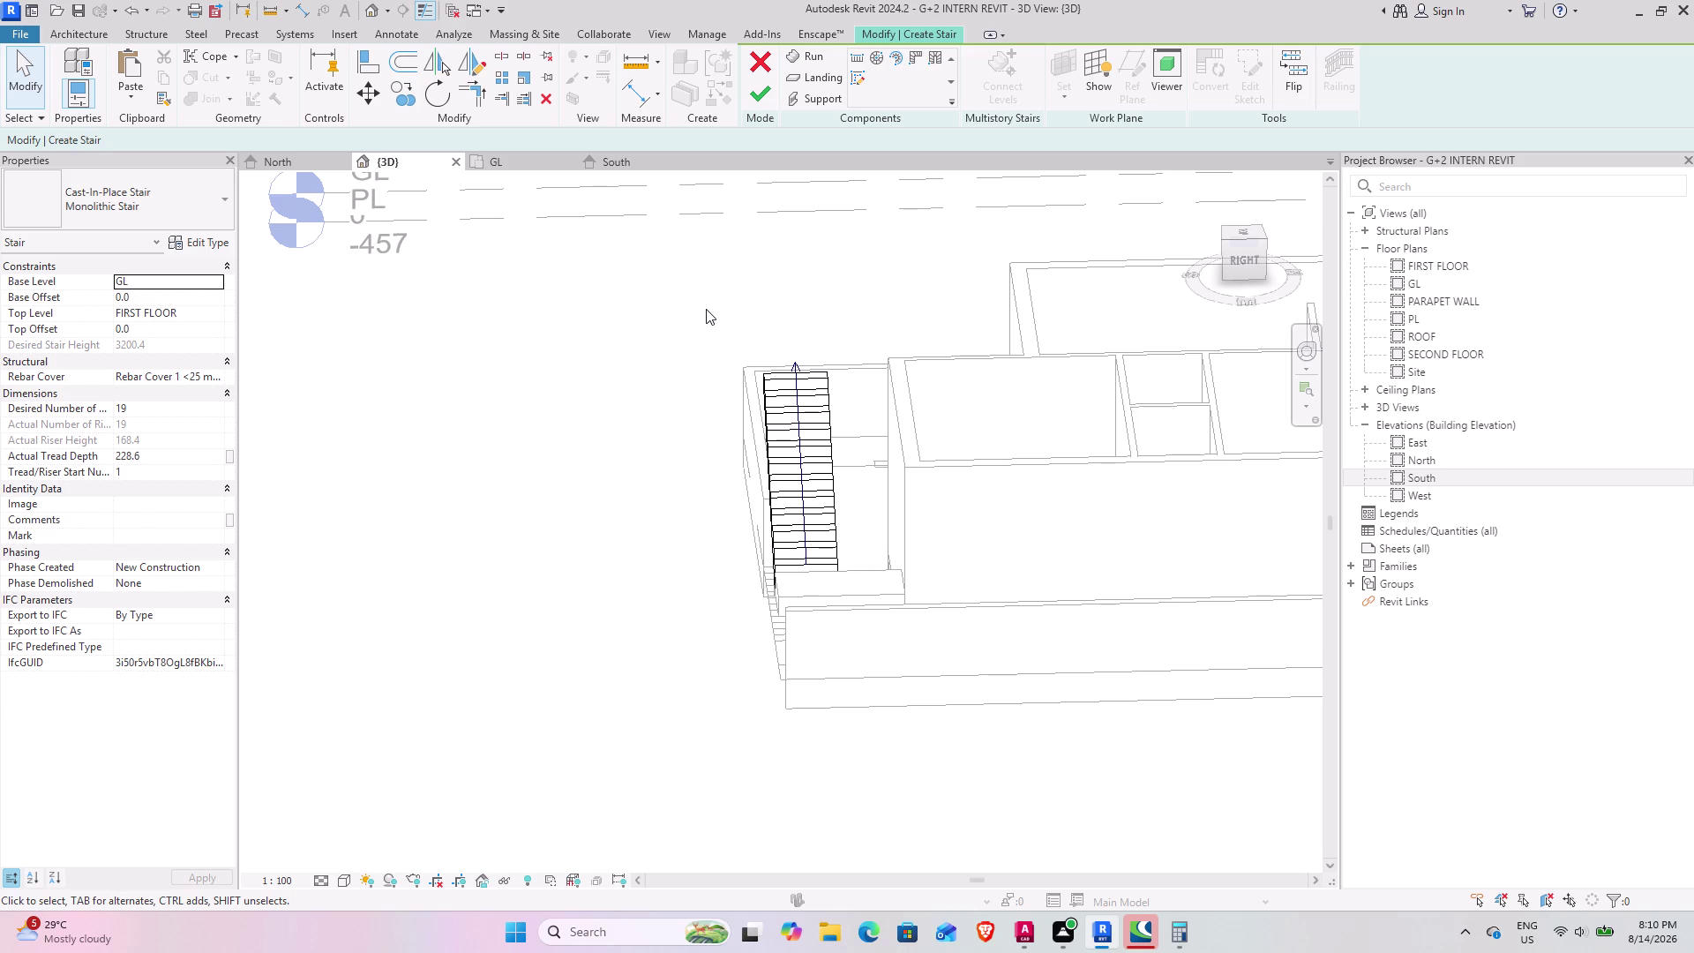
Finish edit mode on the long stair.
scroll(down, 3)
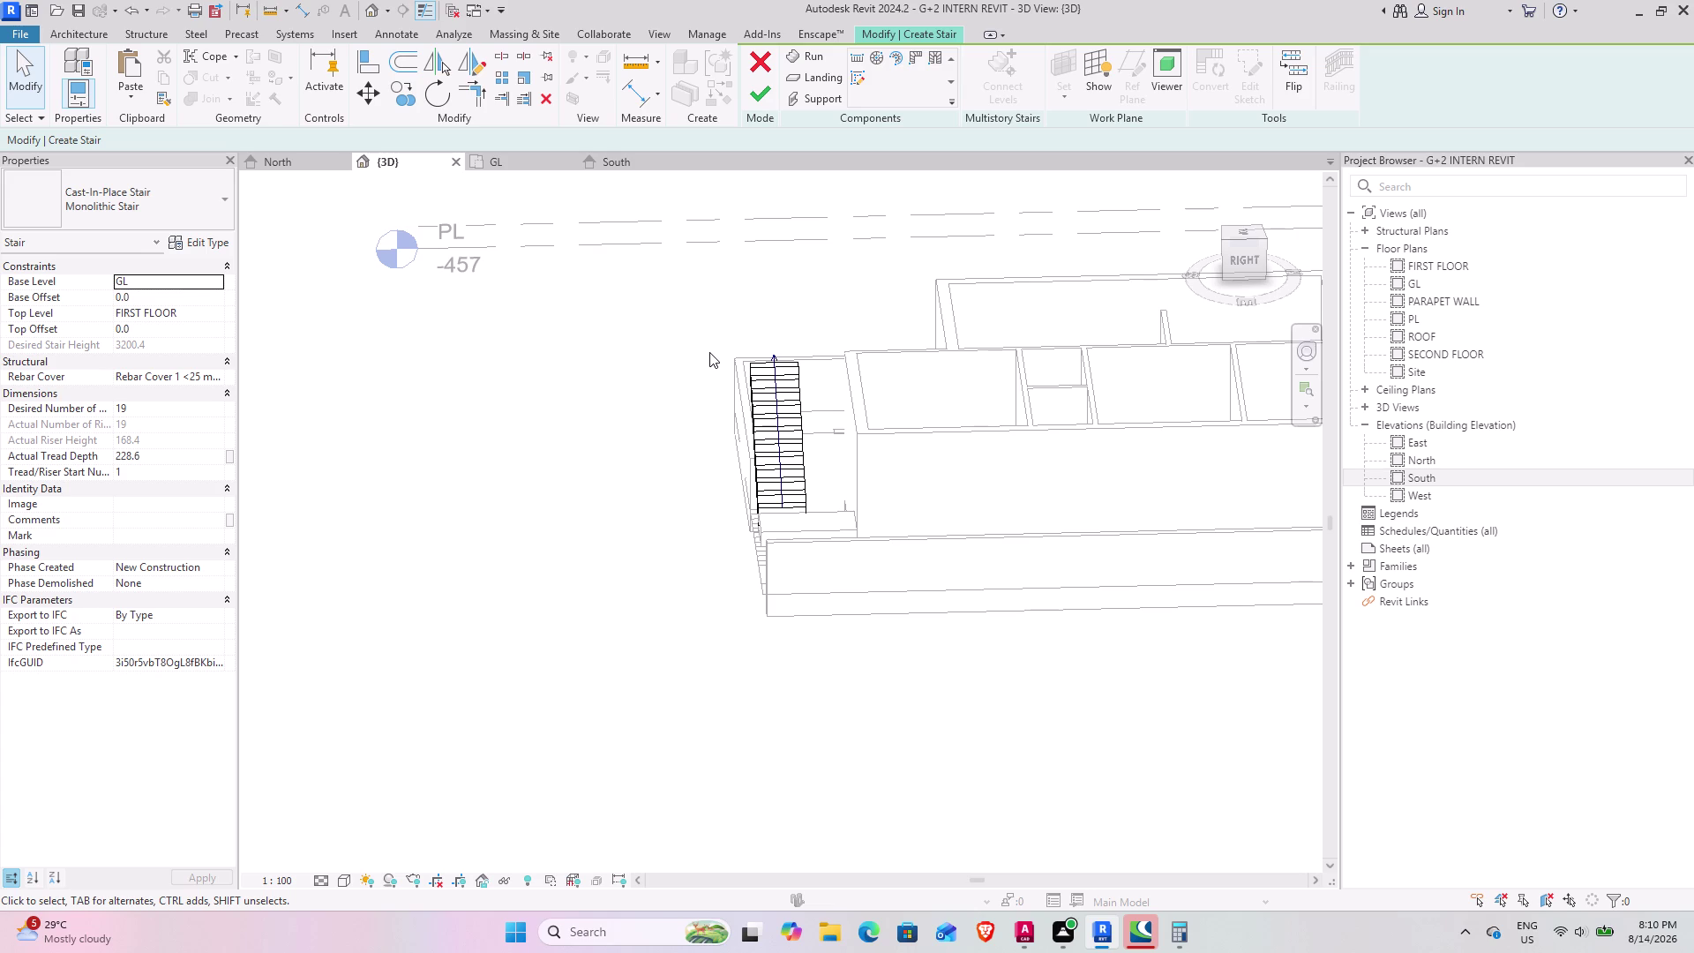
middle_drag(796, 388, 749, 479)
scroll(up, 3)
scroll(up, 3)
middle_drag(756, 467, 920, 237)
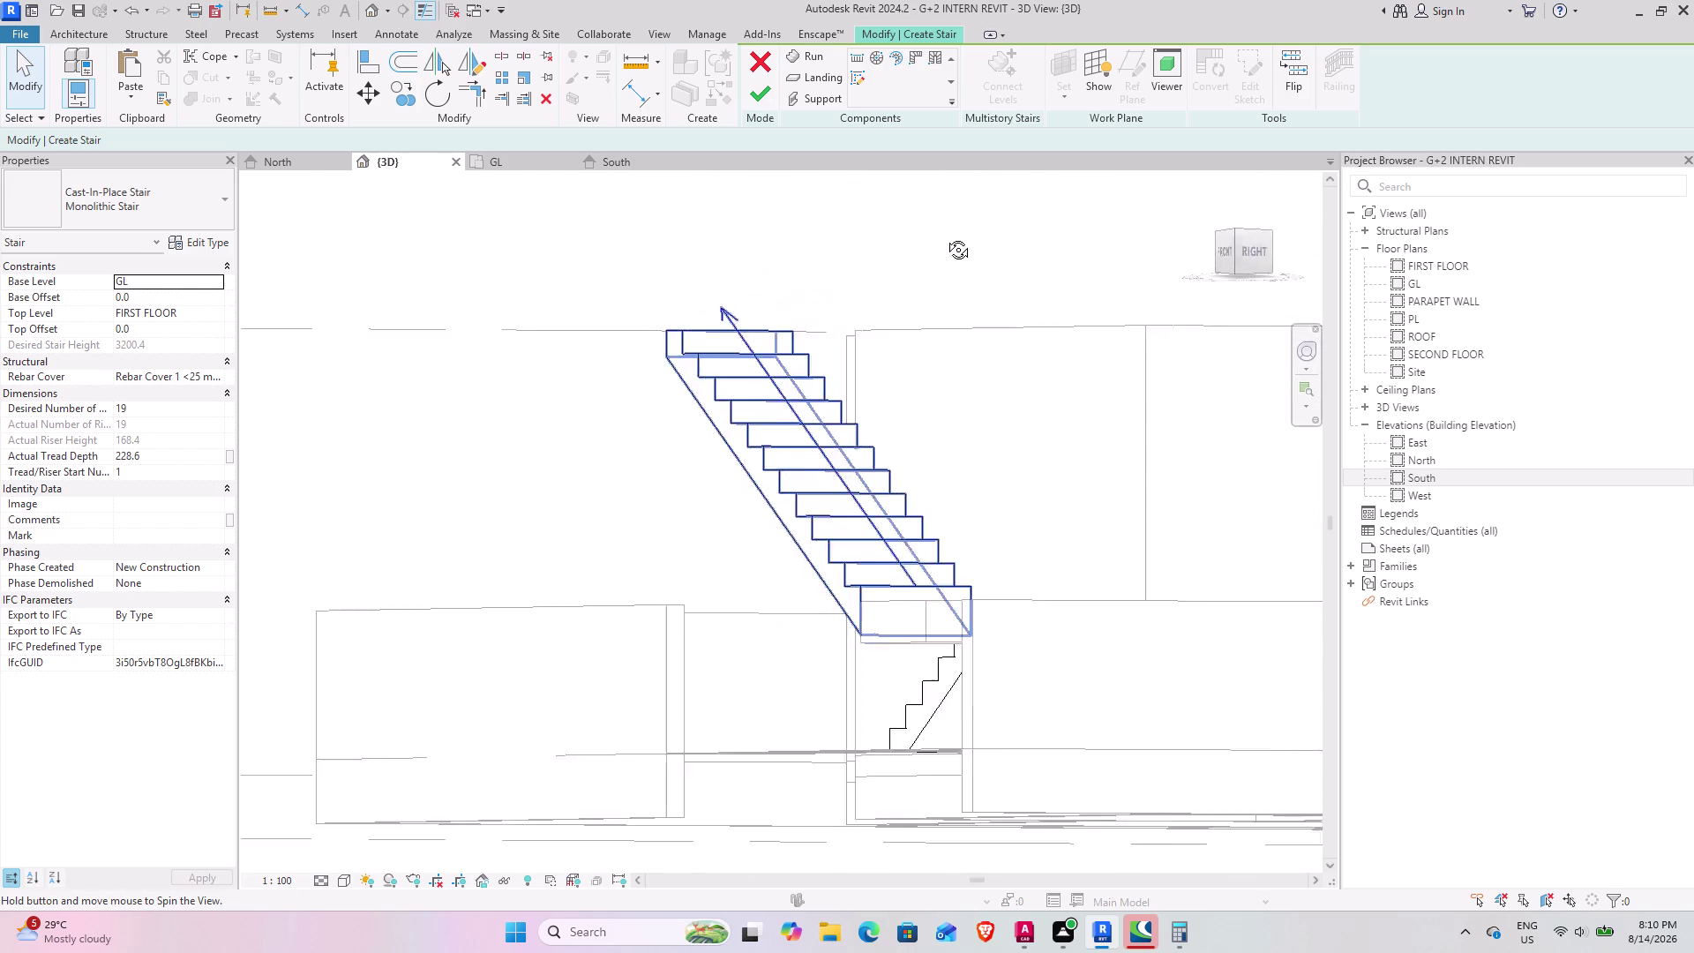
middle_drag(920, 236, 1059, 294)
click(757, 95)
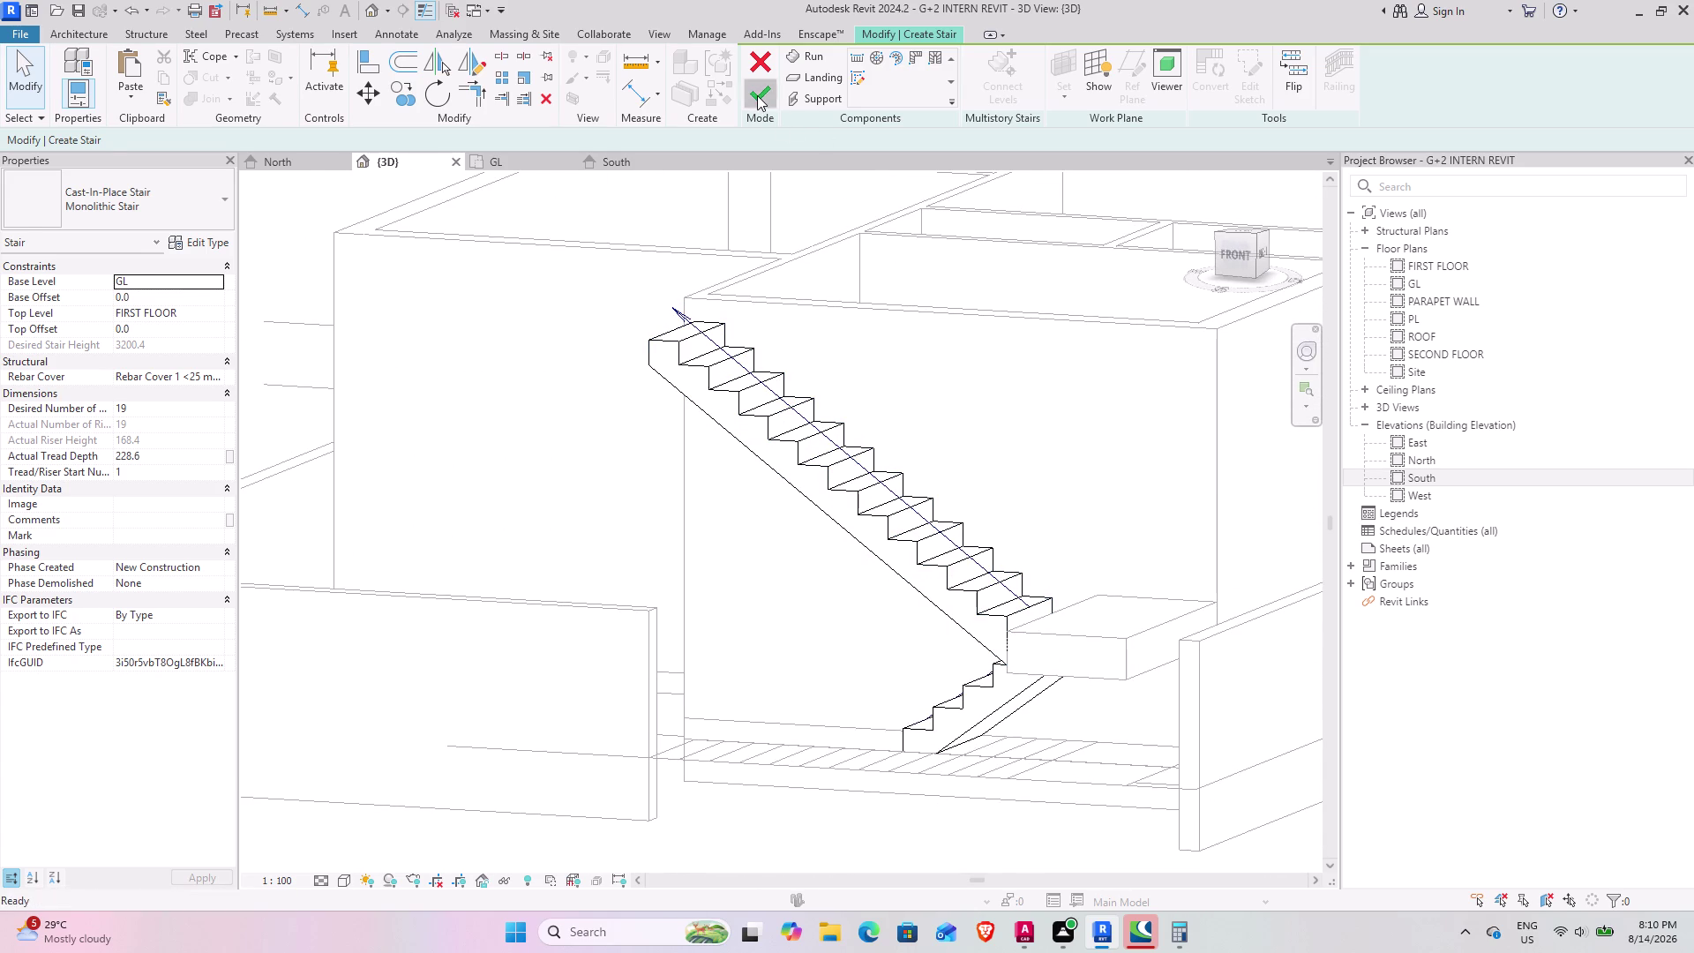
Orbit around the finished stair to inspect its railing from several sides.
scroll(down, 3)
middle_drag(1022, 491, 814, 595)
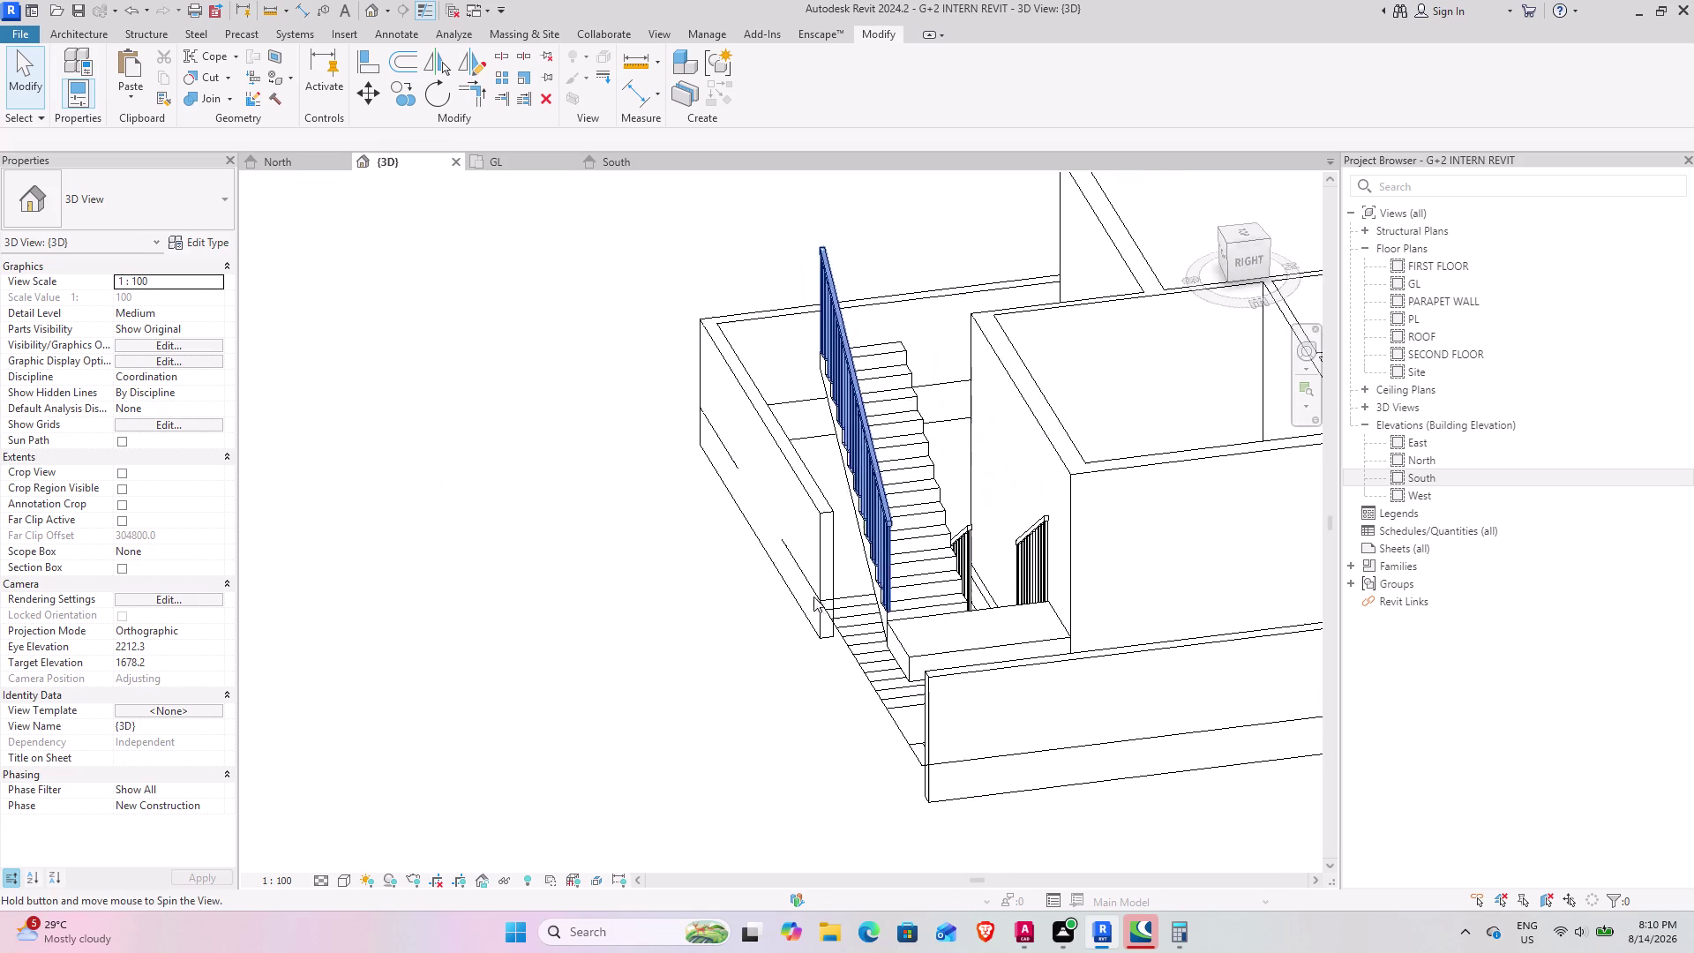
middle_drag(815, 596, 813, 597)
middle_drag(885, 572, 1047, 470)
click(1031, 496)
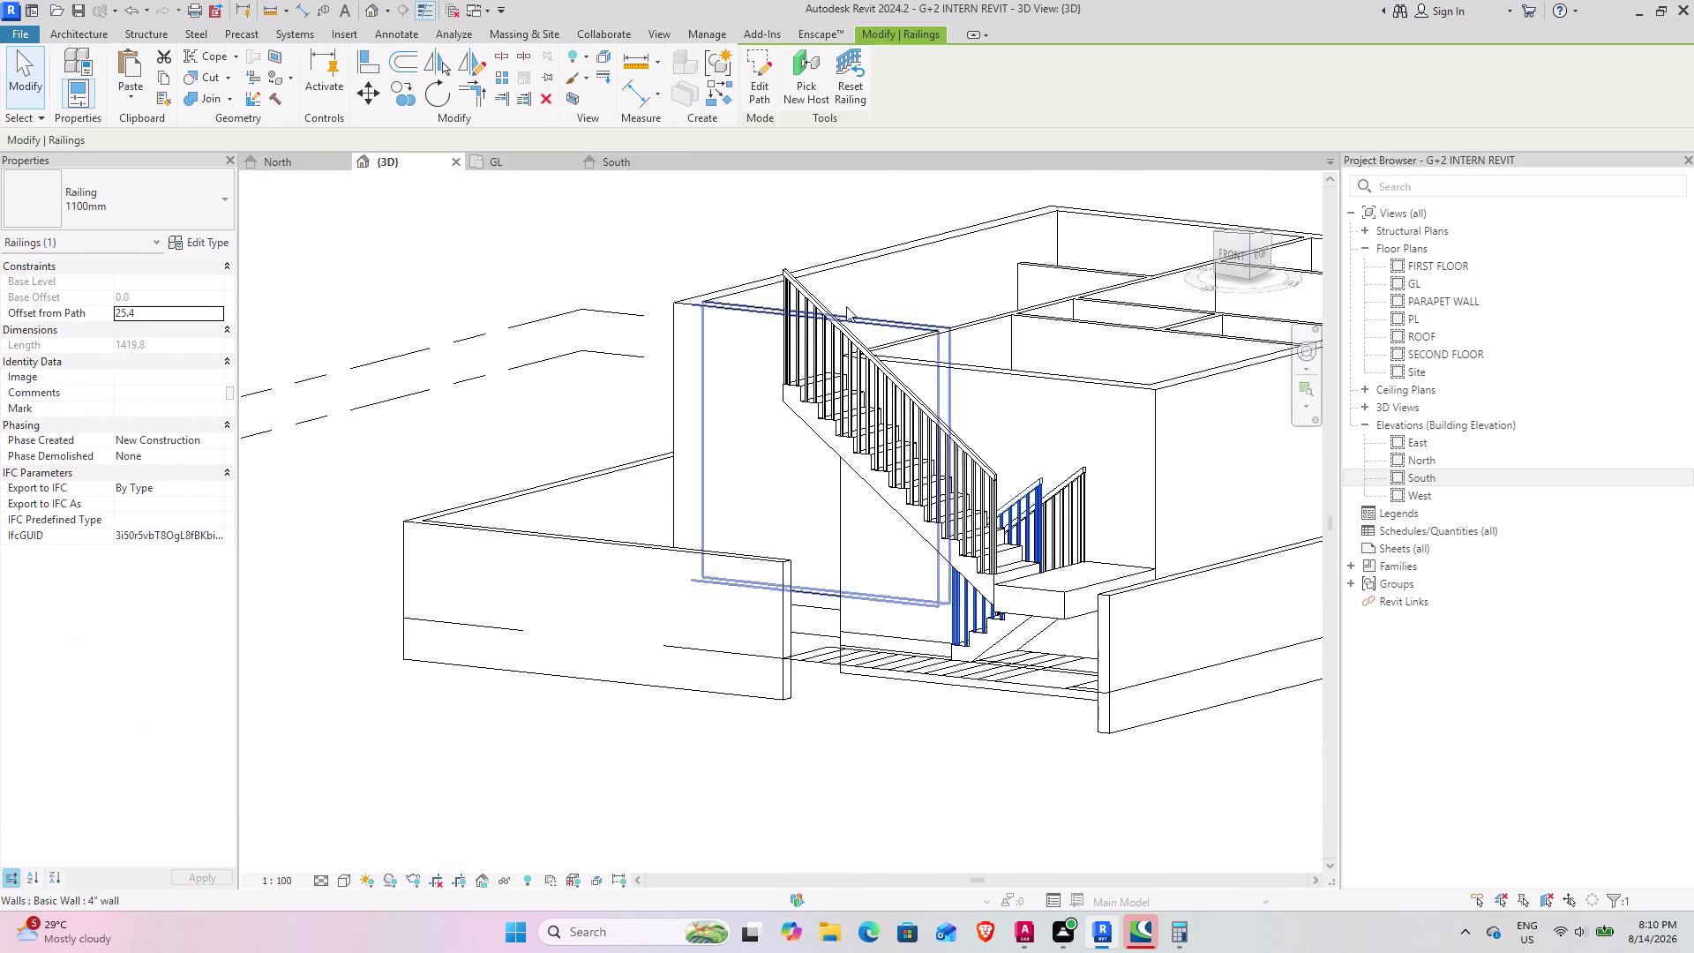
click(548, 93)
middle_drag(998, 524, 868, 506)
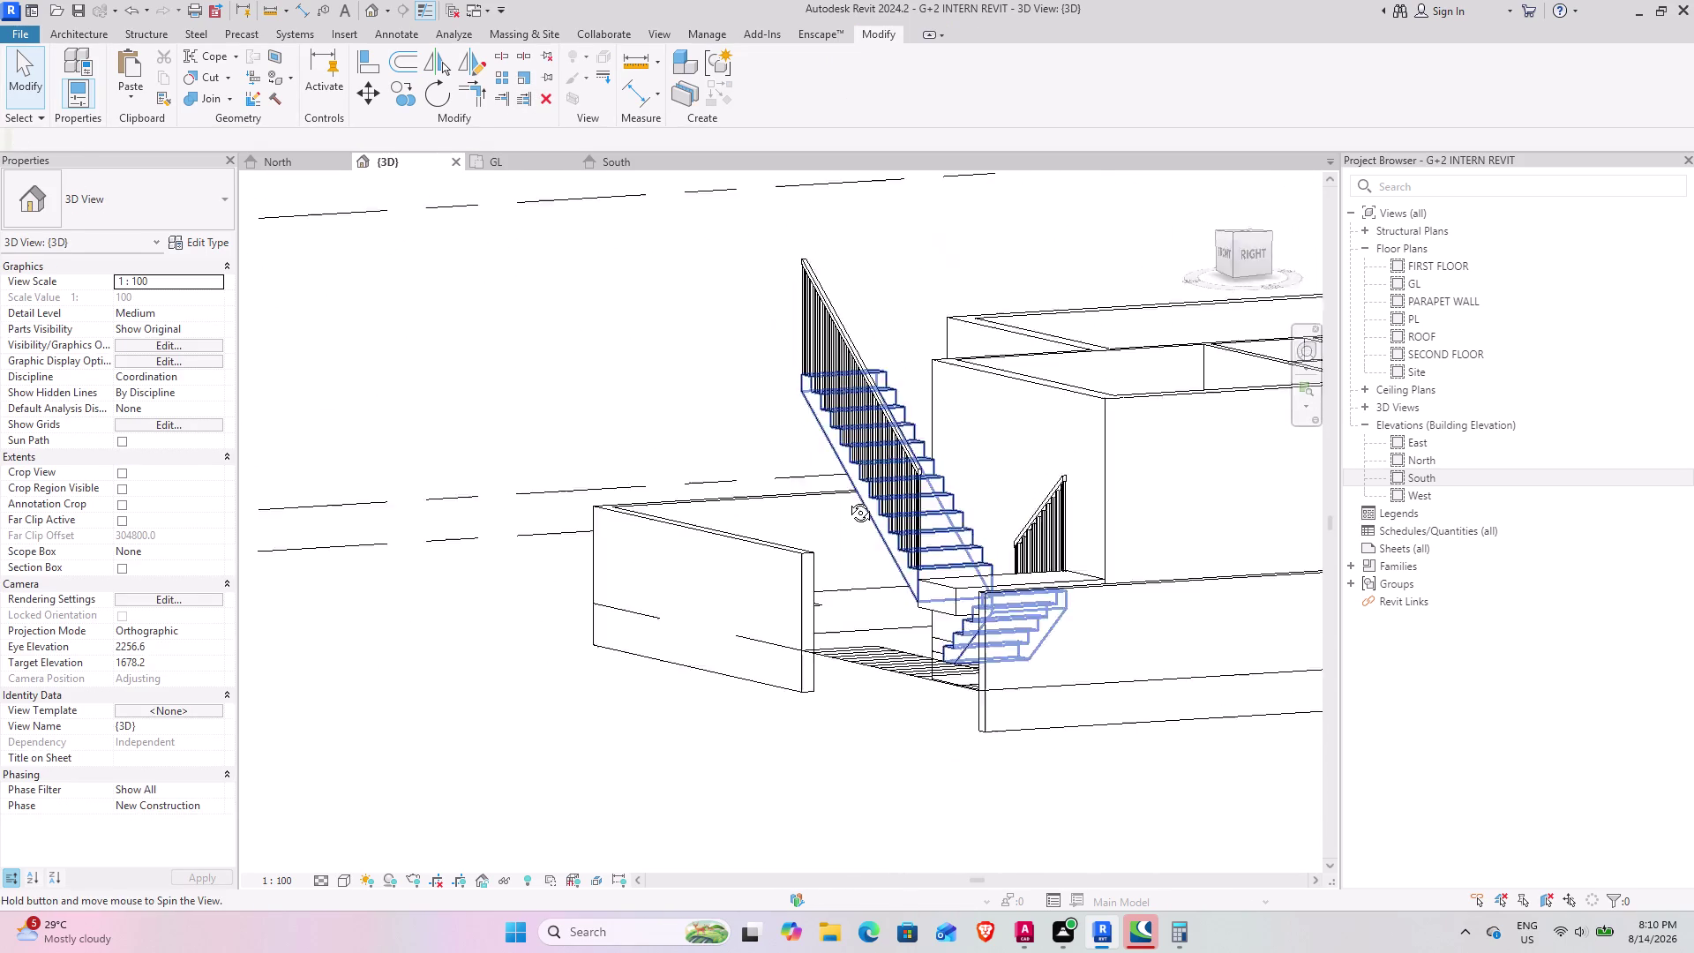
middle_drag(869, 505, 778, 565)
middle_drag(867, 520, 739, 493)
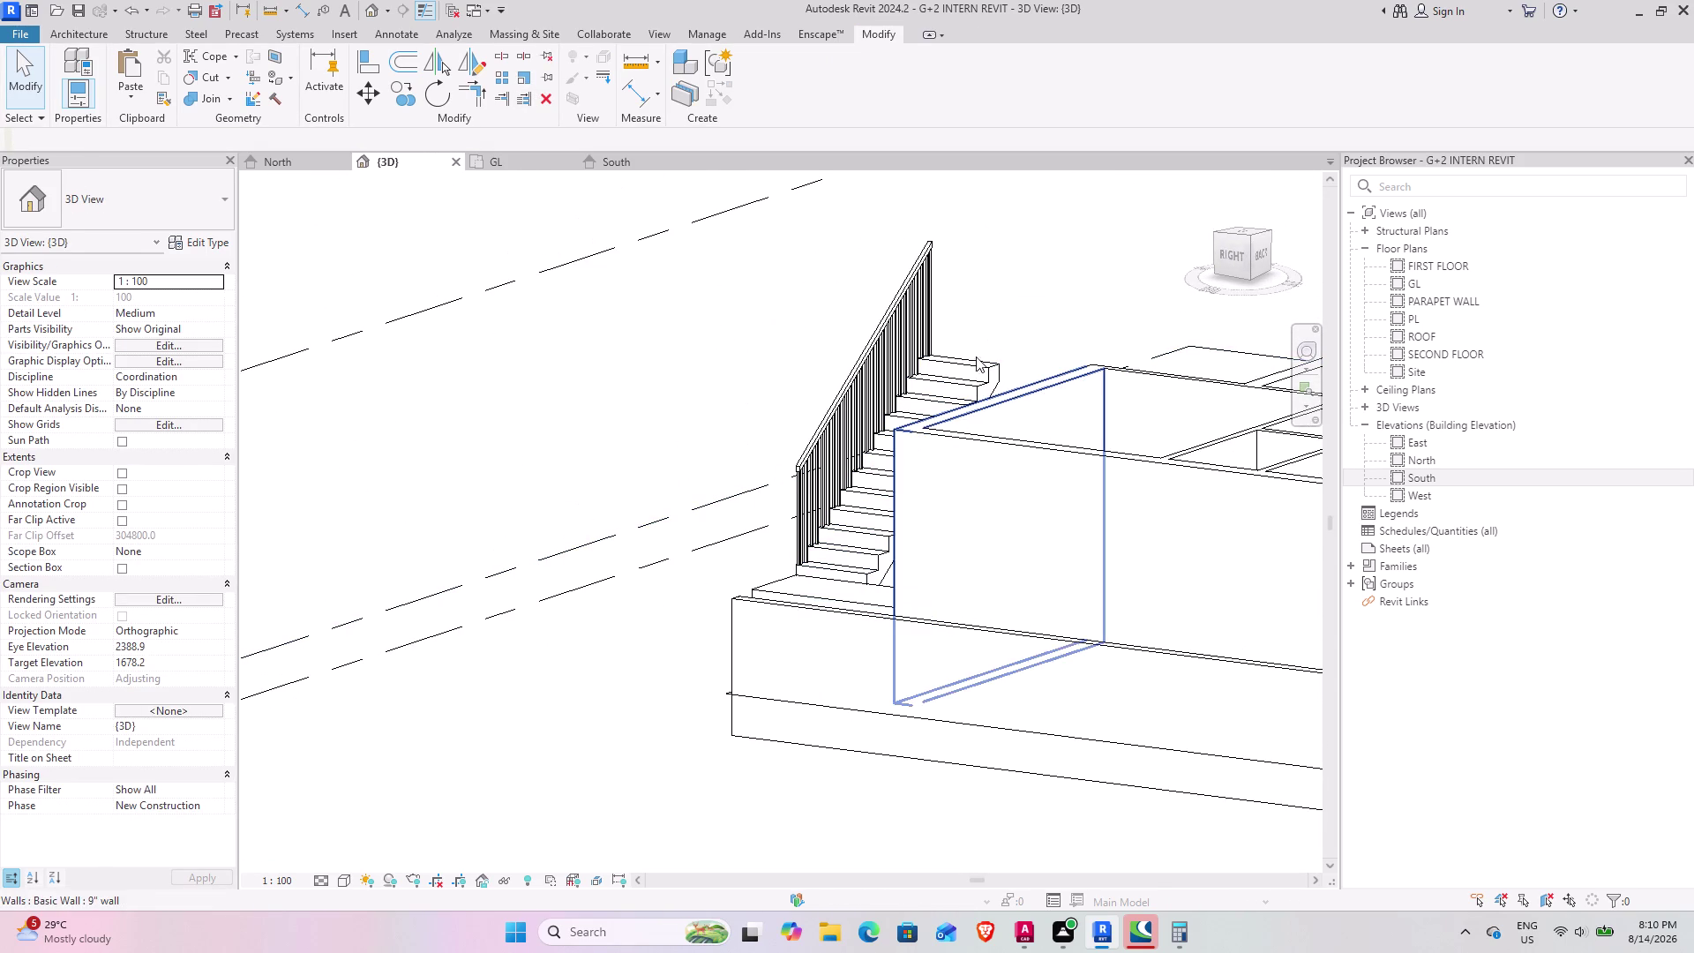
Change the stair railing type to Glass Panel - Bottom Fill.
click(969, 362)
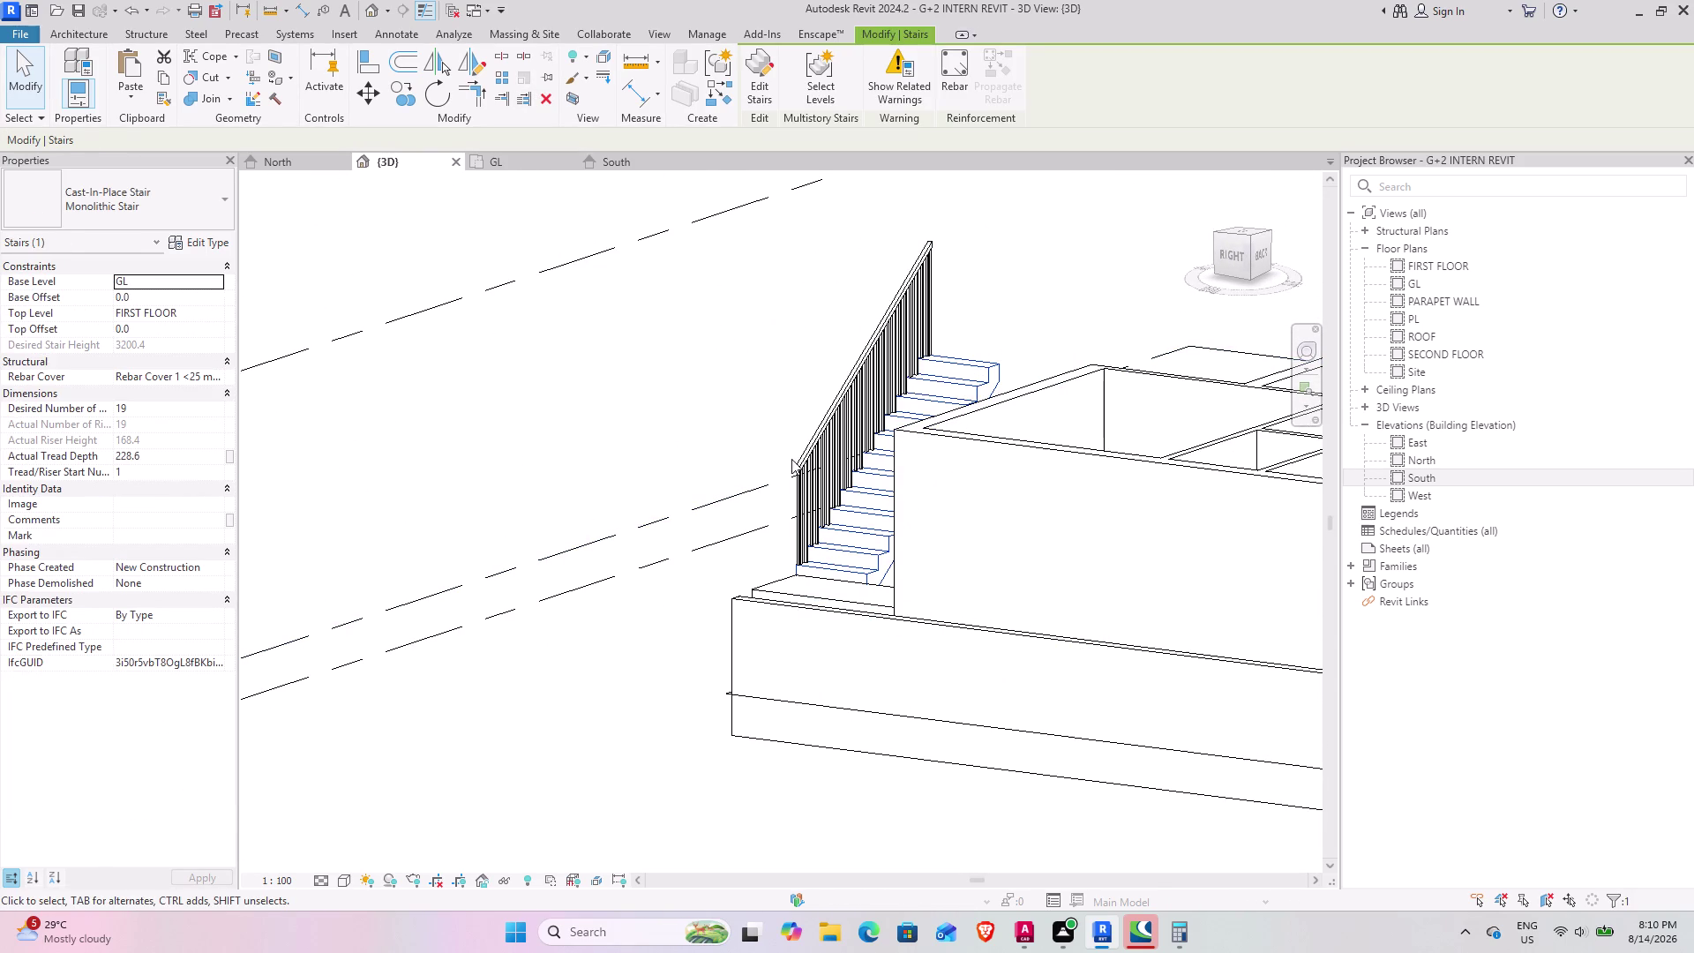
click(801, 460)
click(201, 226)
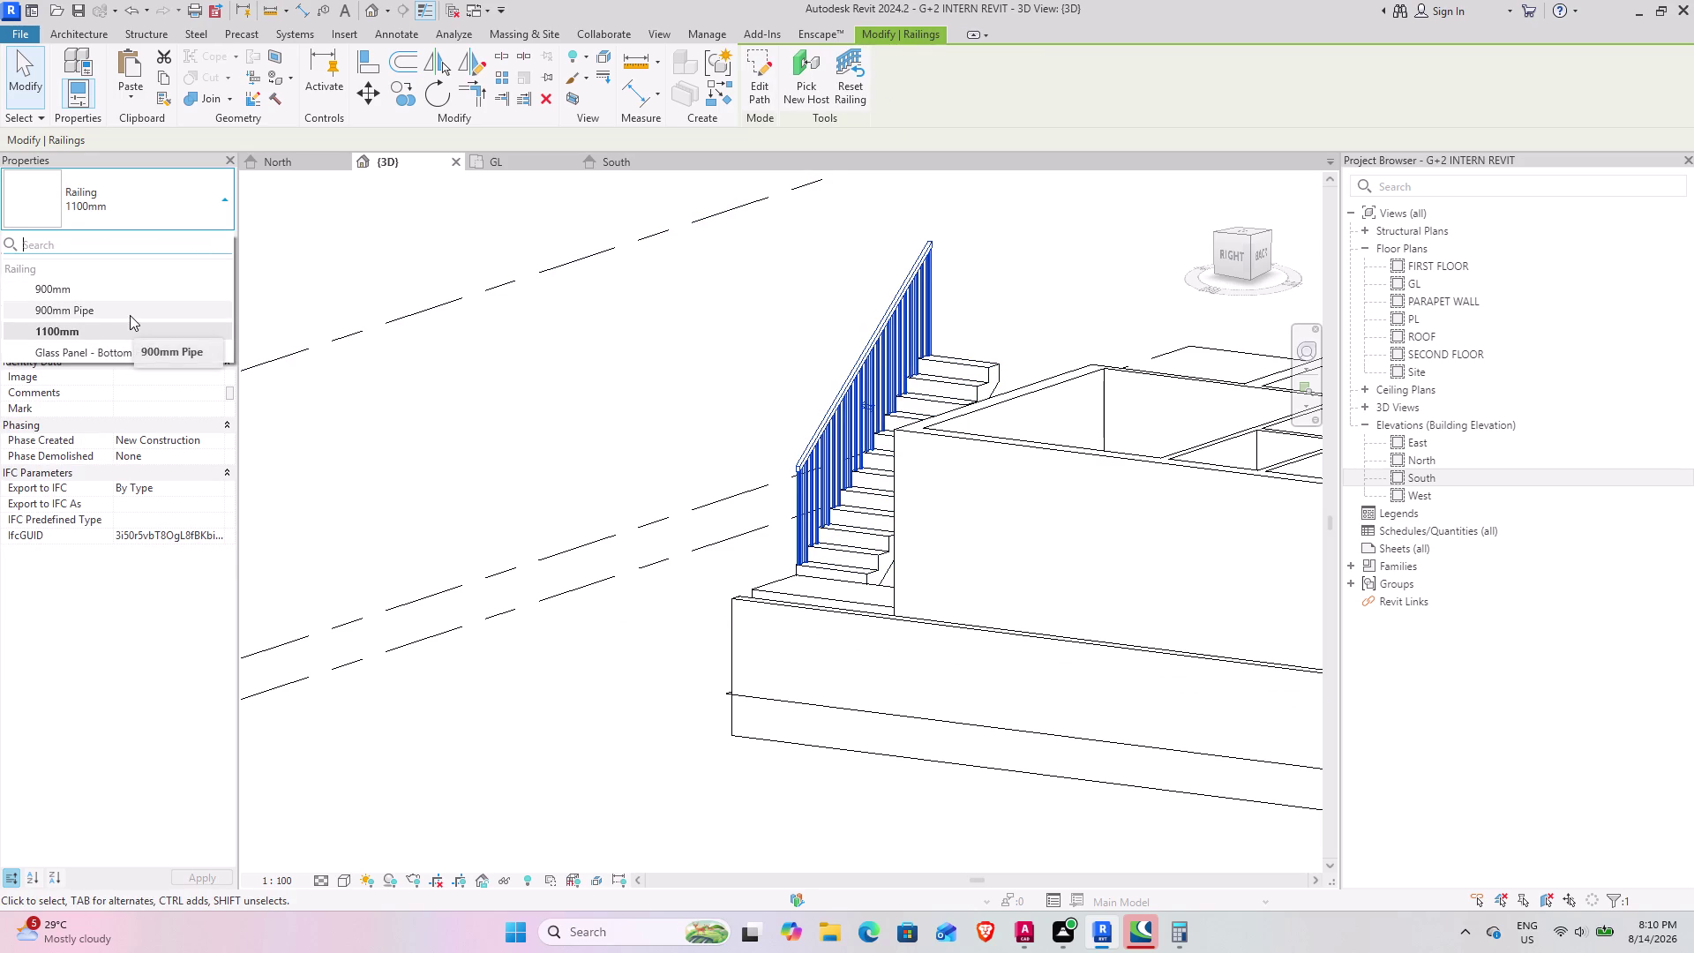
click(120, 348)
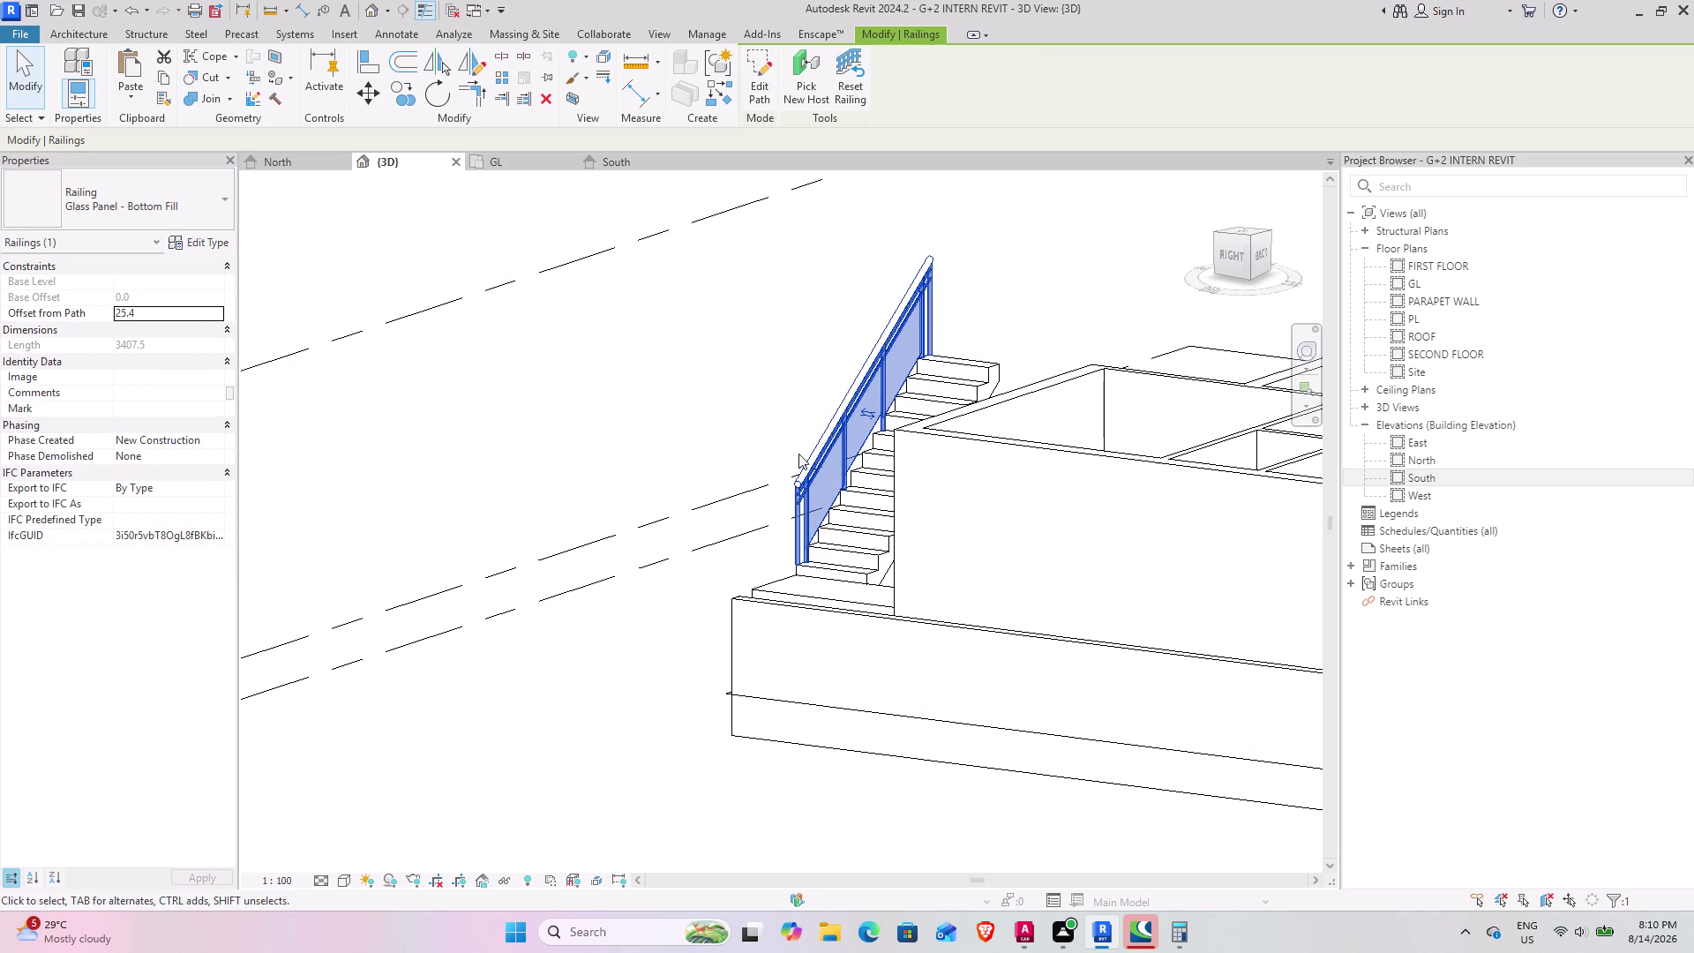
Switch the railing back to the Railing 1100mm type.
middle_drag(788, 505, 983, 570)
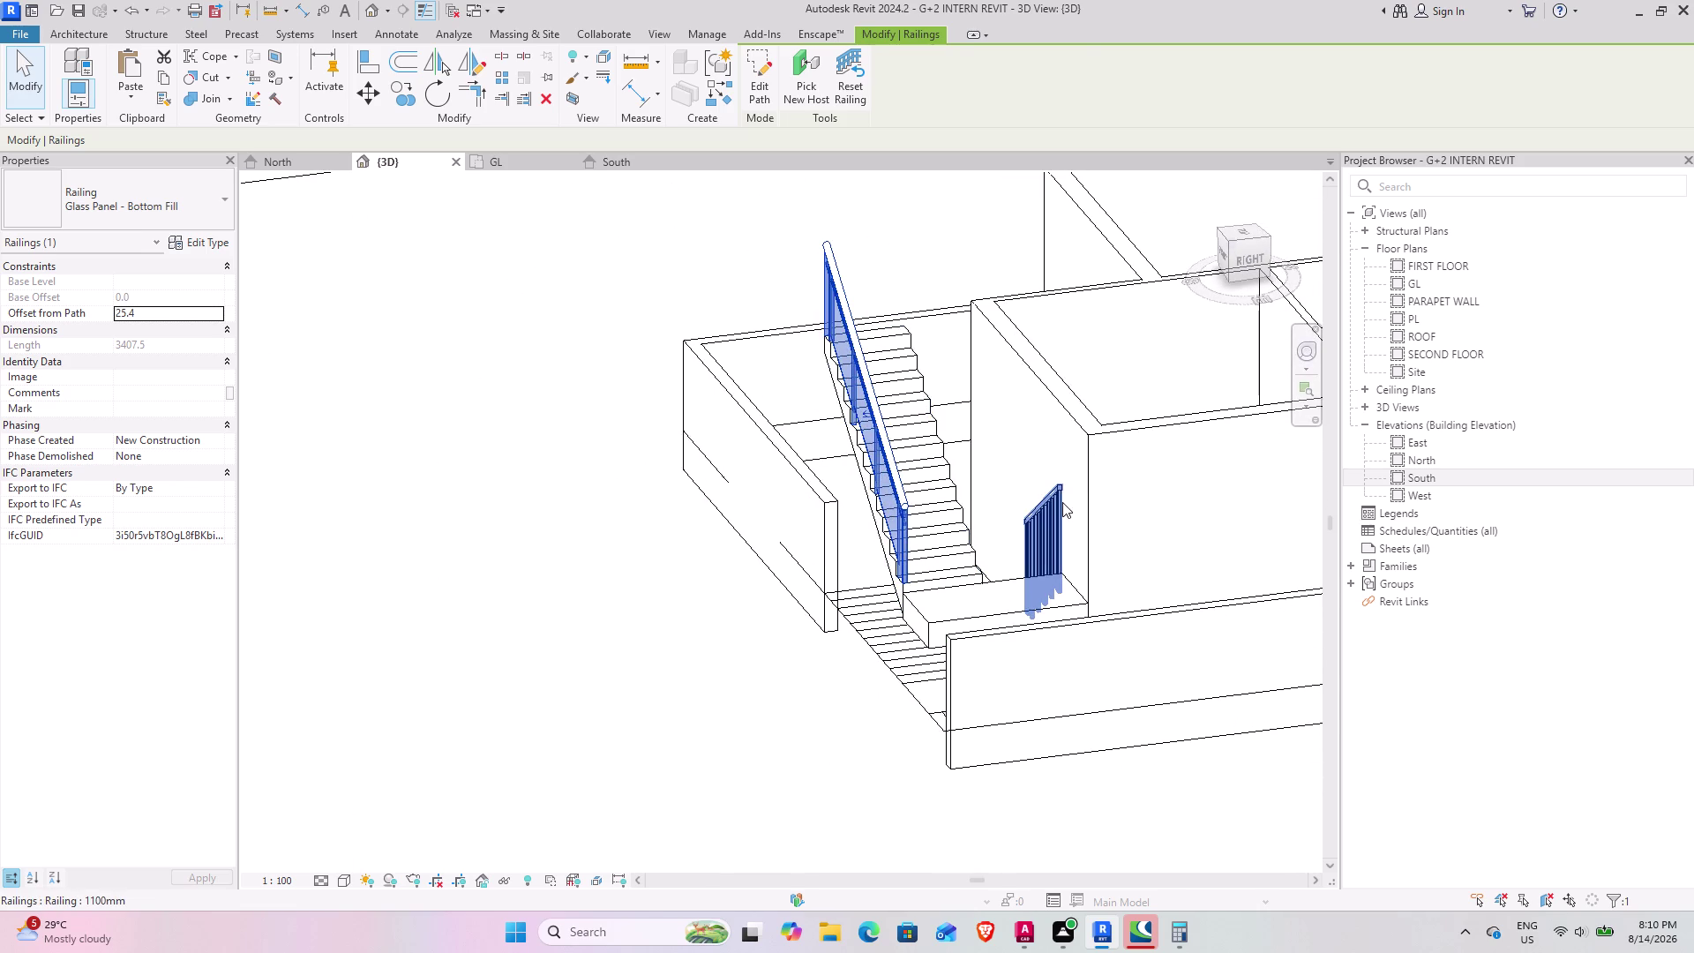
click(1062, 502)
click(169, 214)
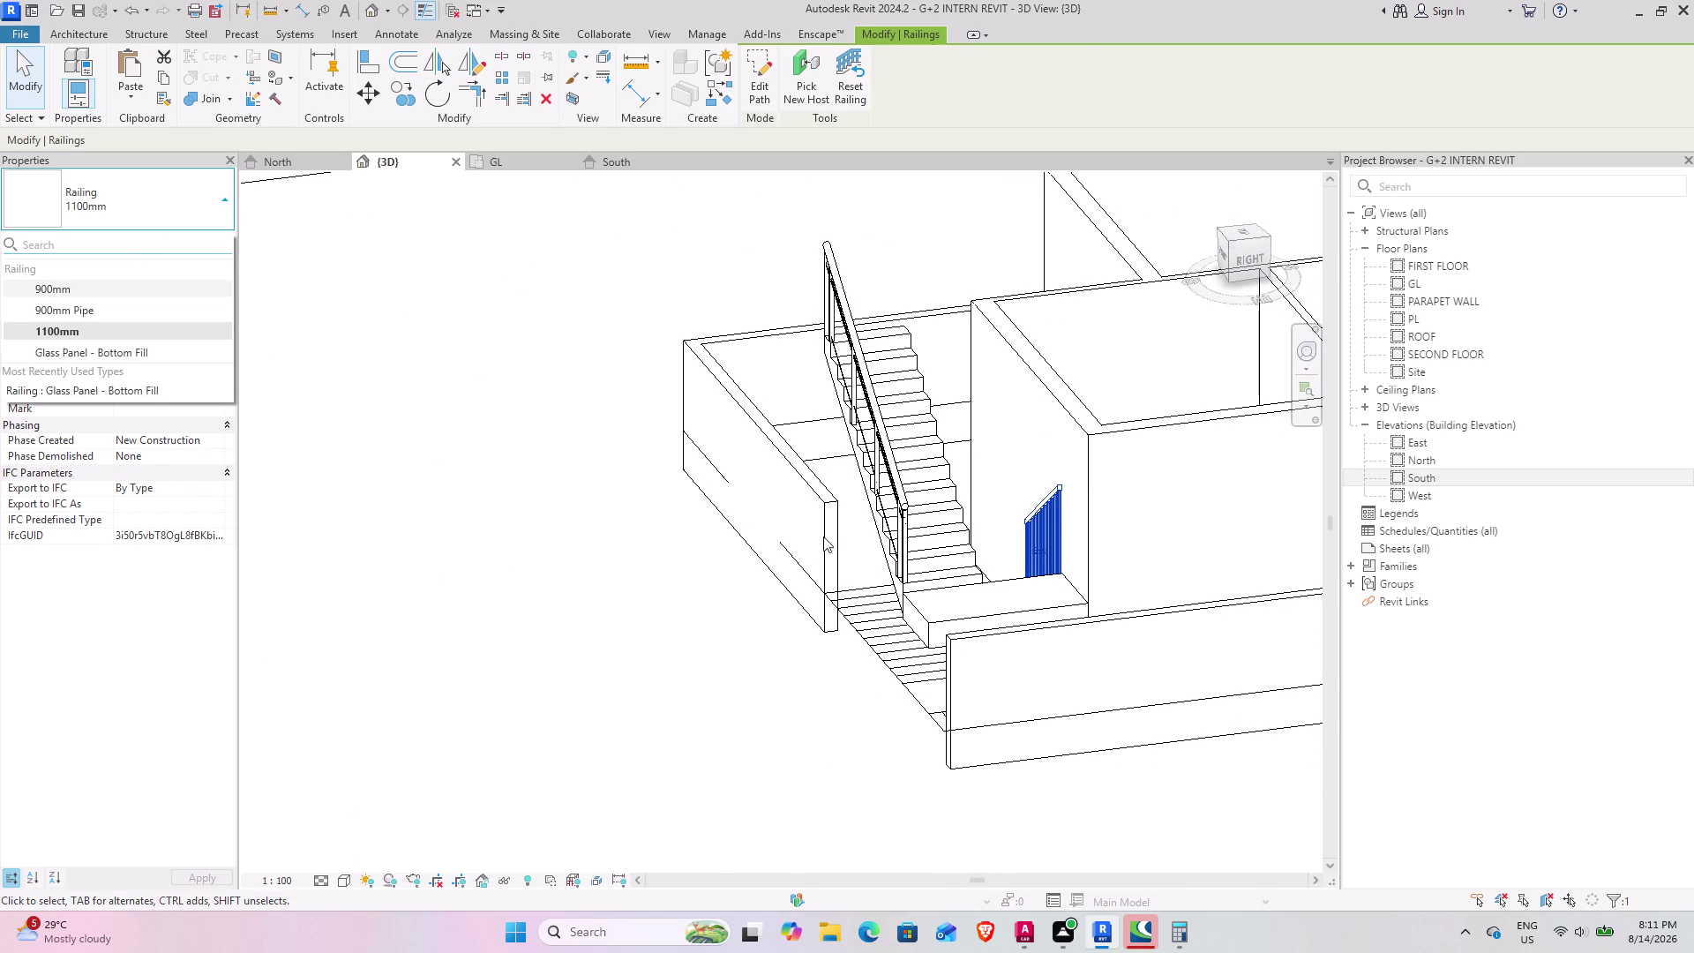
click(546, 100)
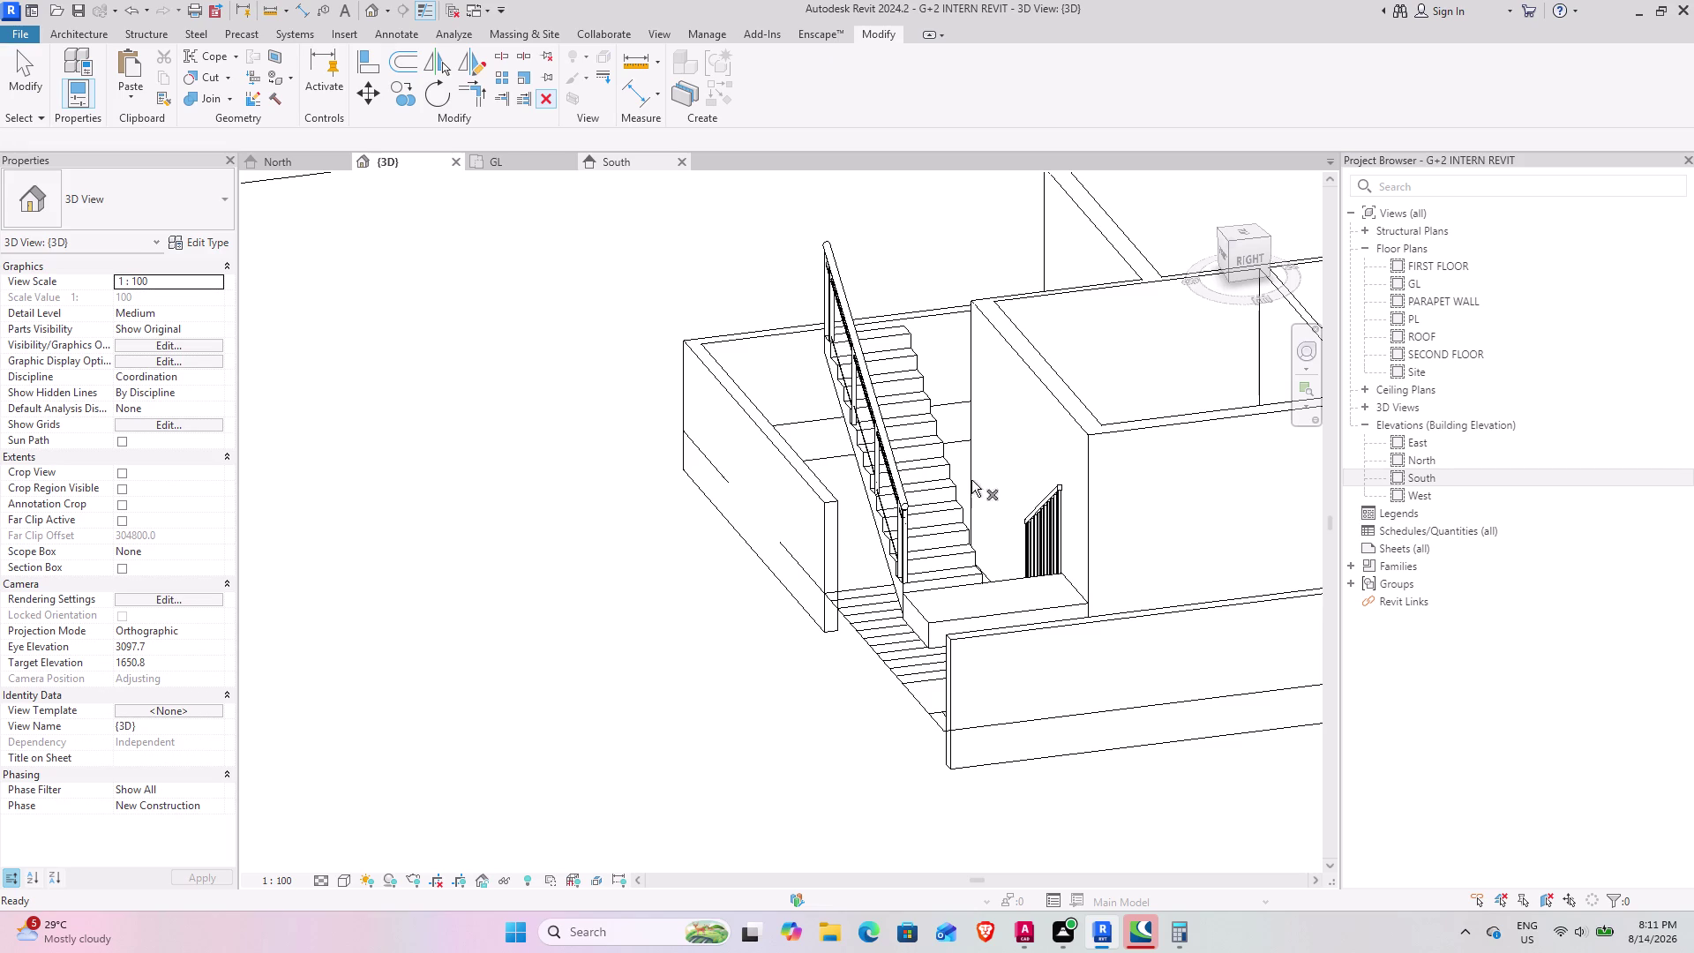
Clear the selection and orbit to the short stair beside the landing.
key(Escape)
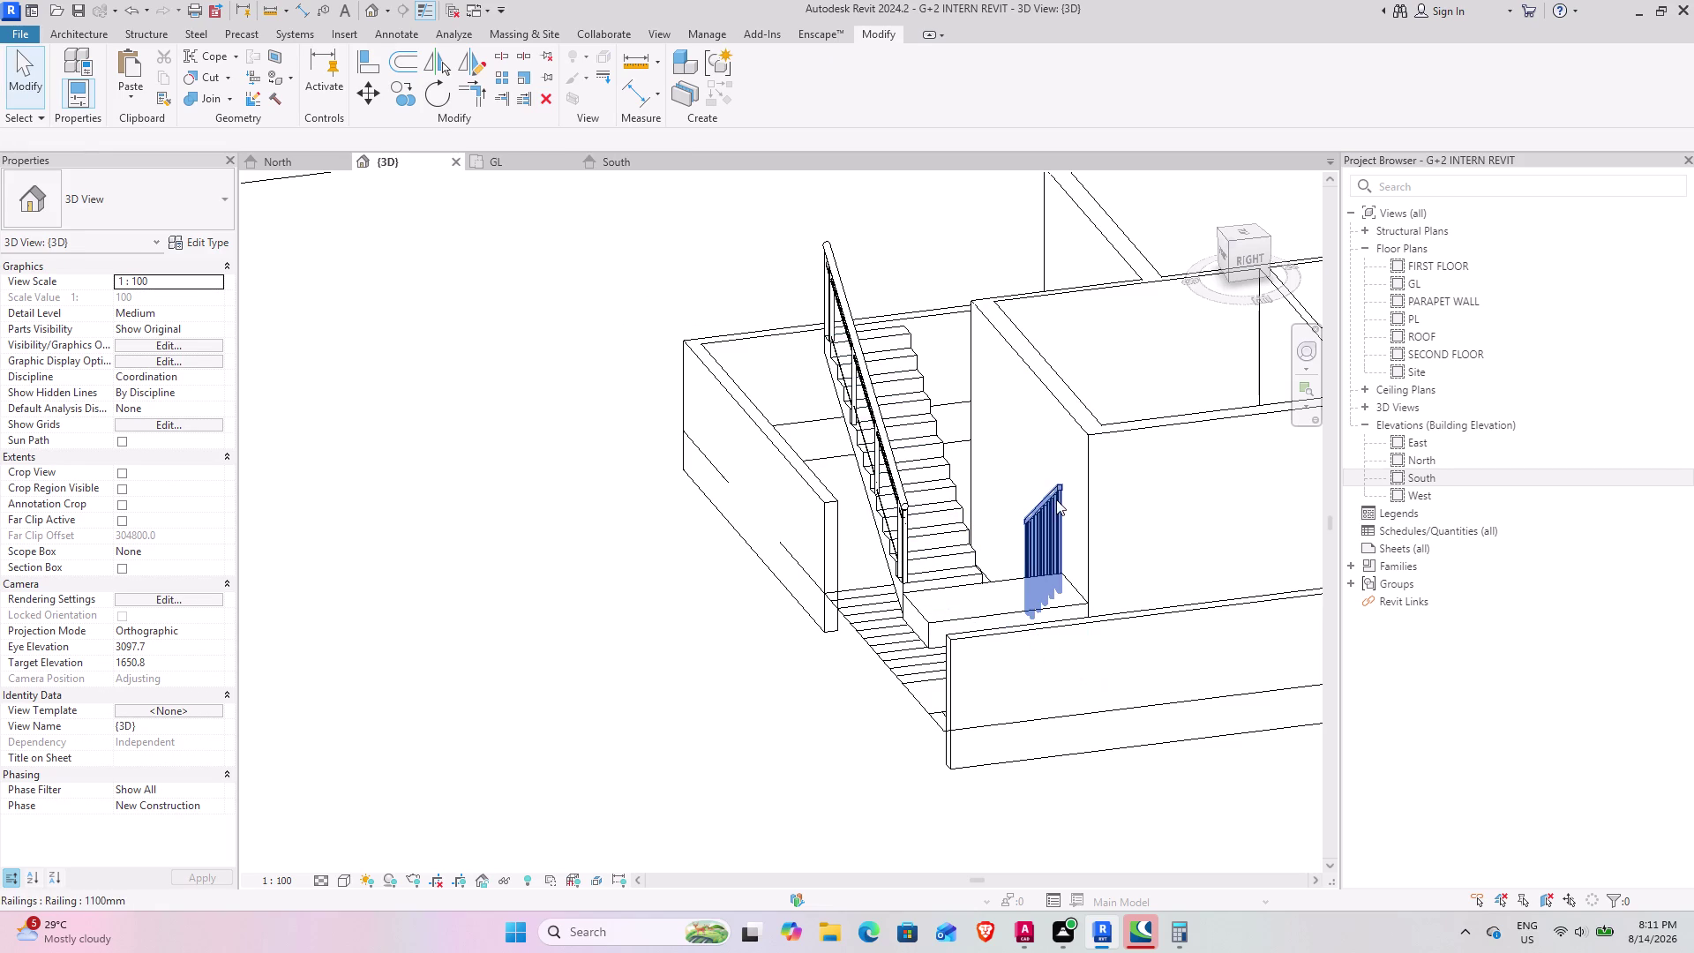
click(1056, 499)
click(547, 97)
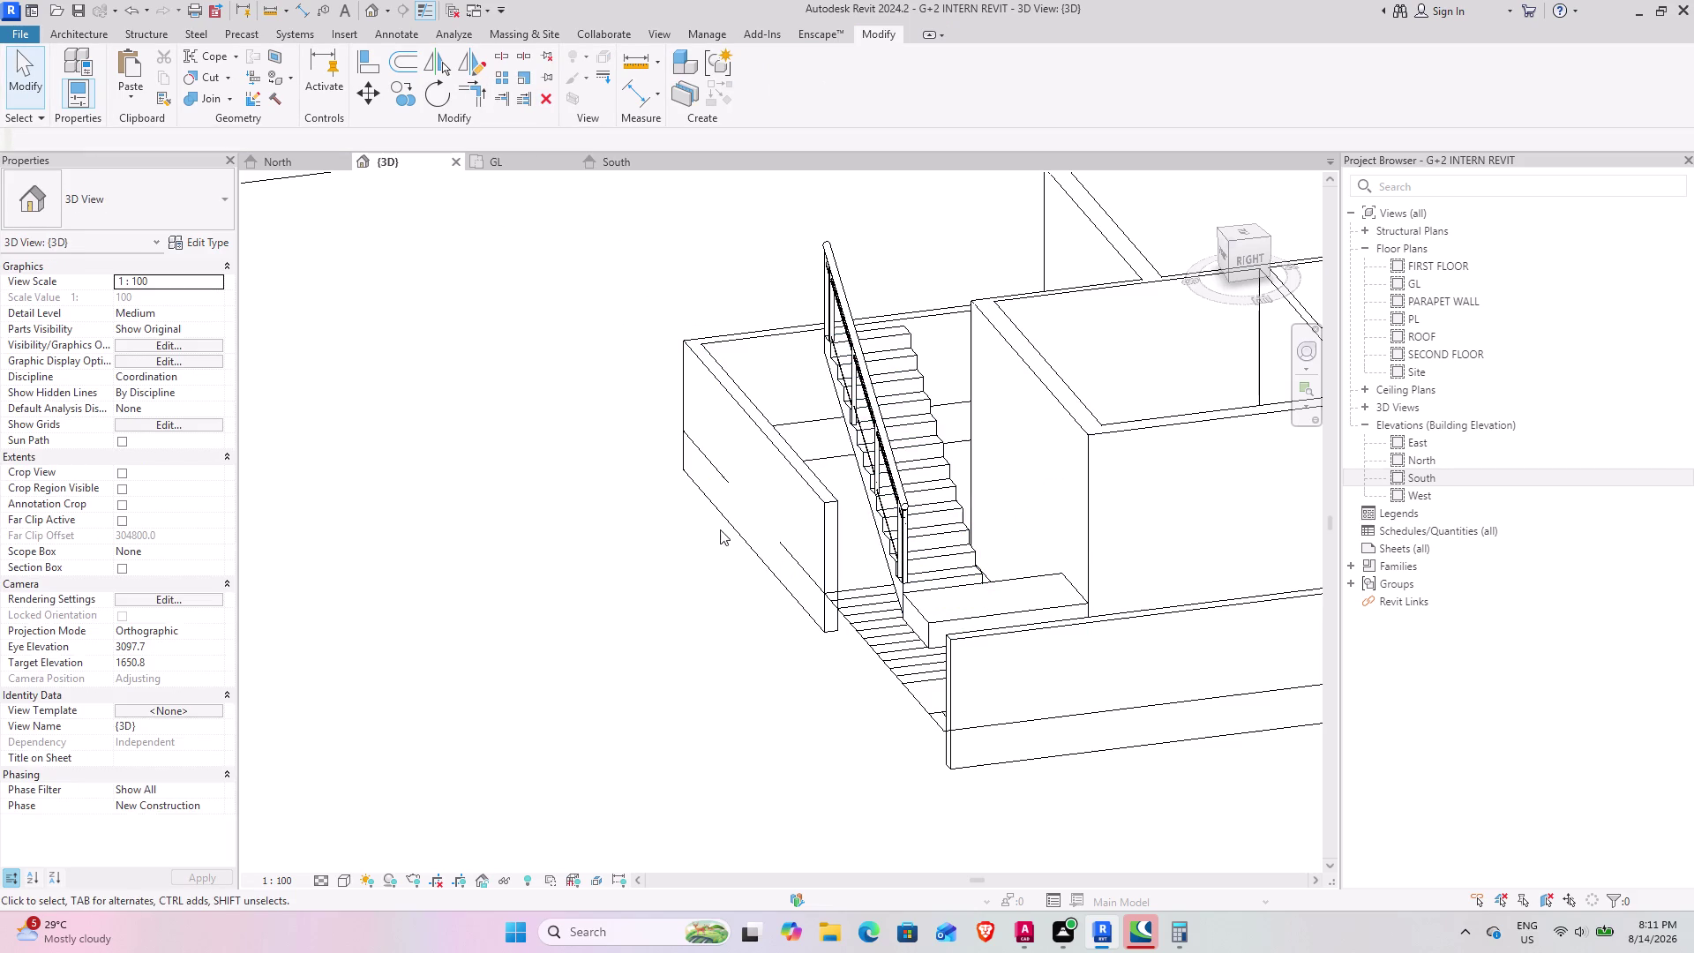
scroll(down, 3)
middle_drag(788, 619, 851, 696)
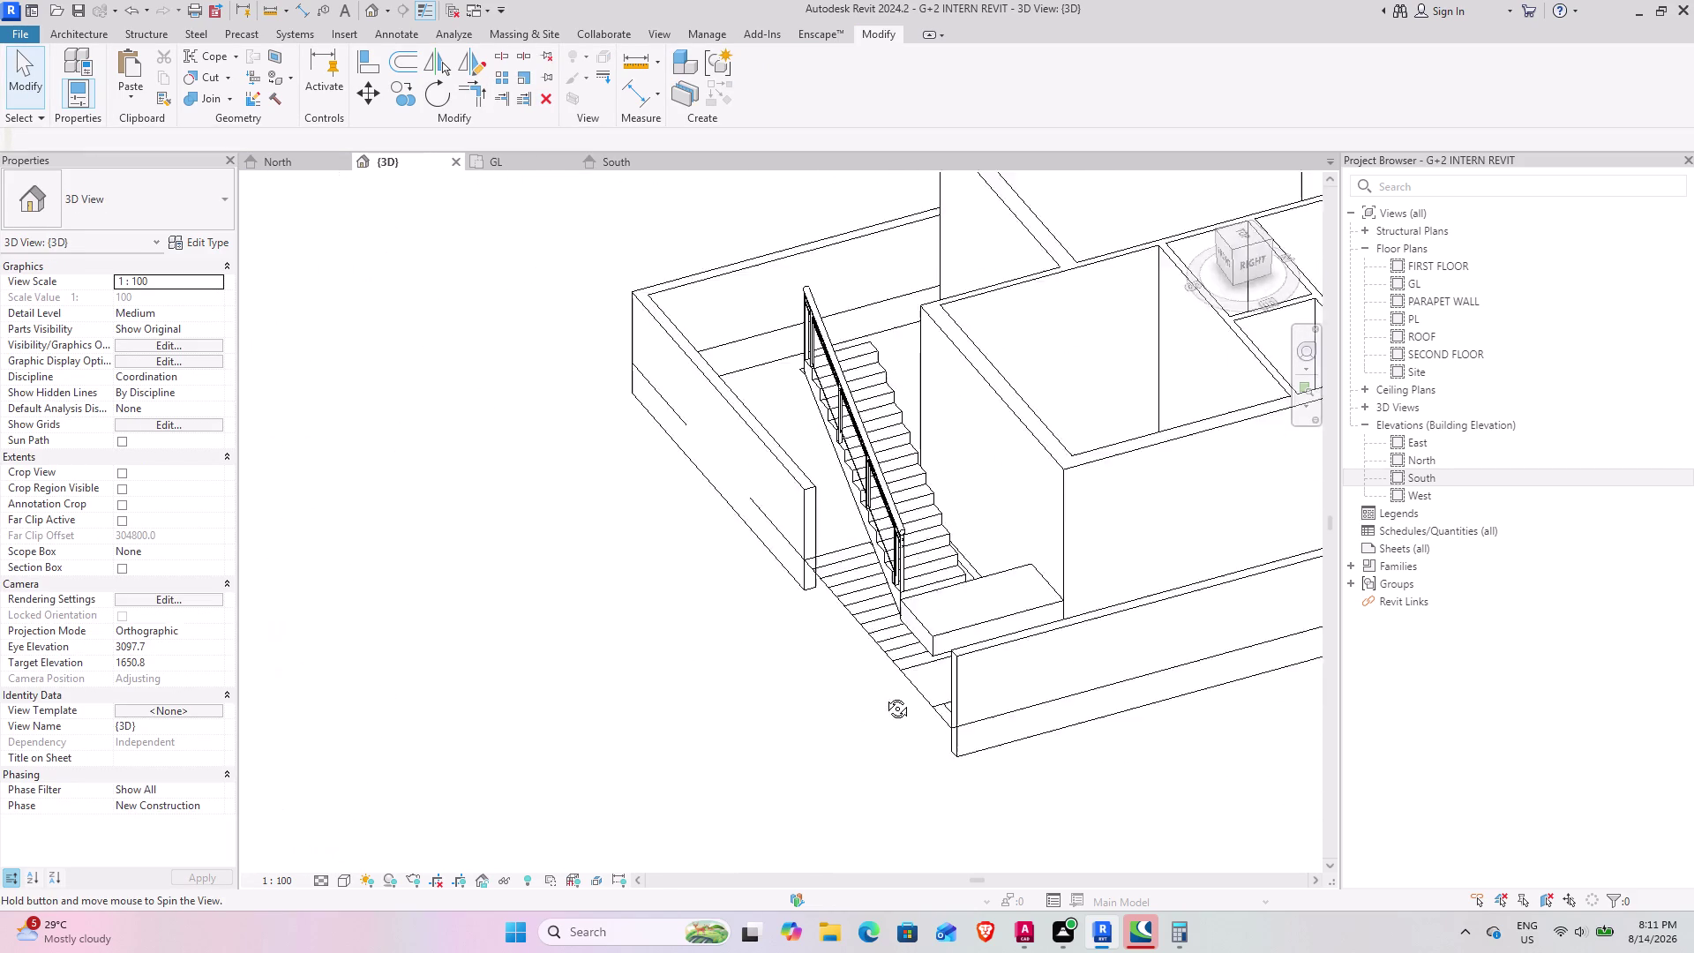
middle_drag(851, 696, 1293, 674)
middle_drag(895, 613, 983, 599)
scroll(up, 3)
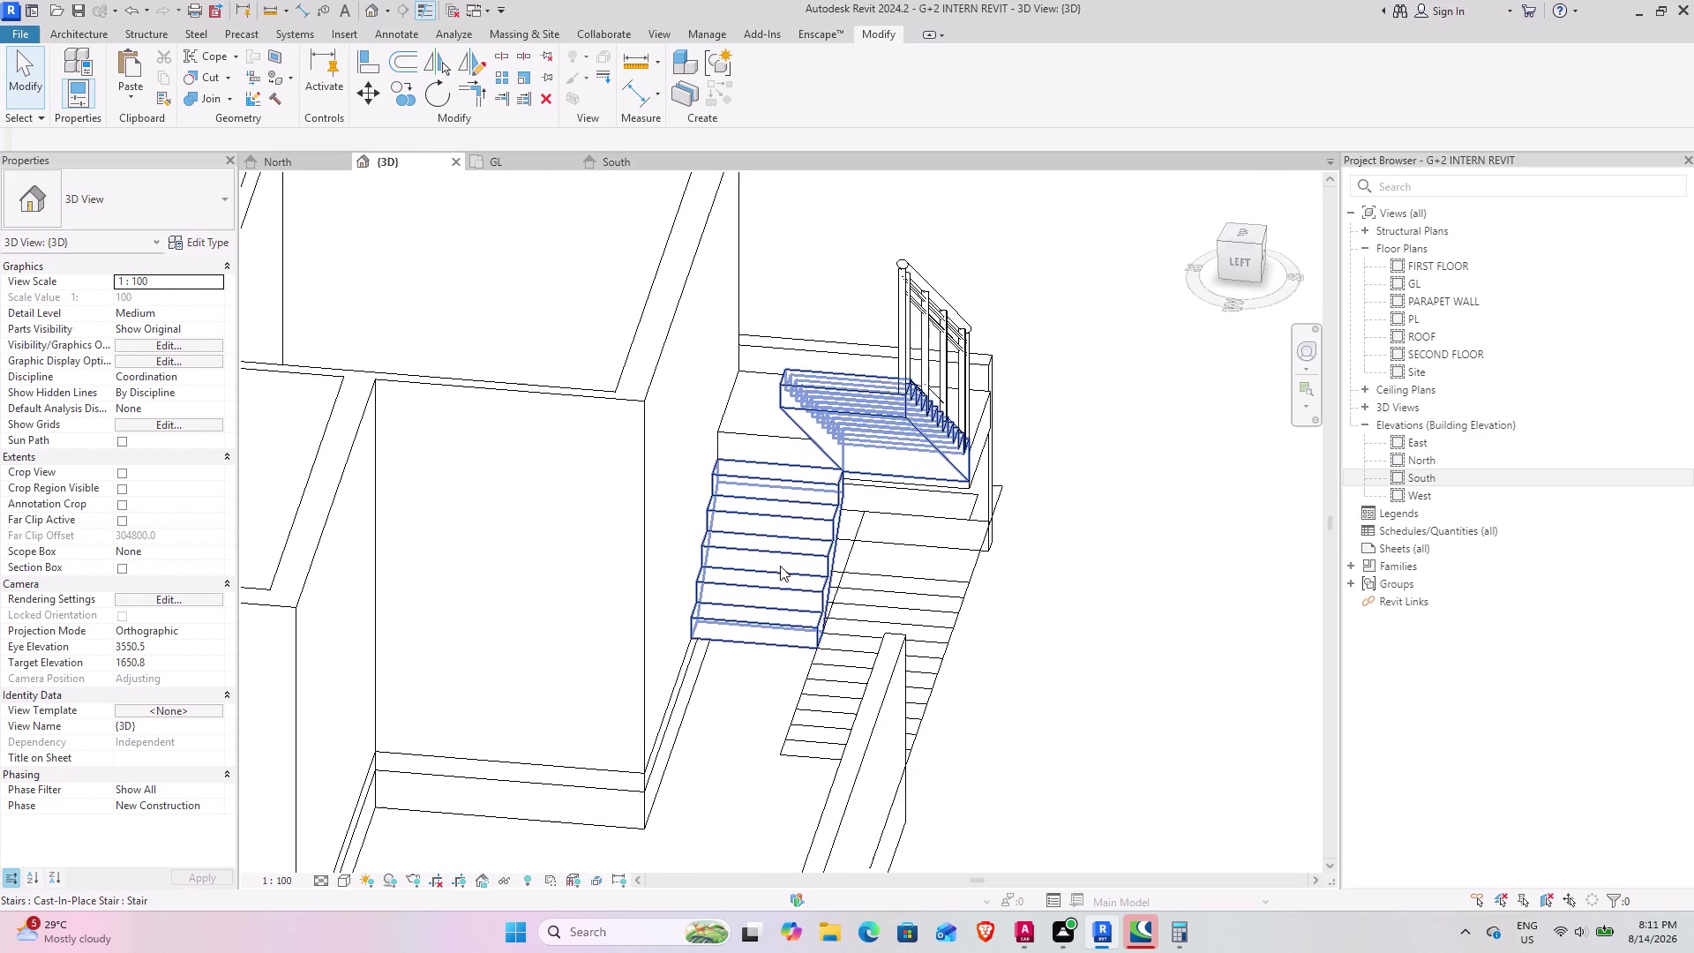
scroll(up, 3)
middle_drag(802, 573, 757, 510)
Put the short cast-in-place stair into Edit Stairs mode and open its Edit Type properties.
click(895, 553)
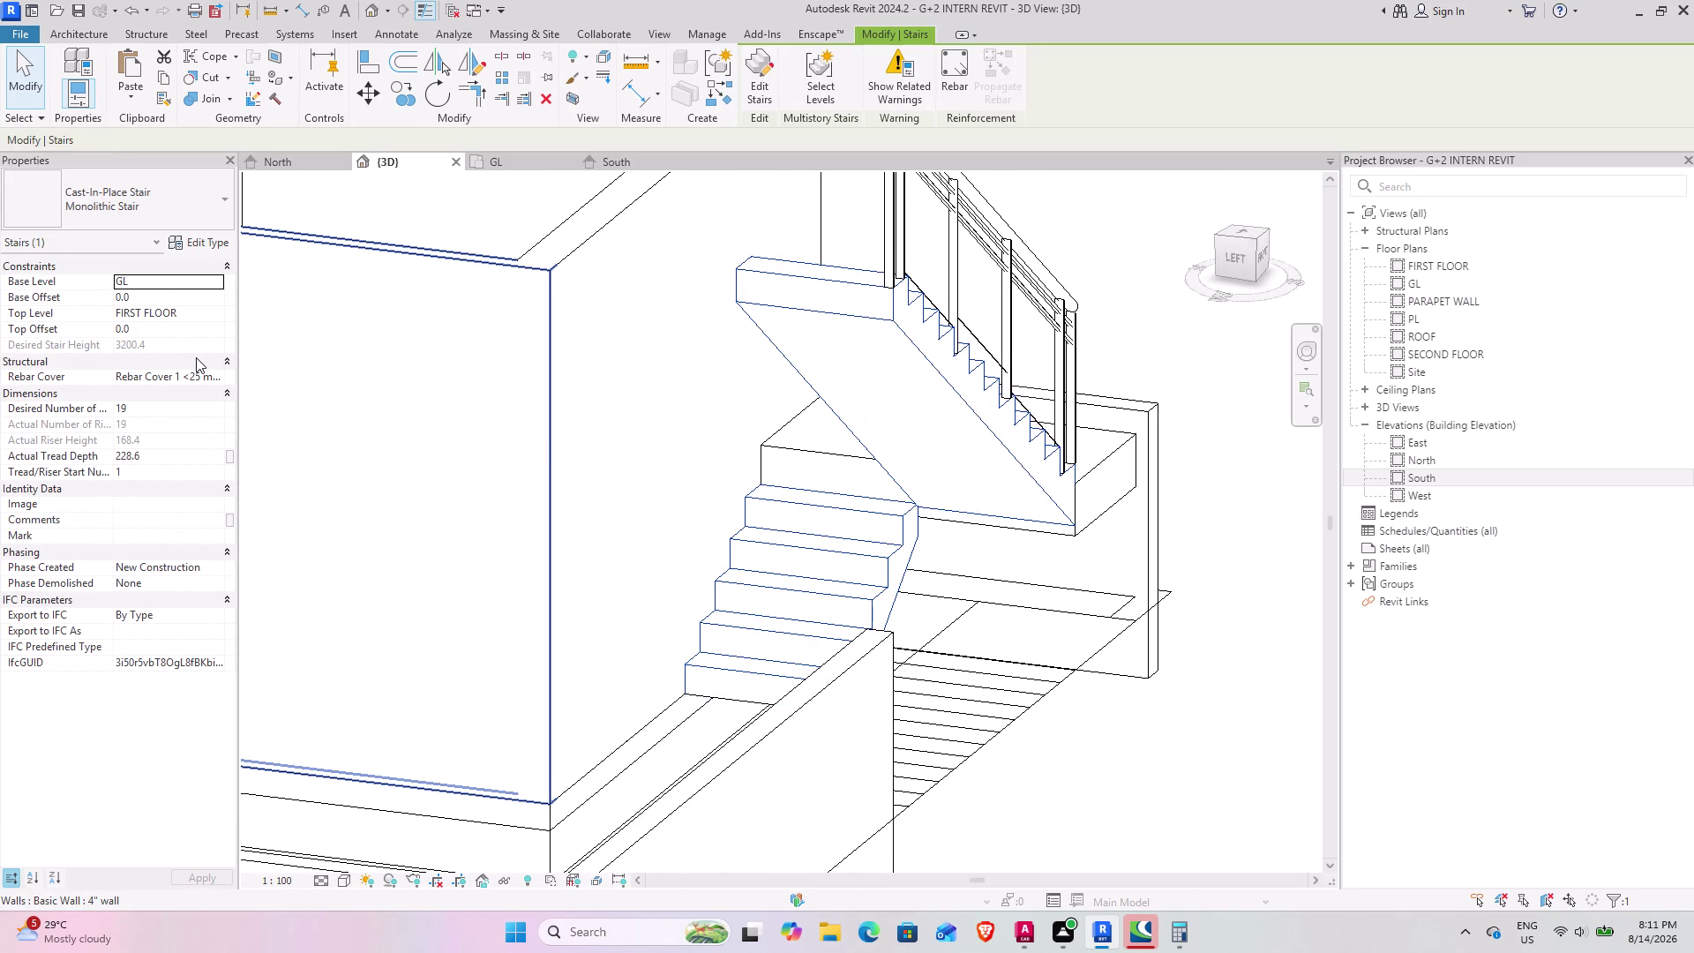
click(772, 82)
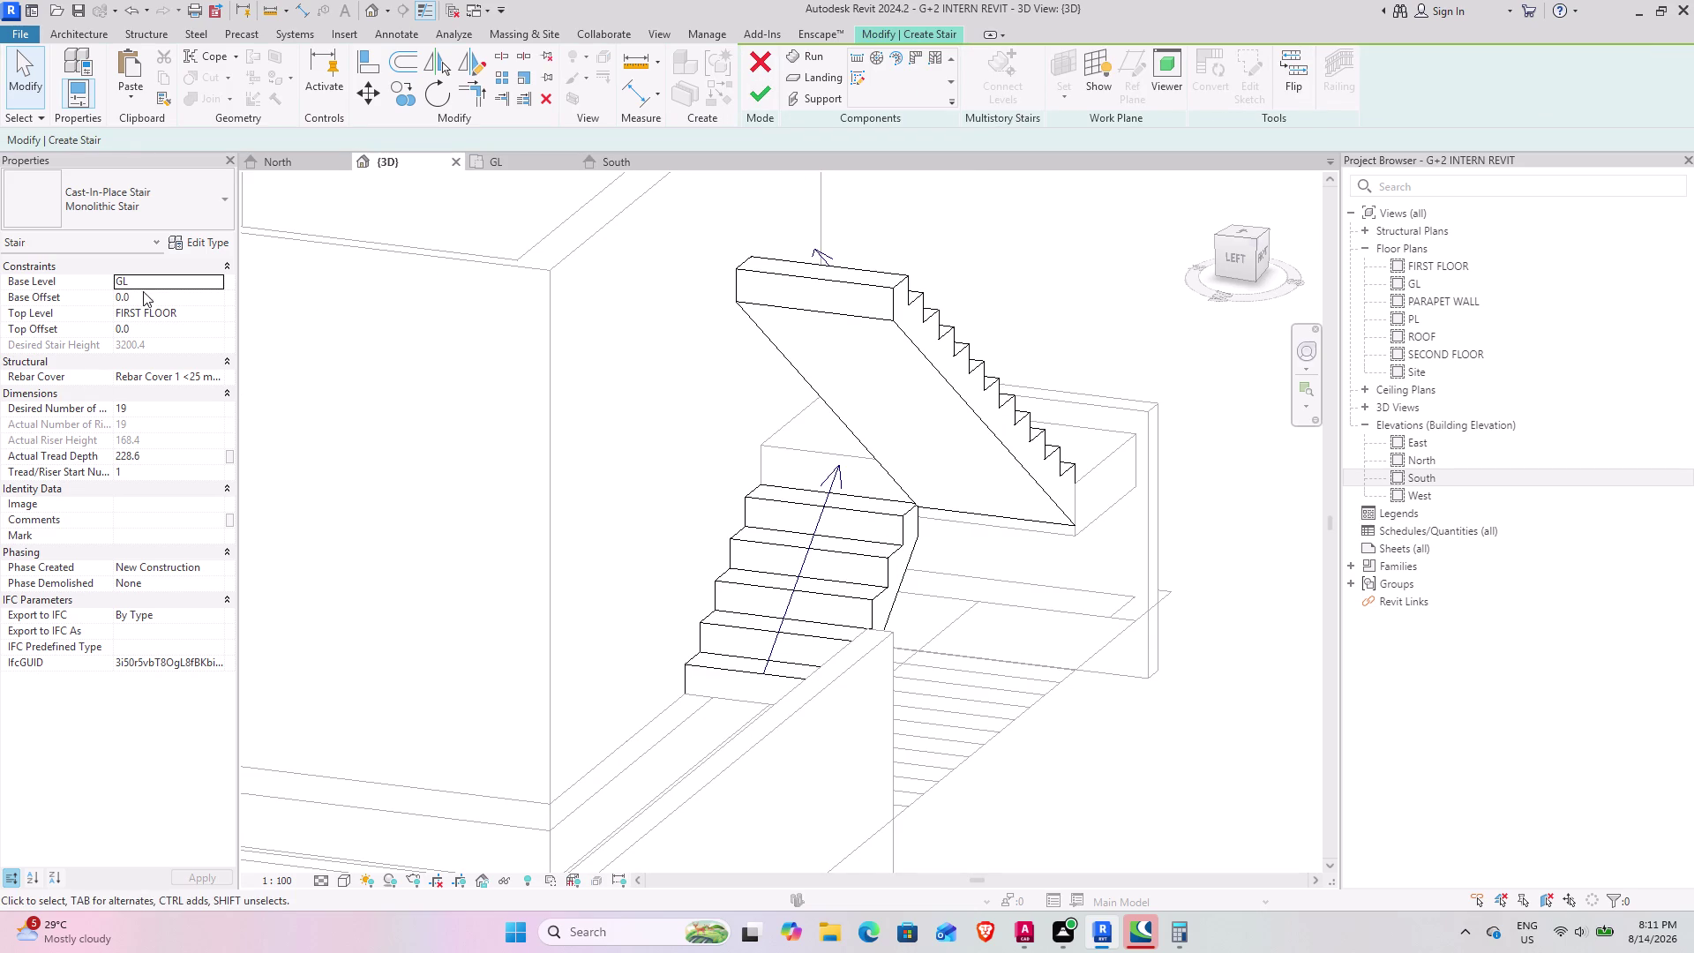
click(200, 242)
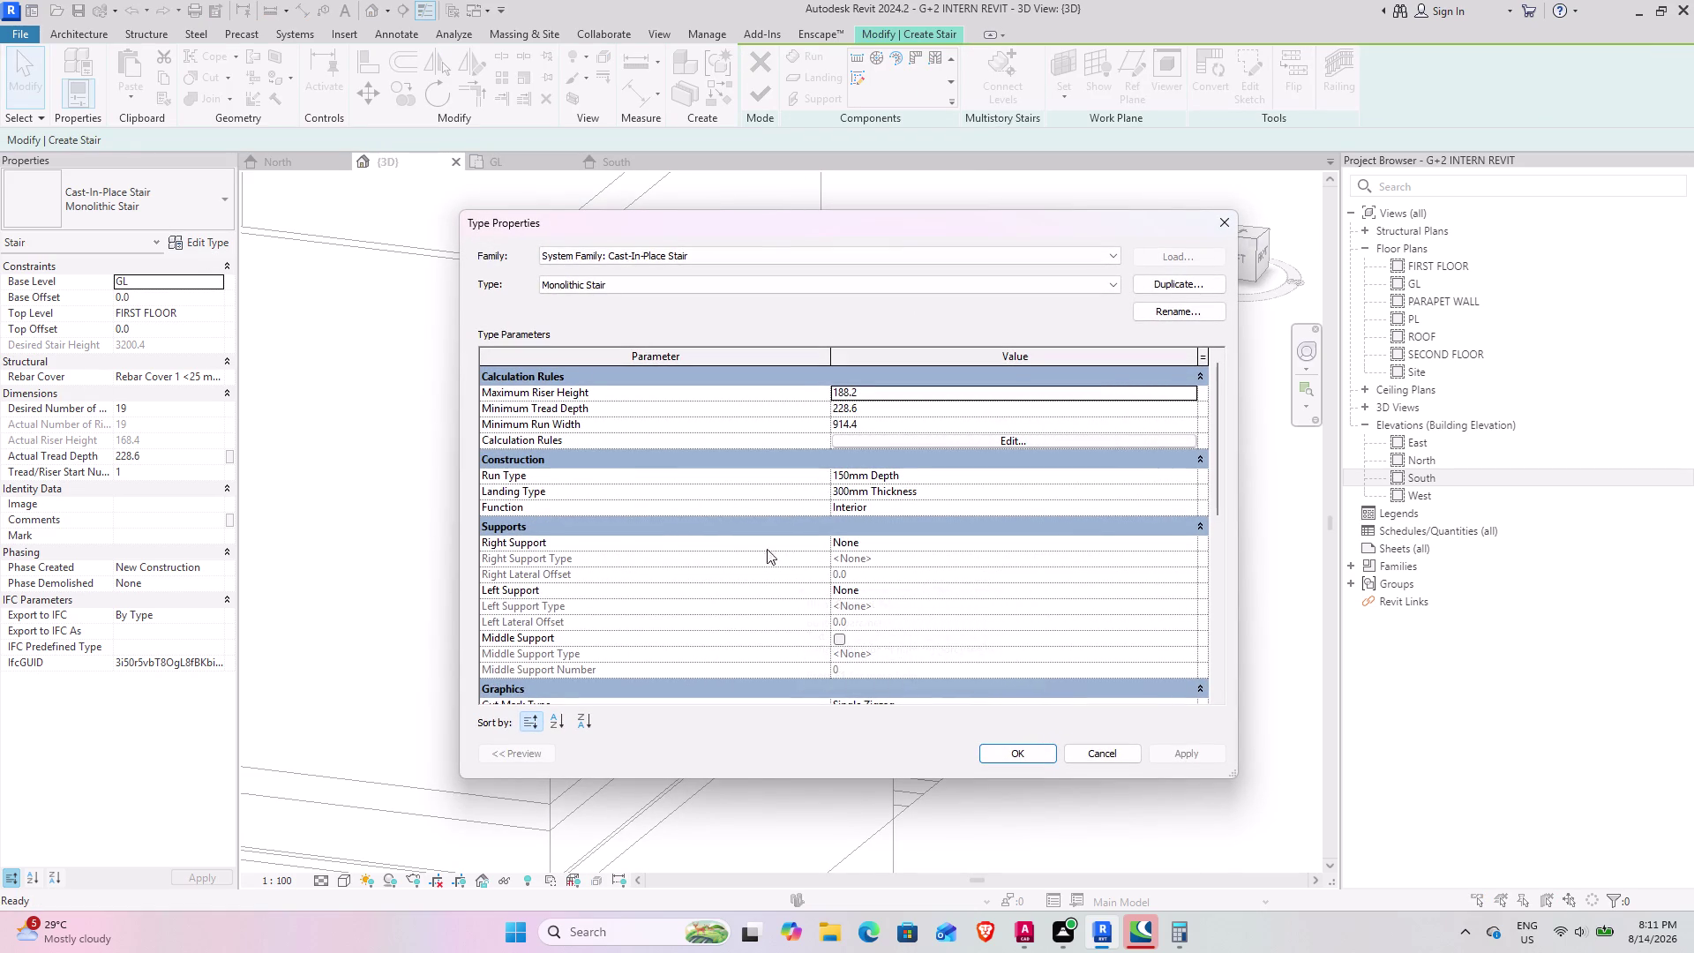
Scroll through the Monolithic Stair riser, tread and support parameters, then close Type Properties.
scroll(down, 3)
scroll(down, 3)
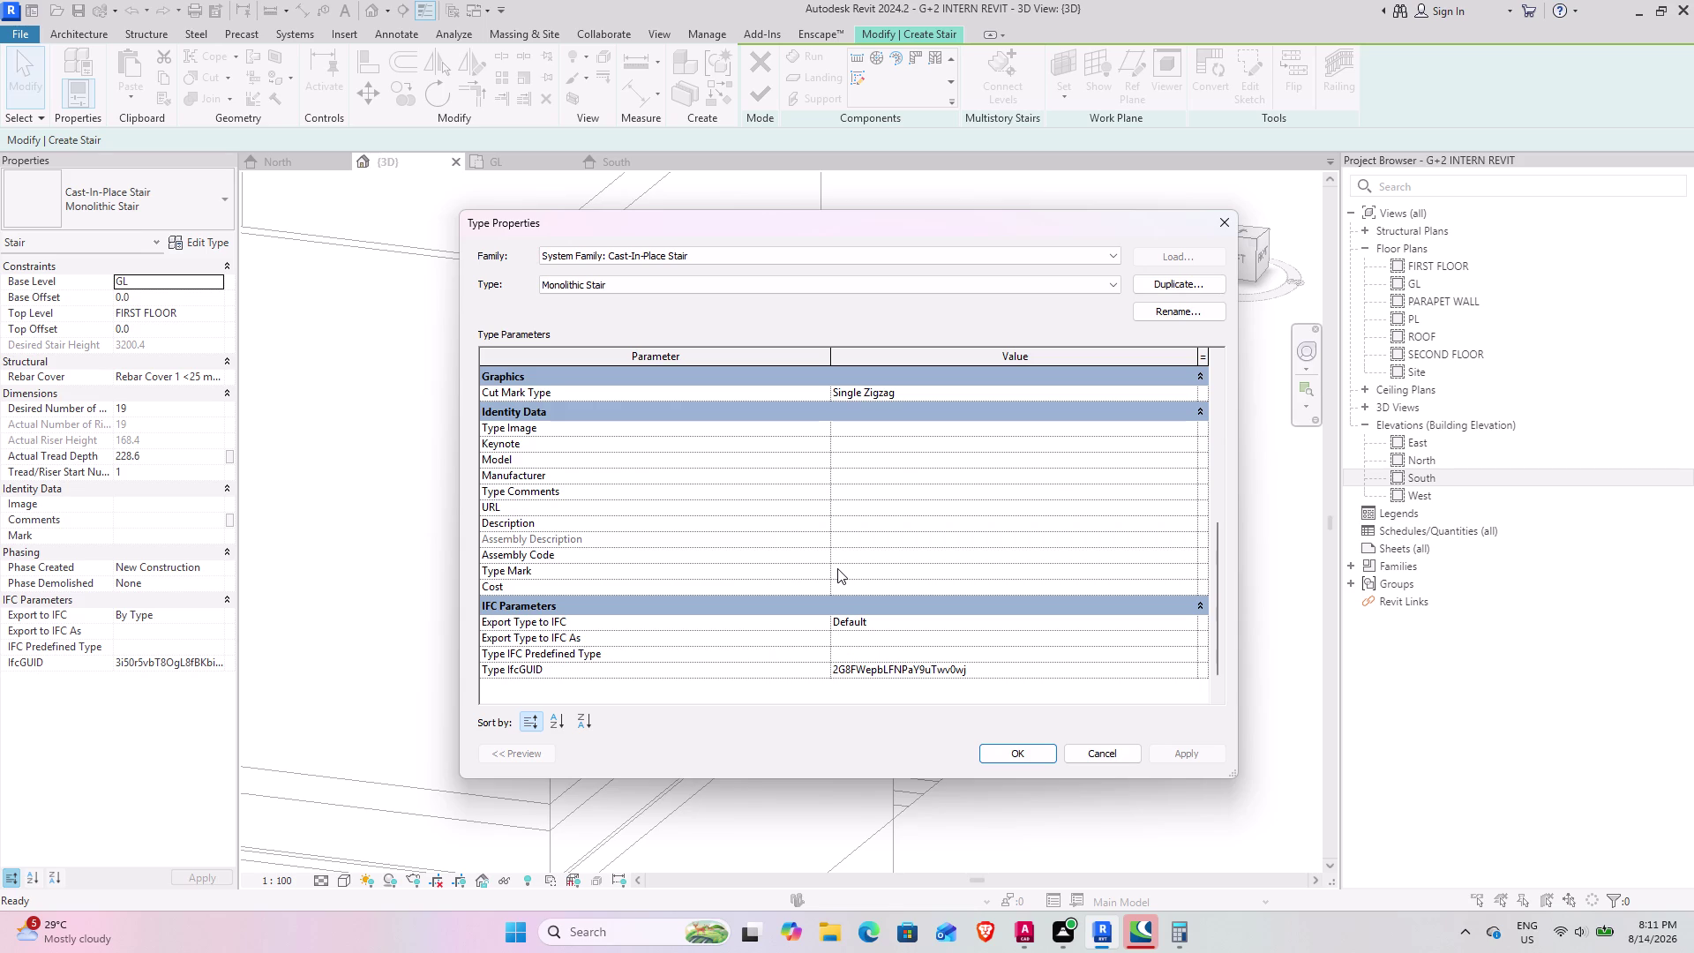
scroll(up, 3)
scroll(up, 3)
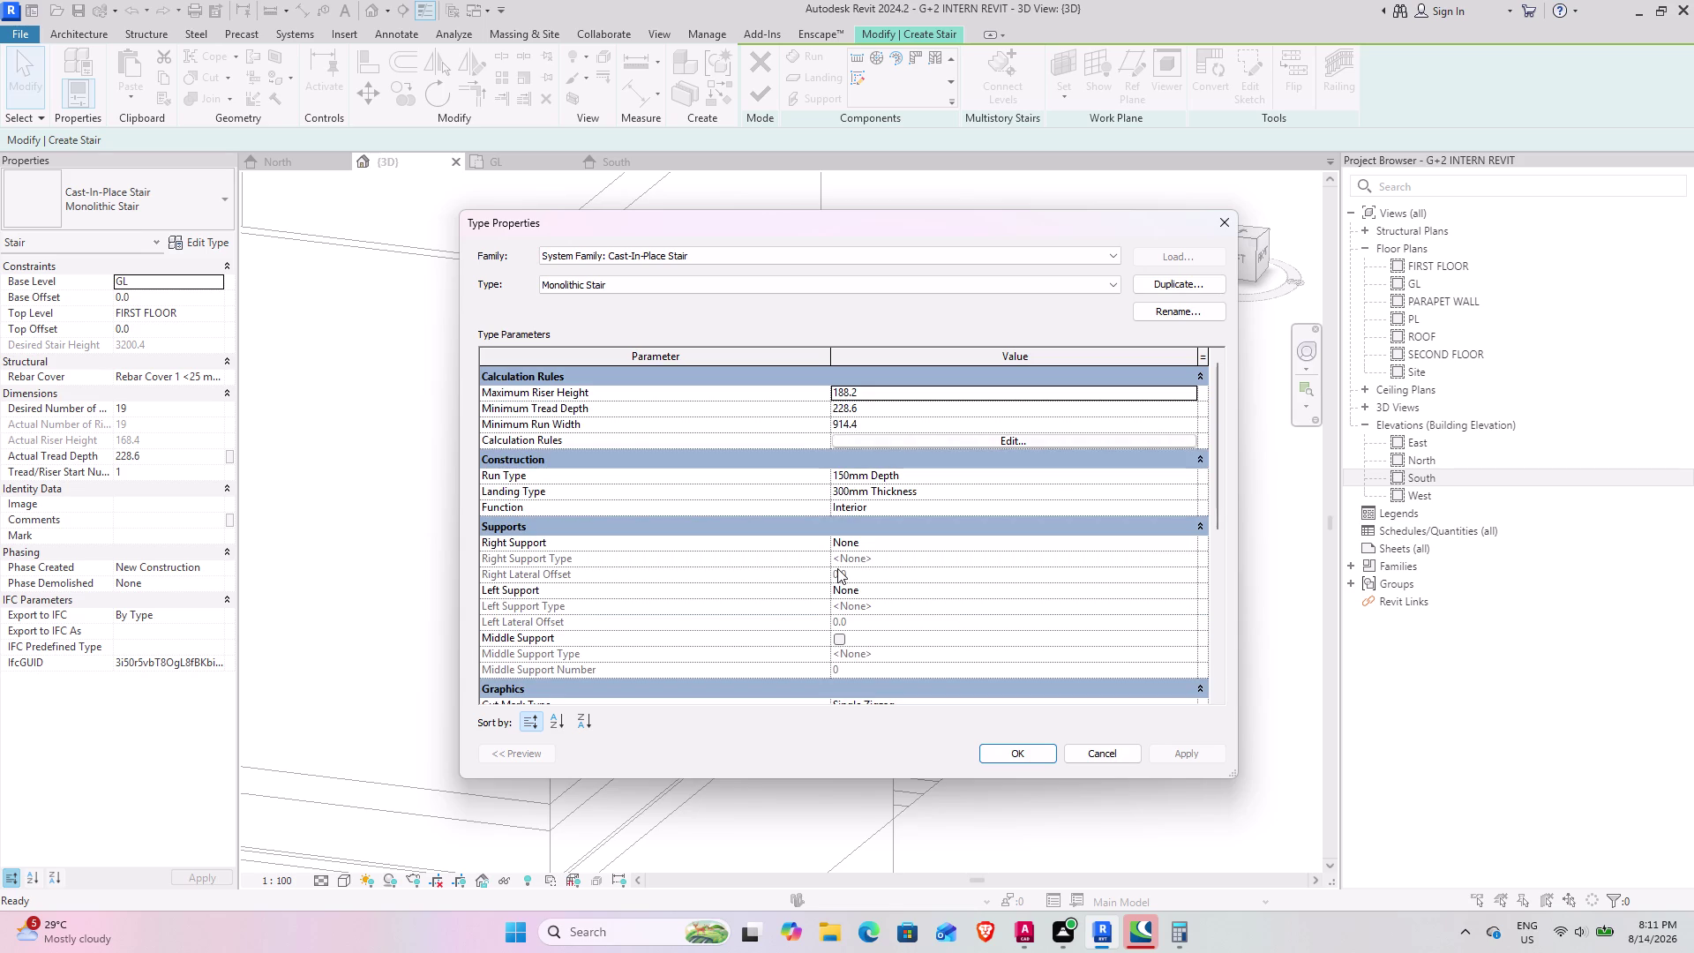
scroll(down, 3)
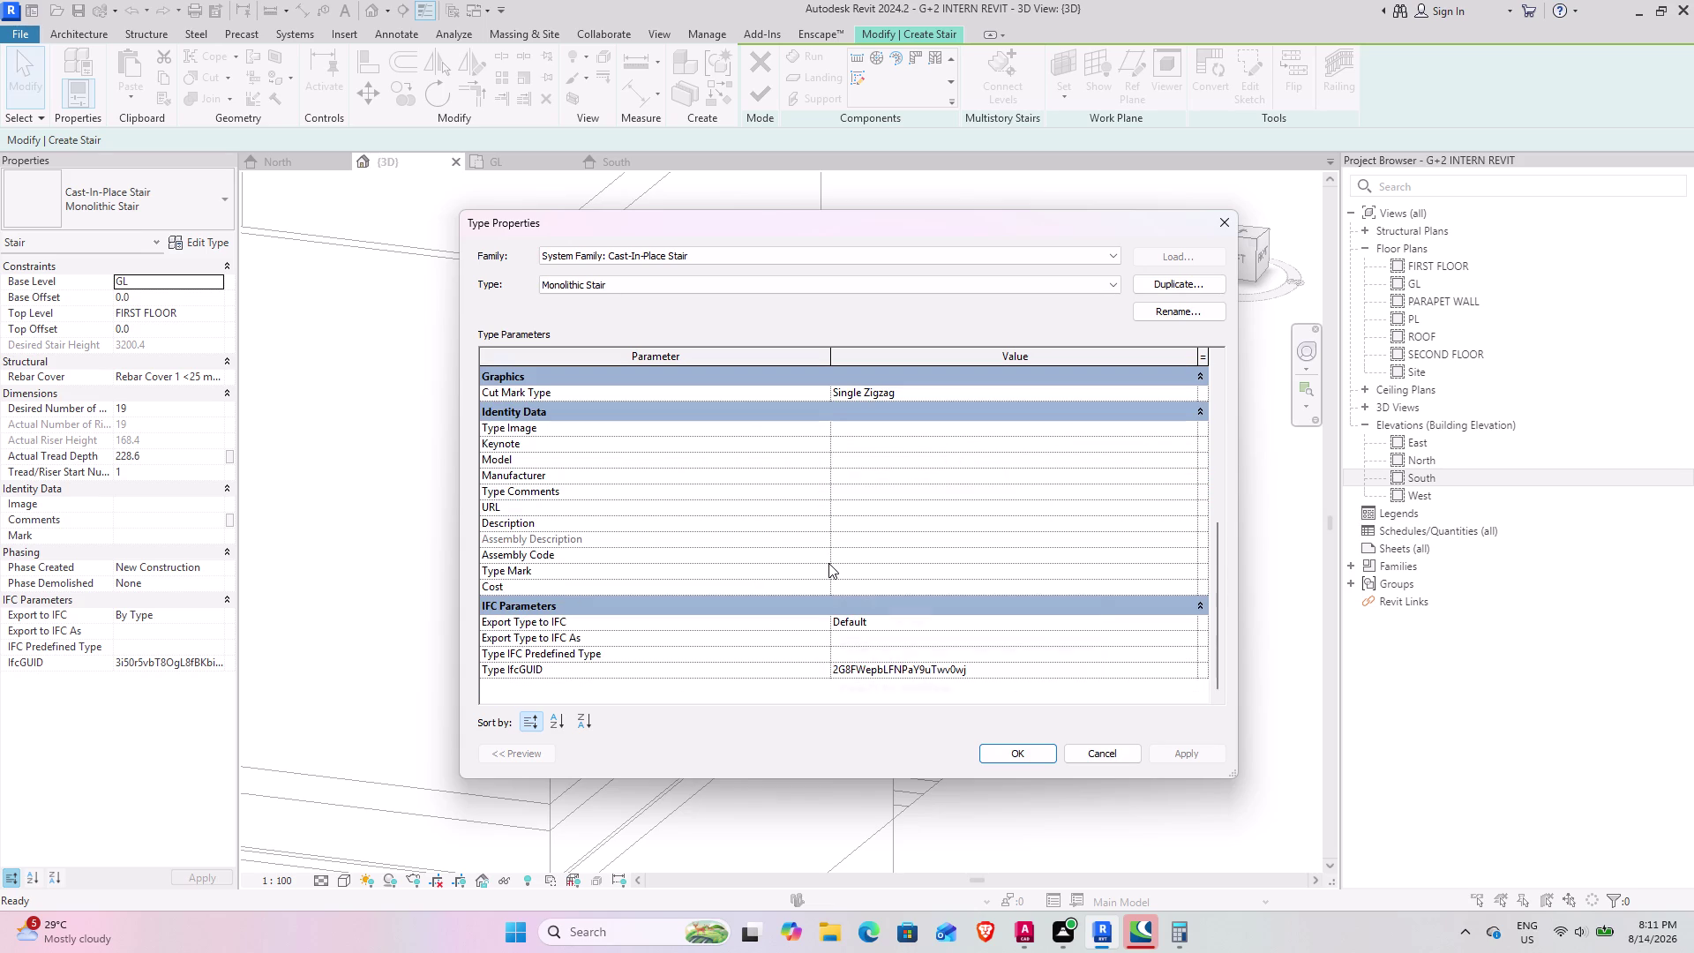
scroll(down, 3)
click(1102, 747)
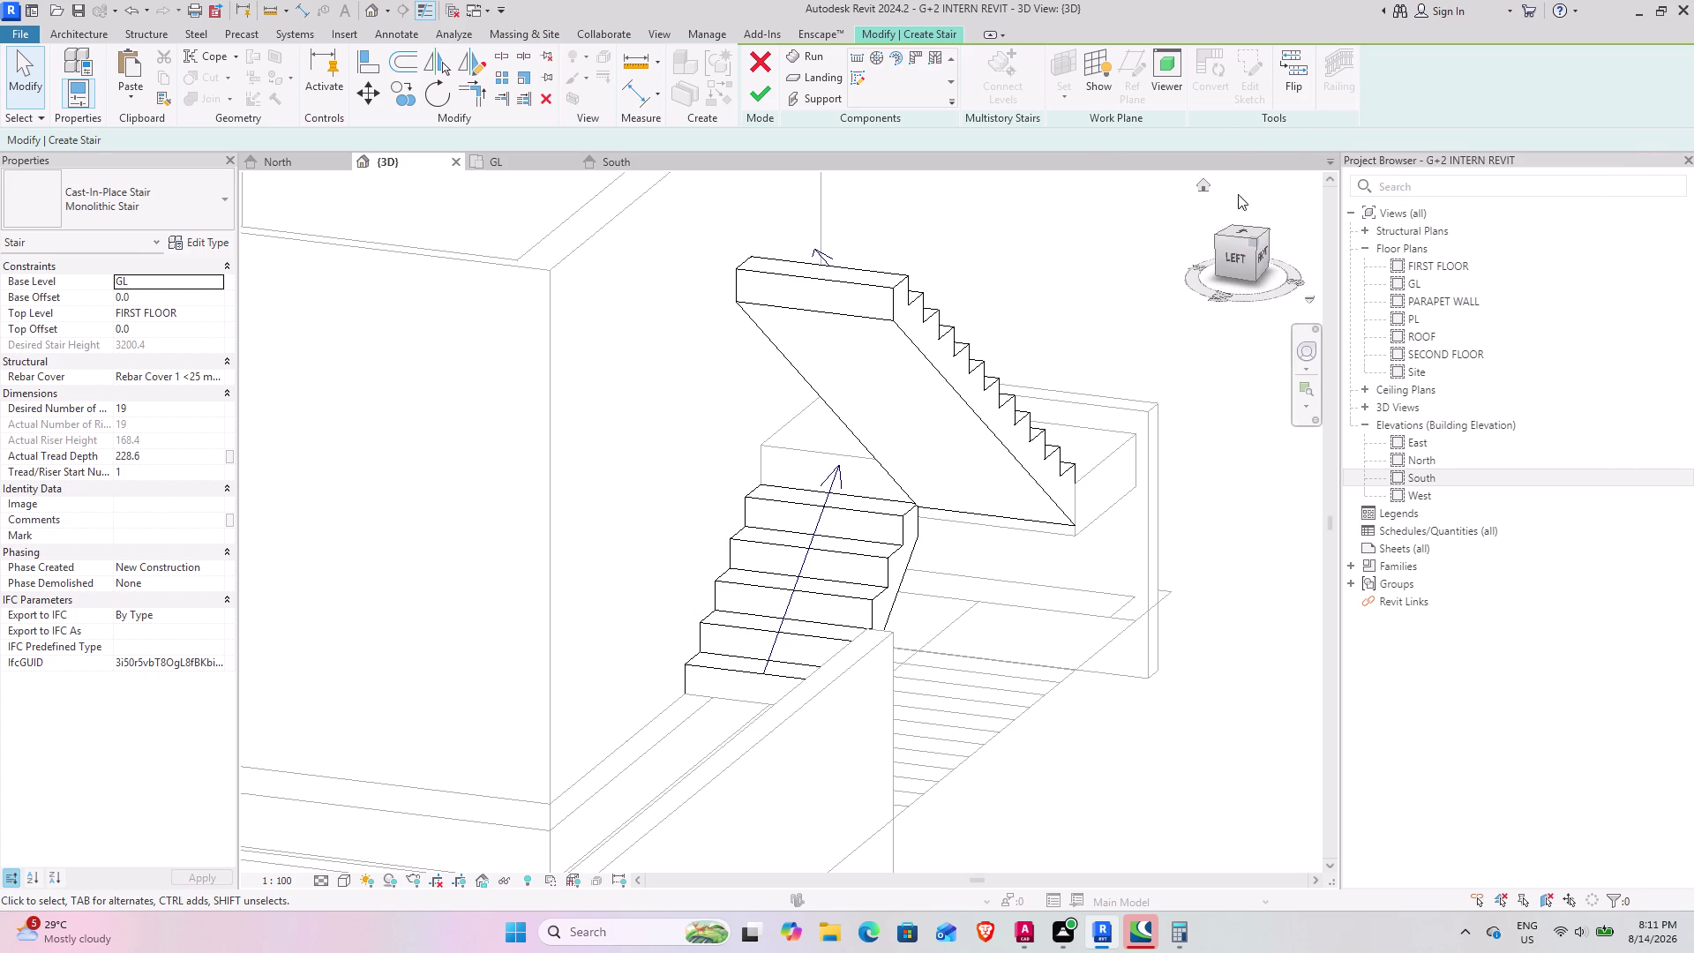
Cancel the short stair edit without changes.
key(Escape)
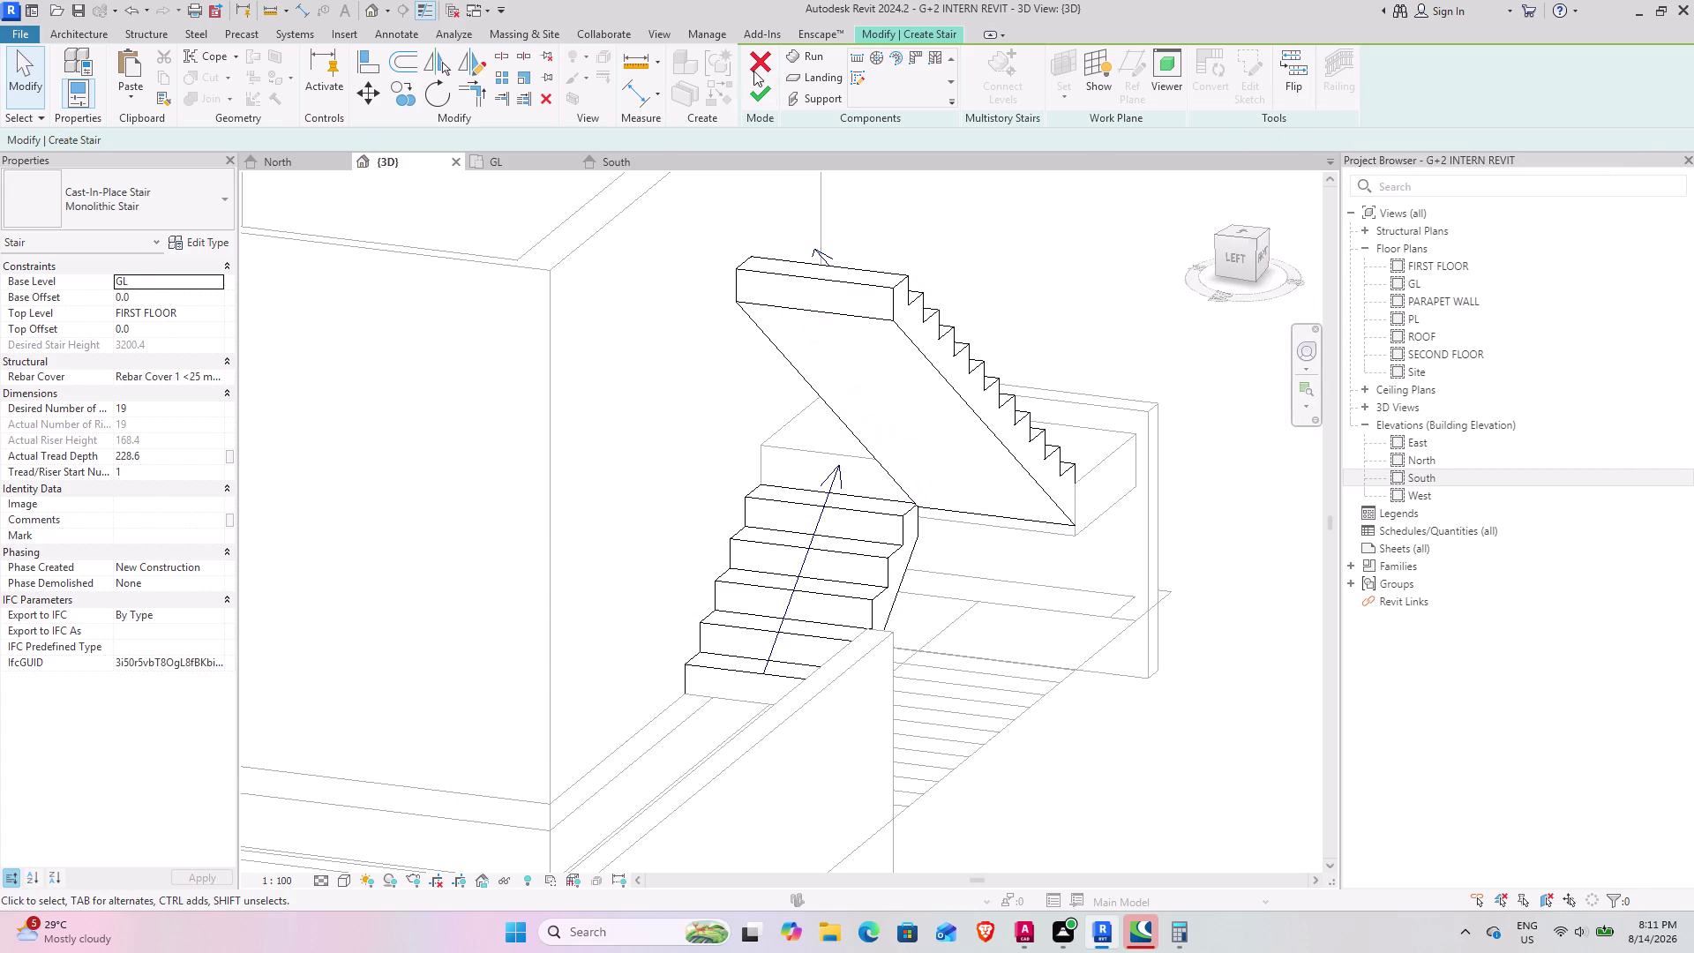
click(754, 66)
scroll(down, 3)
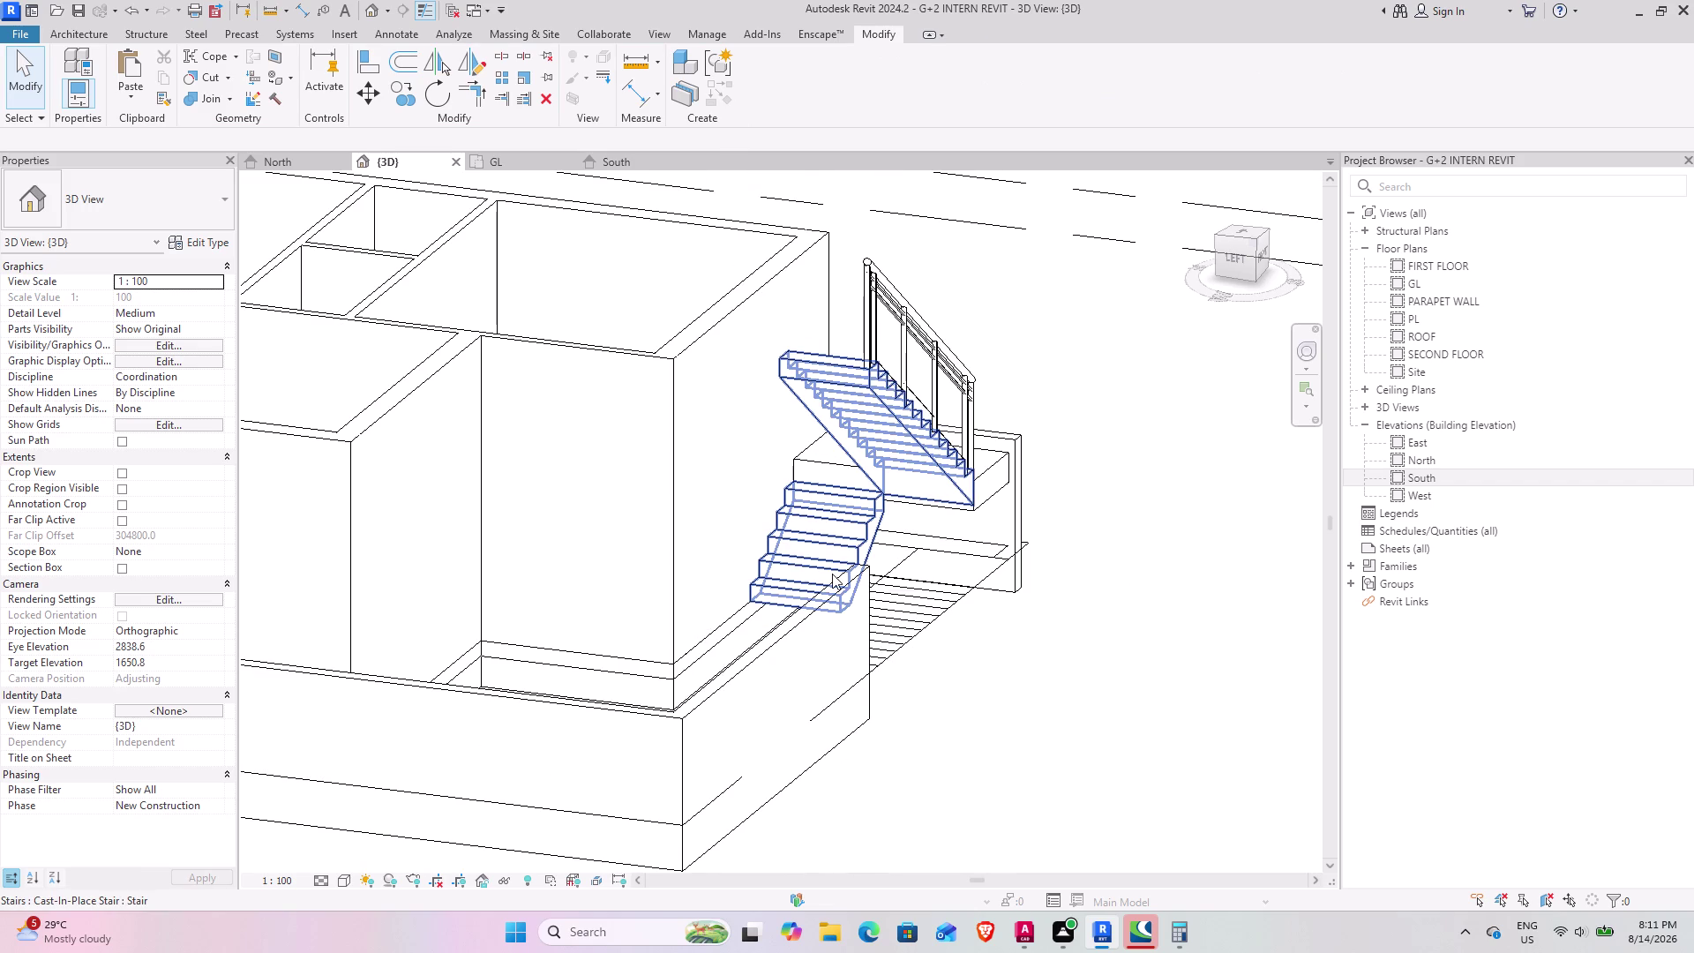
middle_drag(821, 575, 761, 651)
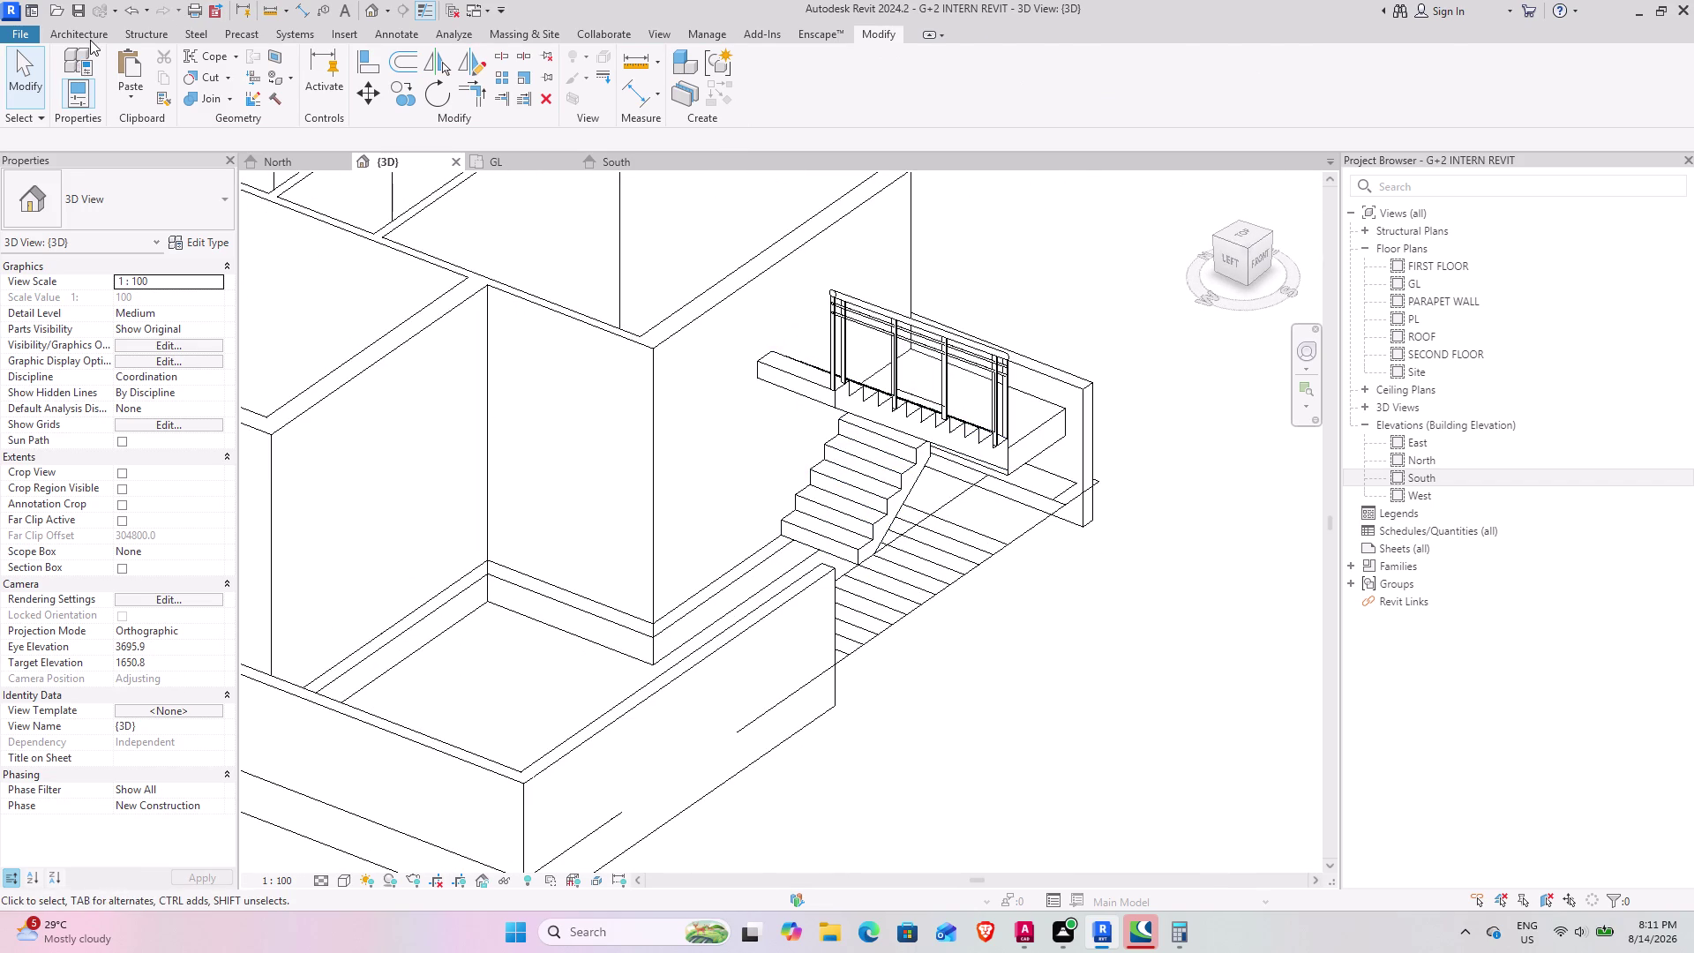
Start a railing Sketch Path, abandon it, then reopen the short stair's type properties.
click(89, 39)
click(575, 55)
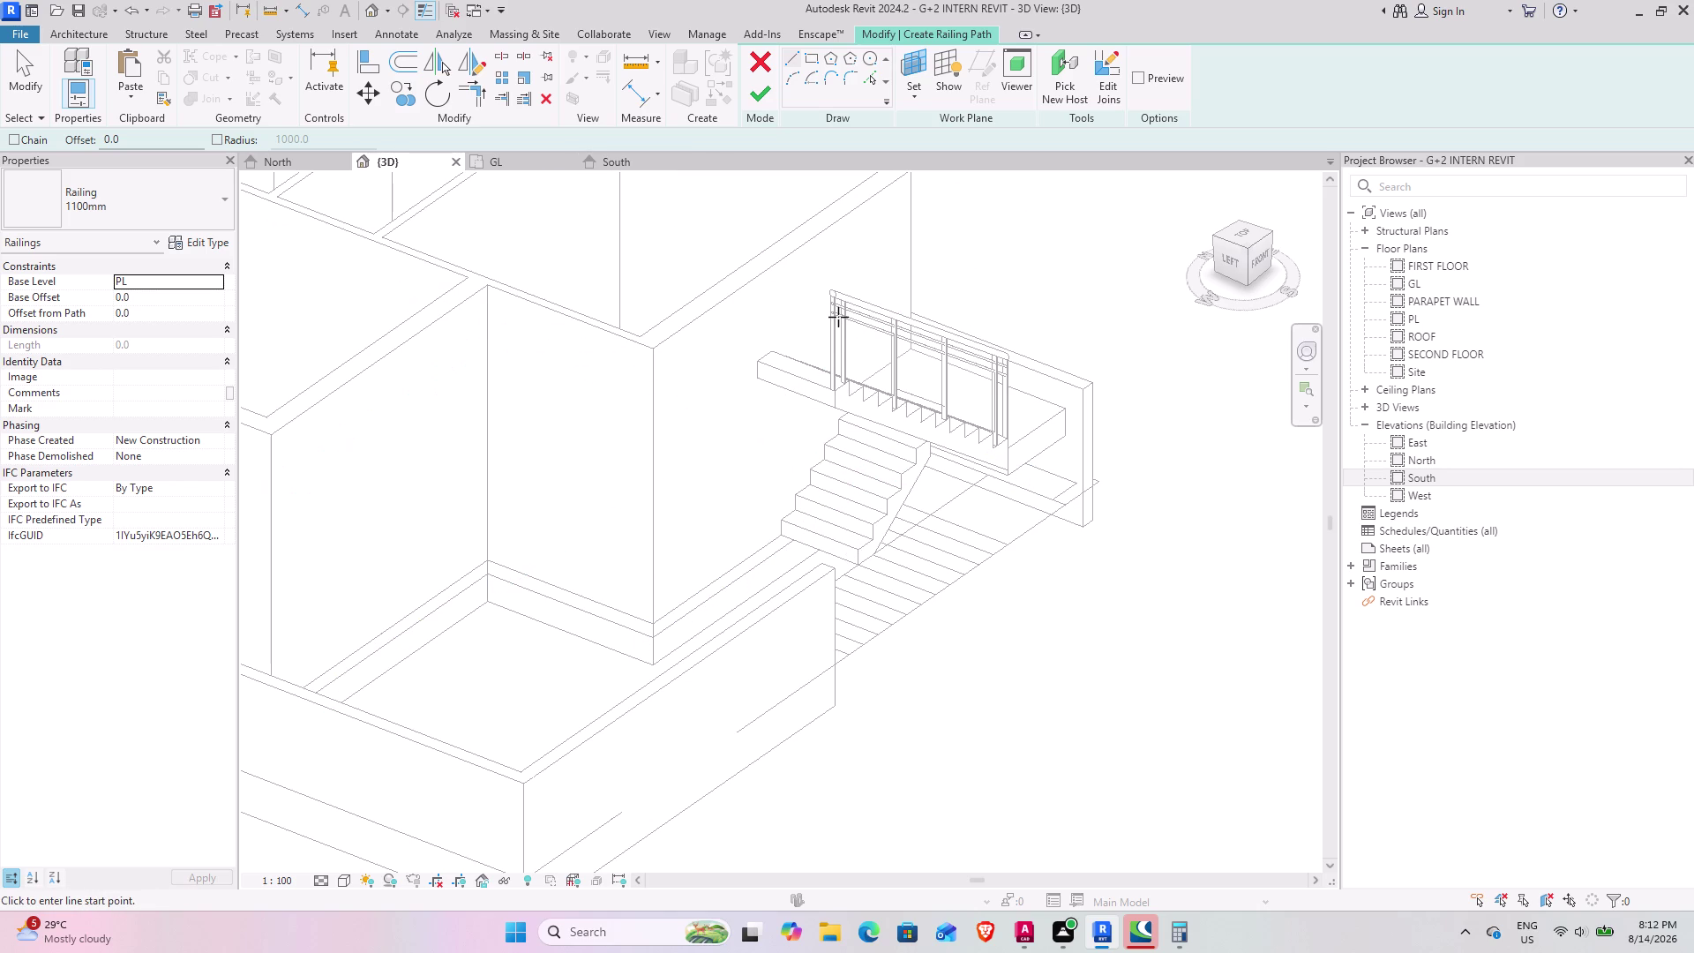
key(Escape)
click(764, 55)
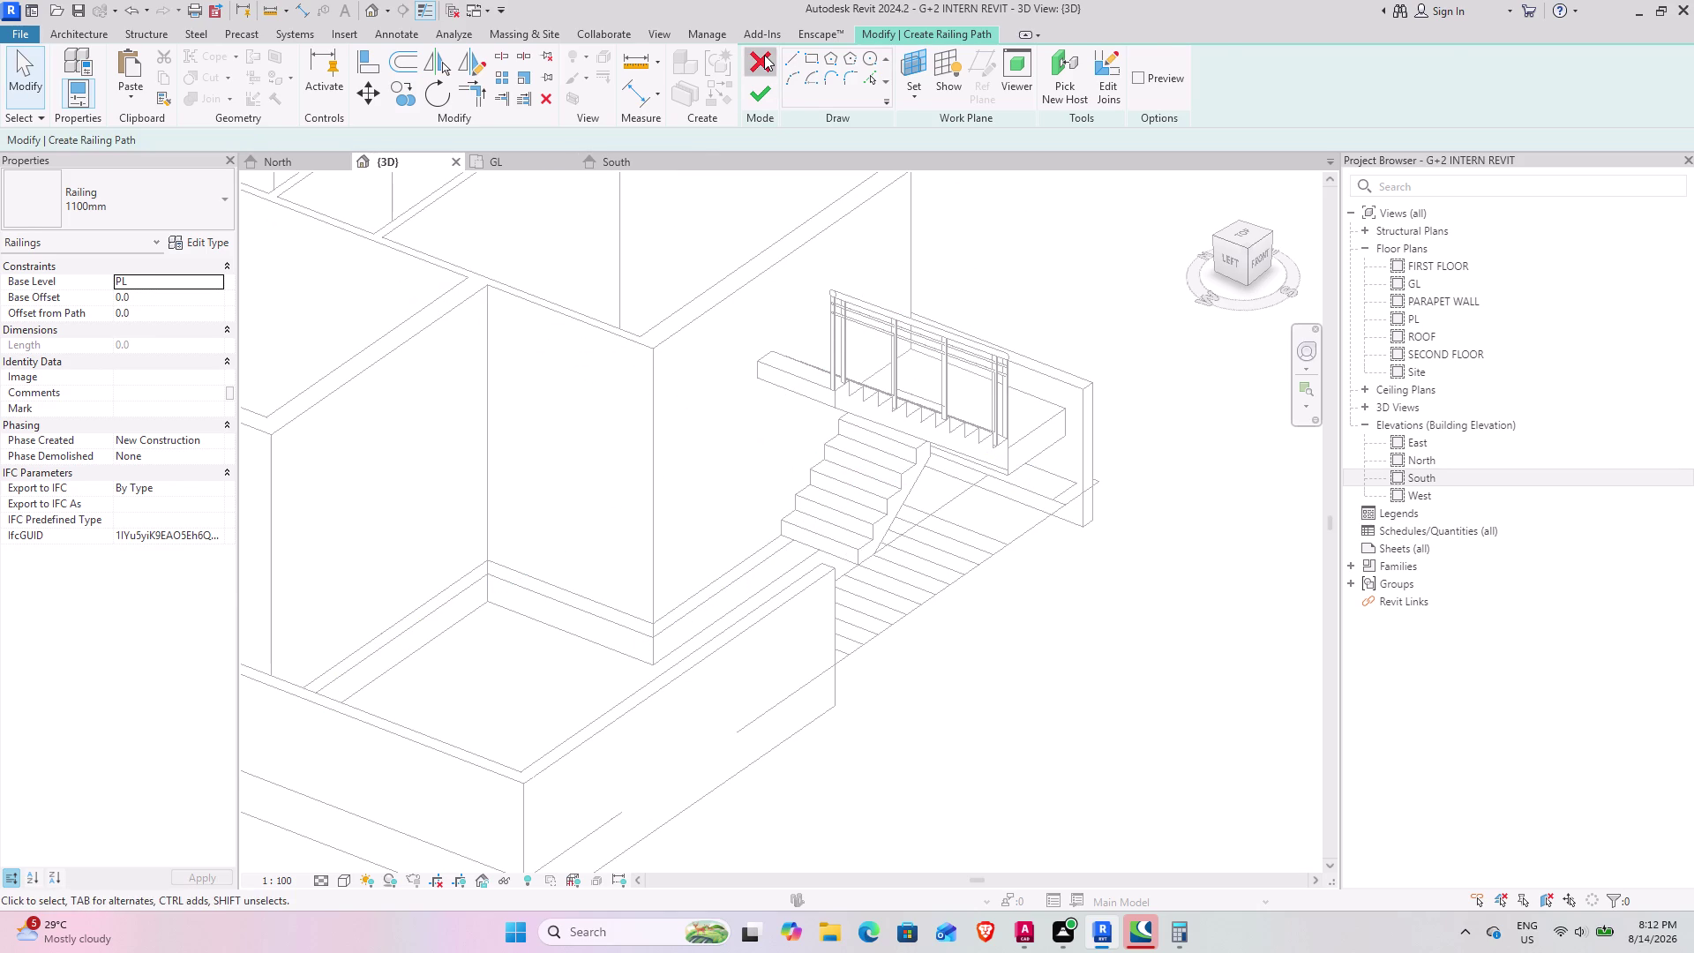
click(835, 390)
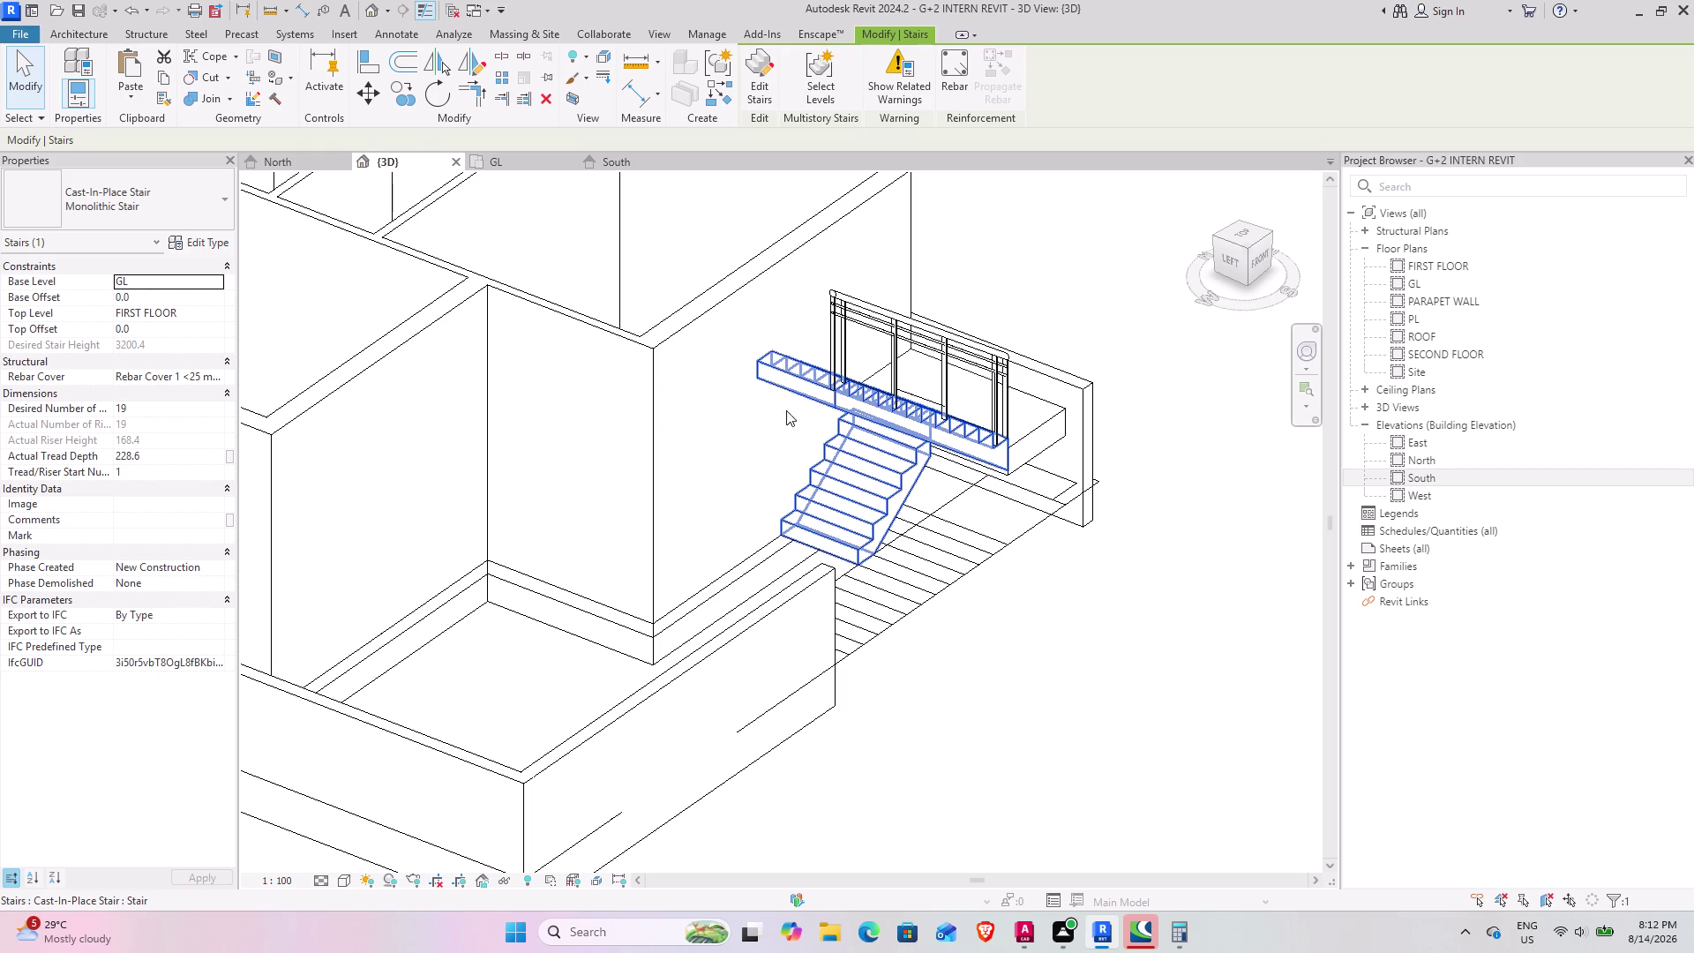
click(192, 240)
Scroll the Monolithic Stair type parameters again and cancel the dialog unchanged.
scroll(down, 3)
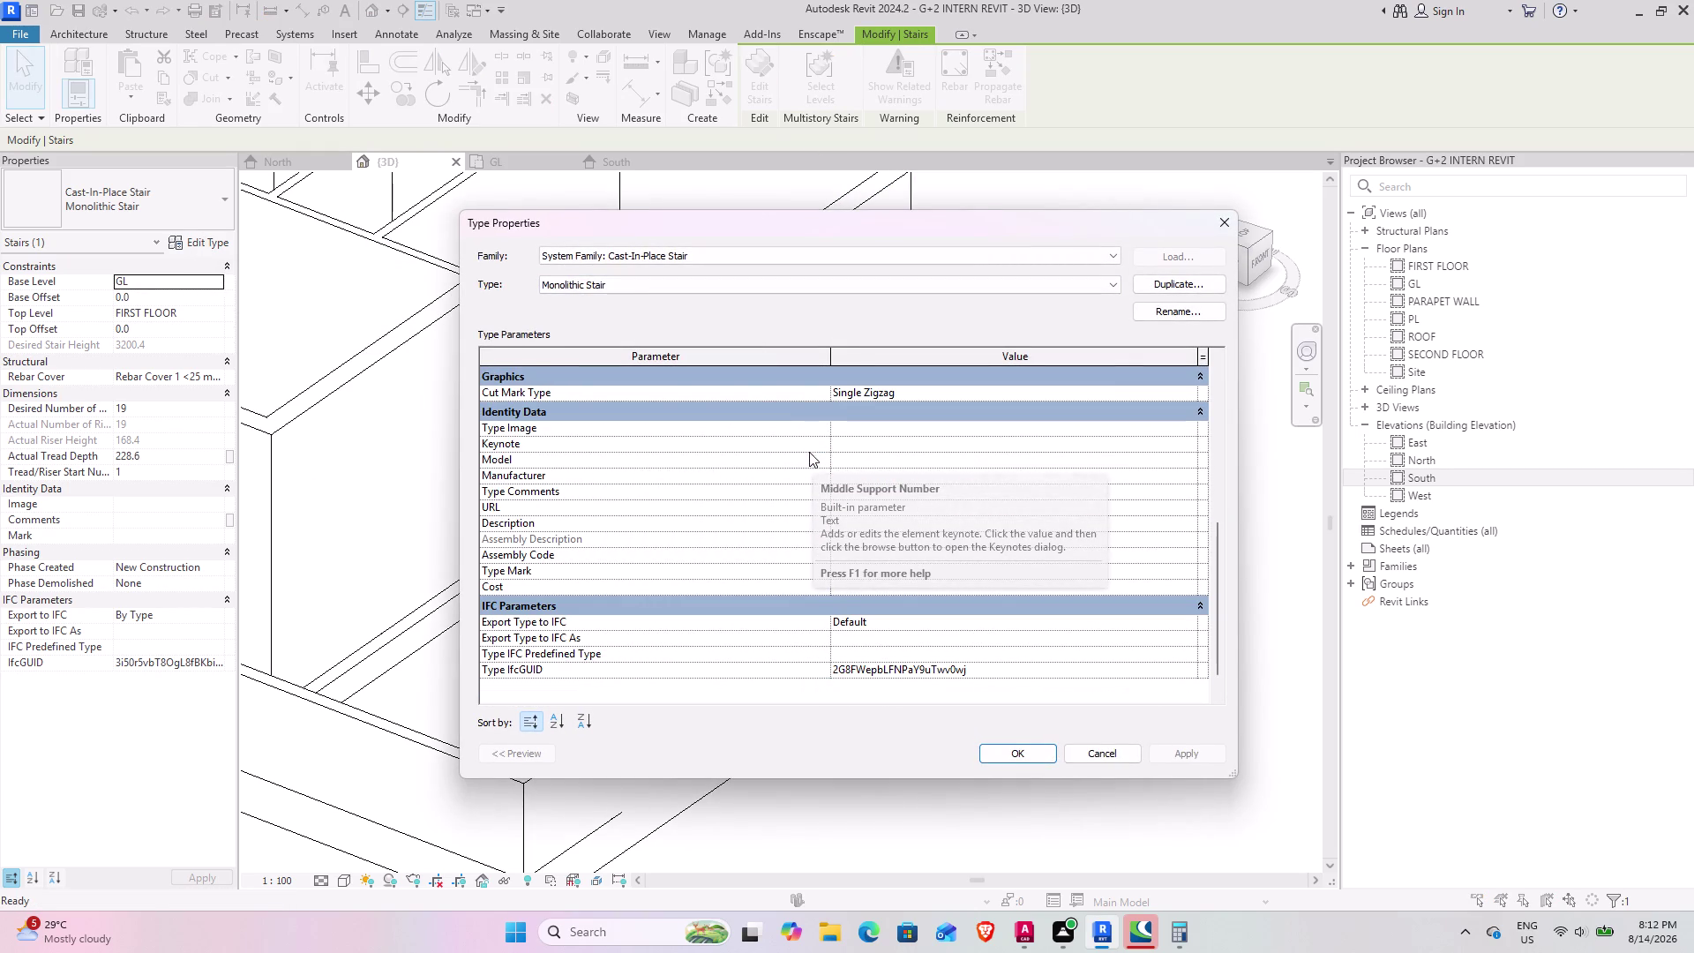
scroll(up, 3)
scroll(up, 3)
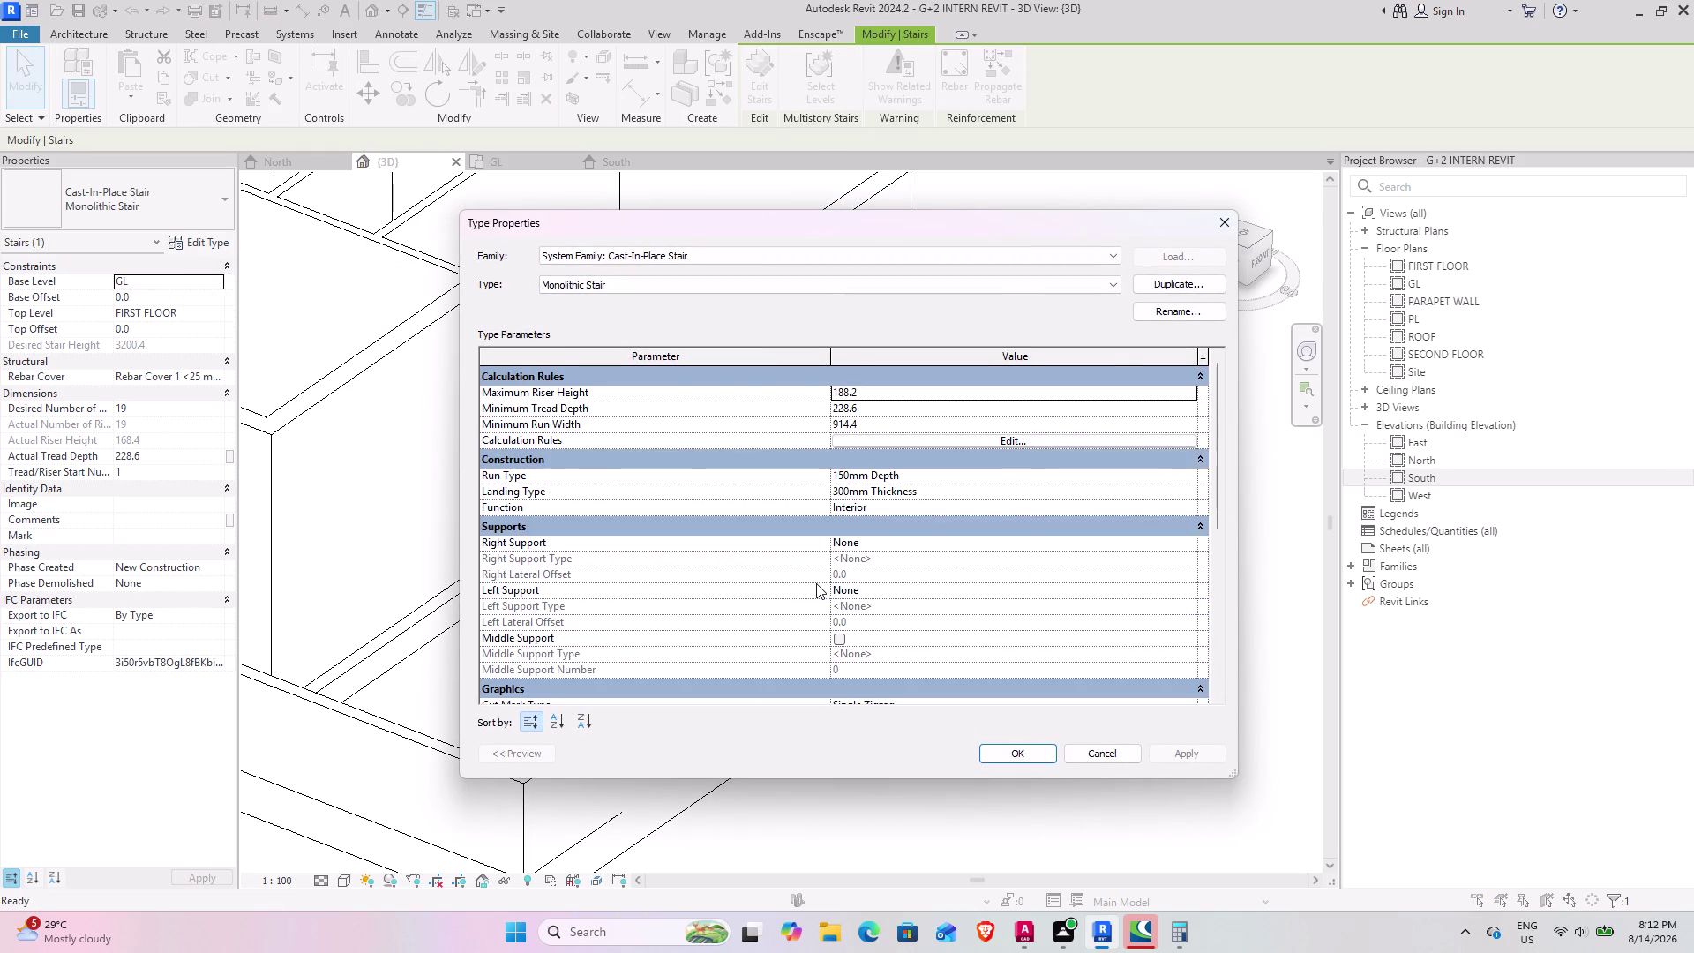
scroll(up, 3)
scroll(up, 3)
scroll(down, 3)
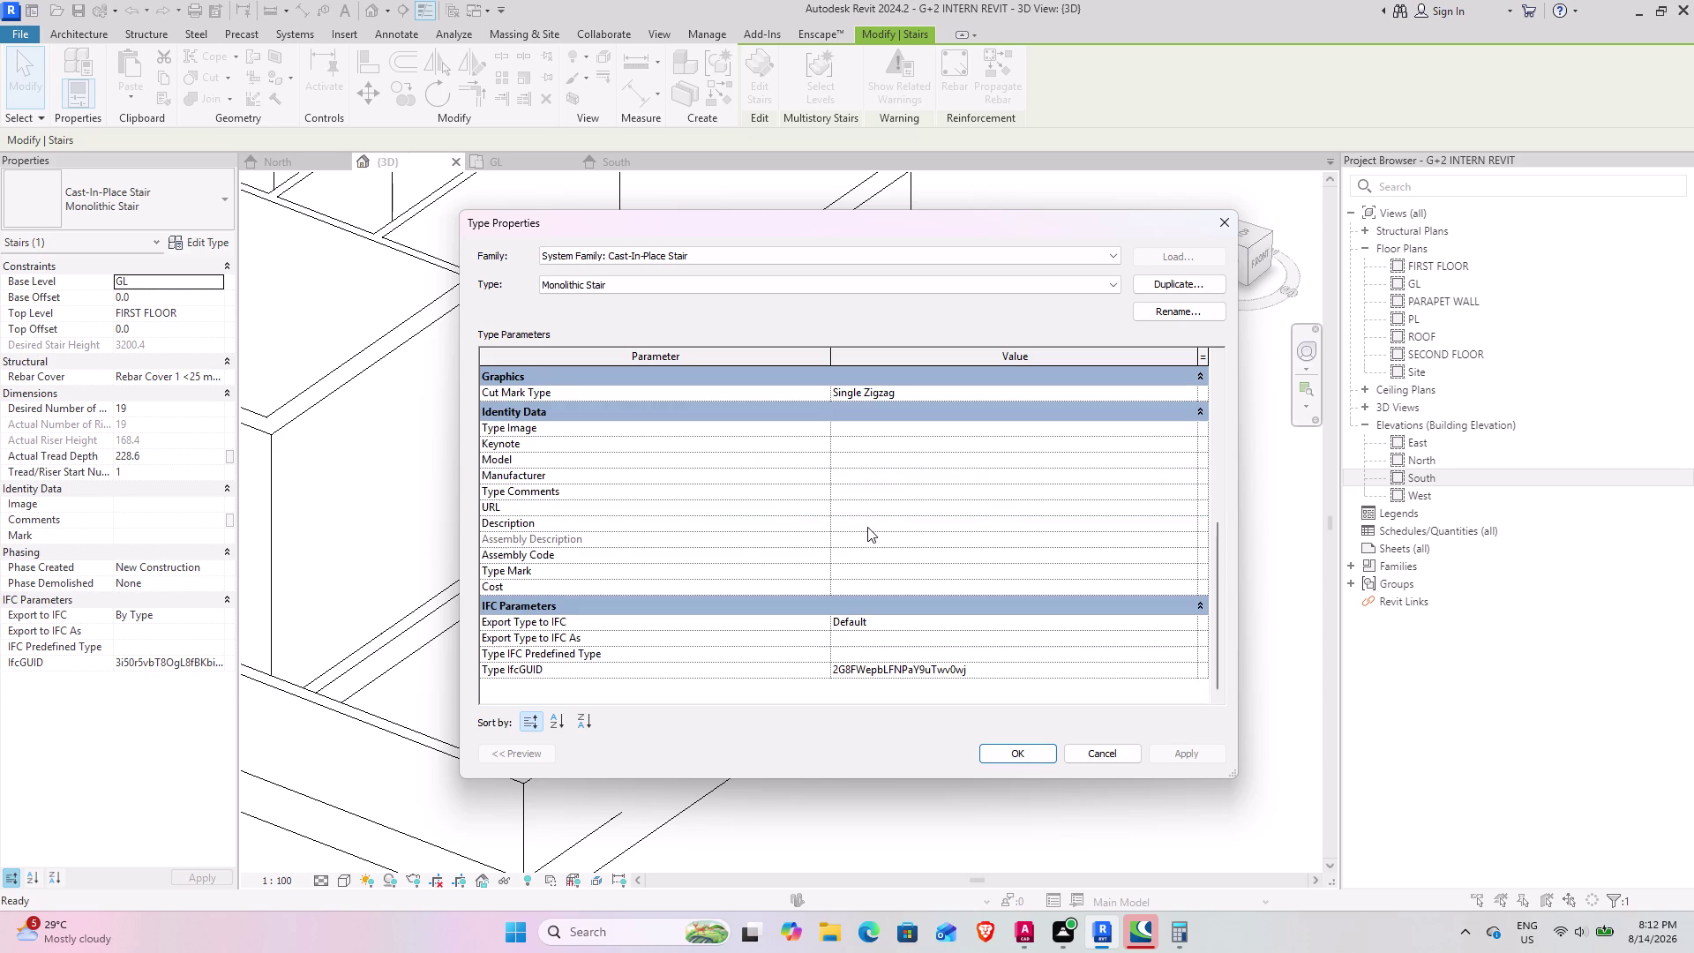
scroll(down, 3)
scroll(up, 3)
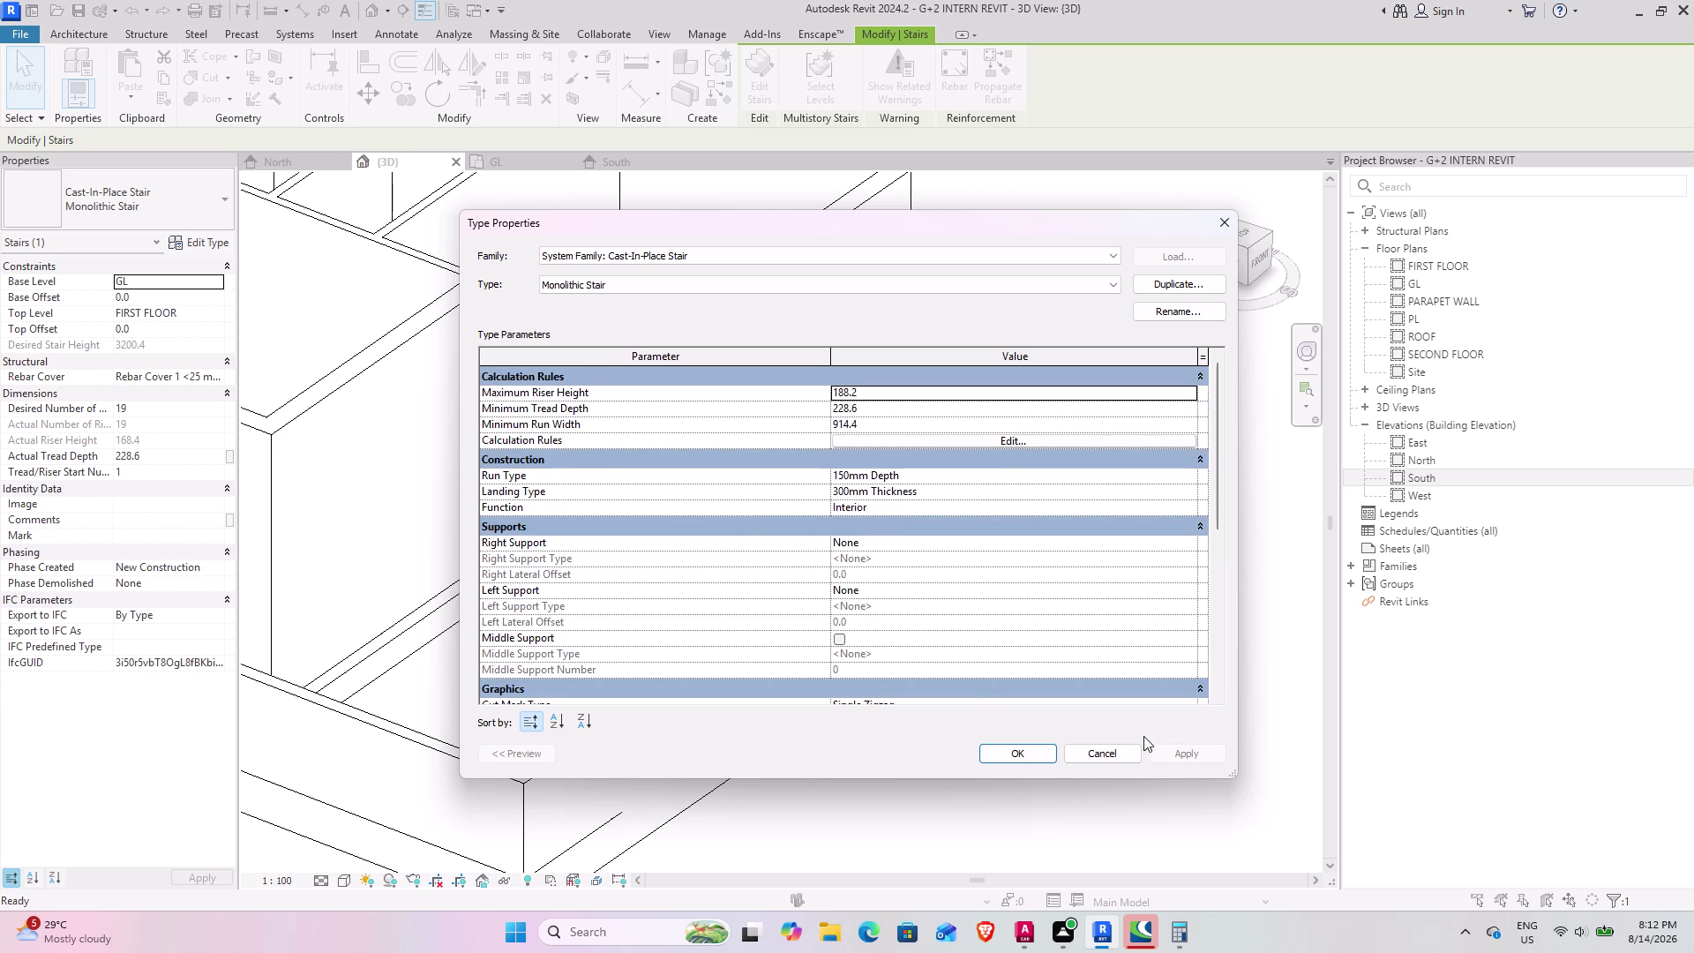
click(1125, 756)
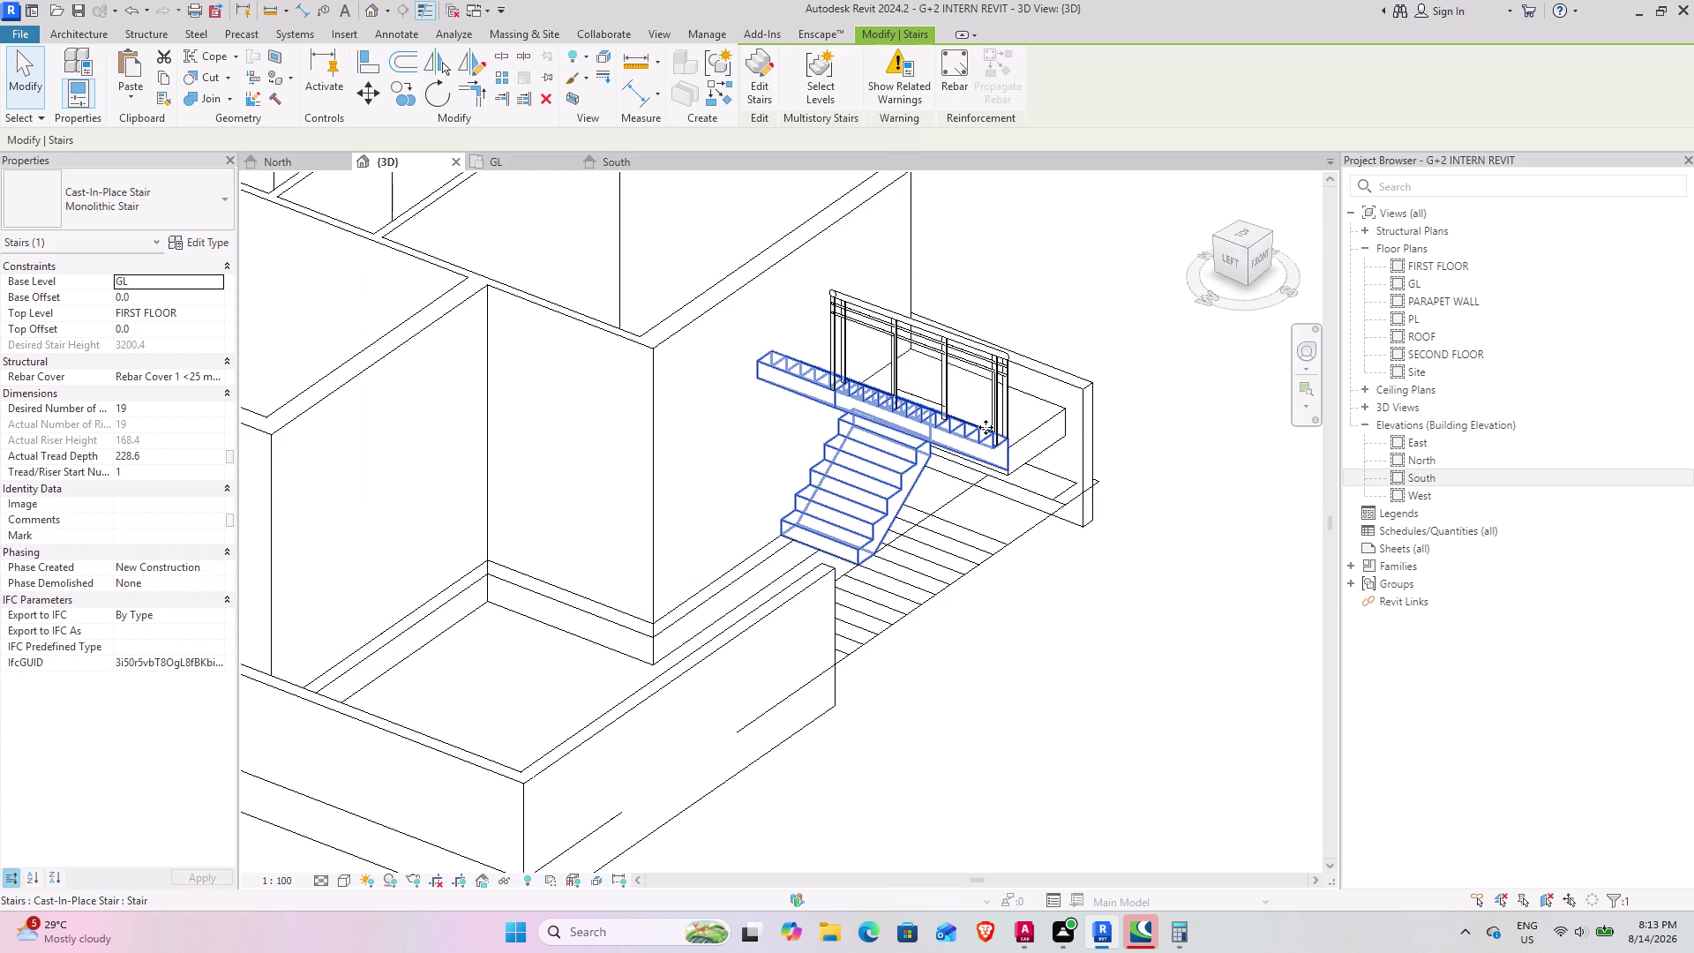
Orbit around the main stair to check it in 3D from above, front and left.
scroll(down, 3)
middle_drag(975, 426, 799, 532)
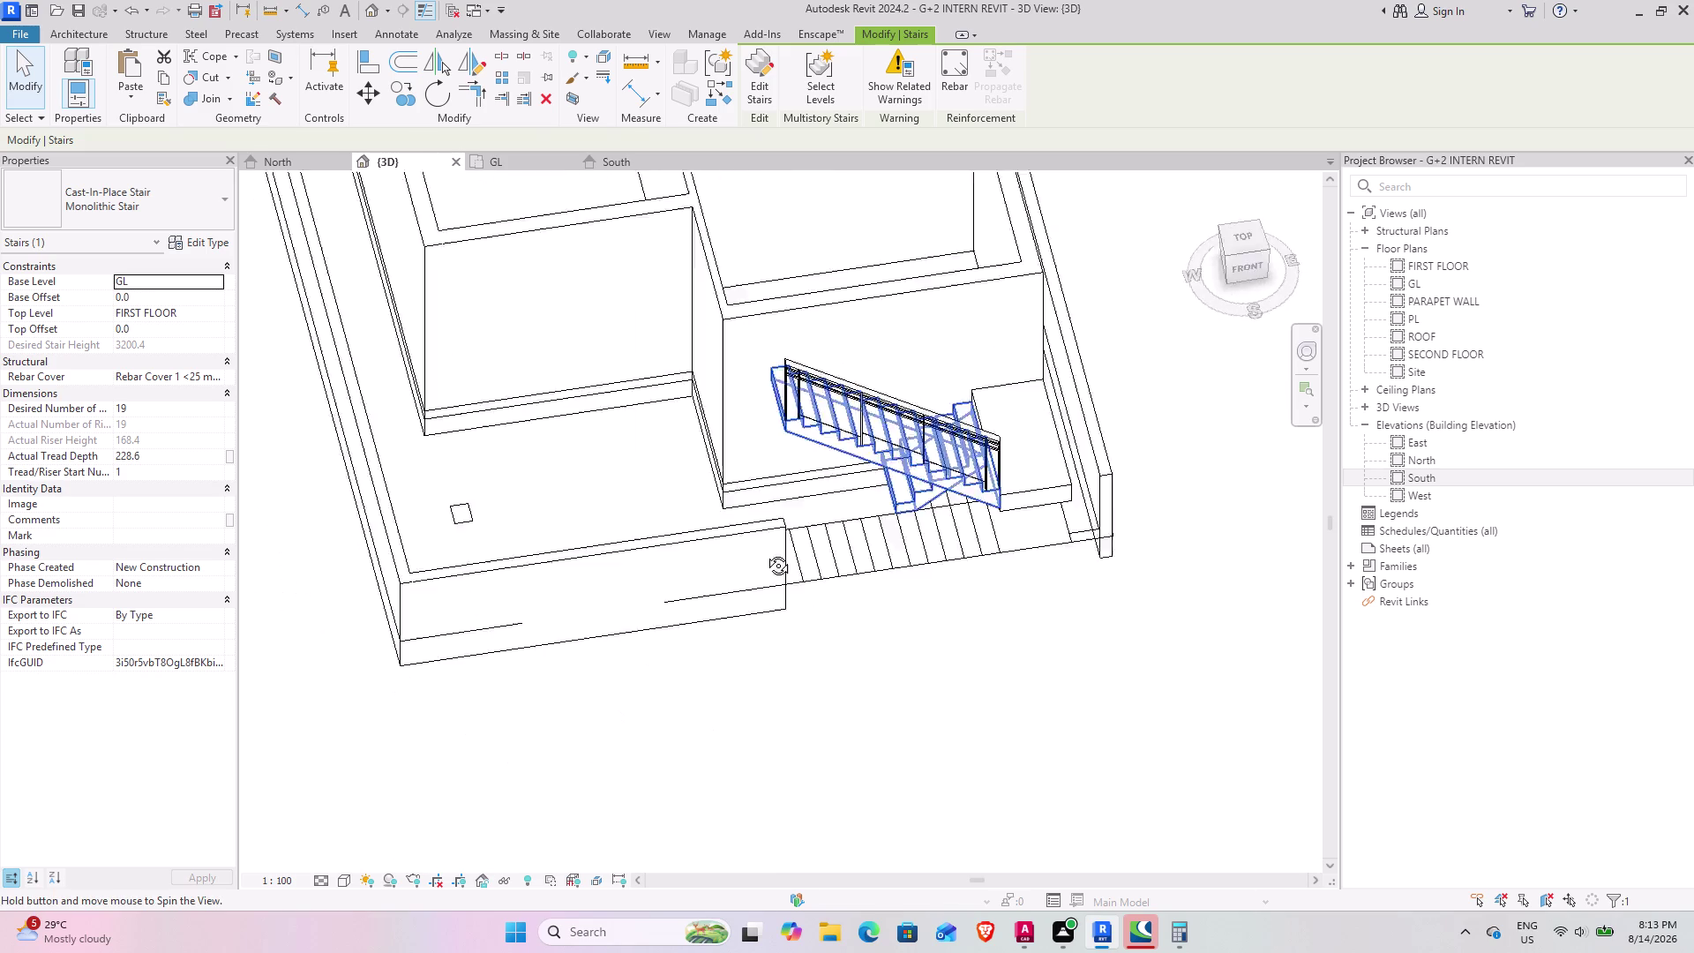
middle_drag(800, 532, 752, 562)
scroll(up, 3)
middle_drag(980, 460, 728, 304)
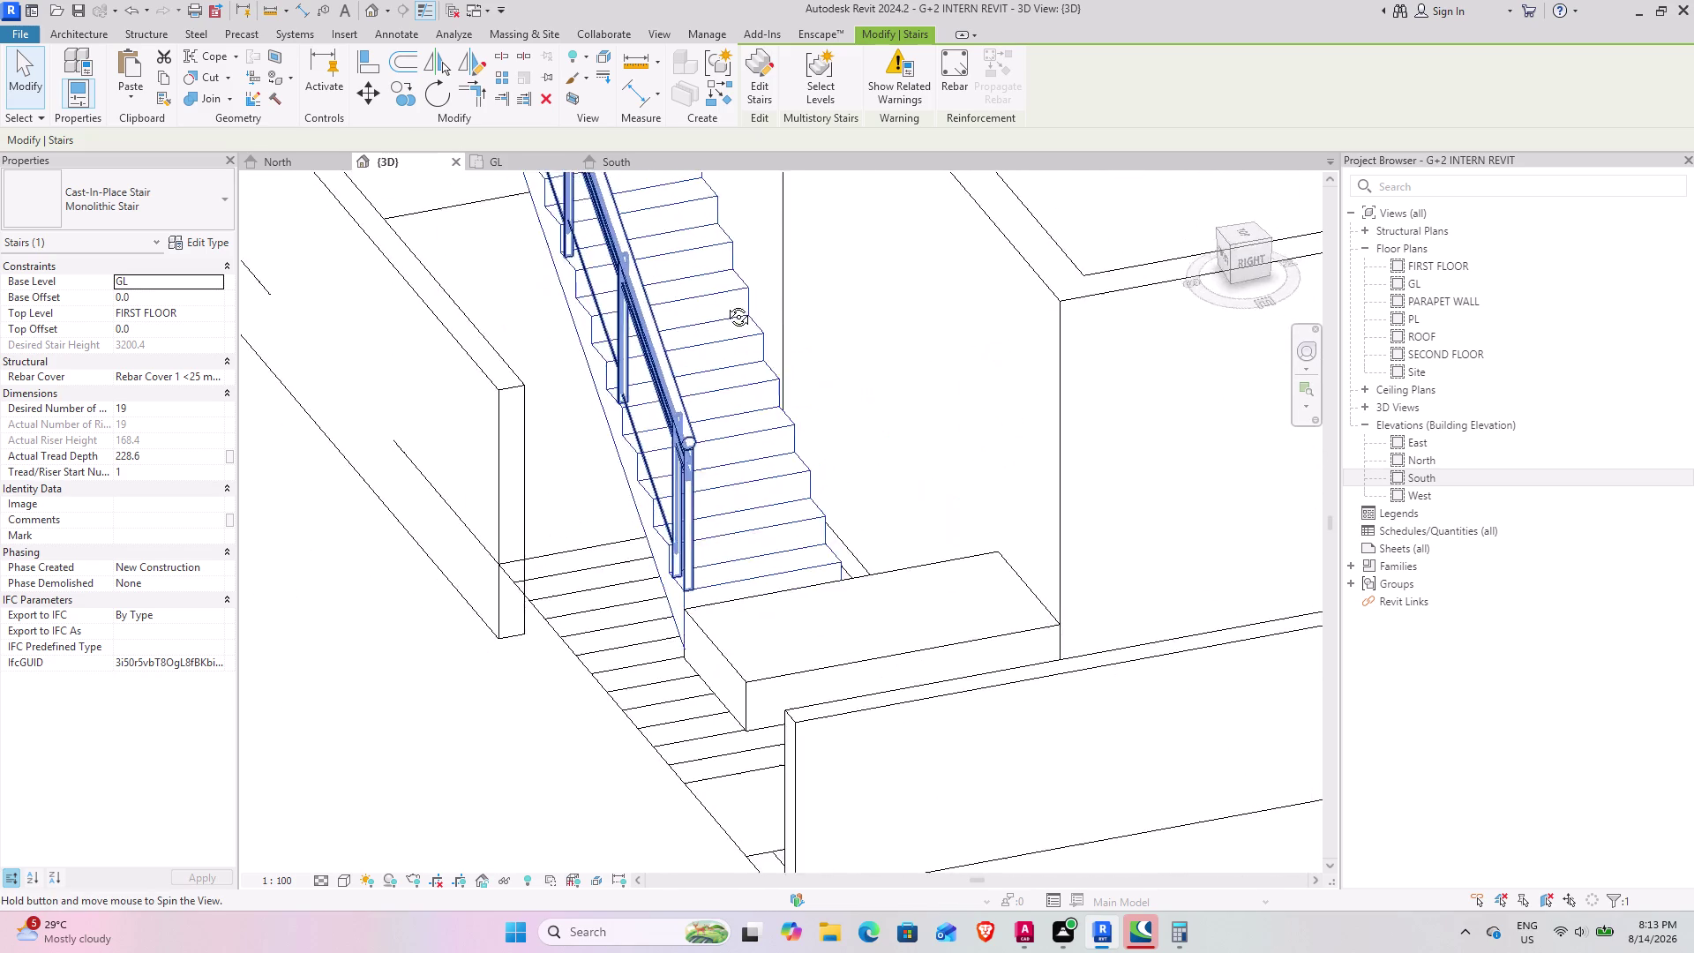
middle_drag(728, 304, 956, 453)
scroll(down, 3)
middle_drag(949, 482, 1124, 329)
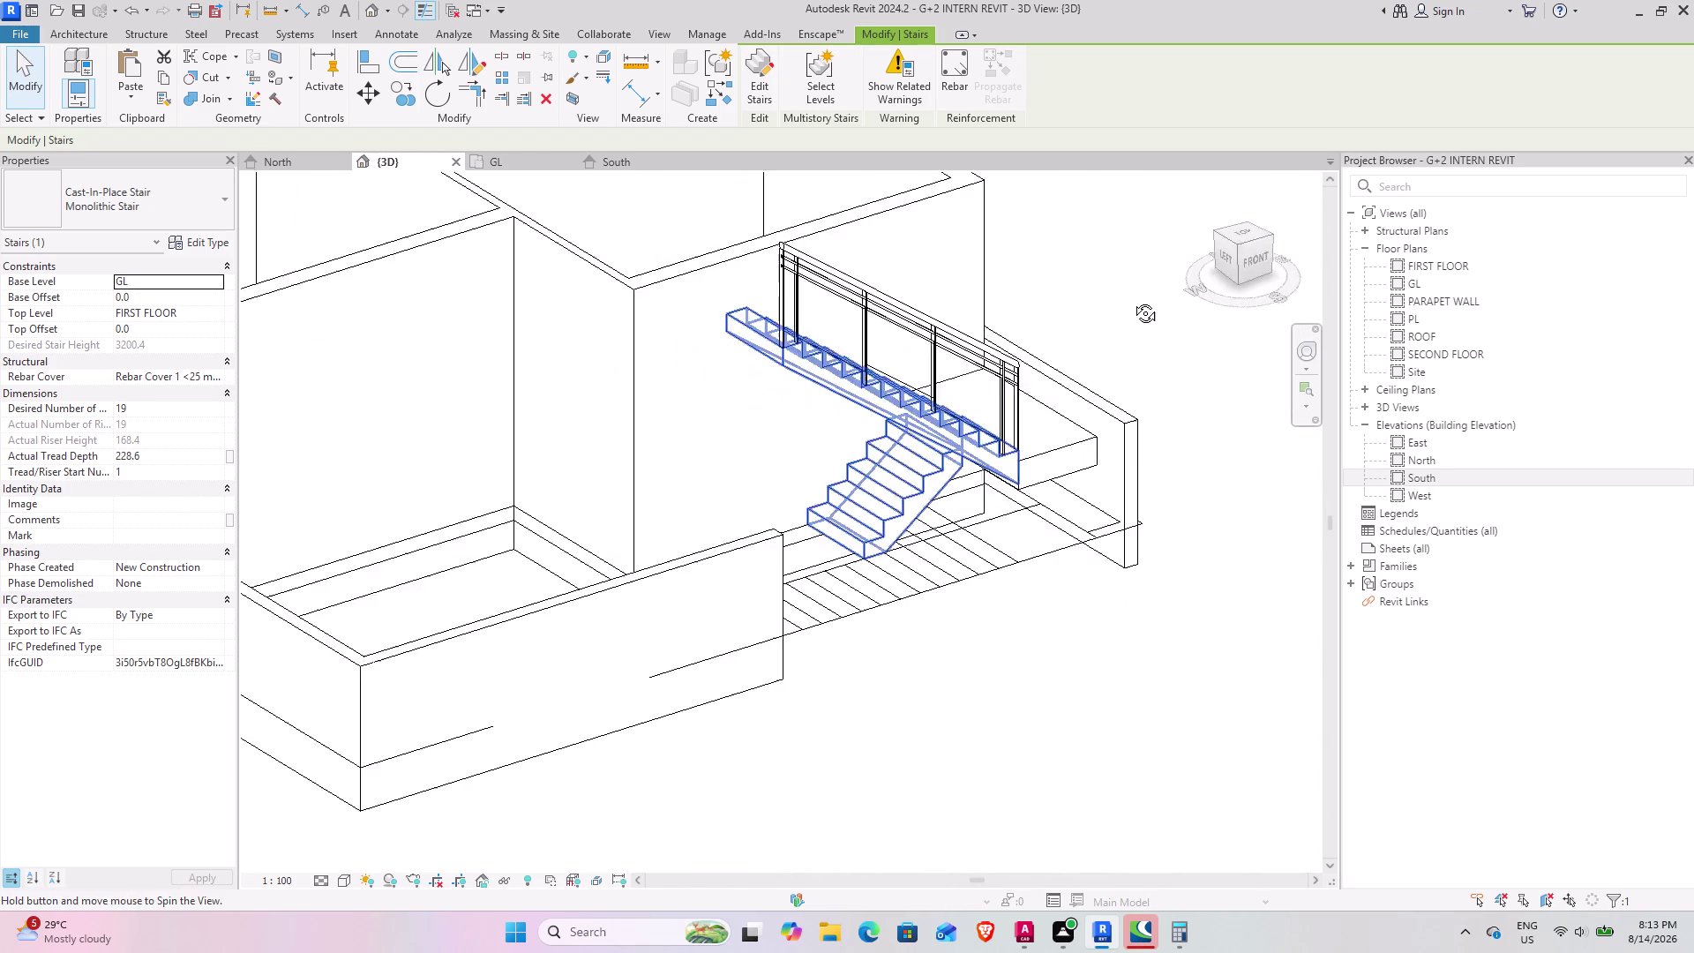
middle_drag(1124, 329, 1266, 257)
middle_drag(938, 466, 1027, 429)
Orbit in to the landing under the flight, then open the landing-only stair for editing.
middle_drag(1029, 467, 919, 485)
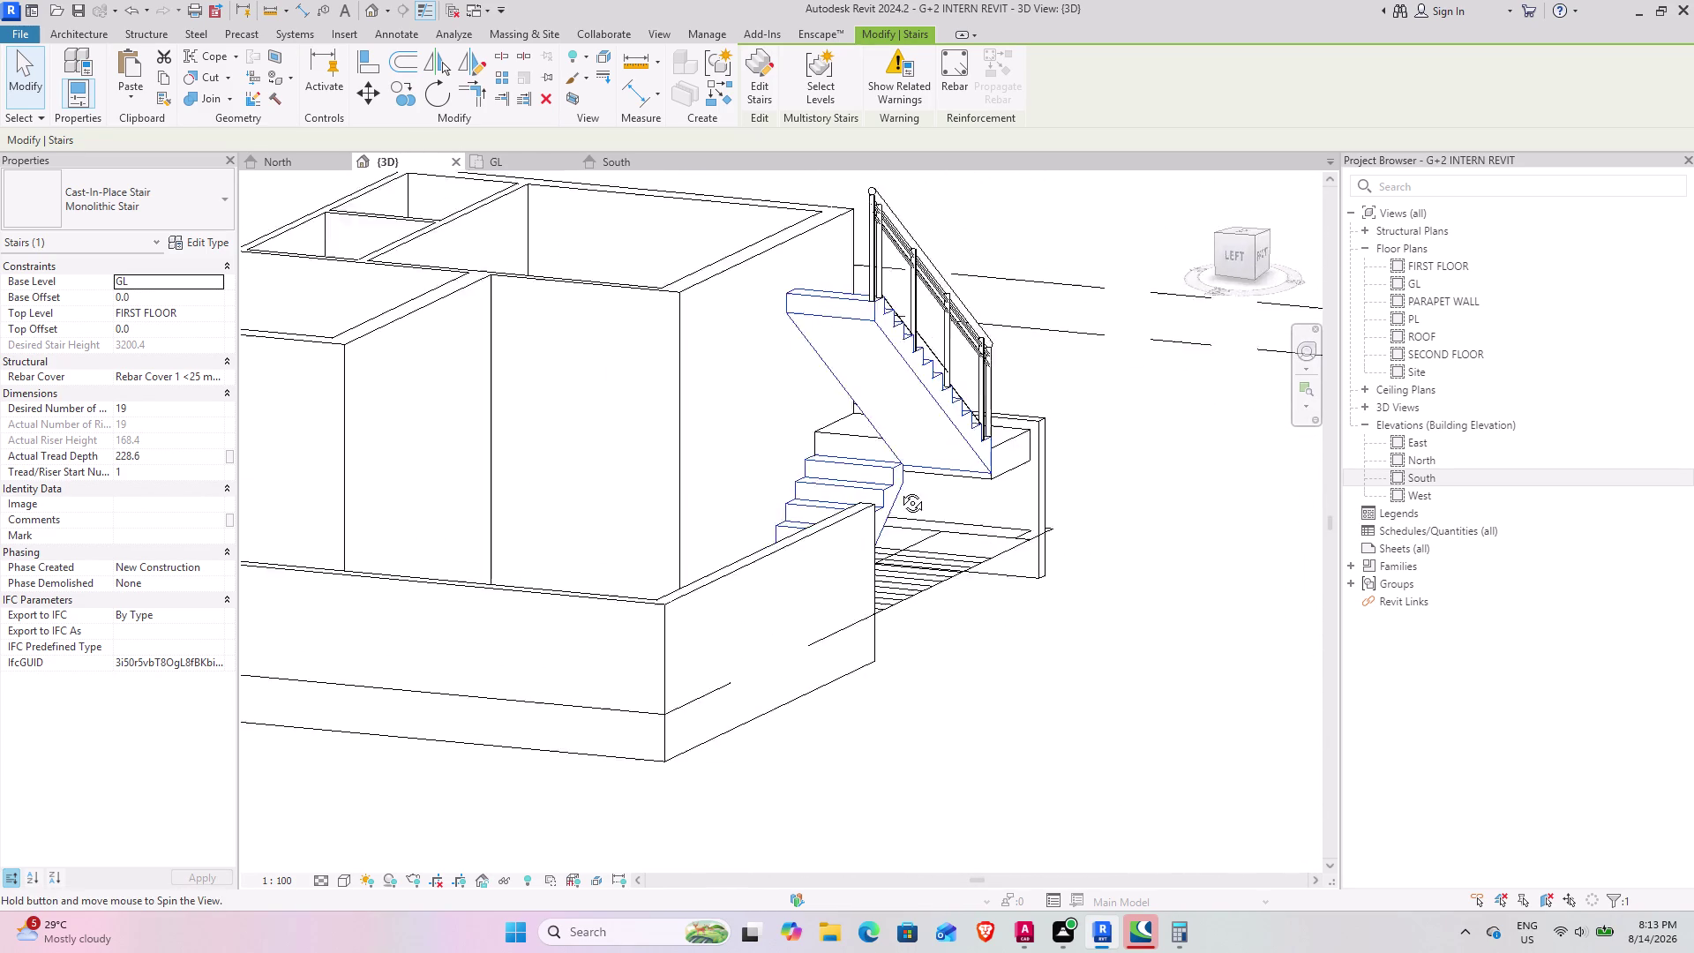
middle_drag(920, 485, 840, 546)
scroll(up, 3)
scroll(up, 3)
middle_drag(916, 513, 989, 404)
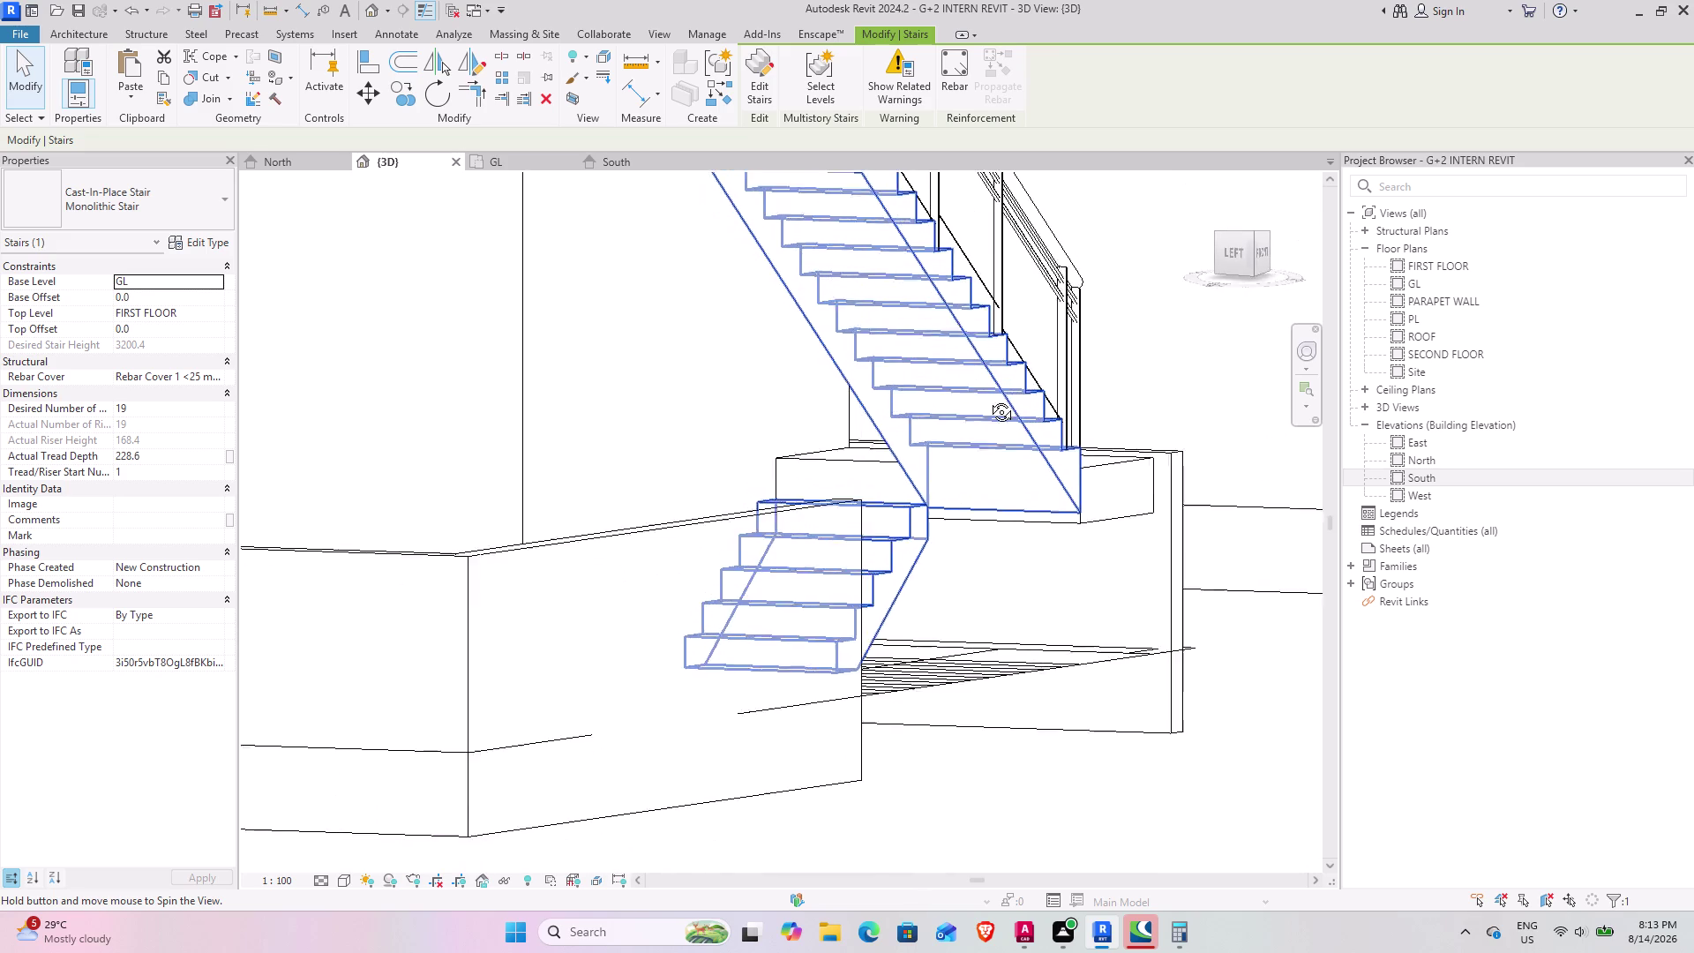
middle_drag(989, 404, 976, 445)
middle_drag(1062, 538, 1000, 549)
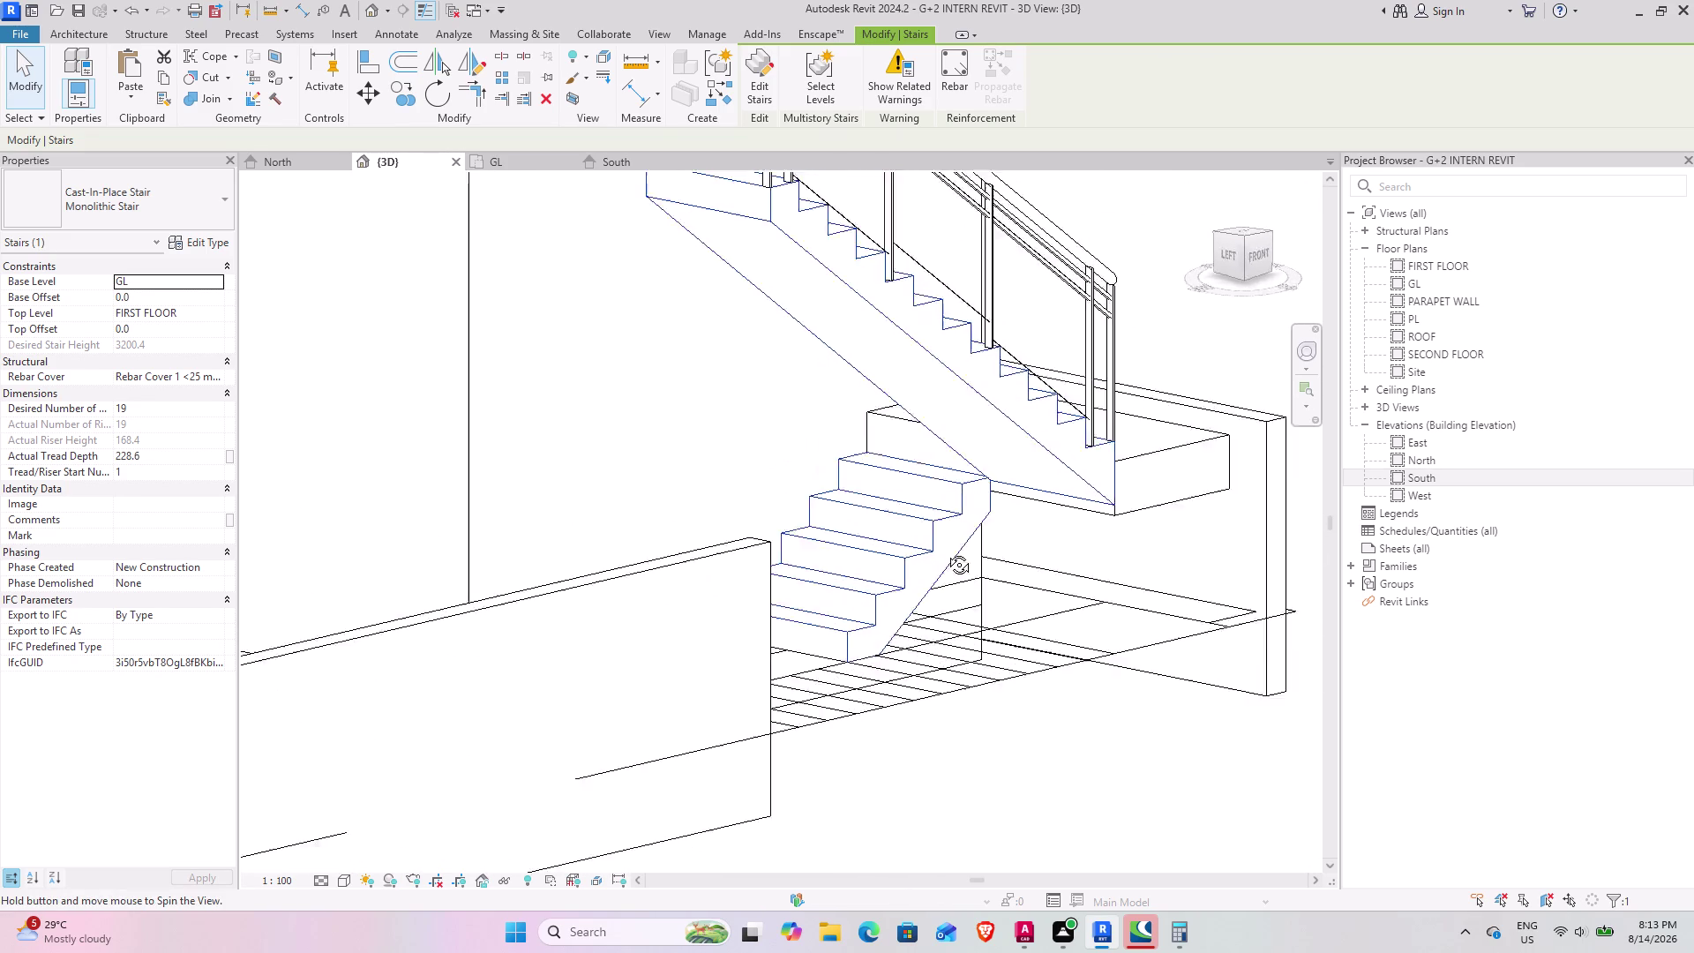
middle_drag(999, 549, 802, 556)
middle_drag(1180, 539, 1096, 474)
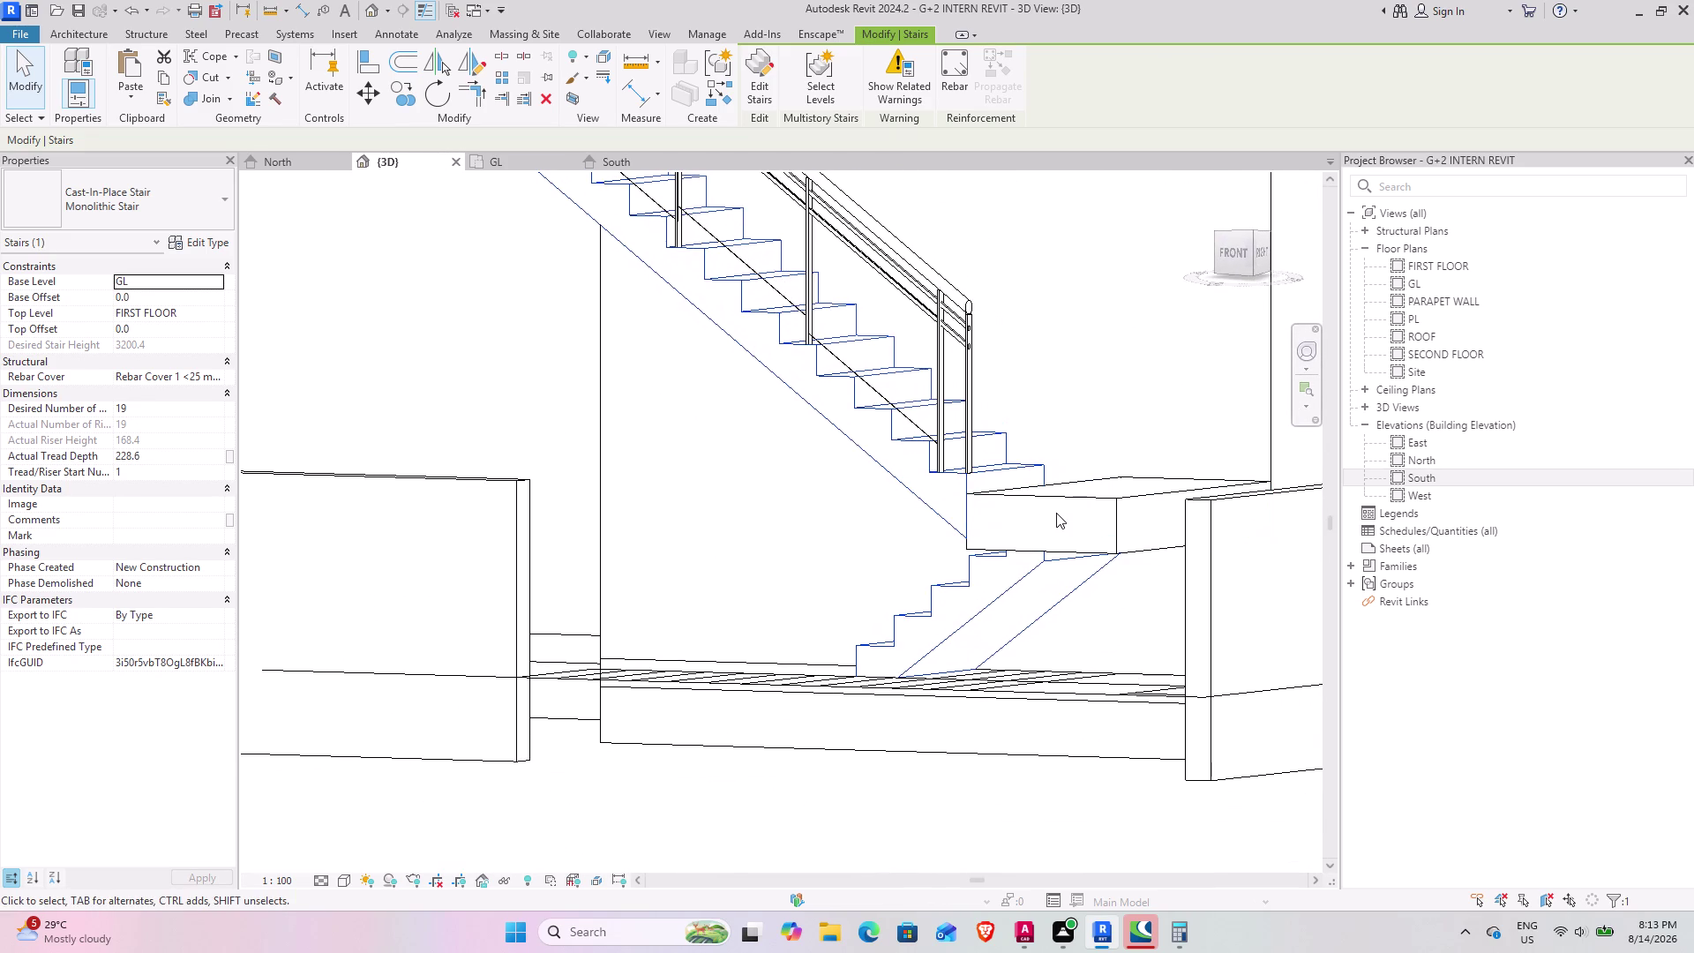
key(Escape)
click(1072, 499)
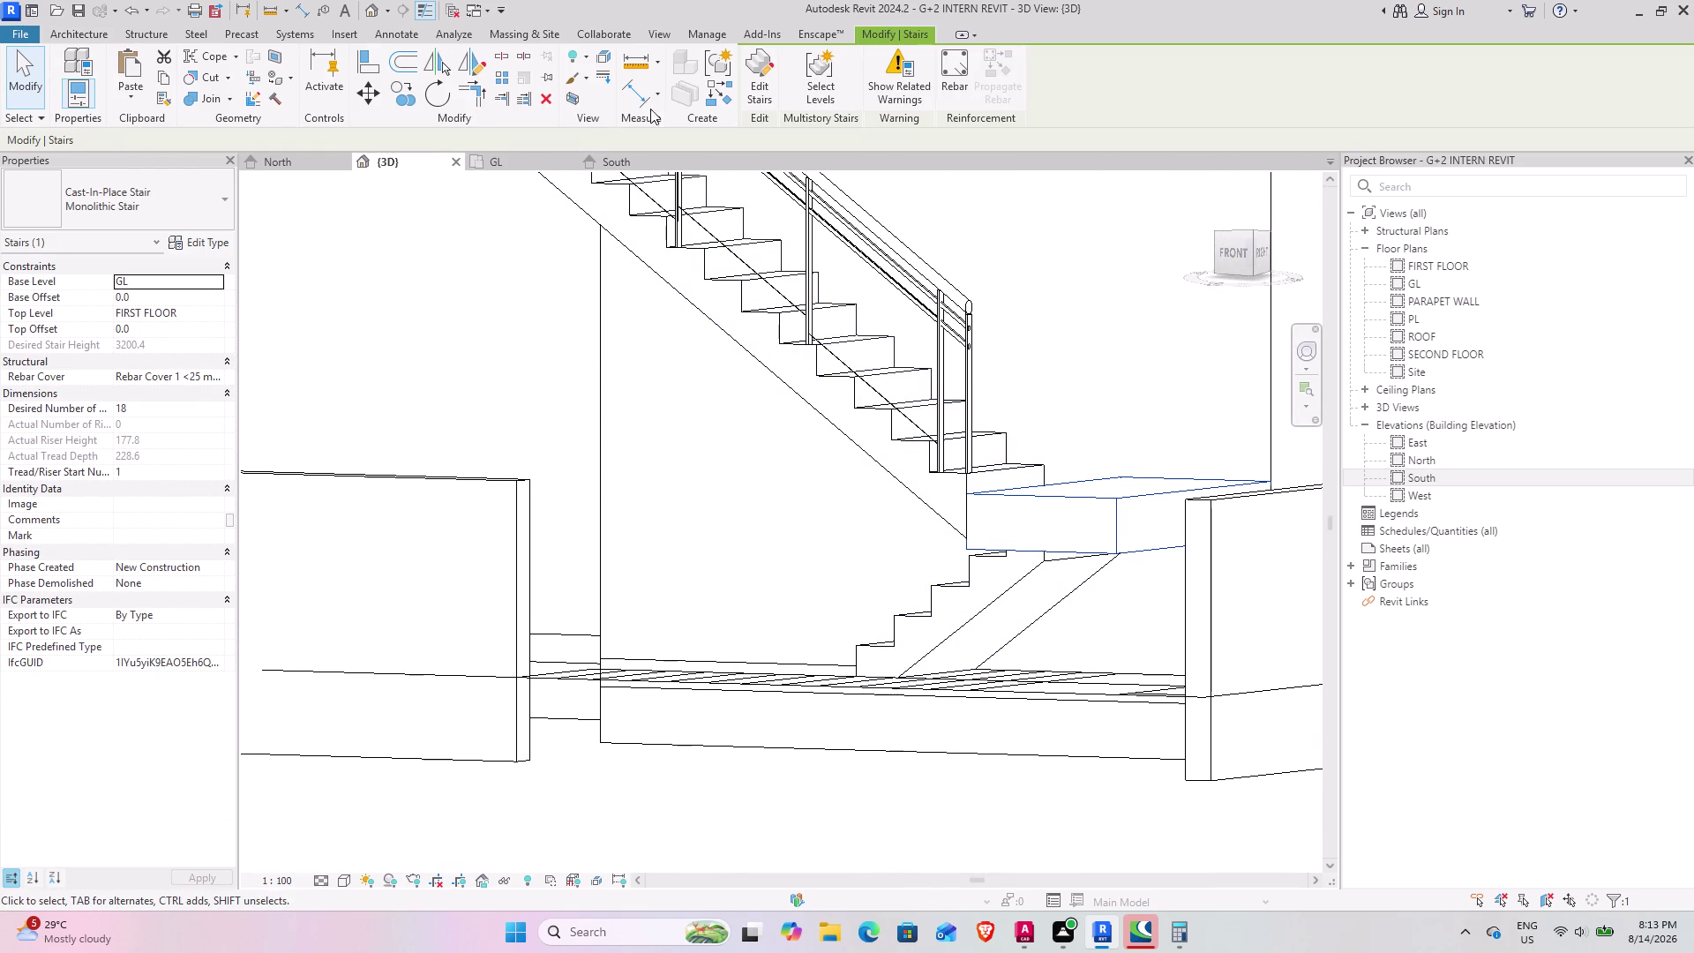
click(774, 65)
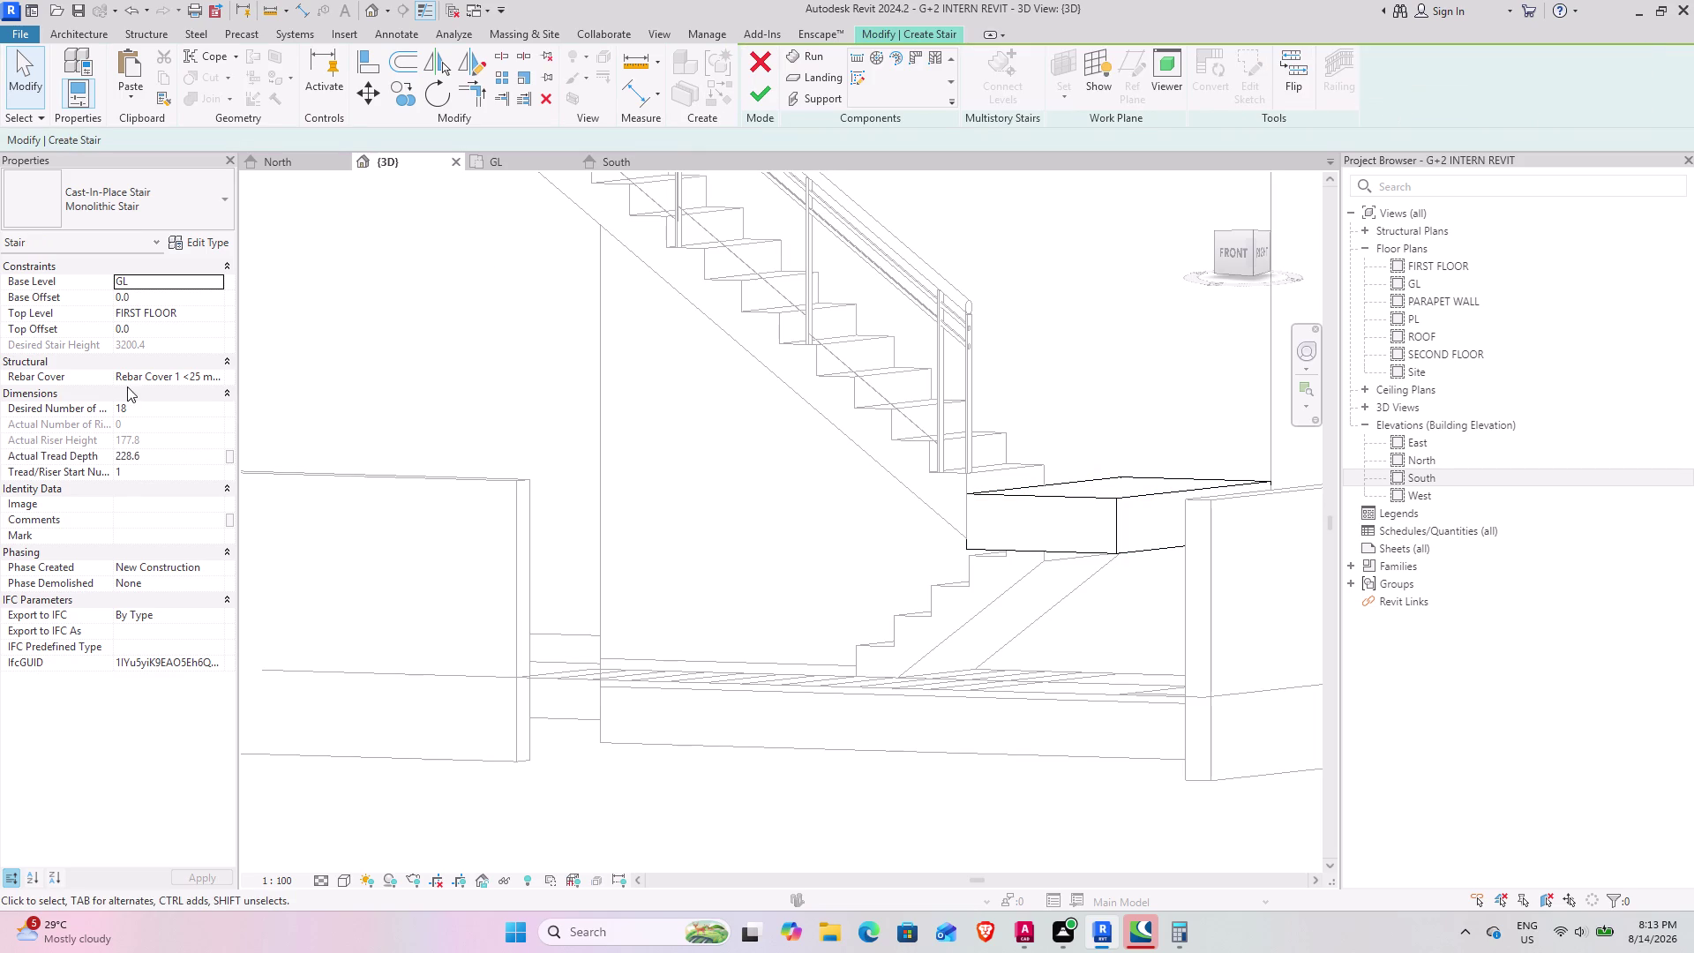
click(1058, 501)
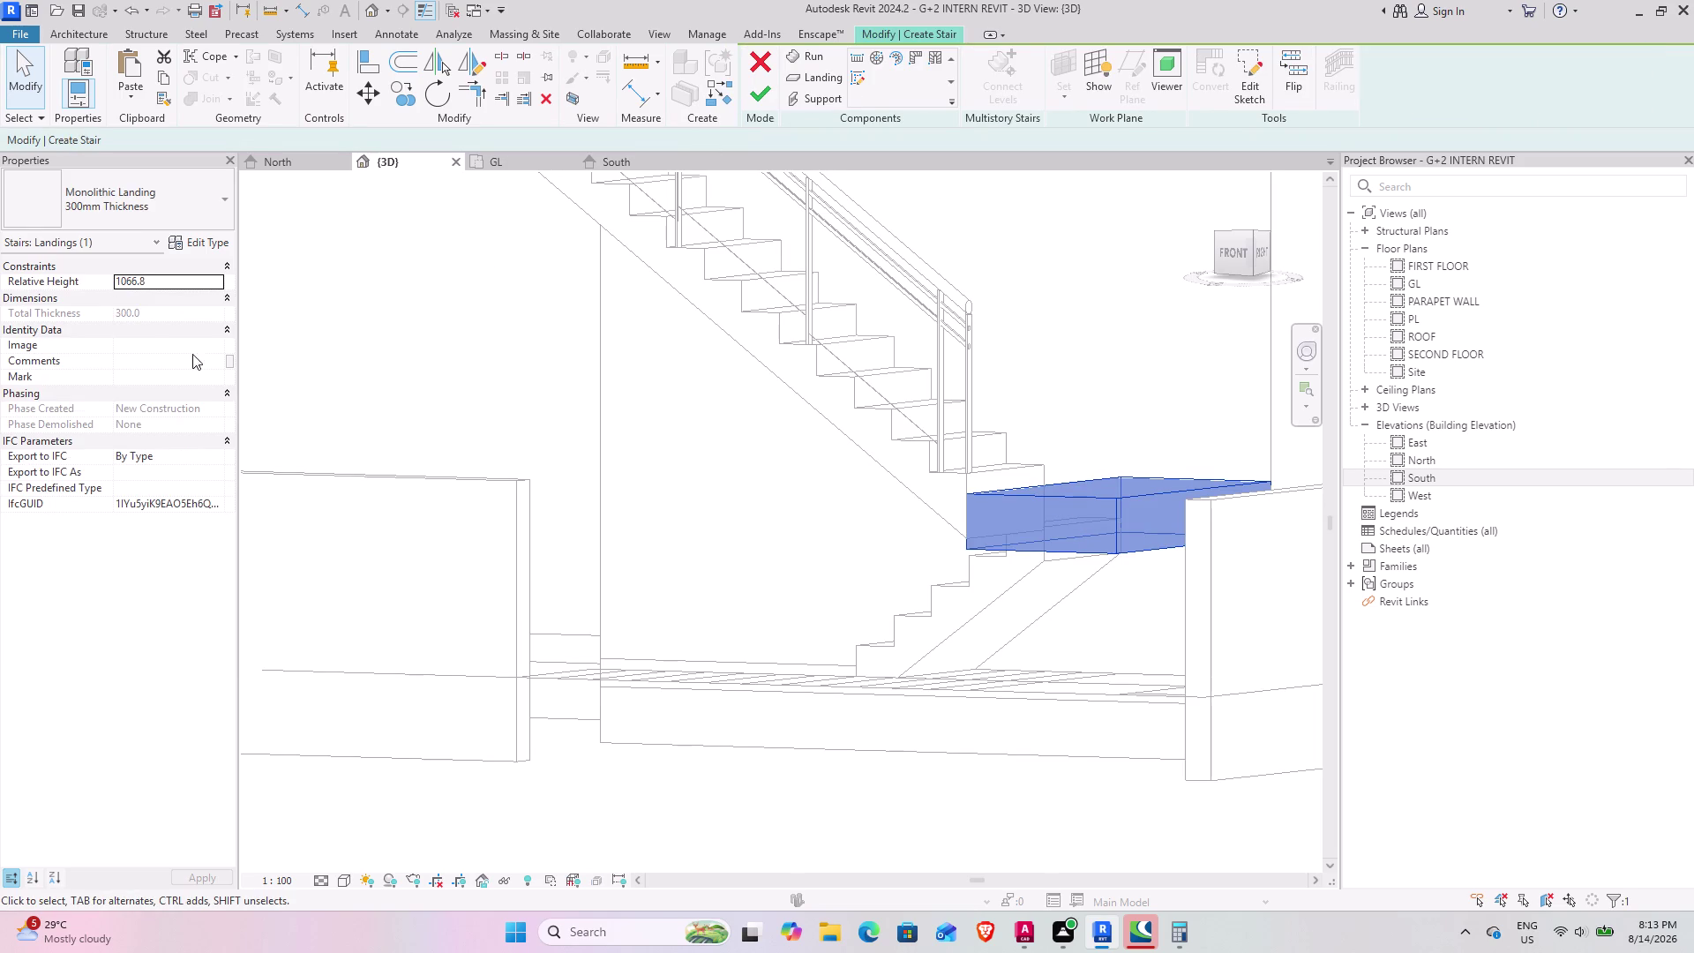
click(181, 282)
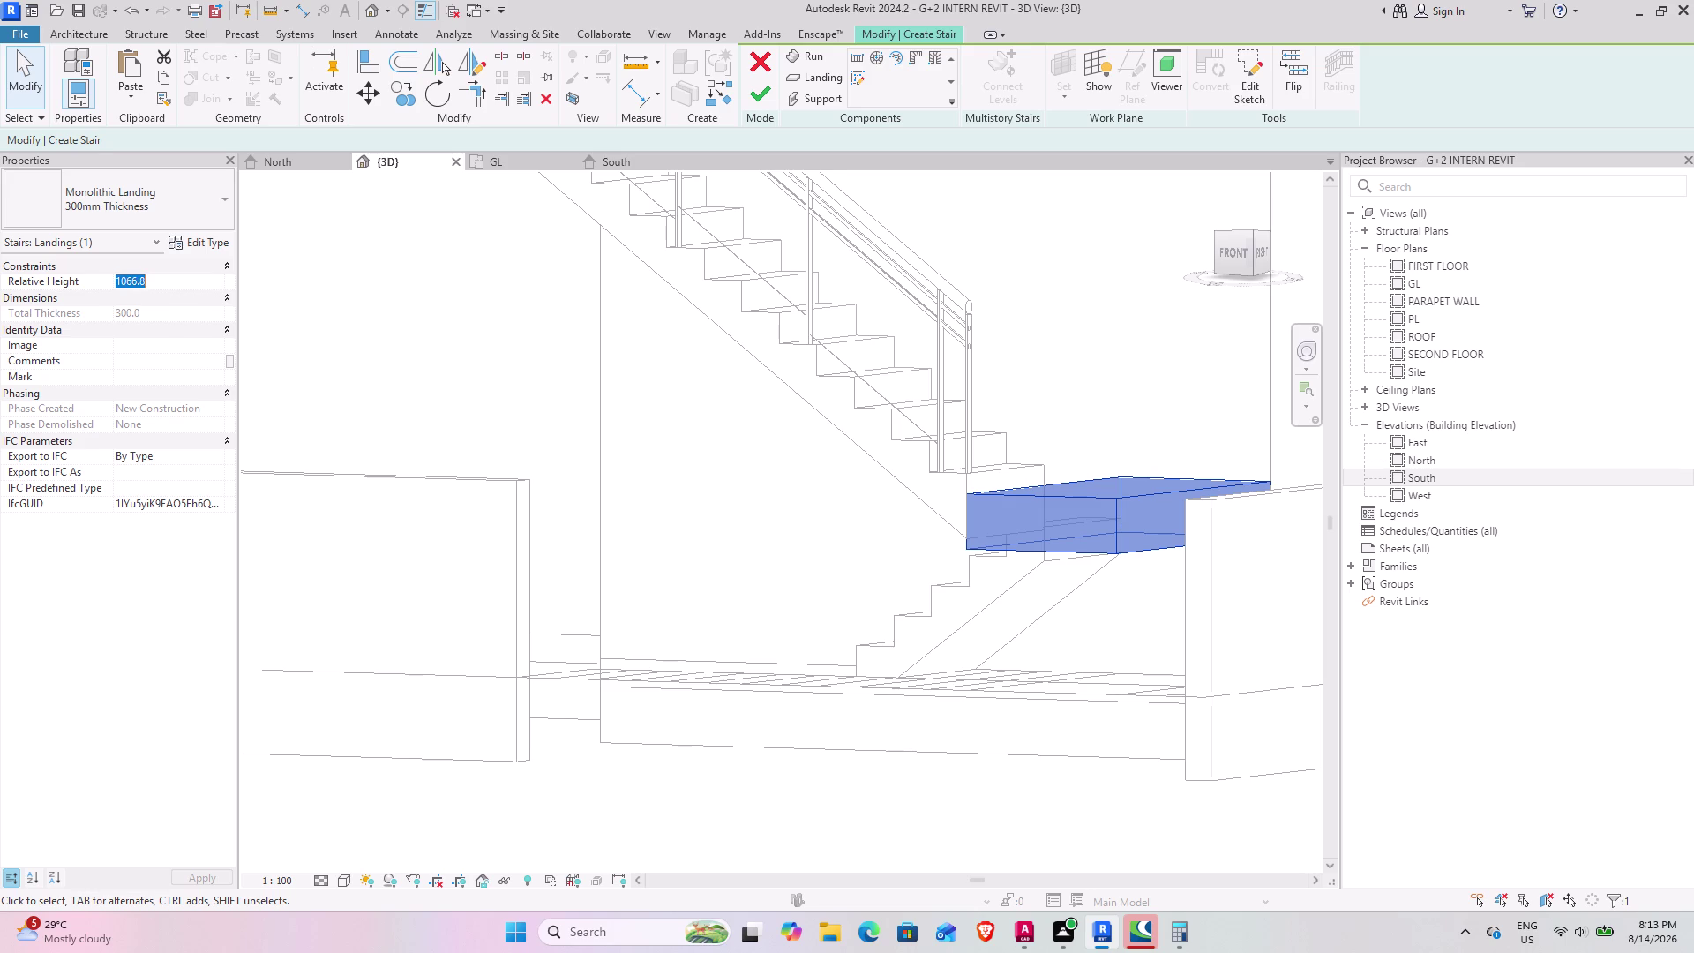
key(9)
text(50)
key(Return)
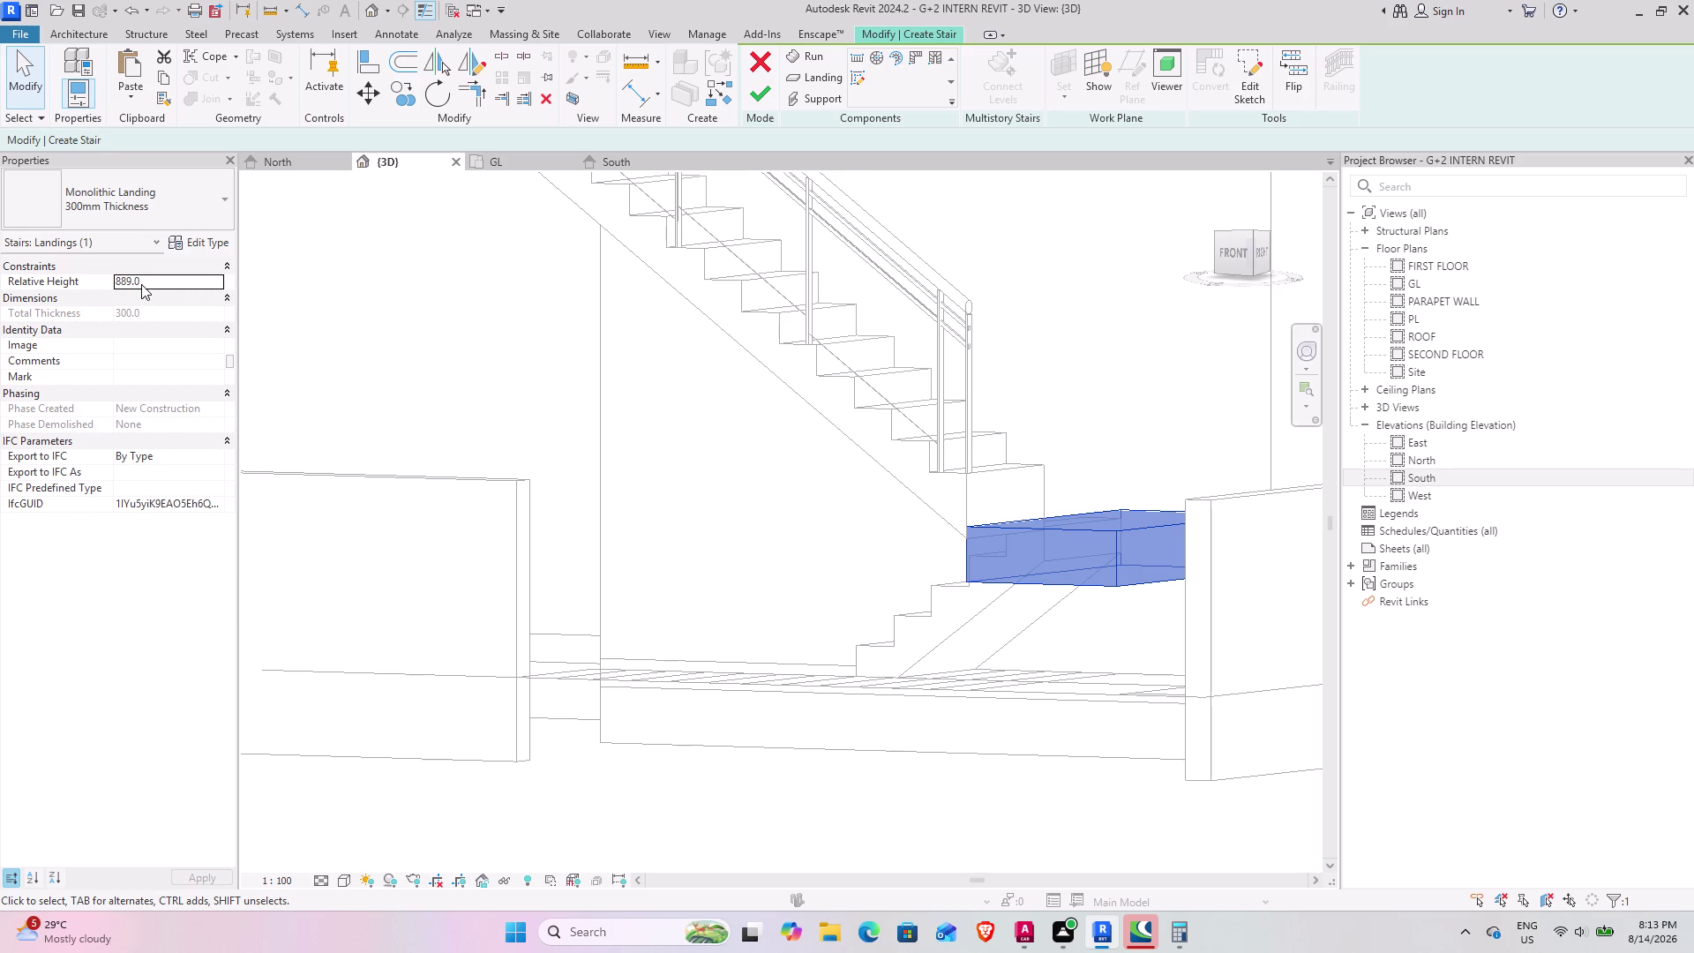
click(168, 285)
key(9)
text(70)
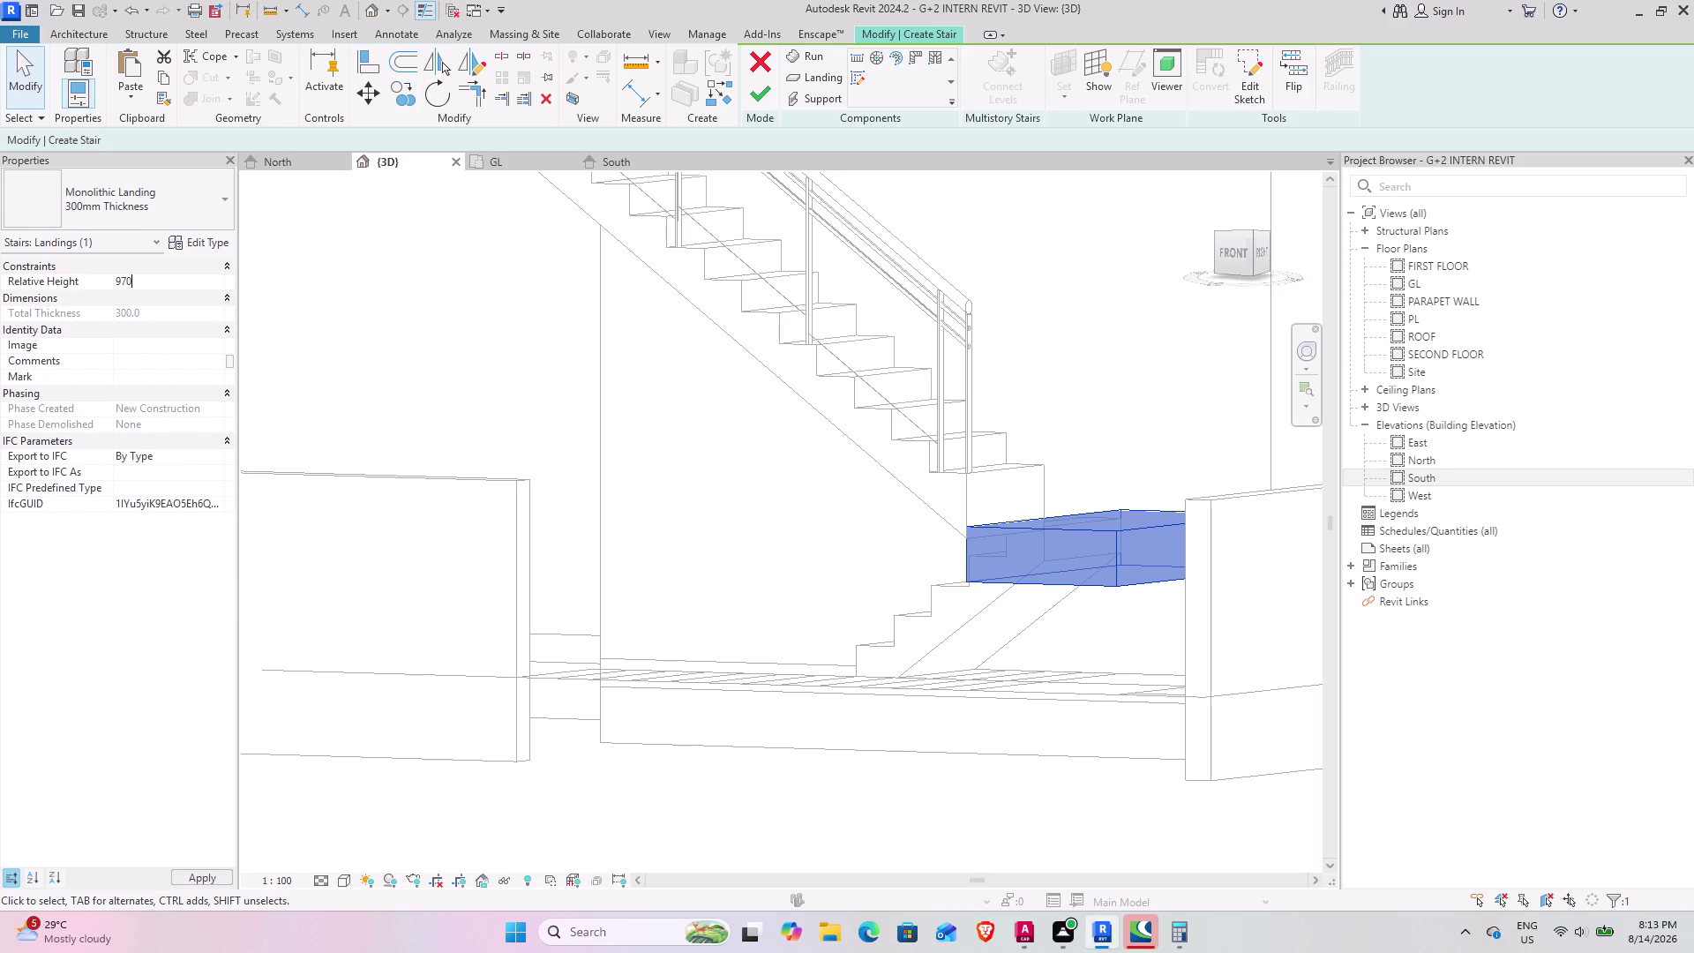
key(Return)
click(175, 280)
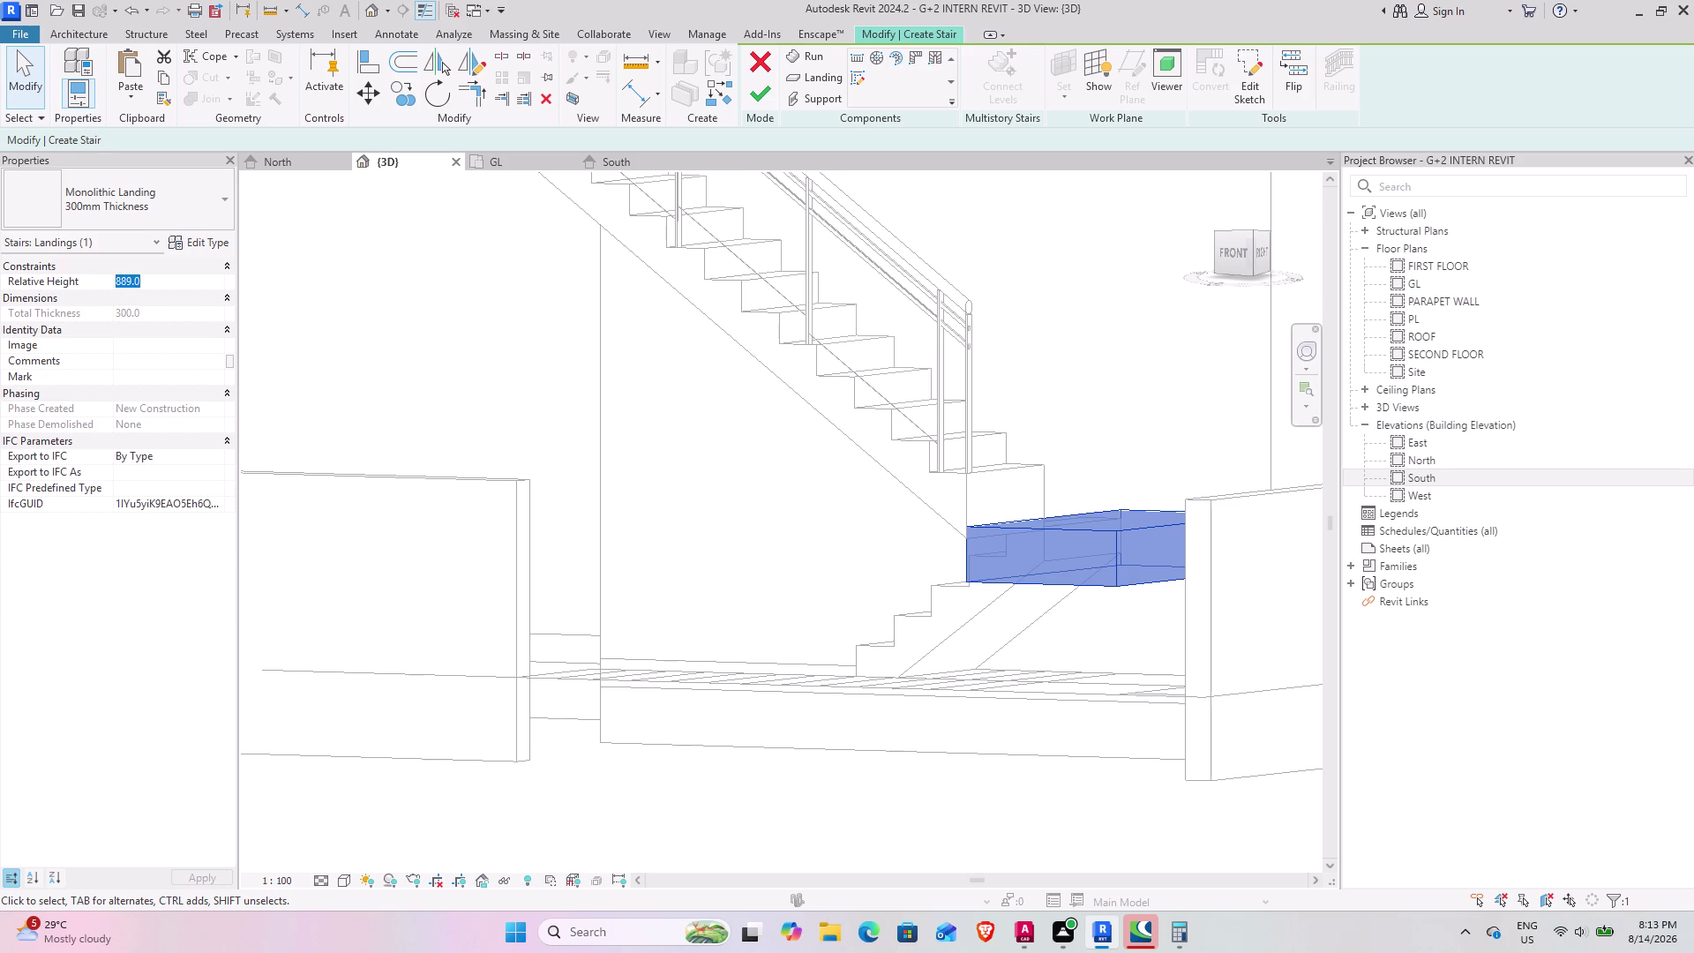
text(980)
key(Return)
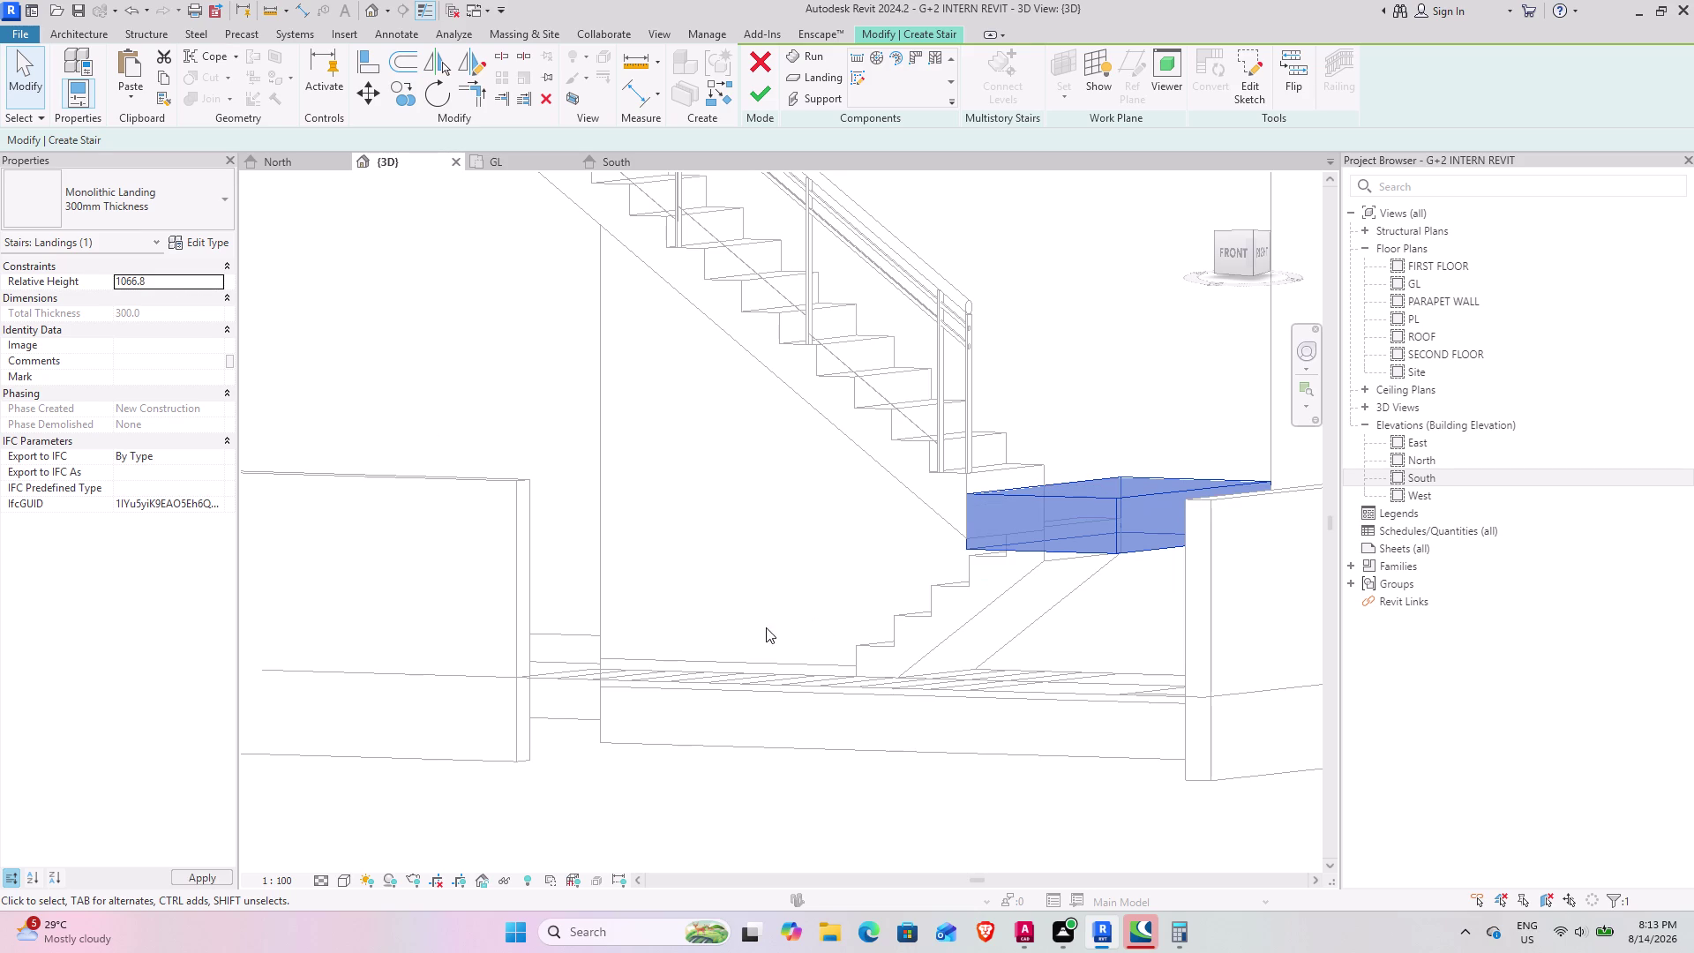
scroll(down, 3)
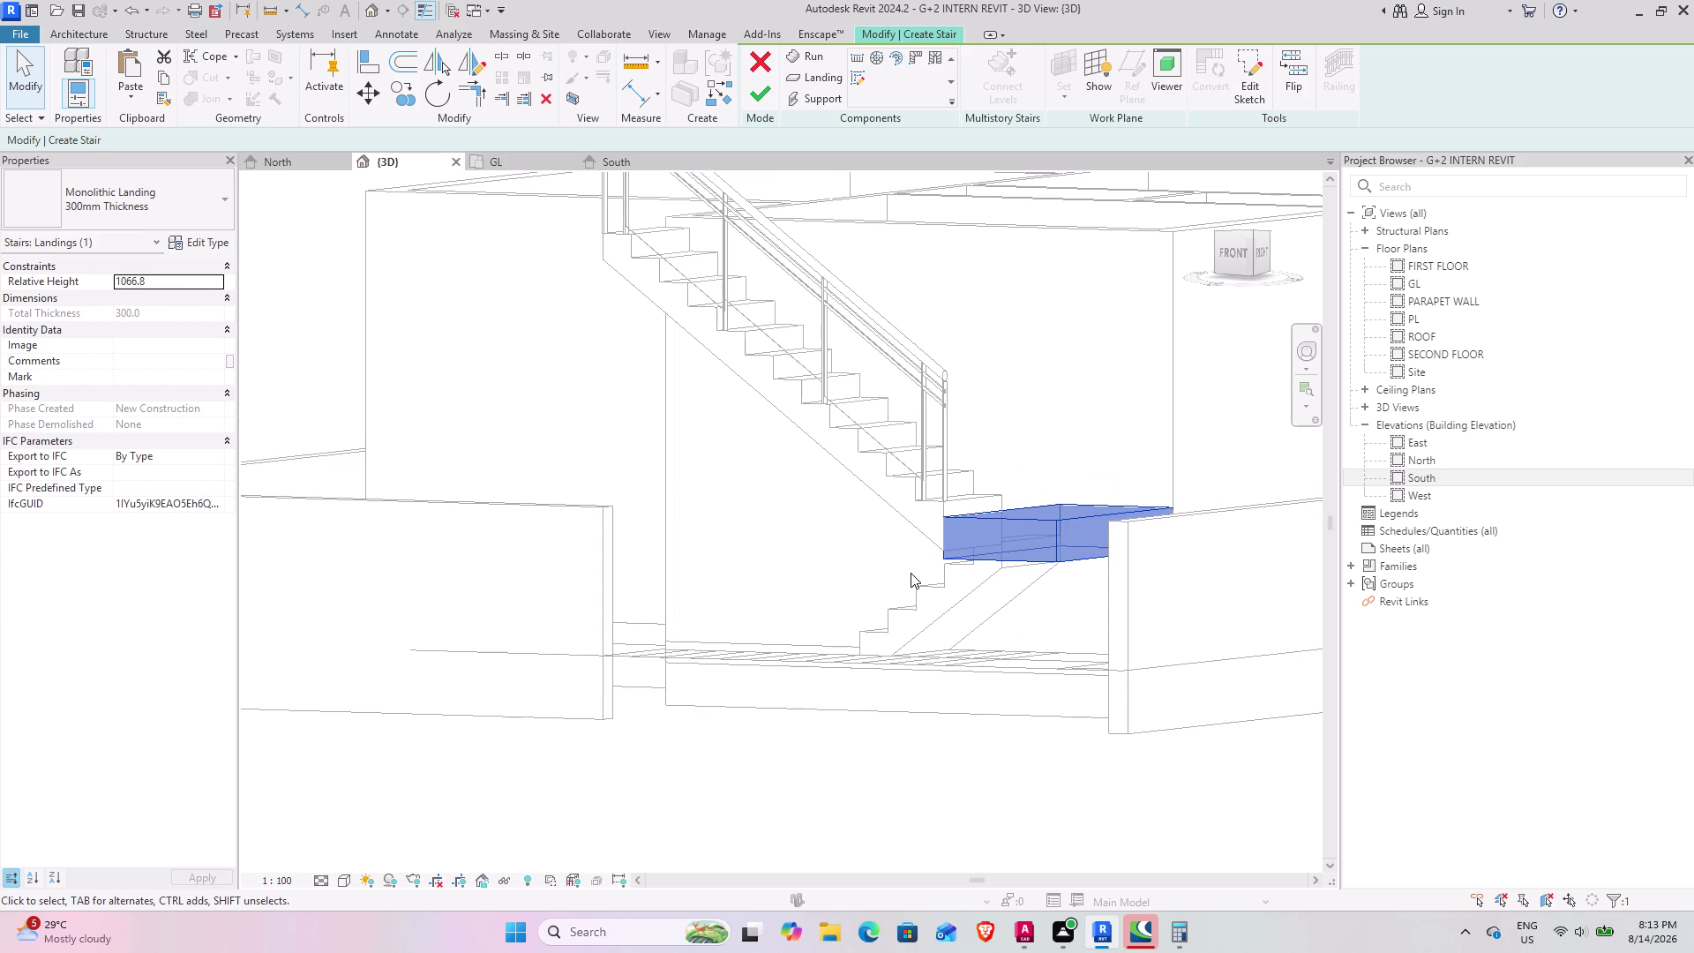
middle_drag(925, 569, 895, 663)
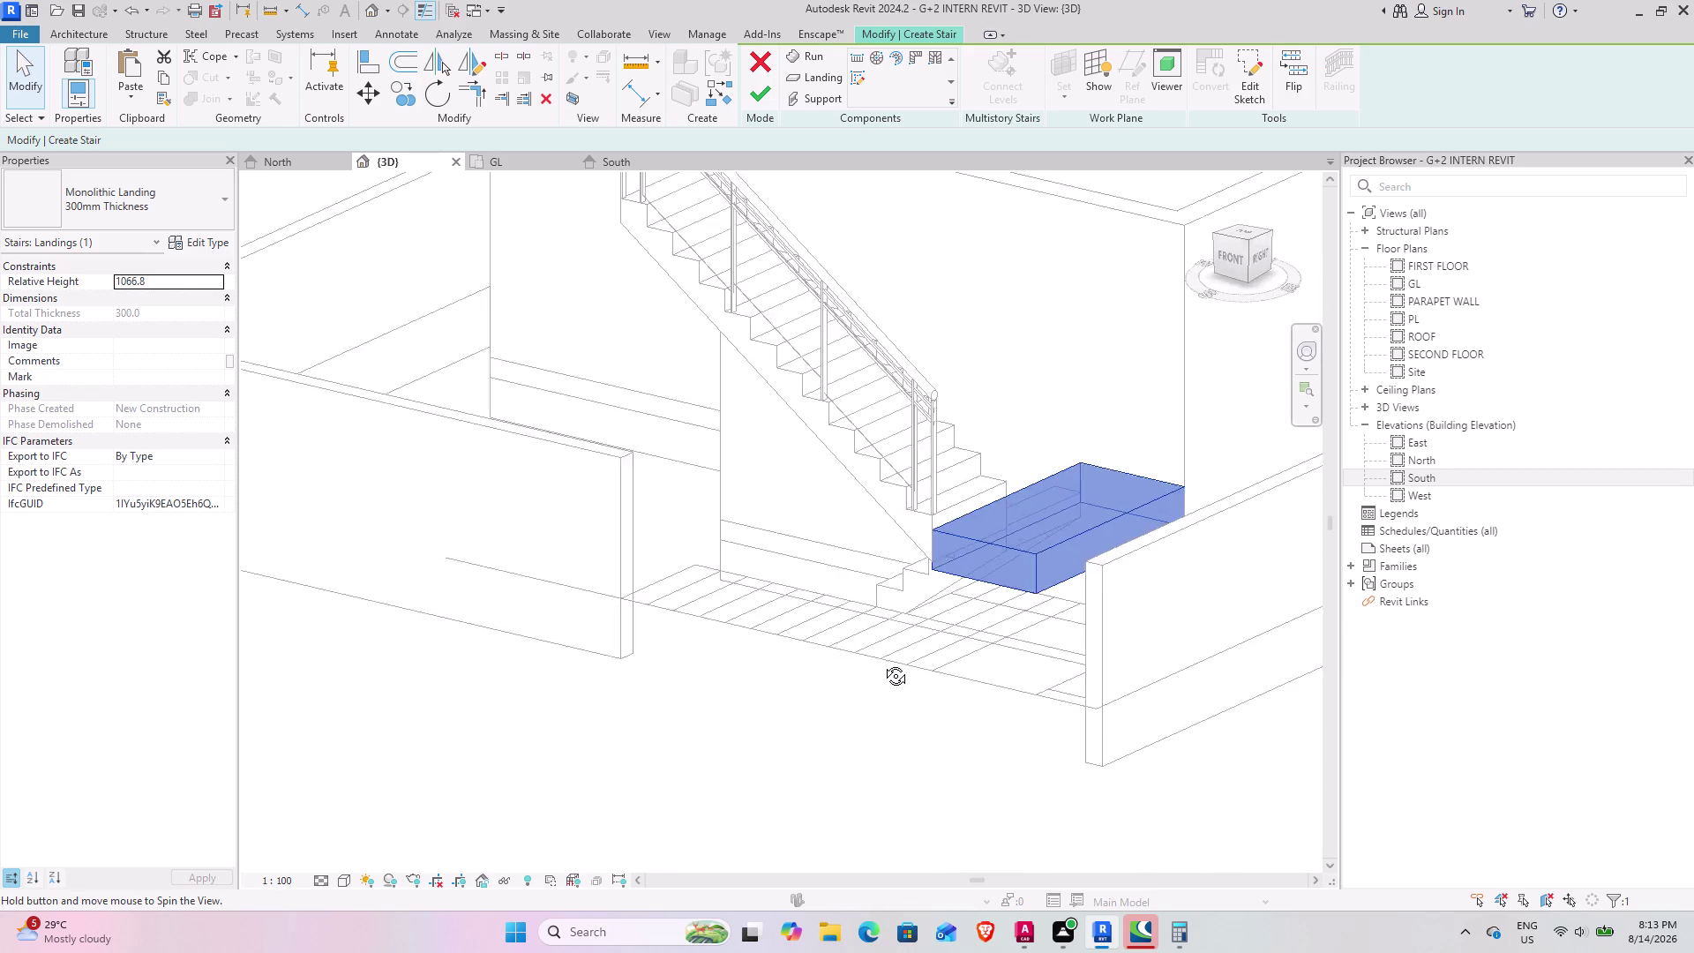
middle_drag(895, 662, 1265, 615)
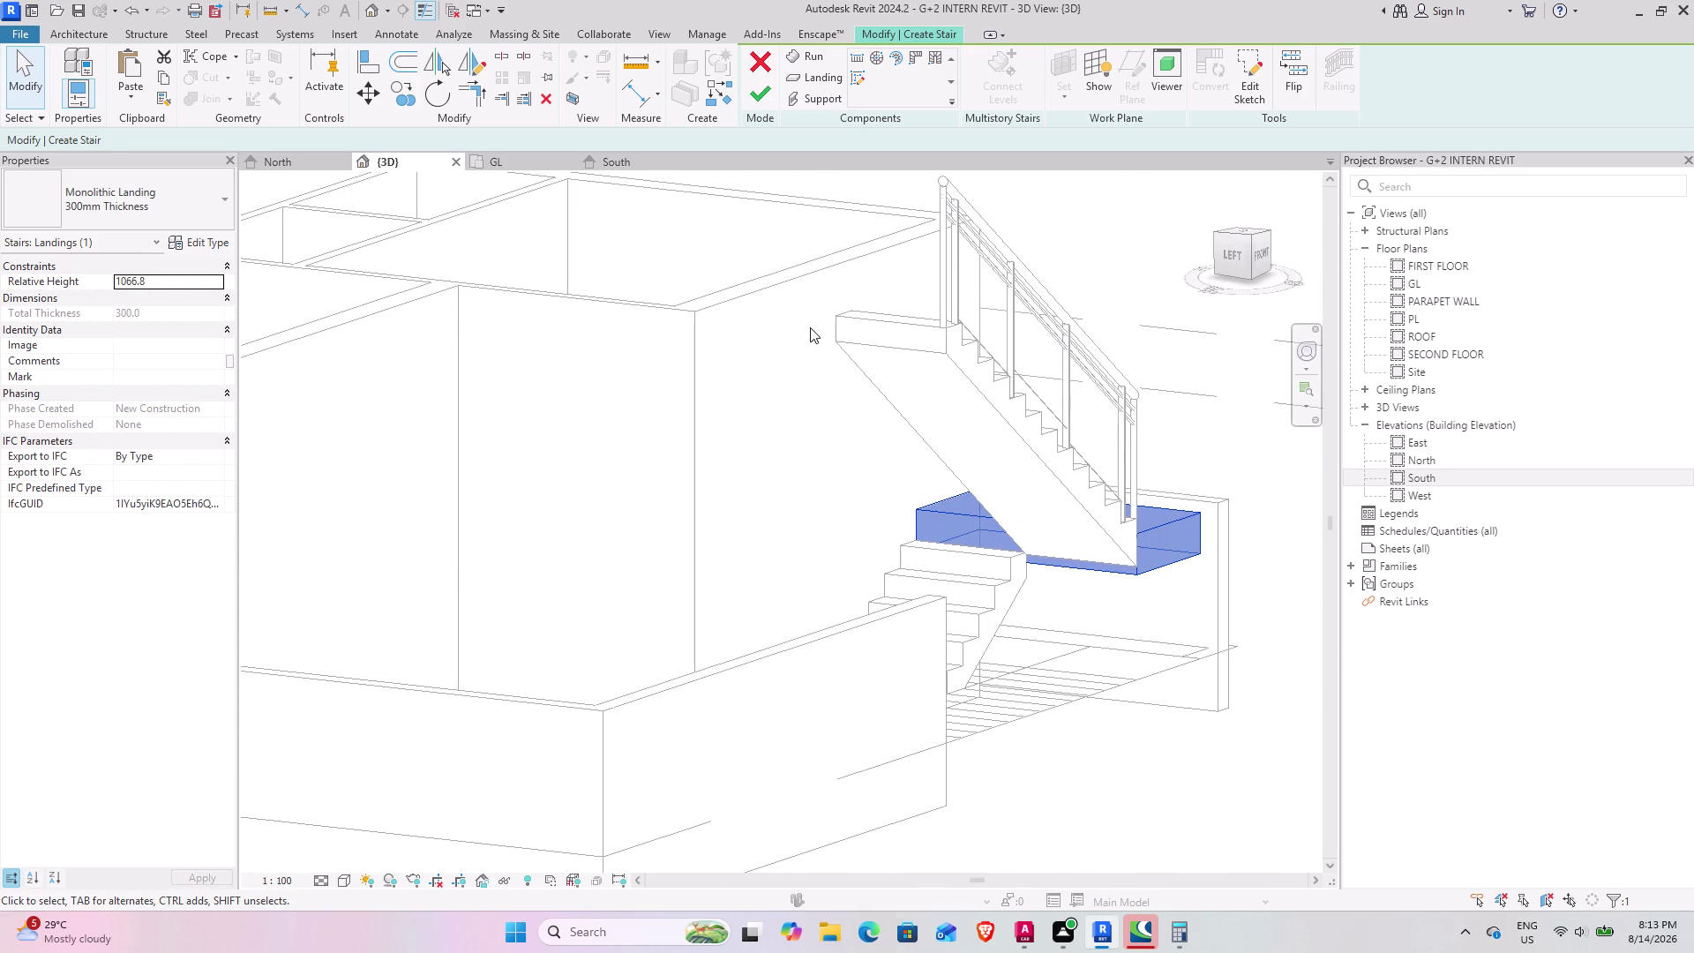
key(Escape)
click(953, 513)
Start a new stair Run sketch on the landing stair, then leave it without drawing.
key(Escape)
middle_drag(1185, 540, 959, 527)
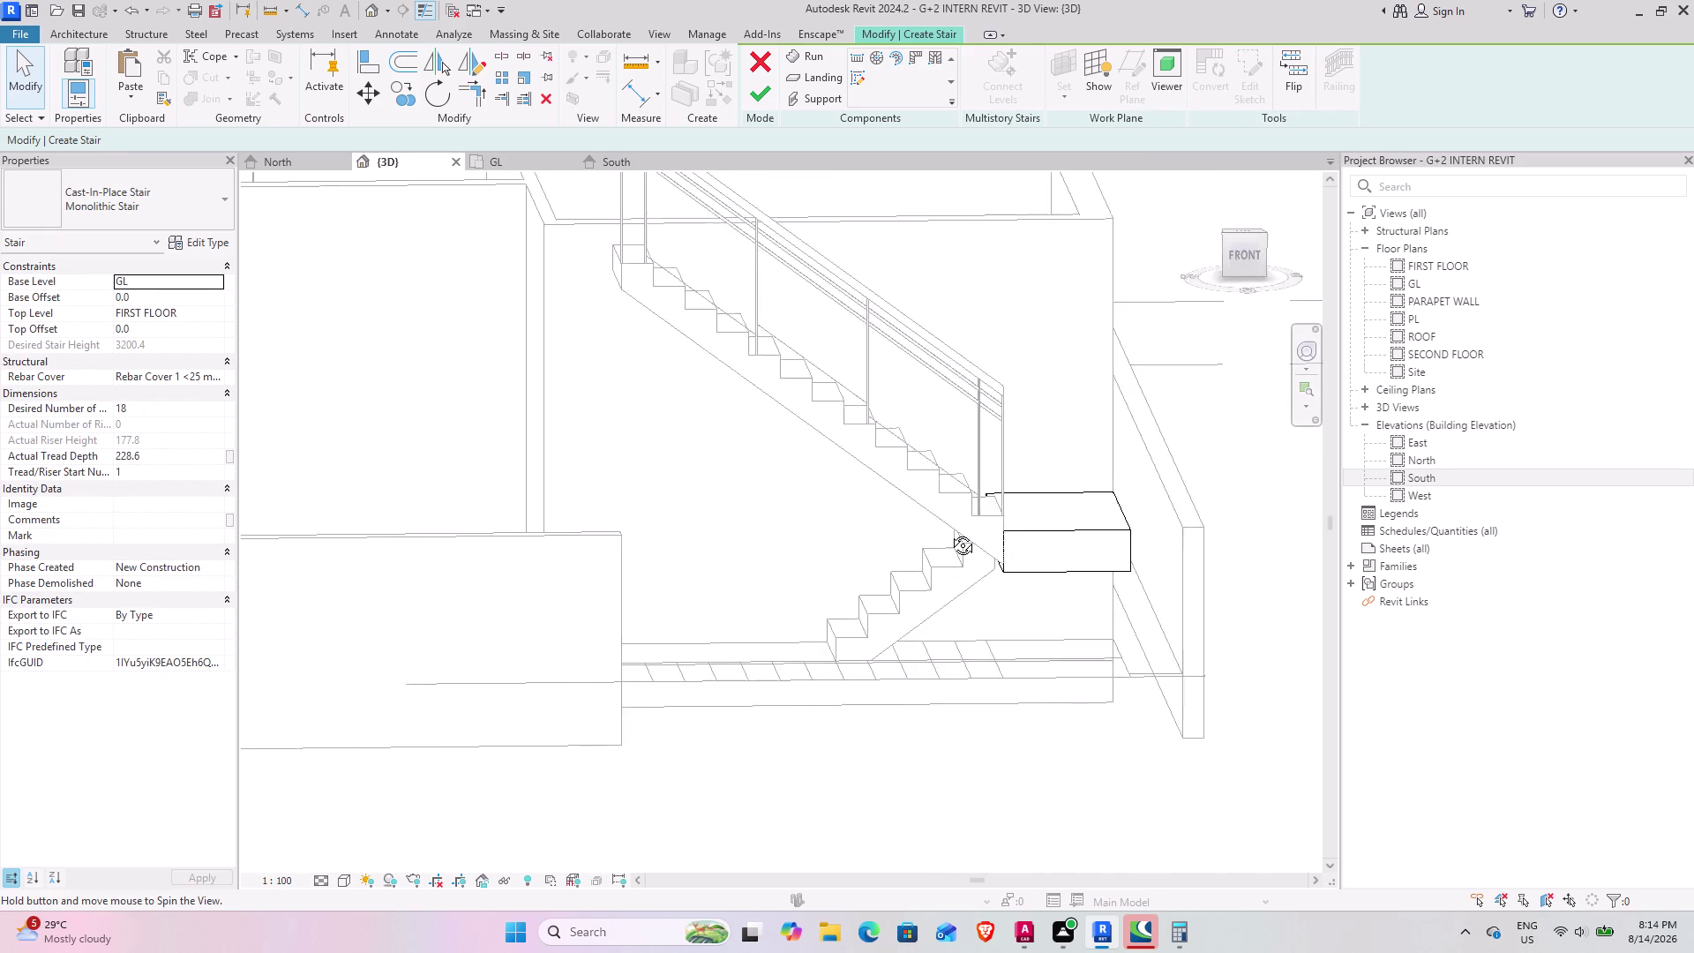
middle_drag(959, 527, 768, 579)
middle_drag(918, 476, 927, 442)
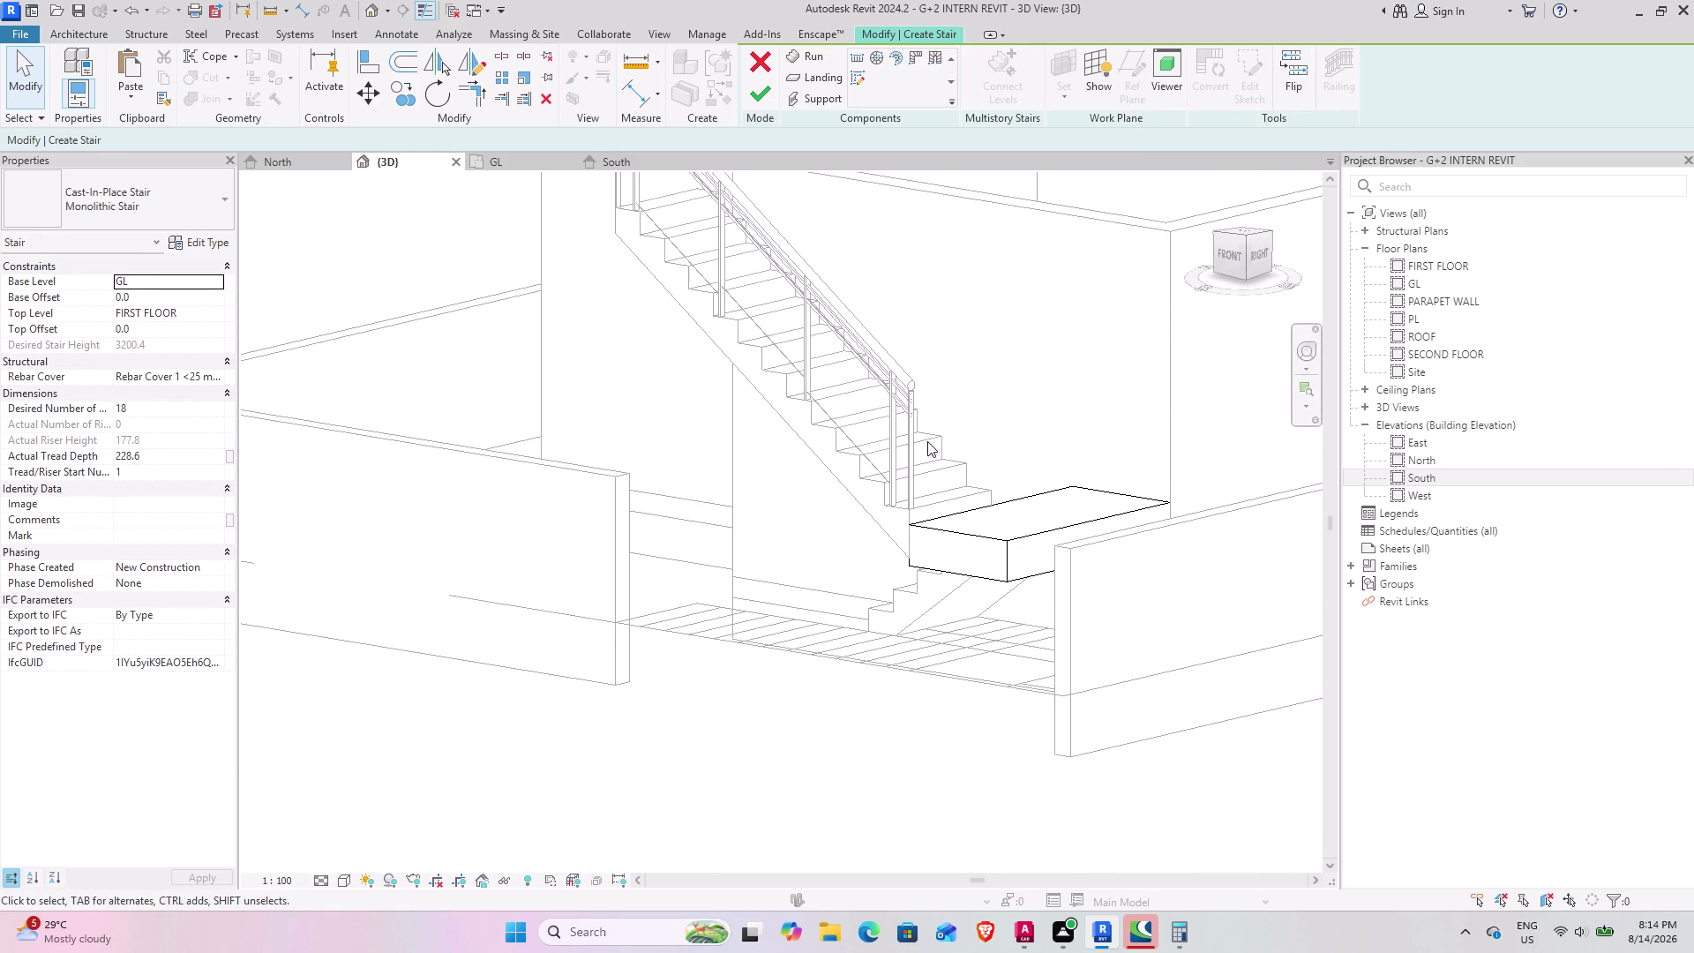
middle_drag(927, 441, 787, 537)
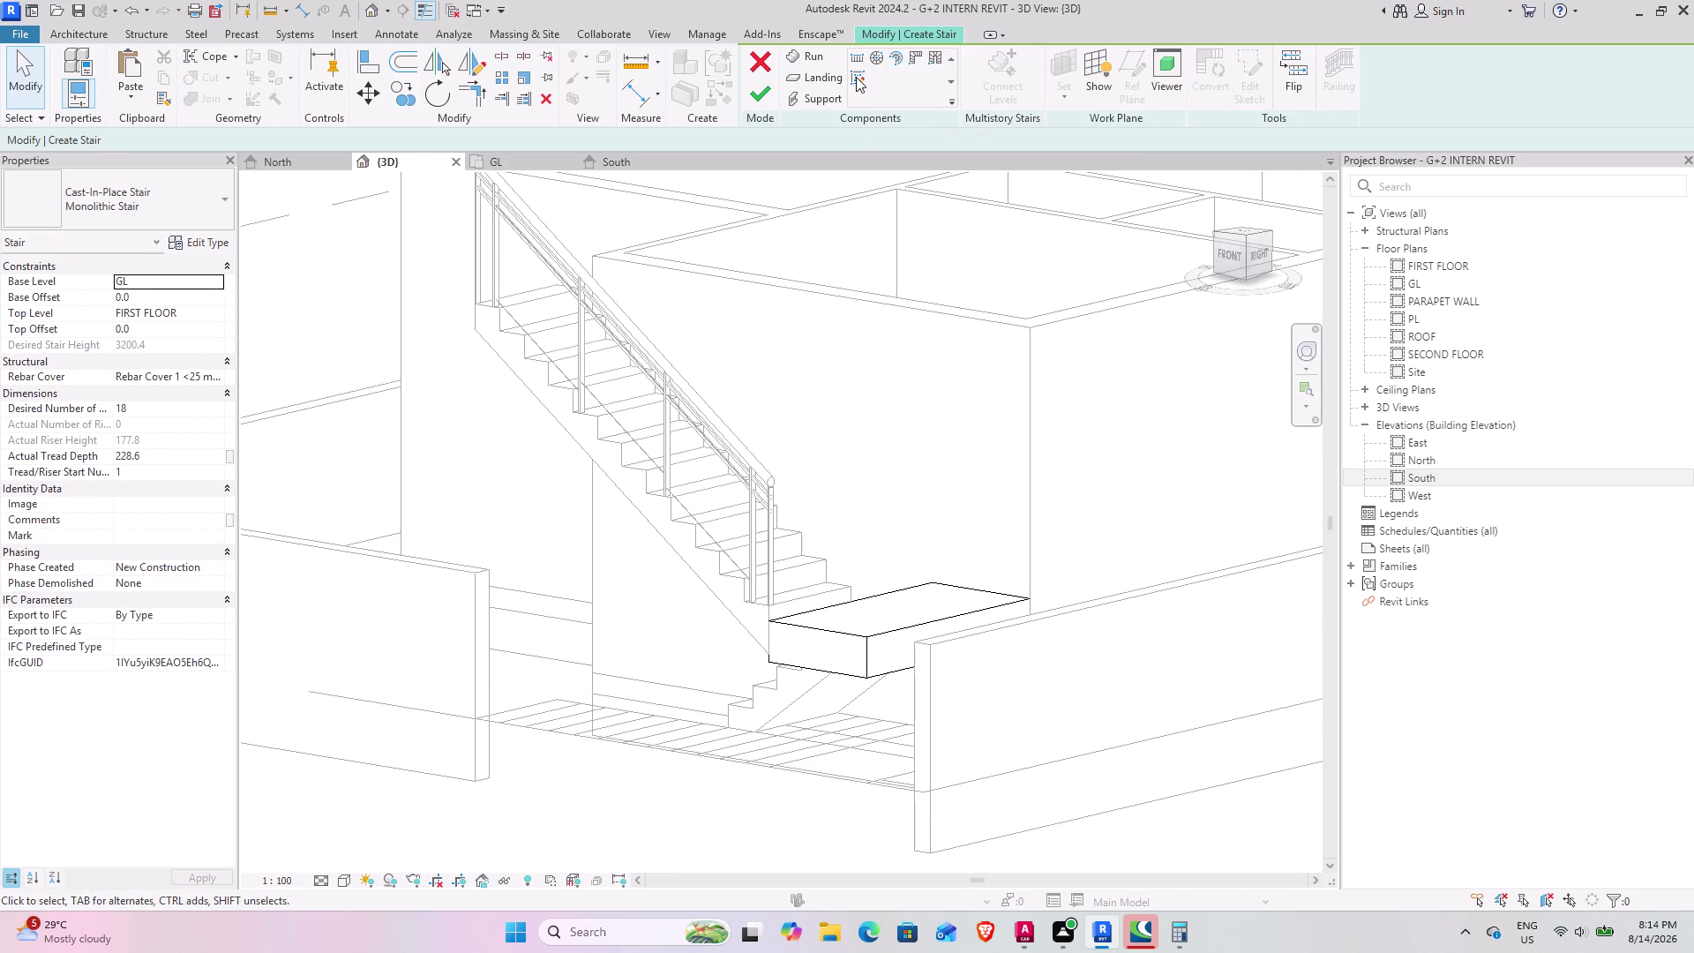
click(856, 77)
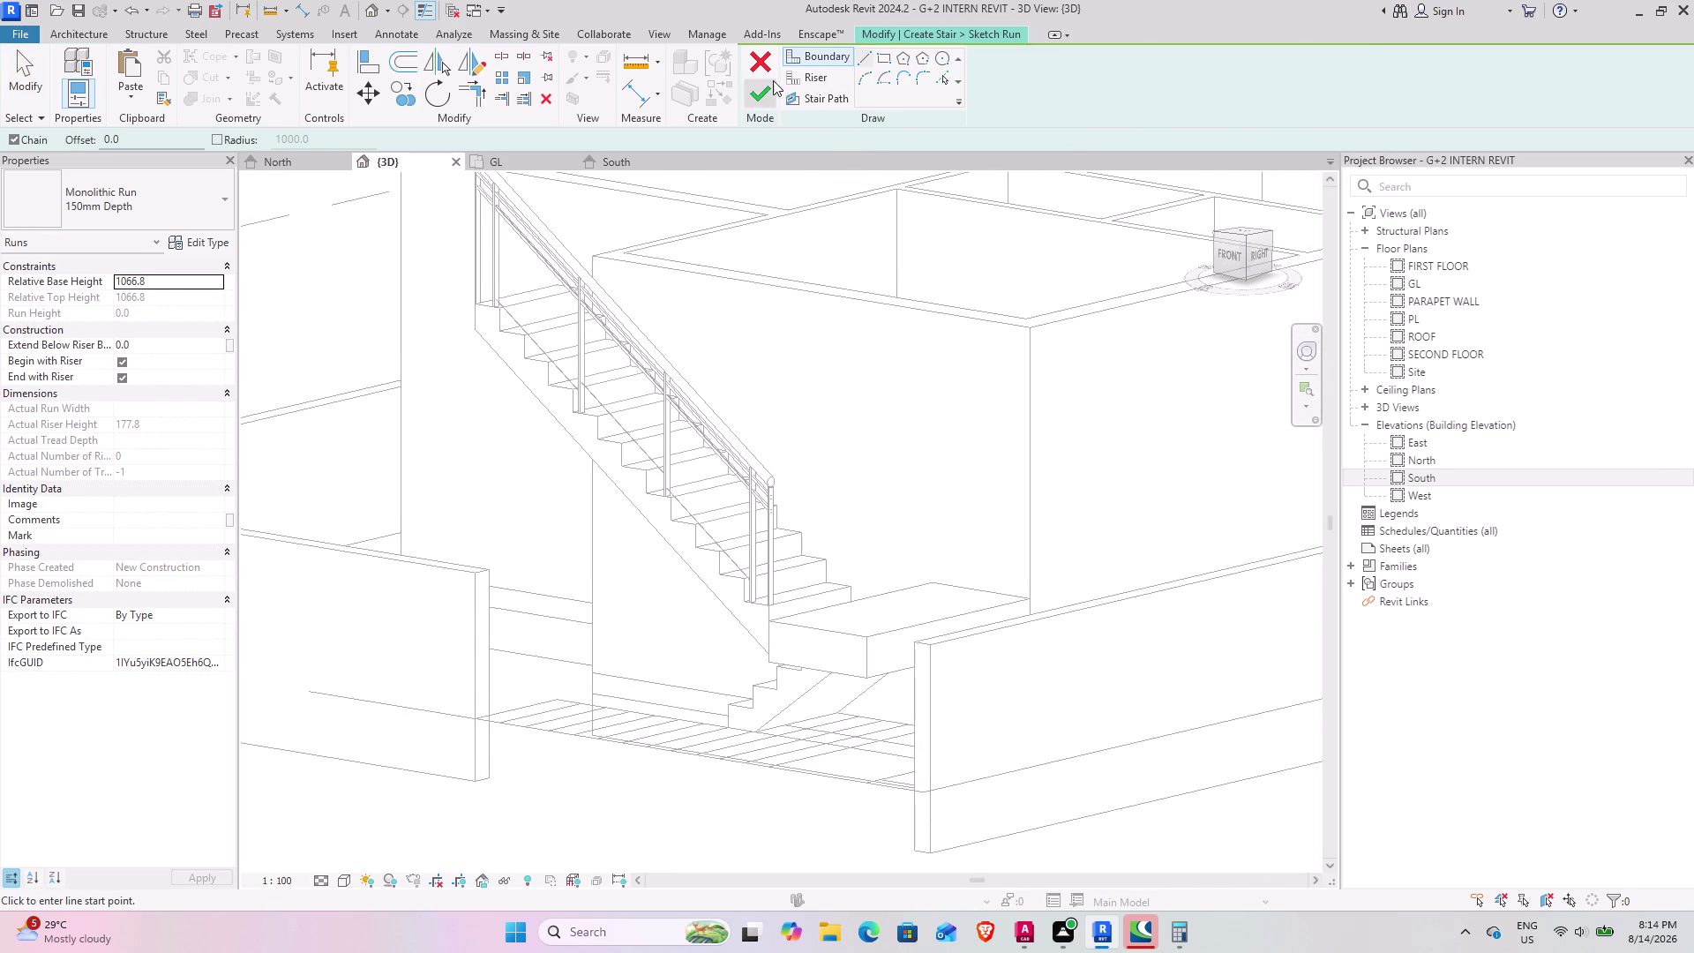
click(762, 71)
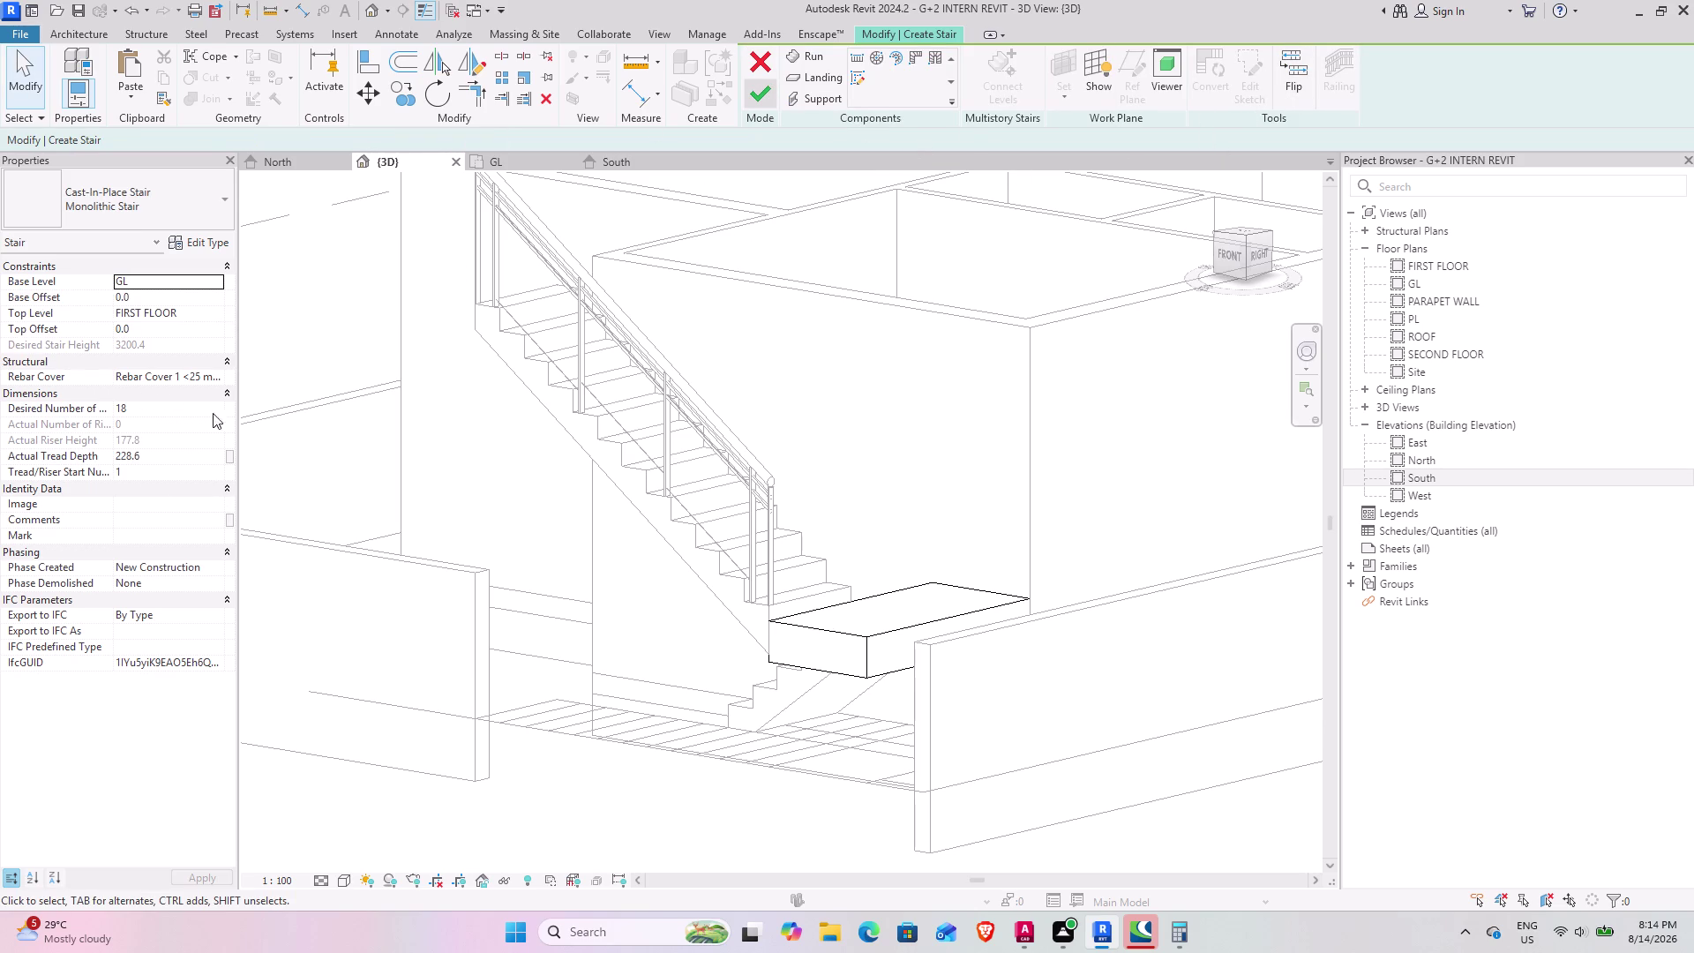
Cancel the landing stair edit and confirm abandoning the changes.
key(Escape)
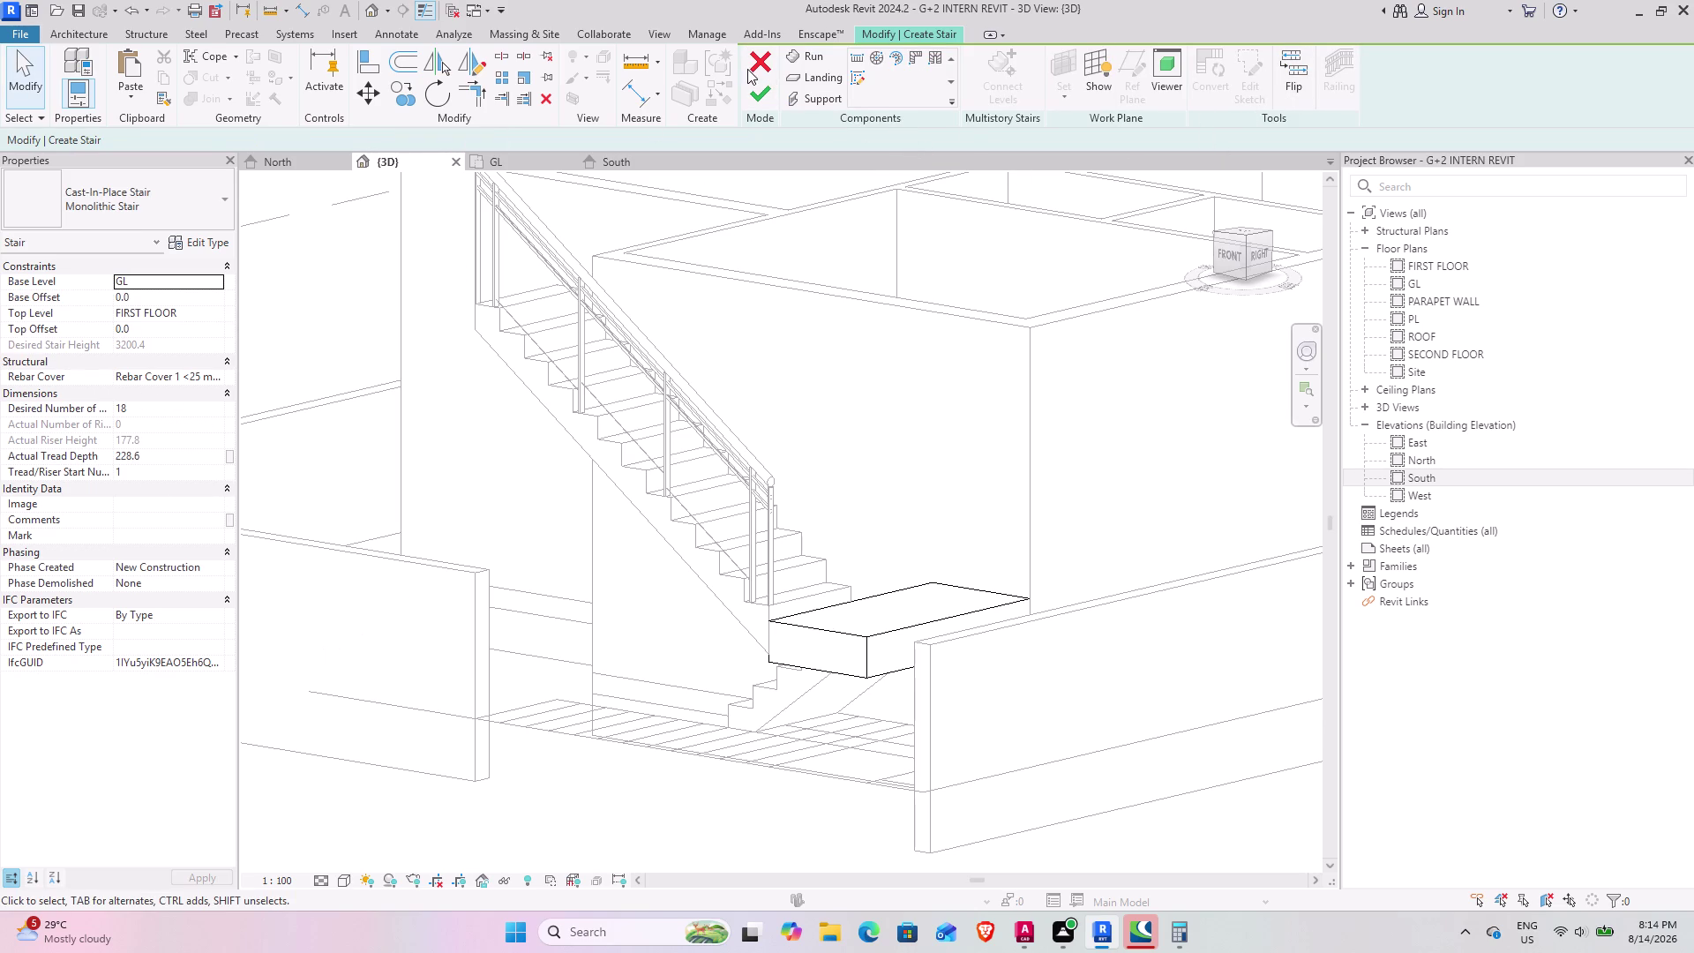
click(747, 69)
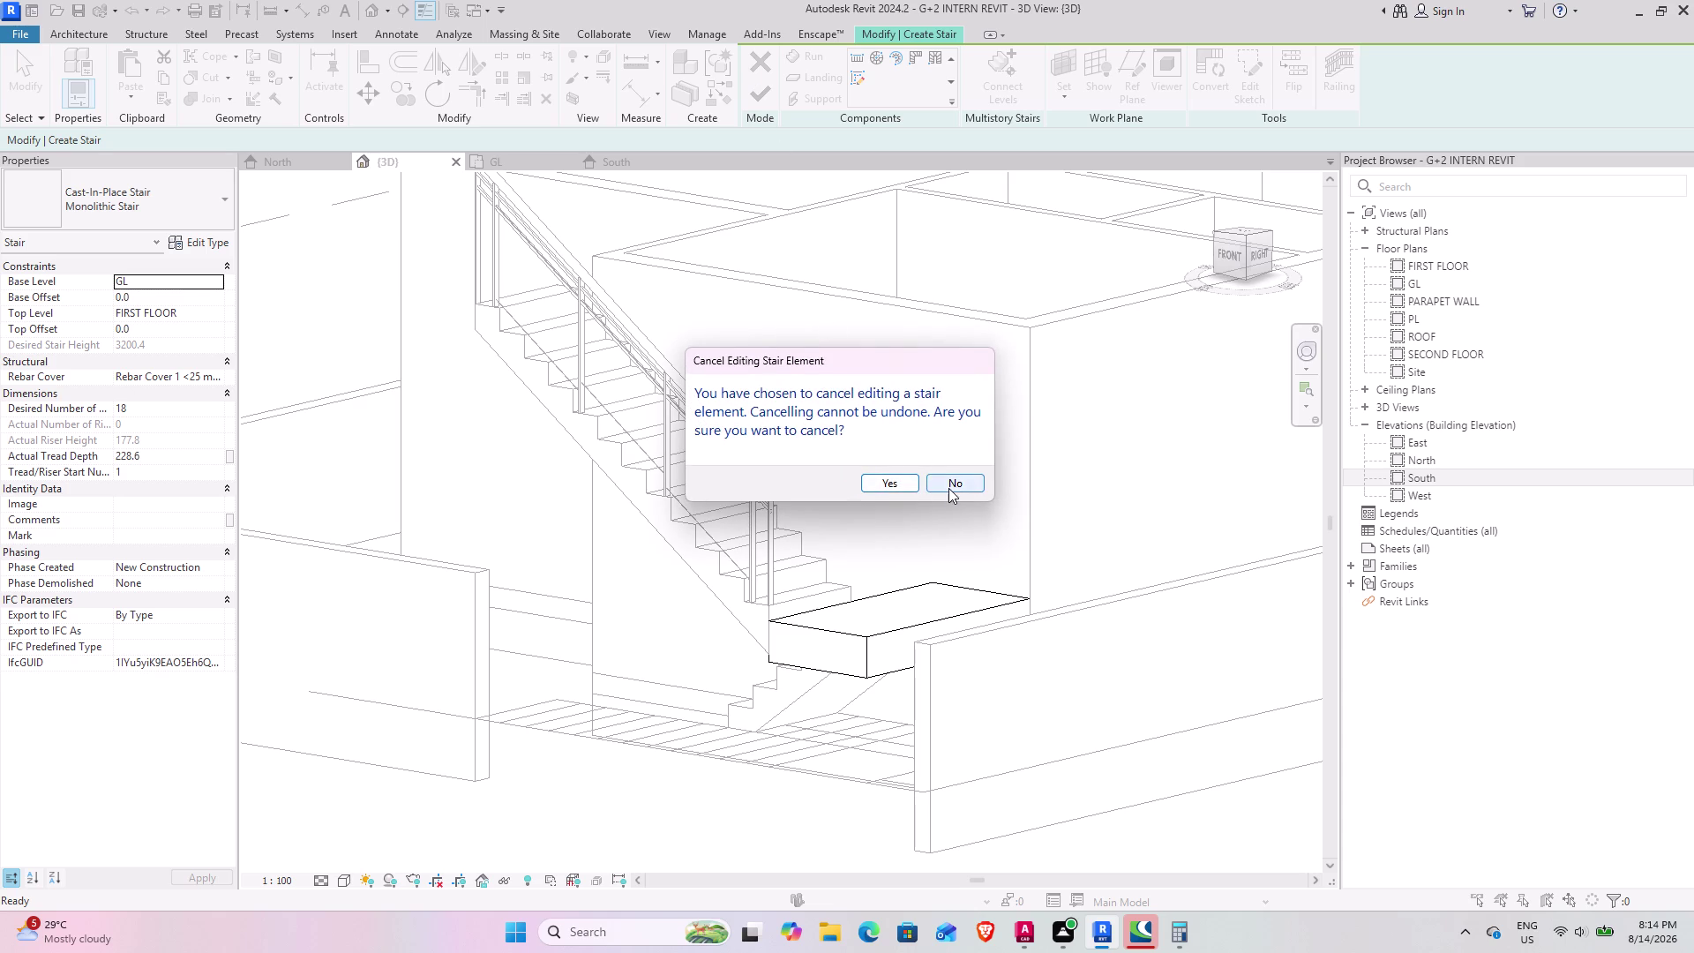
click(891, 491)
scroll(down, 3)
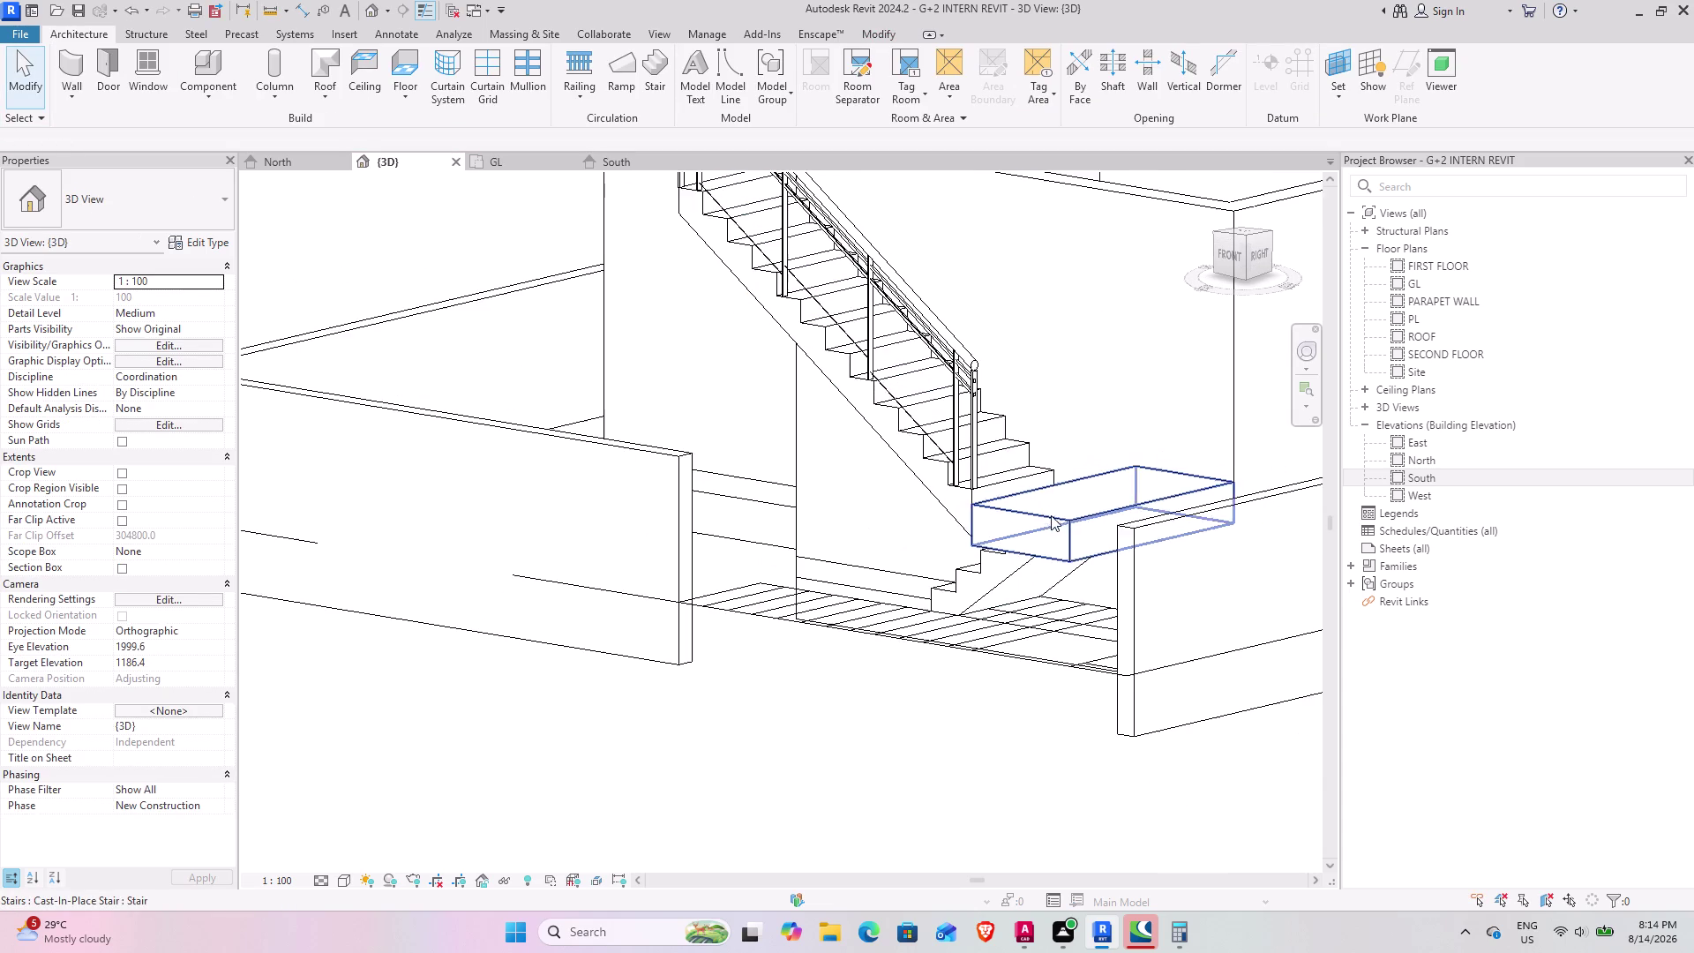
Try sketching the railing path in 3D, blocked by the steep work plane, then switch to GL plan.
middle_drag(965, 526, 1220, 486)
middle_drag(1112, 490, 1044, 557)
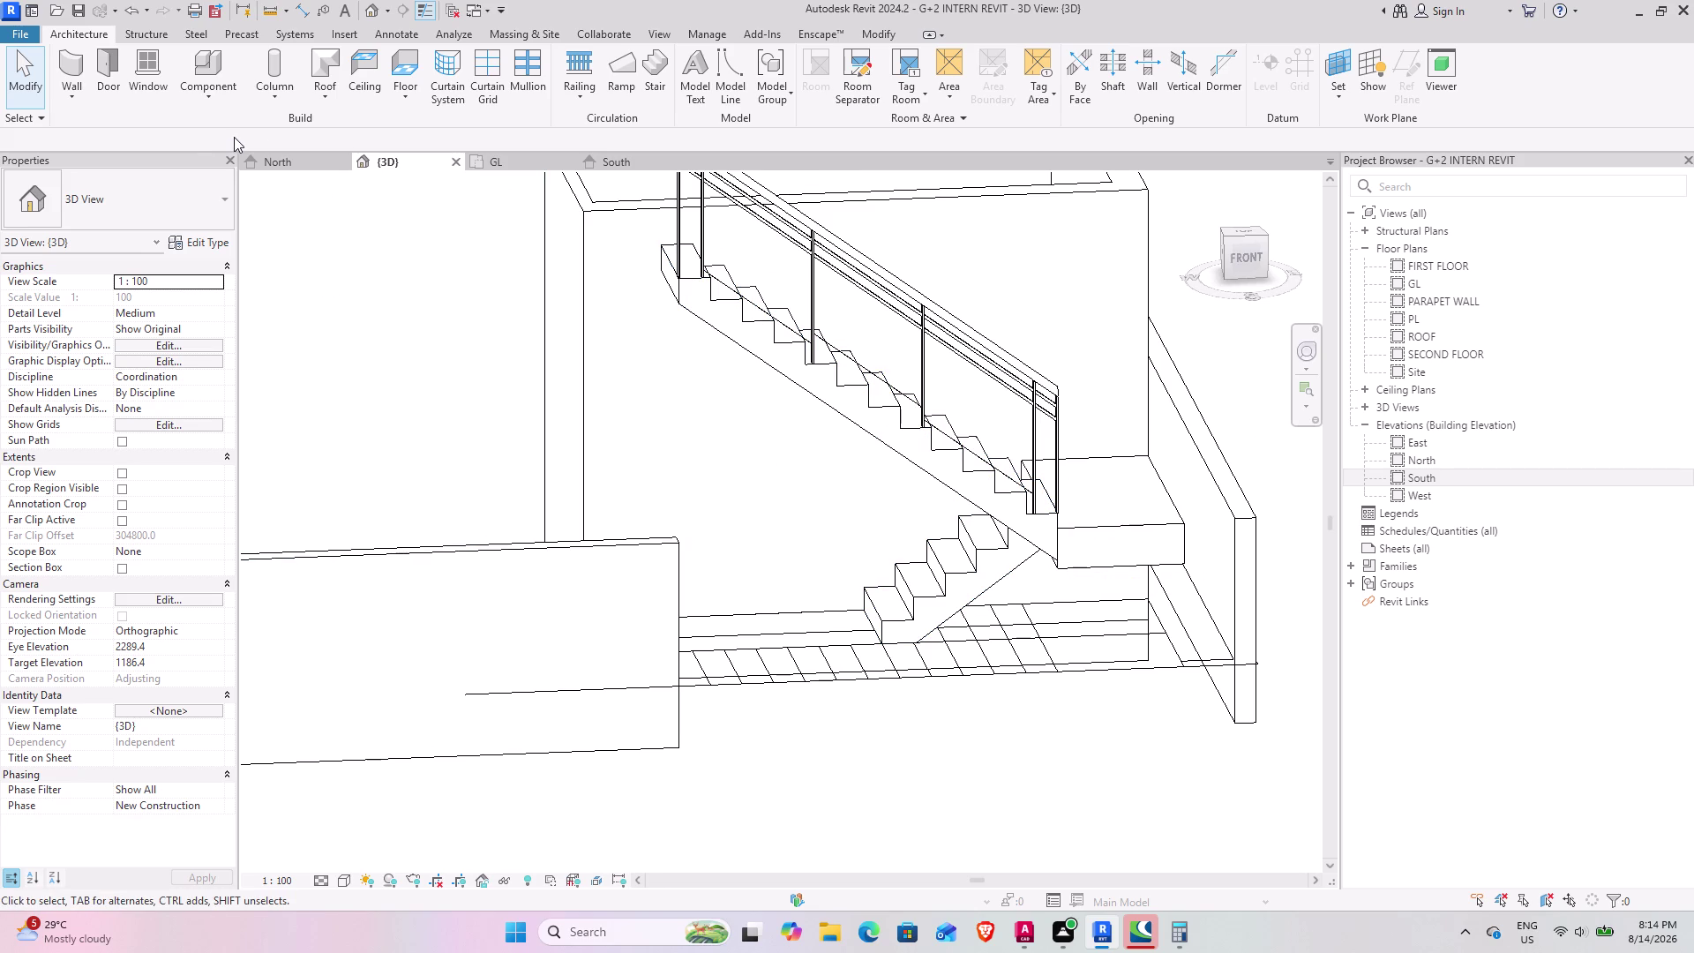
click(583, 61)
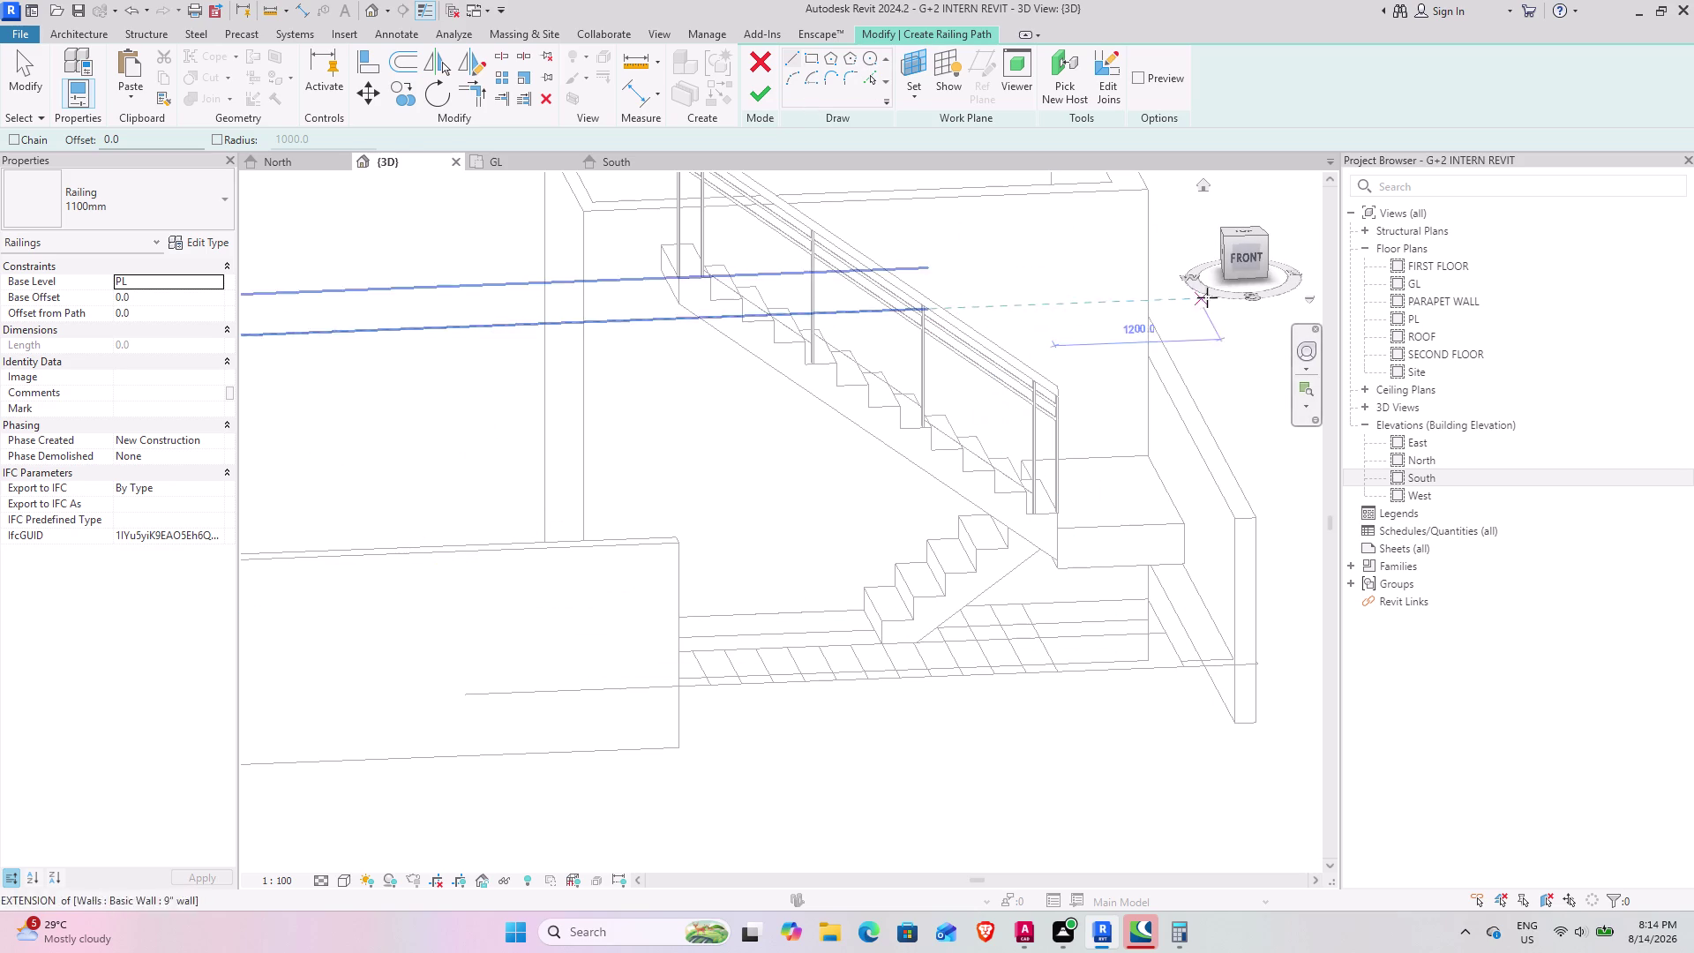
click(1246, 250)
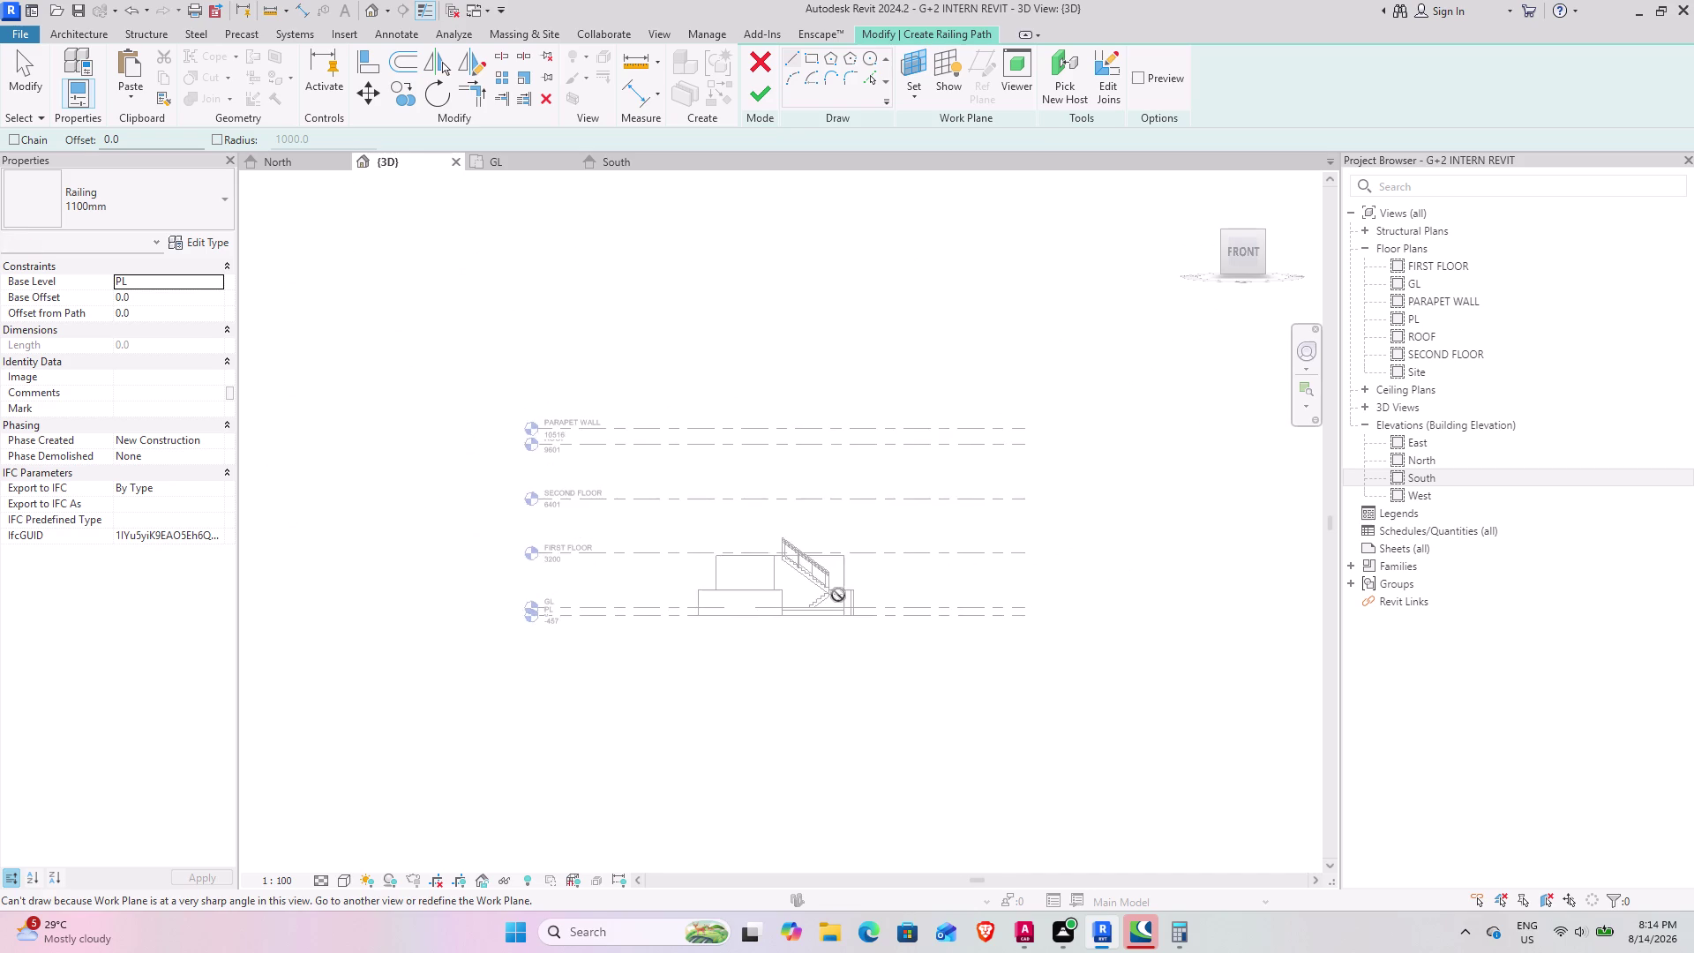
scroll(up, 3)
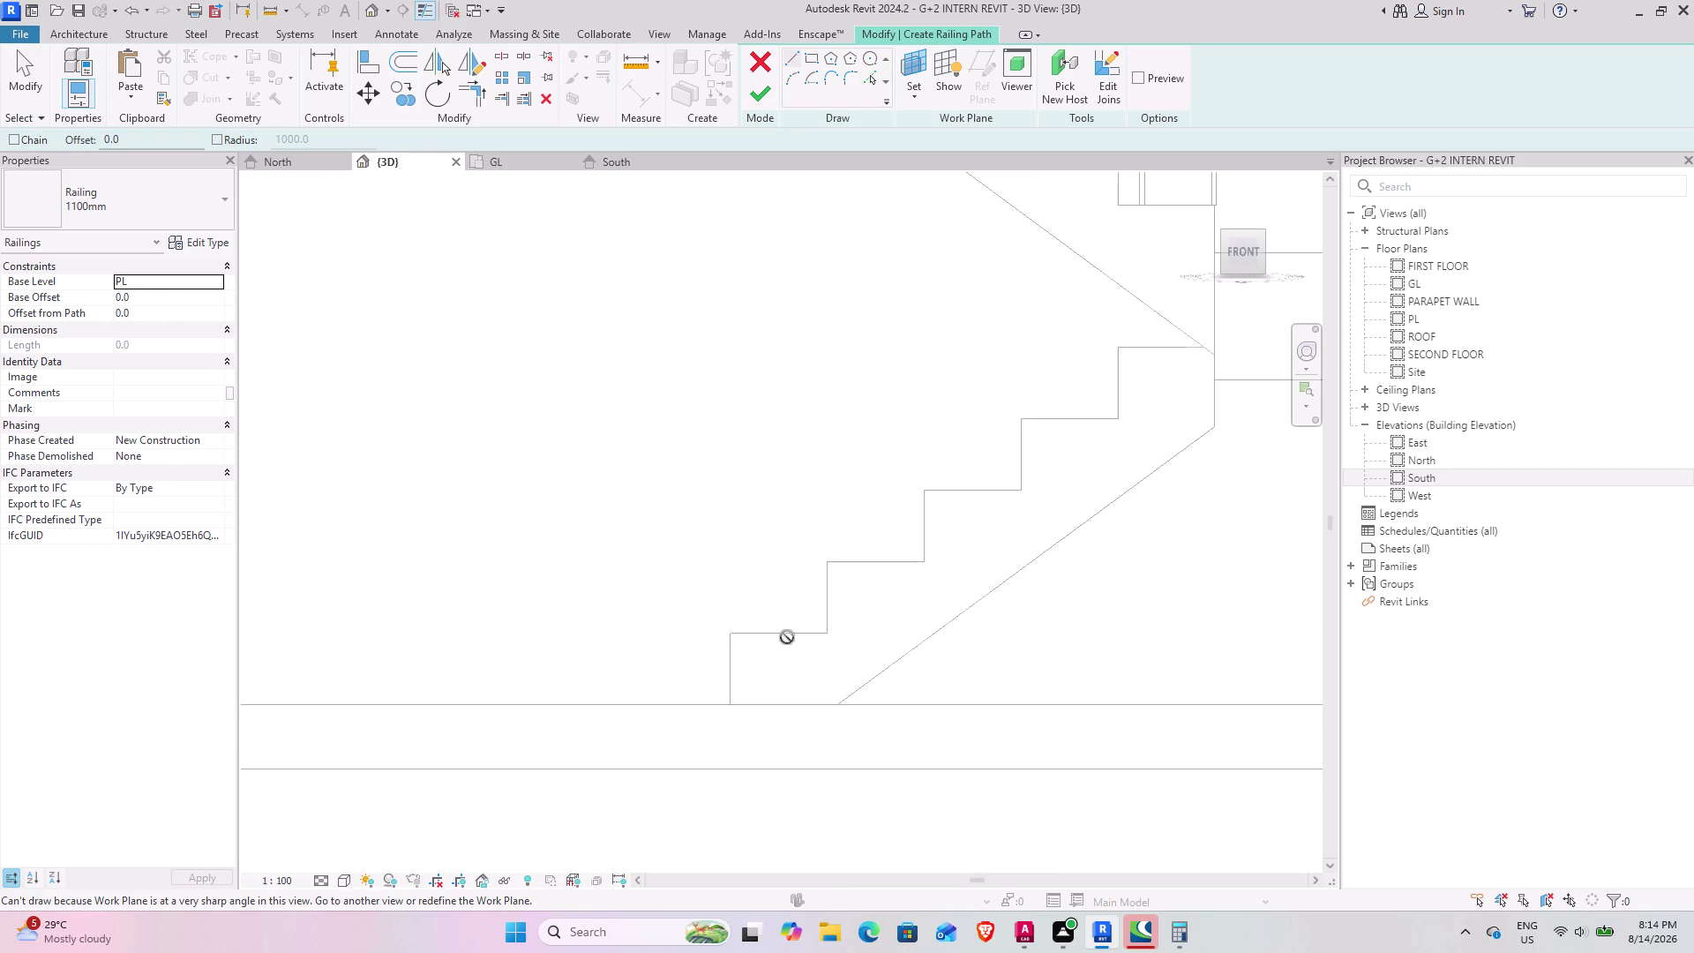
scroll(down, 3)
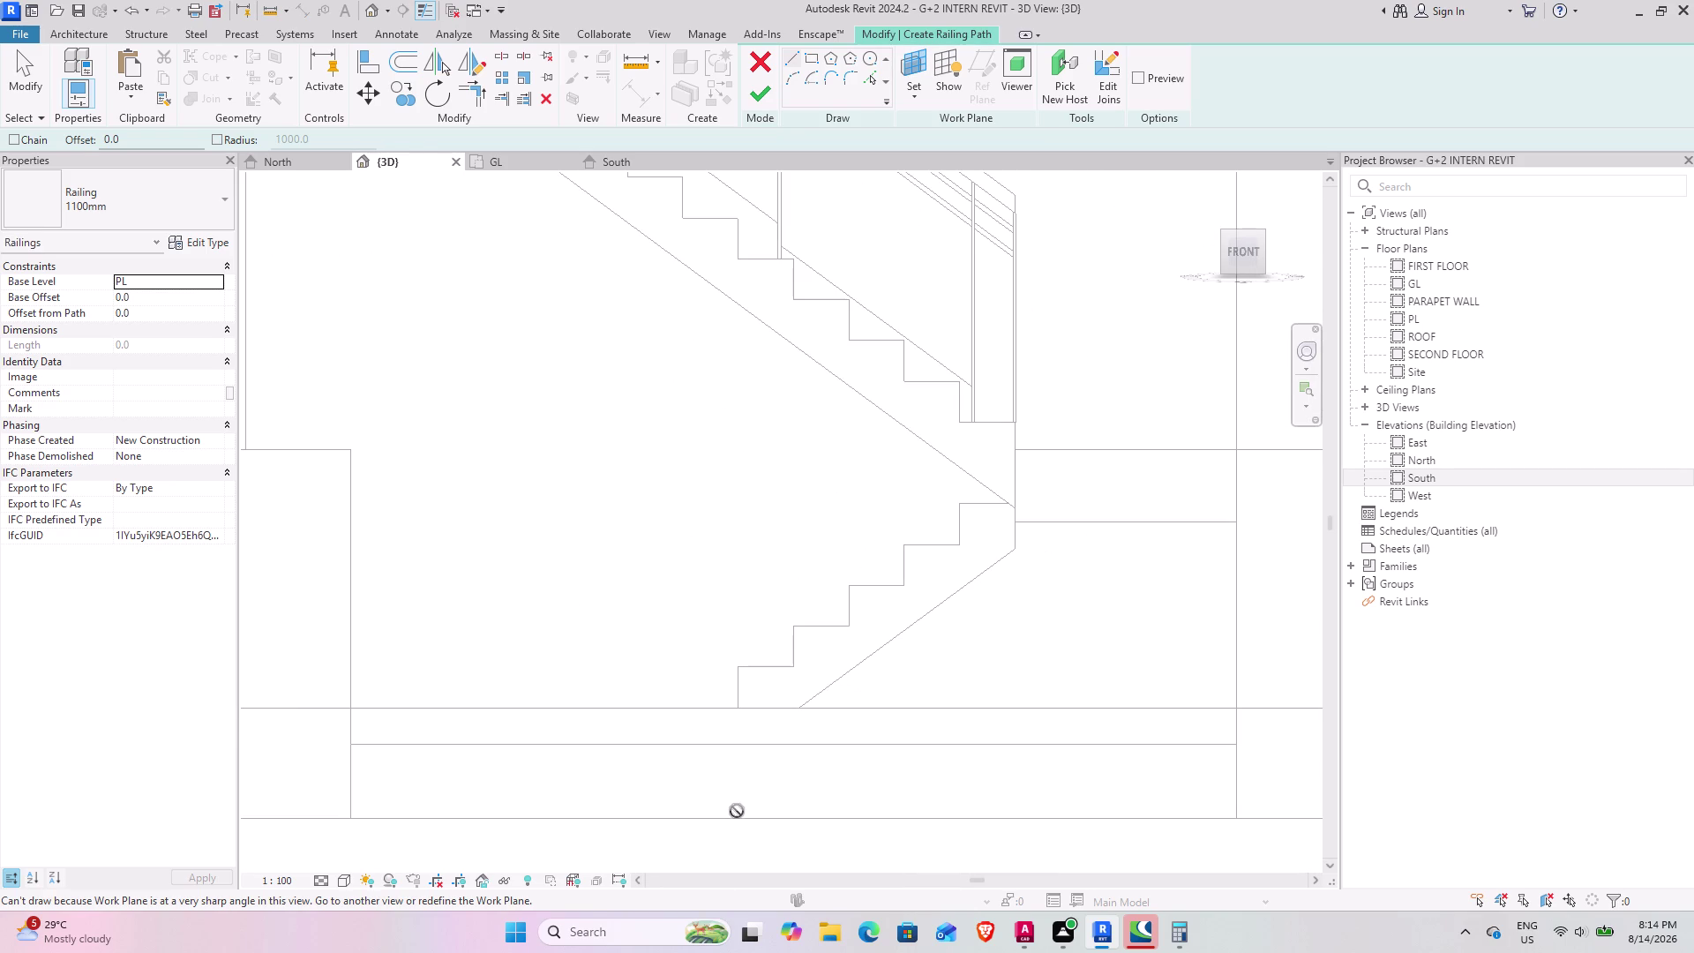
click(791, 66)
scroll(down, 3)
scroll(down, 3)
click(510, 162)
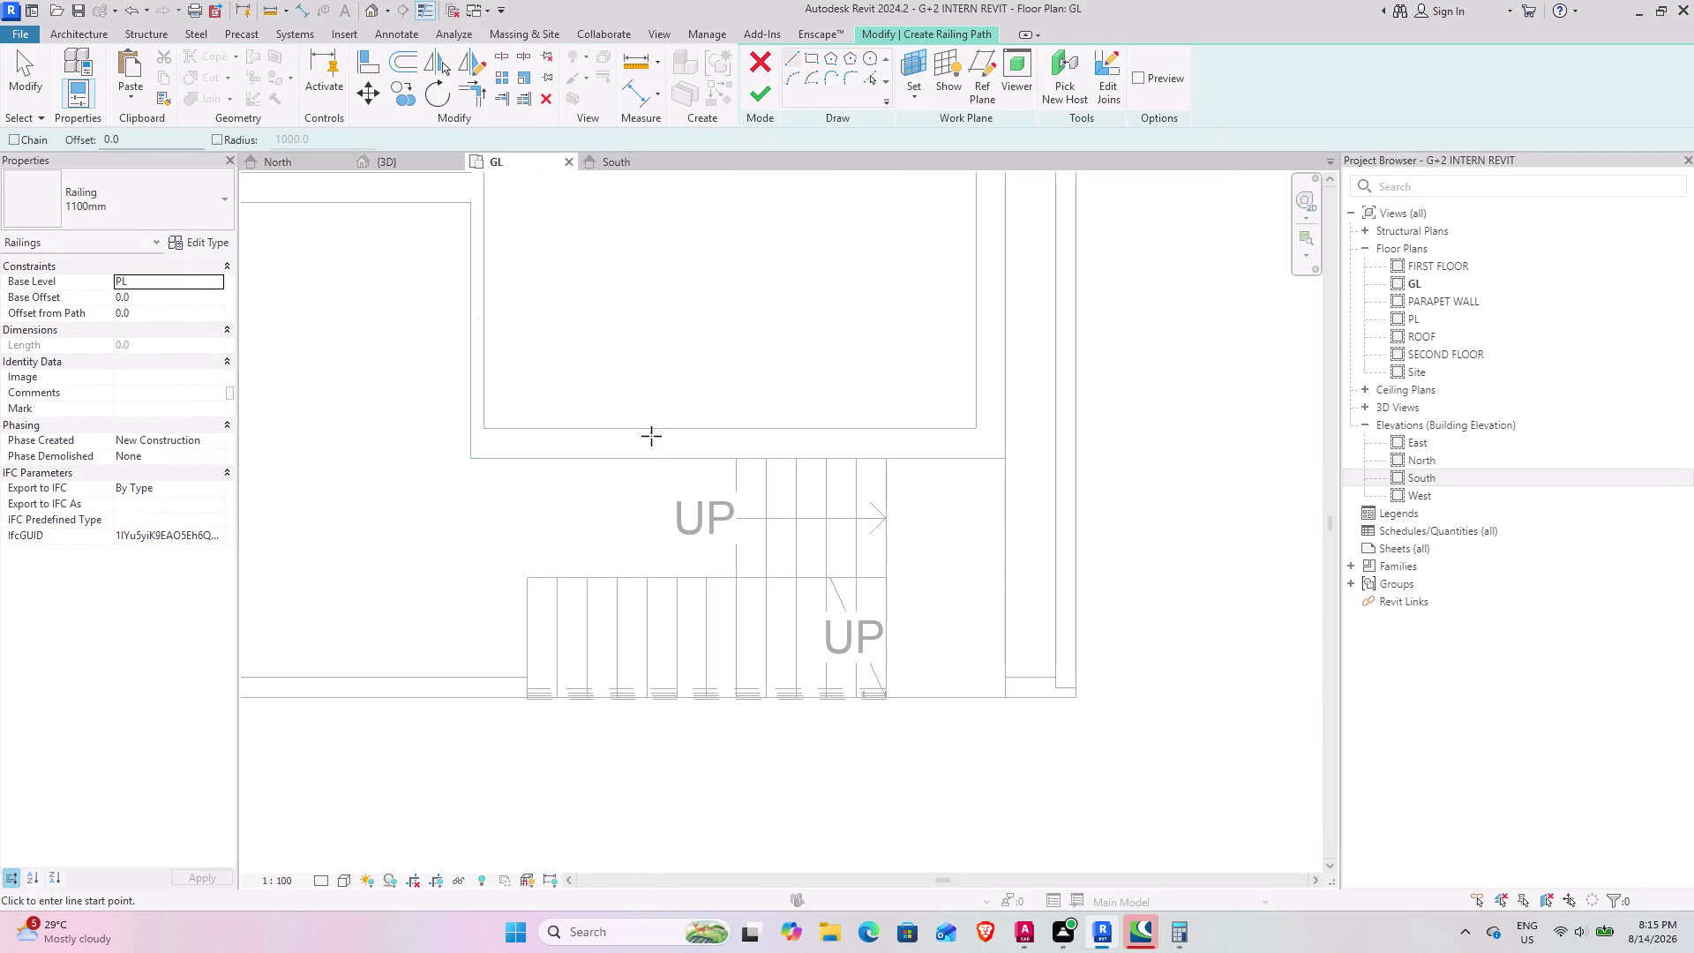
Draw railing path lines along the stair edge on the GL plan, continuing past the finish error.
scroll(up, 3)
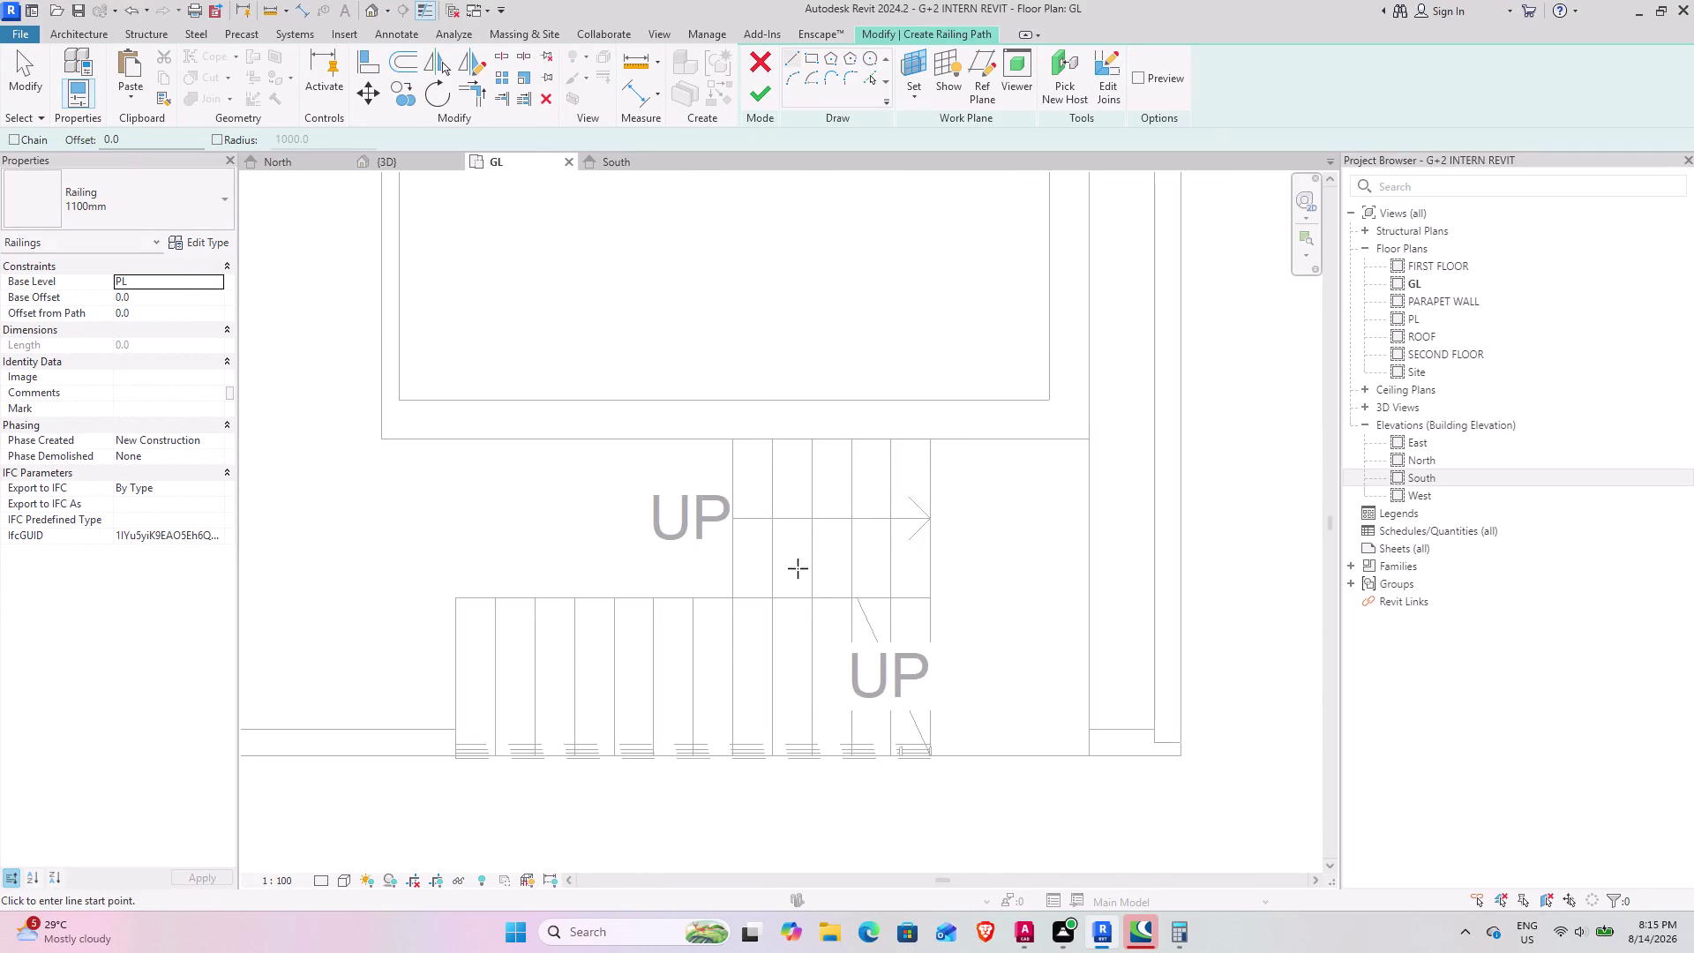
middle_drag(767, 555, 590, 477)
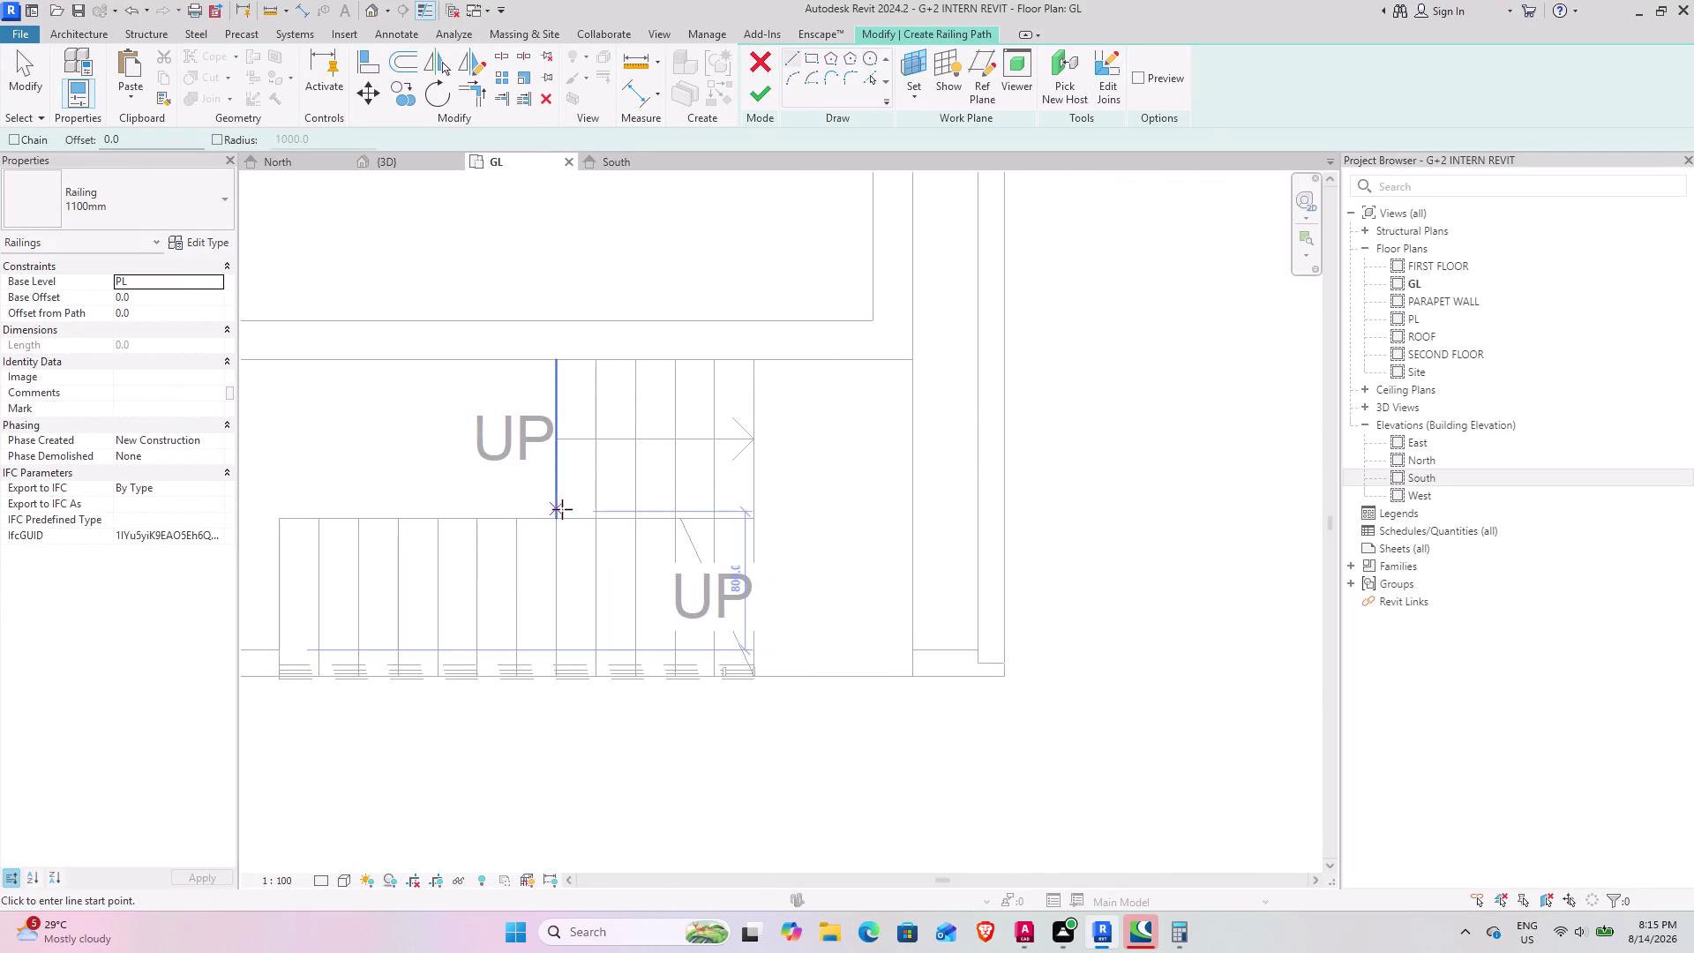
scroll(up, 3)
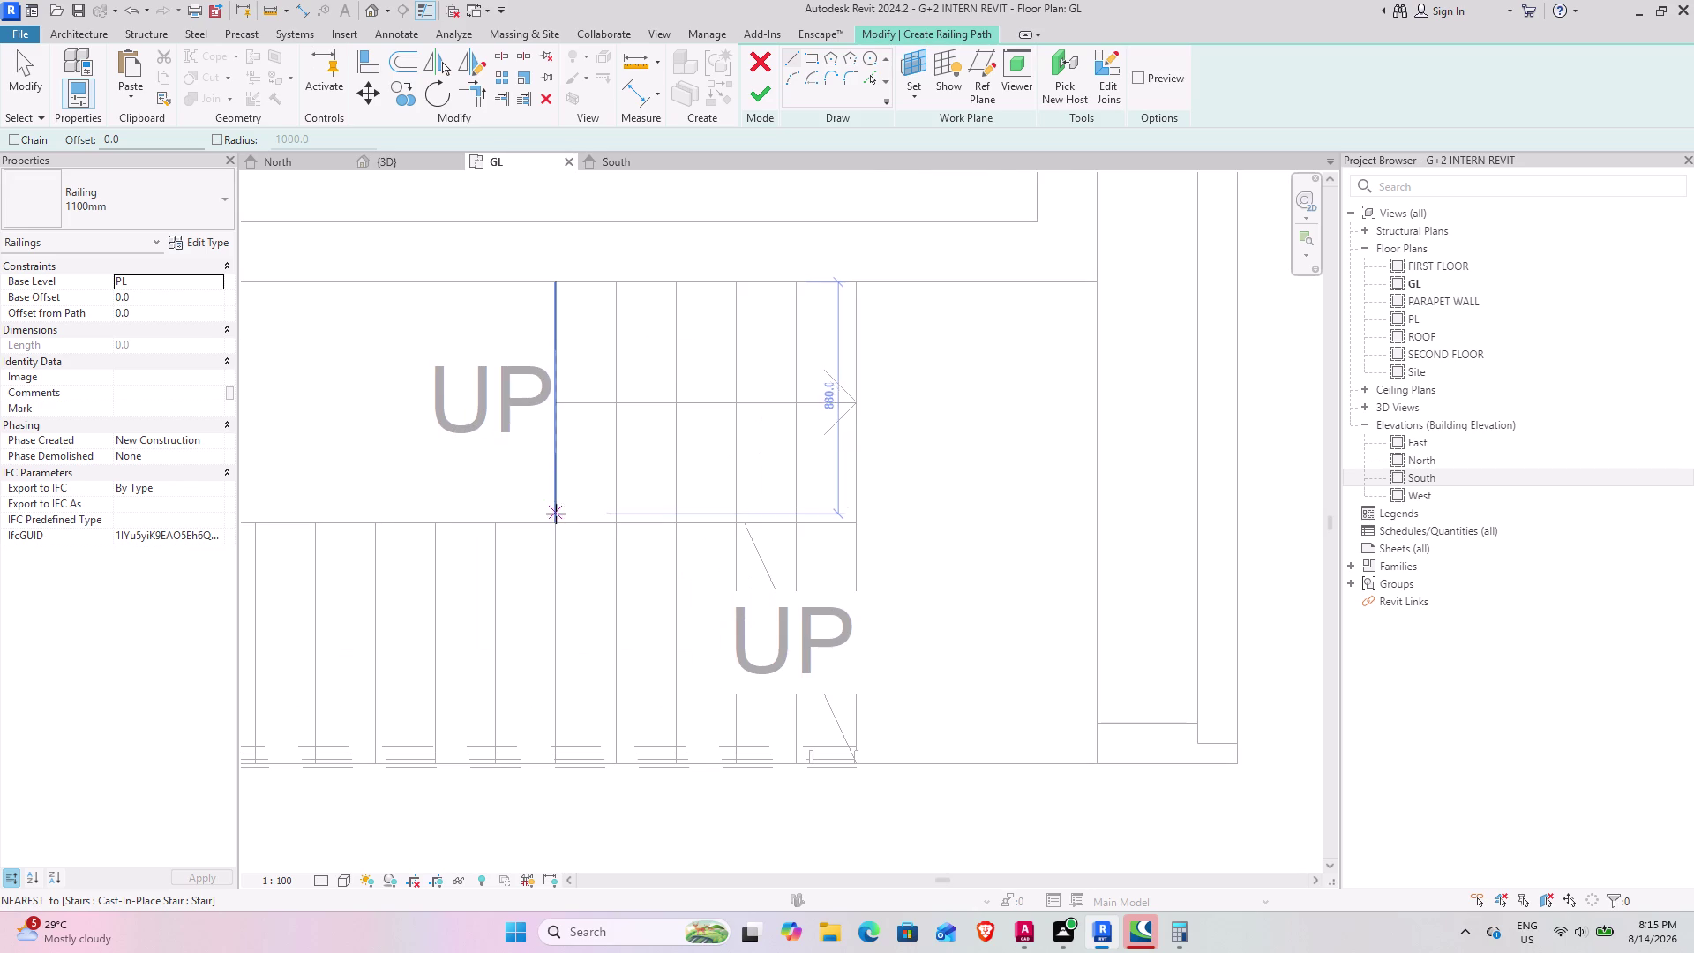
click(558, 513)
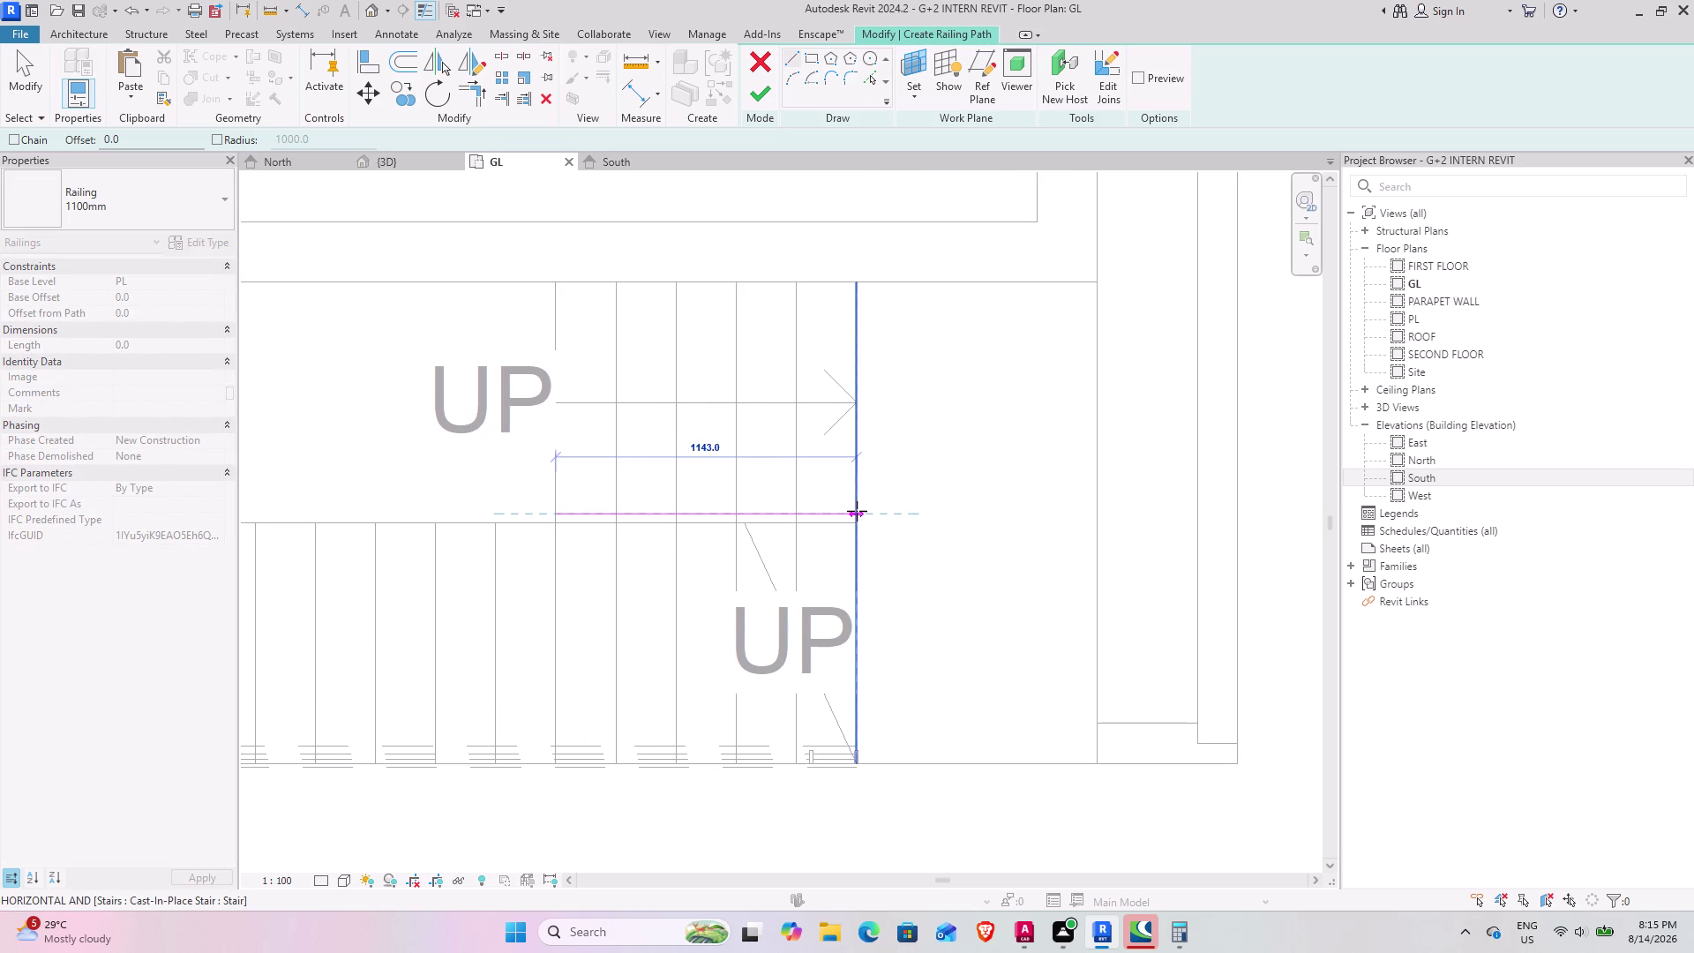
click(857, 510)
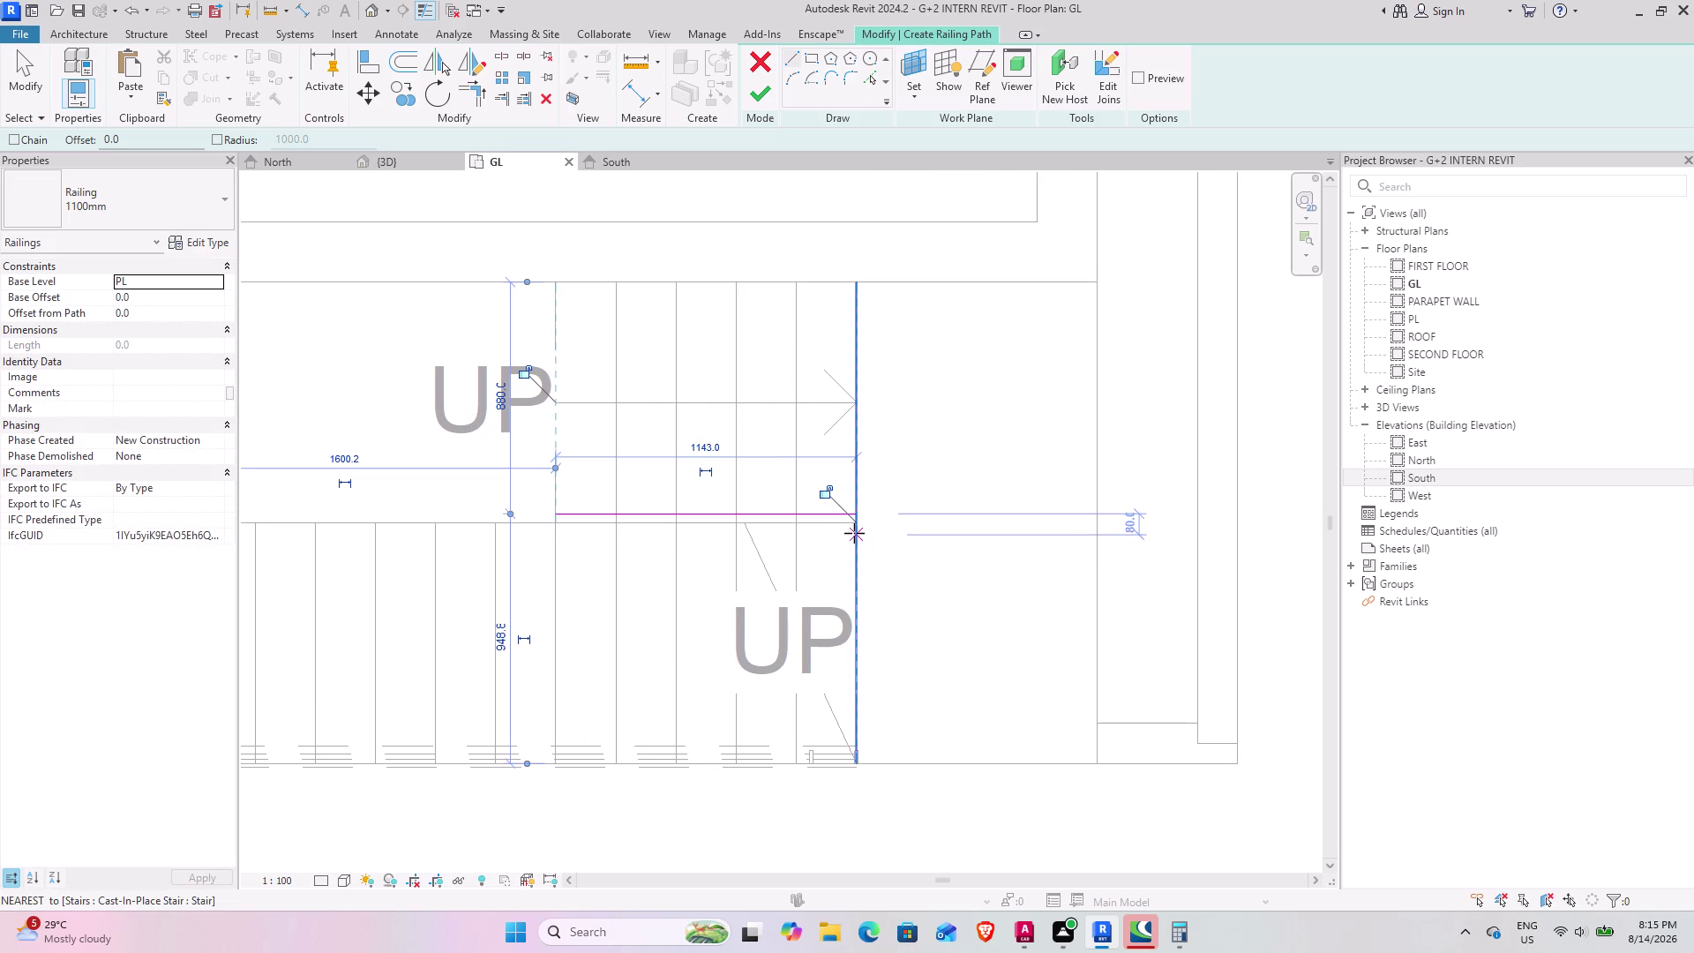
click(854, 533)
middle_drag(657, 541, 1121, 546)
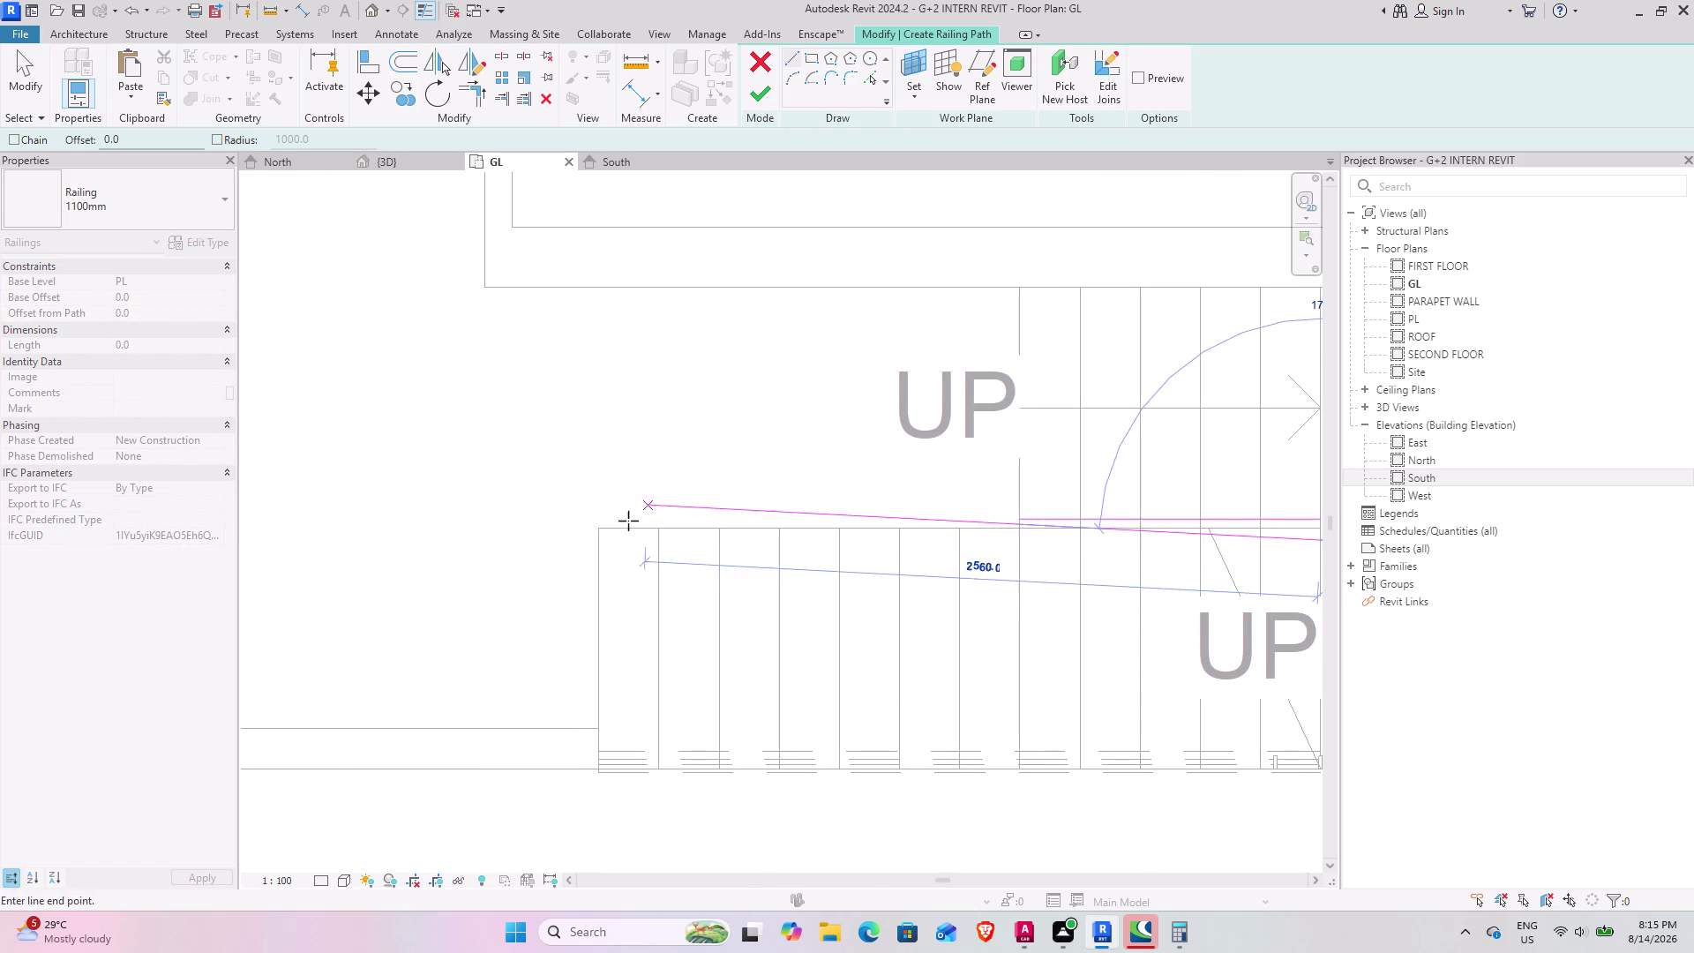
click(599, 542)
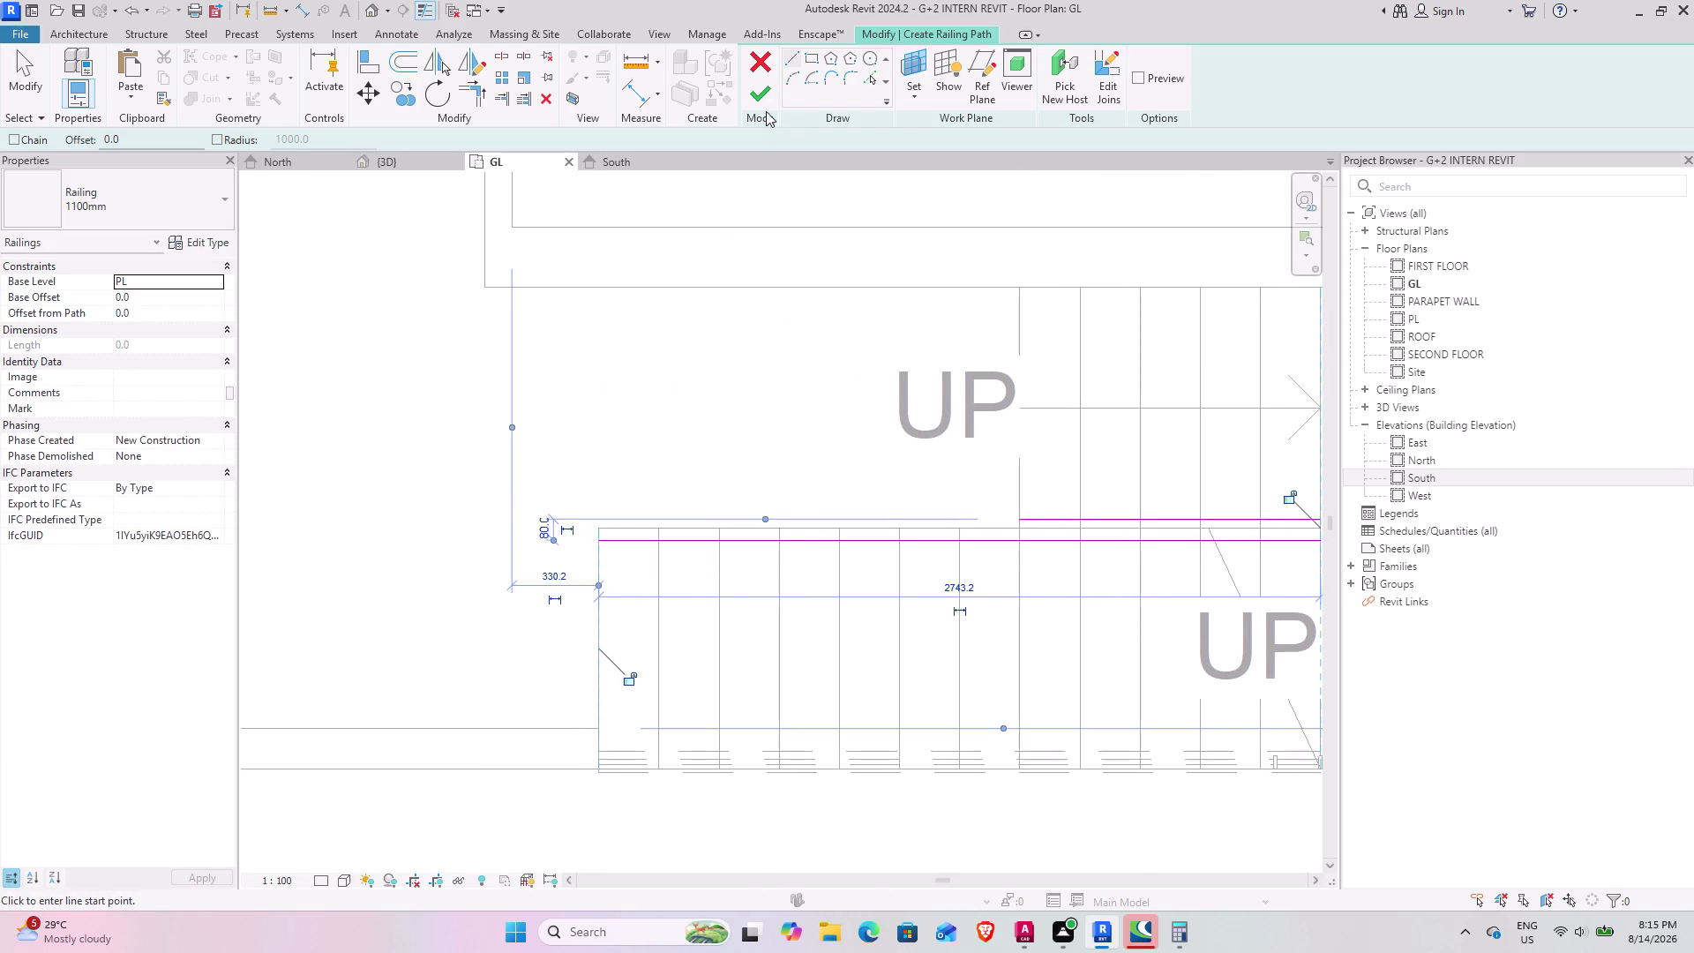
click(766, 93)
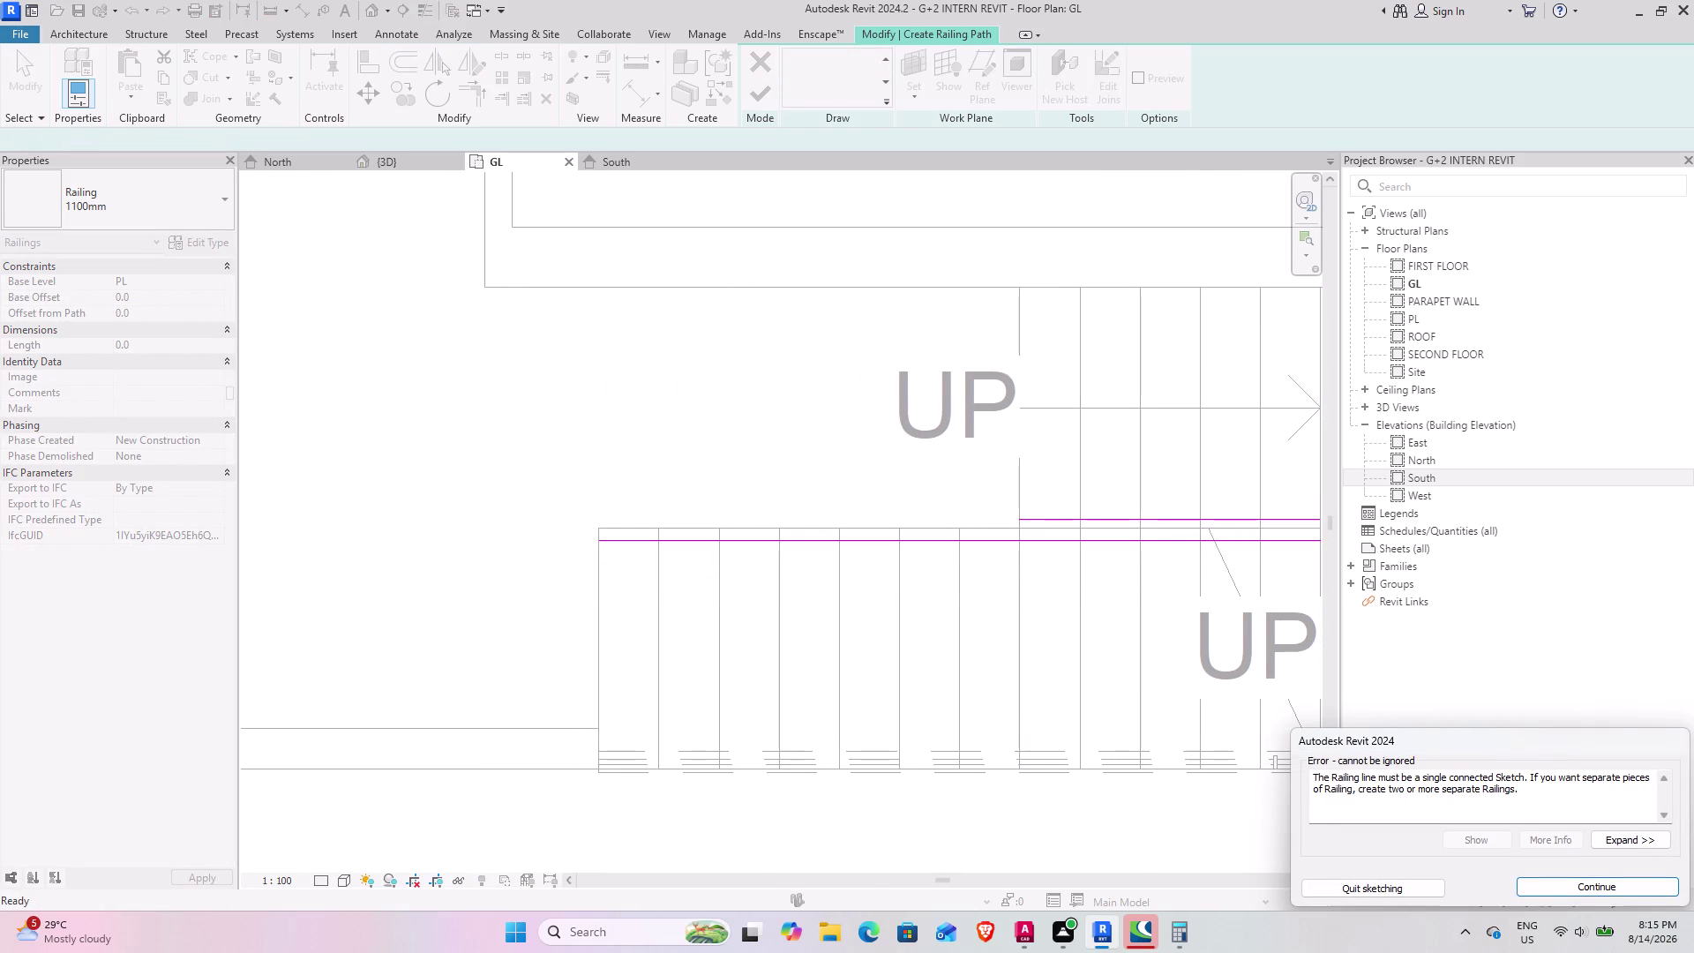
click(1560, 879)
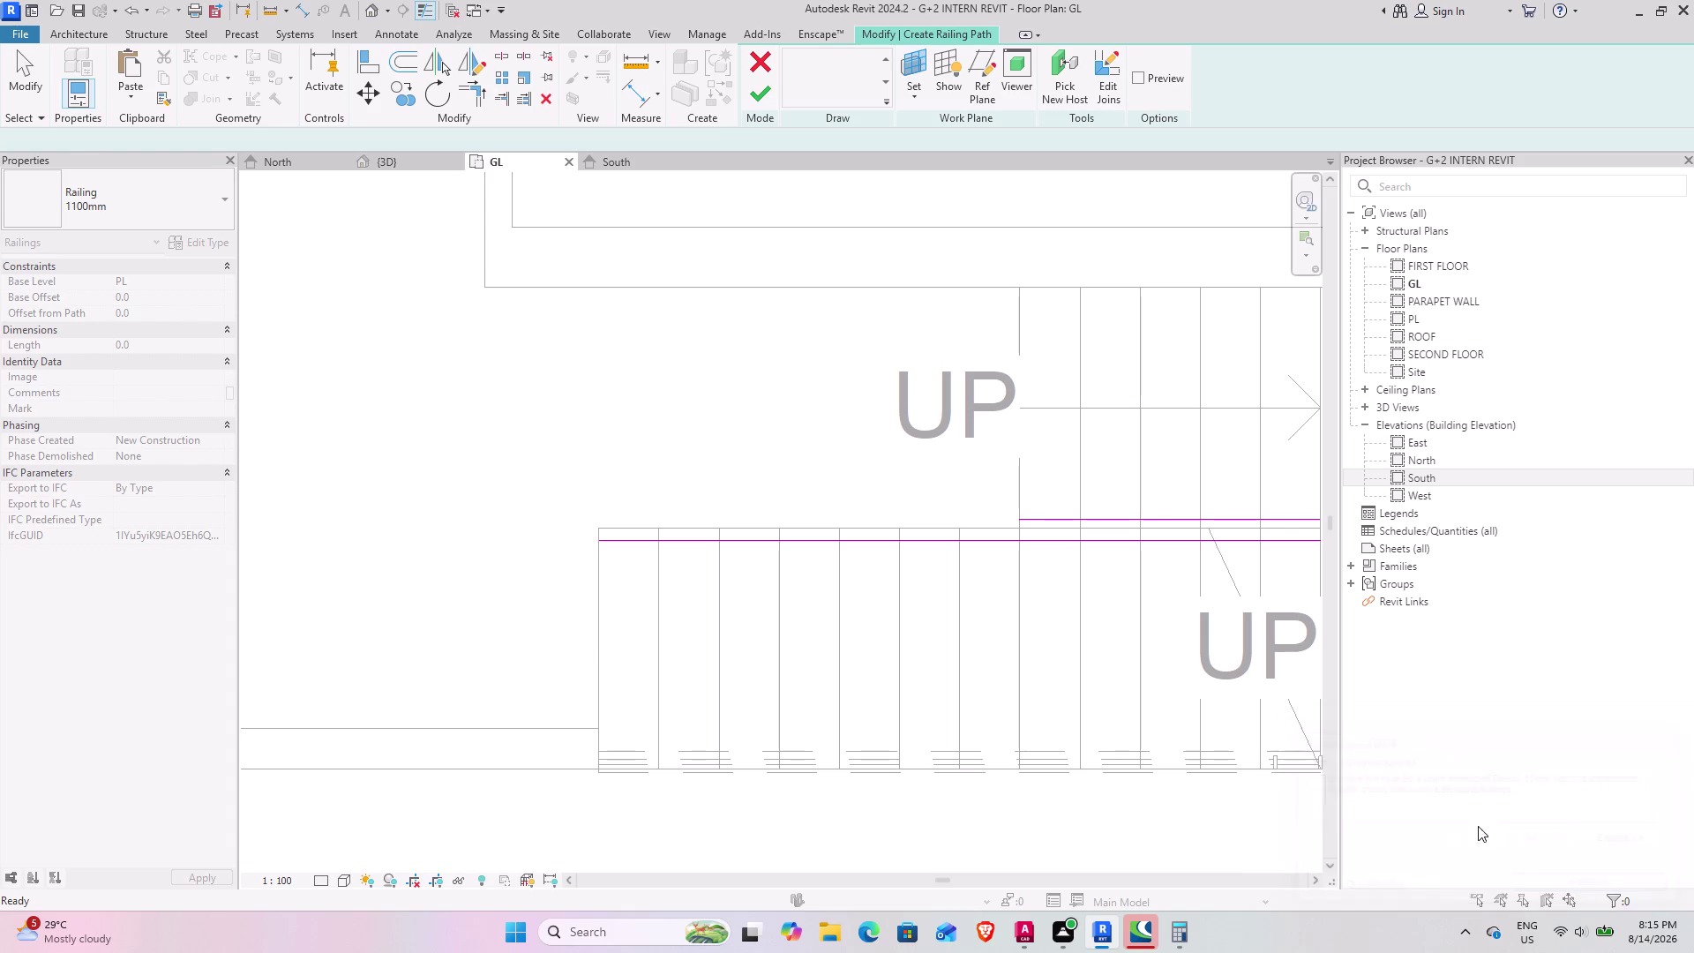
Add a connecting sketch line and finish the 1100mm railing, about 3966 mm long.
scroll(down, 3)
middle_drag(1149, 524, 652, 543)
scroll(up, 3)
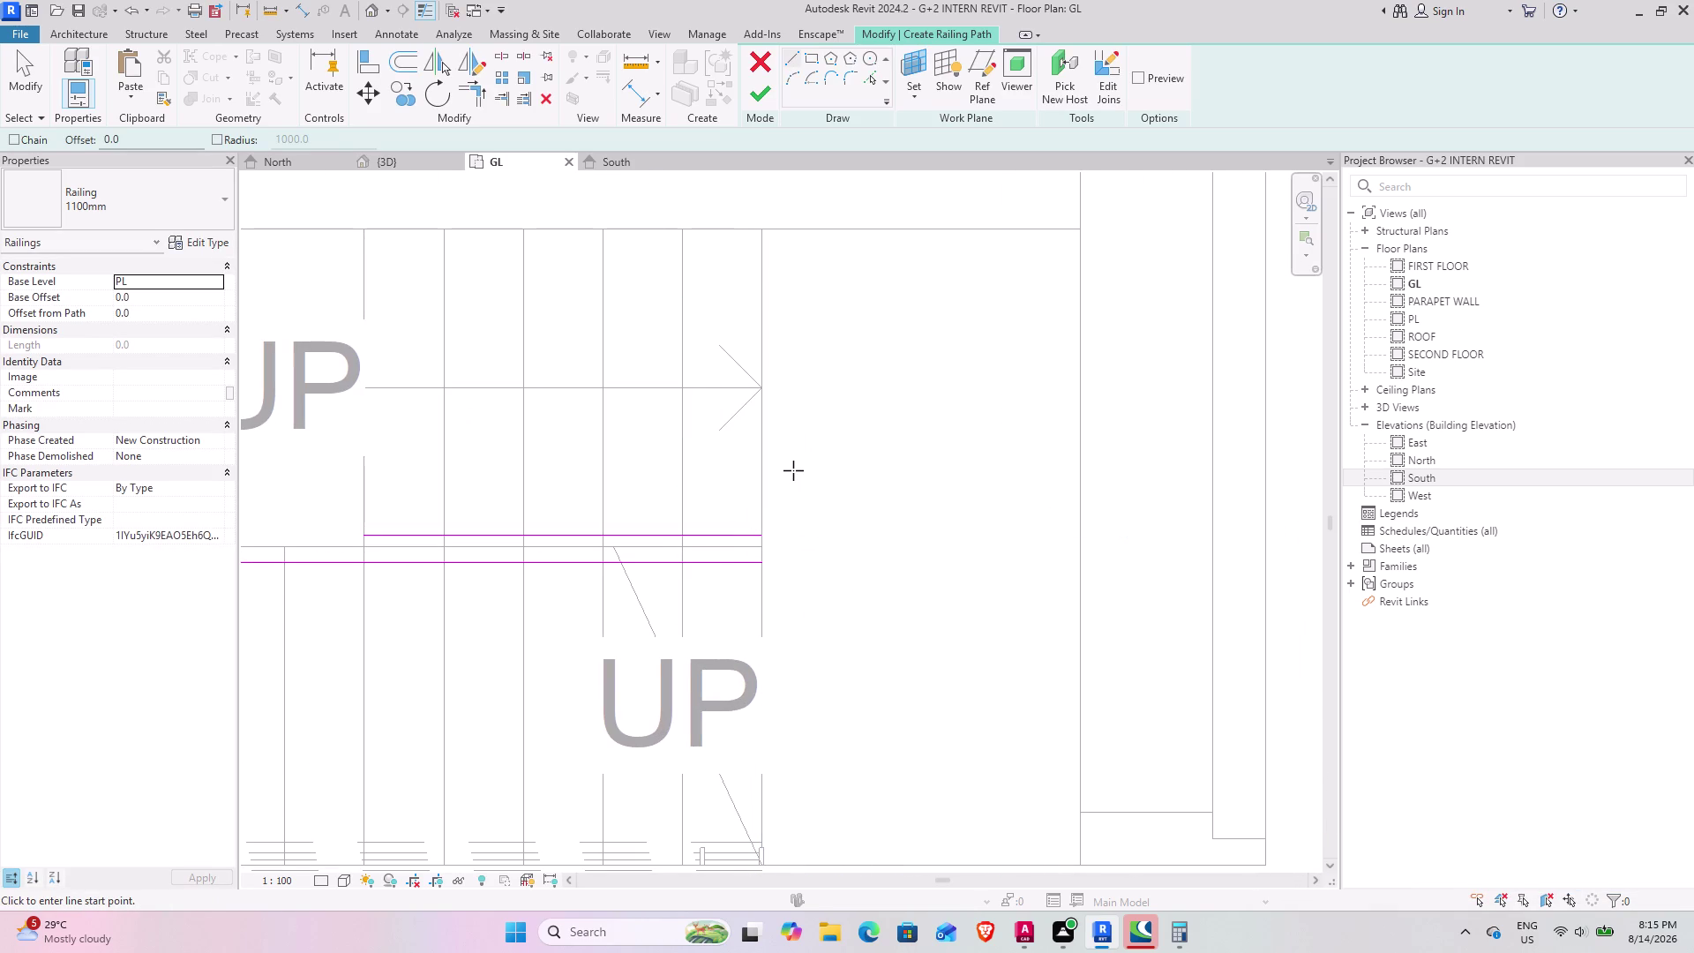
click(764, 539)
click(760, 559)
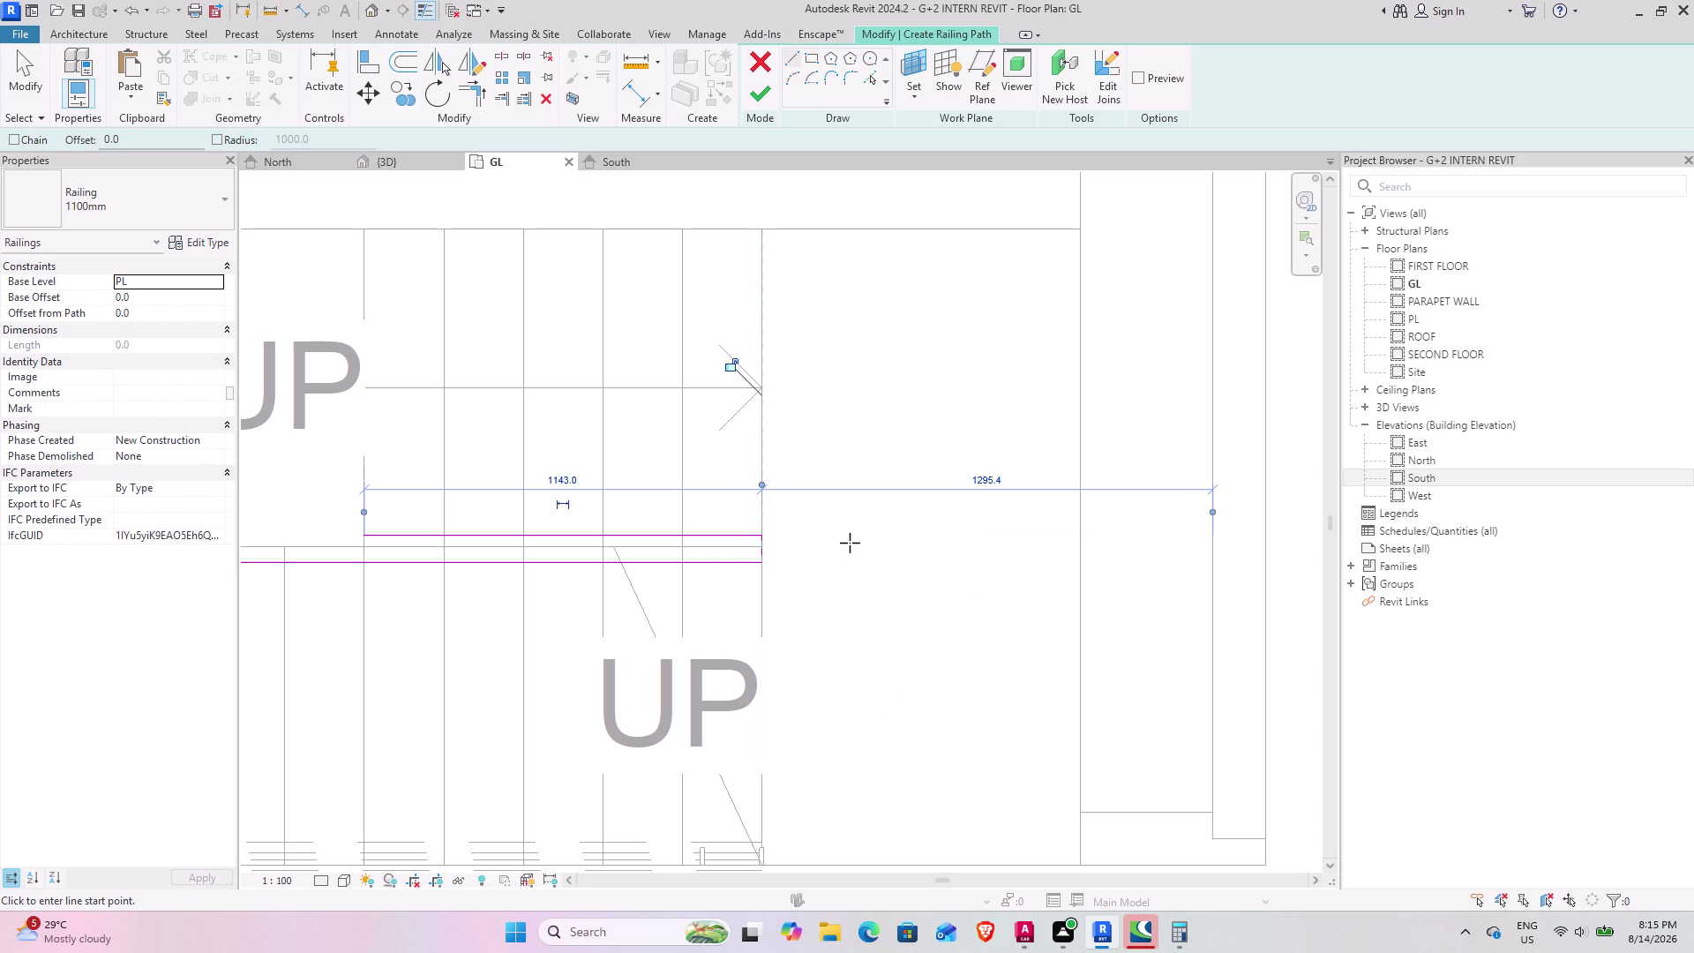
key(Escape)
key(Escape)
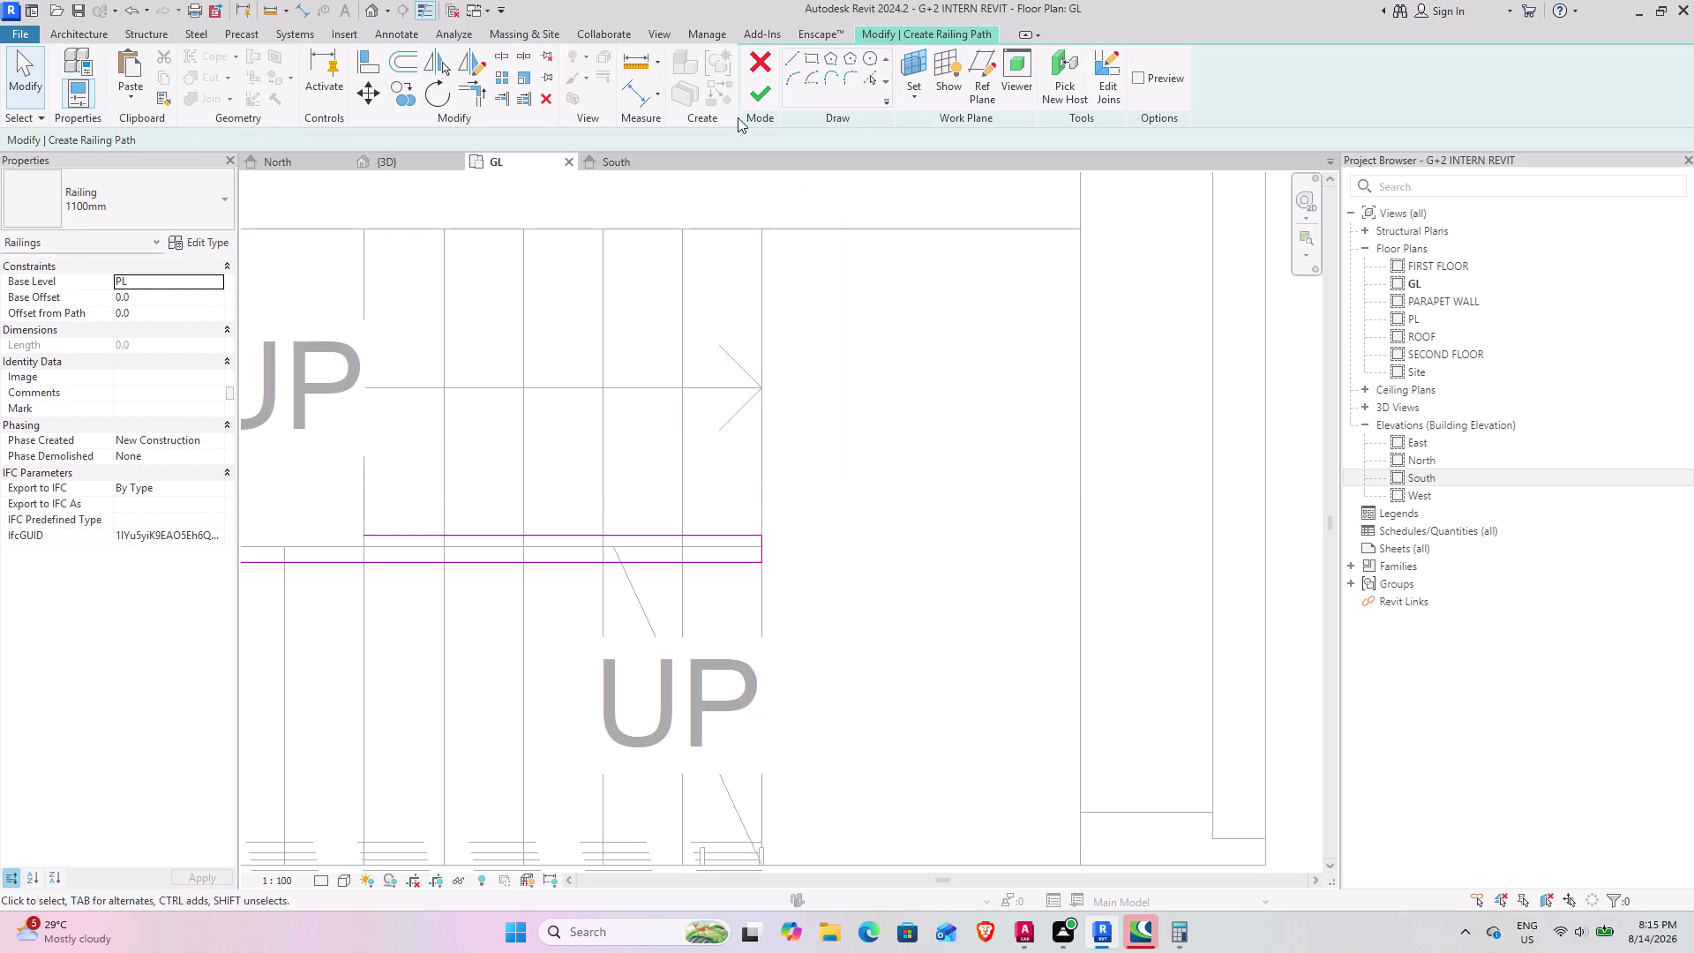
click(745, 100)
scroll(down, 3)
Orbit the 3D view around the stair and select the new 1100mm railing.
click(396, 165)
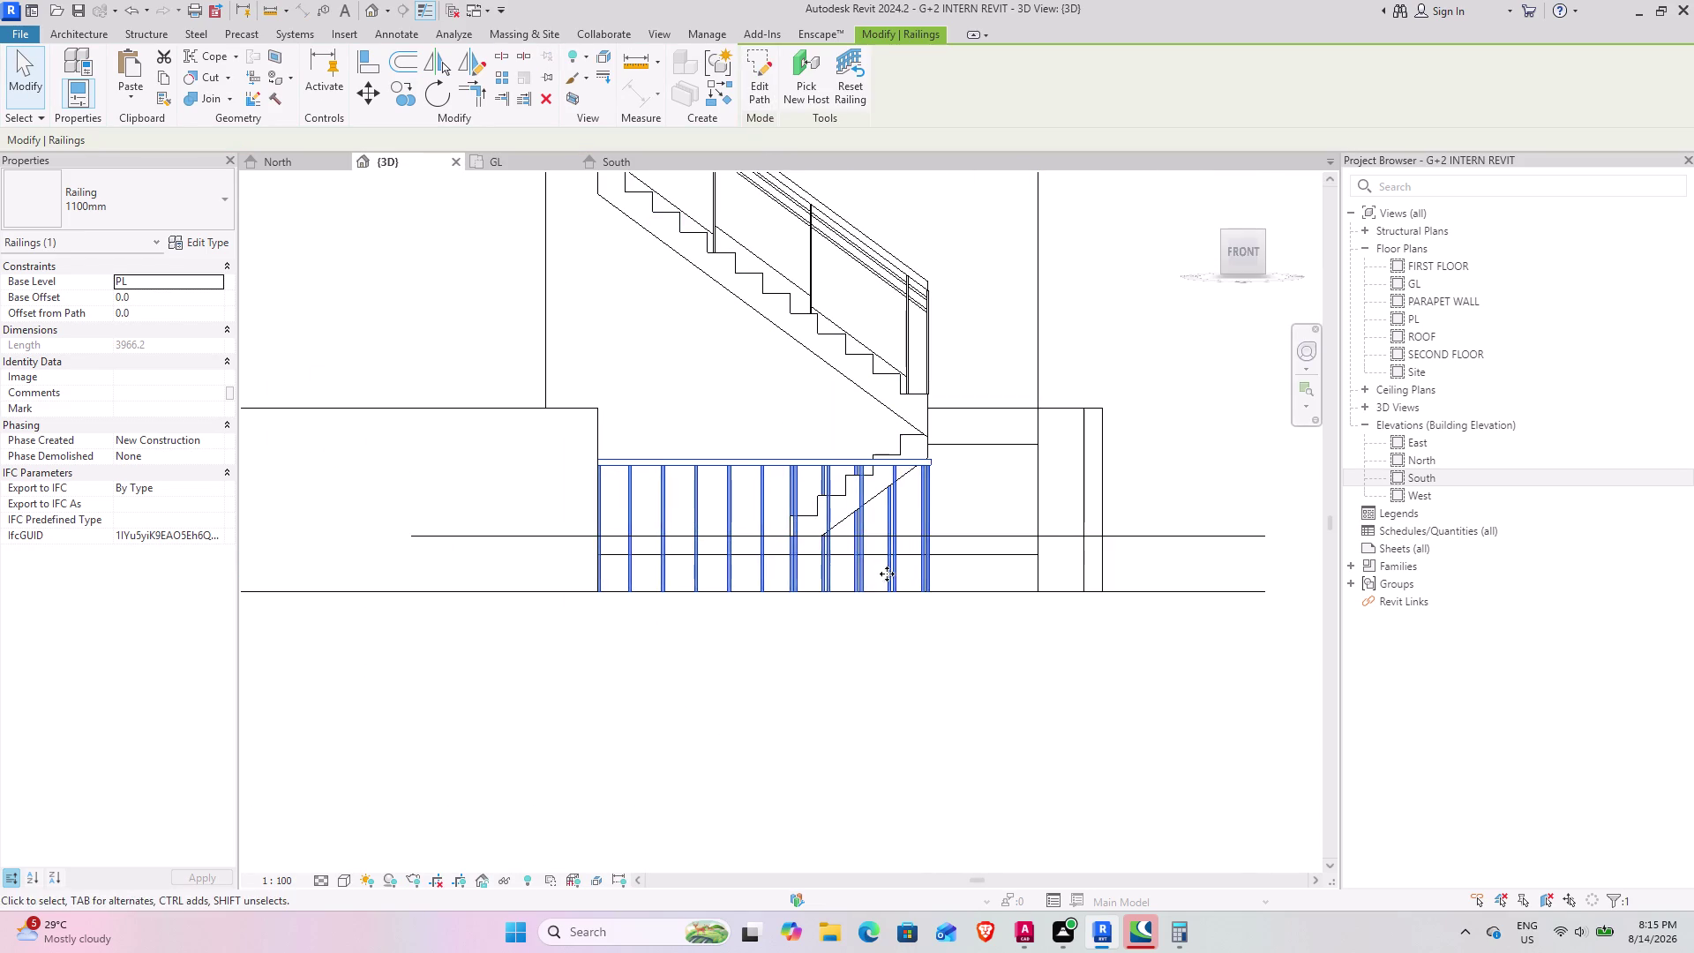
scroll(down, 3)
middle_drag(796, 586, 984, 702)
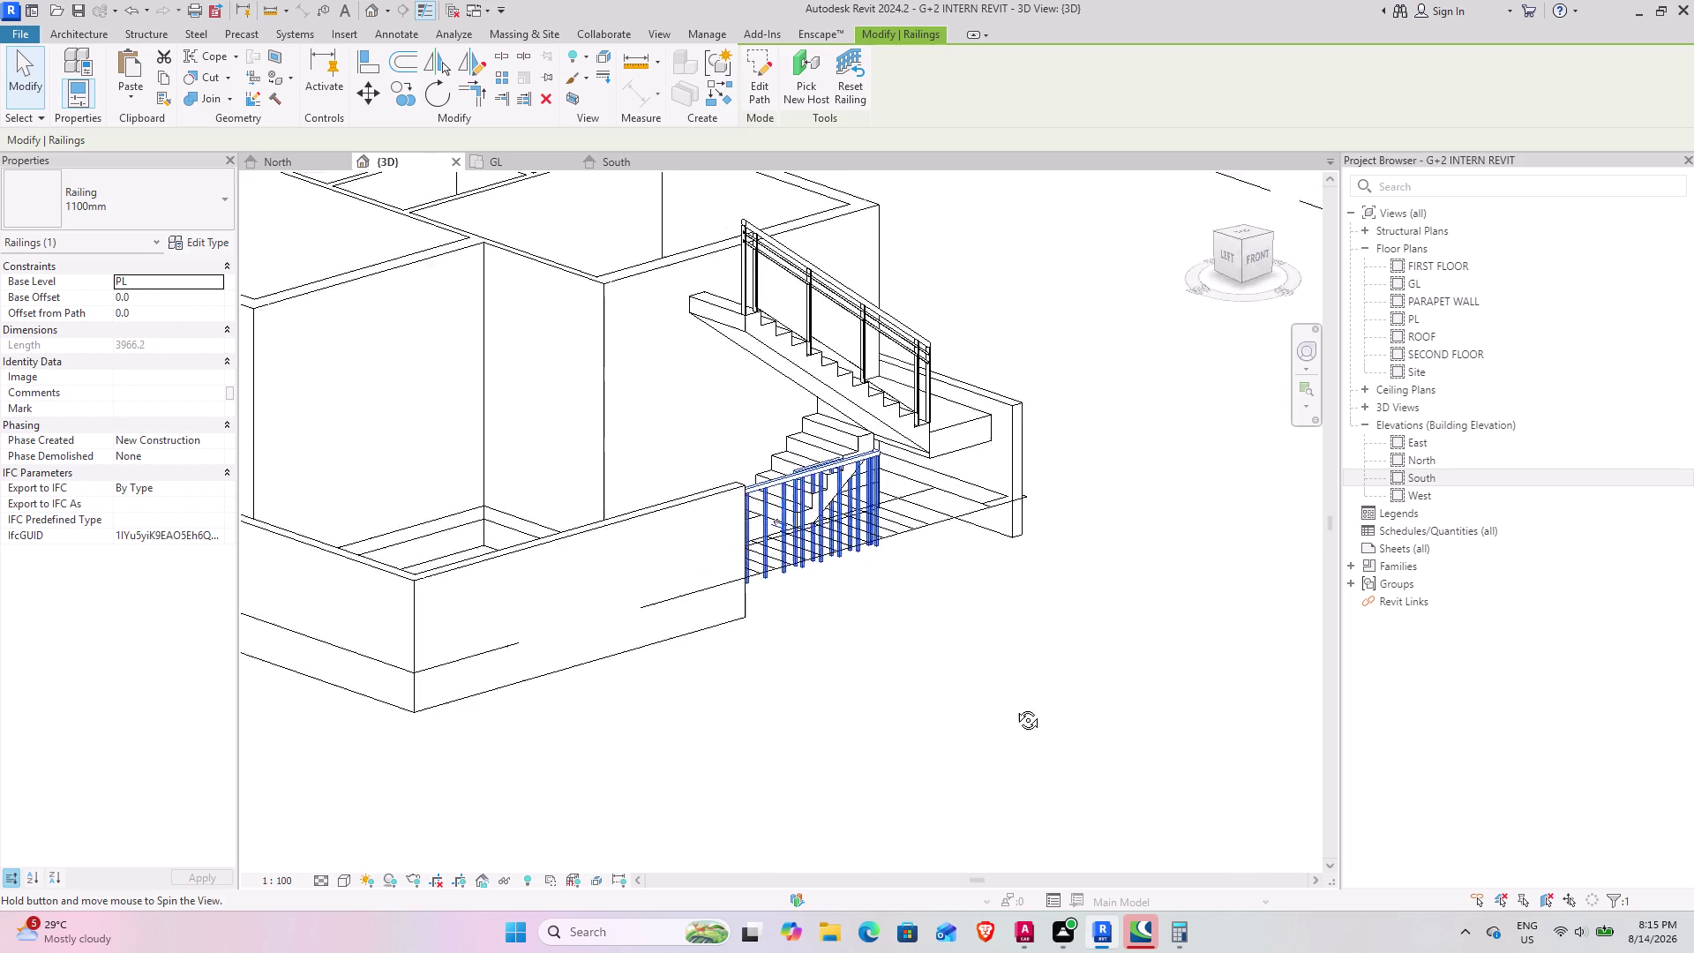
middle_drag(983, 702, 991, 808)
middle_drag(720, 641, 601, 480)
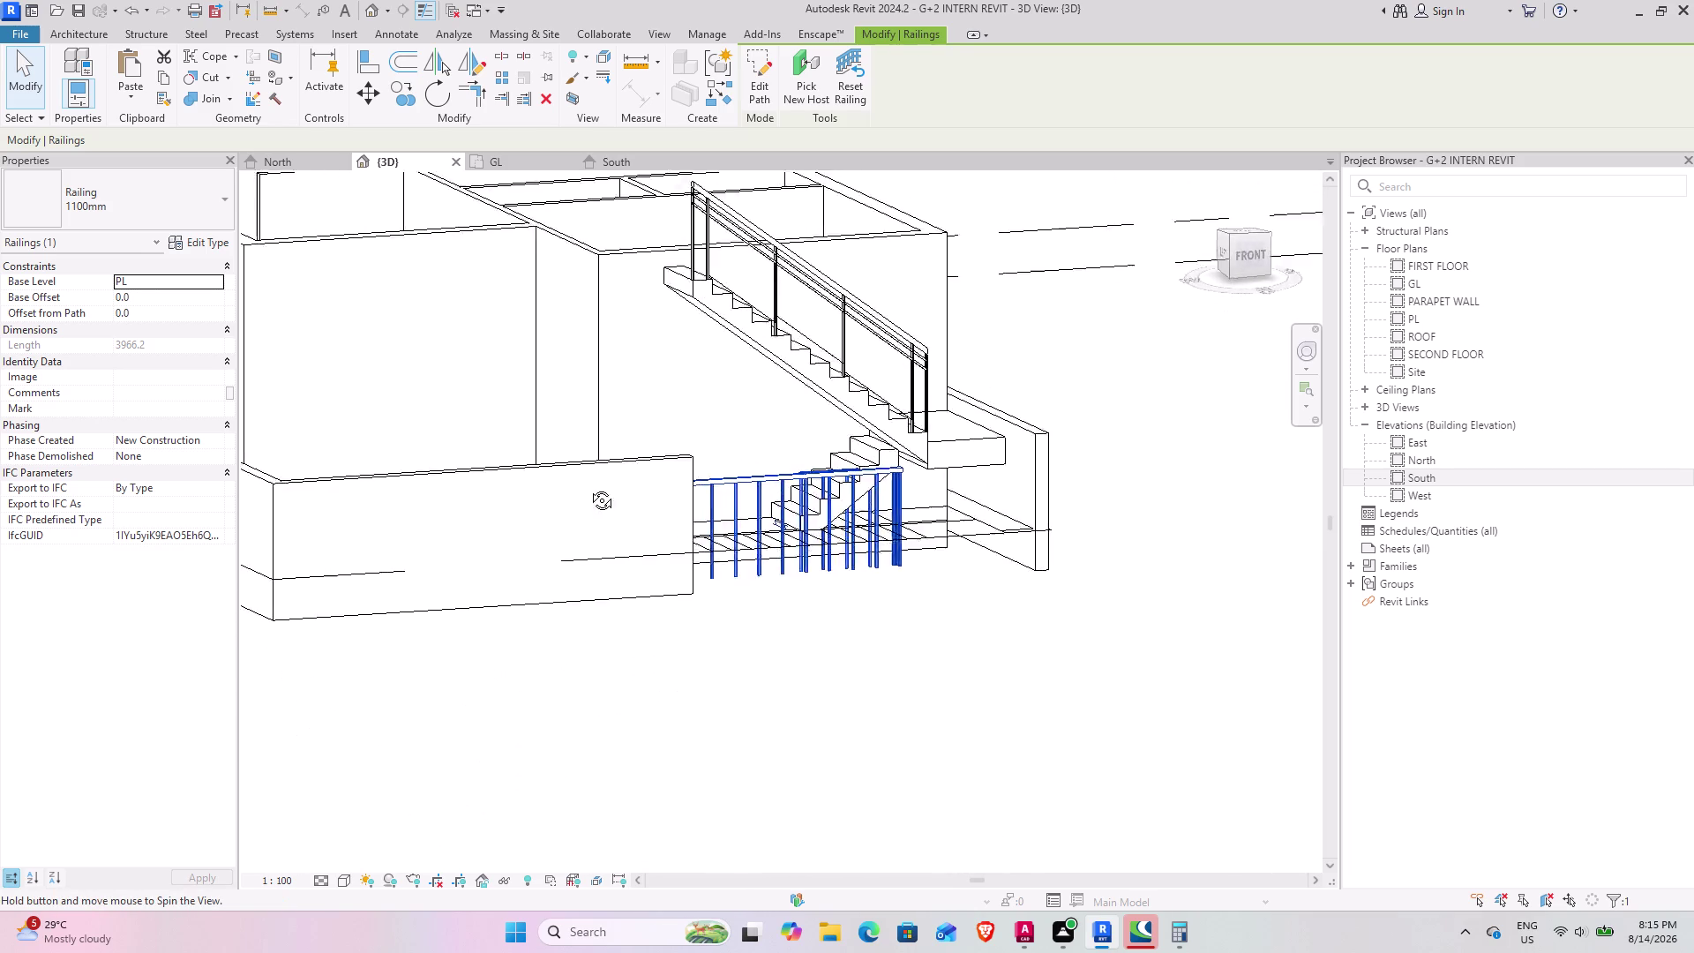
middle_drag(601, 480, 590, 644)
click(959, 680)
click(700, 511)
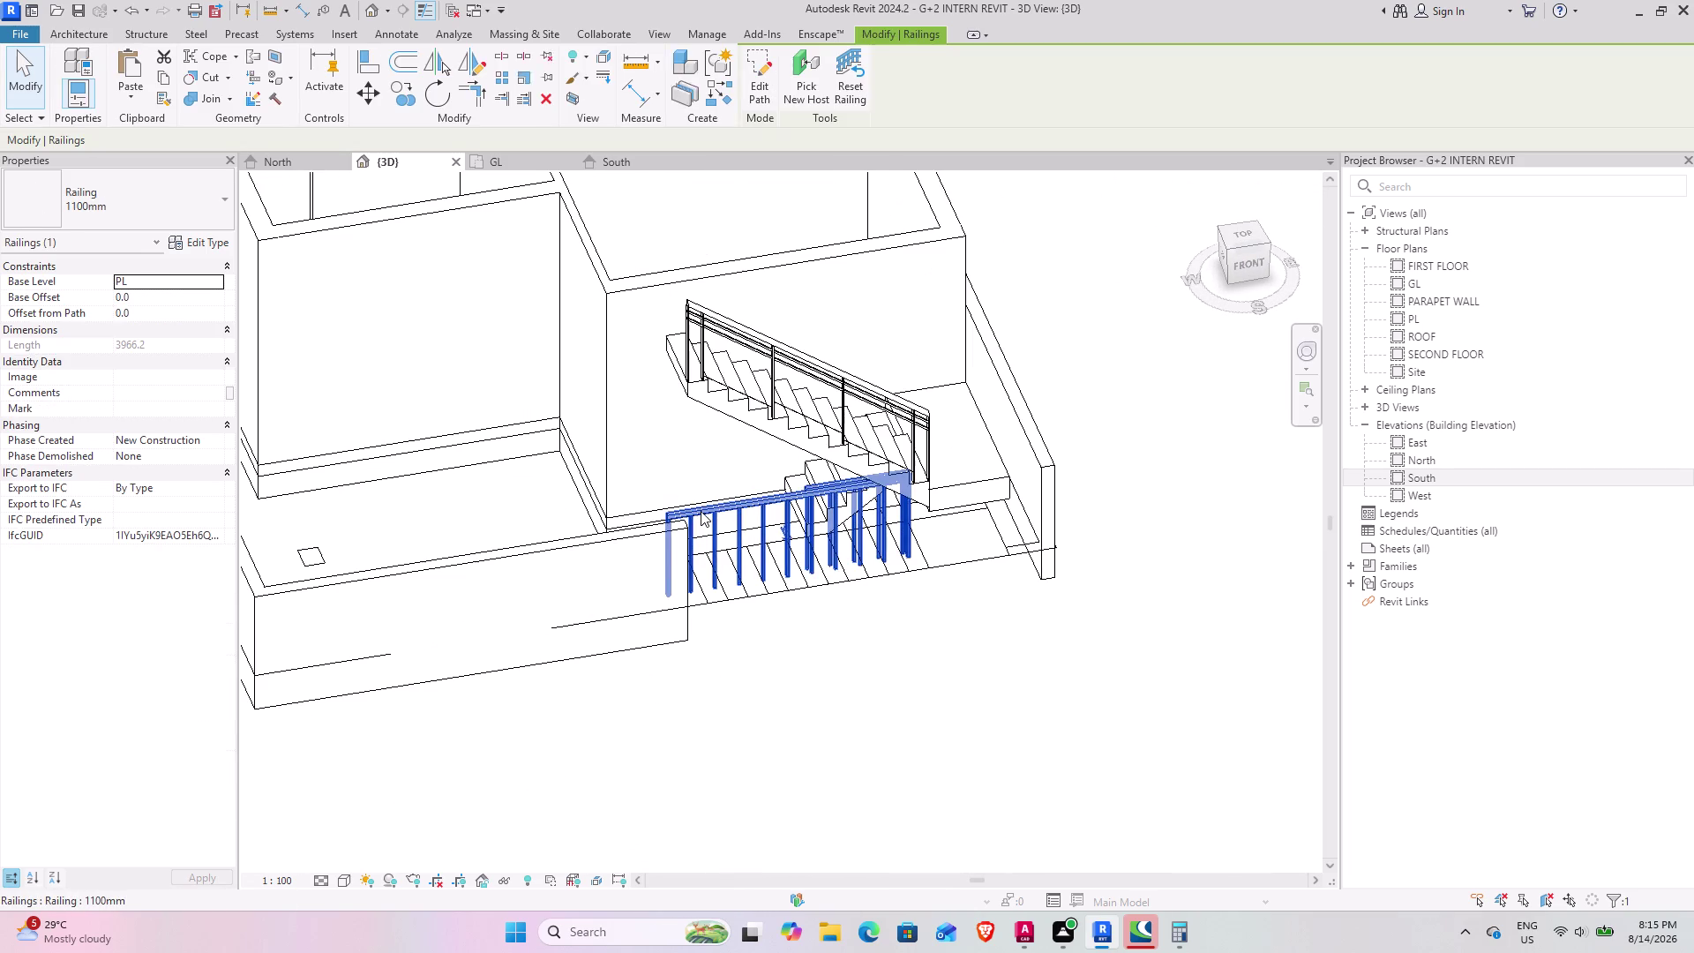
Edit the railing's path line so it runs beside the stair's lower steps, and finish.
click(758, 89)
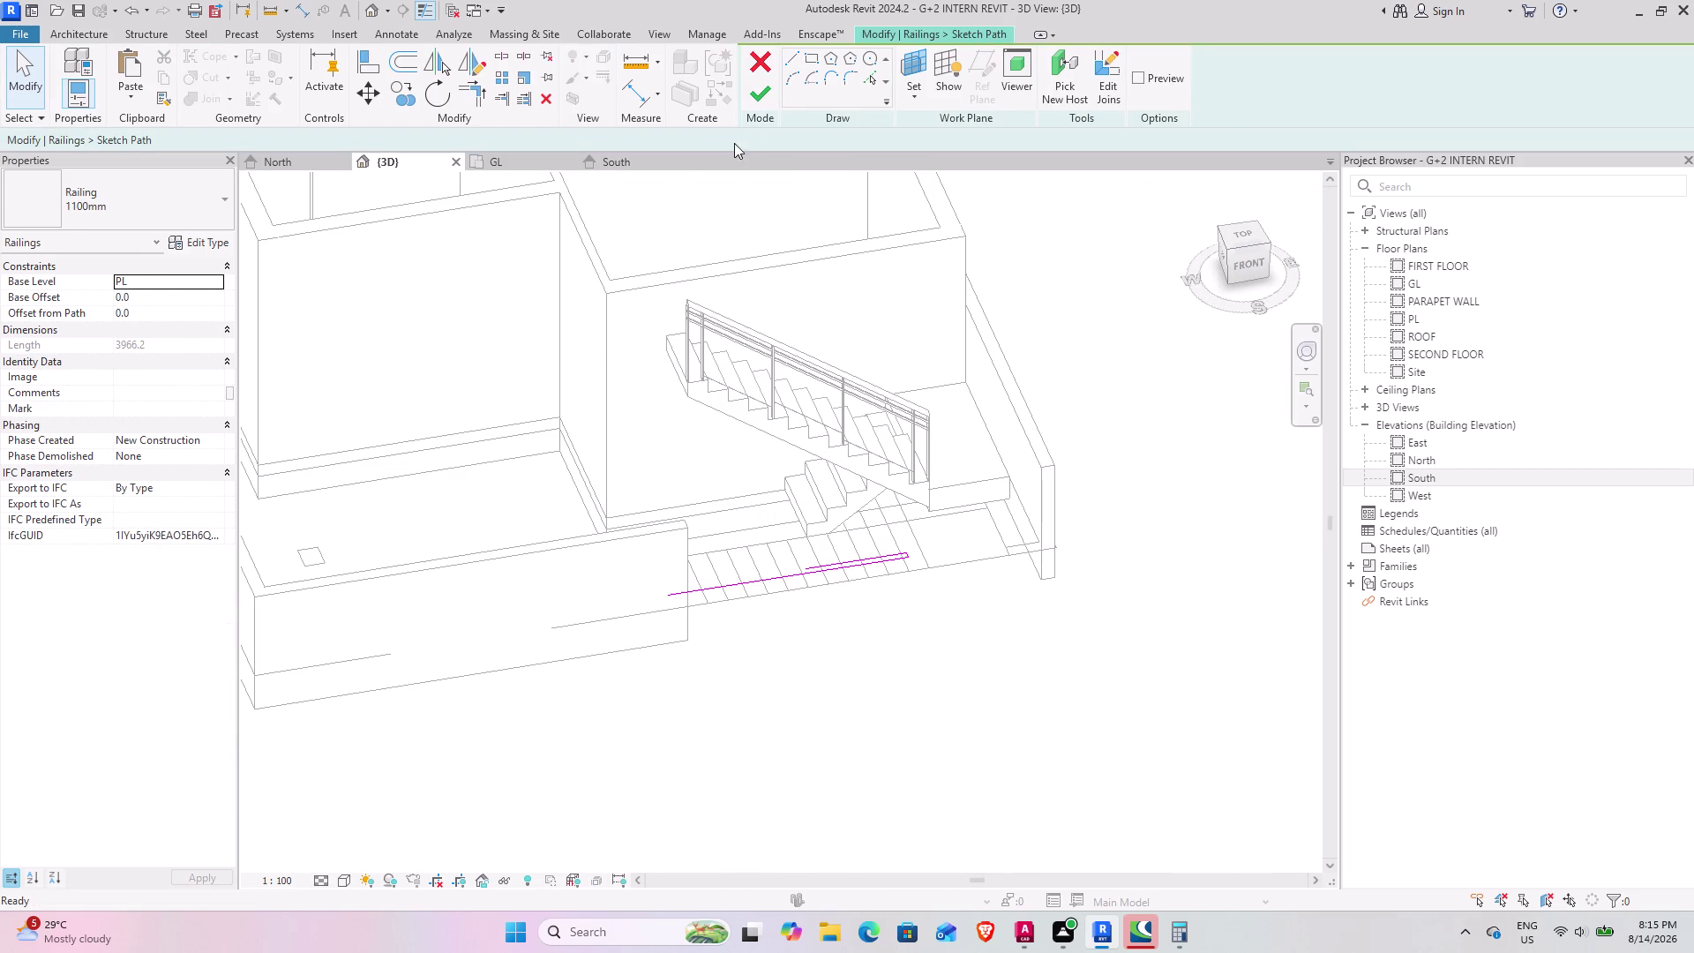
middle_drag(742, 532, 659, 378)
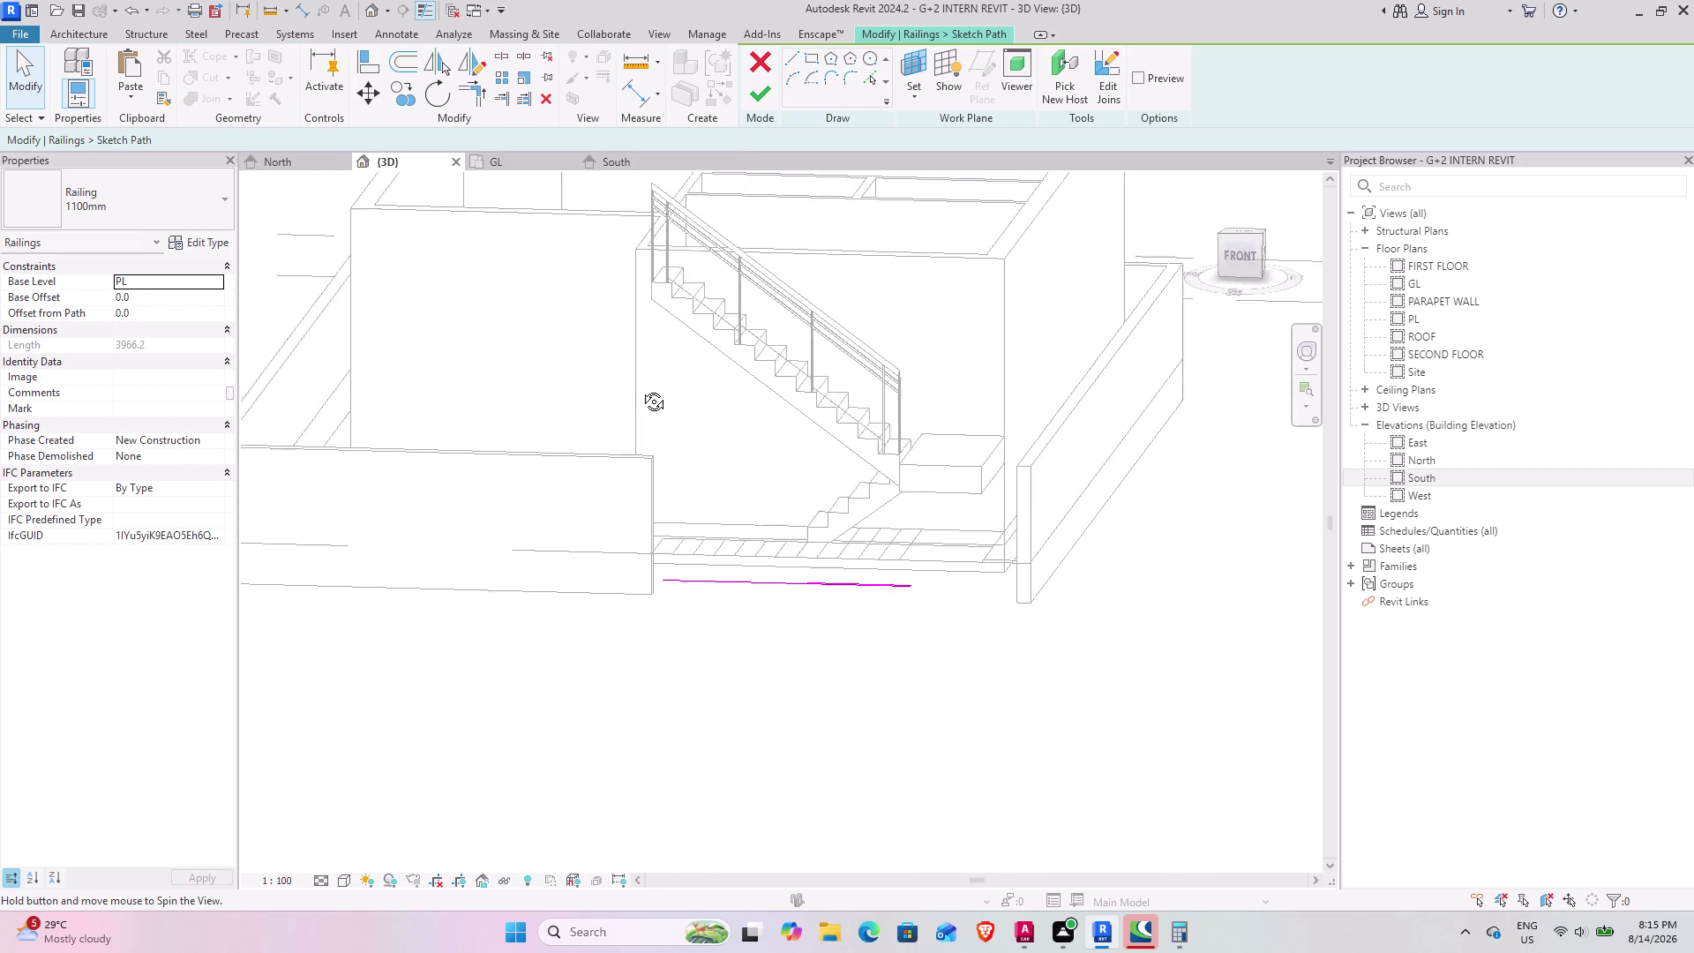
middle_drag(659, 378, 490, 462)
middle_drag(751, 474, 668, 450)
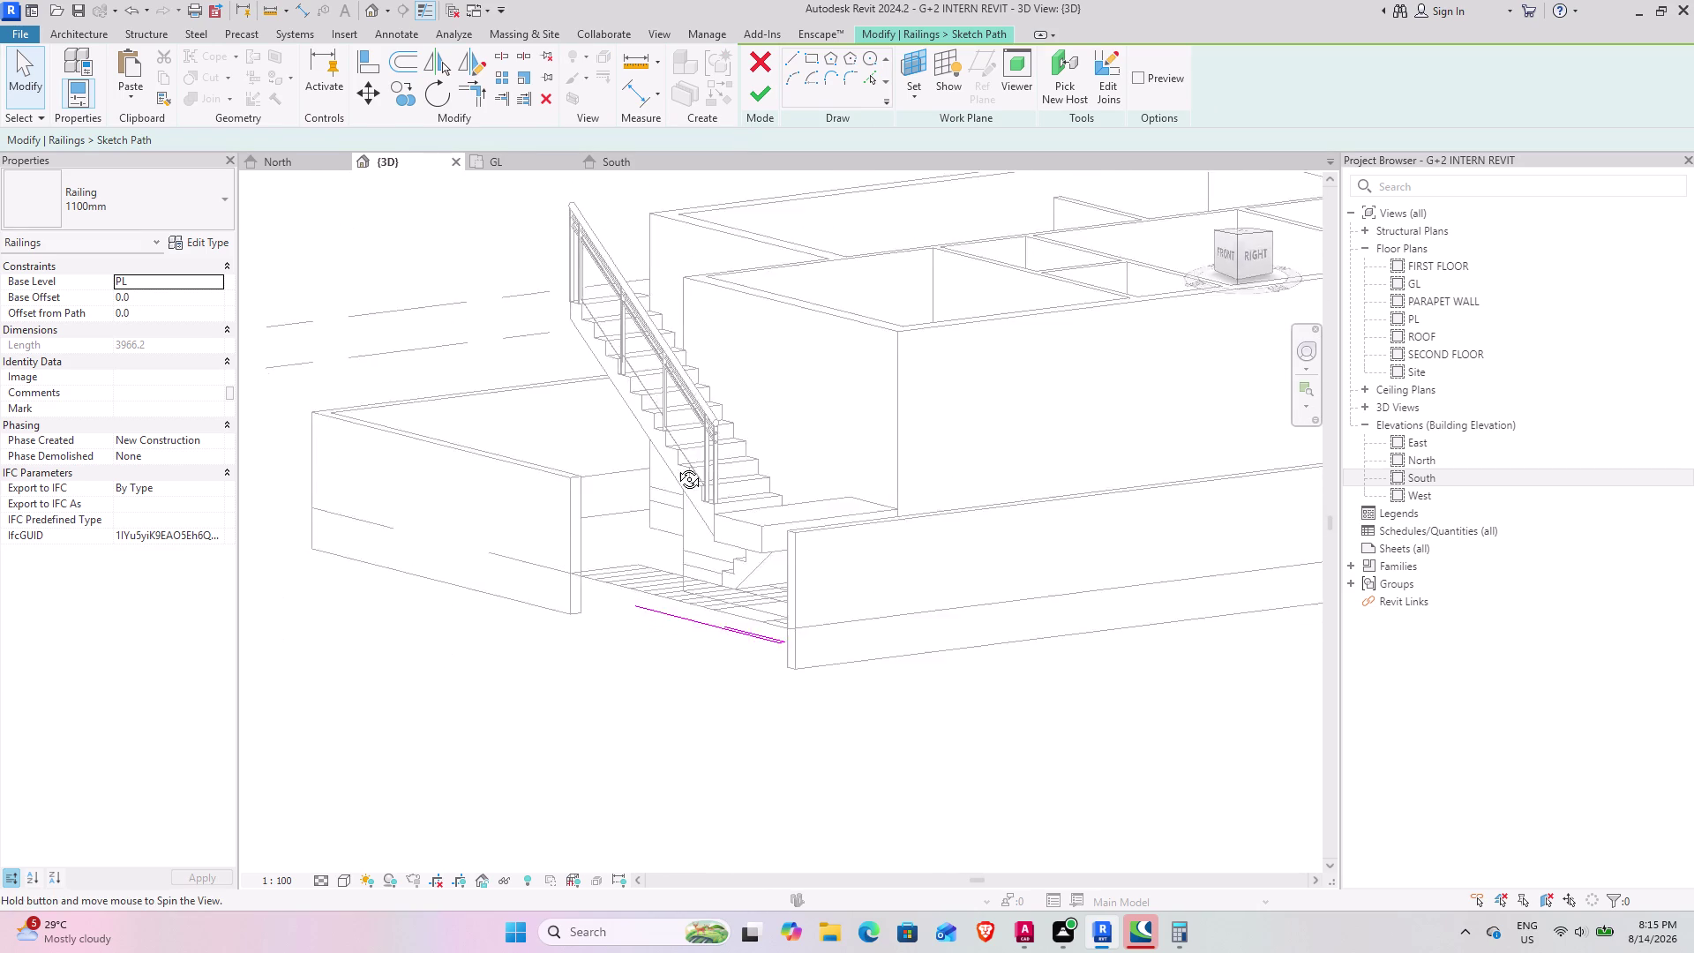
middle_drag(668, 450, 1070, 570)
middle_drag(857, 489, 988, 350)
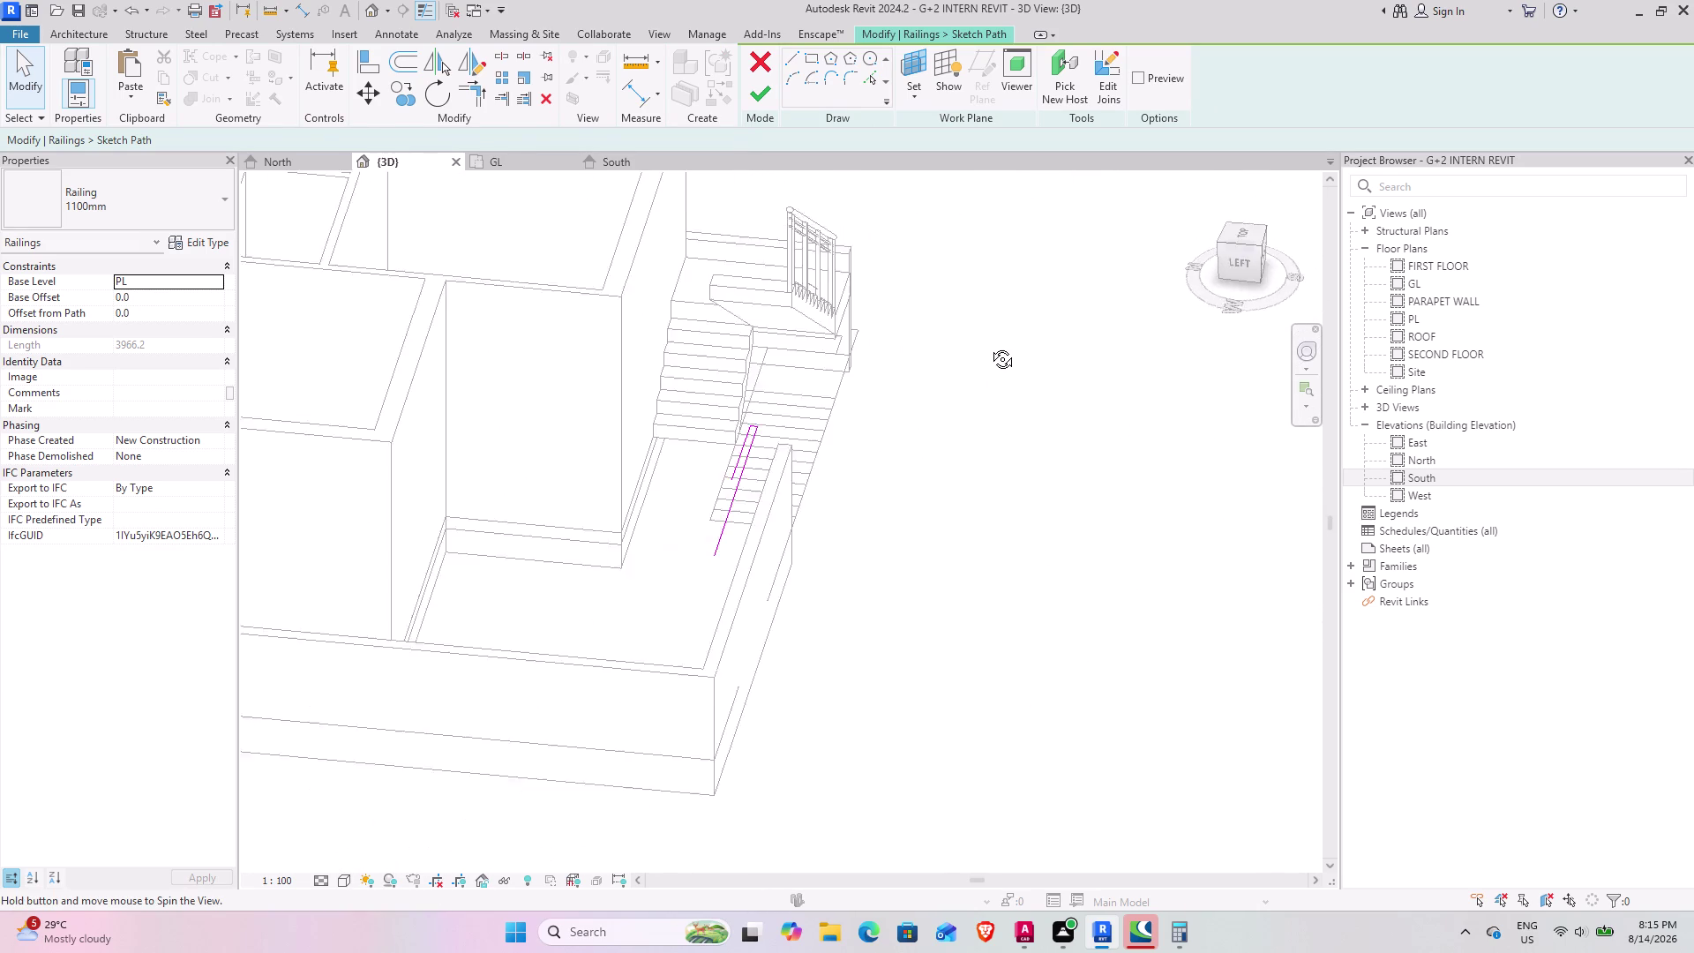
middle_drag(988, 350, 482, 466)
middle_drag(682, 502, 756, 595)
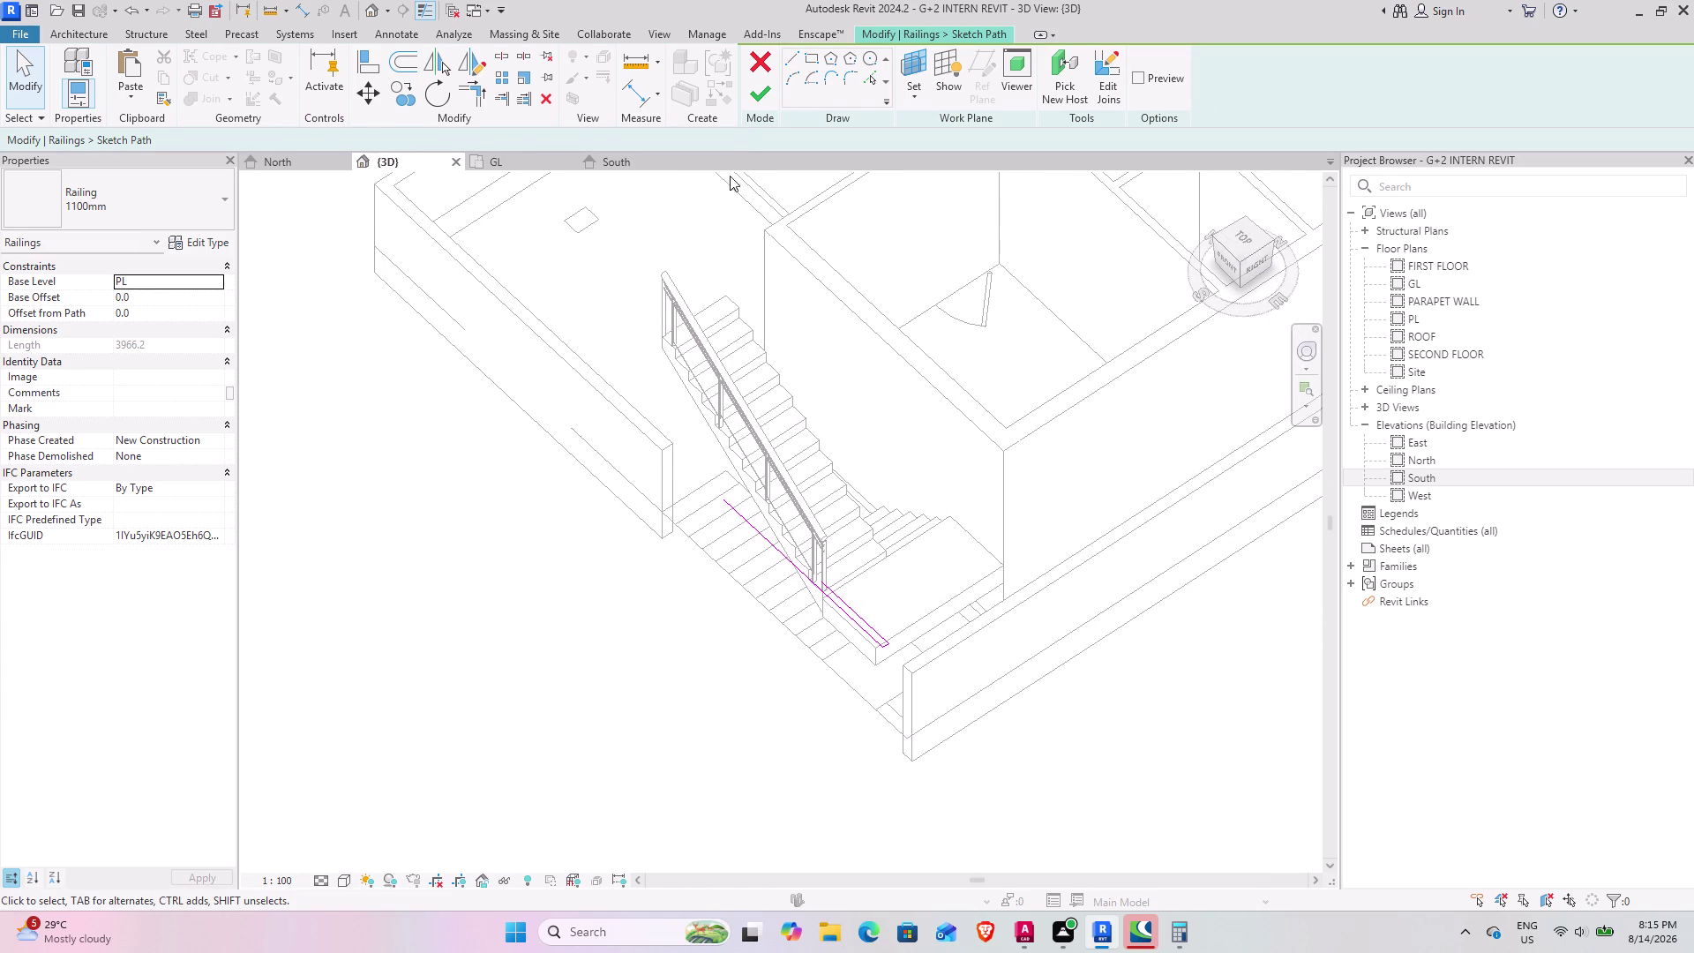
click(545, 103)
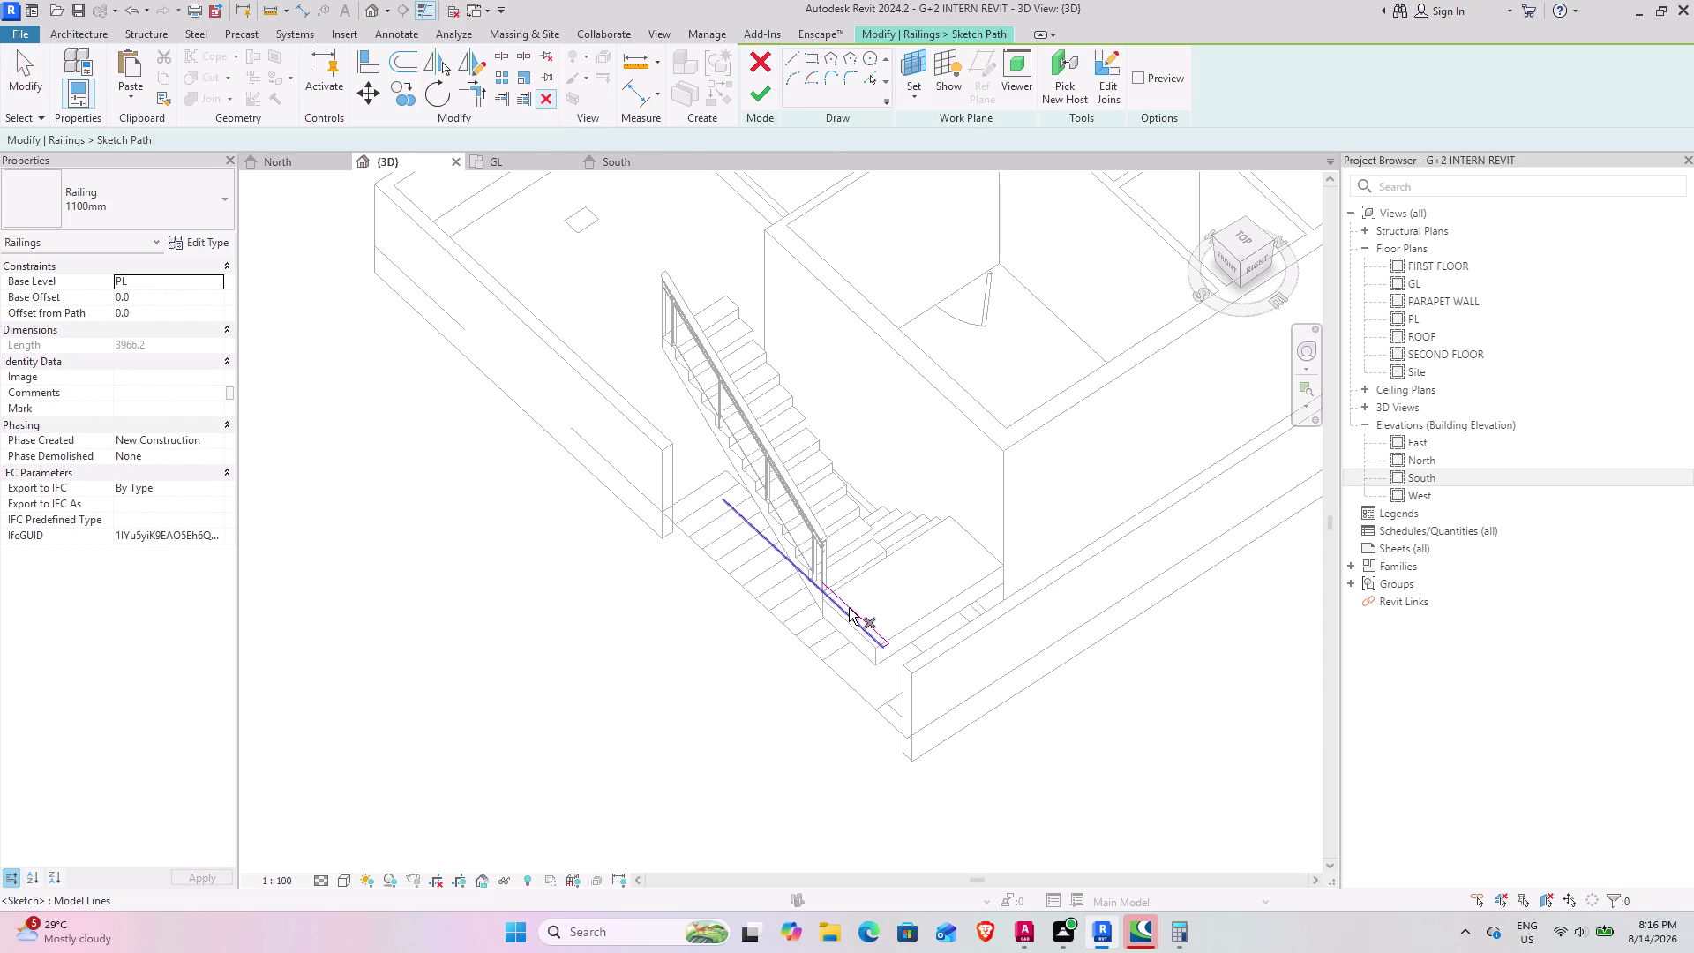
click(849, 608)
click(757, 74)
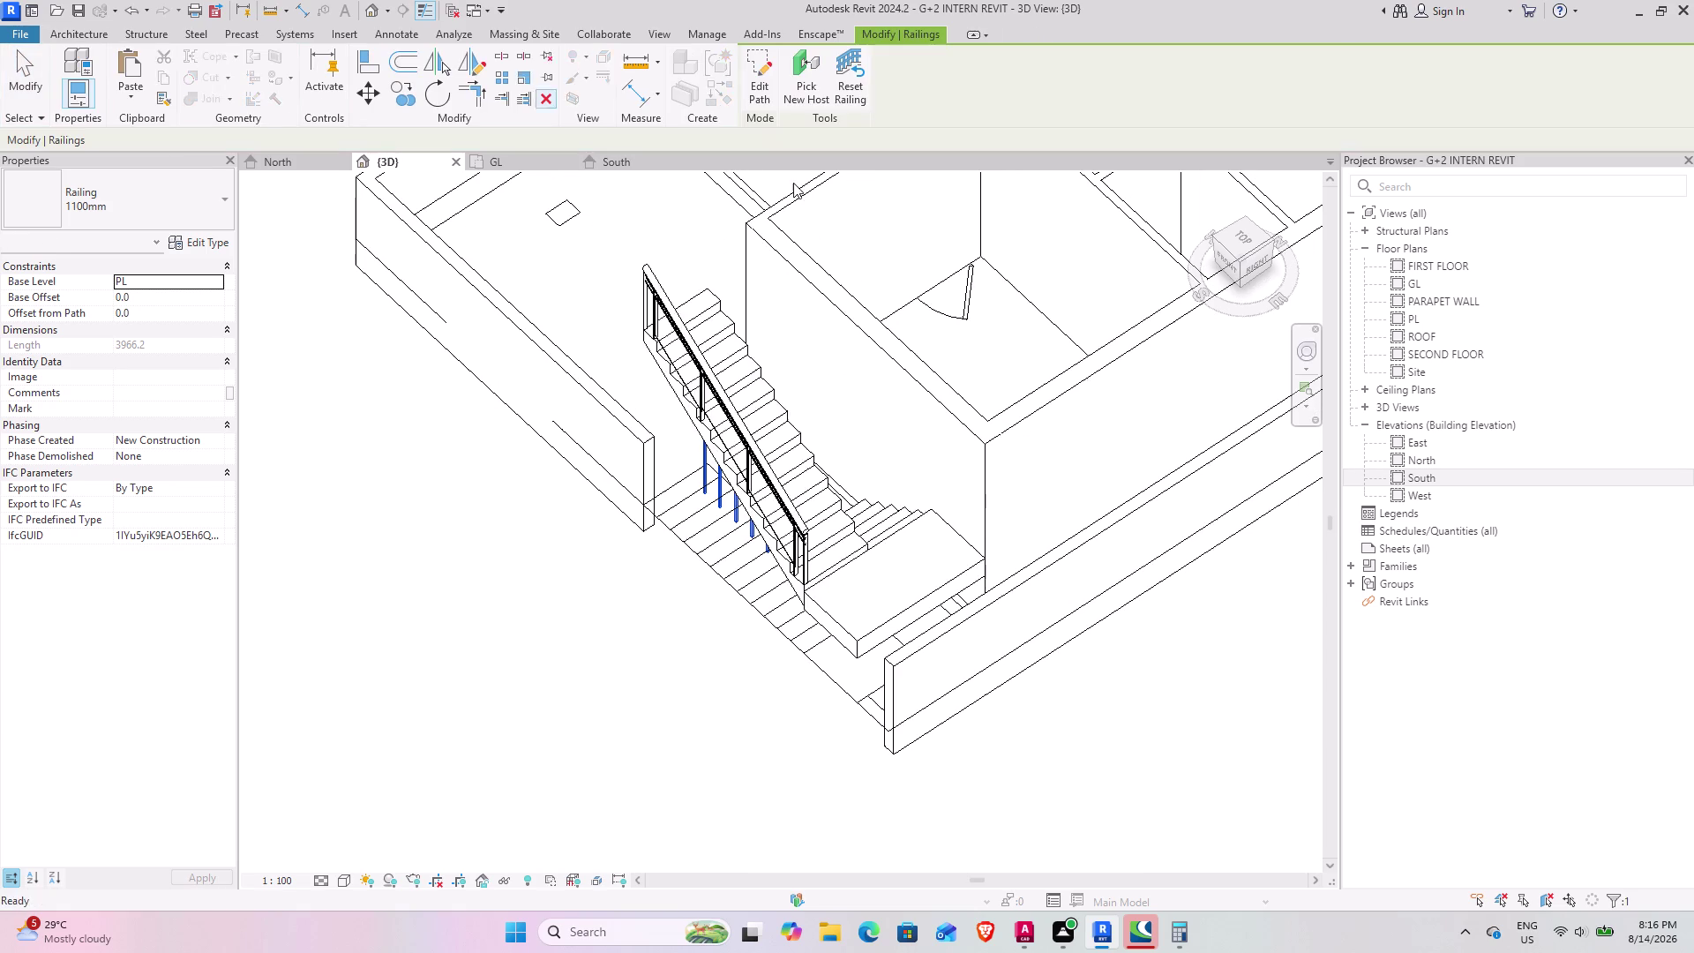
click(726, 500)
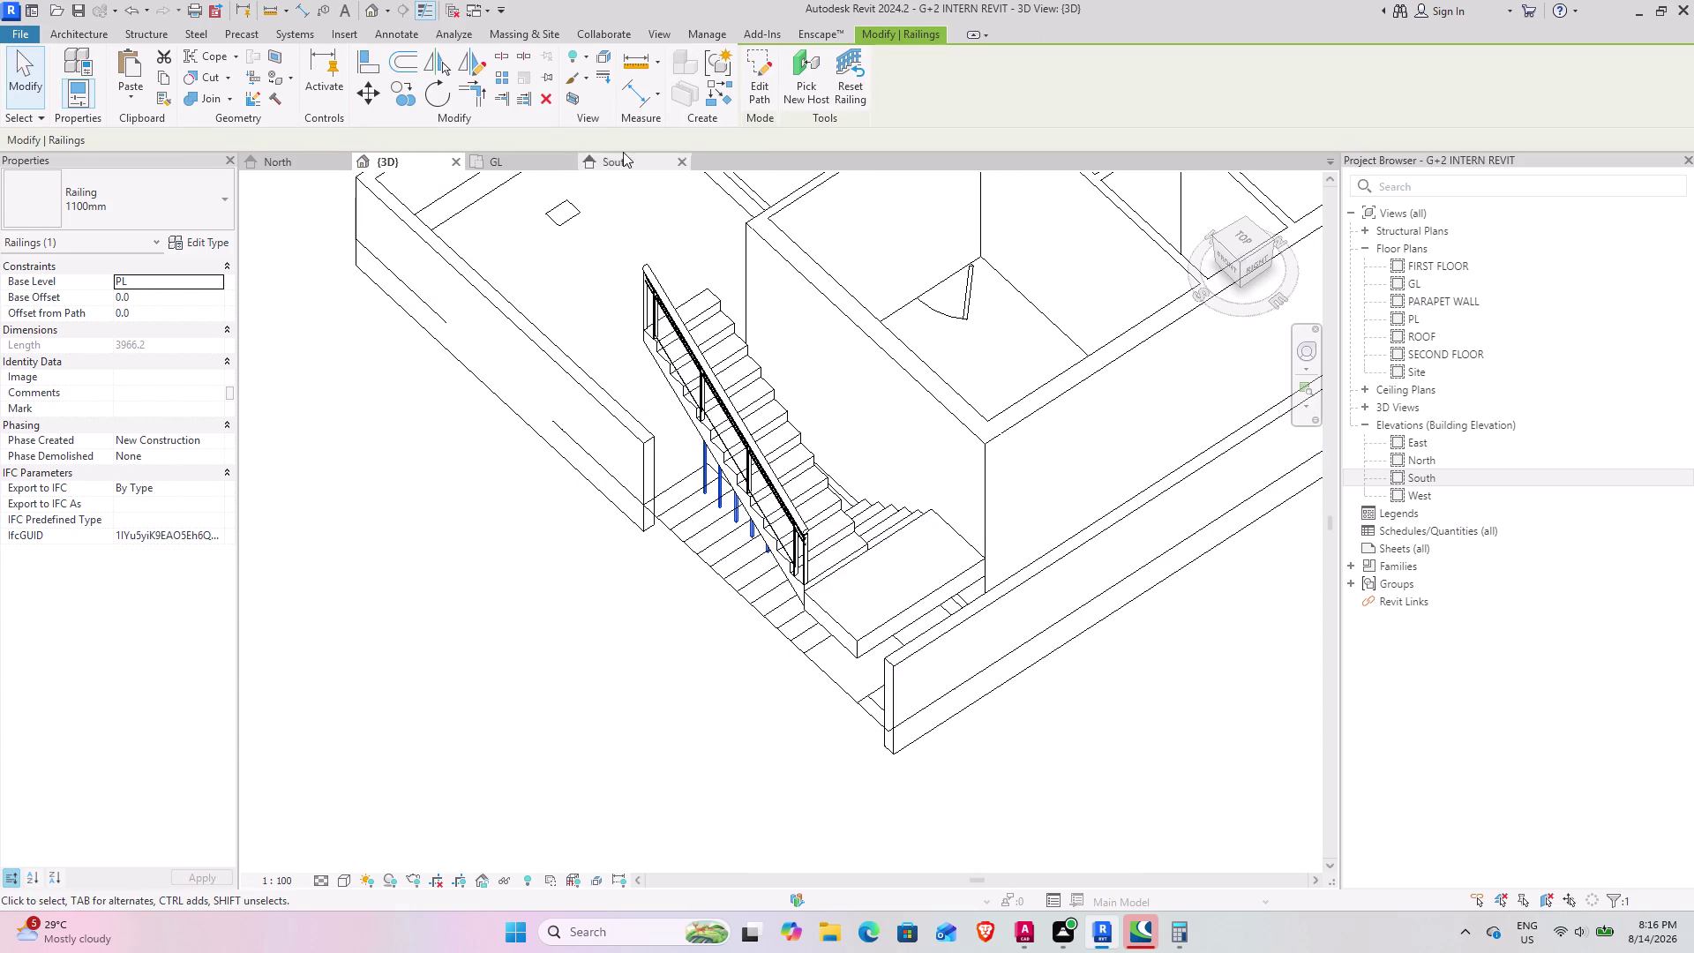
click(548, 105)
scroll(down, 3)
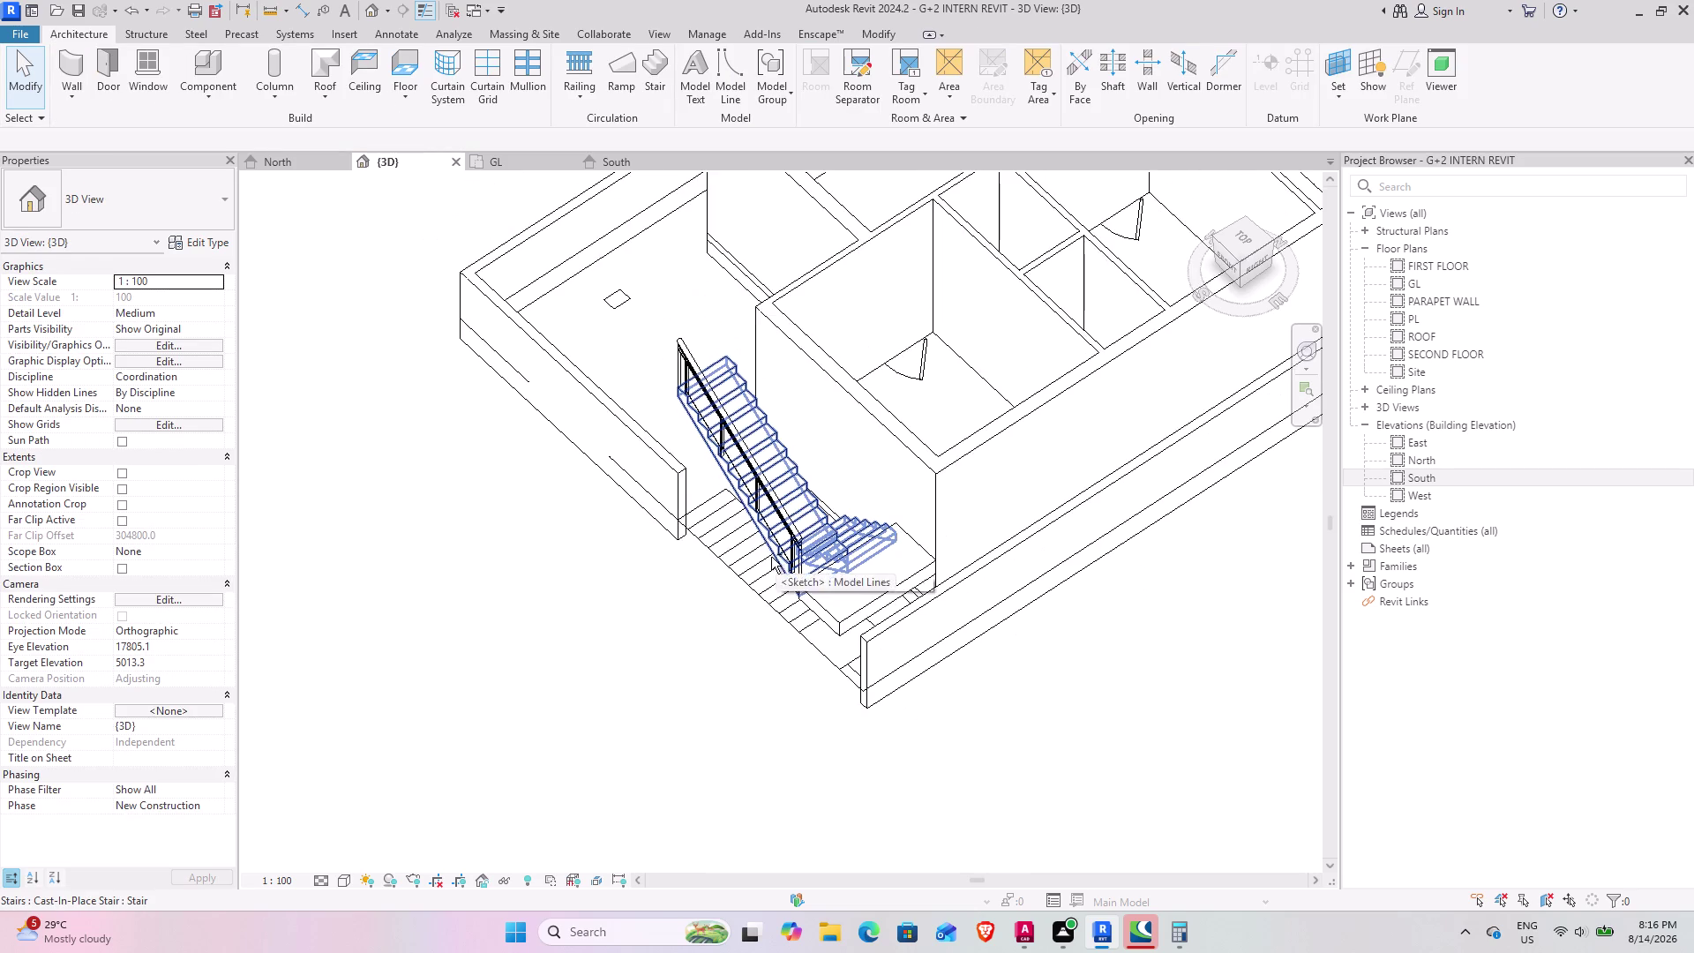
middle_drag(793, 541, 554, 604)
scroll(up, 3)
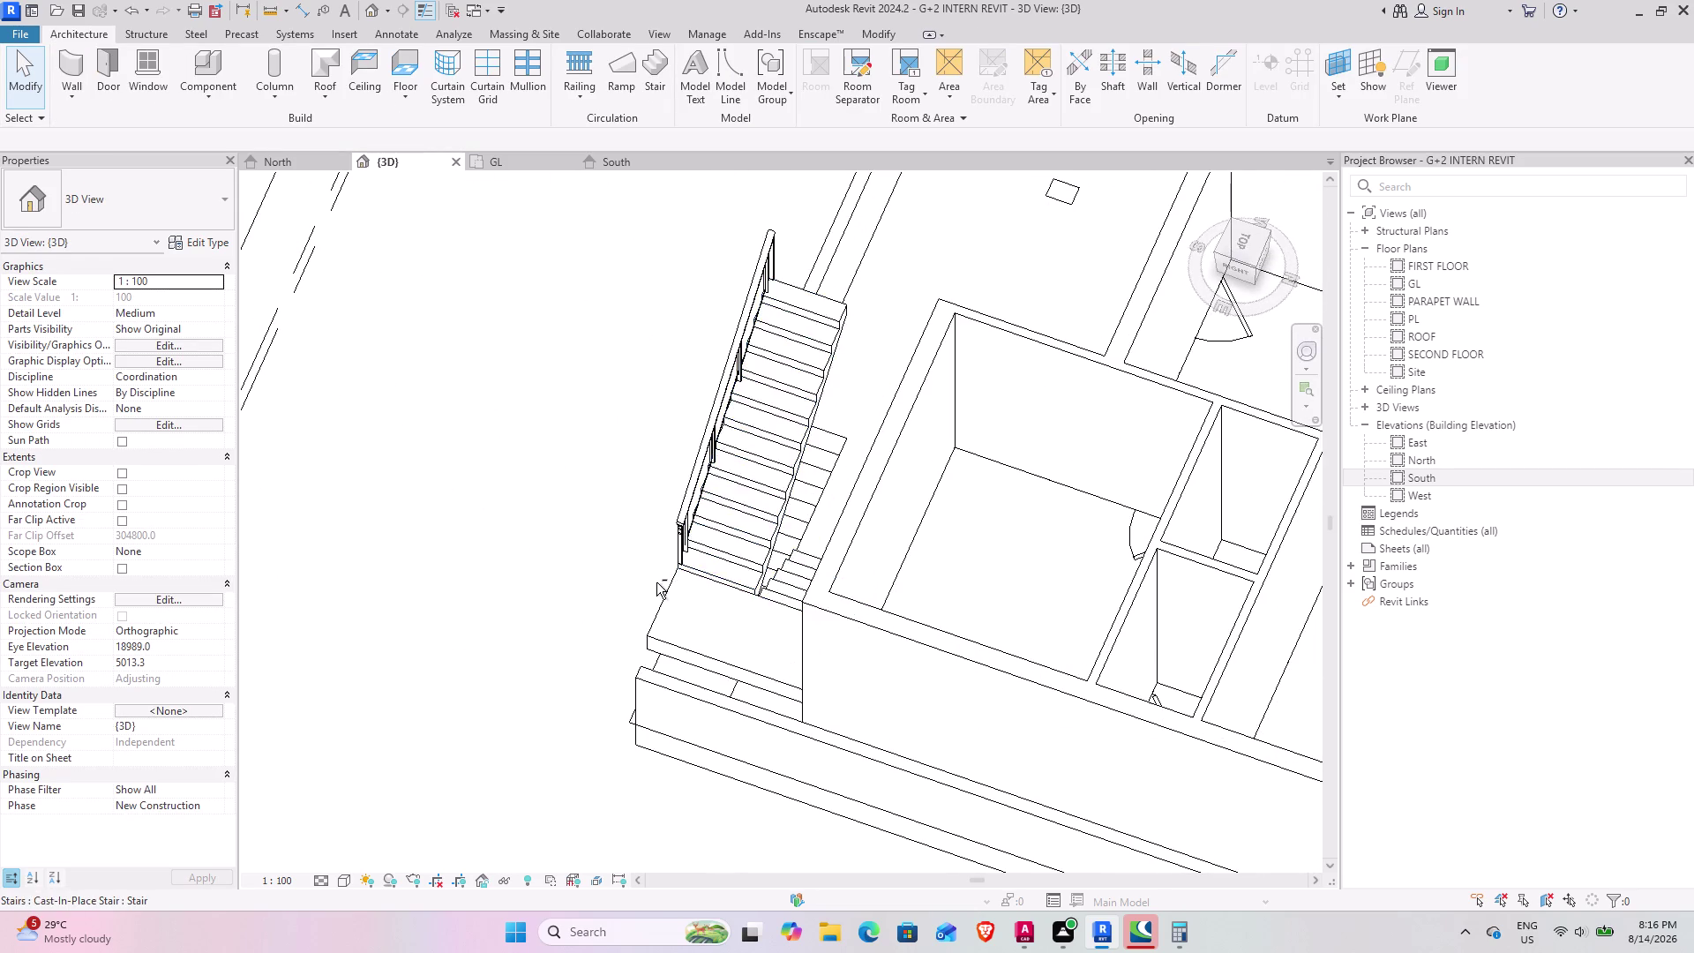
middle_drag(657, 583, 1290, 680)
middle_drag(944, 556, 1090, 265)
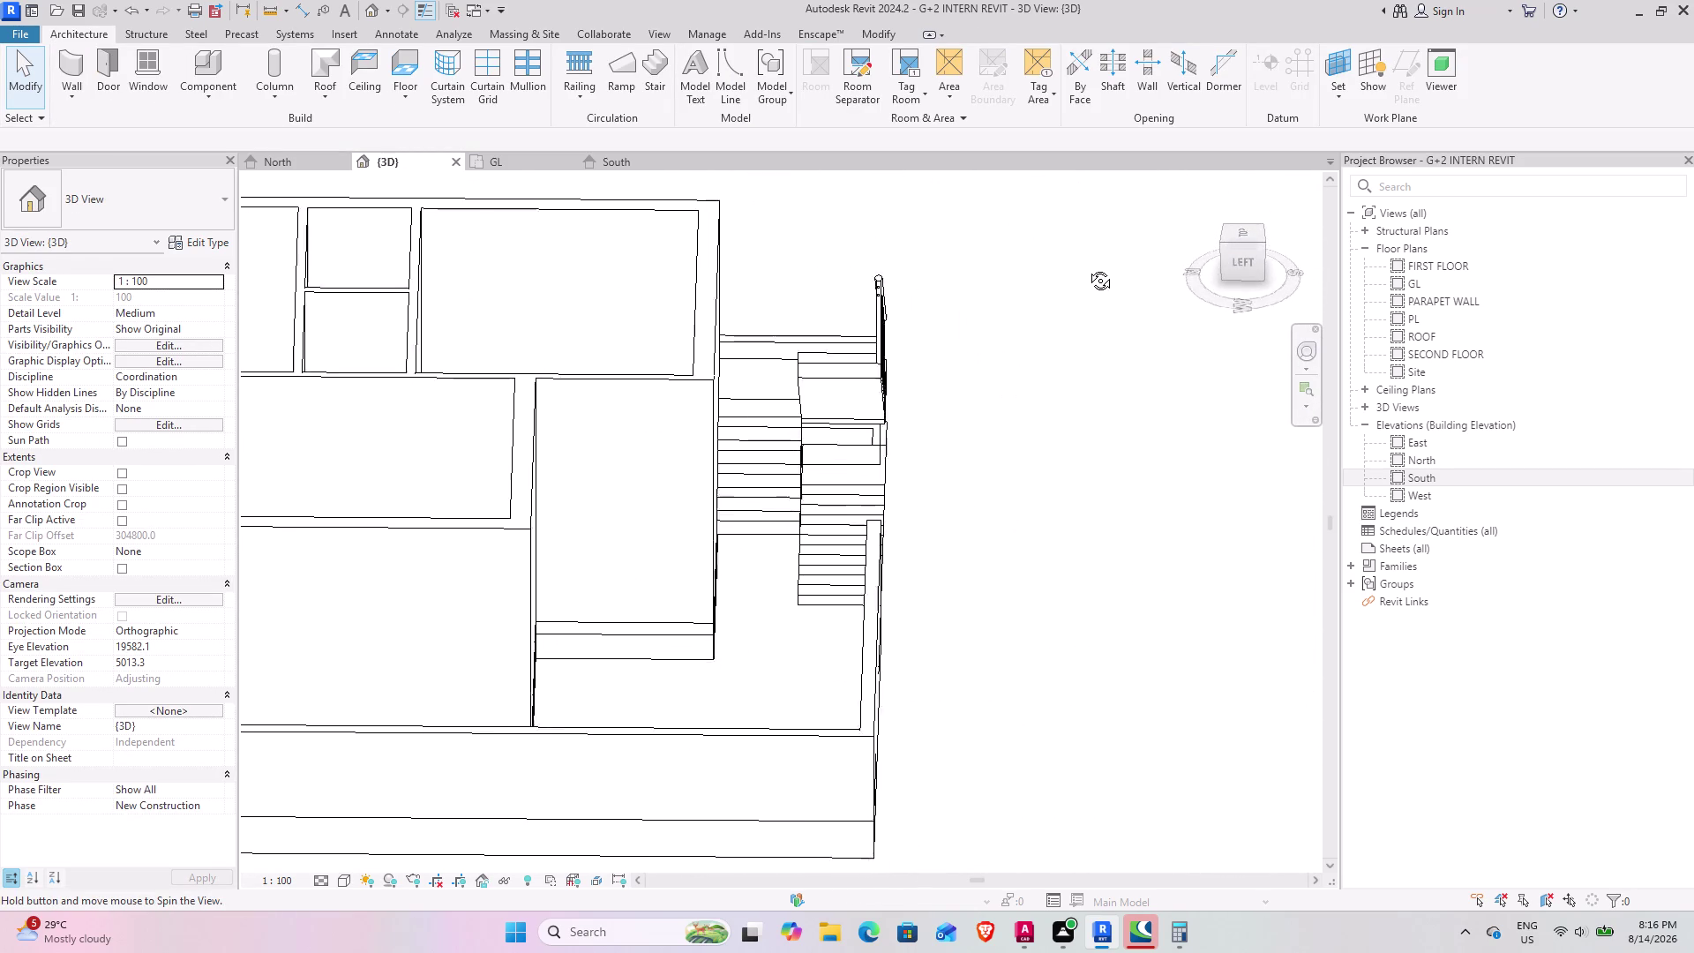
middle_drag(1090, 265, 1070, 284)
middle_drag(1026, 458, 780, 444)
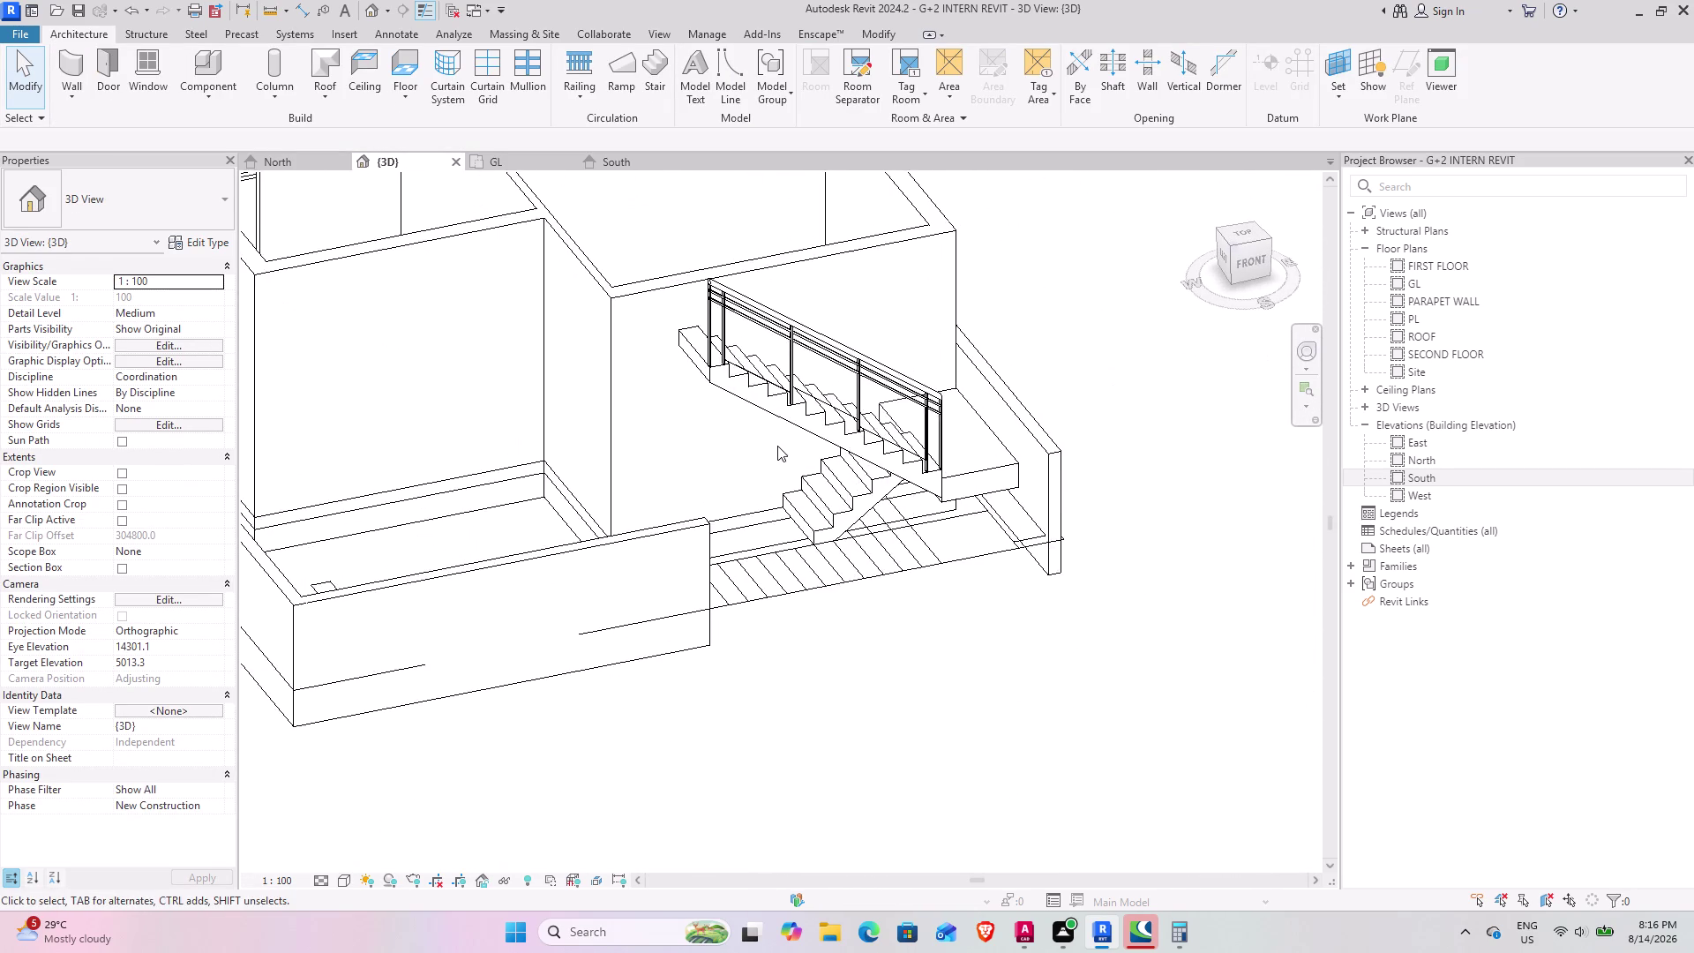
scroll(up, 3)
middle_drag(851, 416, 725, 479)
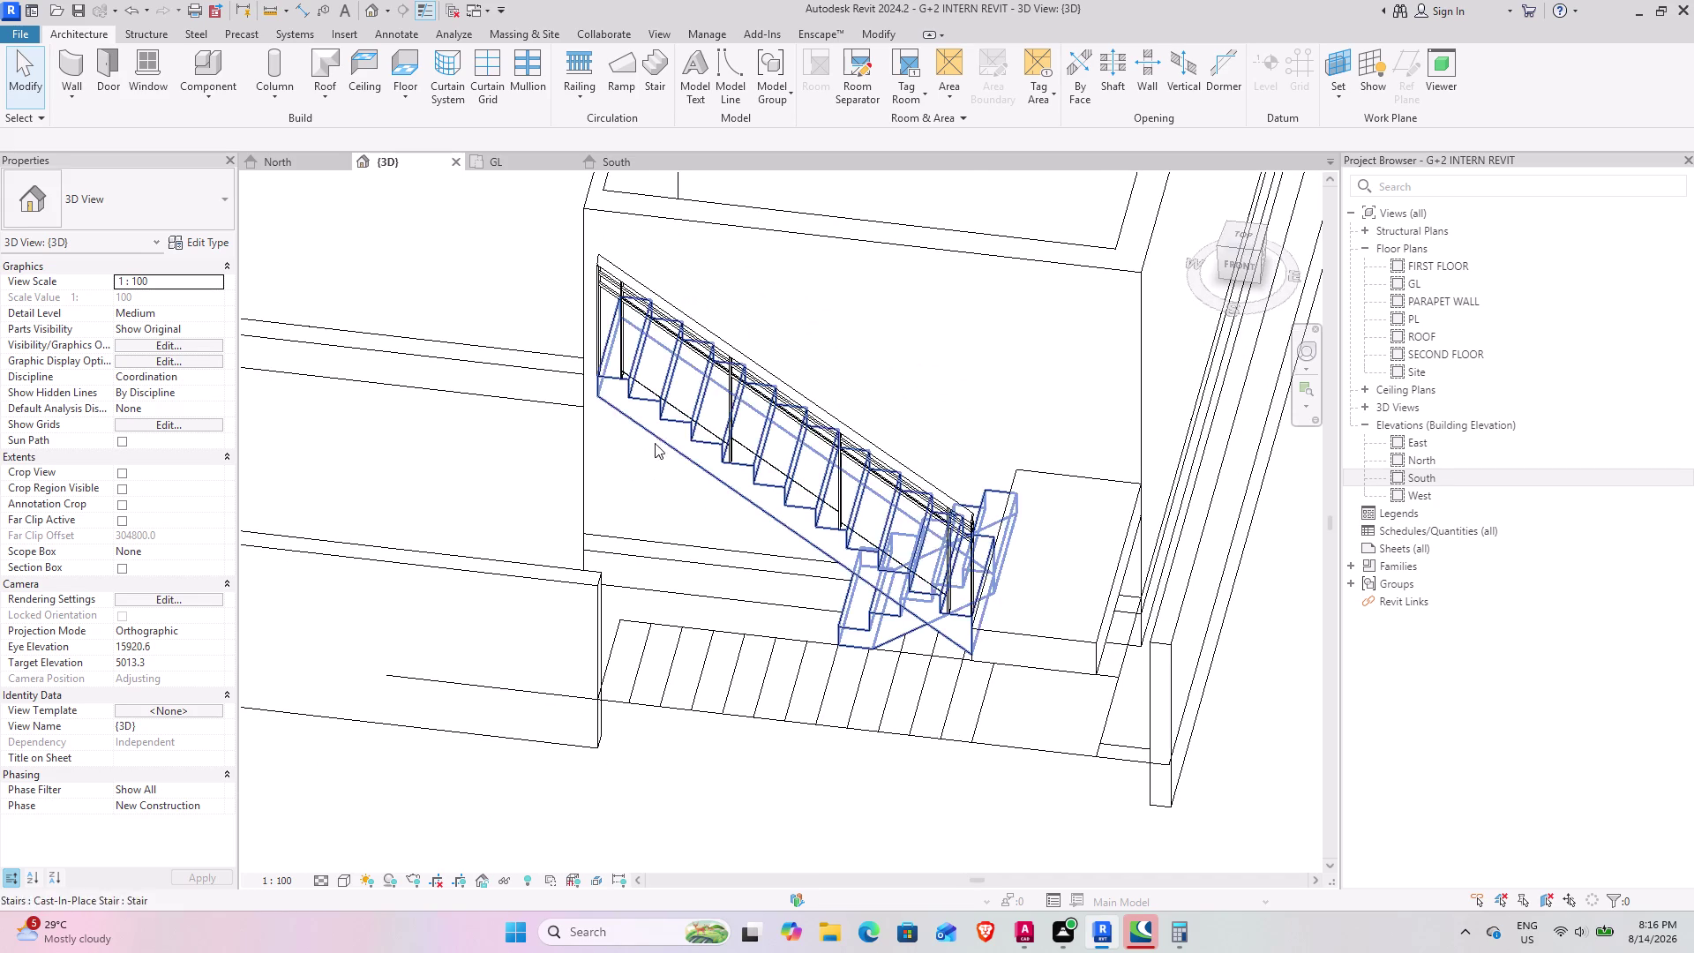
click(687, 412)
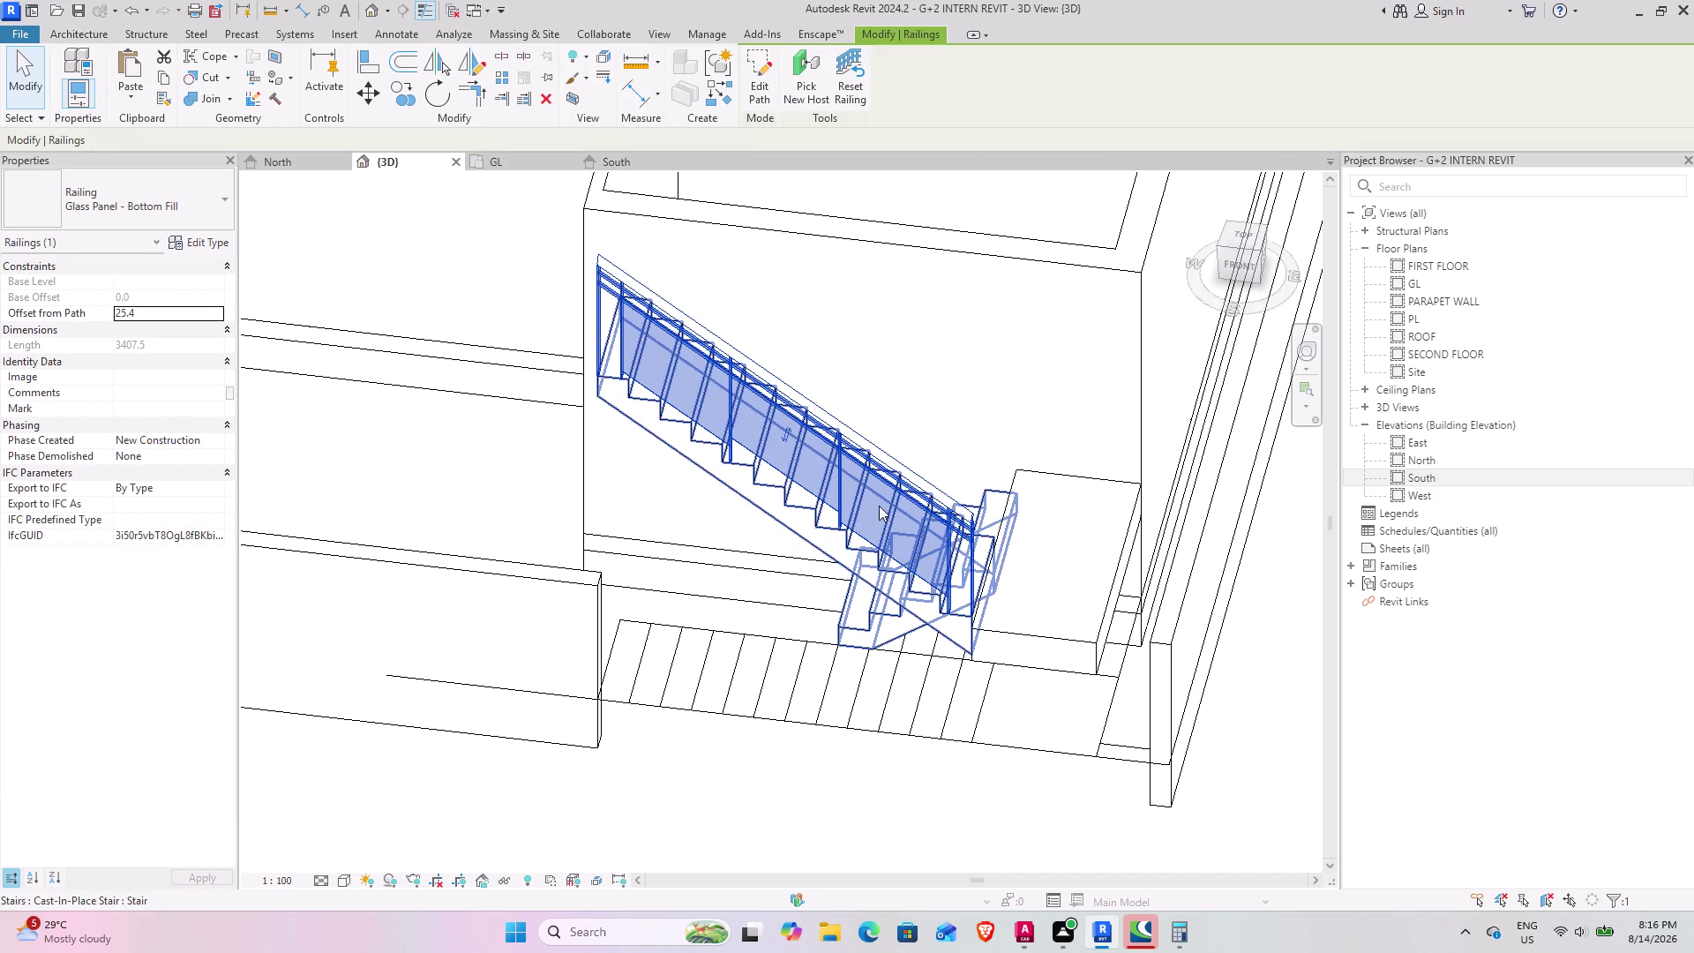
middle_drag(840, 514, 543, 520)
click(561, 614)
middle_drag(827, 615, 790, 553)
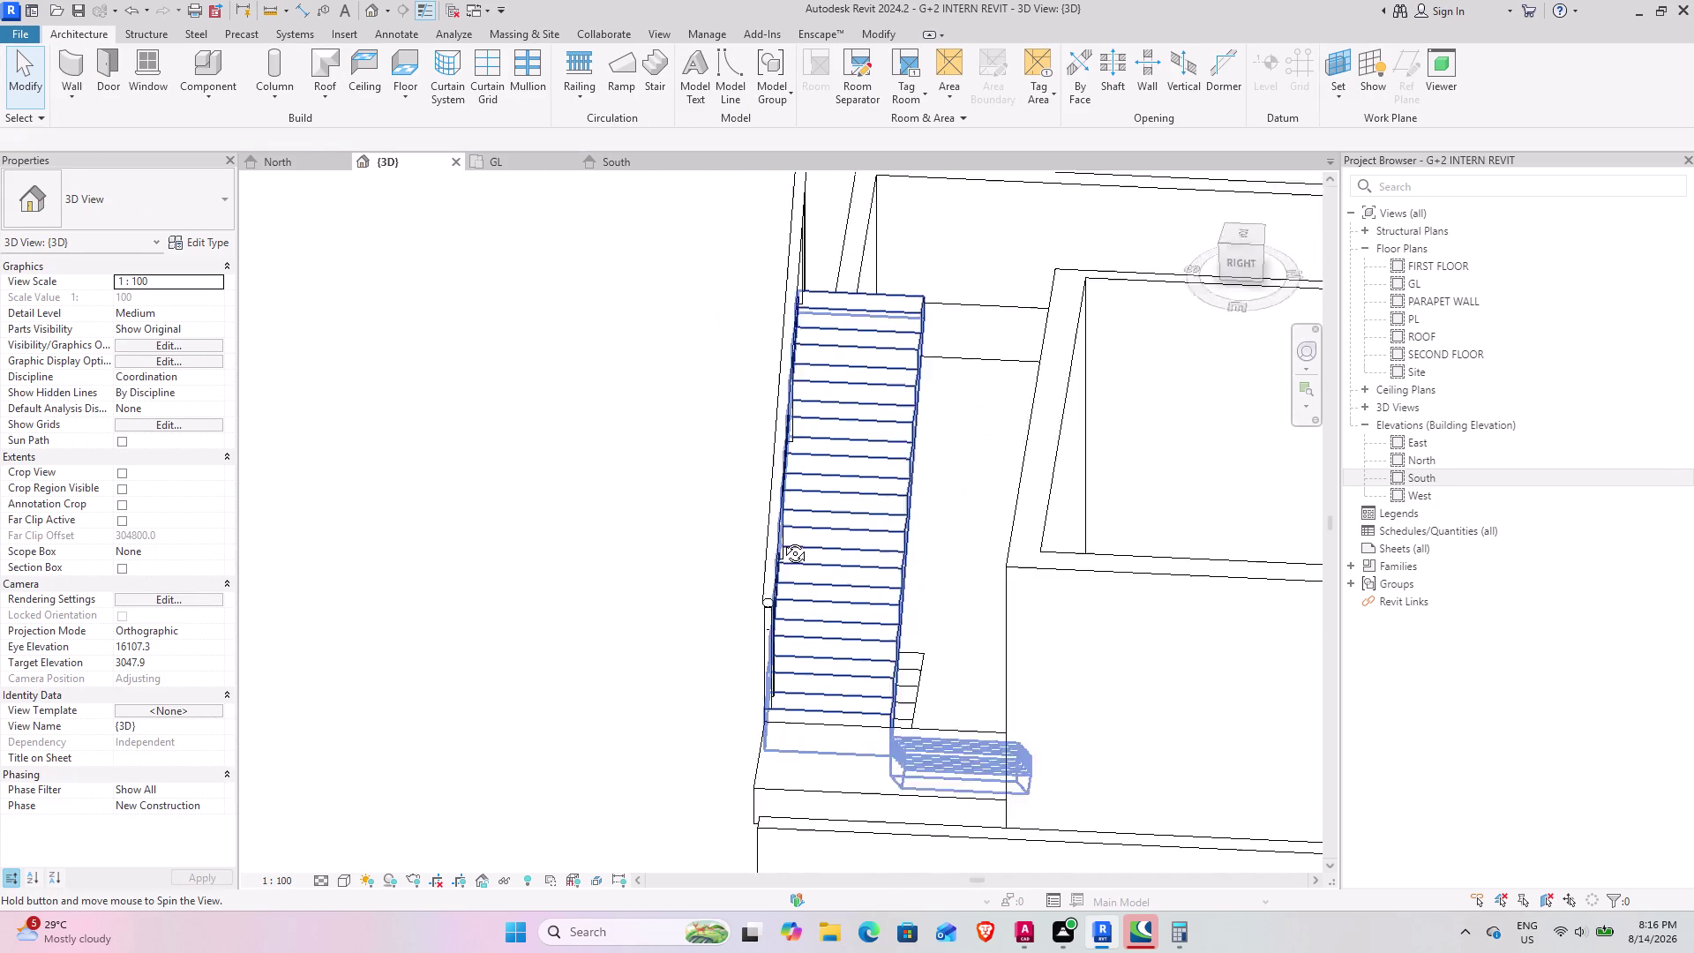
middle_drag(789, 553, 740, 642)
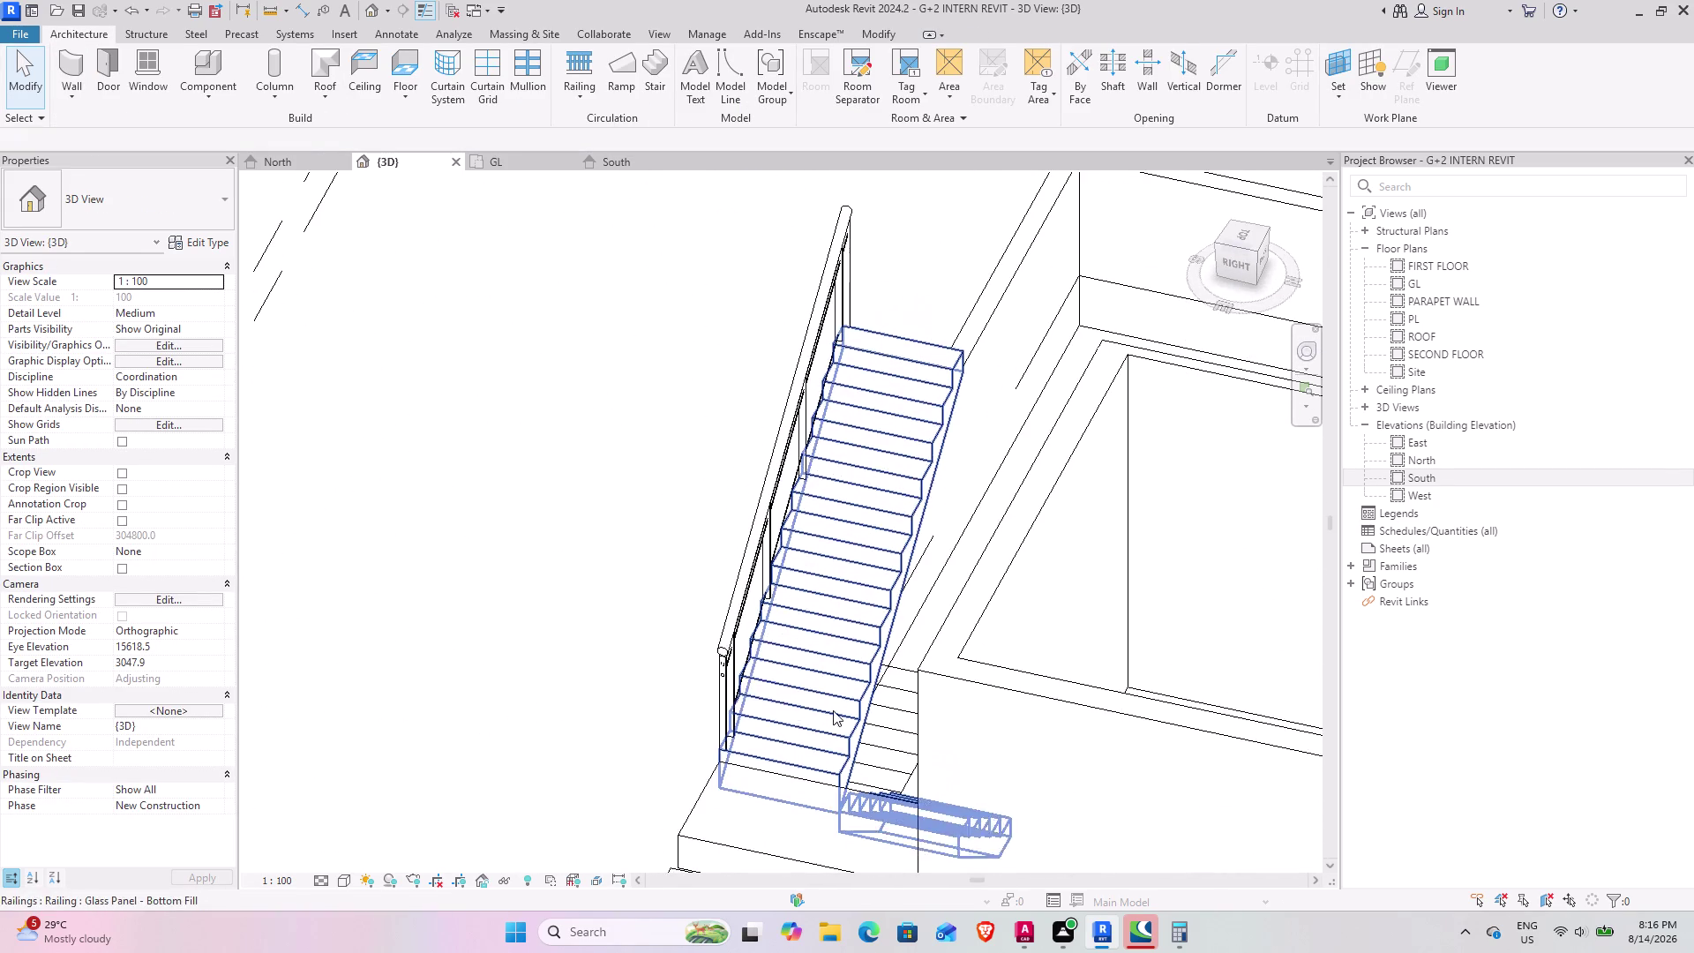
middle_drag(871, 711, 1029, 668)
middle_drag(1157, 692, 865, 508)
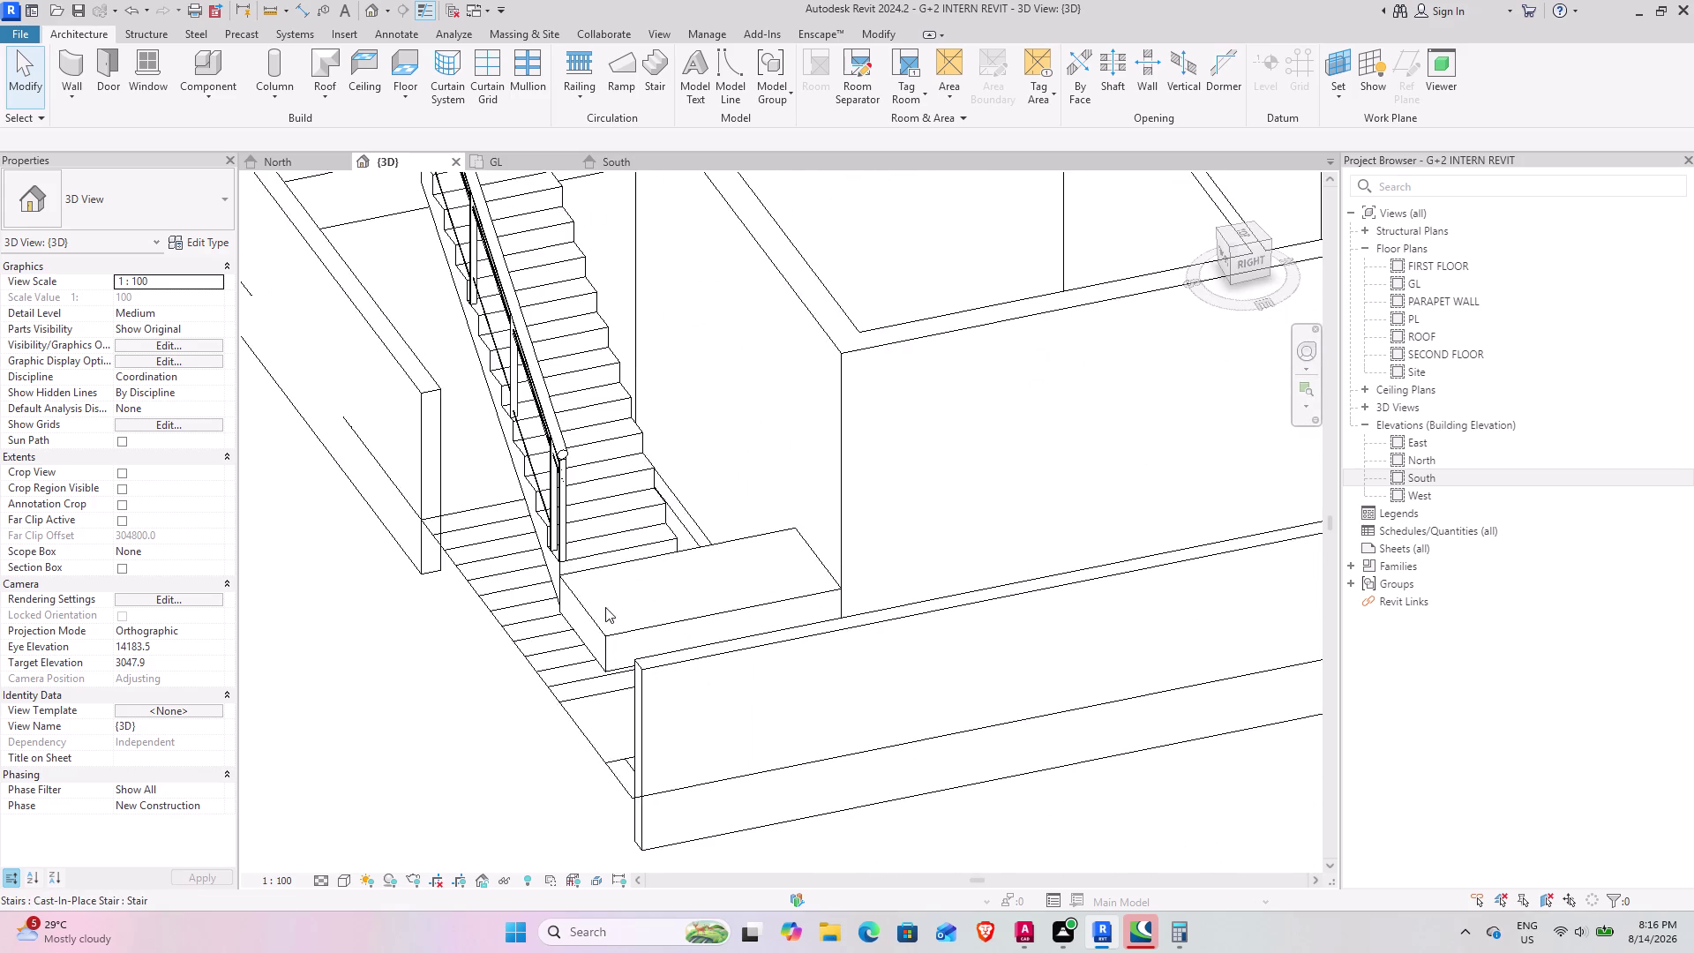
middle_drag(605, 607, 959, 617)
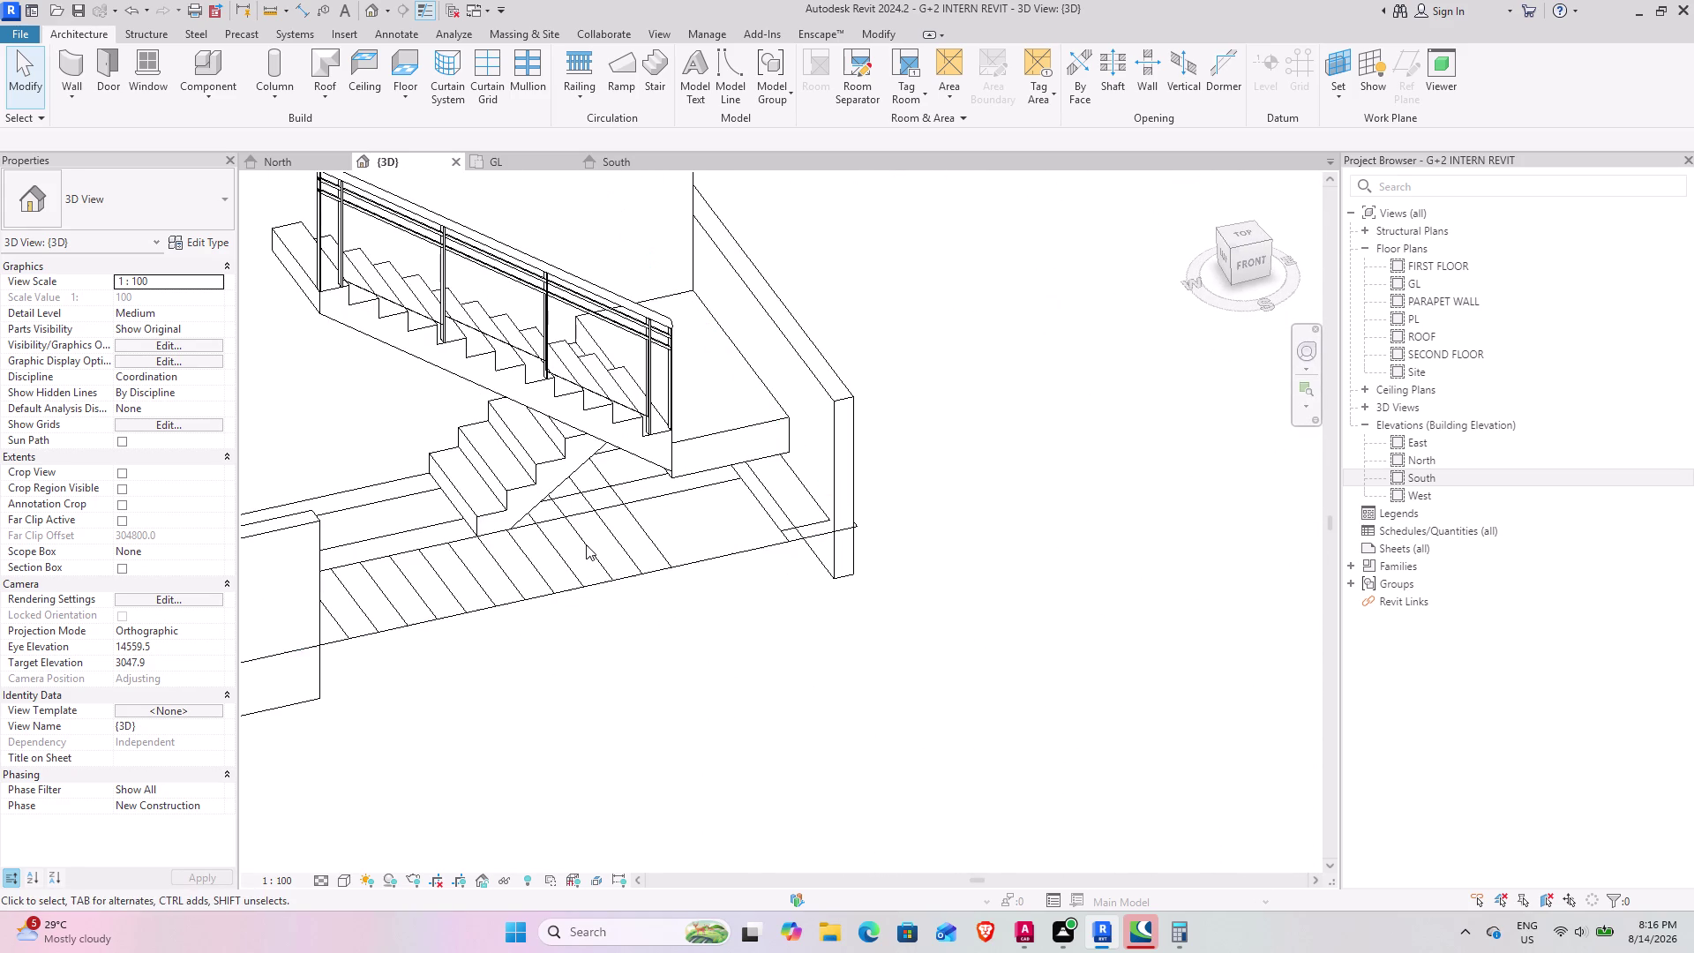
middle_drag(506, 520, 567, 530)
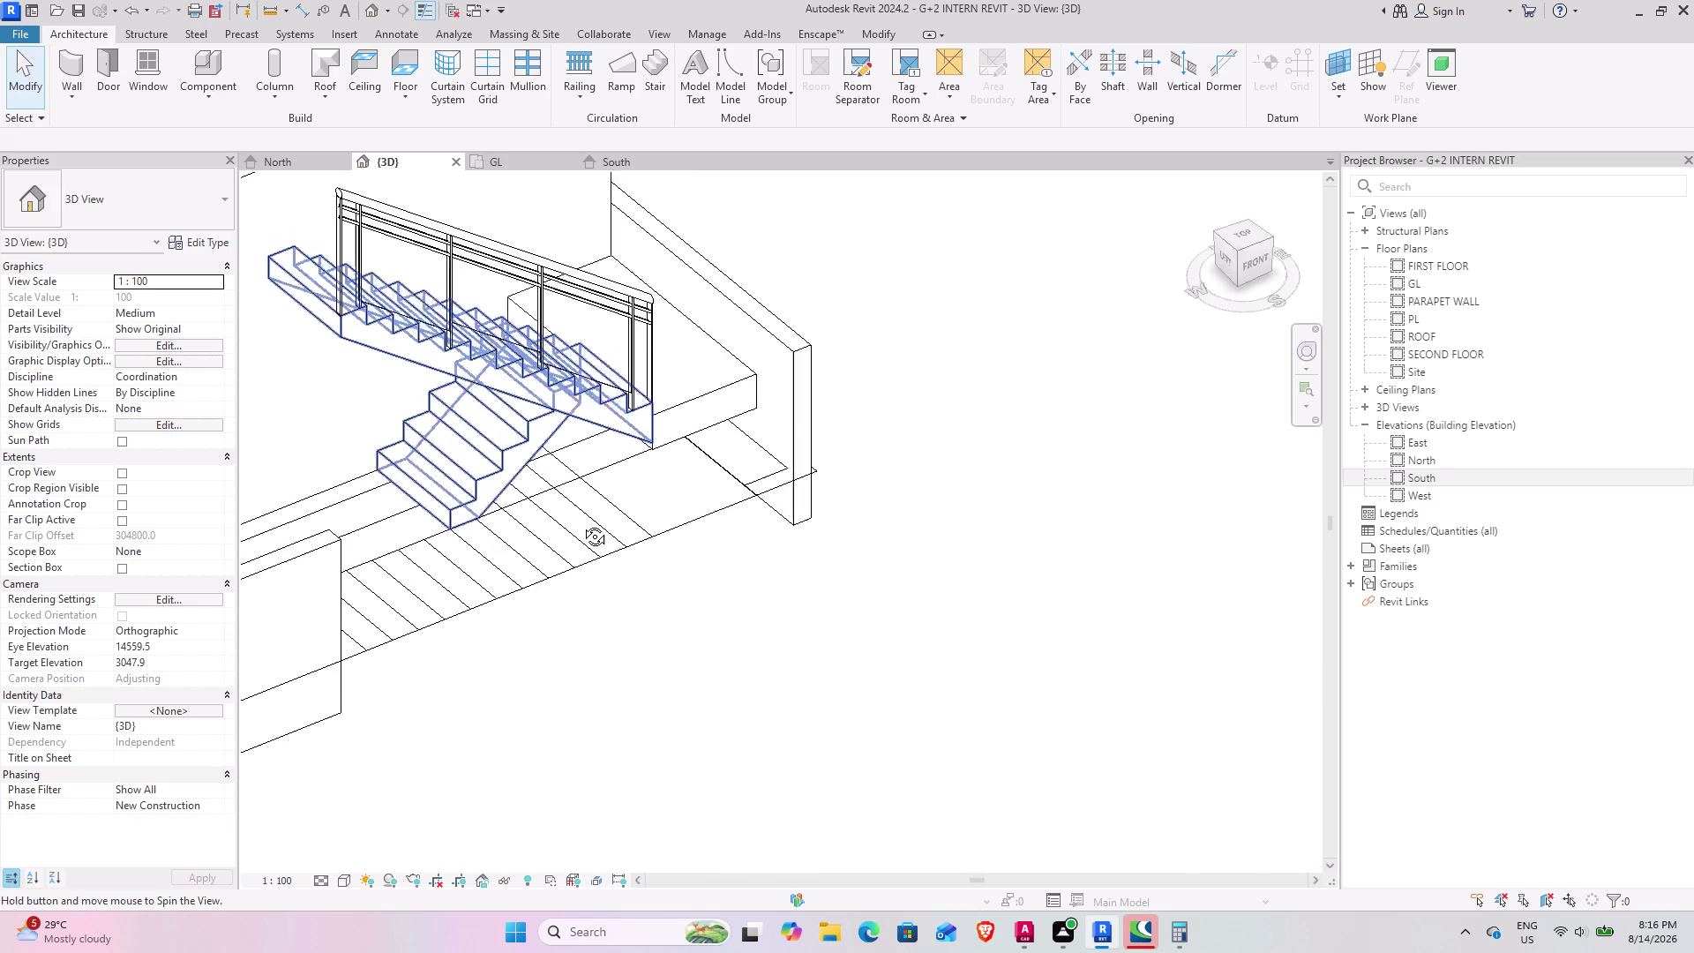
middle_drag(567, 531, 606, 463)
middle_drag(559, 490, 1108, 498)
middle_drag(1022, 536, 1065, 503)
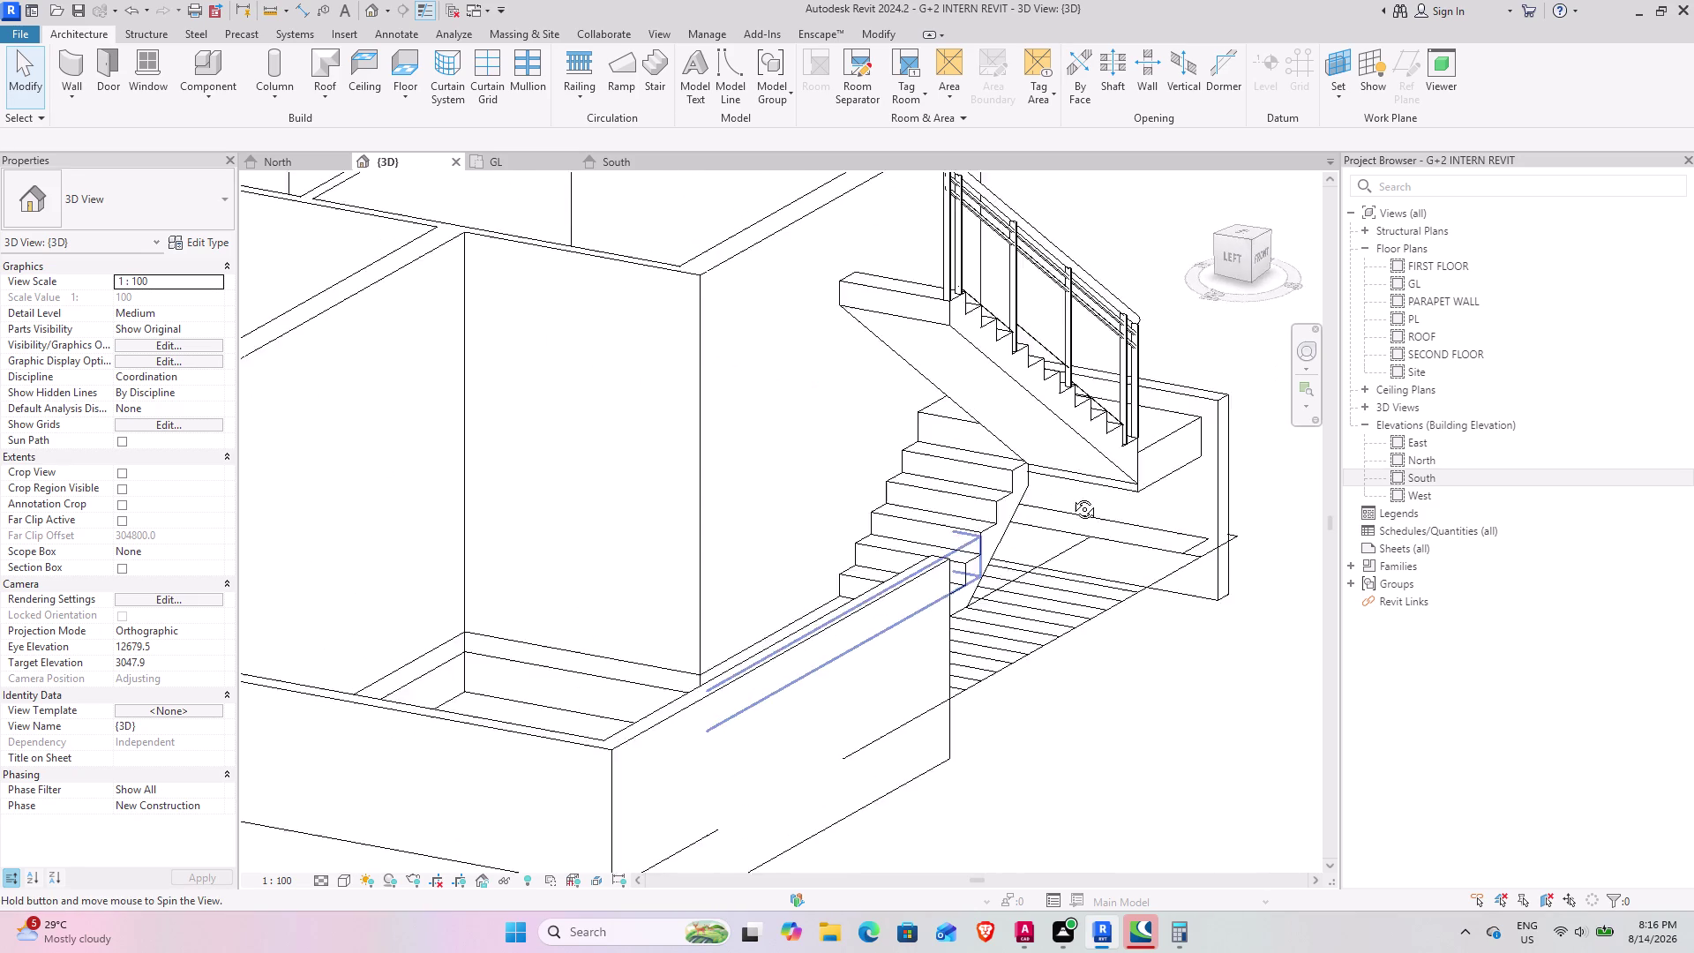
middle_drag(1066, 502, 741, 376)
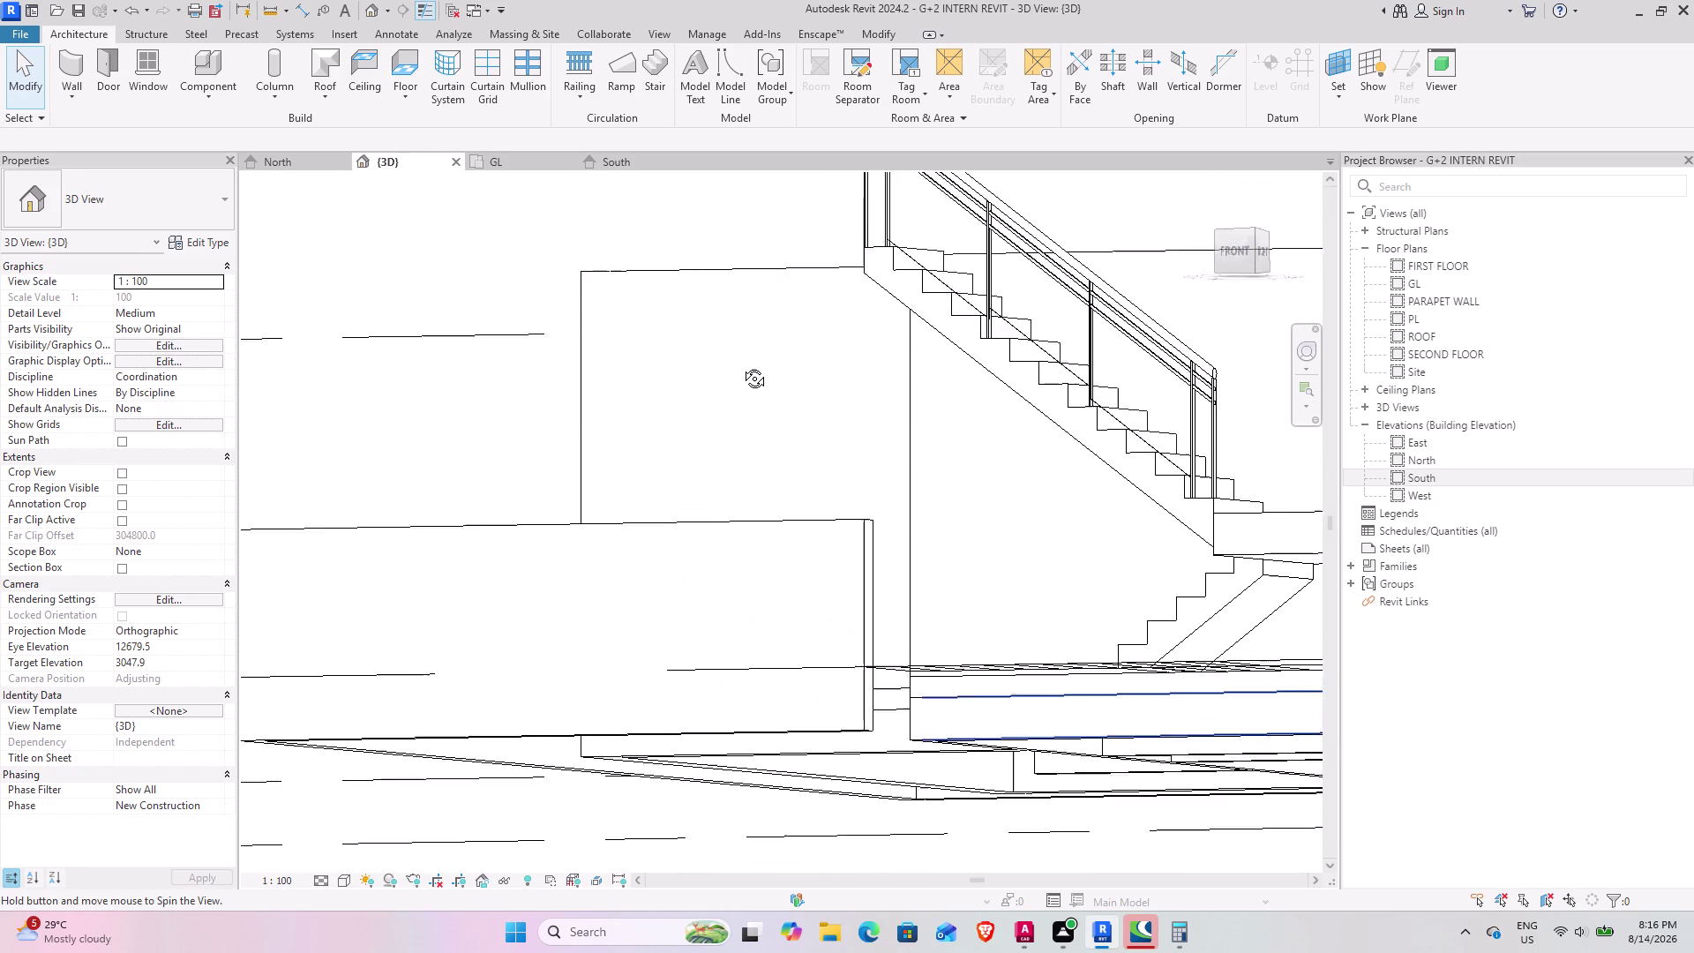
middle_drag(741, 376, 655, 476)
middle_drag(1033, 522, 928, 502)
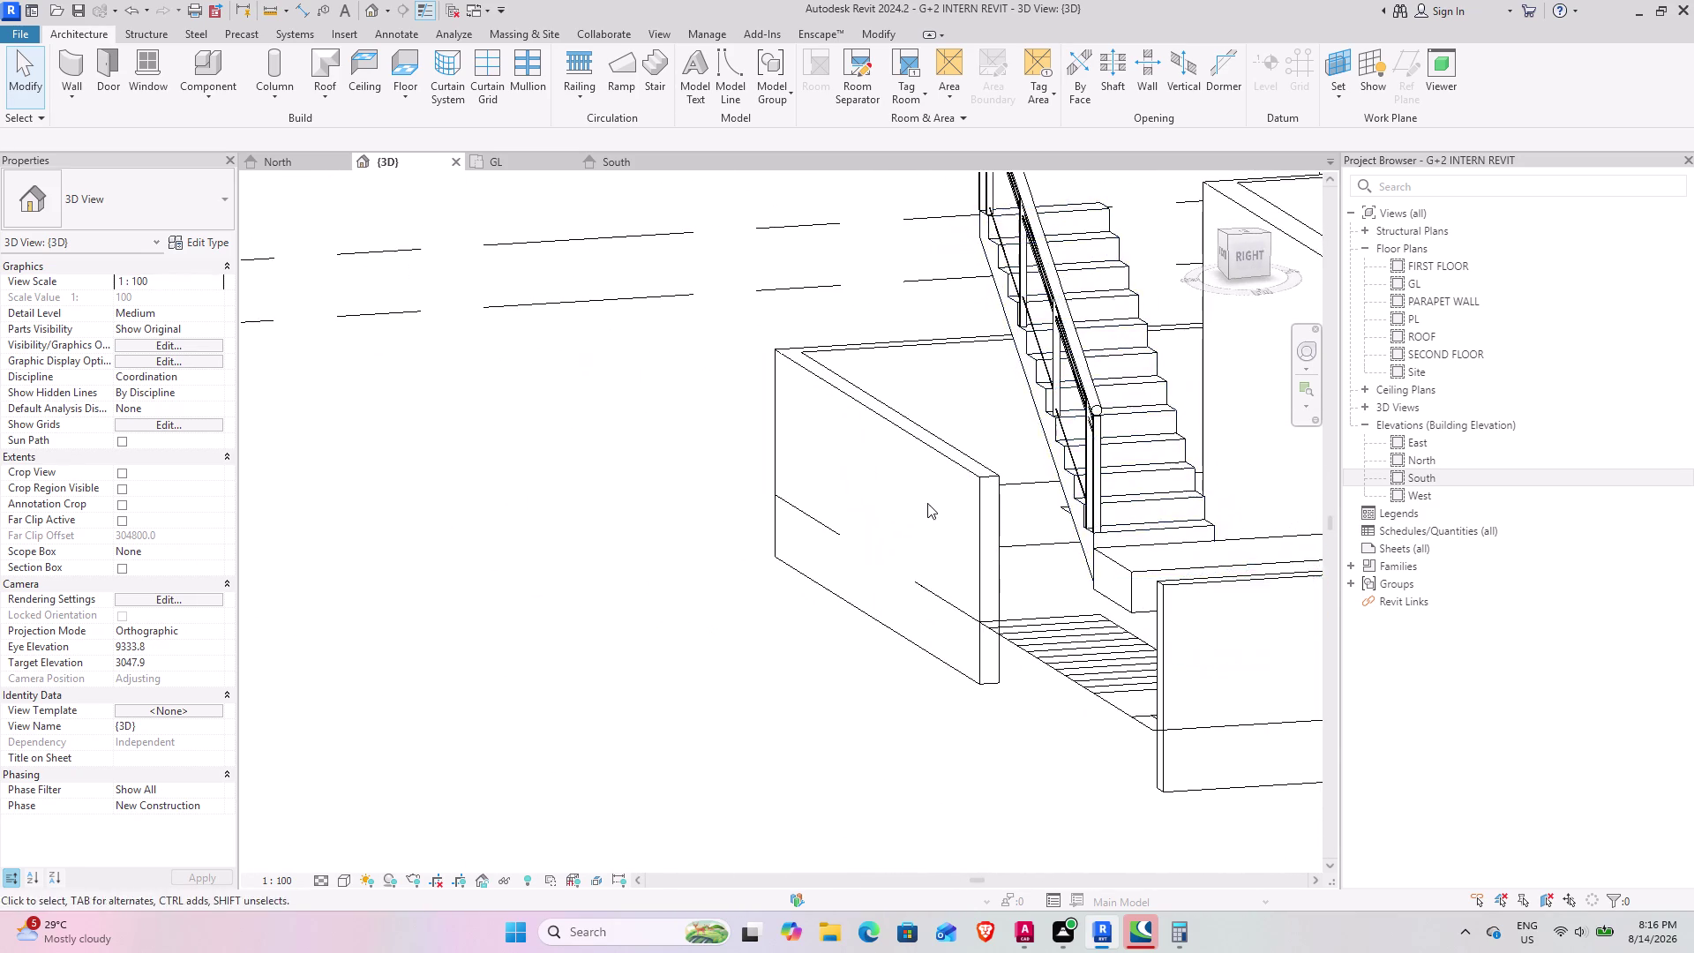
scroll(up, 3)
Try re-hosting the main stair railing onto the entrance platform, then undo it.
click(1085, 407)
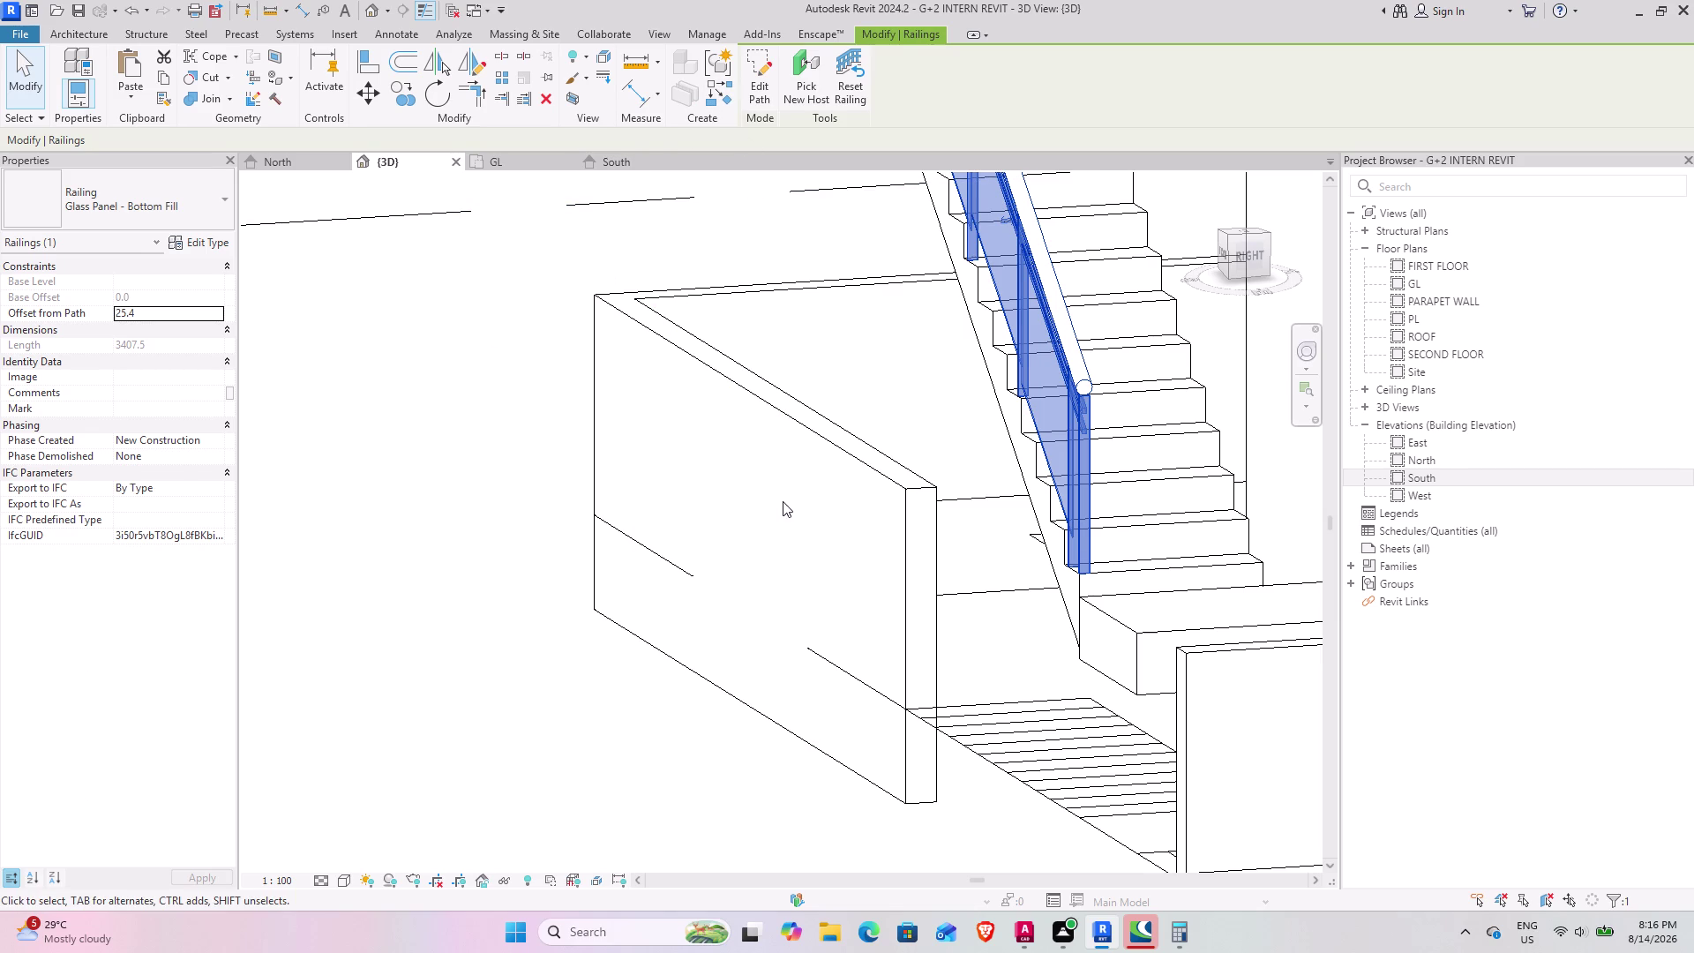
click(807, 80)
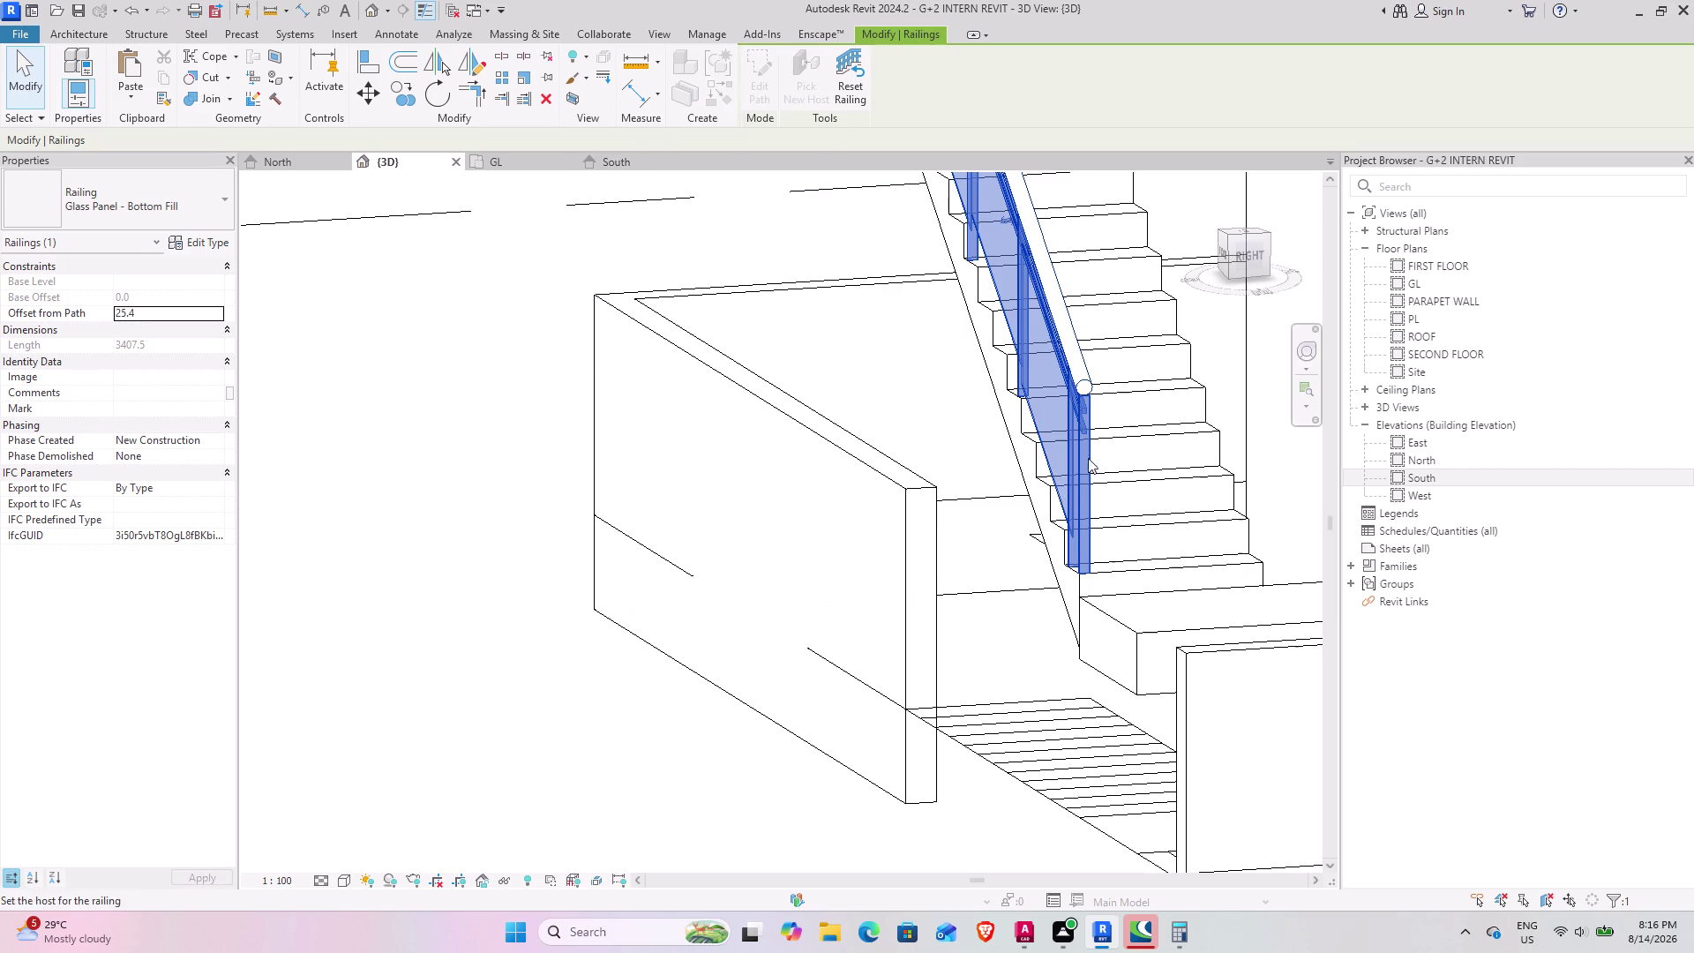
middle_drag(1088, 478, 810, 431)
click(888, 590)
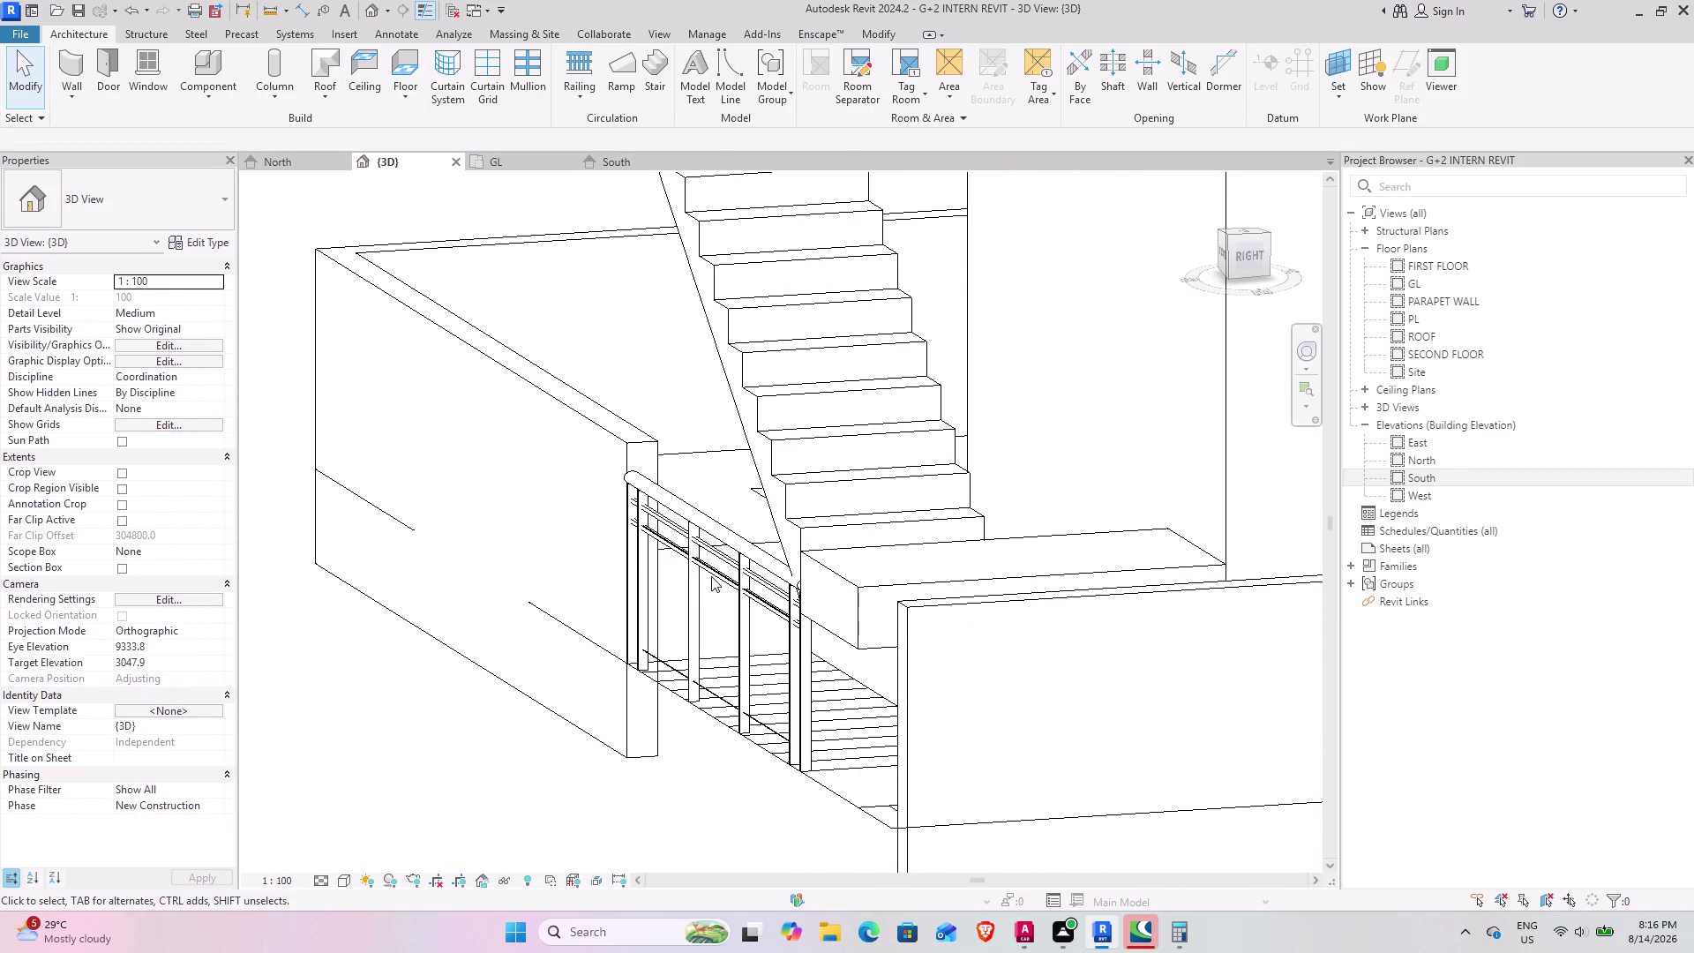
scroll(down, 3)
key(ctrl+z)
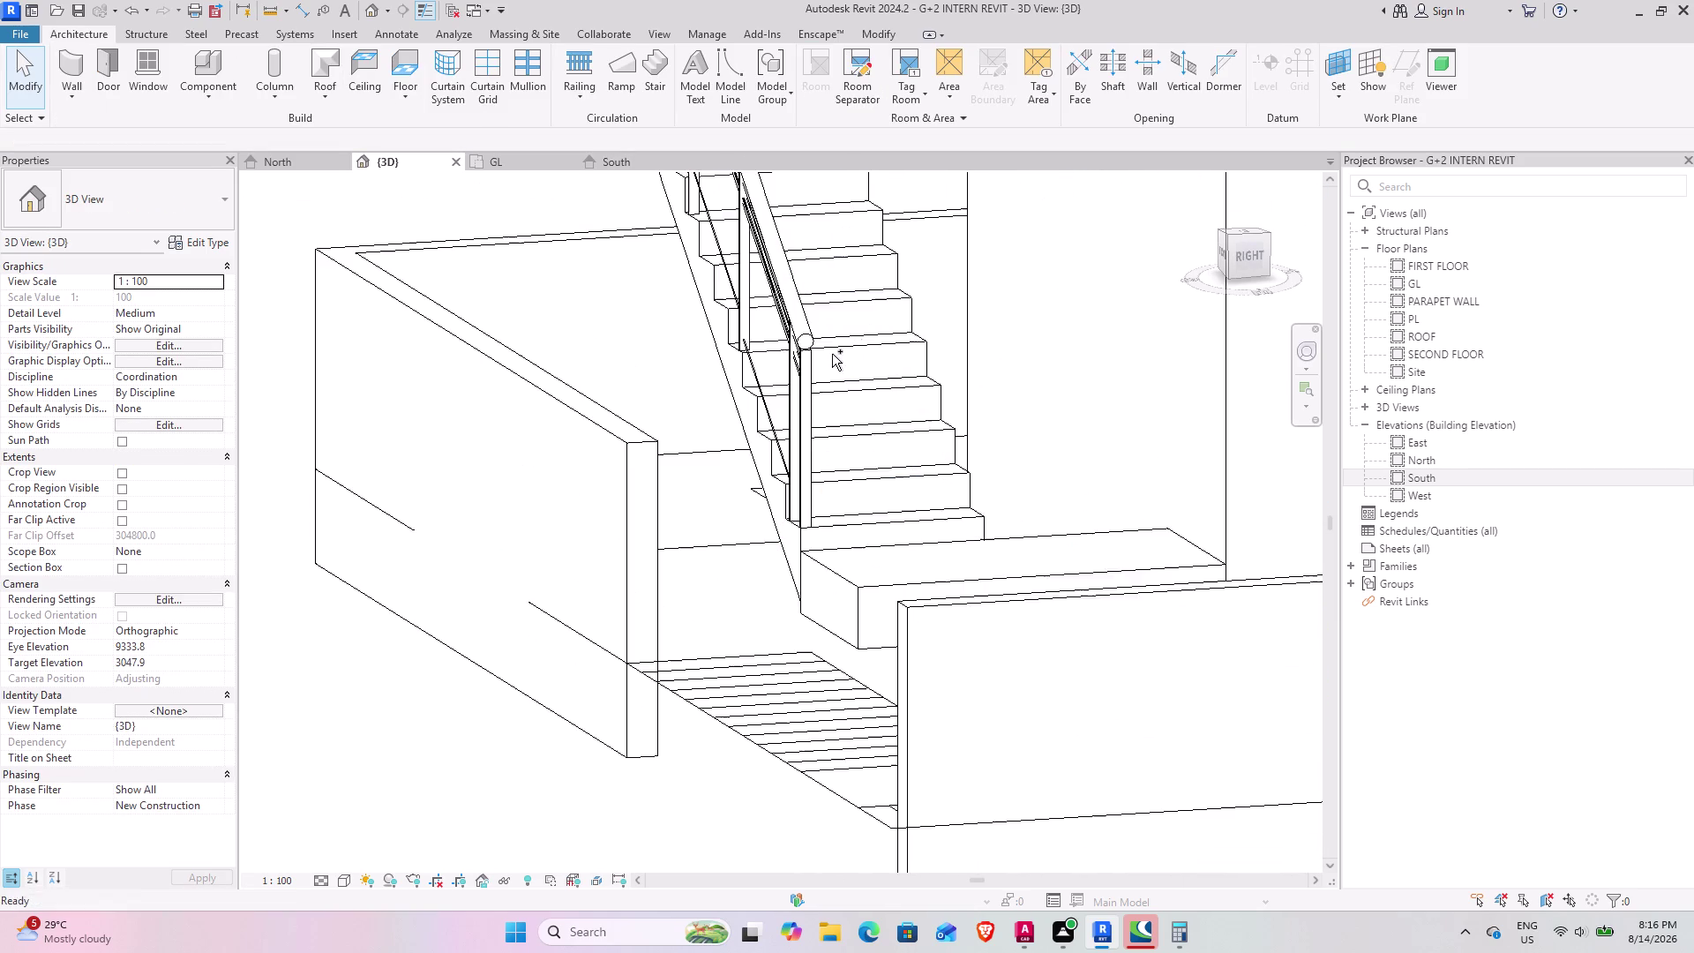
Reset the glass-panel railing to follow its stair and begin a new railing path sketch.
click(769, 289)
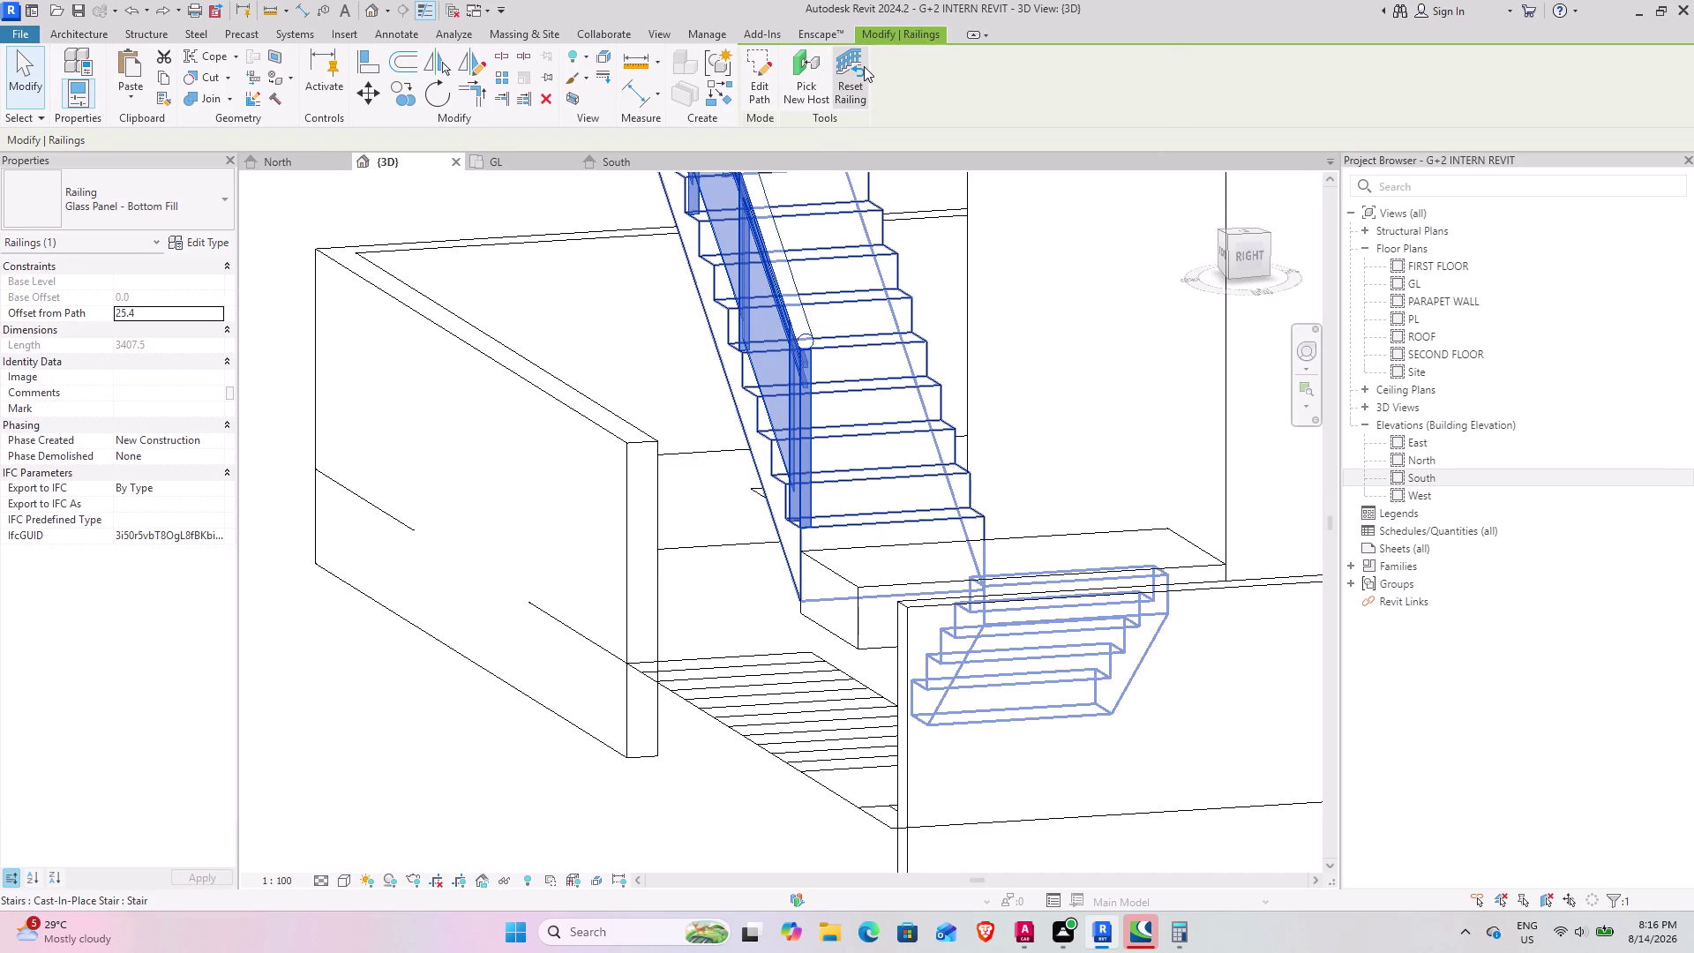
click(863, 67)
click(861, 76)
click(861, 76)
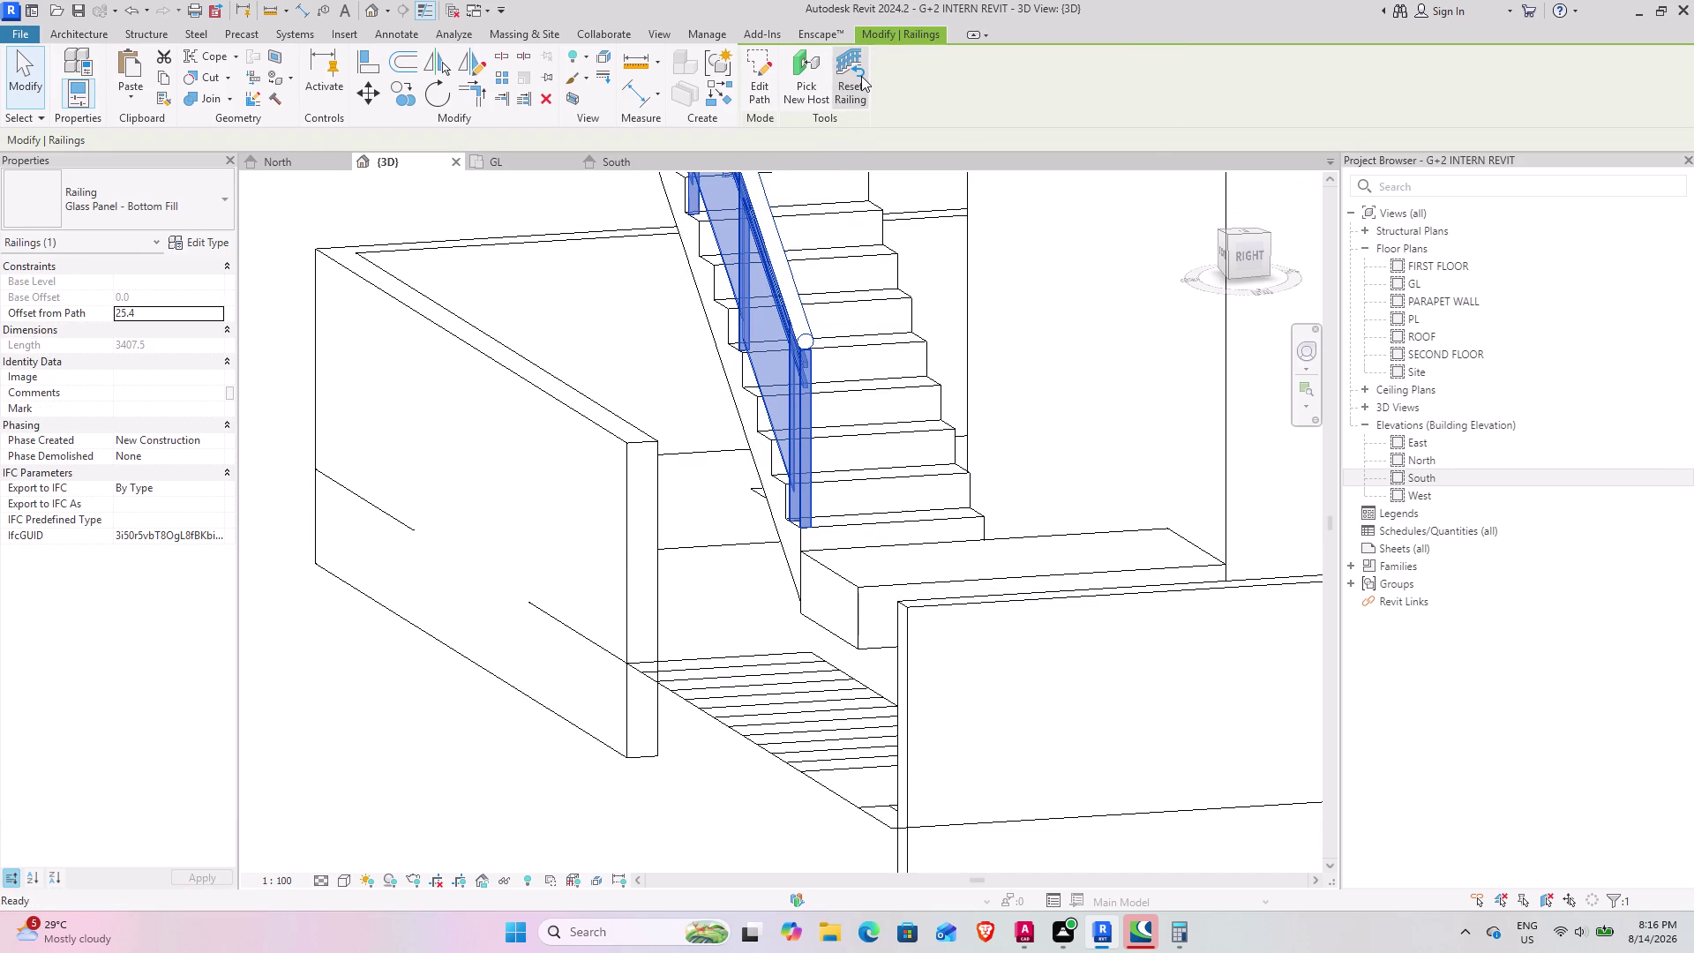
scroll(down, 3)
middle_drag(692, 409, 985, 593)
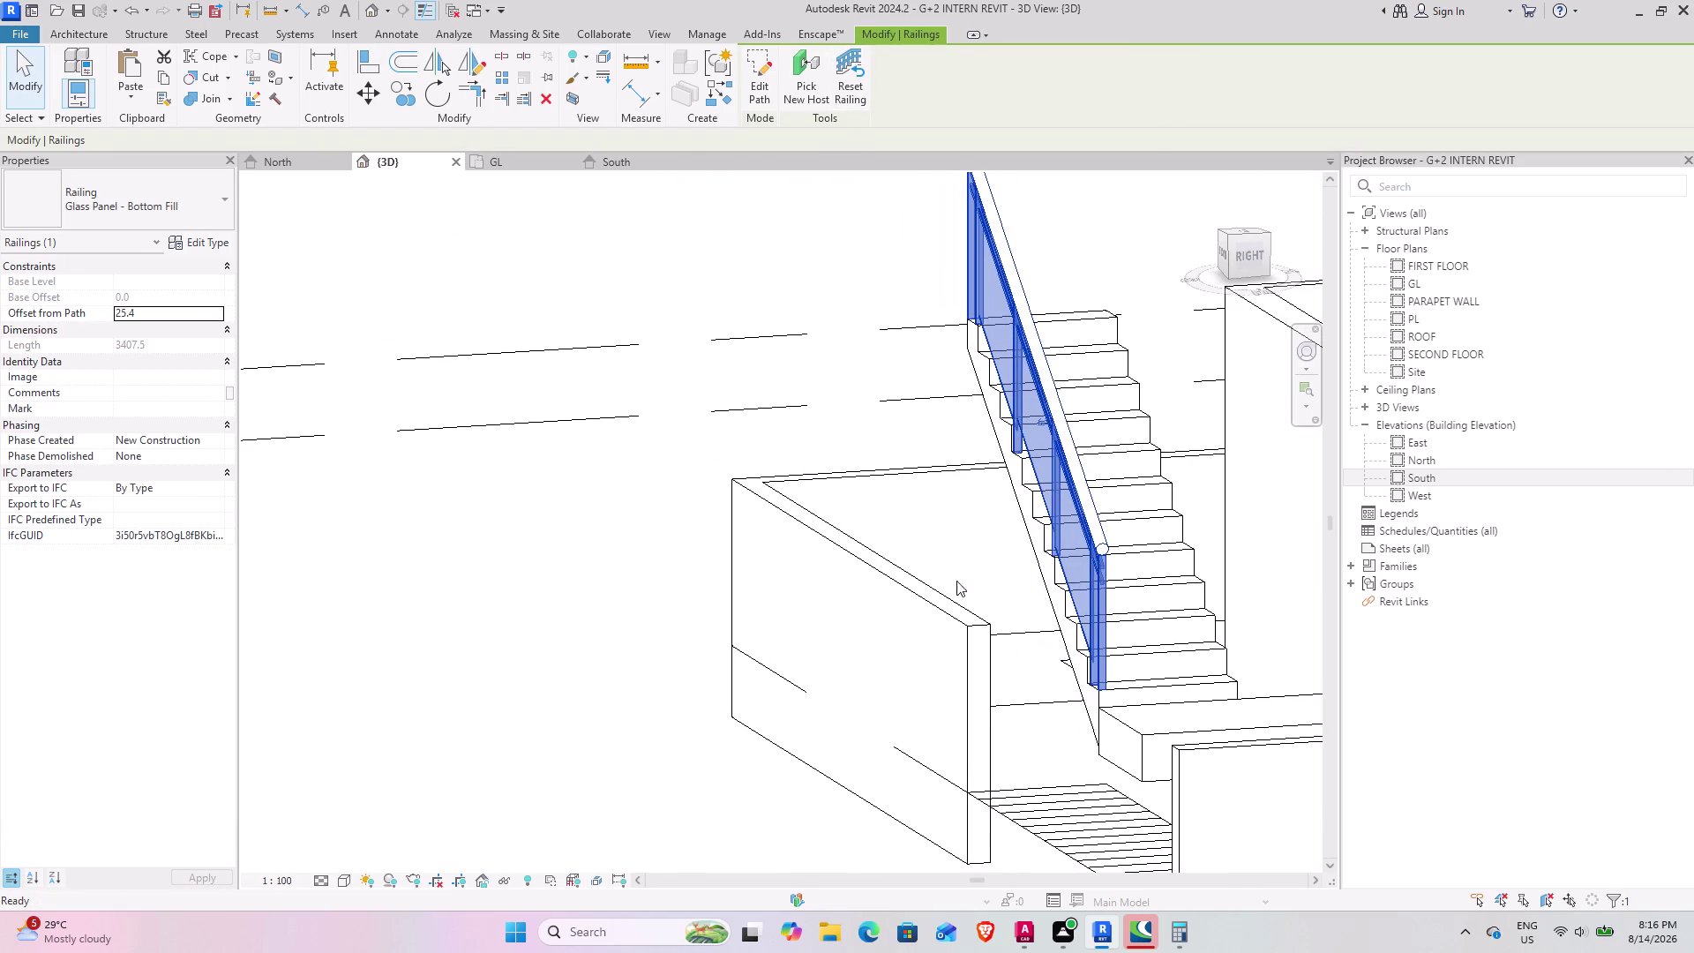
click(720, 90)
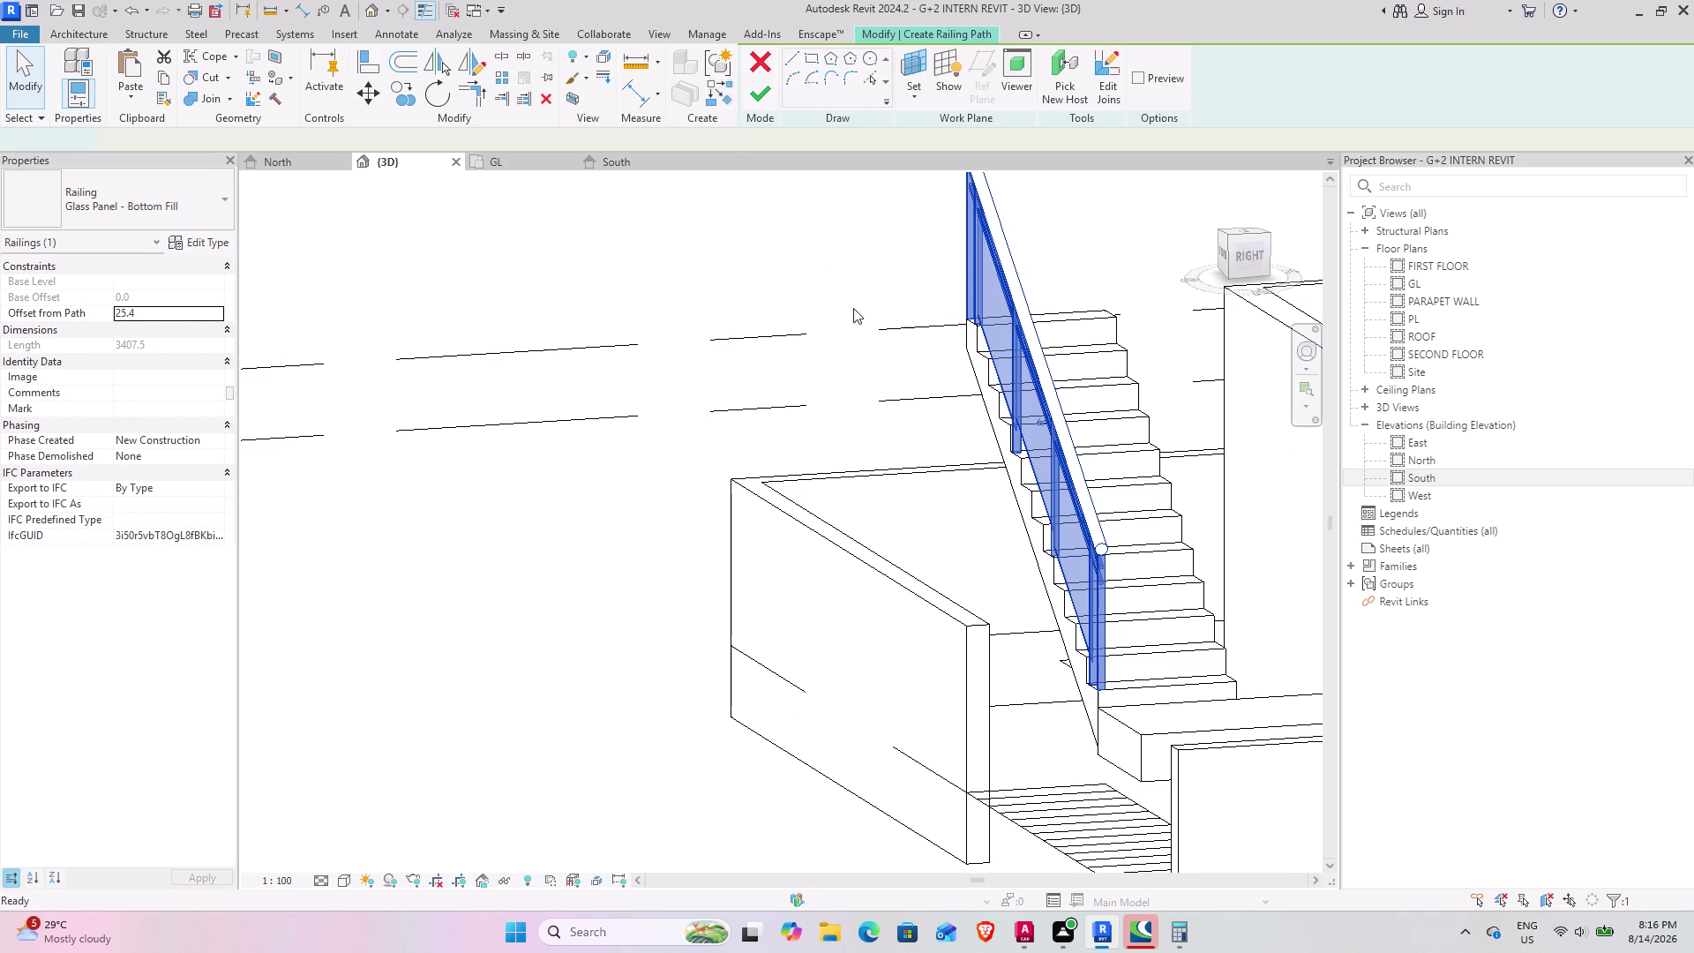
From the Top view, sketch an 880 mm glass-panel railing line along the entrance edge and finish.
scroll(down, 3)
middle_drag(1078, 521, 510, 408)
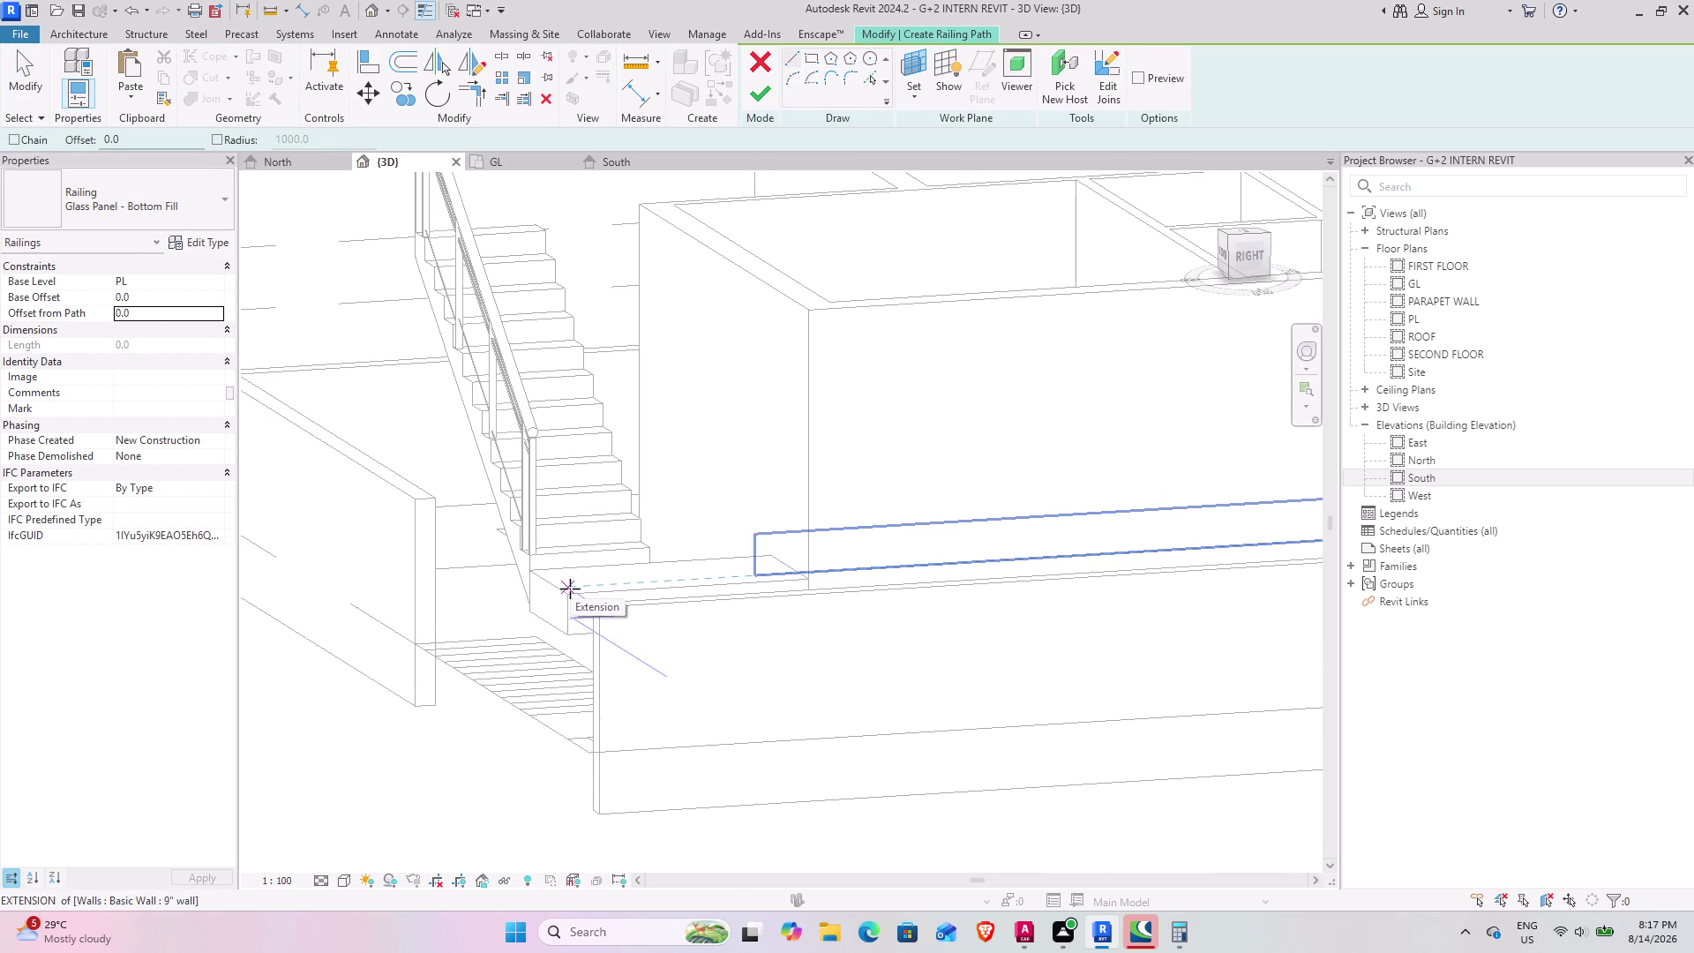
middle_drag(570, 589, 619, 687)
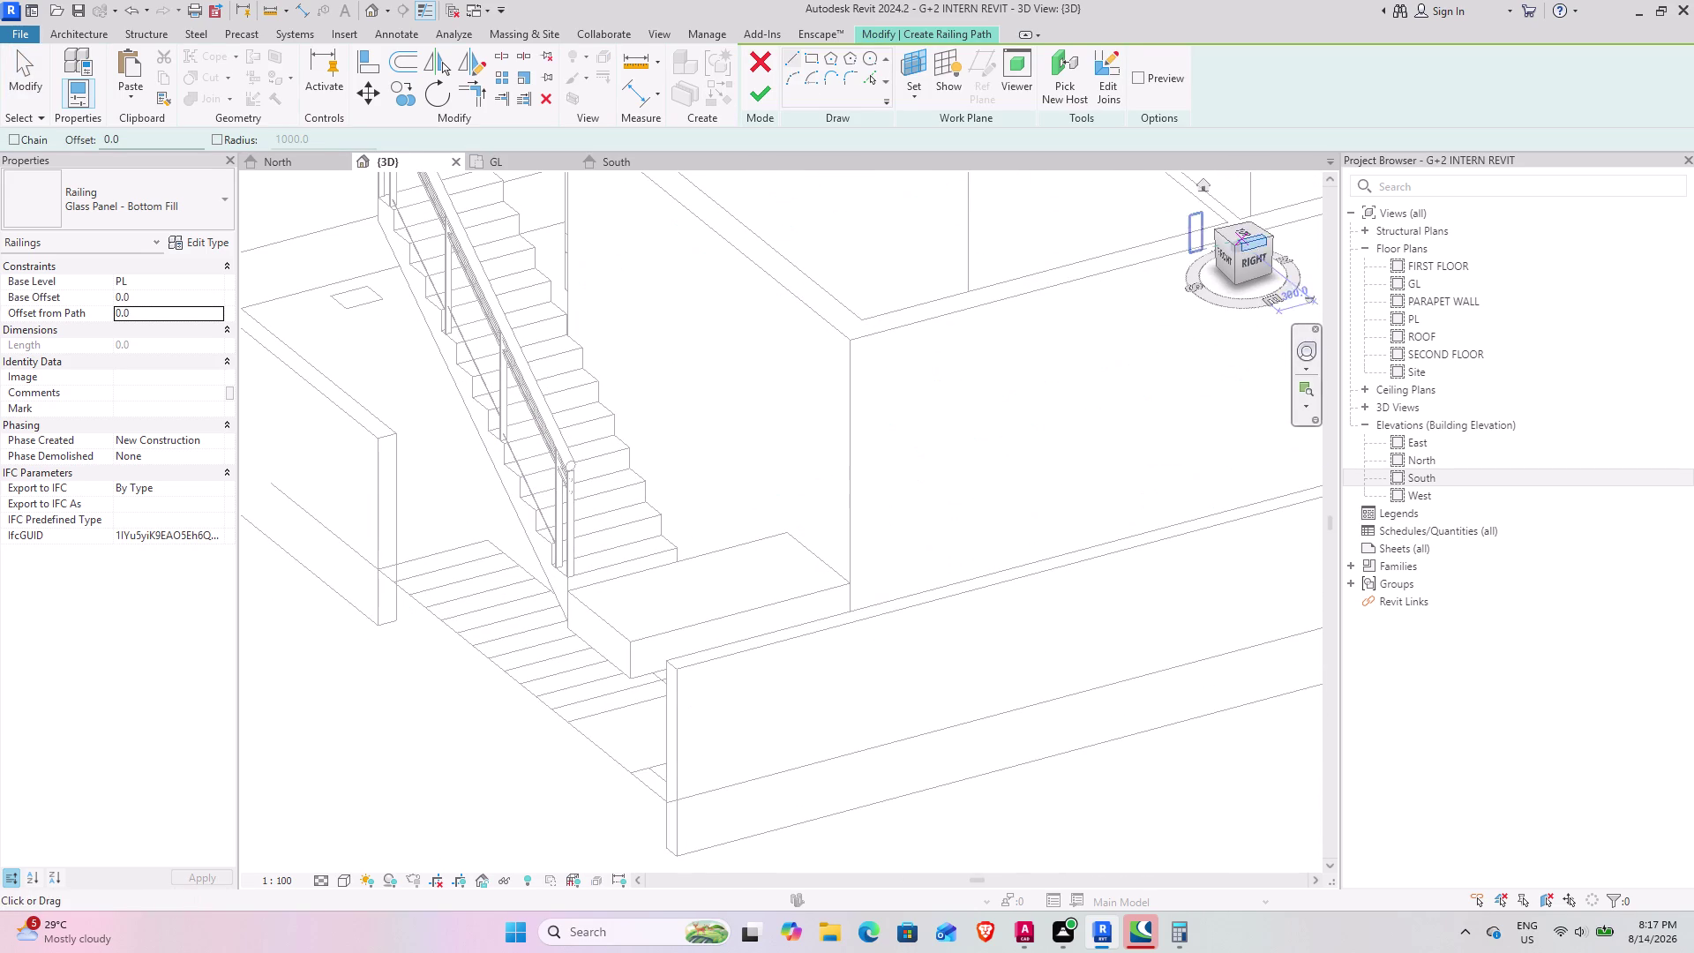
click(1248, 232)
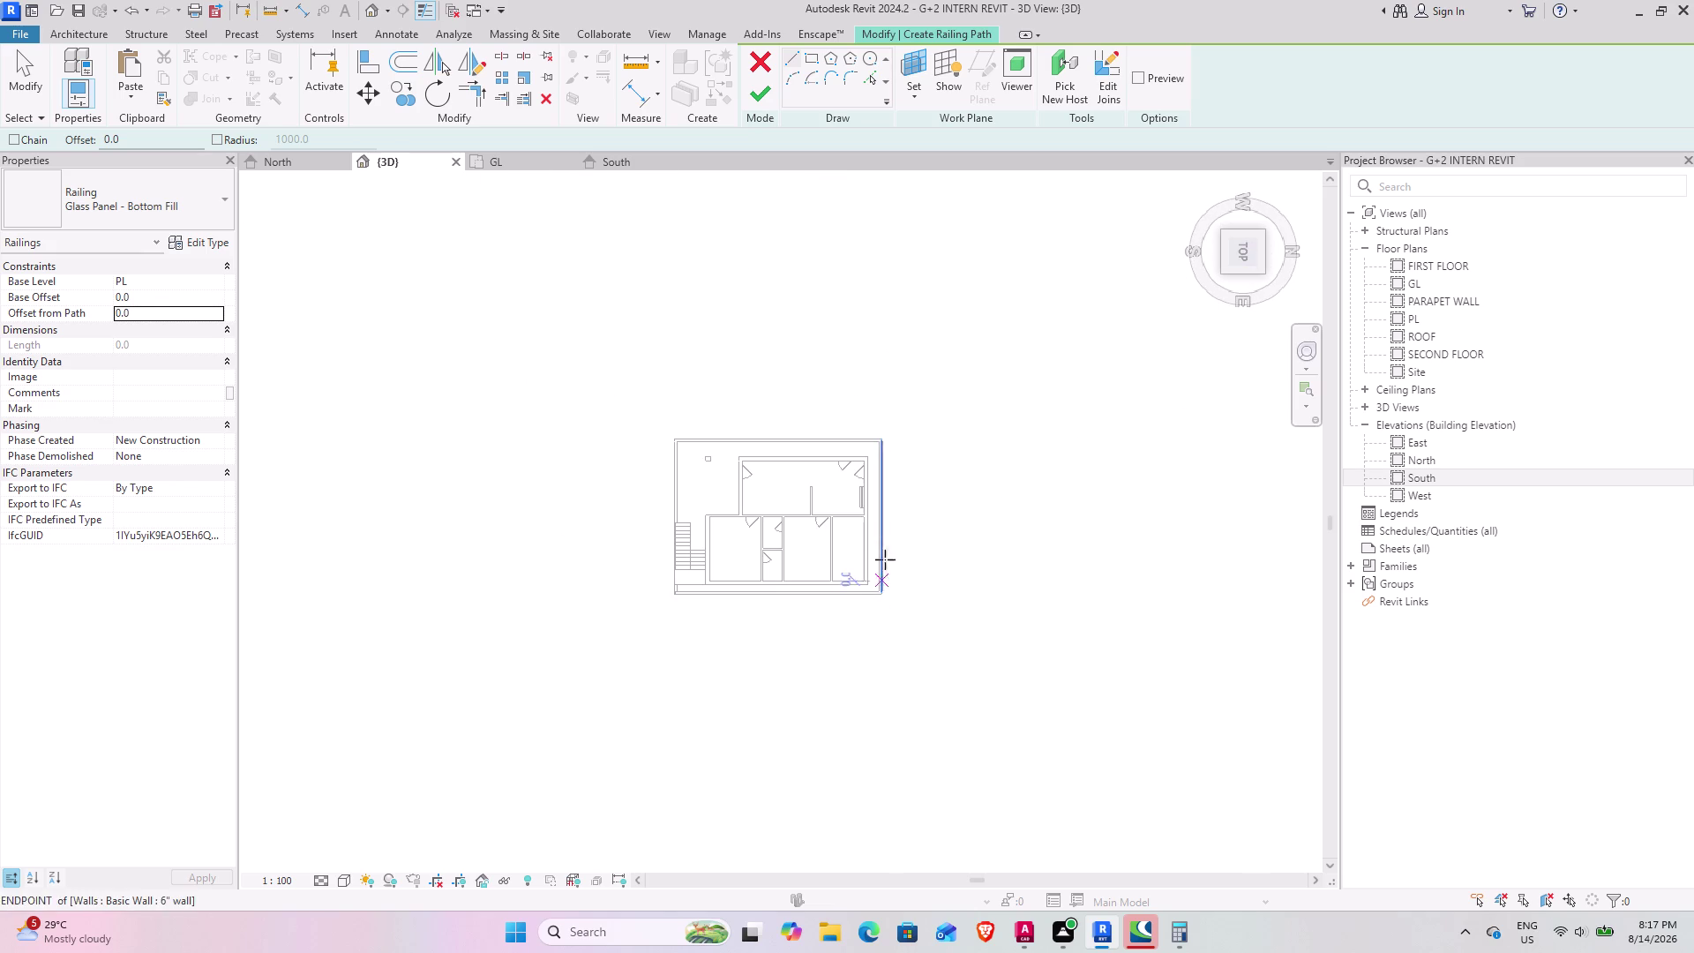
scroll(up, 3)
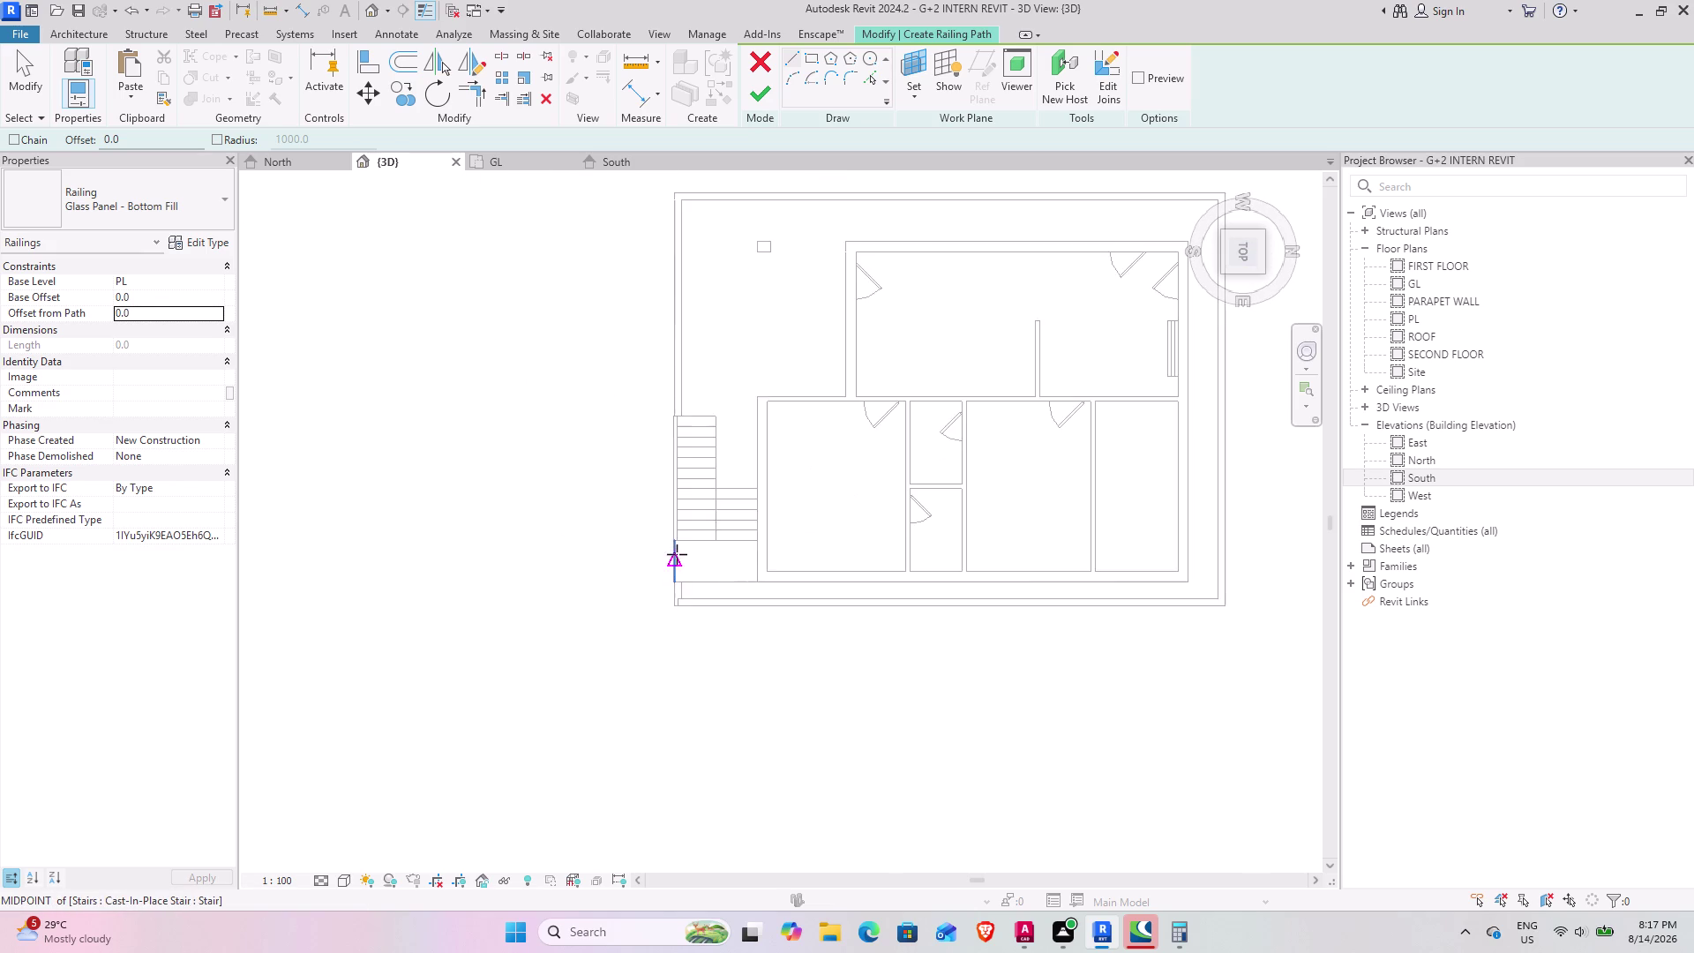
scroll(up, 3)
scroll(up, 3)
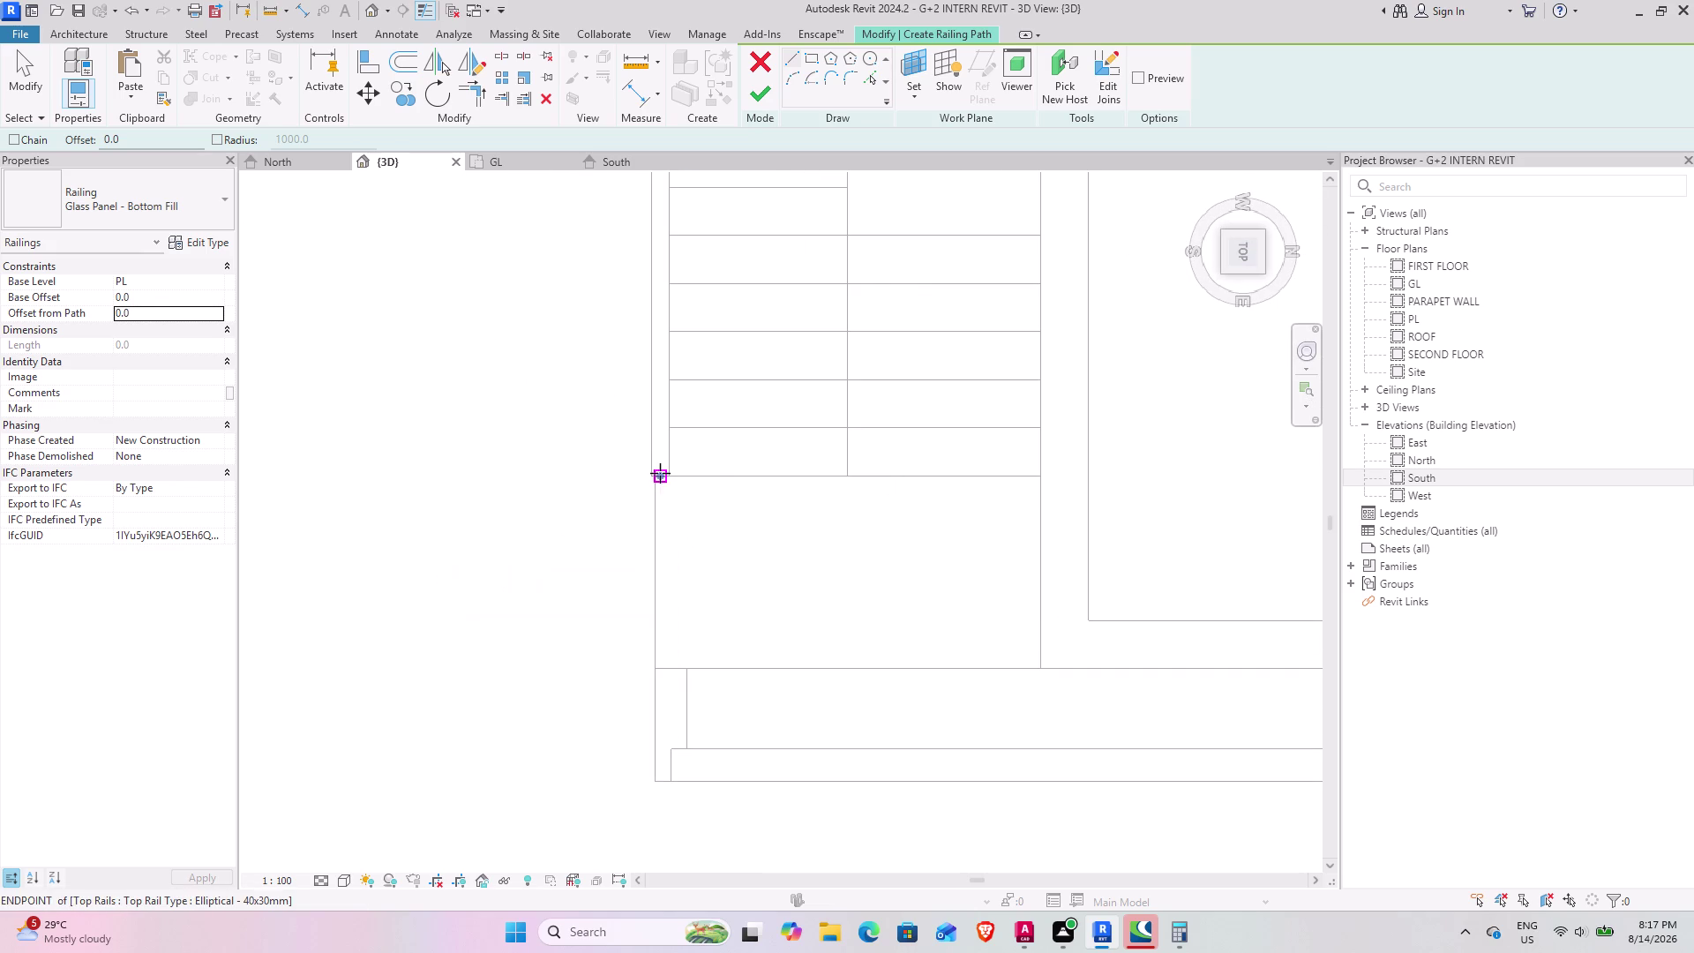
click(660, 473)
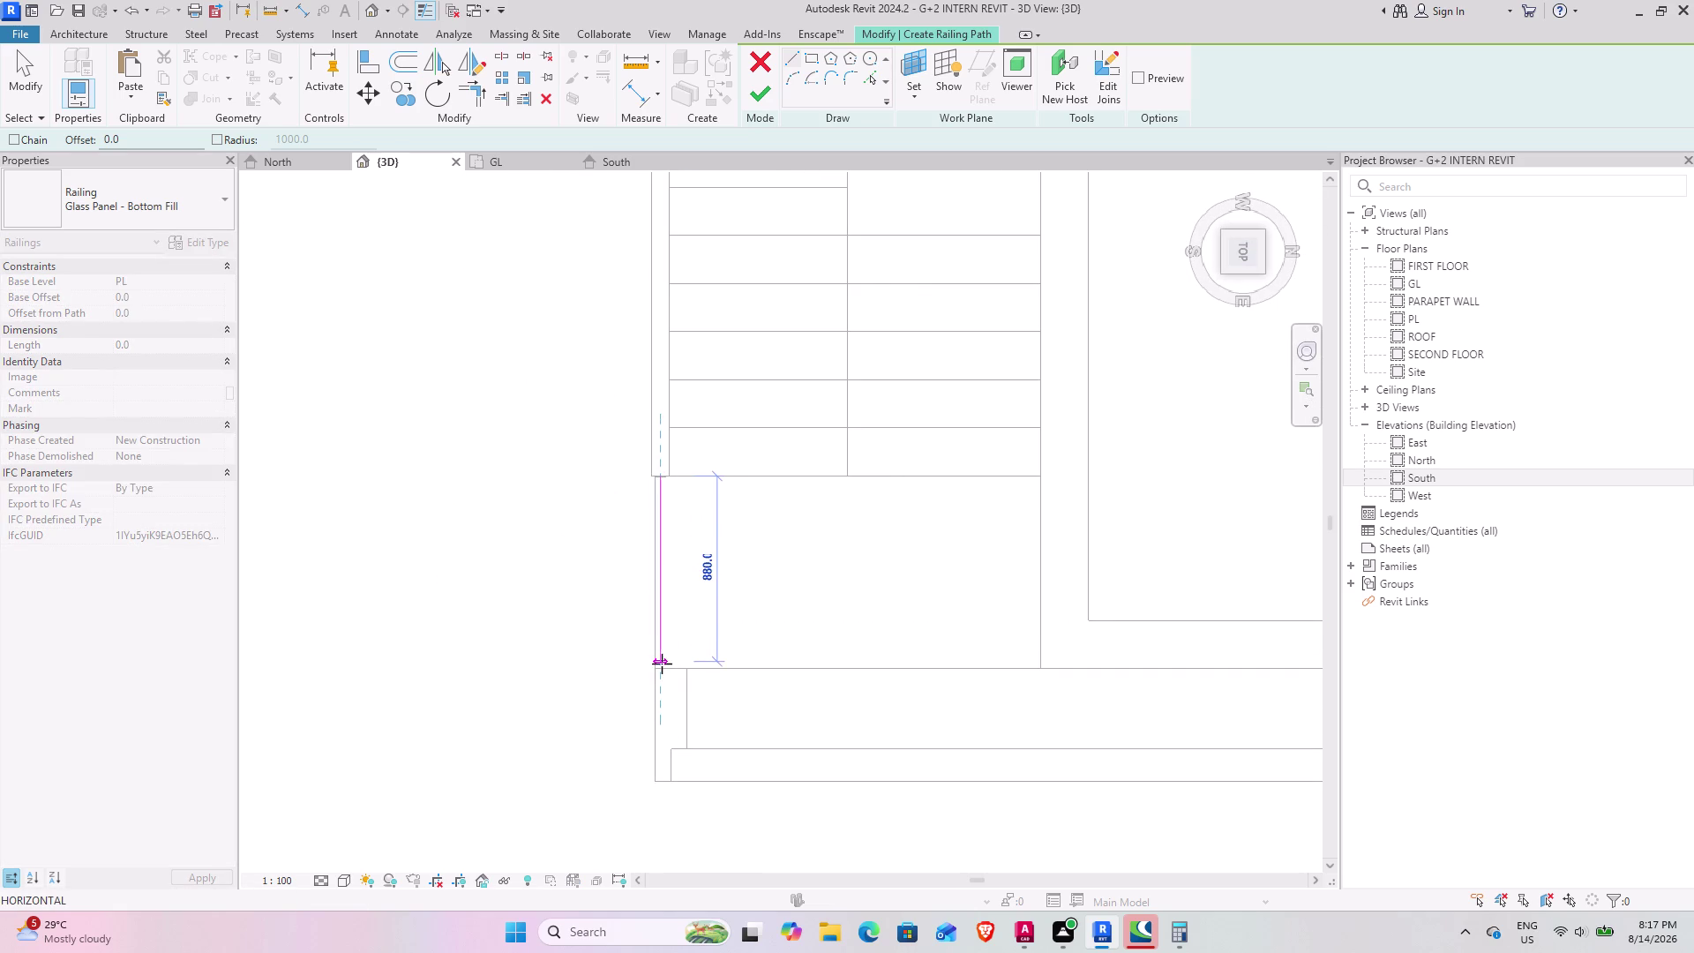
click(661, 661)
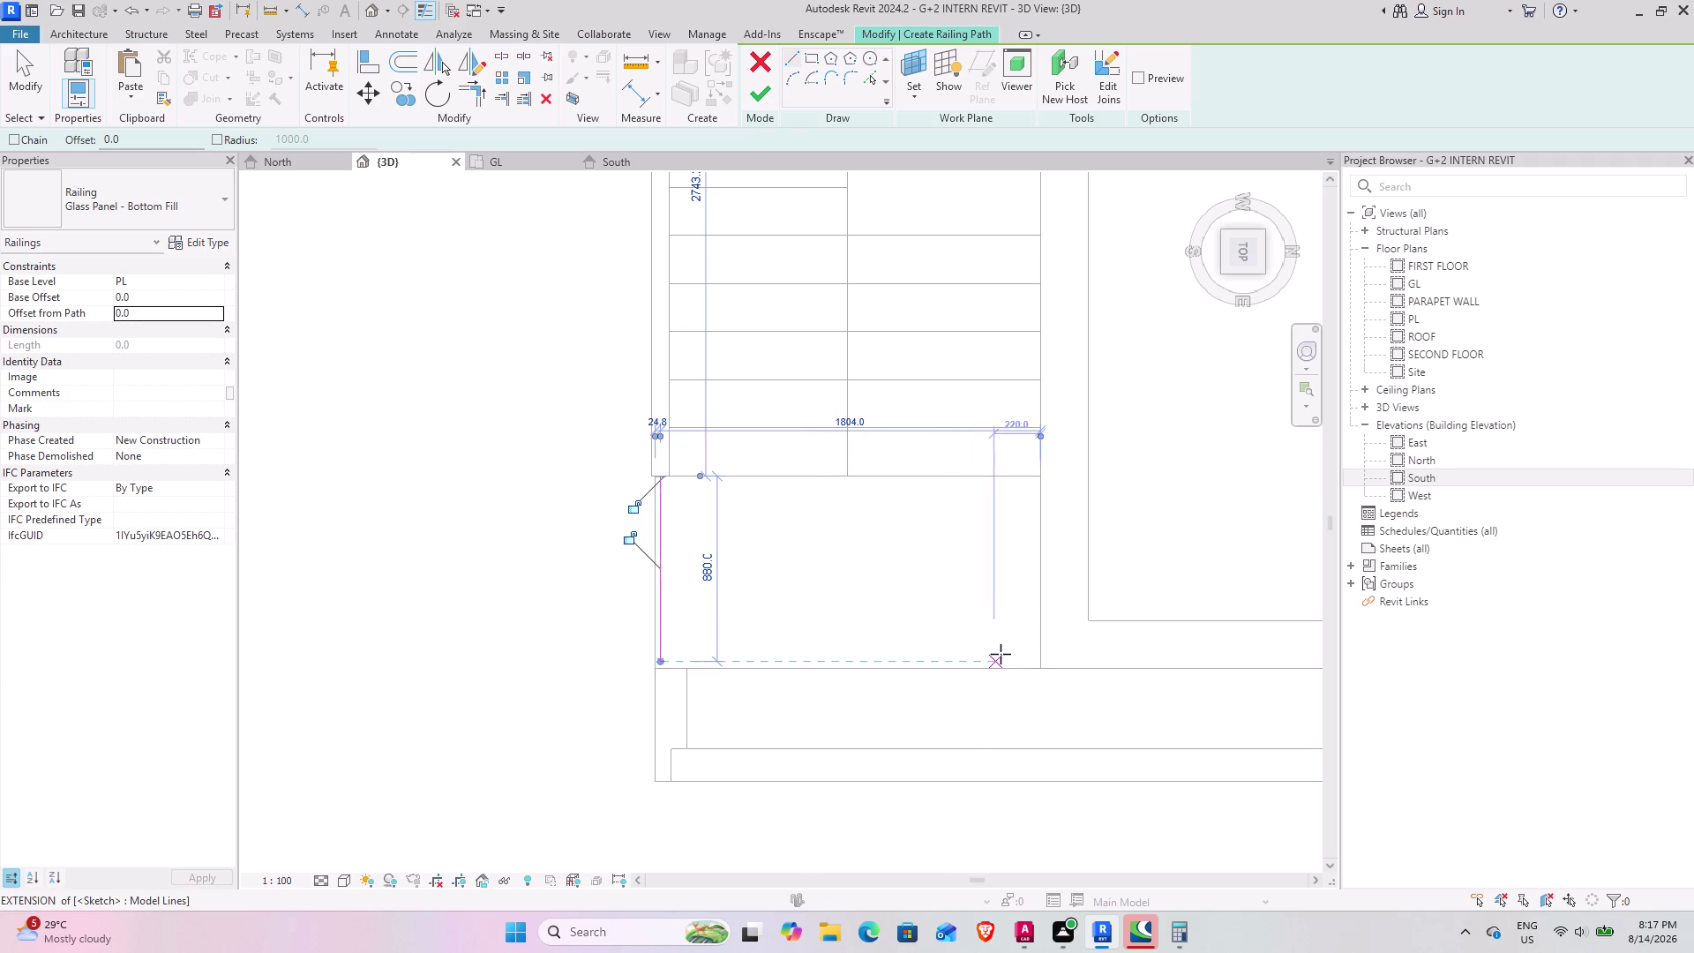
click(1040, 659)
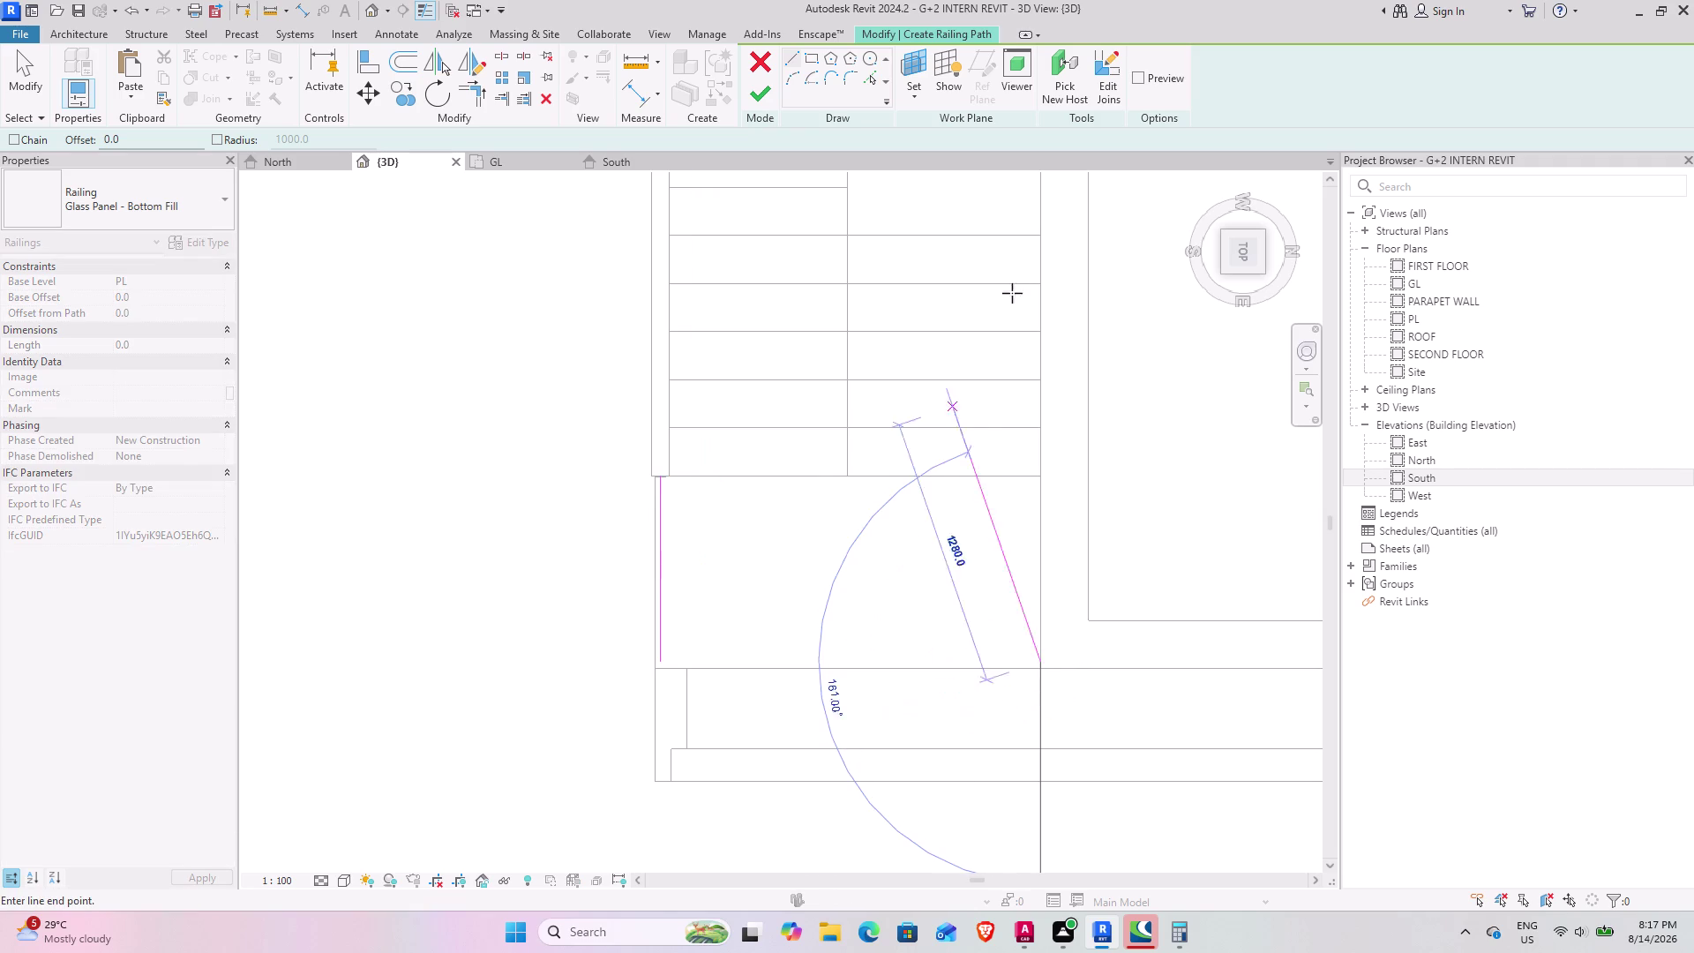
click(770, 95)
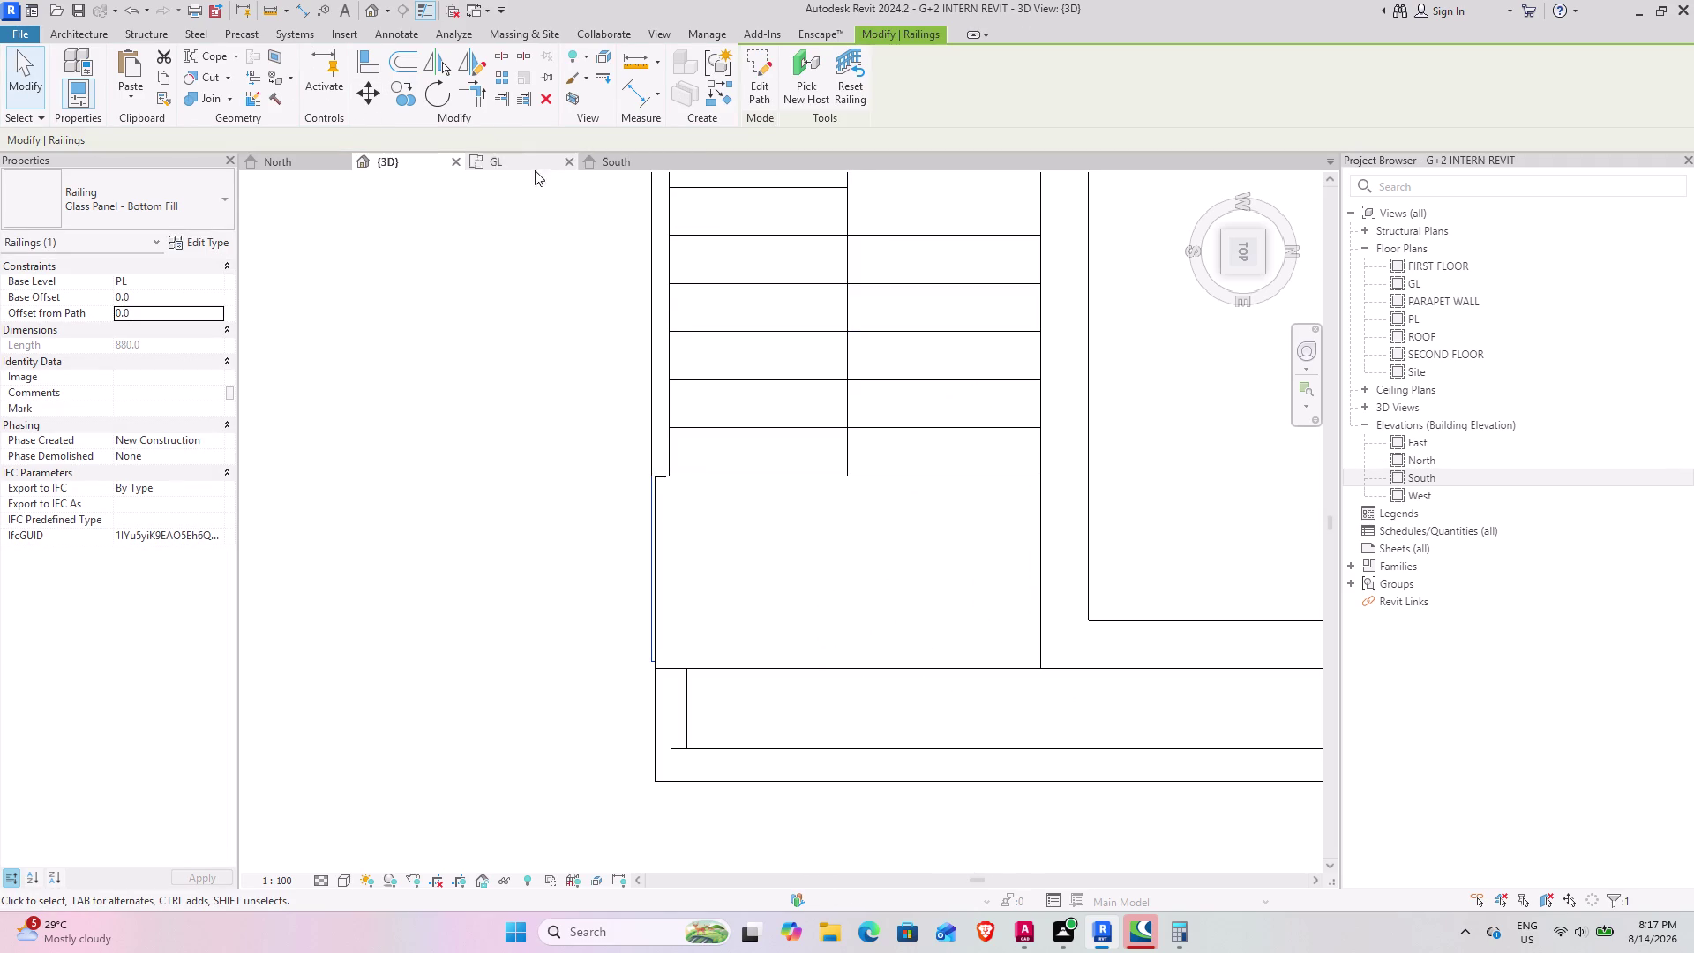
scroll(down, 3)
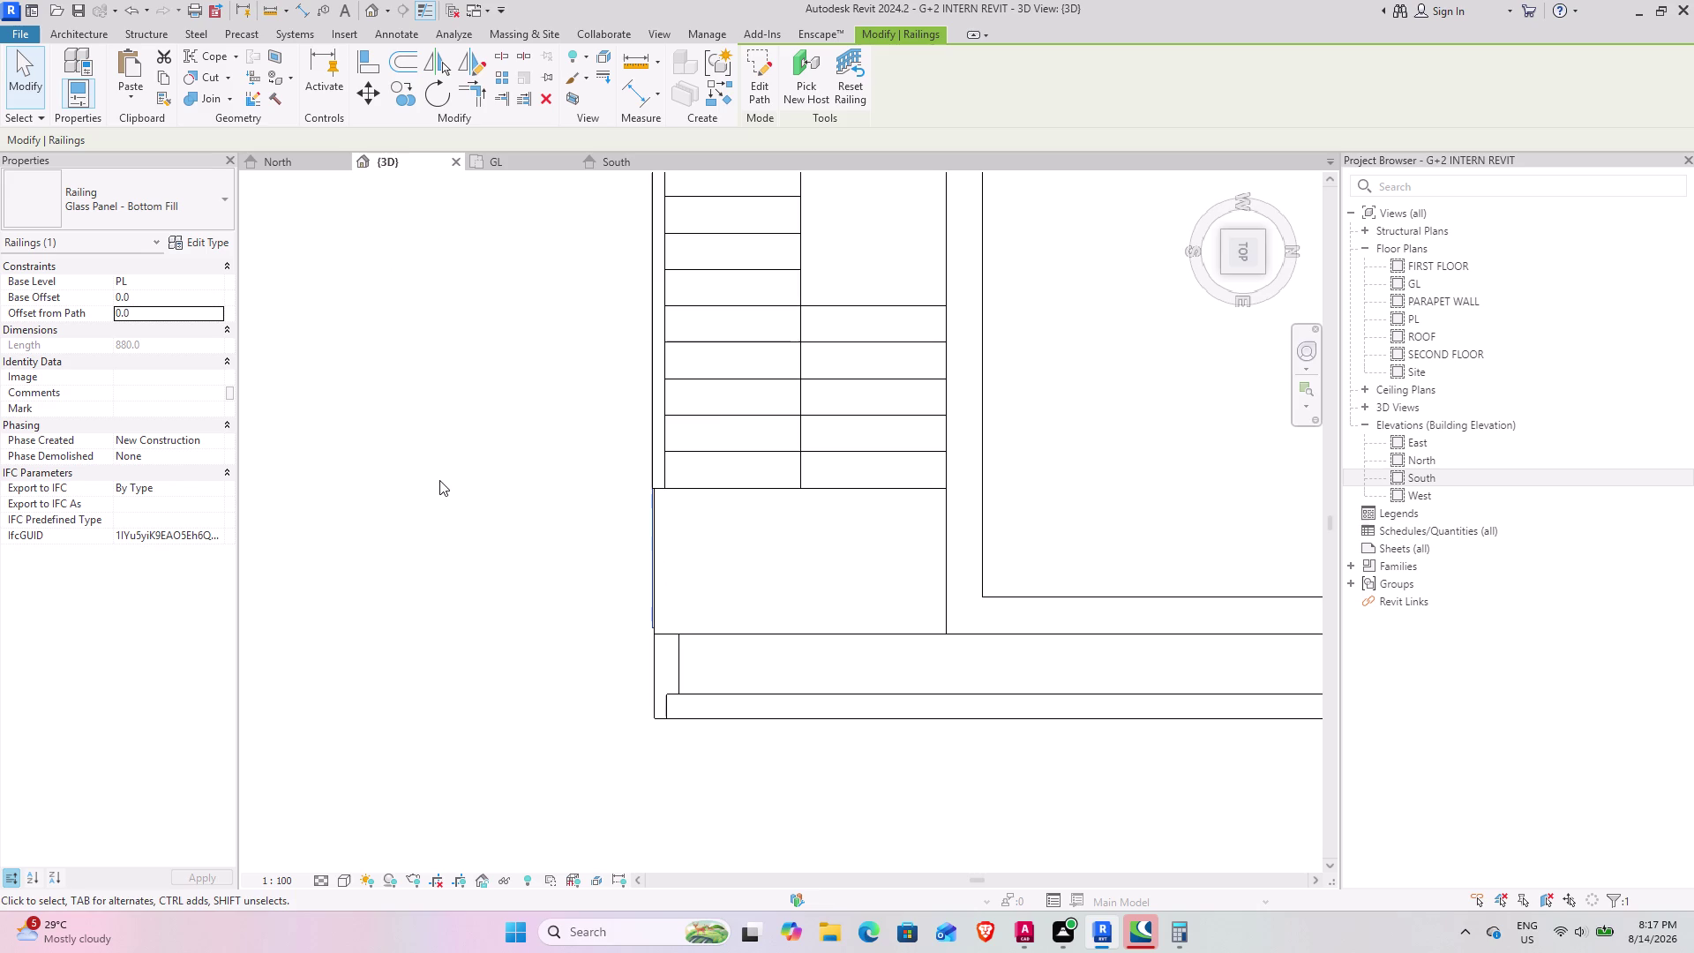
middle_drag(436, 480, 588, 169)
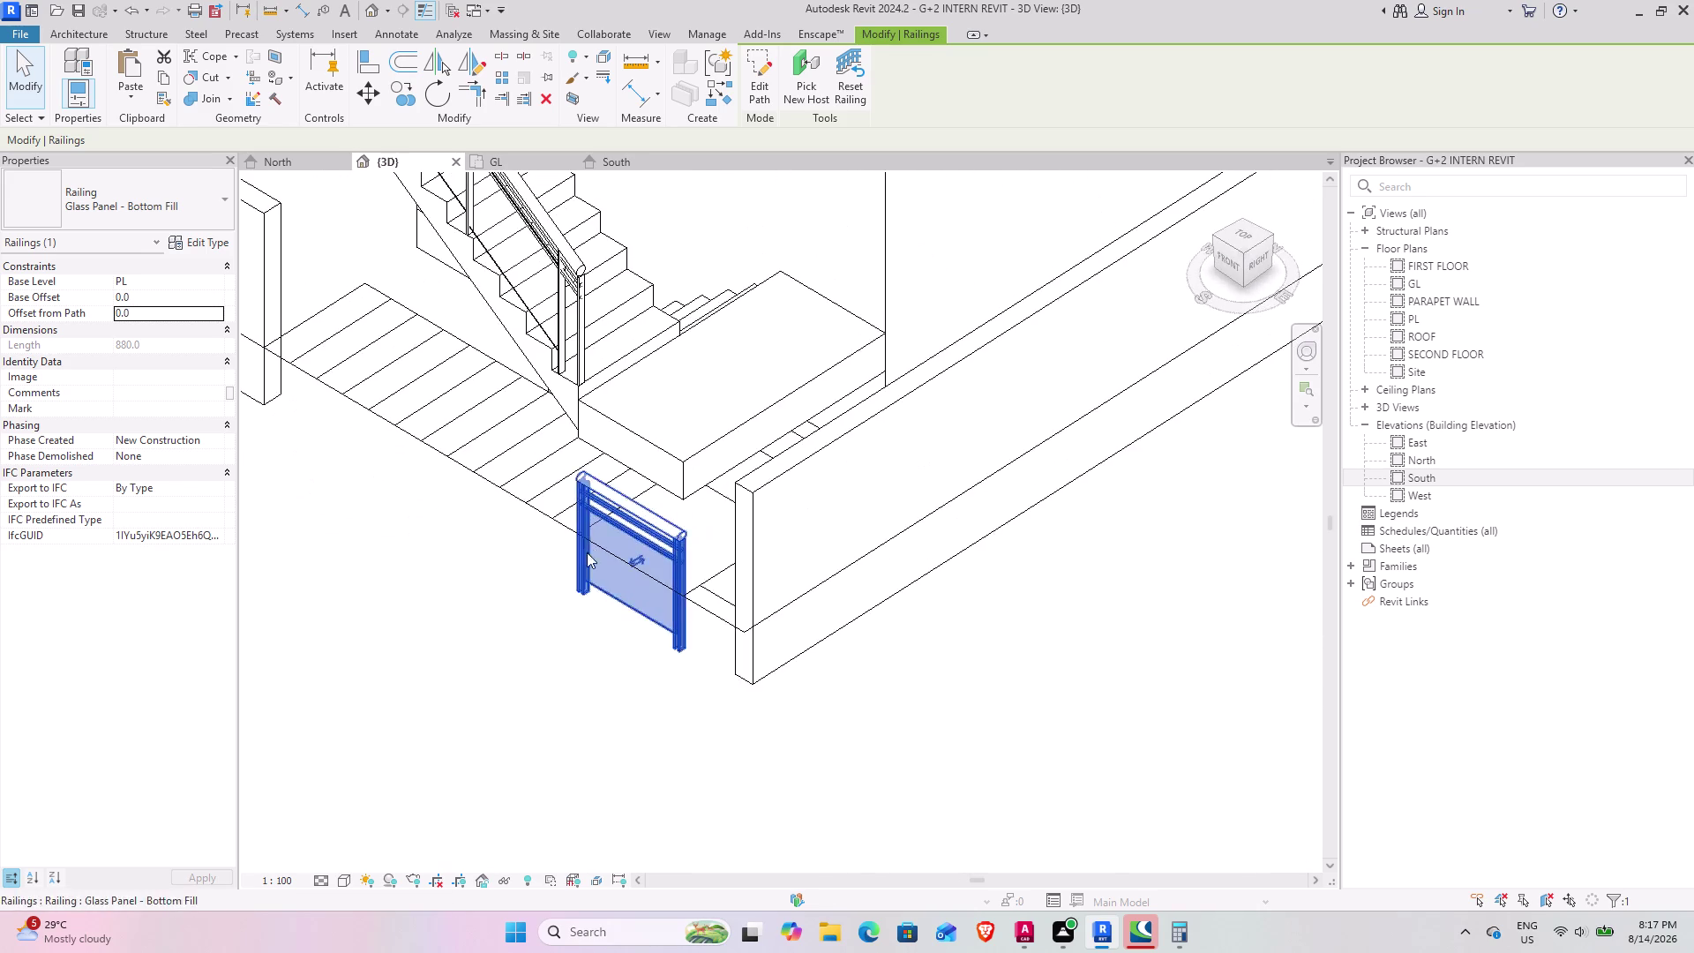
middle_drag(587, 548, 479, 409)
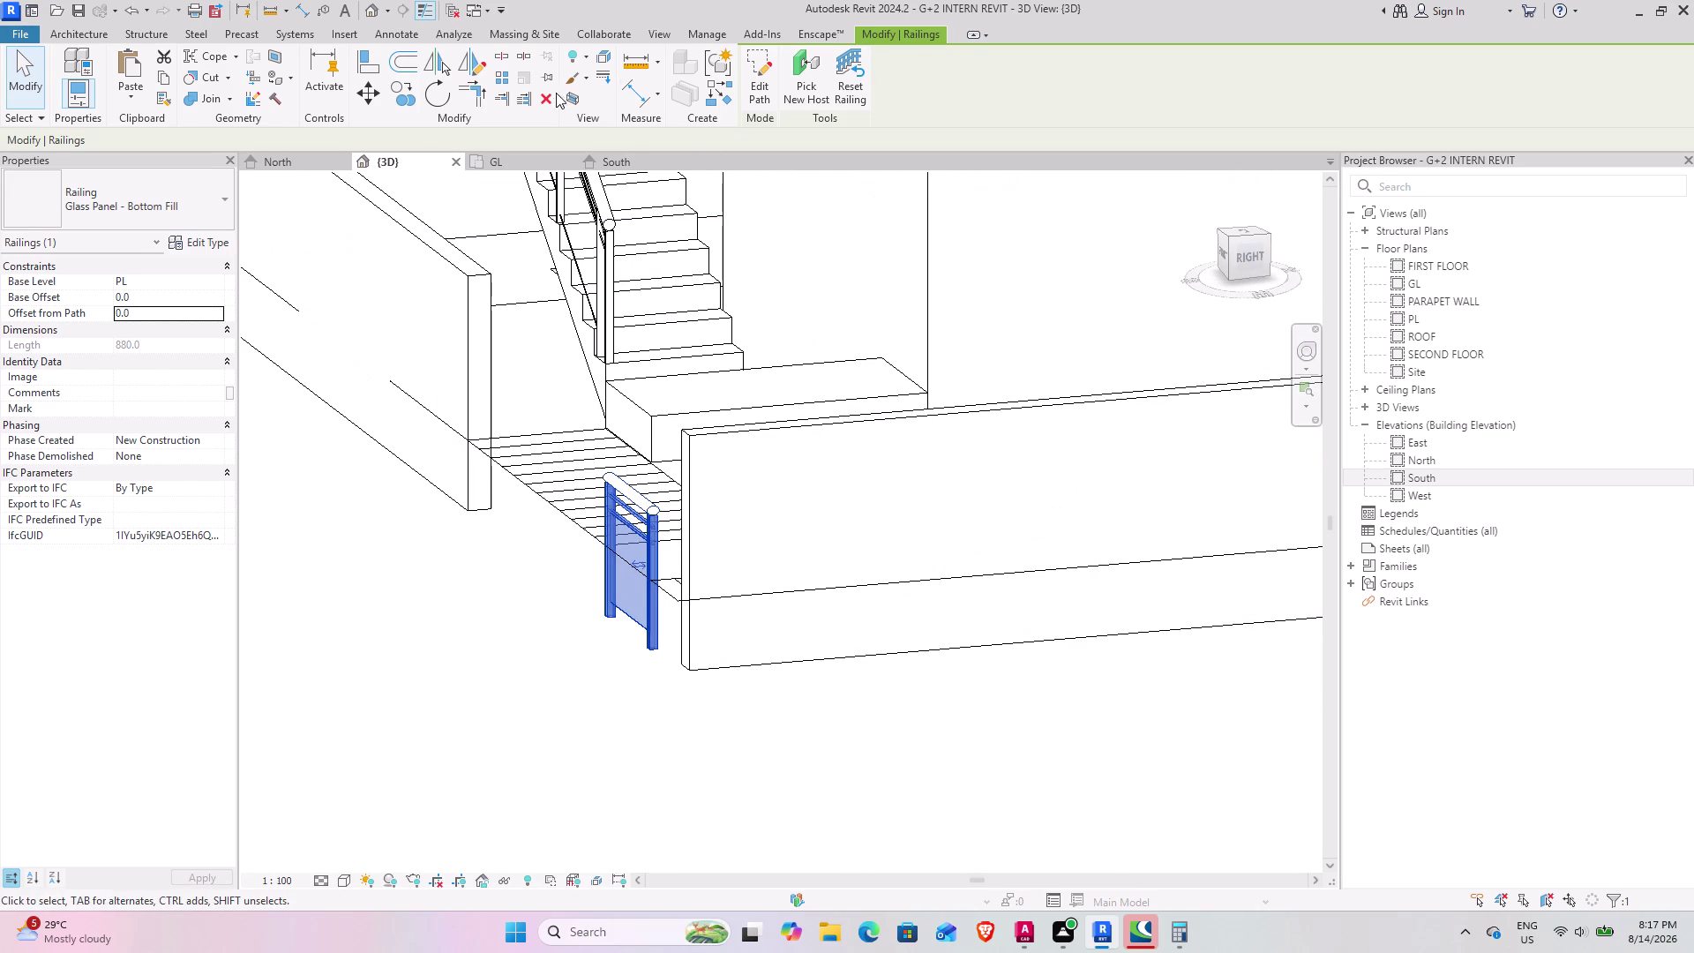
click(552, 97)
scroll(down, 3)
middle_drag(559, 458, 861, 506)
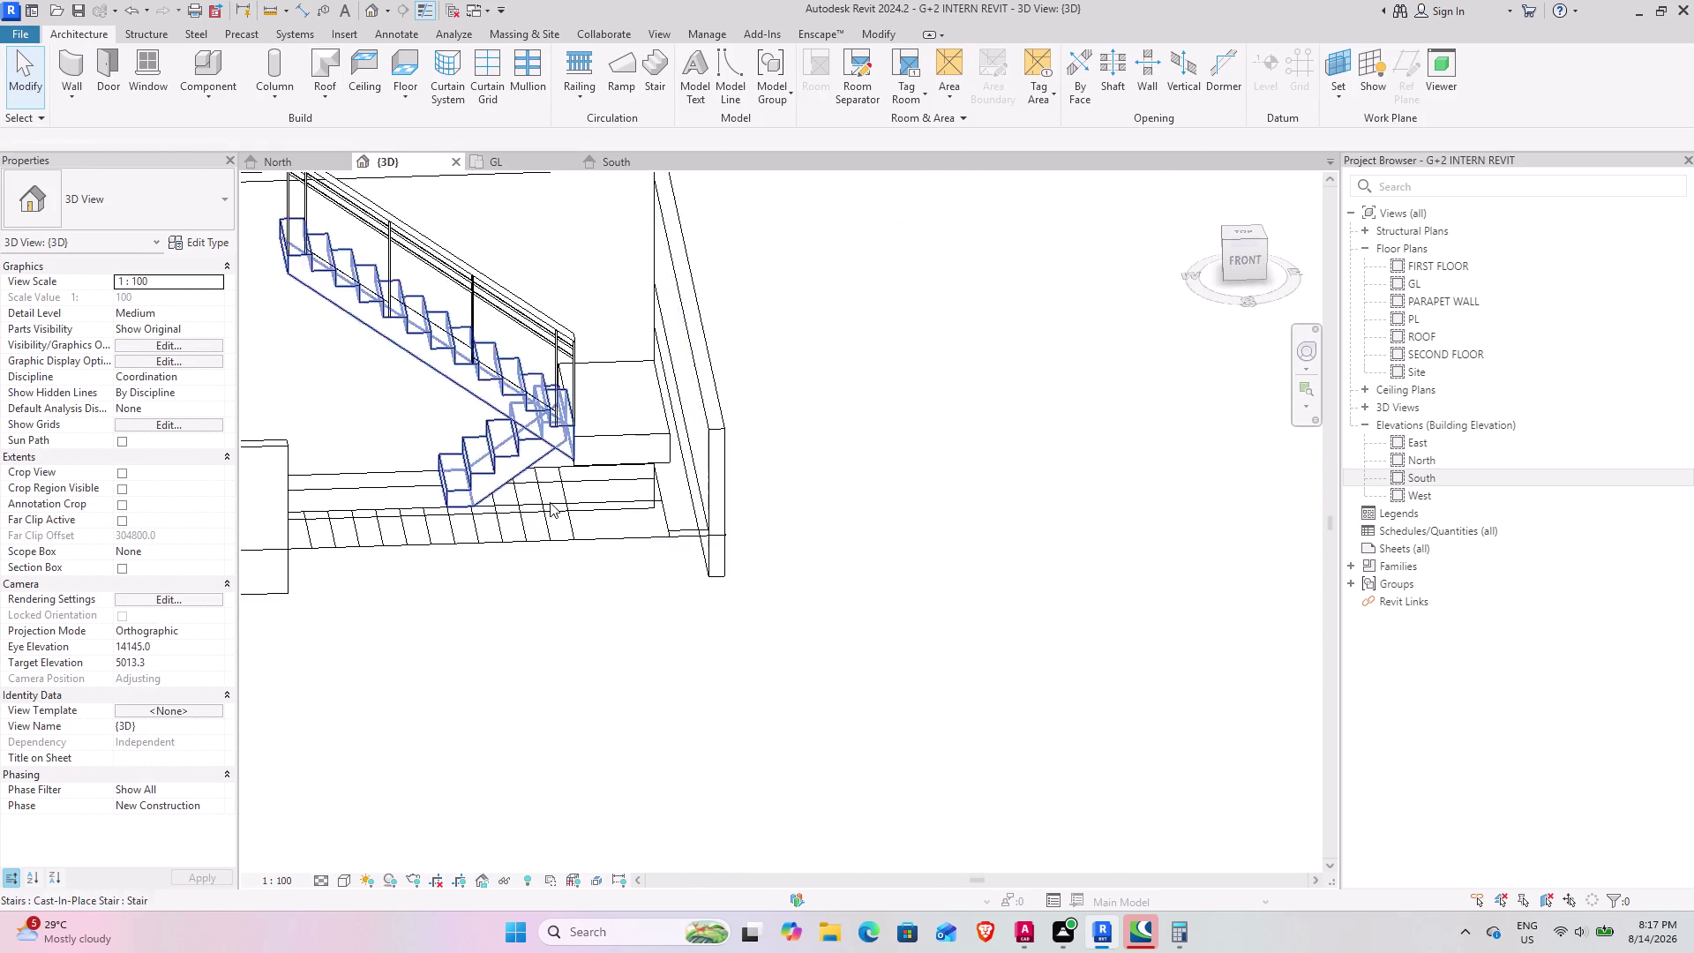
middle_drag(591, 507, 1213, 496)
middle_drag(1045, 497, 825, 439)
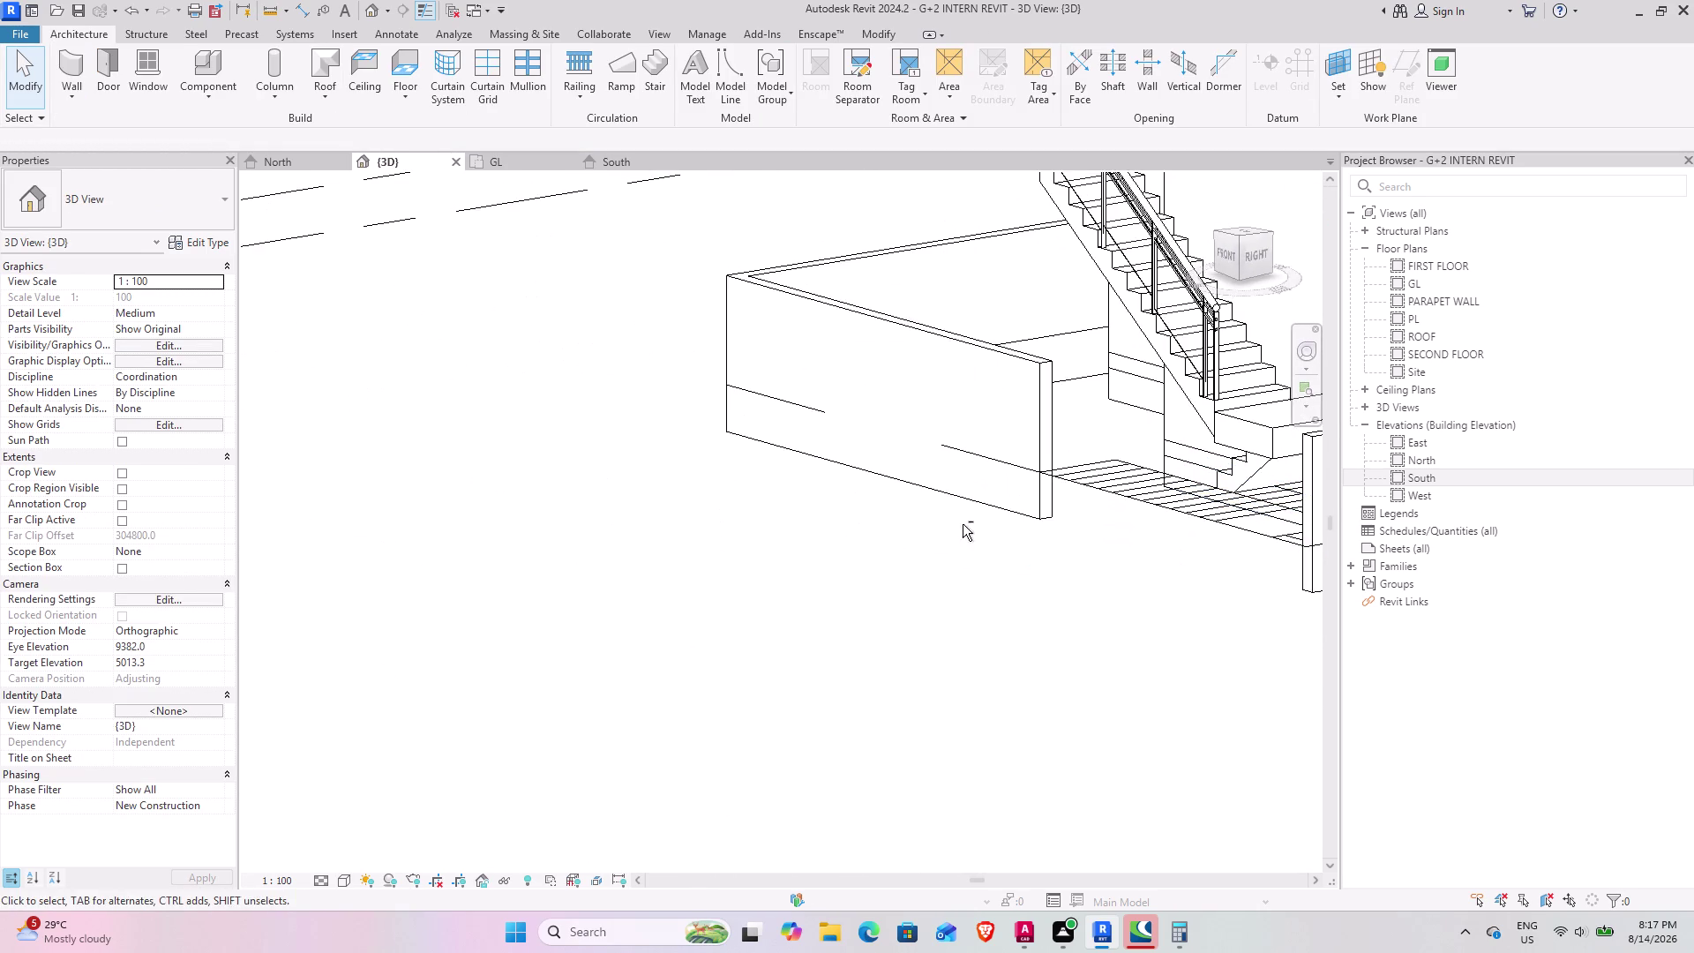
middle_drag(985, 518, 1197, 463)
middle_drag(1089, 525, 837, 557)
middle_drag(784, 579, 783, 579)
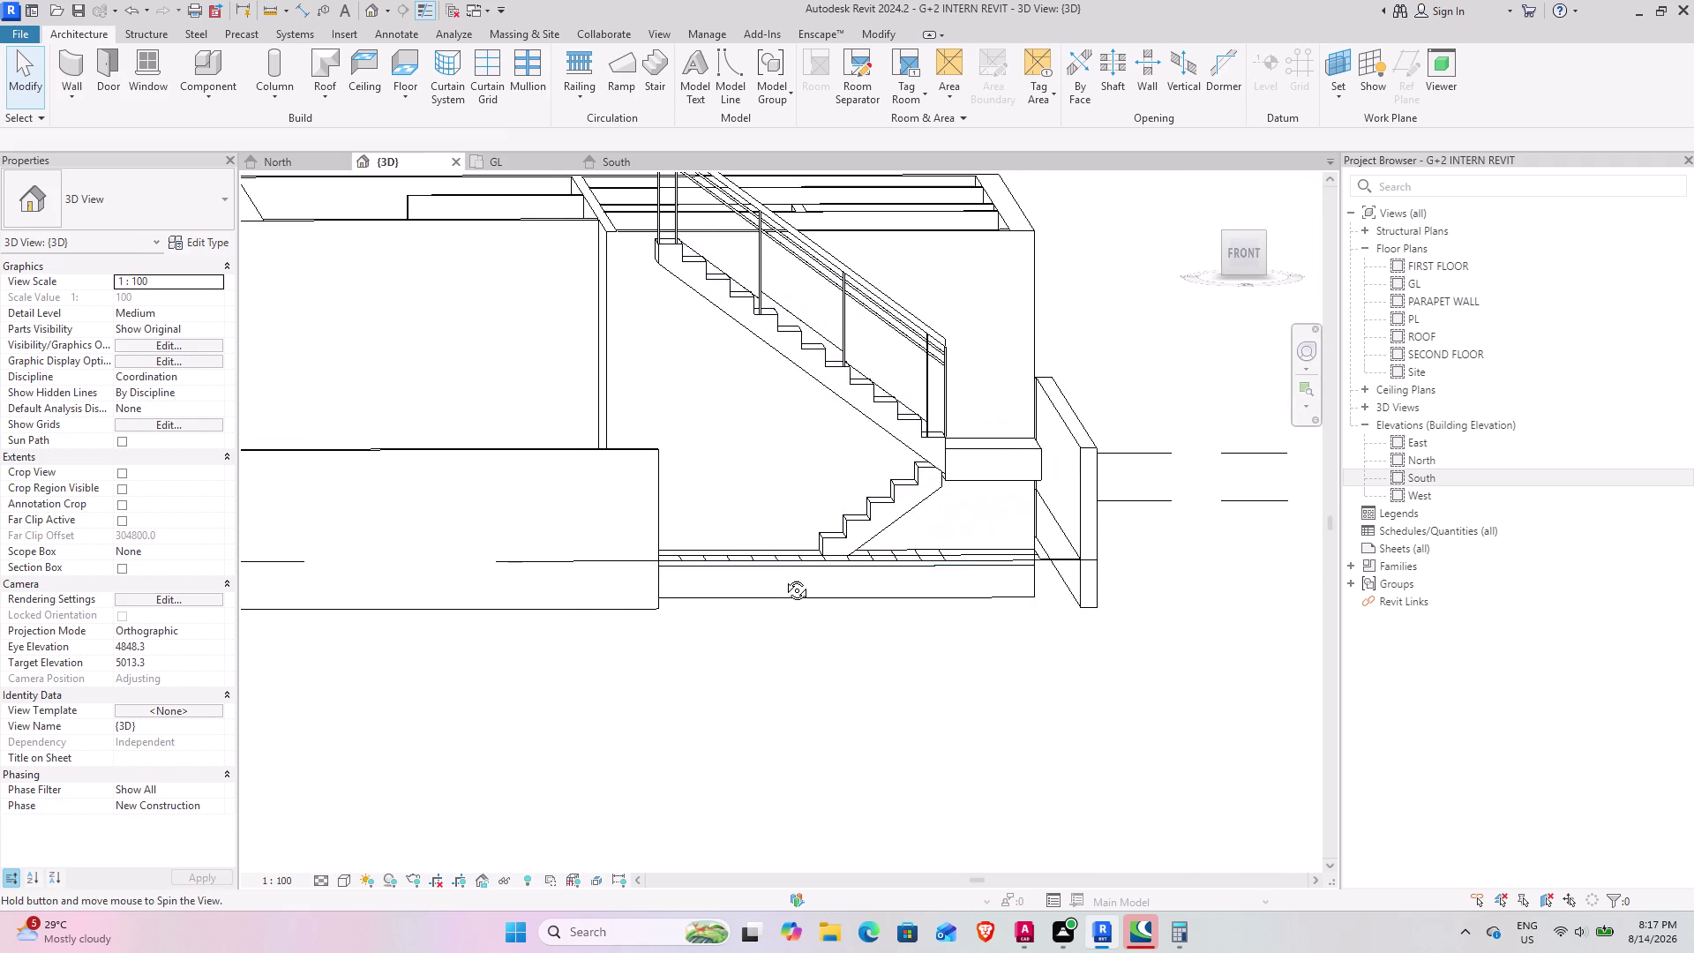
middle_drag(783, 579, 786, 646)
middle_drag(796, 671, 801, 685)
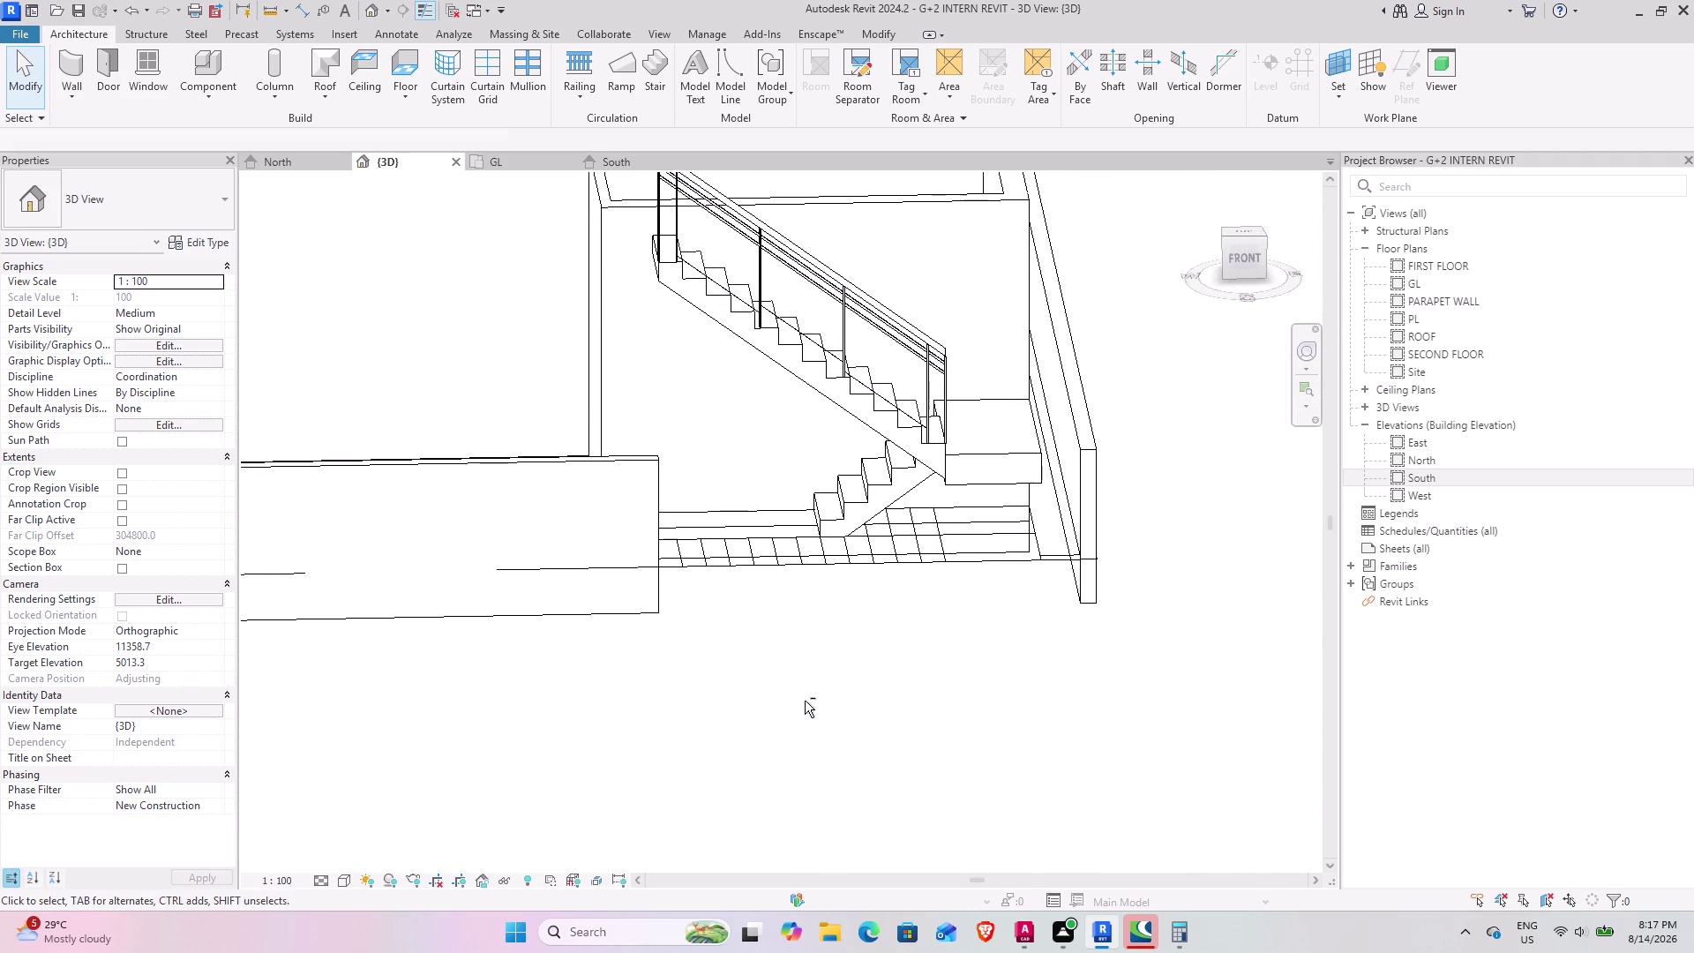
middle_drag(963, 582, 721, 573)
middle_drag(1155, 581, 1298, 518)
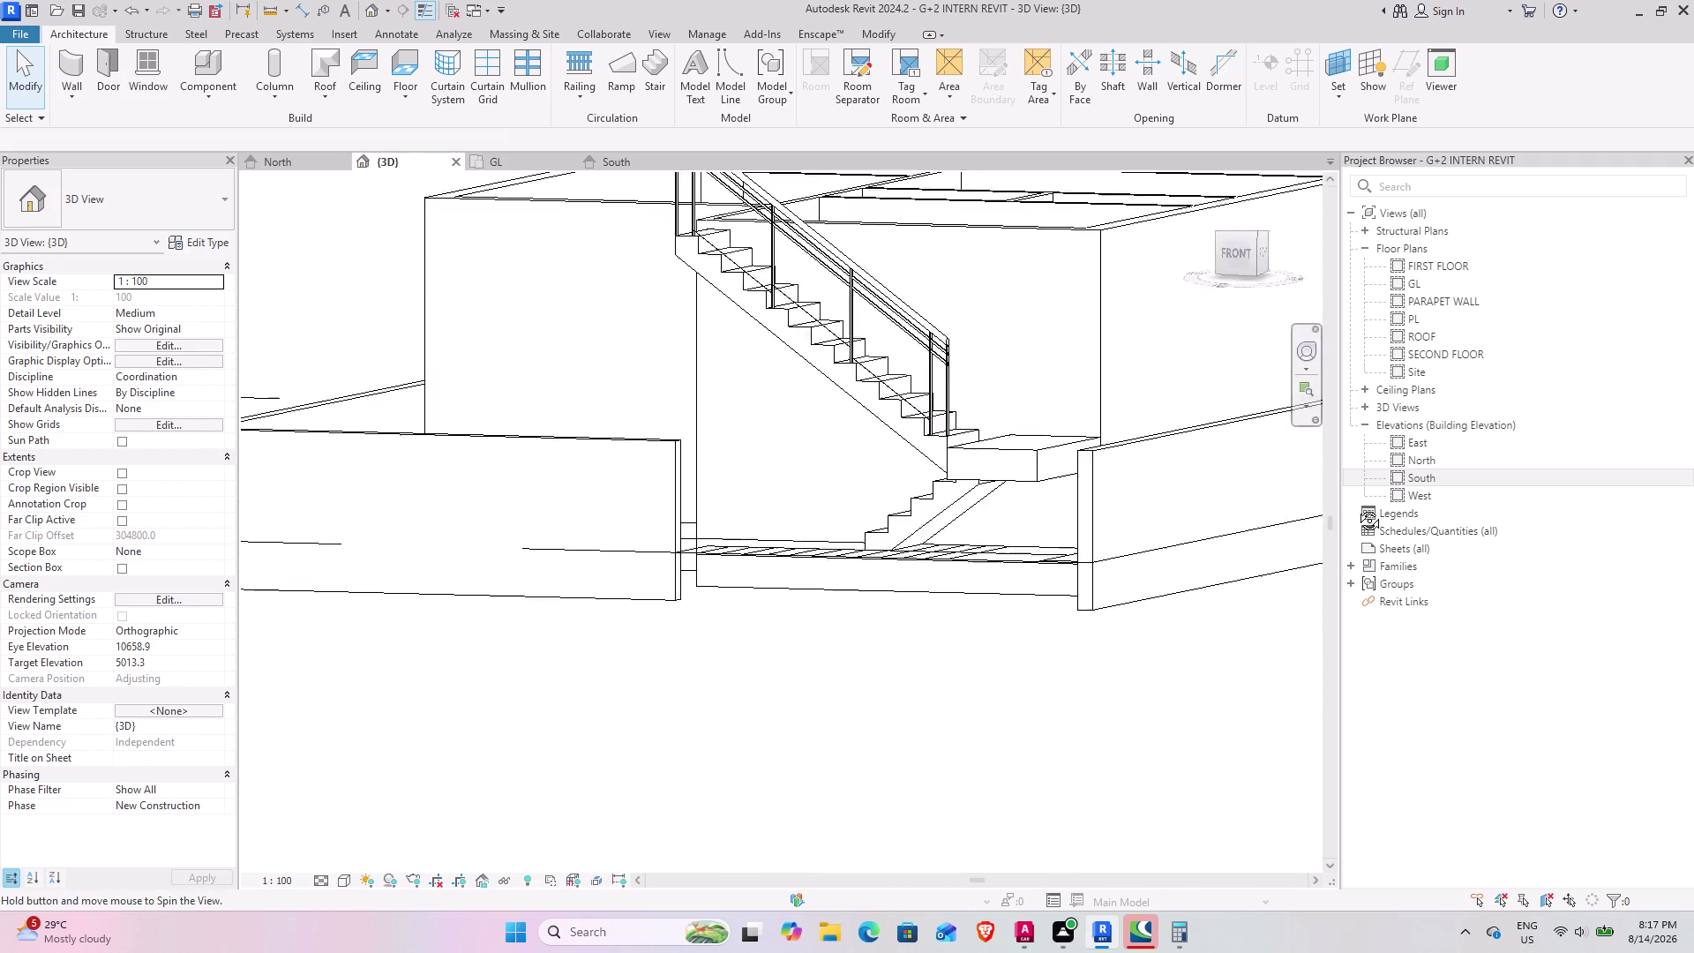
middle_drag(1298, 517, 1379, 500)
middle_drag(1019, 600, 1068, 586)
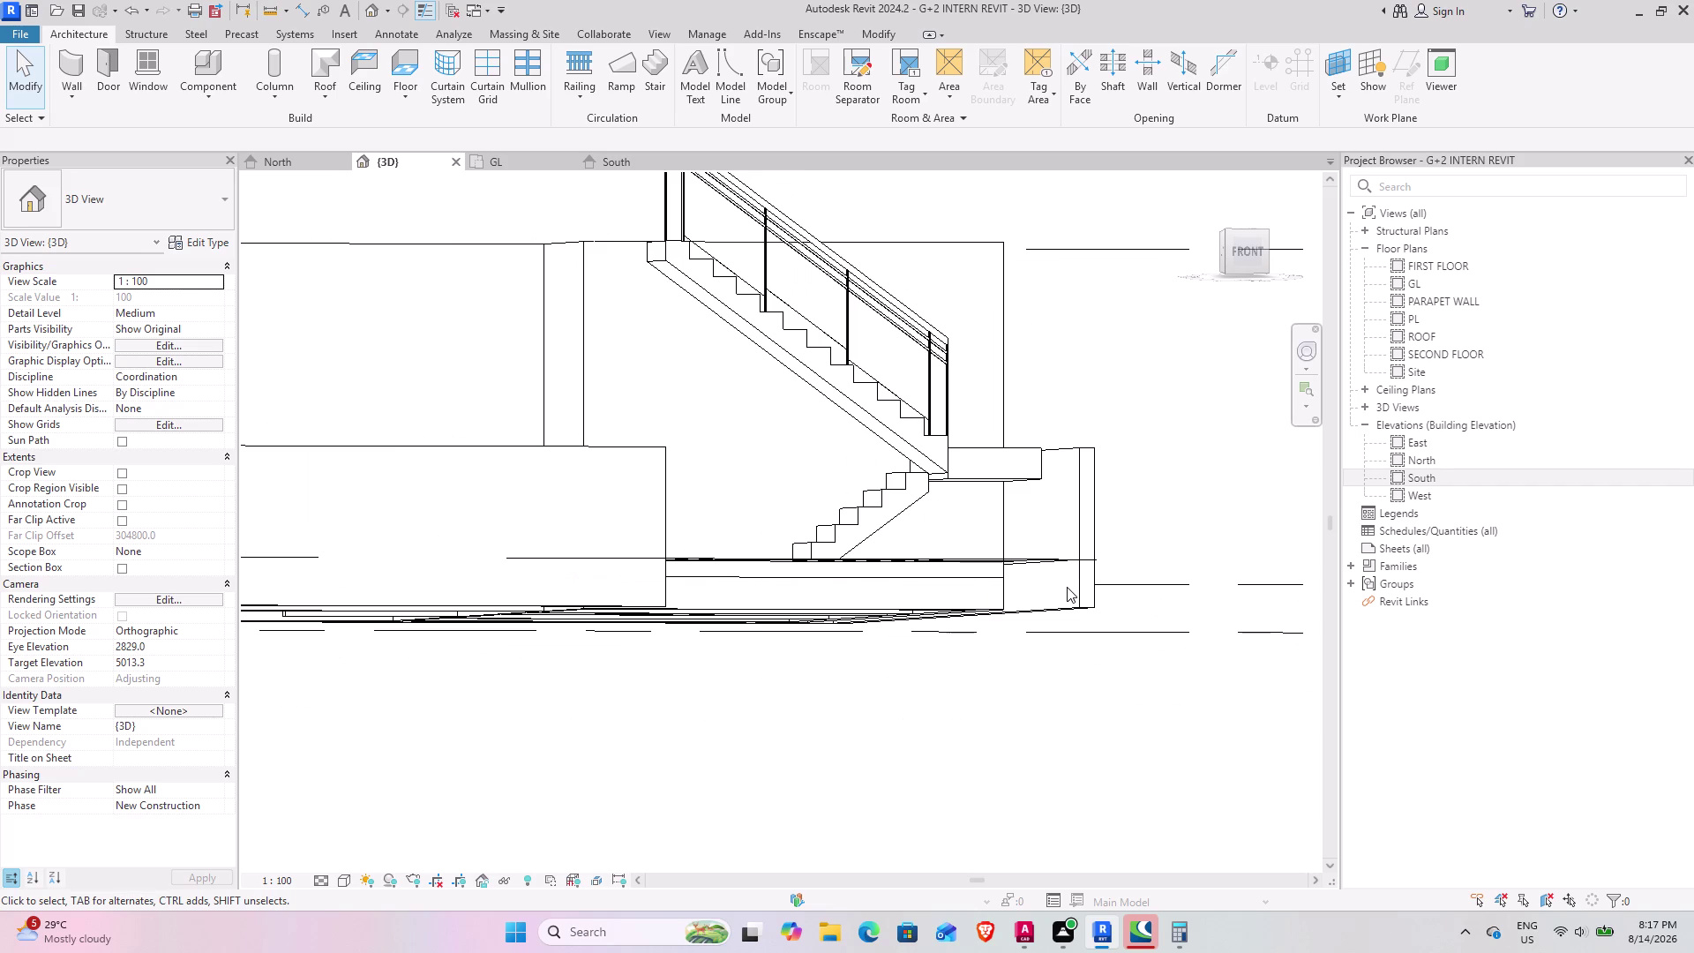
scroll(down, 3)
middle_drag(973, 501, 933, 501)
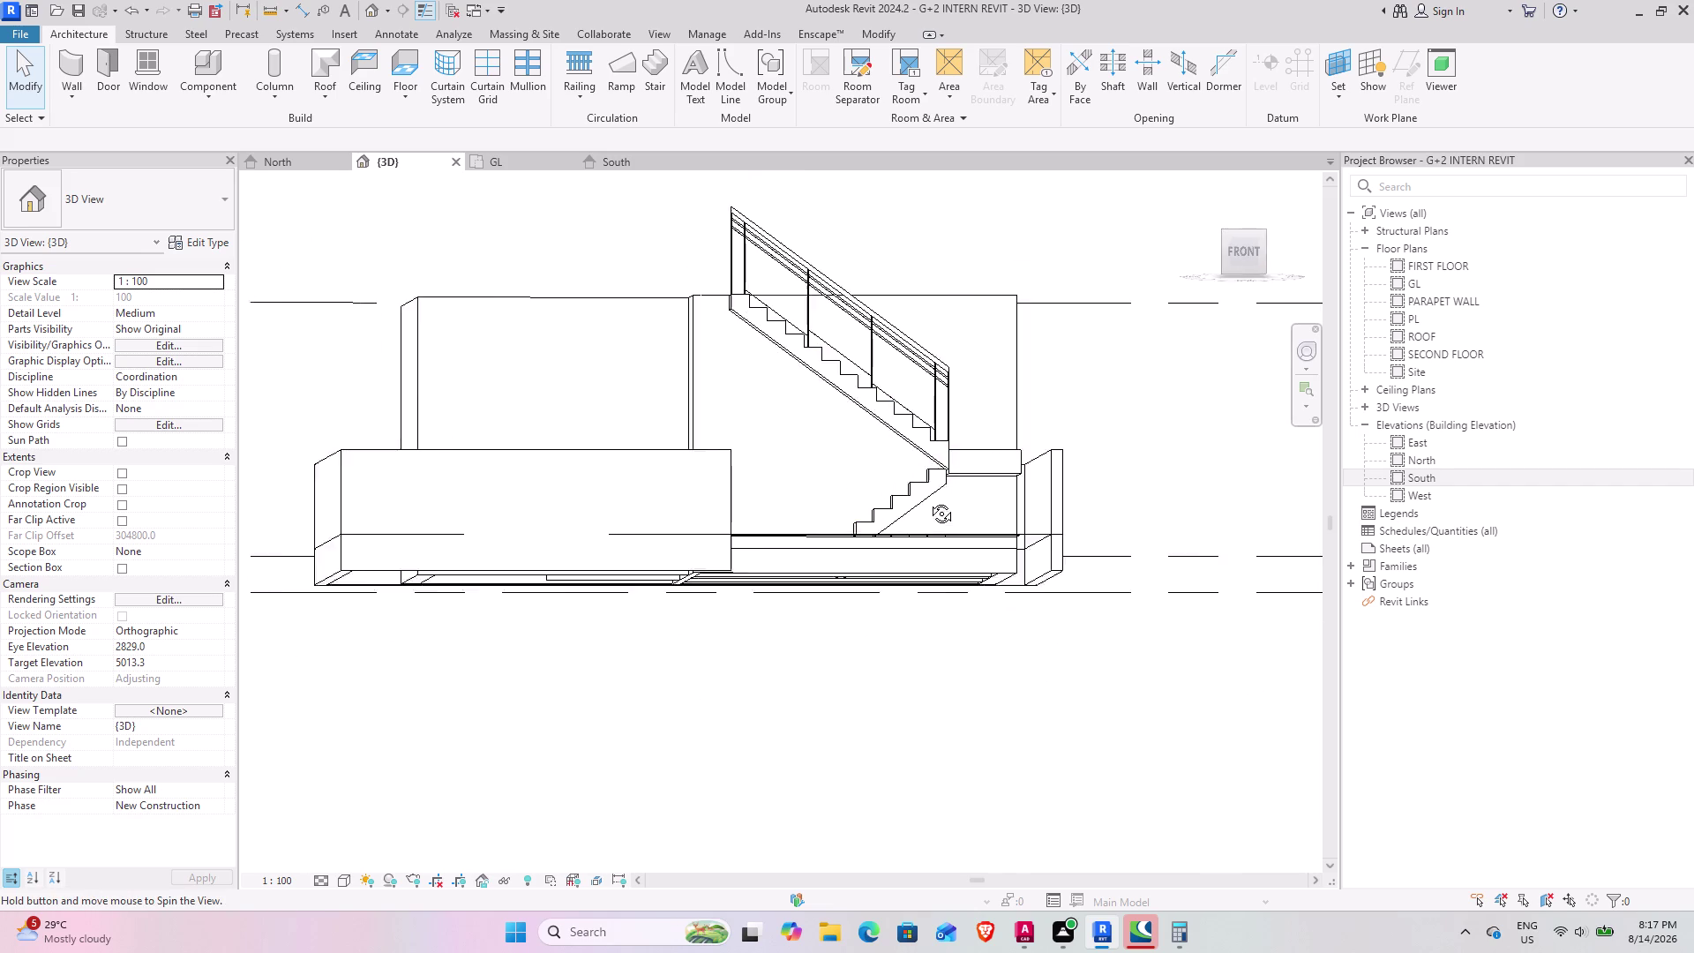
middle_drag(934, 501, 932, 514)
scroll(up, 3)
middle_drag(1037, 465, 834, 567)
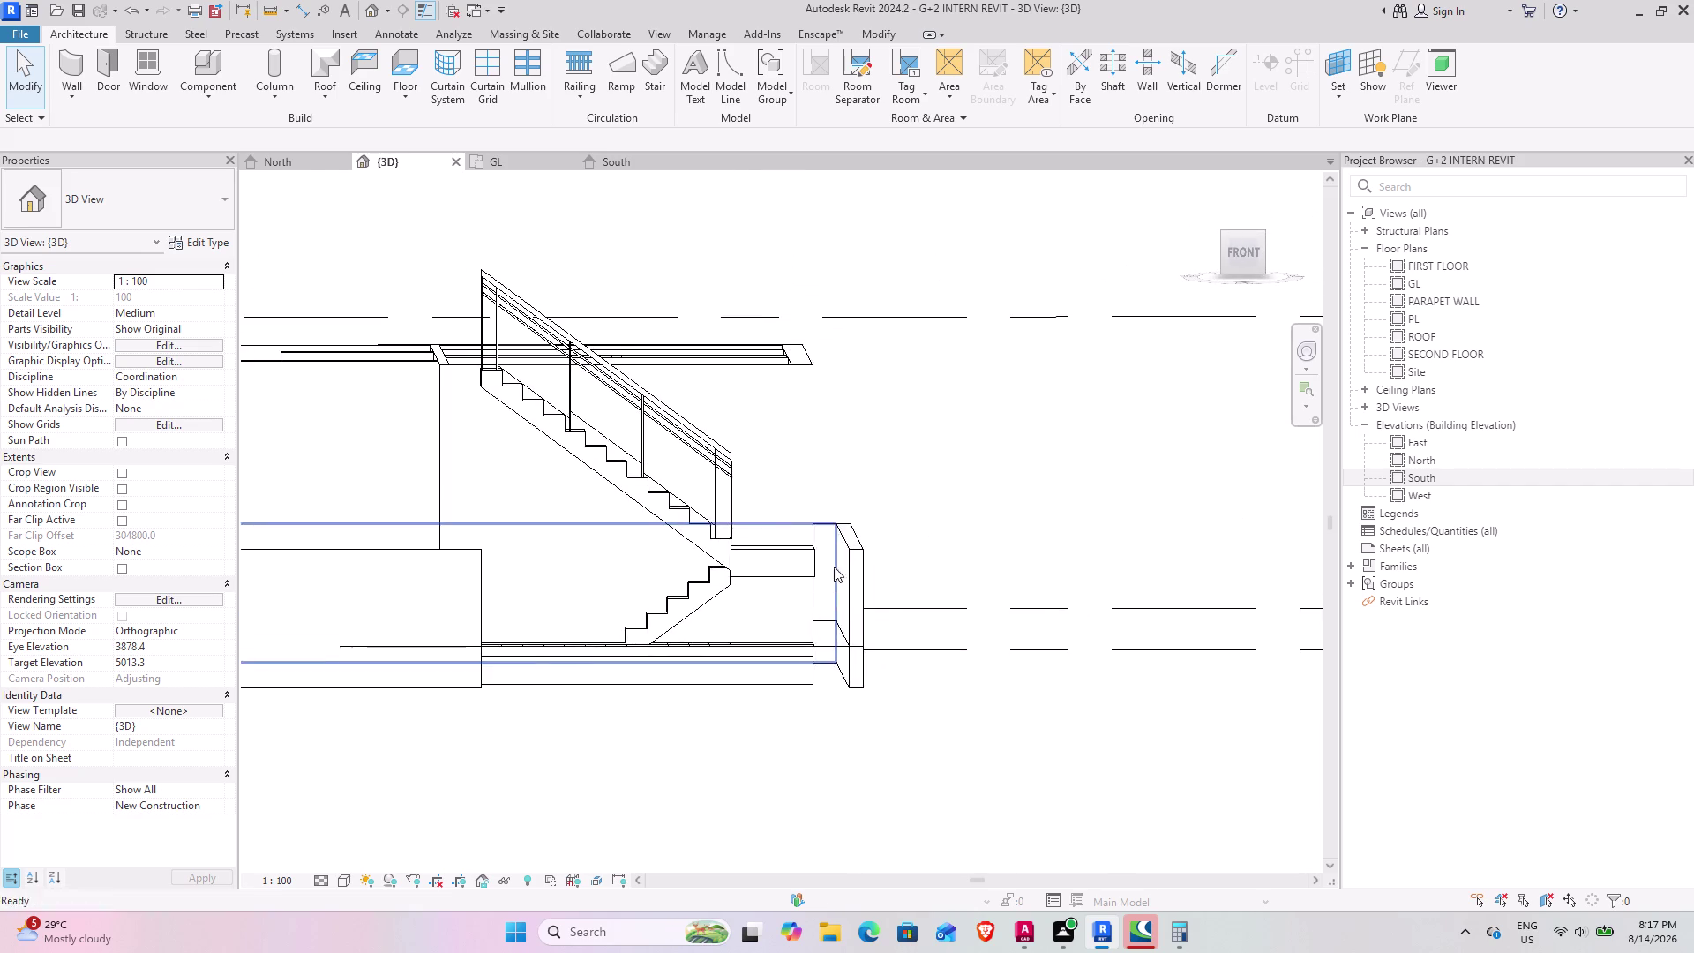
middle_drag(809, 546, 775, 612)
scroll(up, 3)
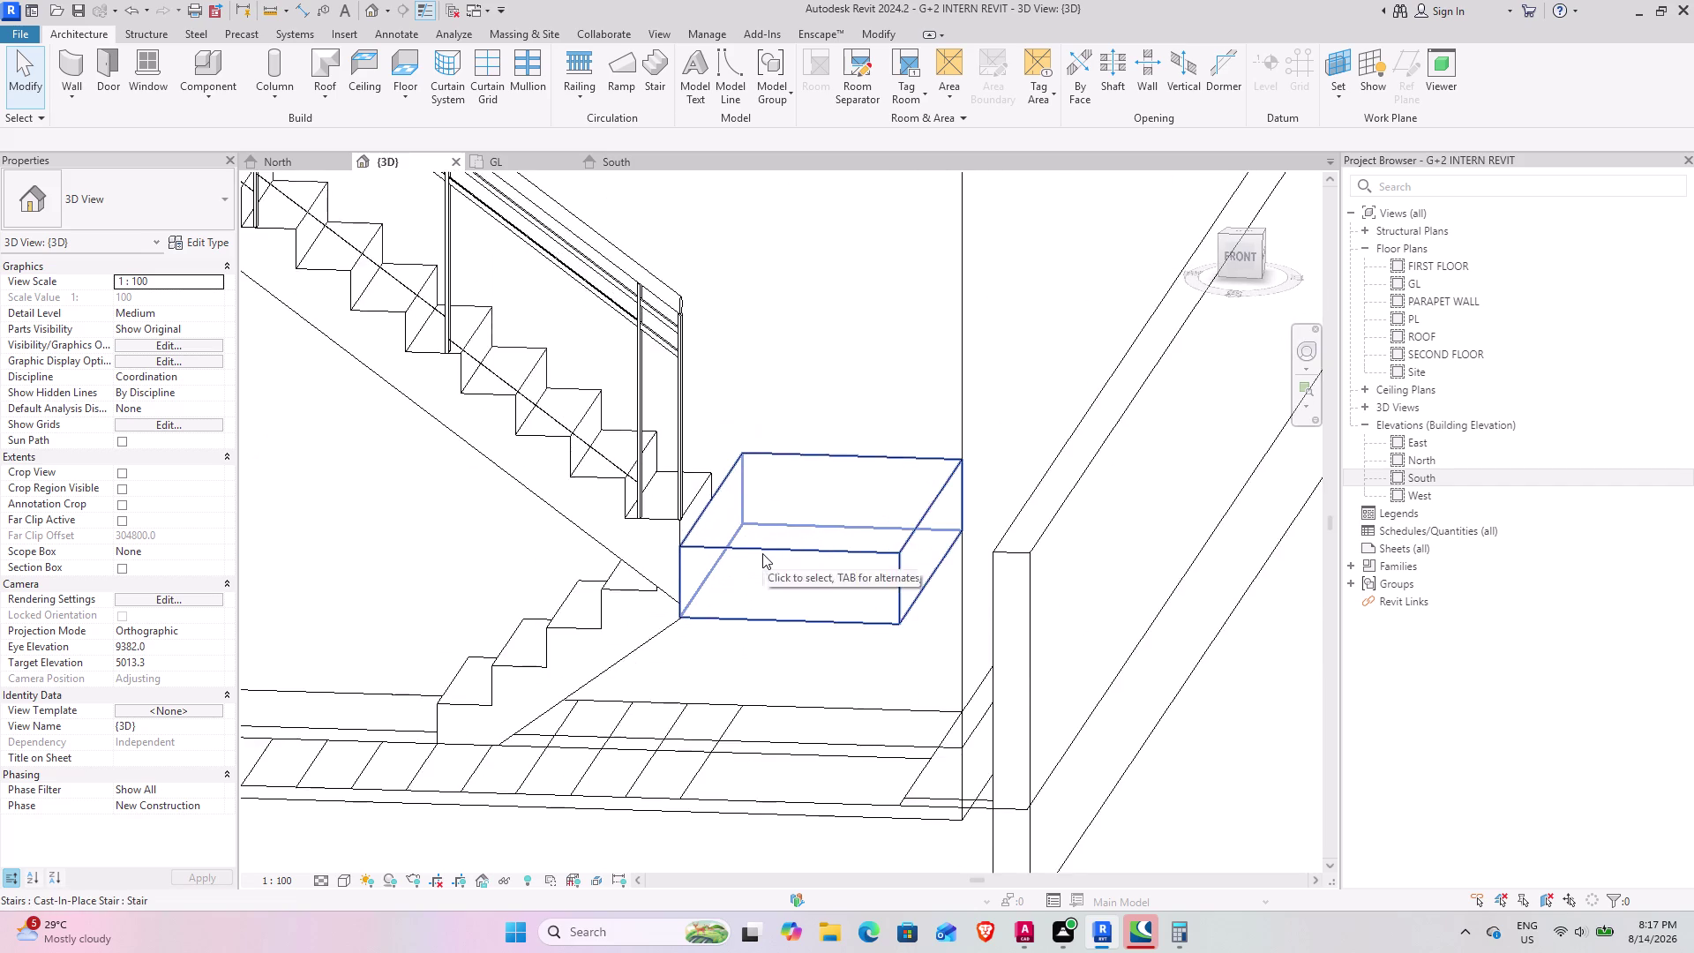
scroll(up, 3)
scroll(down, 3)
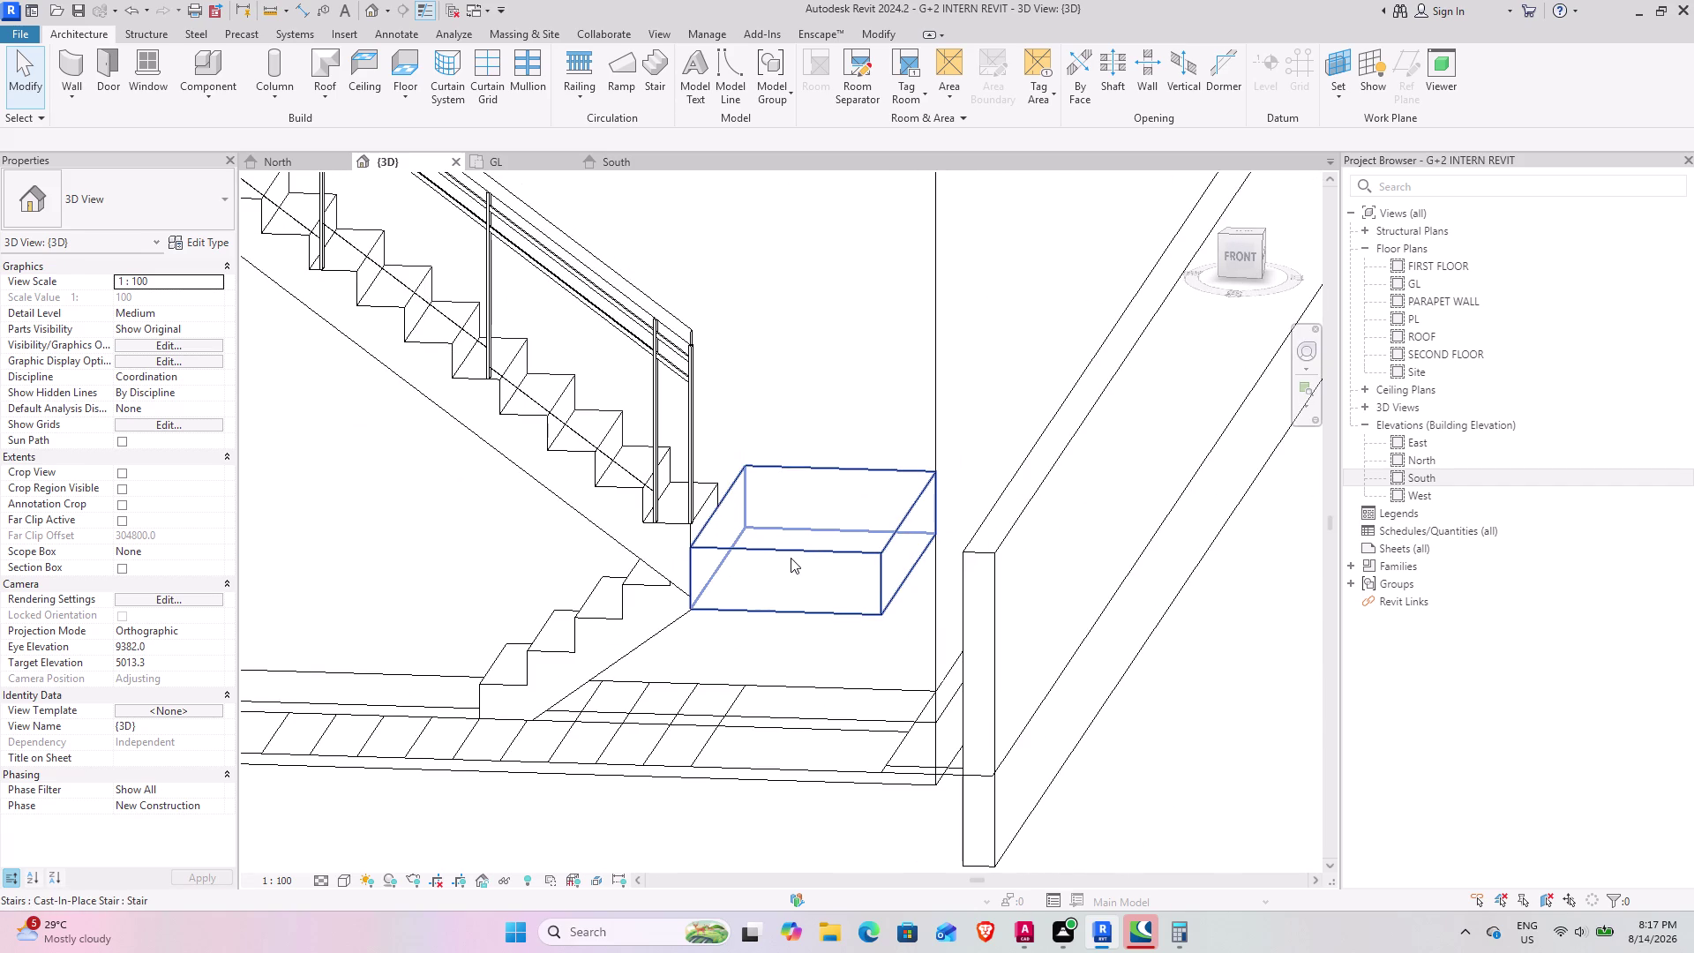
click(791, 558)
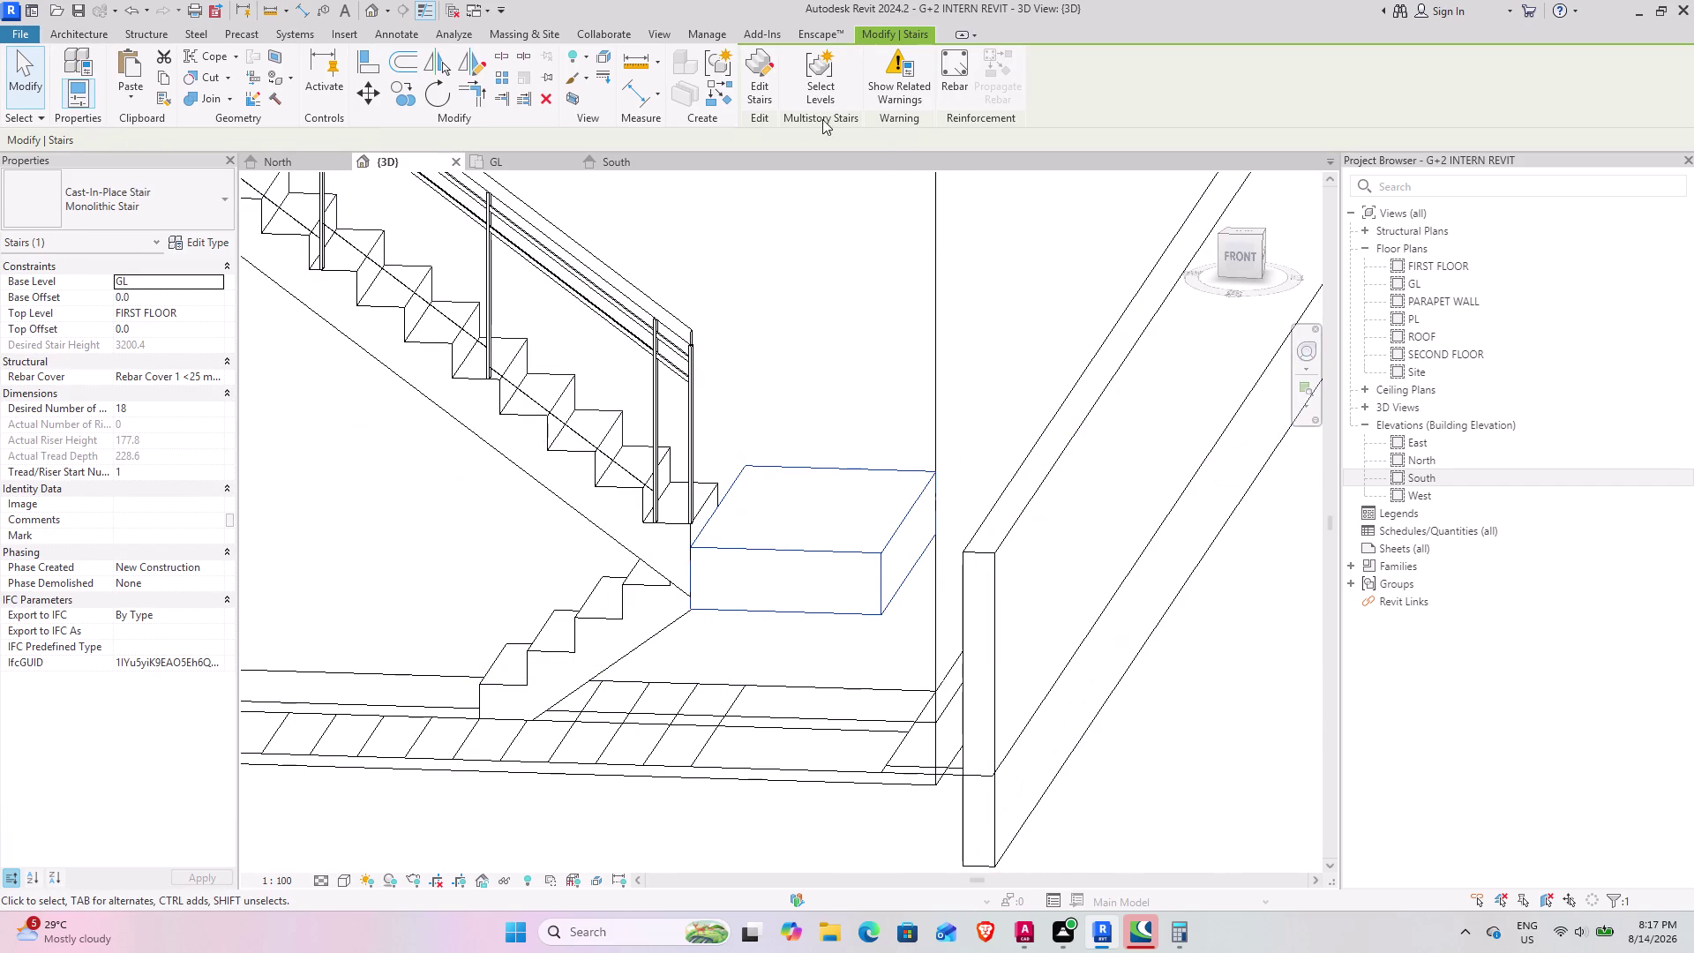
Enter stair editing and bring the stair into view in the GL floor plan.
click(759, 86)
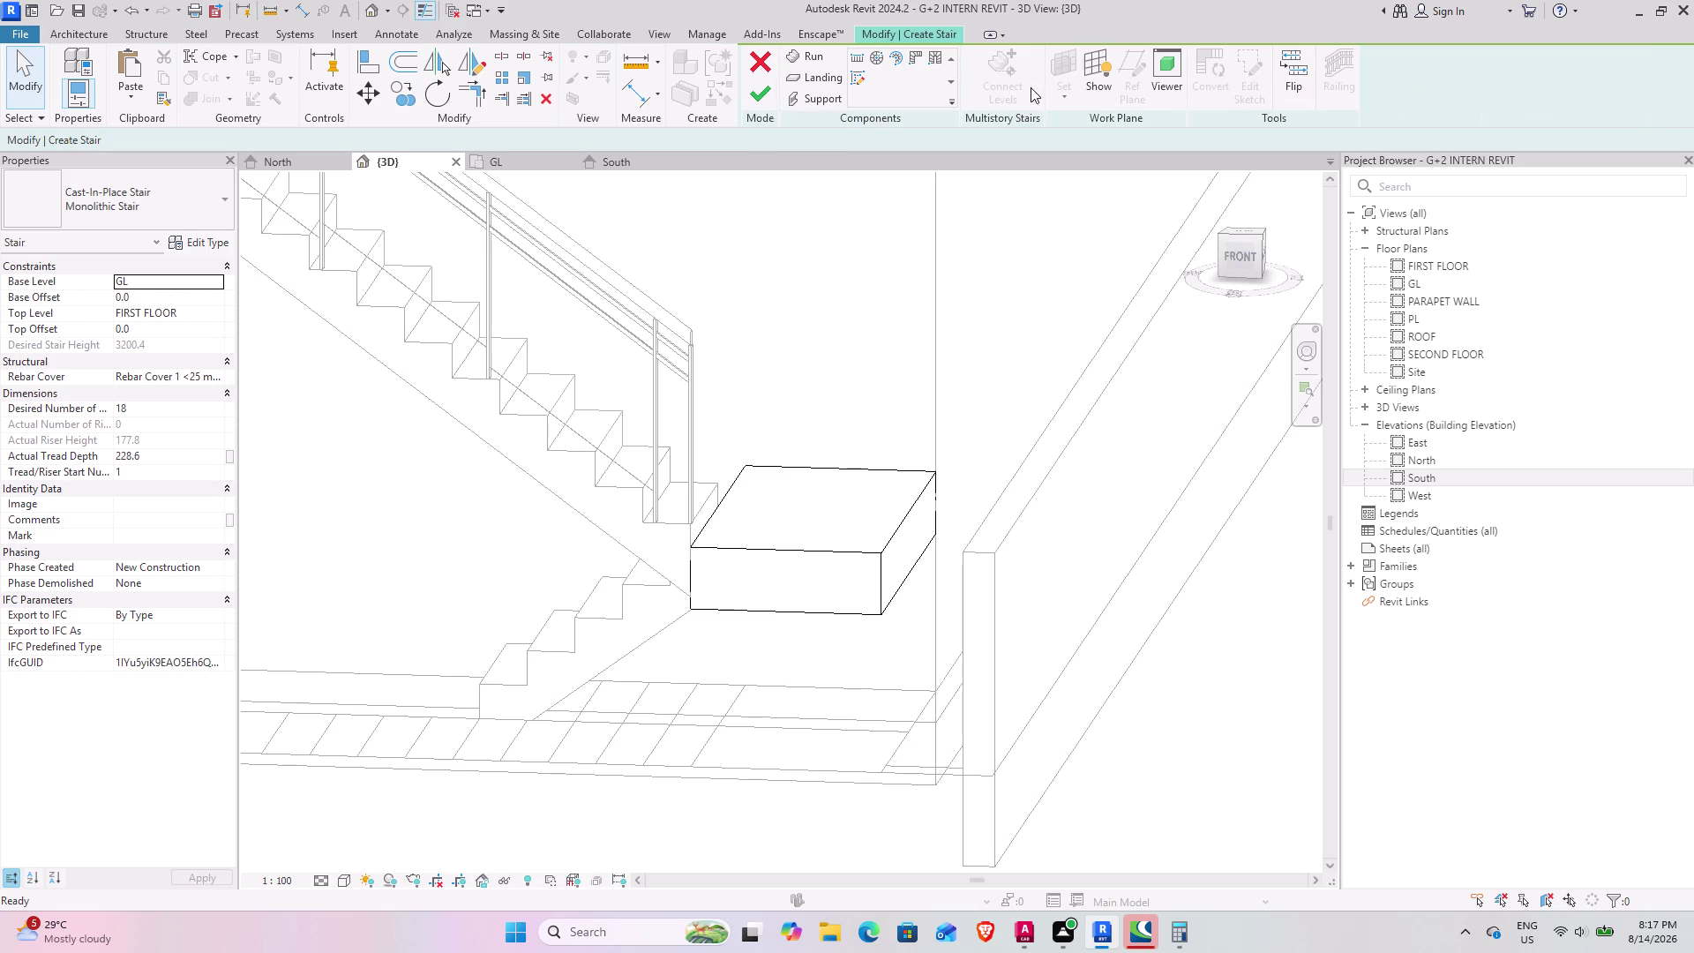
click(1339, 77)
click(1339, 77)
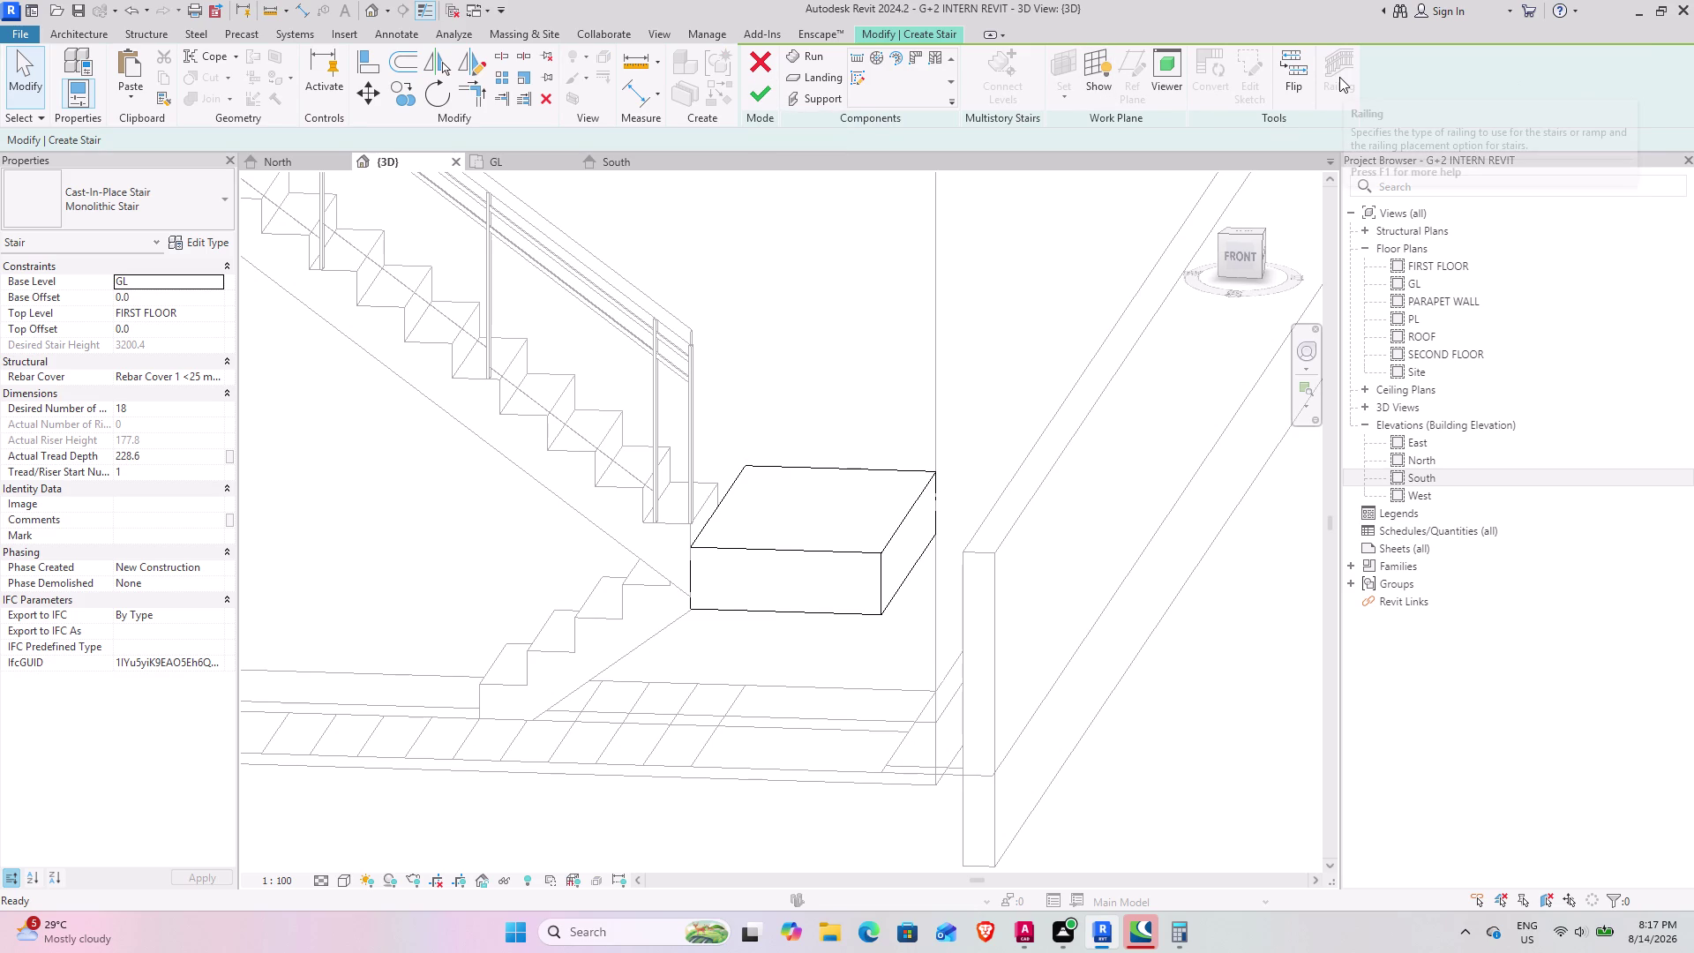
click(507, 161)
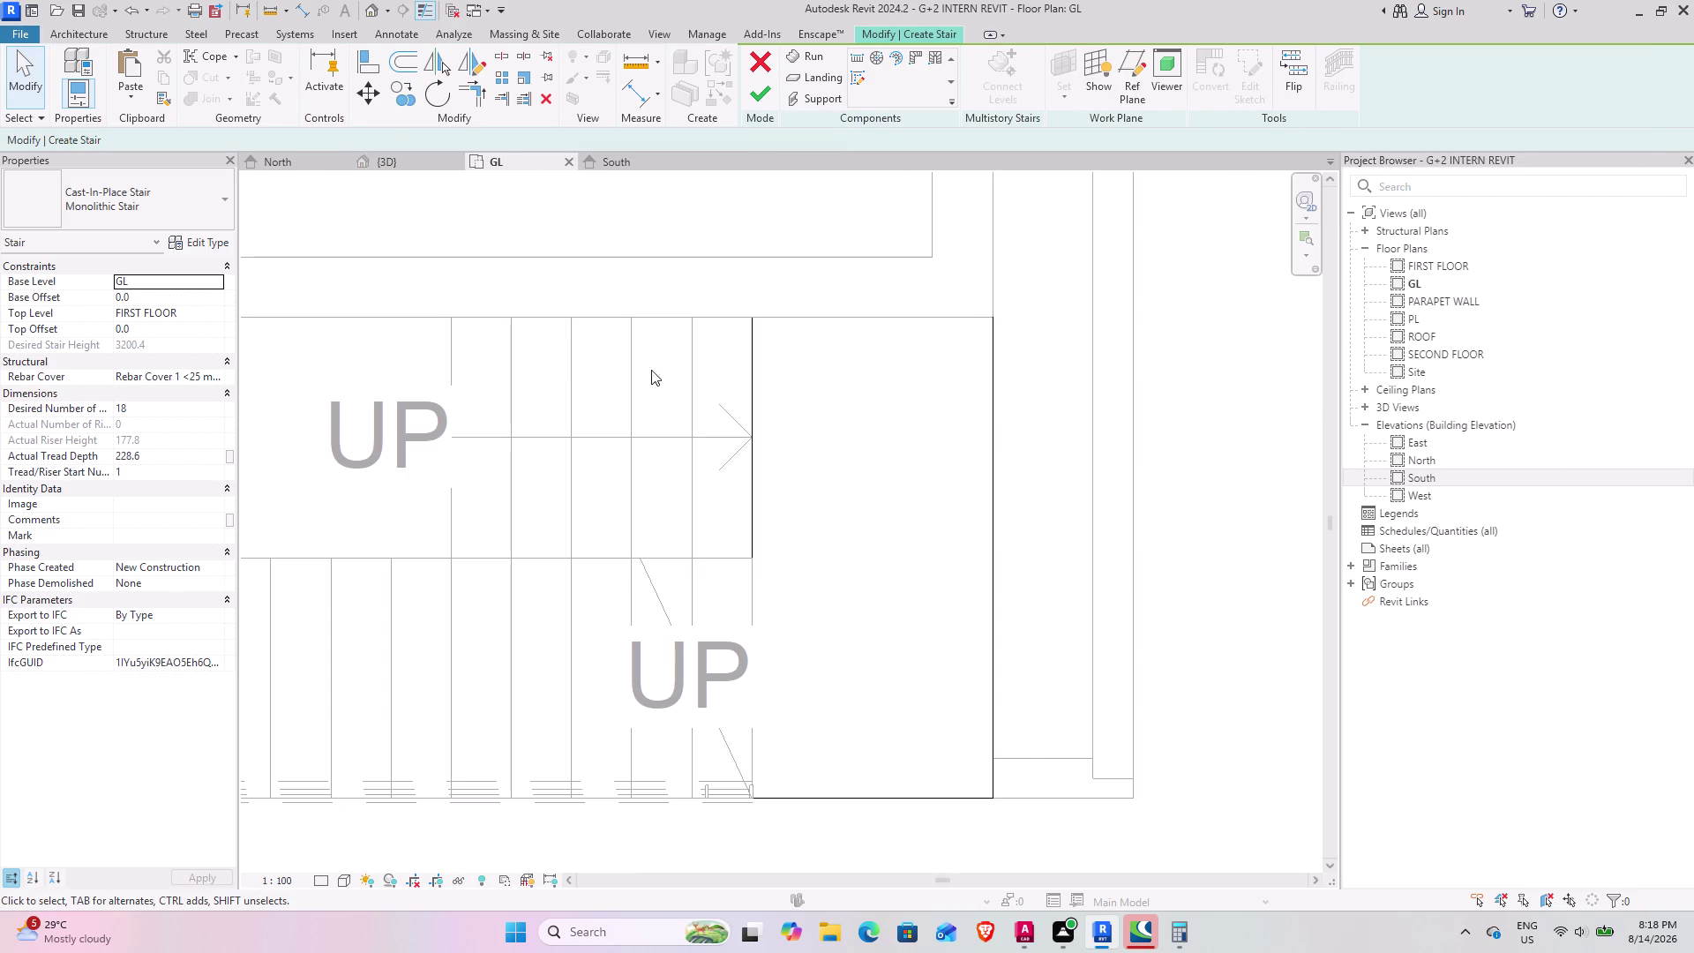
scroll(down, 3)
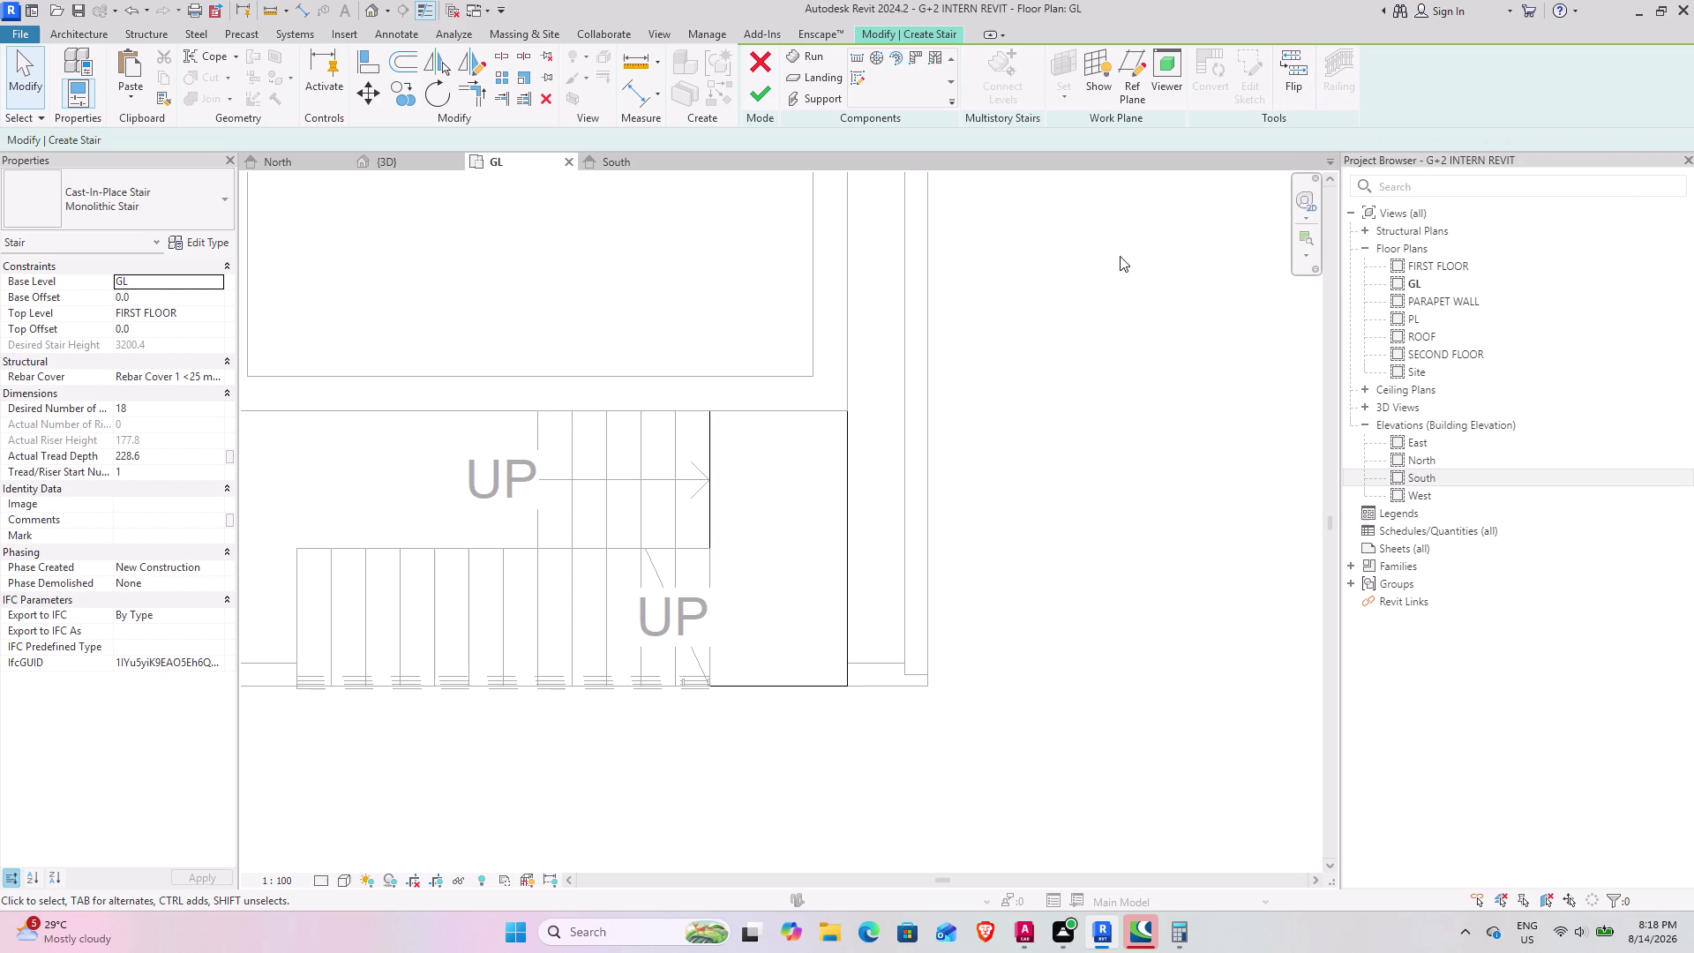
scroll(down, 3)
middle_drag(706, 469, 805, 419)
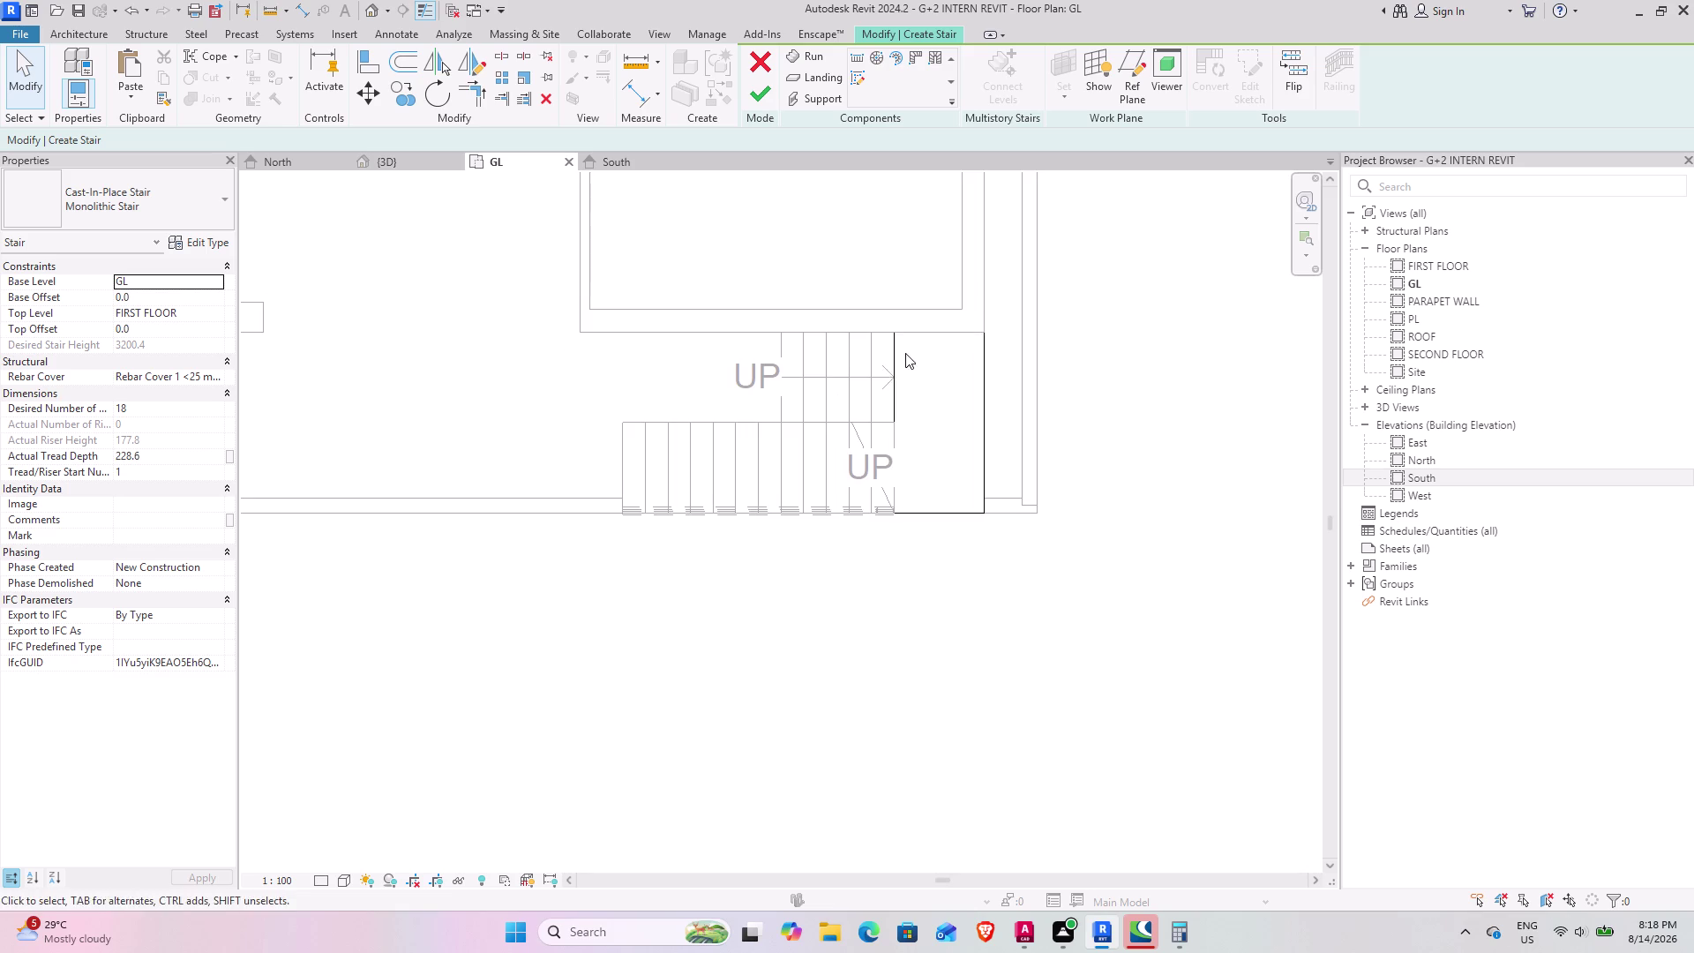
middle_drag(899, 353, 725, 419)
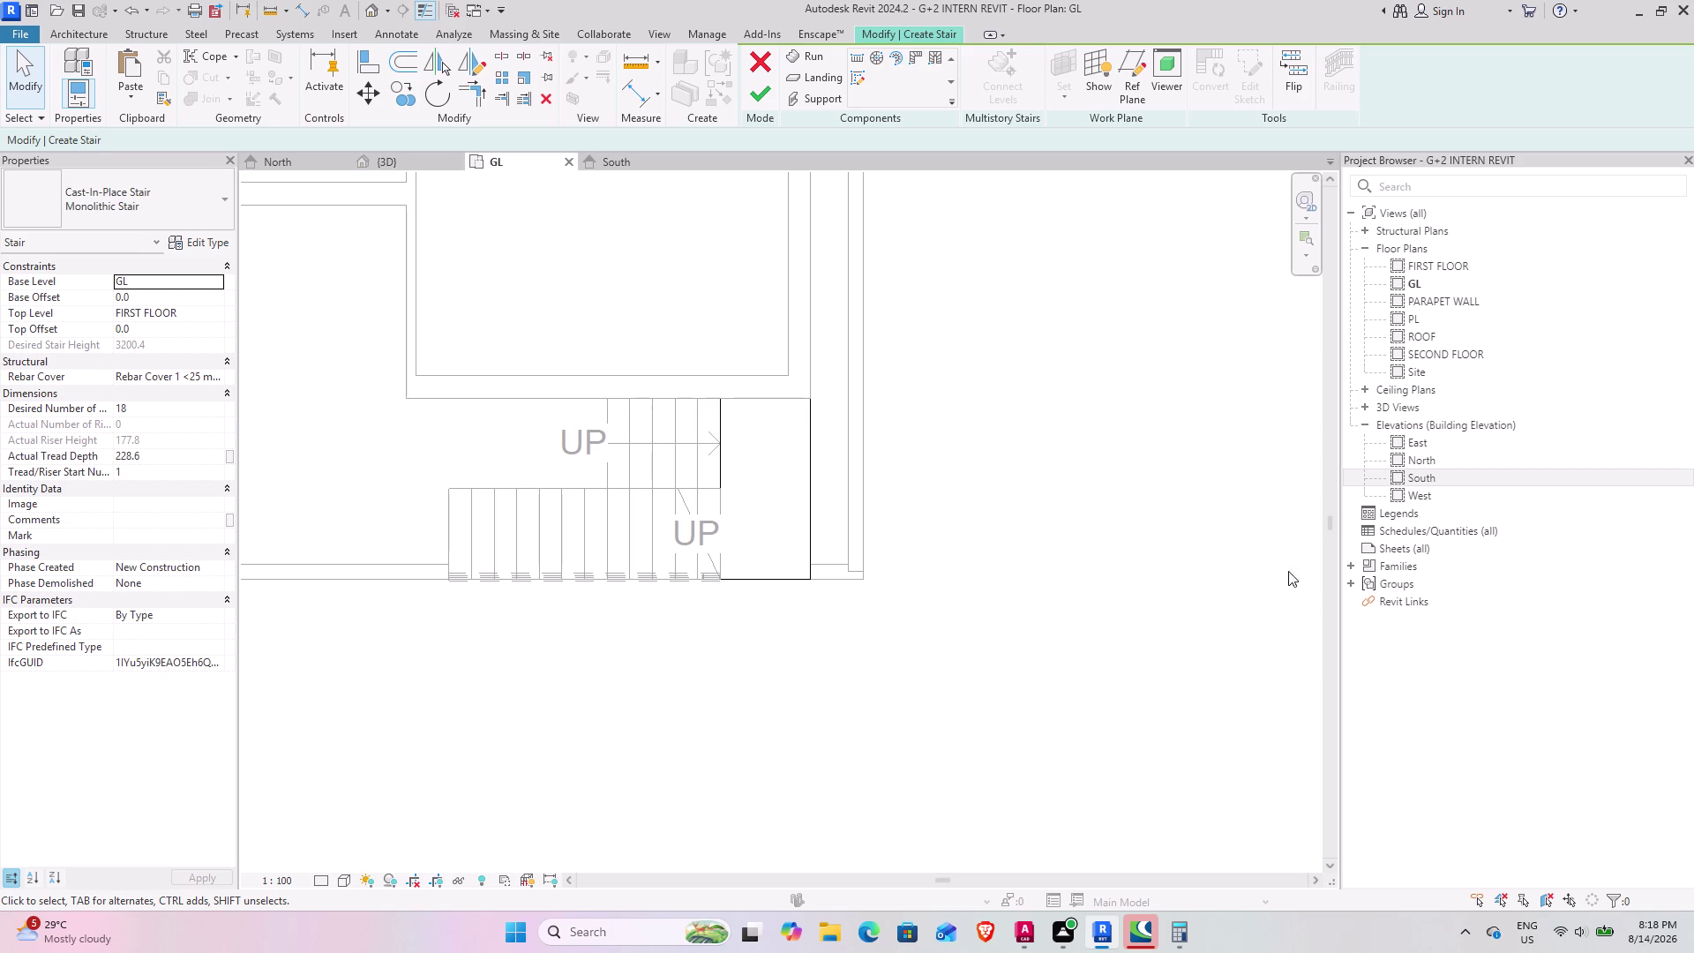
Pan and zoom the GL plan around the stair landing, then finish stair editing.
middle_drag(797, 523, 847, 590)
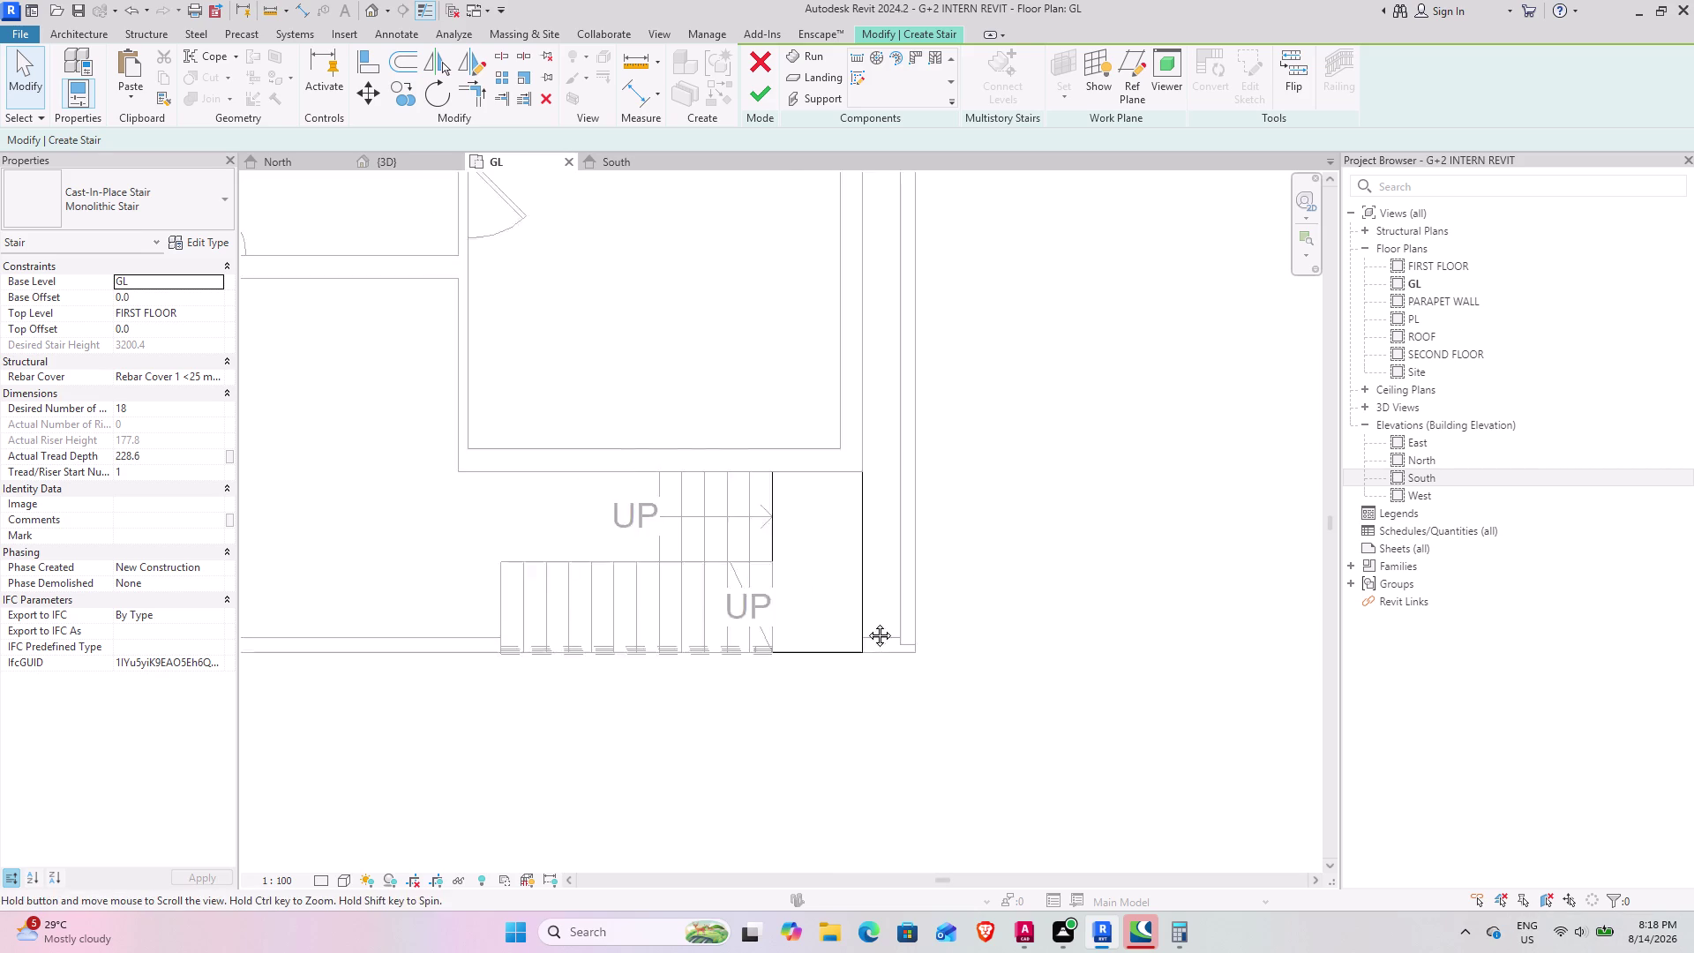
middle_drag(847, 591, 891, 665)
scroll(up, 3)
middle_drag(813, 633, 921, 585)
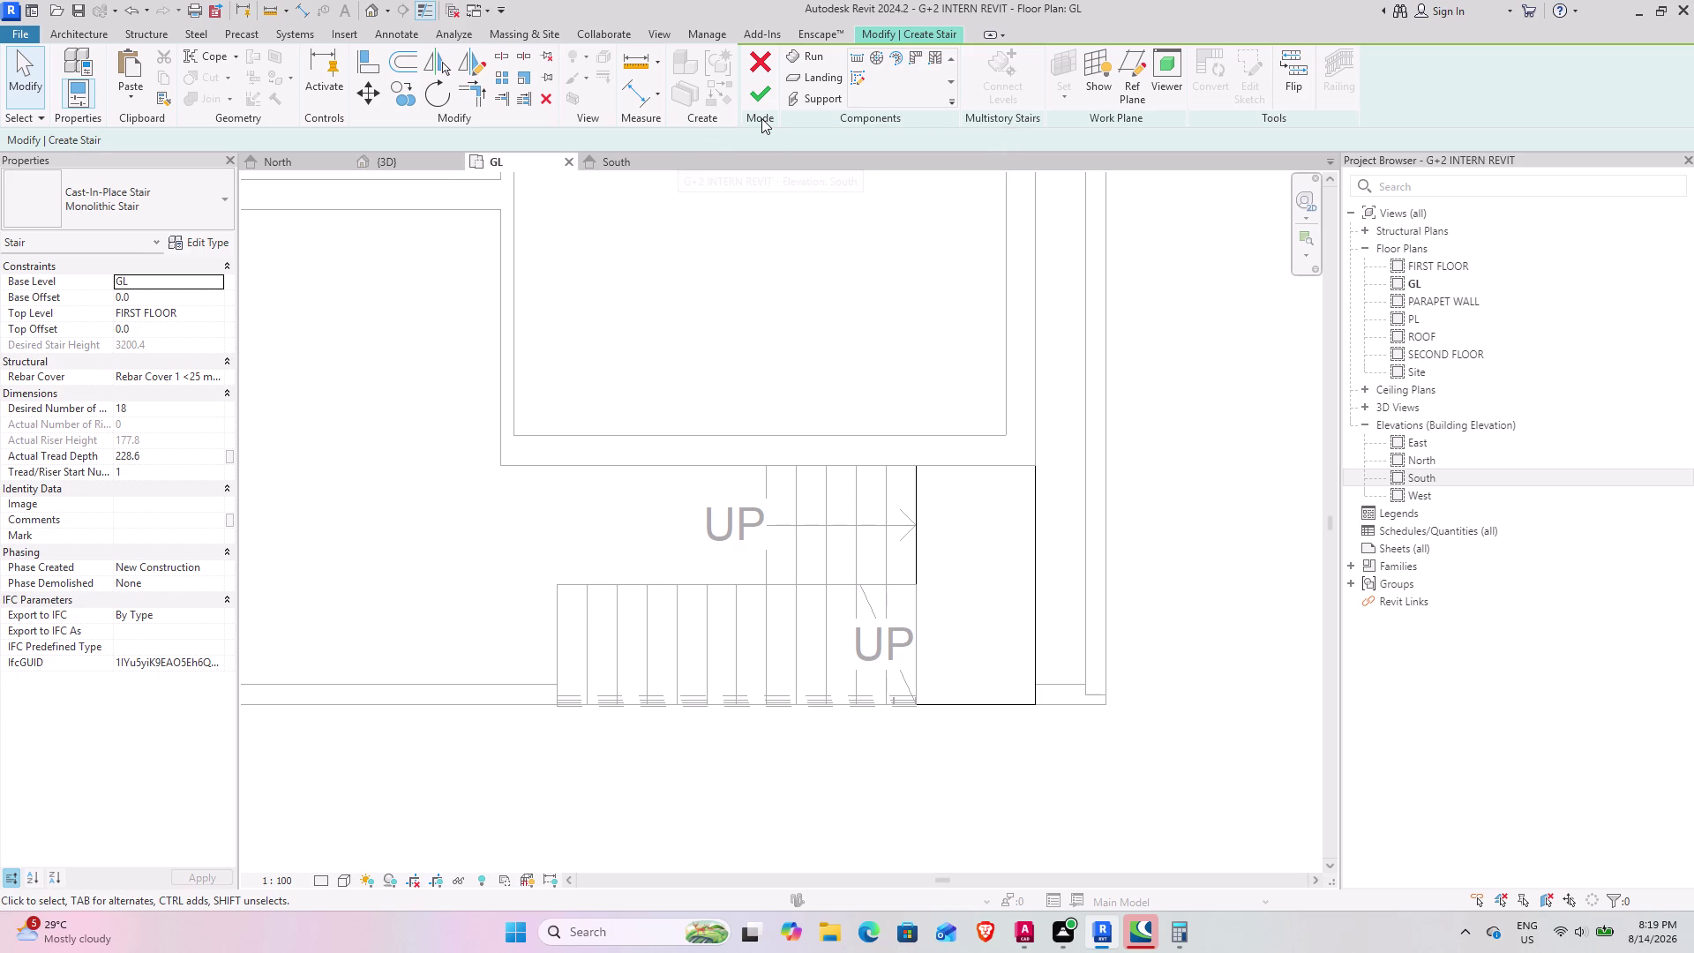
scroll(down, 3)
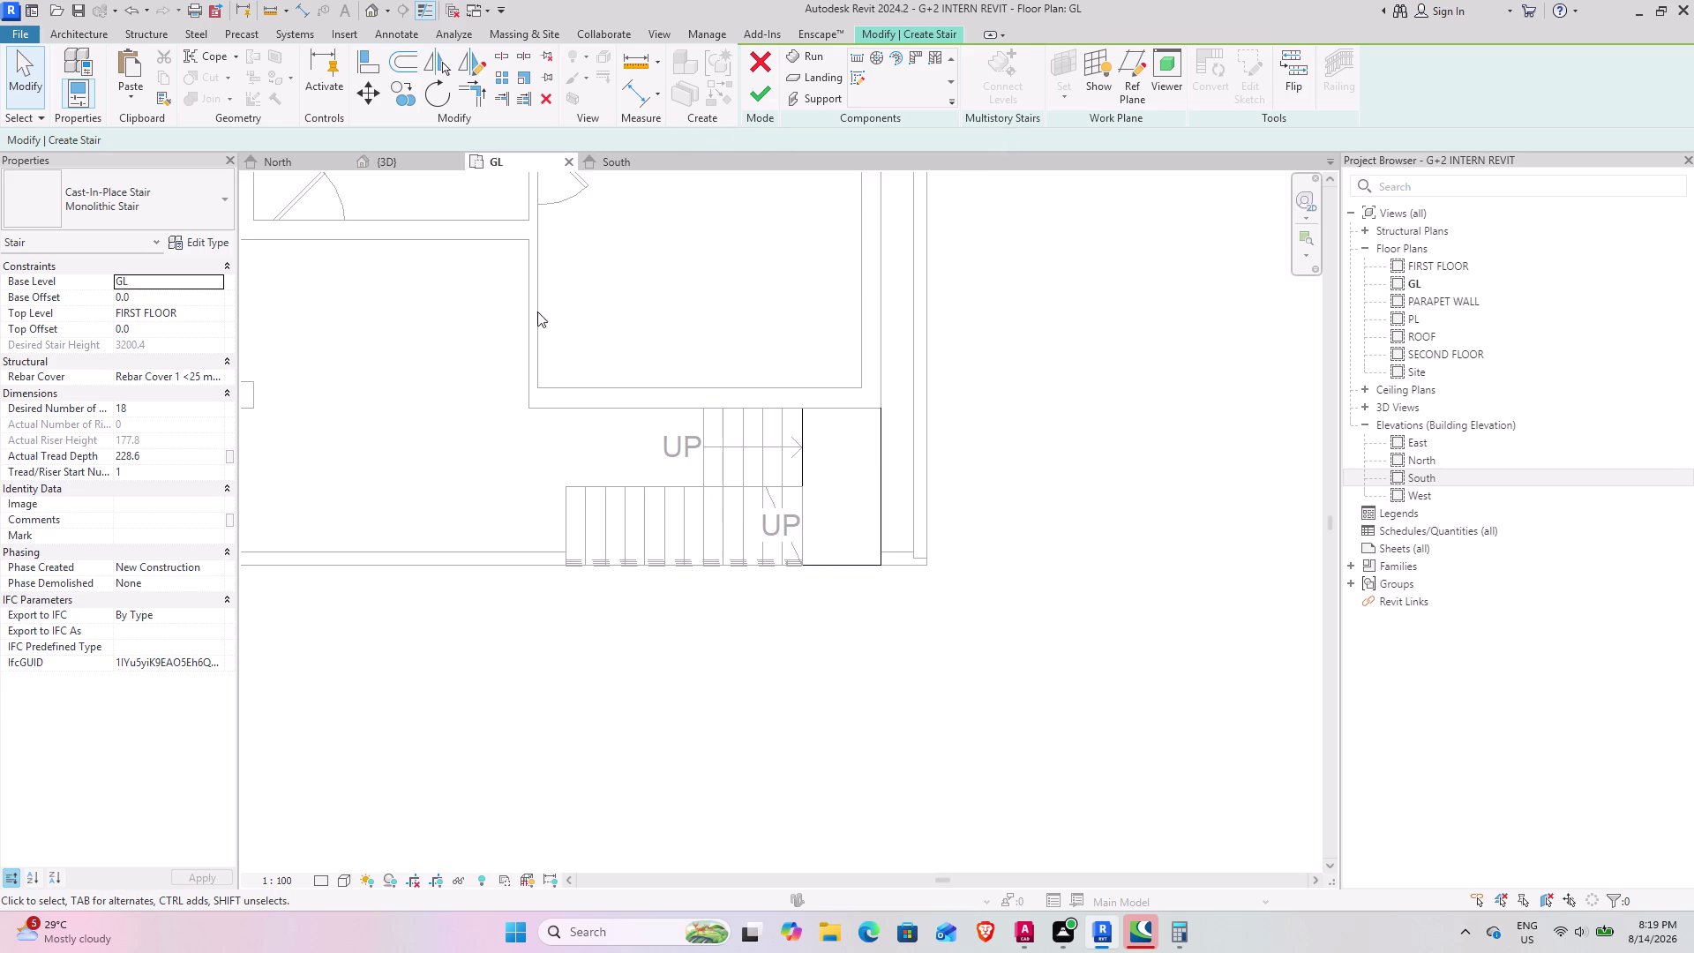
middle_drag(524, 291, 648, 565)
scroll(down, 3)
scroll(down, 3)
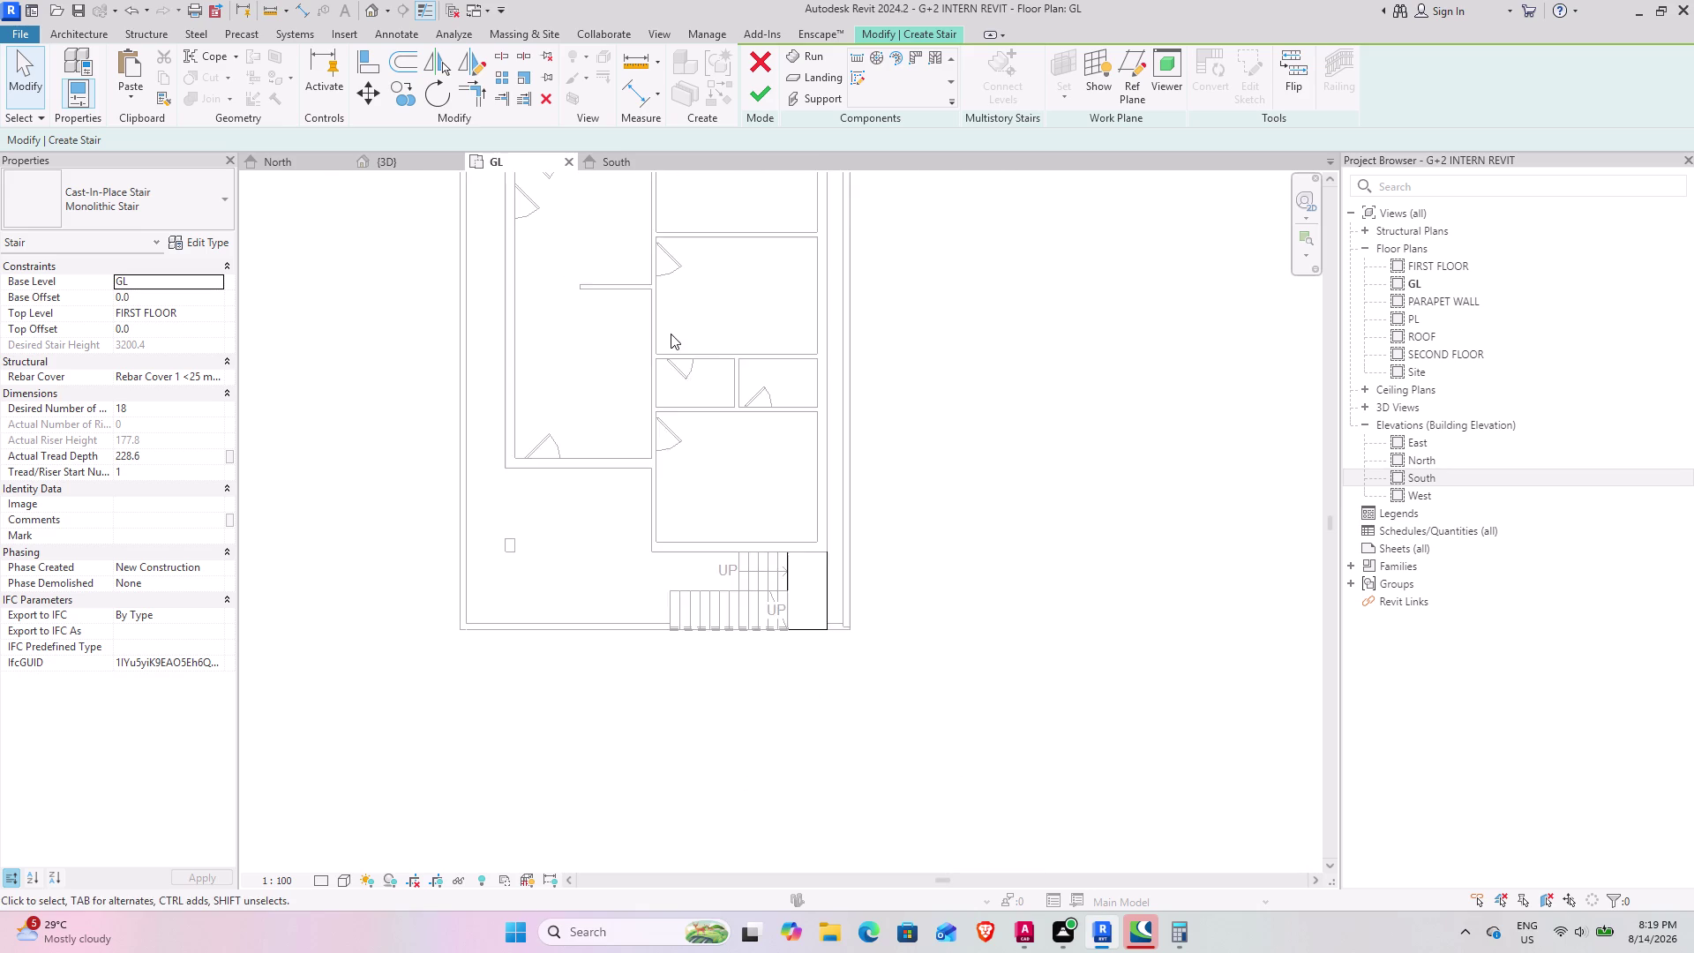
middle_drag(709, 320, 674, 372)
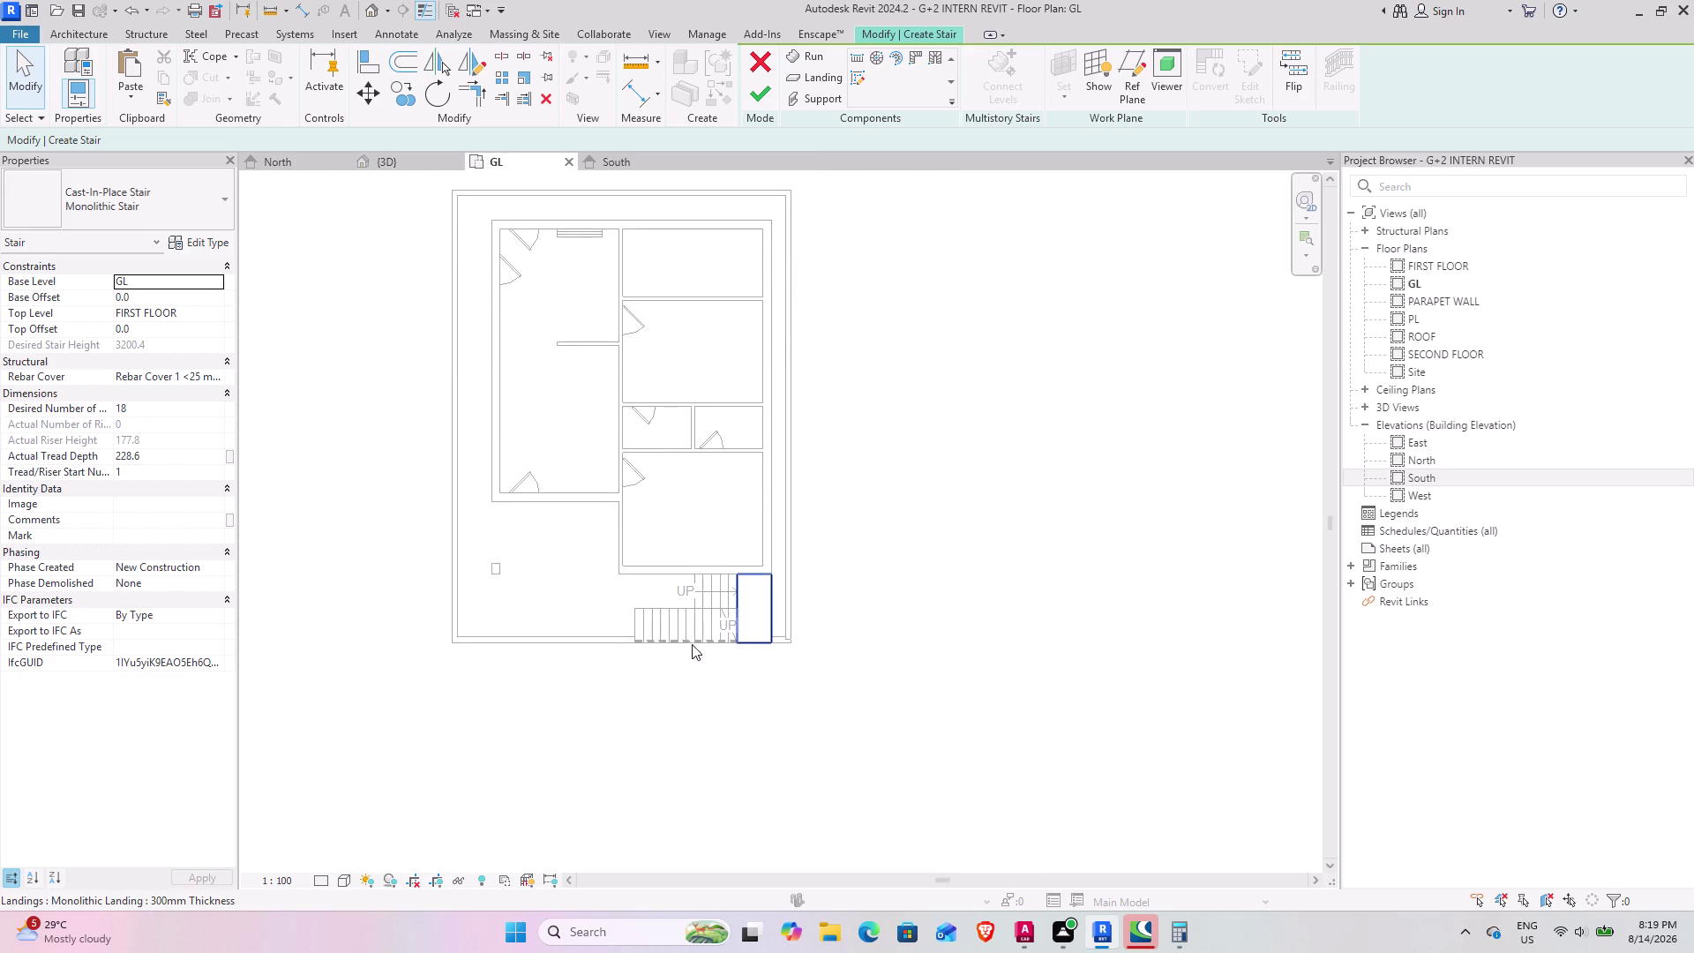
scroll(up, 3)
scroll(up, 3)
scroll(up, 3)
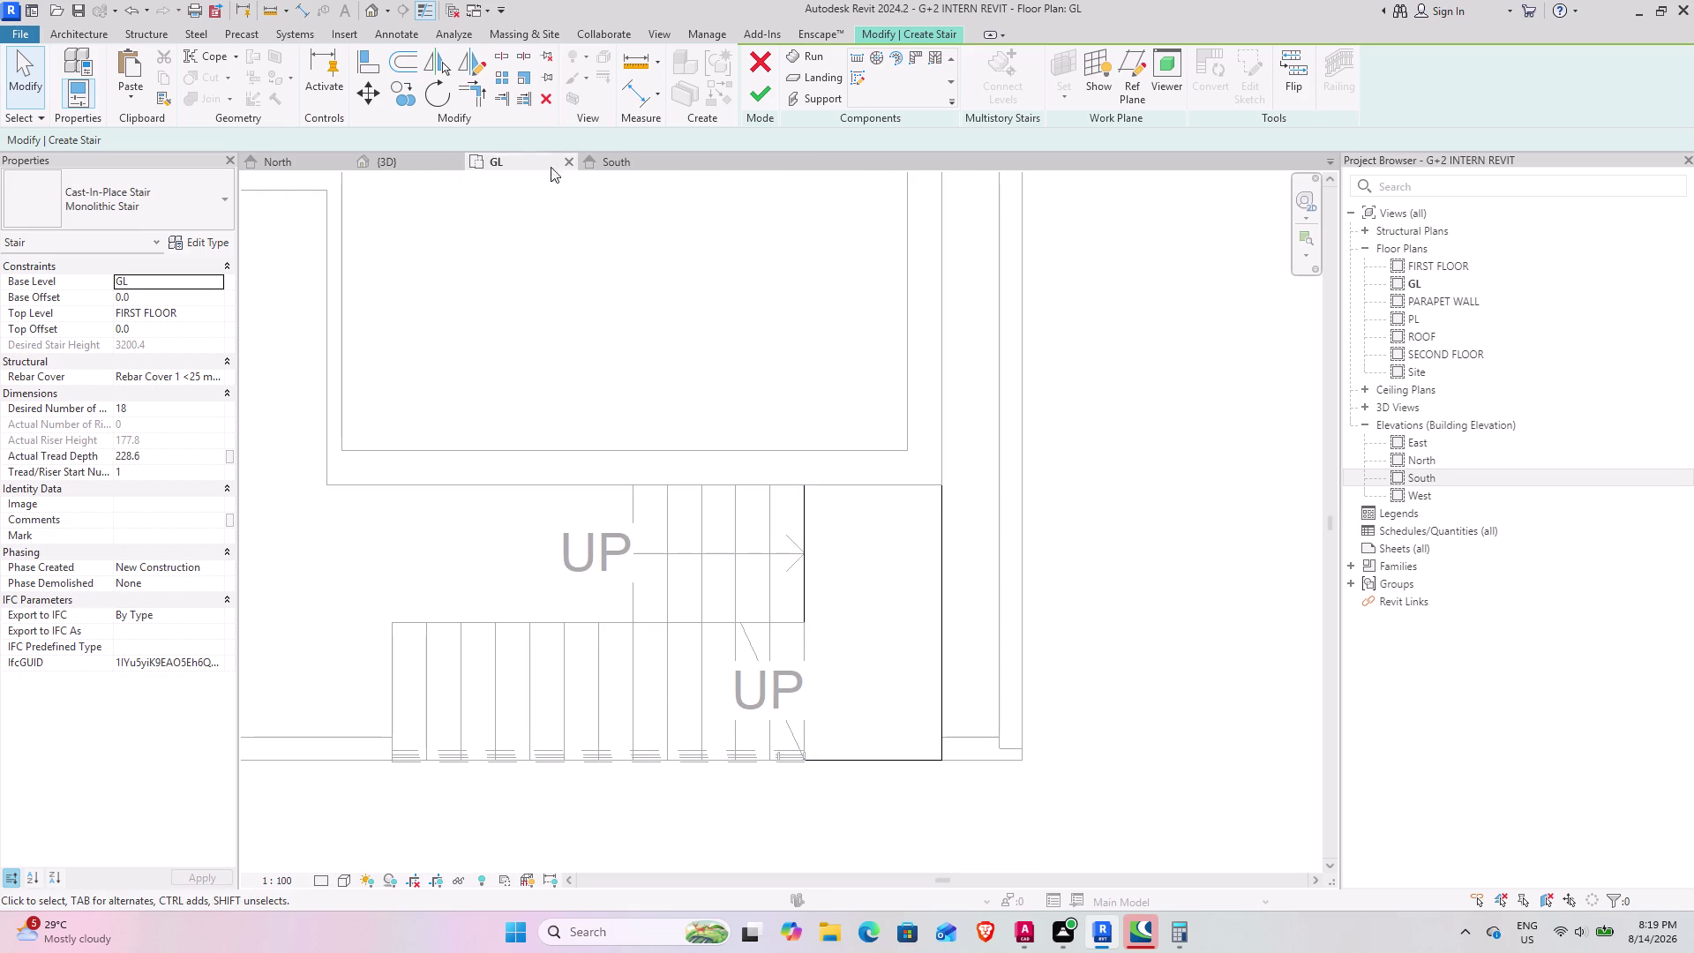
middle_drag(771, 398, 644, 245)
scroll(up, 3)
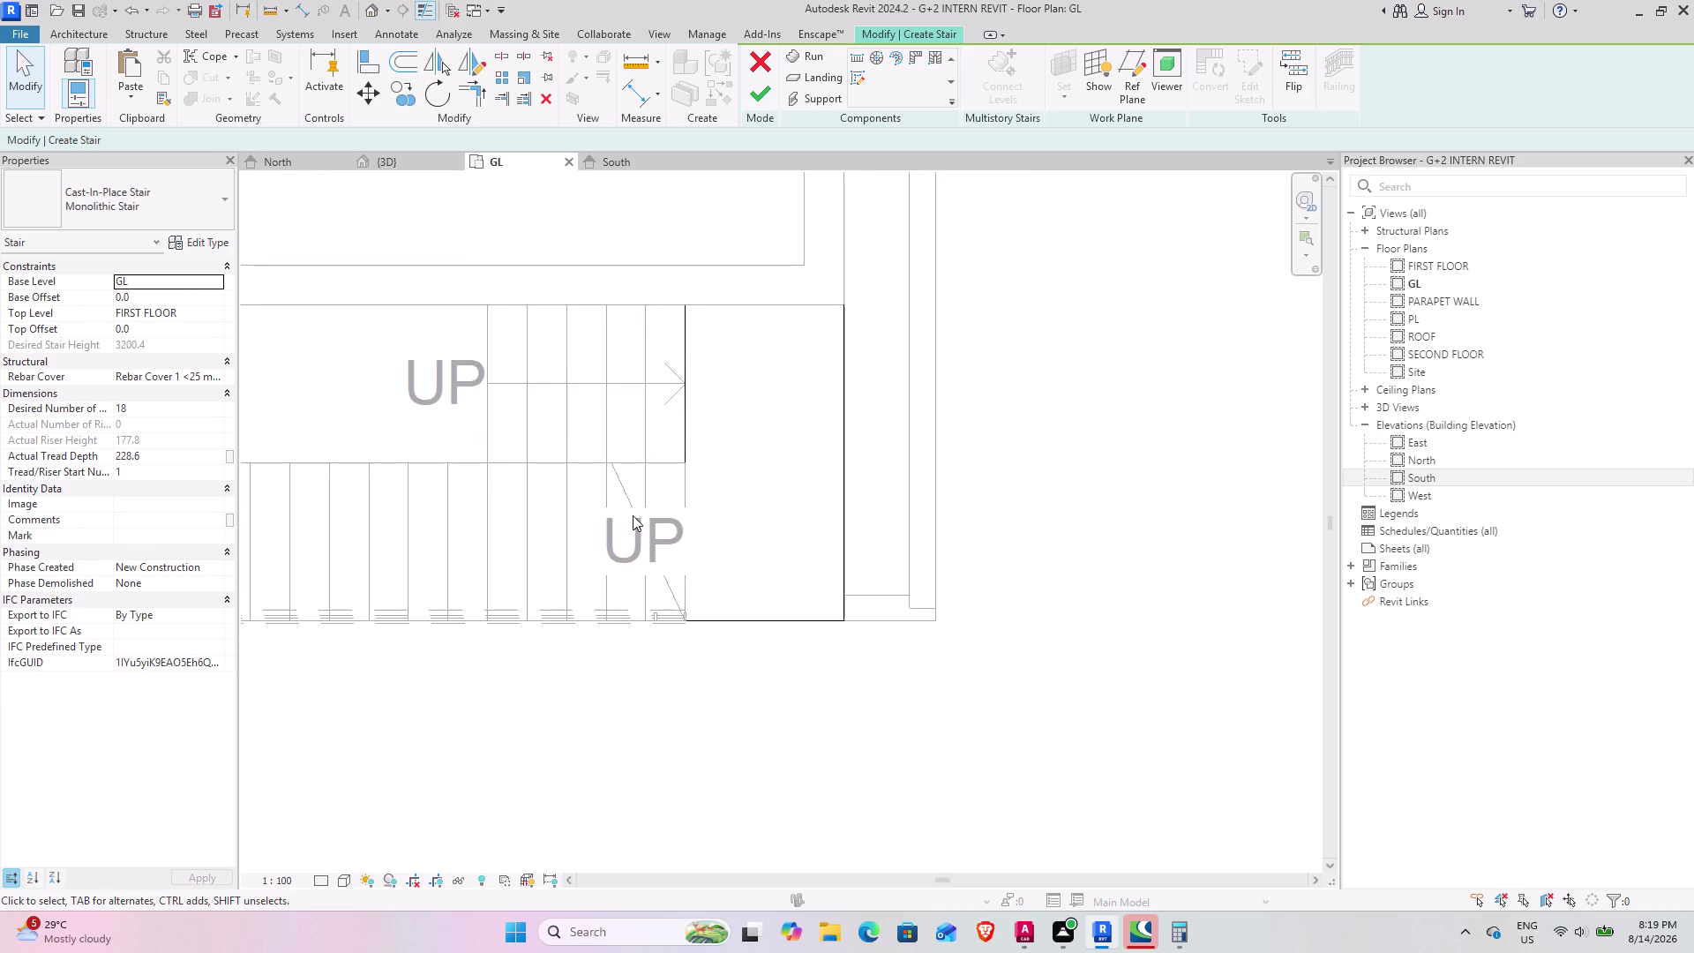
middle_drag(592, 521, 753, 476)
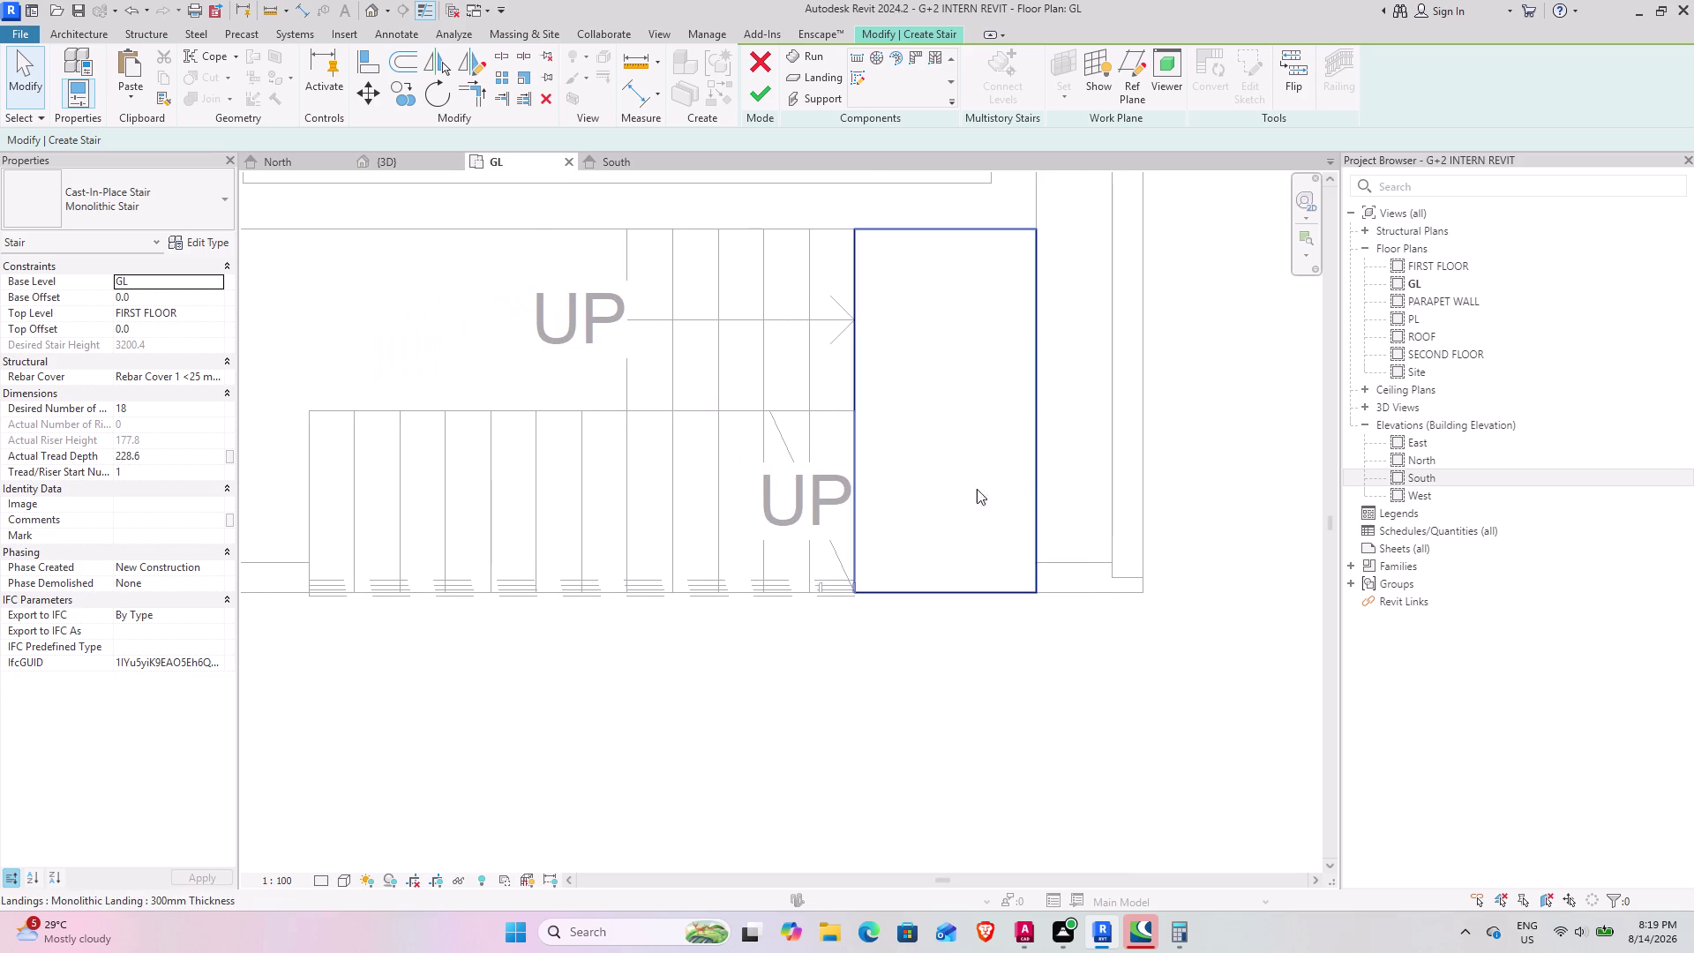
middle_drag(1045, 449, 854, 524)
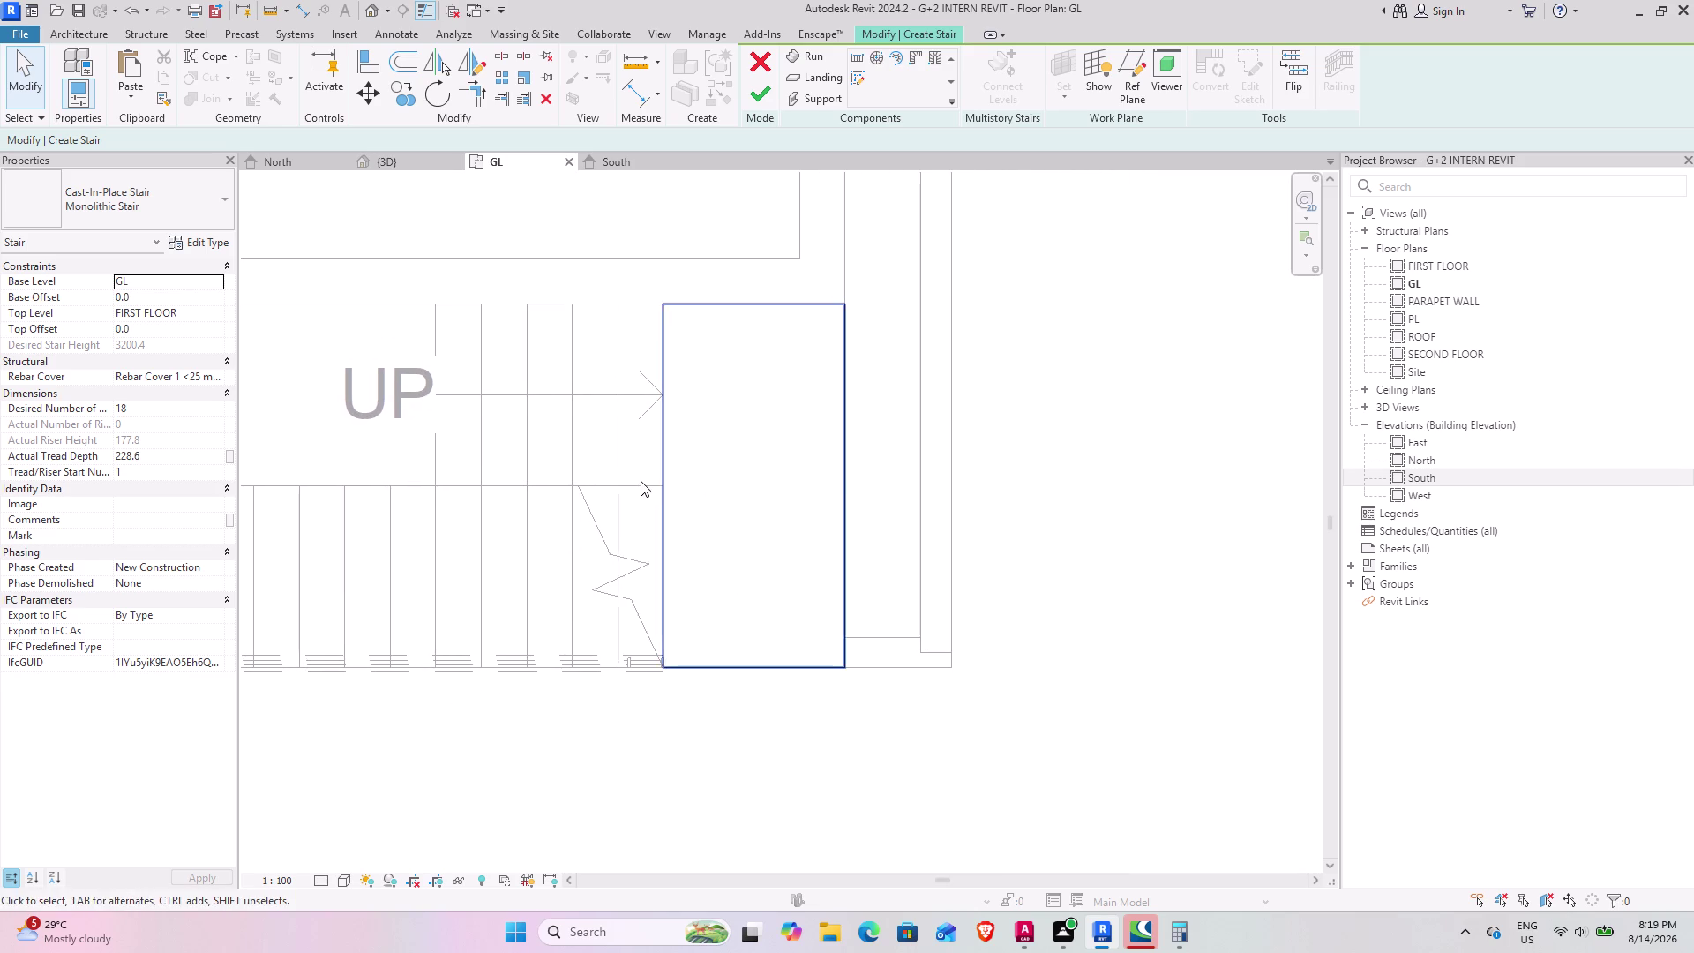
middle_drag(641, 481, 797, 485)
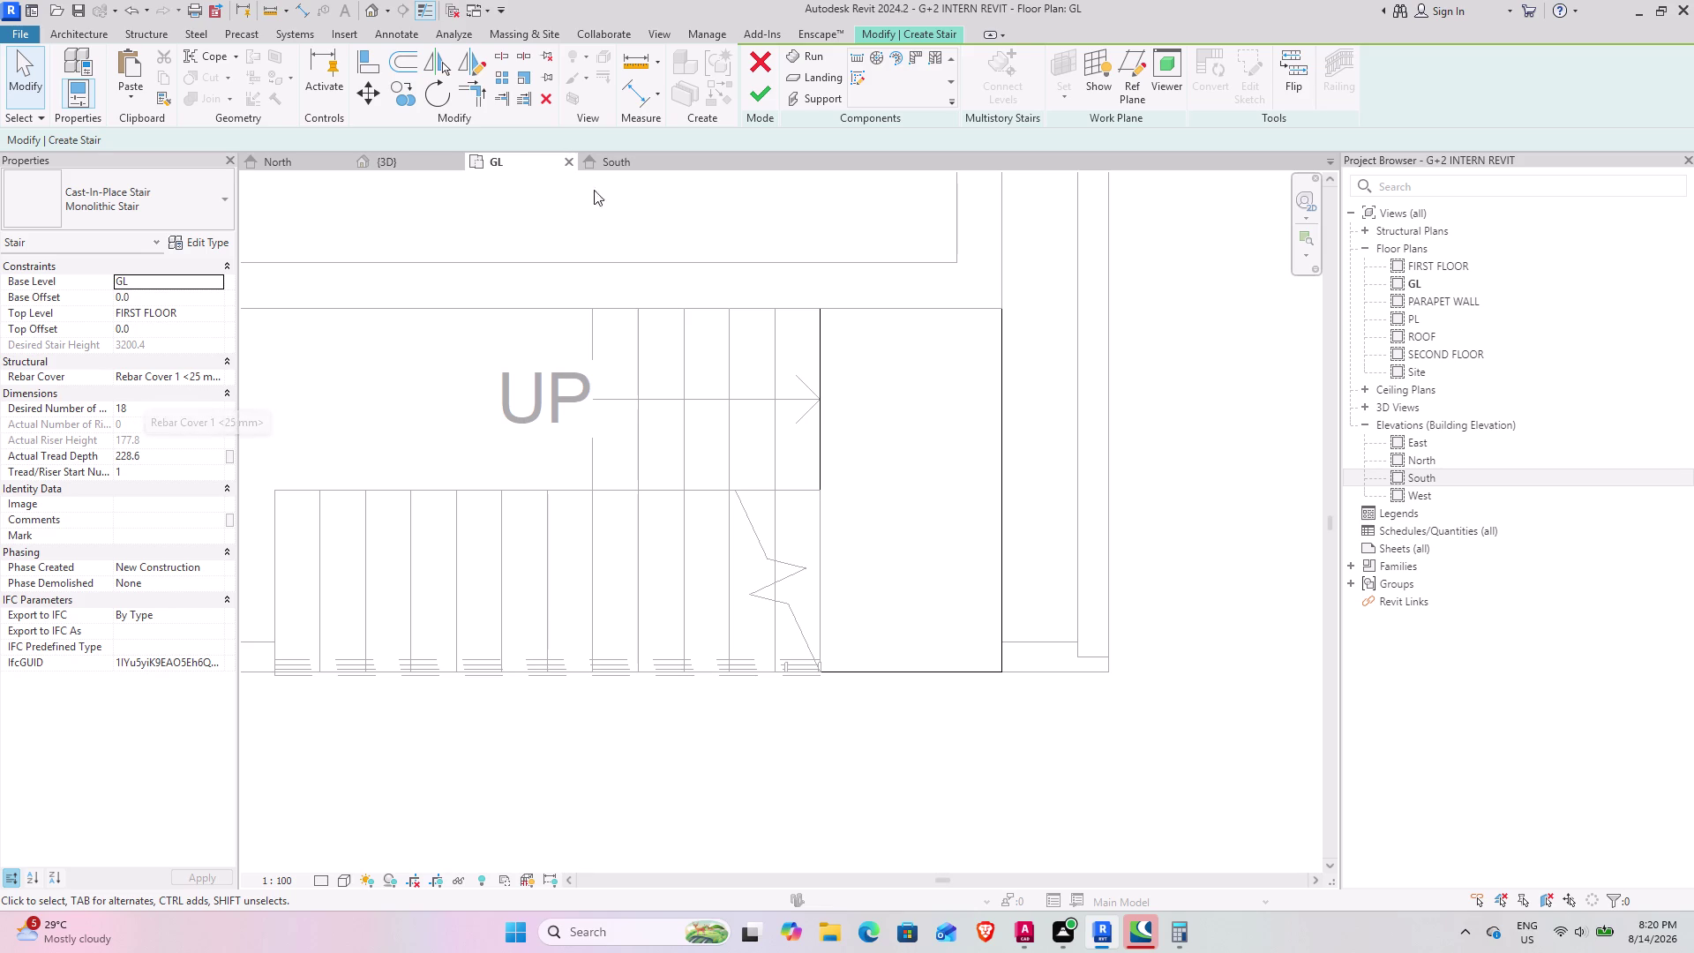
click(772, 66)
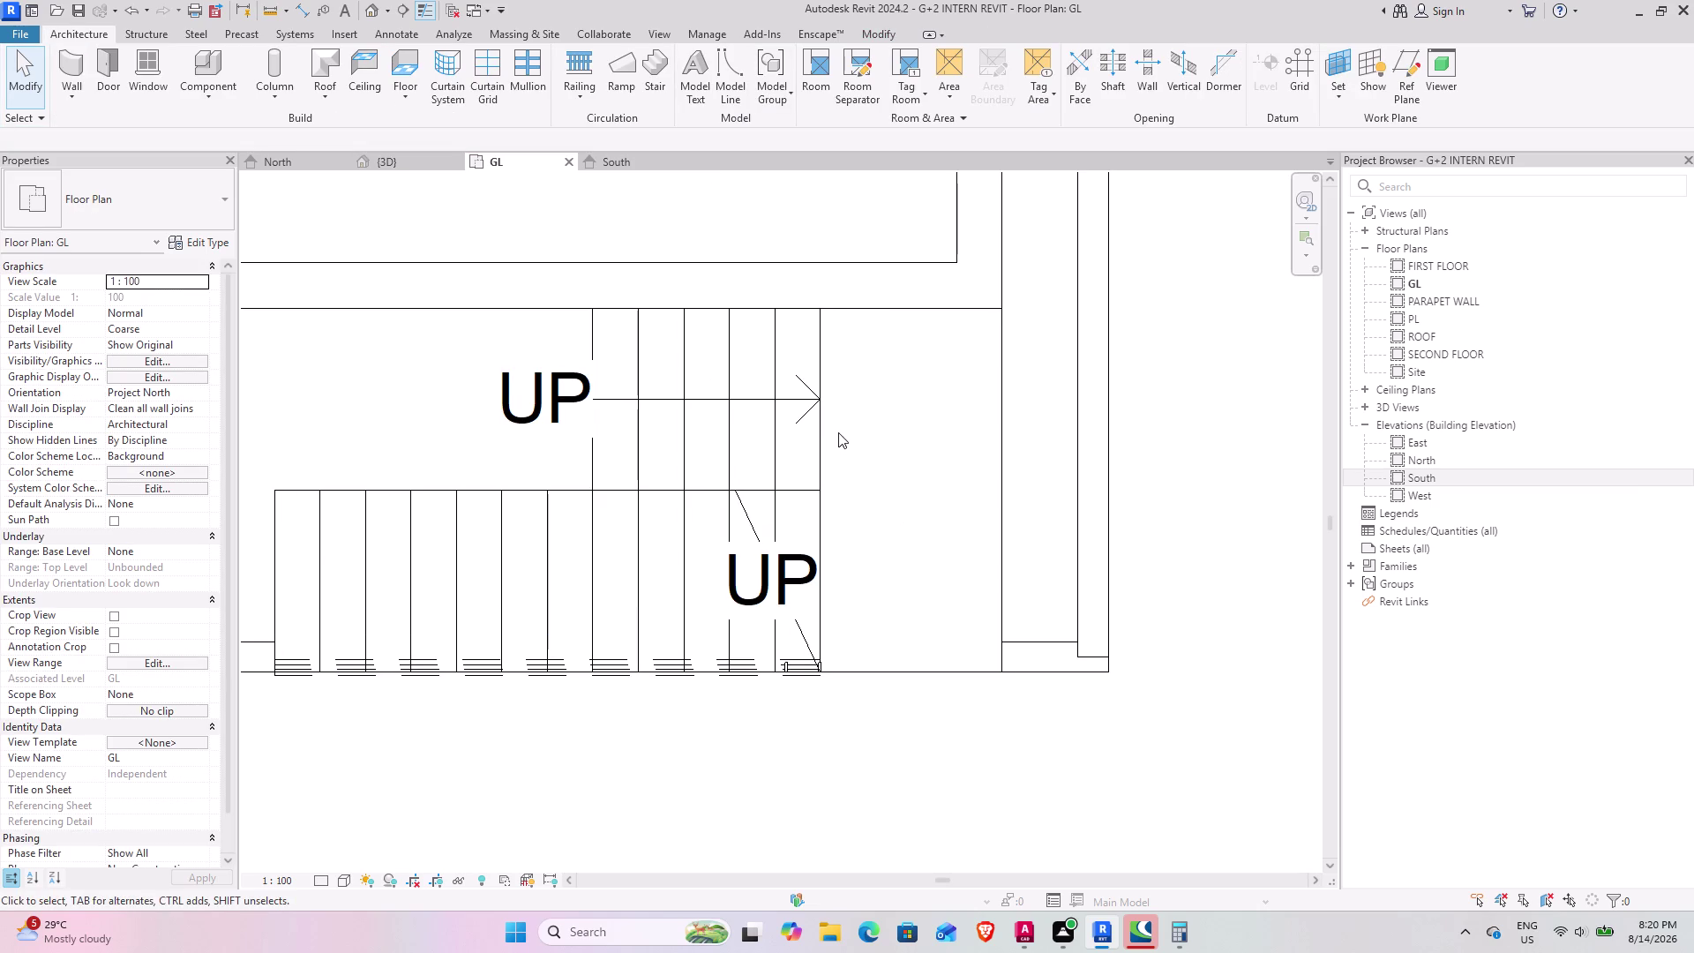
Select and deselect the existing stair while panning around the landing in plan.
click(821, 411)
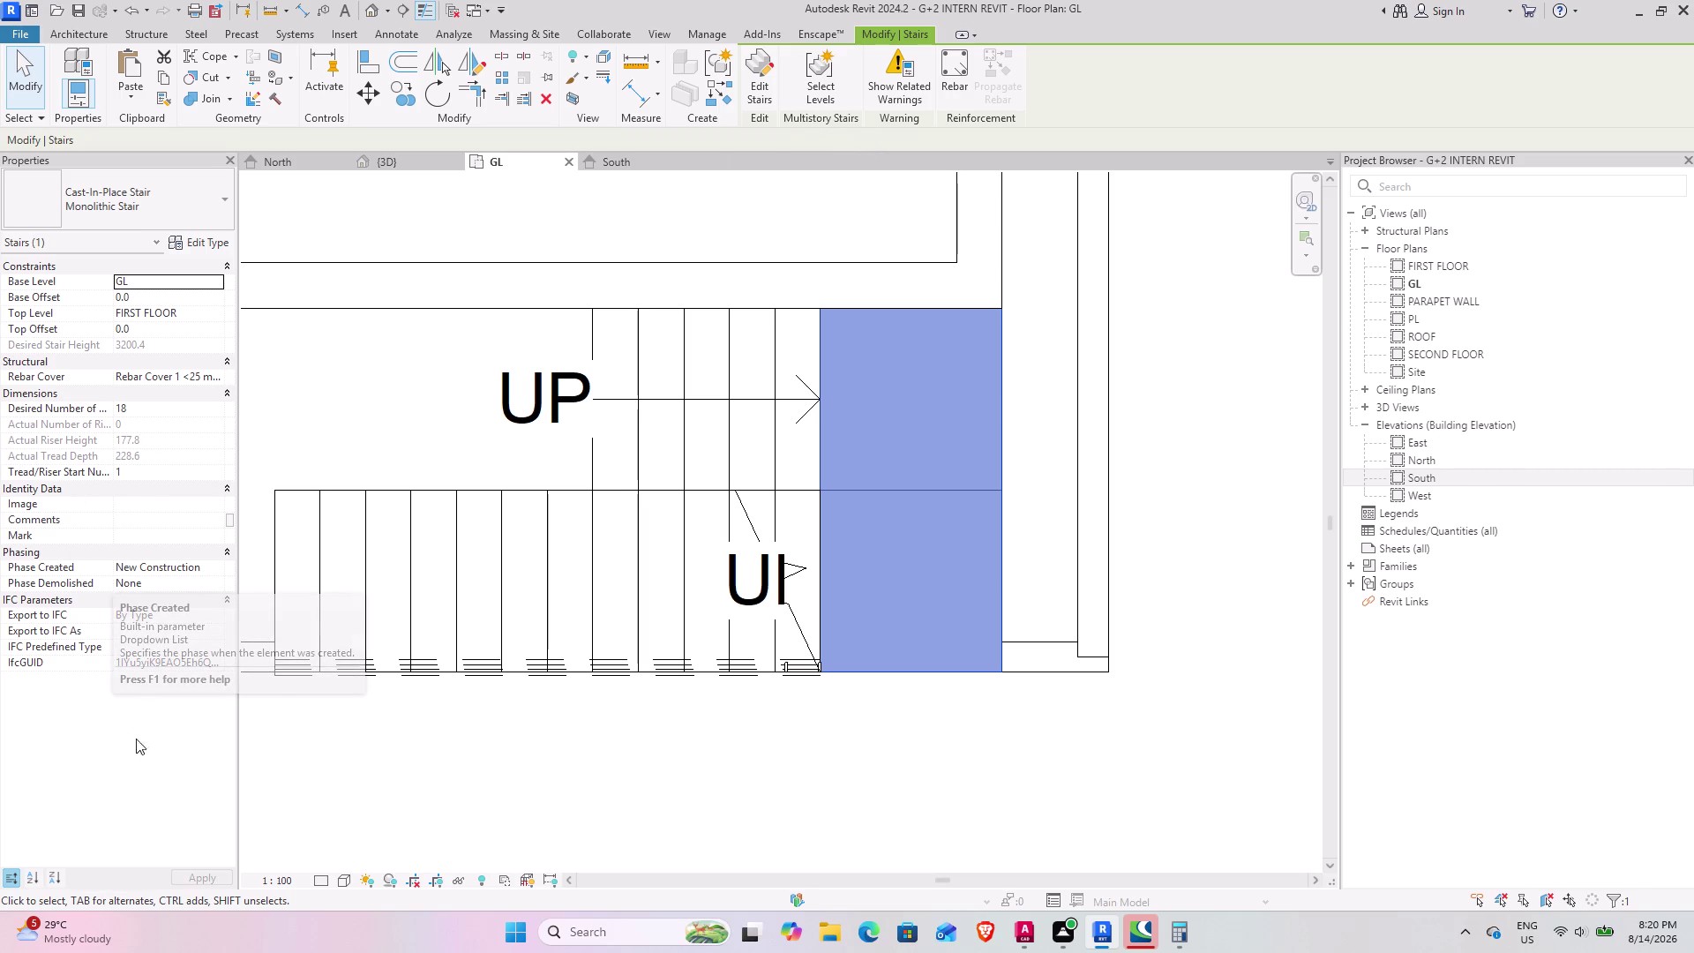
click(530, 214)
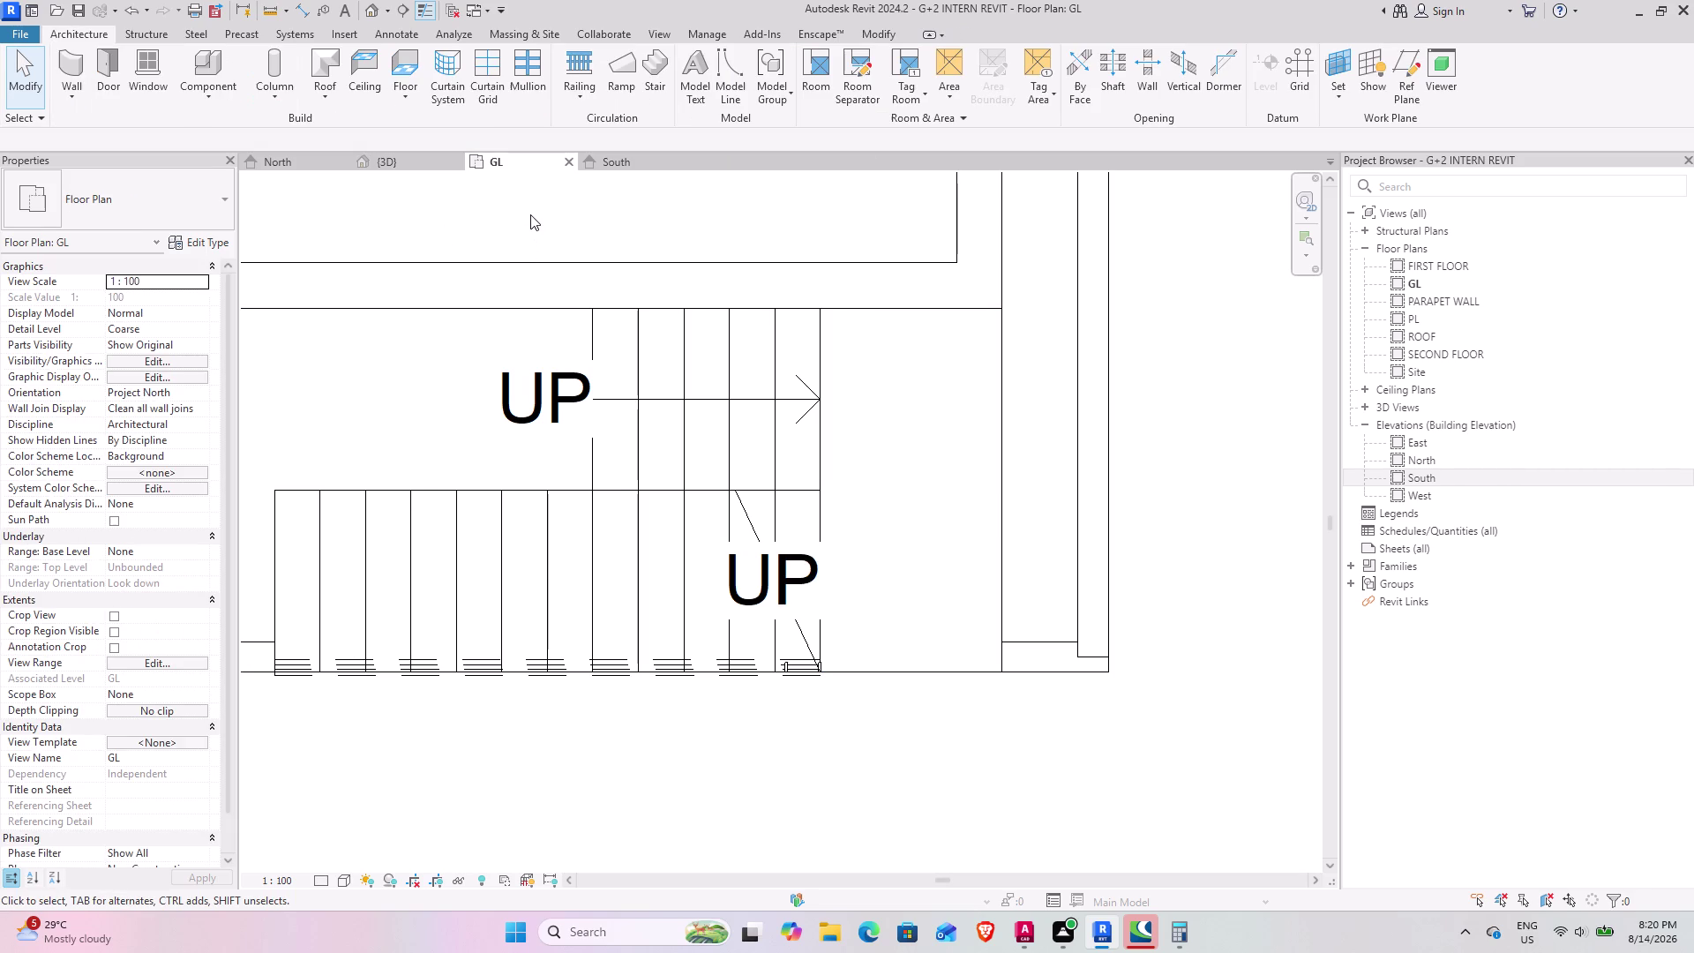
middle_drag(997, 667, 971, 663)
scroll(up, 3)
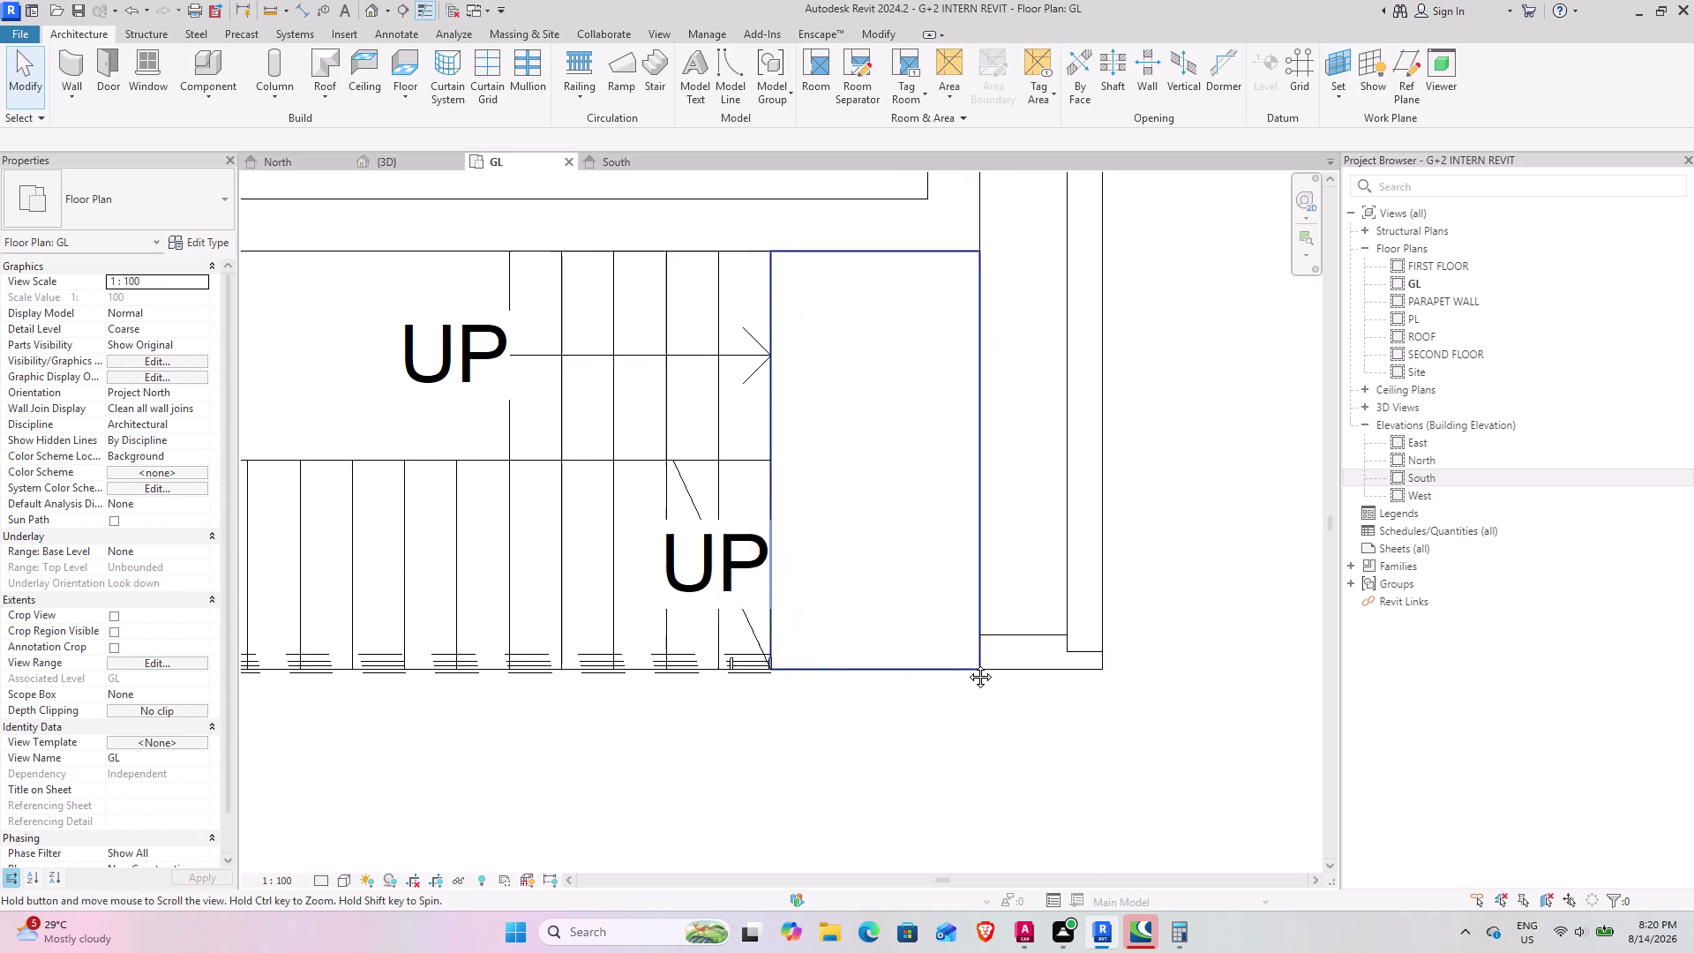
middle_drag(971, 663, 903, 670)
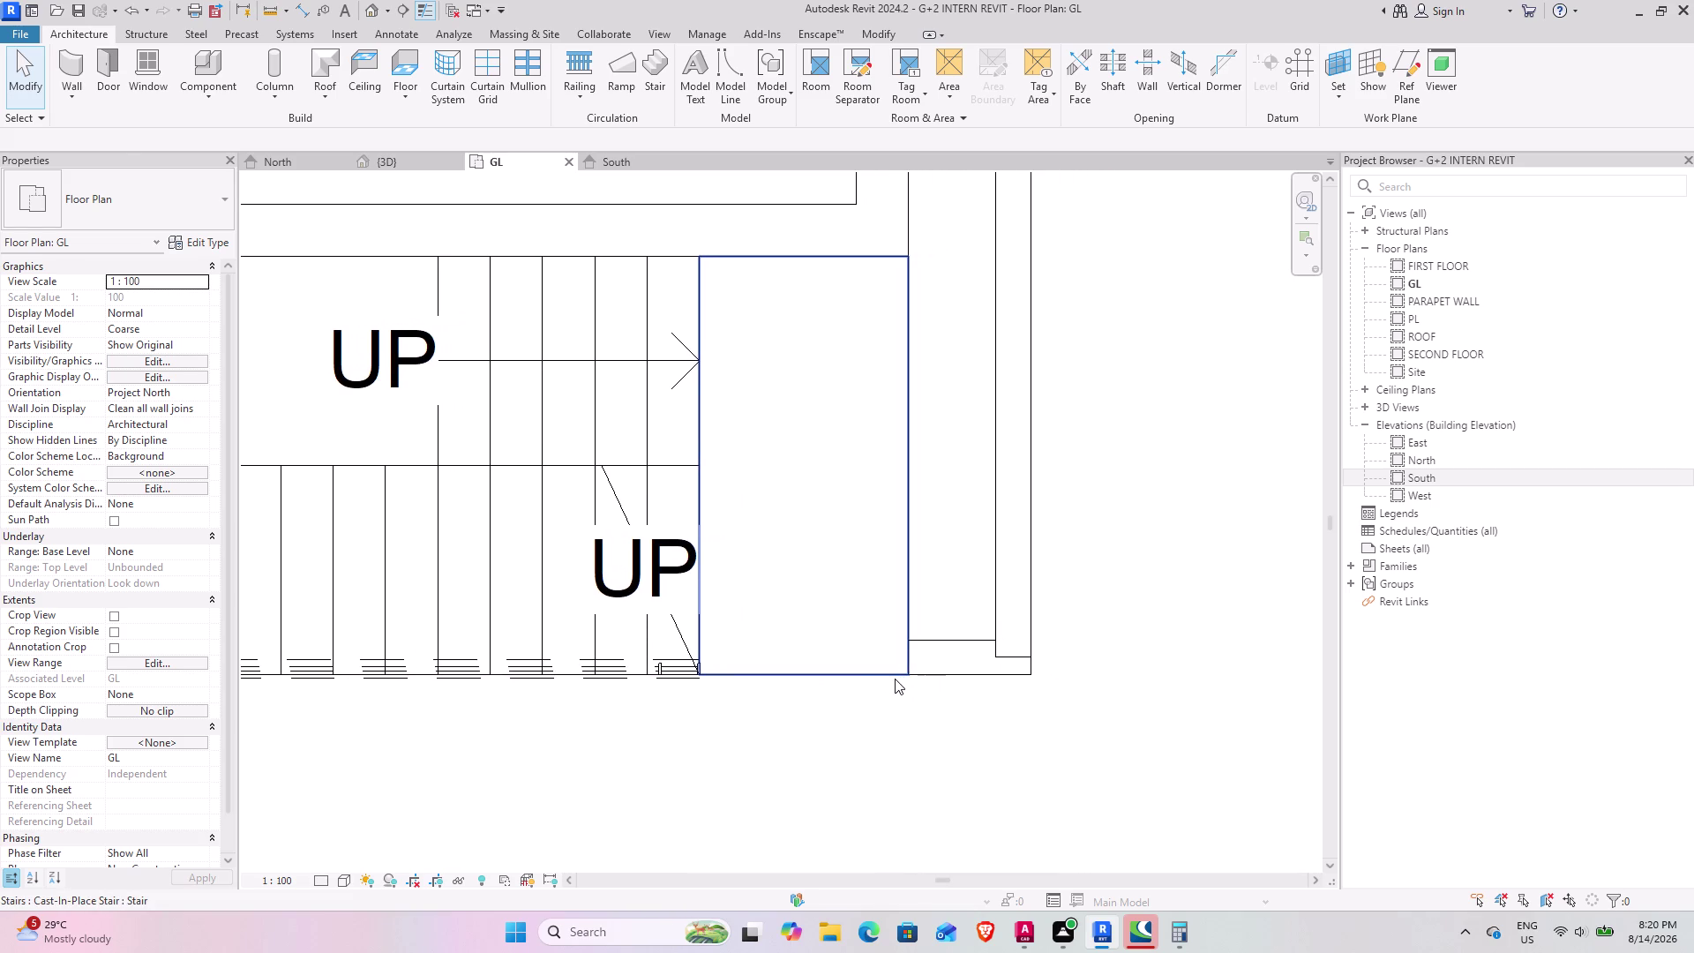
click(895, 678)
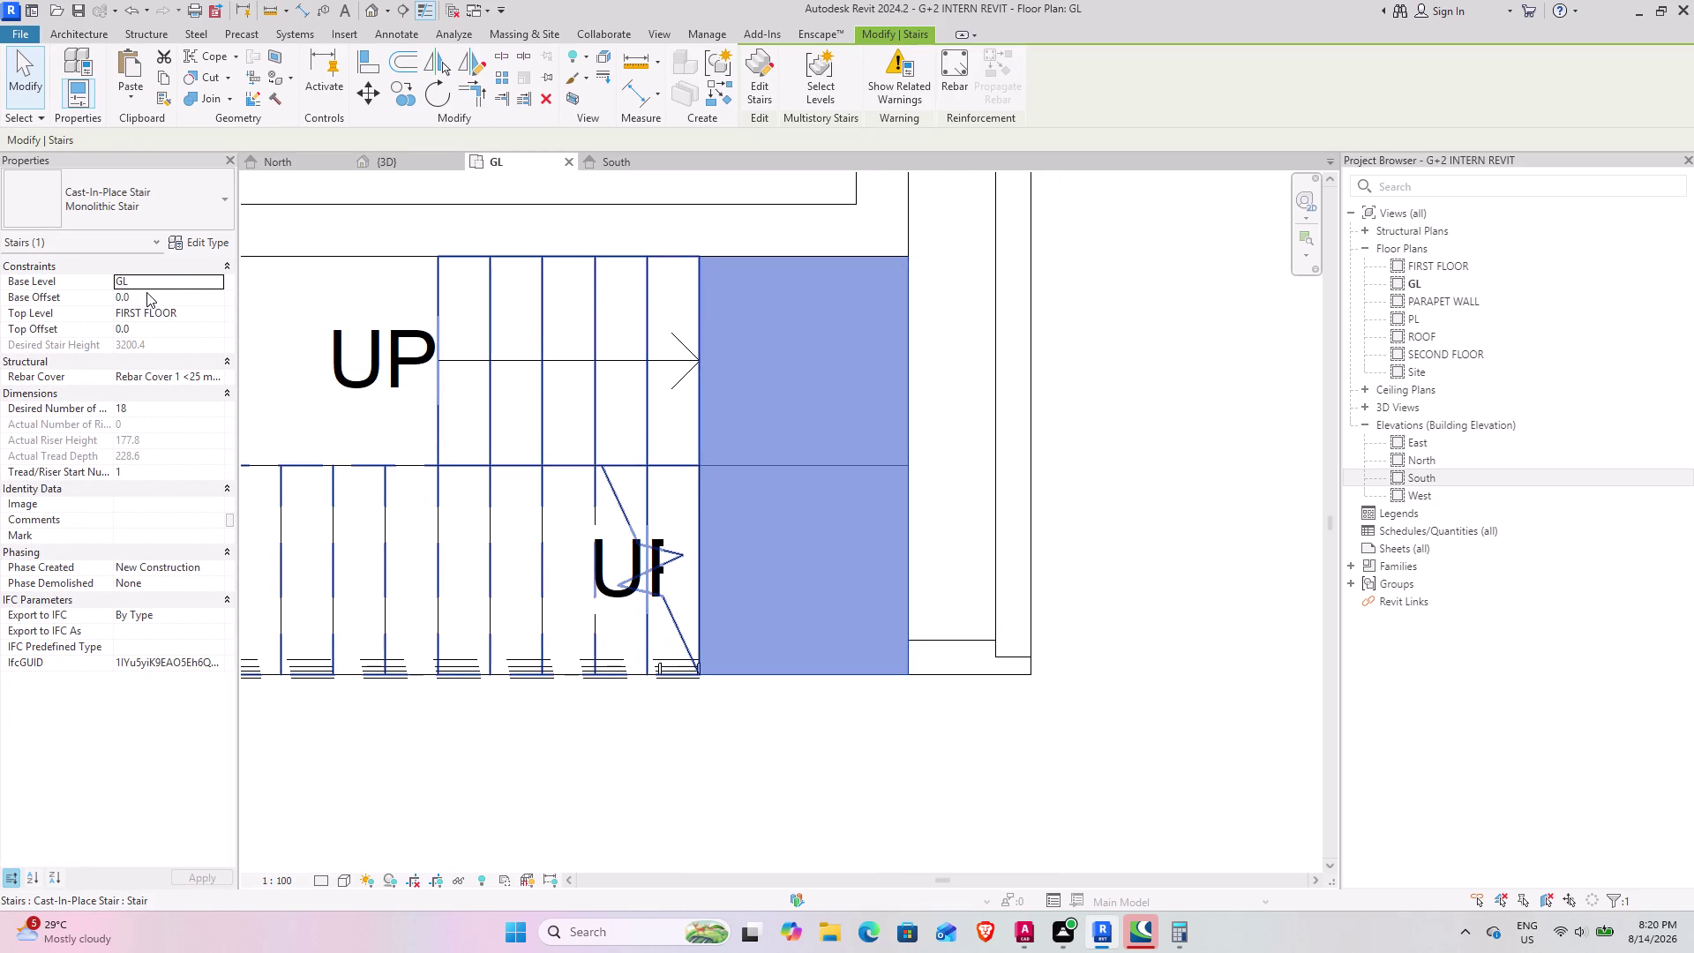
click(811, 788)
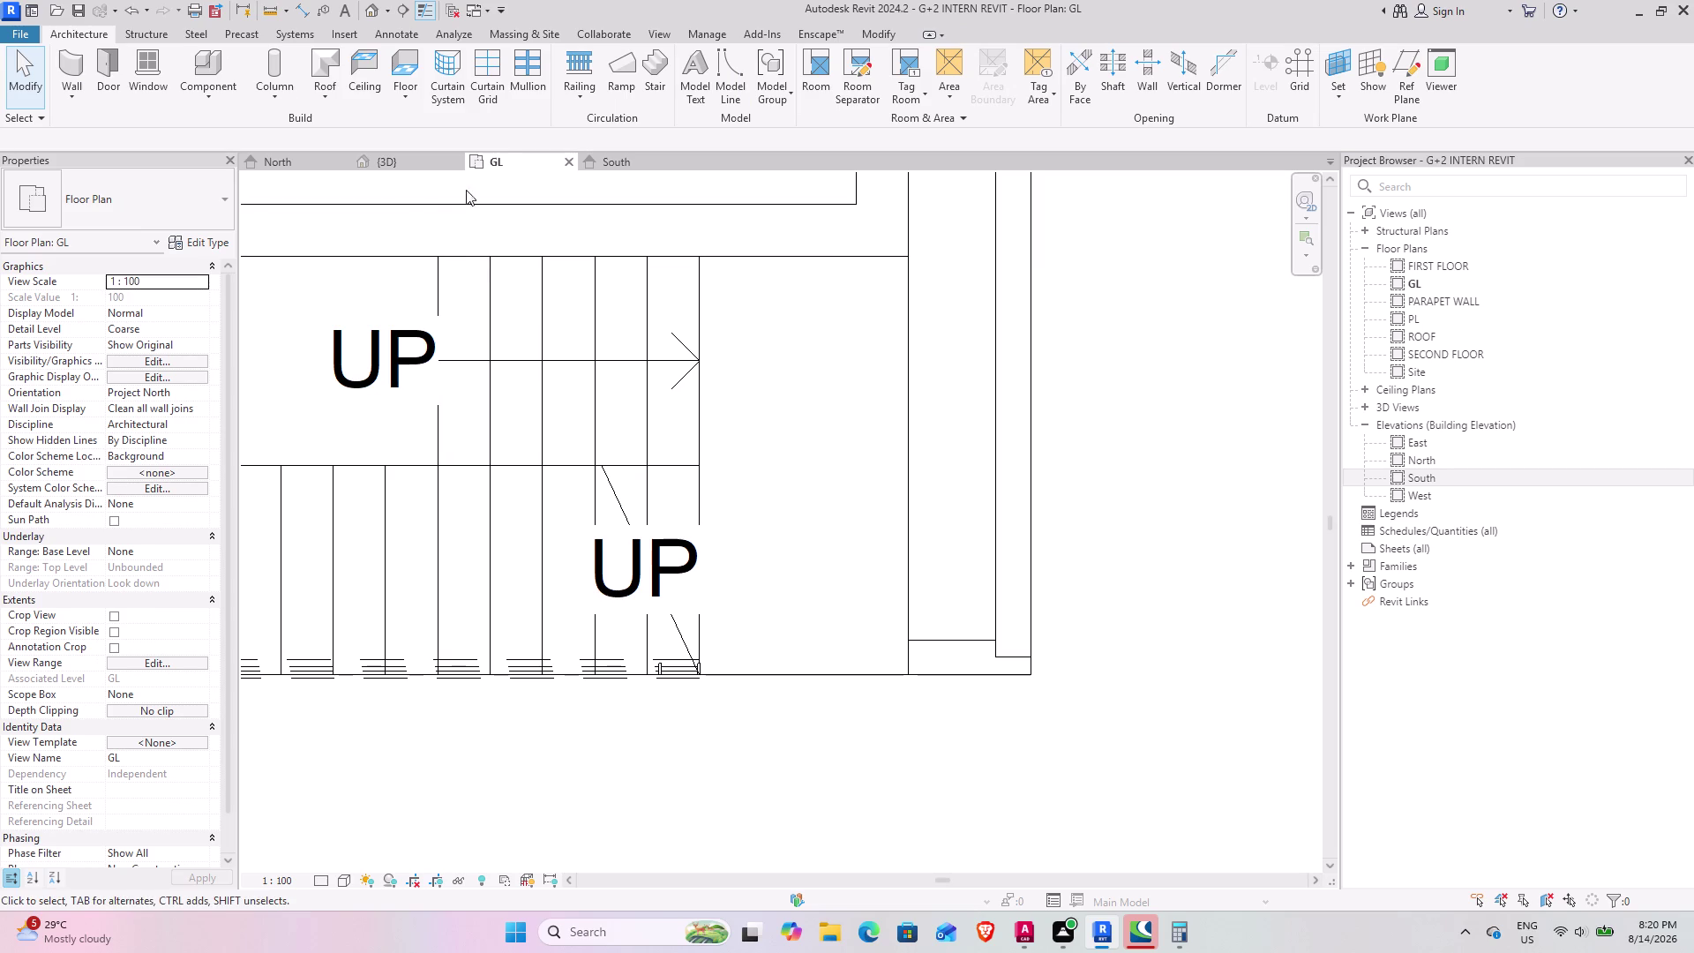
Switch to the 3D view and orbit to see the whole entrance stair and landing.
click(408, 165)
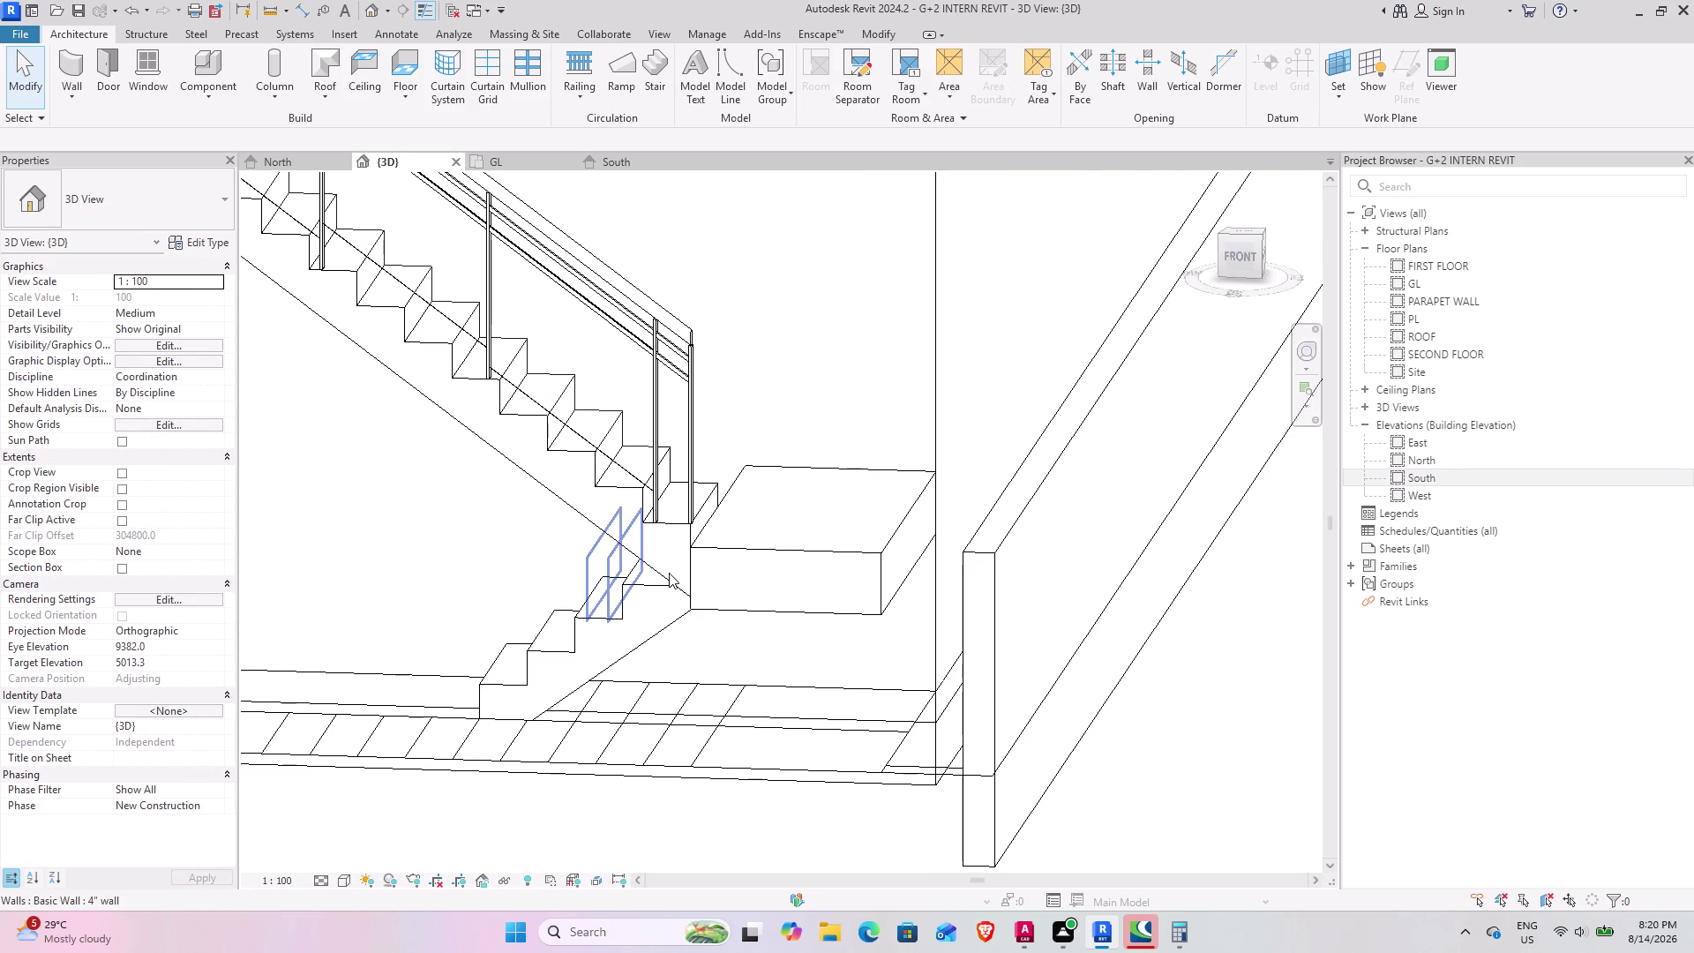
scroll(down, 3)
scroll(down, 3)
scroll(down, 3)
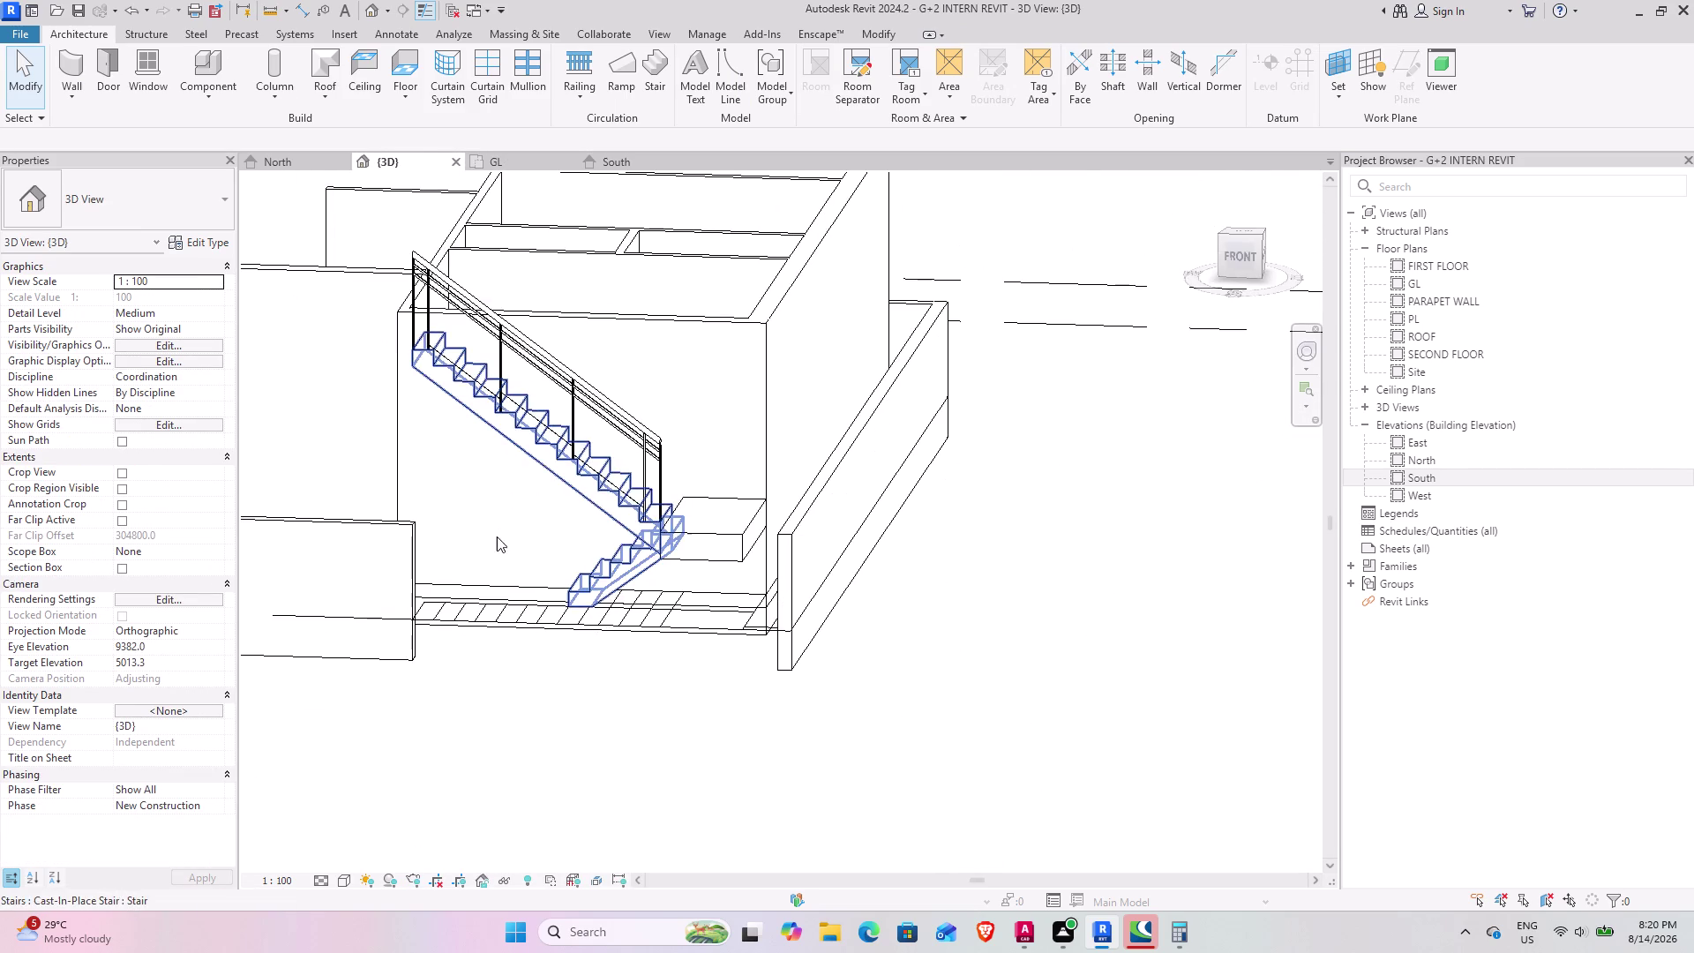
middle_drag(494, 541, 478, 572)
middle_drag(603, 573, 626, 545)
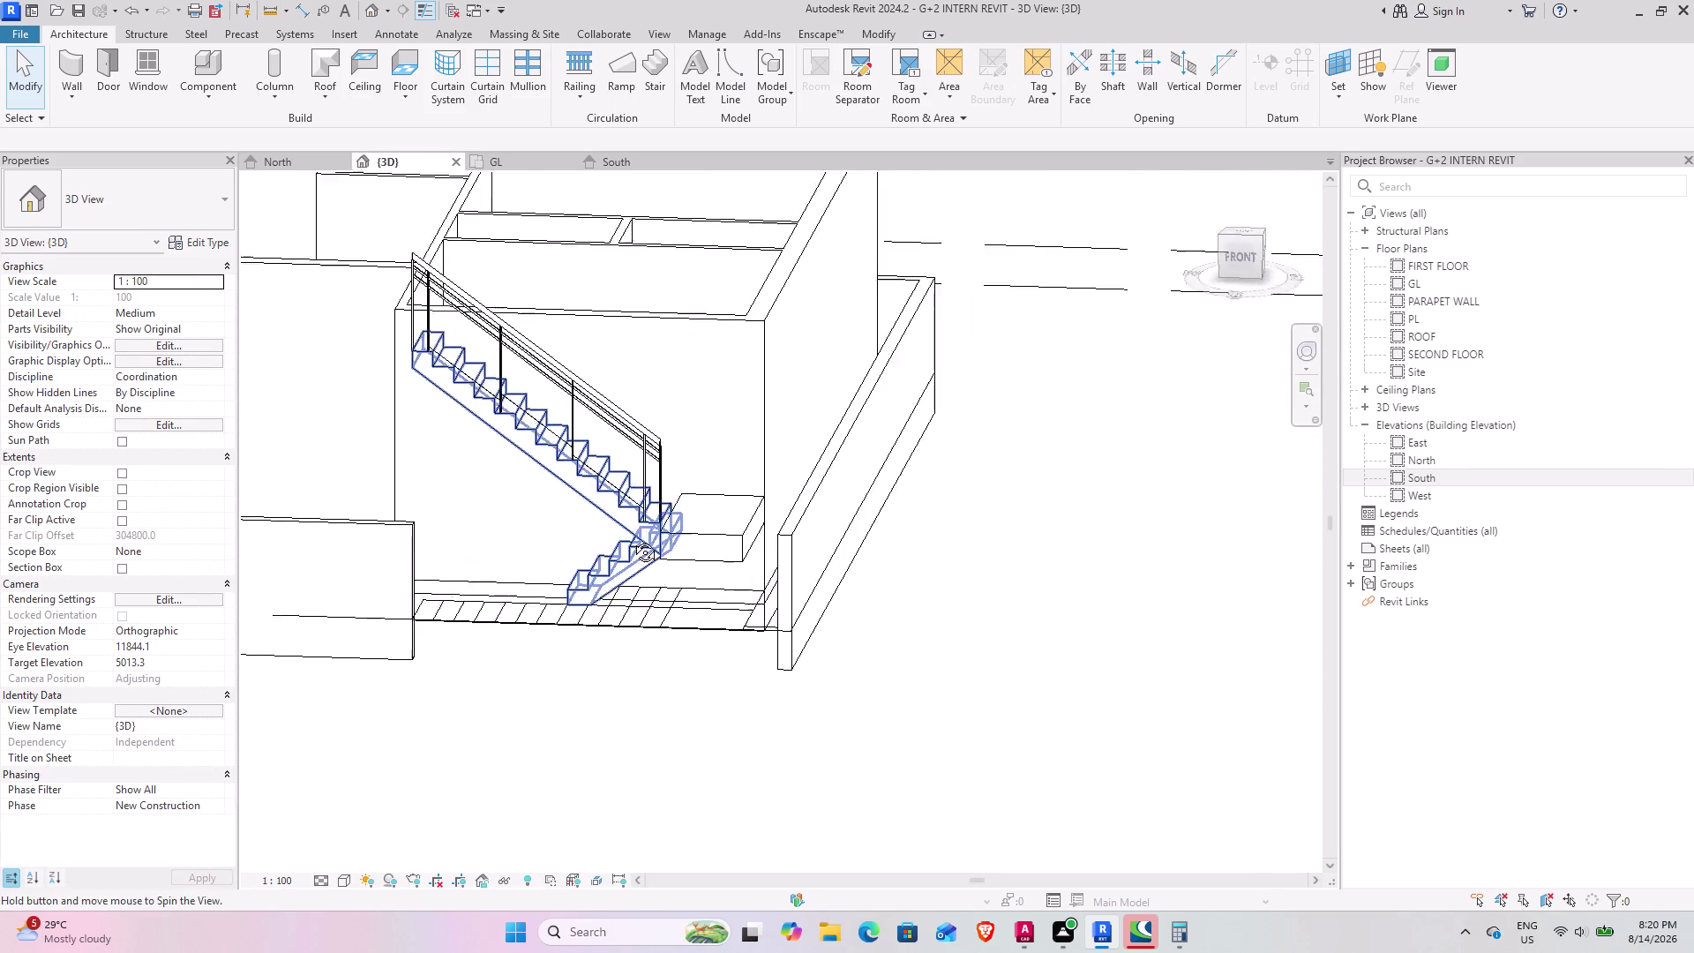
middle_drag(626, 545, 642, 514)
middle_drag(657, 524, 704, 556)
middle_drag(704, 554, 685, 576)
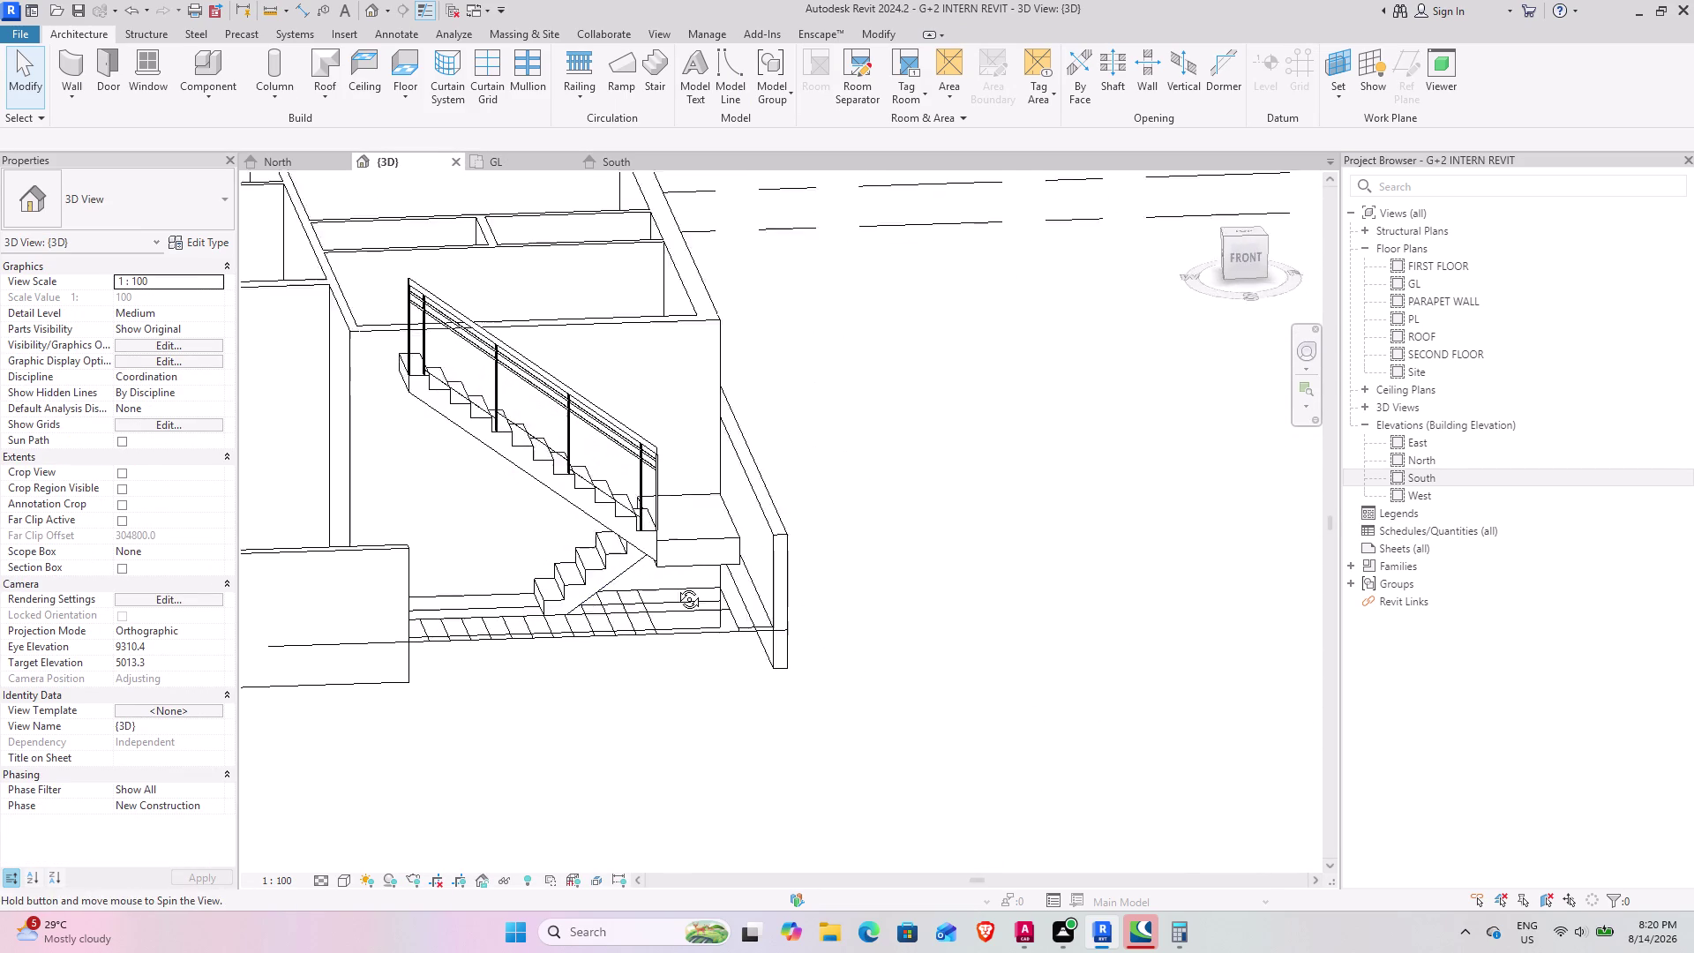
middle_drag(685, 576, 638, 634)
Select the entrance stair, view it from Top, and start a railing Sketch Path.
click(703, 542)
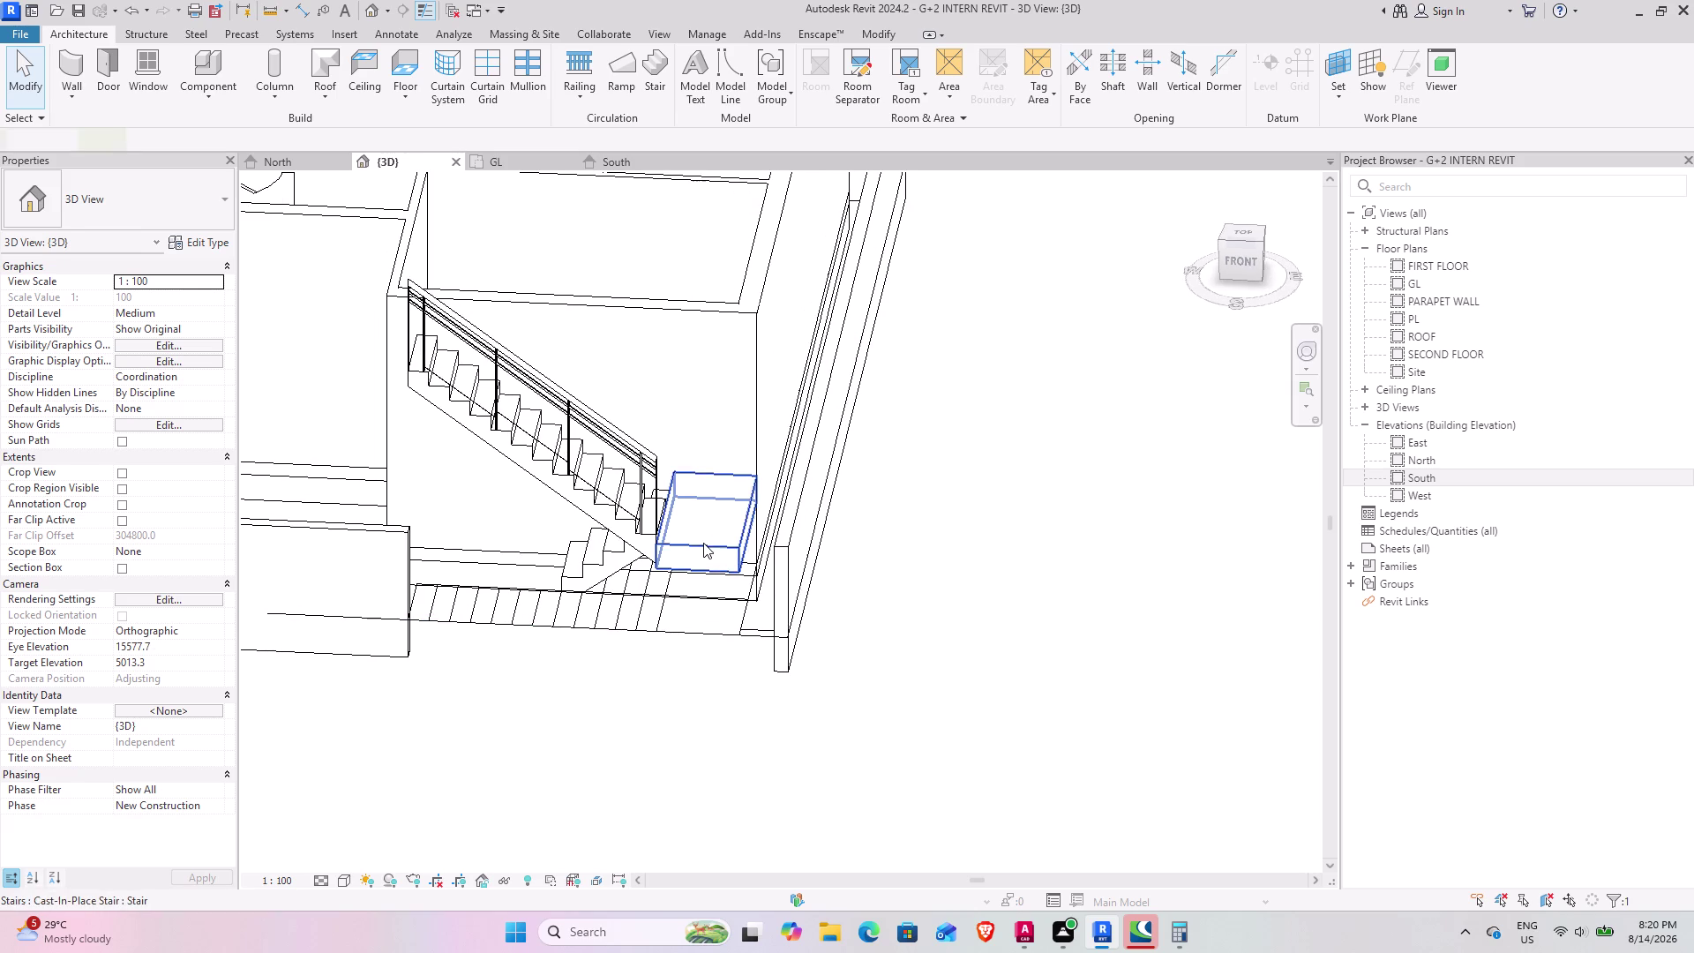
click(1241, 238)
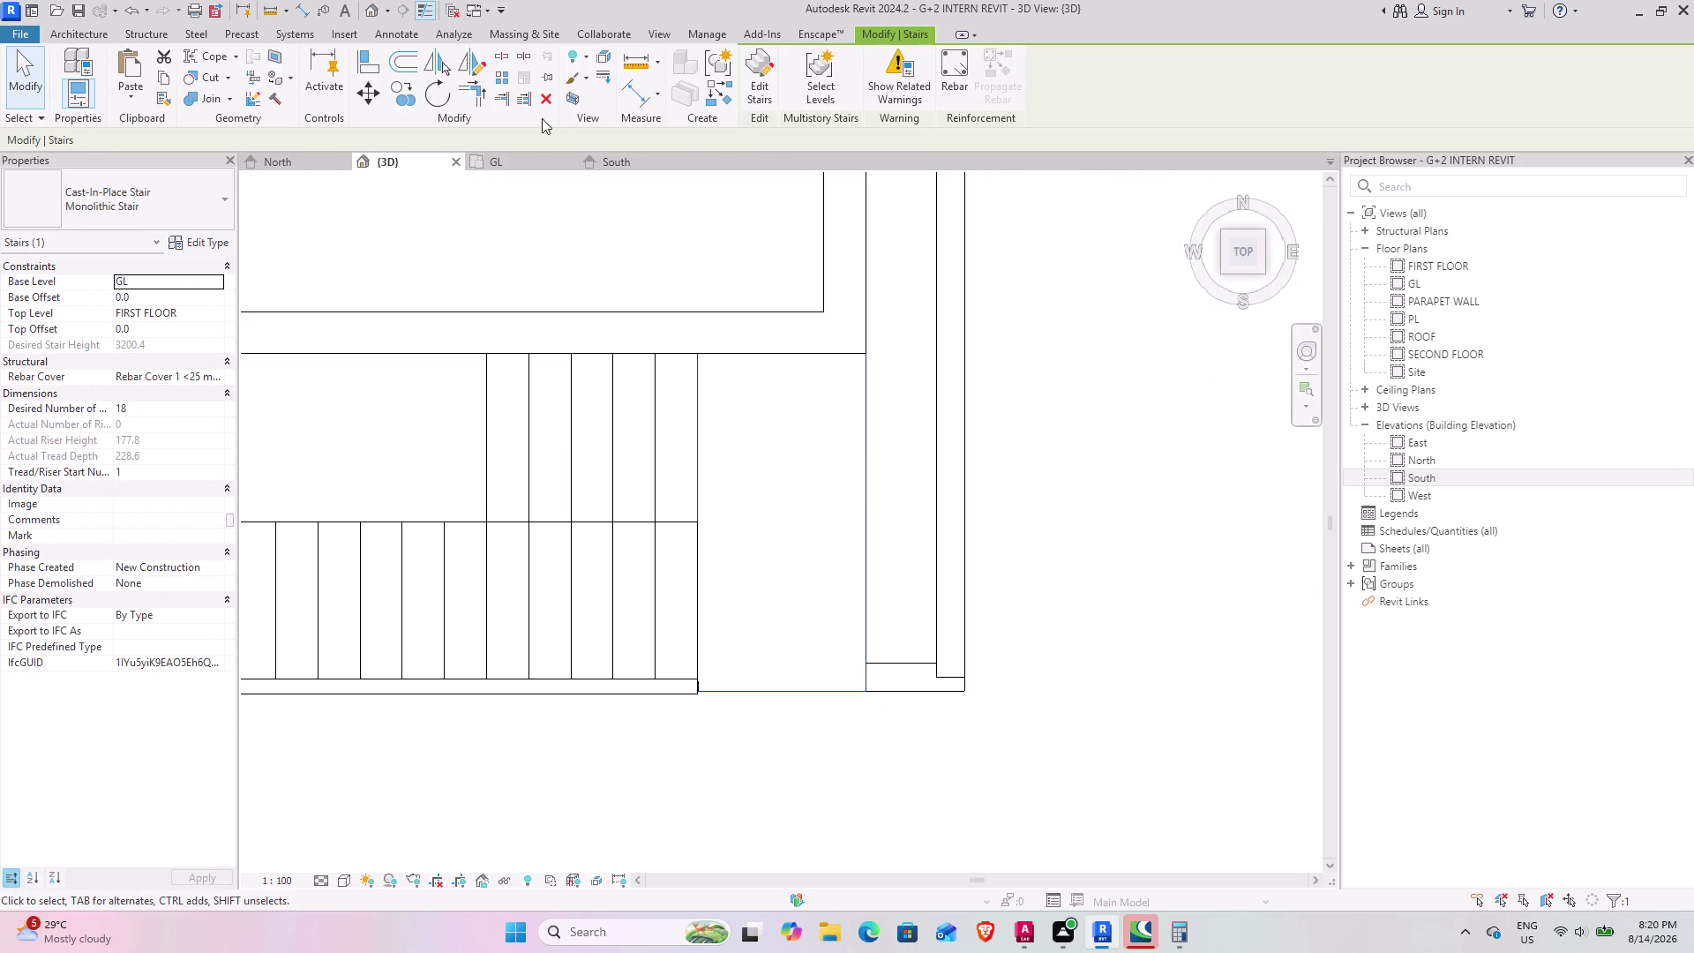
click(86, 28)
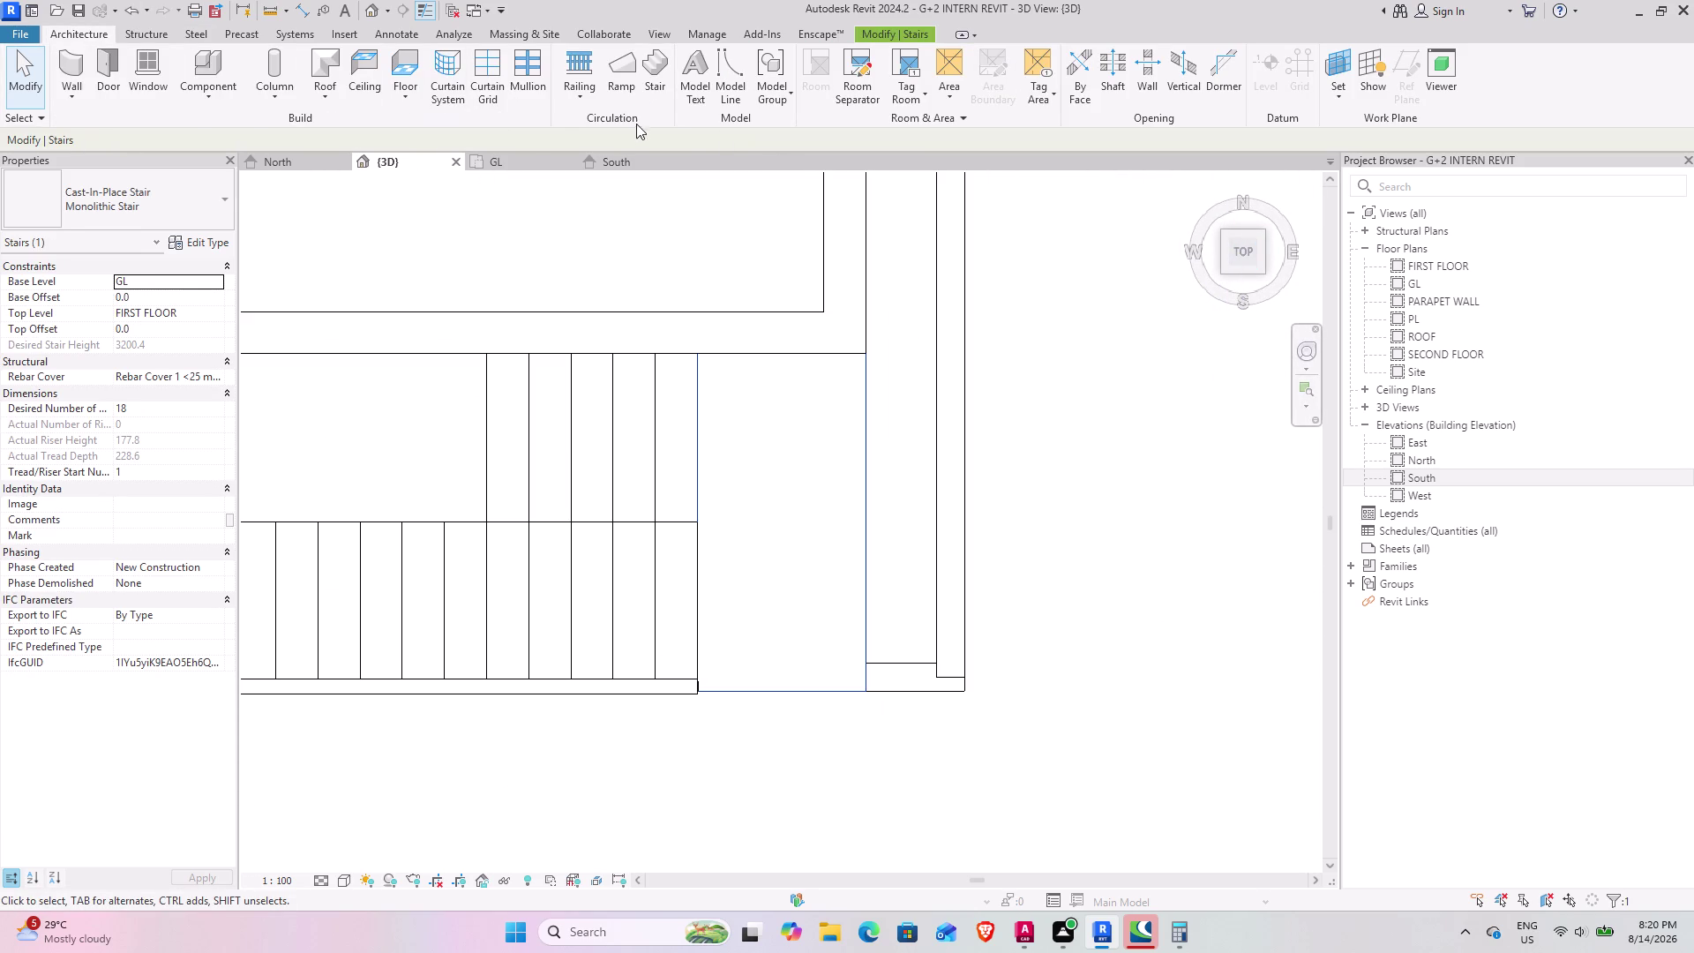
click(575, 78)
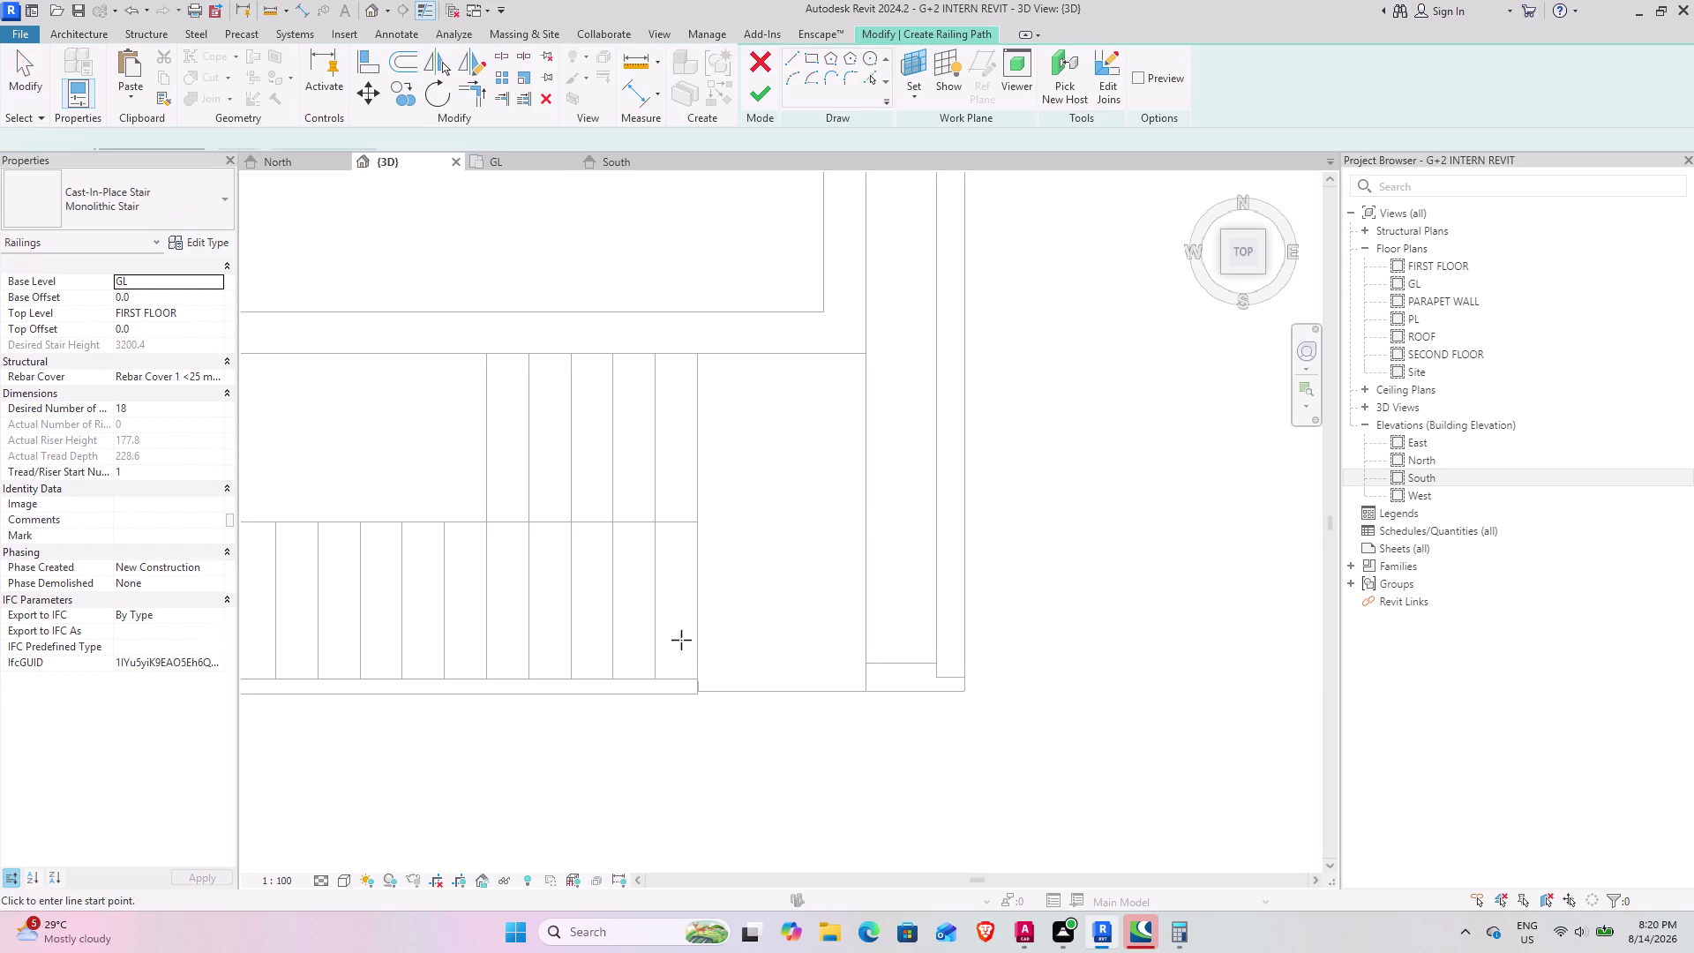
Sketch a 920-long landing-edge segment plus a side segment, finish, and select the railing.
scroll(up, 3)
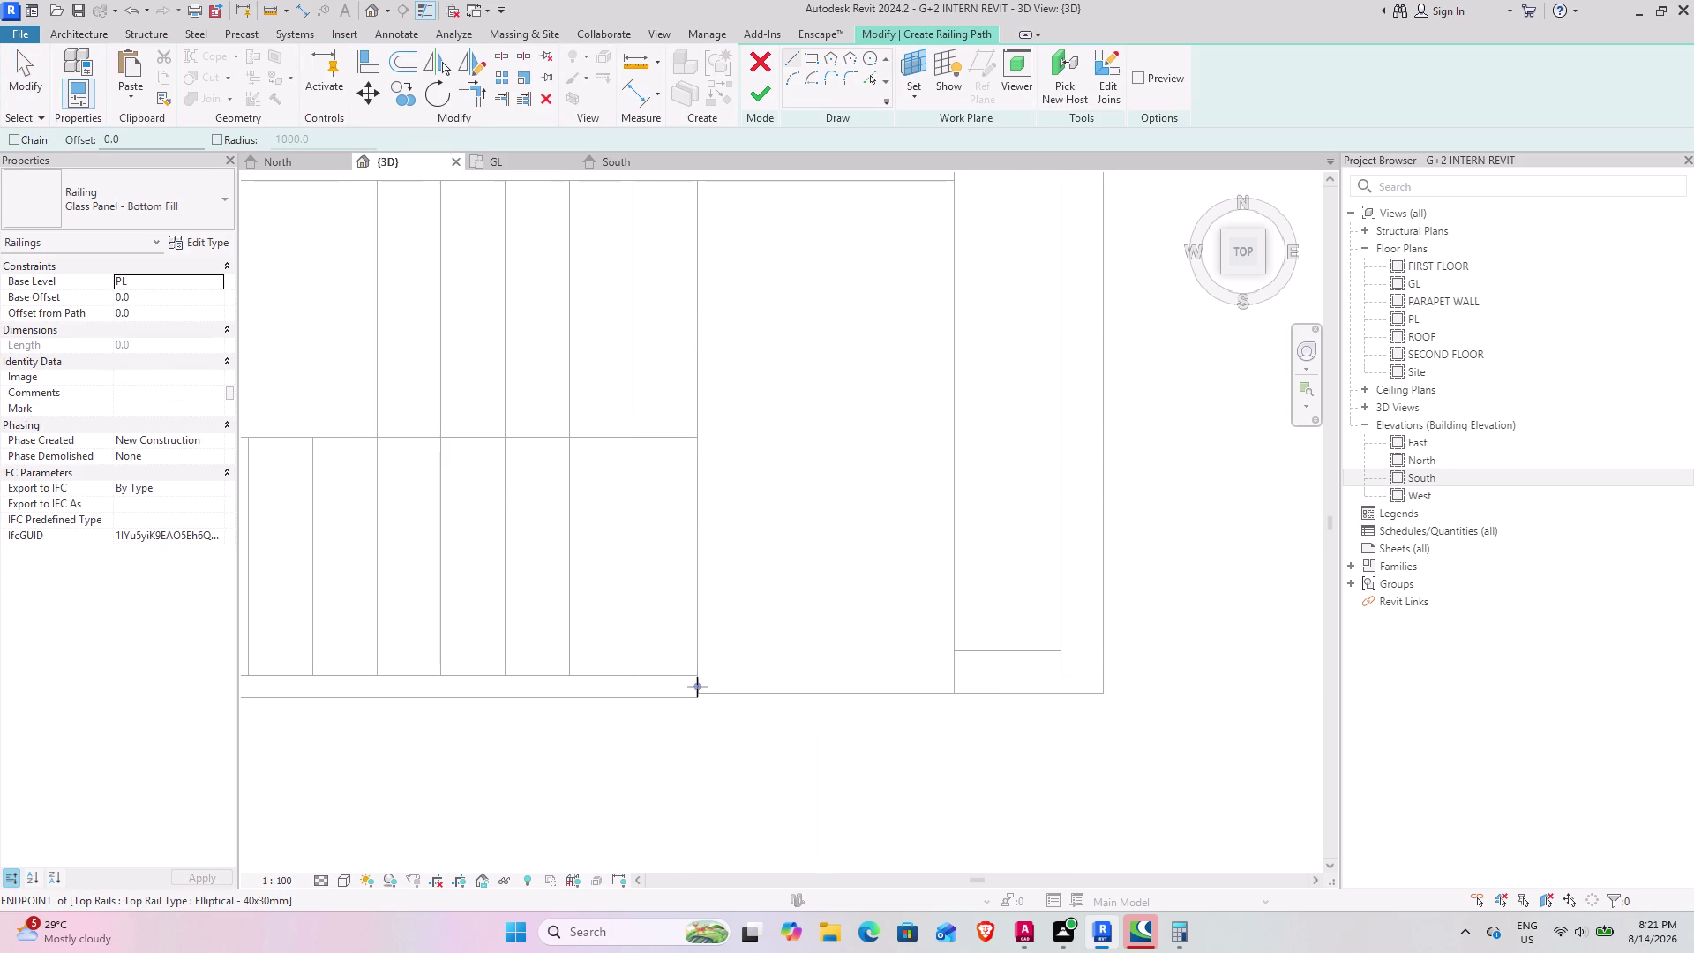
click(696, 686)
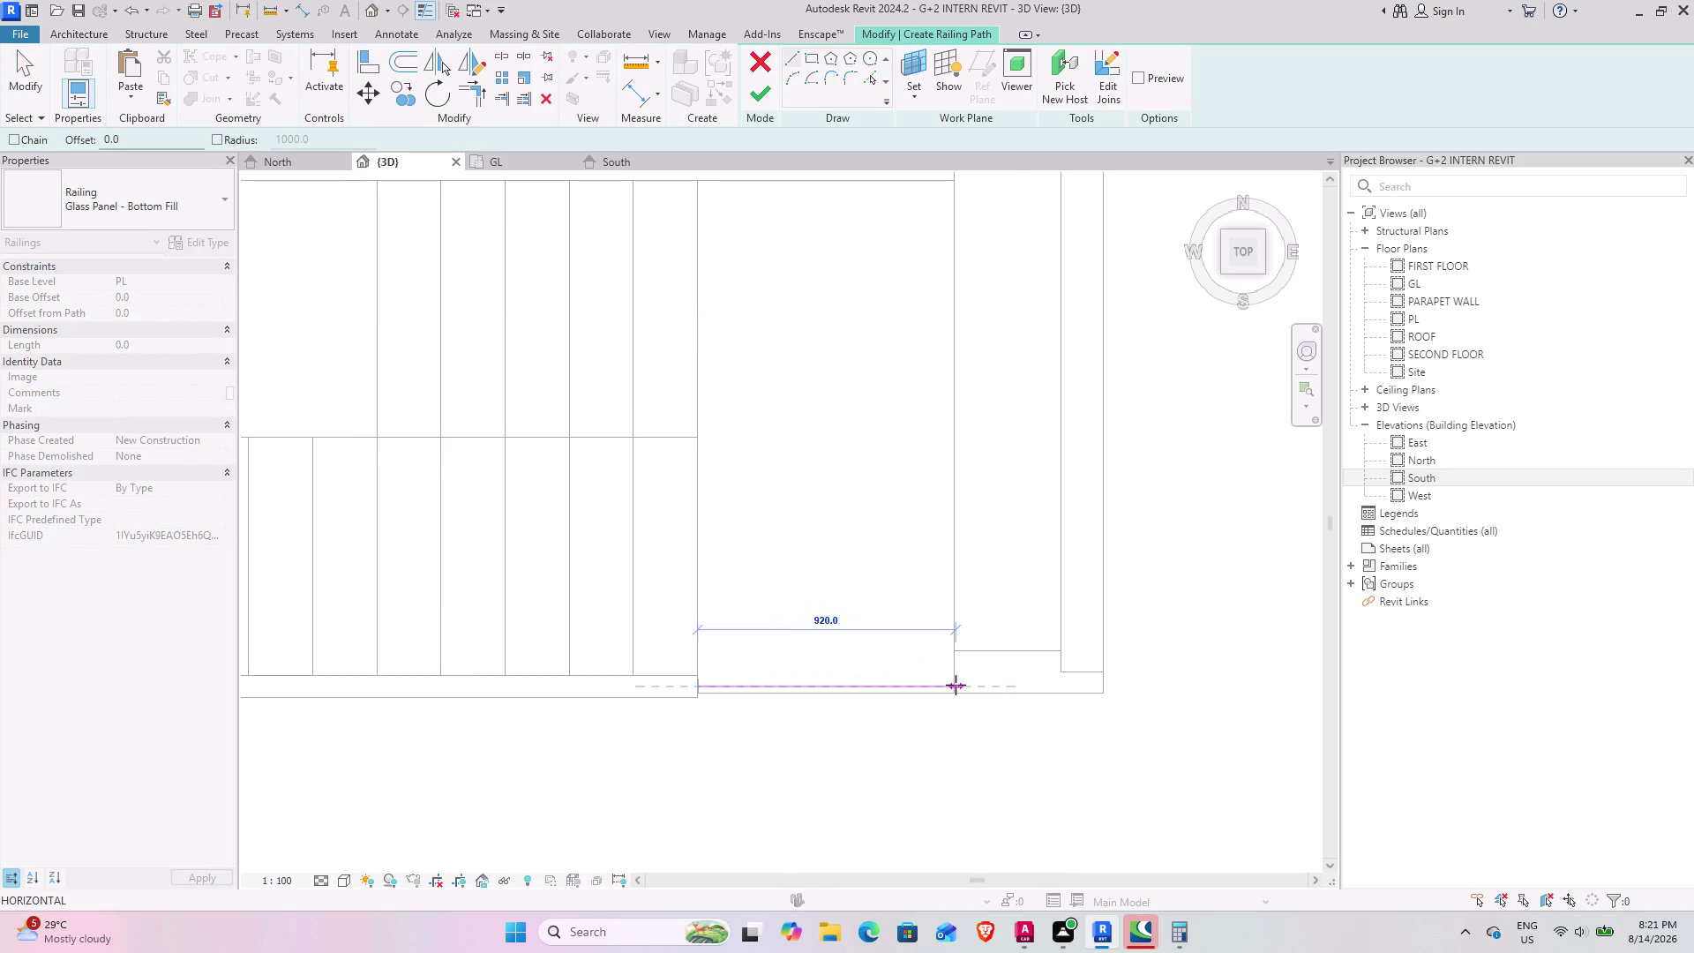
click(955, 687)
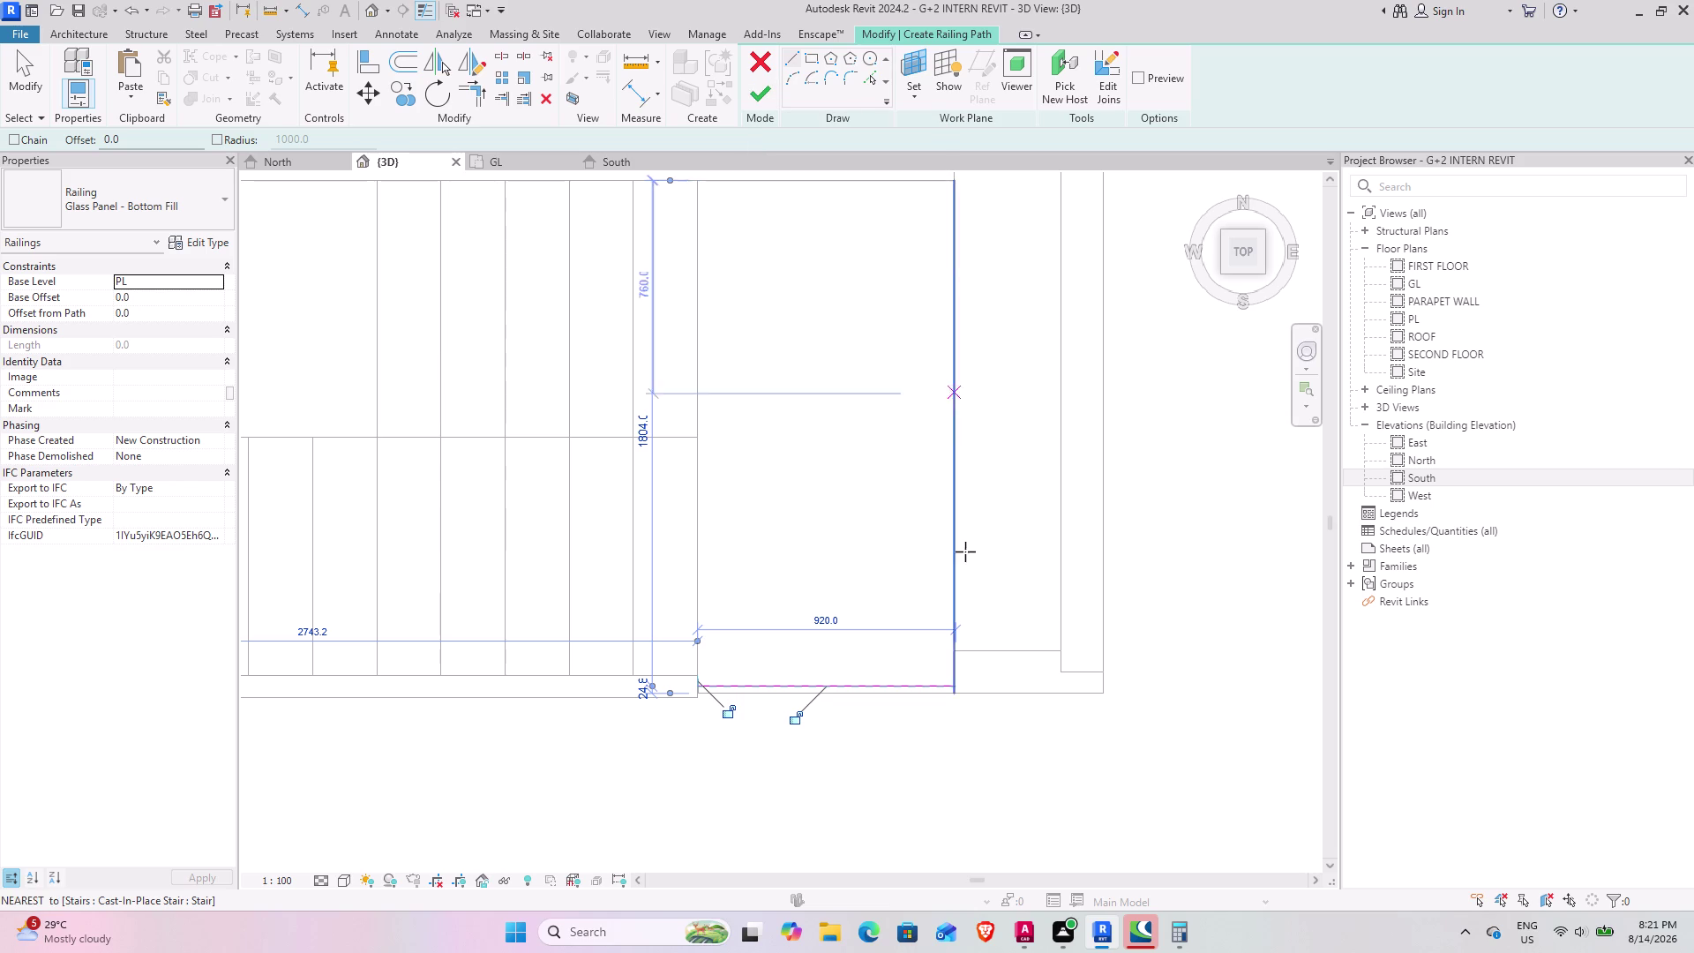
click(953, 686)
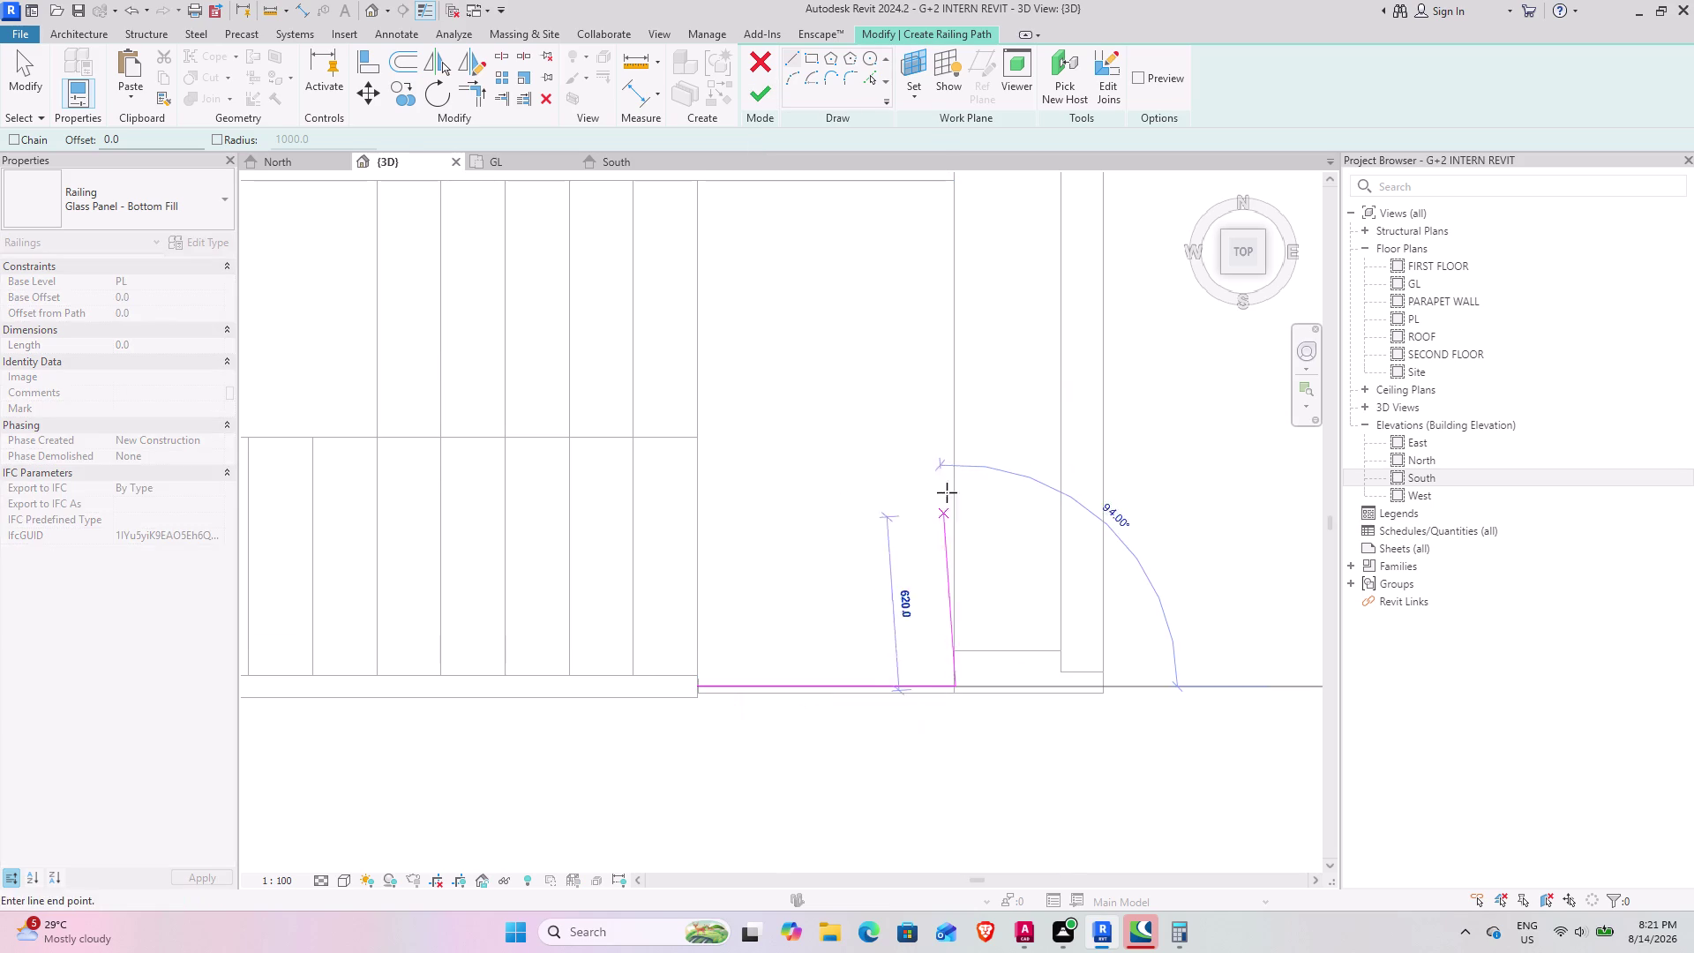
click(954, 179)
click(761, 97)
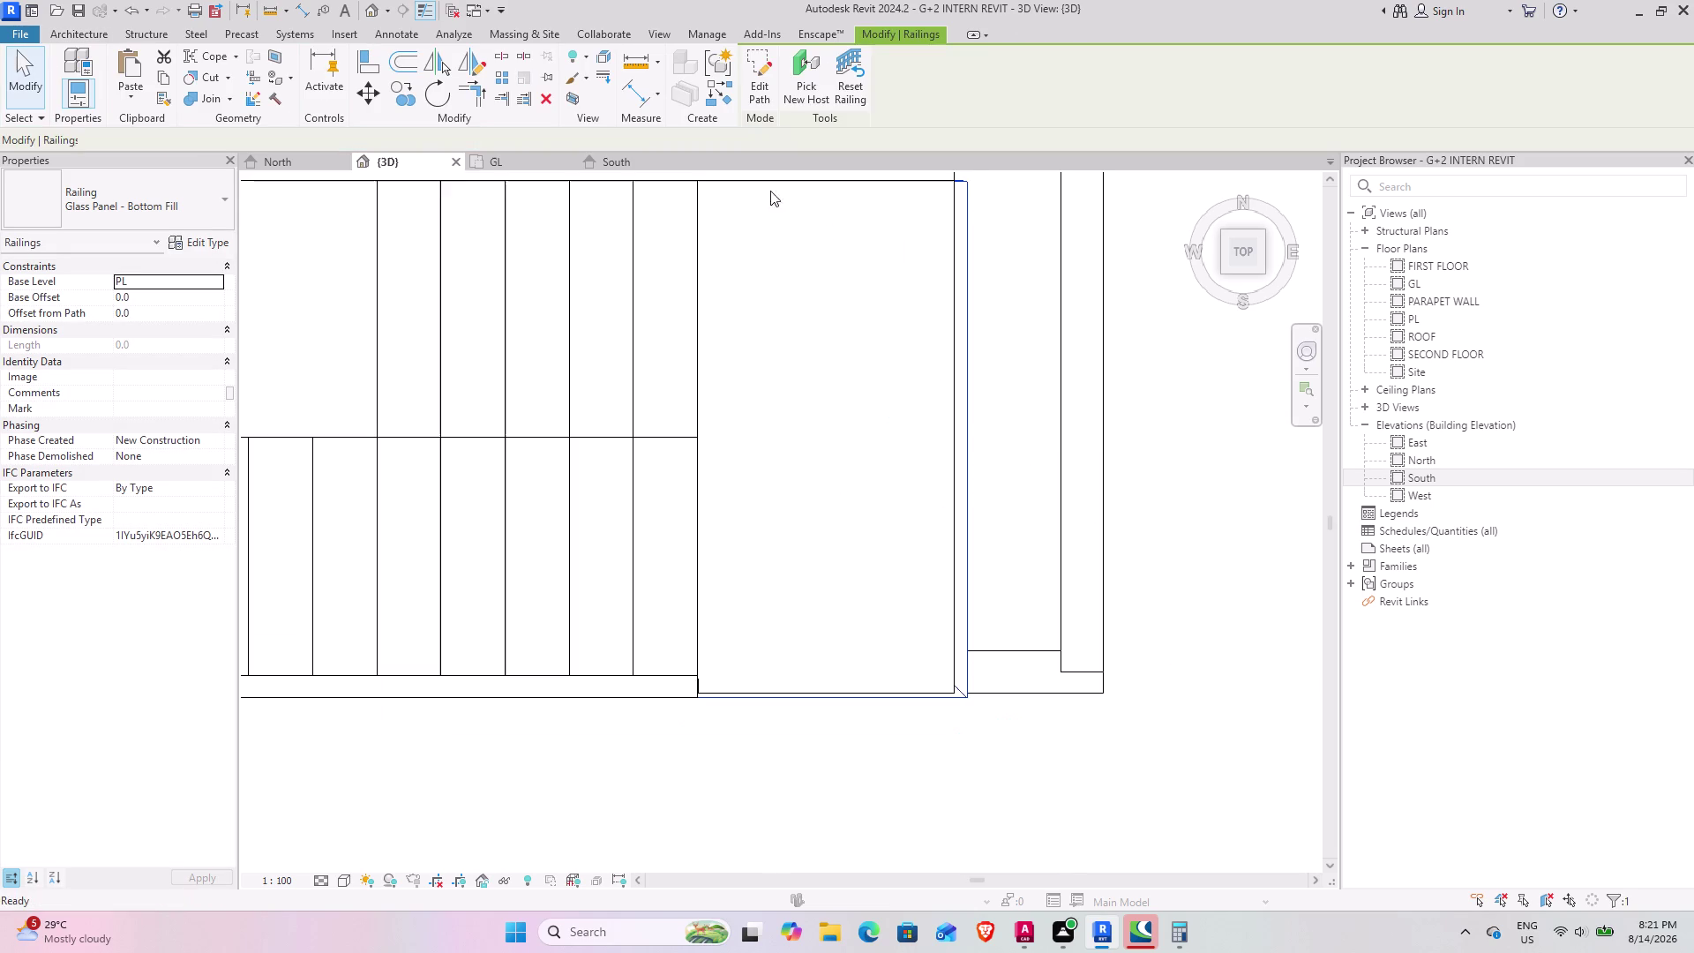
click(370, 164)
Orbit around the selected glass-panel railing to check its corner against the wall.
scroll(down, 3)
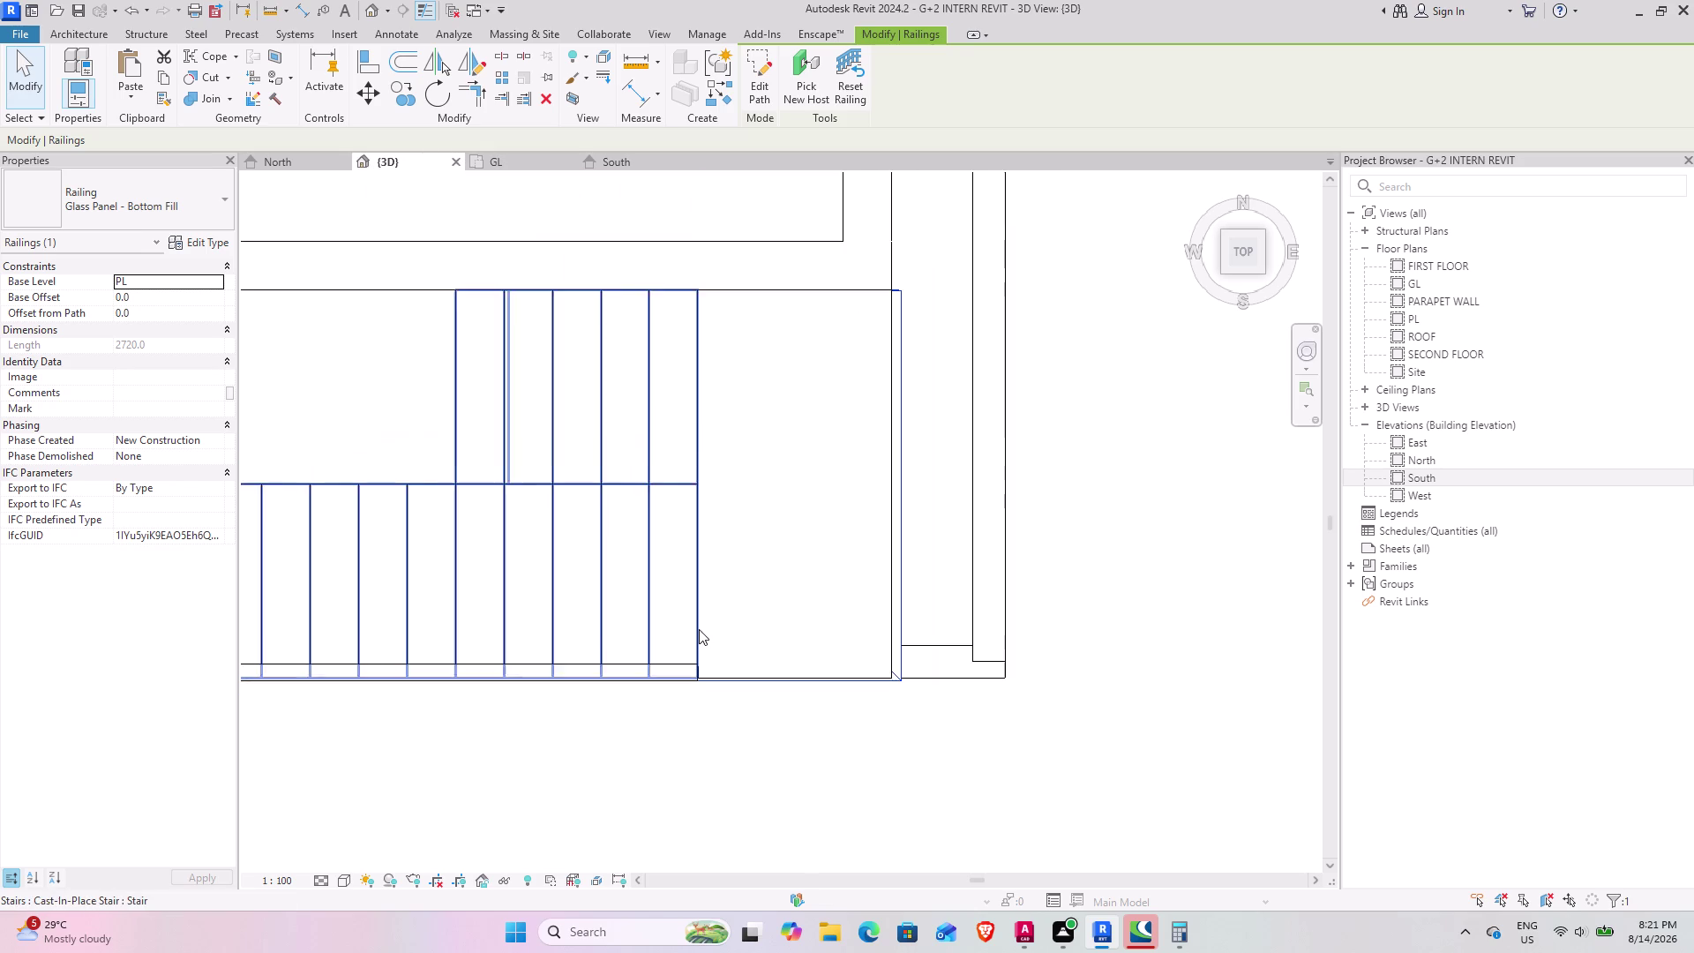
middle_drag(626, 696, 635, 429)
middle_drag(800, 629, 692, 583)
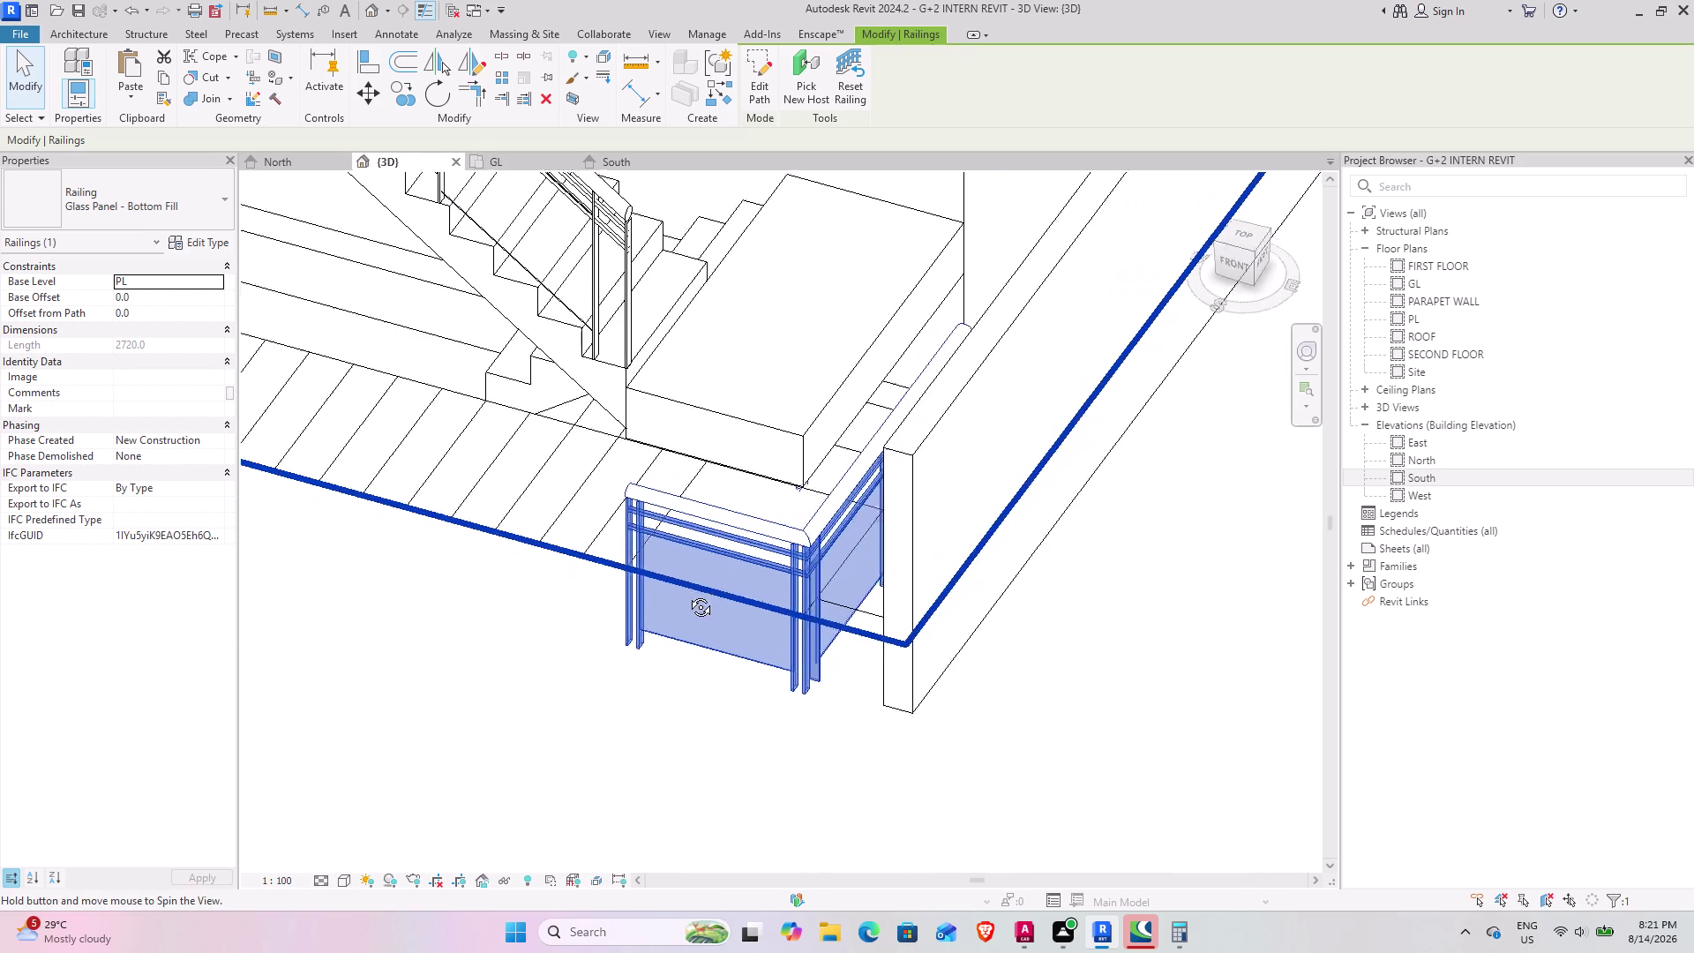
middle_drag(693, 584, 787, 440)
middle_drag(752, 515, 735, 802)
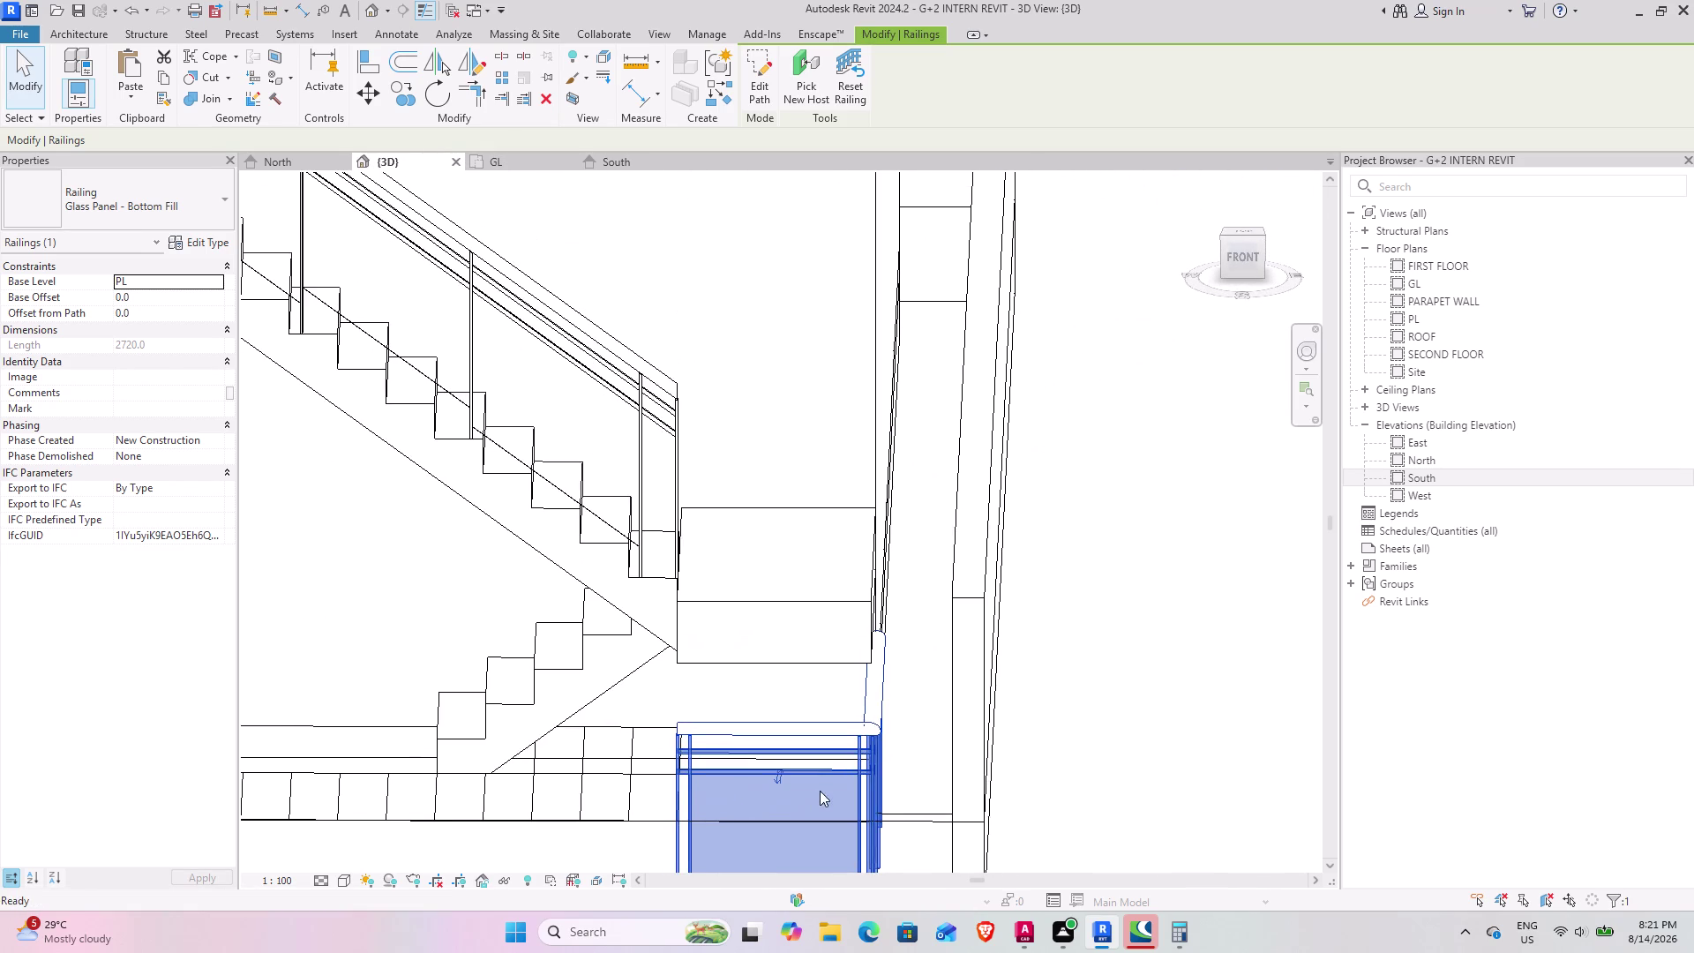
middle_drag(861, 733, 871, 620)
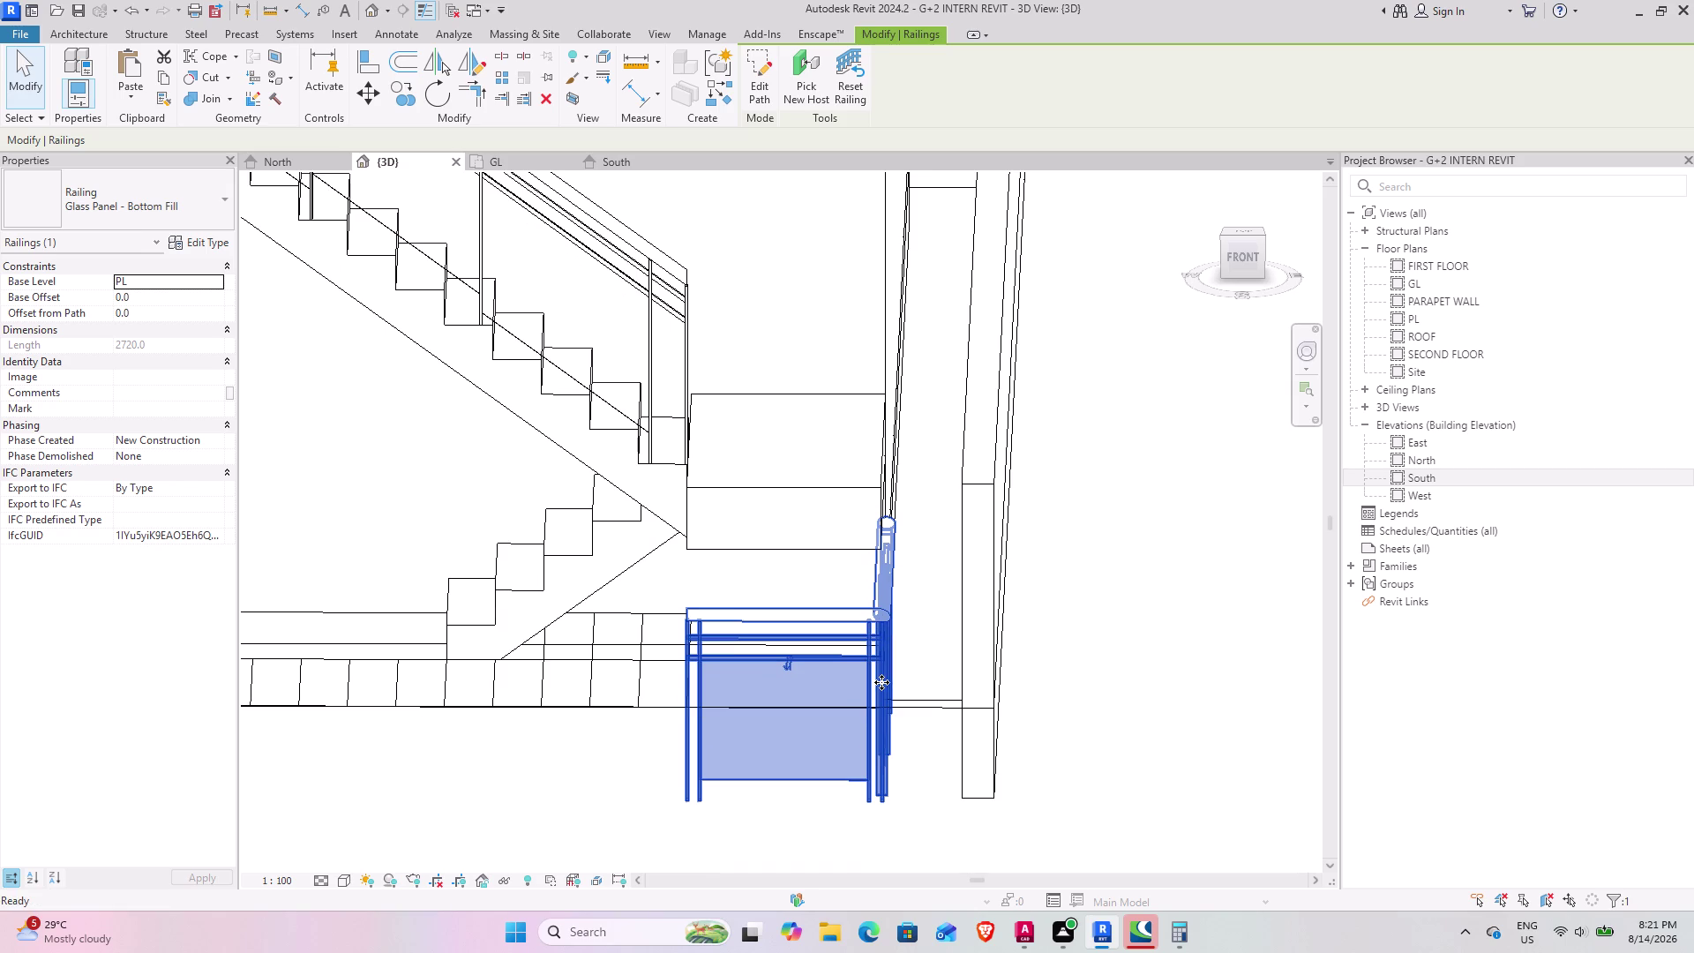
click(881, 682)
middle_drag(910, 750, 810, 787)
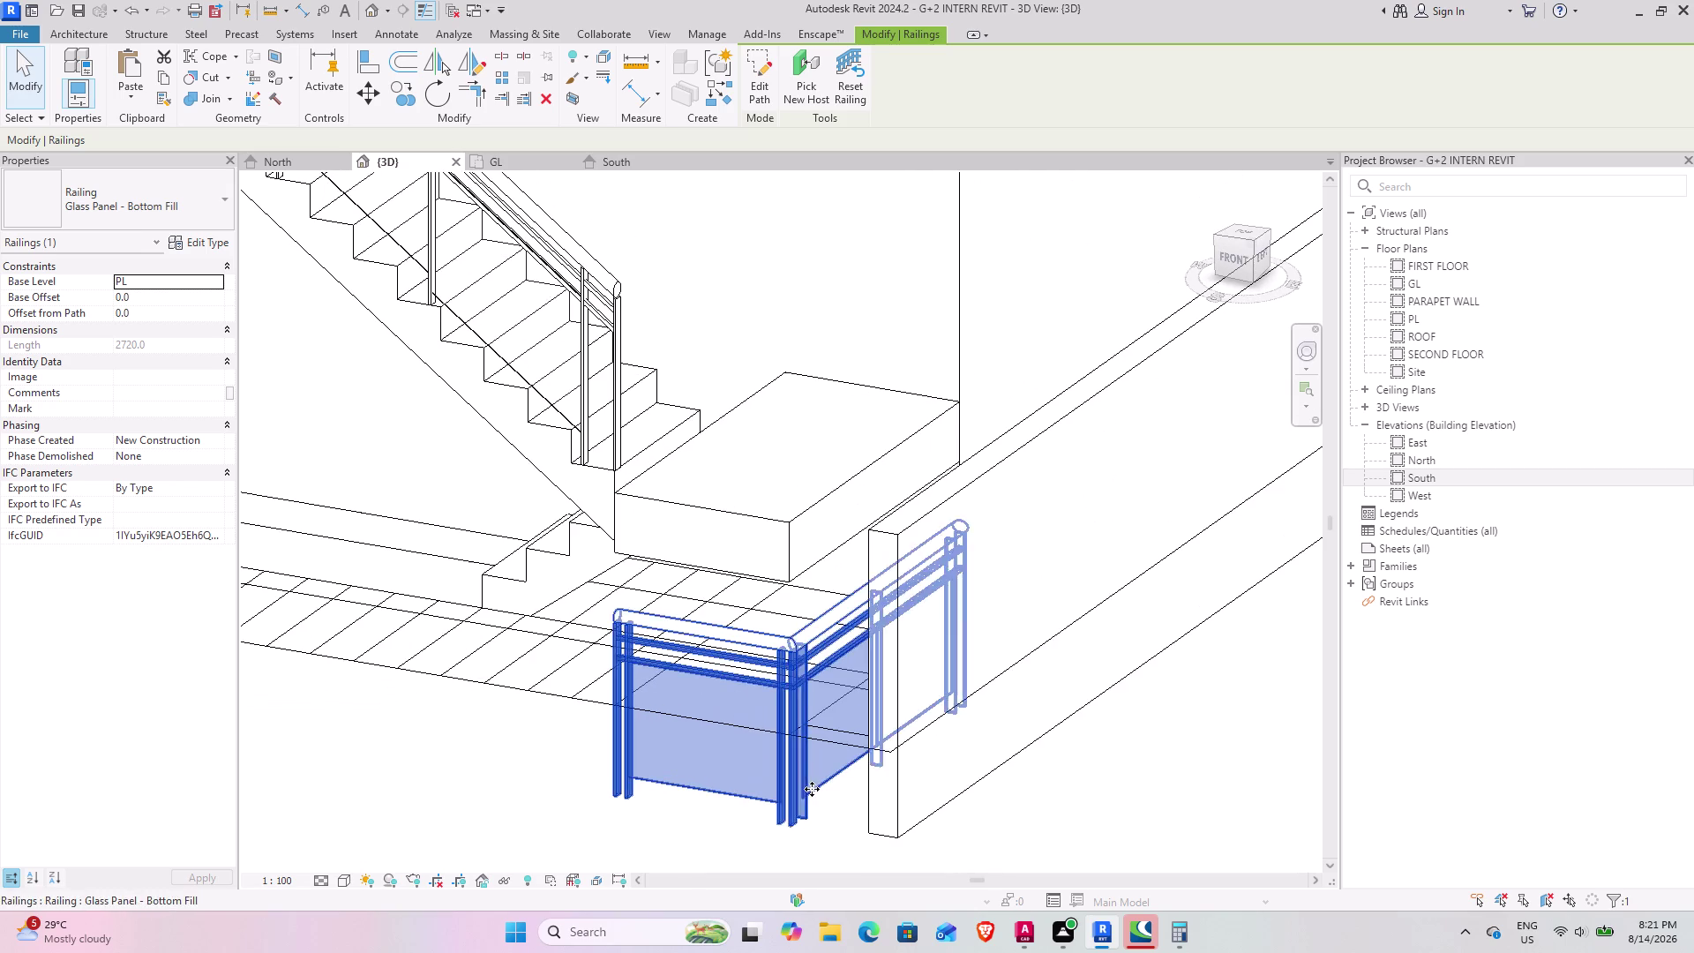
middle_drag(378, 644, 515, 523)
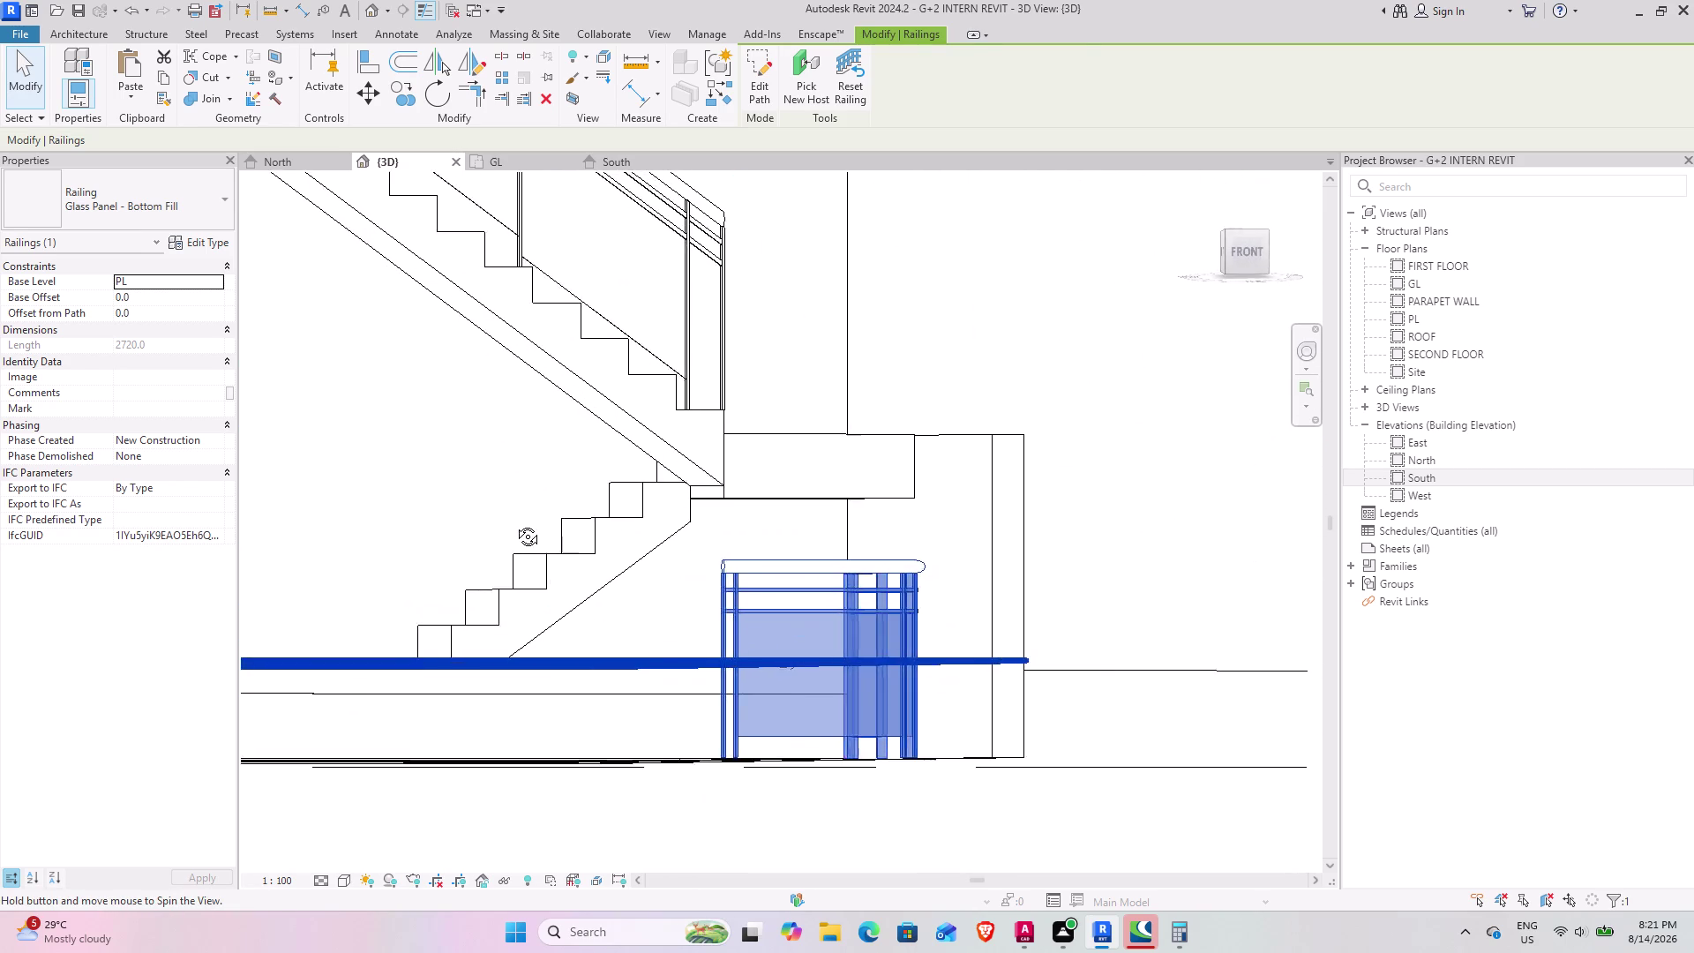
middle_drag(516, 523, 485, 544)
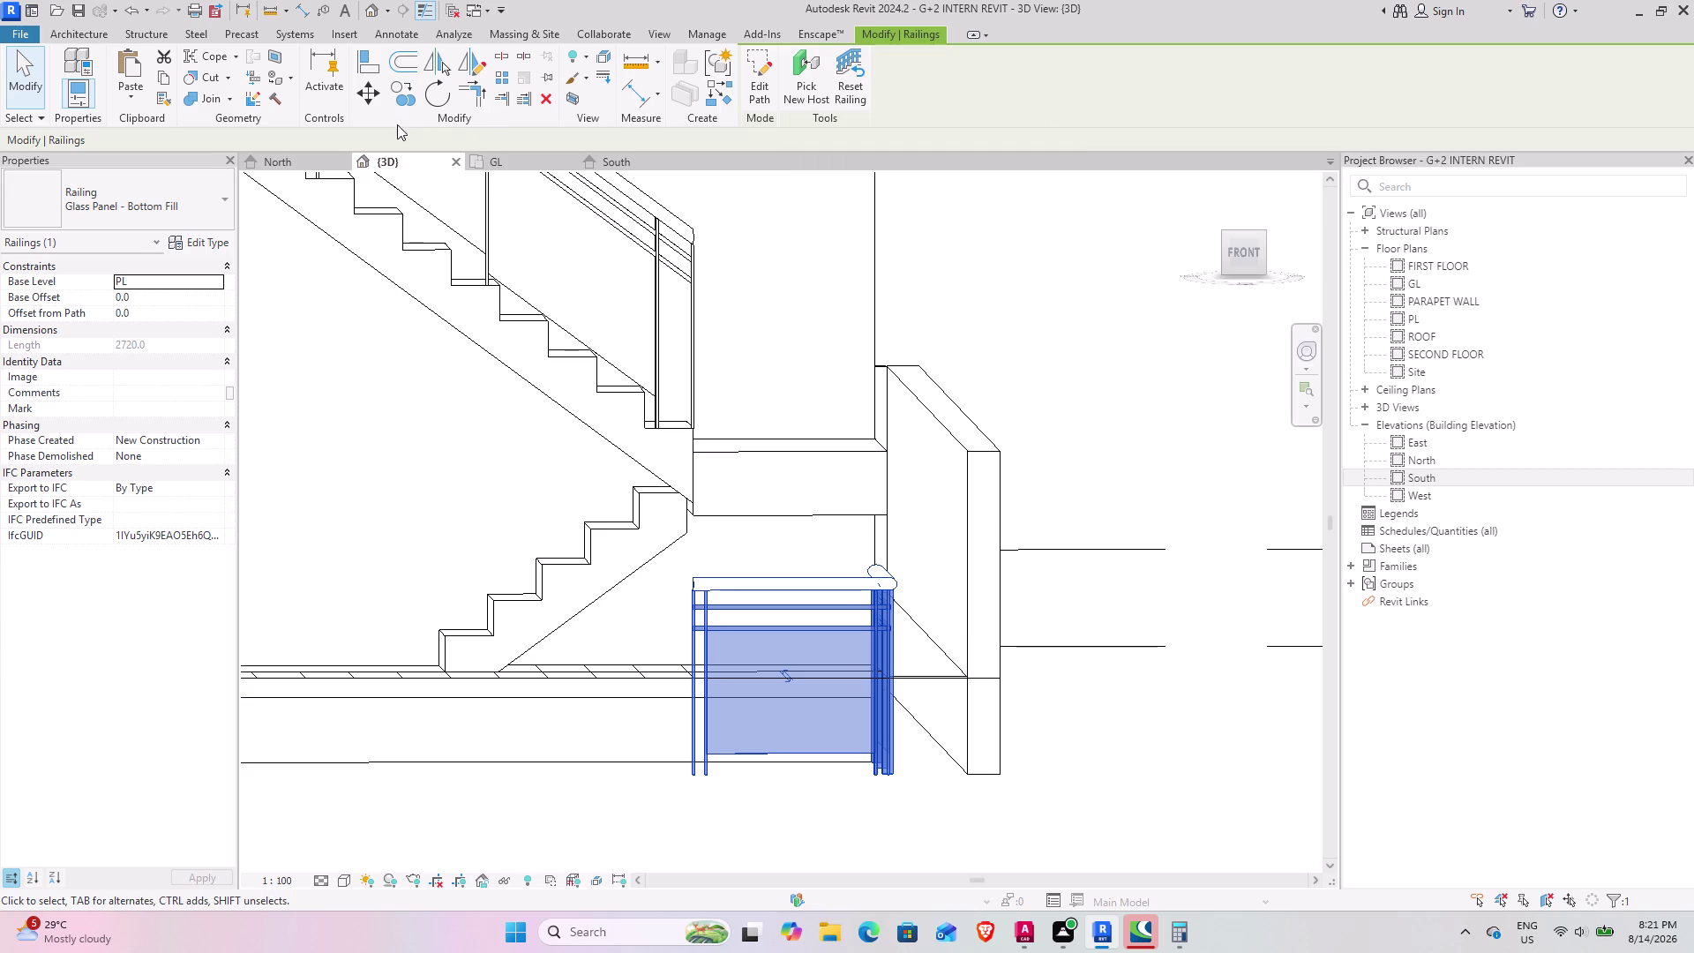
click(362, 99)
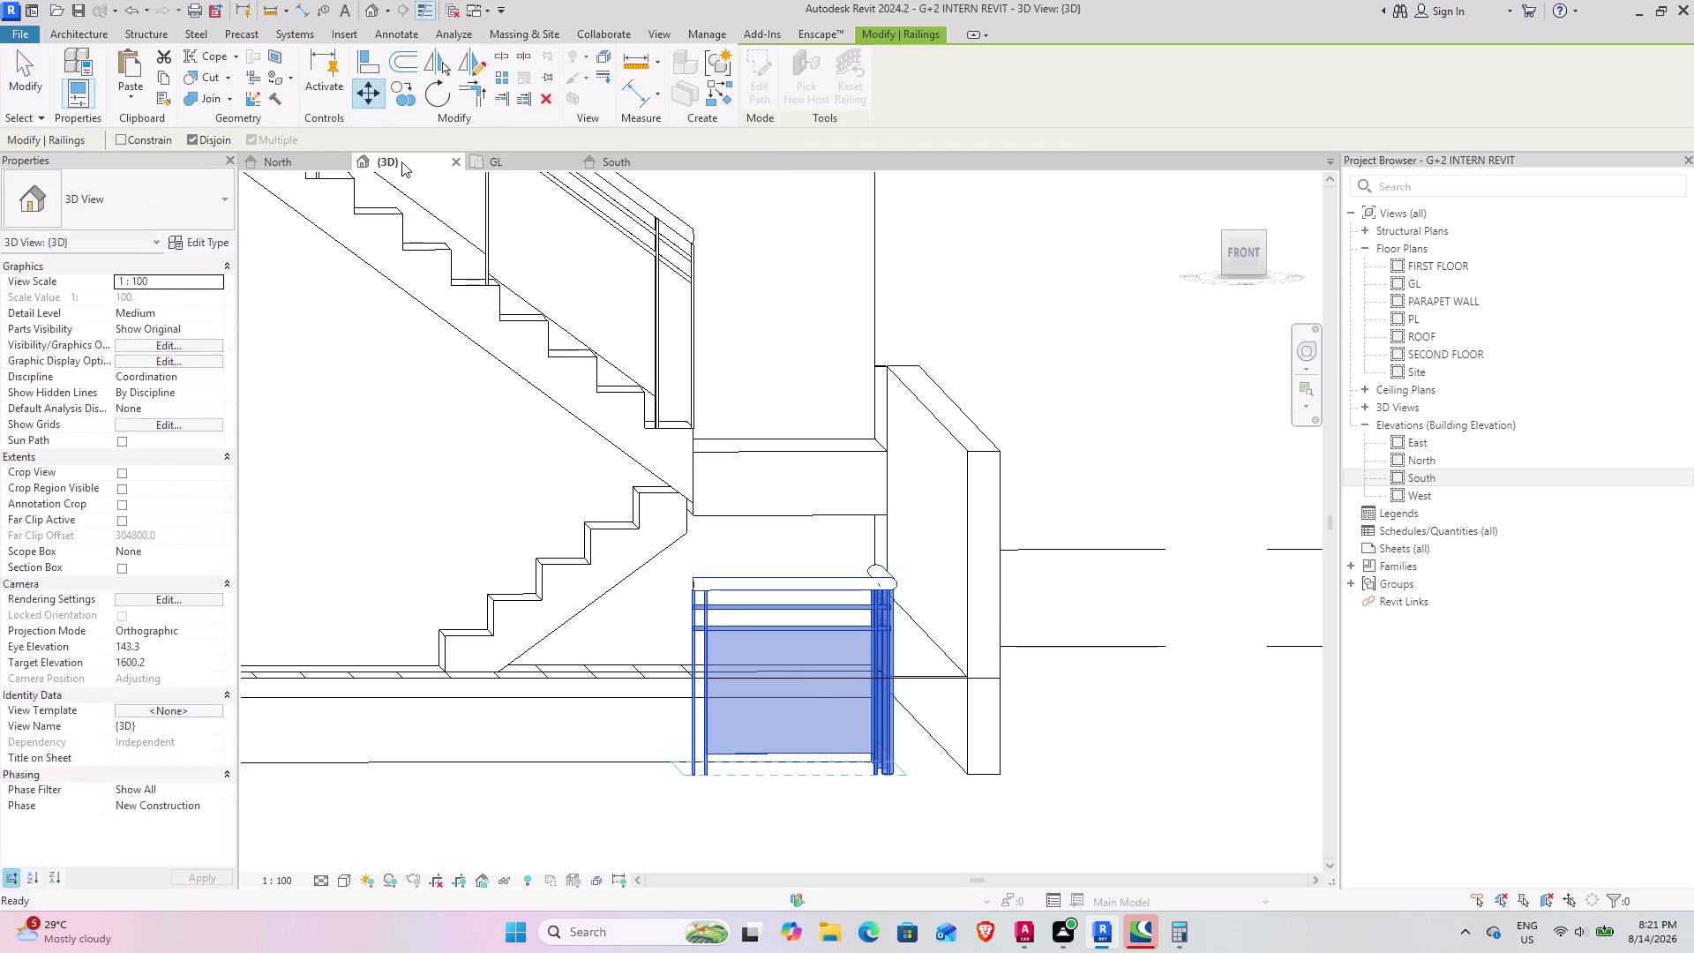
Move the railing to a point on the landing, inspect it, and undo the failed move.
click(708, 774)
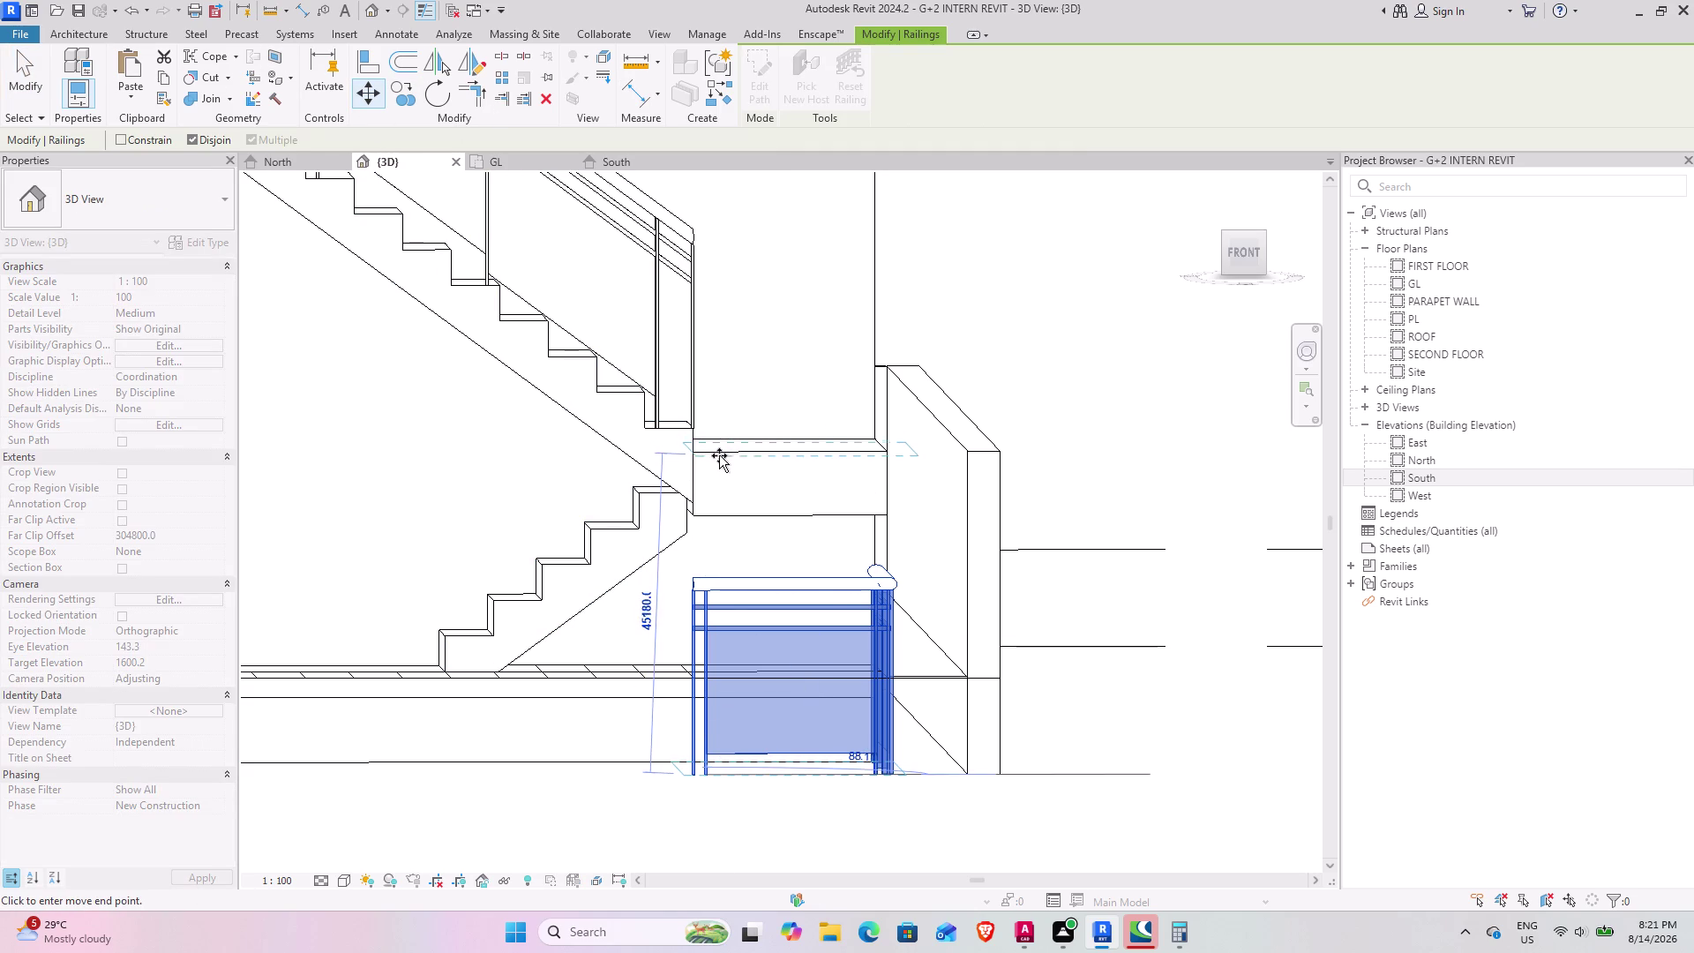
scroll(up, 3)
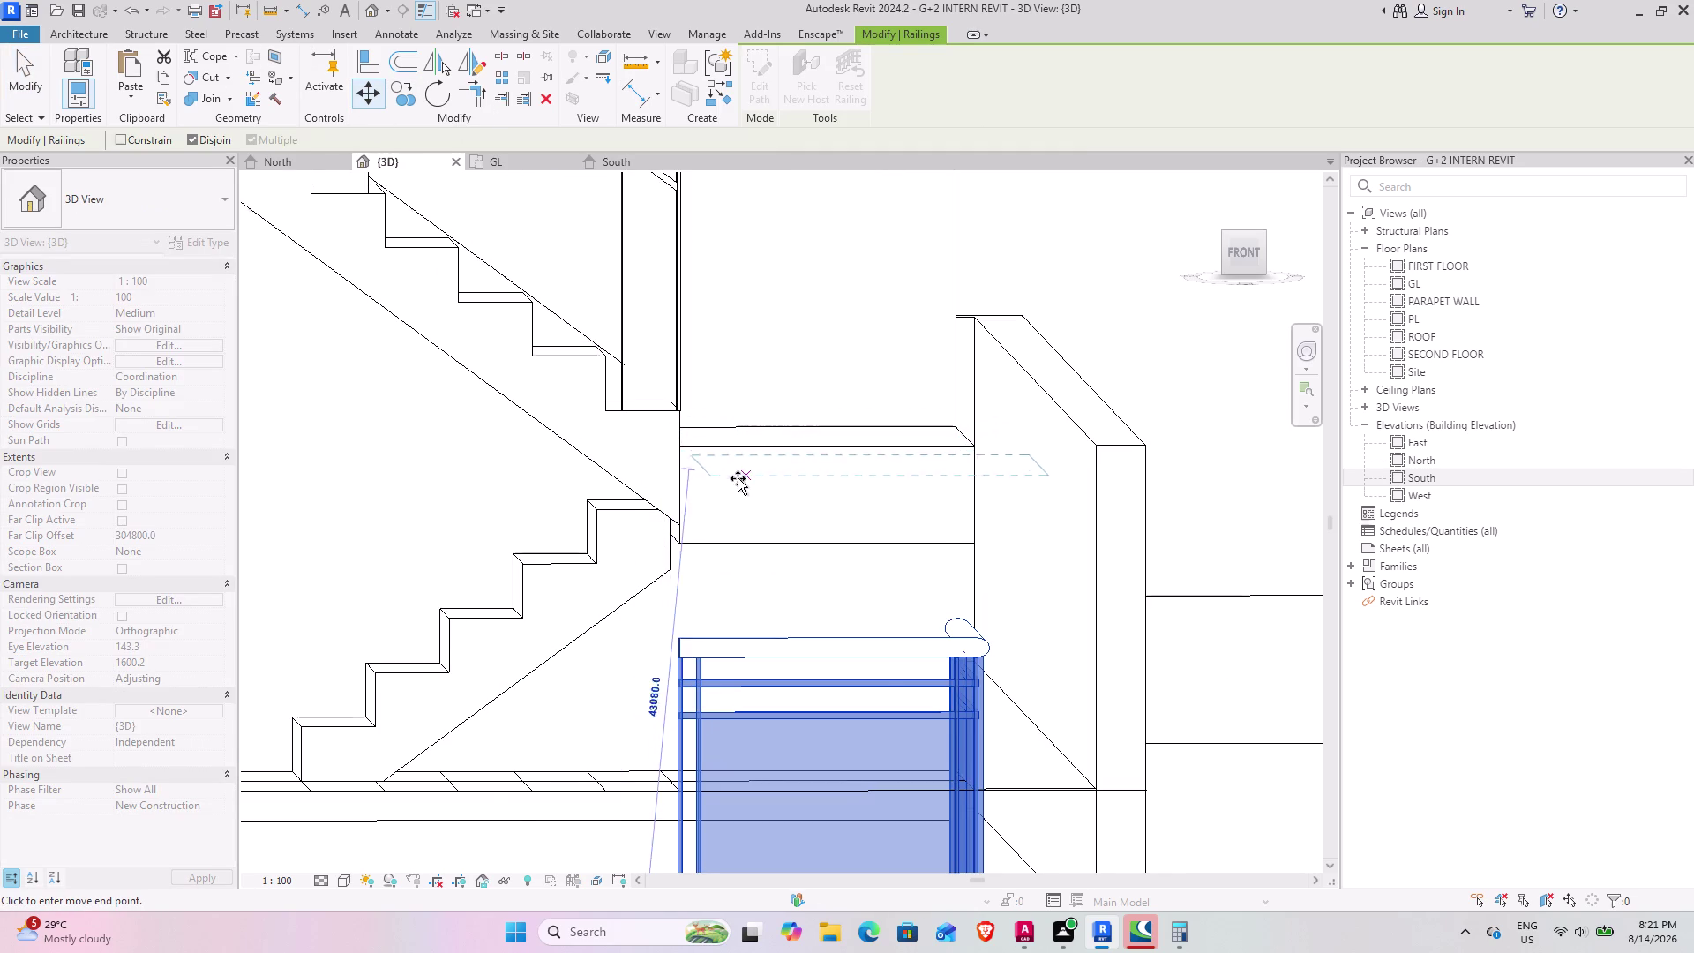
middle_drag(737, 479, 724, 469)
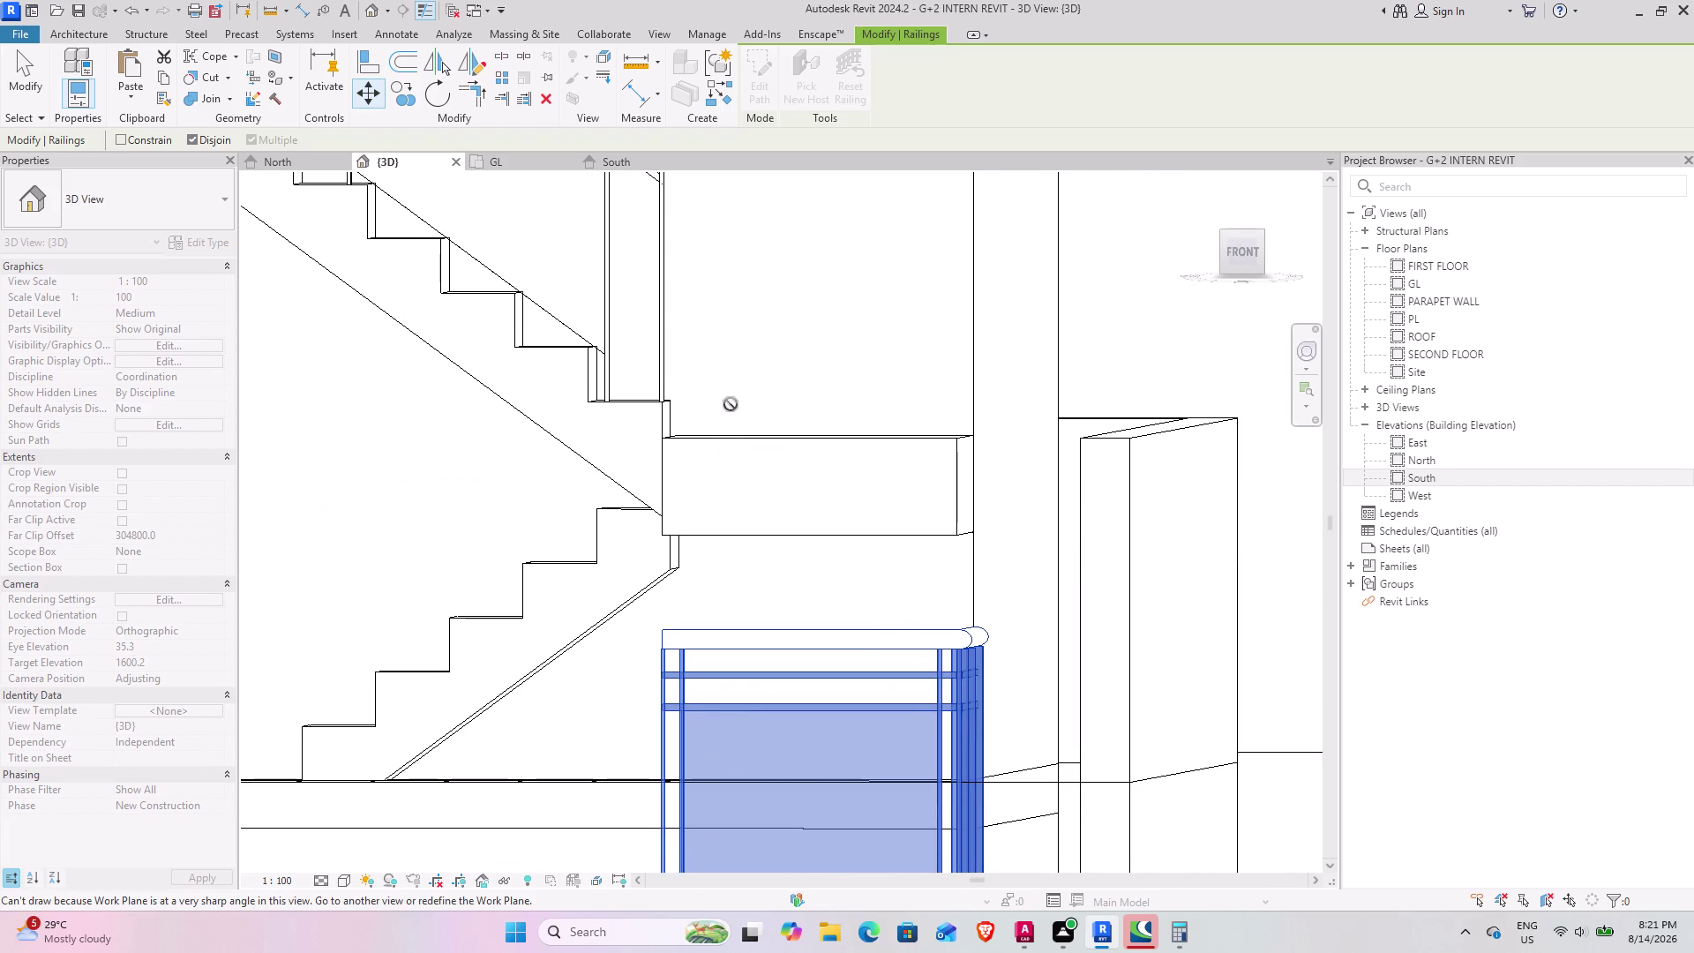
scroll(down, 3)
middle_drag(703, 587, 751, 667)
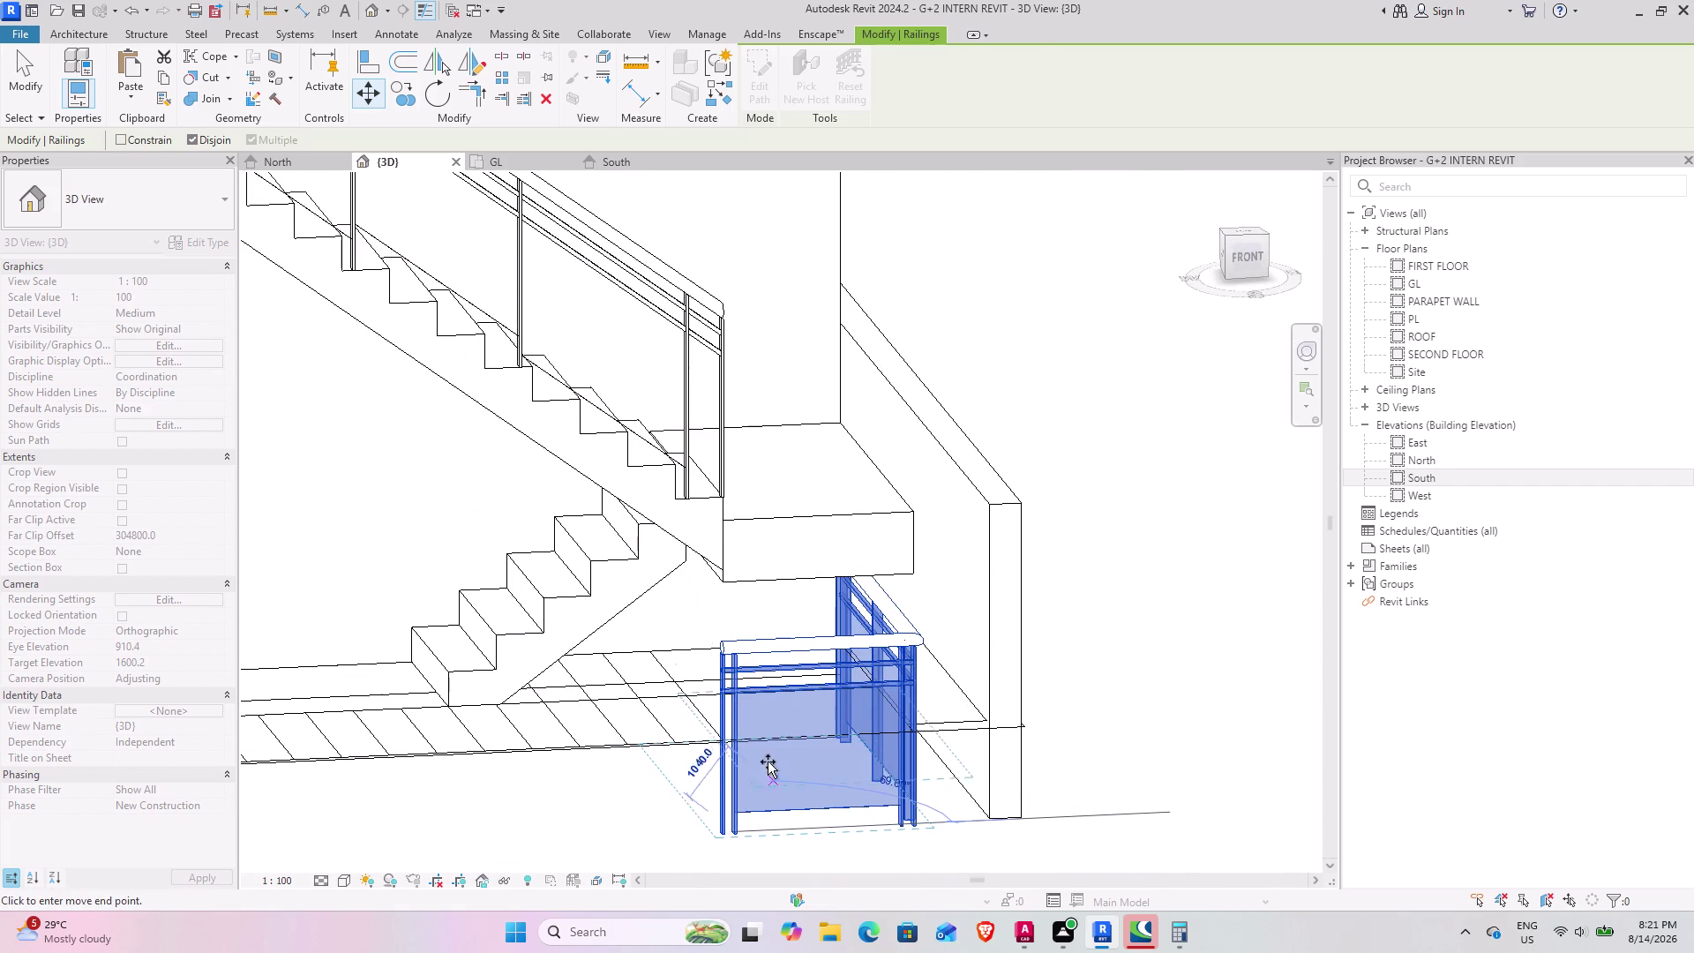
click(744, 513)
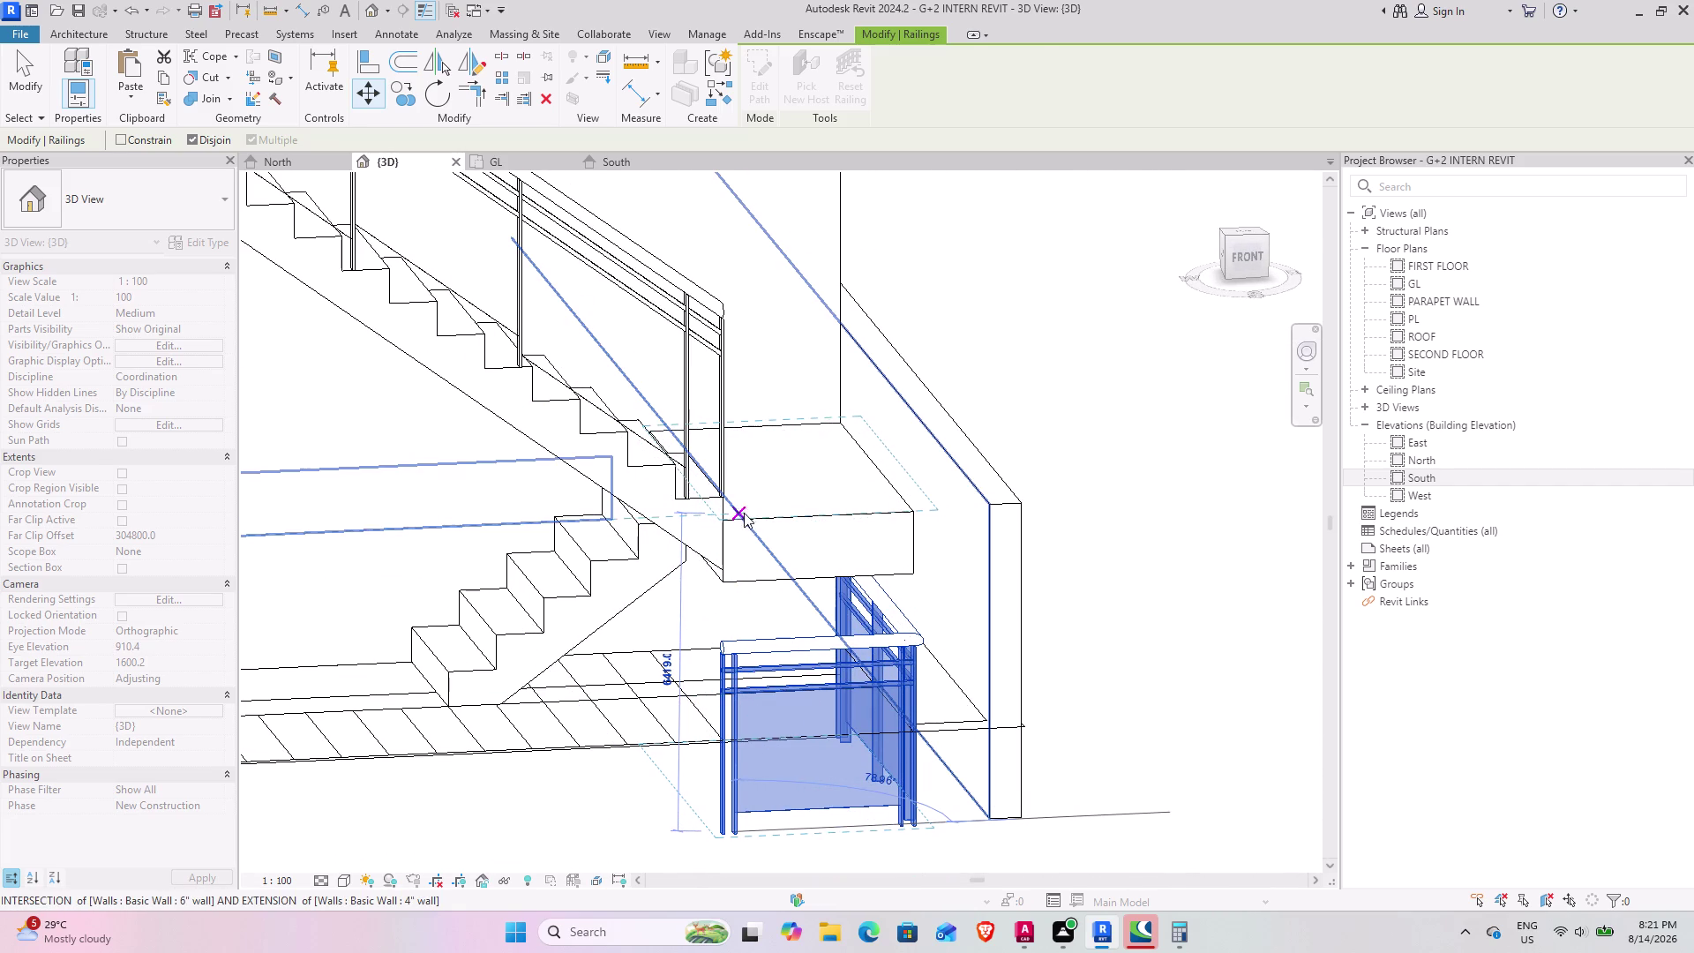
scroll(down, 3)
middle_drag(964, 480, 869, 514)
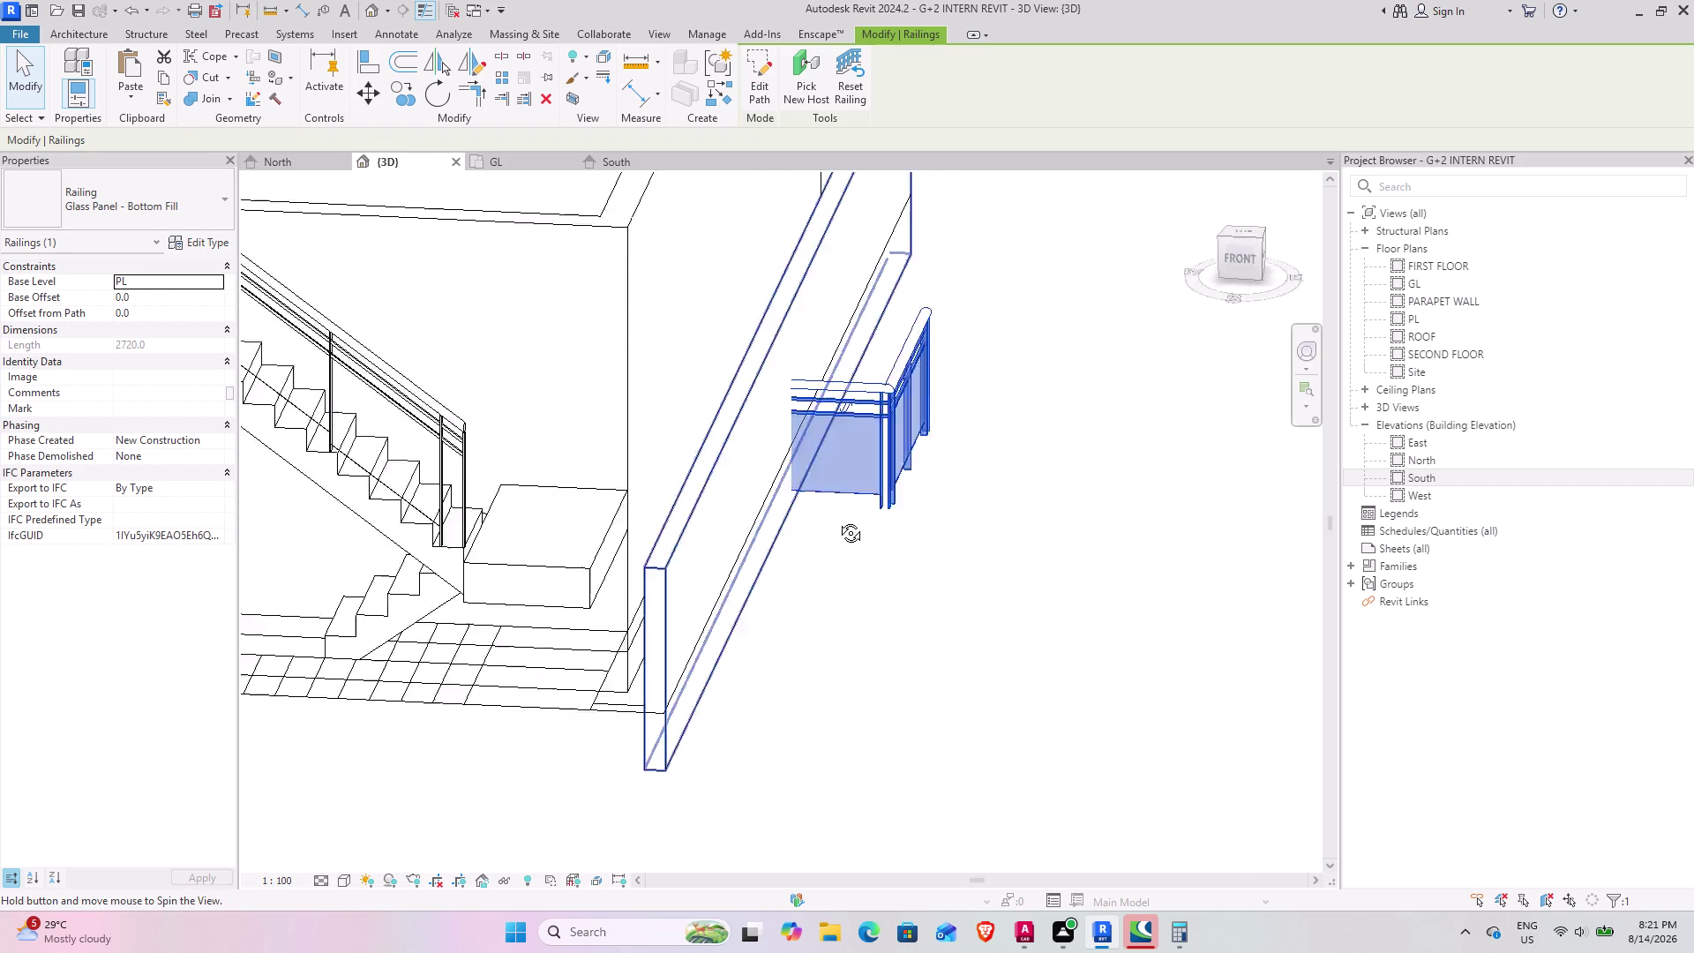
middle_drag(869, 514, 902, 477)
middle_drag(684, 573, 717, 516)
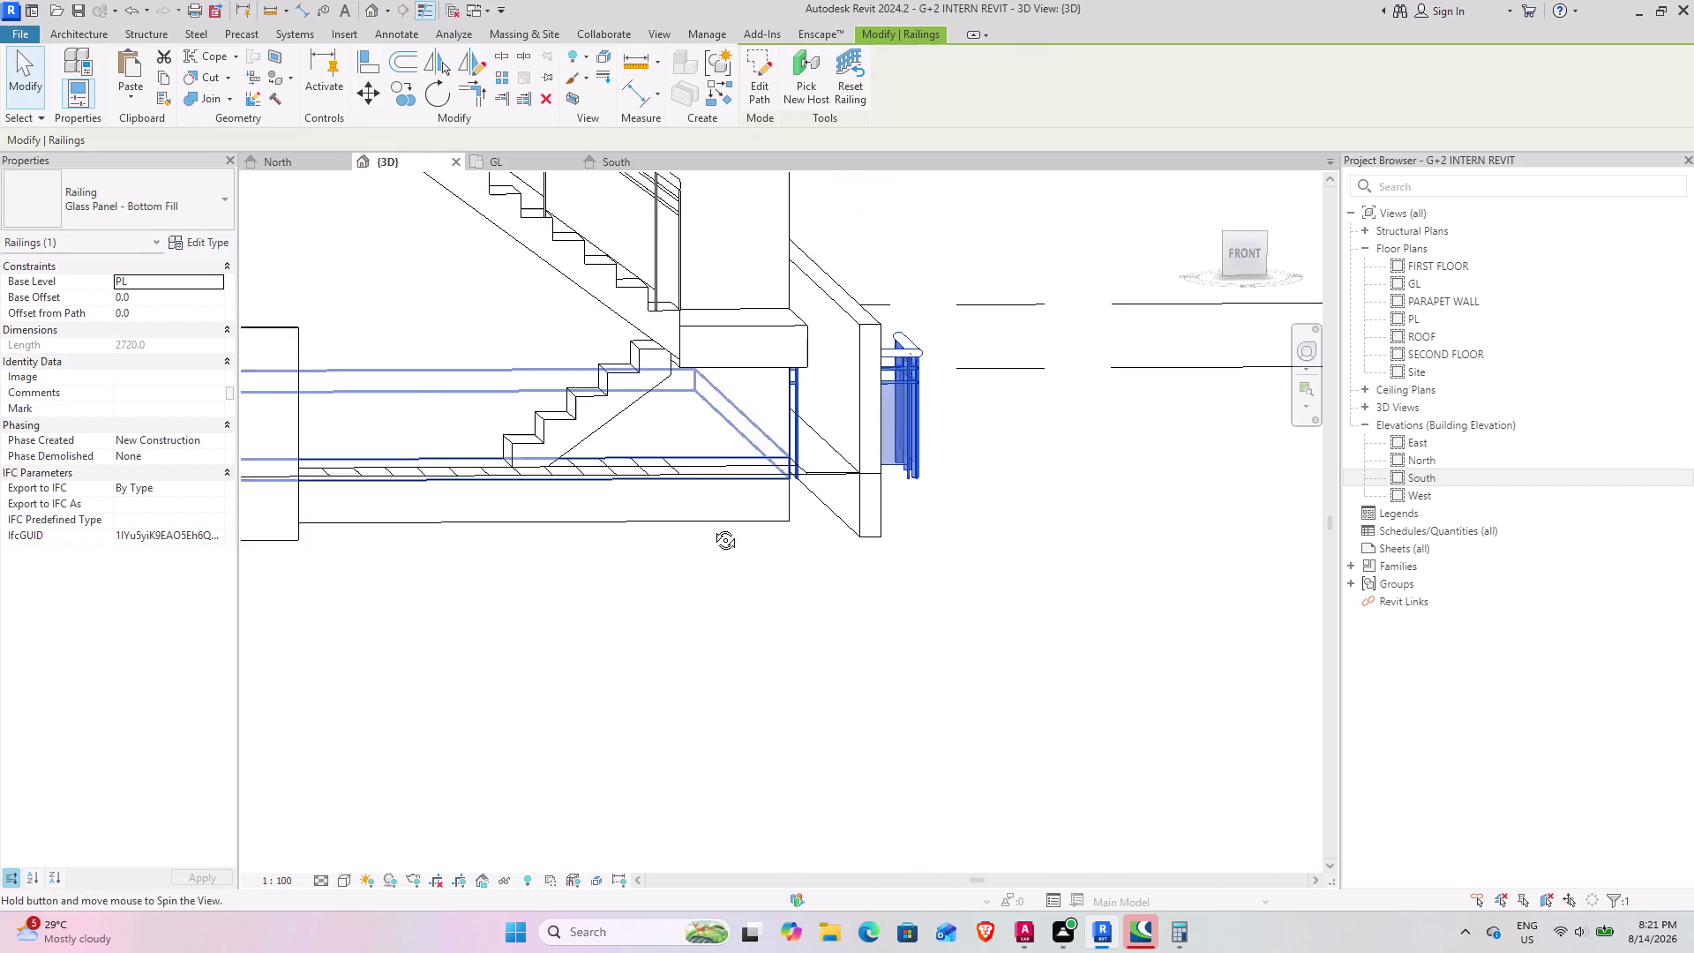
middle_drag(716, 516, 699, 565)
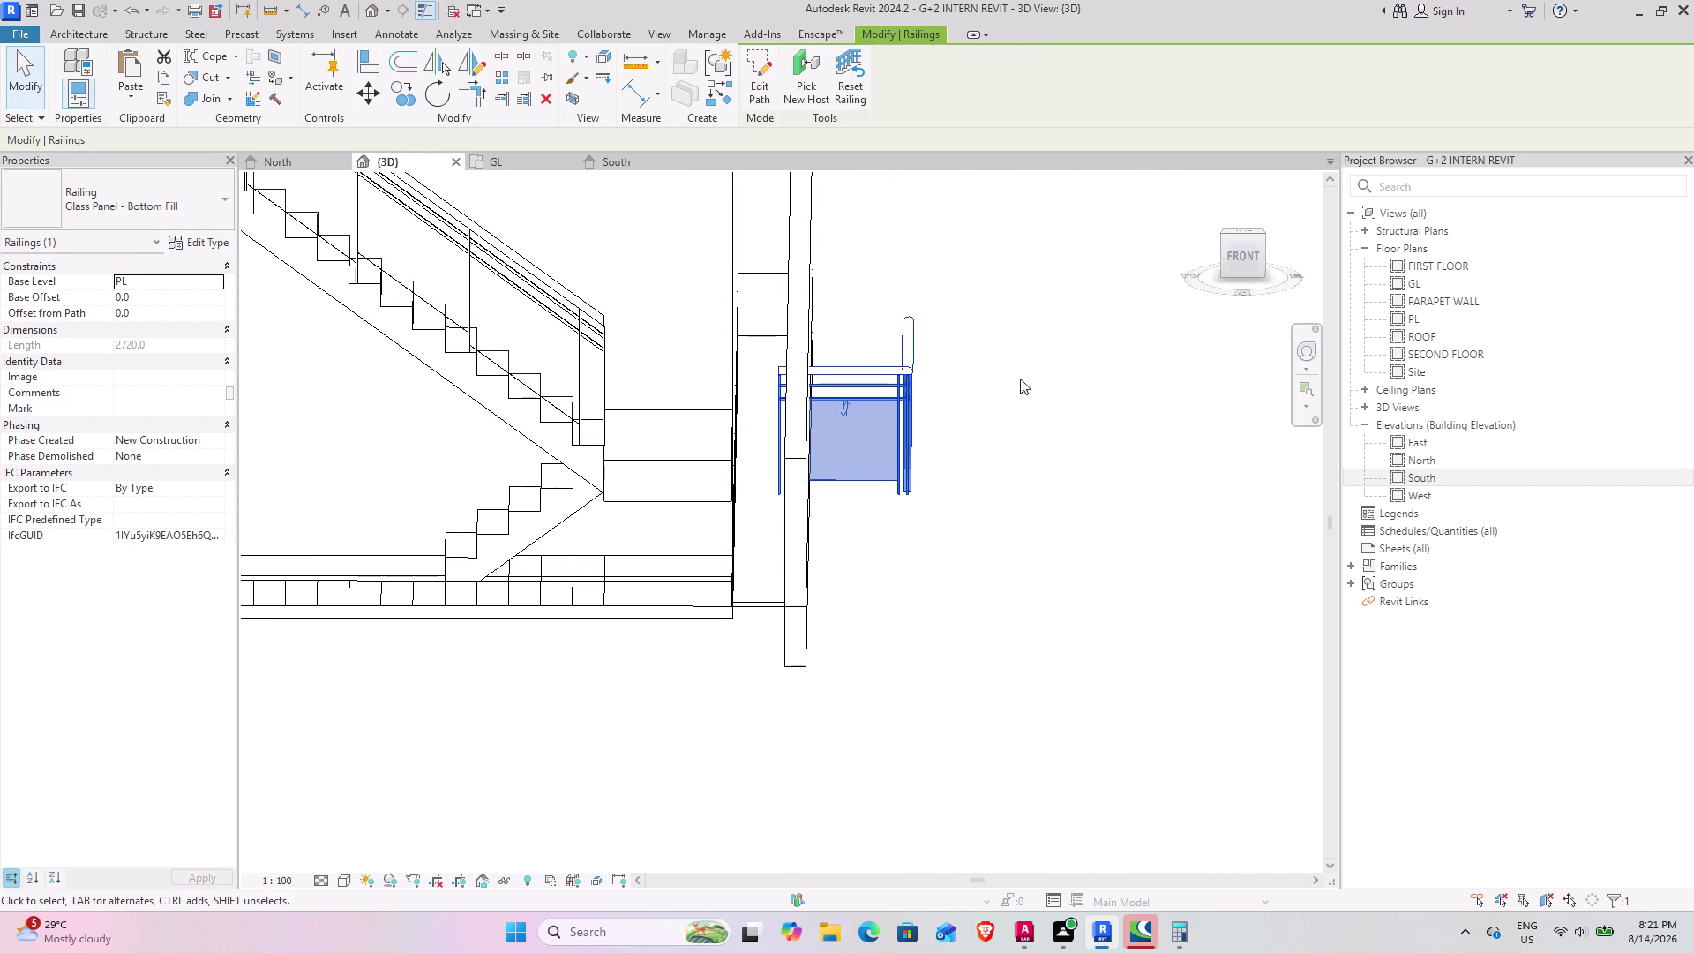
key(ctrl+z)
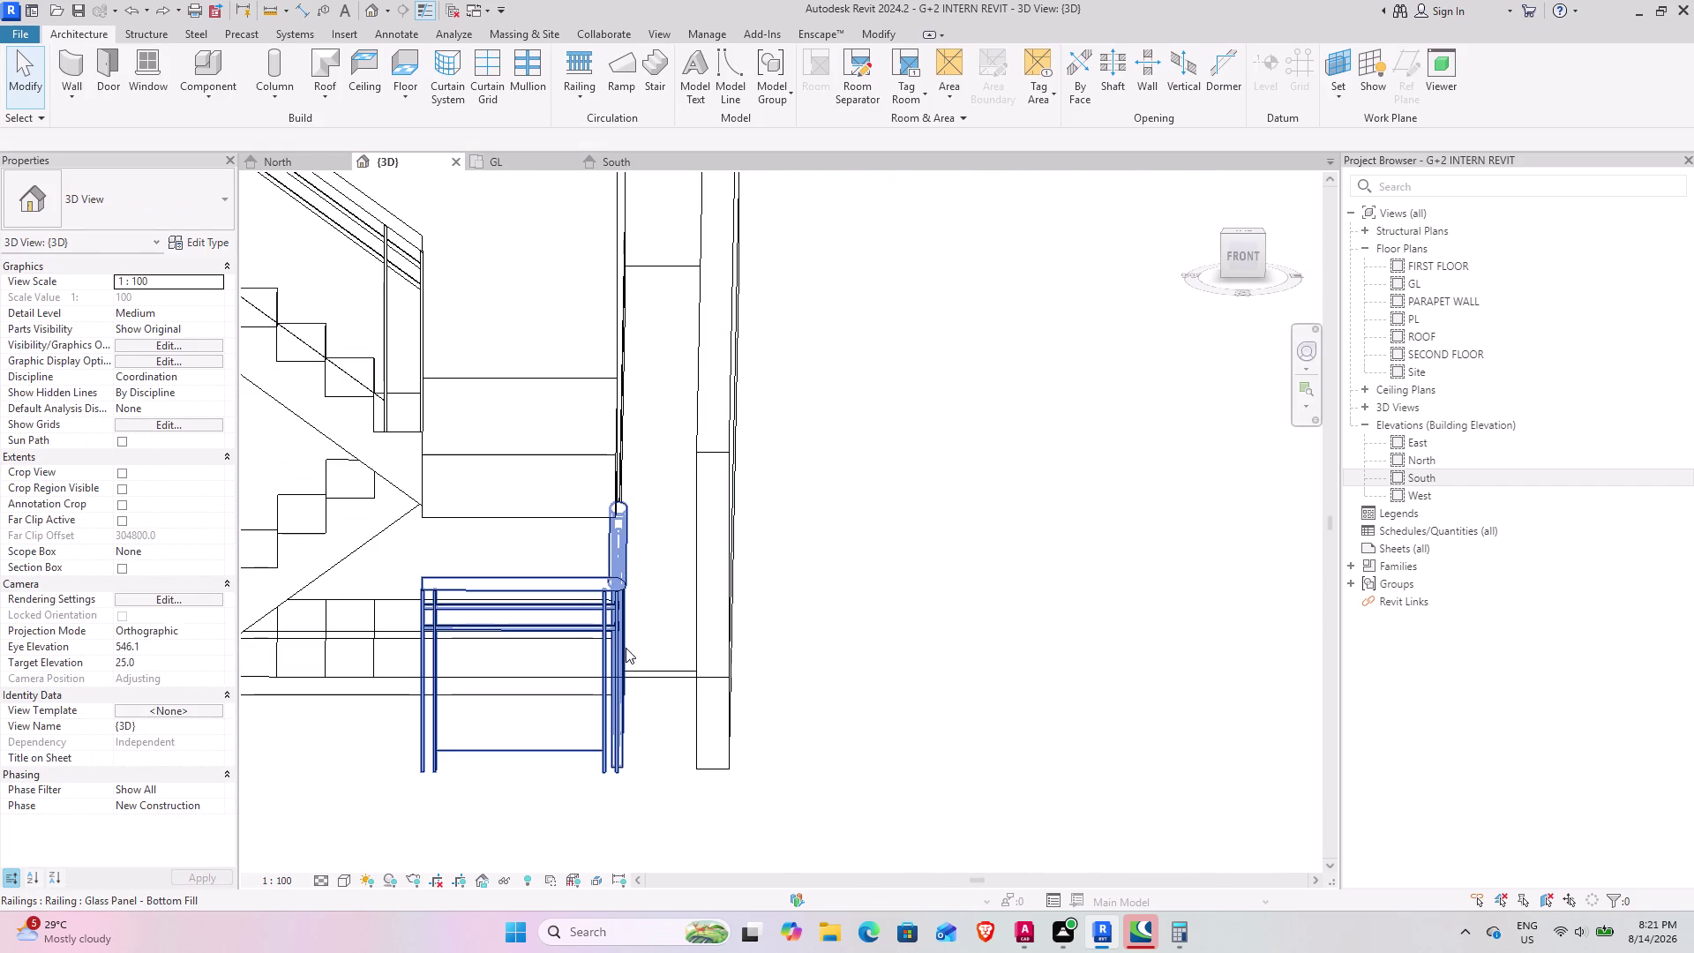
Reselect the glass-panel railing, move it again, and pan down to the landing.
click(612, 643)
click(1243, 250)
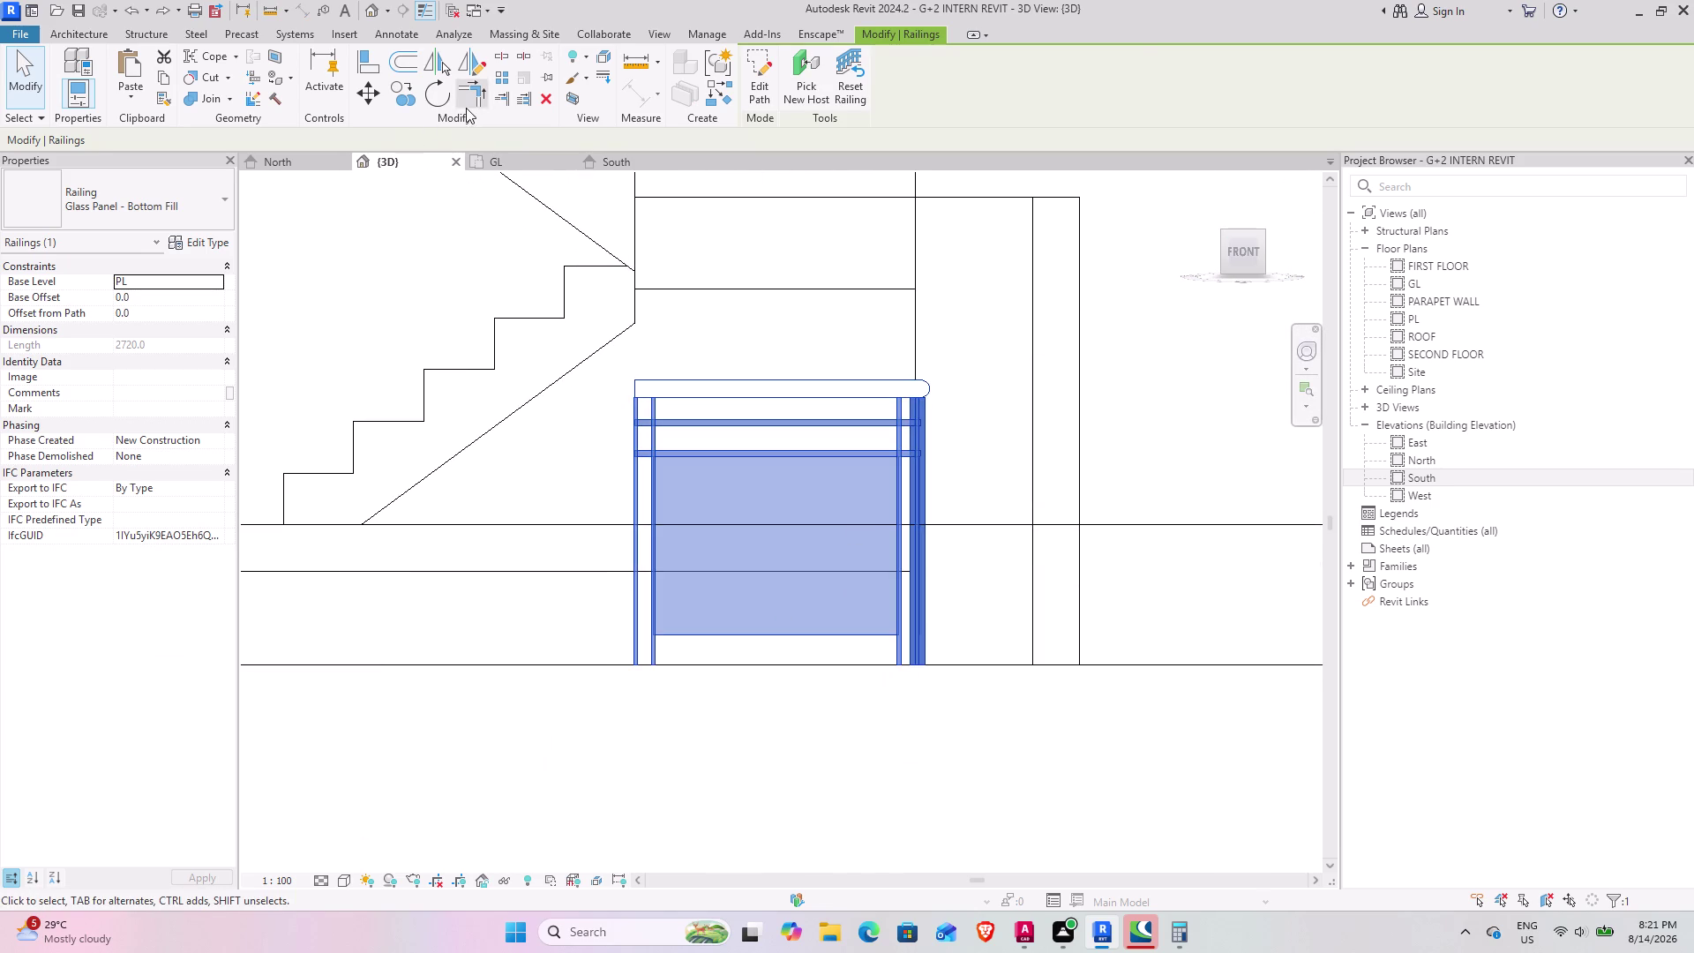
click(378, 98)
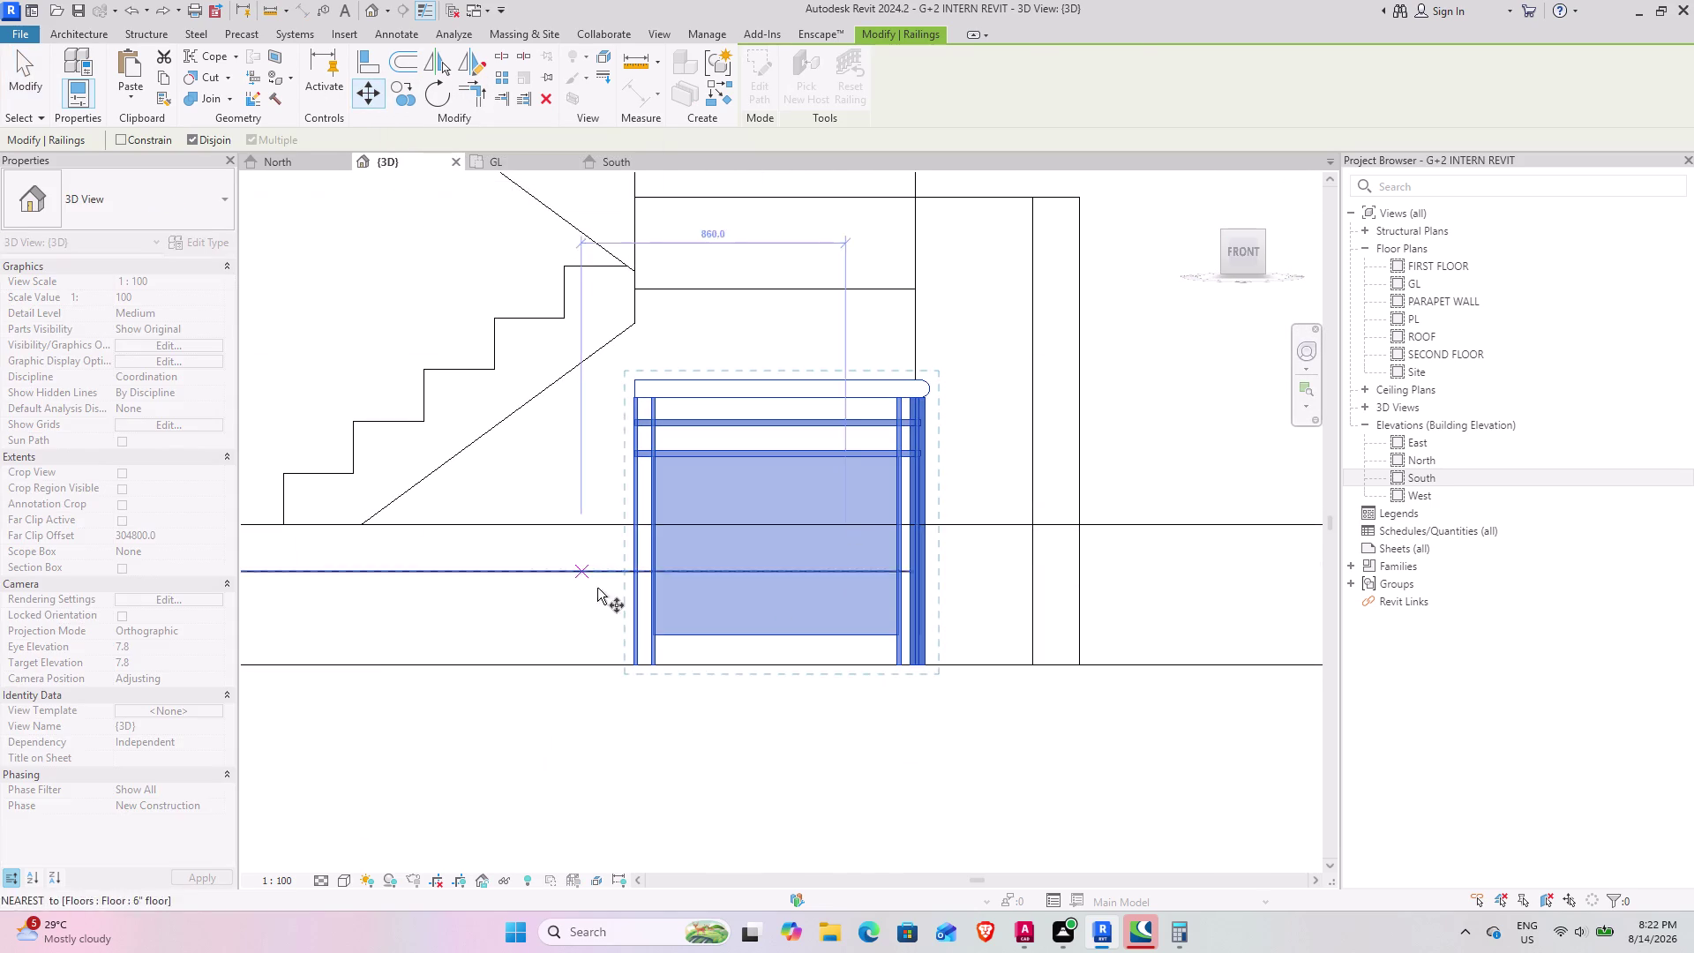
click(635, 662)
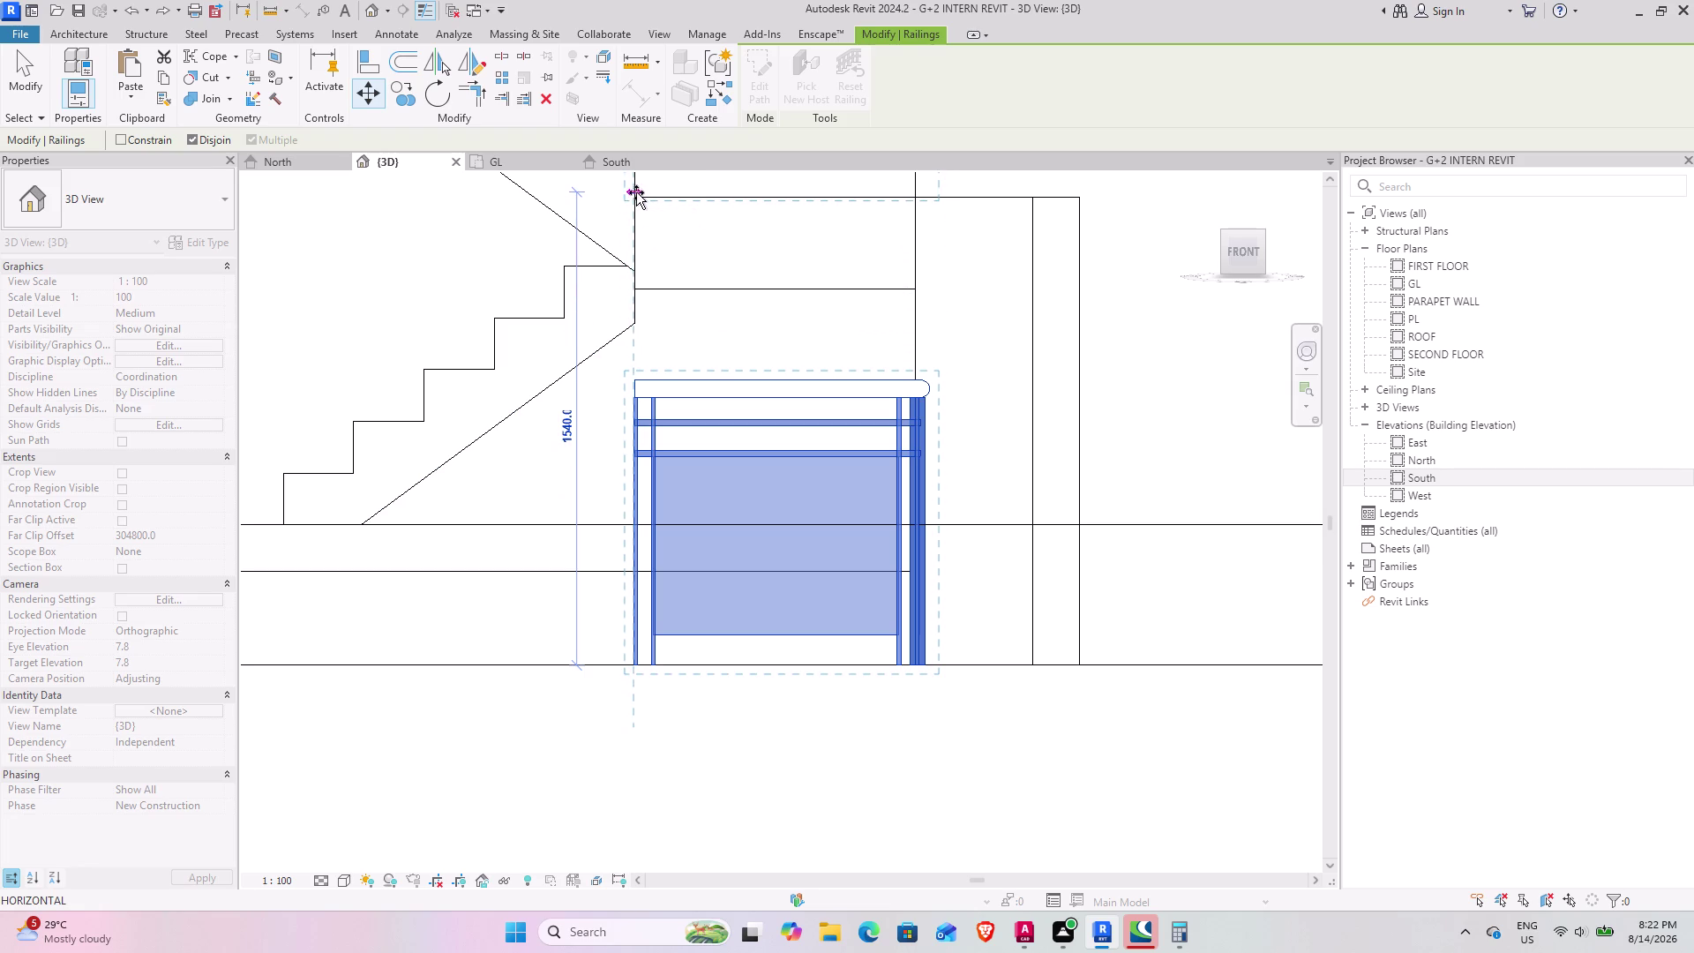
click(632, 194)
scroll(down, 3)
middle_drag(648, 367, 653, 403)
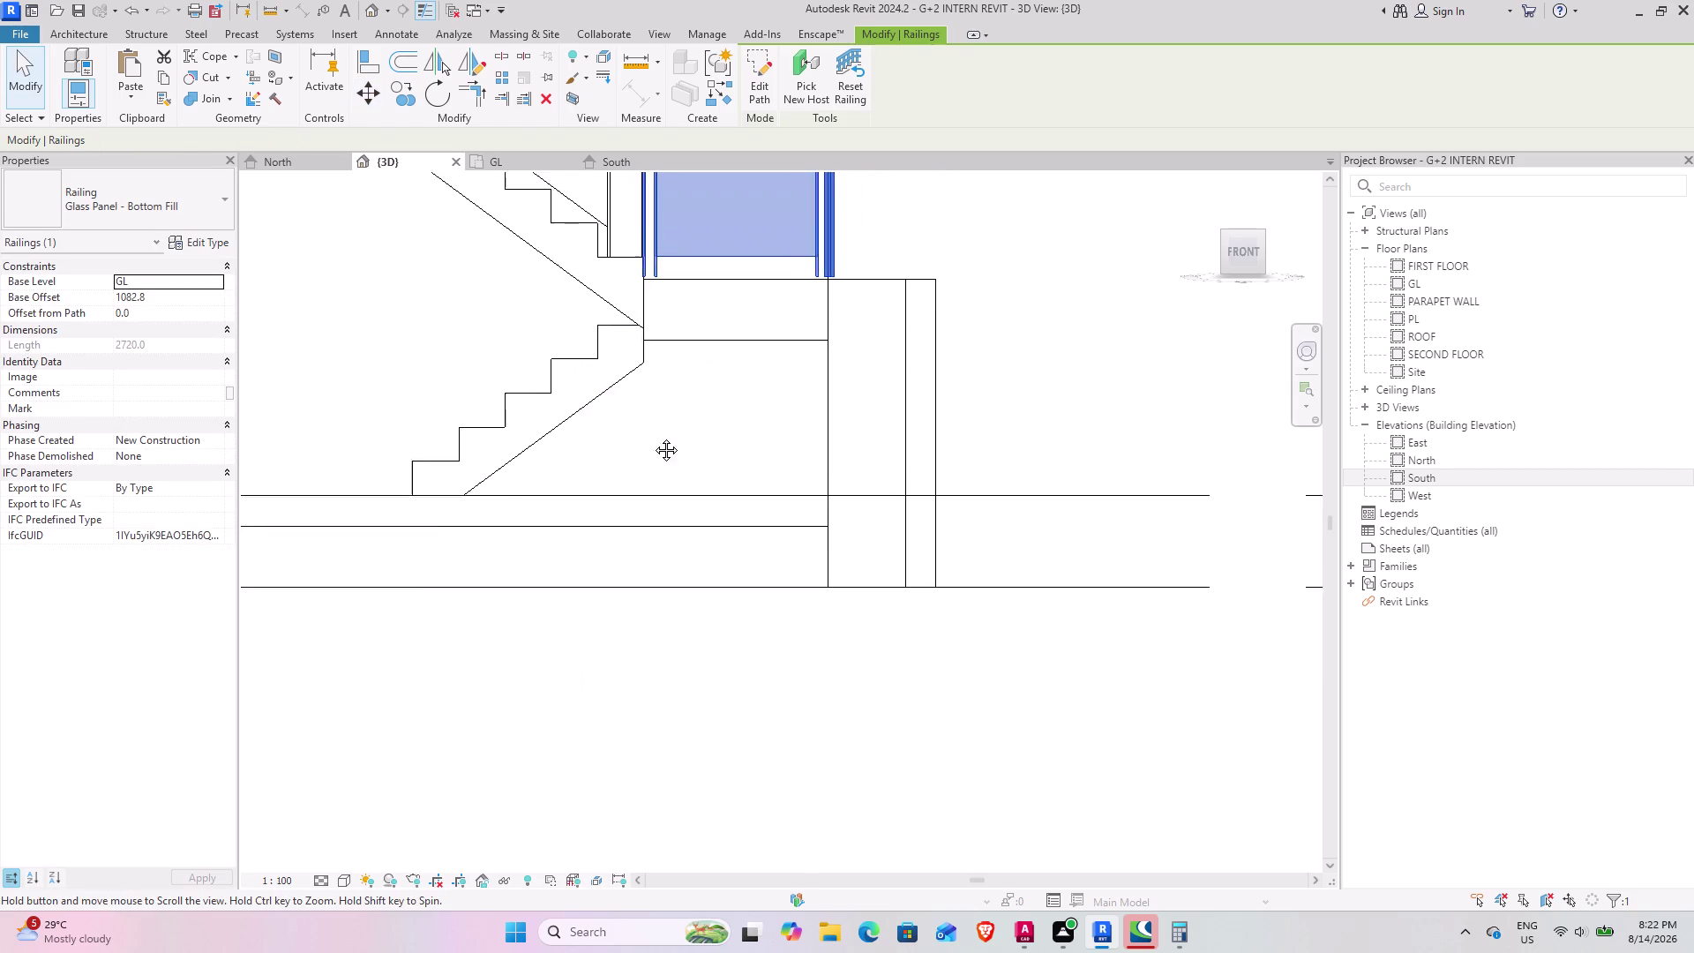
middle_drag(653, 403, 638, 599)
scroll(up, 3)
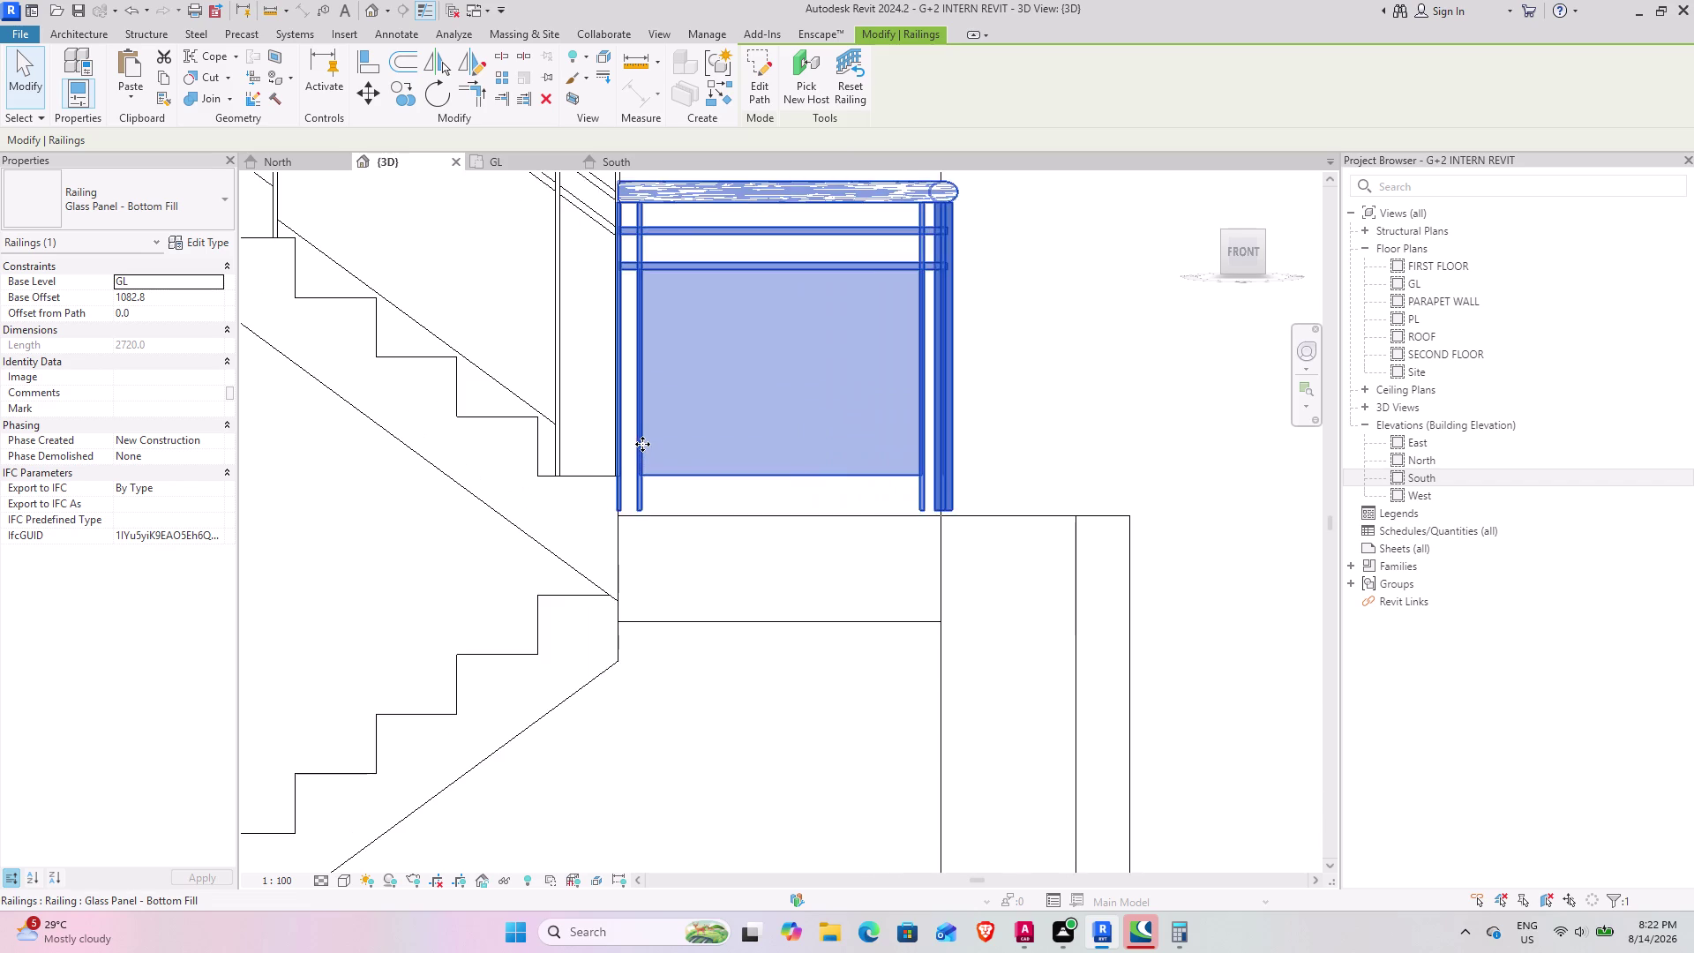
scroll(up, 3)
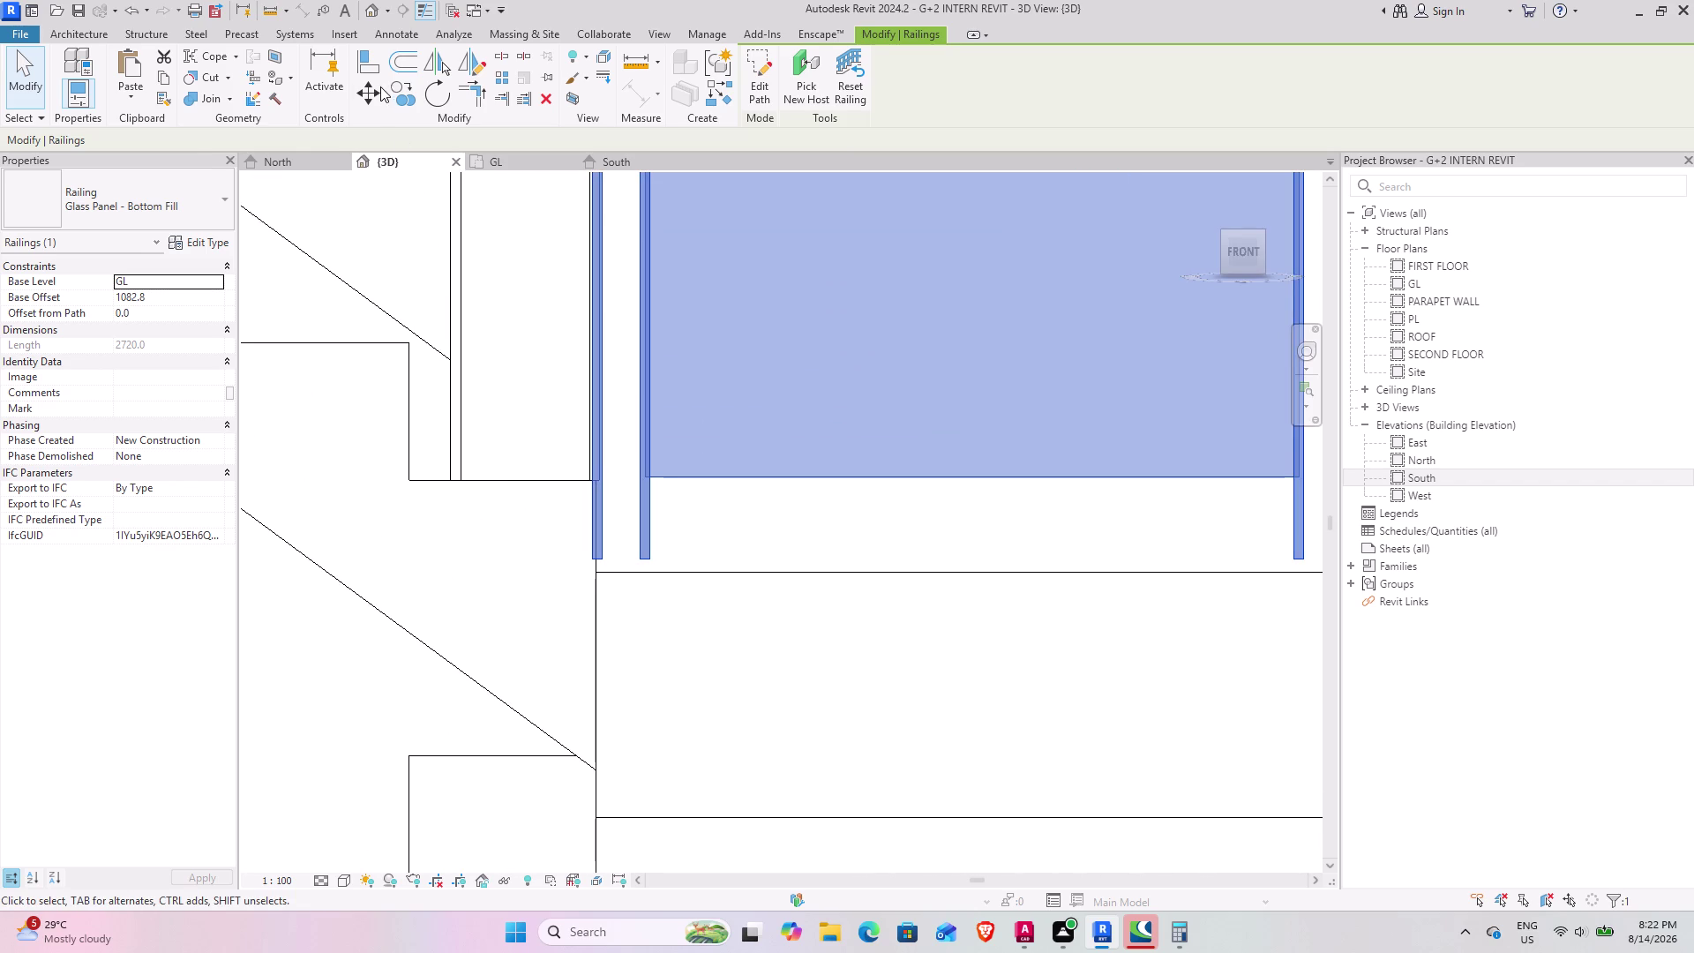
Snap the railing's bottom corner onto the landing edge (1062.8 base offset), then deselect.
click(381, 86)
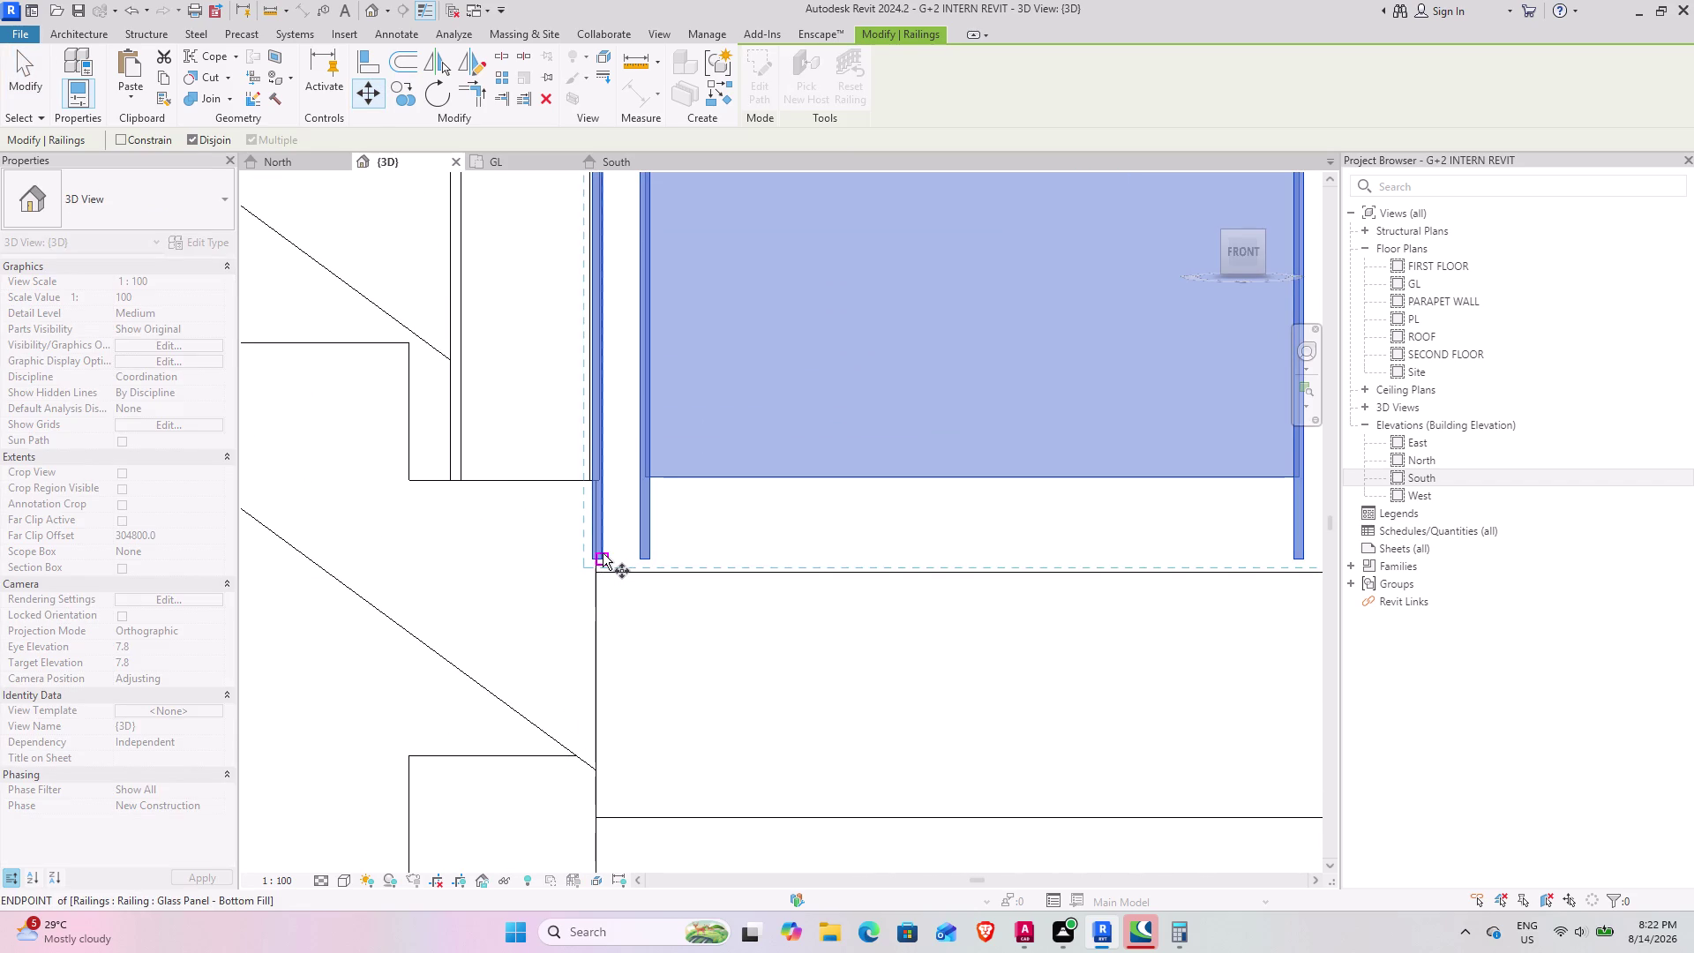
click(603, 553)
click(602, 568)
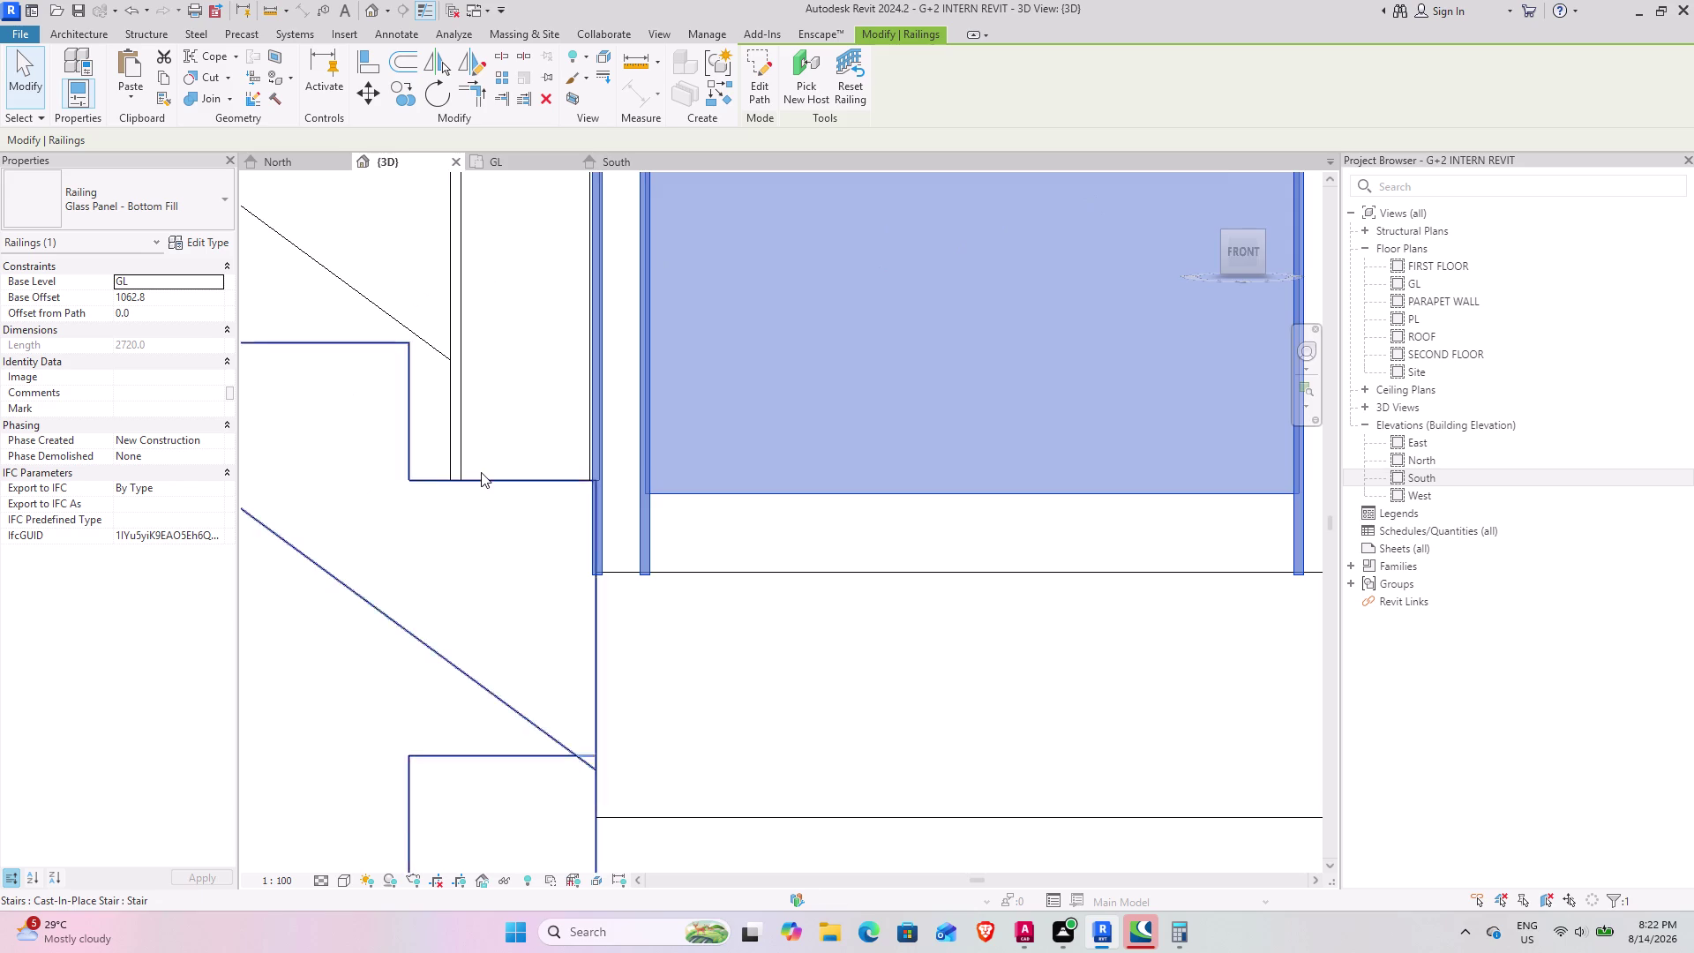
scroll(down, 3)
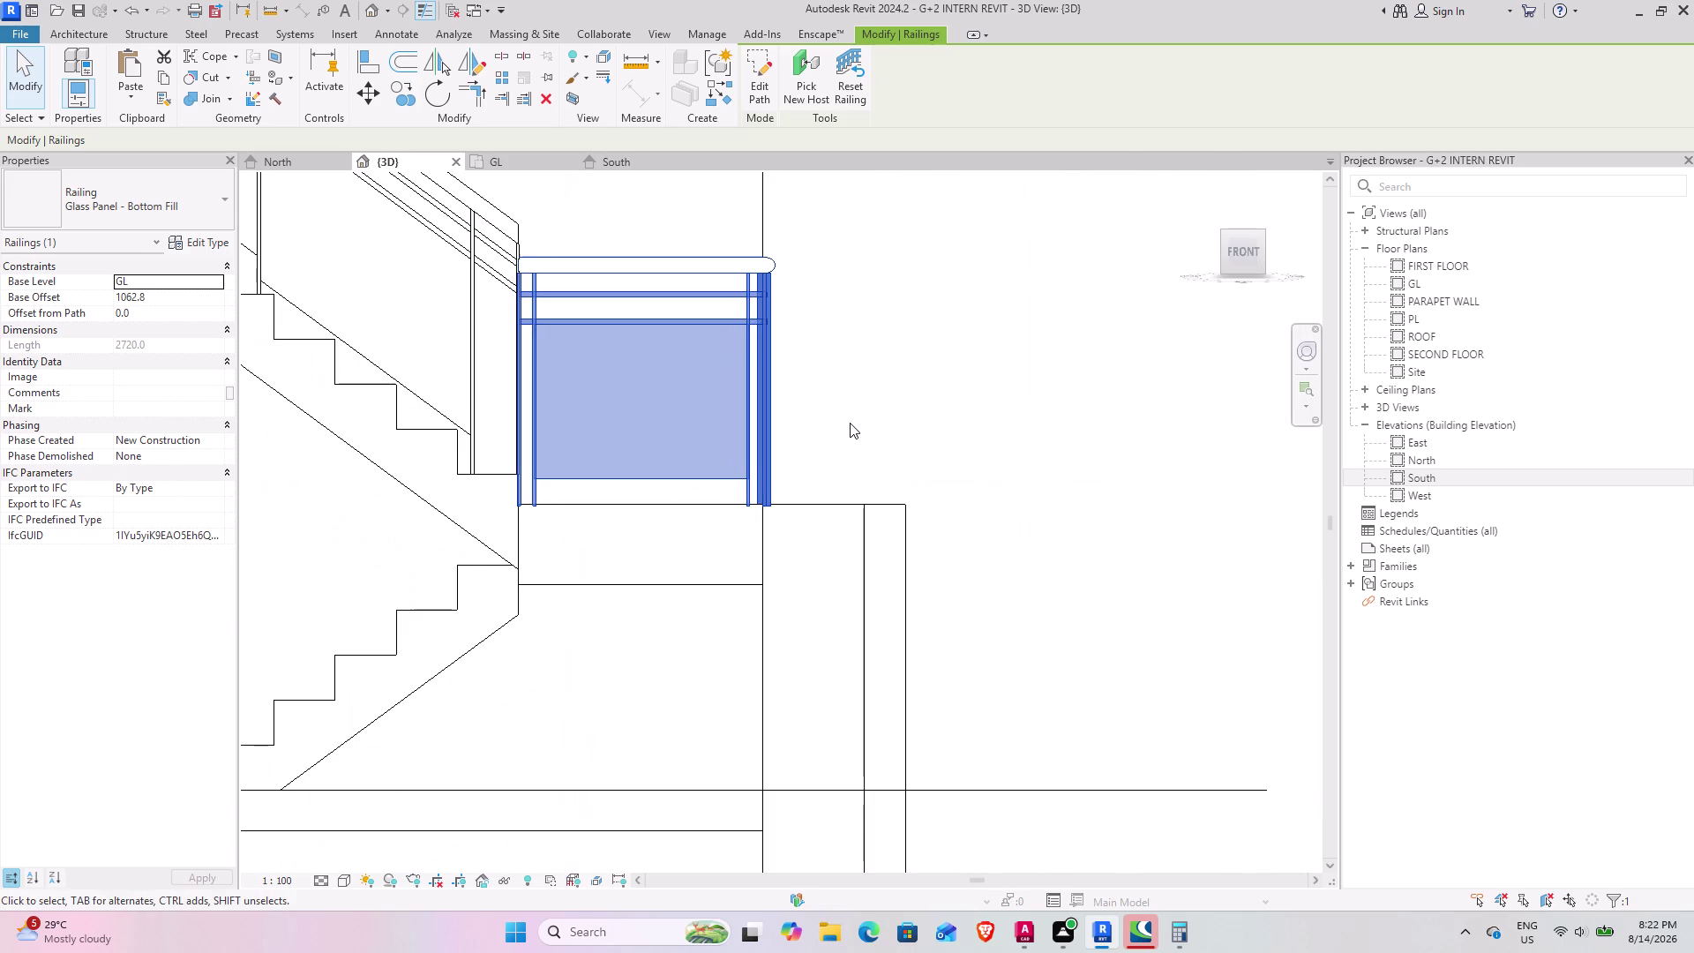
click(850, 423)
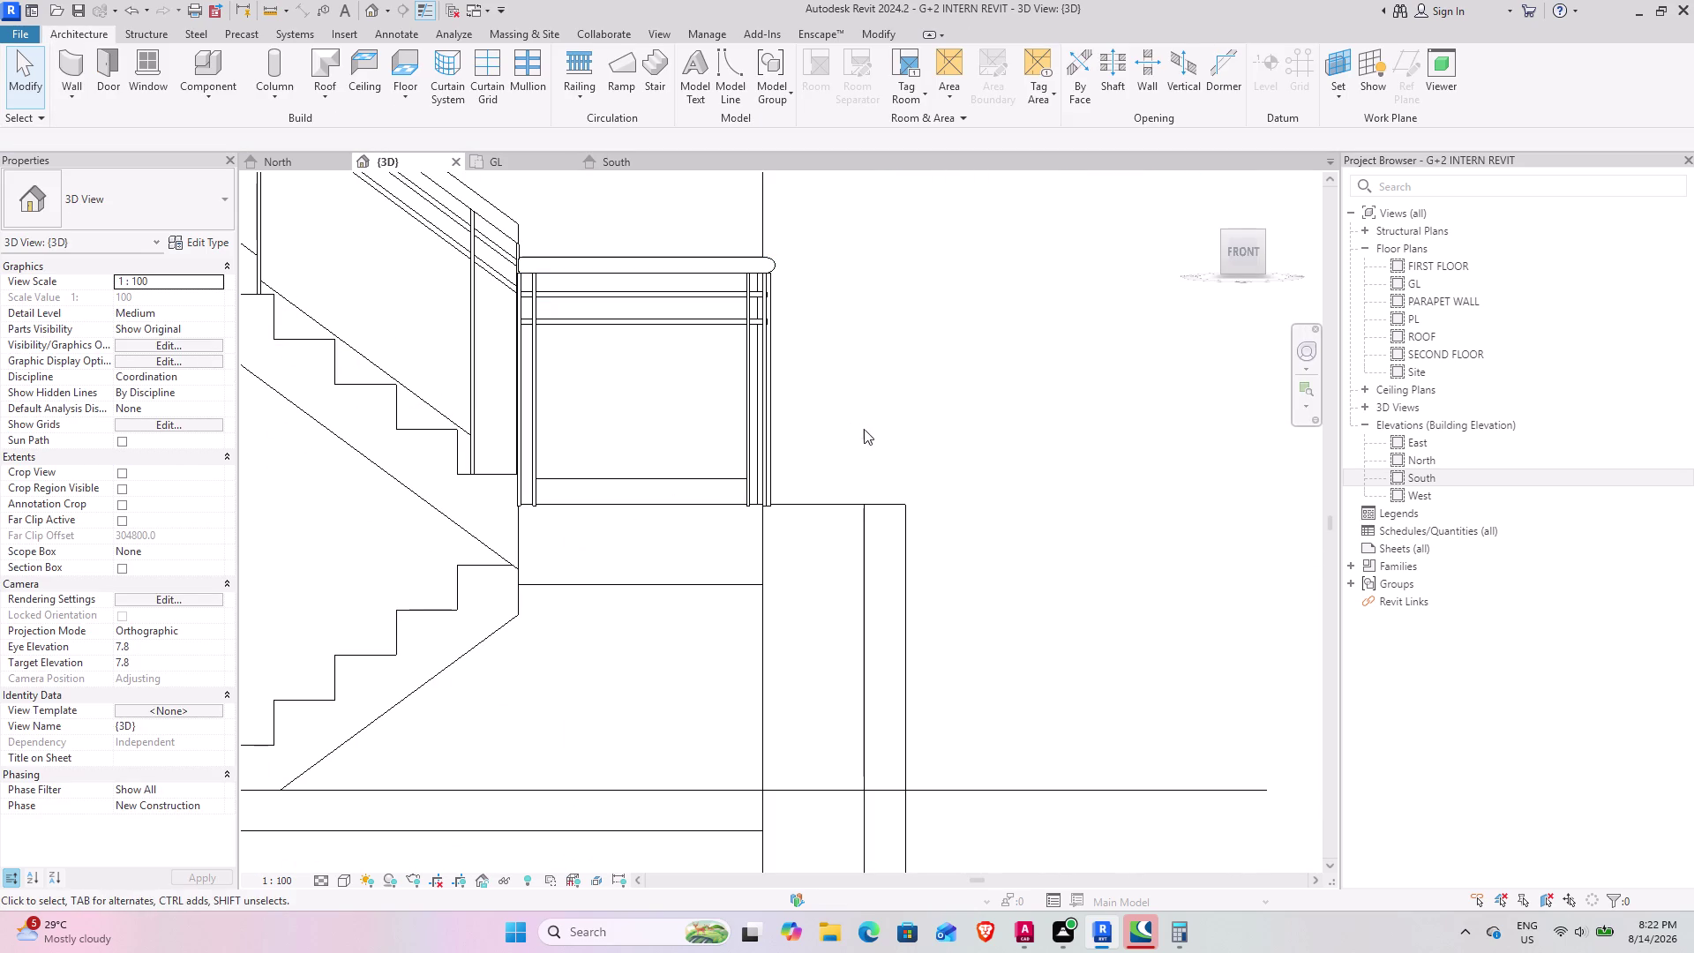
Orbit around the house to inspect the stair and landing railing from several sides.
middle_drag(882, 438, 652, 568)
scroll(down, 3)
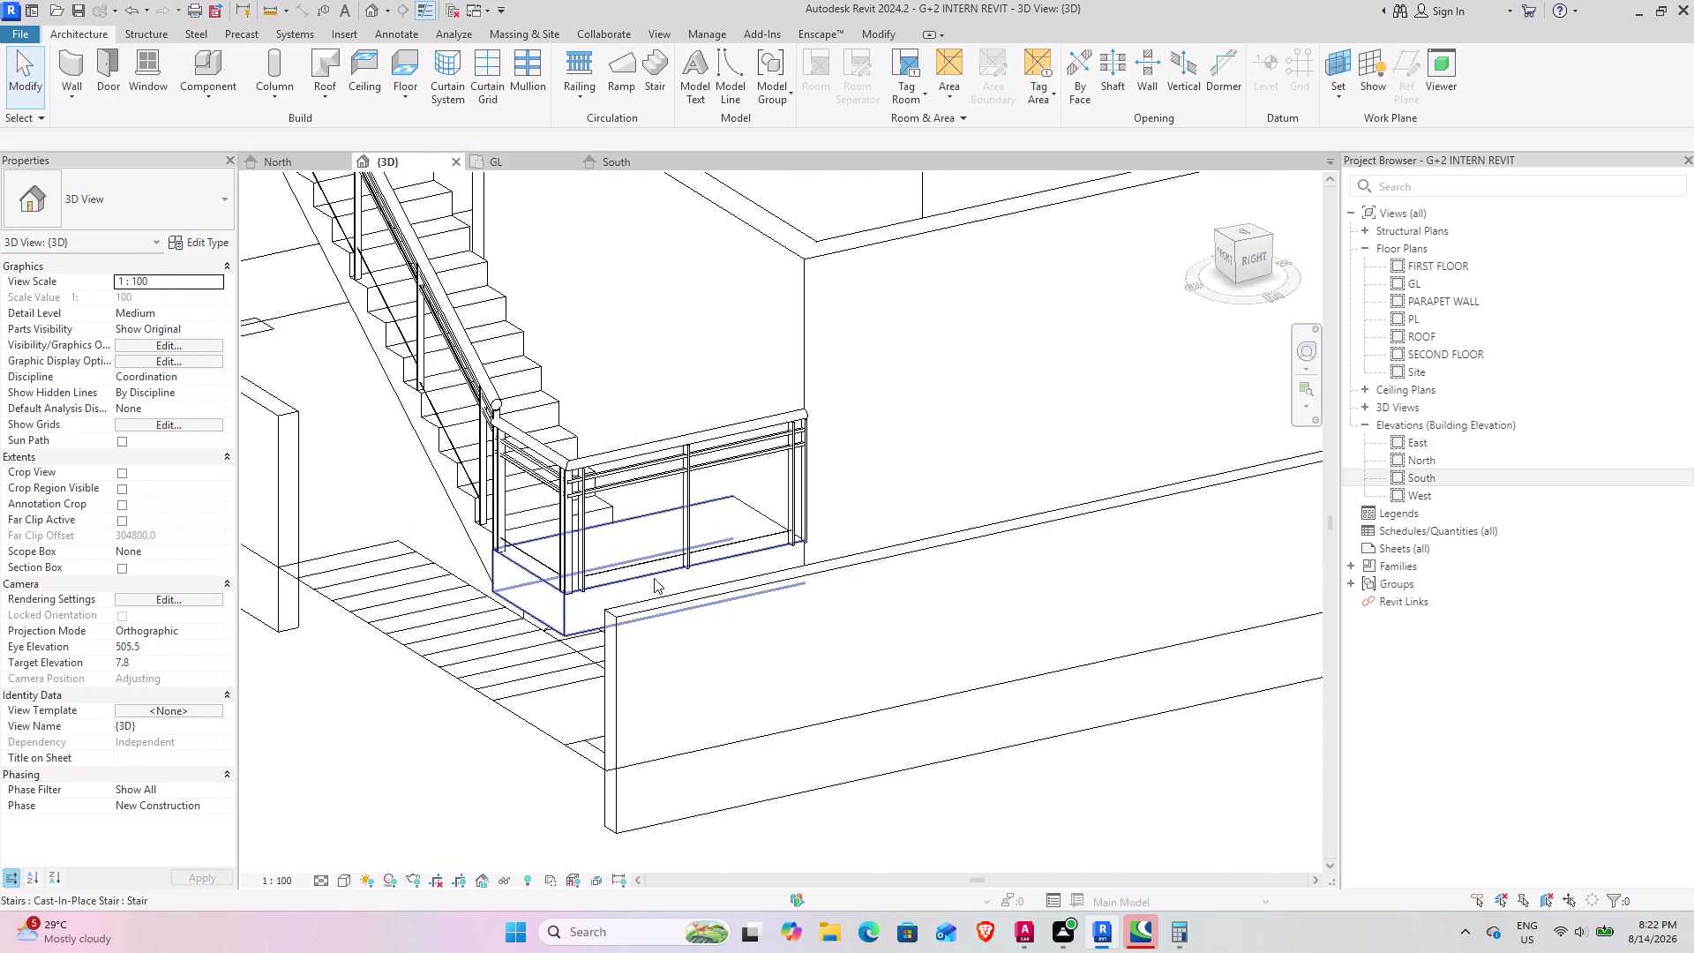
middle_drag(575, 586, 632, 669)
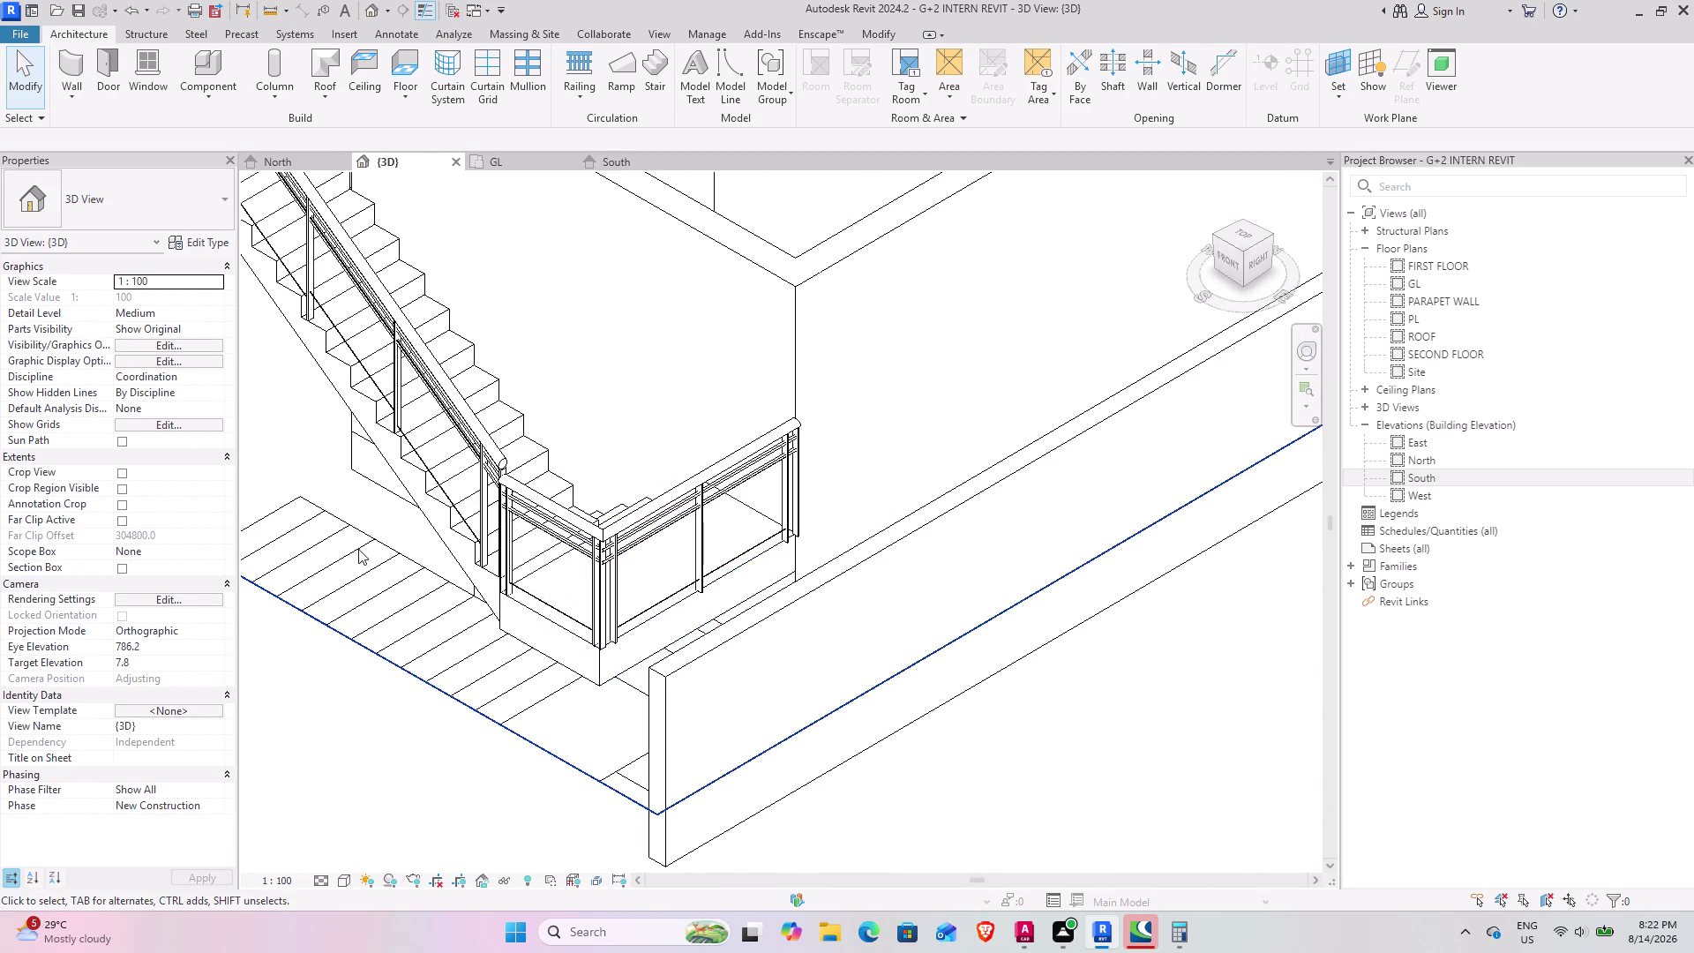
middle_drag(363, 550, 822, 703)
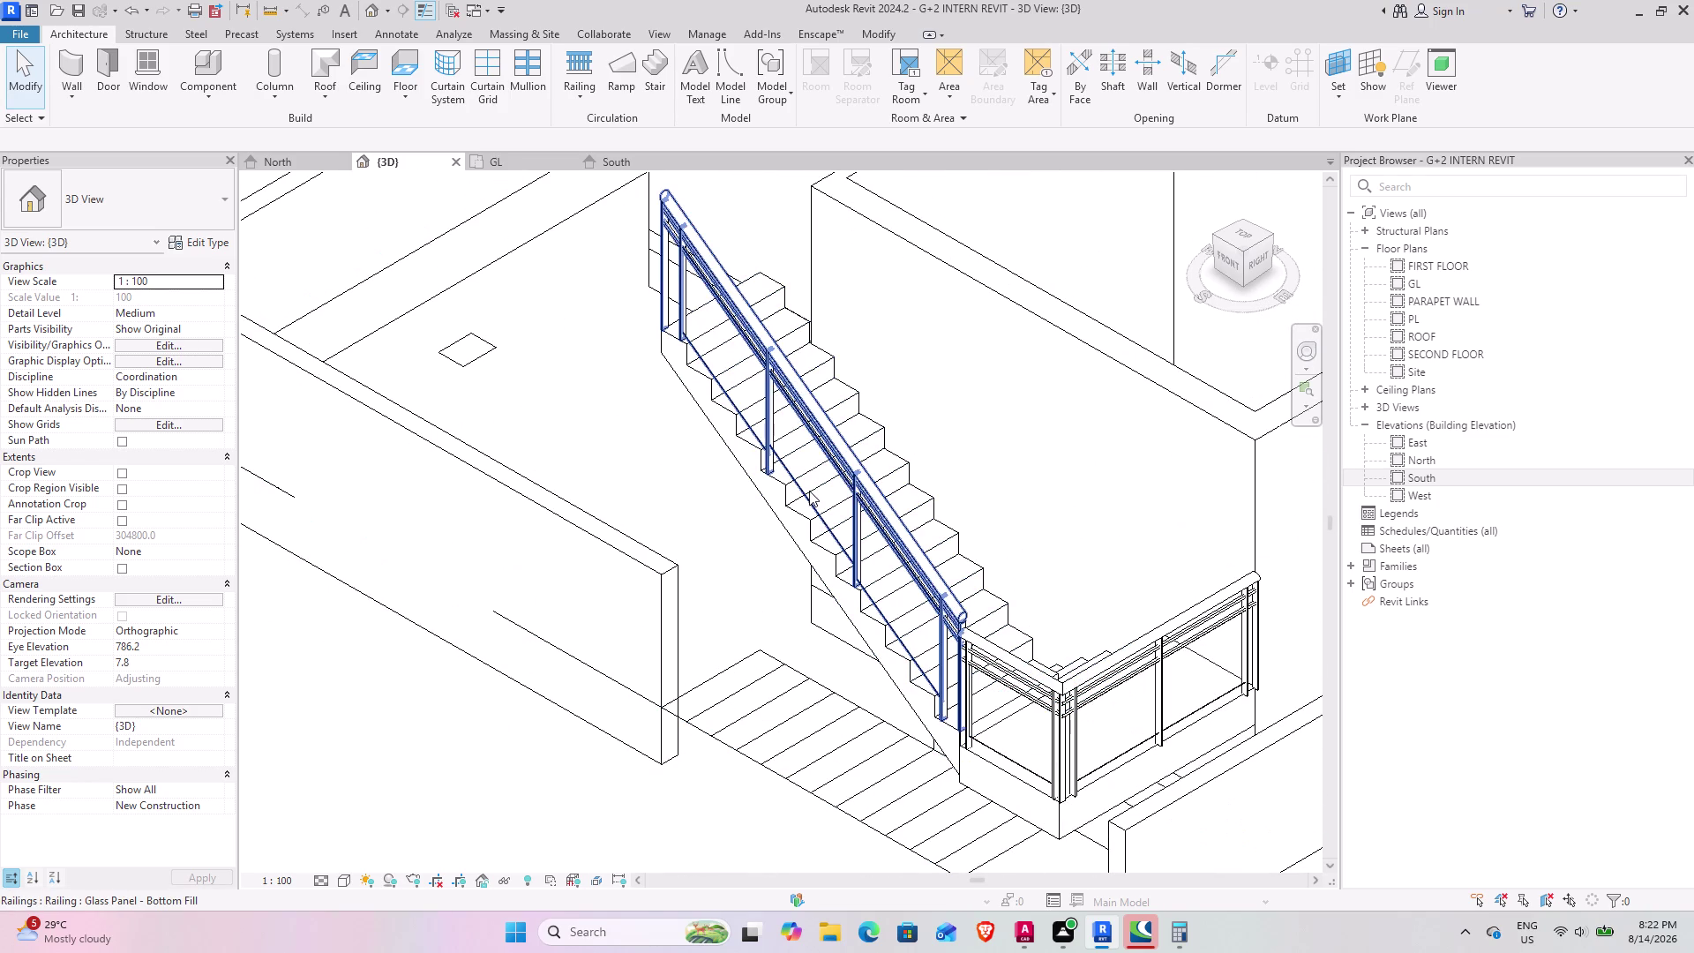
scroll(down, 3)
middle_drag(961, 703, 848, 648)
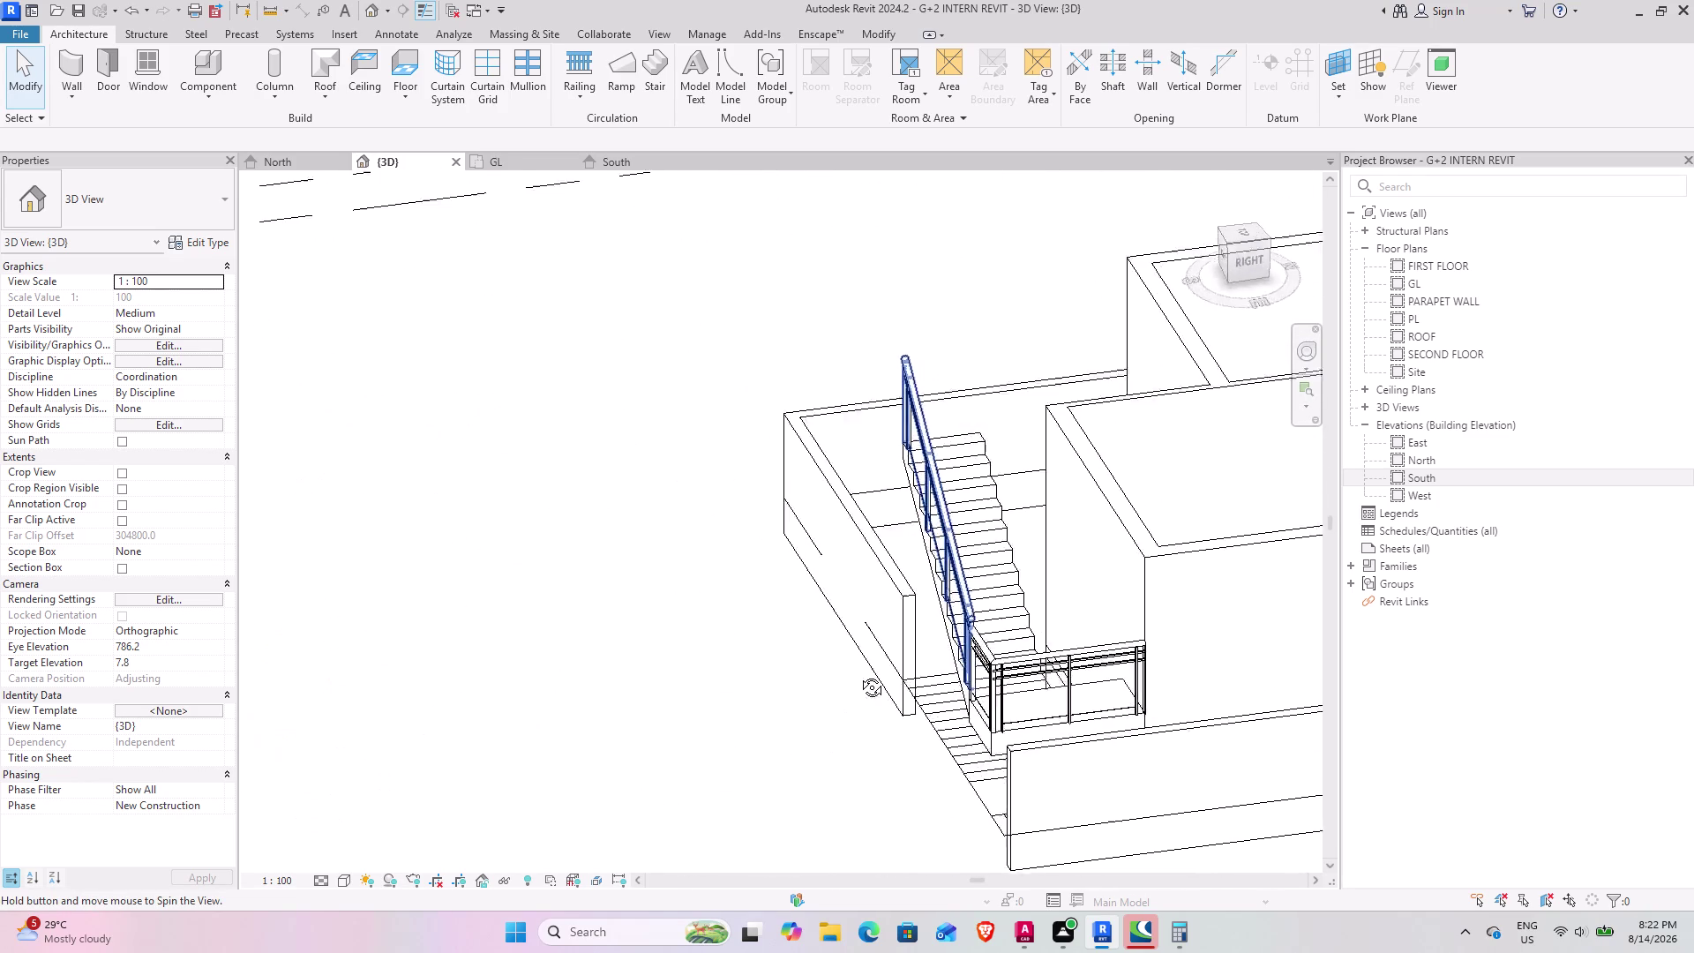
middle_drag(848, 649, 1191, 822)
middle_drag(948, 804, 1119, 613)
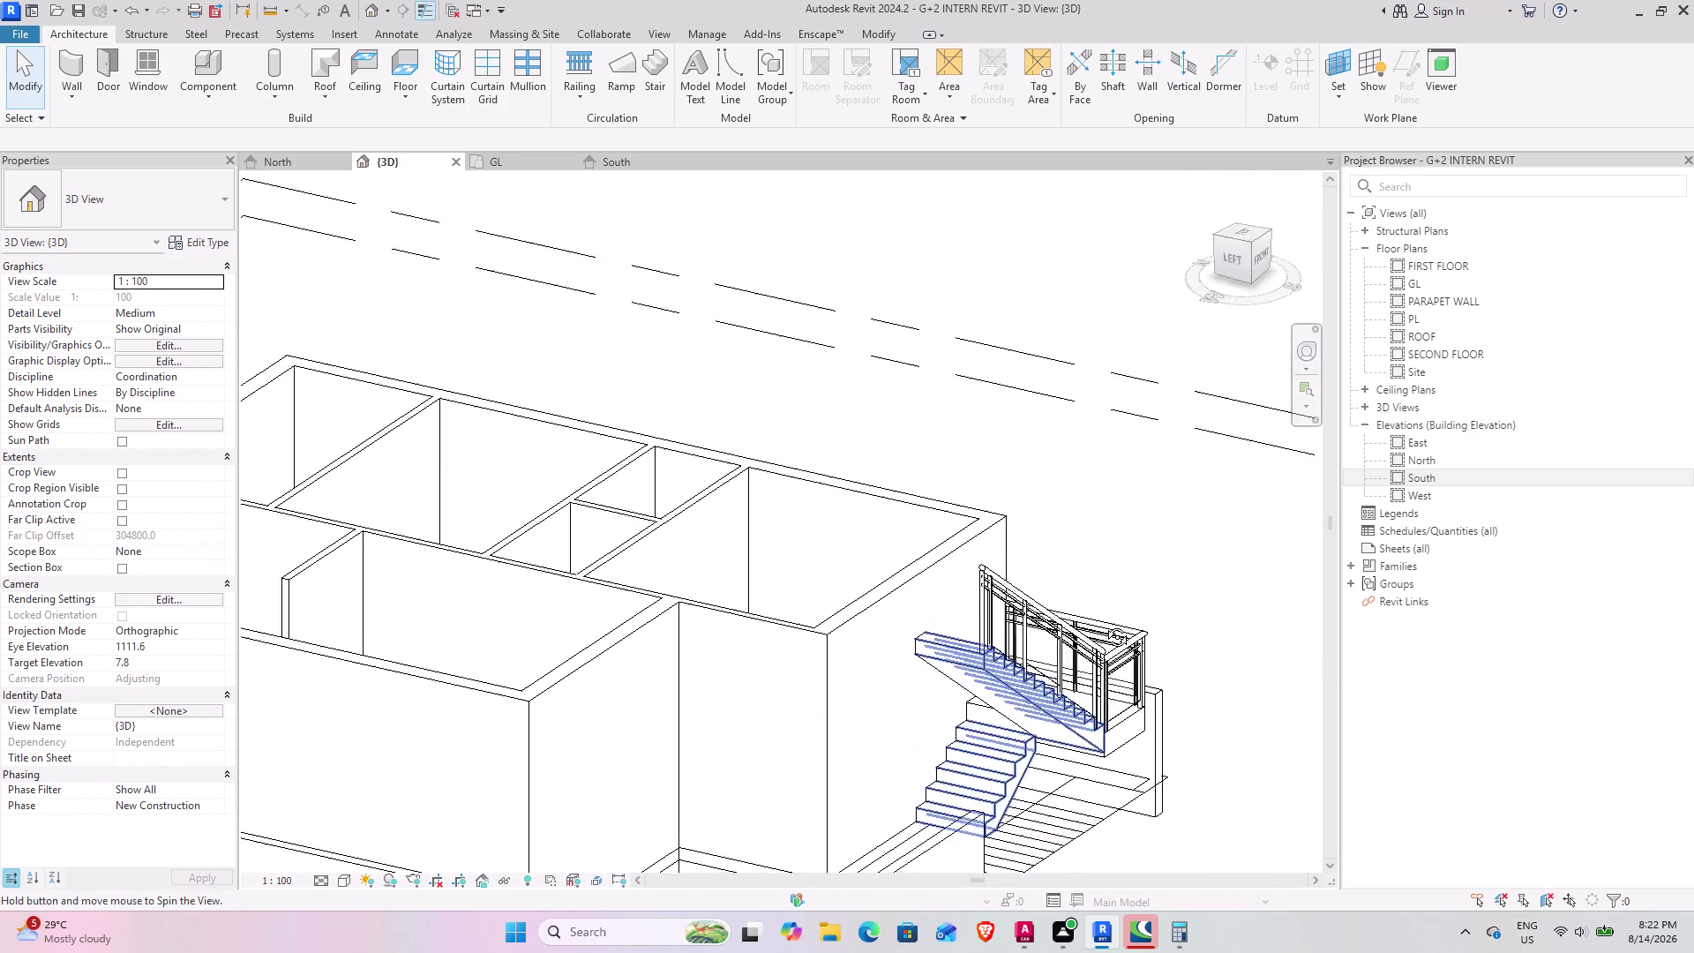
middle_drag(1119, 613, 1073, 650)
middle_drag(792, 770, 960, 681)
middle_drag(1089, 698, 890, 552)
Return to the Front view, zoom to the lower flight, and start a new PL-to-GL stair.
middle_click(1015, 597)
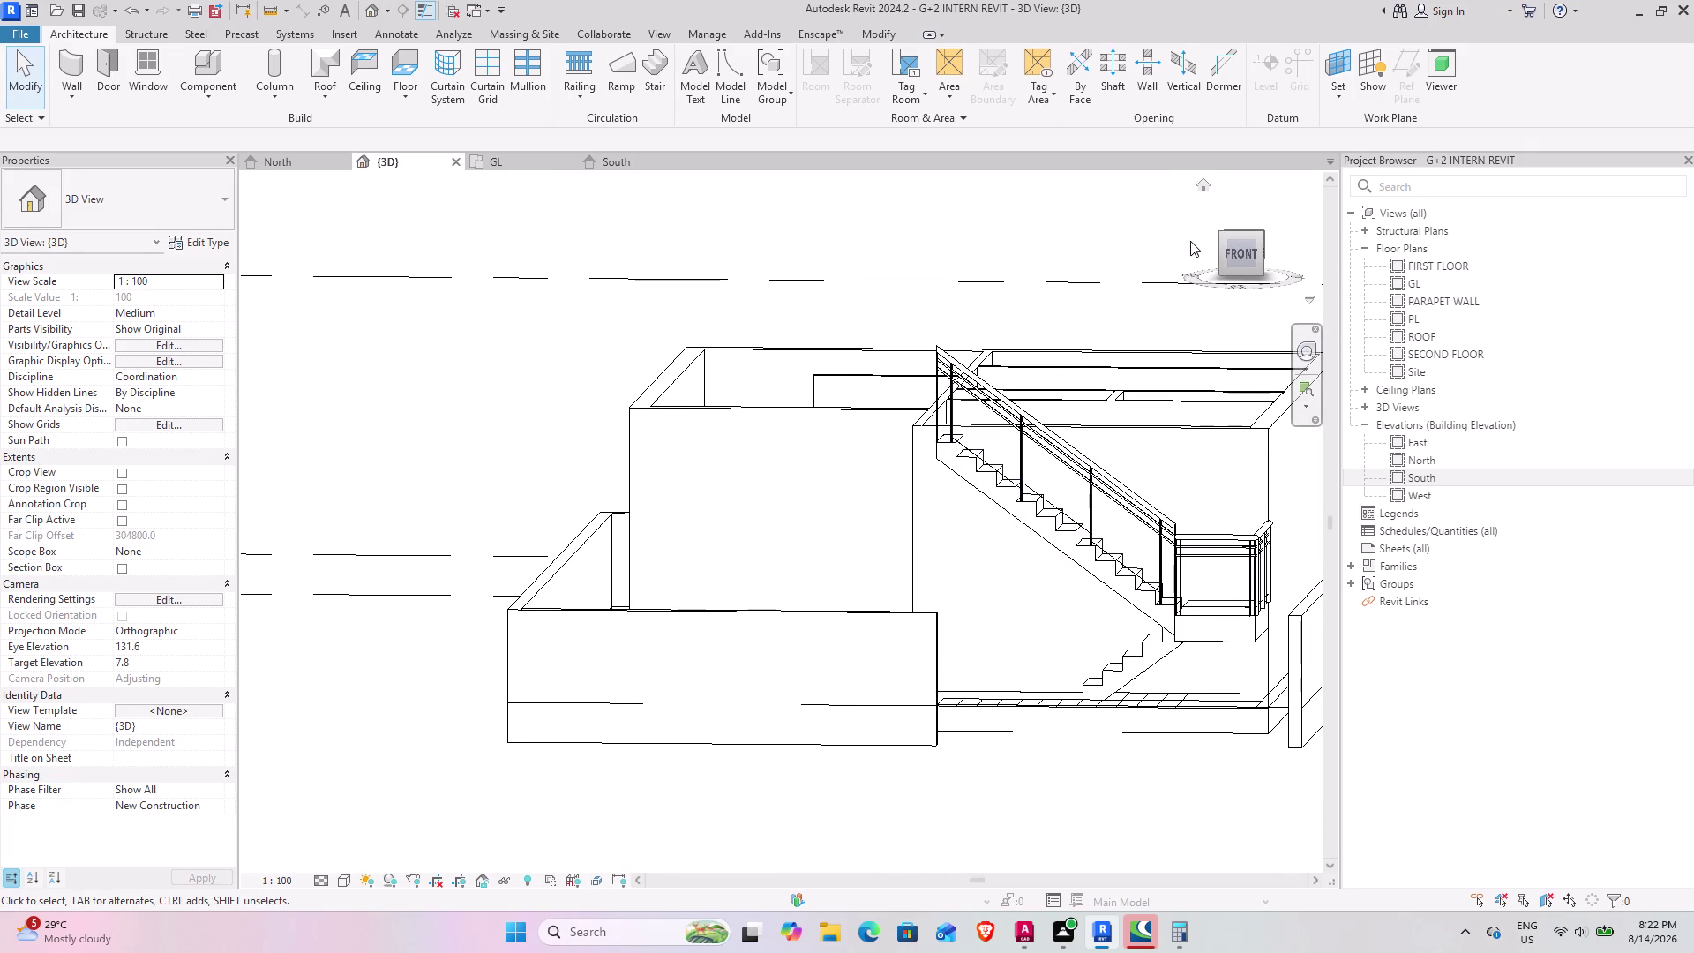
click(1239, 252)
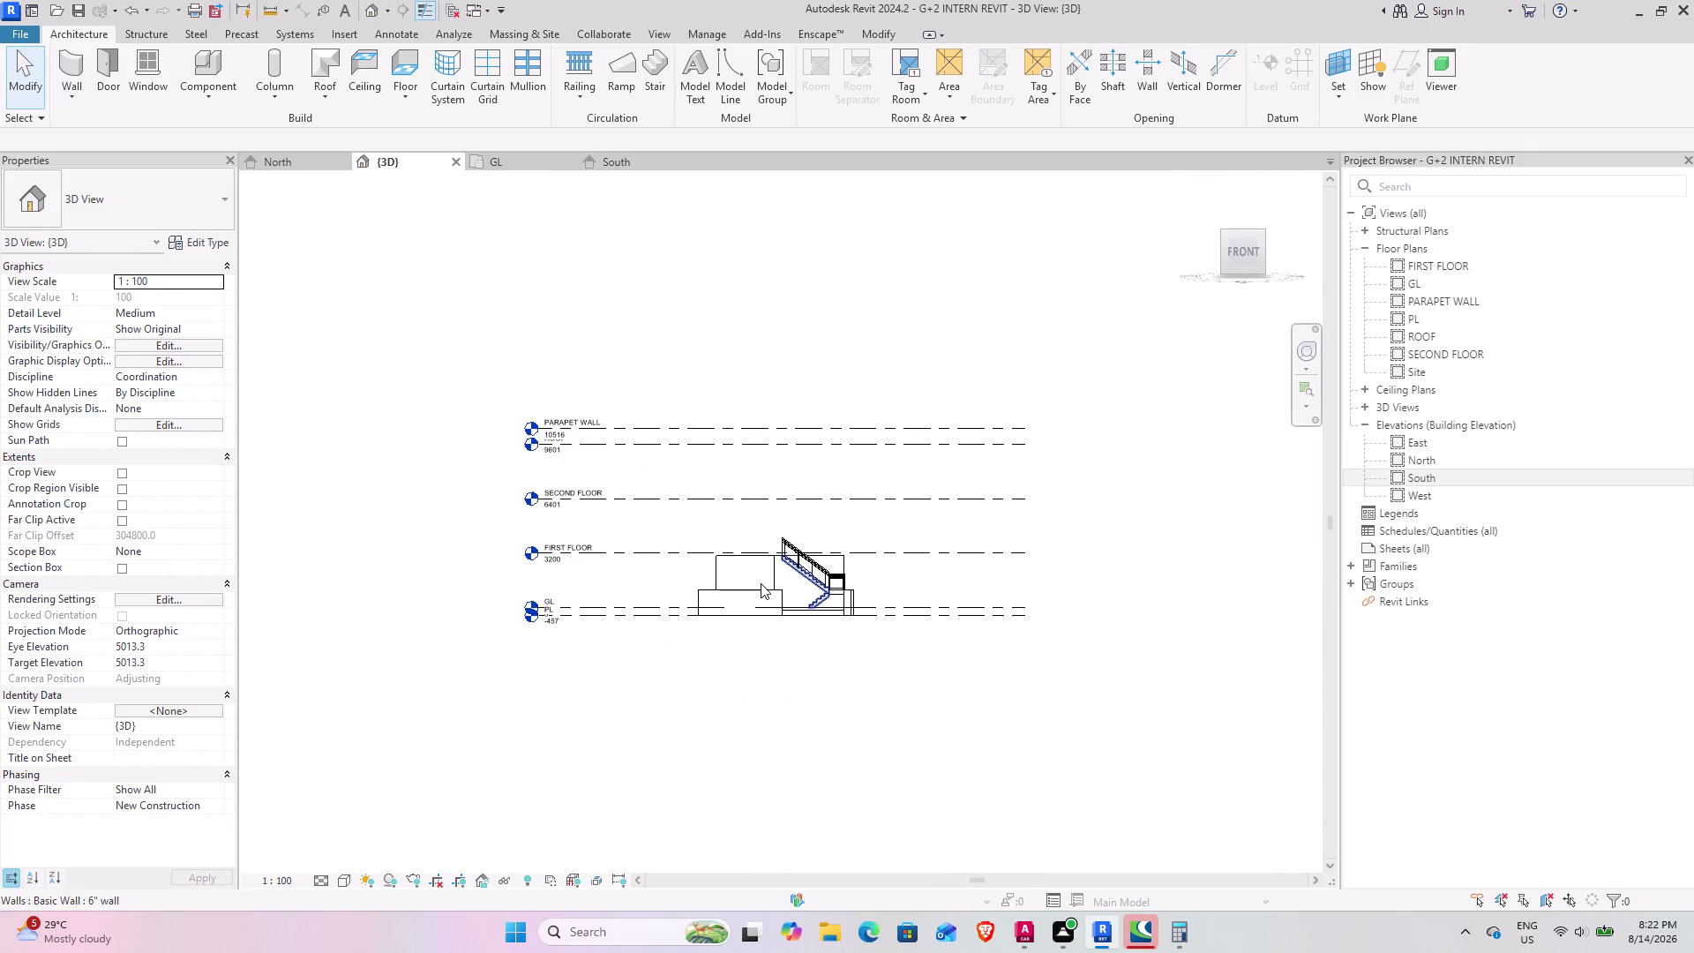
scroll(up, 3)
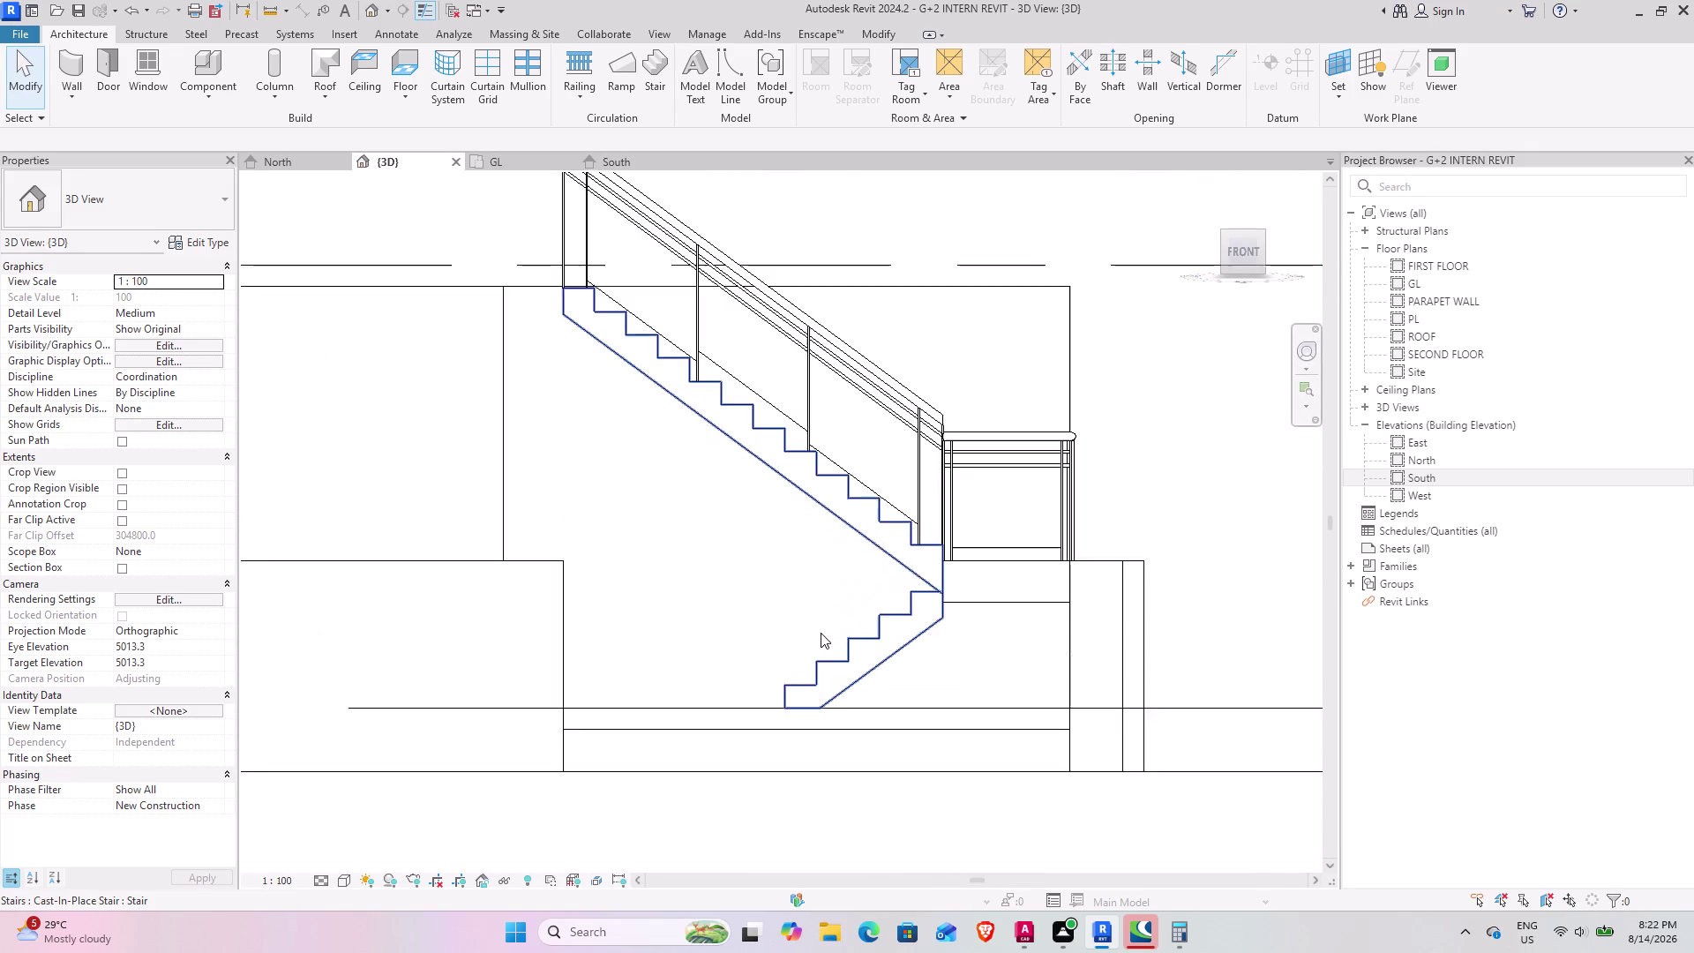
scroll(up, 3)
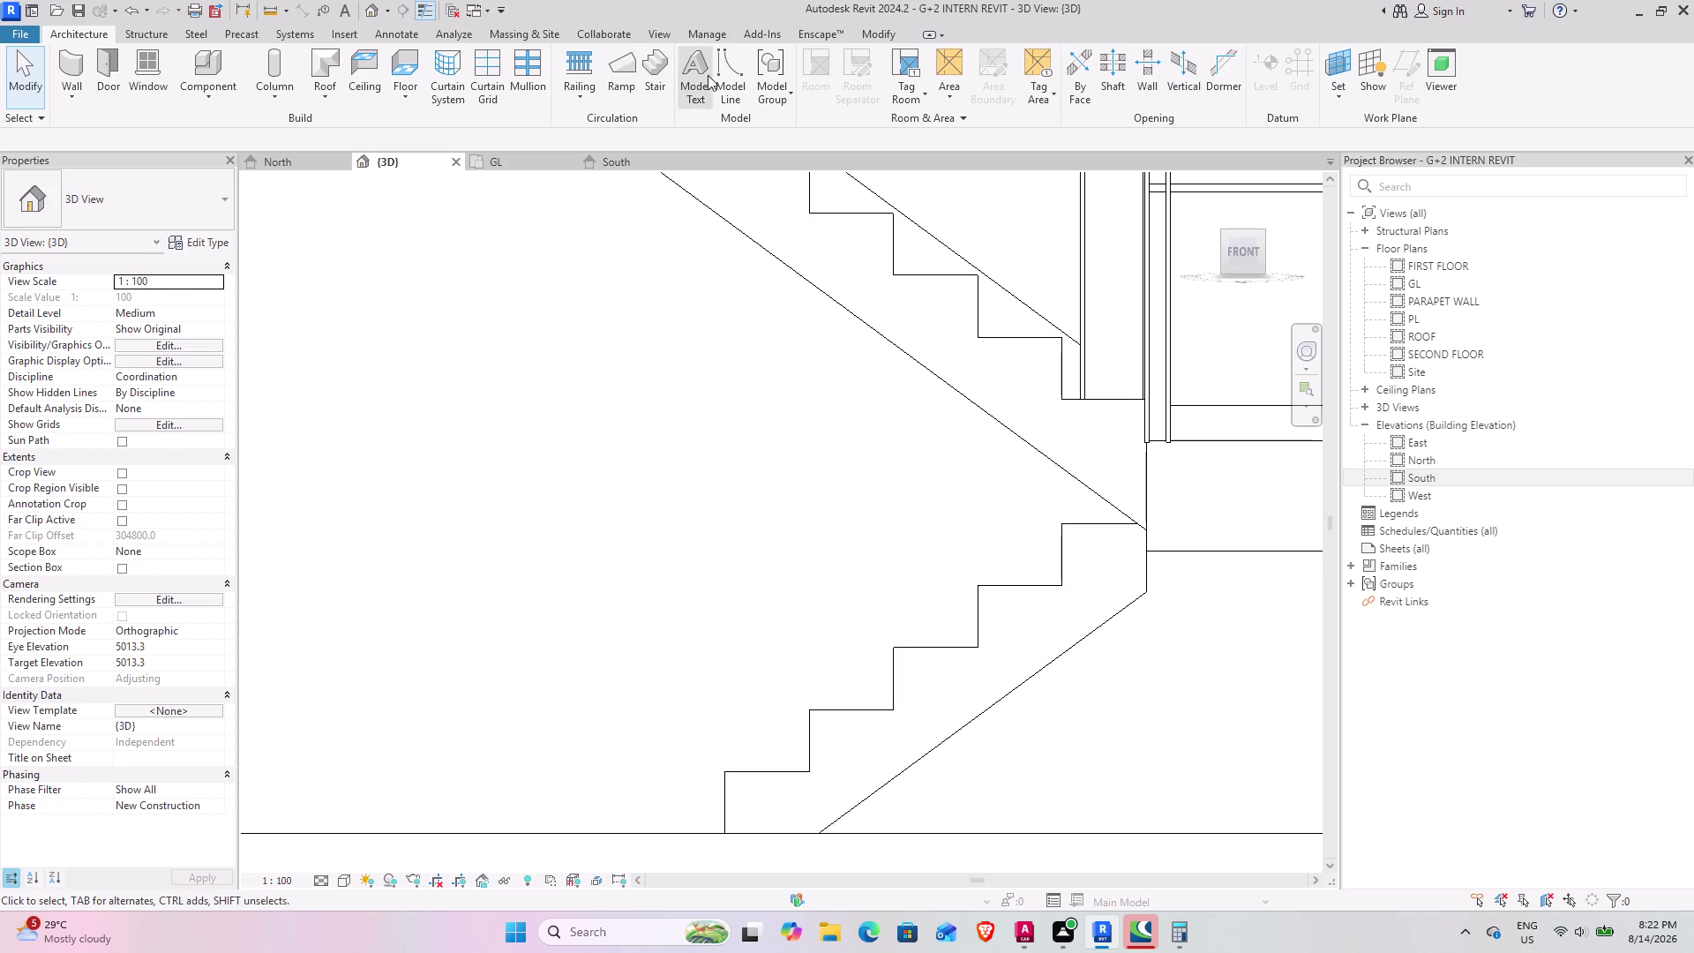
click(658, 69)
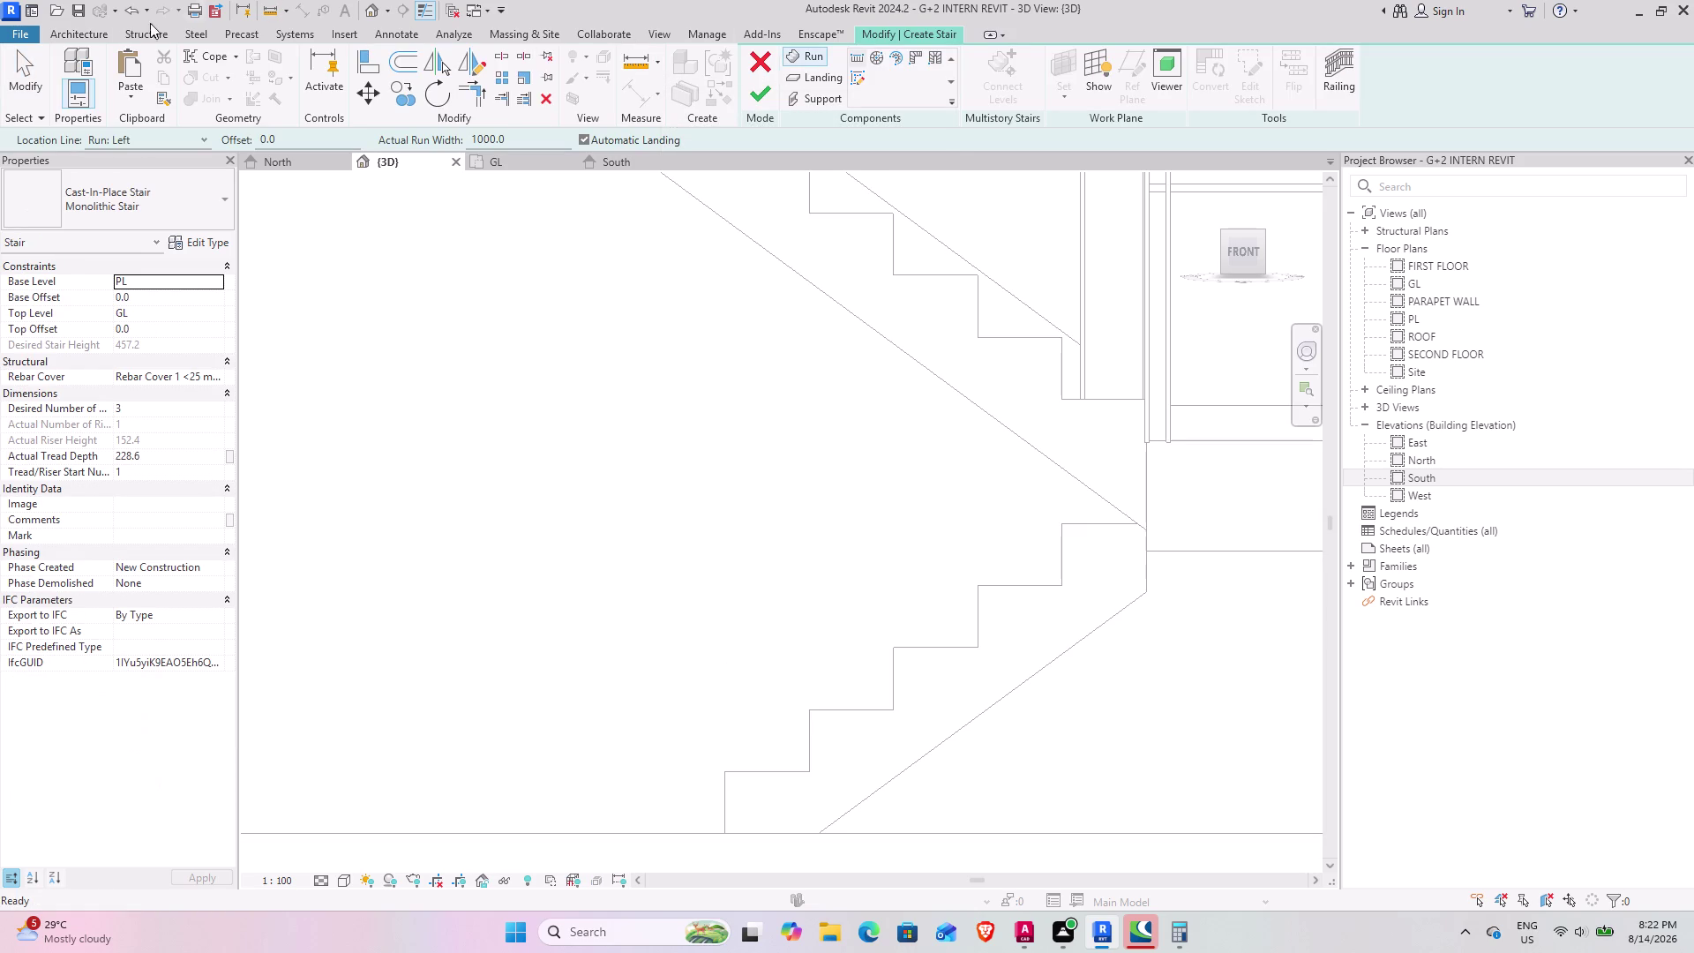
Cancel the new stair and start a Glass Panel - Bottom Fill railing path sketch at PL.
click(78, 32)
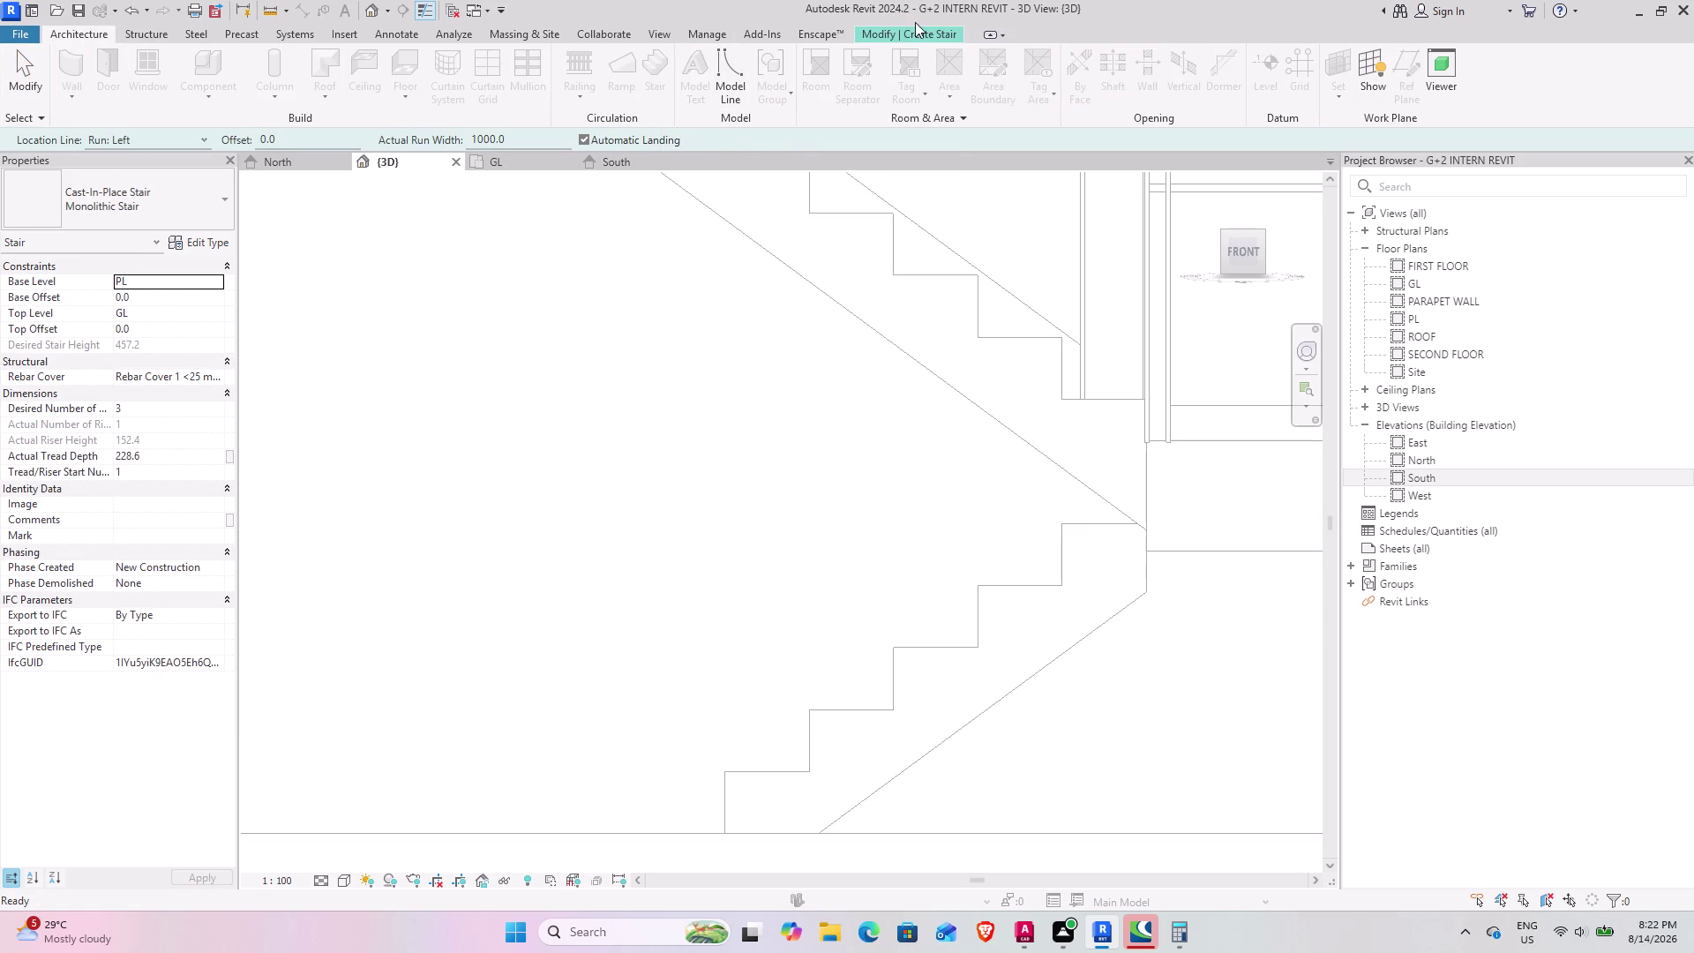
click(912, 32)
click(767, 62)
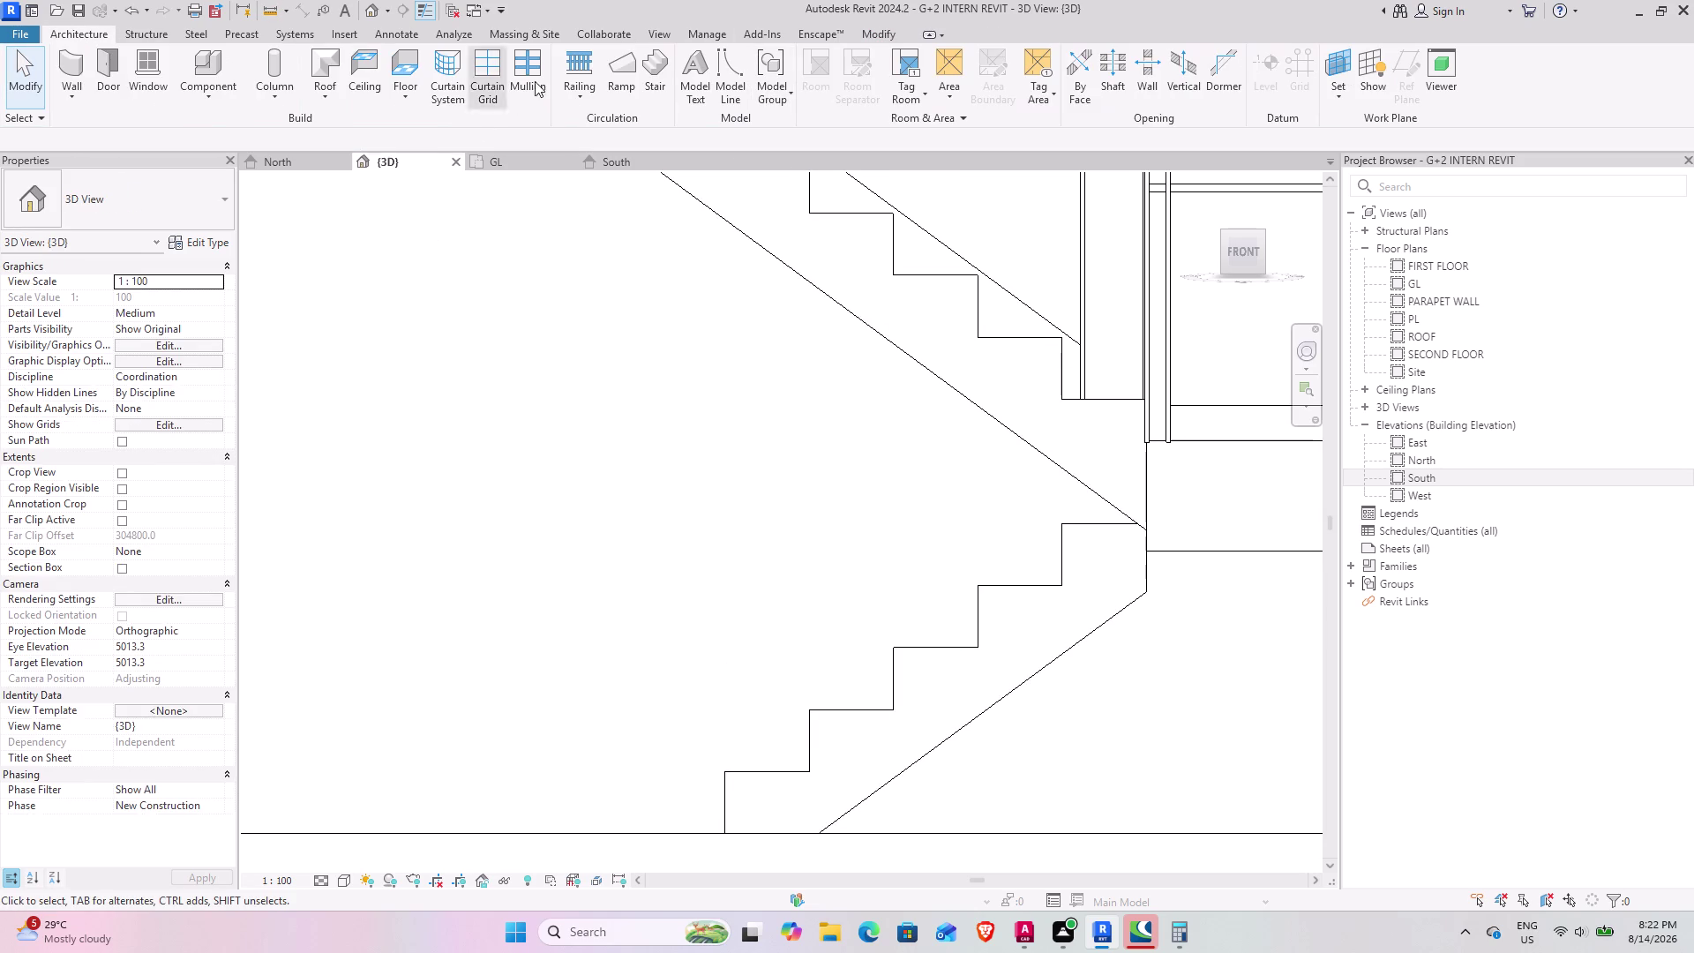
click(582, 73)
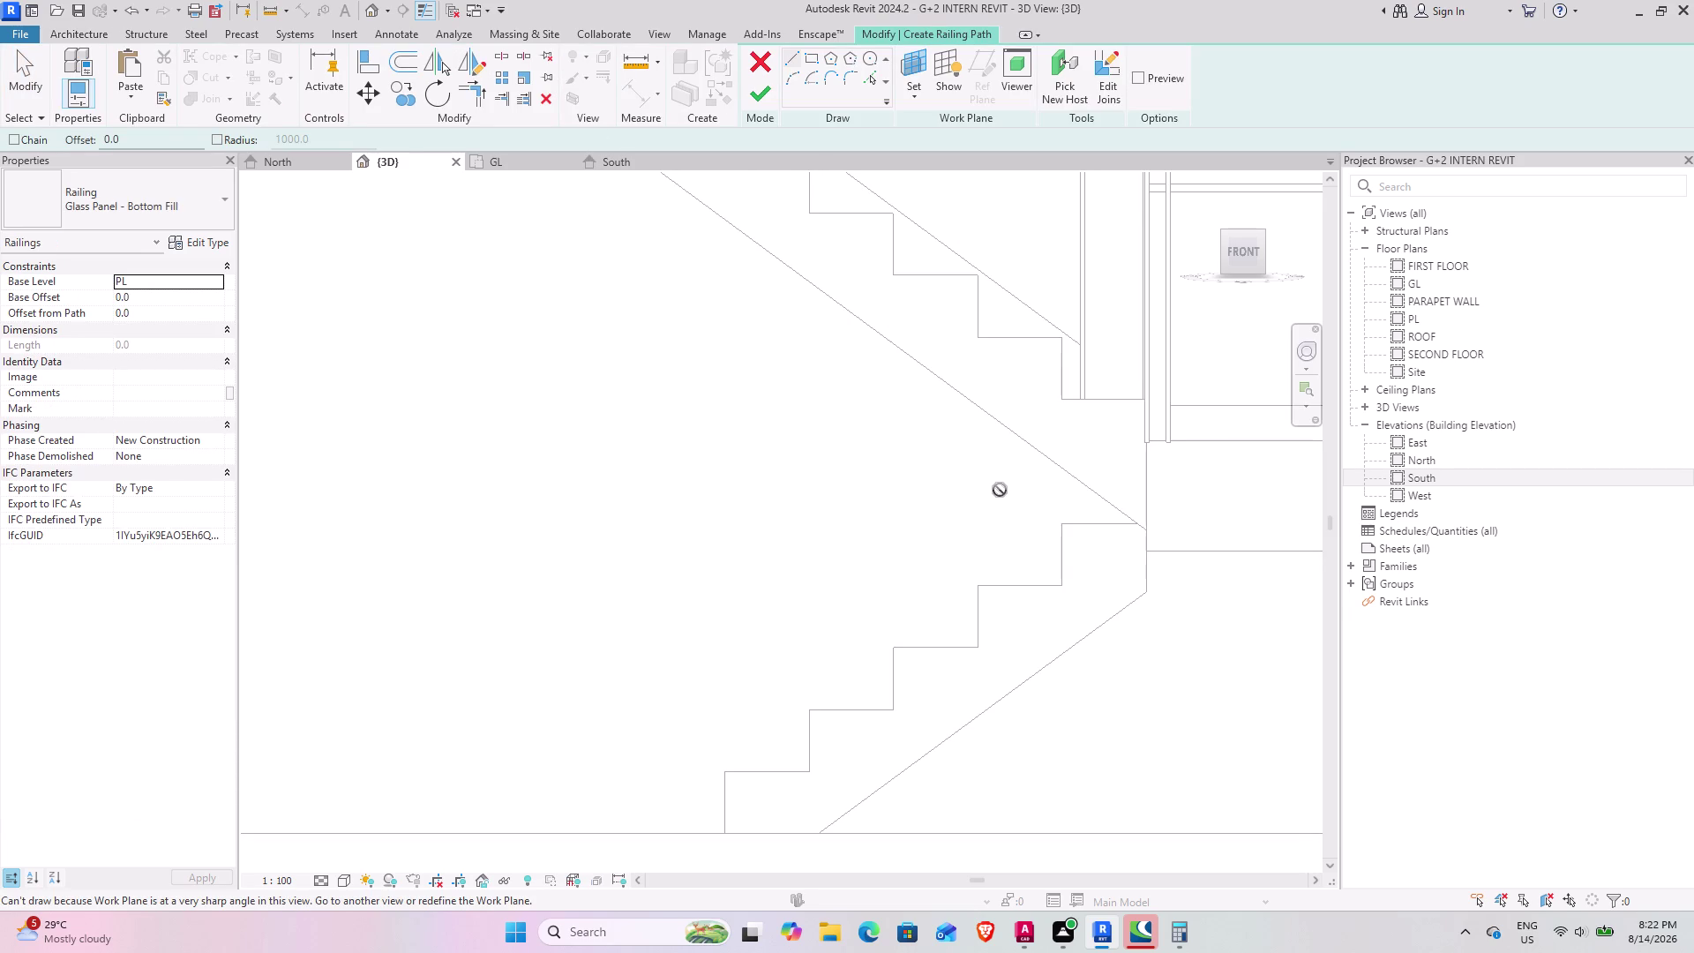
Try setting a level as the work plane for the railing path in the 3D view.
scroll(down, 3)
middle_drag(874, 512, 852, 464)
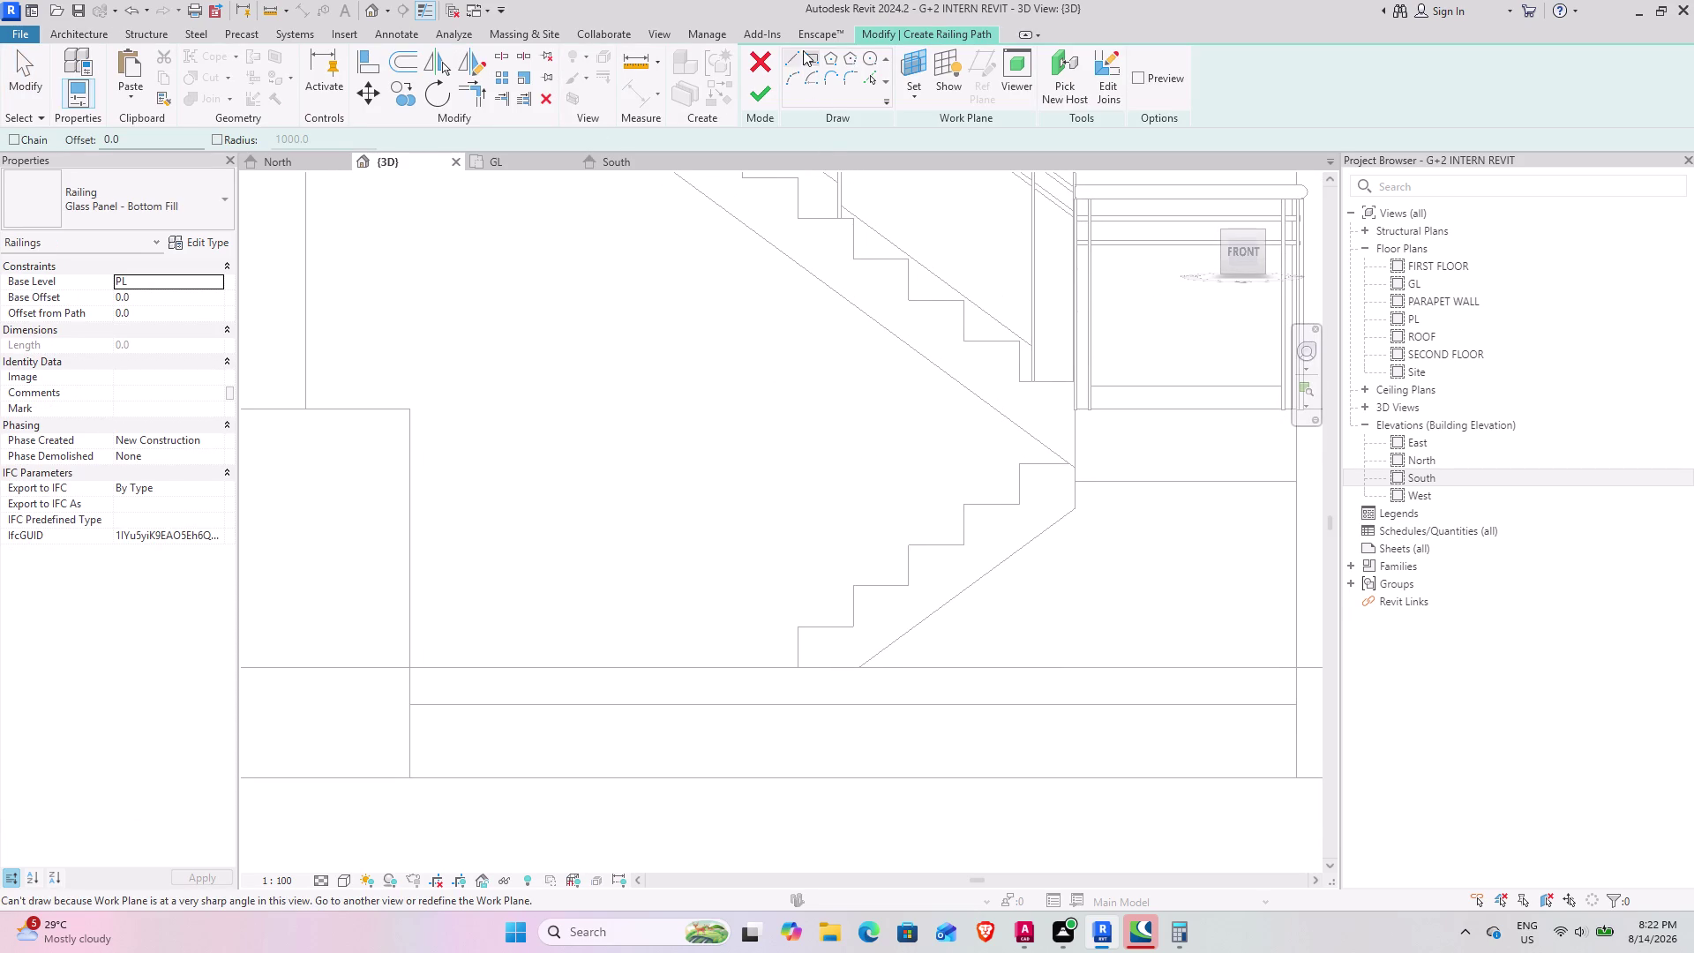
click(918, 60)
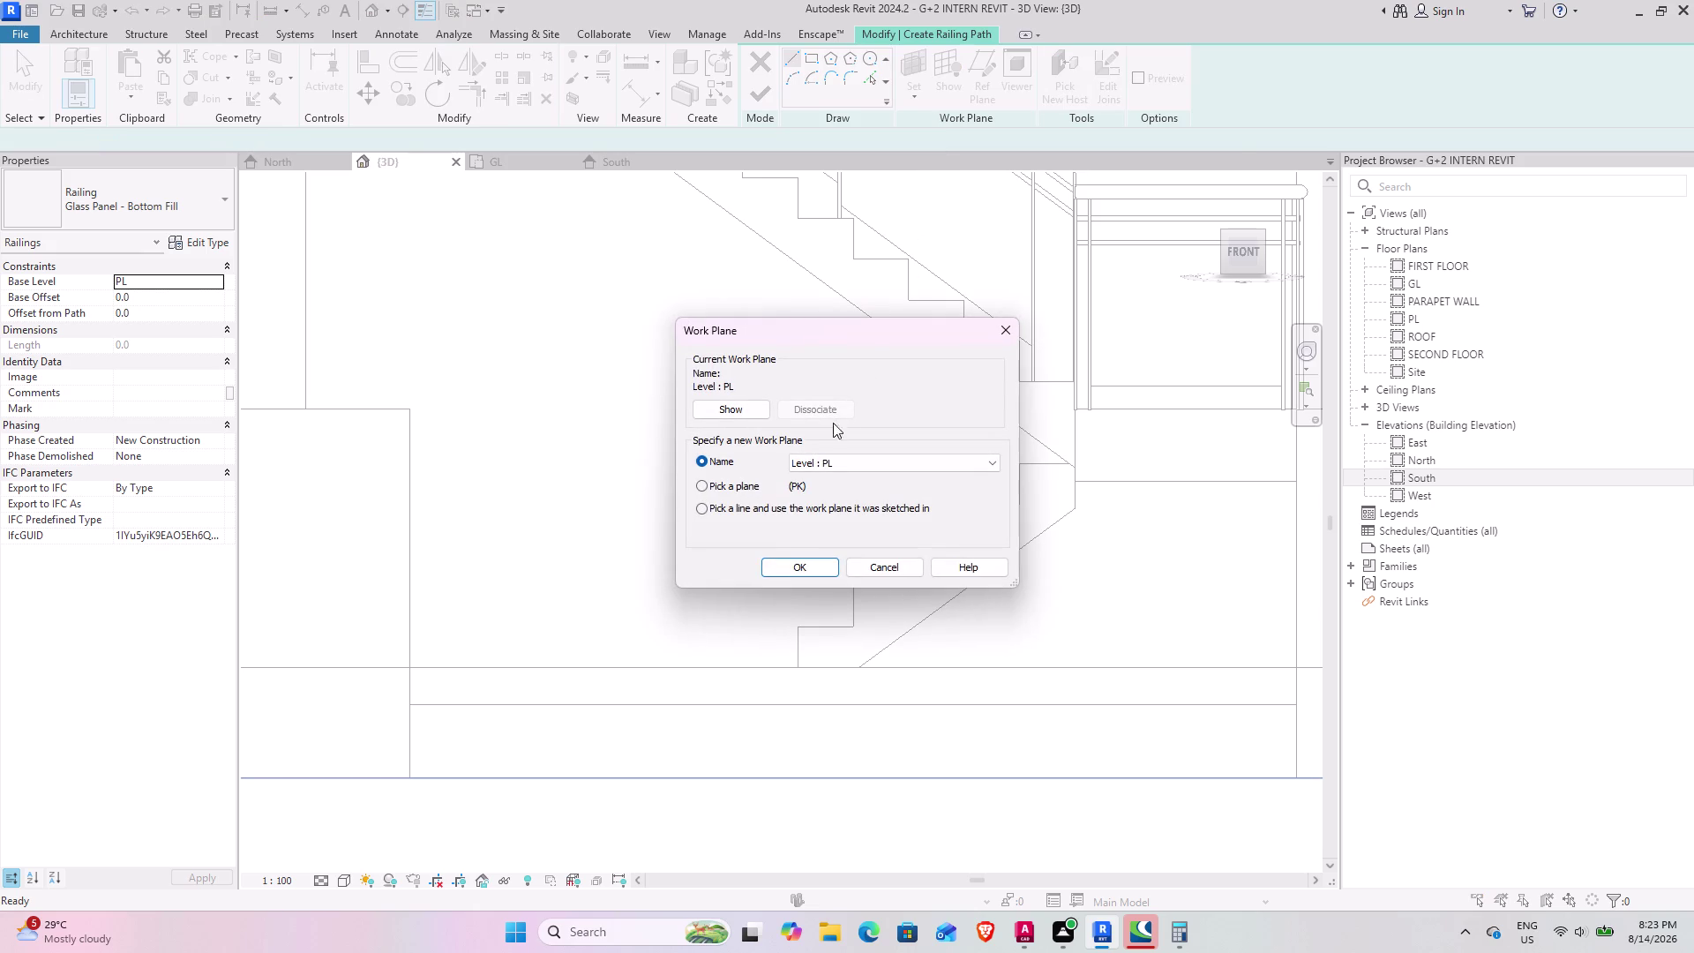
click(795, 565)
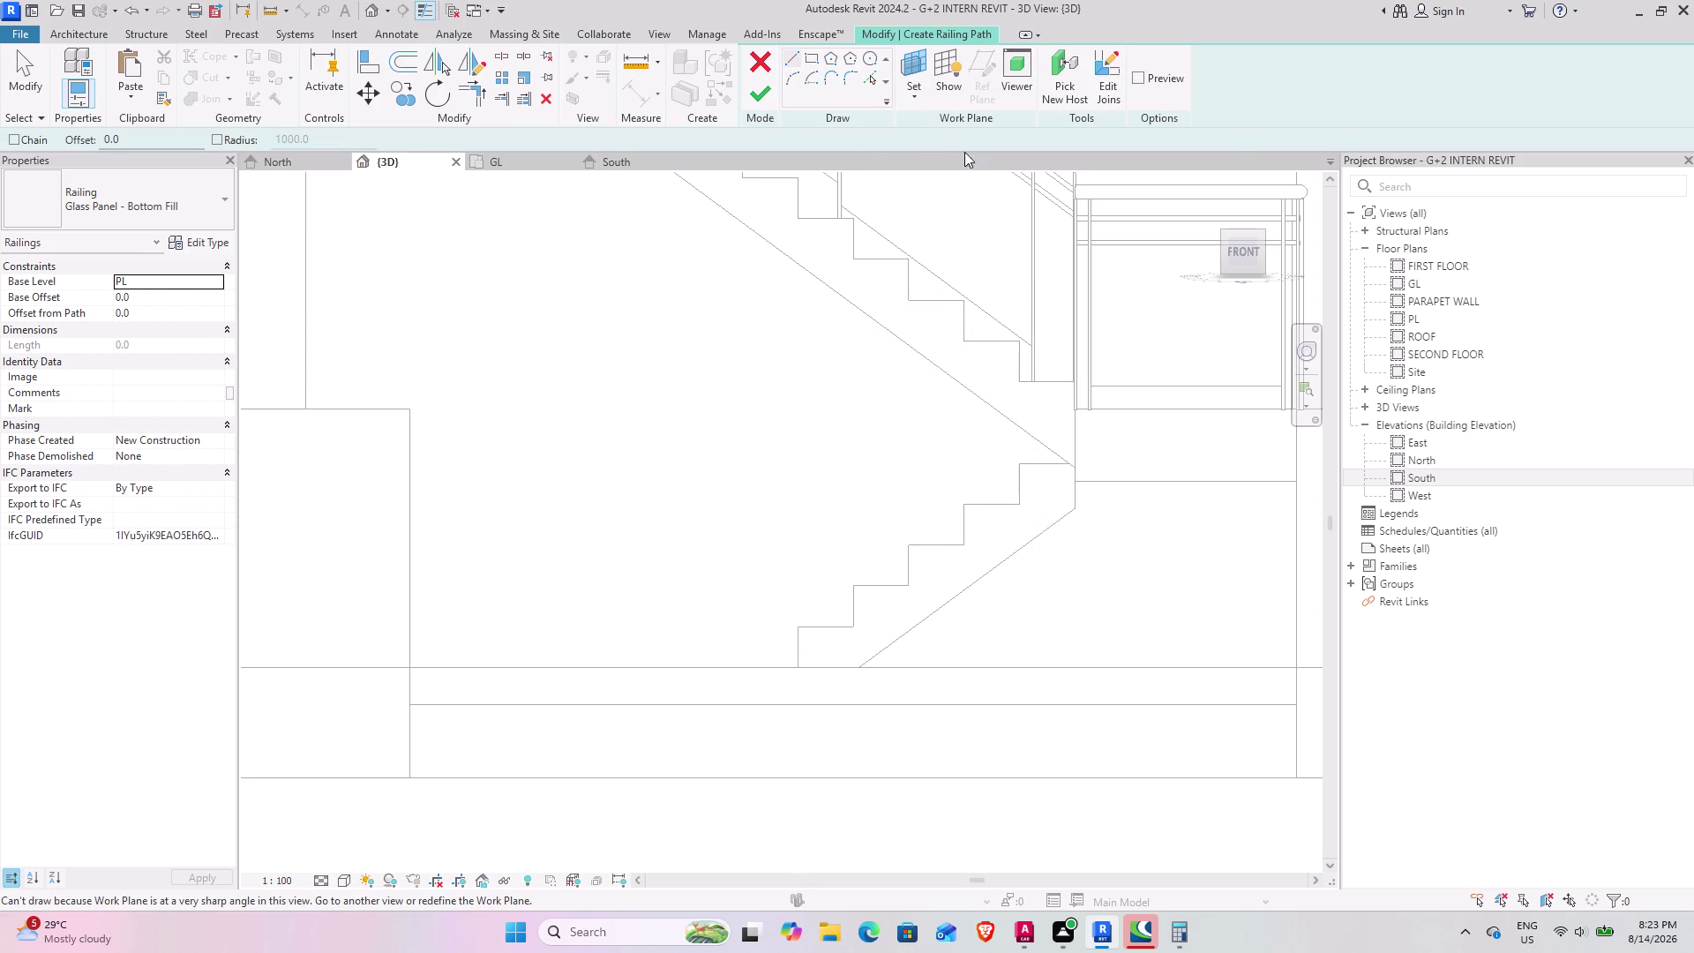
click(923, 87)
click(946, 169)
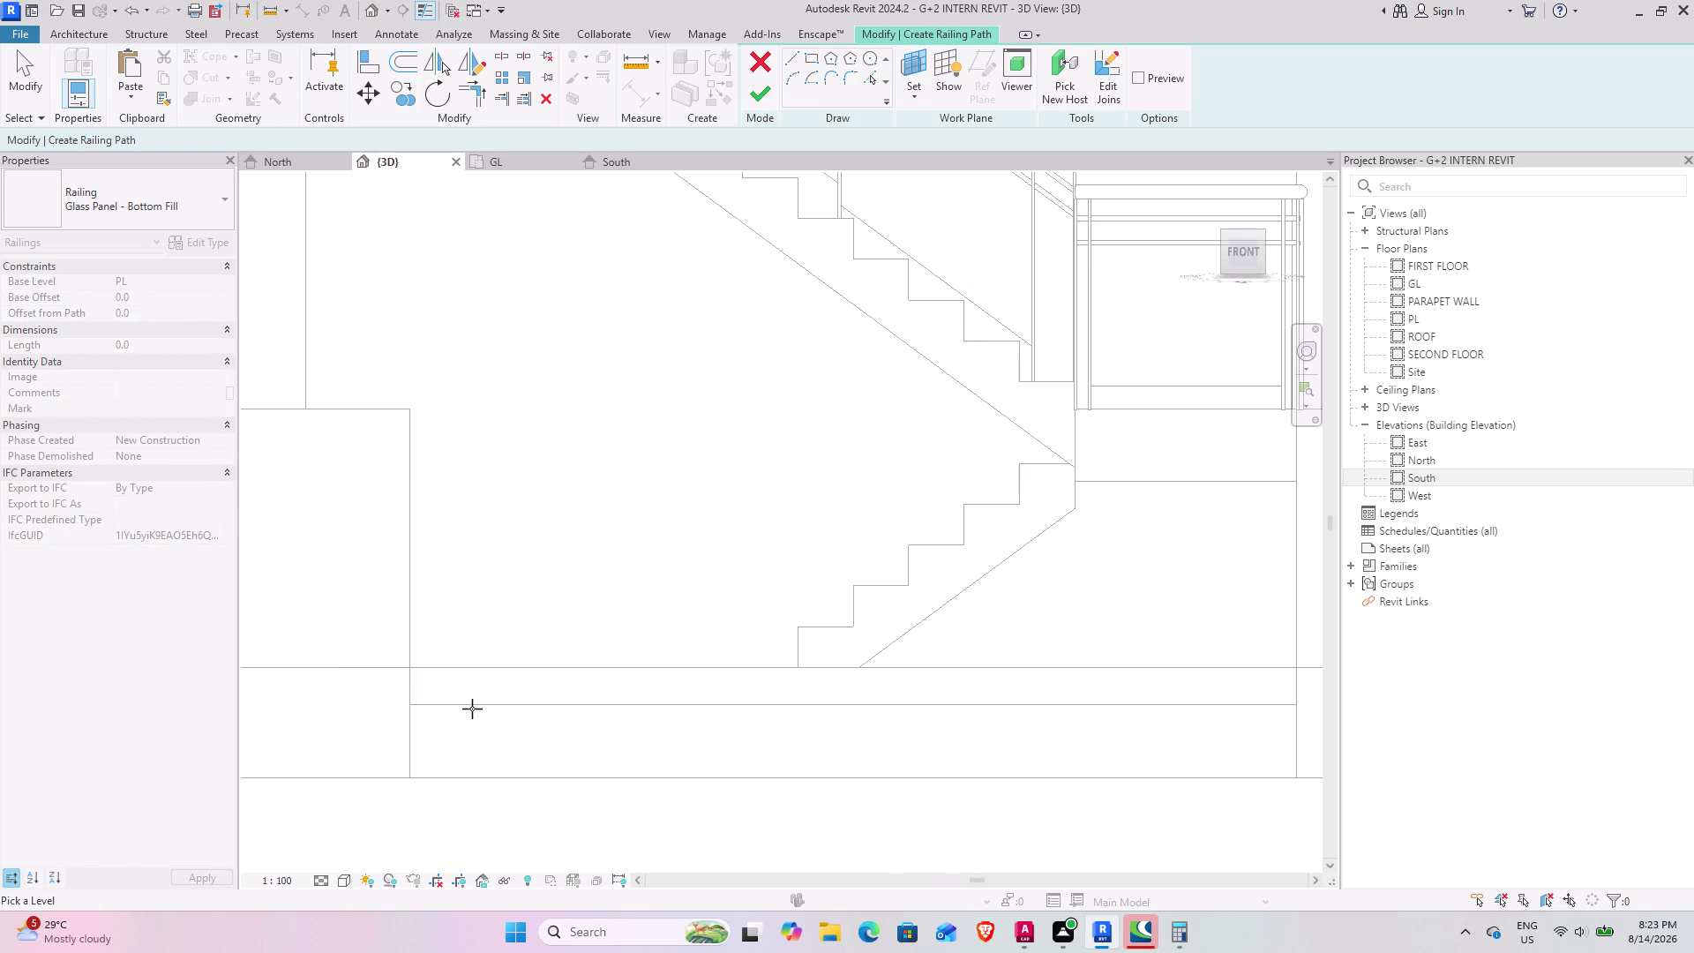
scroll(down, 3)
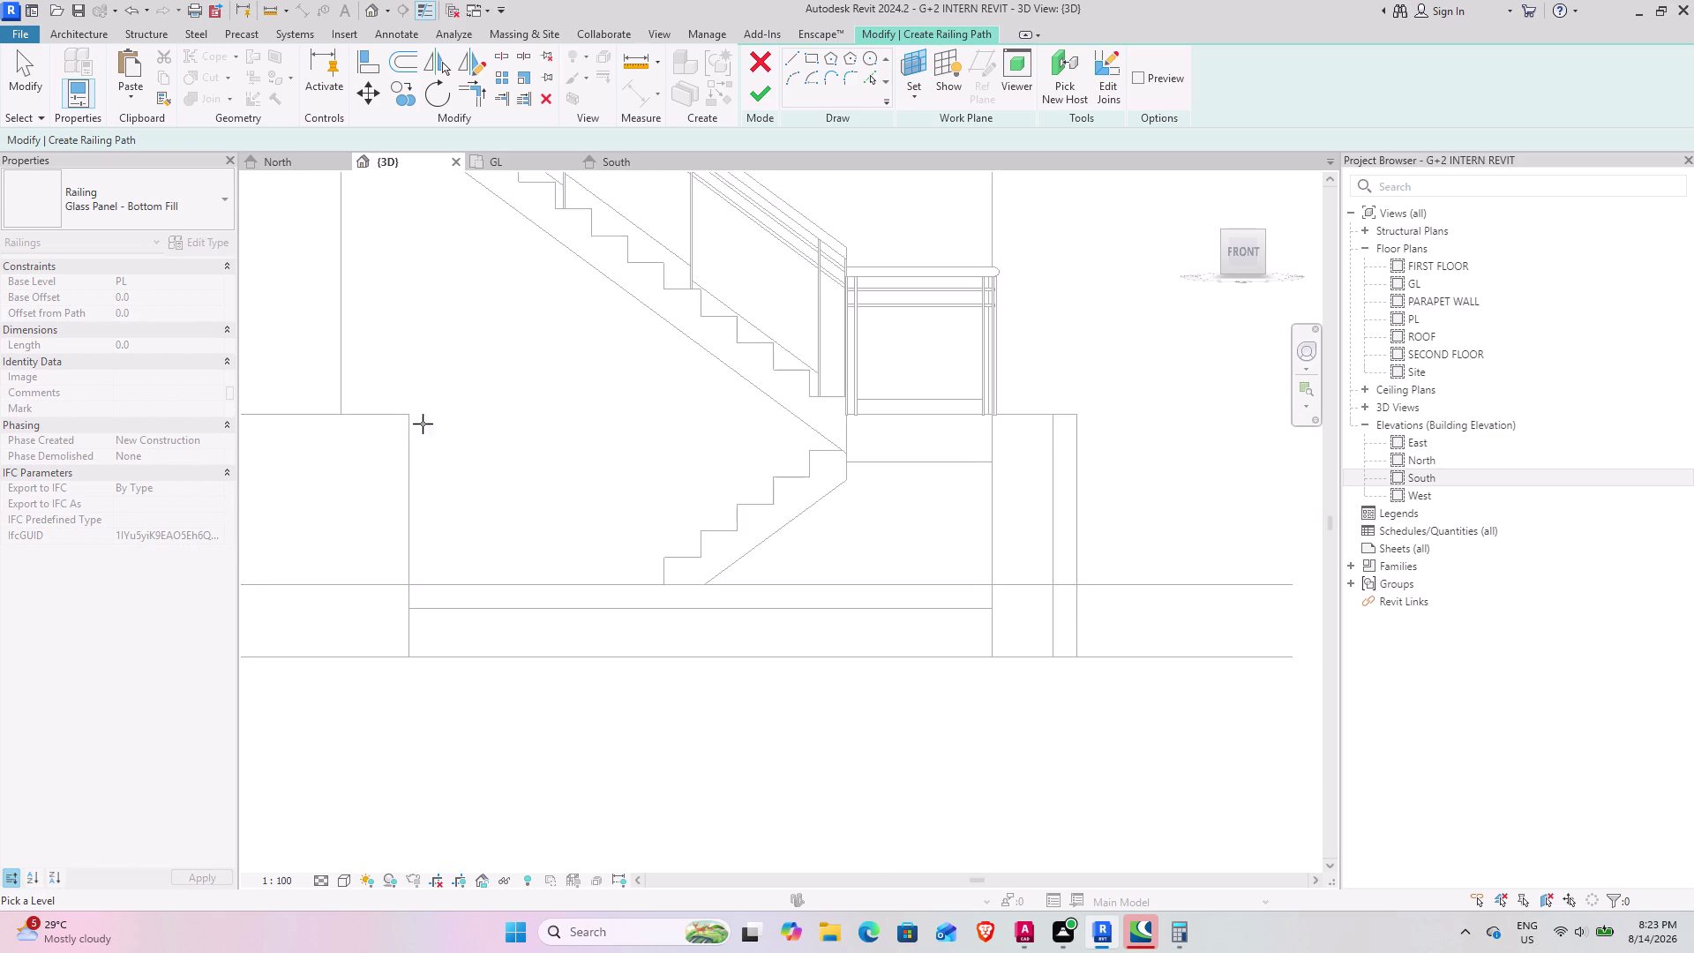
scroll(down, 3)
middle_drag(578, 347, 785, 539)
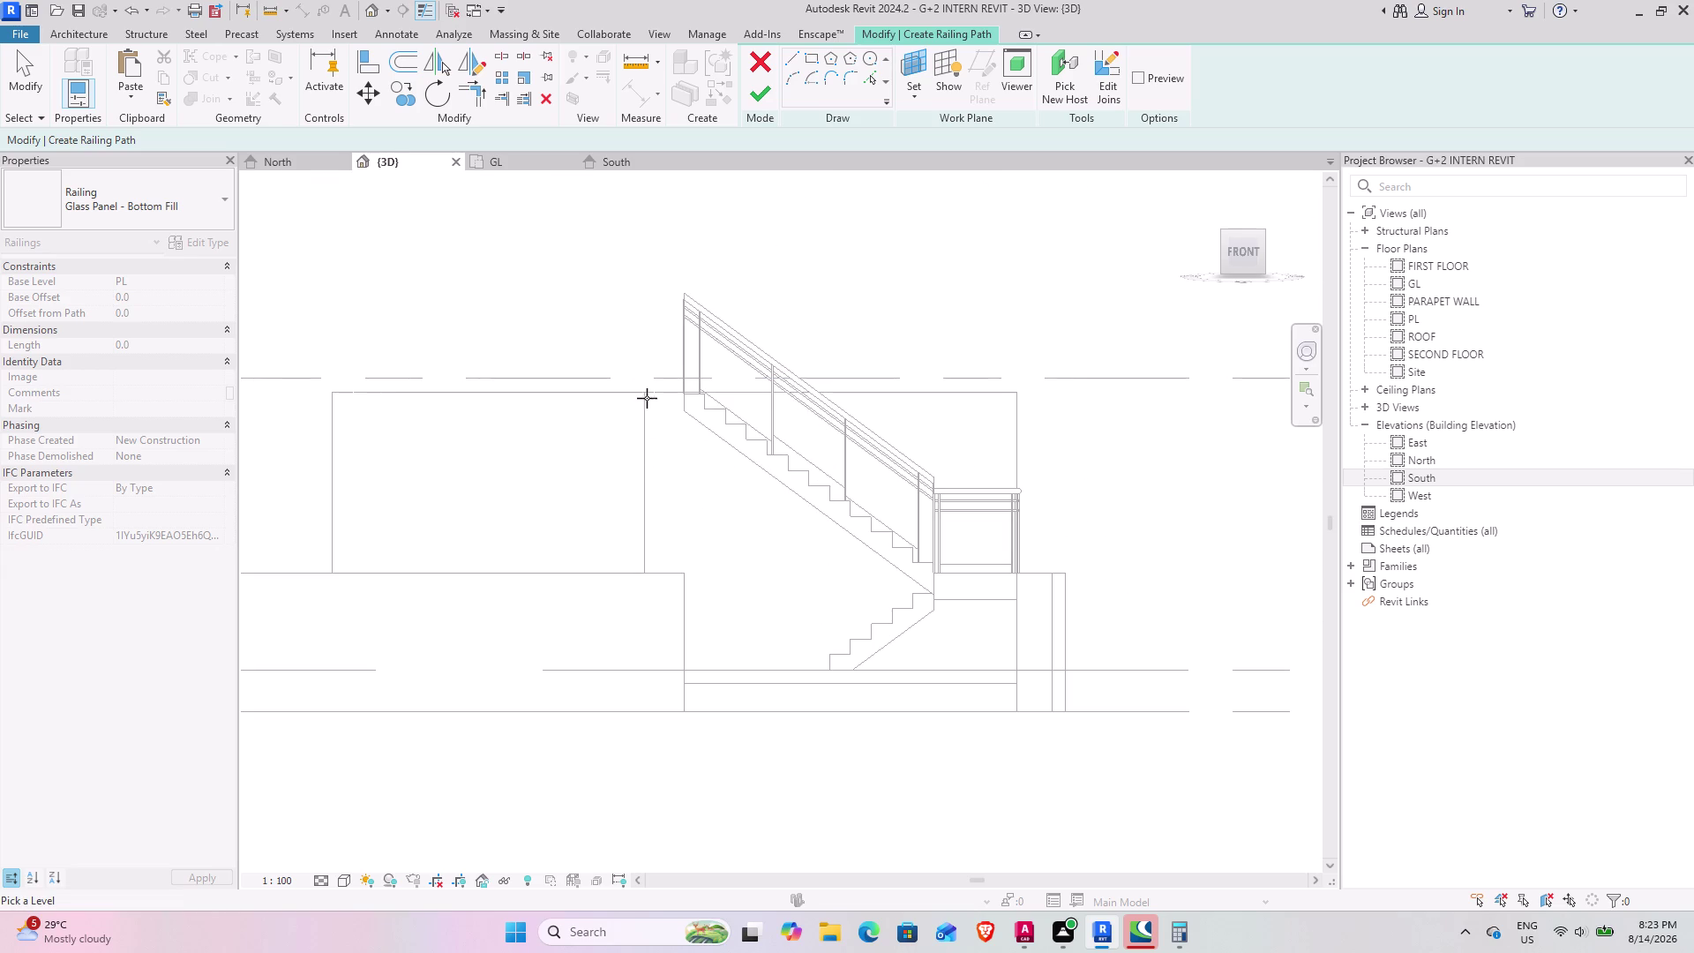
click(913, 382)
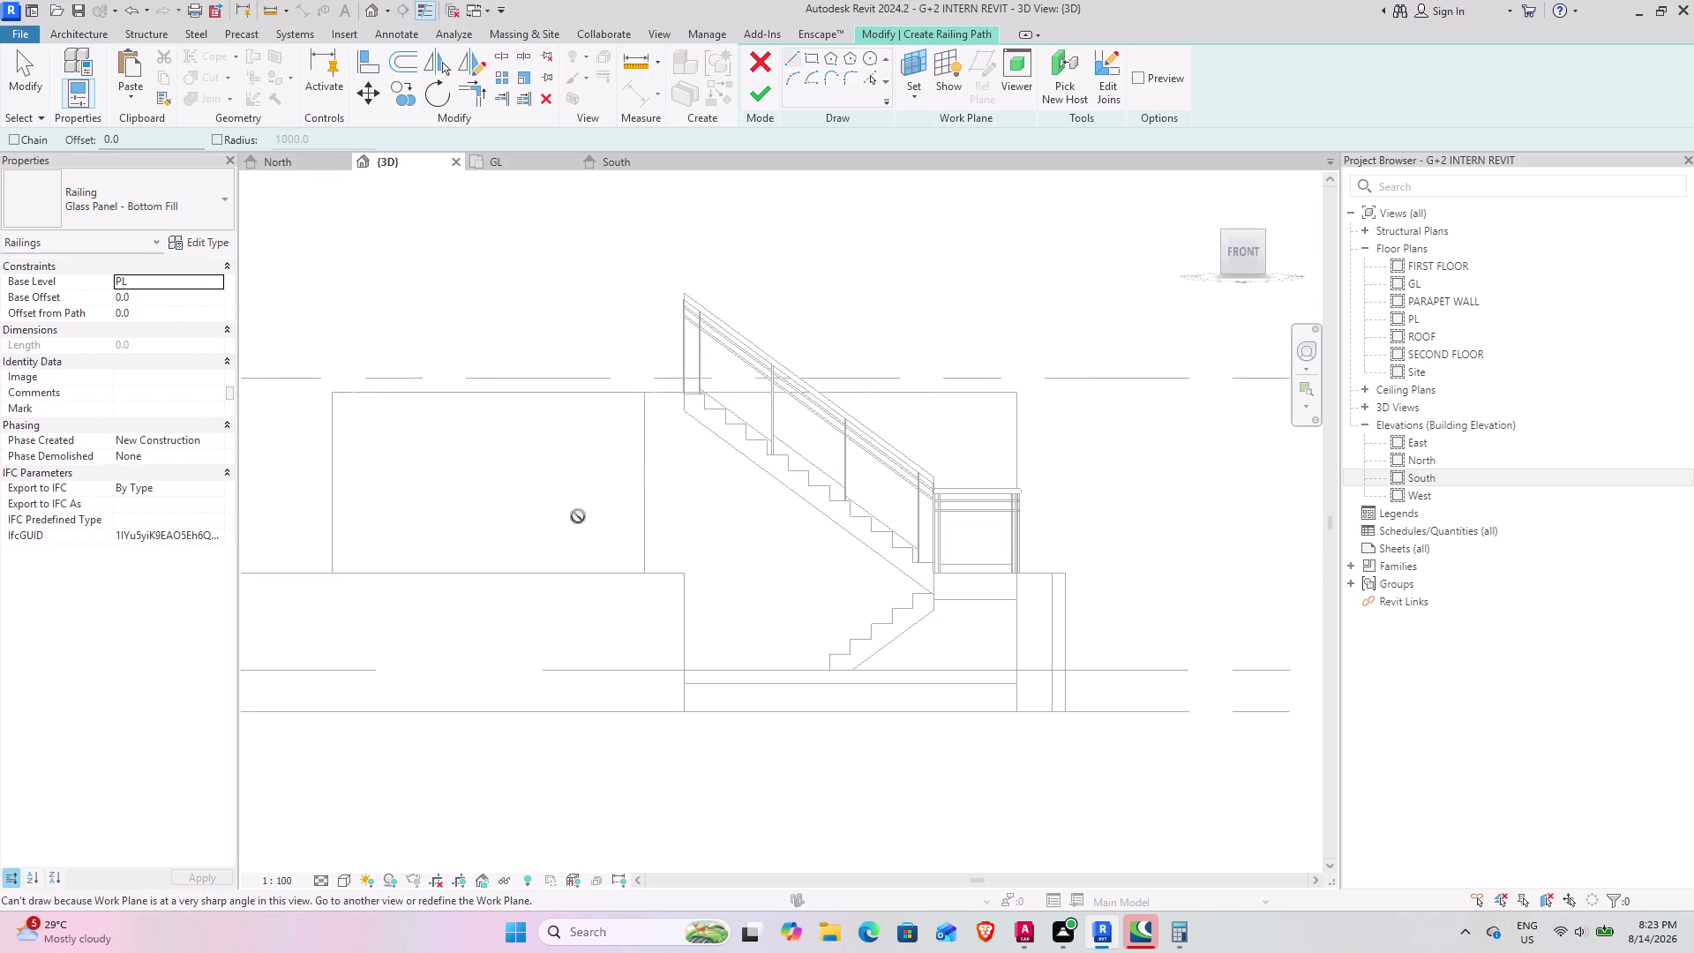
click(796, 61)
click(945, 74)
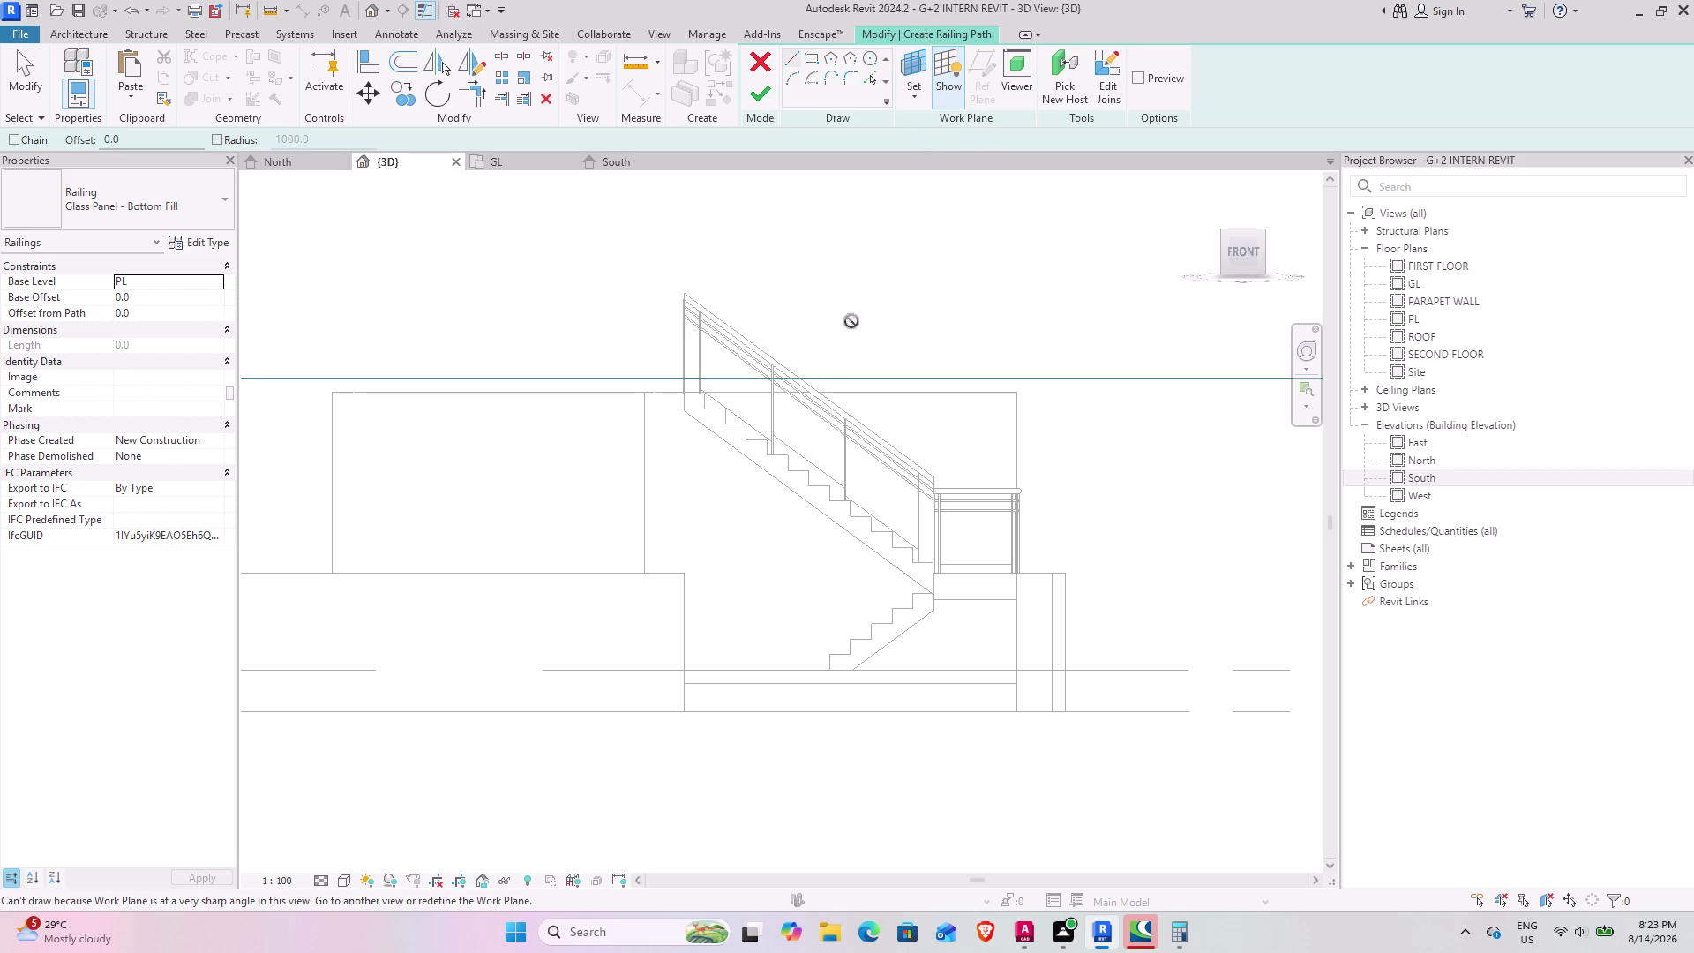
Try drawing the railing path with the Line tool, then cancel the sketch edit.
scroll(down, 3)
scroll(down, 3)
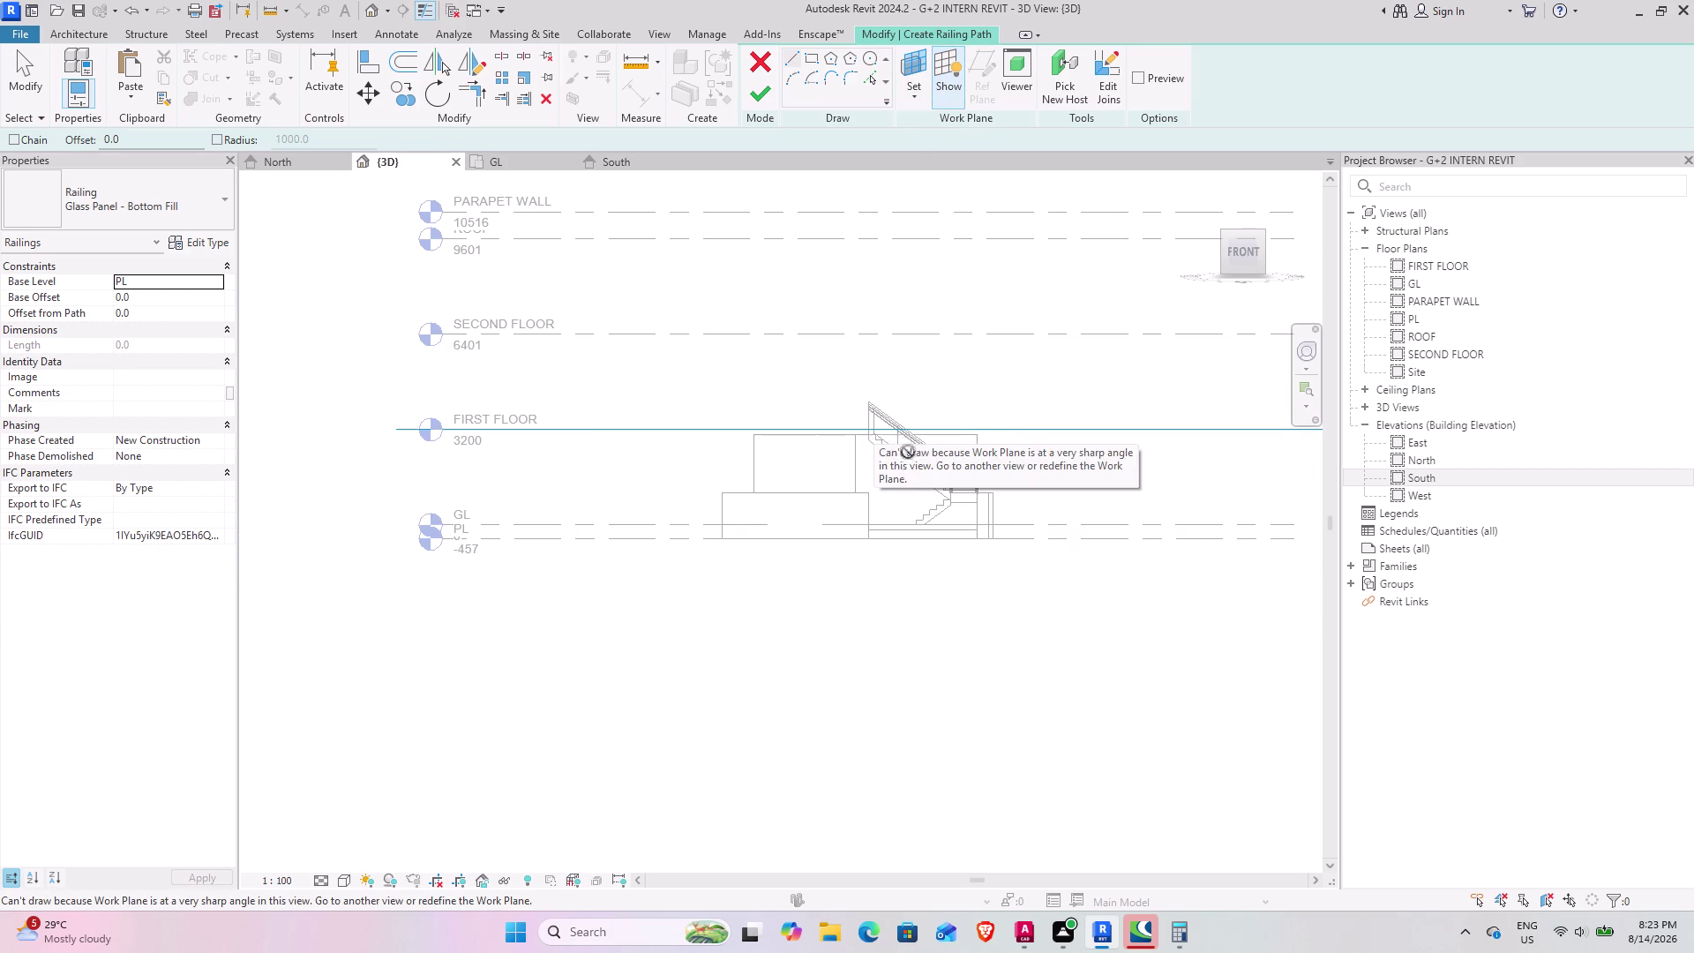
scroll(up, 3)
scroll(up, 3)
scroll(up, 3)
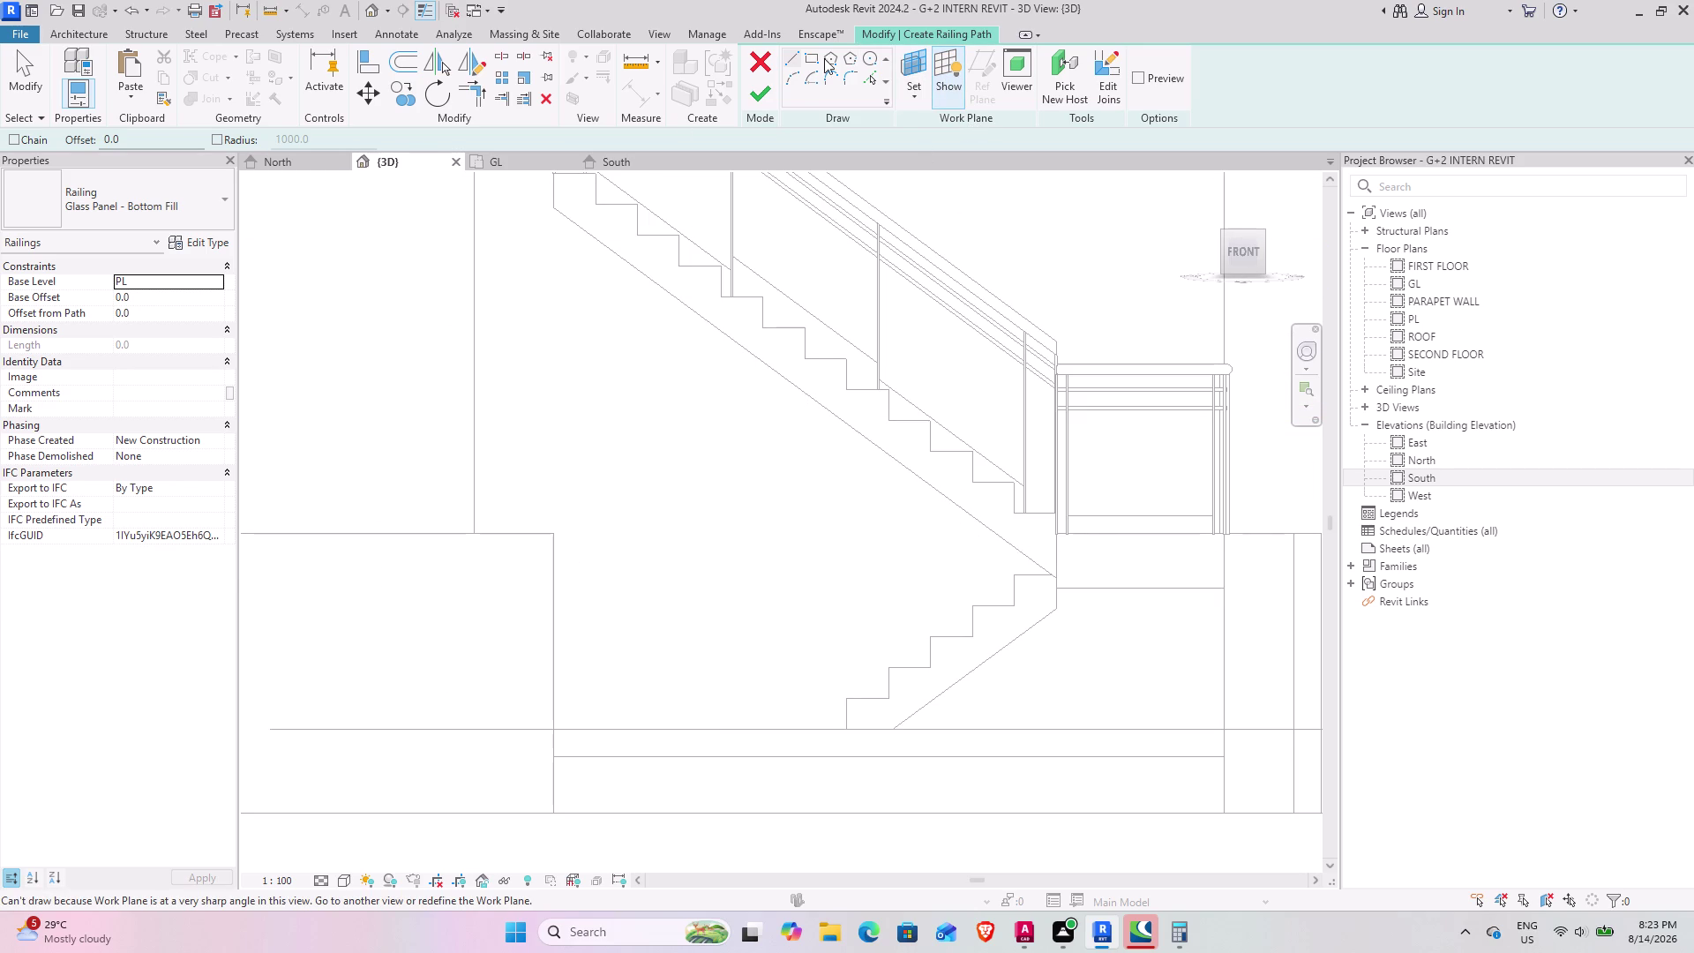
click(793, 55)
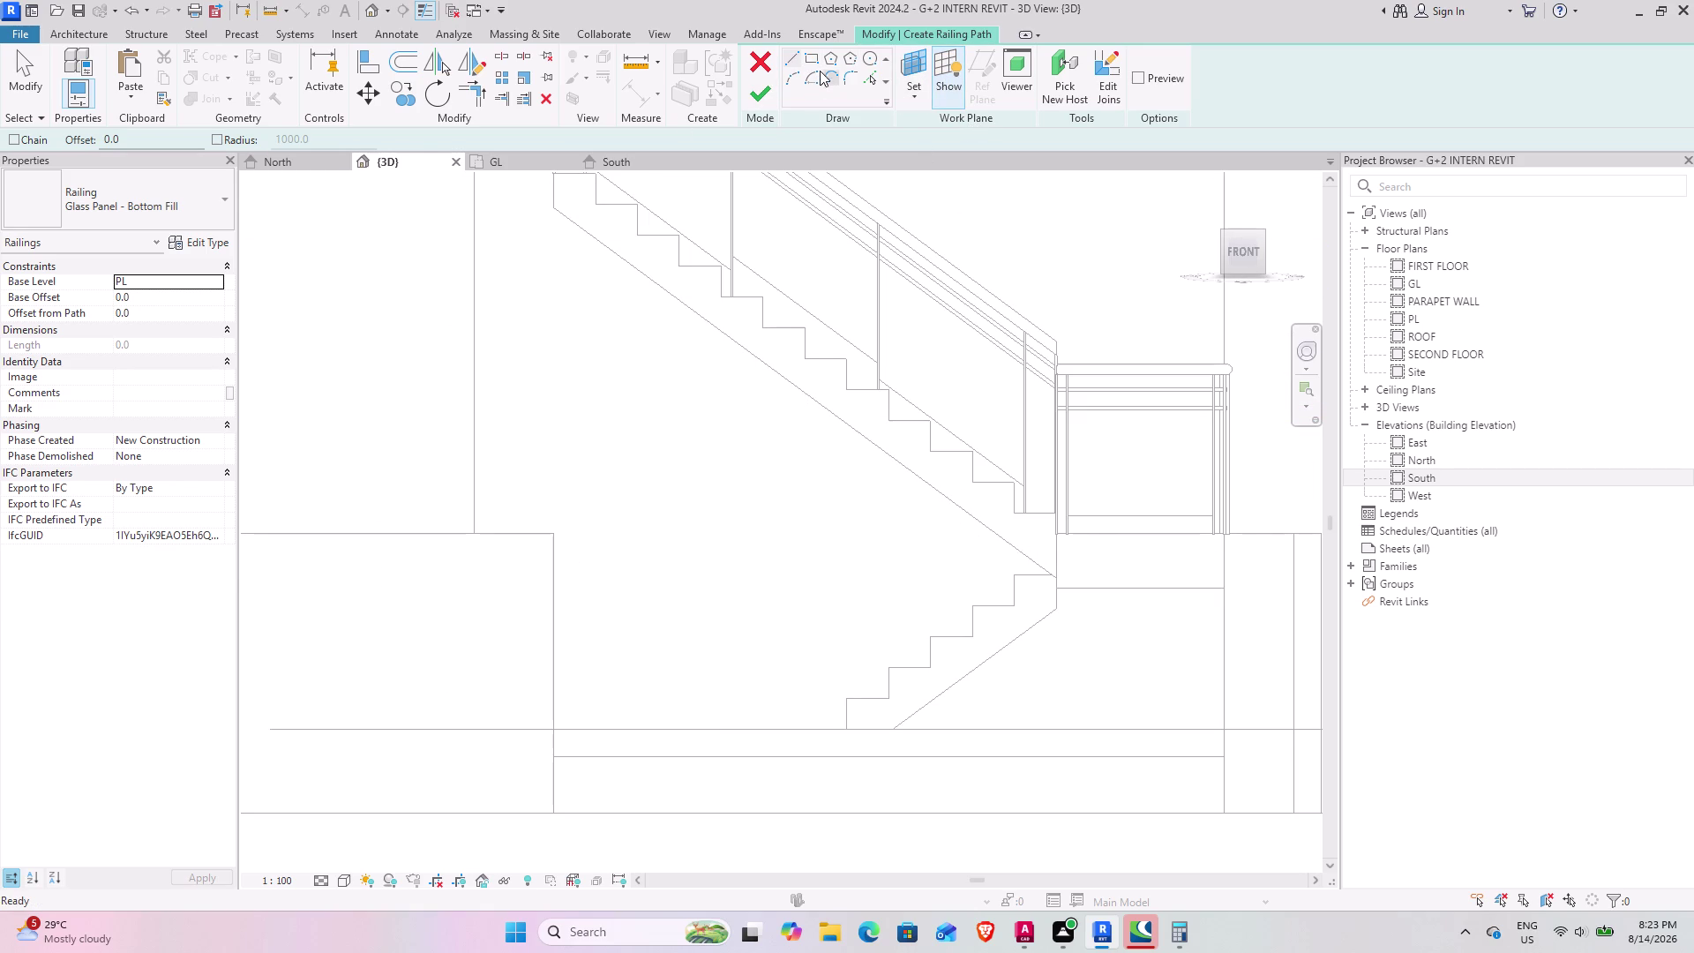
click(816, 52)
click(794, 59)
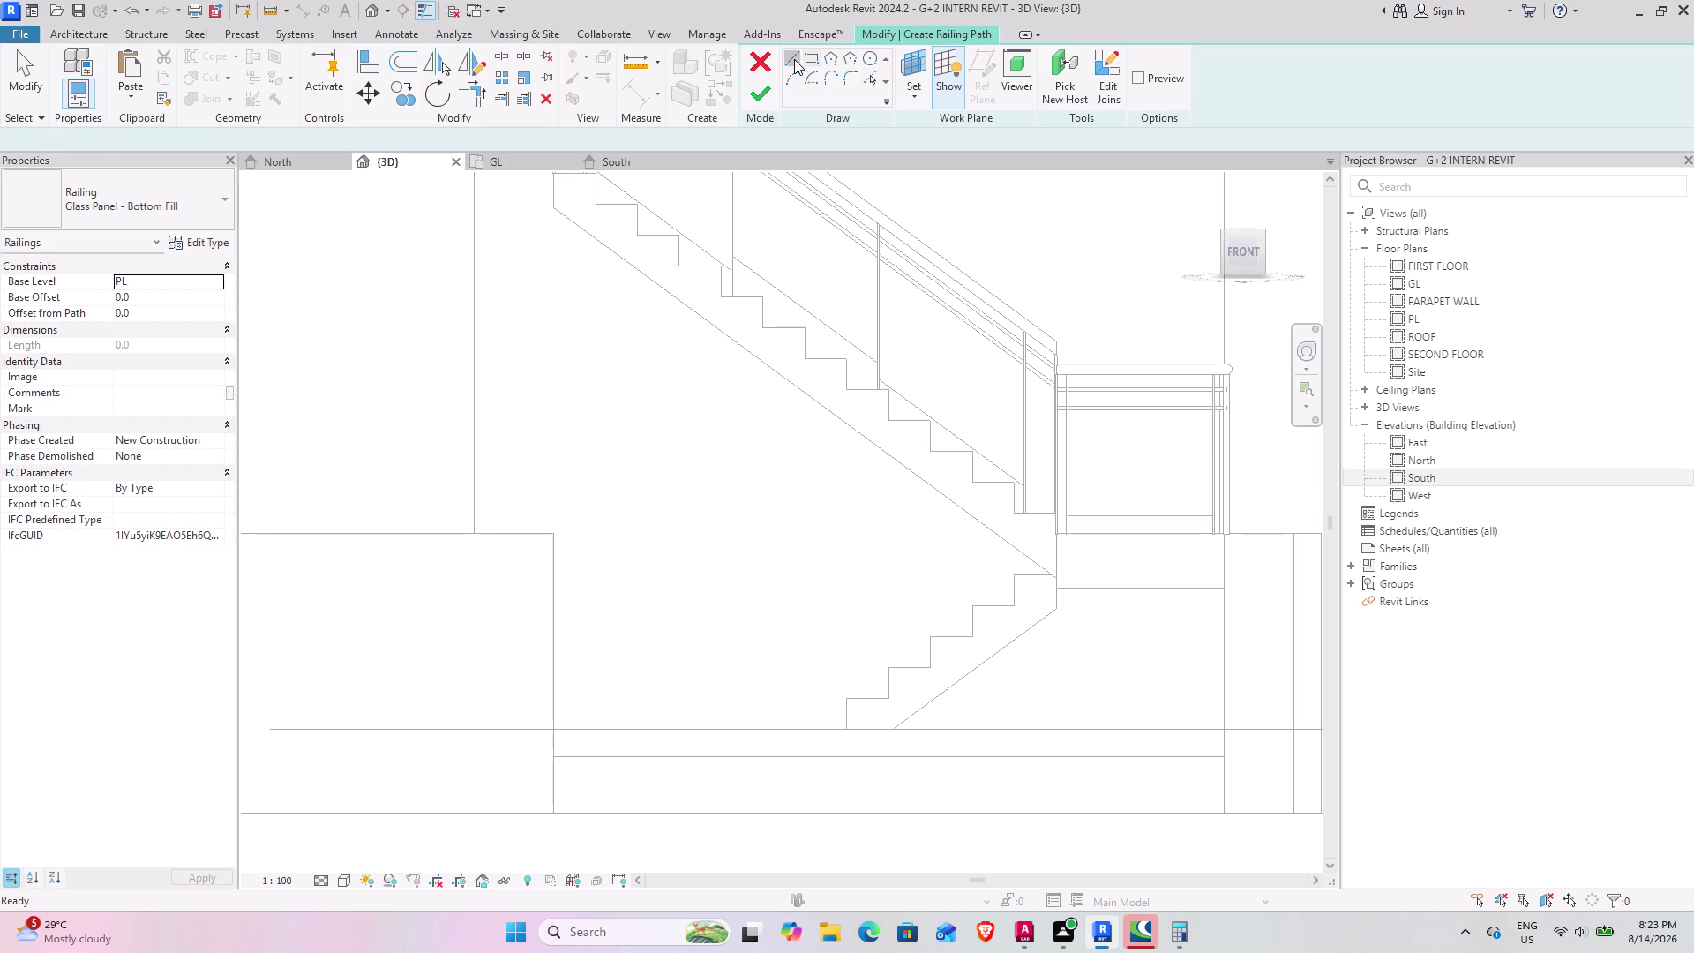
scroll(down, 3)
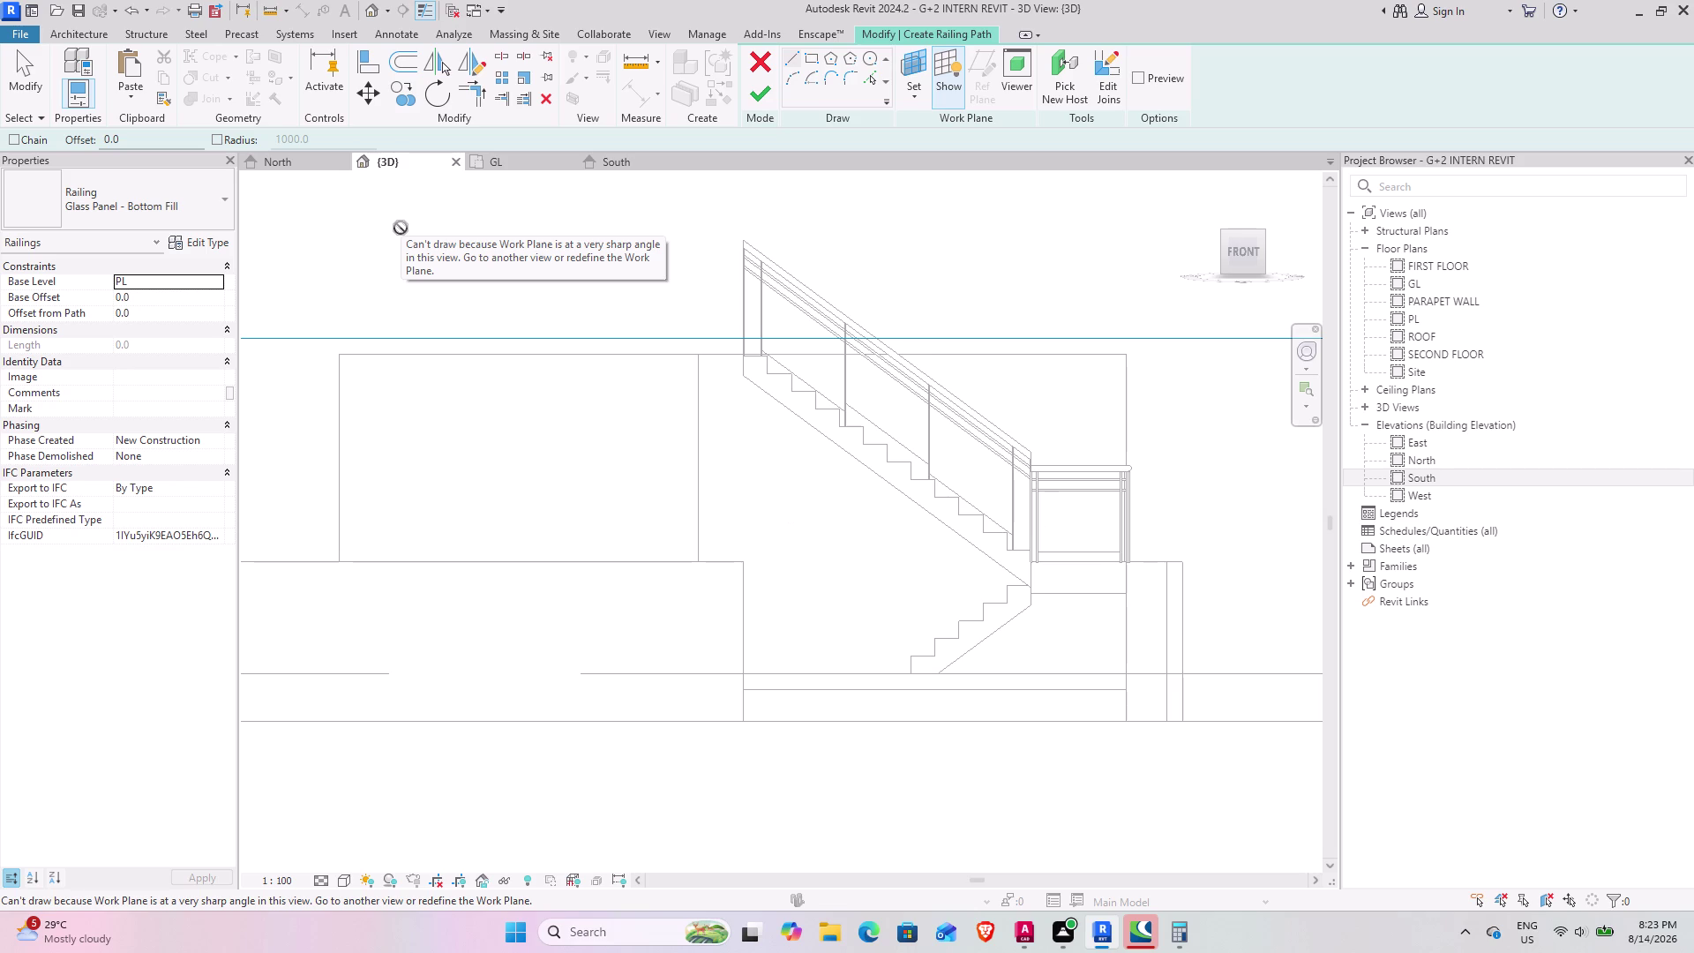
click(769, 51)
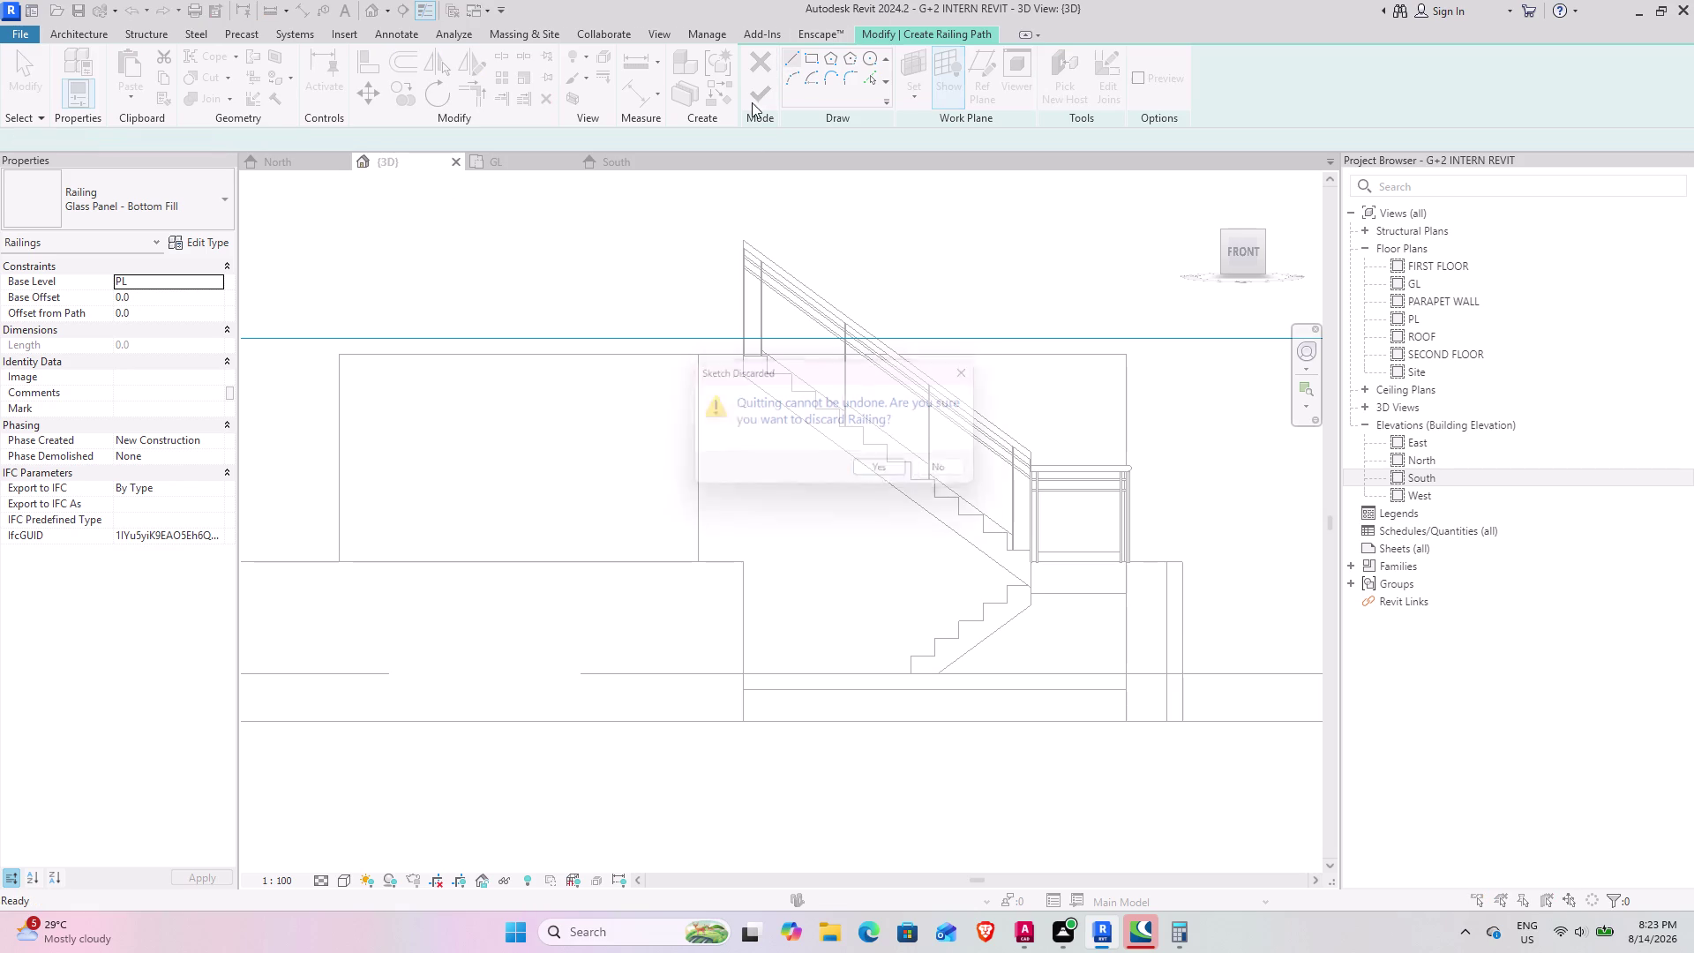
Confirm discarding the unfinished railing sketch and frame the whole stair.
click(900, 469)
scroll(down, 3)
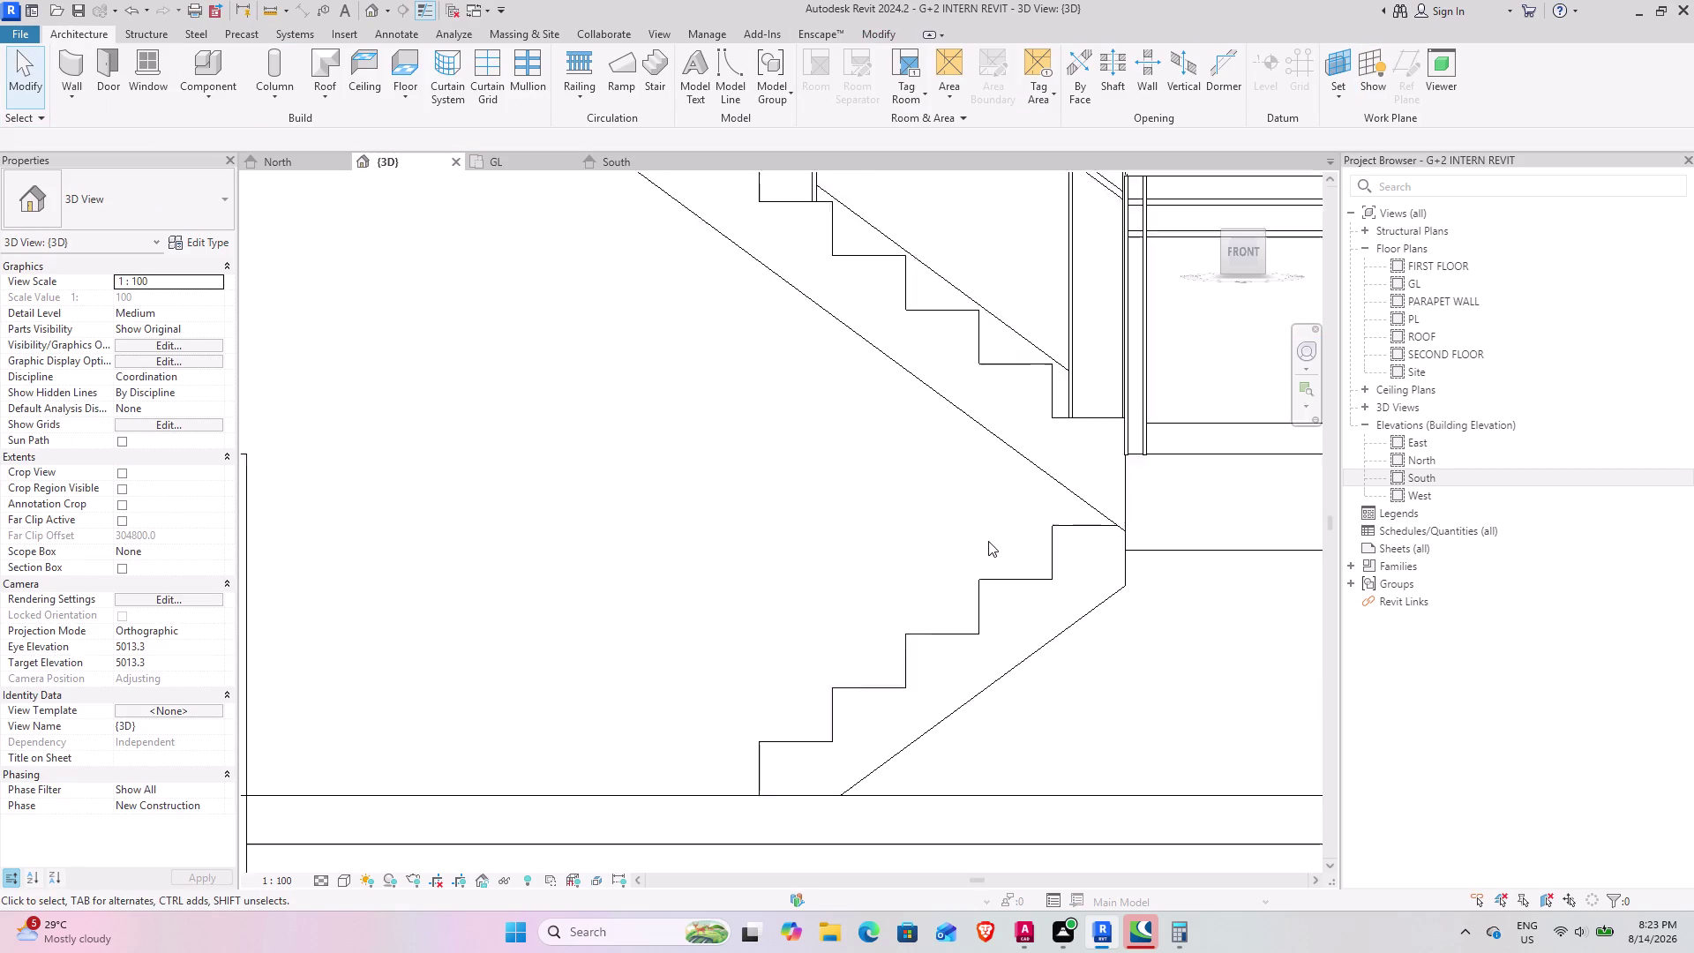
scroll(down, 3)
scroll(up, 3)
scroll(down, 3)
middle_drag(885, 523, 879, 524)
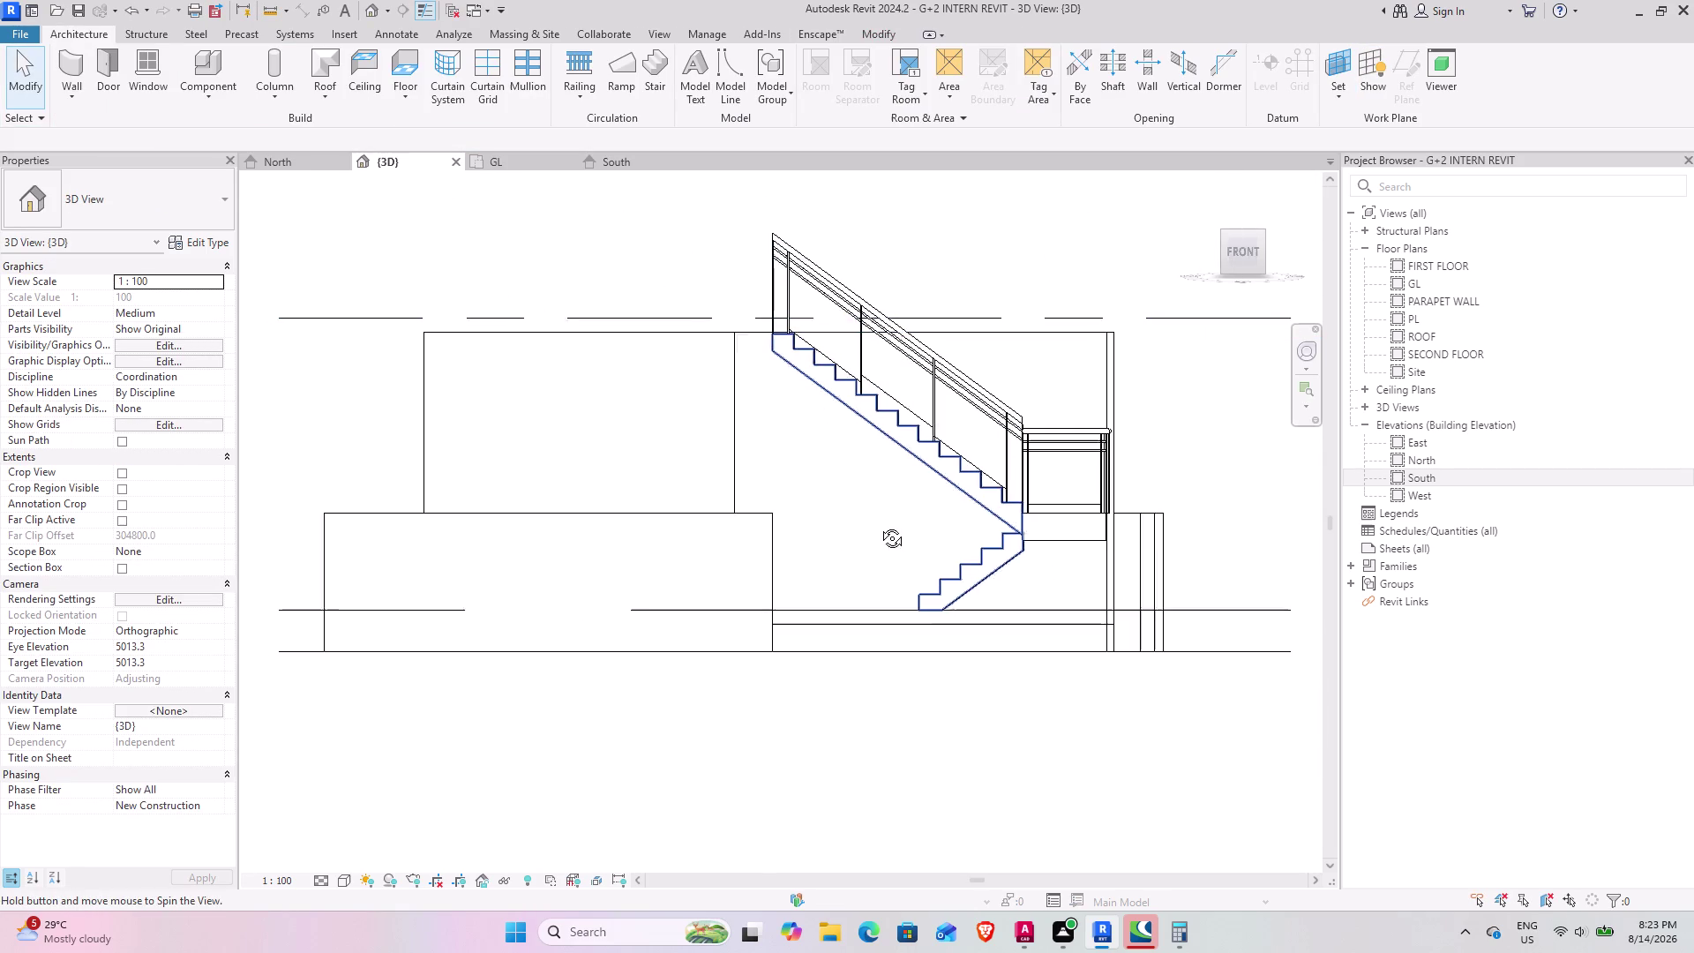
Orbit above the house to inspect the stair and landing railing closely.
middle_drag(880, 524, 709, 632)
scroll(down, 3)
middle_drag(677, 643, 1096, 705)
middle_drag(1057, 668, 850, 796)
scroll(up, 3)
middle_drag(830, 736, 676, 728)
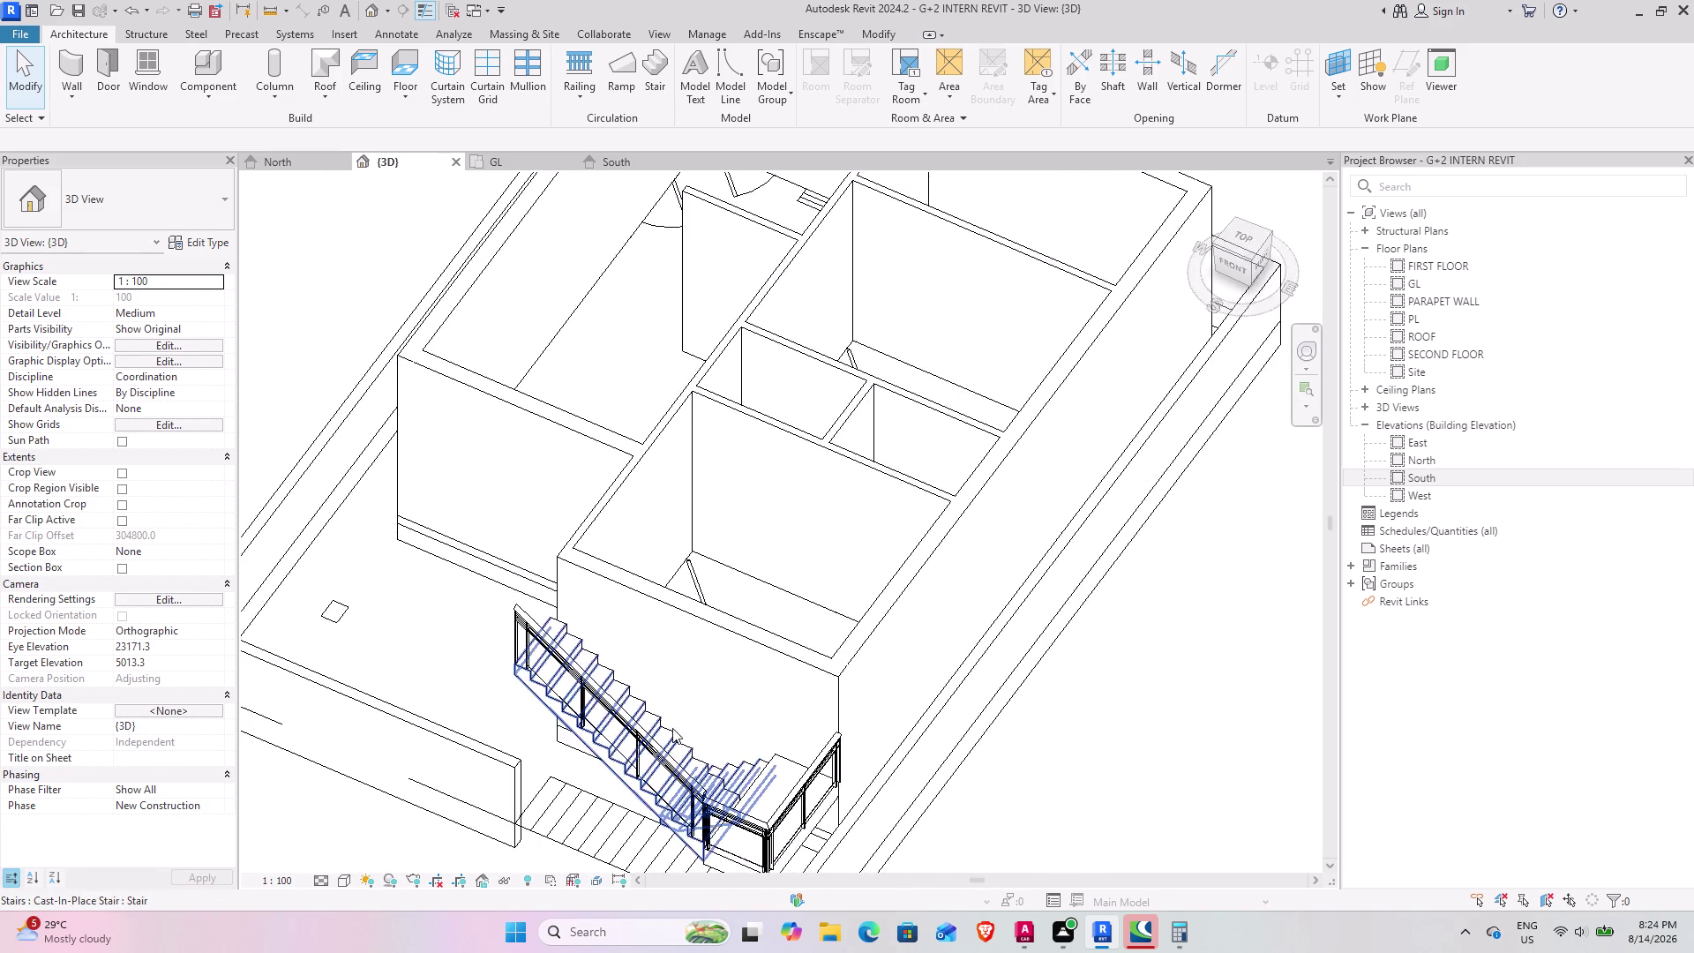
middle_drag(705, 705, 1047, 503)
middle_drag(894, 641, 968, 554)
scroll(up, 3)
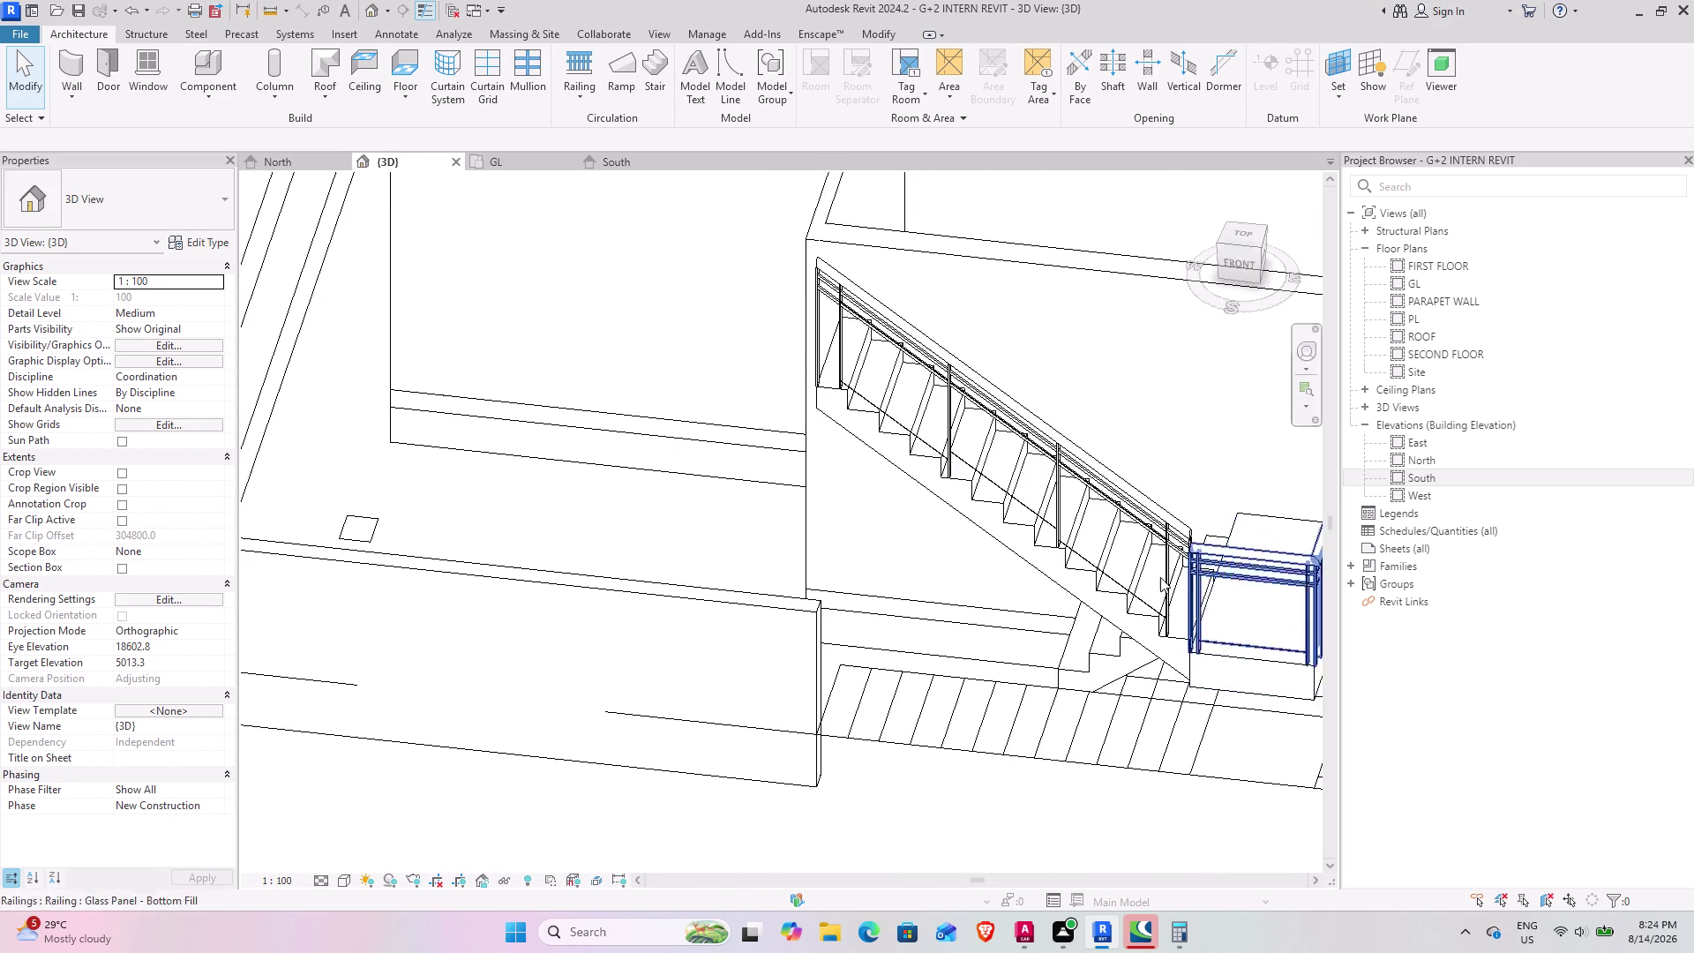
scroll(up, 3)
middle_drag(1176, 565, 660, 721)
middle_drag(753, 696, 788, 634)
middle_drag(818, 609, 592, 710)
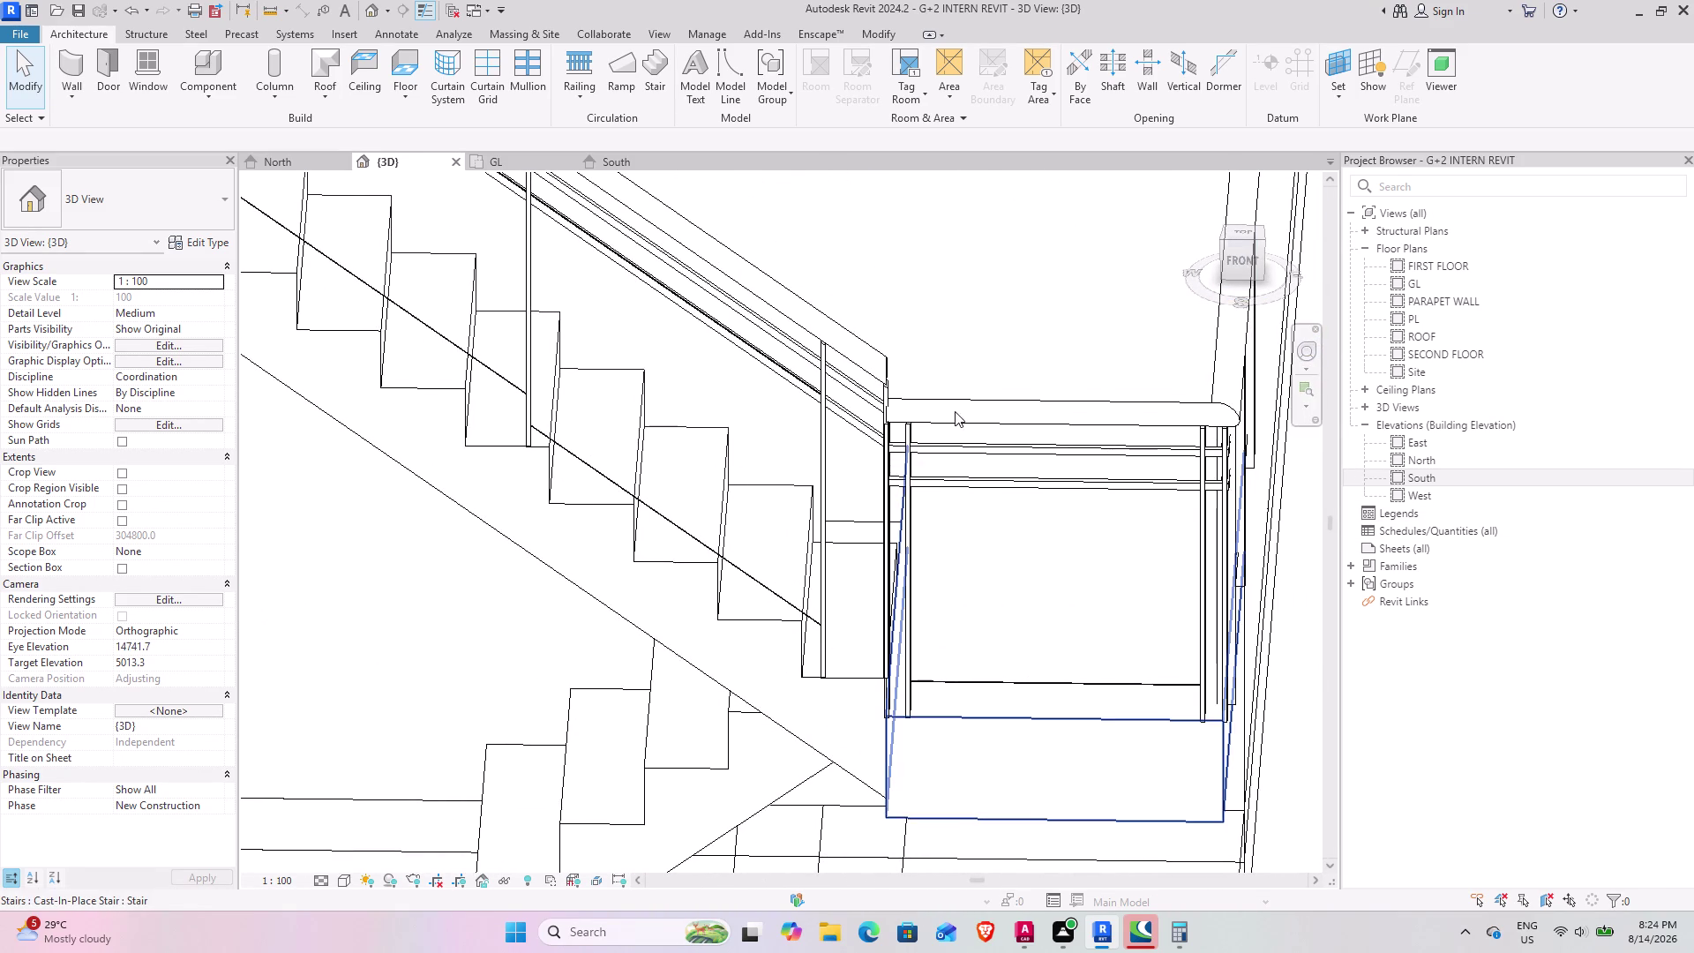
Orbit out to see the whole stair and ground-floor steps, swinging back to the front.
scroll(down, 3)
middle_drag(905, 402, 857, 370)
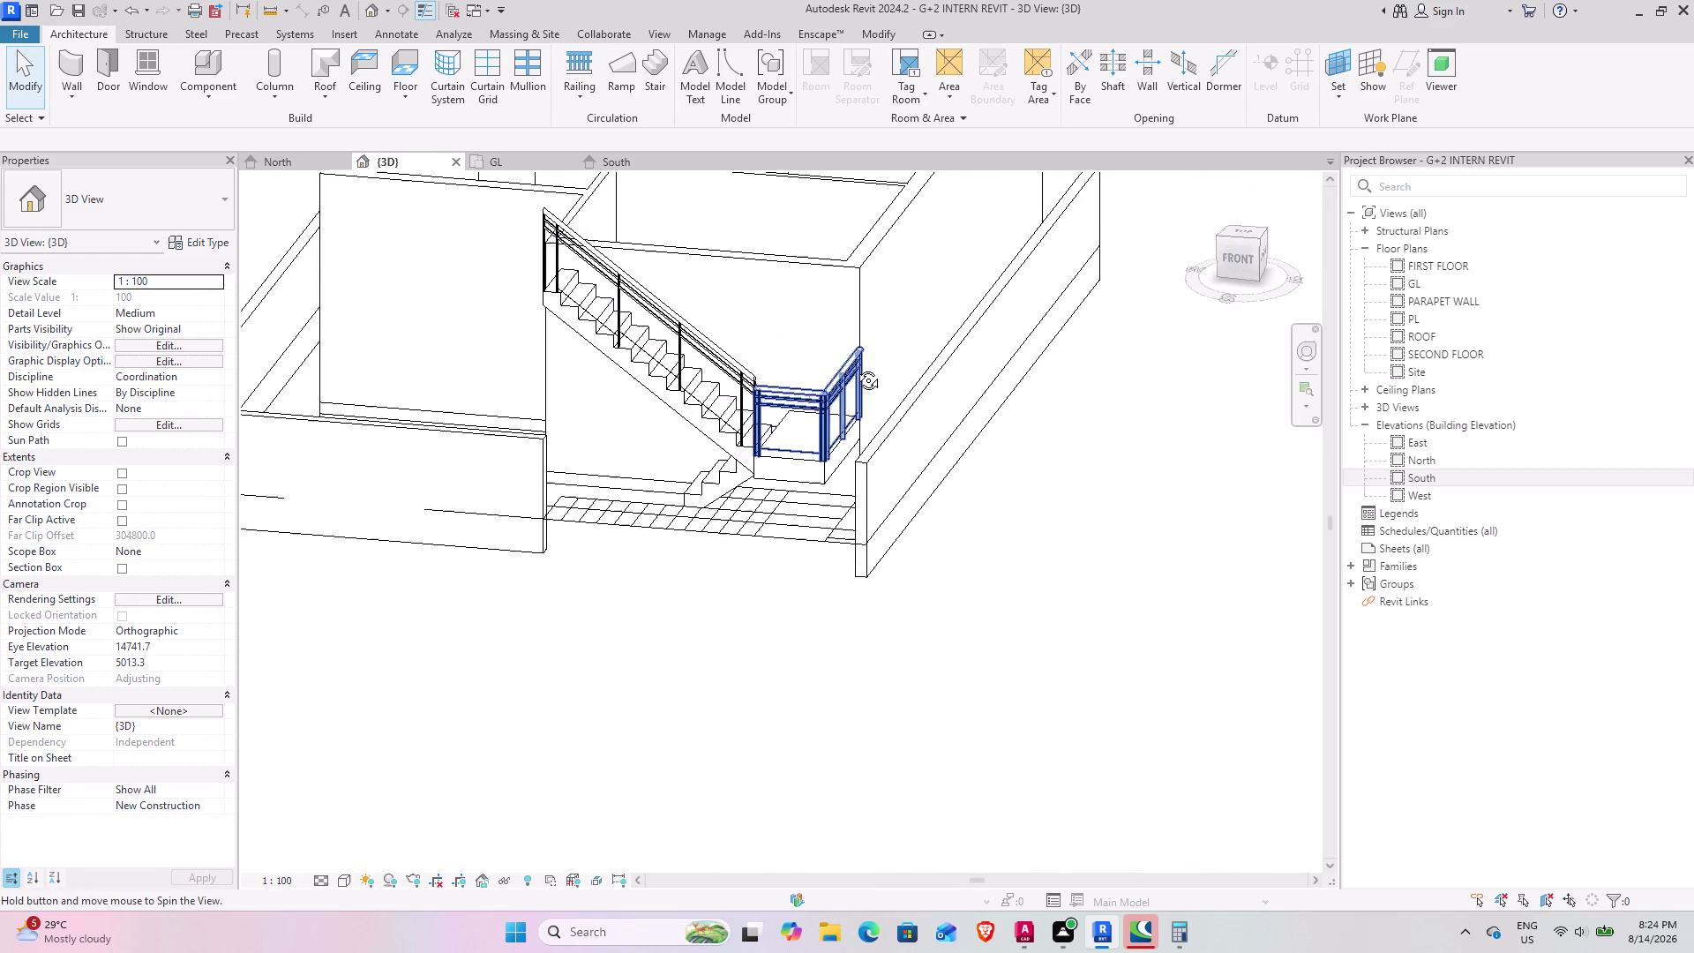
middle_drag(857, 370, 856, 347)
middle_drag(668, 421, 949, 585)
middle_drag(896, 588, 995, 673)
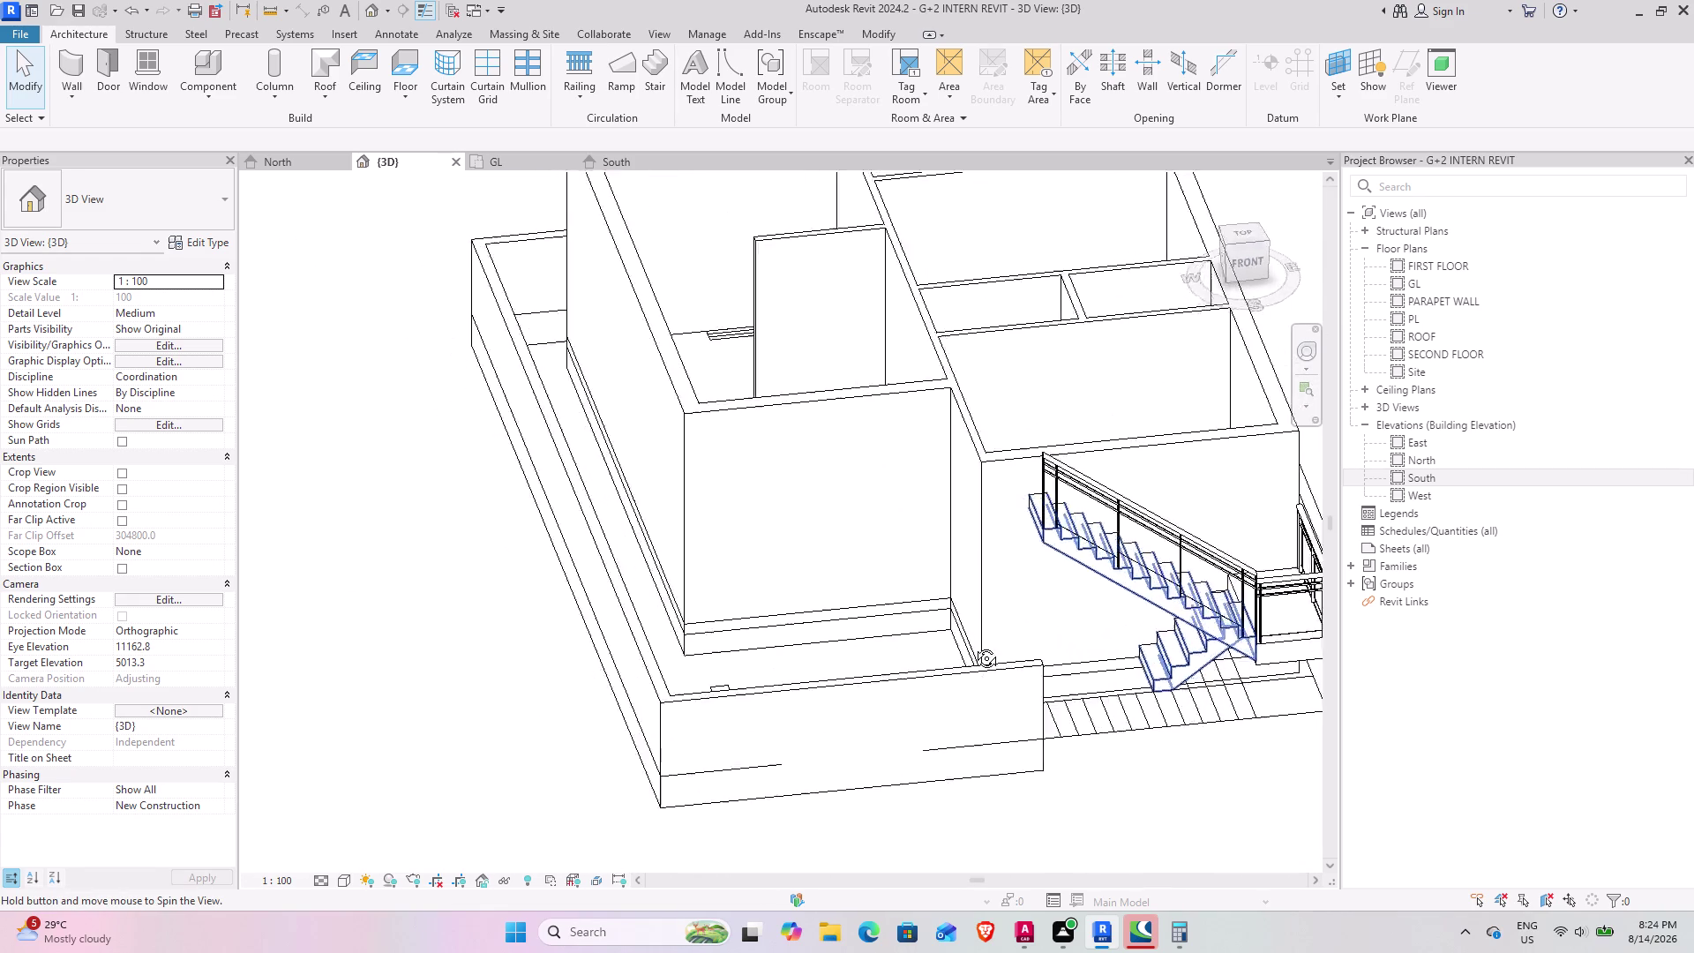
middle_drag(995, 673, 952, 588)
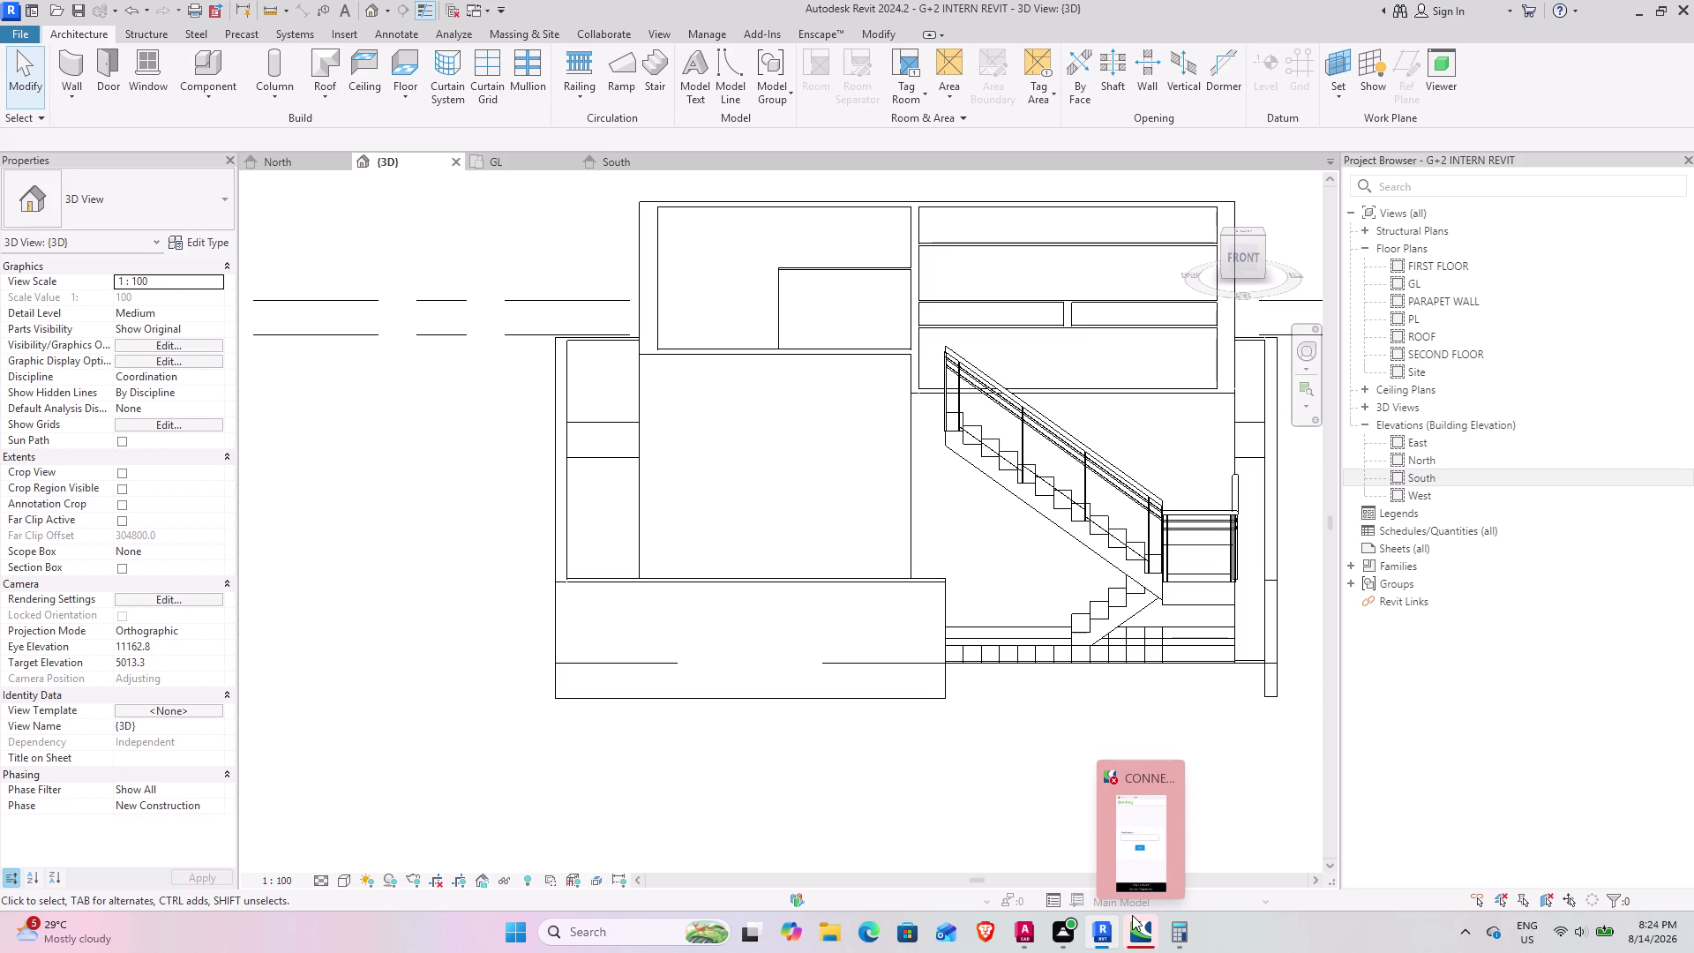
Dismiss the pop-up notification and orbit to an overhead view of the house.
click(1022, 757)
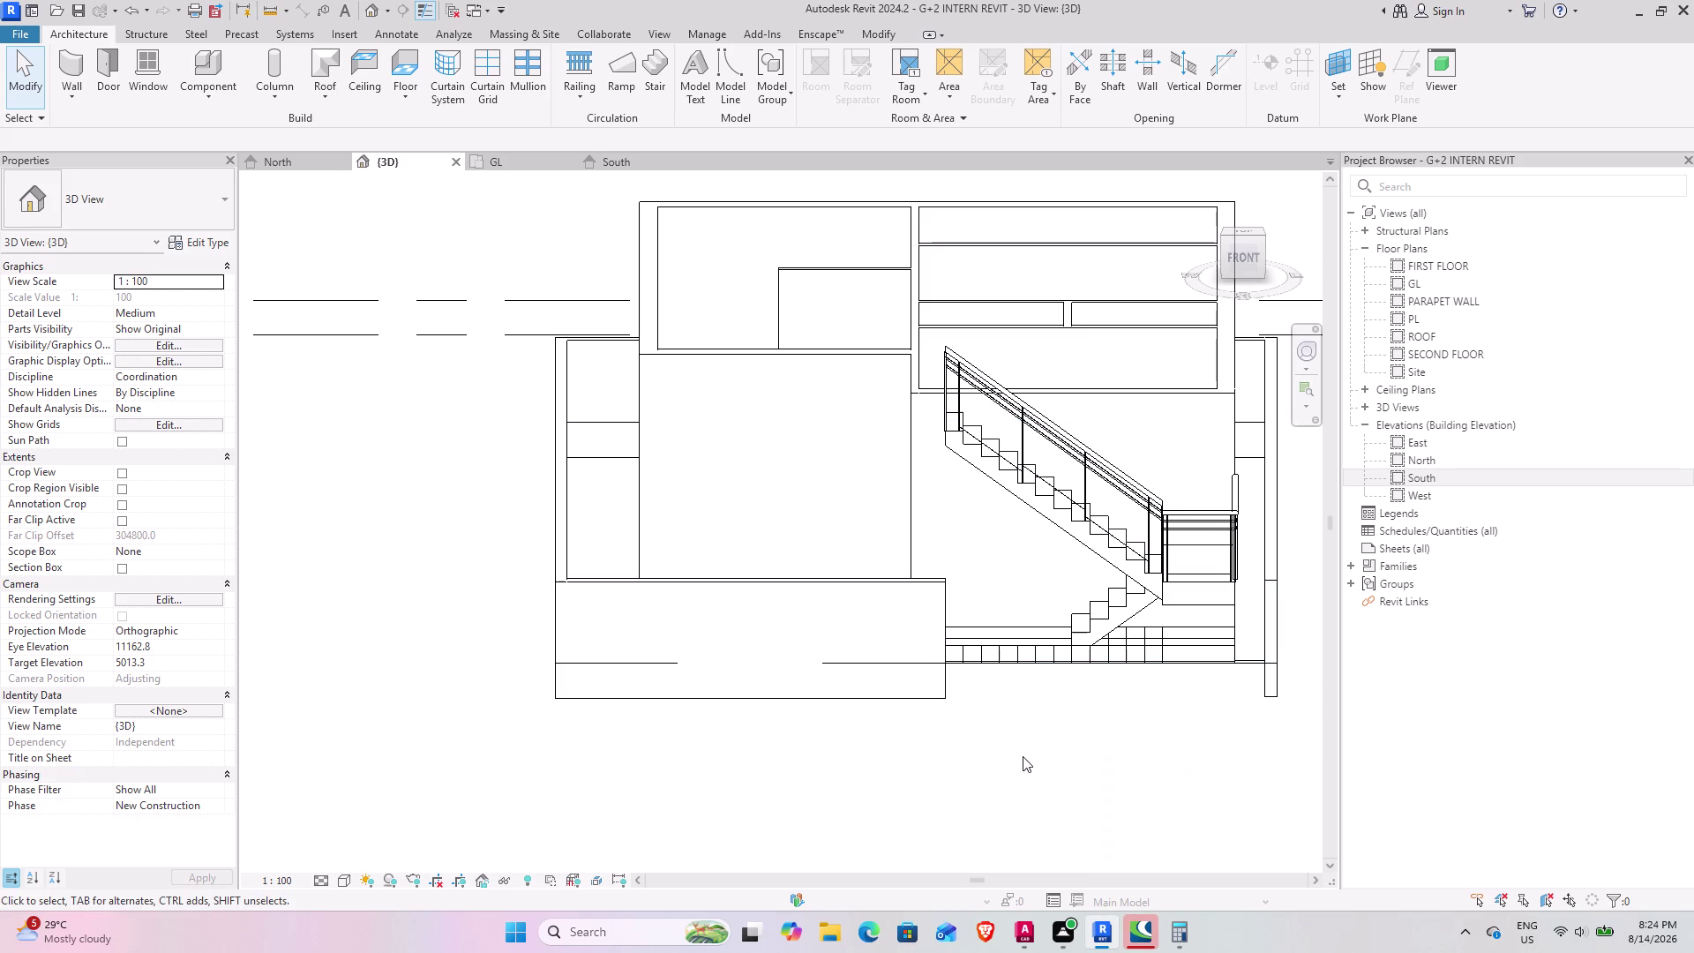
click(1170, 777)
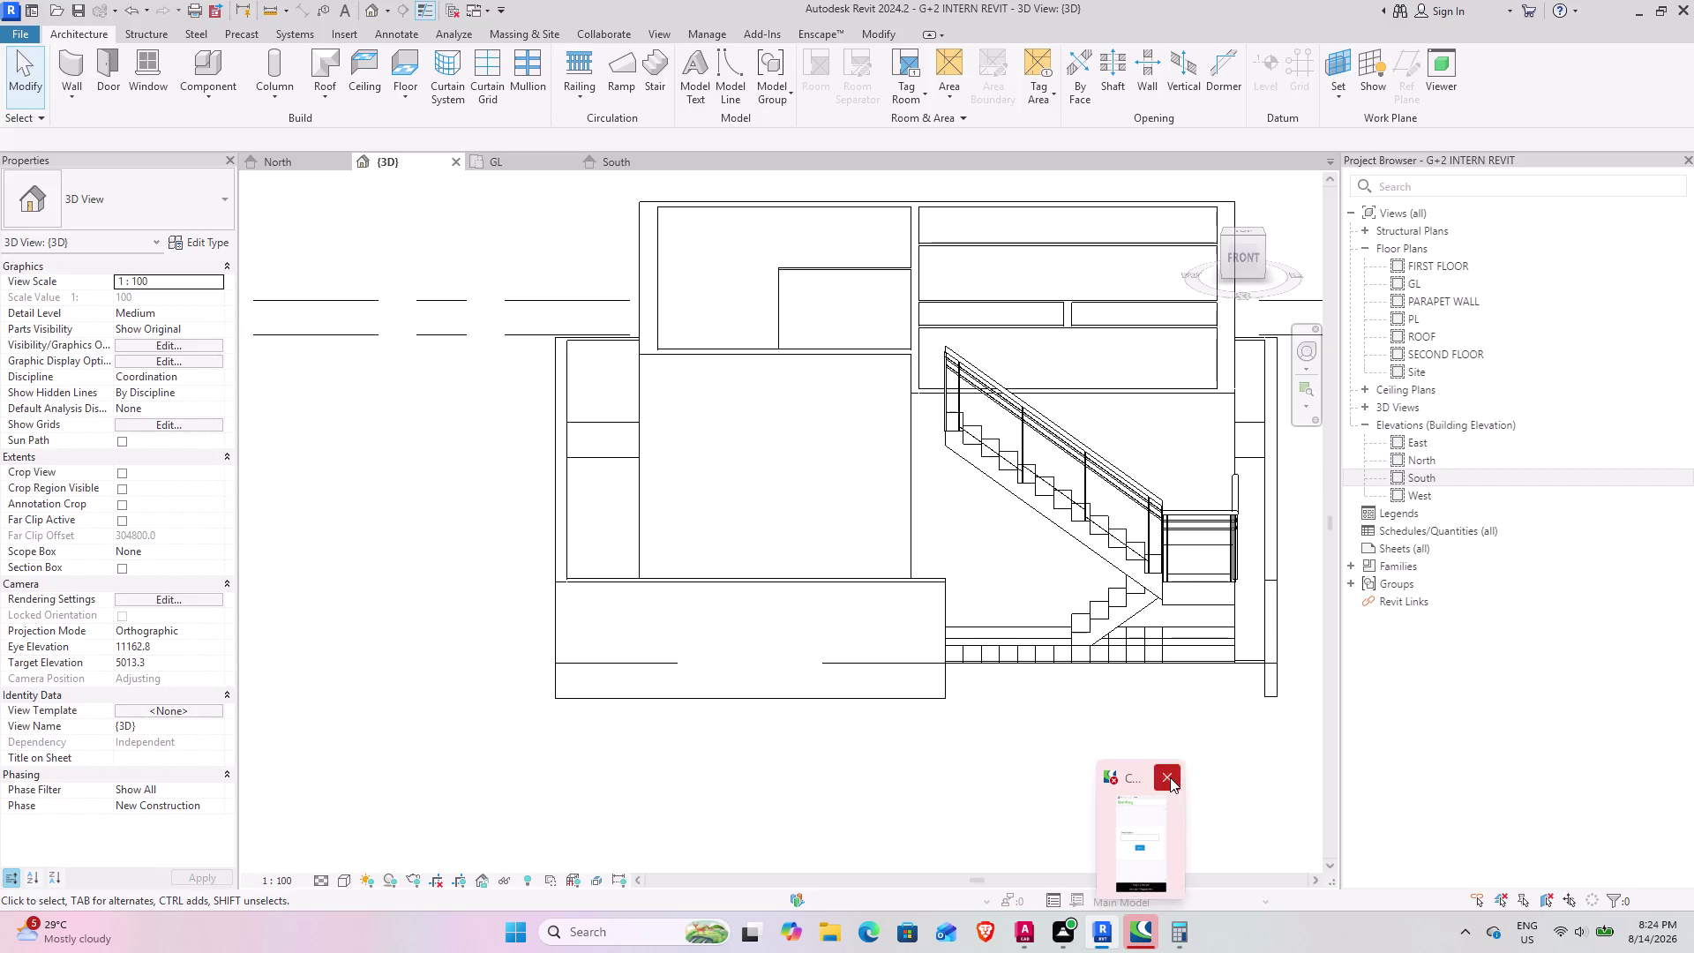
scroll(down, 3)
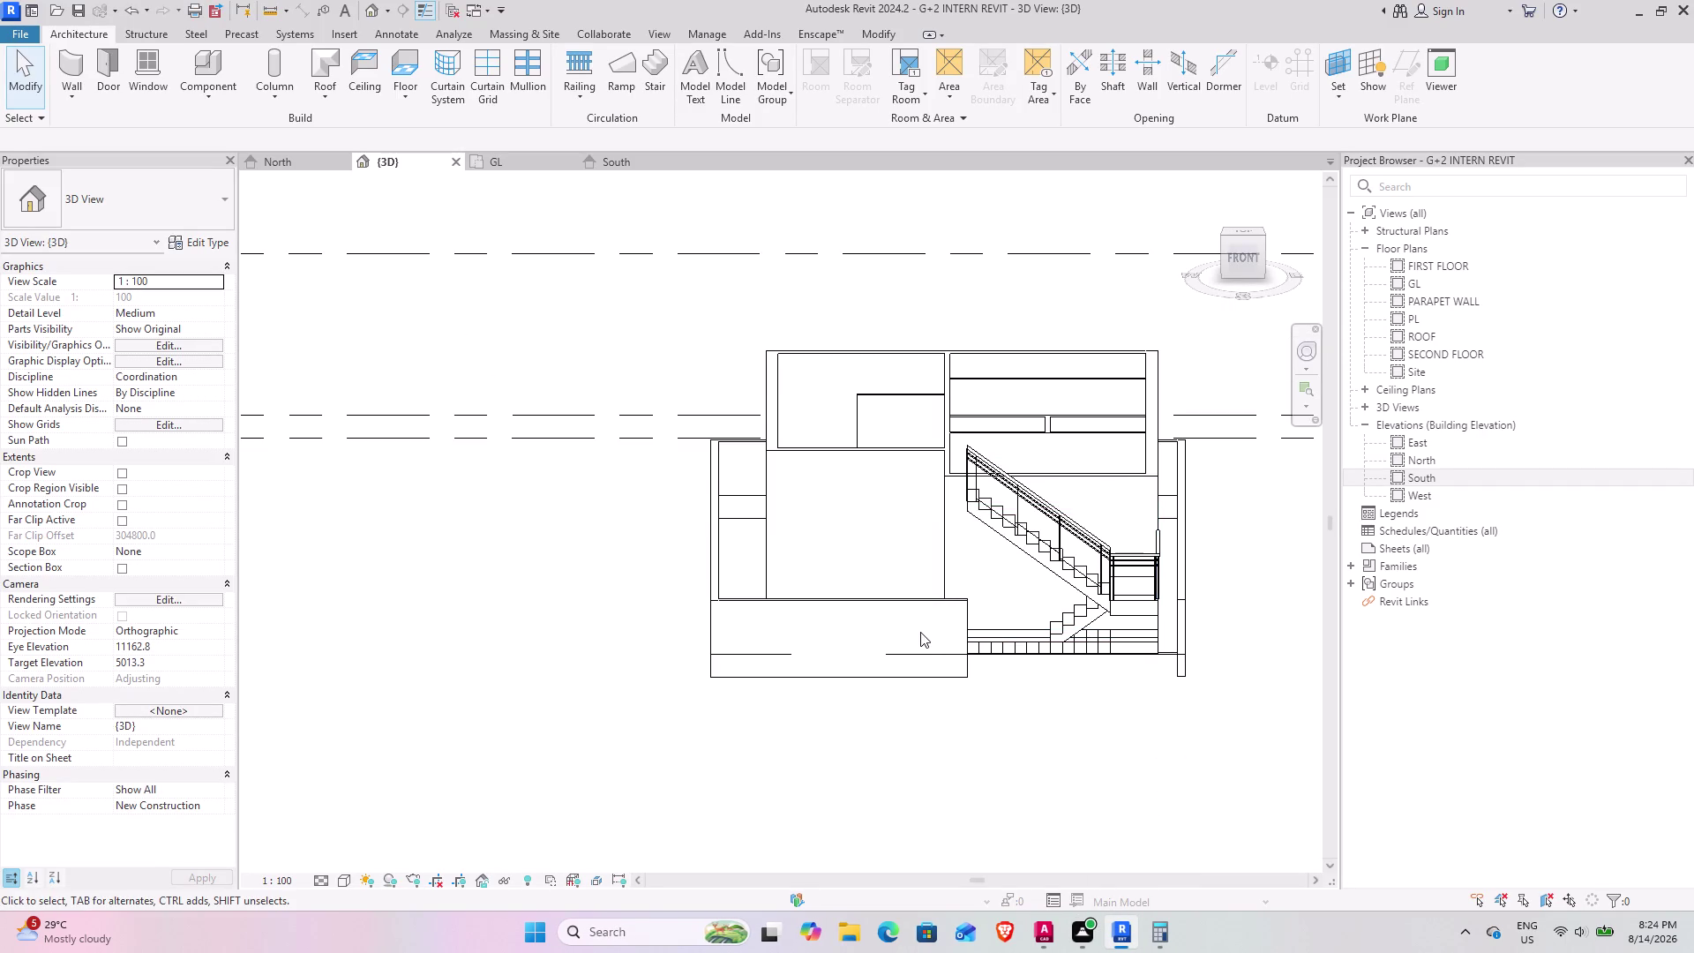
middle_drag(922, 633, 954, 848)
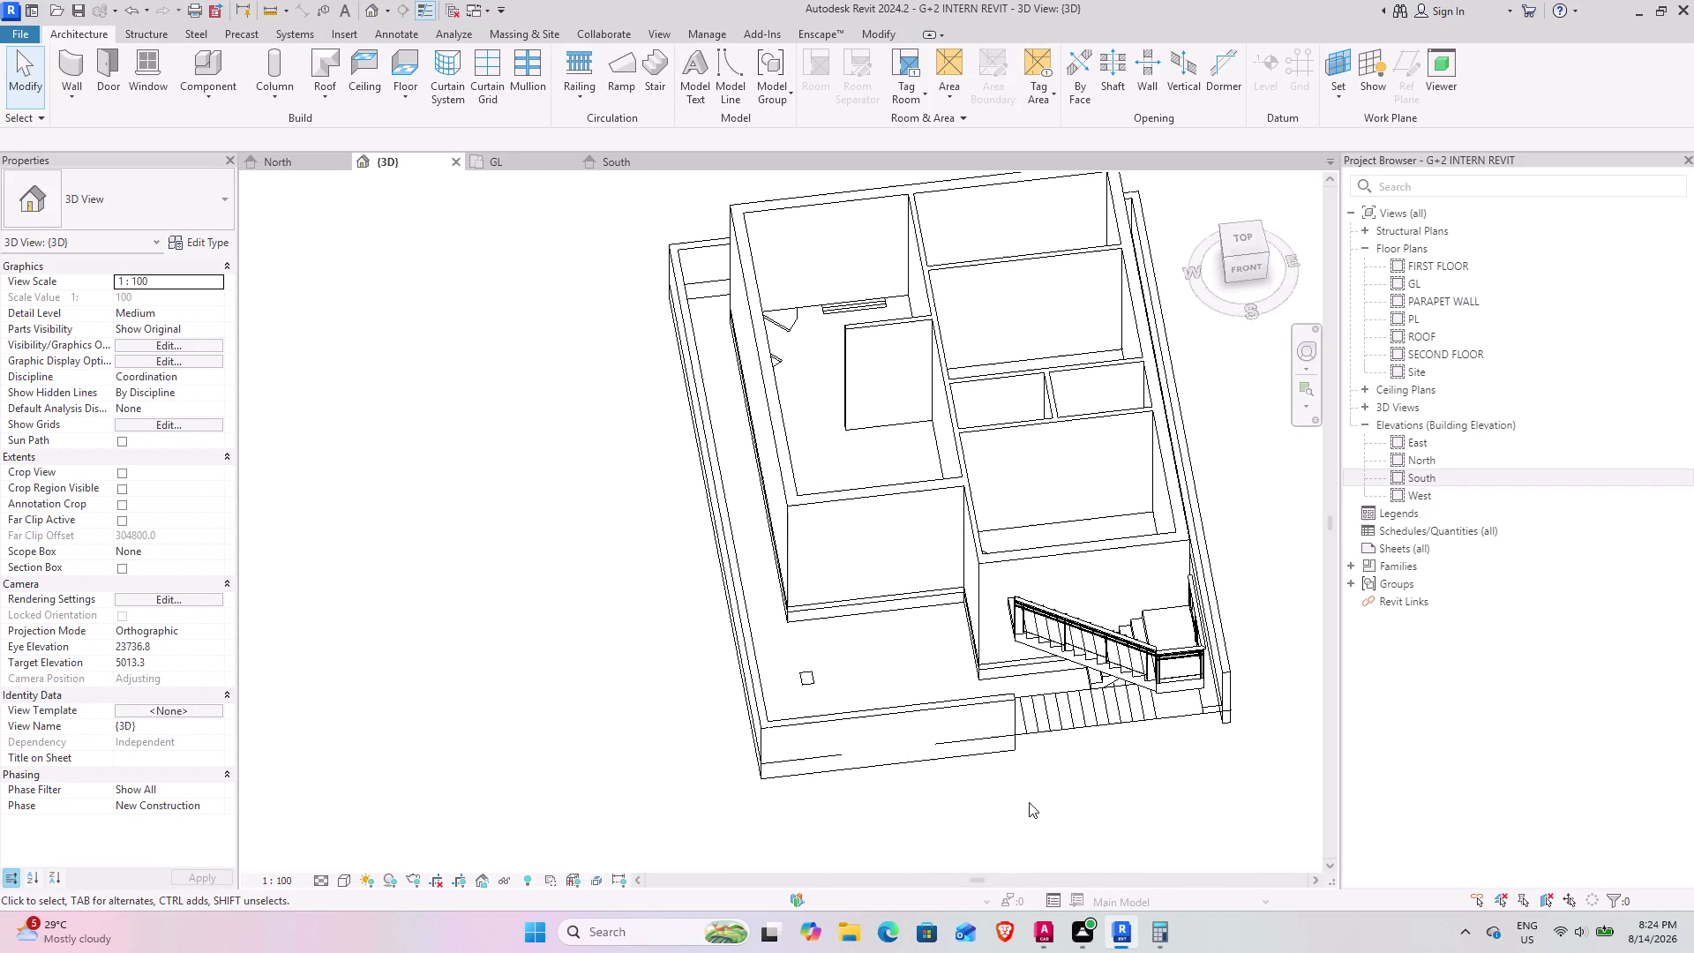
middle_drag(1006, 792, 983, 722)
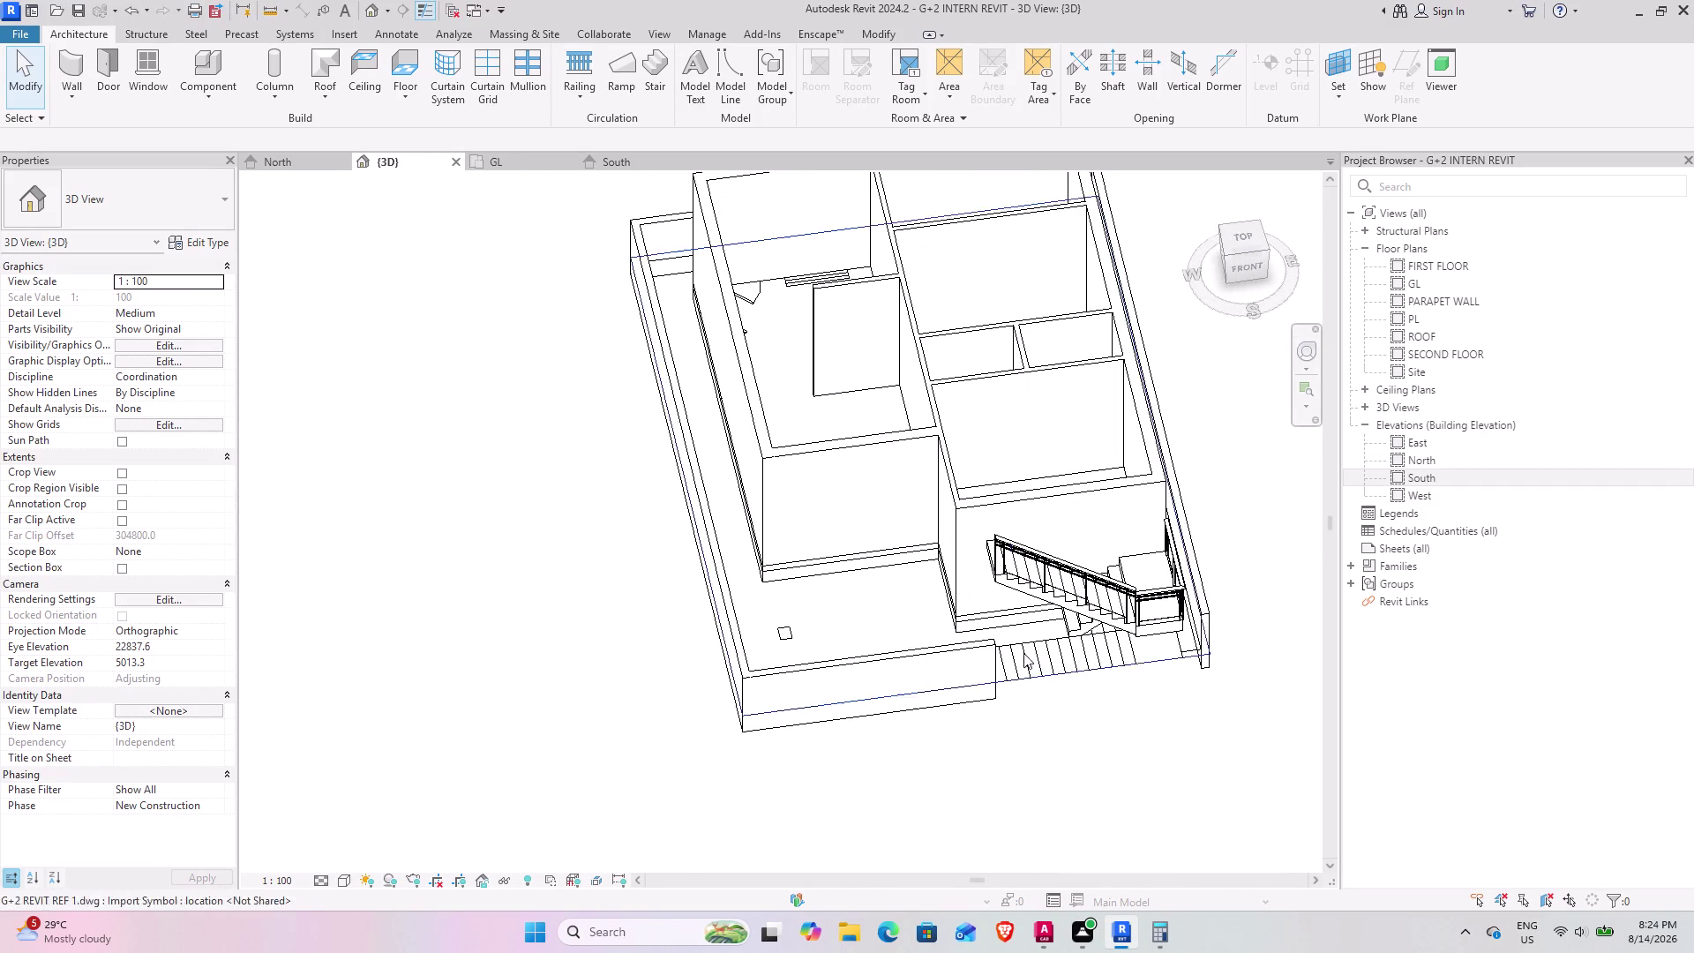
middle_drag(988, 613, 952, 824)
middle_drag(891, 531, 888, 584)
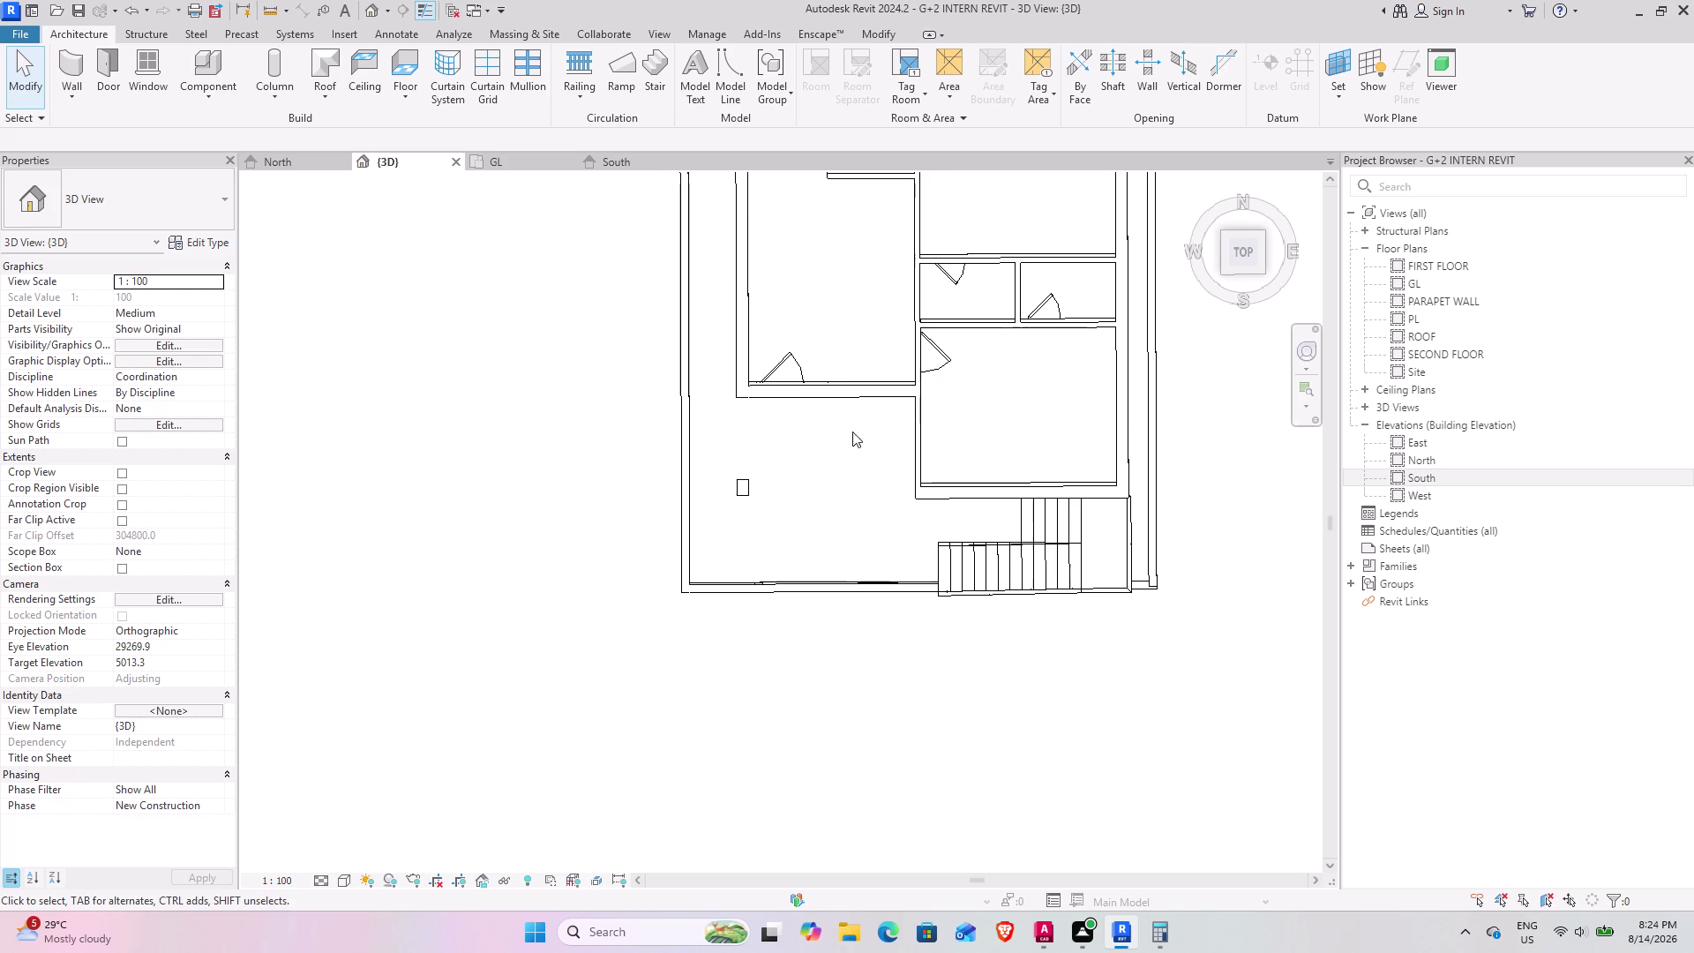
middle_drag(852, 435, 839, 613)
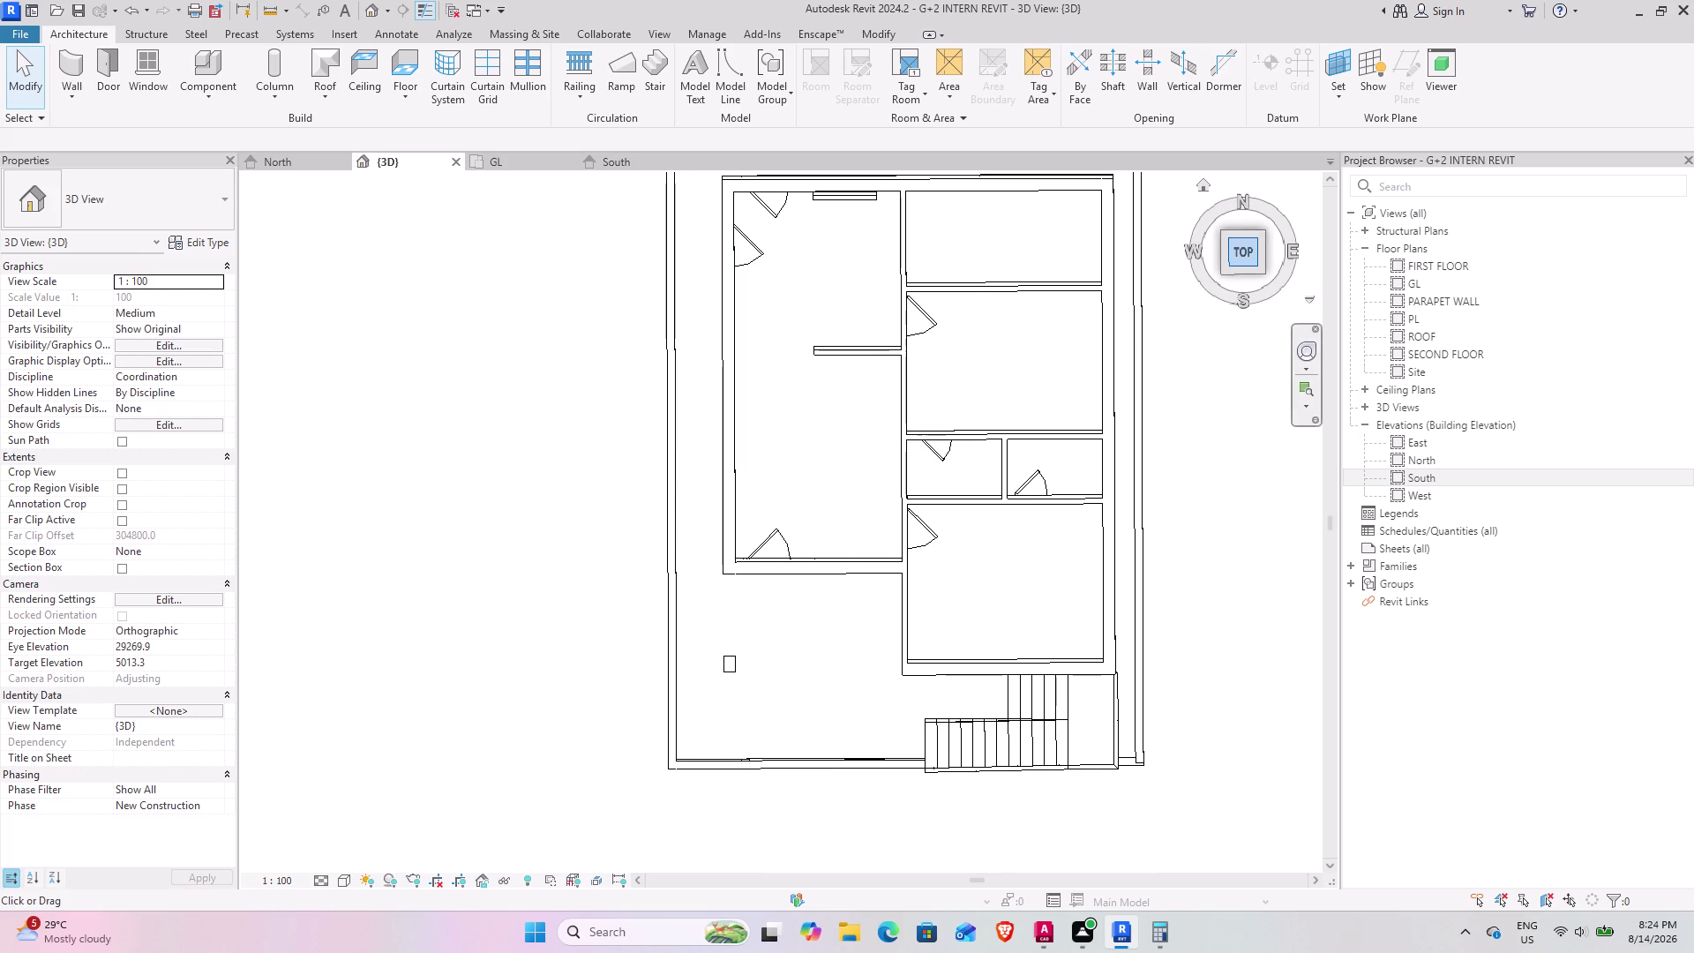
Snap to the straight top view, centre the house, and open the GL floor plan.
click(1247, 254)
scroll(up, 3)
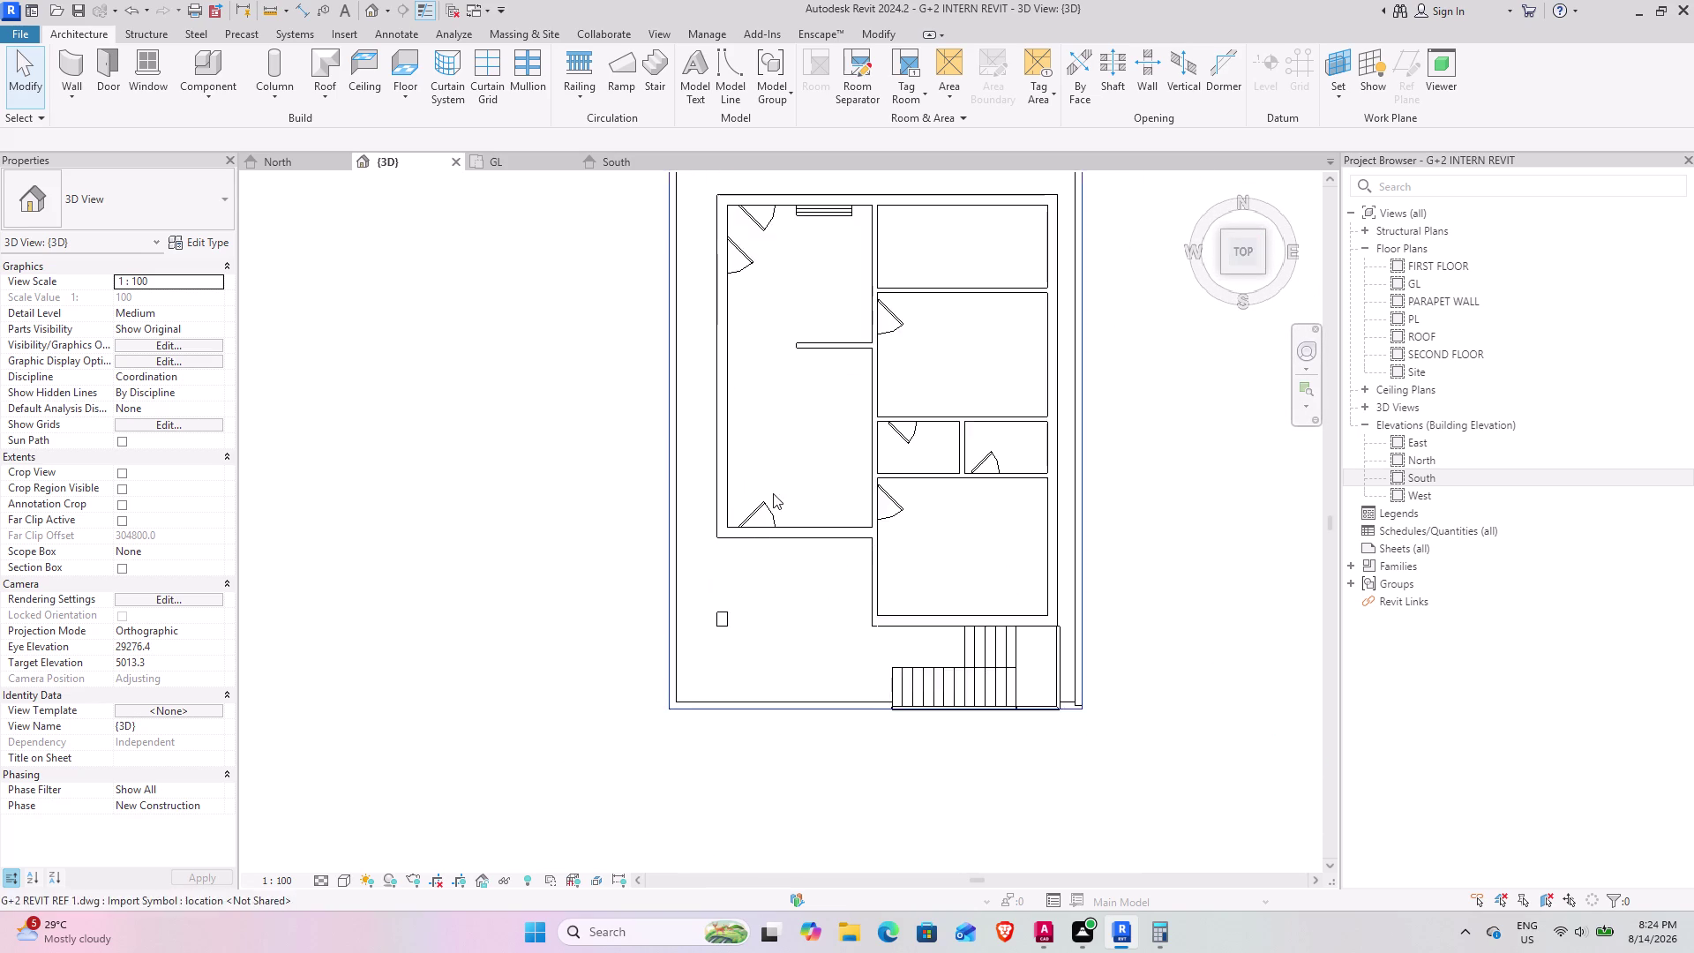
scroll(up, 3)
middle_drag(817, 488, 788, 587)
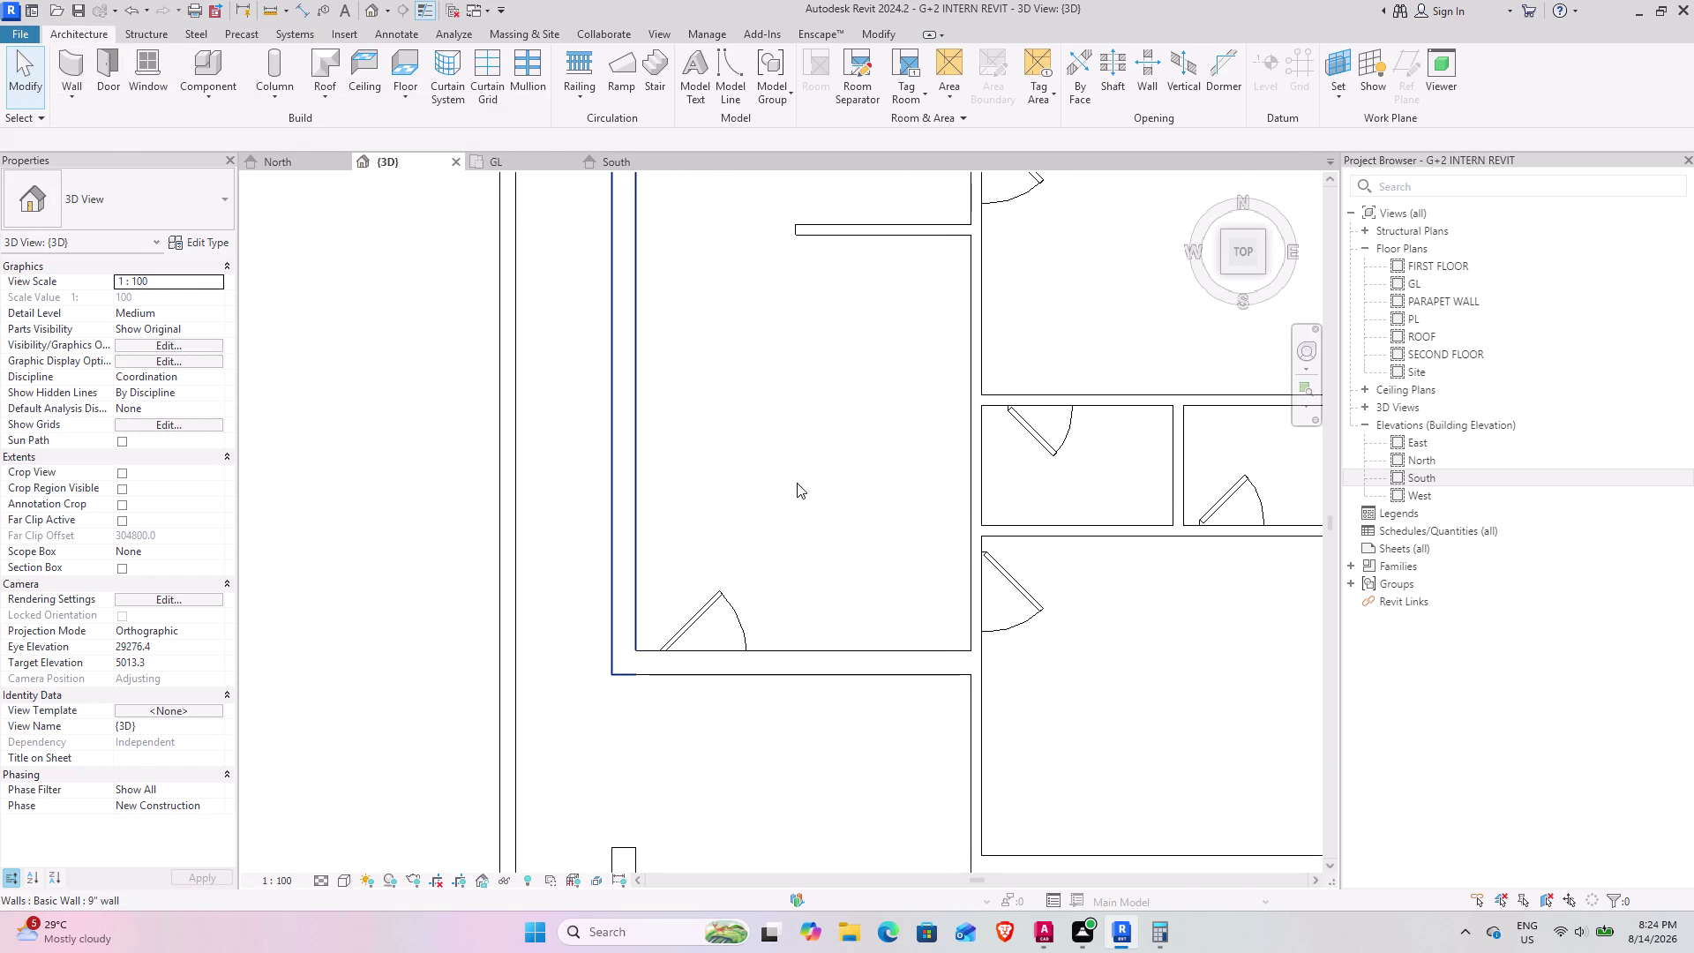
scroll(down, 3)
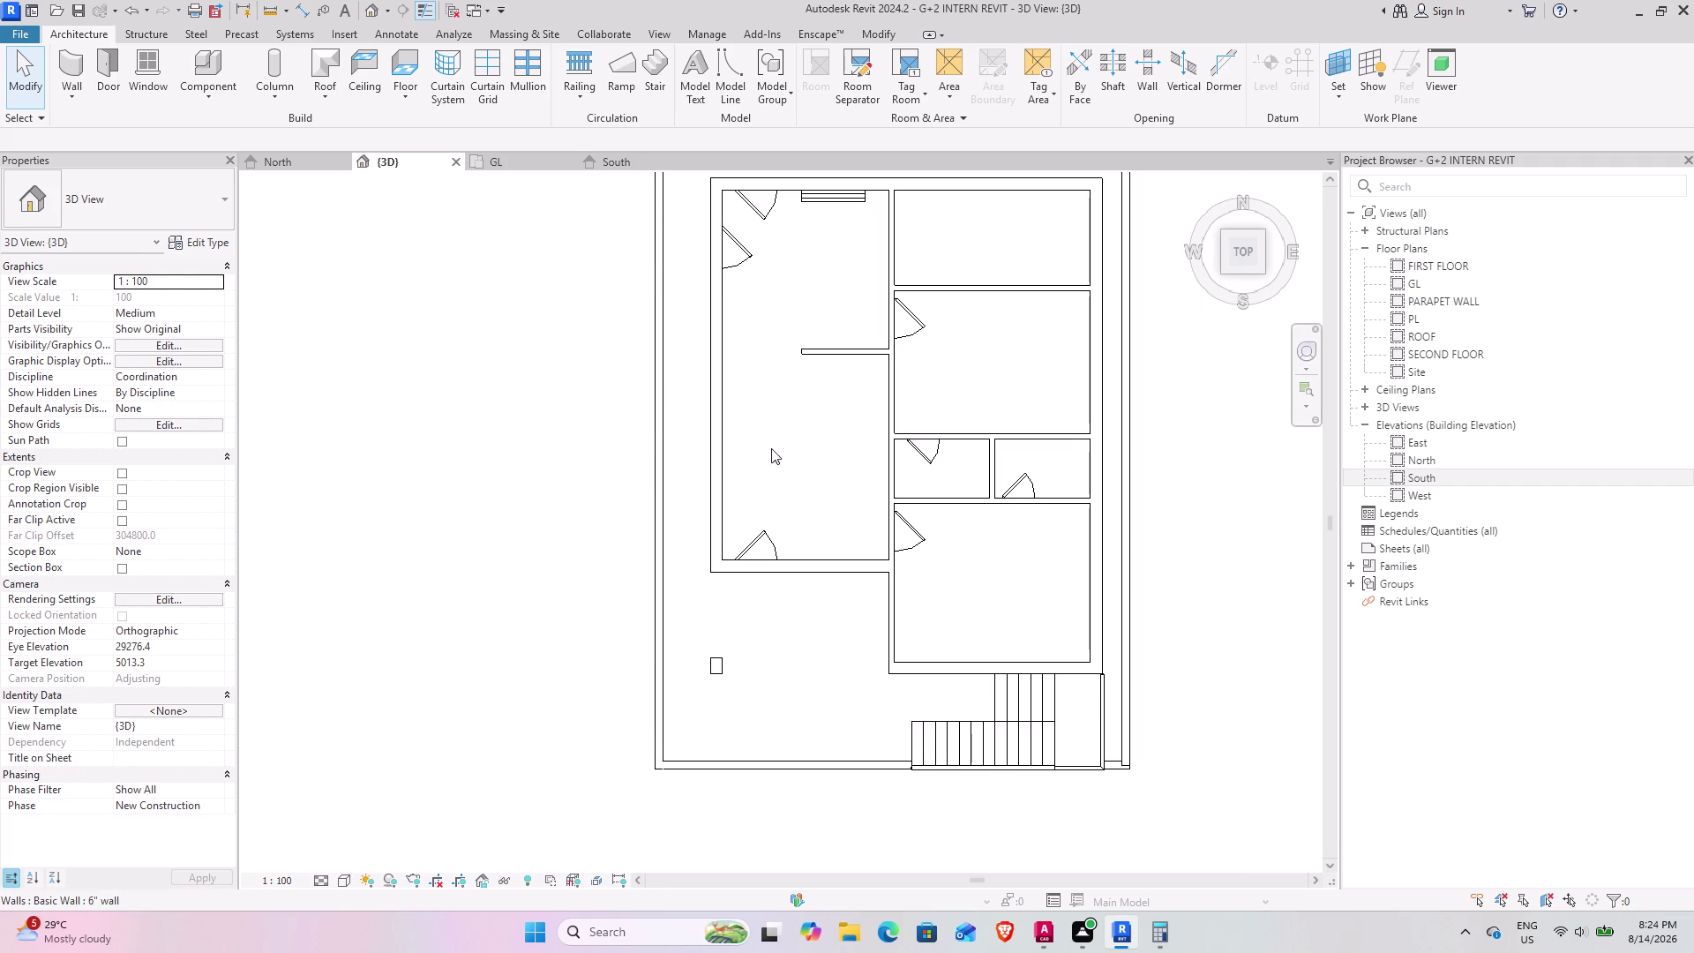
click(513, 159)
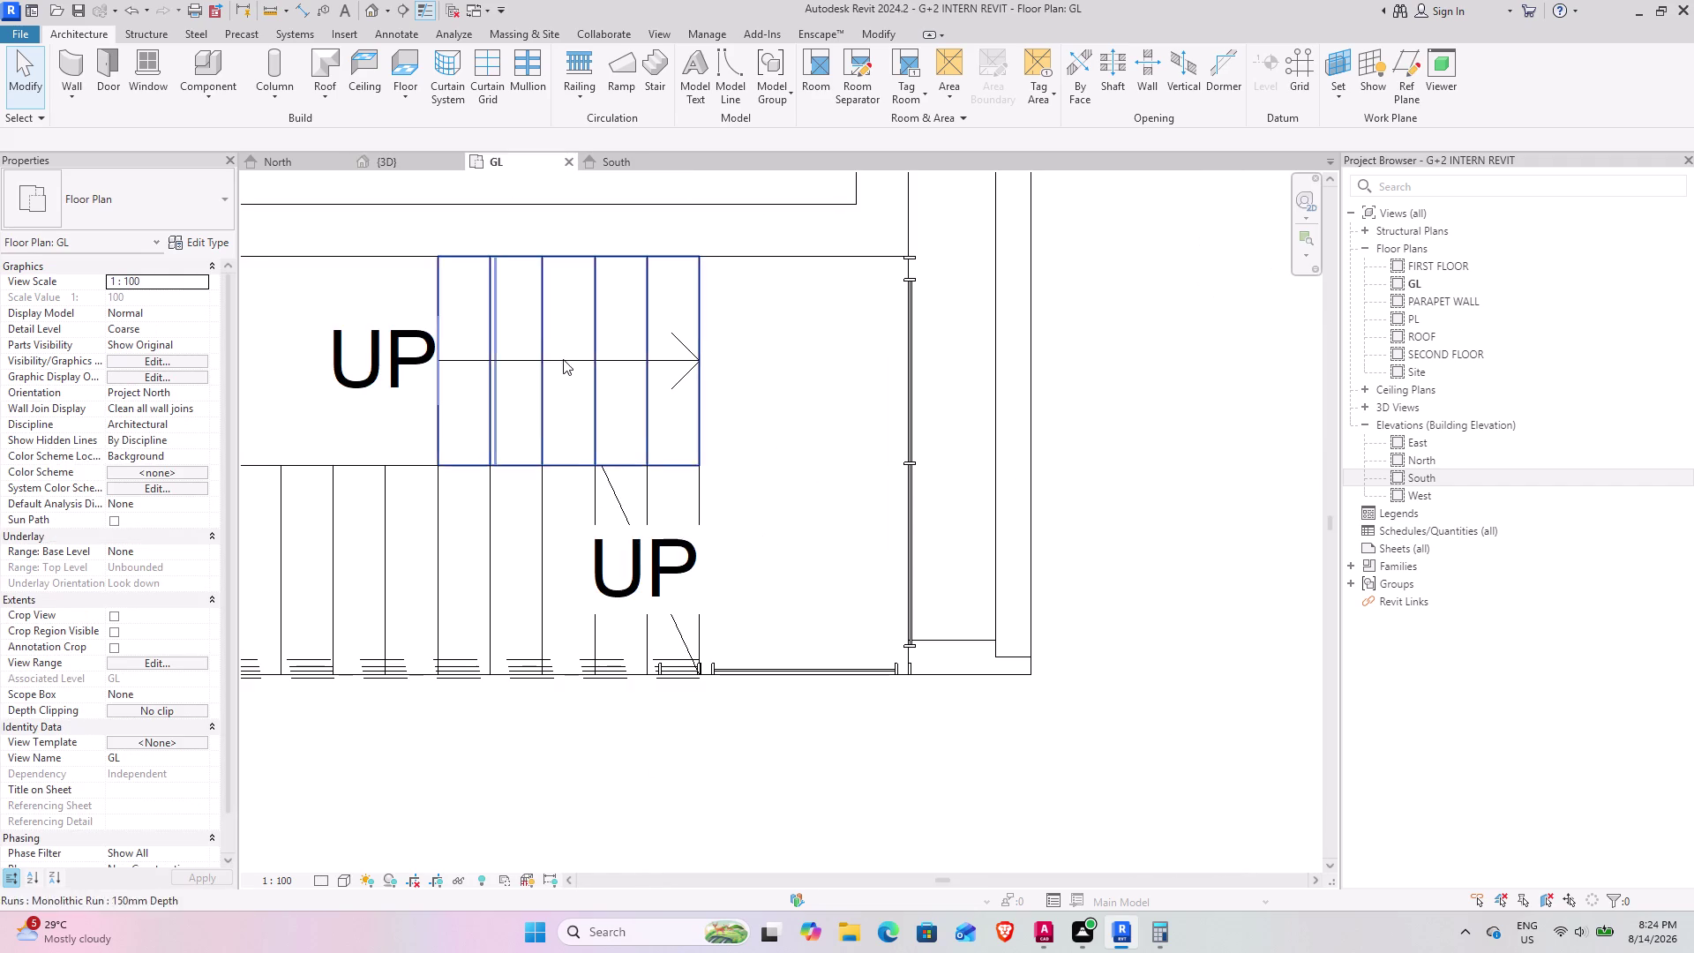
Start the Door tool on the GL plan and place a flipped door in a room wall.
scroll(down, 3)
middle_drag(550, 381, 652, 582)
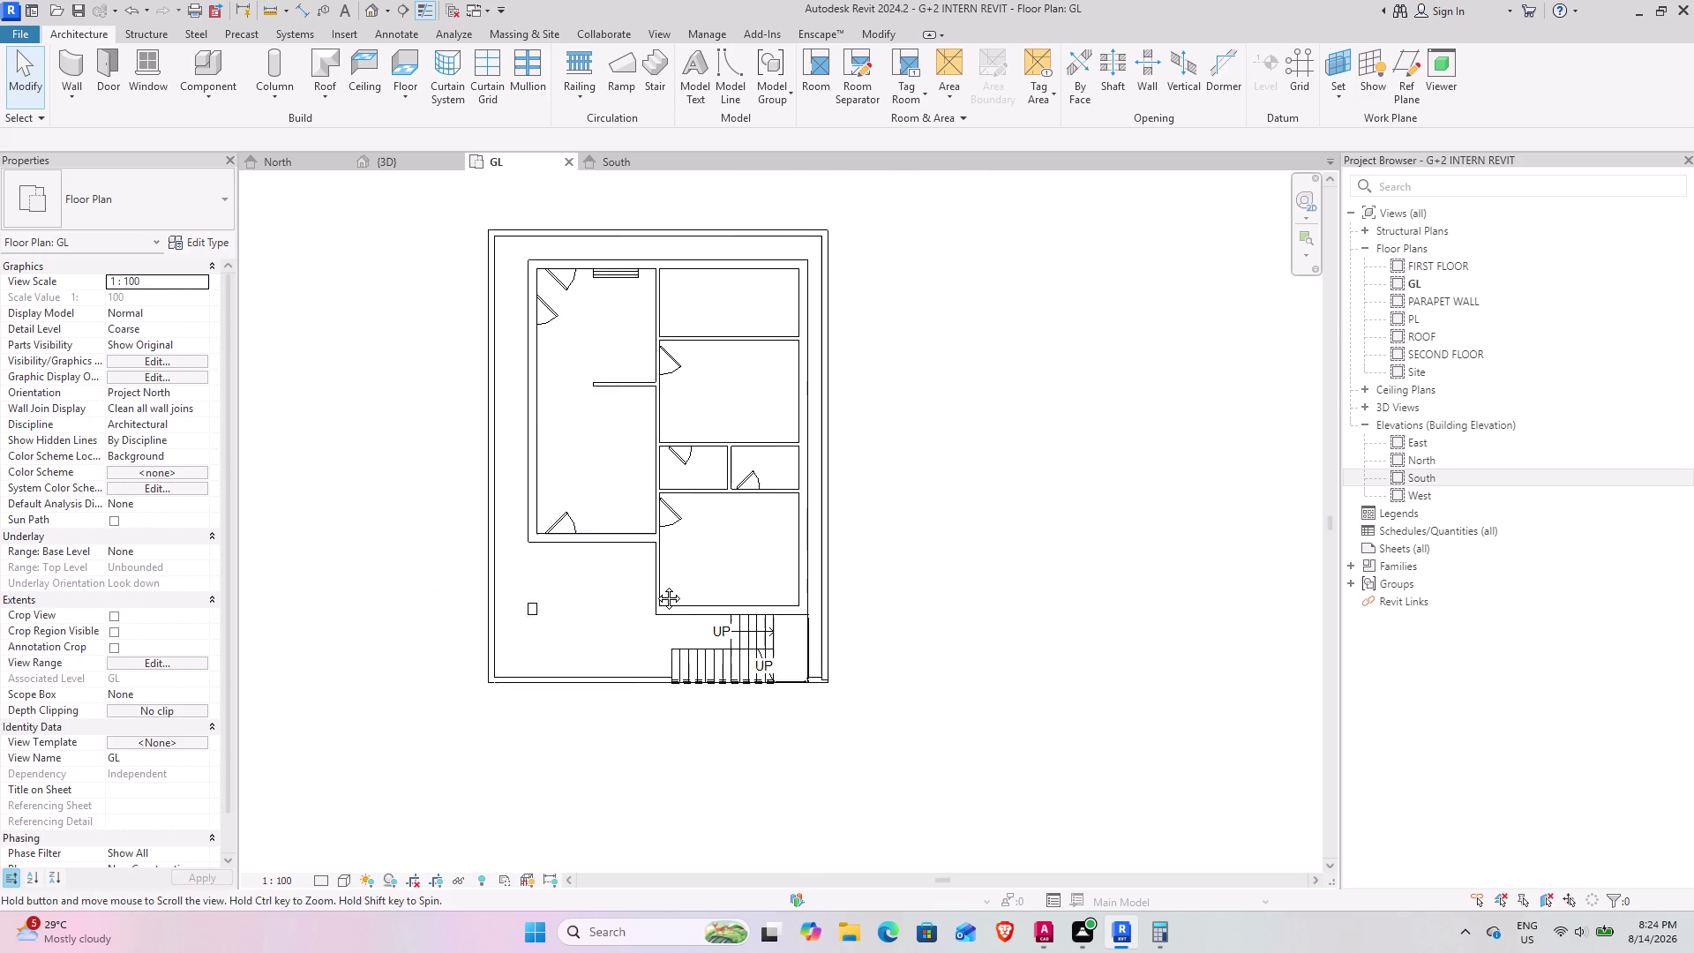
middle_drag(652, 581, 658, 588)
scroll(up, 3)
click(101, 73)
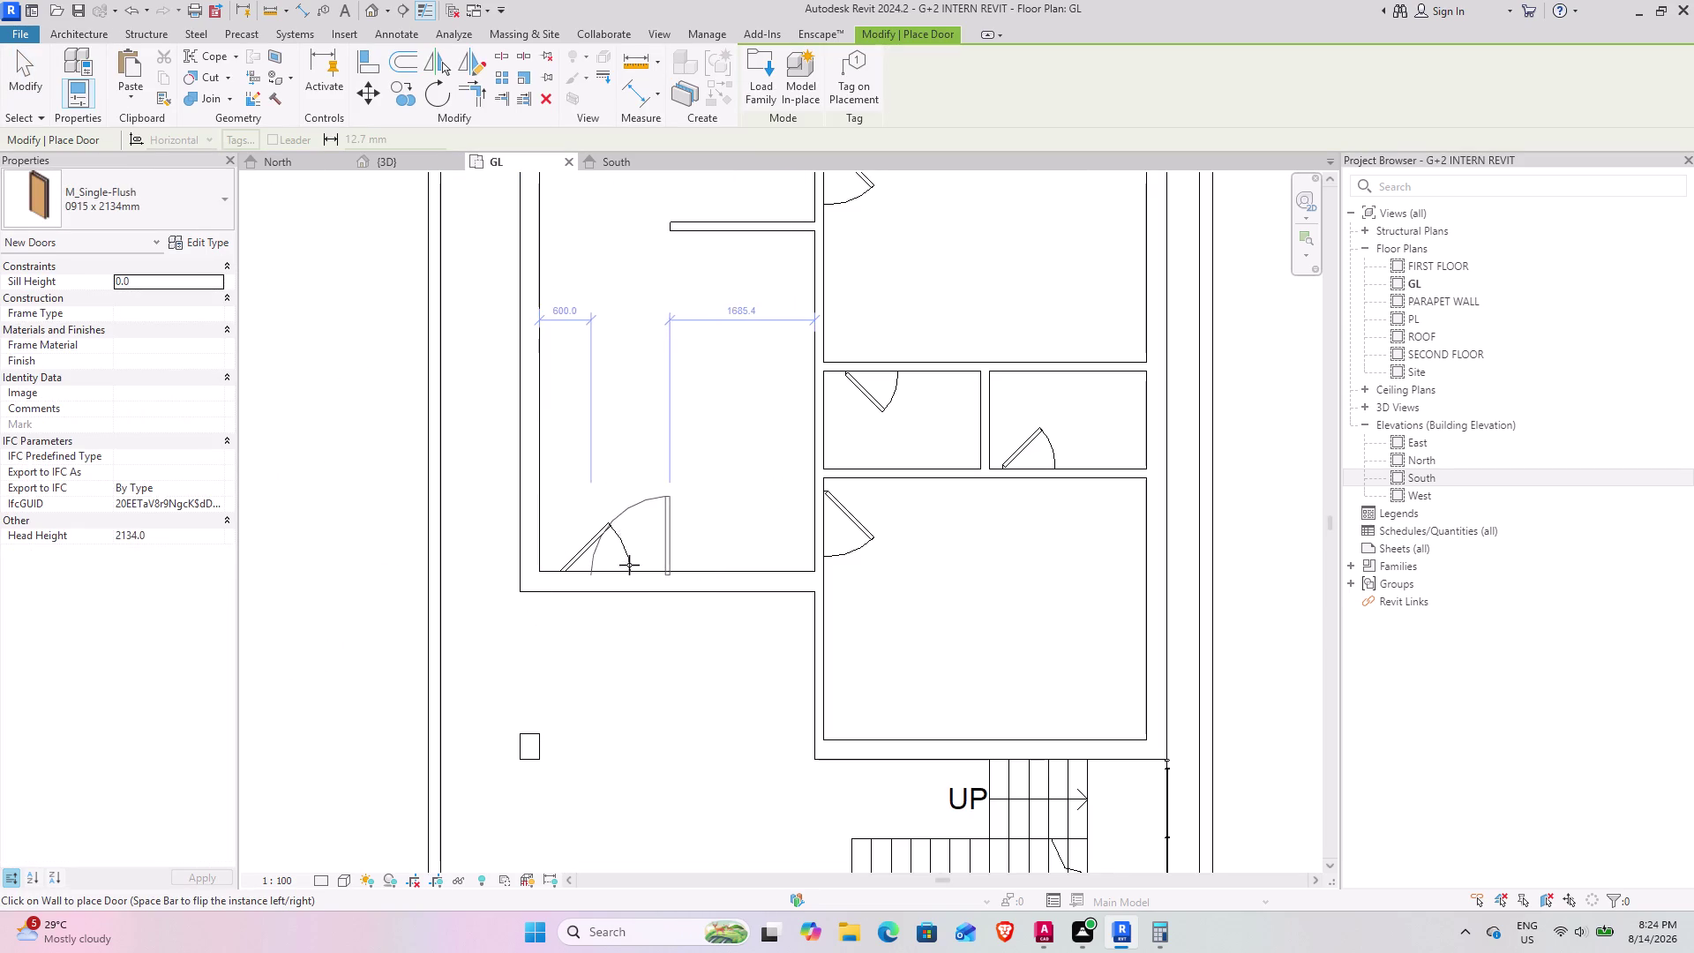
key(space)
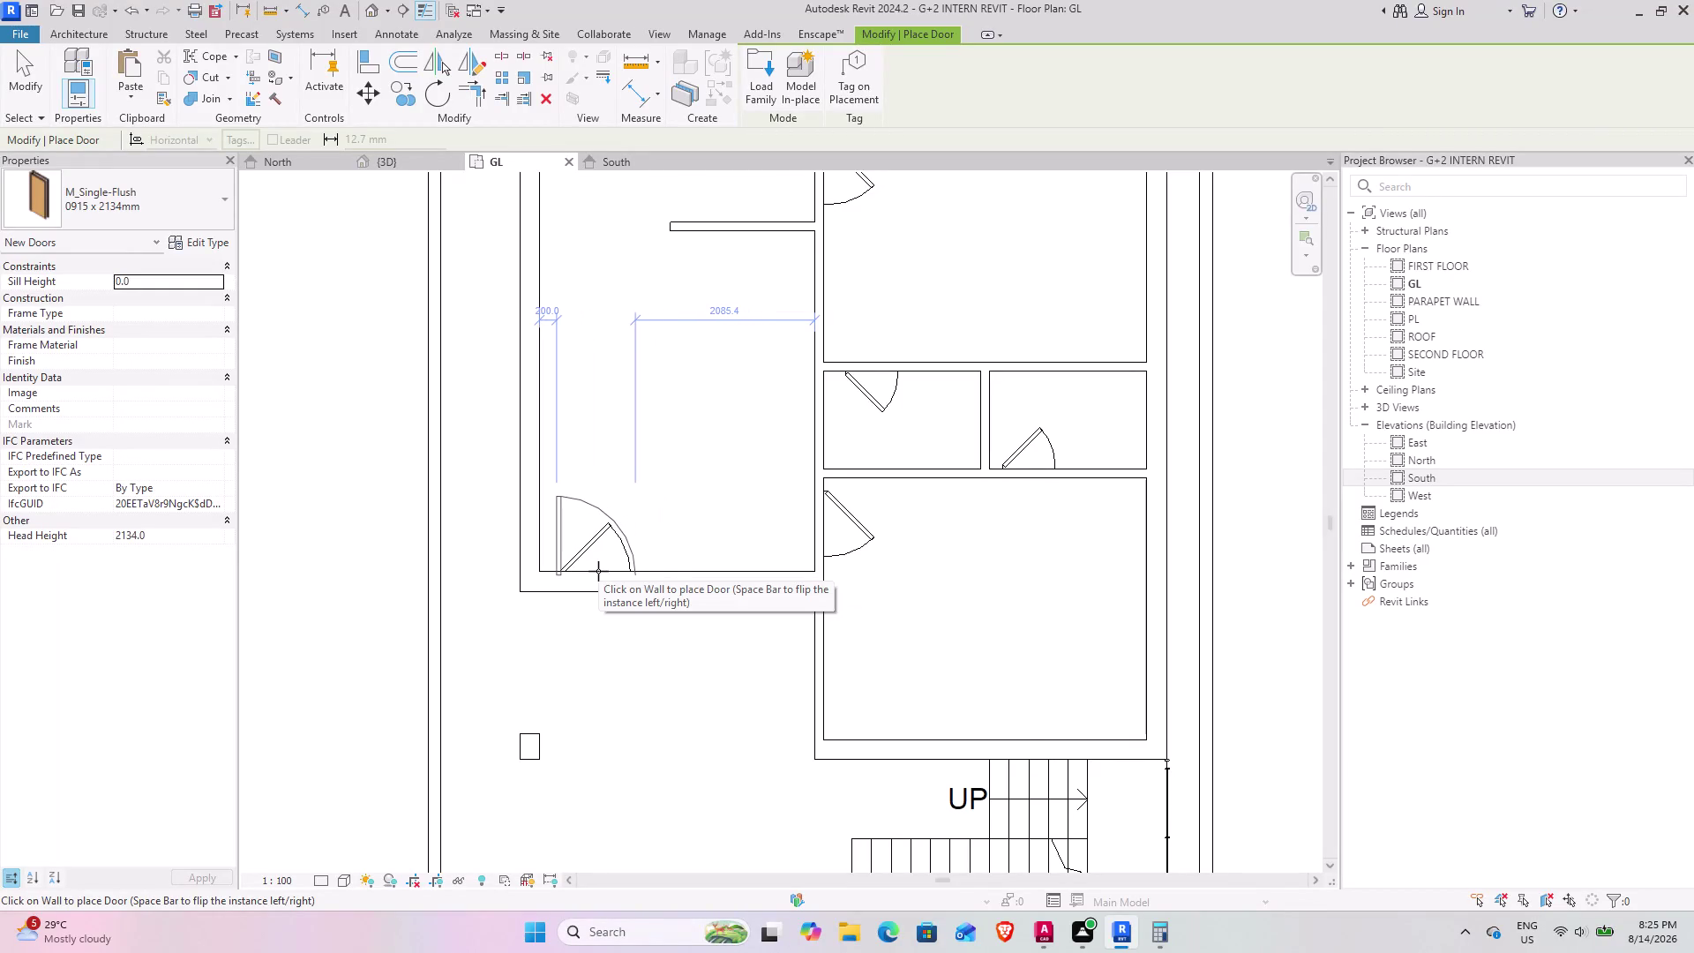
click(598, 571)
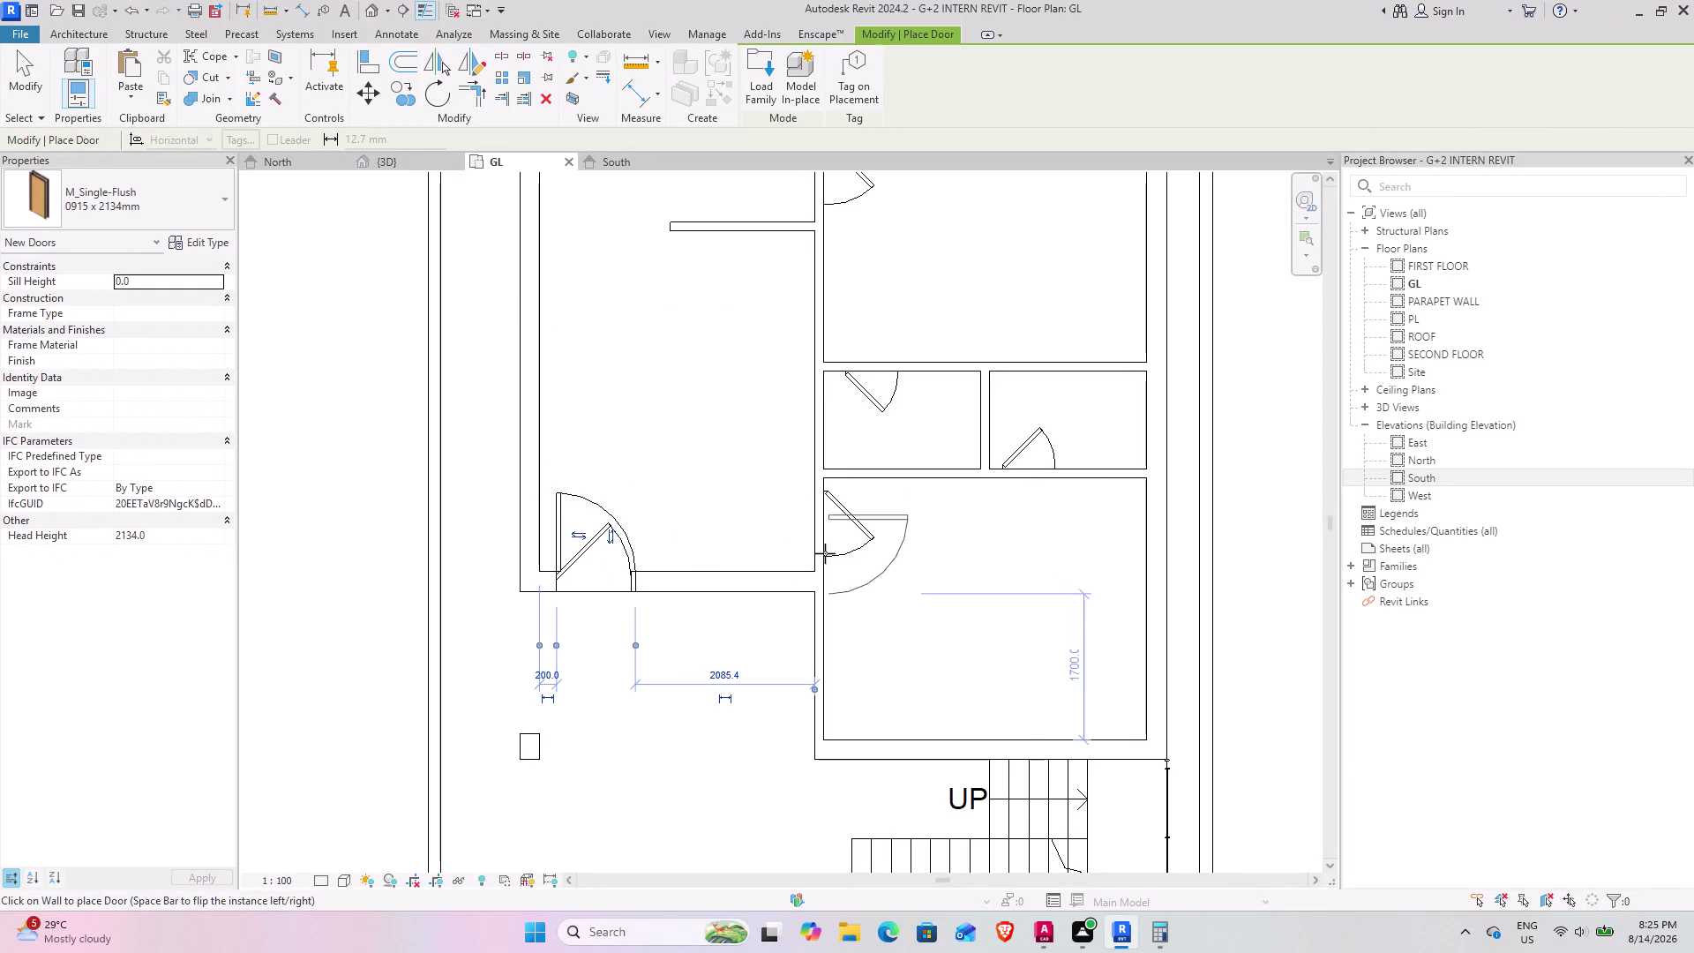
Place two more doors, a flipped one on the left wall and one near the top.
scroll(down, 3)
middle_drag(709, 364, 762, 695)
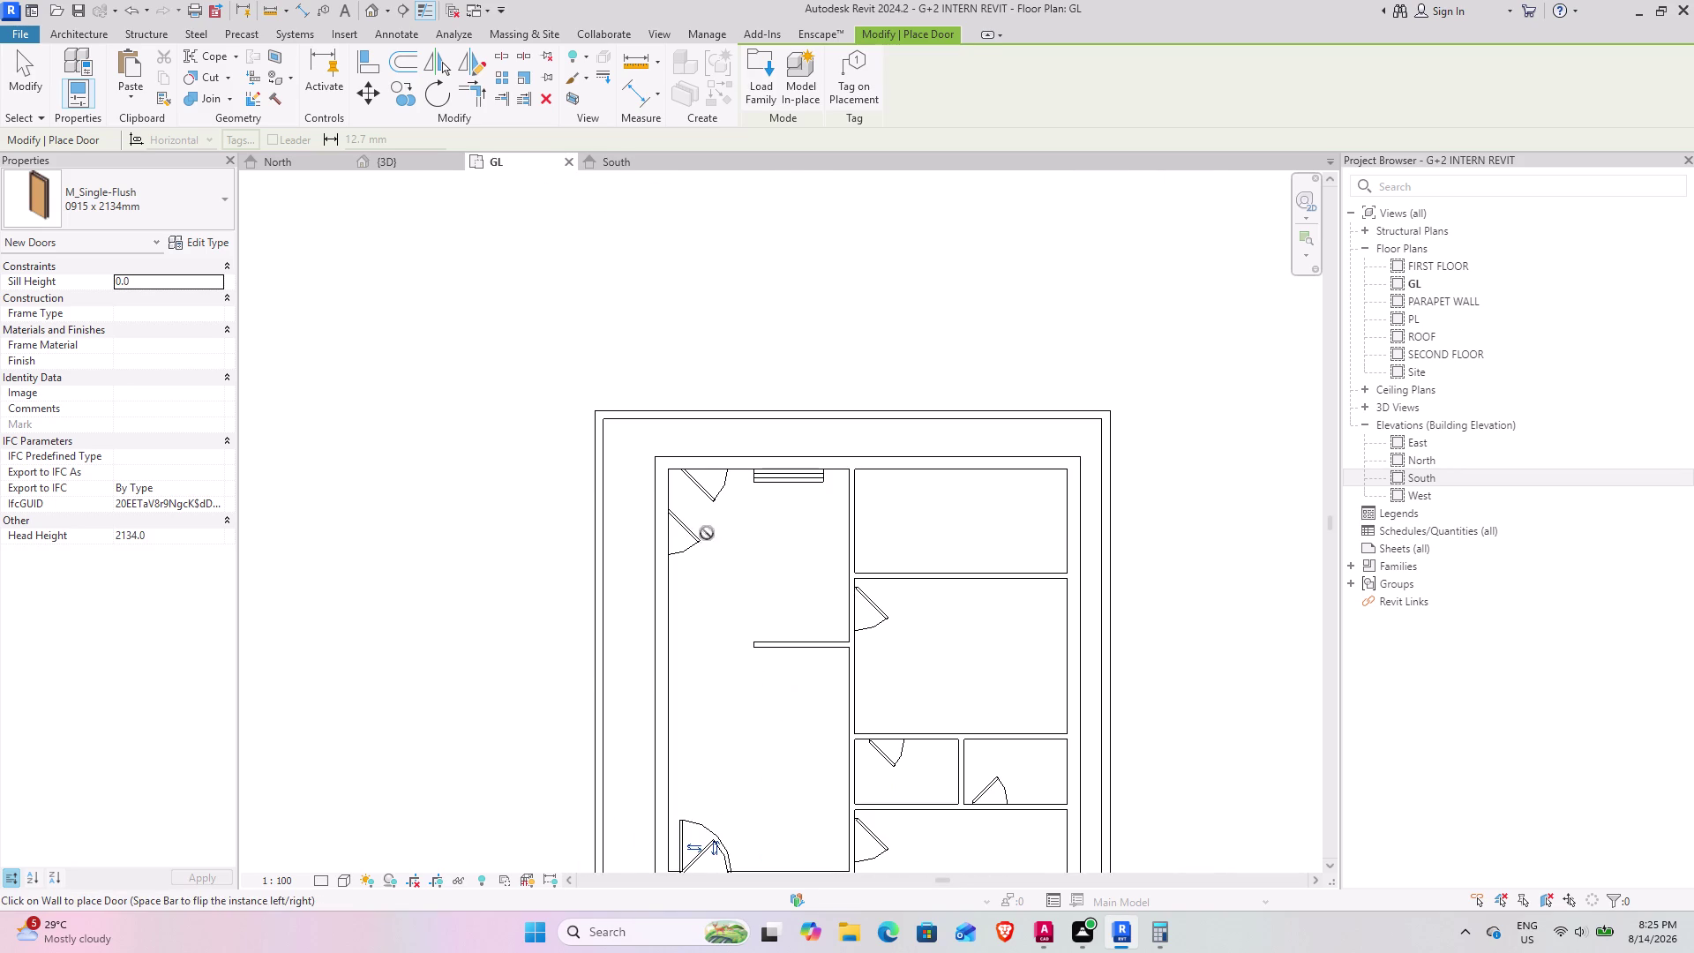
scroll(up, 3)
scroll(up, 3)
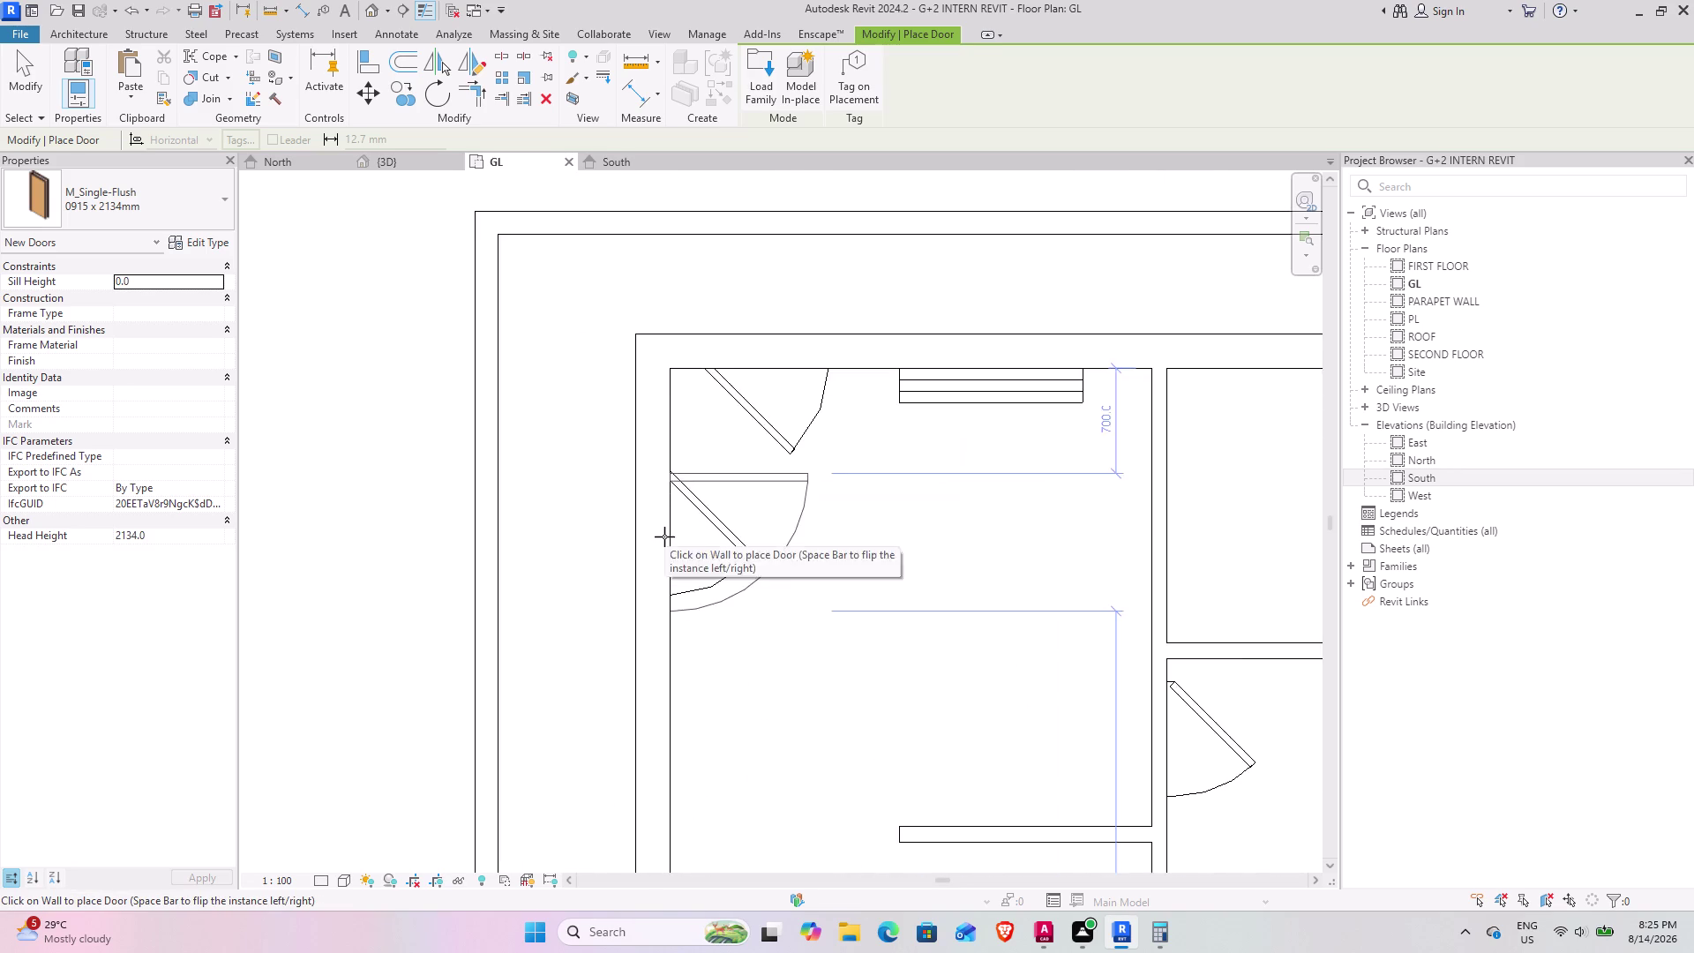
scroll(up, 3)
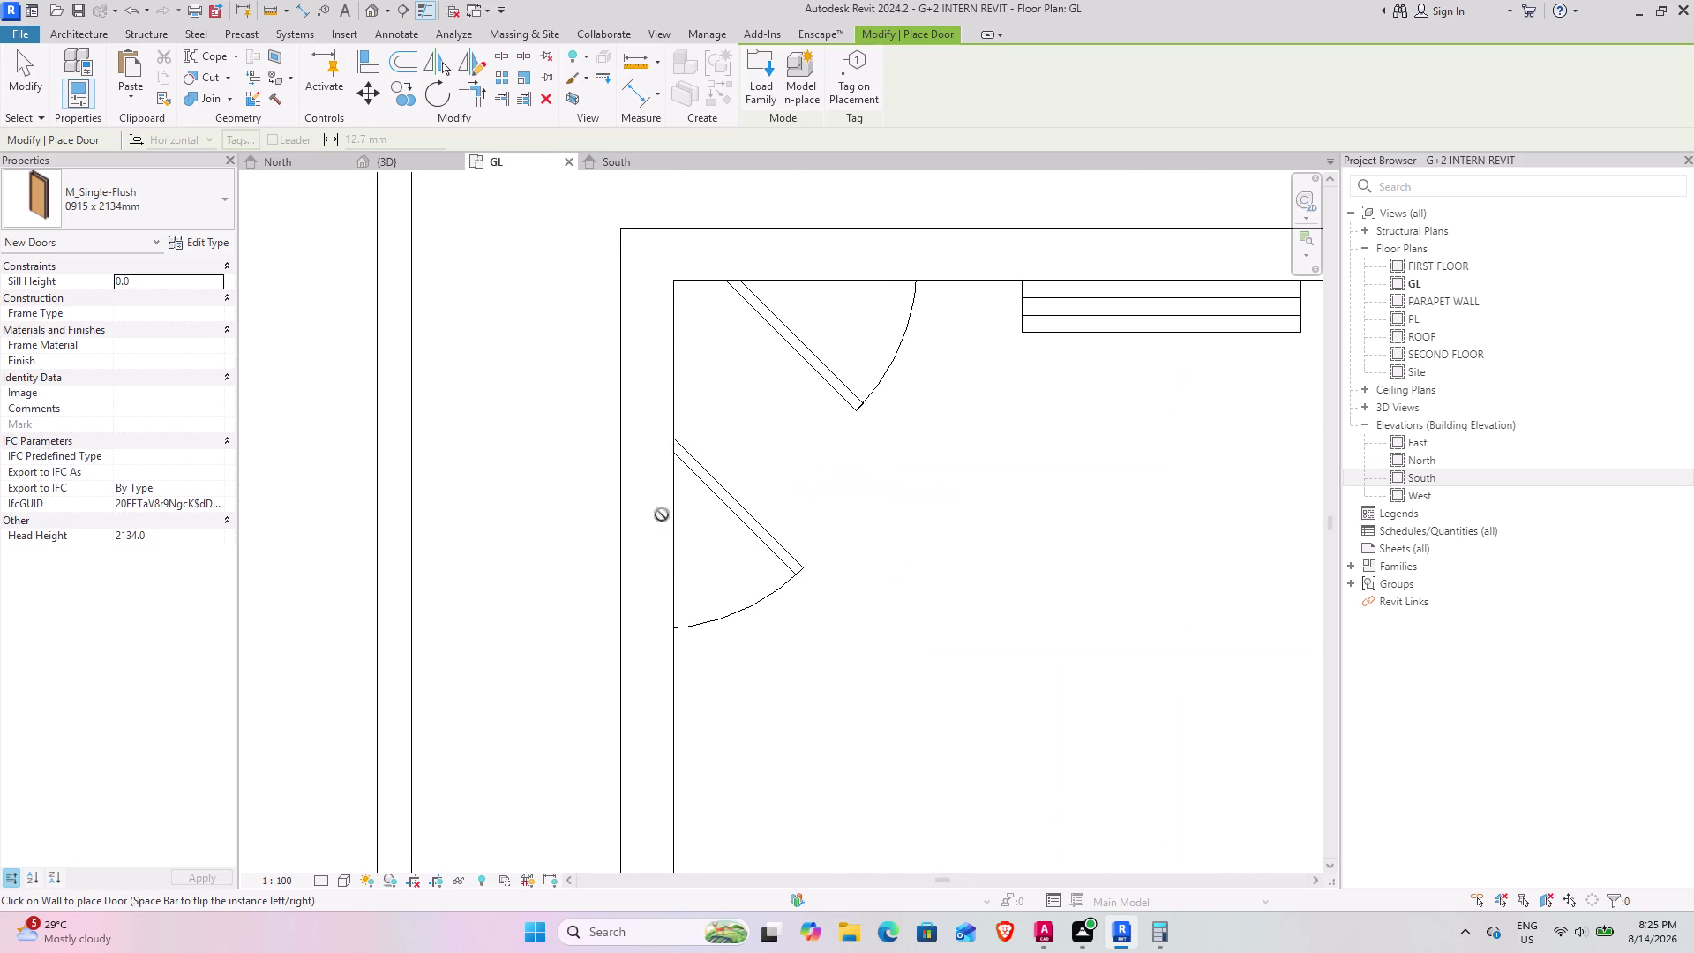
click(669, 551)
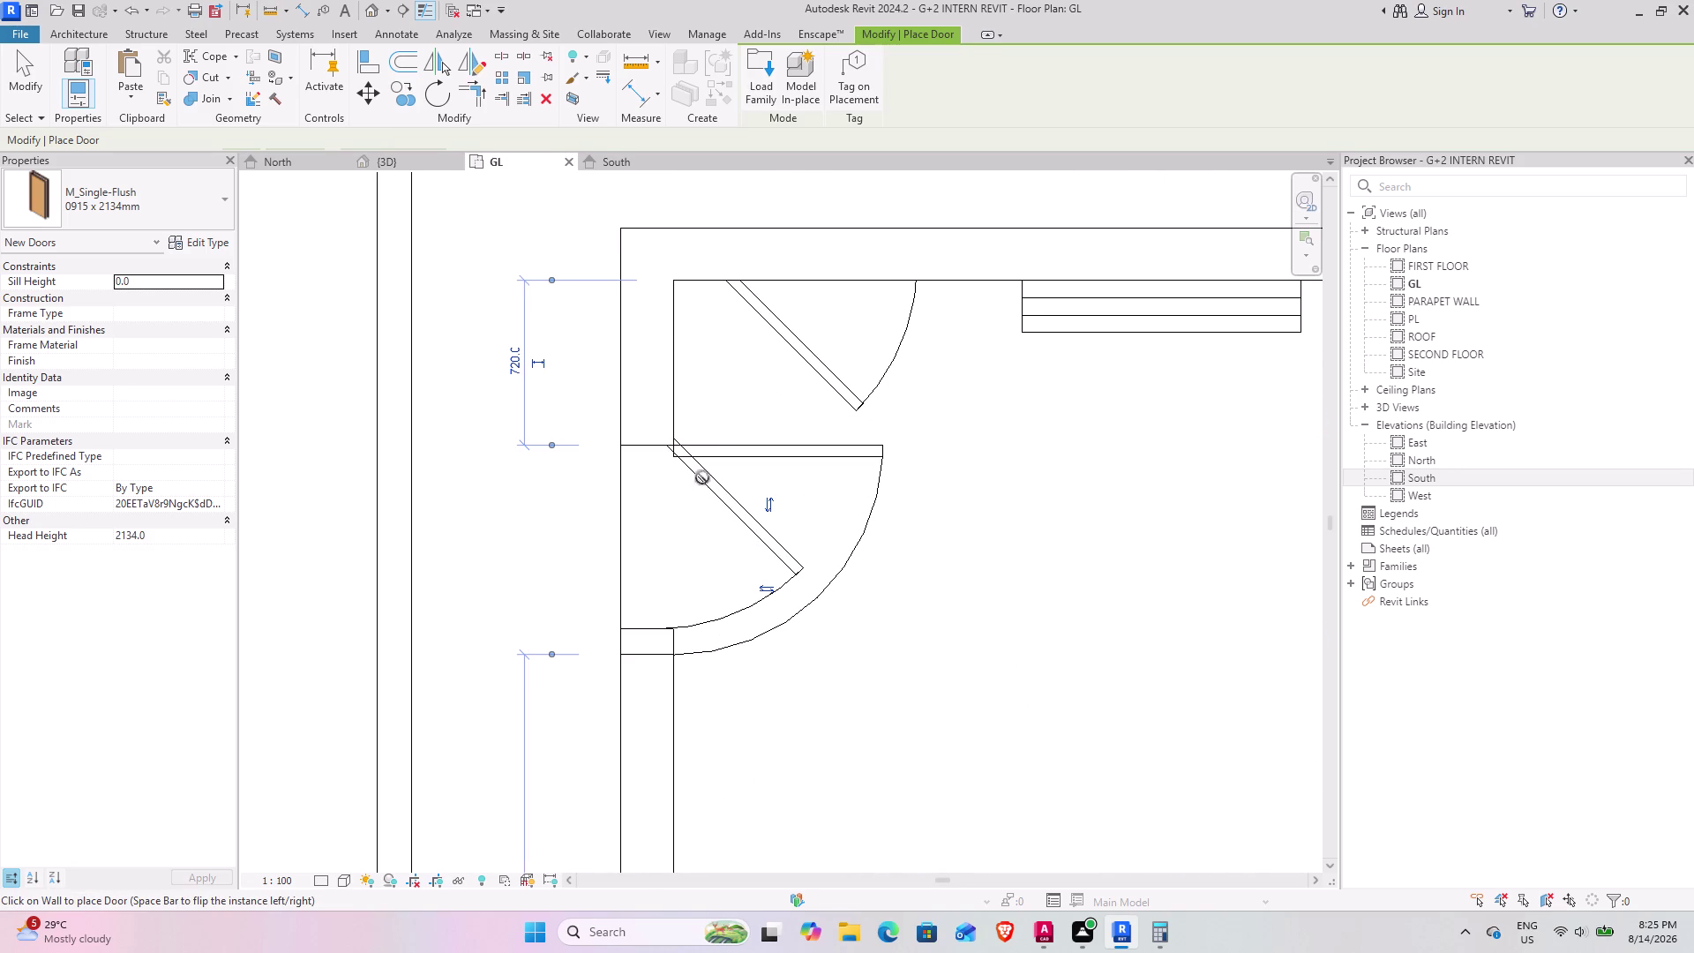
key(space)
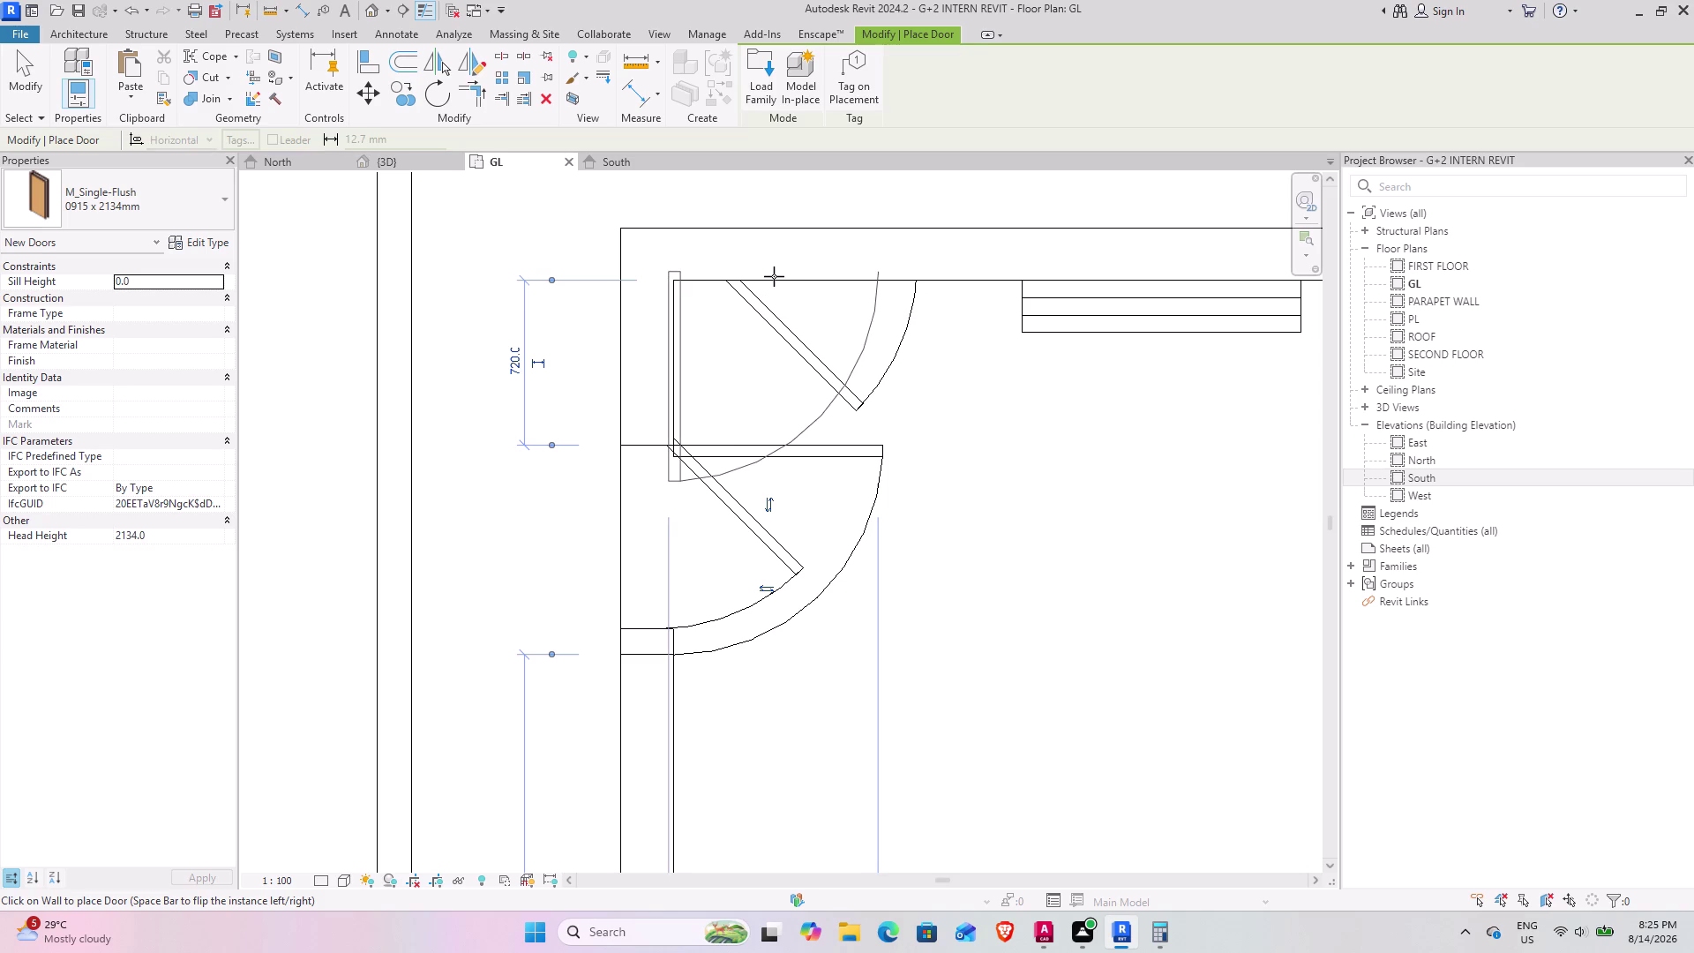
click(831, 286)
Pan toward the corridor wall and open the door size list.
scroll(down, 3)
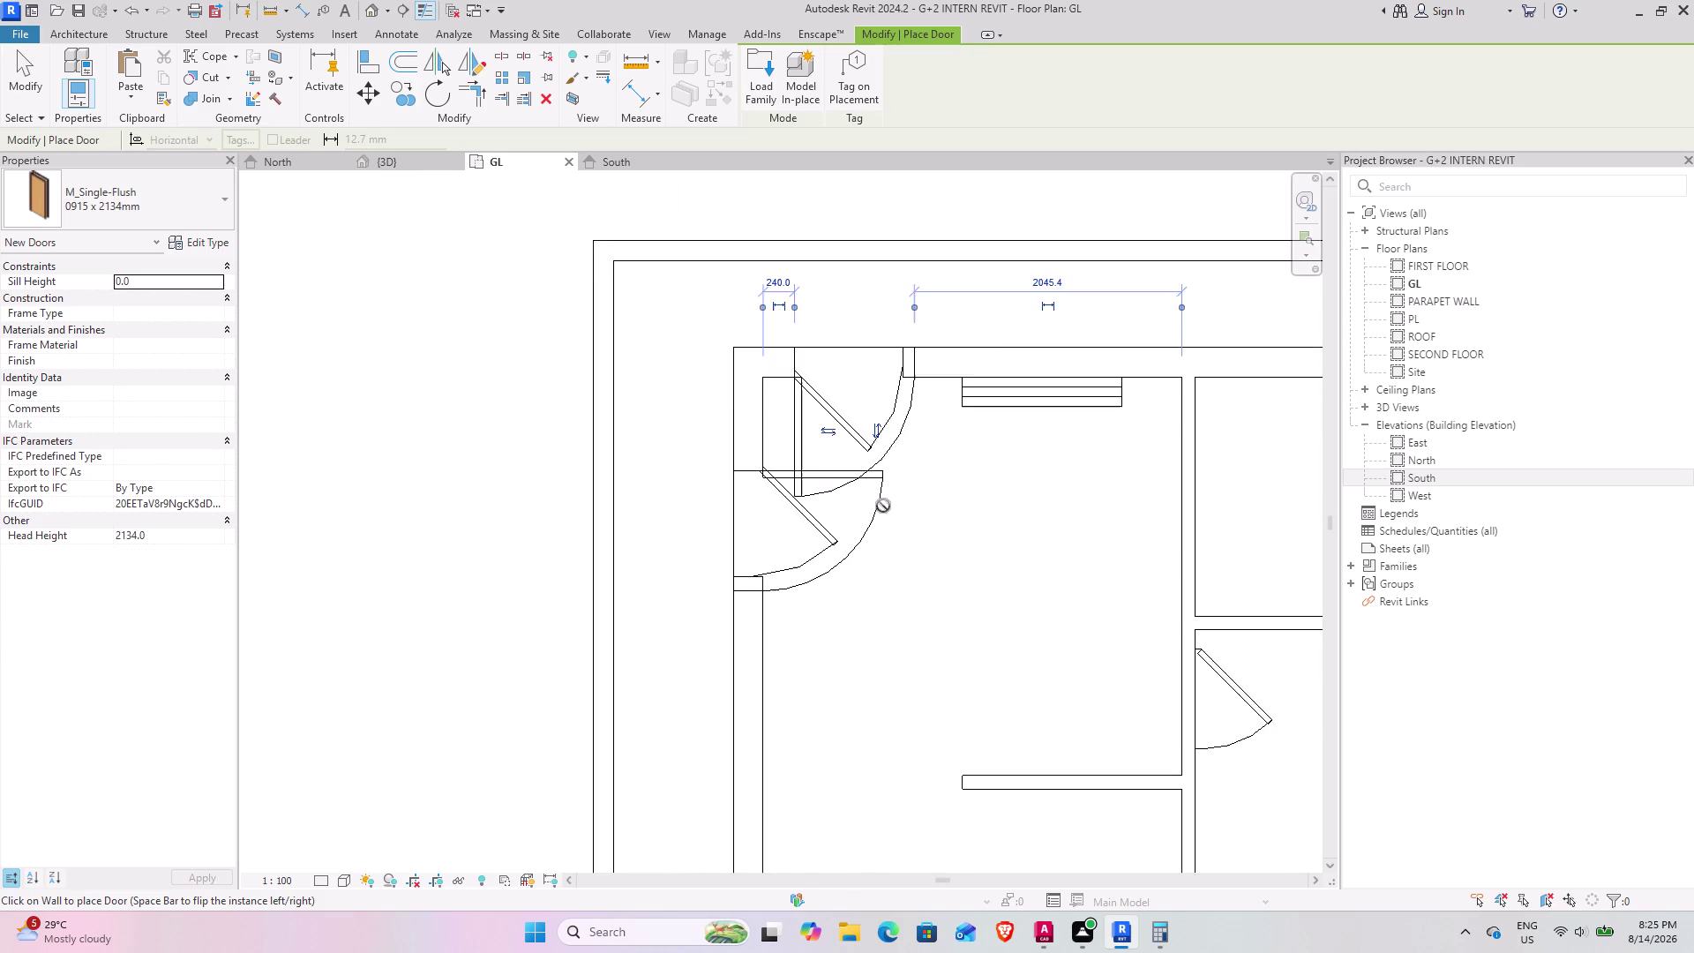
scroll(down, 3)
middle_drag(907, 578, 841, 372)
middle_drag(1102, 644, 979, 555)
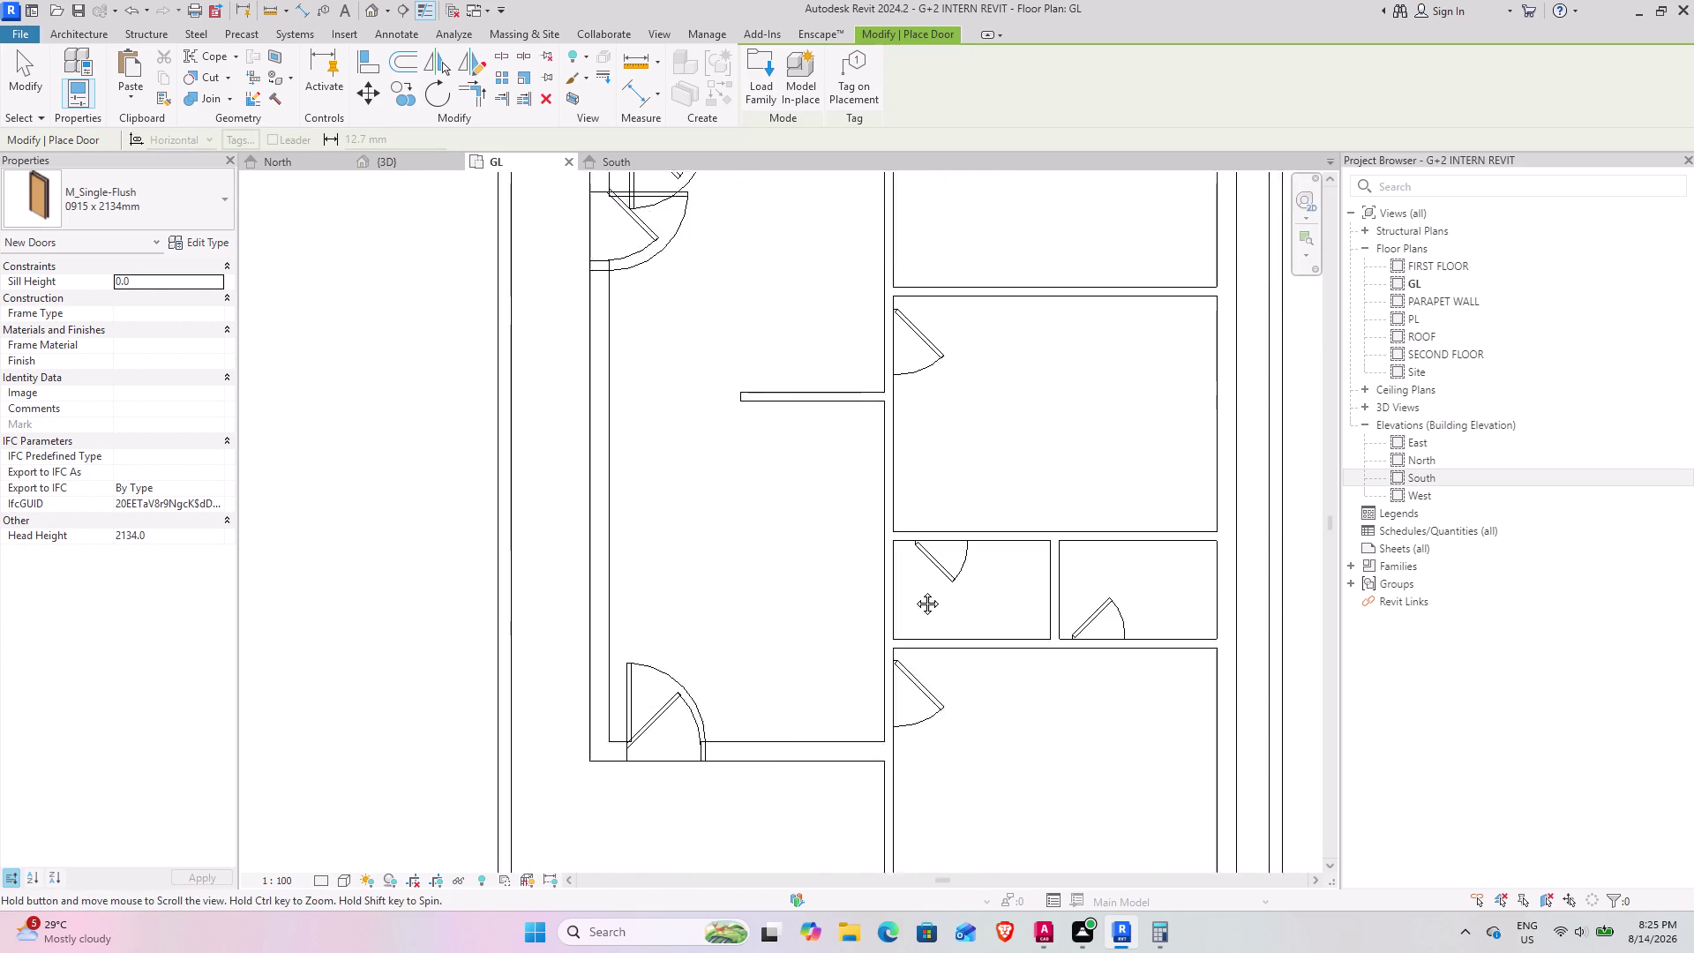
middle_drag(980, 556, 865, 662)
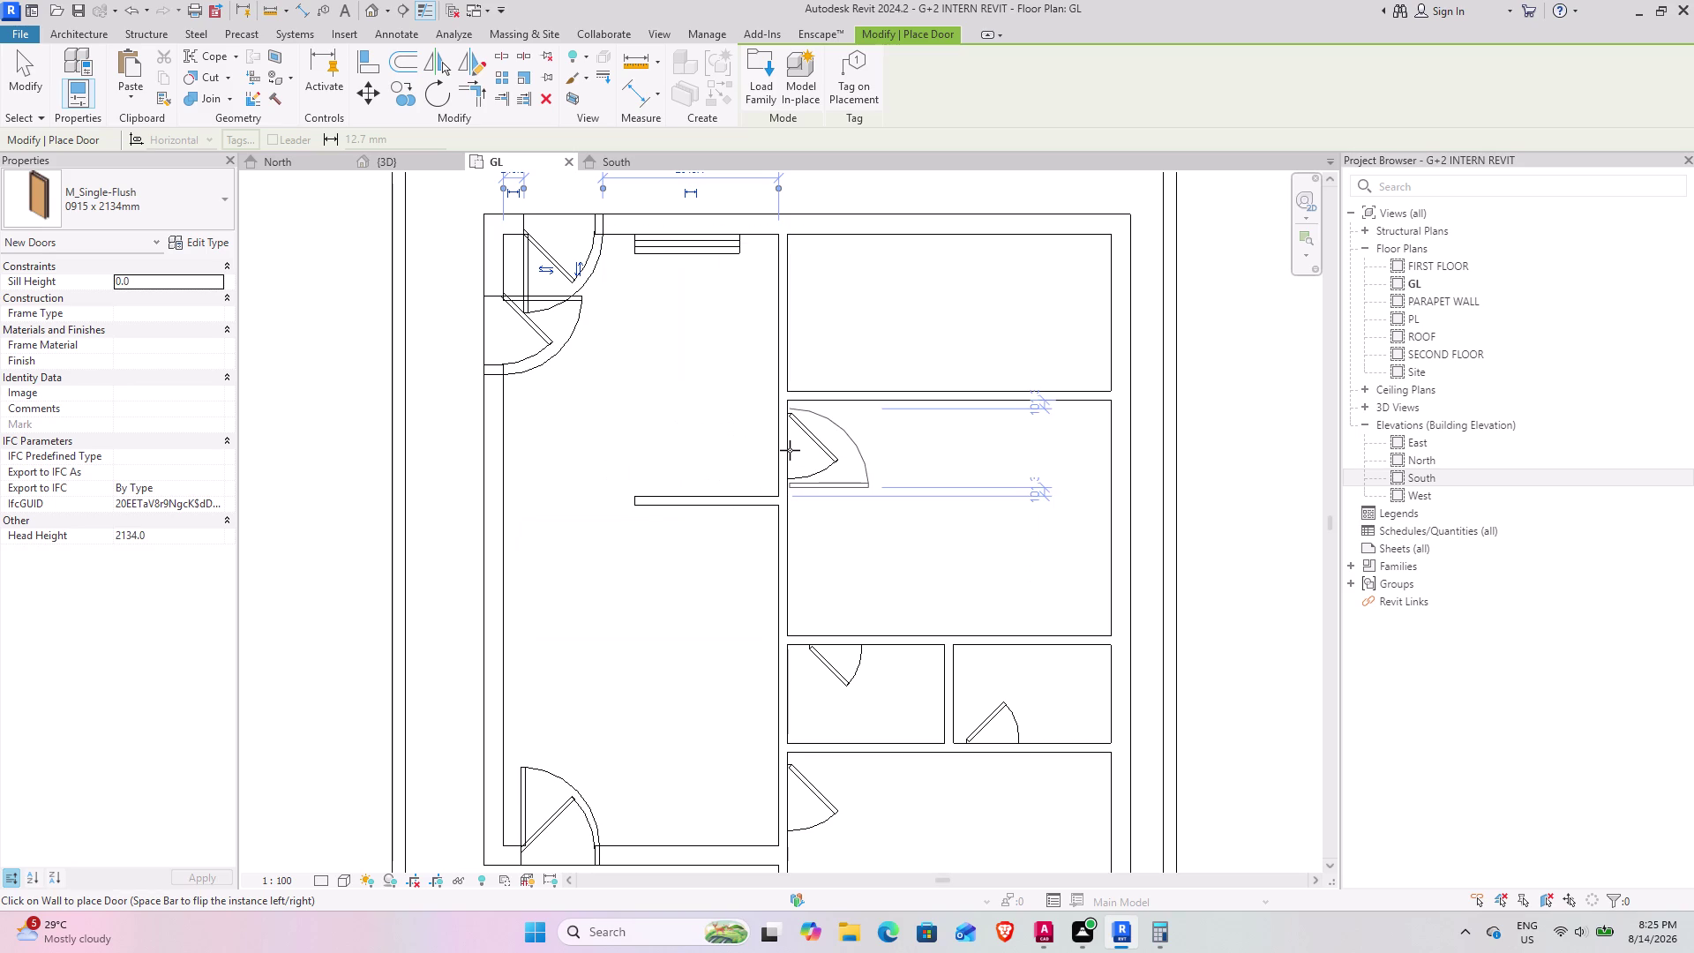
click(199, 208)
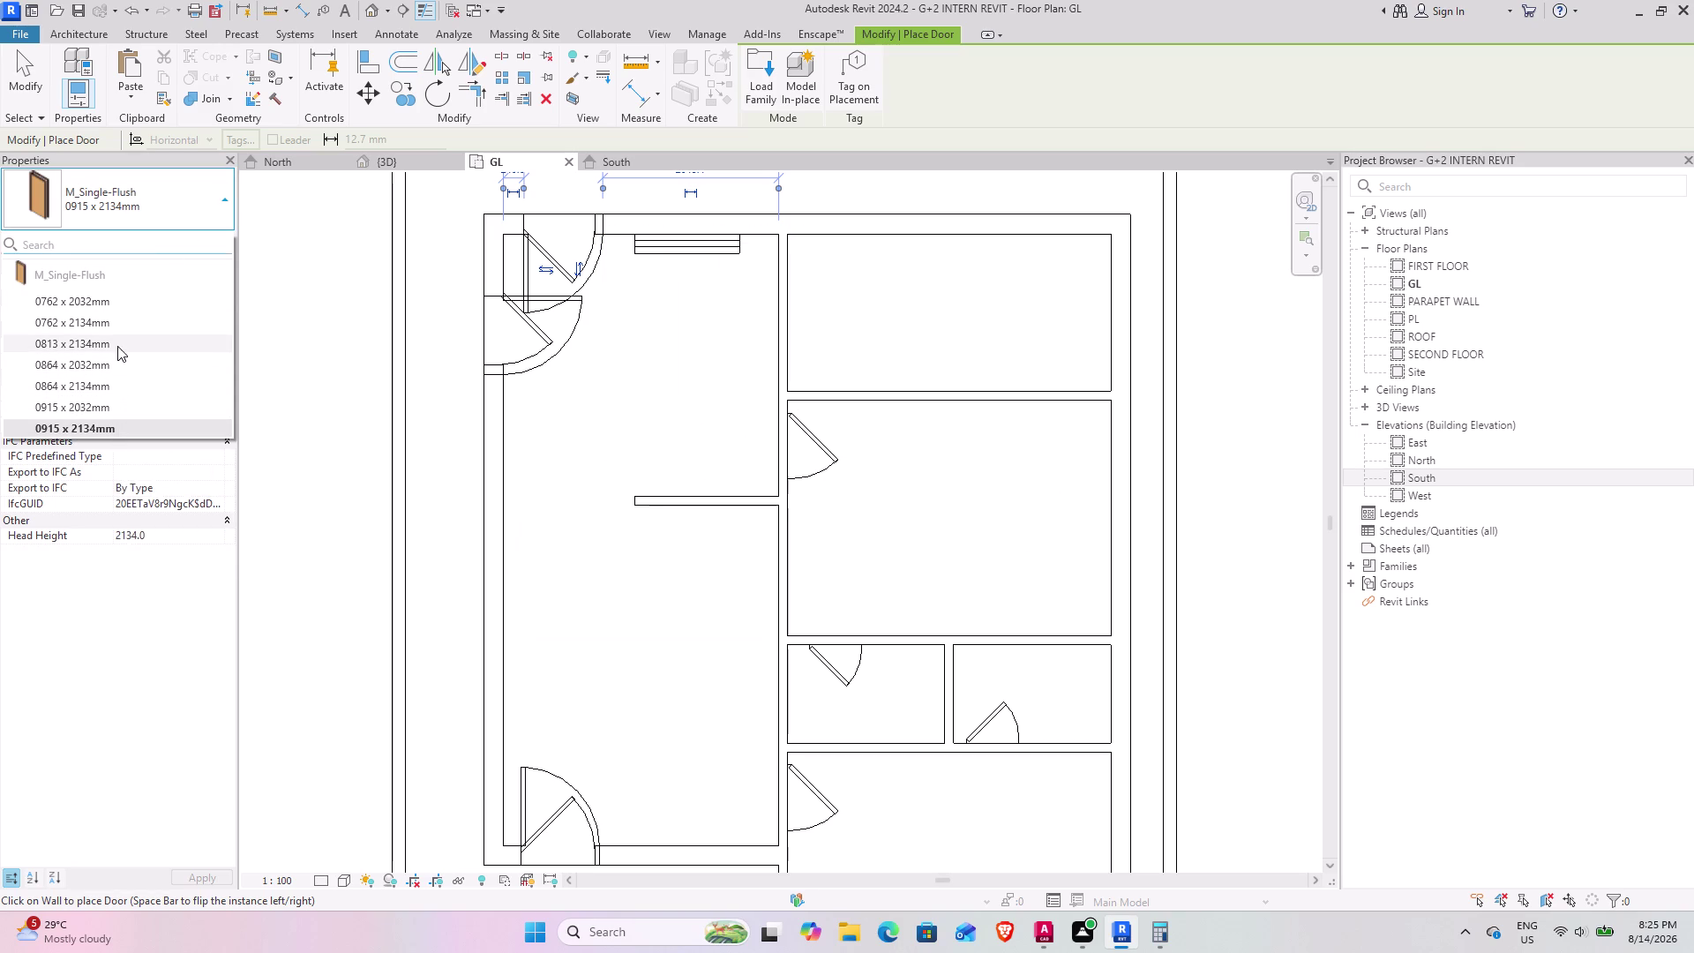
Place 864 x 2032 mm single-flush doors, then pick another size in the Type Selector.
click(114, 362)
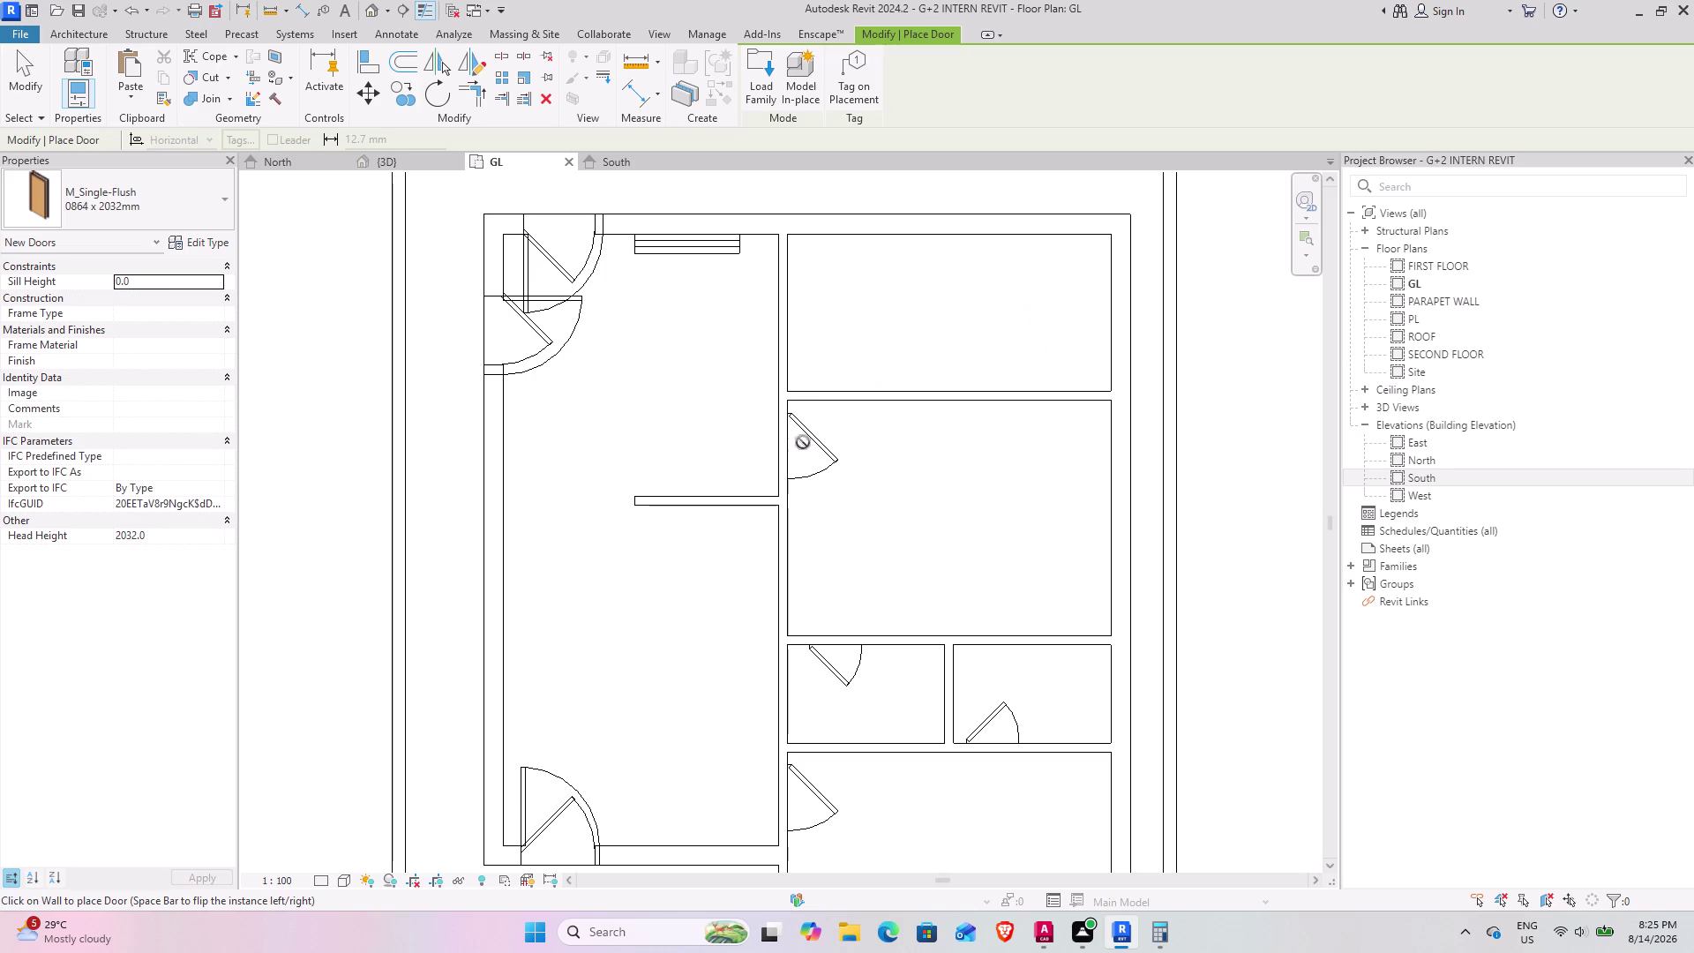
key(space)
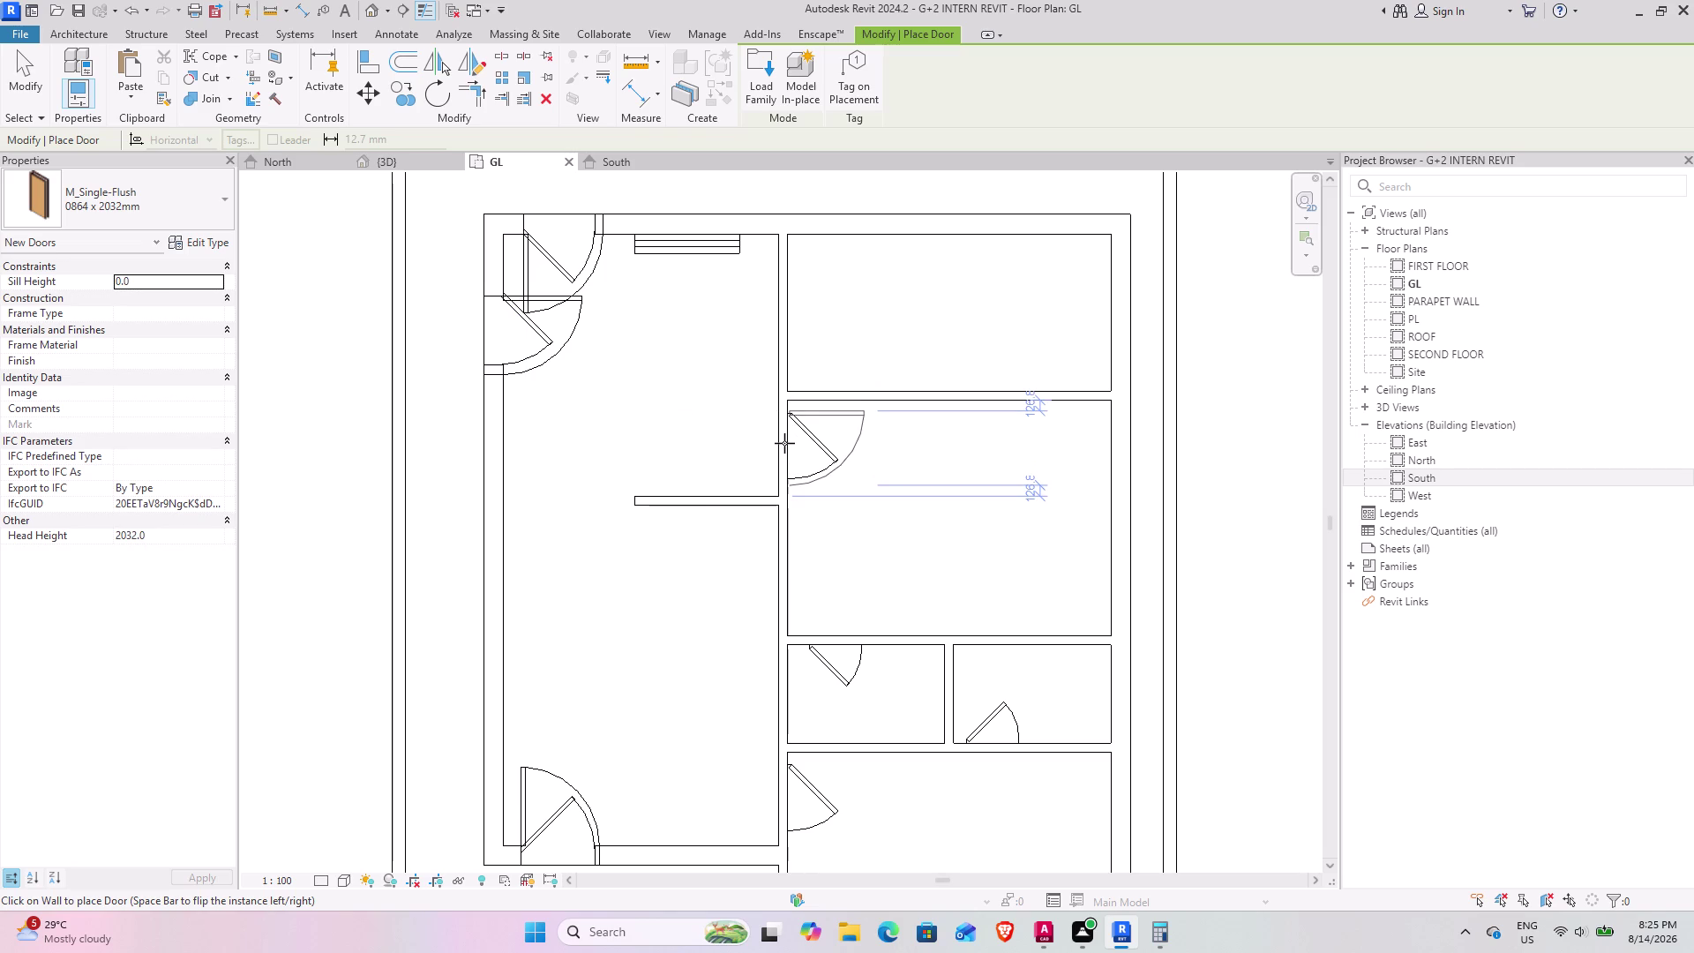
click(784, 442)
middle_drag(671, 646, 686, 445)
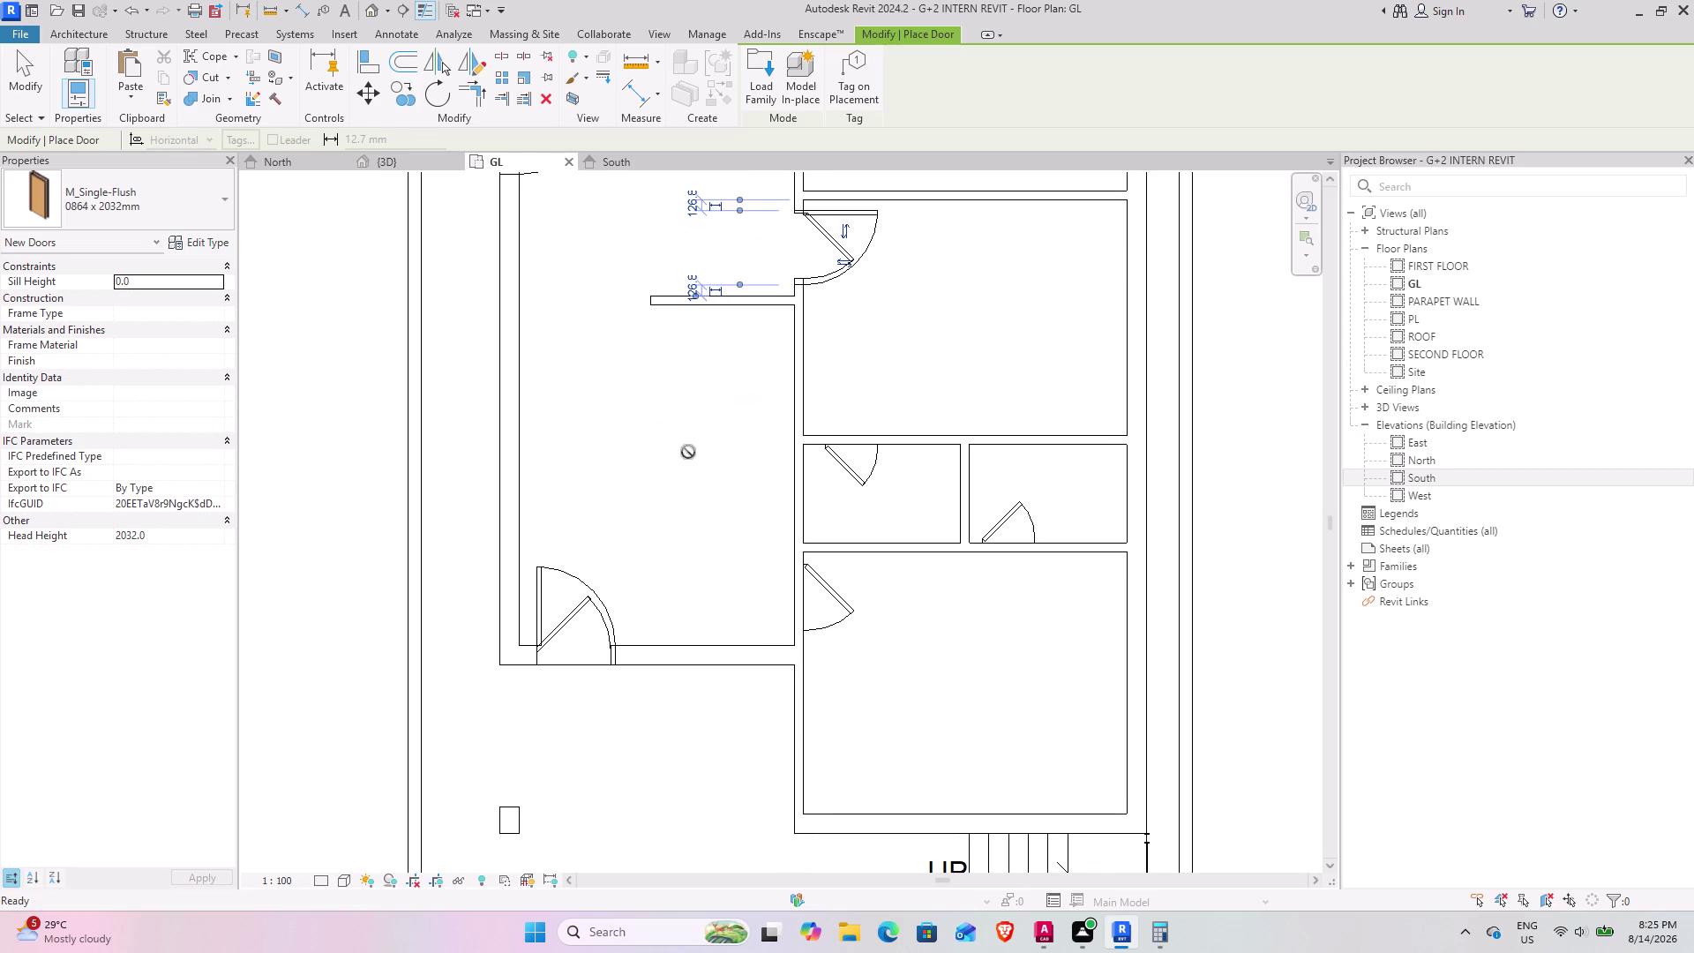
click(811, 600)
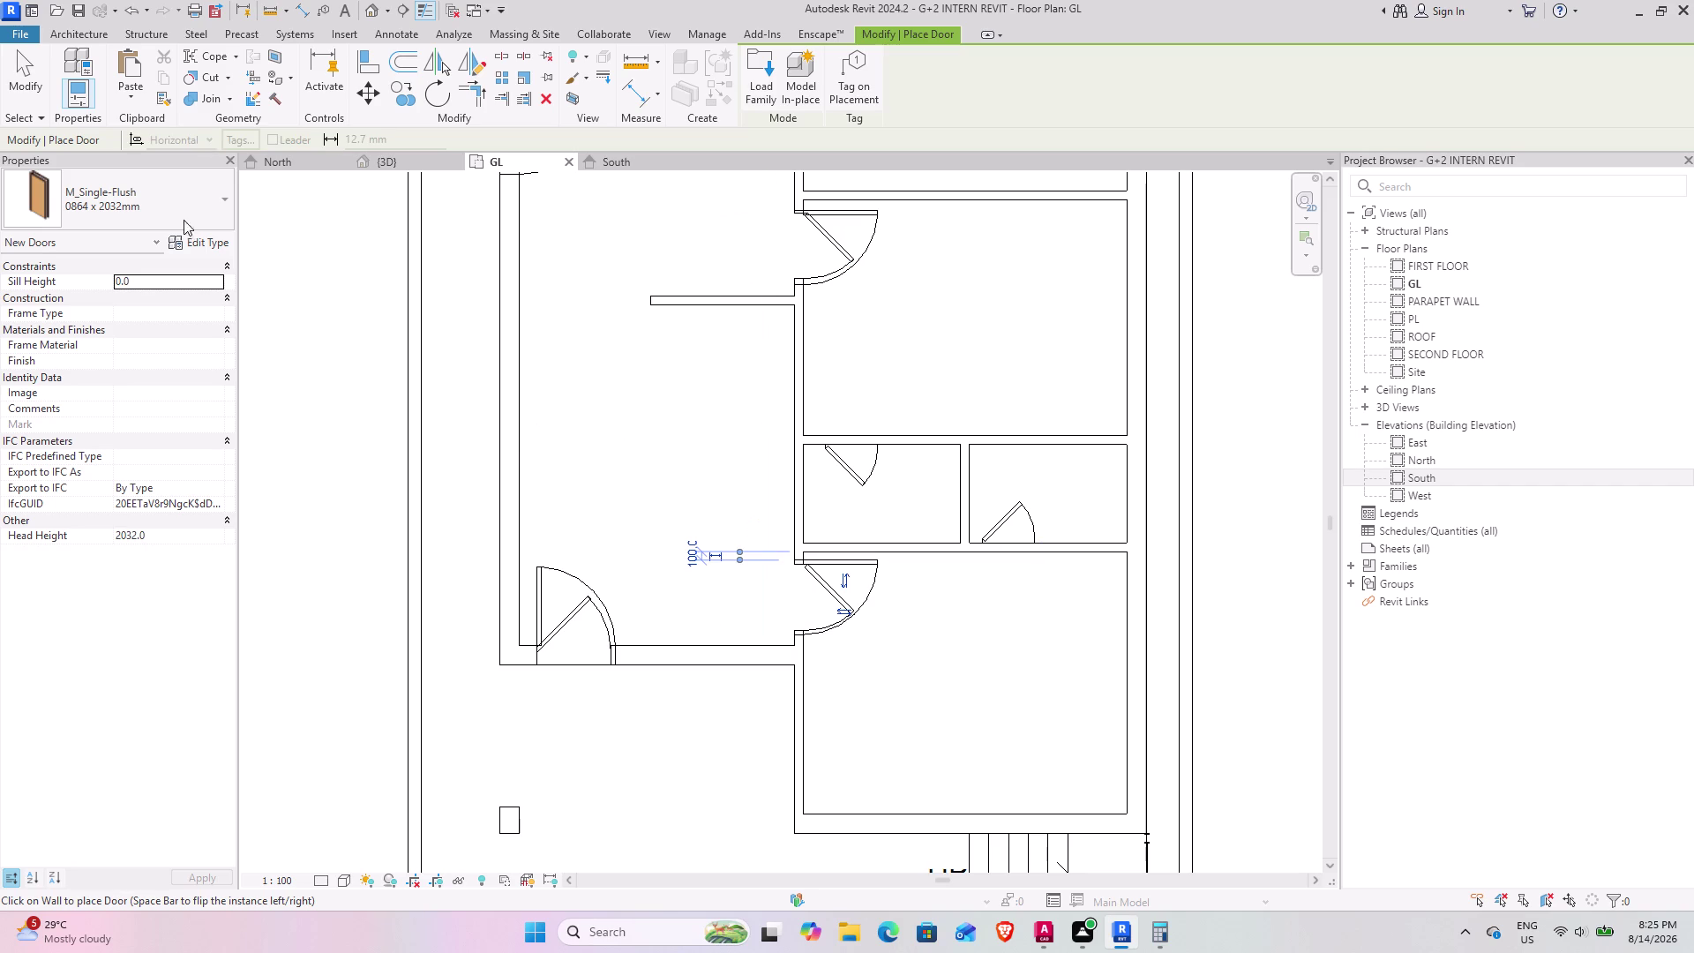
click(179, 206)
click(151, 311)
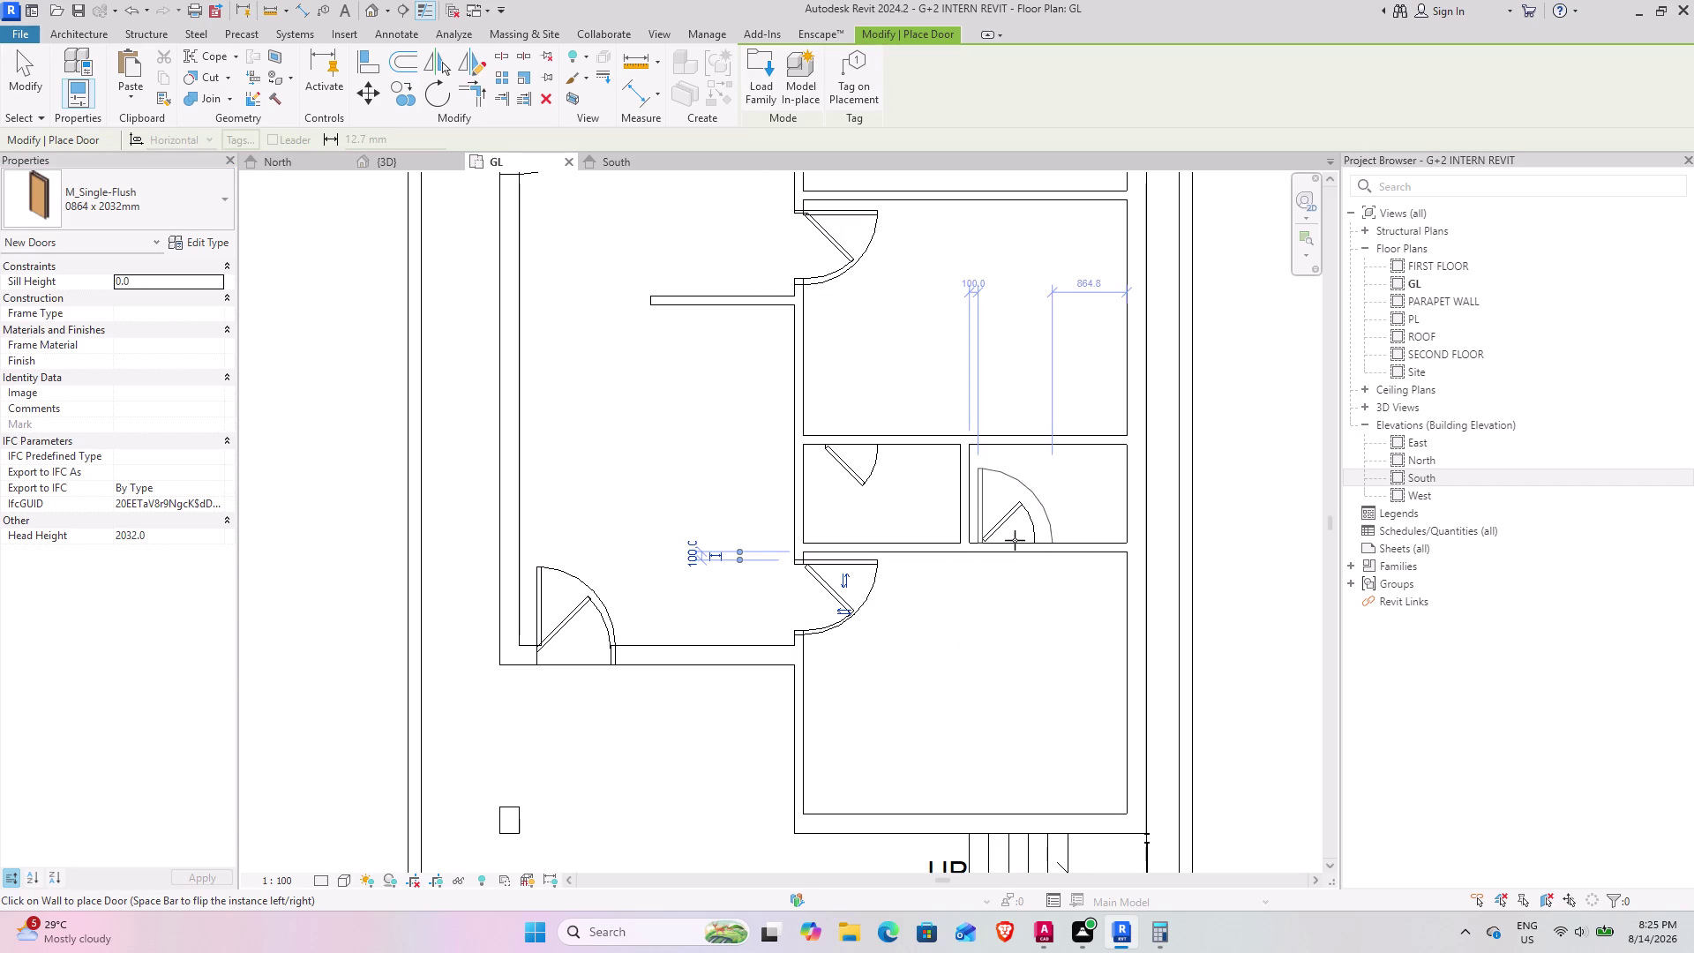
Place flipped 762 x 2032 mm doors in two neighbouring small rooms.
click(203, 207)
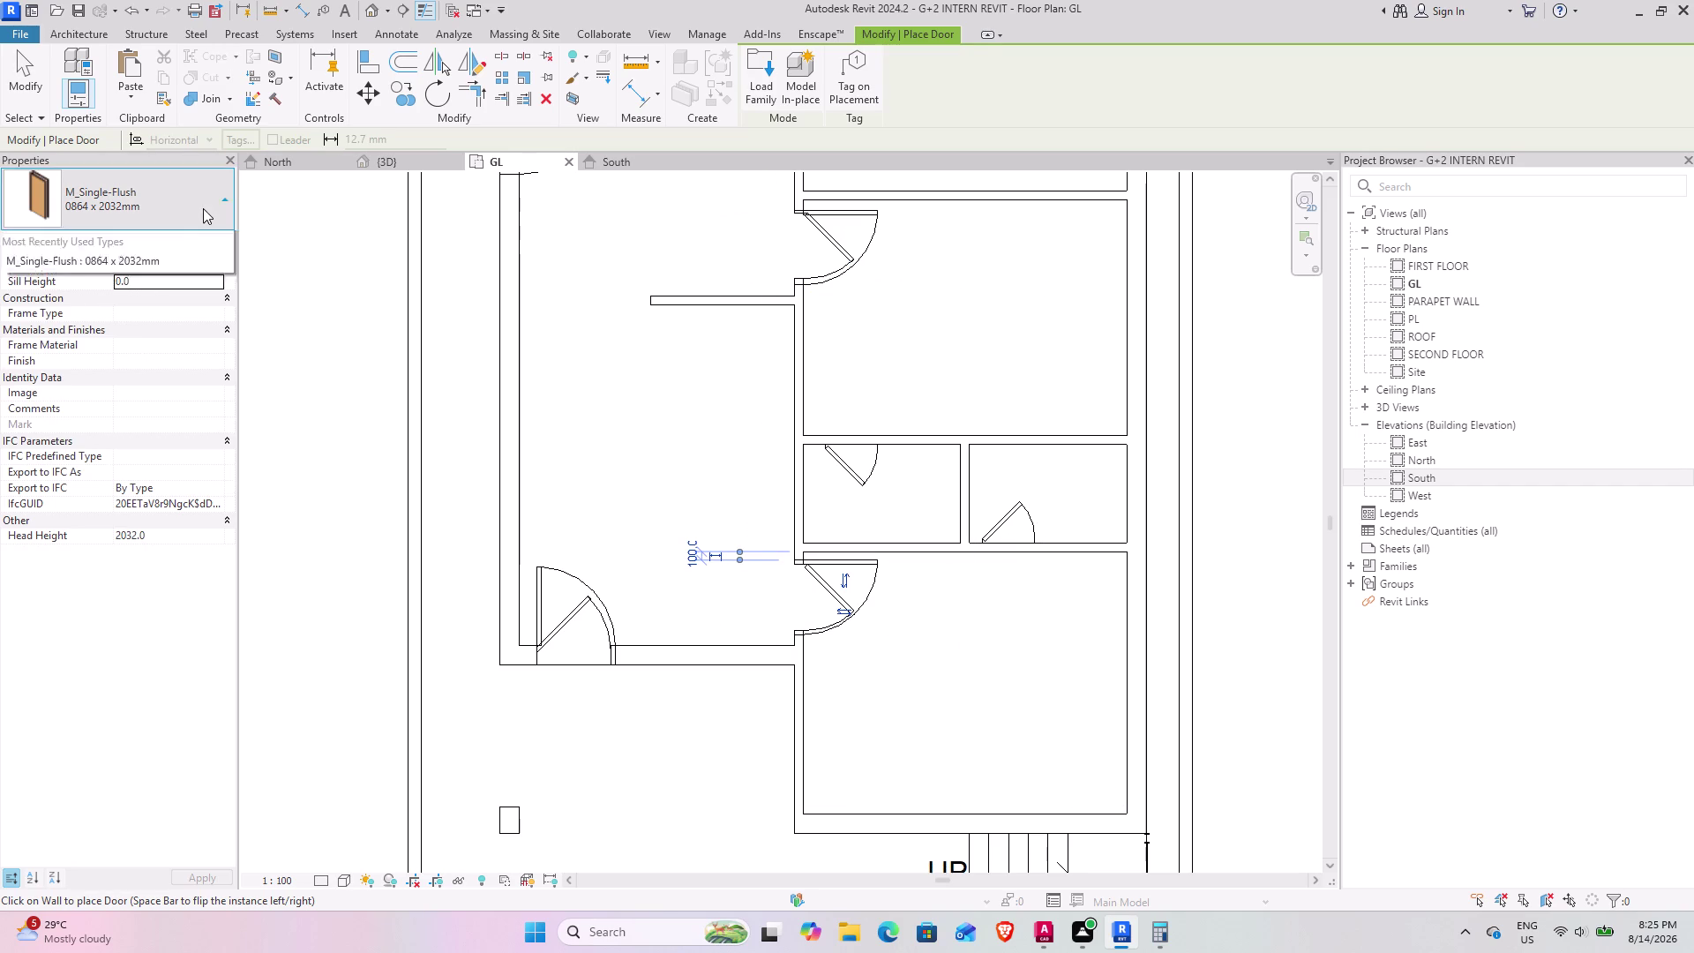
click(144, 296)
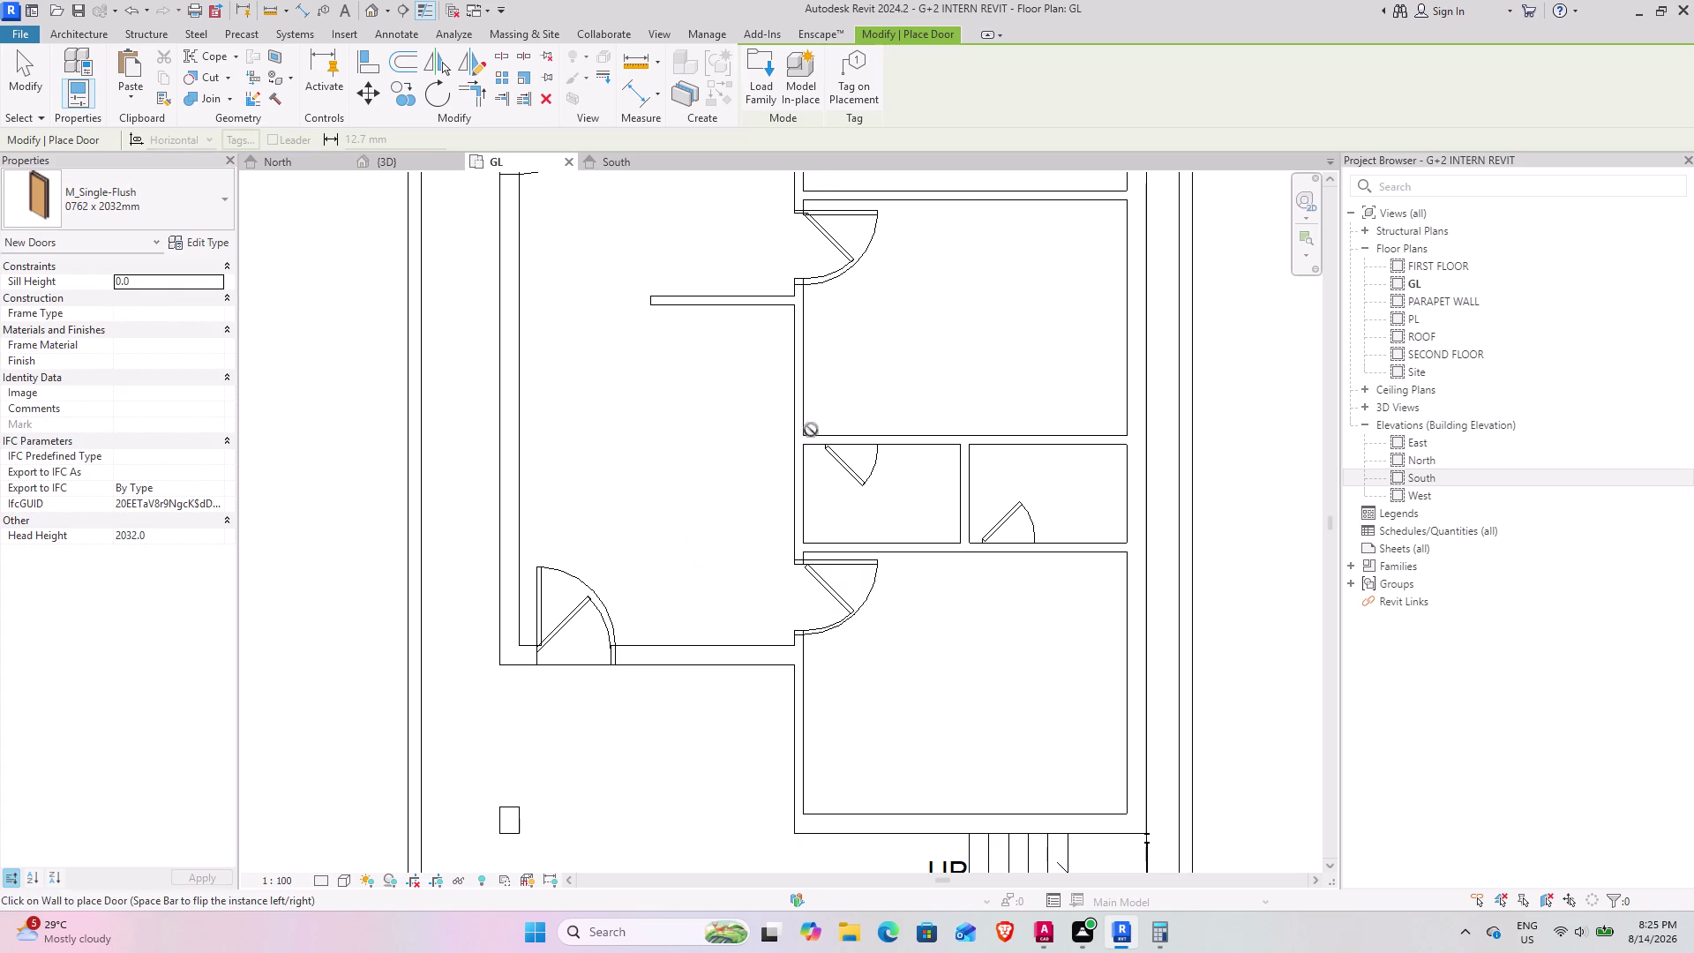
key(space)
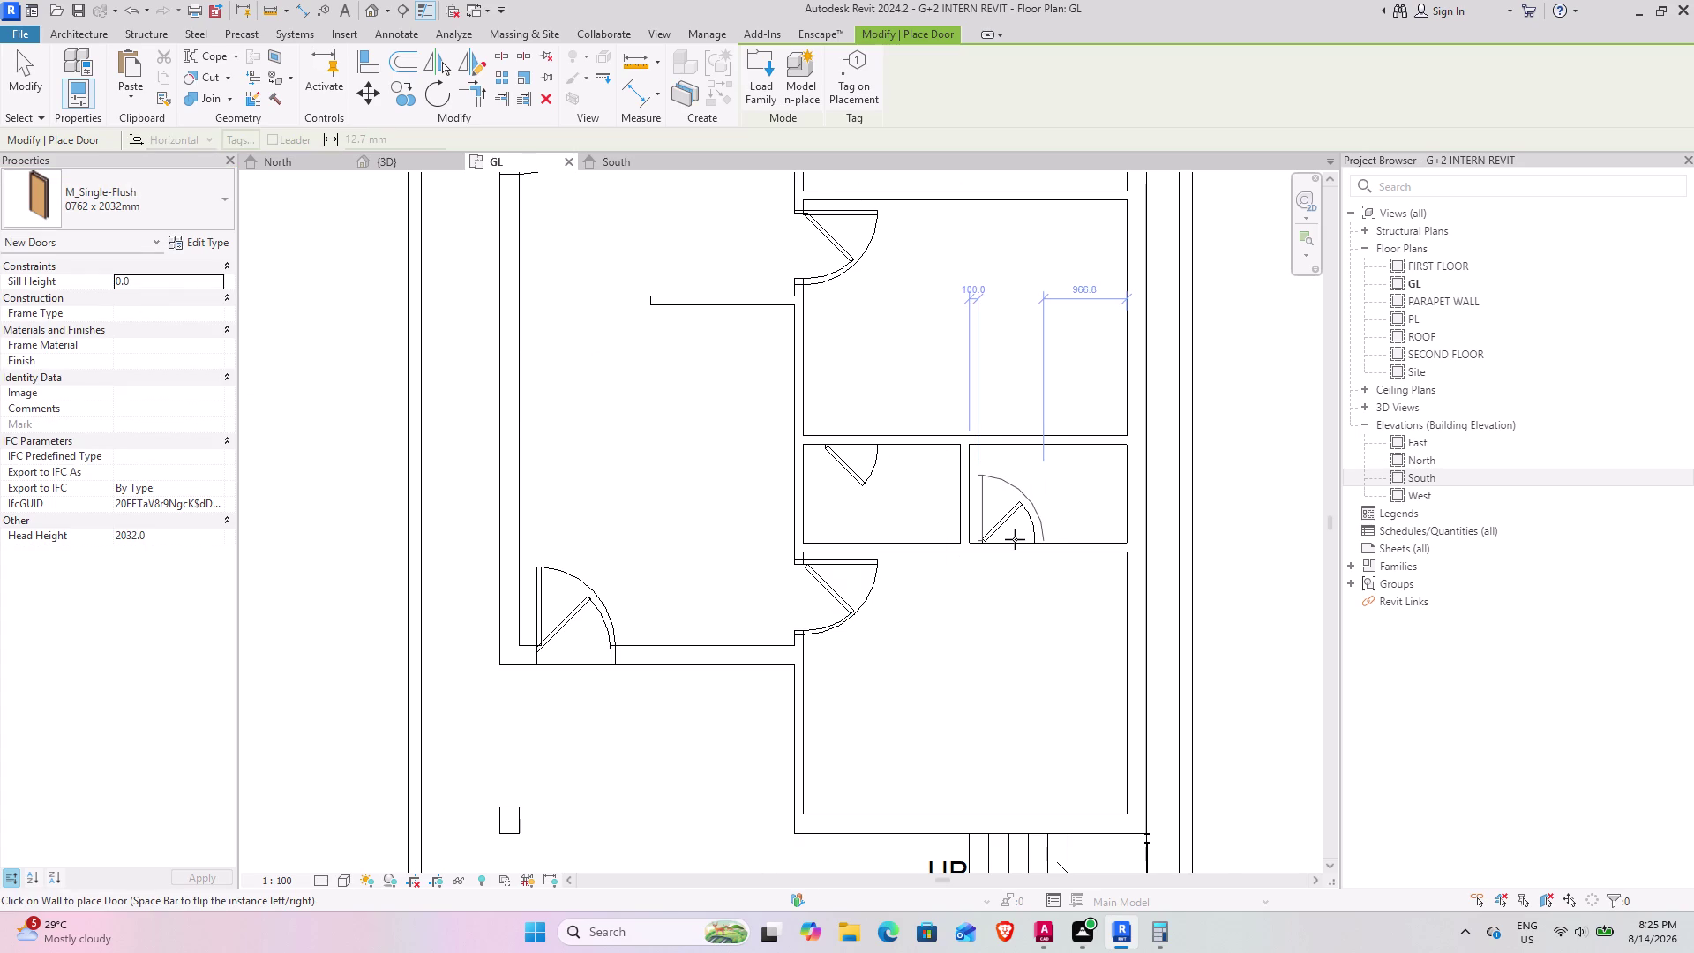
scroll(up, 3)
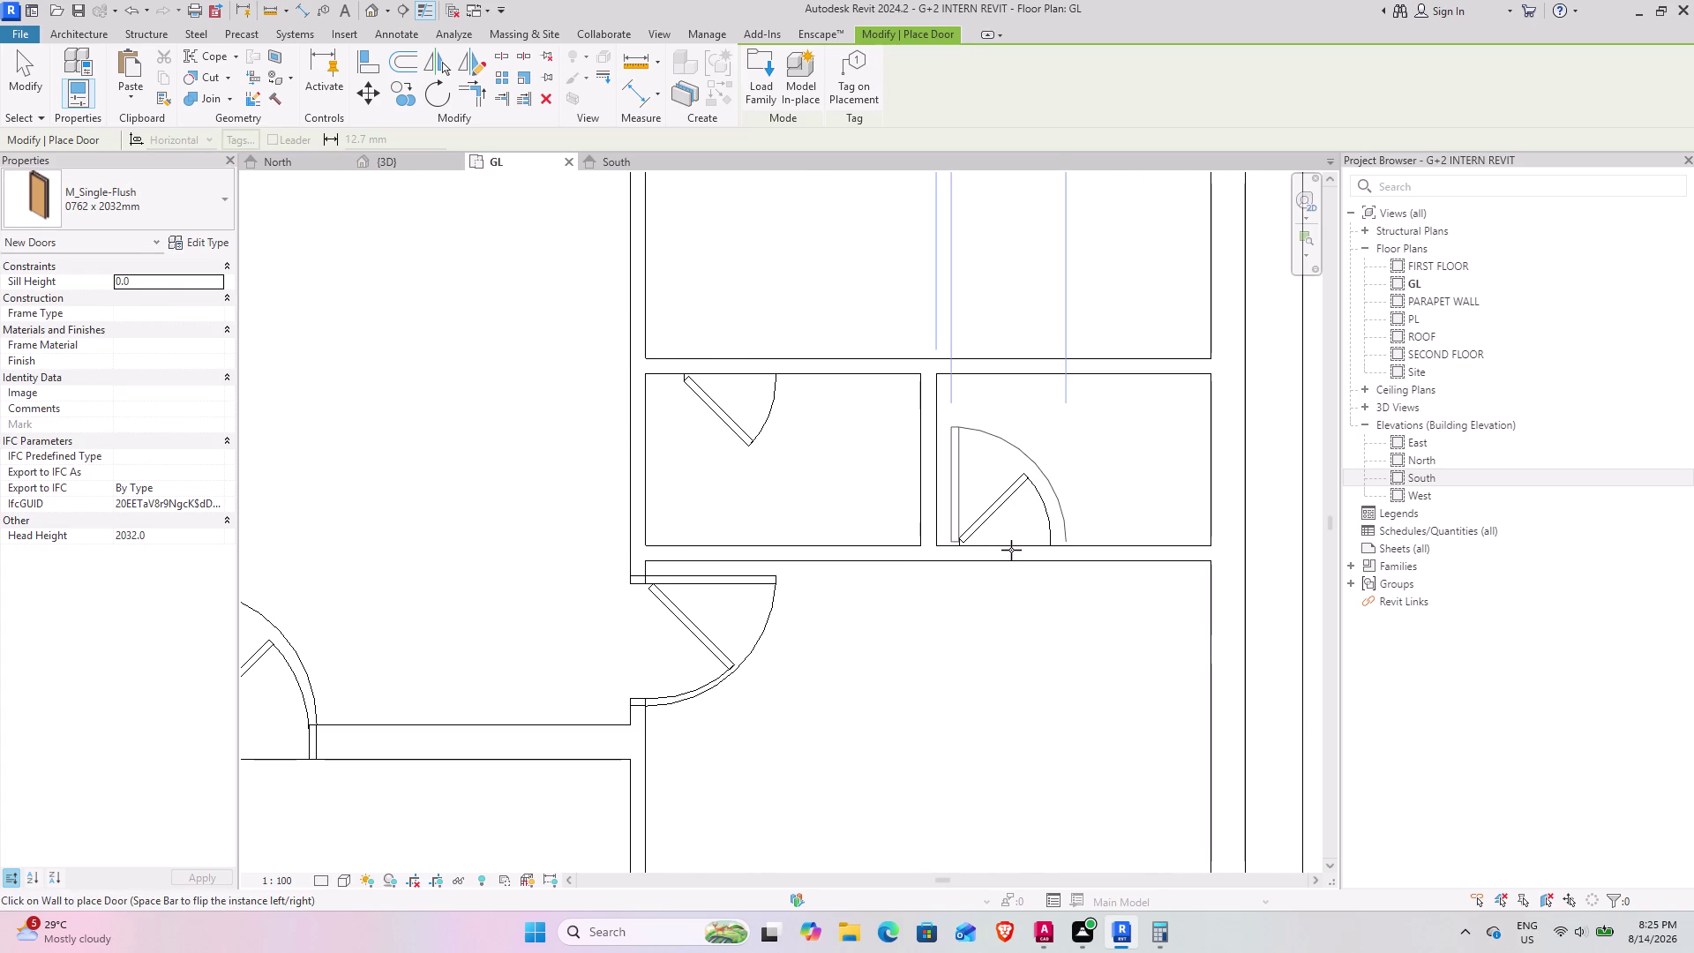
click(1015, 550)
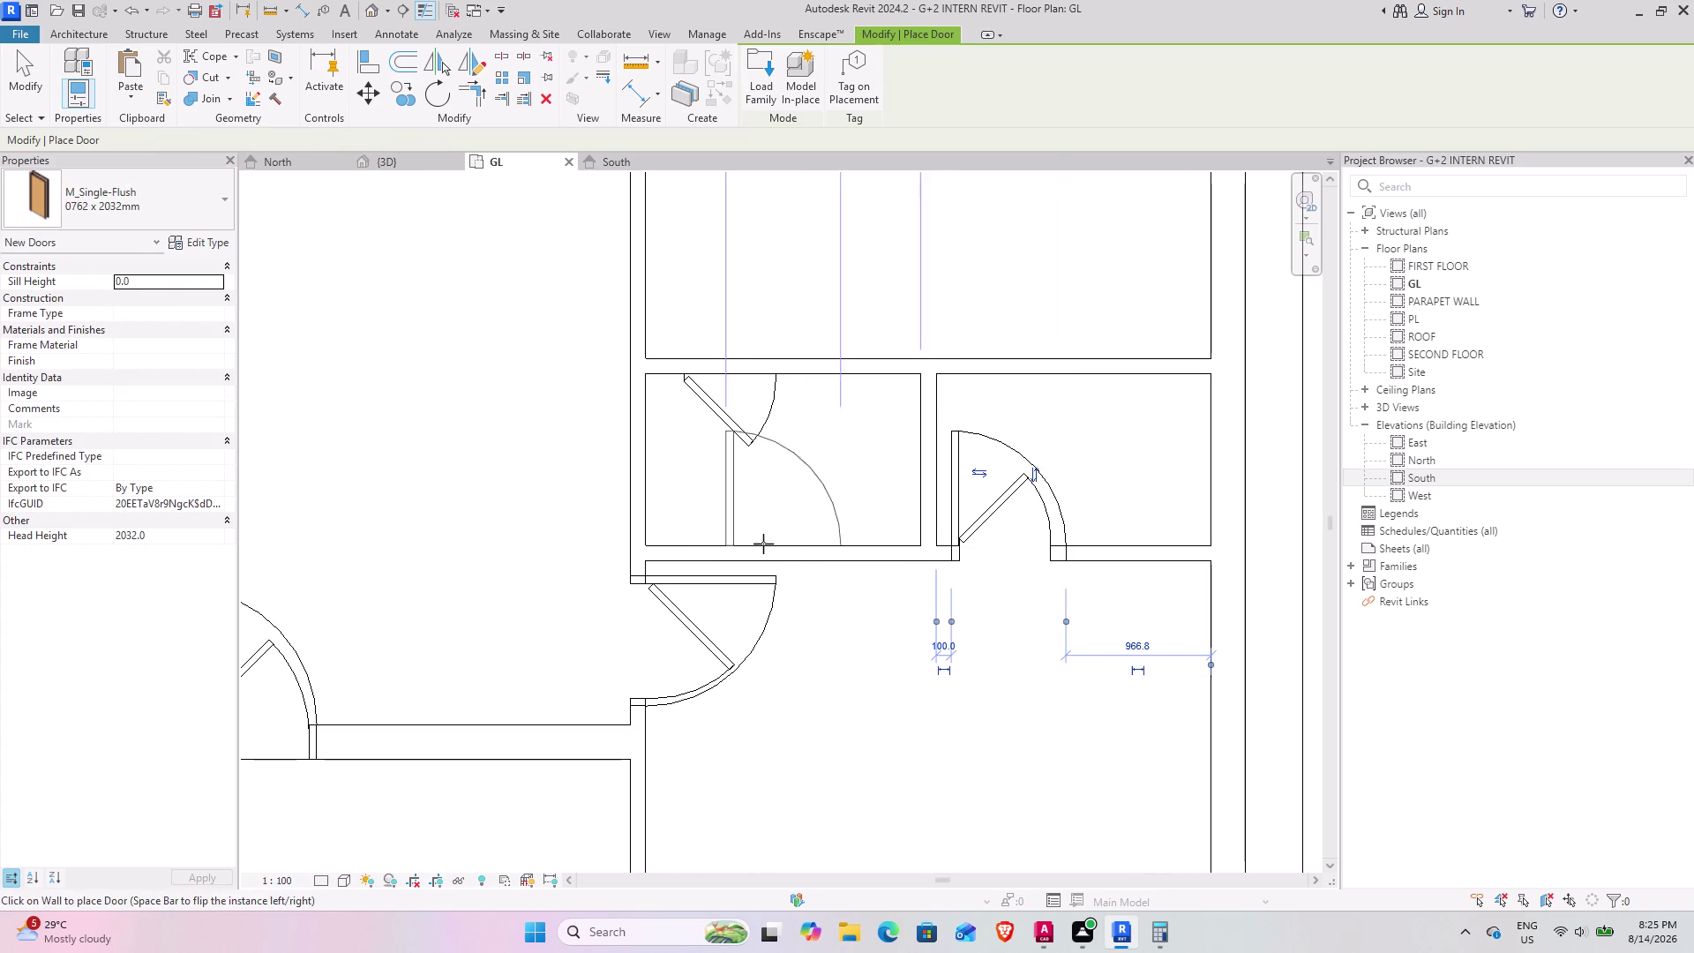
middle_drag(724, 460, 844, 670)
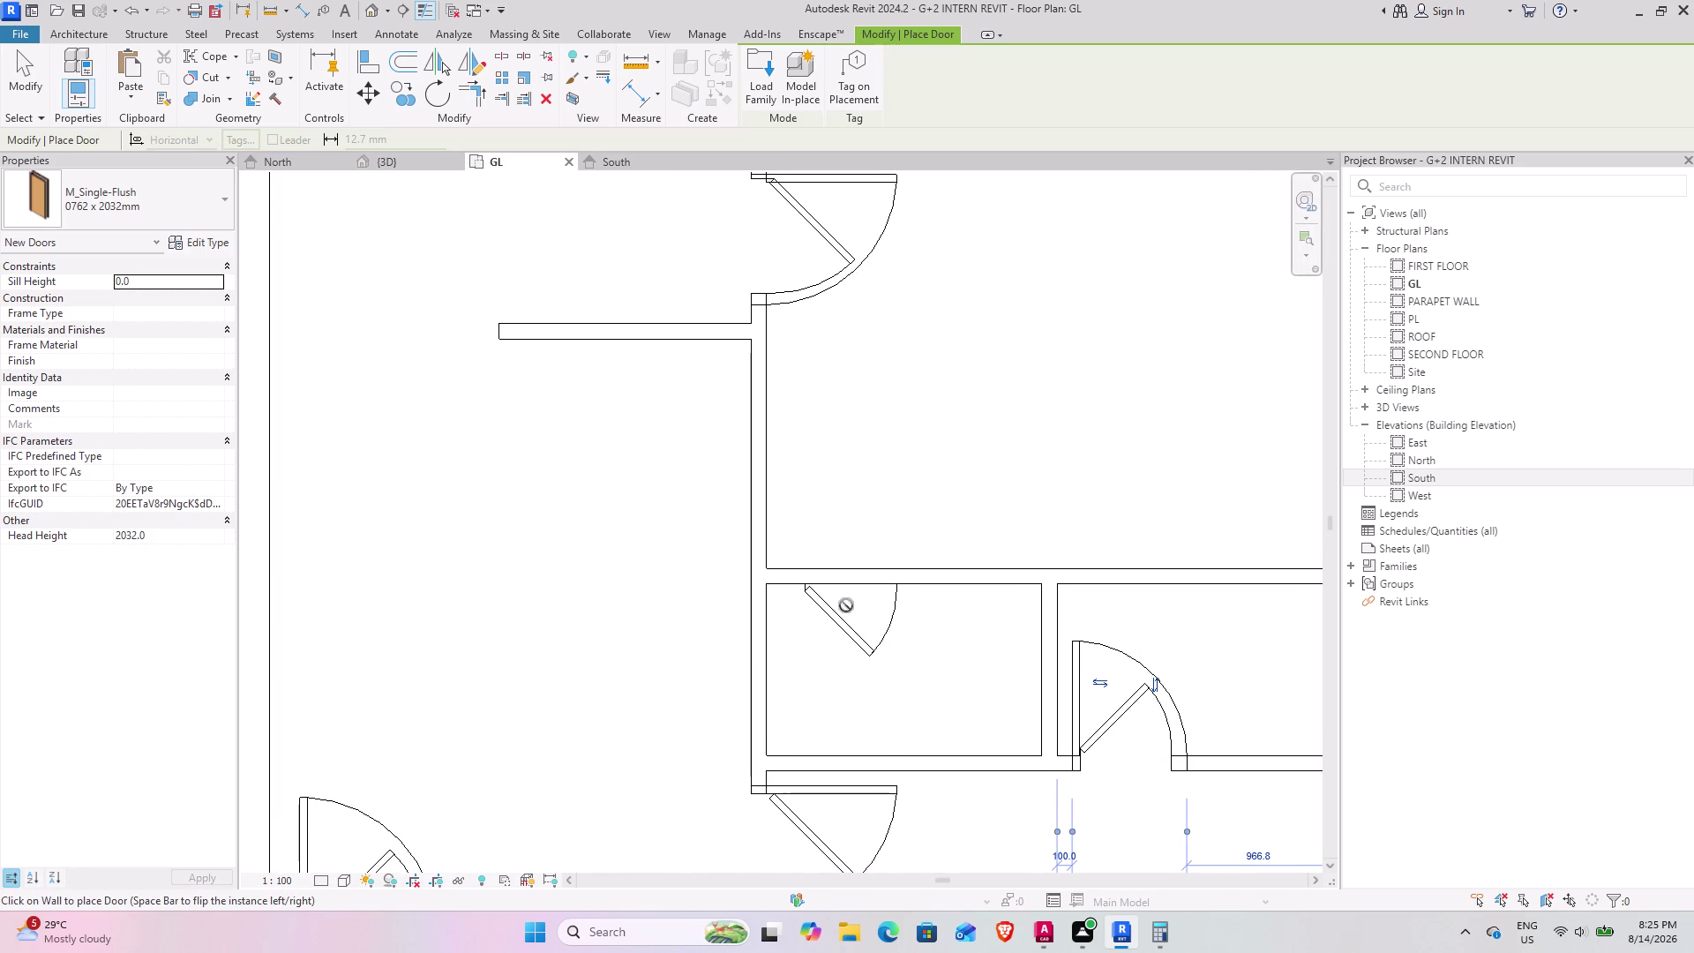
key(space)
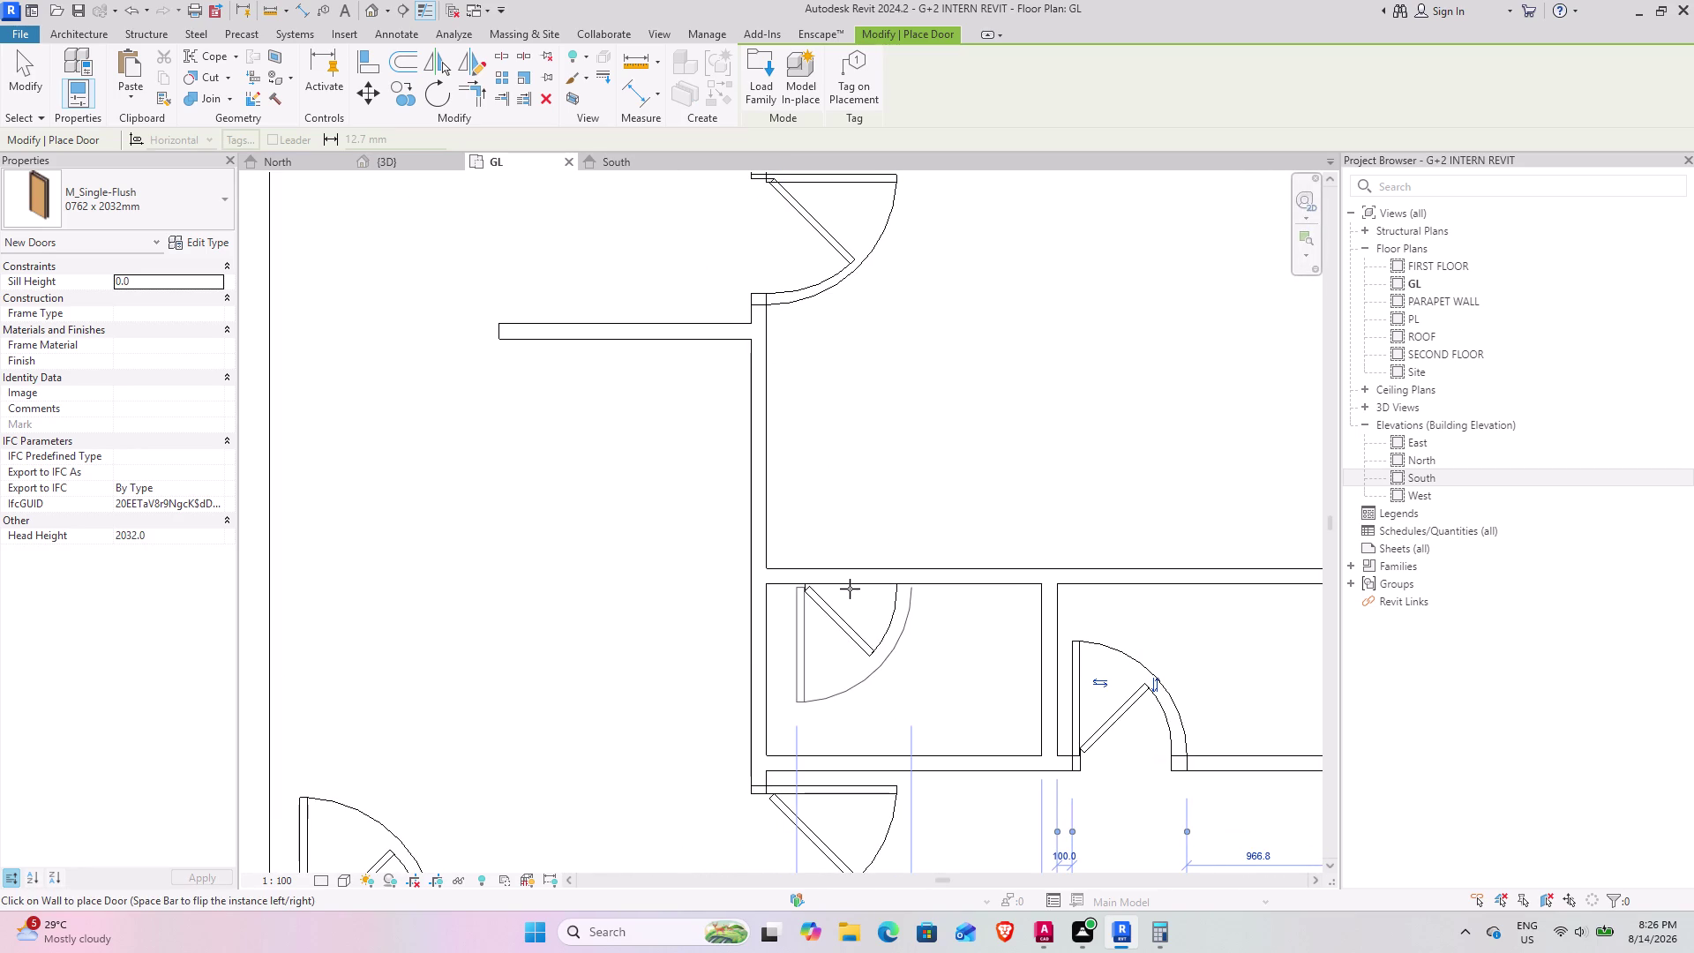
click(849, 589)
Pan to show the whole ground floor, finish door placement, and switch to the 3D view.
middle_drag(830, 390, 864, 575)
scroll(down, 3)
scroll(down, 3)
middle_drag(783, 592, 745, 413)
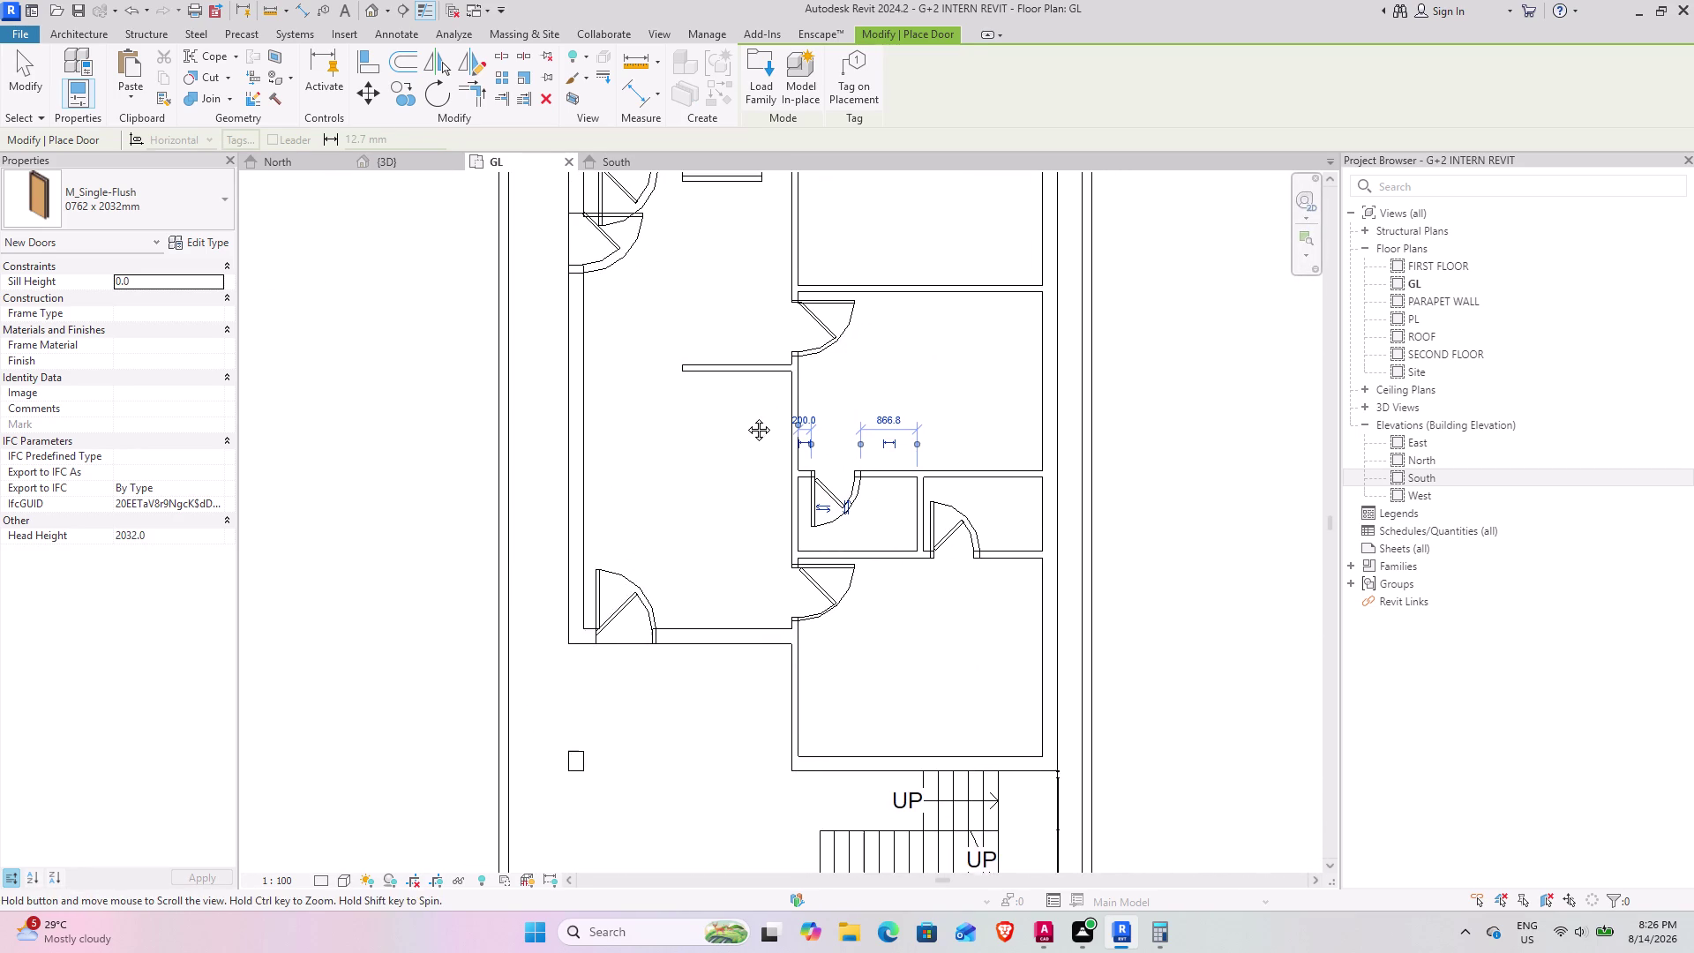
middle_drag(746, 413, 745, 418)
click(41, 88)
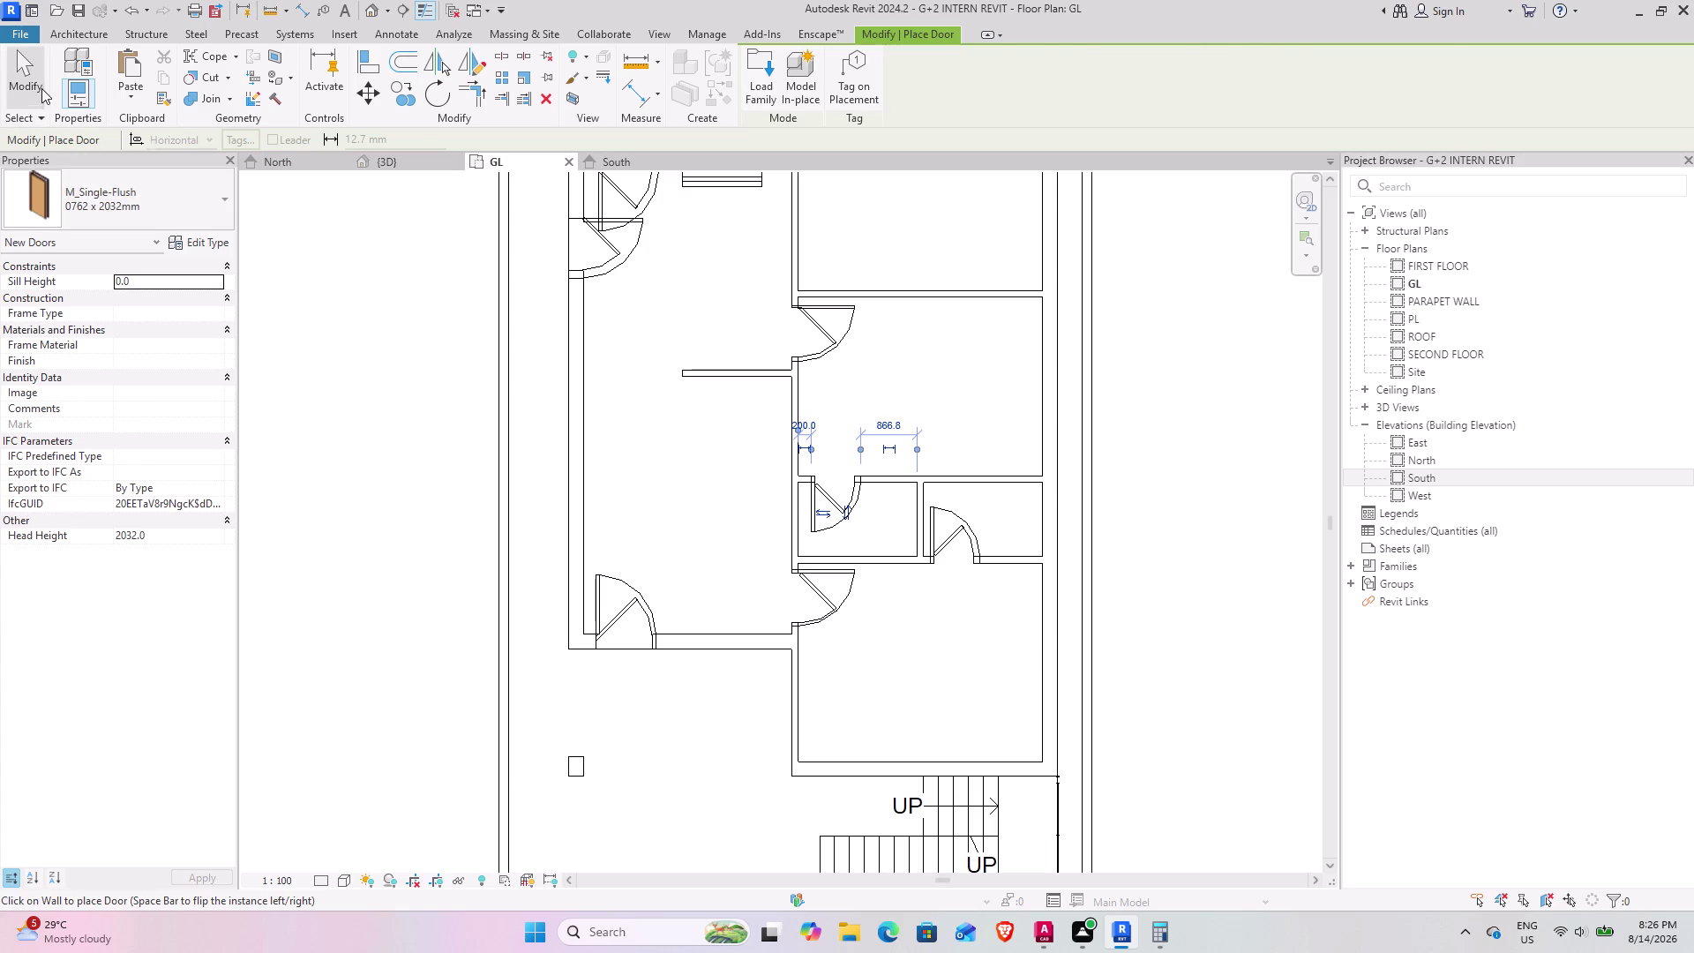
click(370, 159)
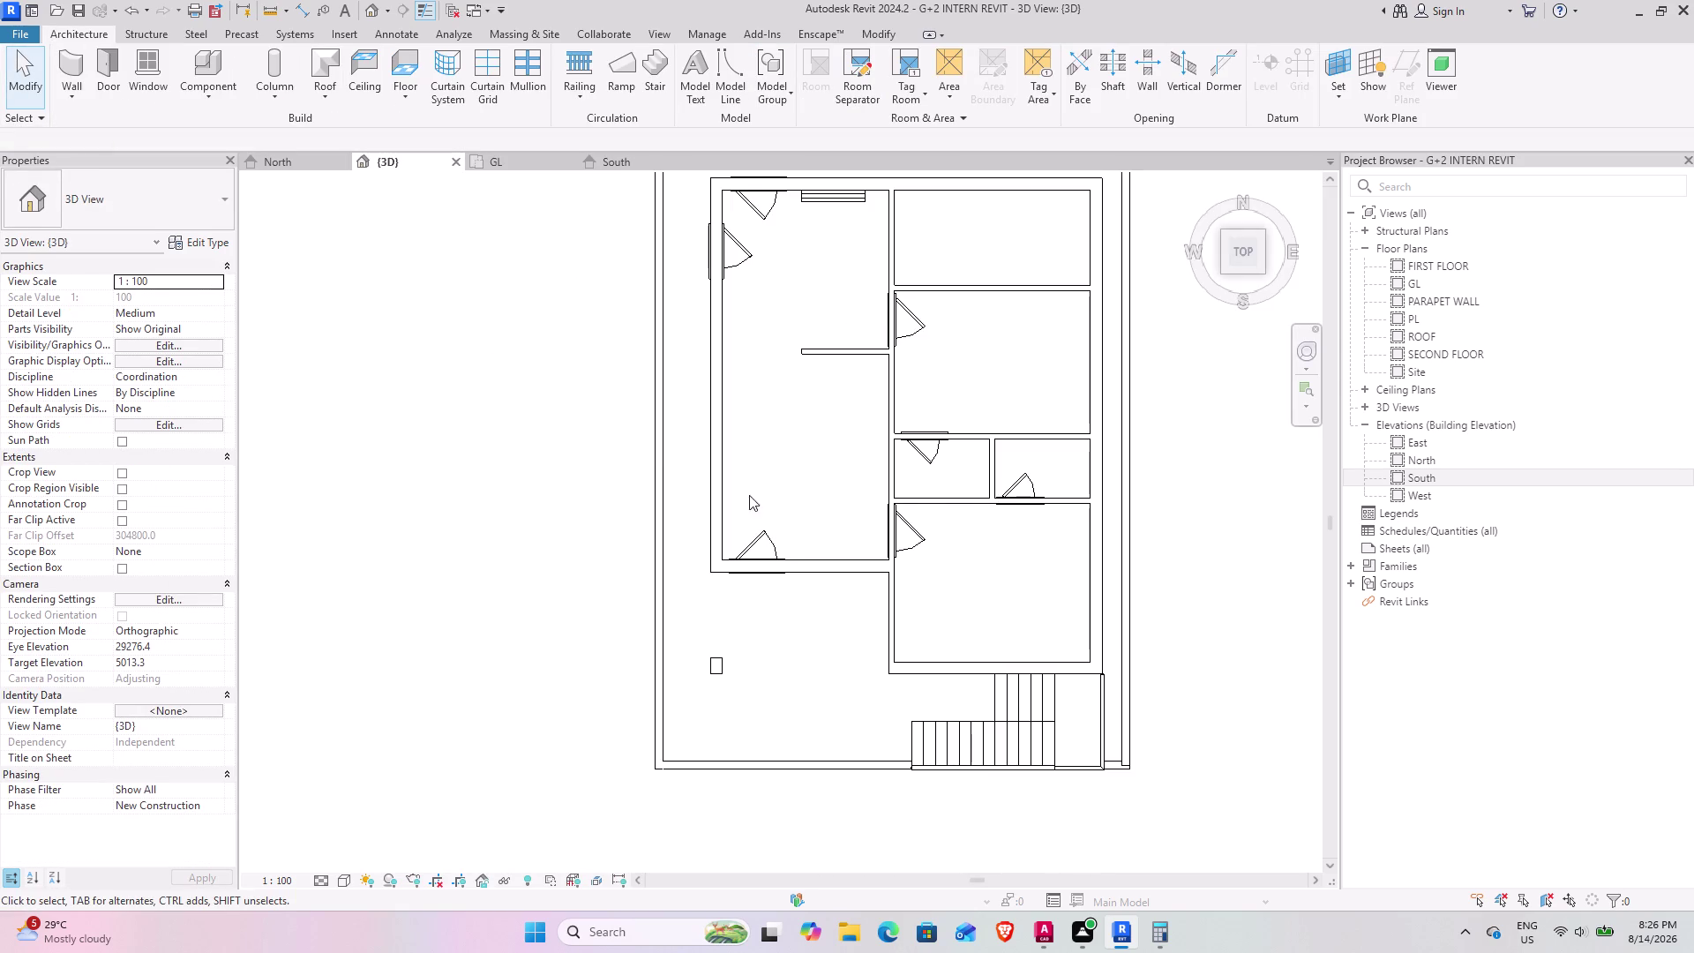
Orbit the house out of top view to inspect its walls, new doors and rooms.
scroll(down, 3)
middle_drag(699, 549, 719, 350)
middle_drag(718, 630, 717, 614)
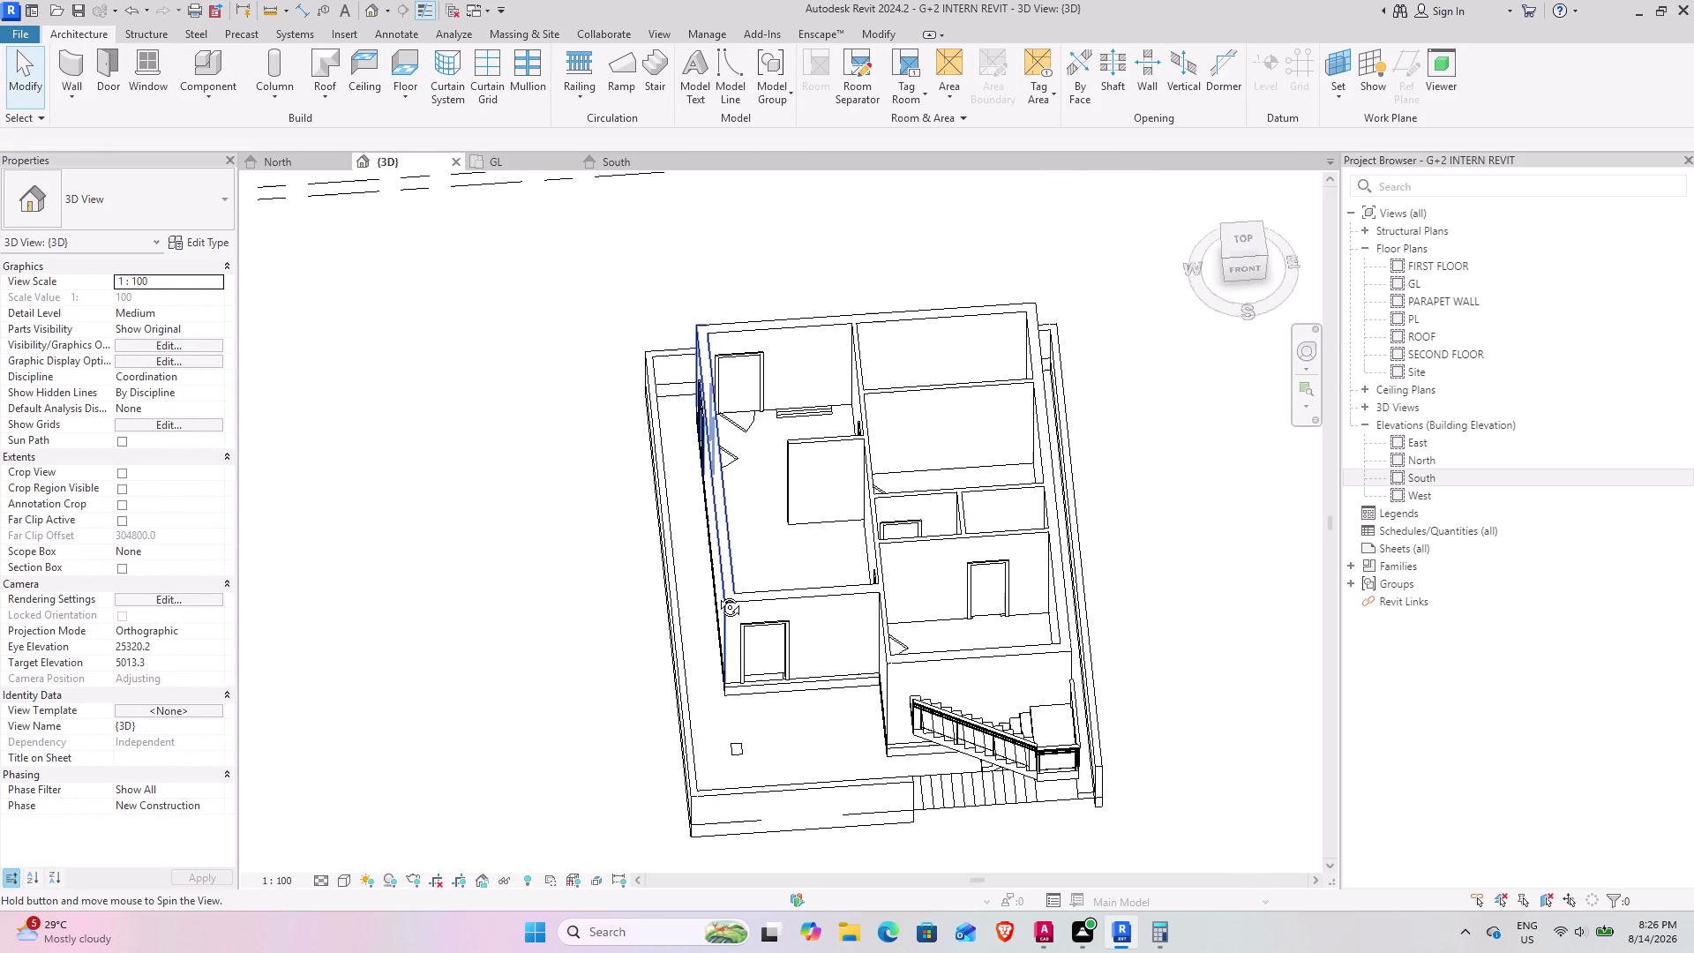
middle_drag(716, 614, 1017, 460)
middle_drag(884, 628, 632, 703)
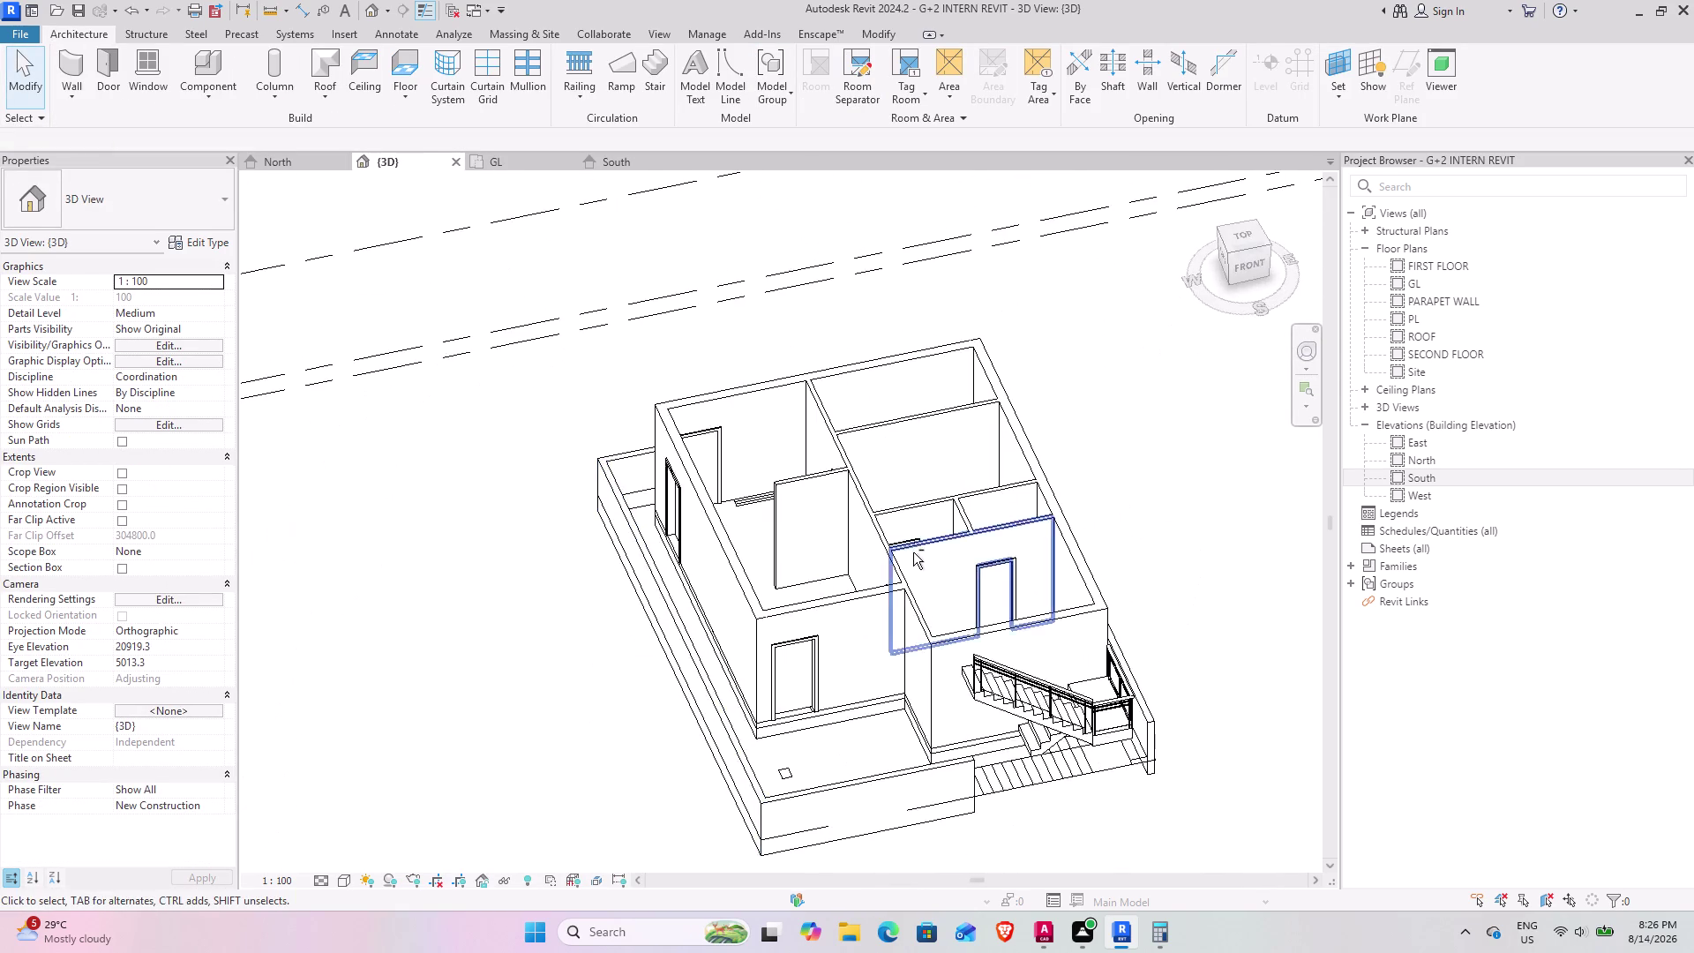
middle_drag(904, 552, 998, 503)
middle_drag(964, 585, 913, 719)
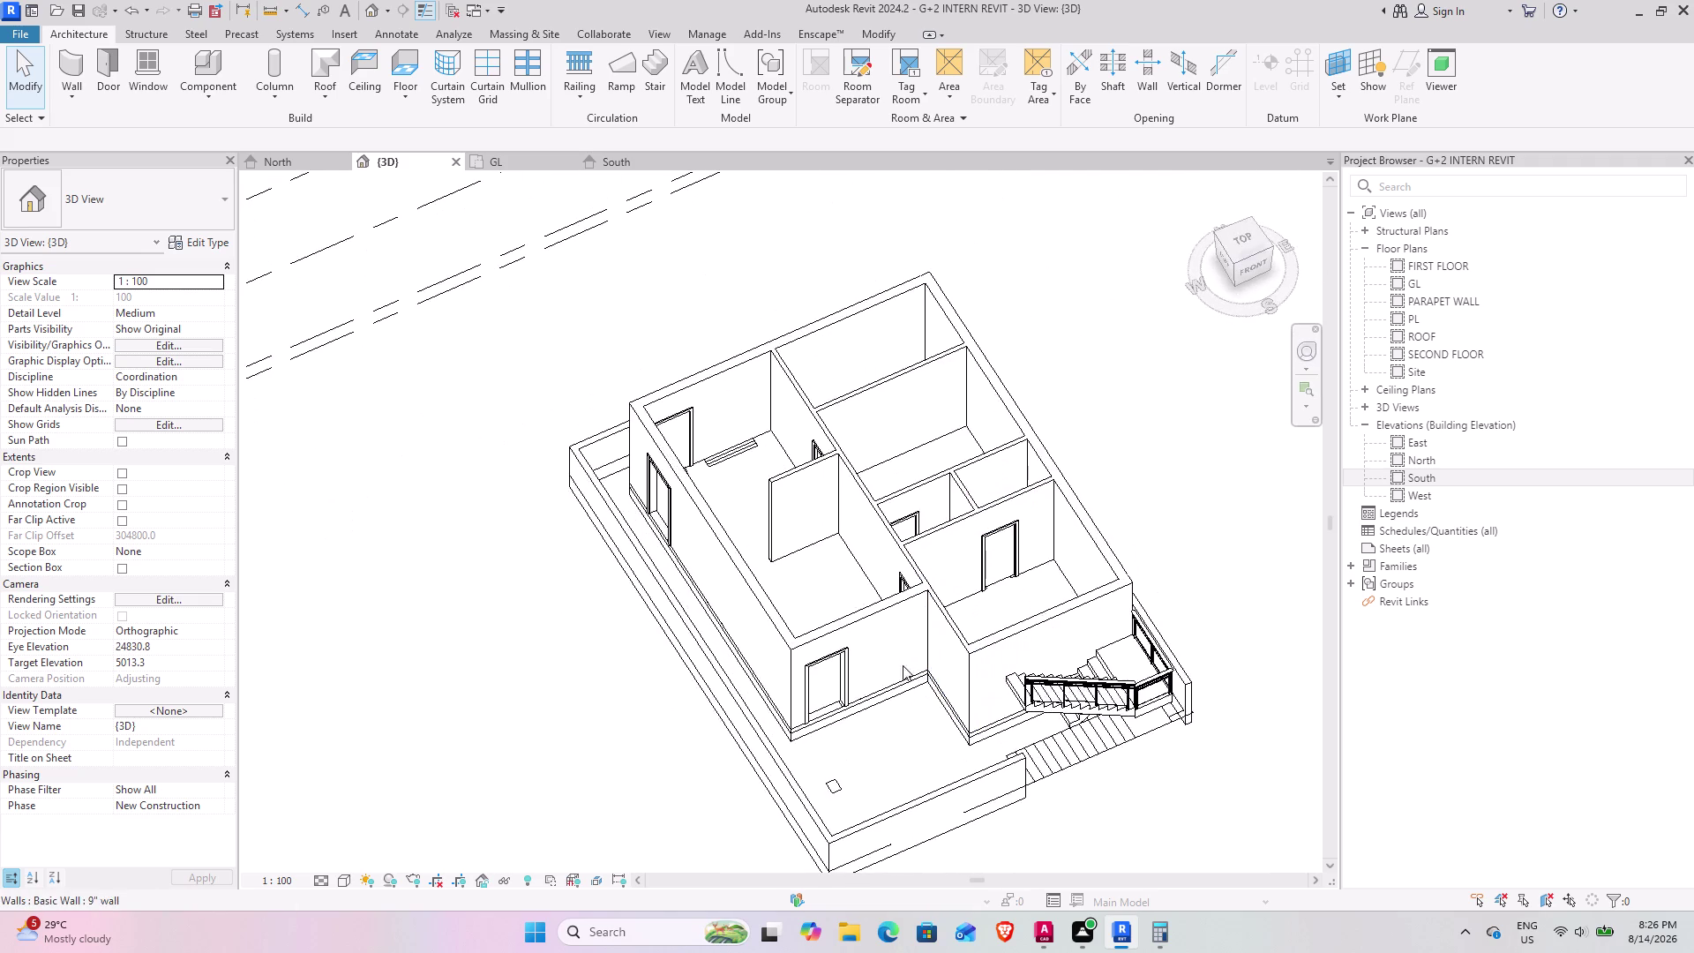
middle_drag(861, 634, 650, 600)
middle_drag(968, 654, 1175, 749)
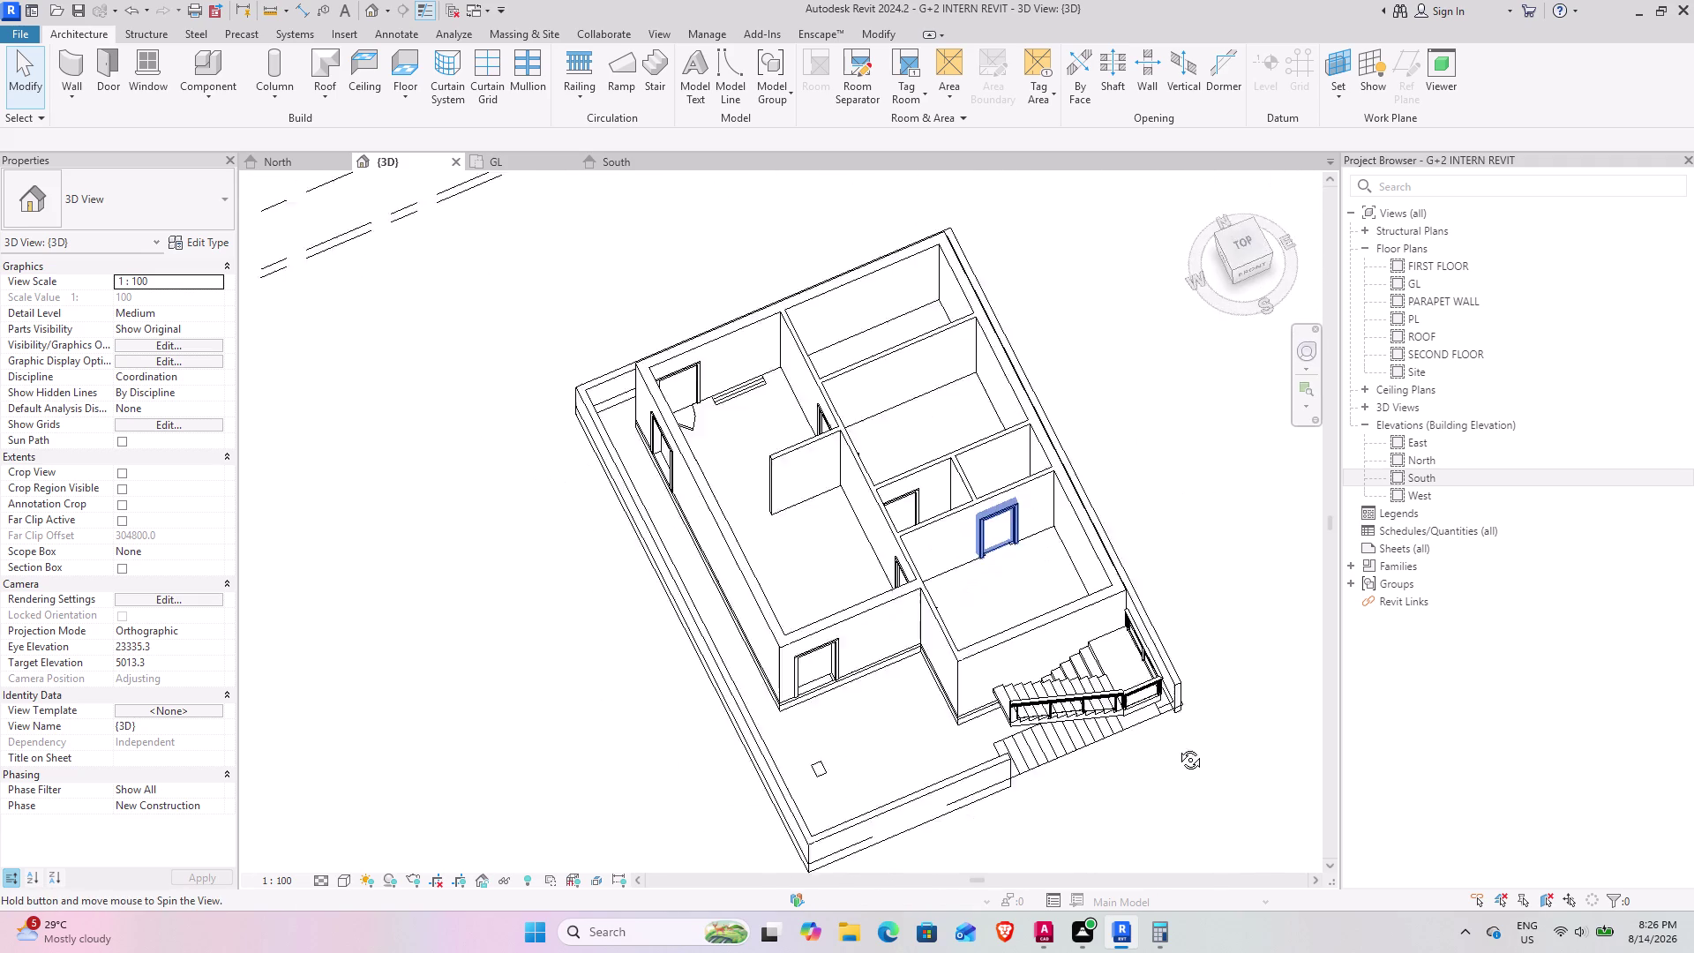
middle_drag(1176, 749, 1187, 653)
middle_drag(1089, 645, 831, 513)
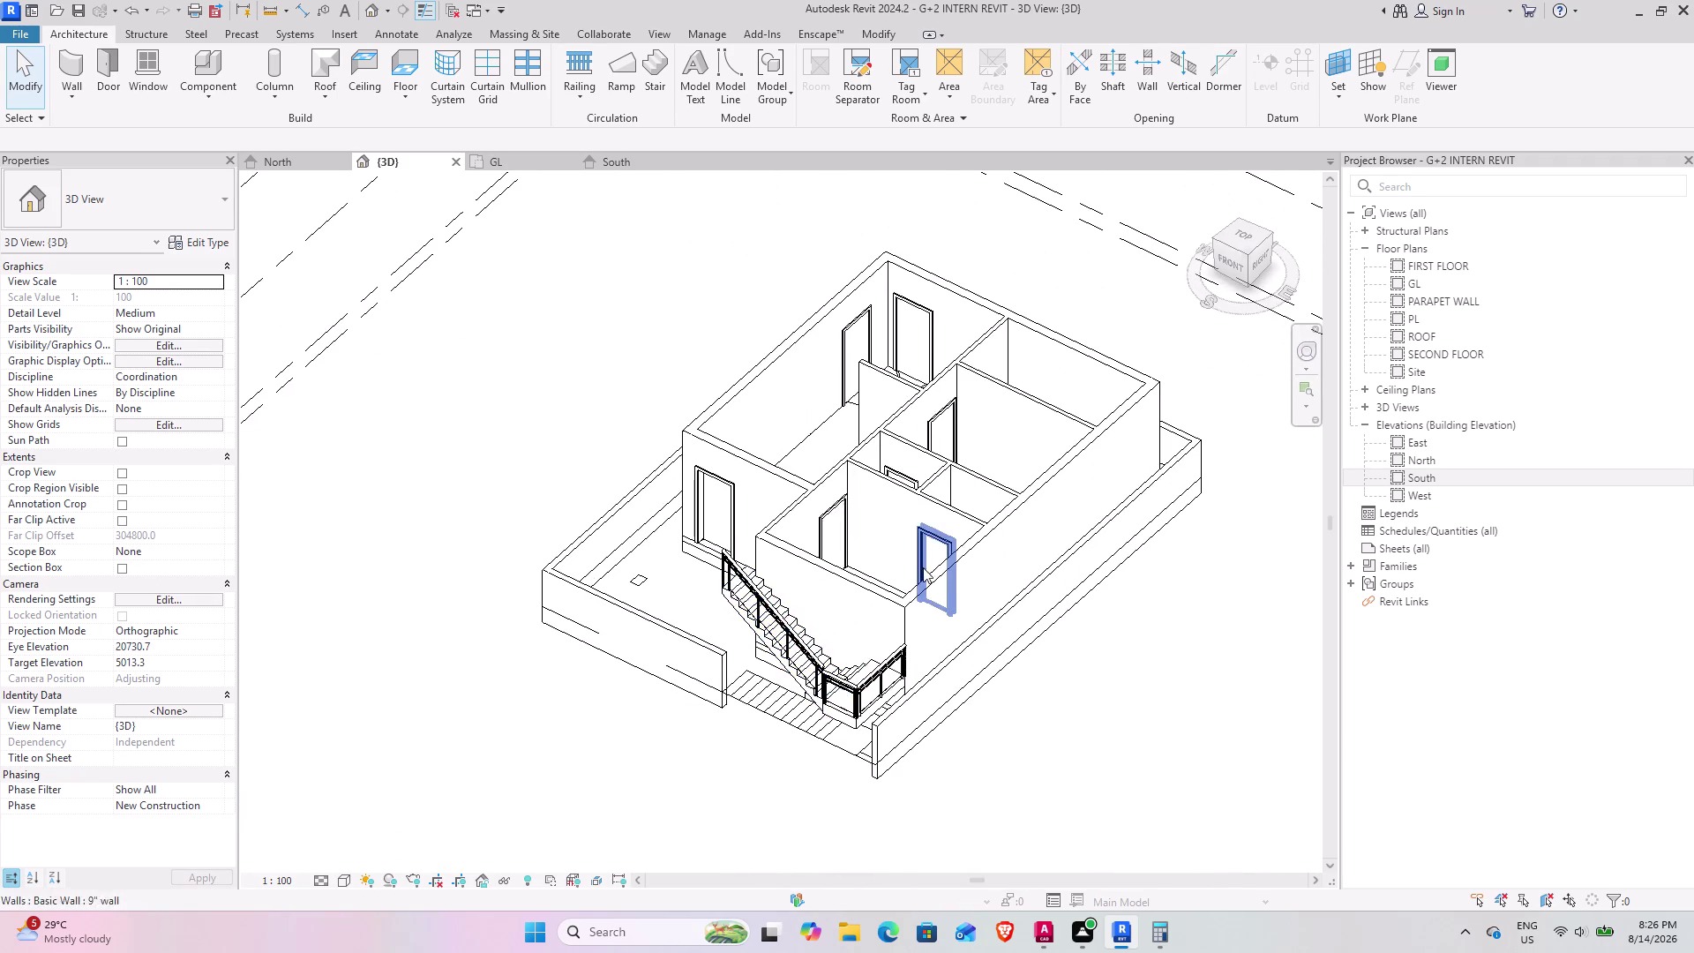
Orbit in on the lower flight and select the 19-riser cast-in-place stair.
scroll(up, 3)
middle_drag(764, 643, 892, 456)
scroll(up, 3)
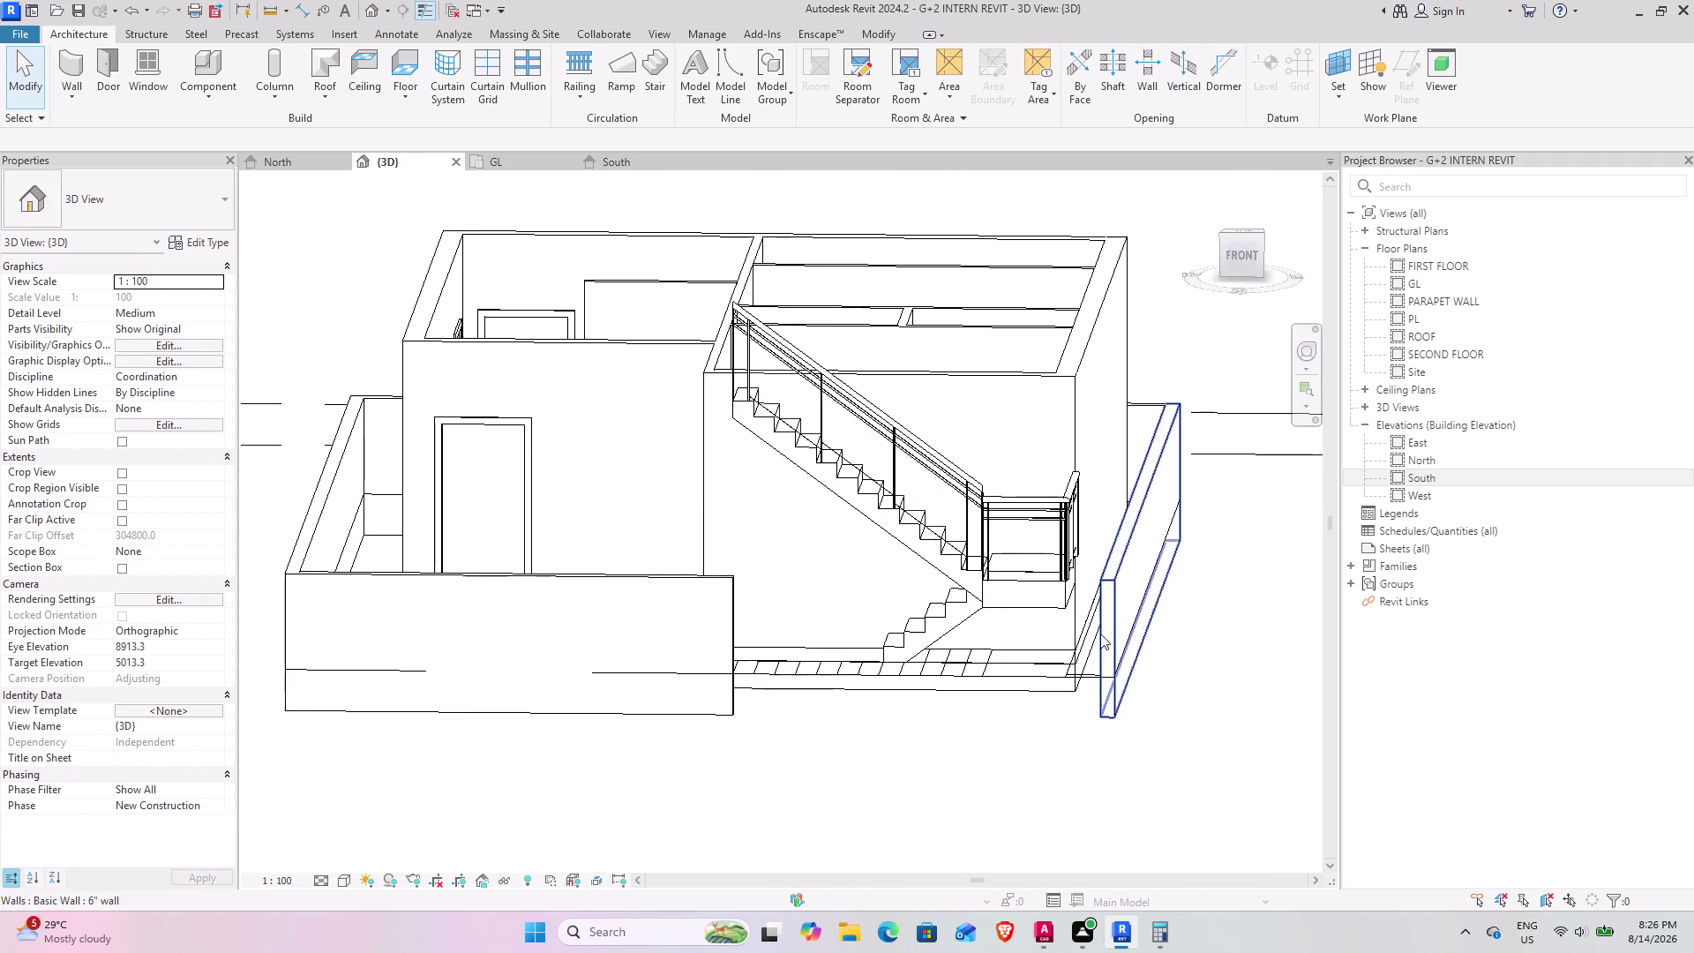
middle_drag(1067, 632, 929, 705)
middle_drag(775, 723, 1023, 666)
middle_drag(1014, 670, 939, 713)
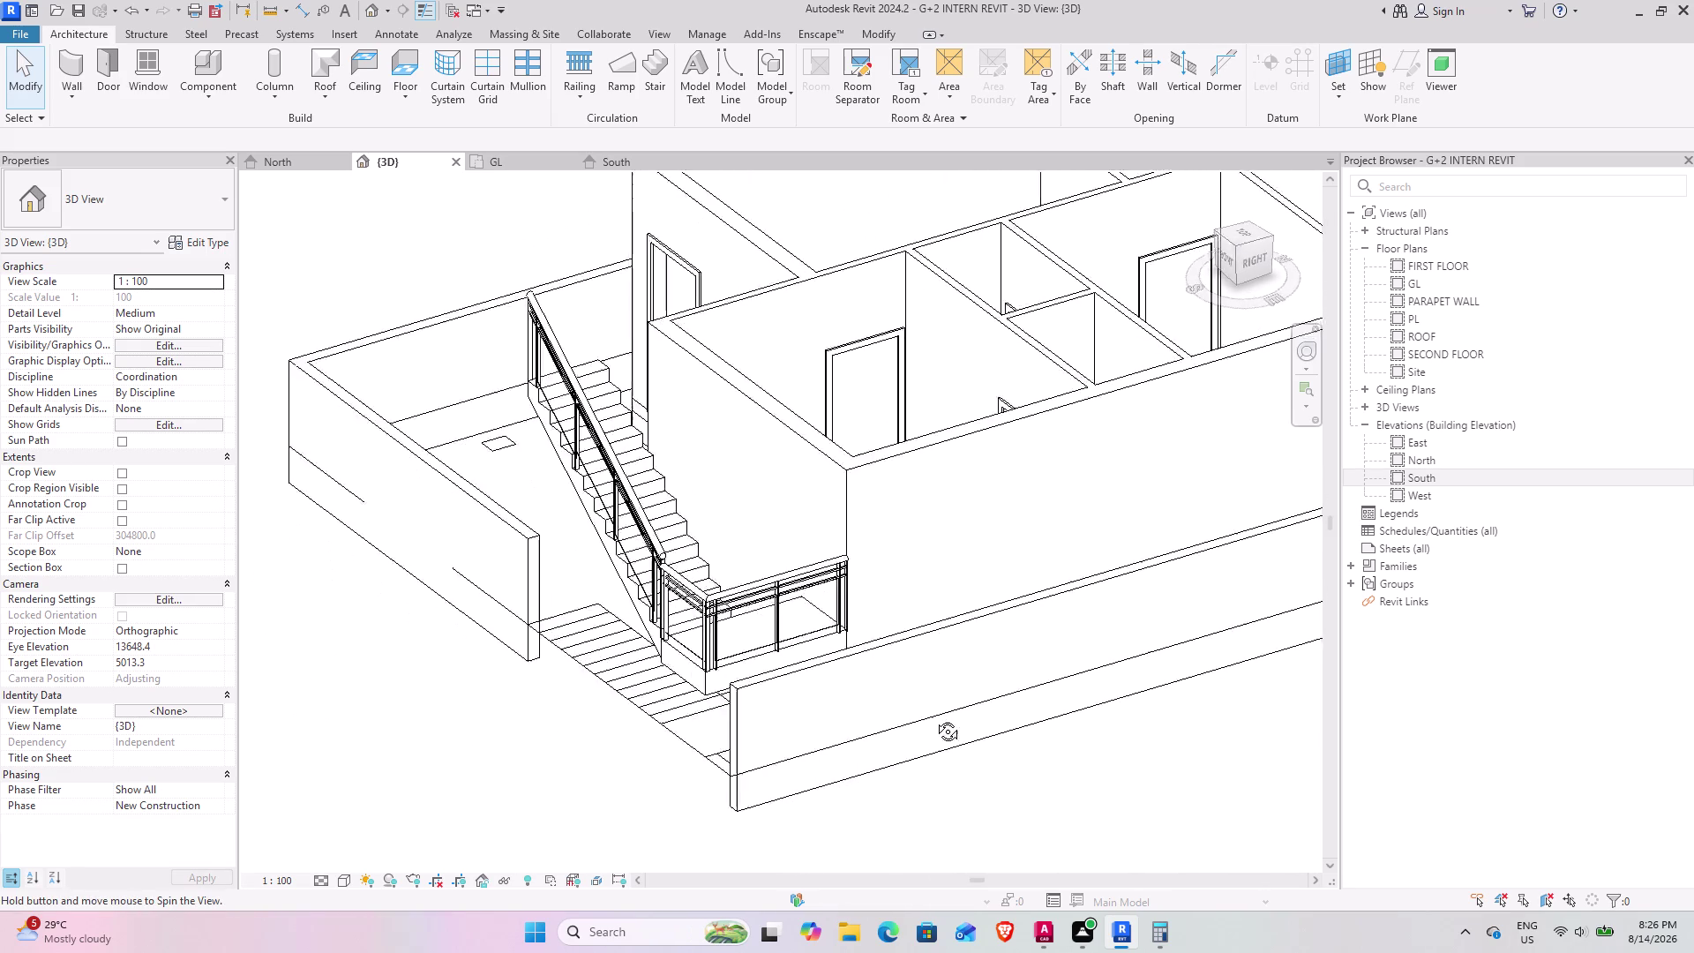
middle_drag(940, 713, 945, 757)
middle_drag(819, 721, 1112, 791)
middle_drag(1215, 709, 589, 654)
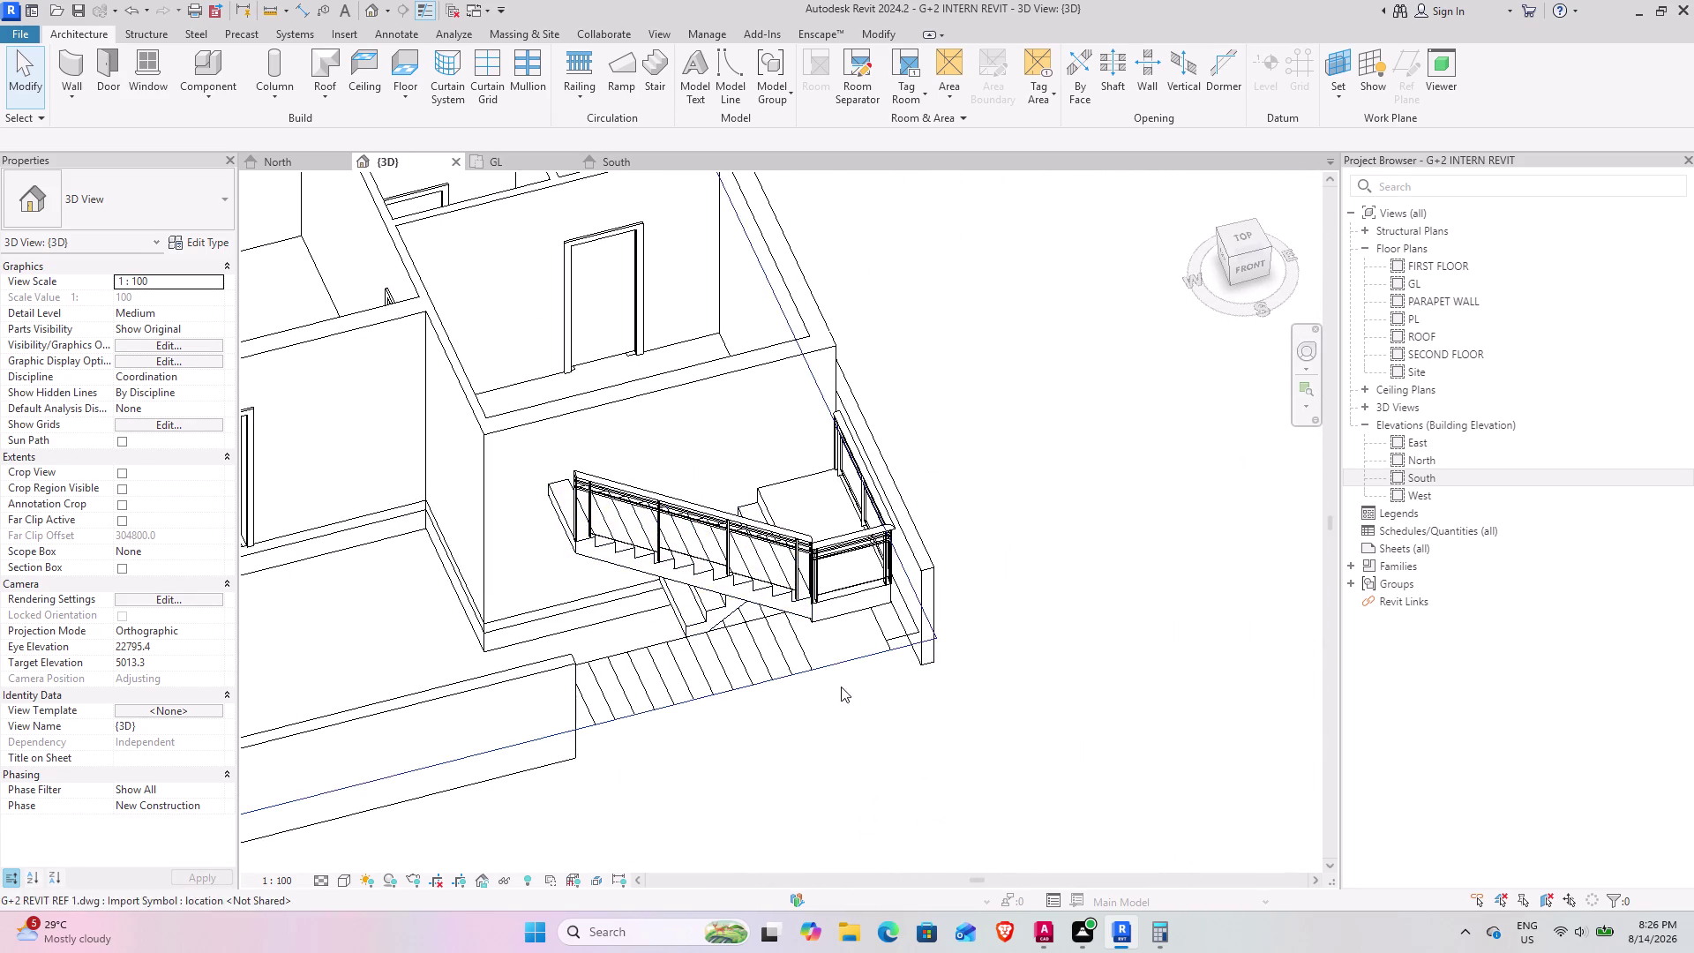
scroll(up, 3)
middle_drag(698, 663, 821, 588)
middle_drag(852, 563, 837, 573)
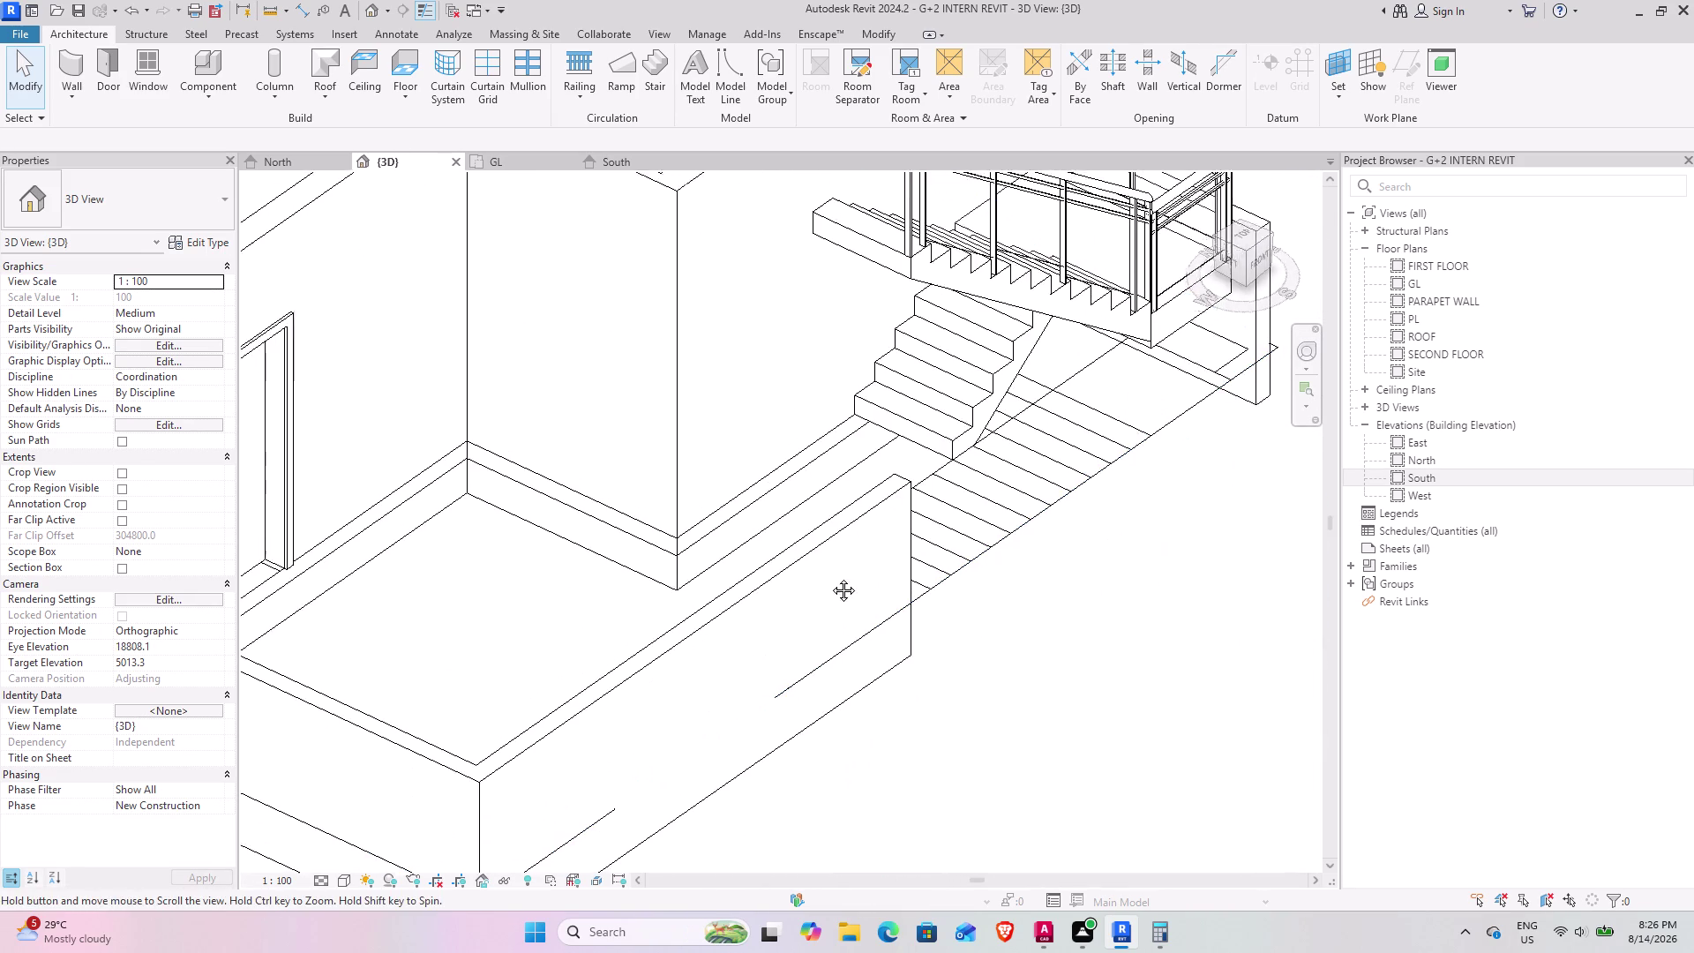
middle_drag(836, 573, 593, 725)
click(749, 546)
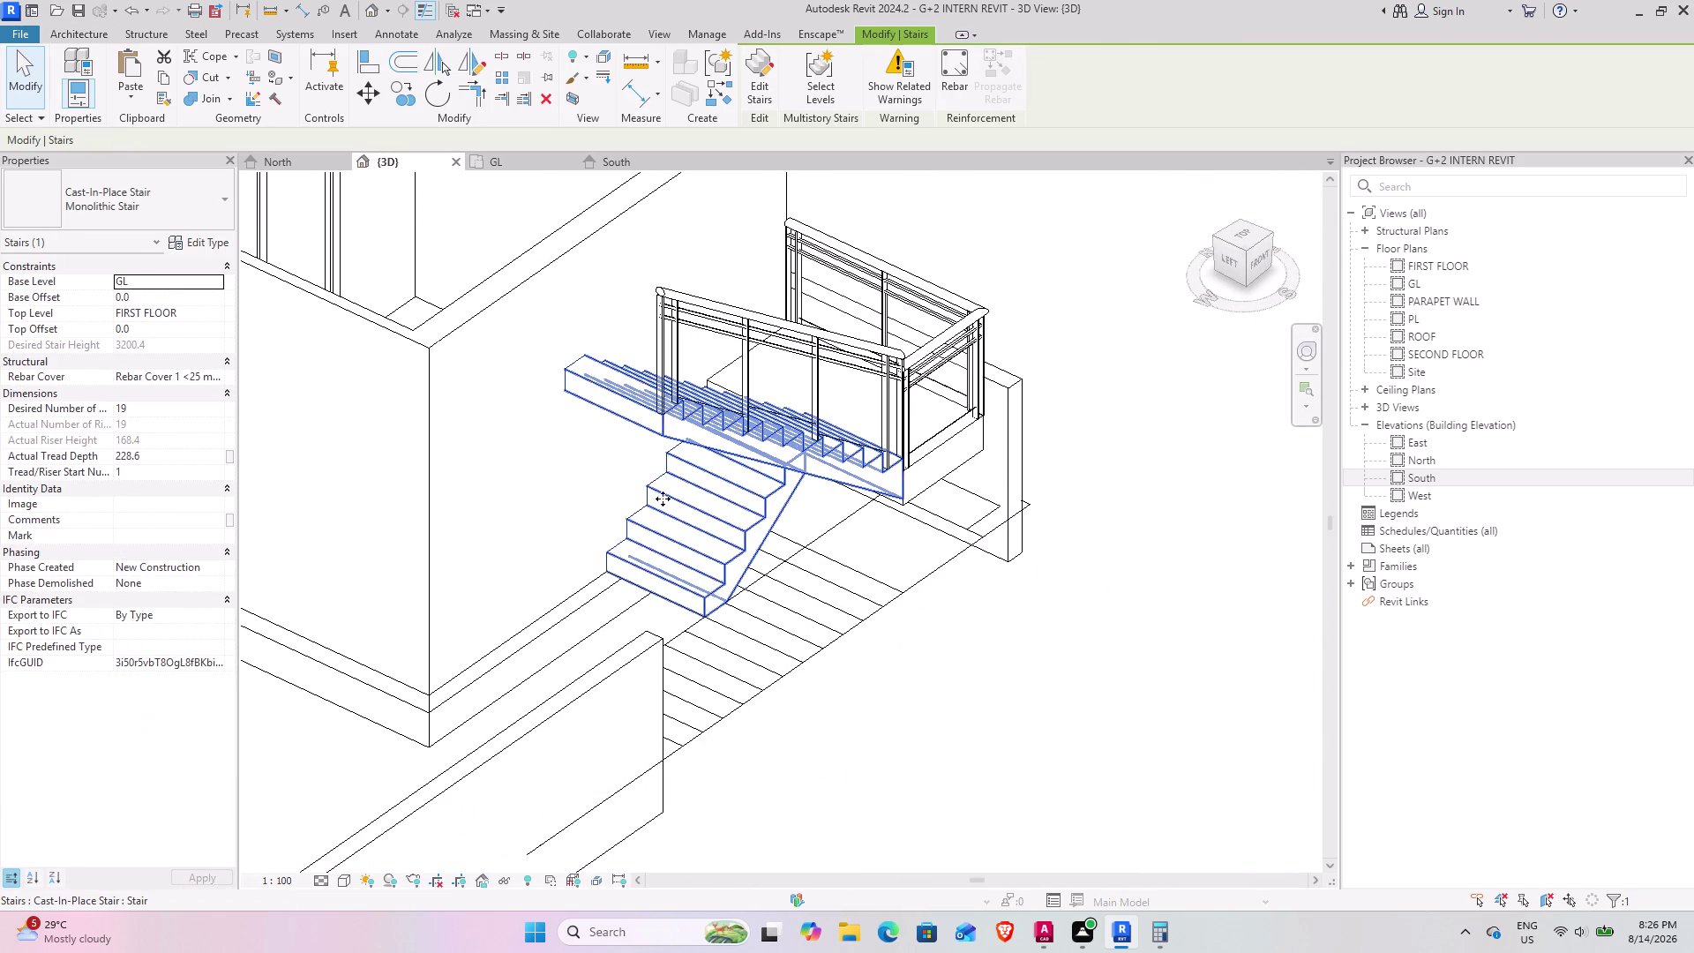
Enter Edit Stairs on the selected stair and show its Monolithic Stair type properties.
click(766, 93)
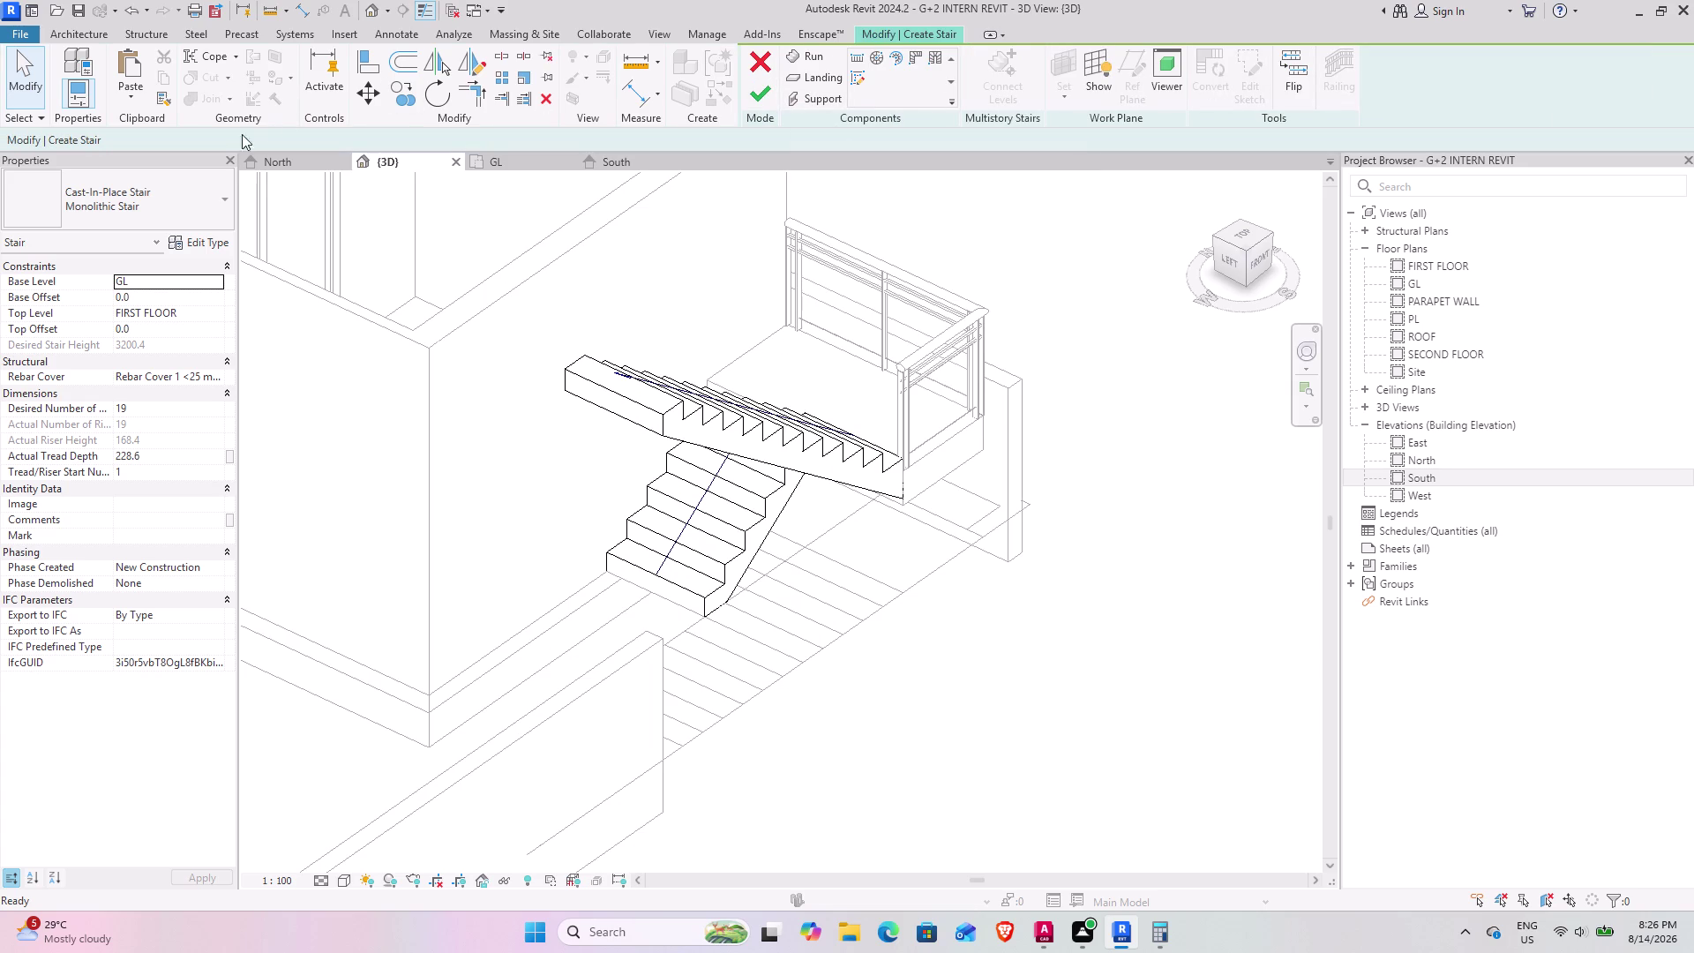
click(206, 247)
scroll(down, 3)
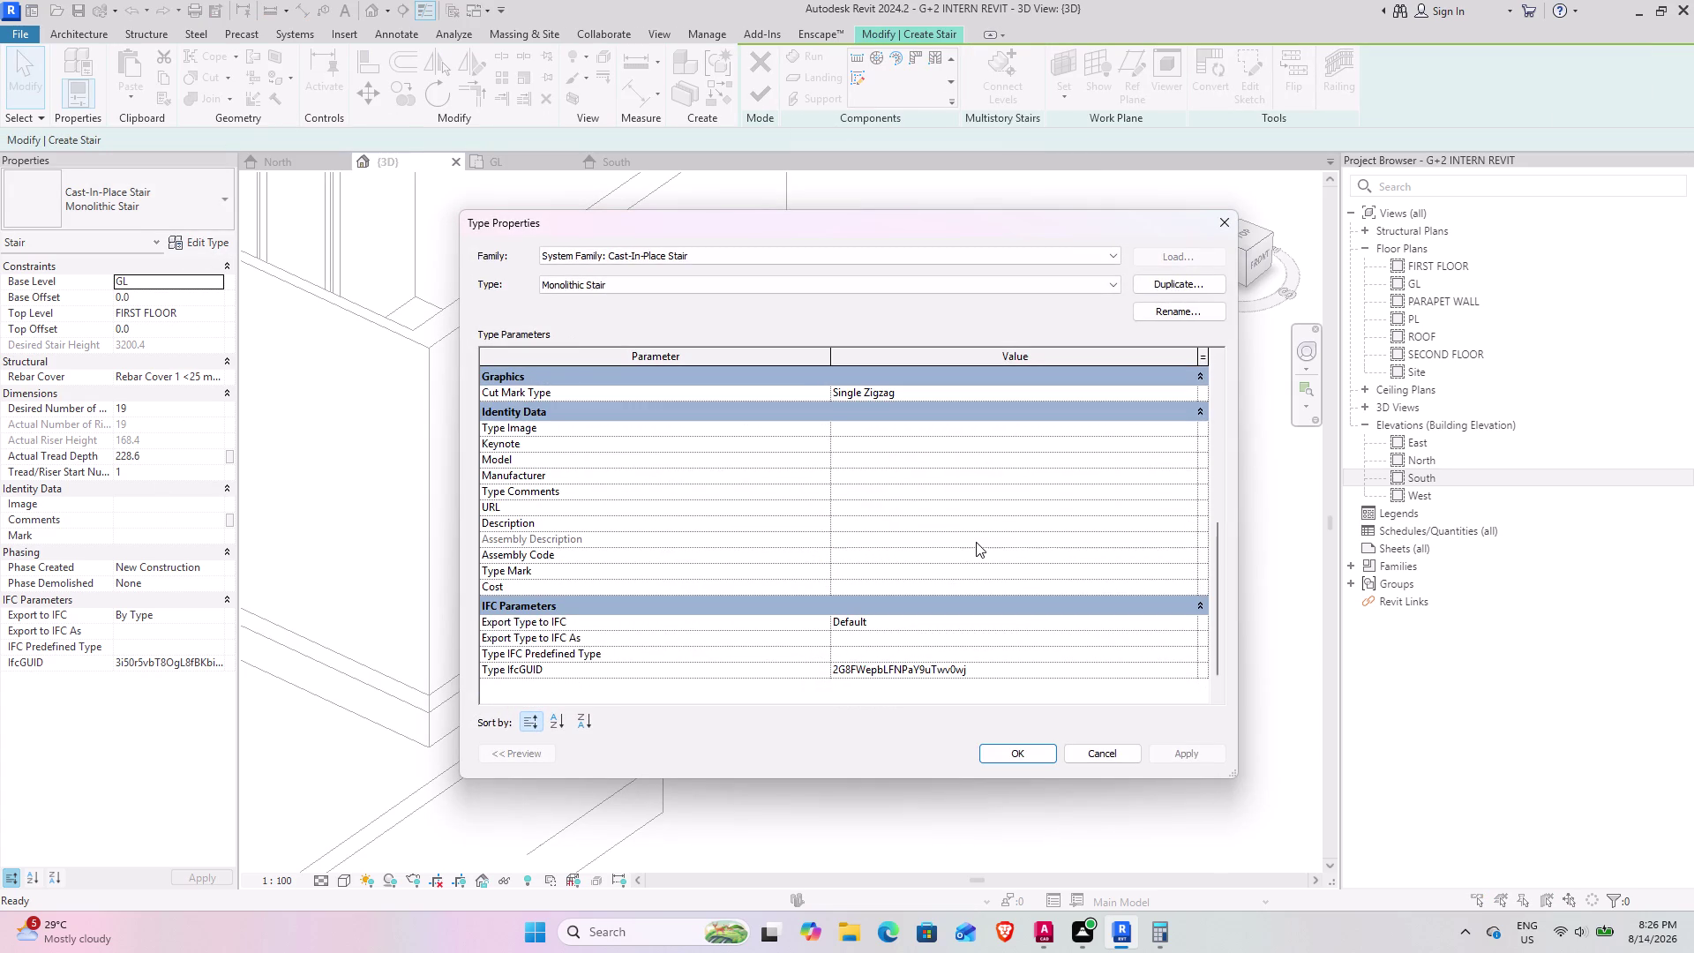
Look at the right support options in the Monolithic Stair type properties.
scroll(up, 3)
scroll(up, 3)
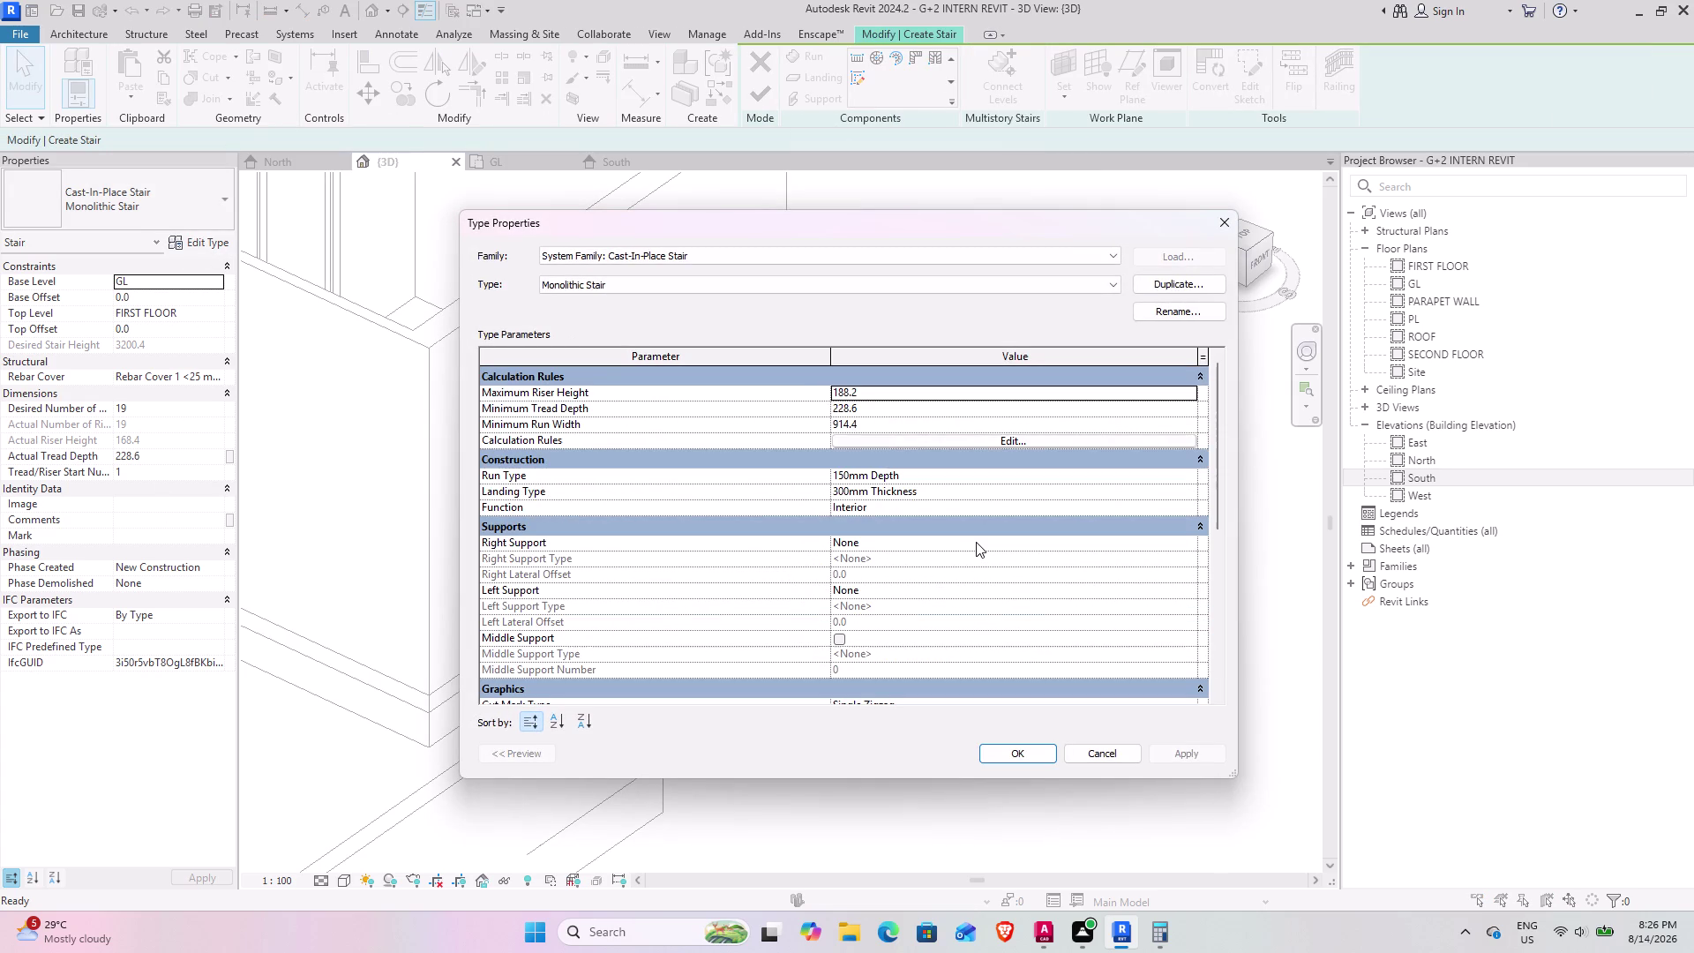
click(988, 548)
click(1187, 539)
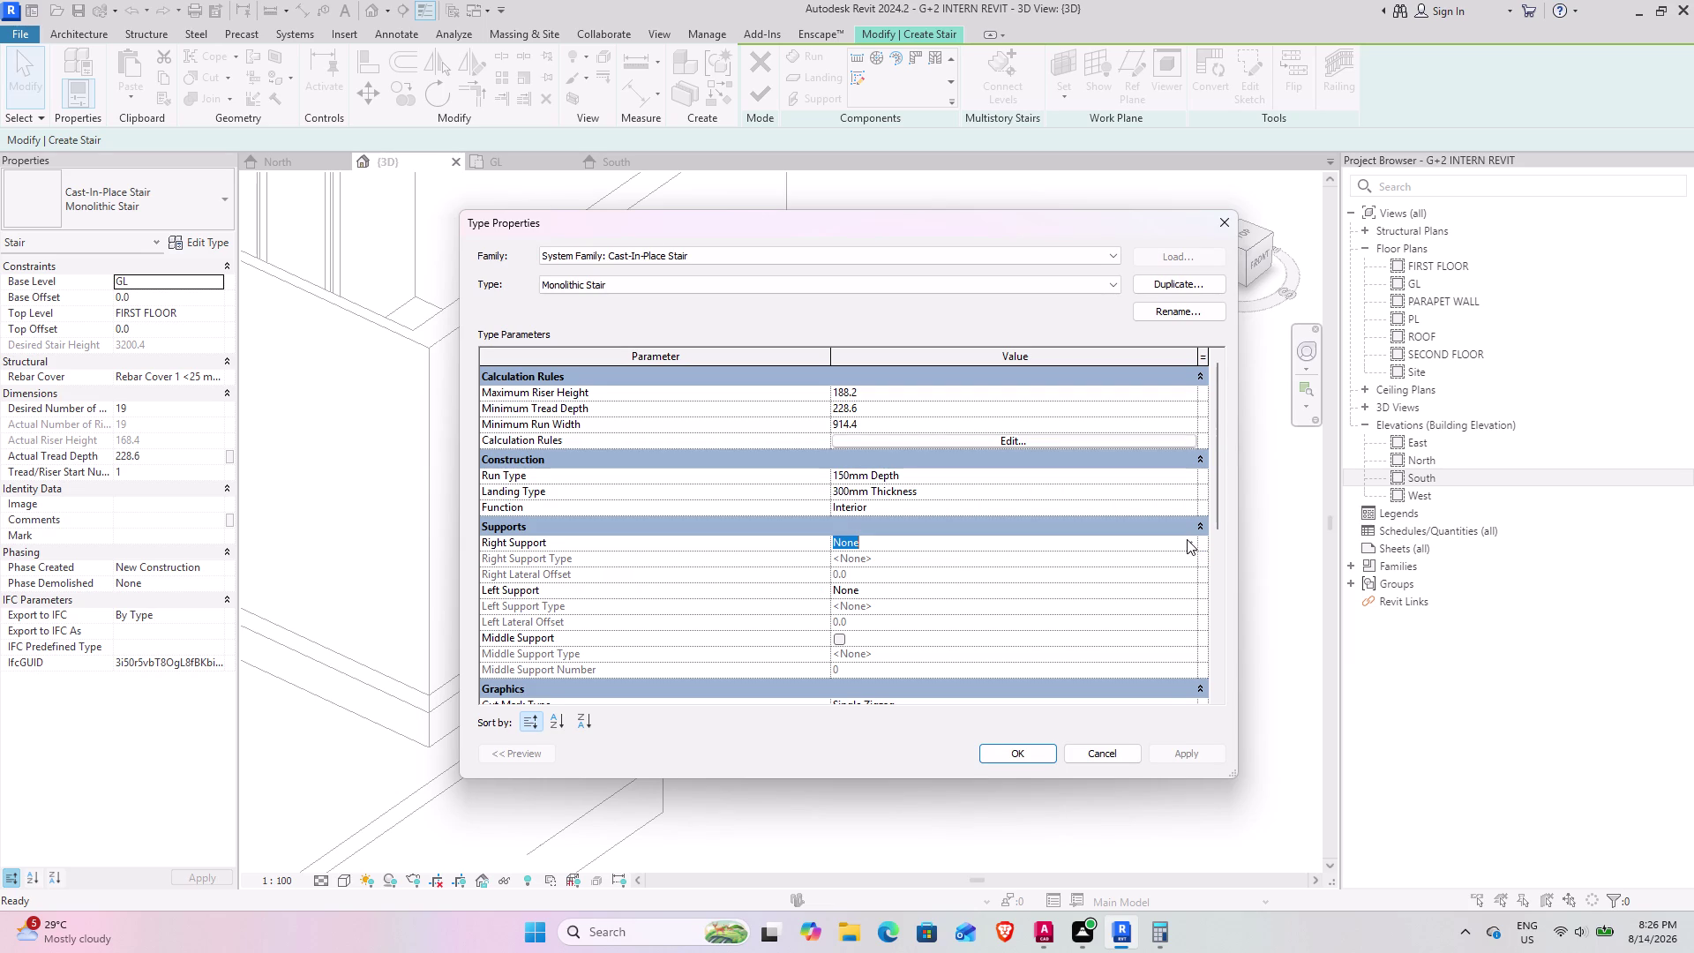
click(1186, 539)
click(940, 512)
Review the remaining type parameters, cancel without changes, and leave stair editing.
scroll(down, 3)
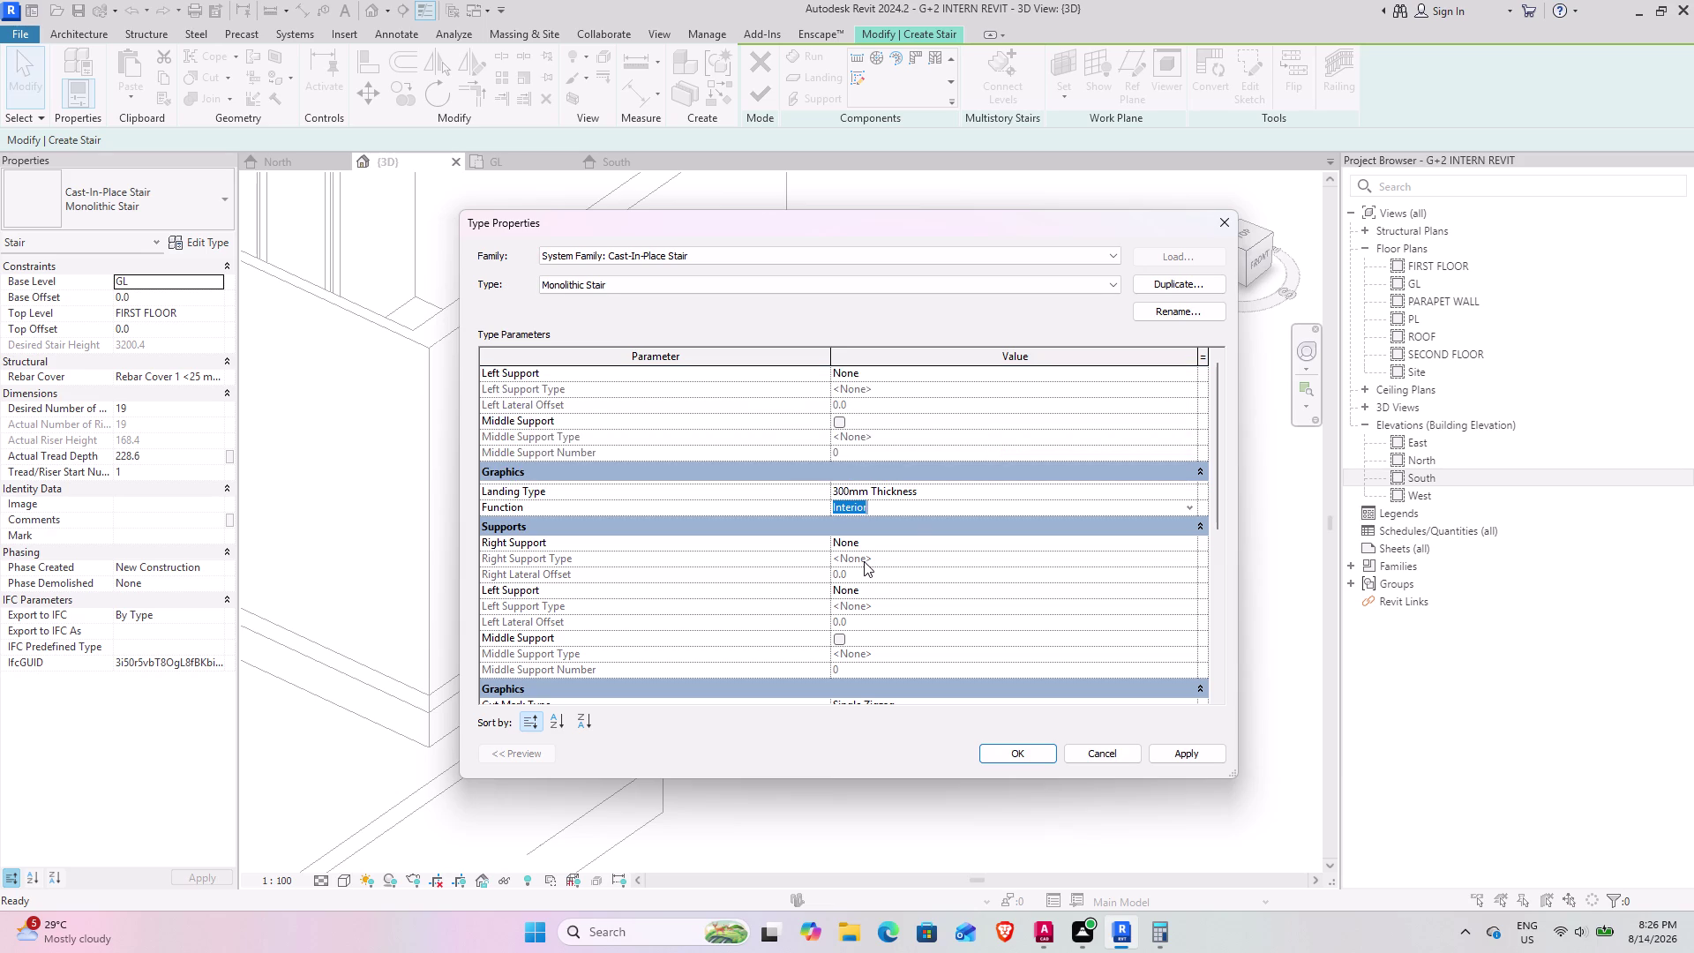
scroll(down, 3)
scroll(down, 3)
scroll(down, 3)
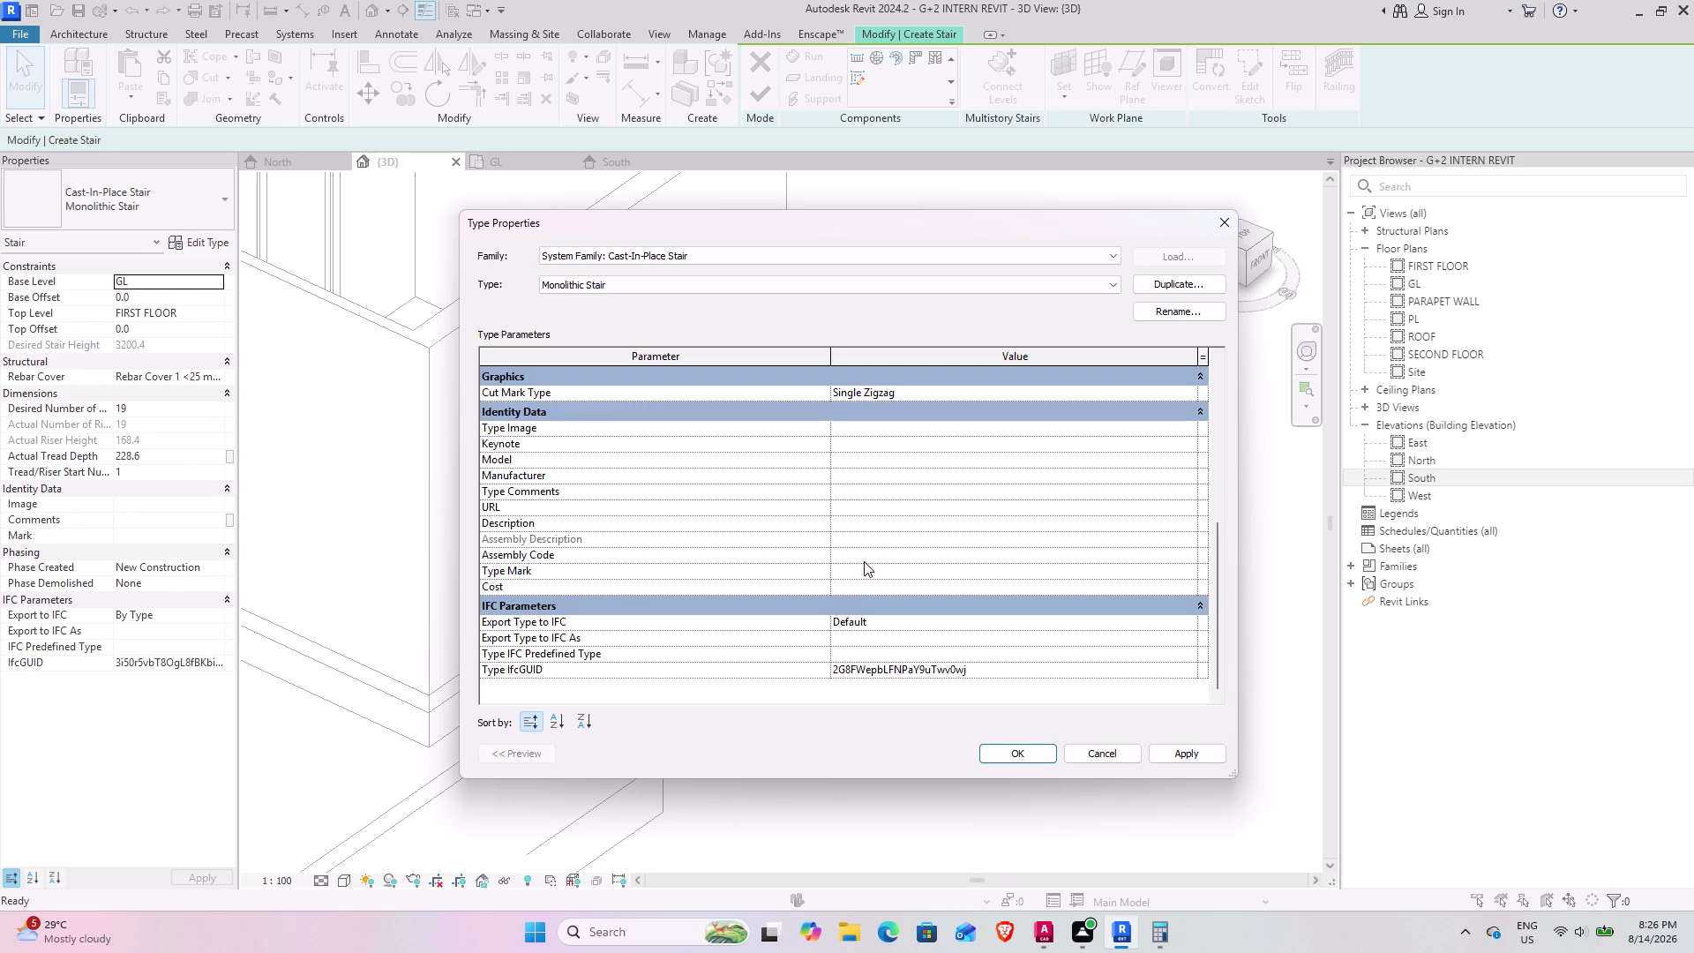
scroll(up, 3)
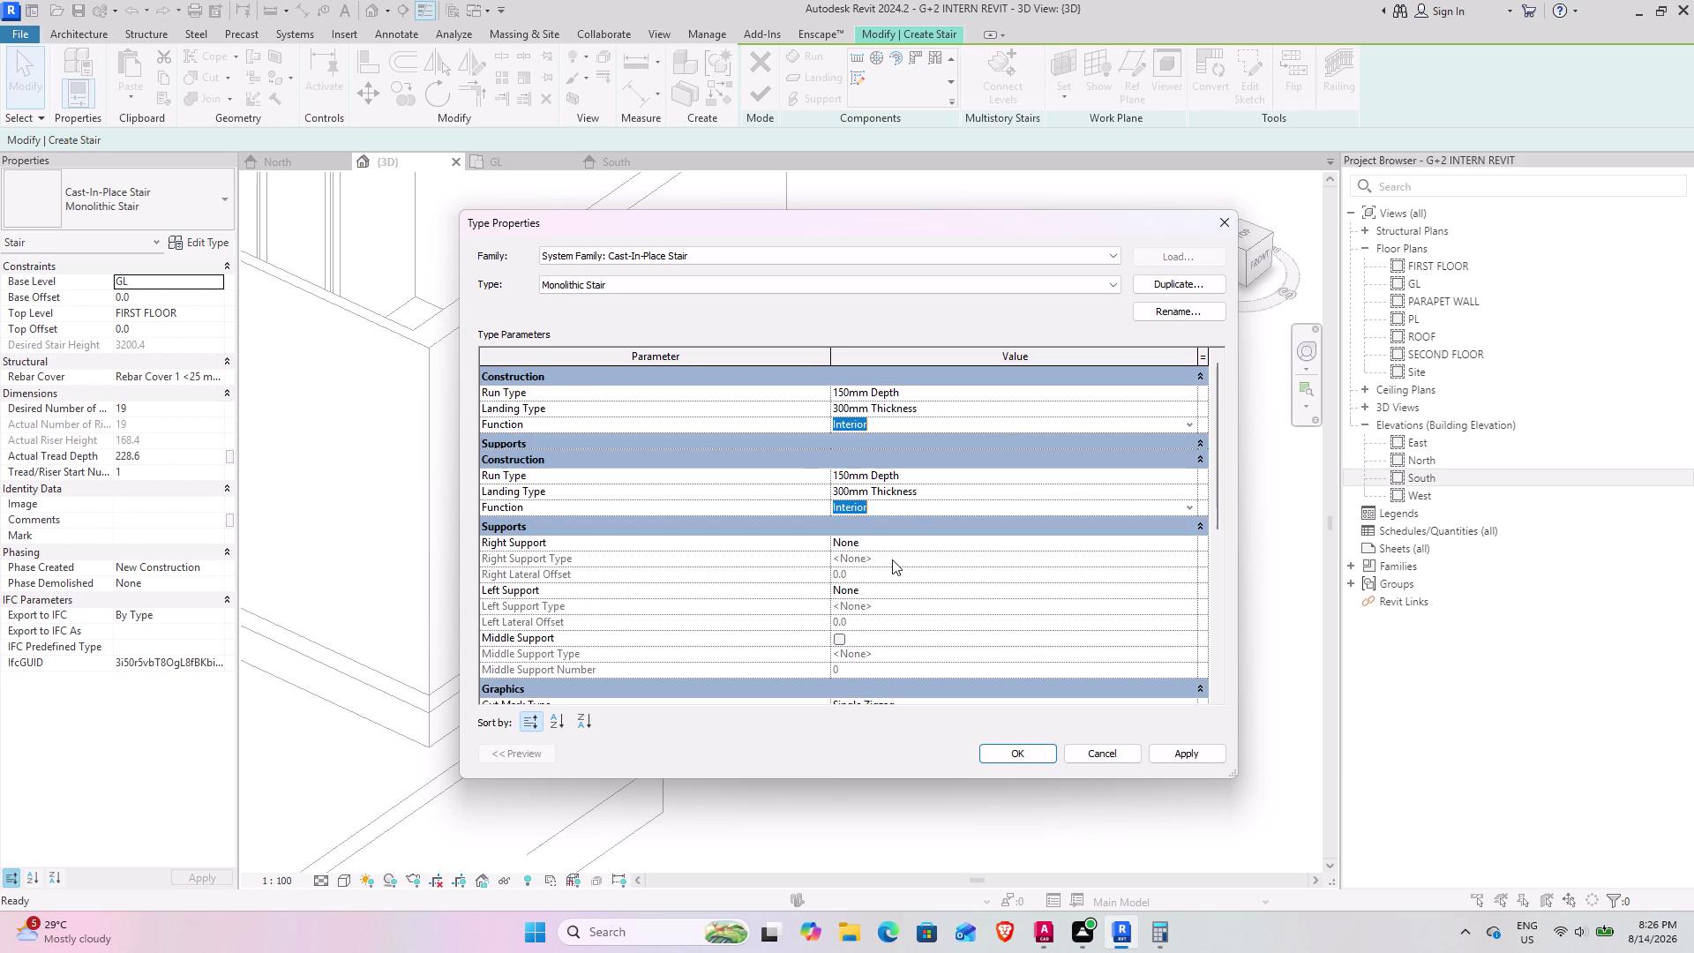
scroll(up, 3)
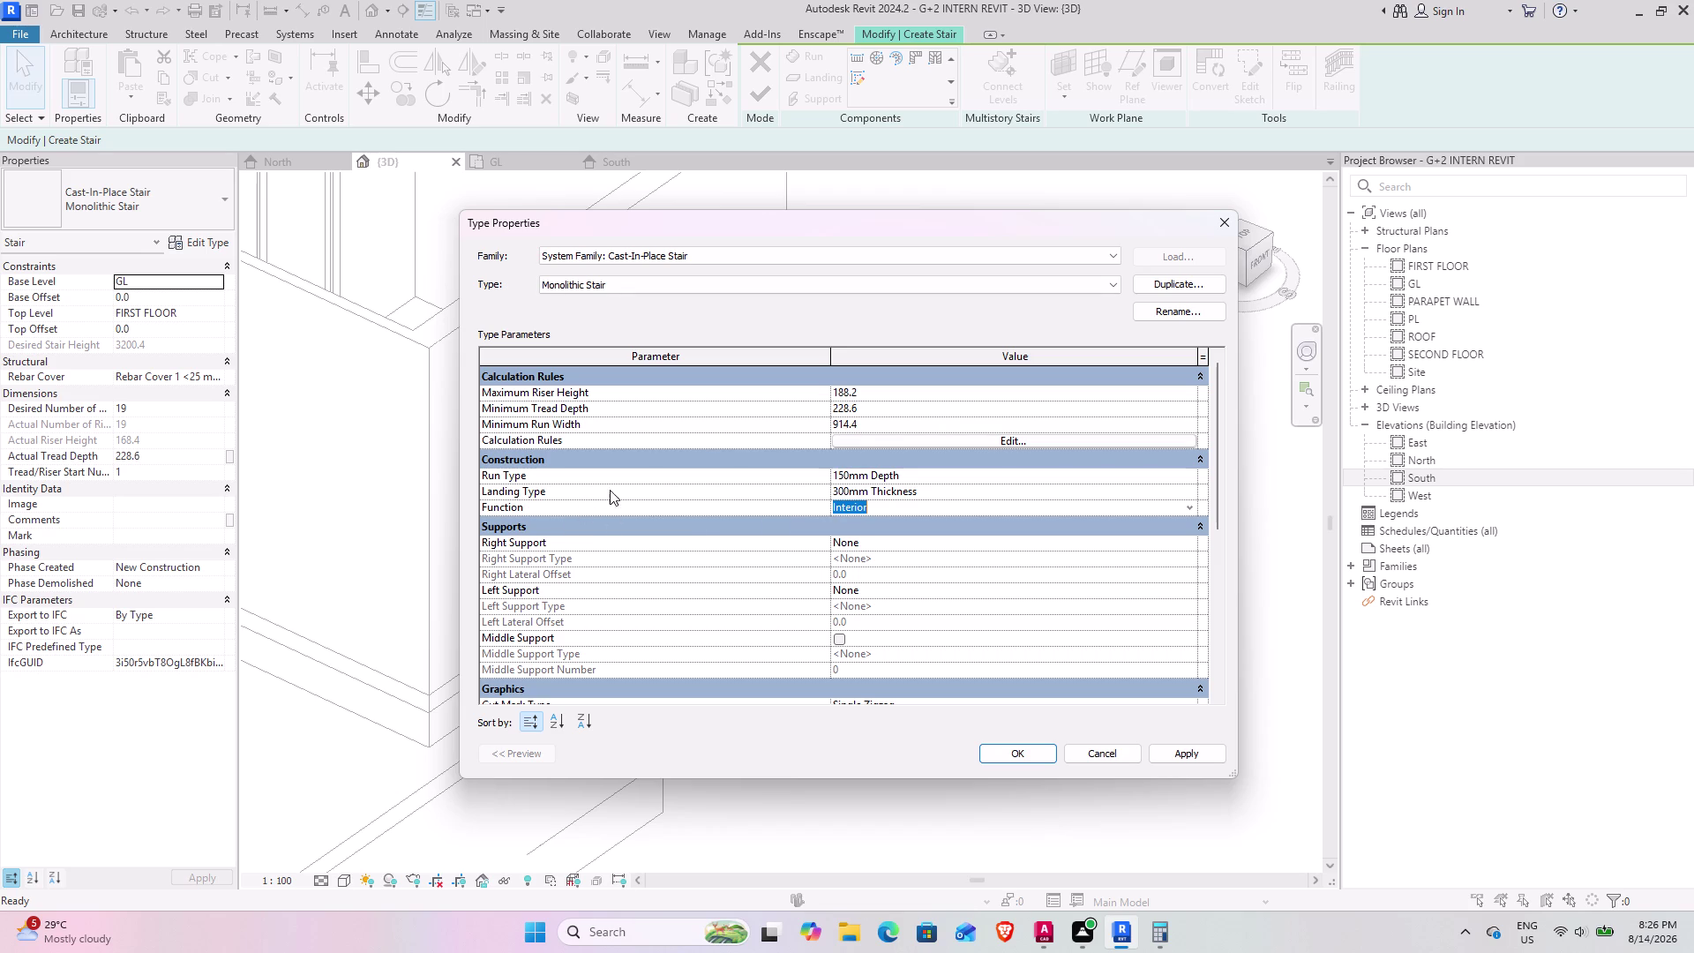
scroll(down, 3)
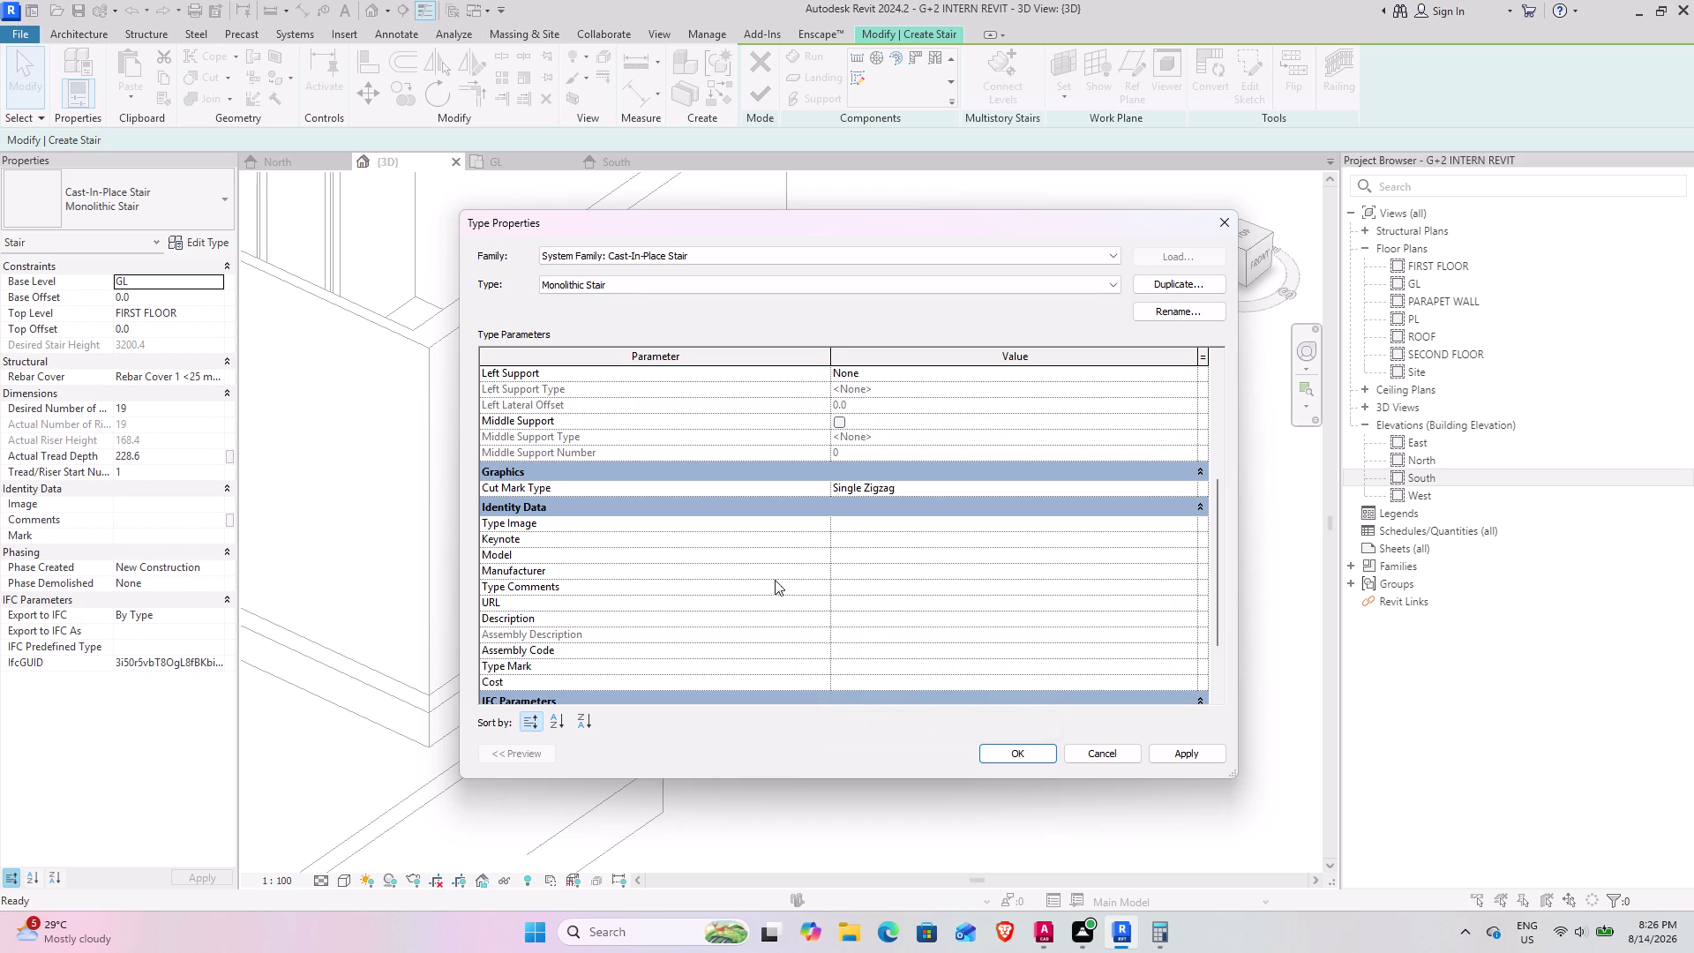
scroll(up, 3)
scroll(down, 3)
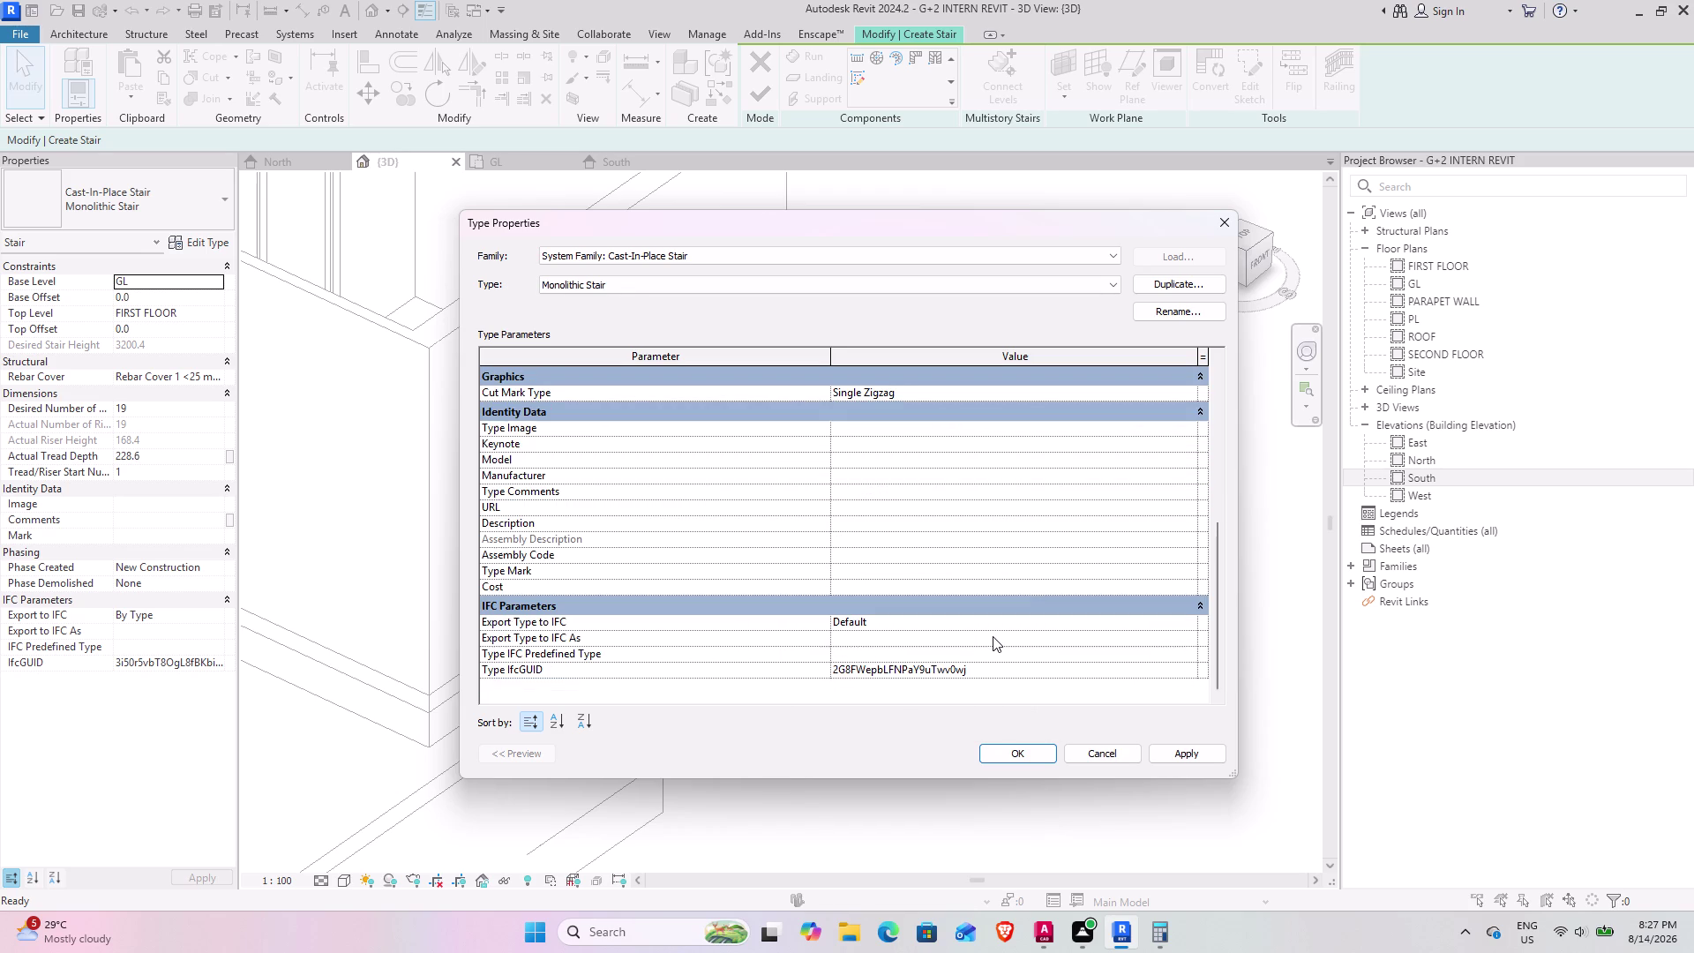
scroll(down, 3)
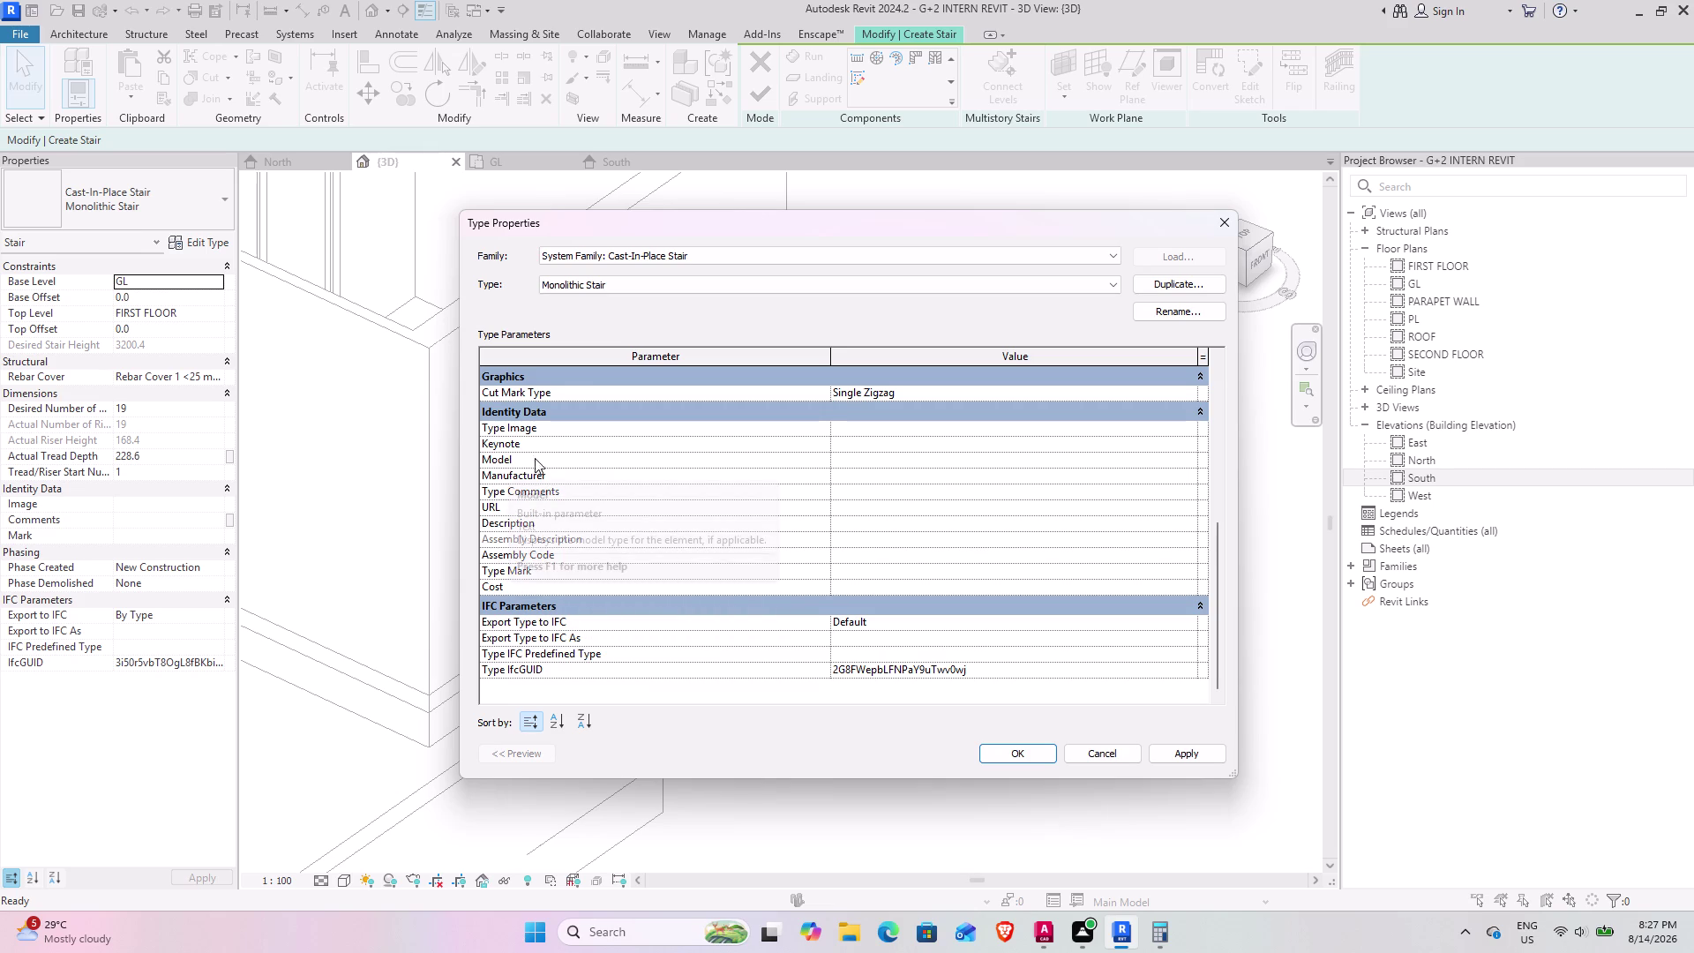
scroll(up, 3)
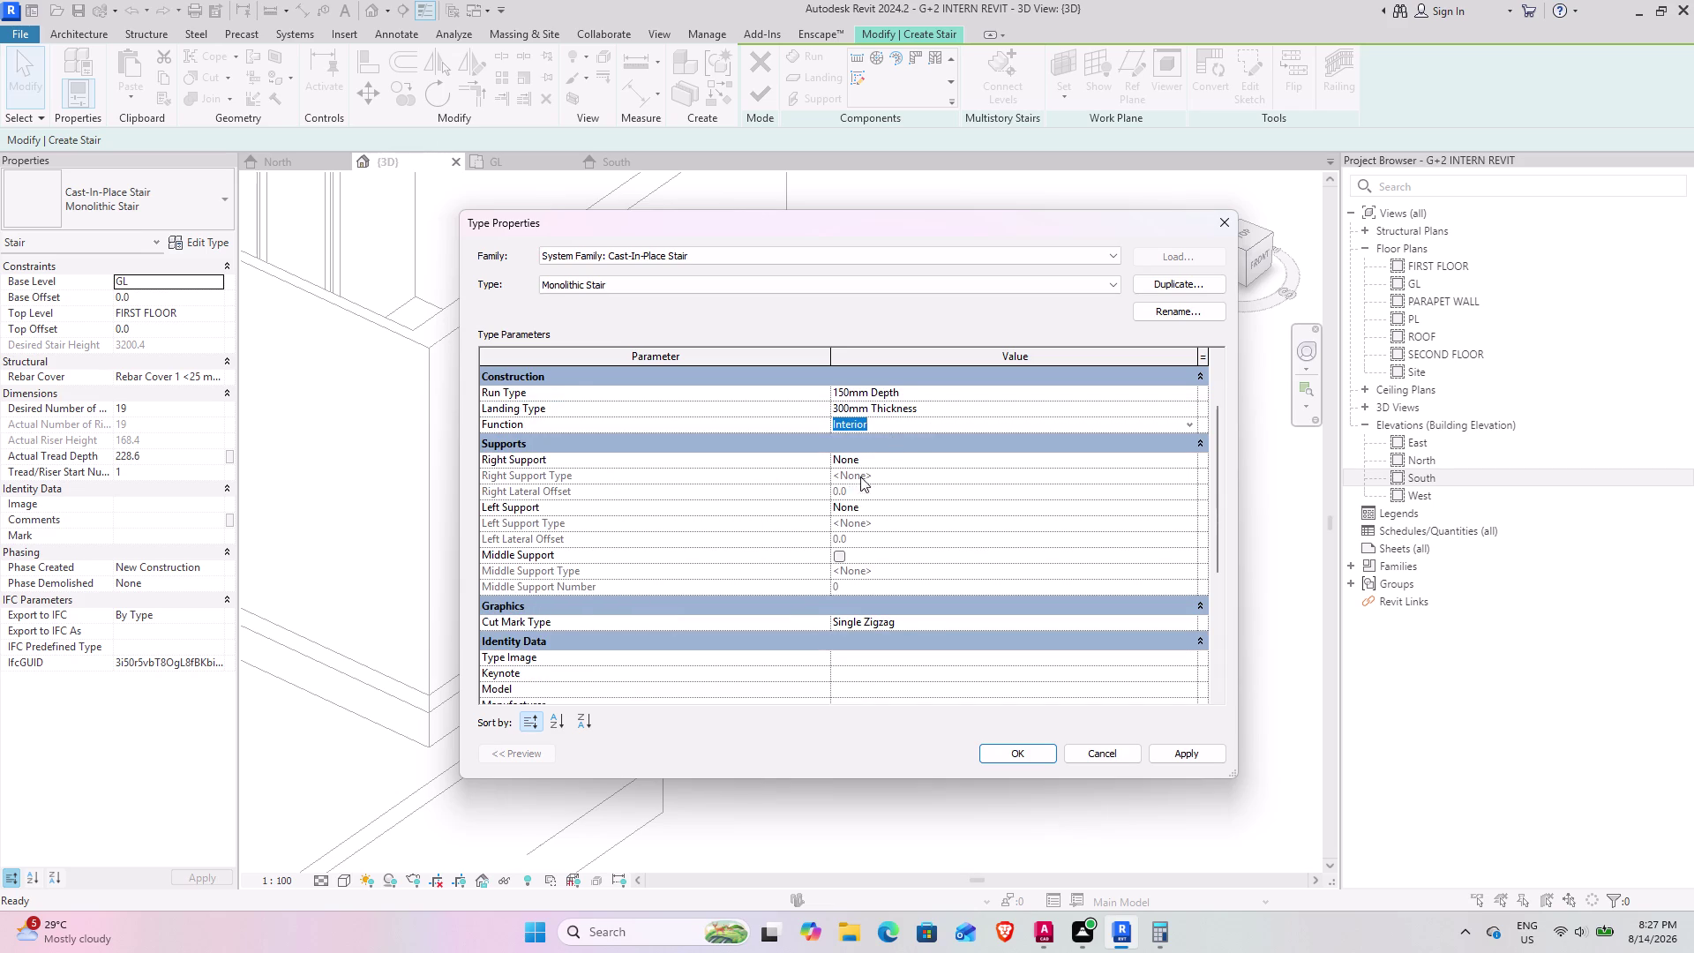
scroll(up, 3)
scroll(up, 3)
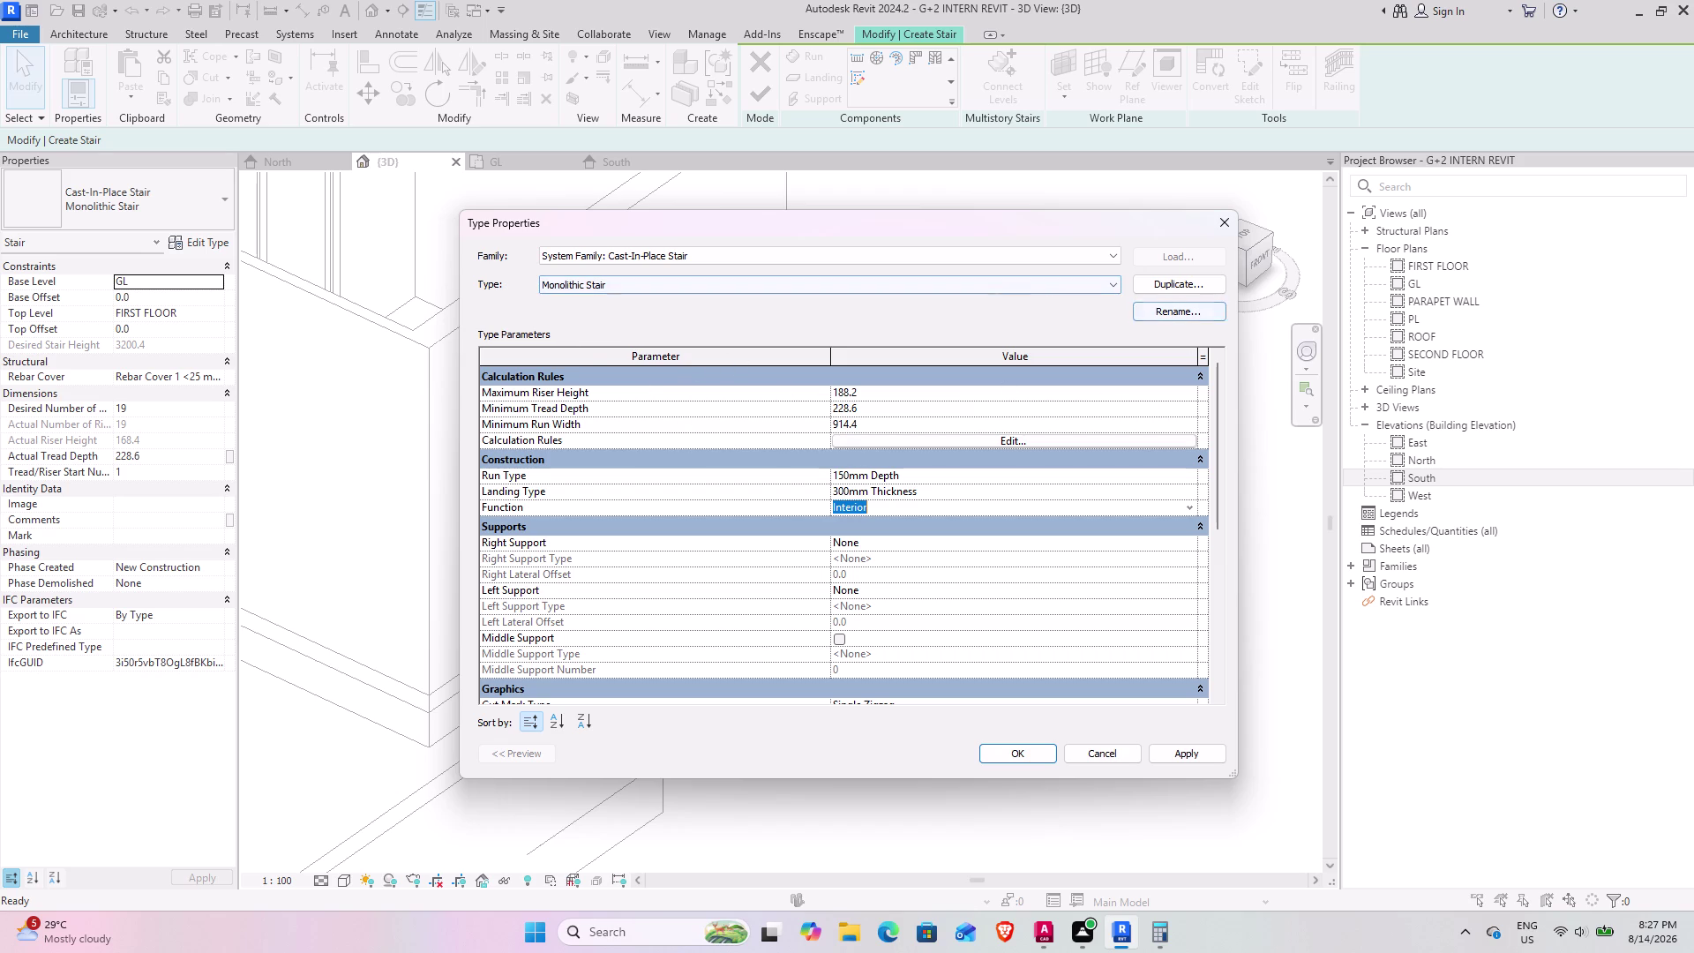
scroll(down, 3)
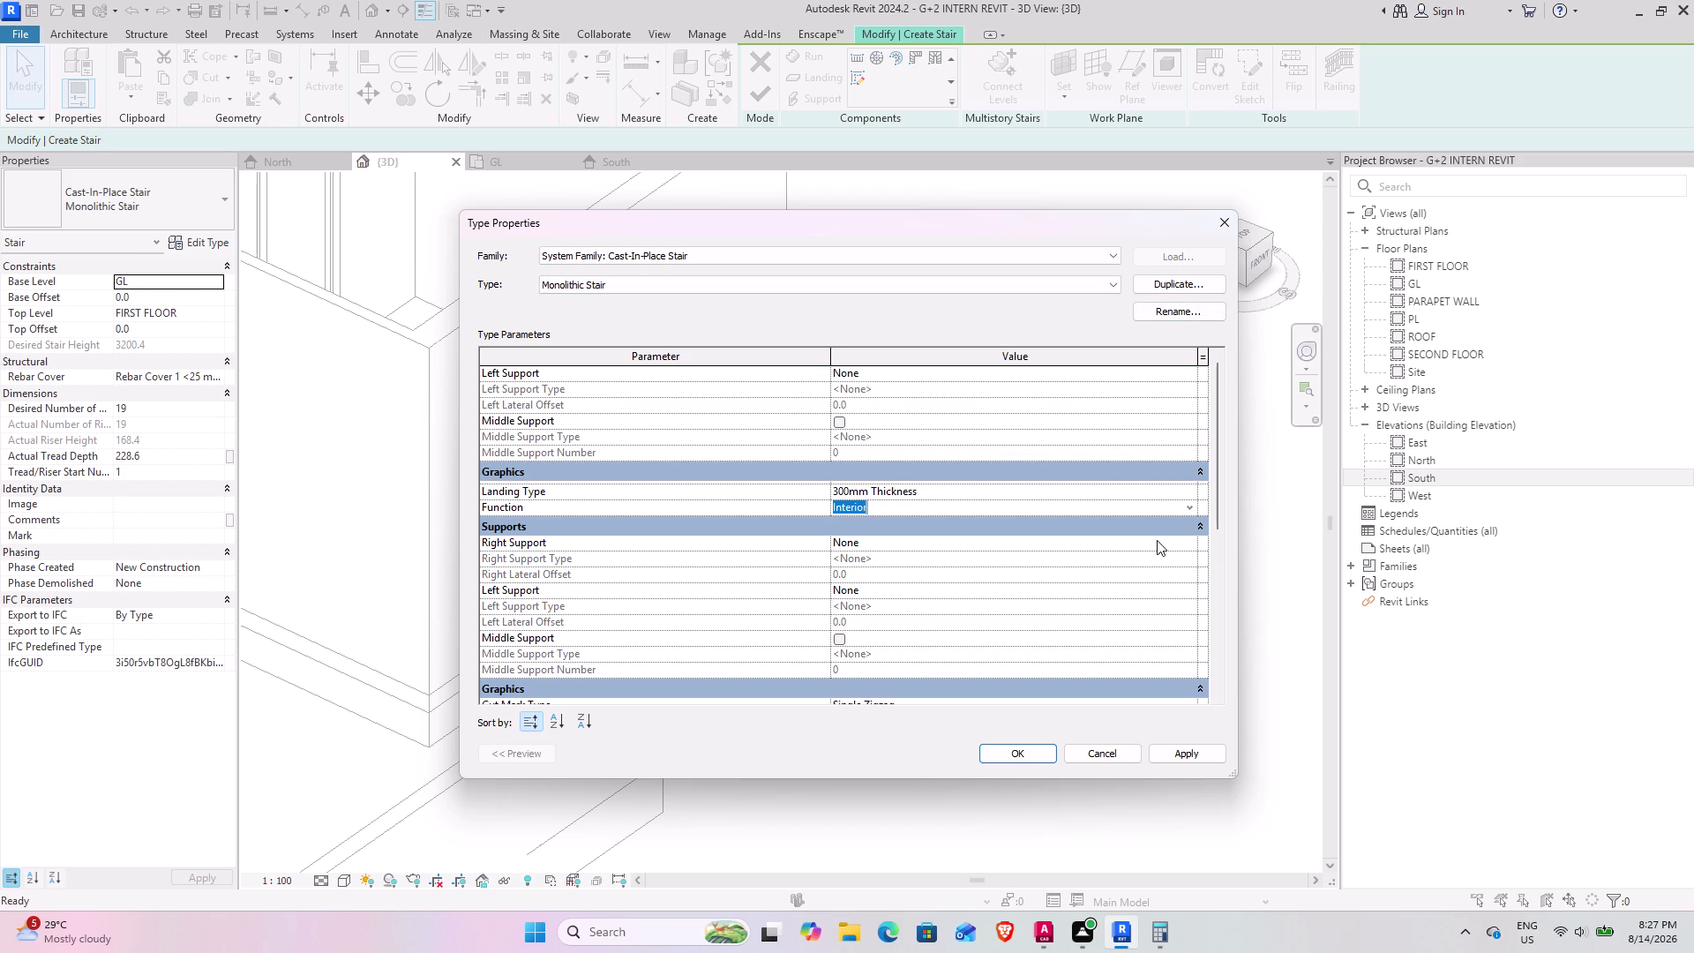
click(1111, 760)
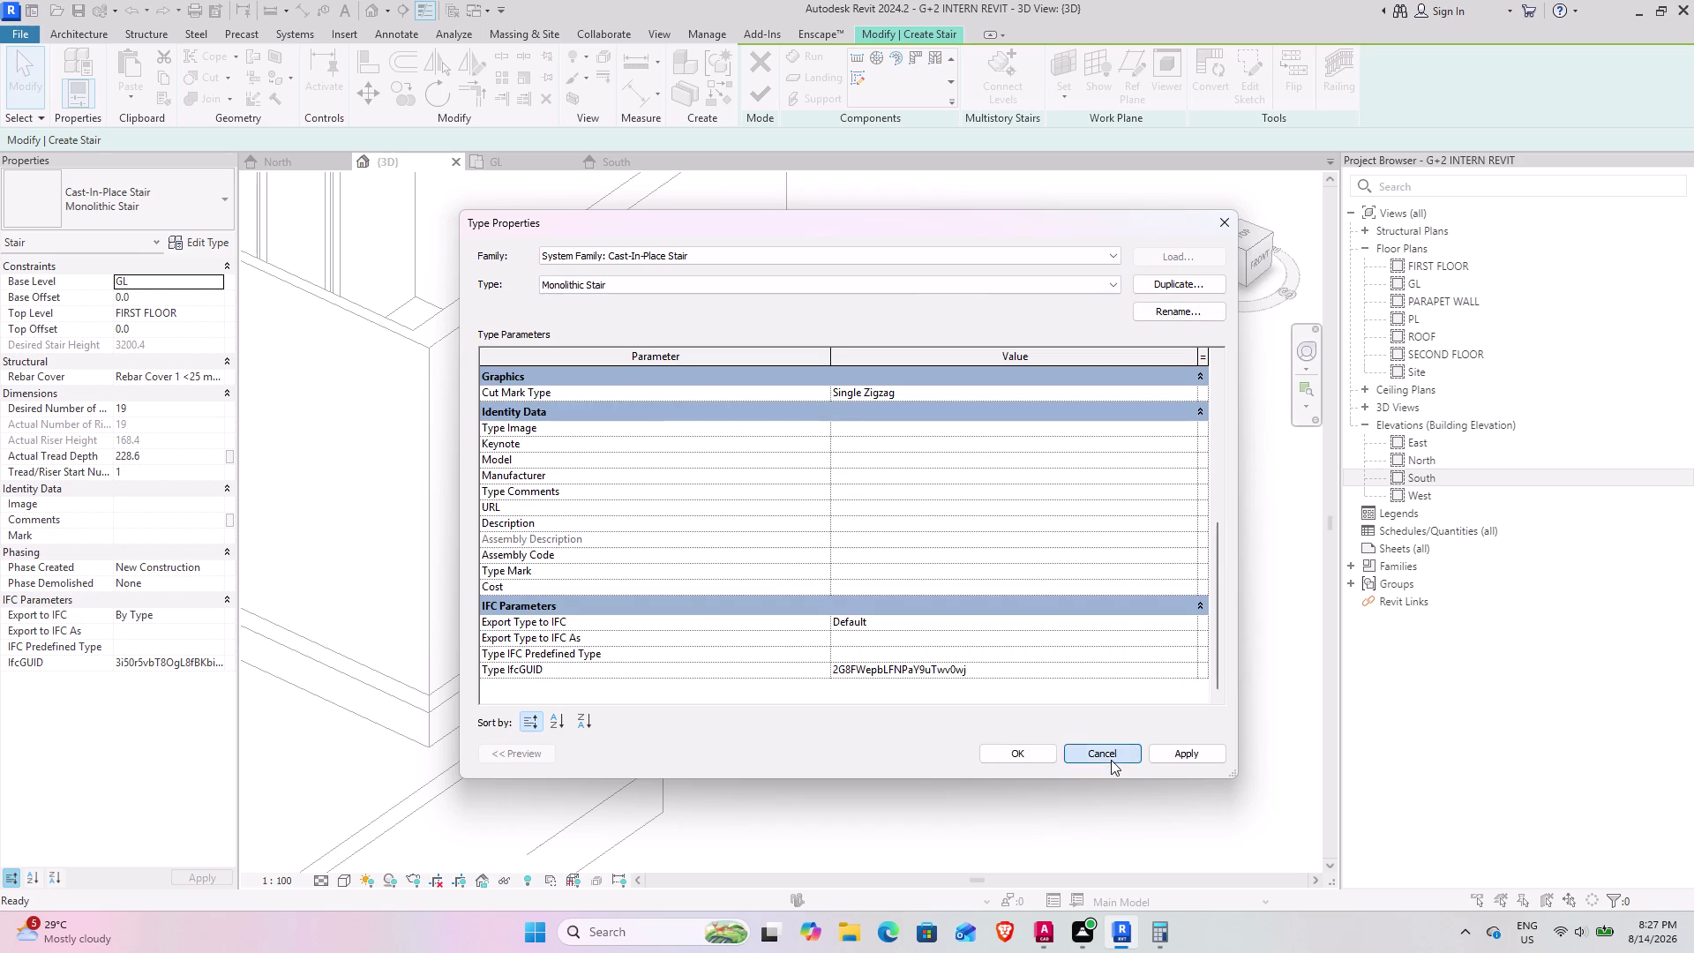
click(770, 70)
scroll(down, 3)
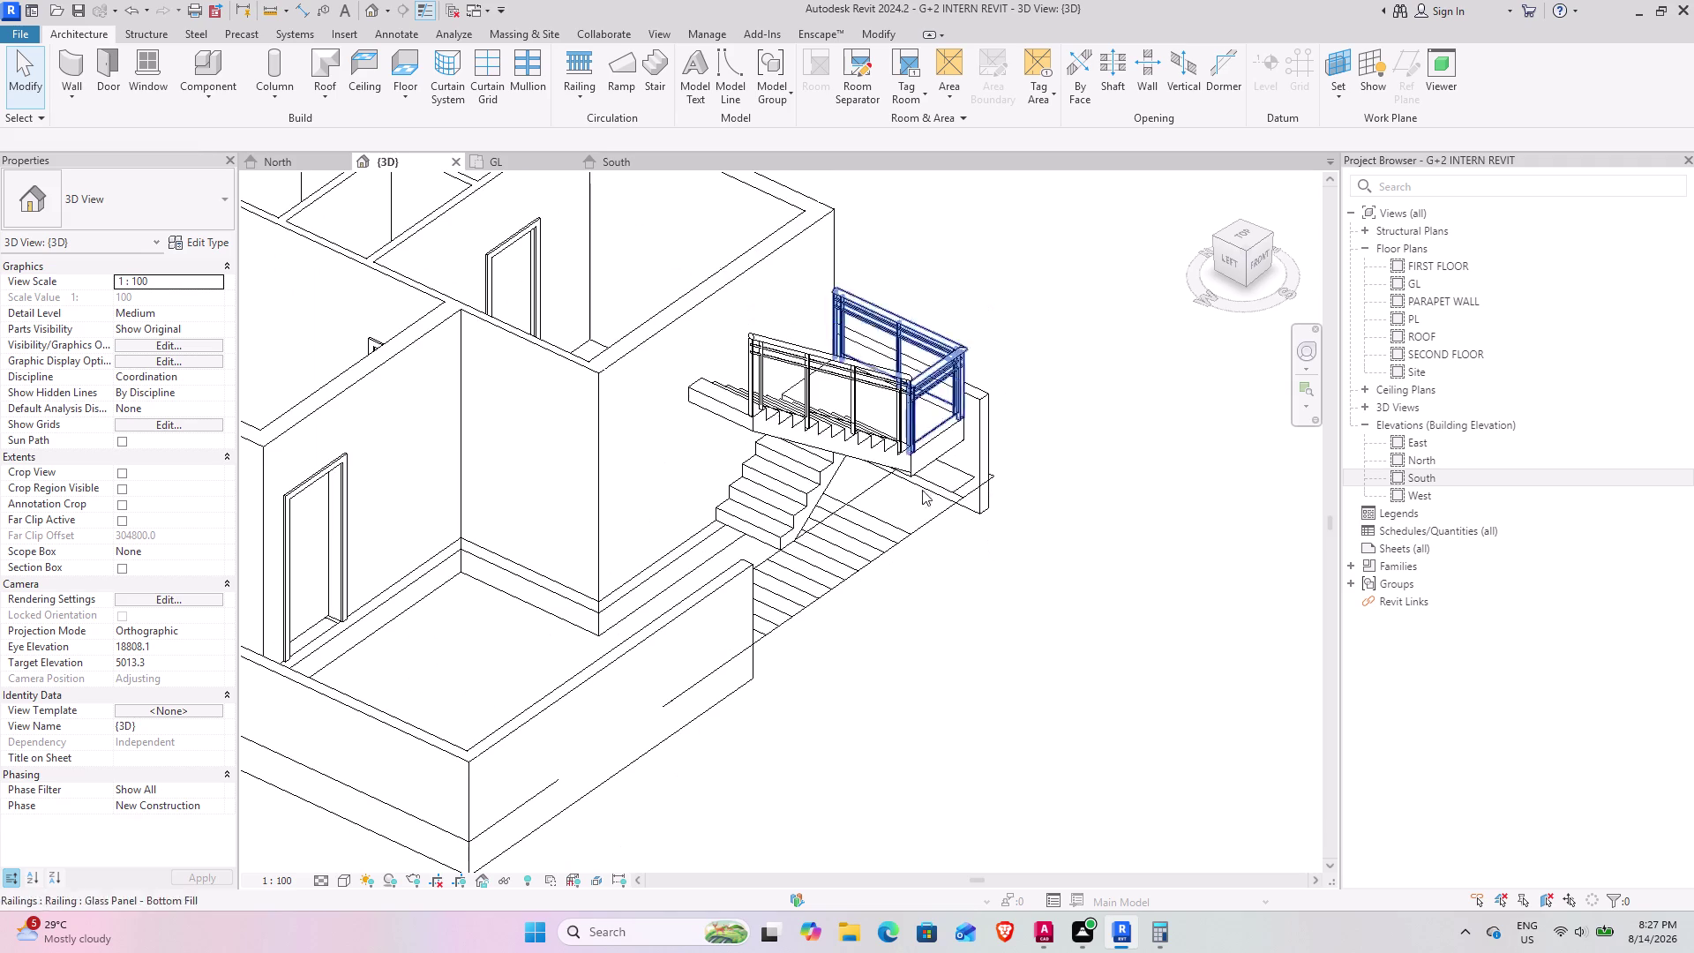
middle_drag(846, 618, 741, 625)
middle_drag(673, 627, 982, 622)
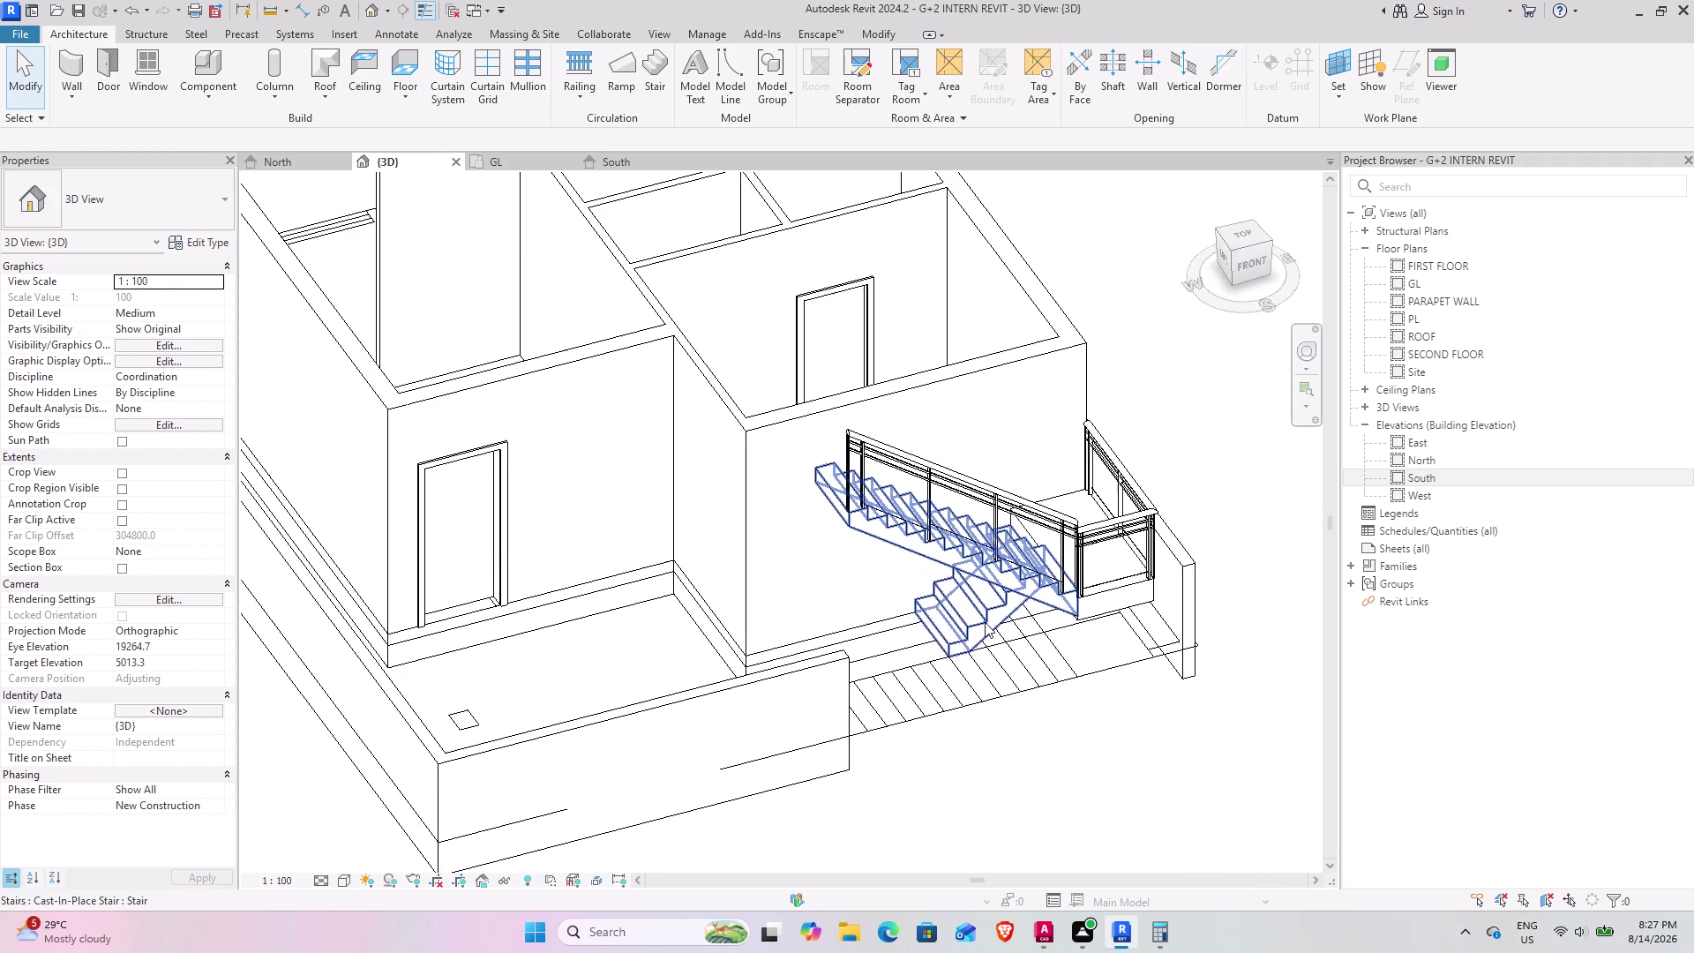
middle_drag(974, 619, 883, 668)
scroll(down, 3)
middle_drag(745, 612, 868, 483)
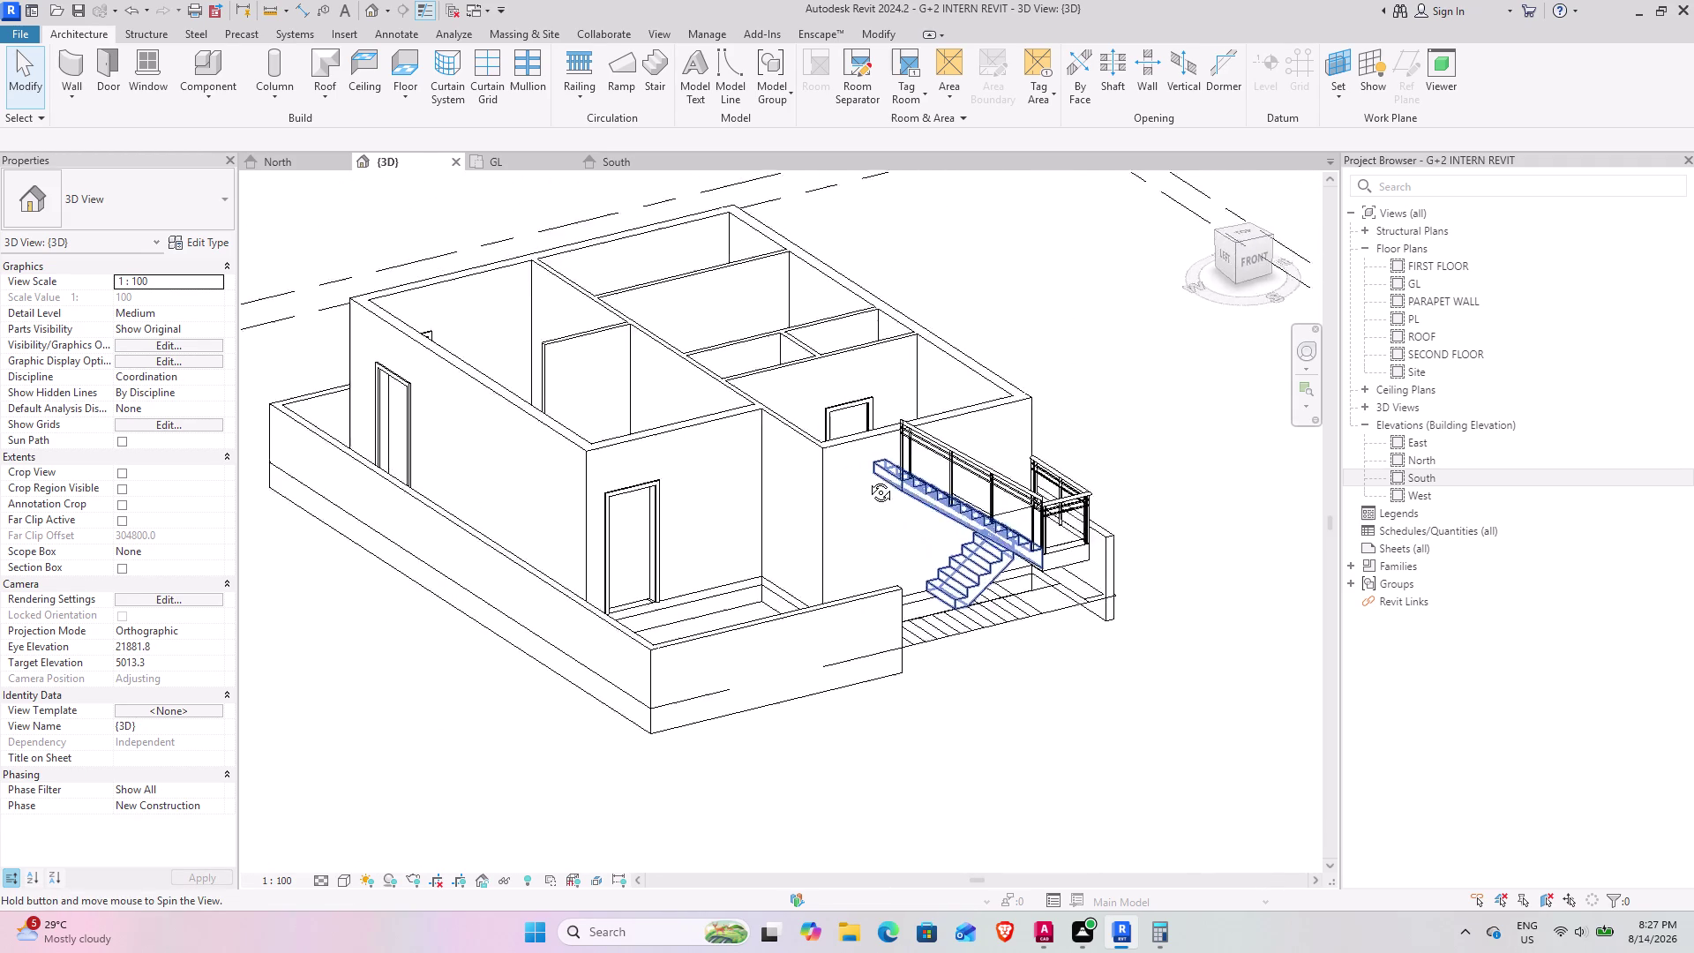
middle_drag(867, 482, 763, 414)
middle_drag(840, 482, 770, 400)
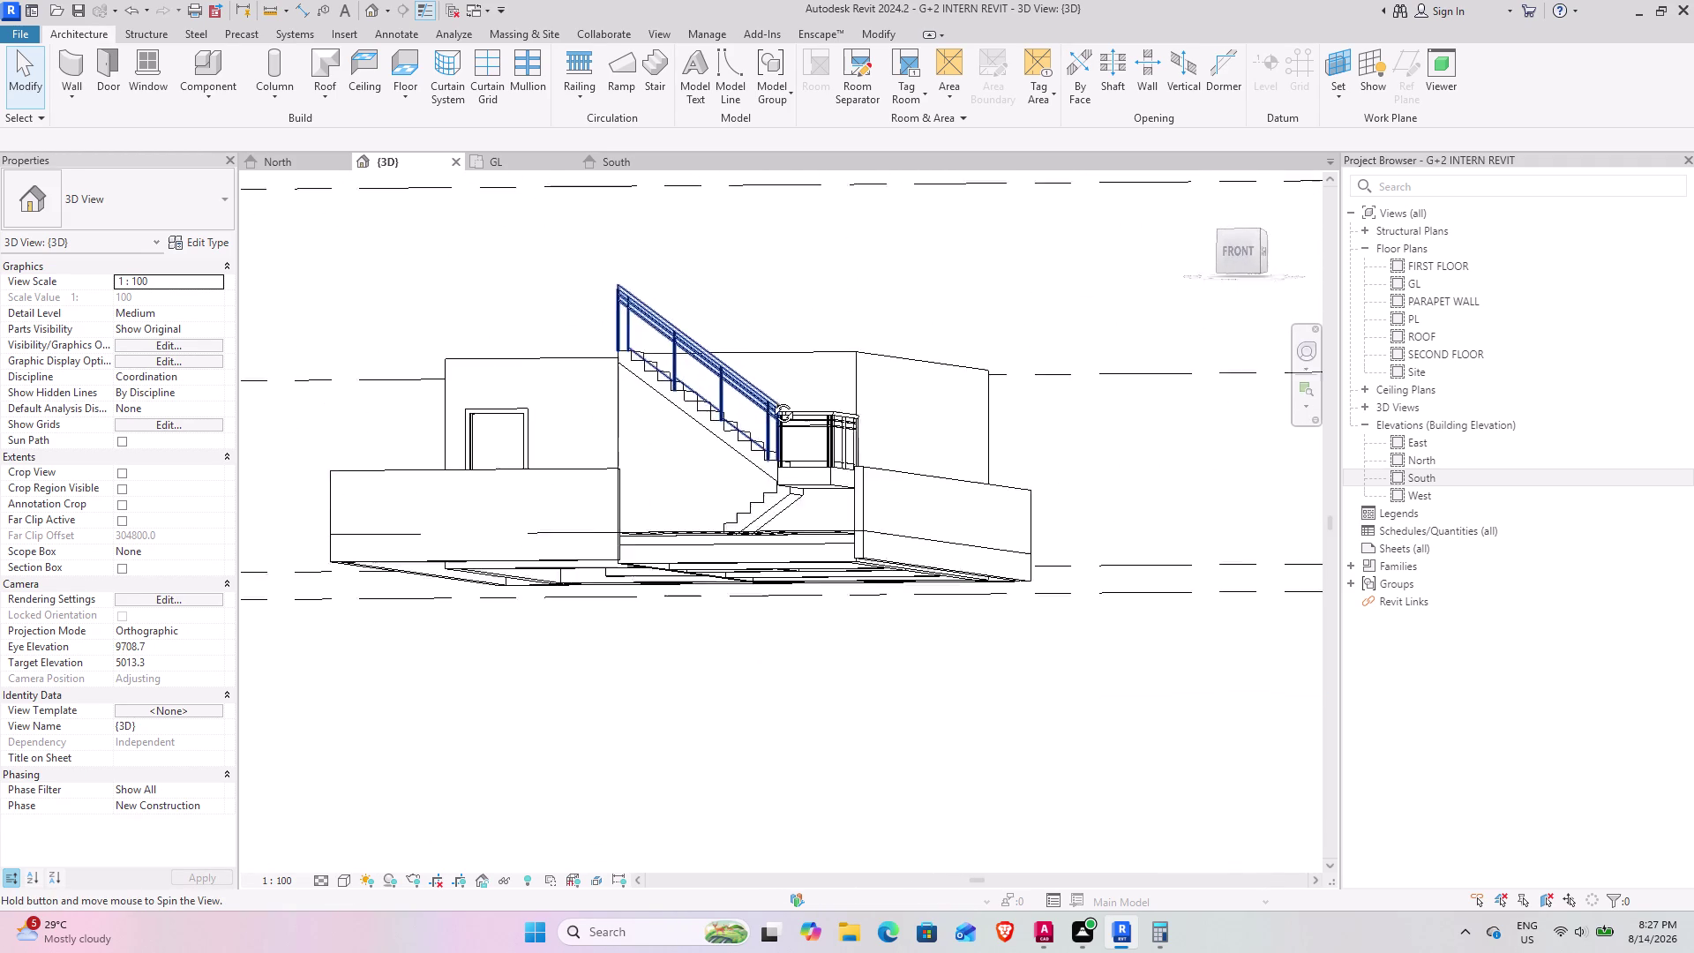
middle_drag(770, 400, 809, 687)
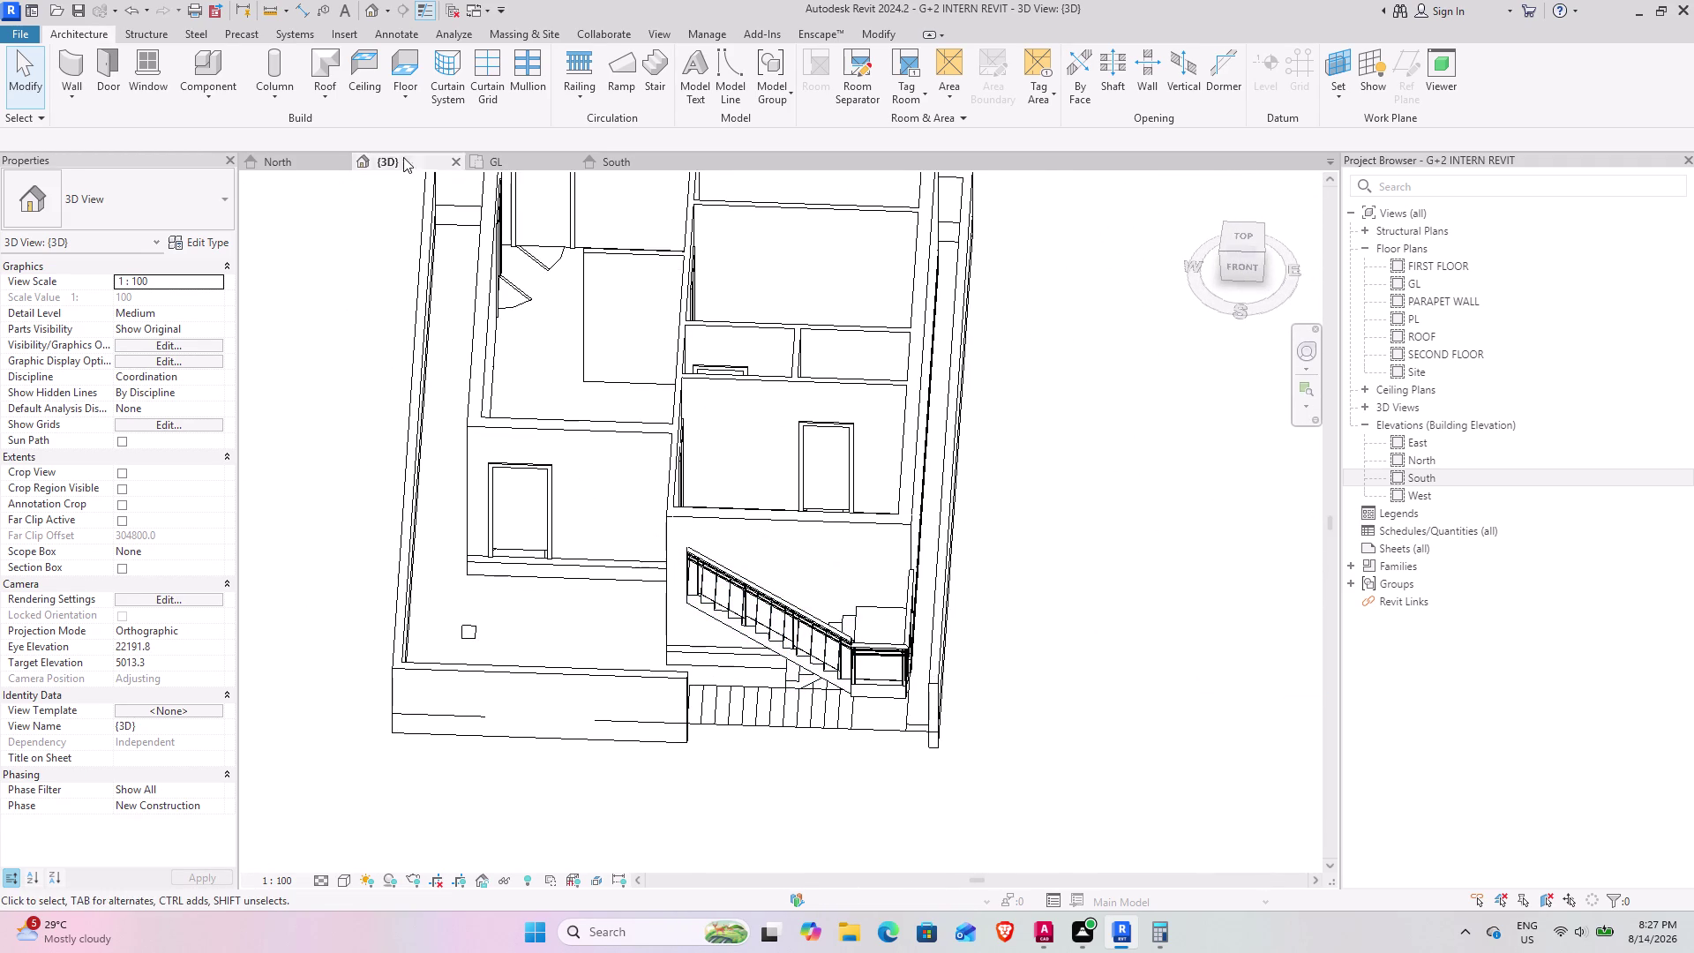
click(515, 158)
scroll(down, 3)
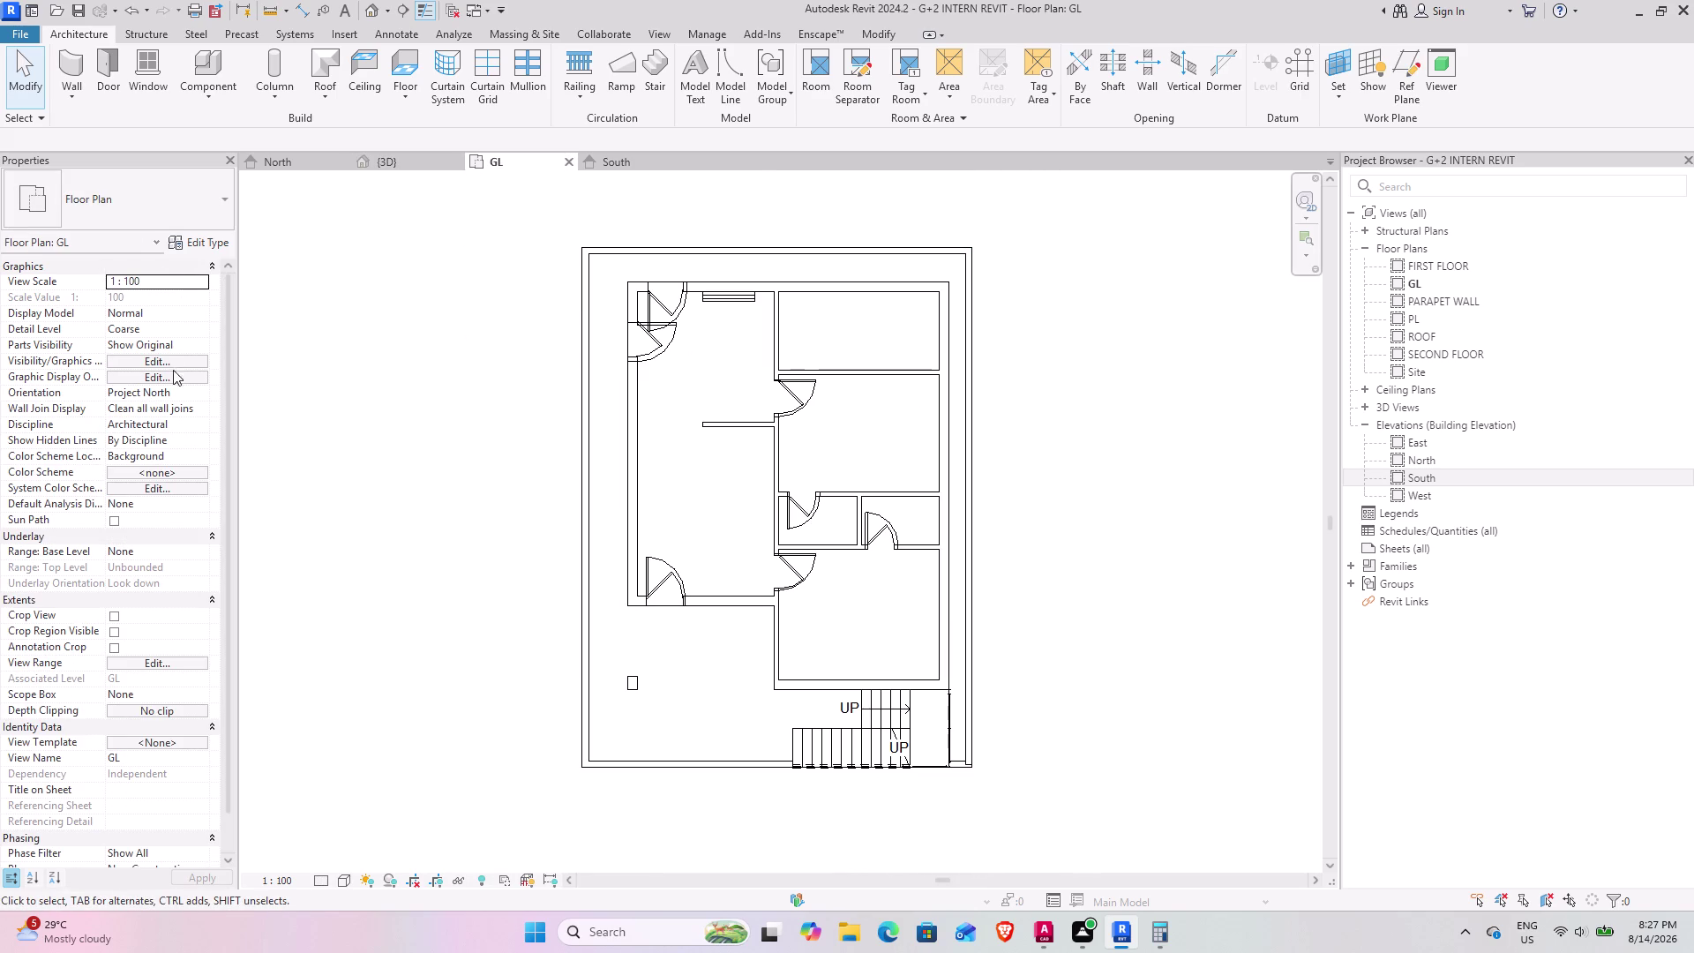
click(398, 166)
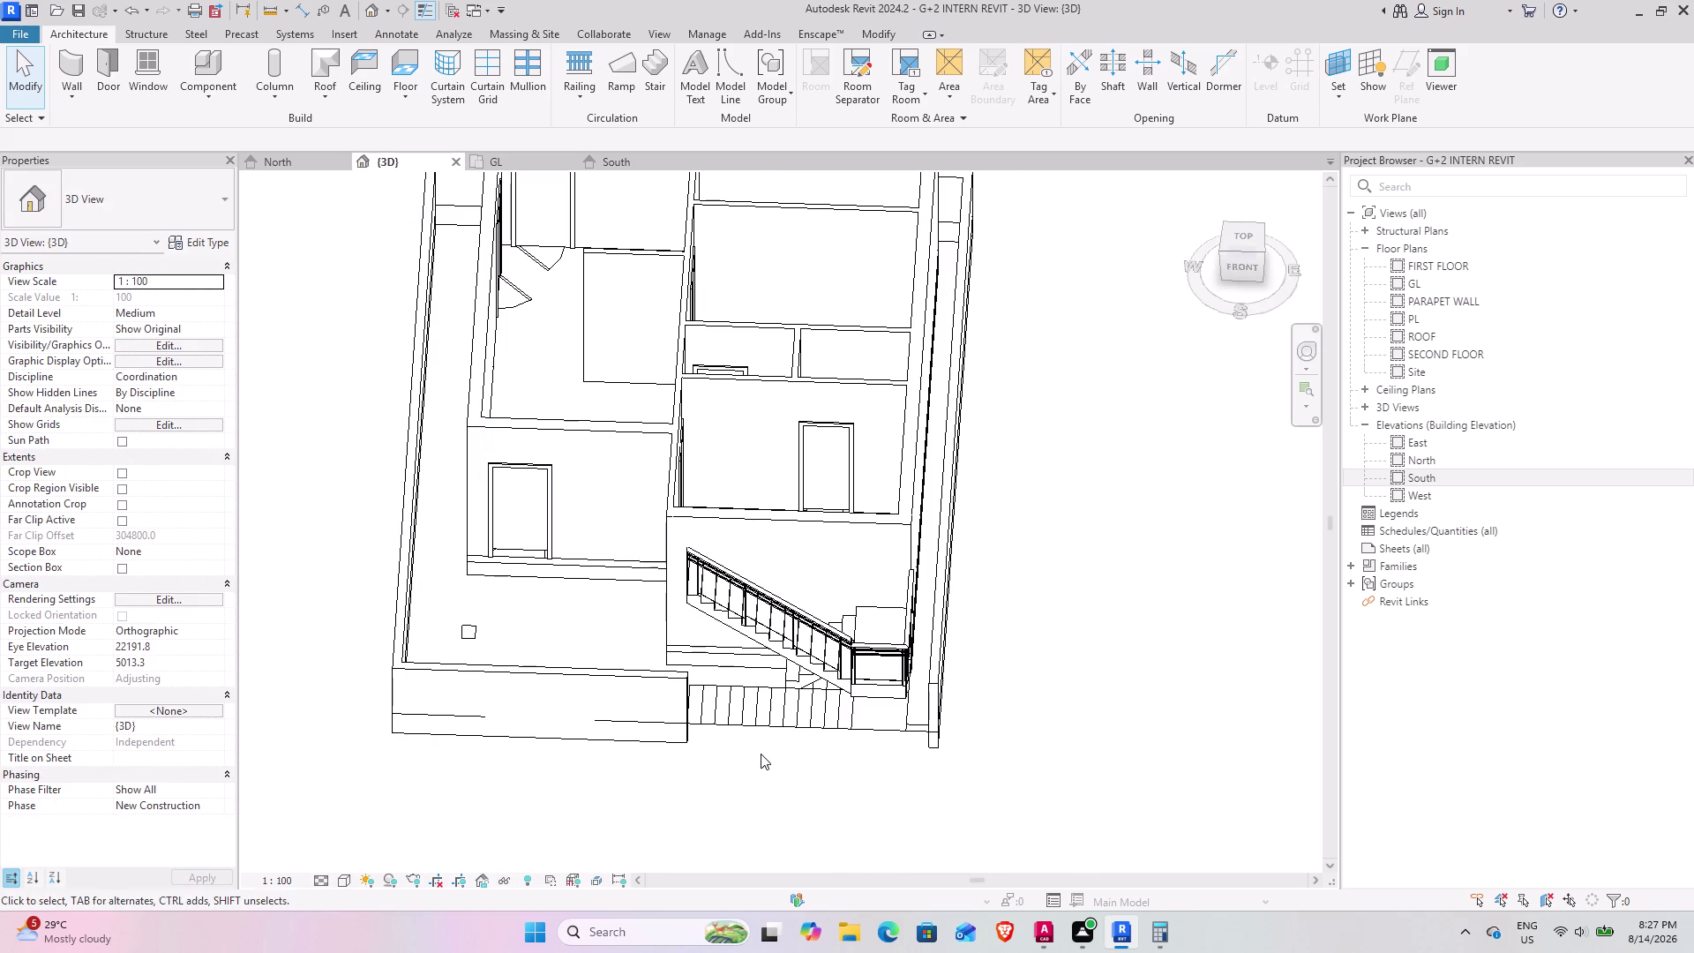
click(768, 731)
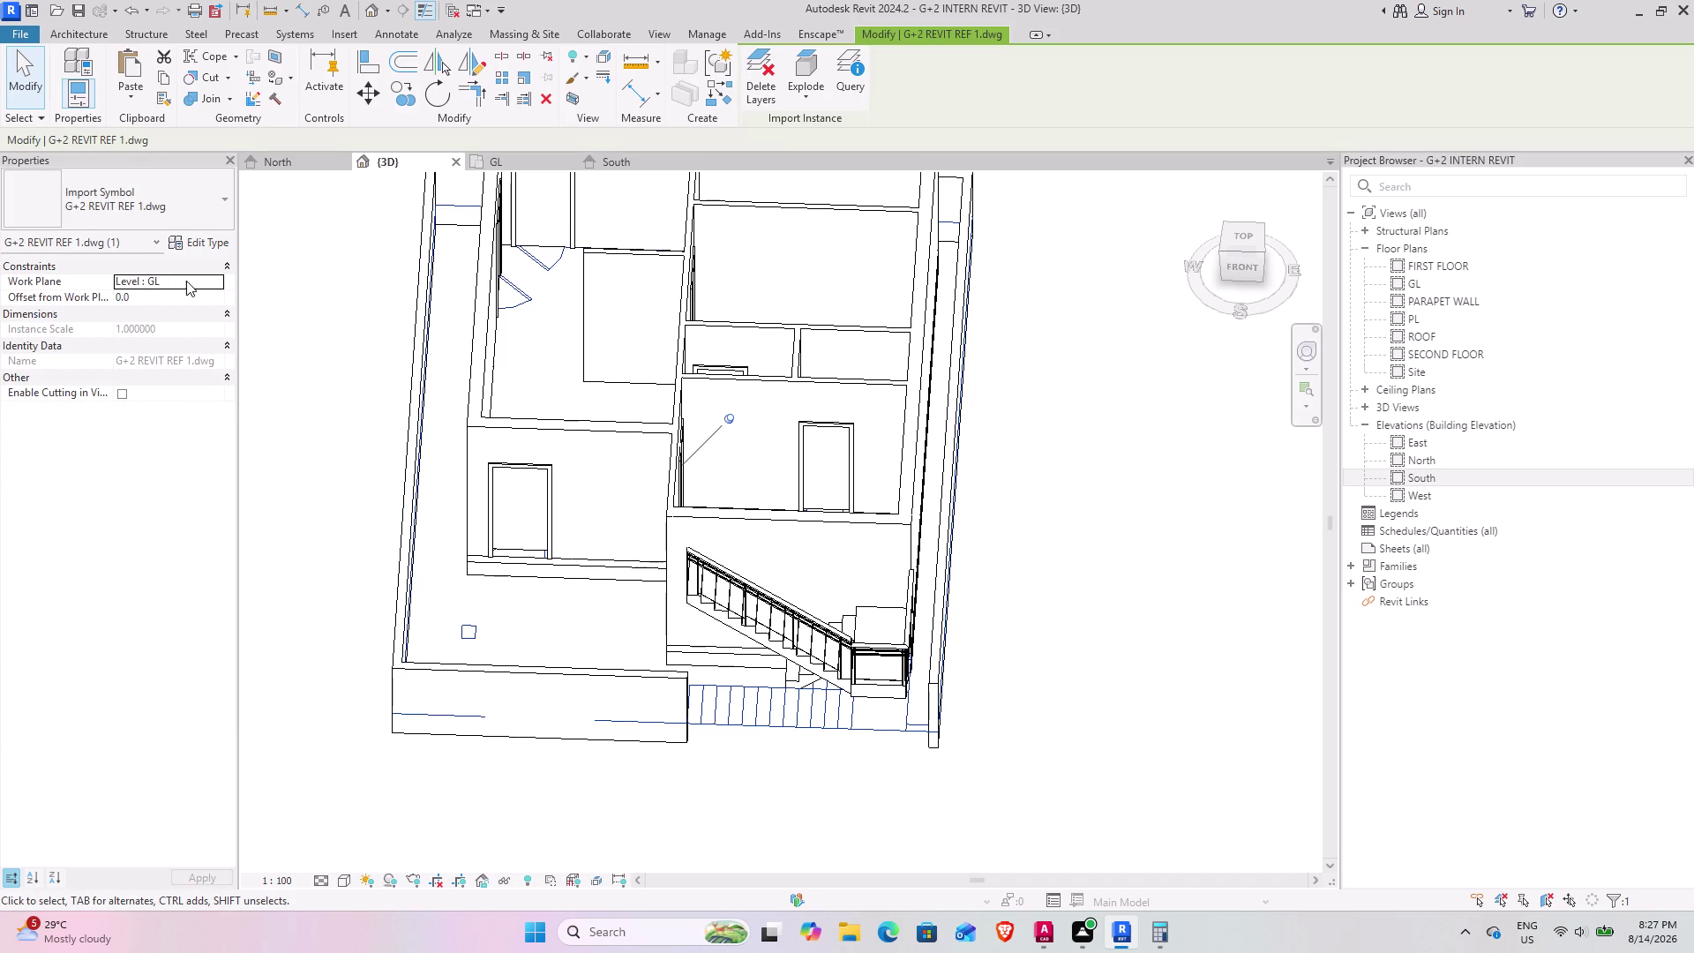
Place G+2 REVIT REF 1.dwg on Level: FIRST FLOOR, then switch to the GL plan.
click(186, 280)
click(222, 282)
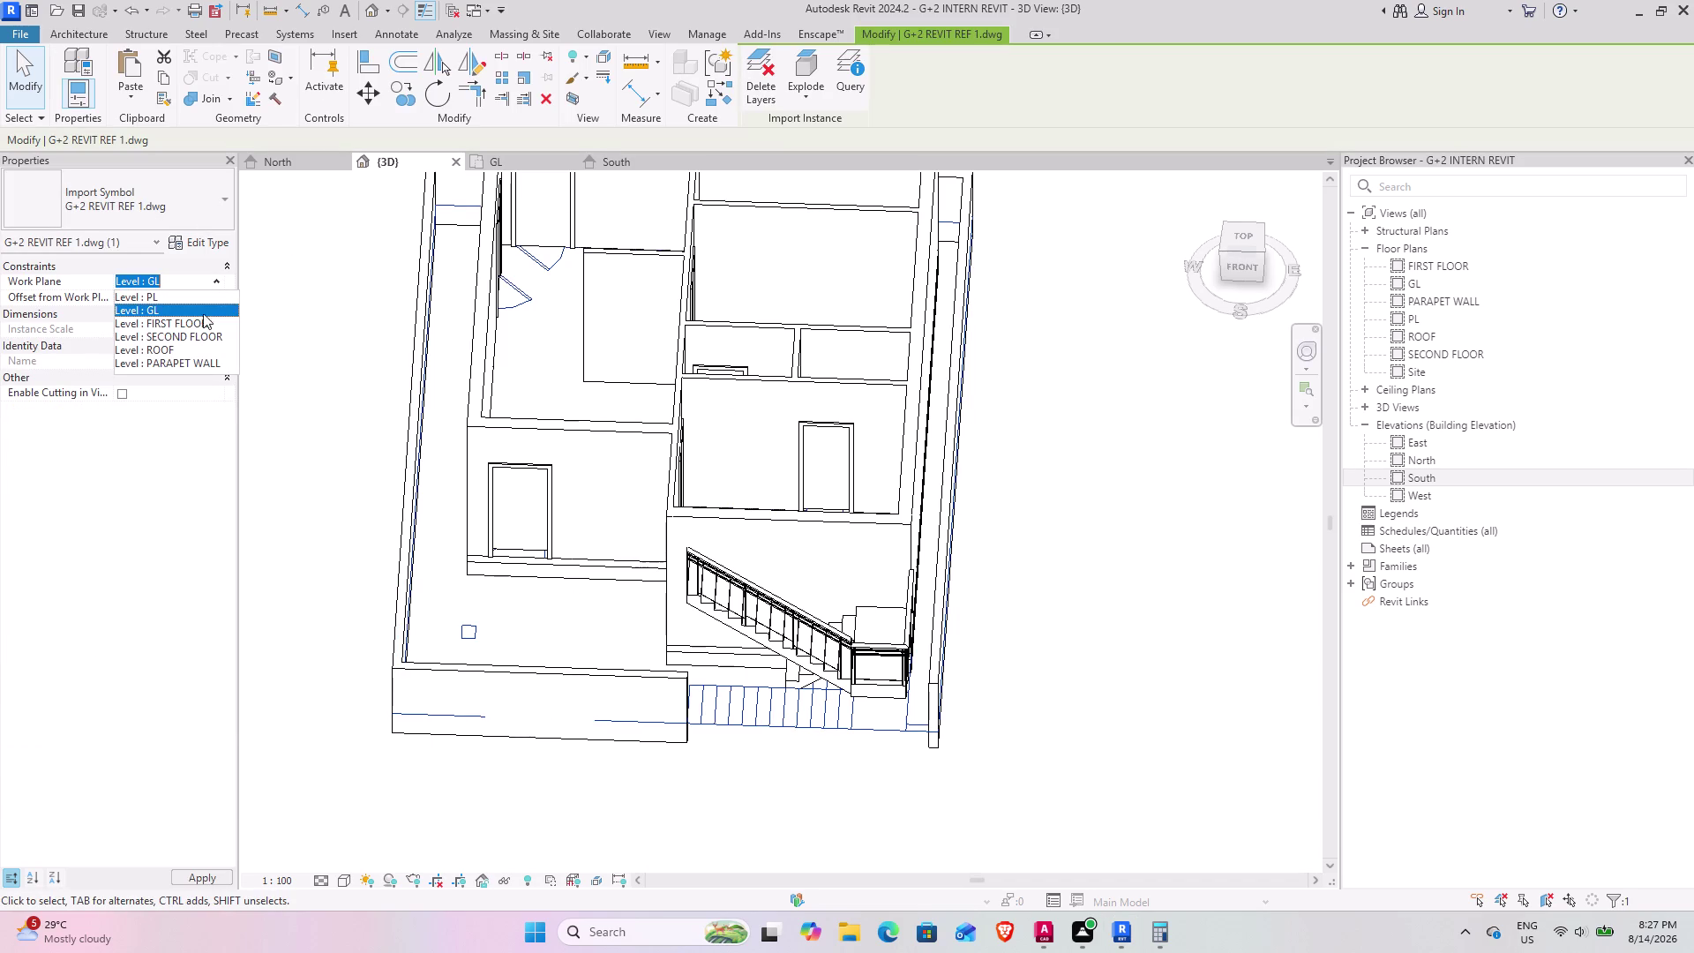
click(197, 324)
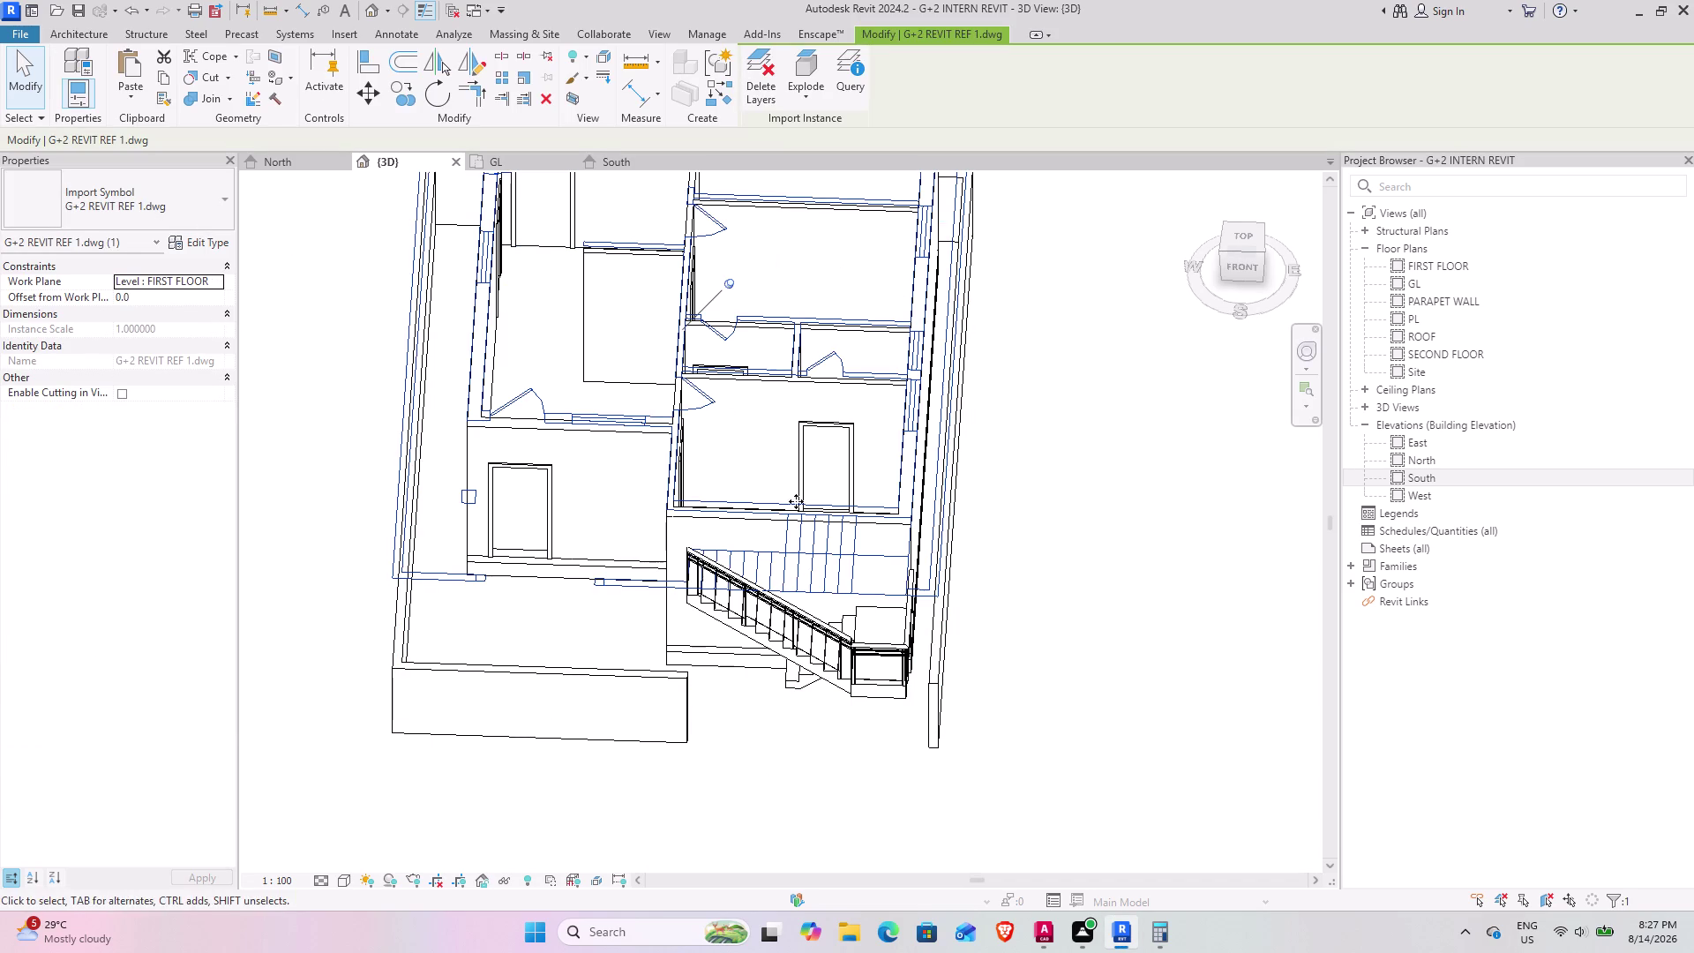
click(493, 162)
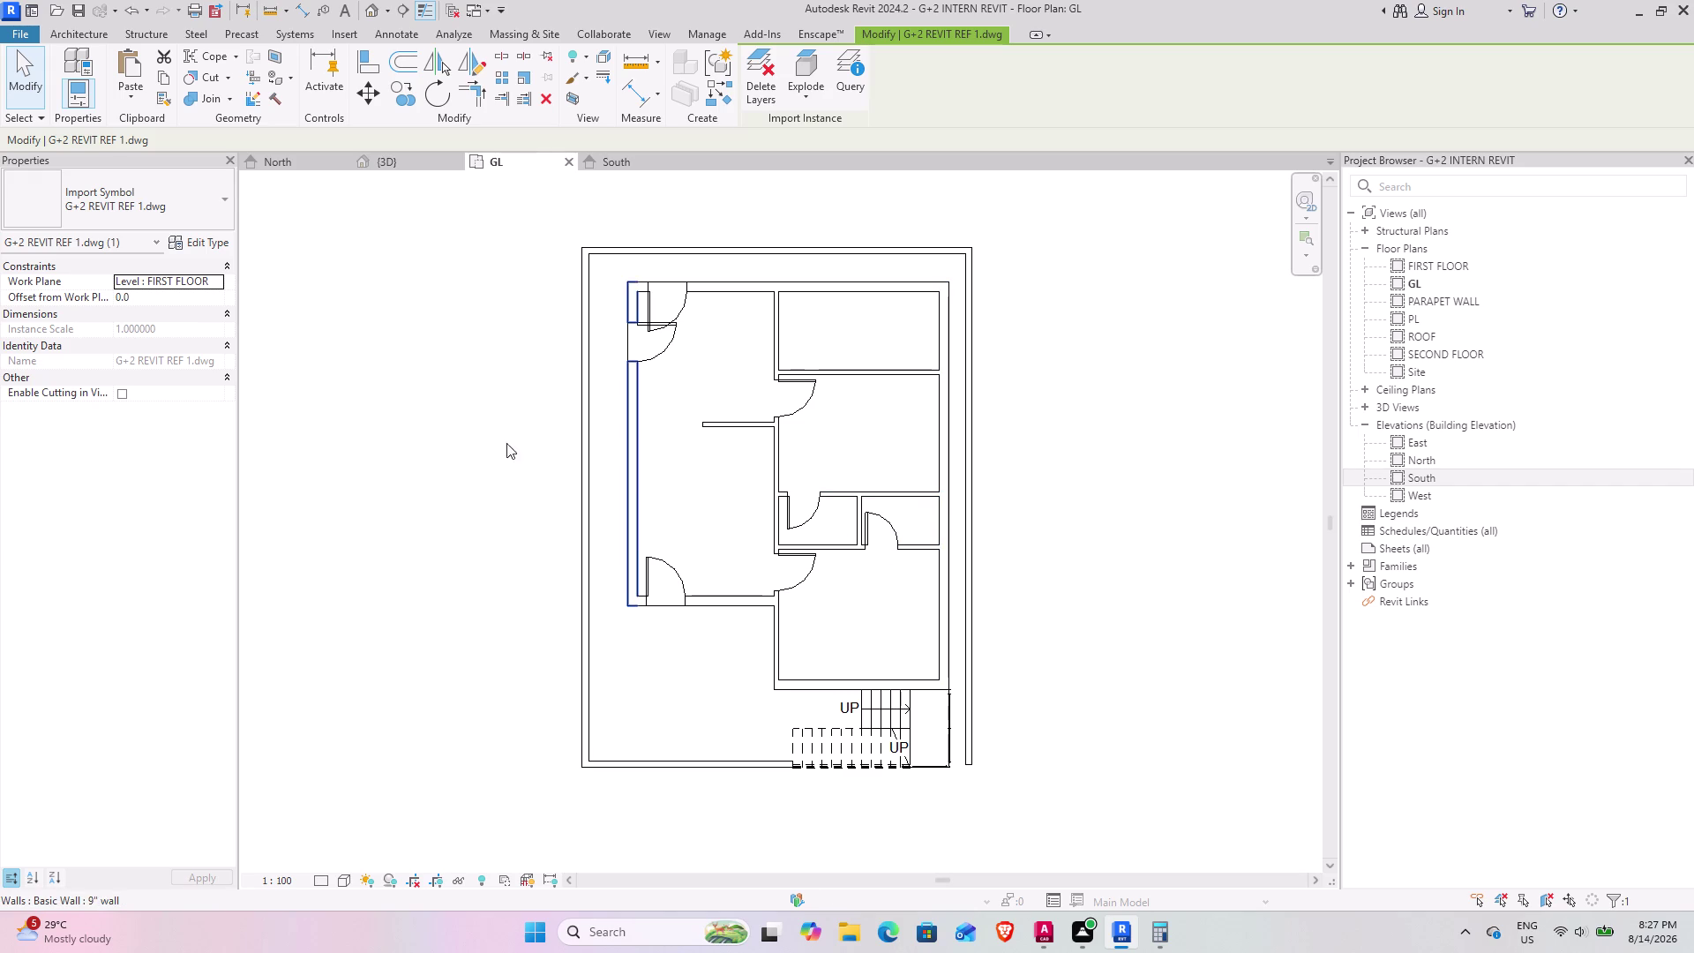
click(21, 88)
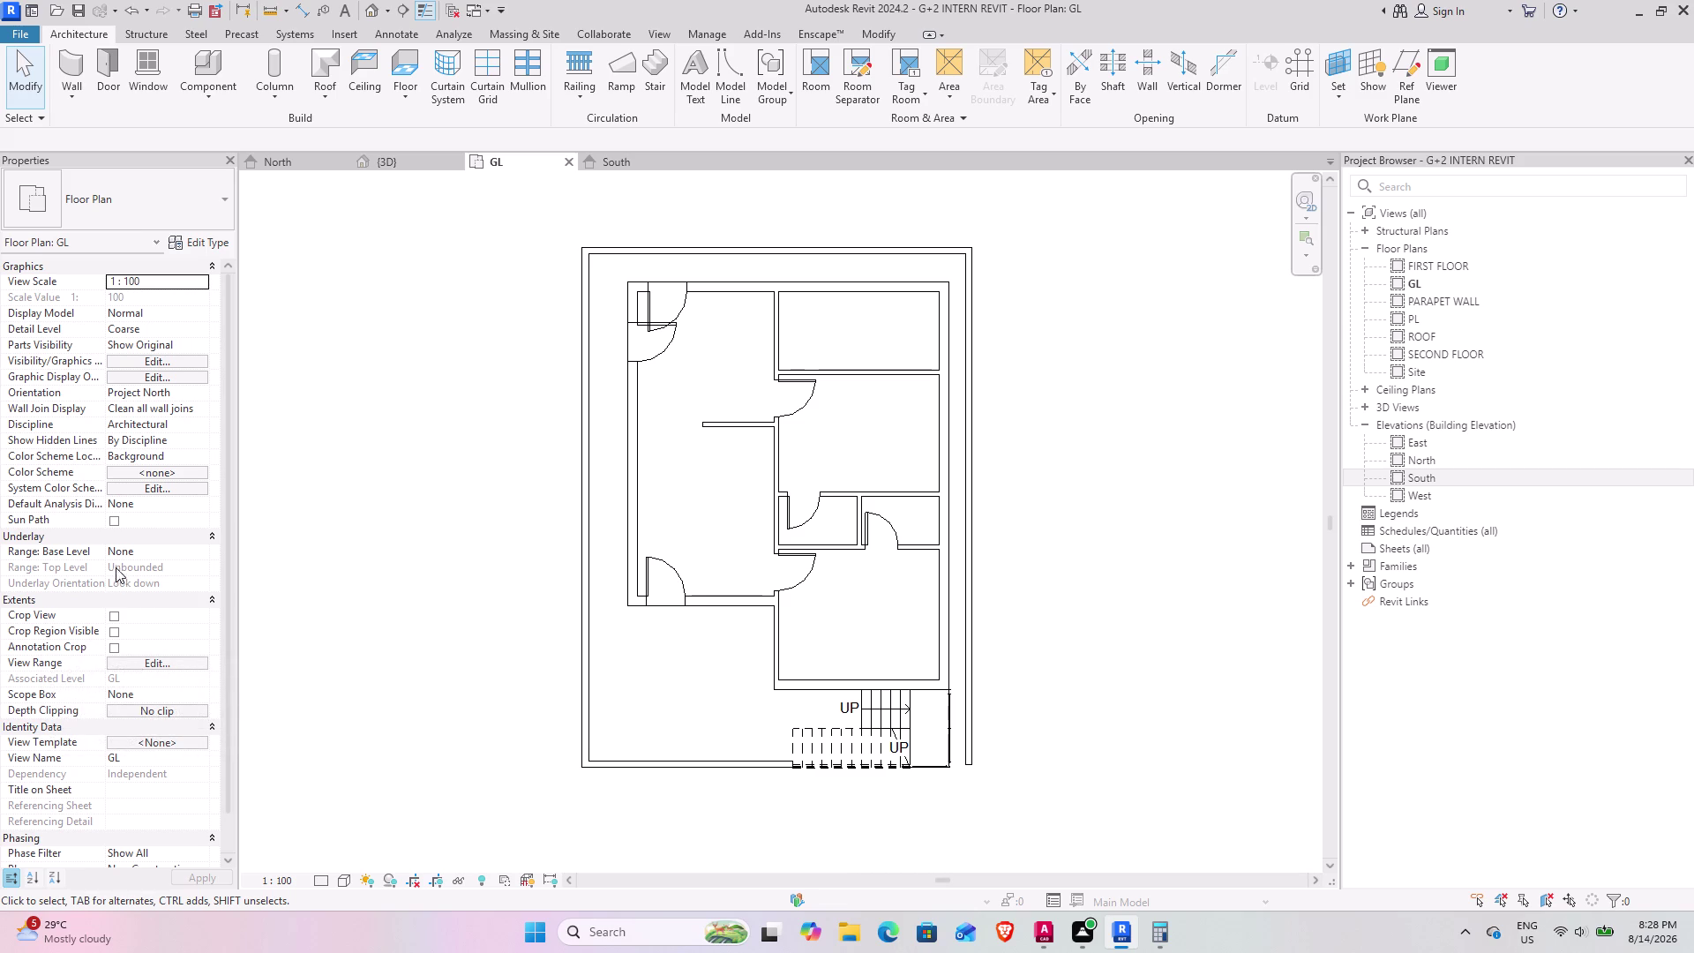
Set the GL plan underlay to base PL, top PARAPET WALL, orientation Look Down.
click(203, 552)
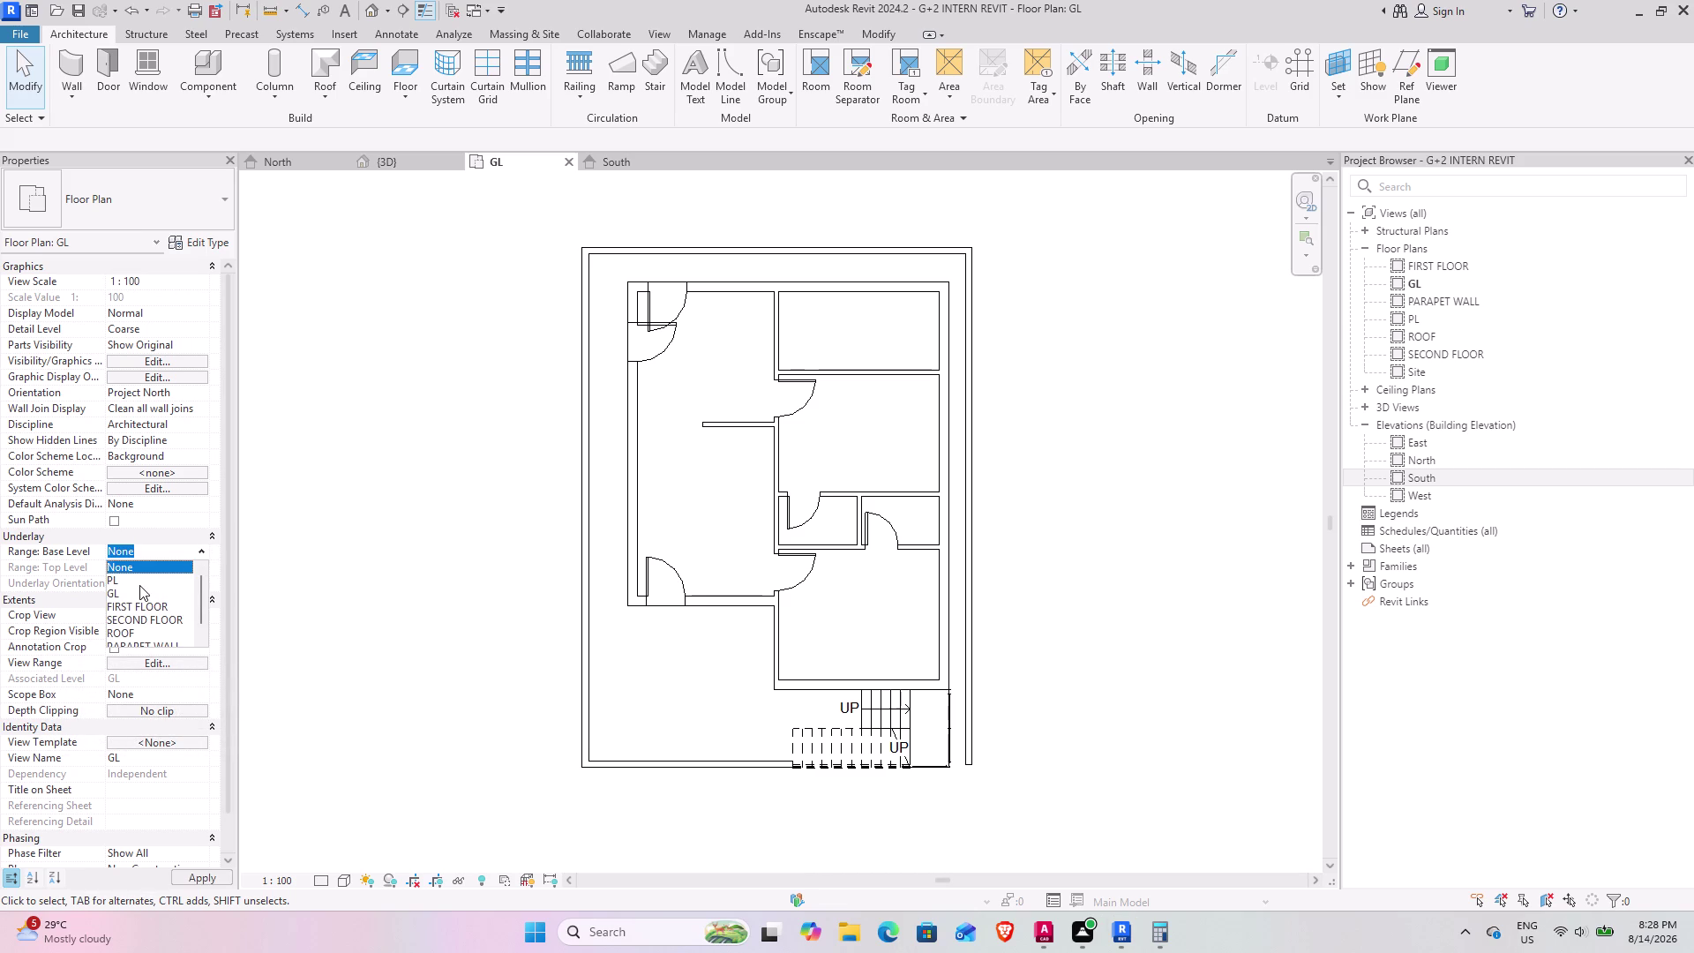
click(135, 579)
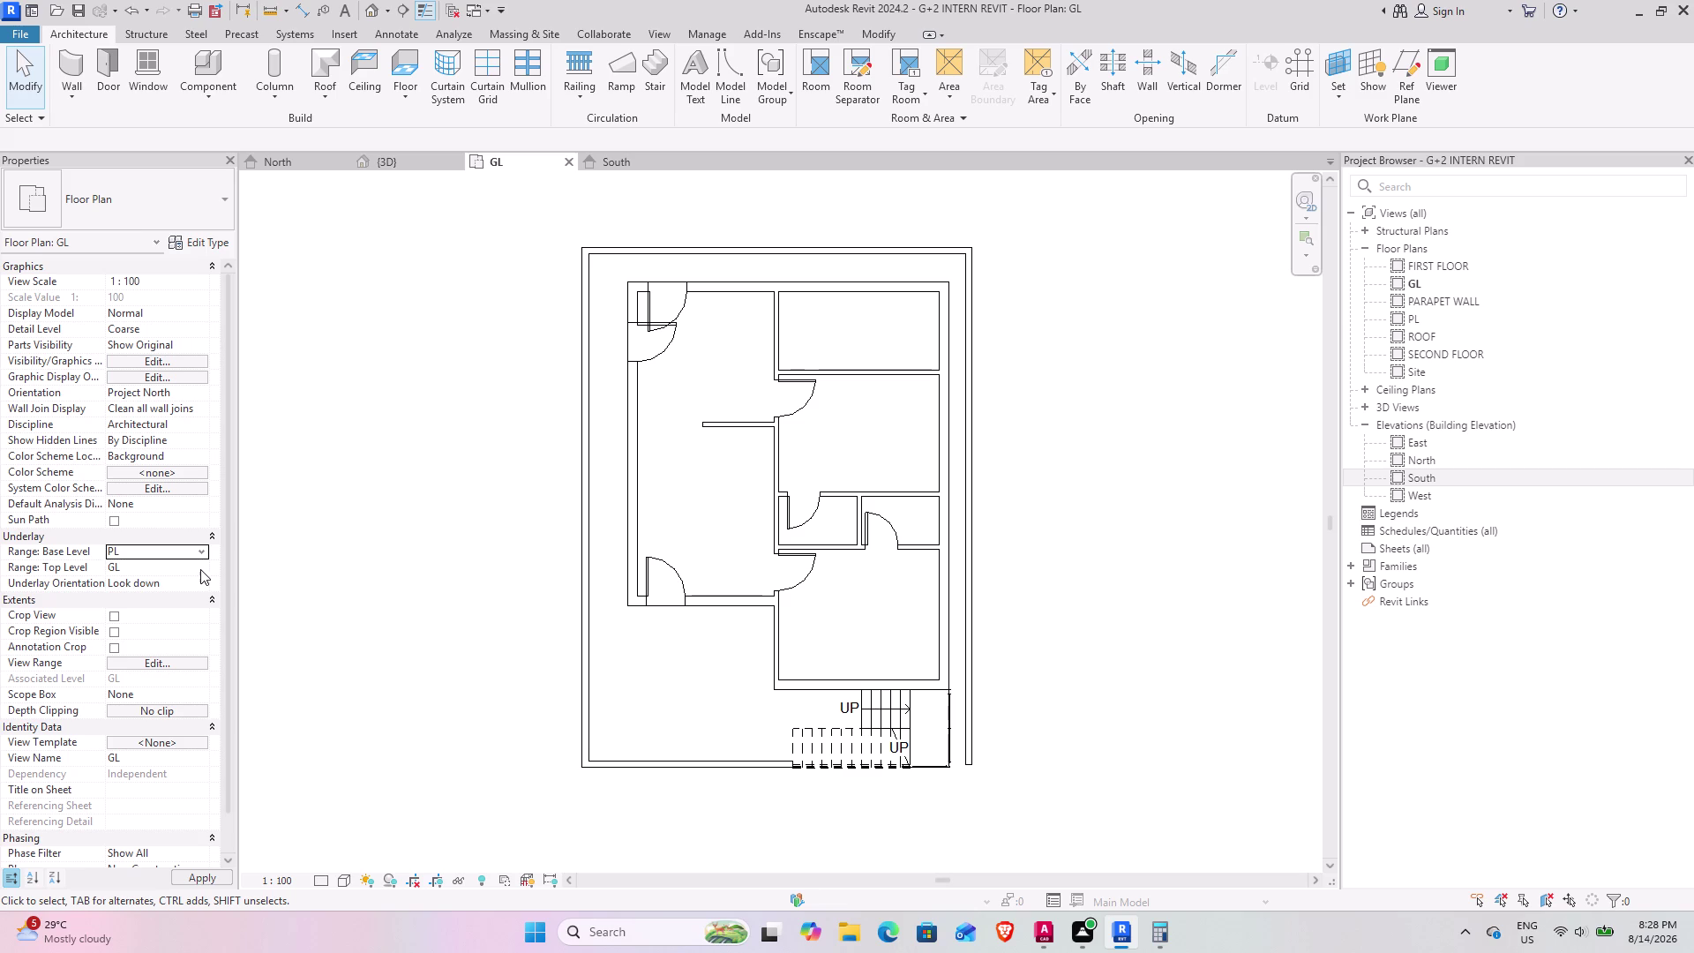
click(200, 569)
click(139, 647)
click(203, 583)
click(162, 610)
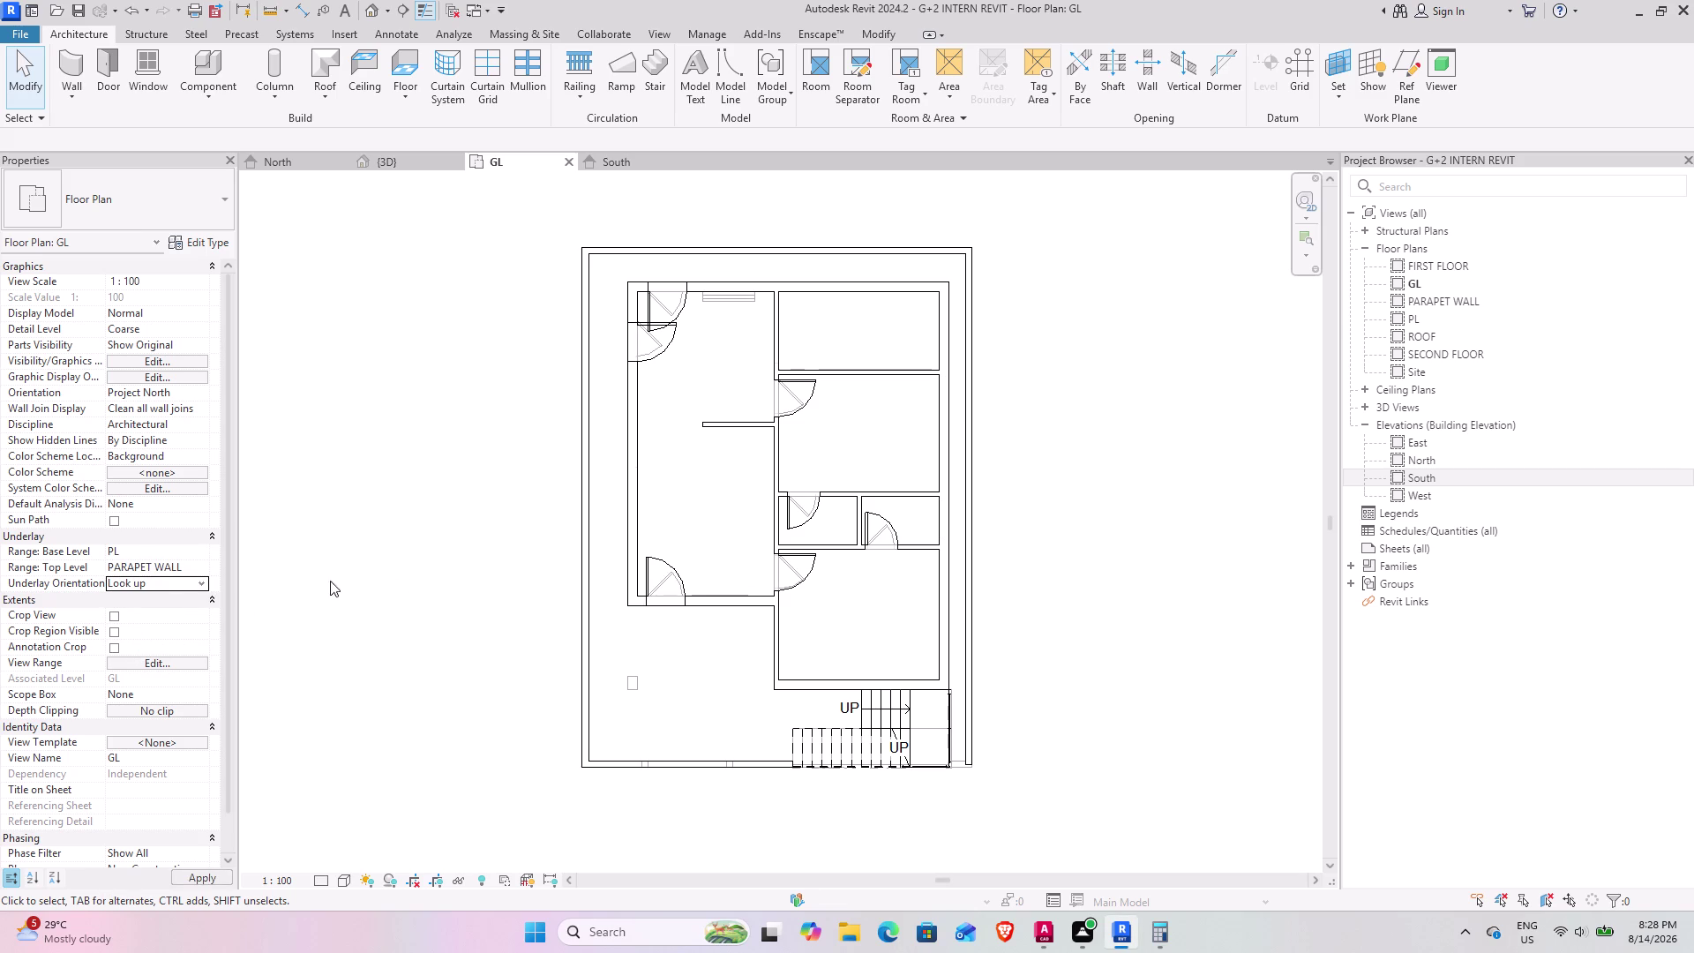
click(203, 581)
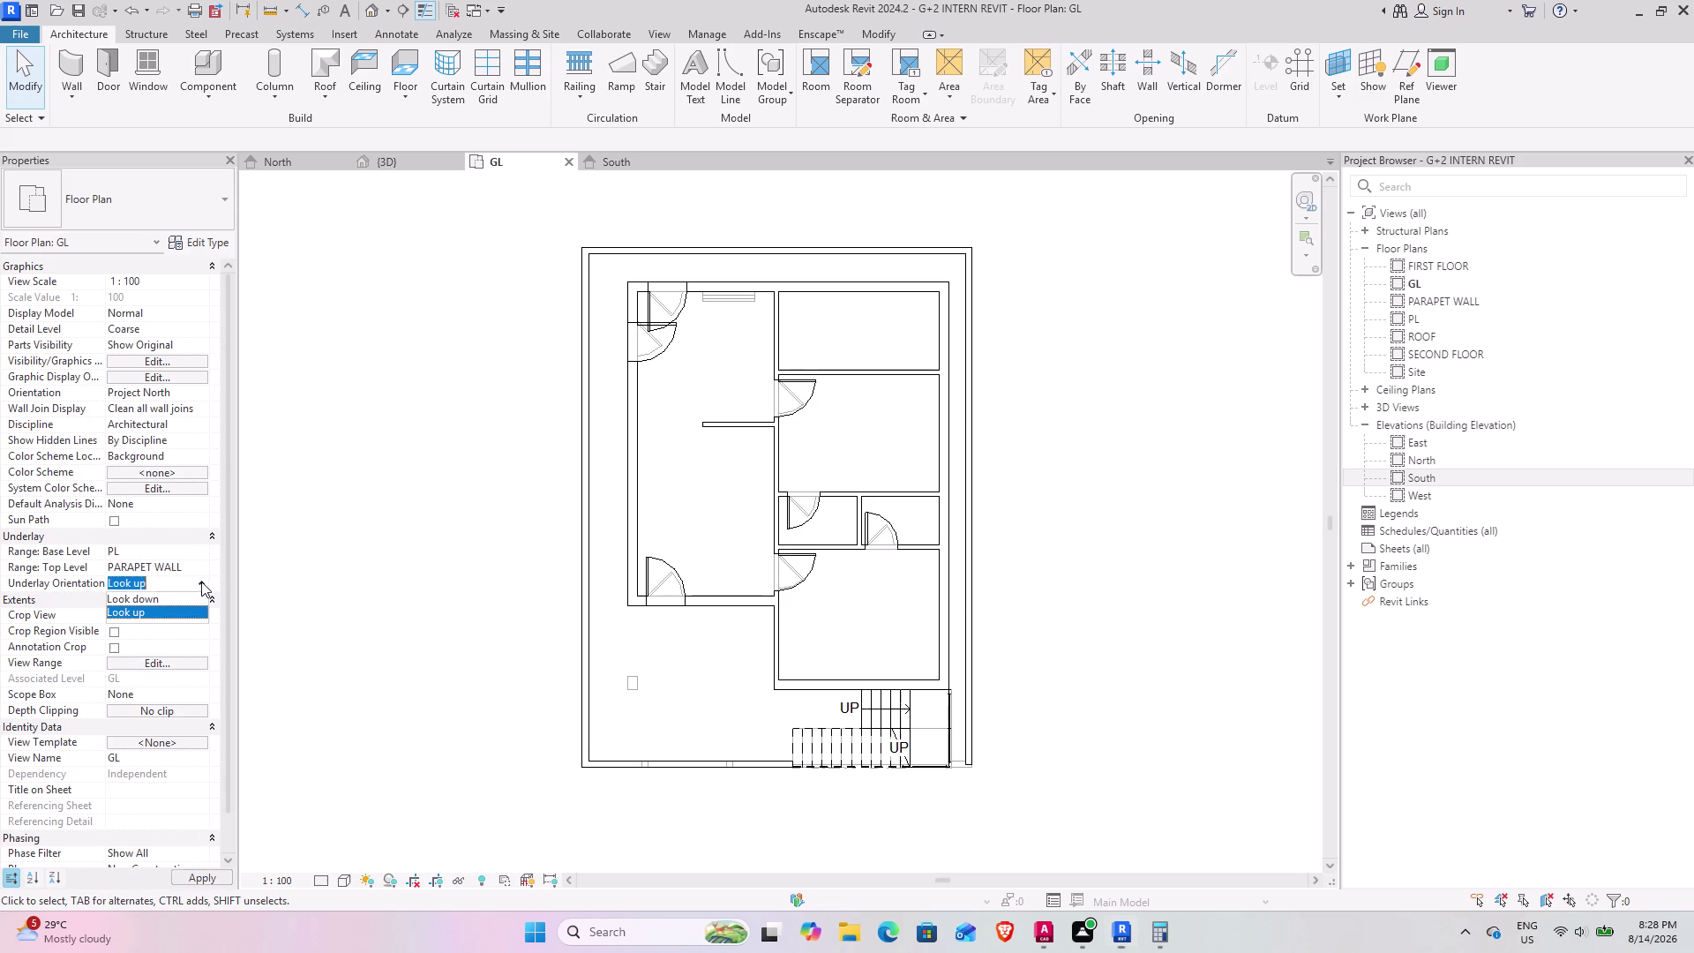
click(171, 600)
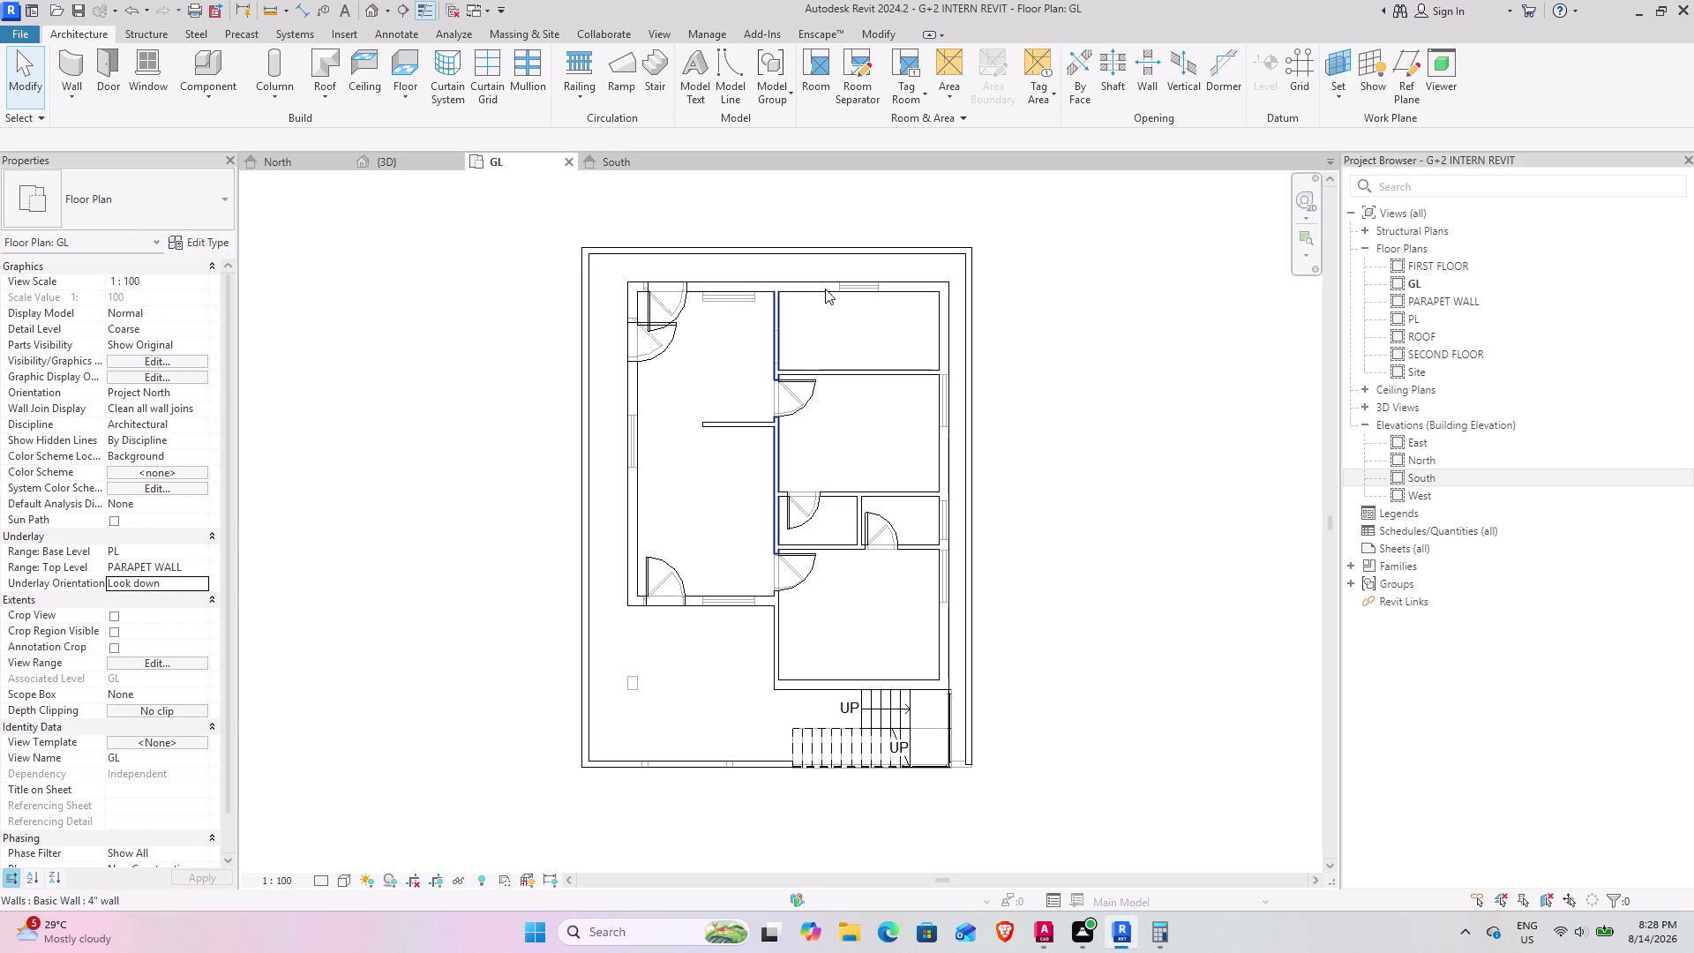
scroll(up, 3)
scroll(up, 3)
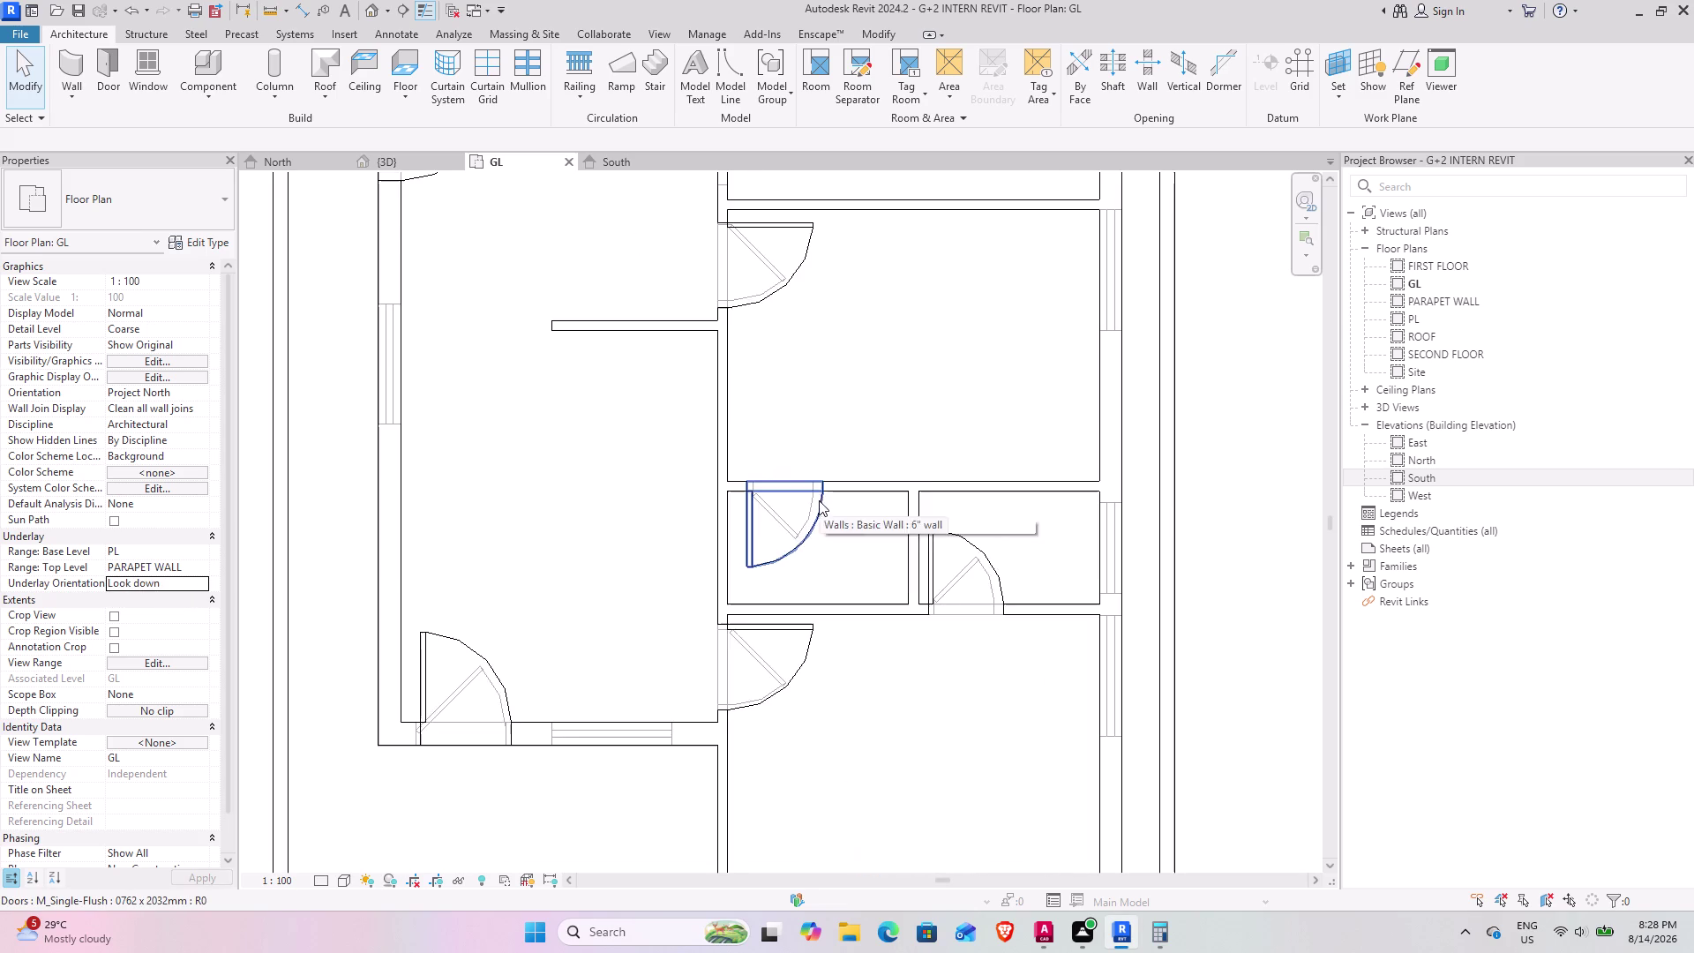
scroll(down, 3)
scroll(up, 3)
scroll(up, 3)
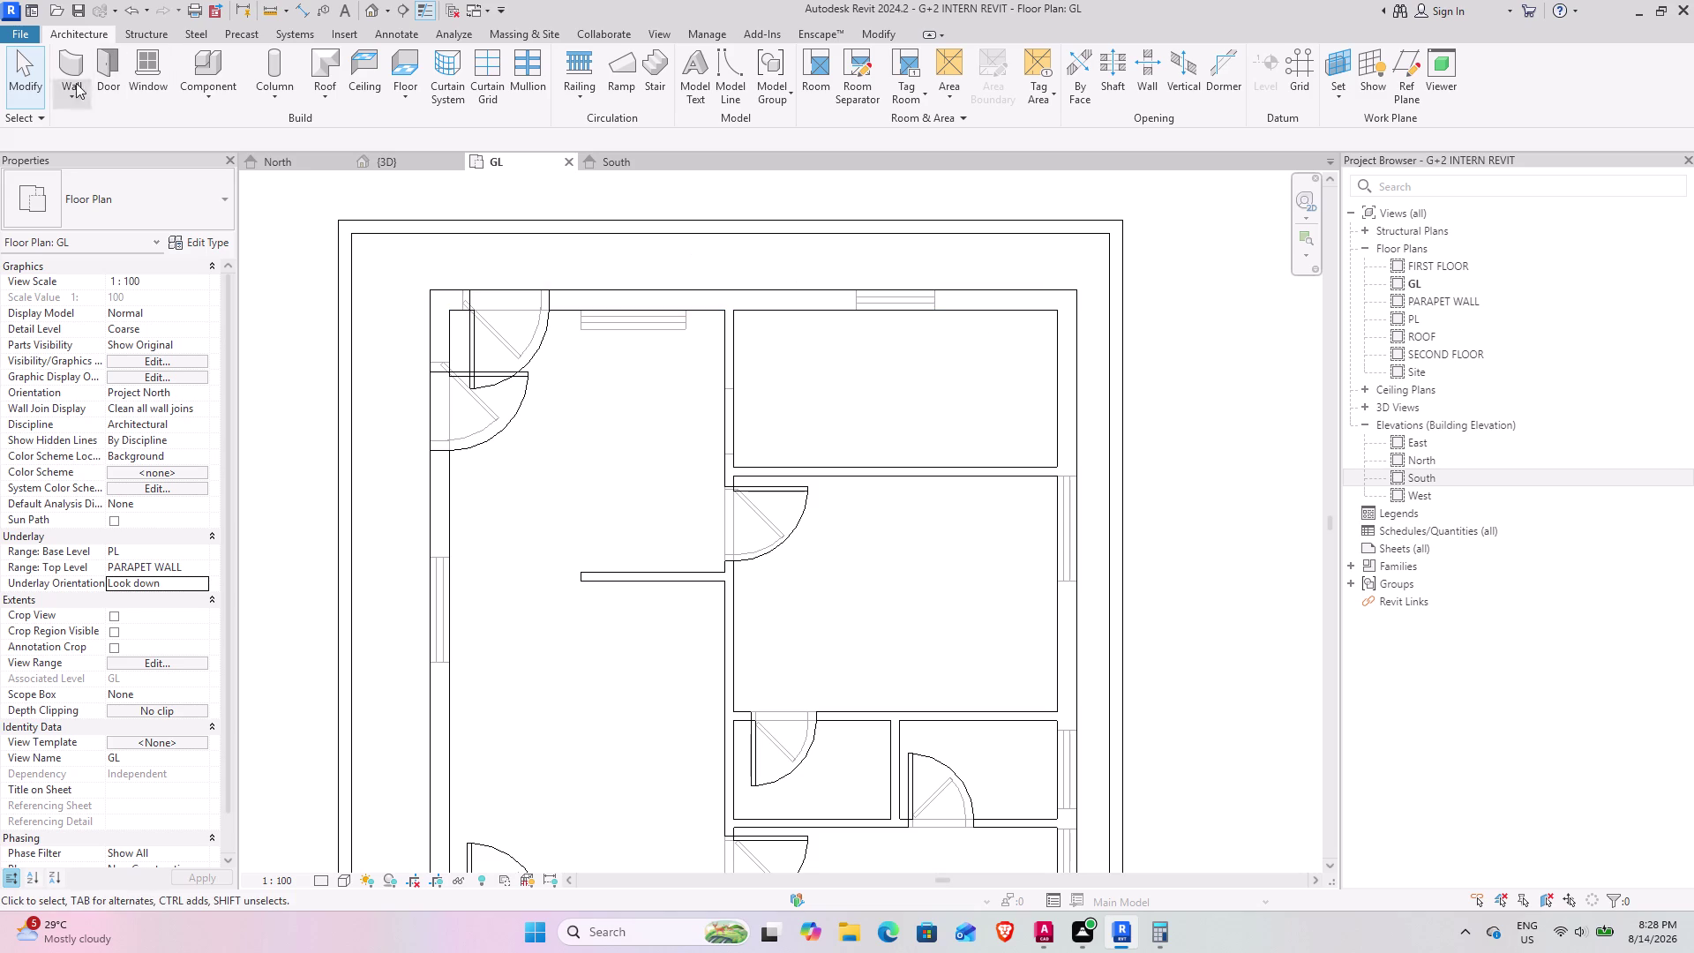
Start a window placement and bring up the Load Family dialog.
click(143, 49)
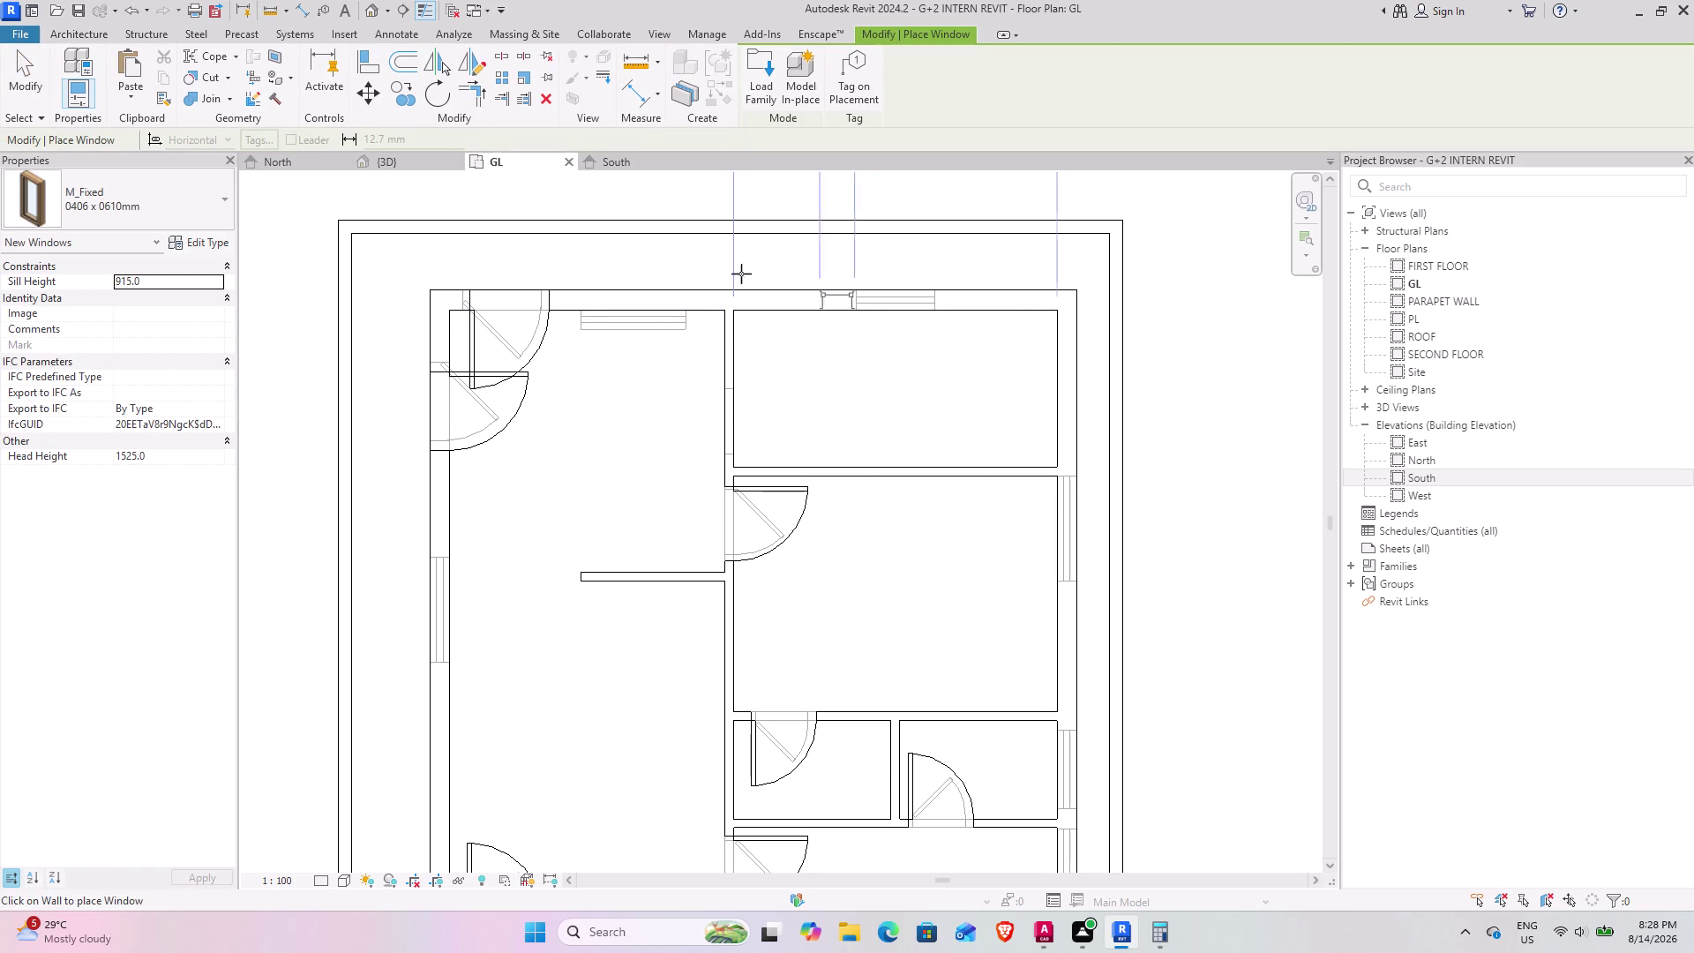
click(170, 202)
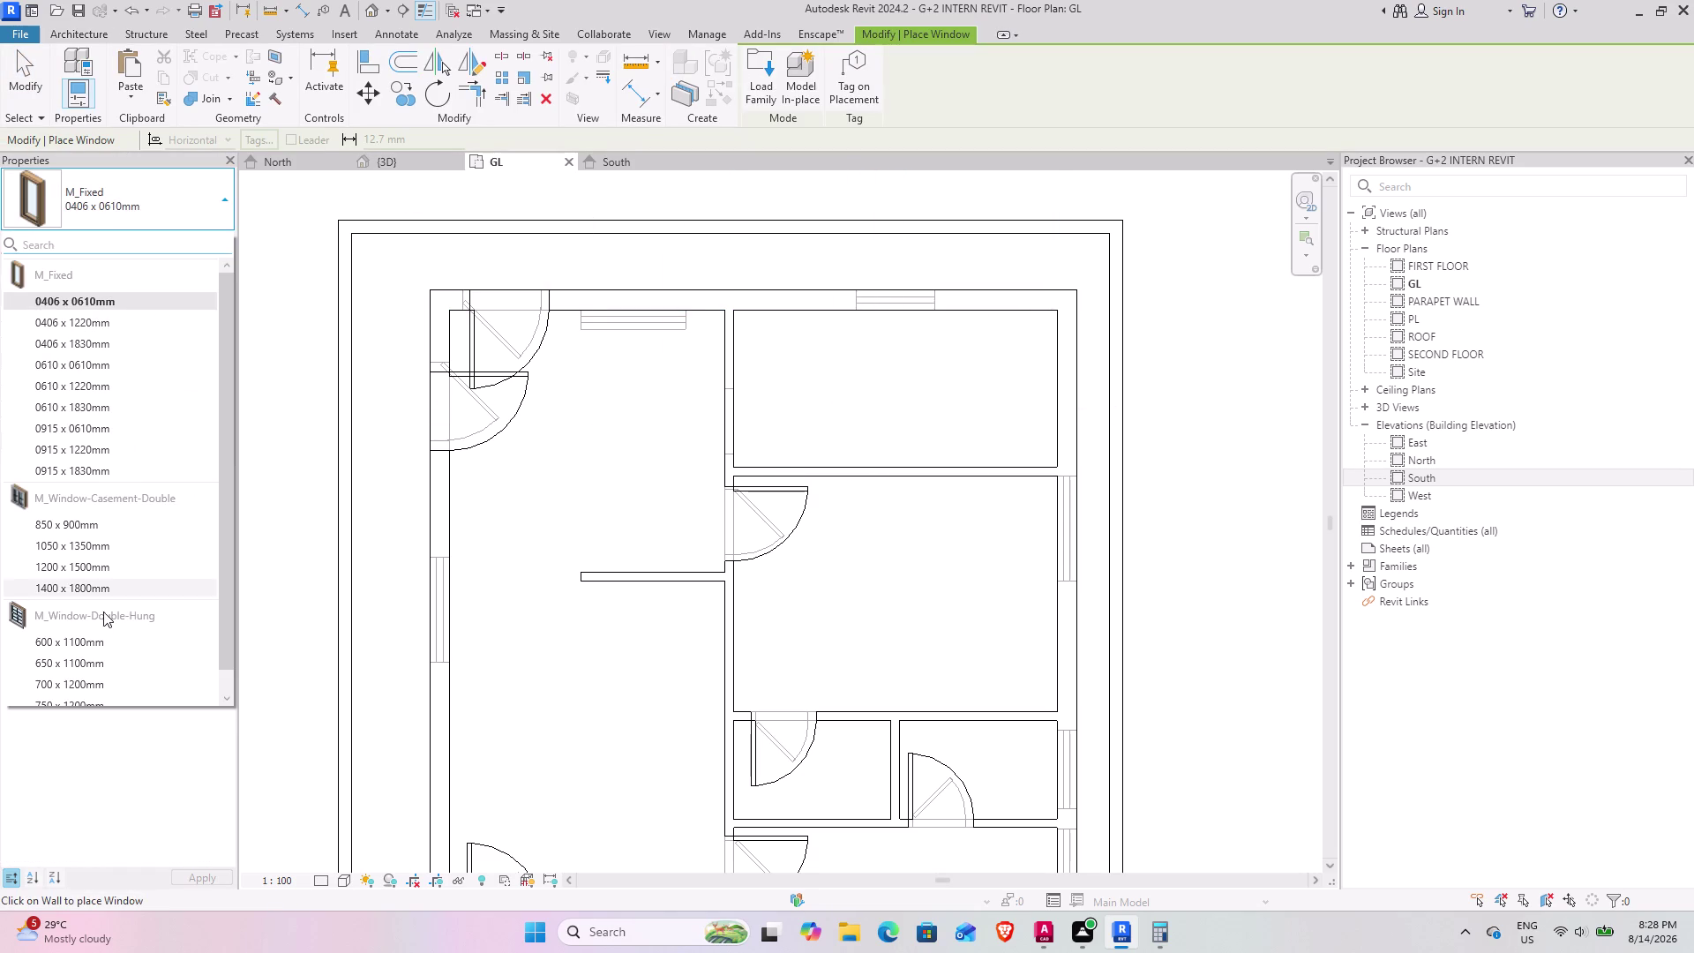
scroll(down, 3)
scroll(up, 3)
click(762, 72)
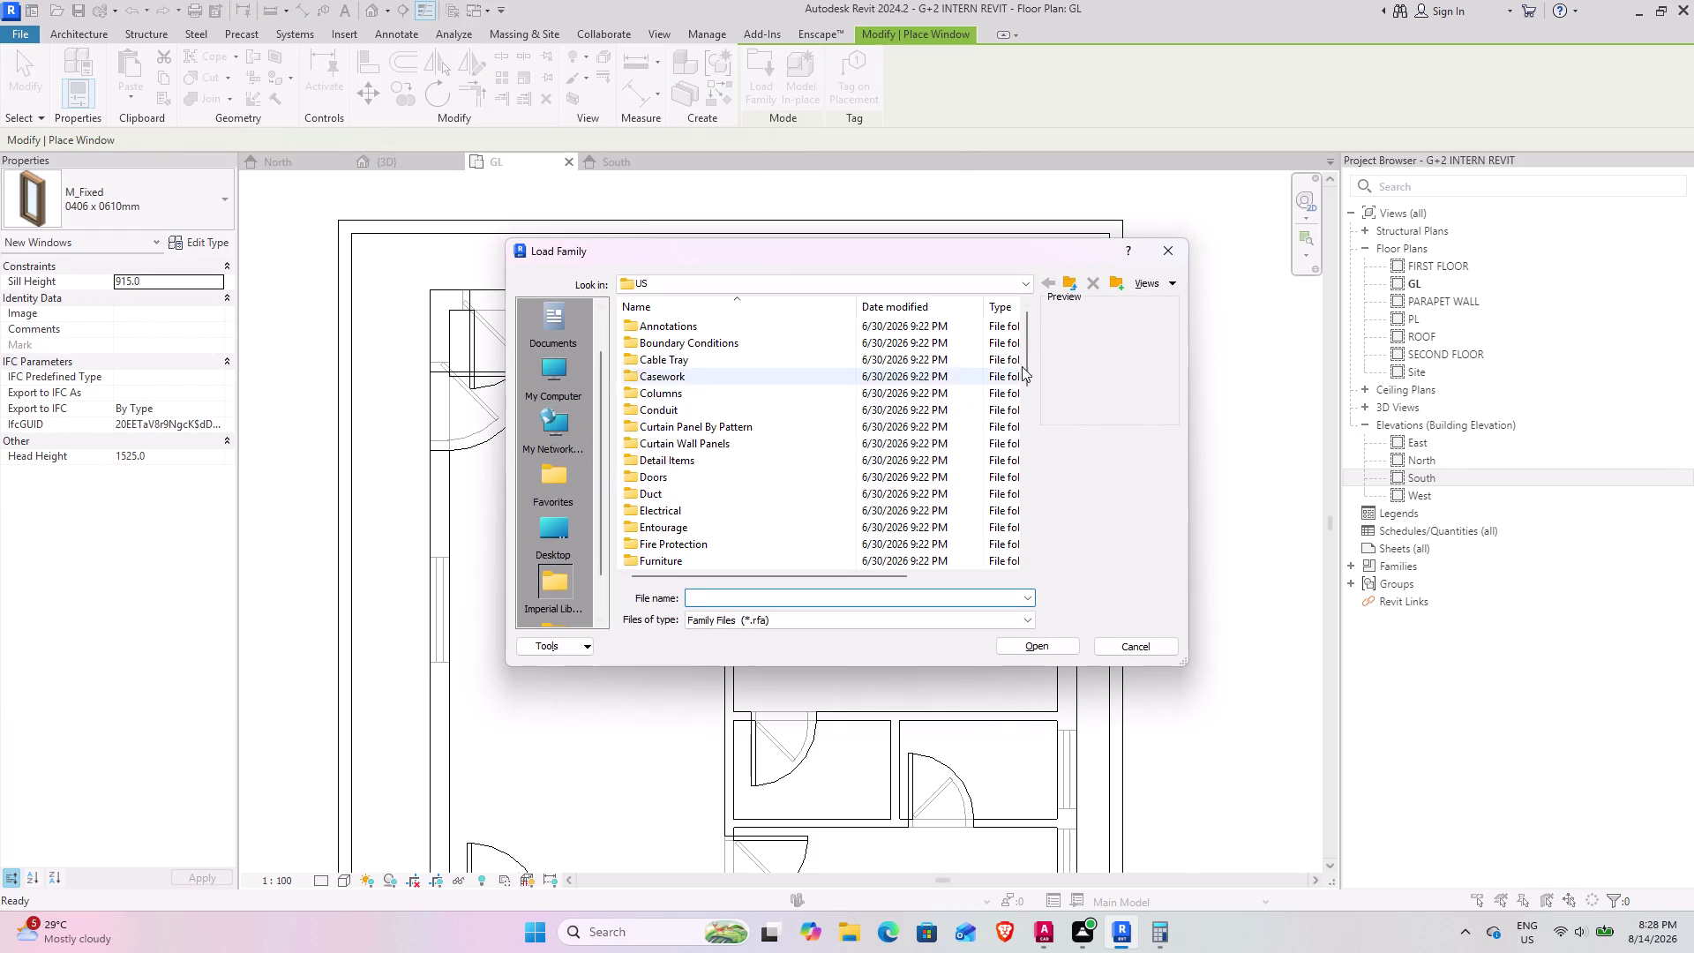
Browse from Libraries into English > US > Windows in the Load Family dialog.
click(1067, 287)
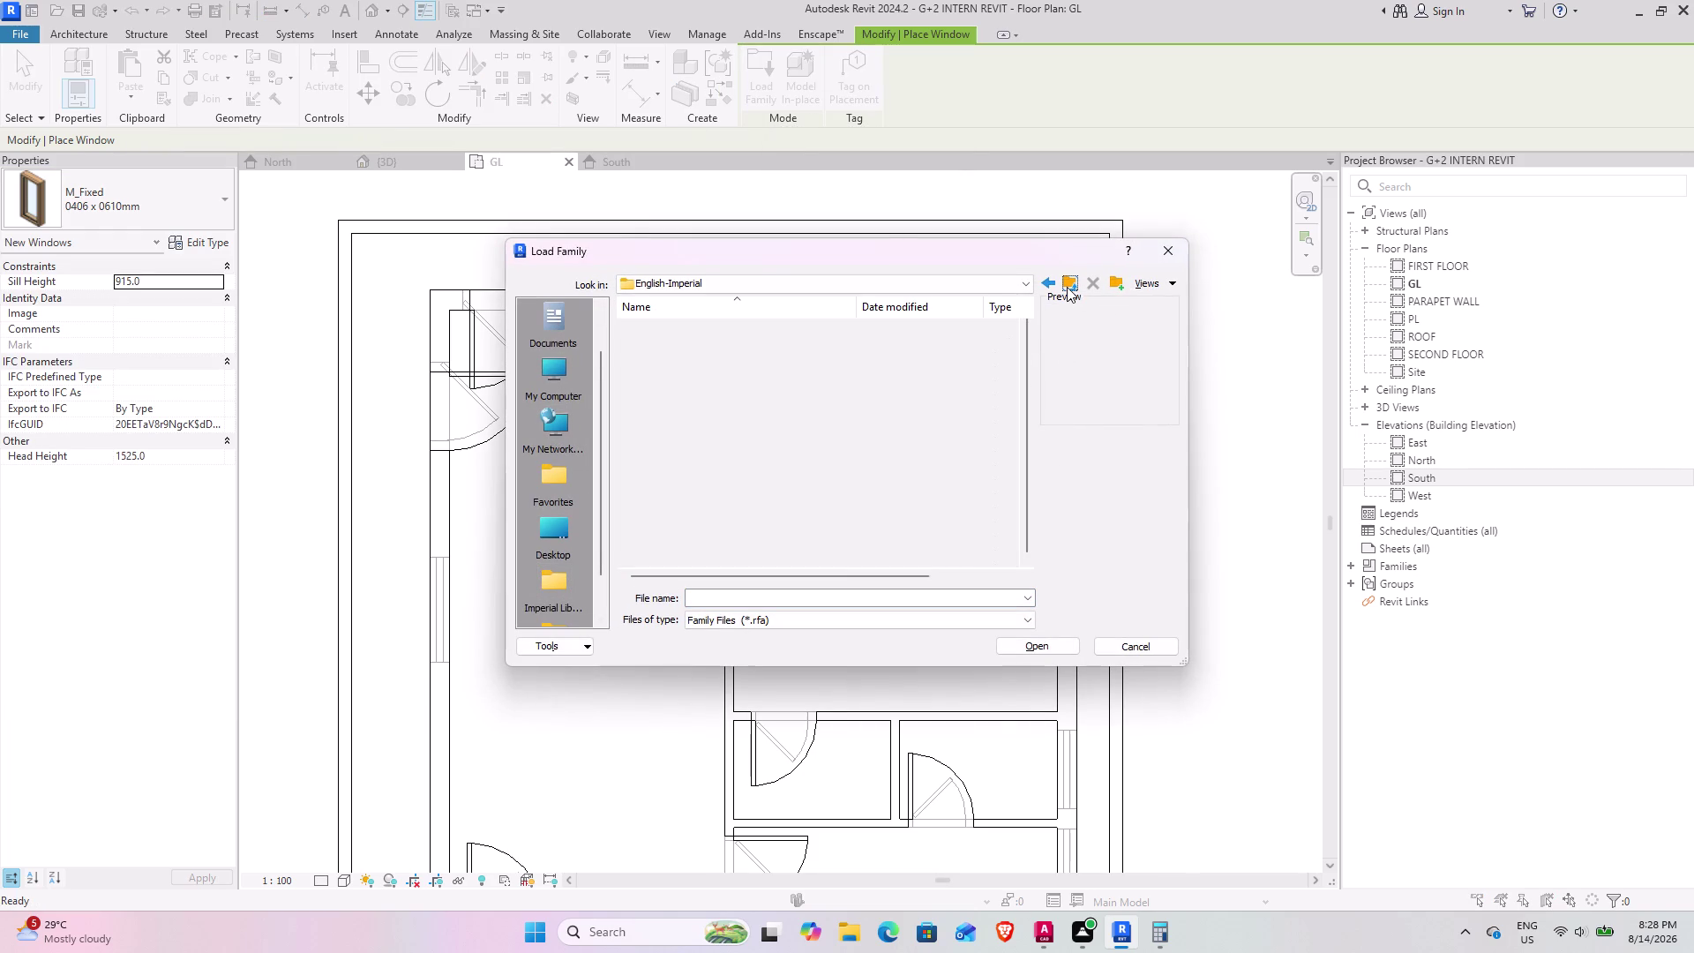
click(1067, 287)
scroll(down, 3)
scroll(up, 3)
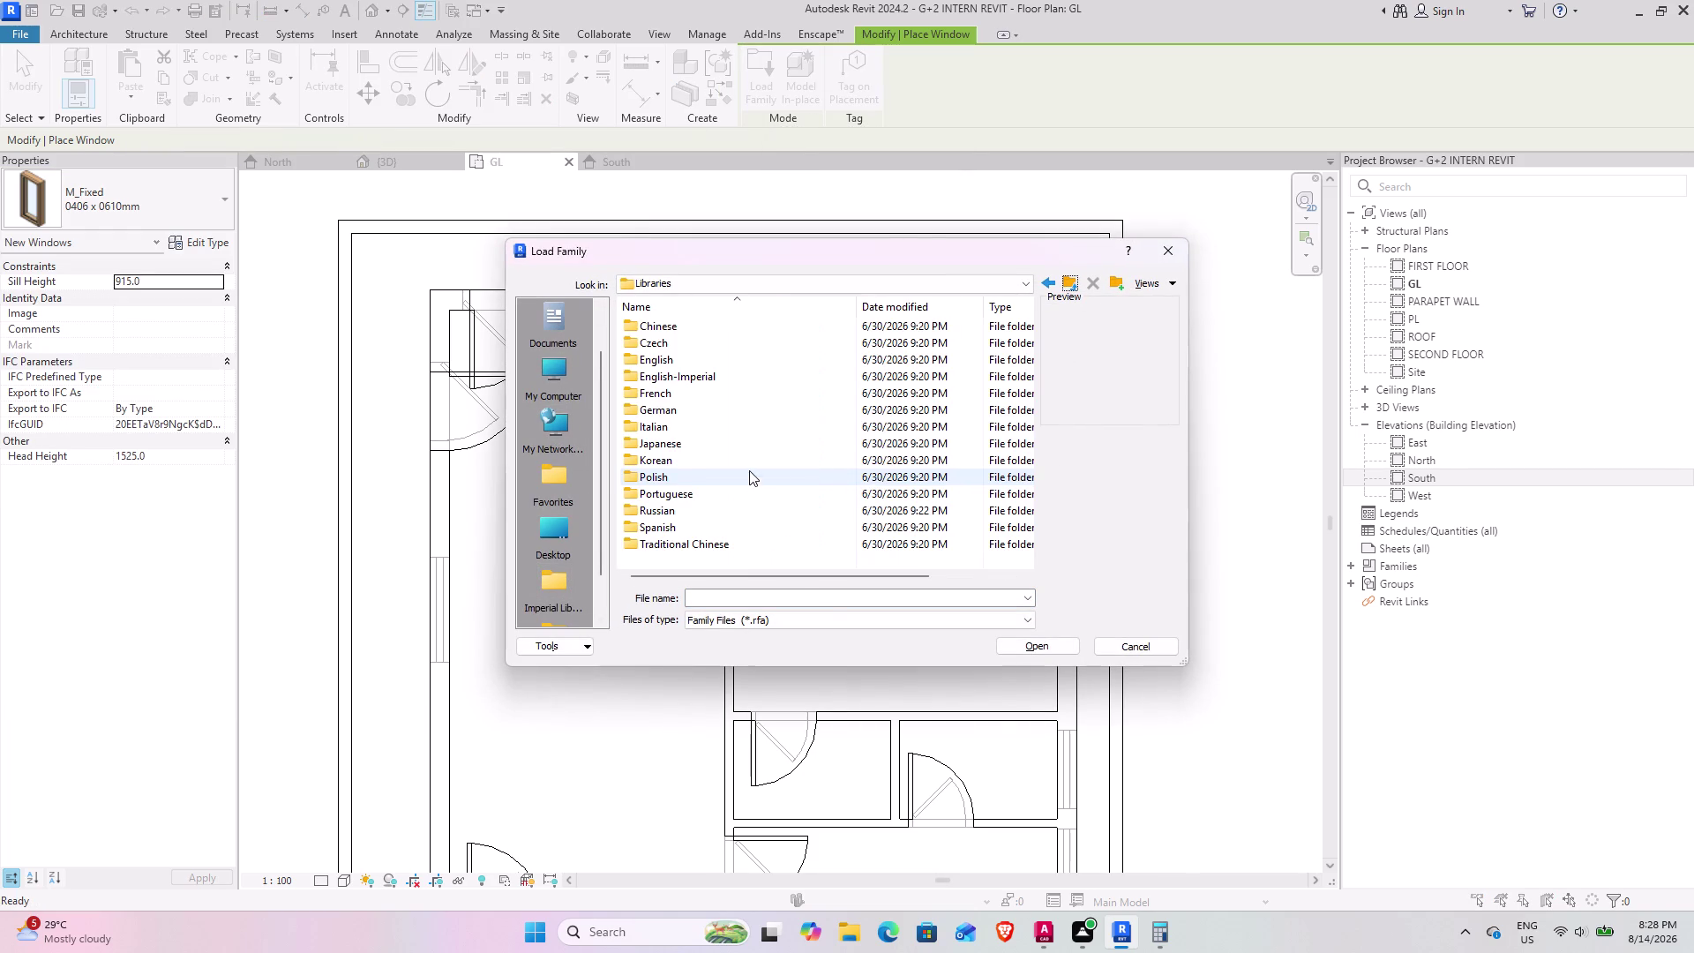
double_click(758, 365)
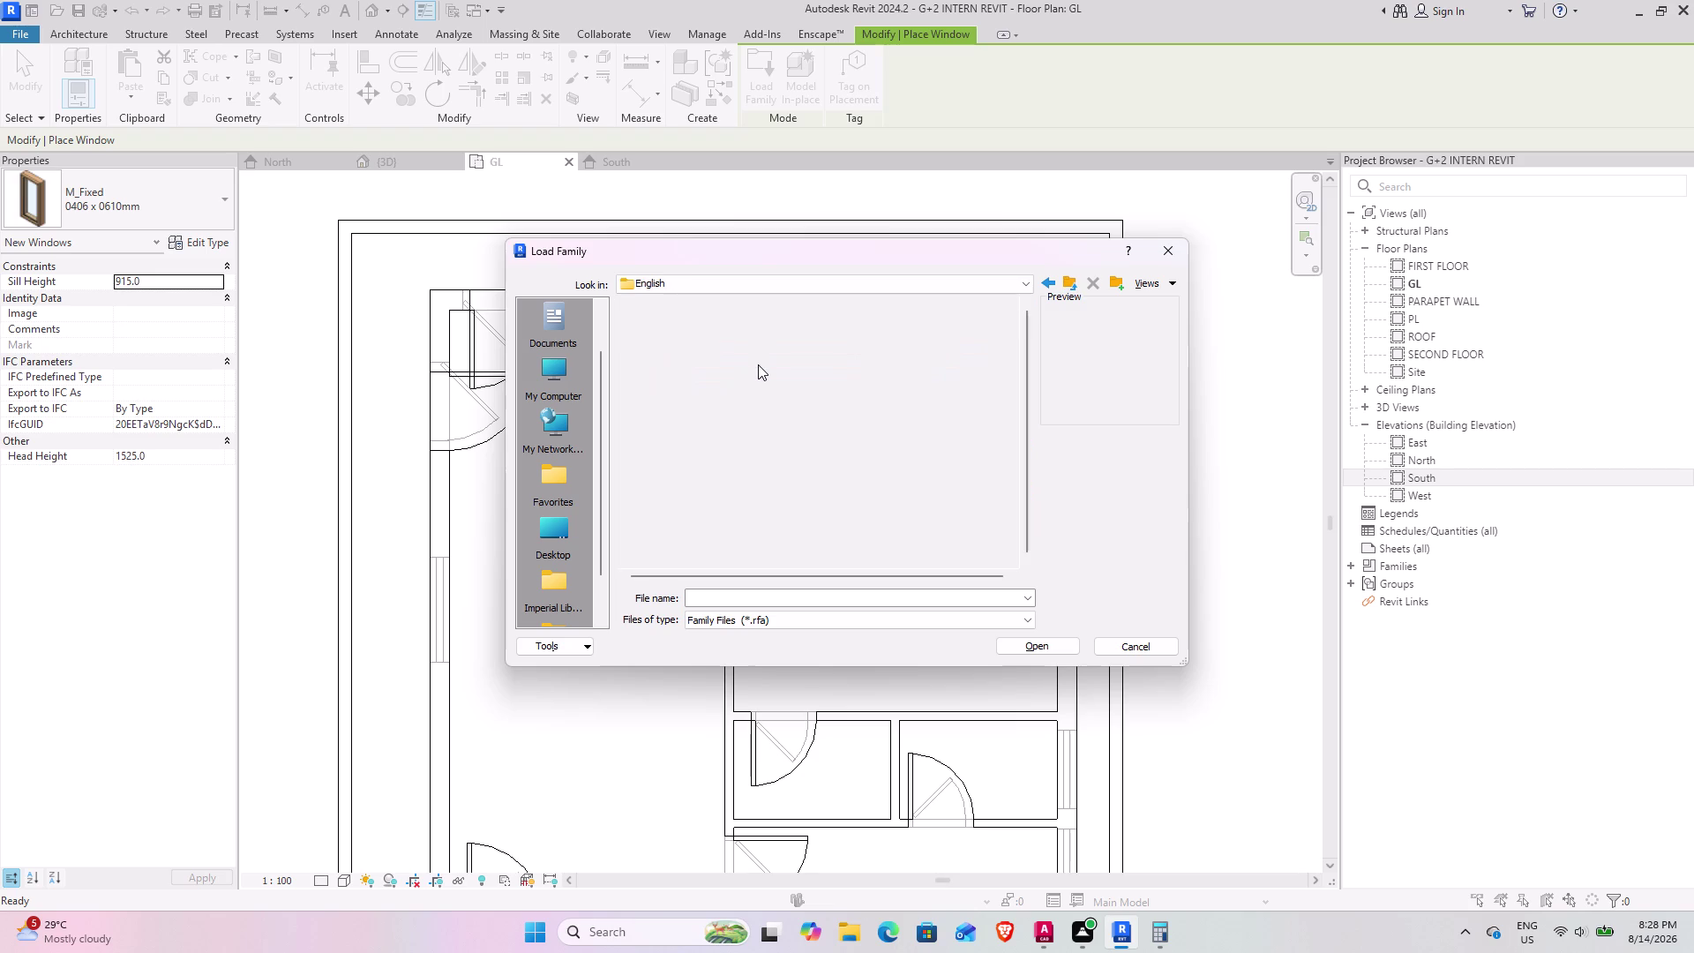
double_click(758, 333)
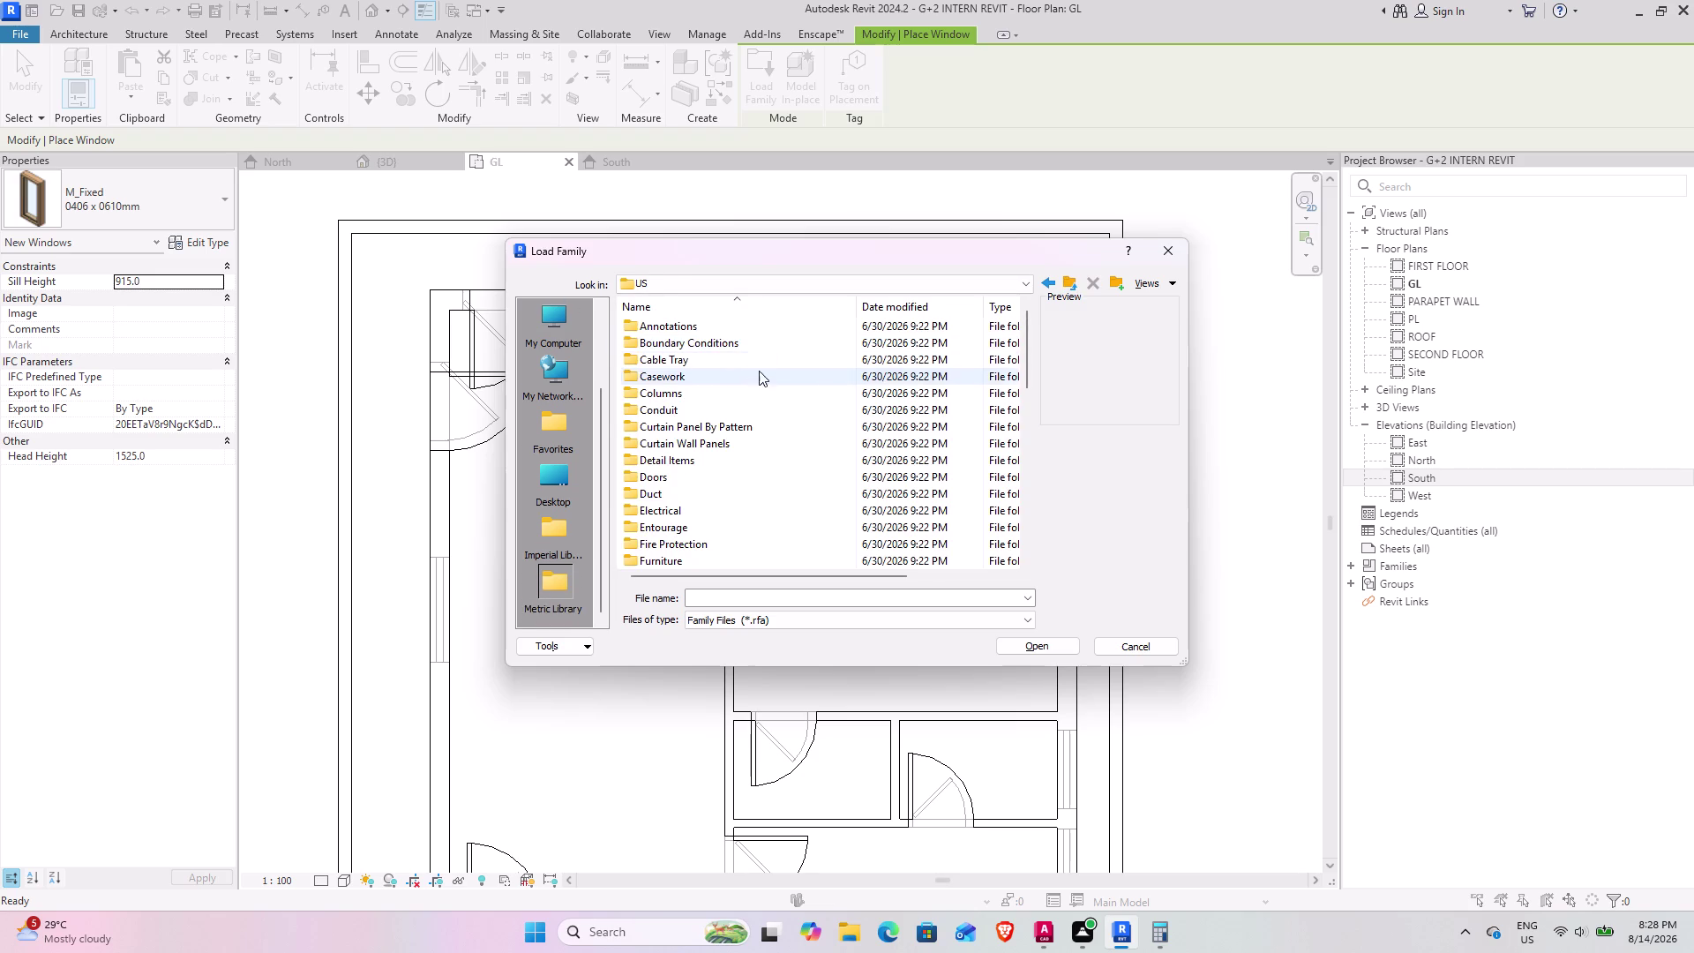
scroll(down, 3)
scroll(down, 3)
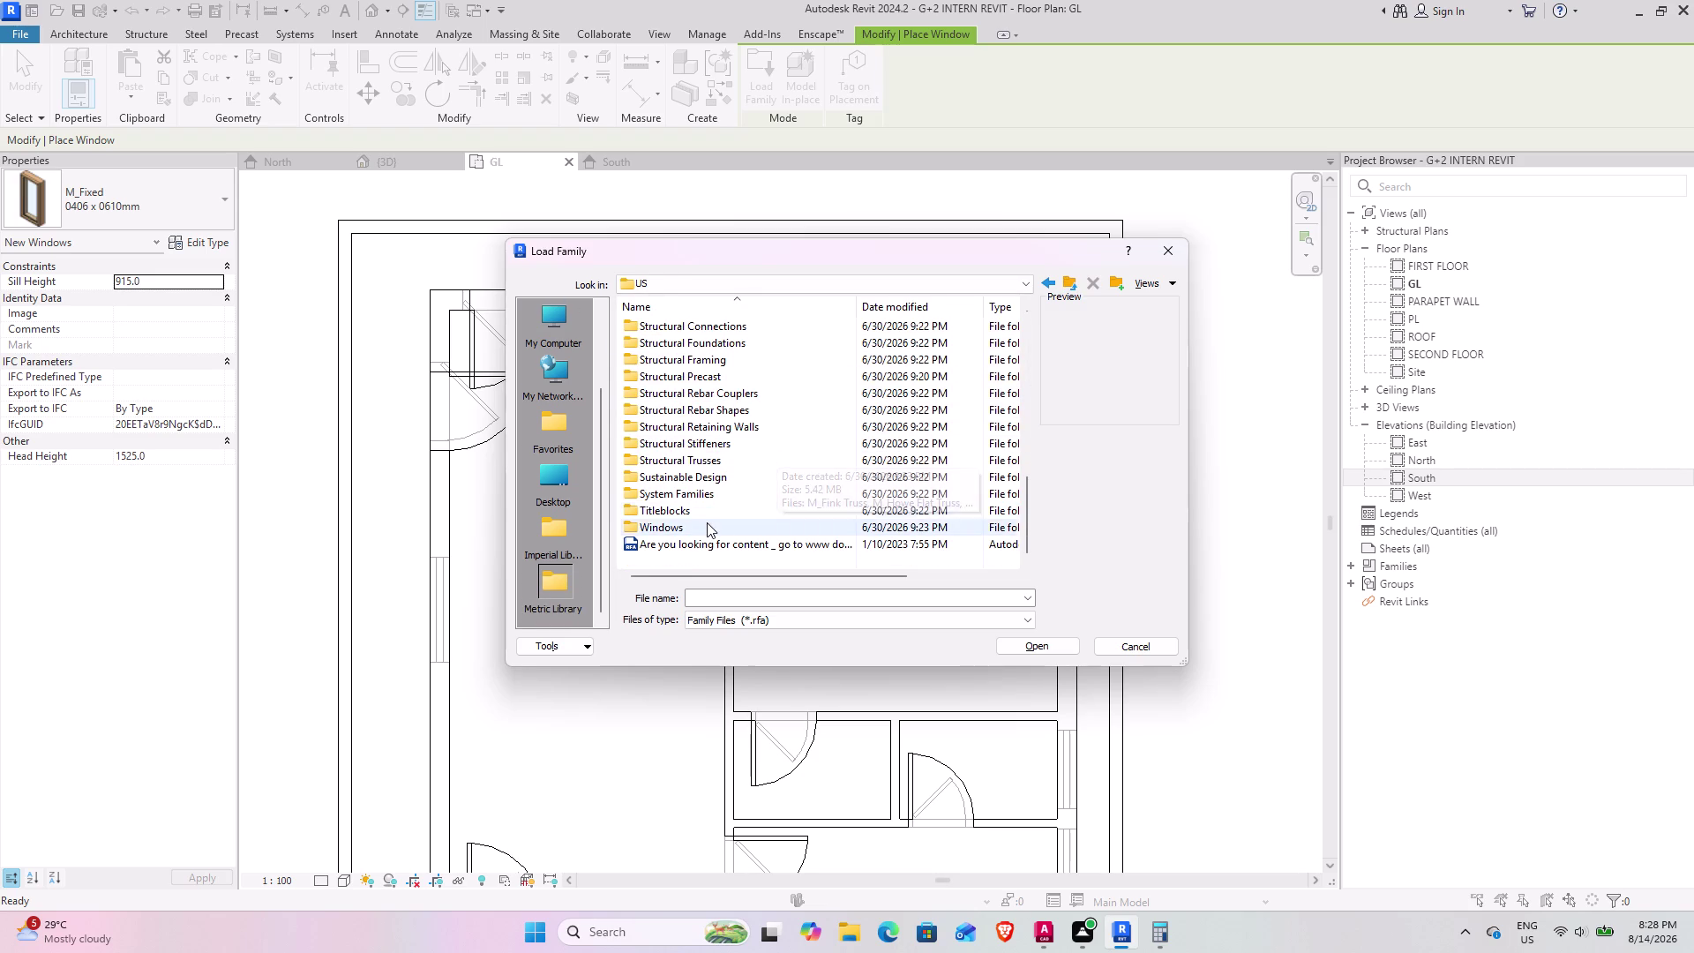
double_click(706, 524)
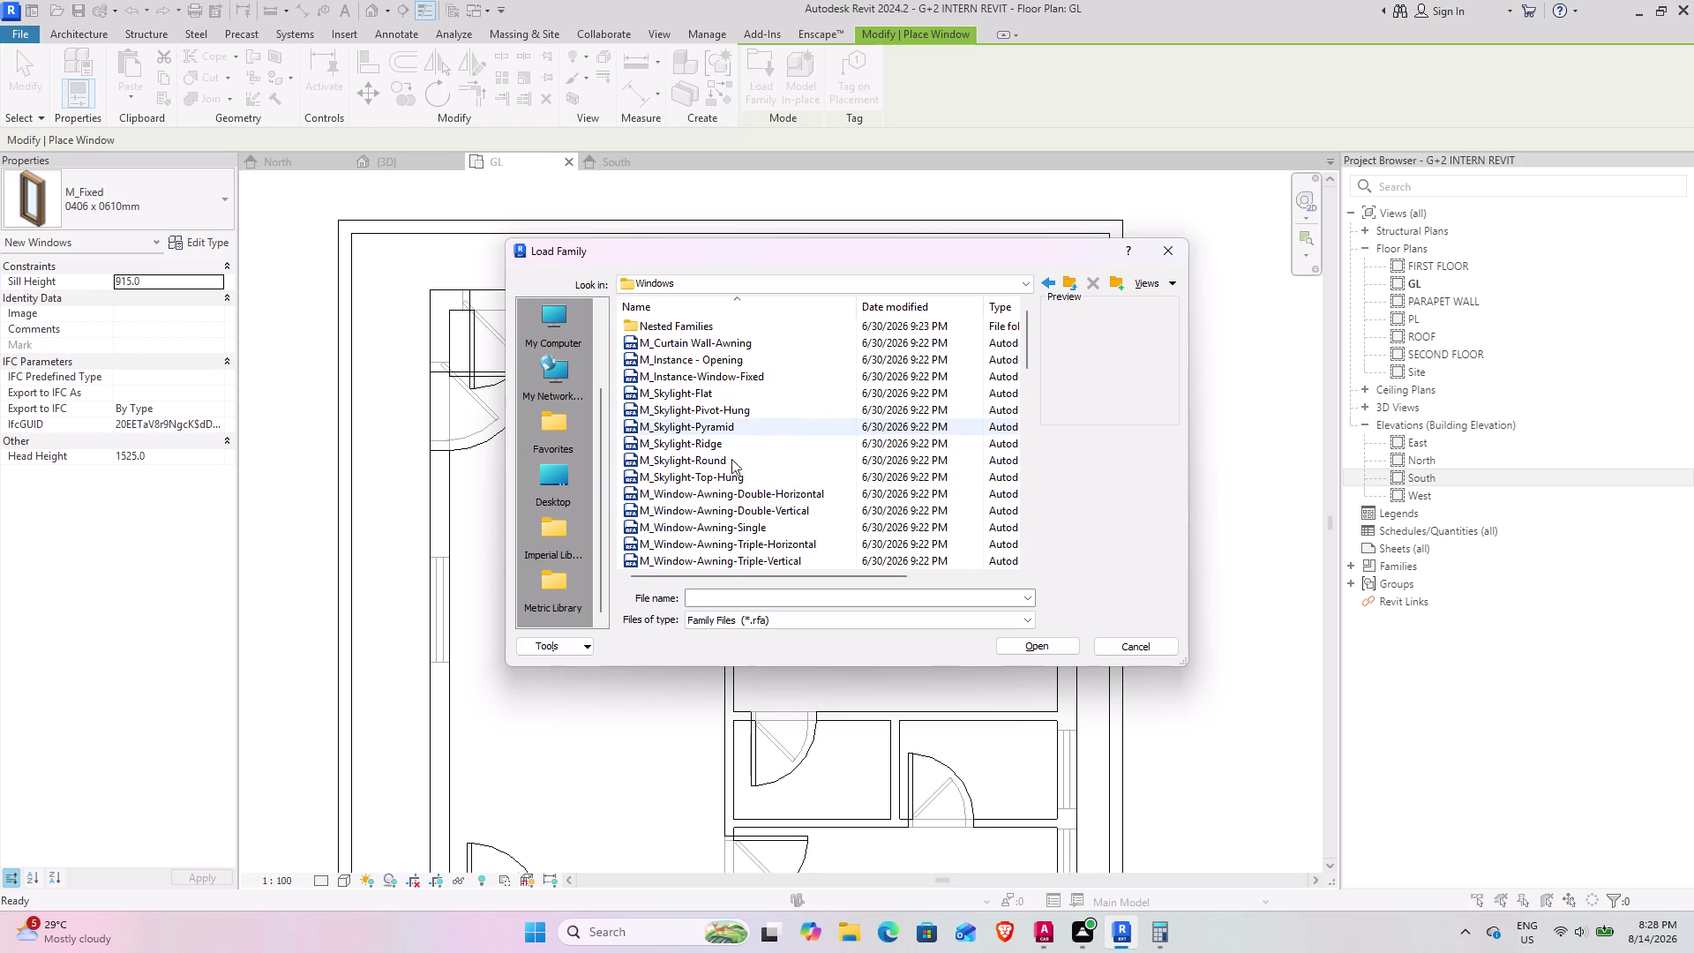
Back out to Libraries and return again to English > US > Windows.
click(1065, 280)
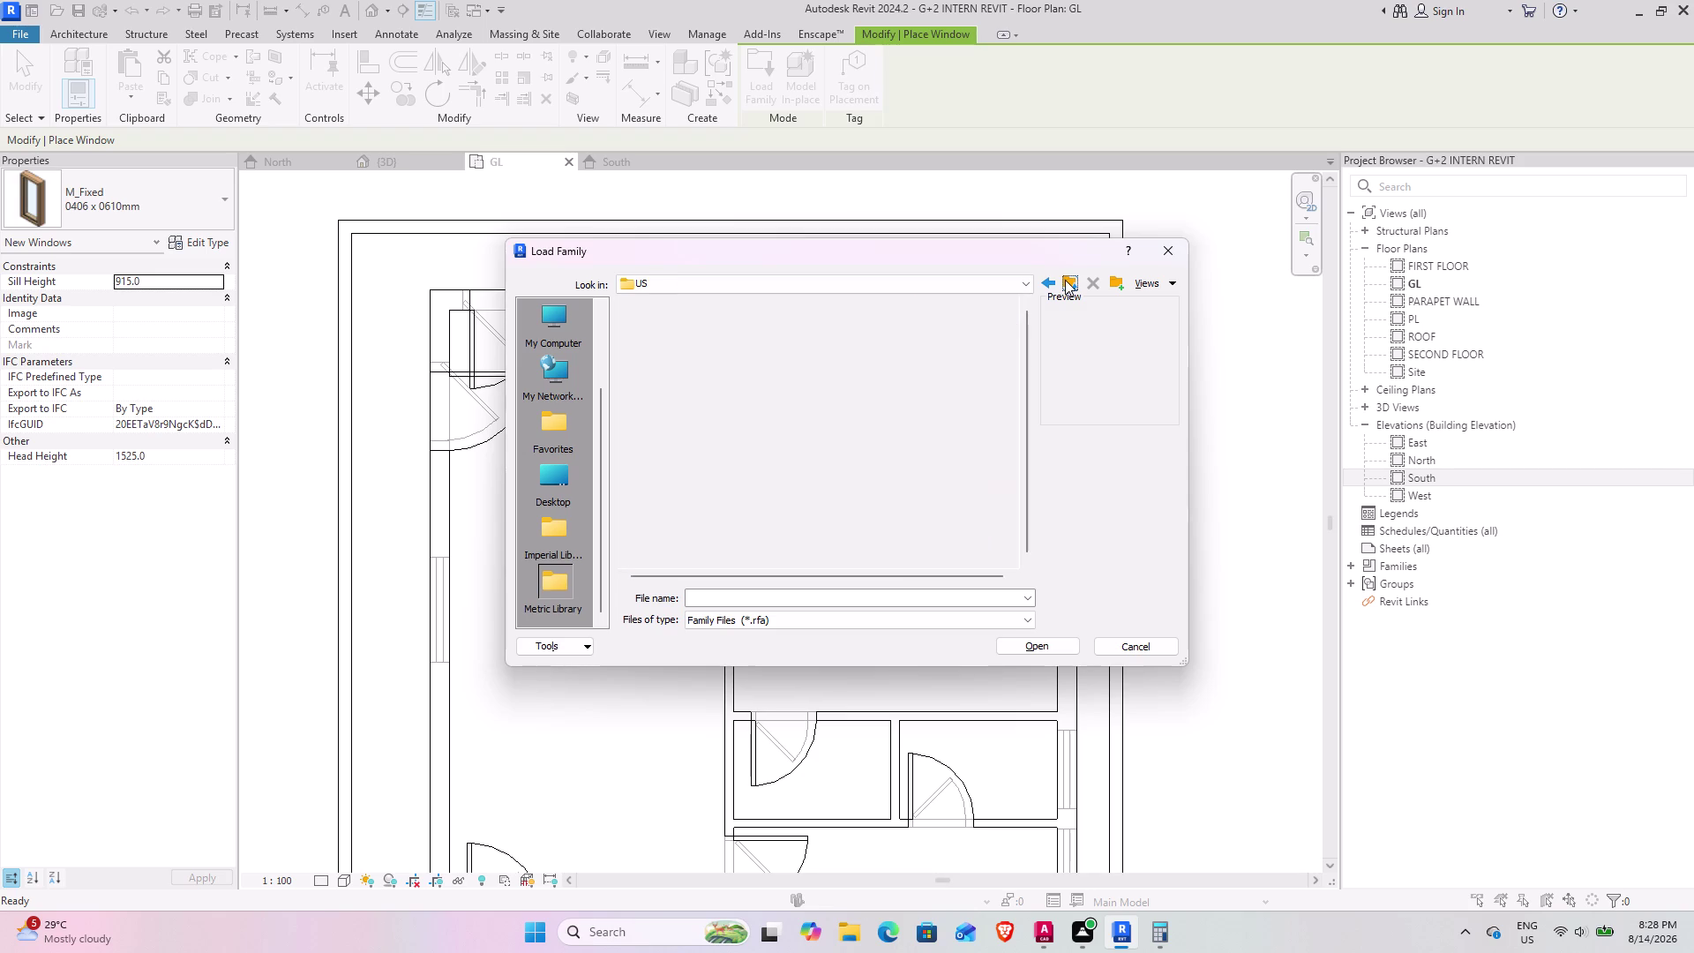
click(1065, 279)
click(1064, 285)
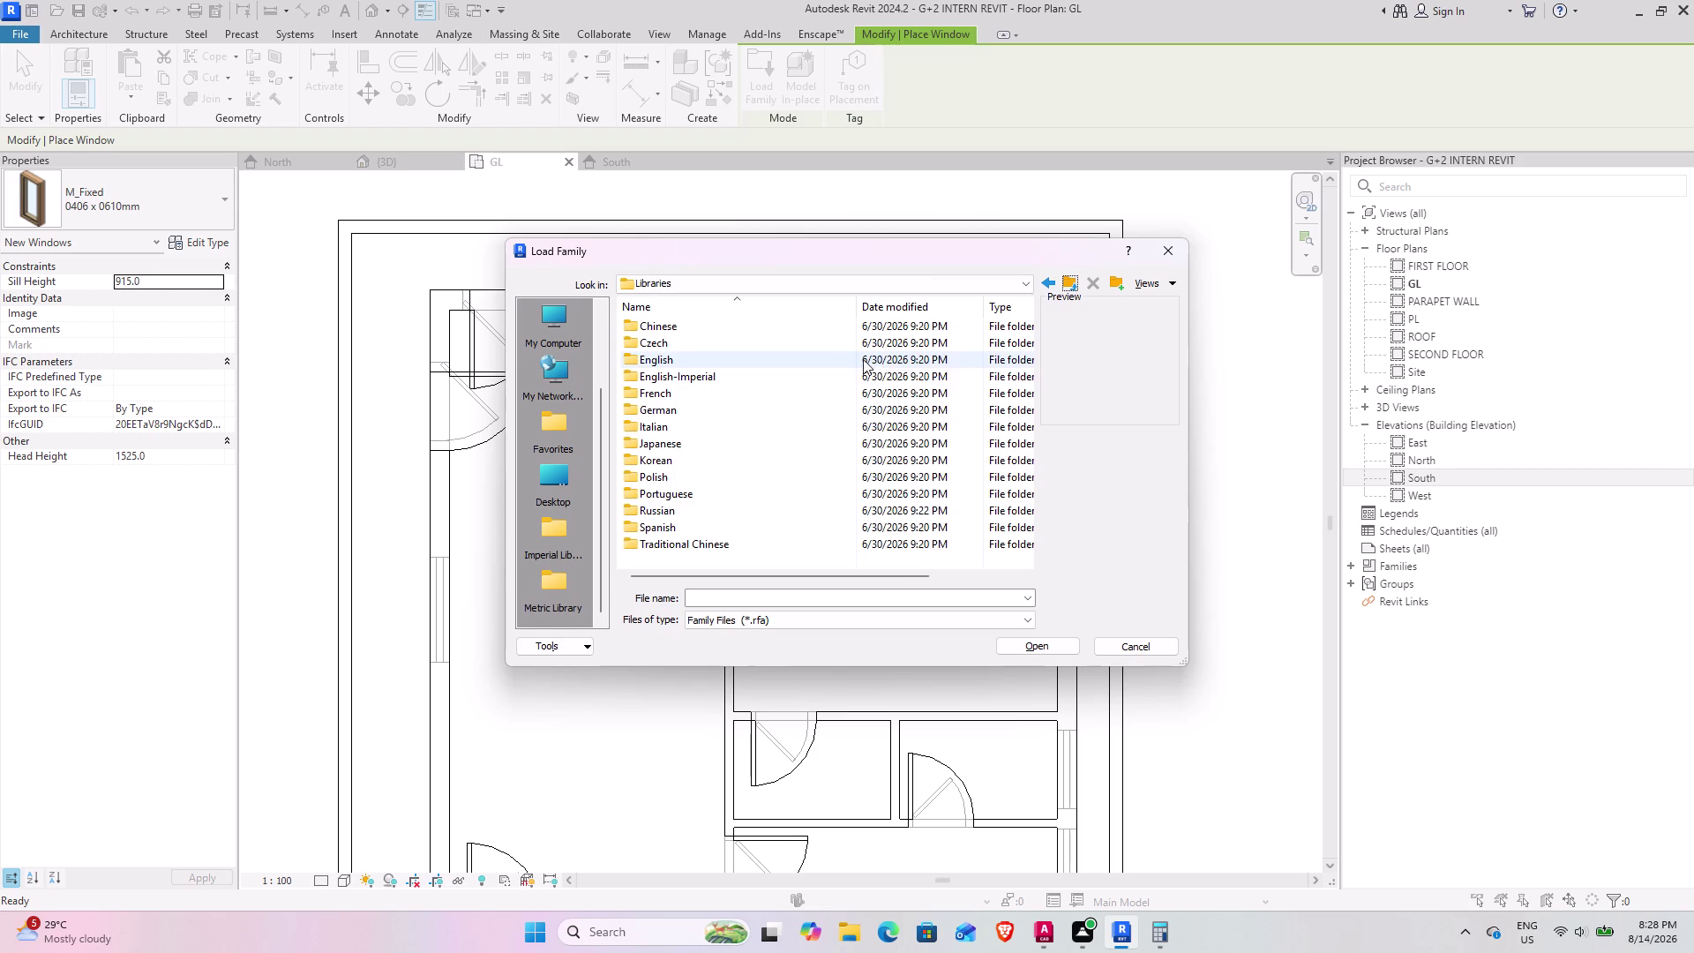
double_click(785, 376)
double_click(755, 328)
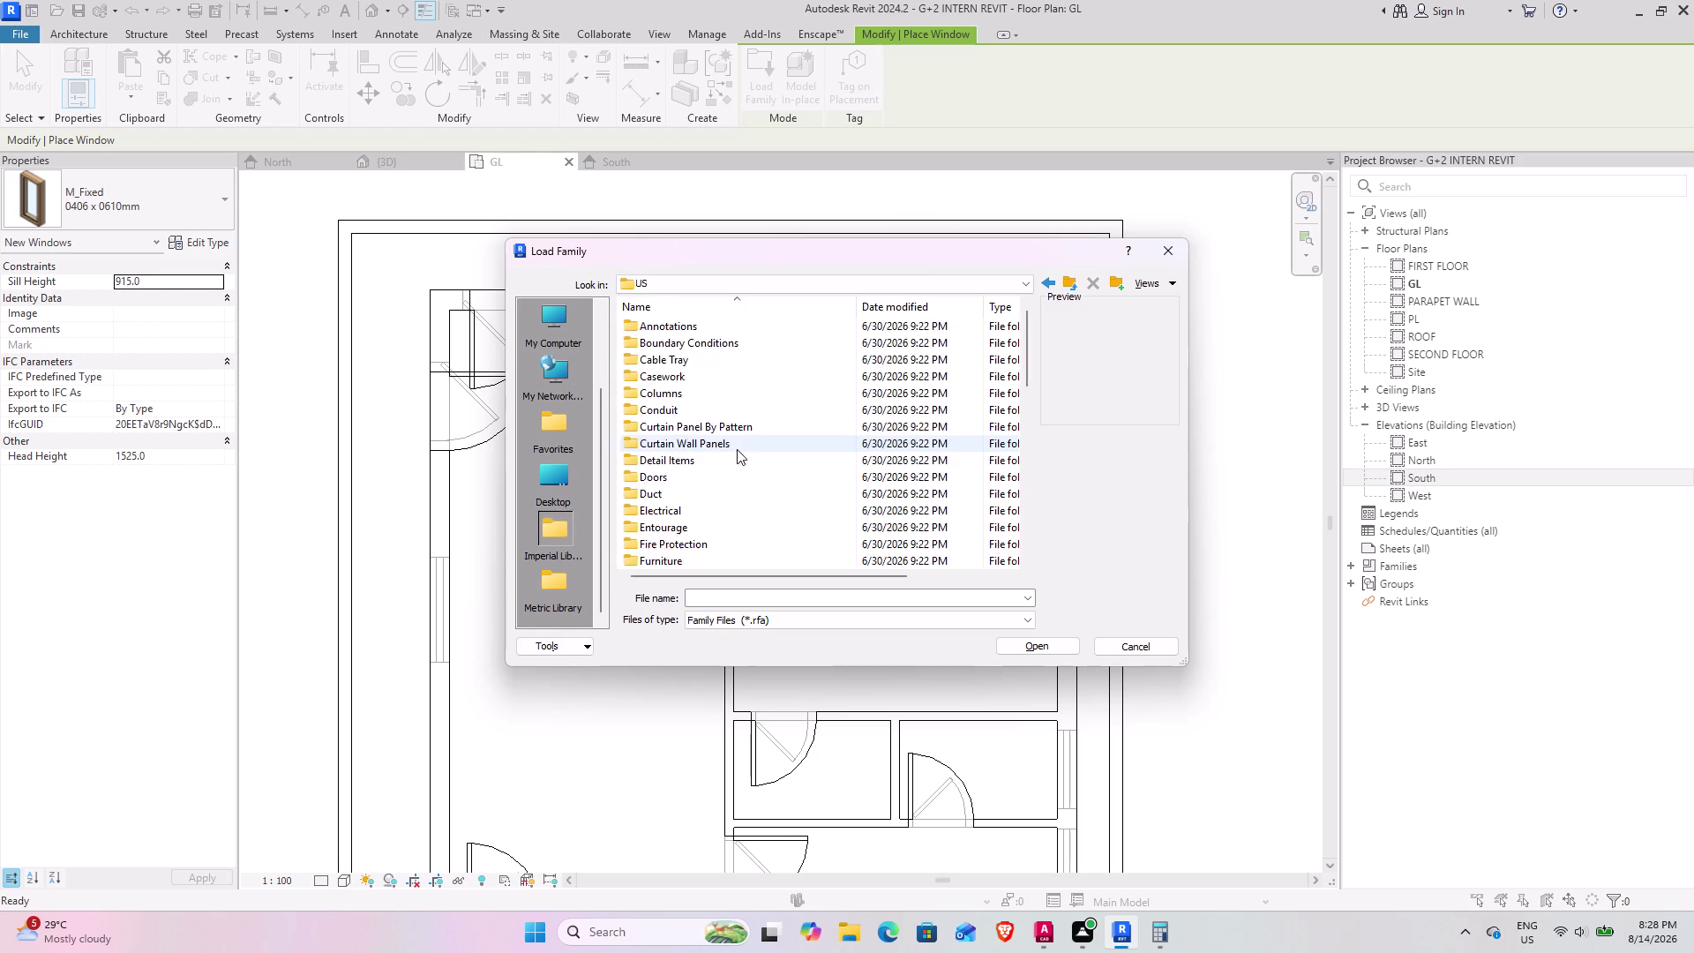
scroll(down, 3)
double_click(680, 528)
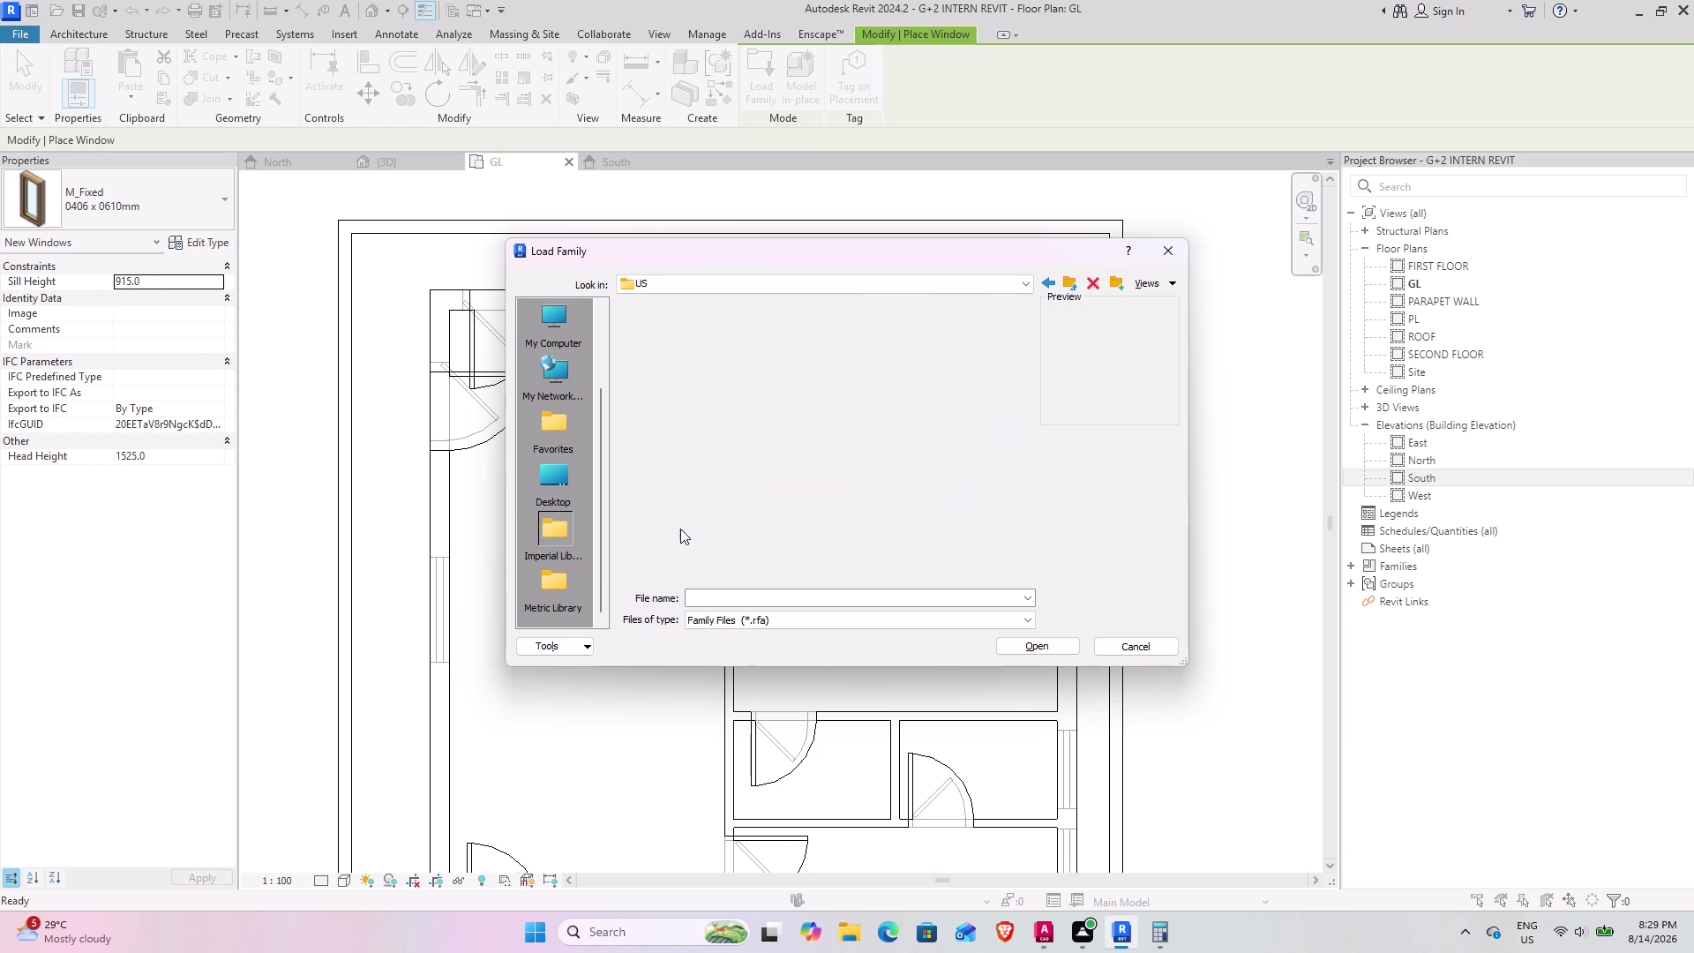
Find Window-Bay-Casement-10_Degree_Angle.rfa in the Windows folder and load it.
scroll(down, 3)
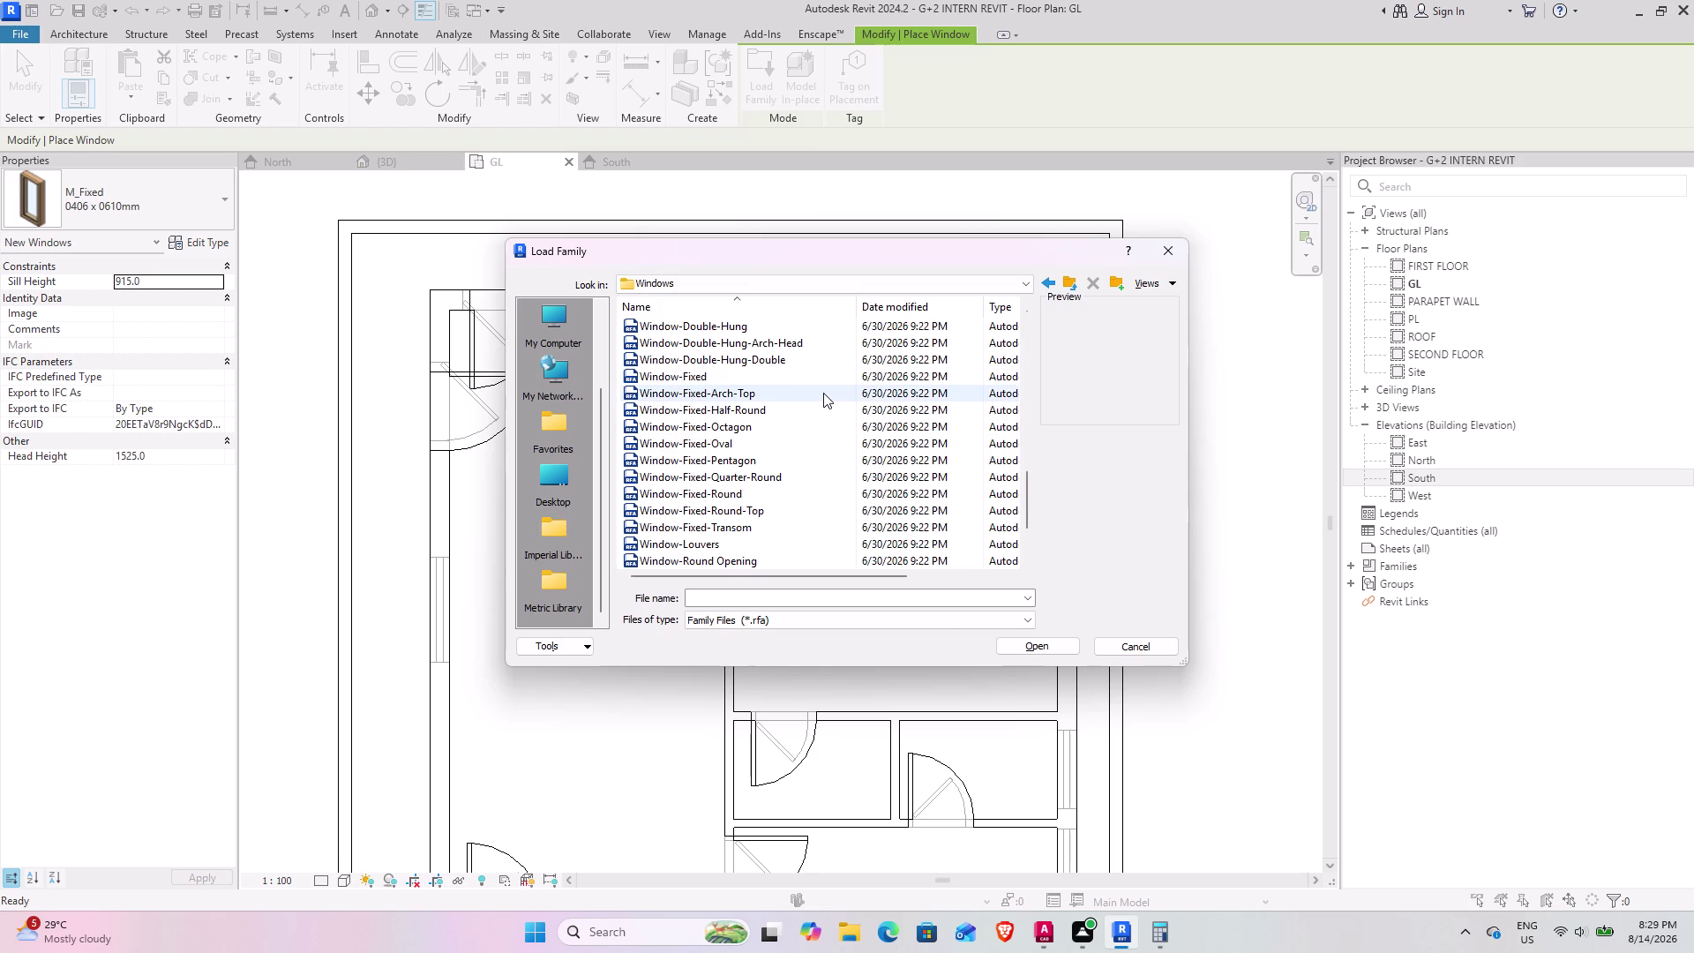
scroll(up, 3)
scroll(up, 3)
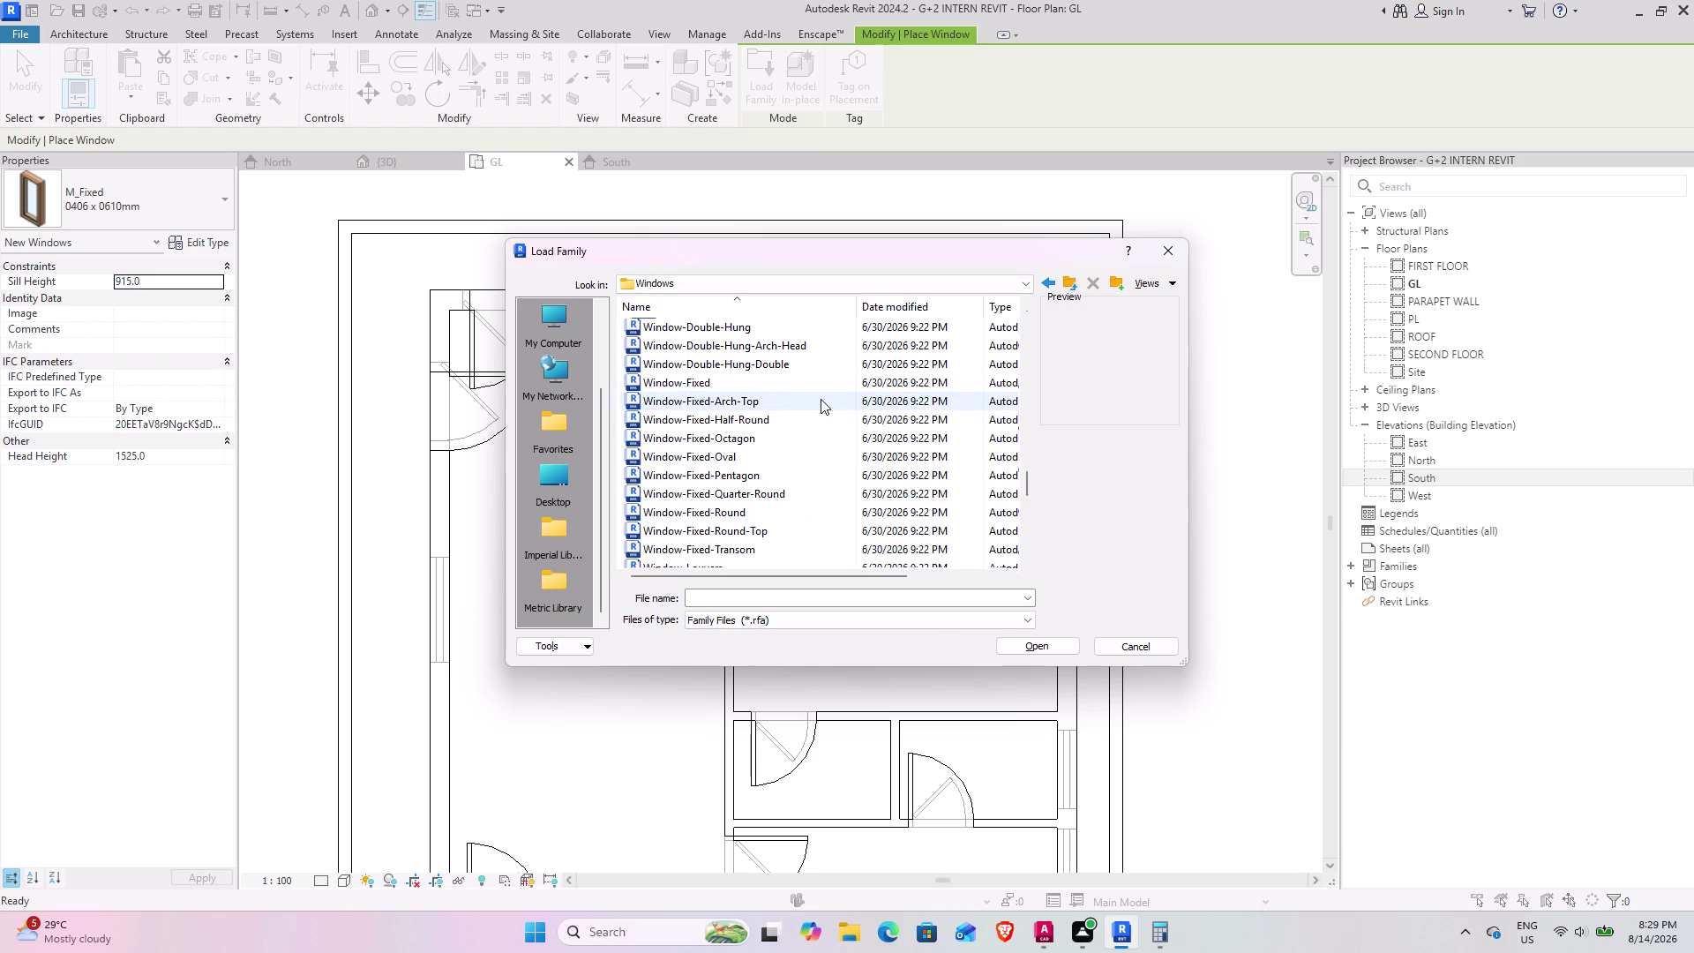
scroll(up, 3)
scroll(down, 3)
scroll(down, 3)
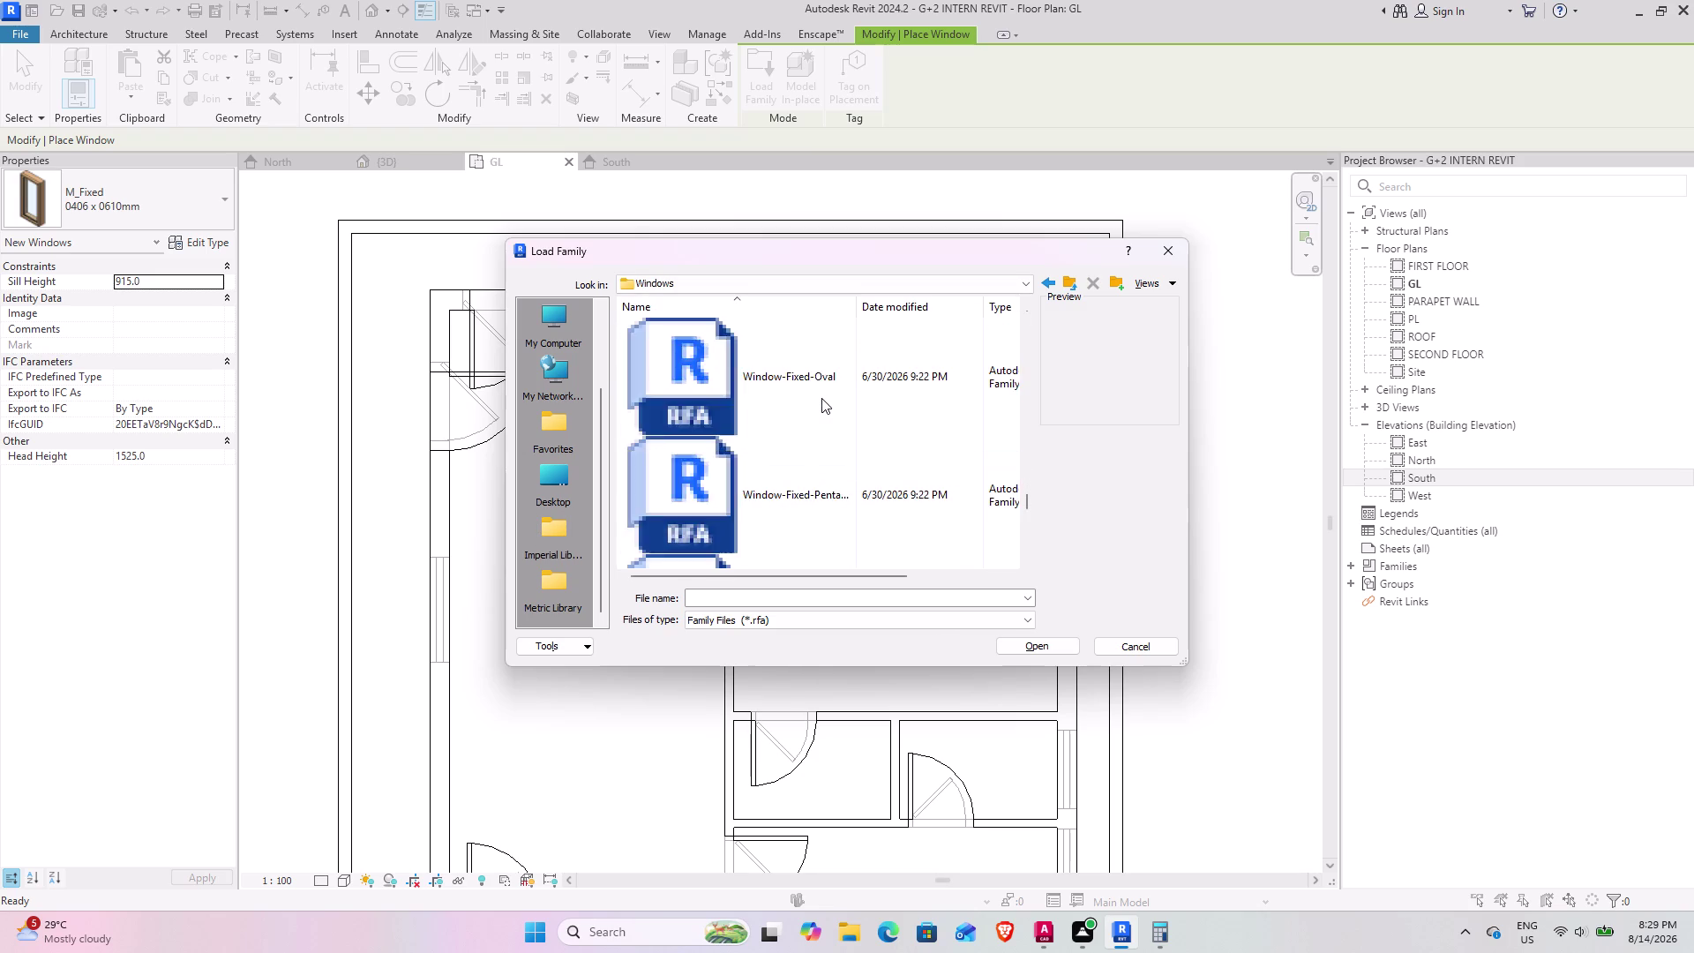
scroll(down, 3)
scroll(down, 3)
scroll(down, 3)
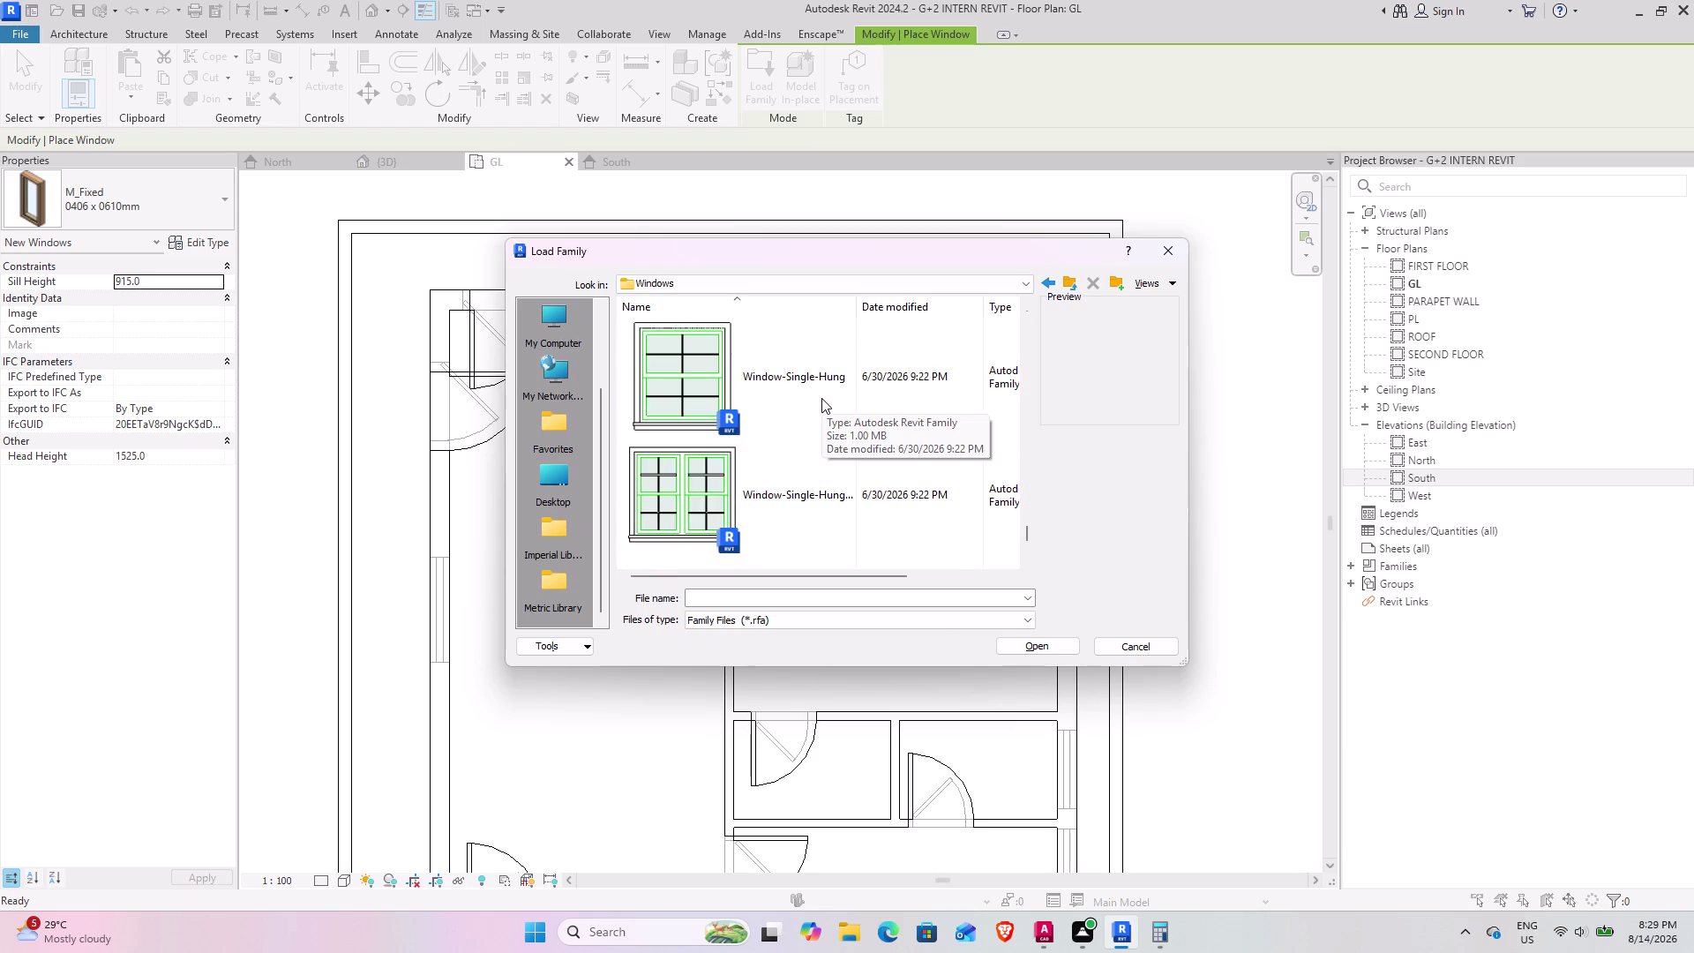
scroll(down, 3)
scroll(down, 3)
scroll(down, 3)
scroll(down, 3)
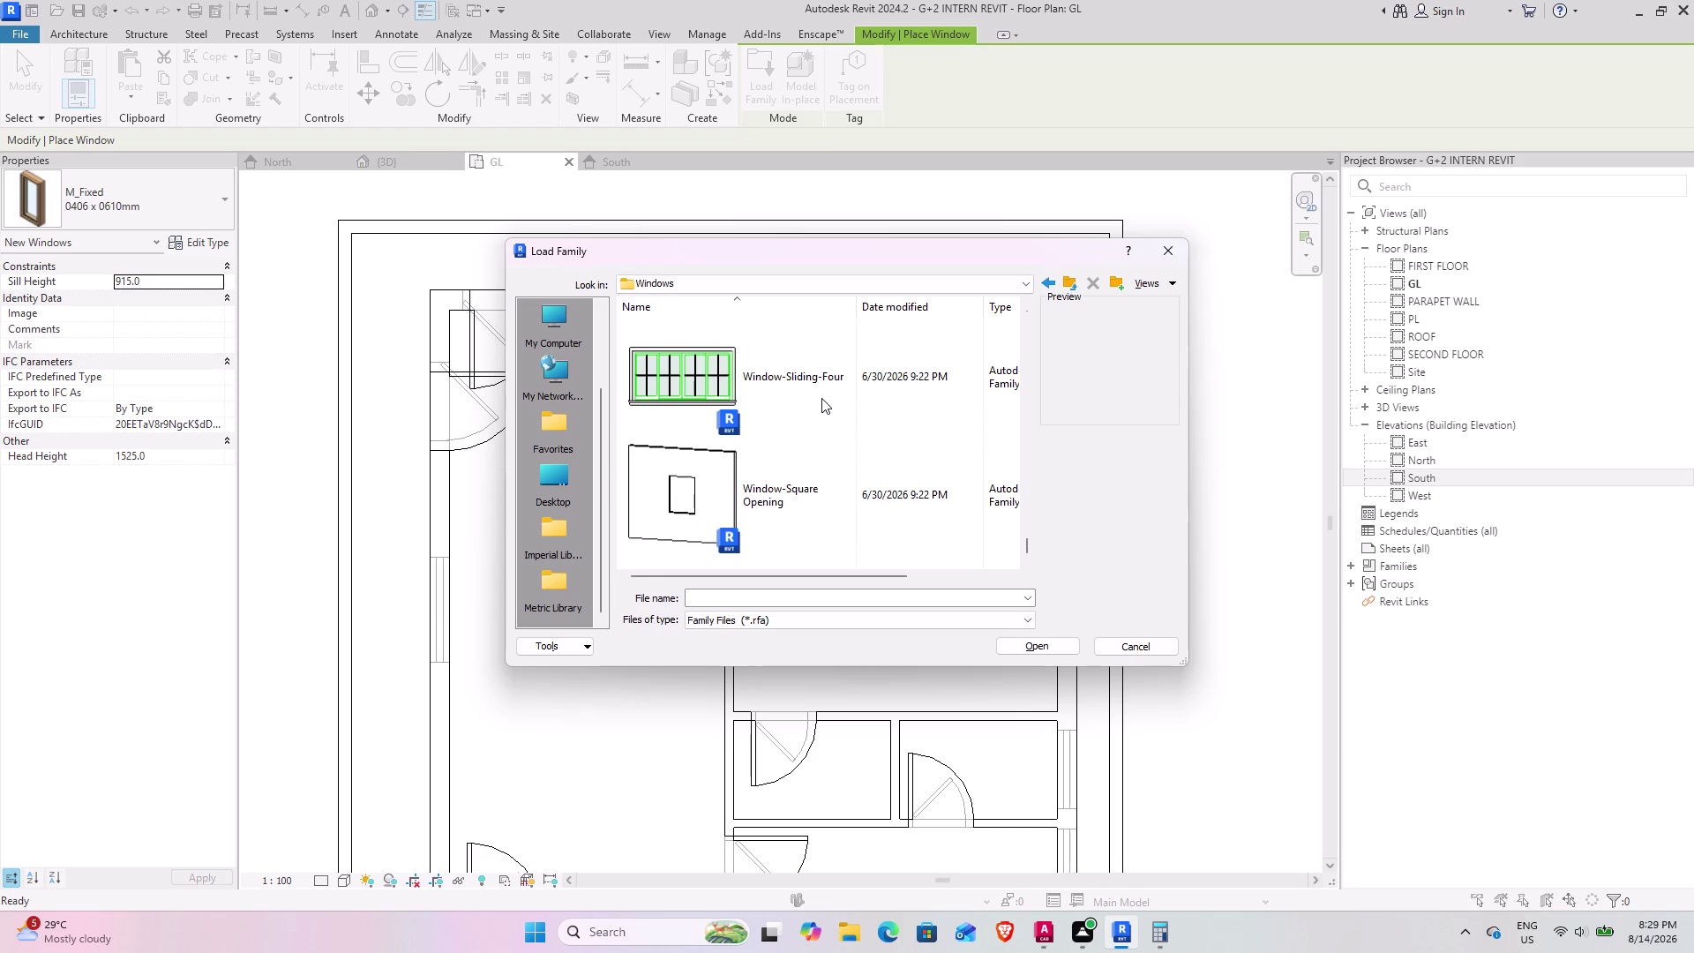
scroll(down, 3)
scroll(up, 3)
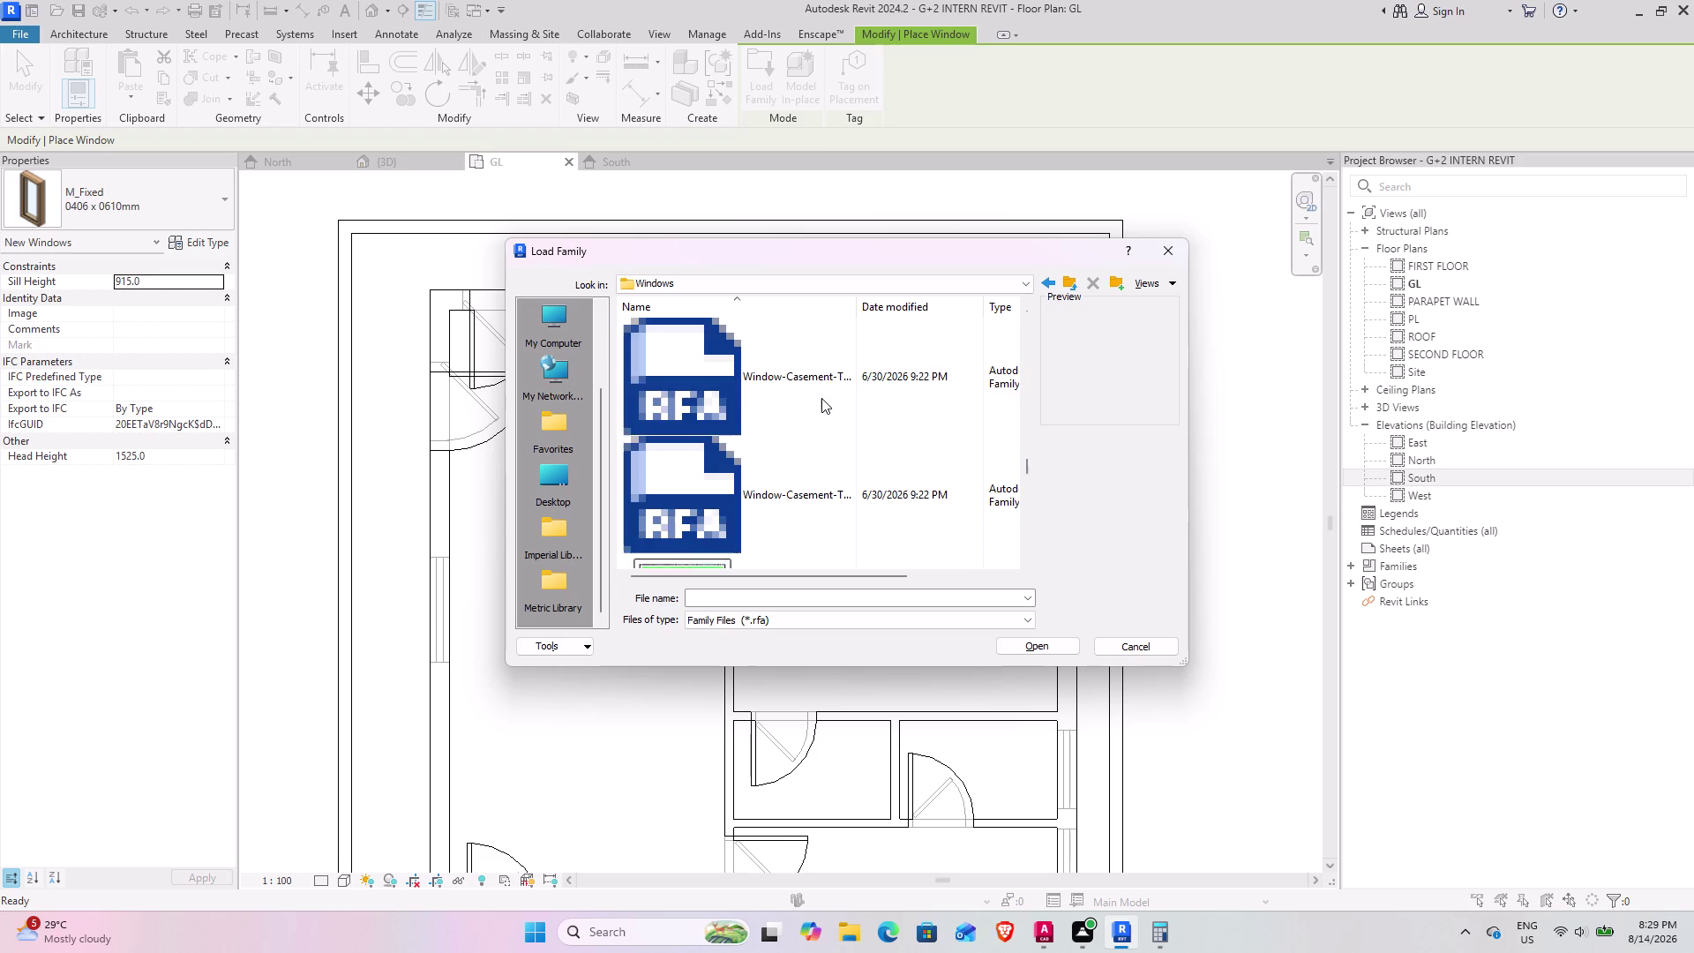
scroll(up, 3)
scroll(up, 3)
scroll(up, 3)
scroll(up, 3)
scroll(down, 3)
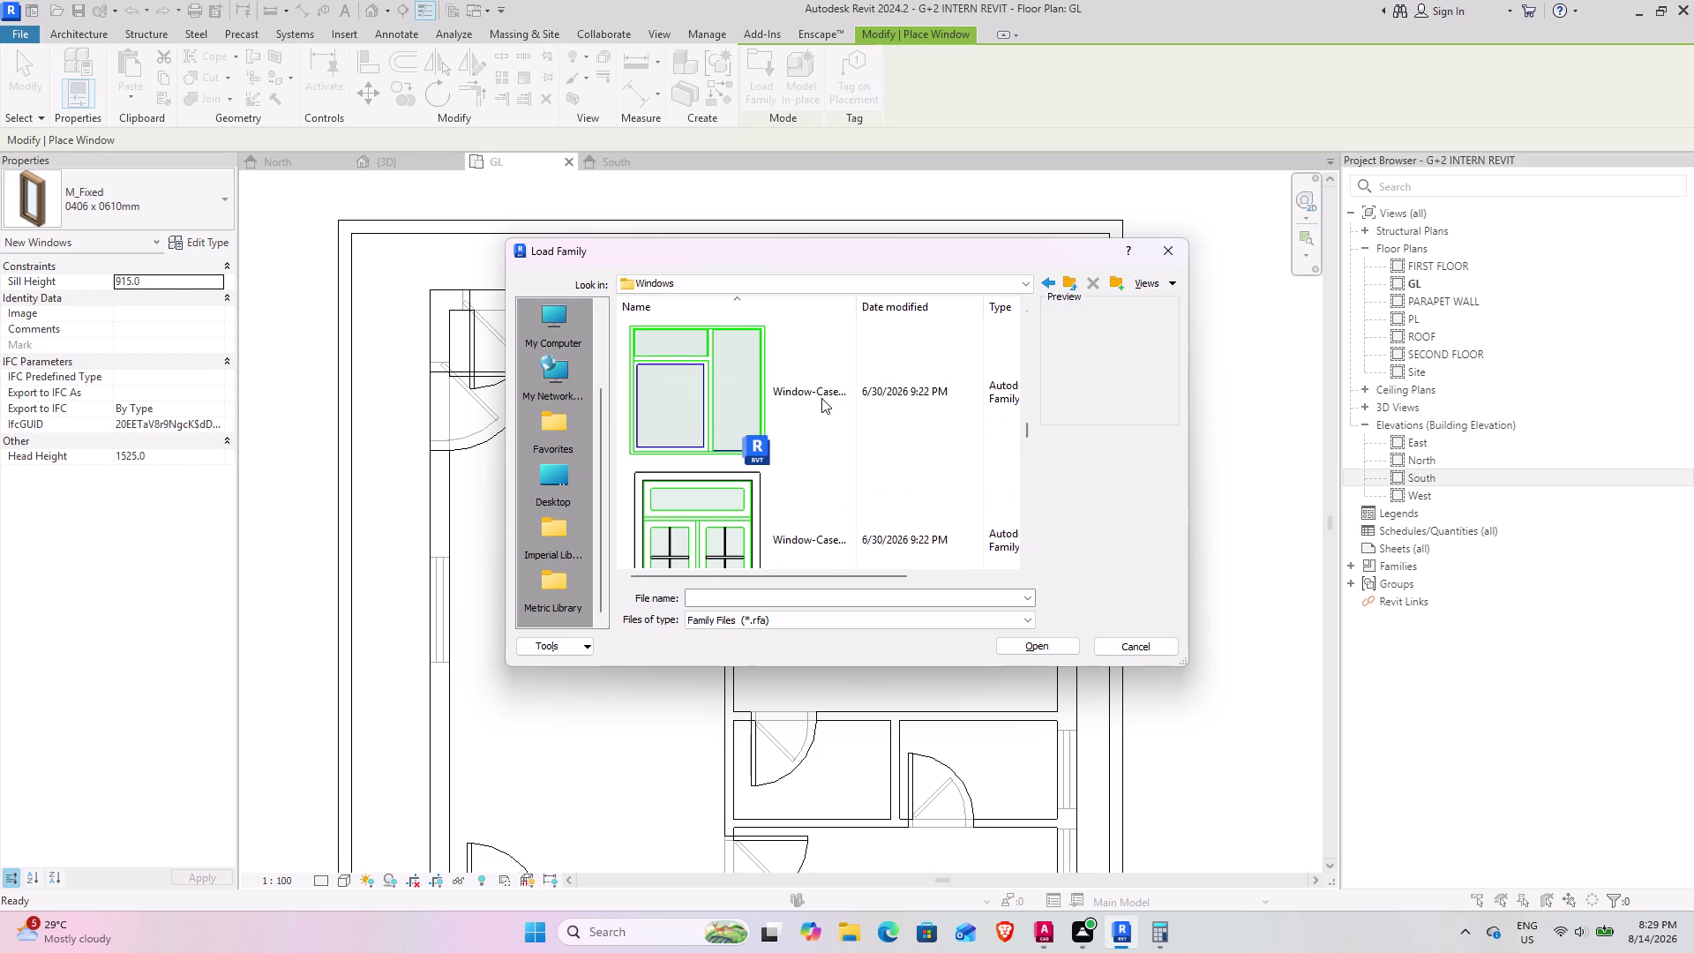
scroll(down, 3)
scroll(down, 3)
scroll(down, 3)
scroll(down, 3)
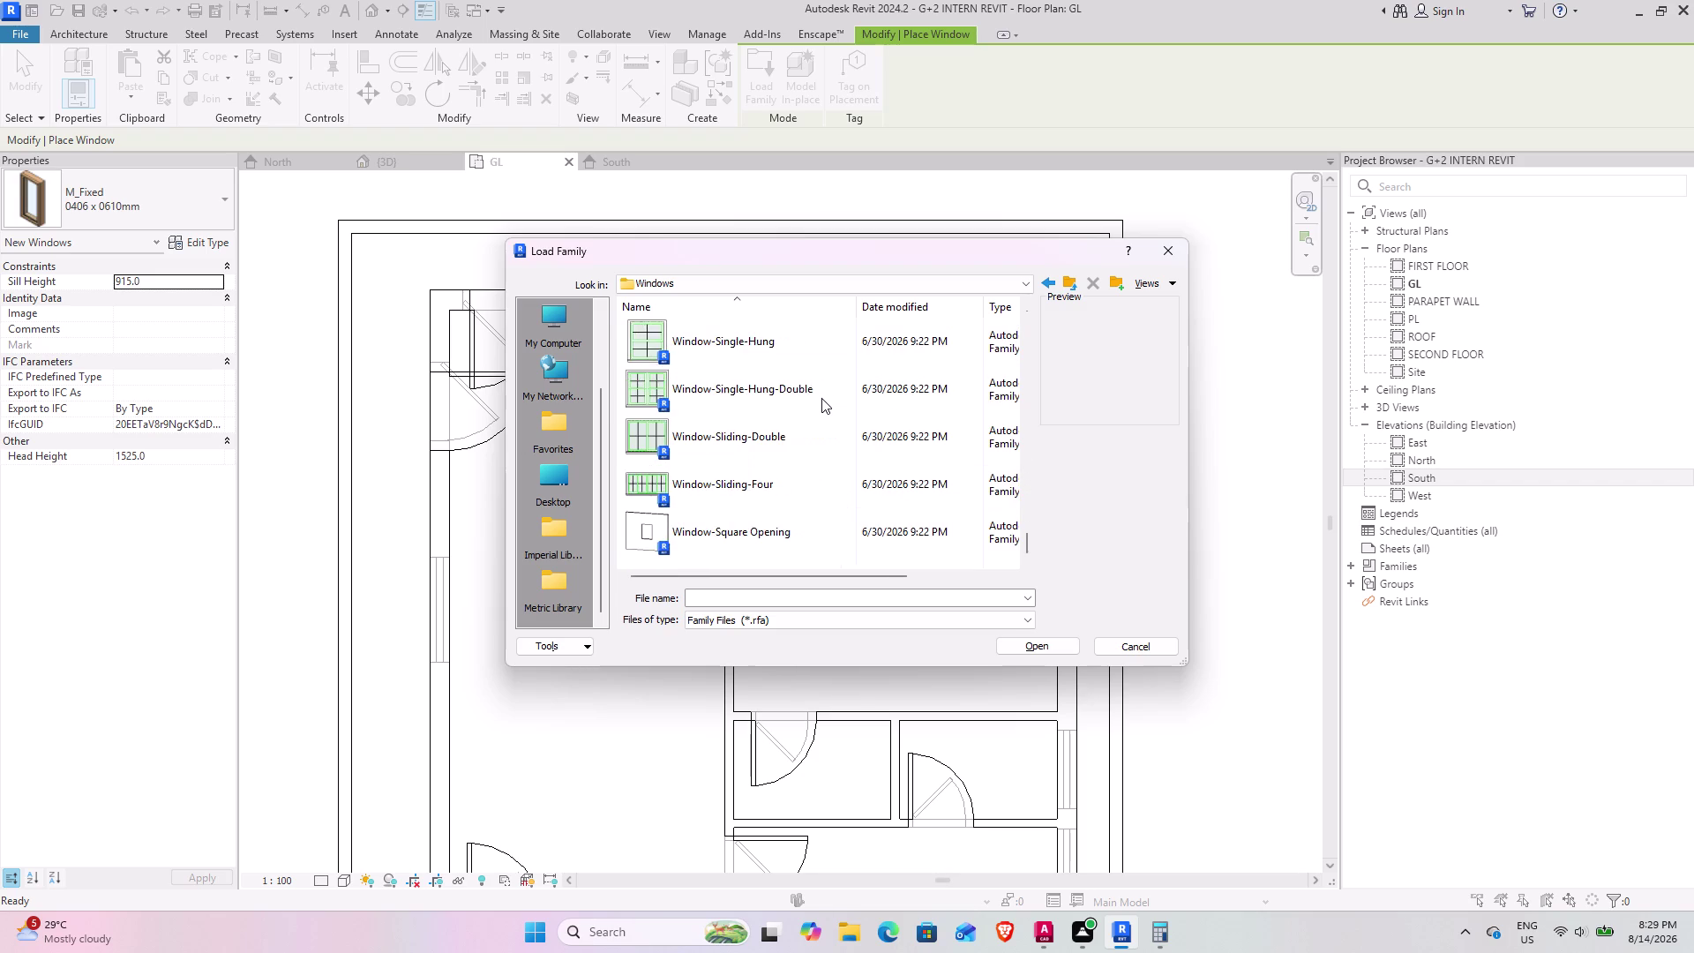
scroll(down, 3)
scroll(up, 3)
scroll(up, 3)
scroll(up, 3)
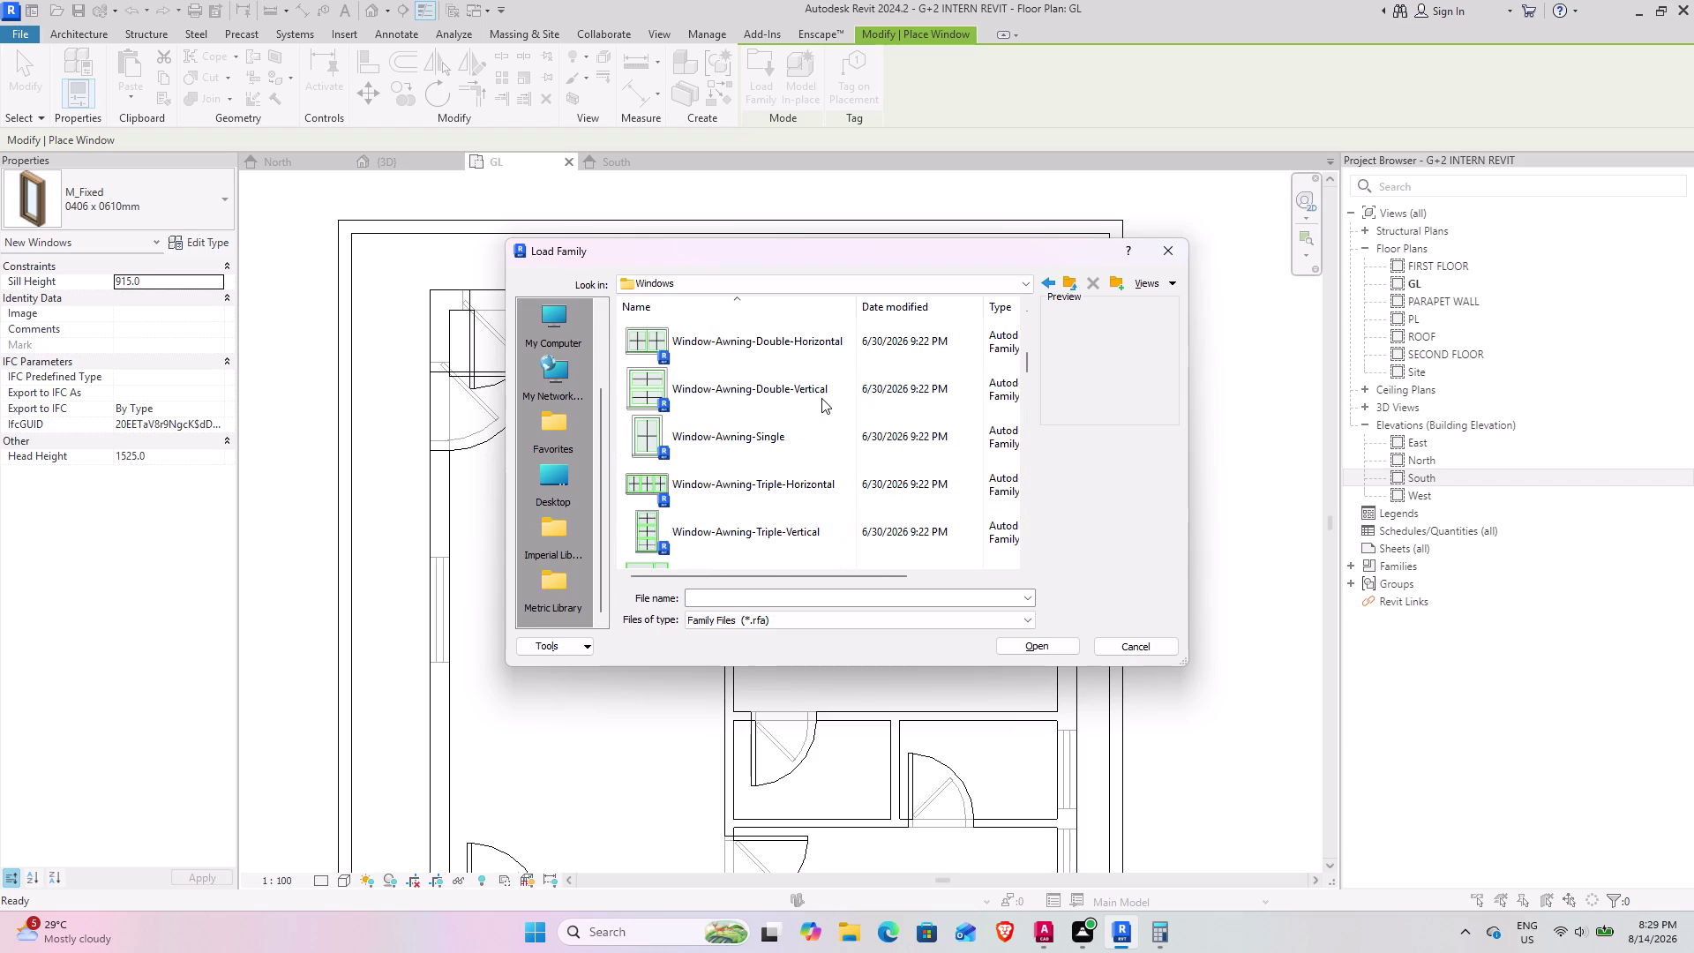
scroll(up, 3)
scroll(up, 3)
scroll(down, 3)
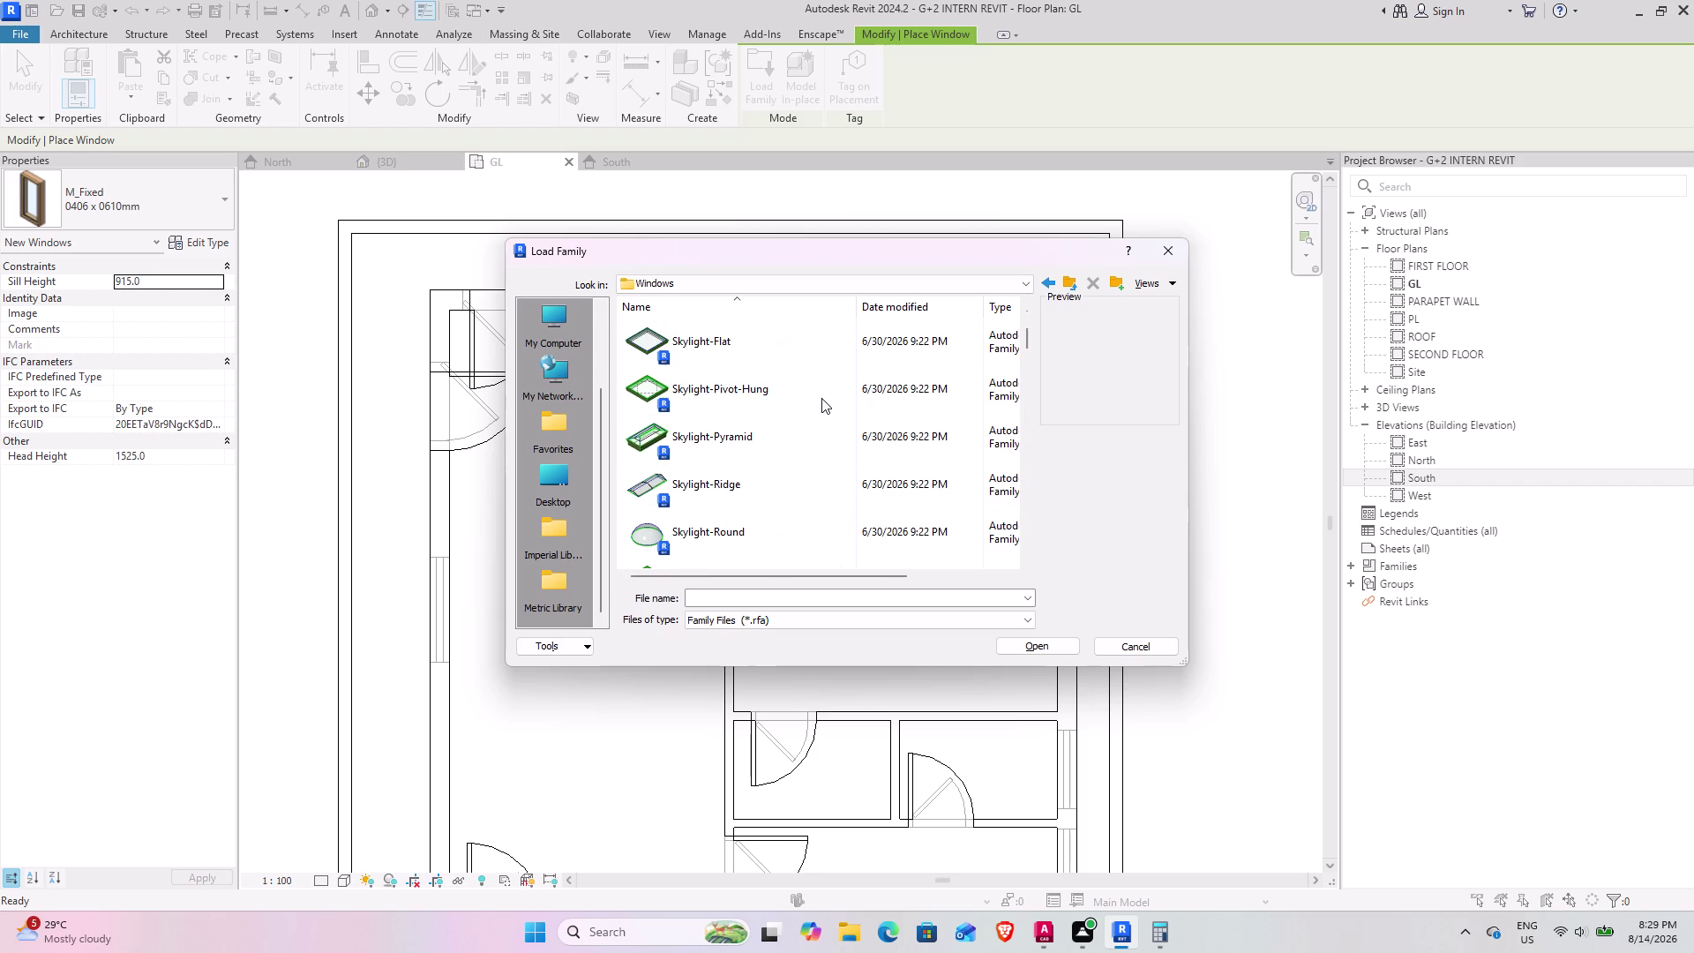
scroll(down, 3)
scroll(down, 3)
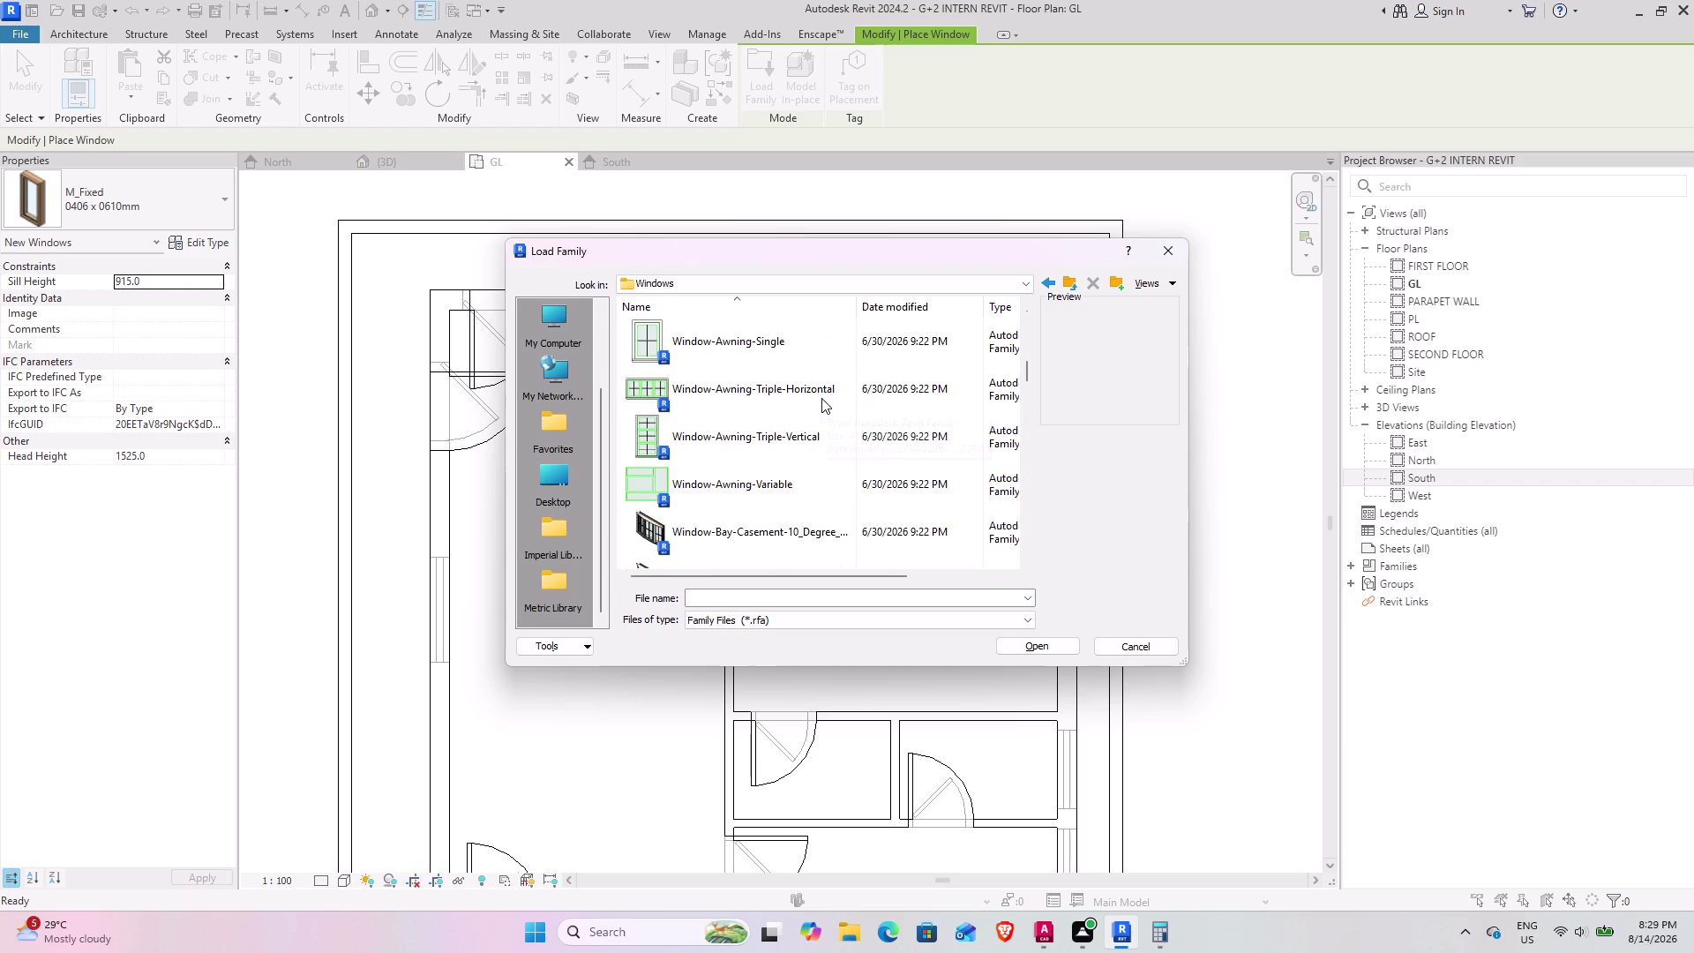
click(712, 527)
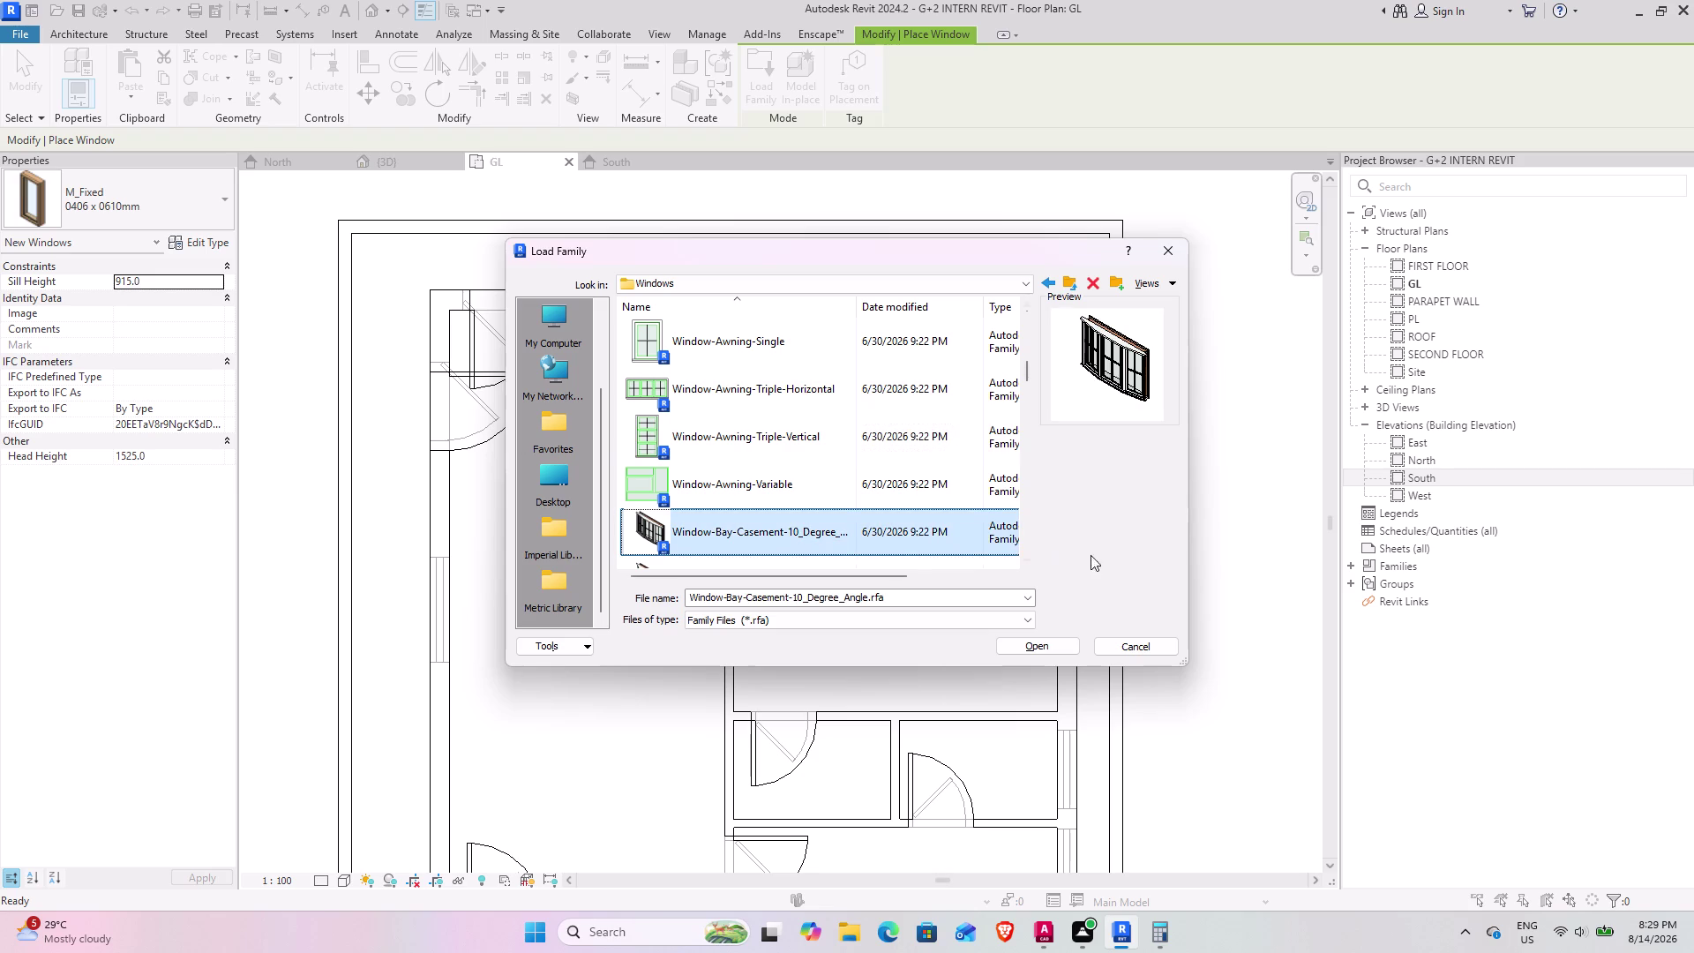
click(1042, 651)
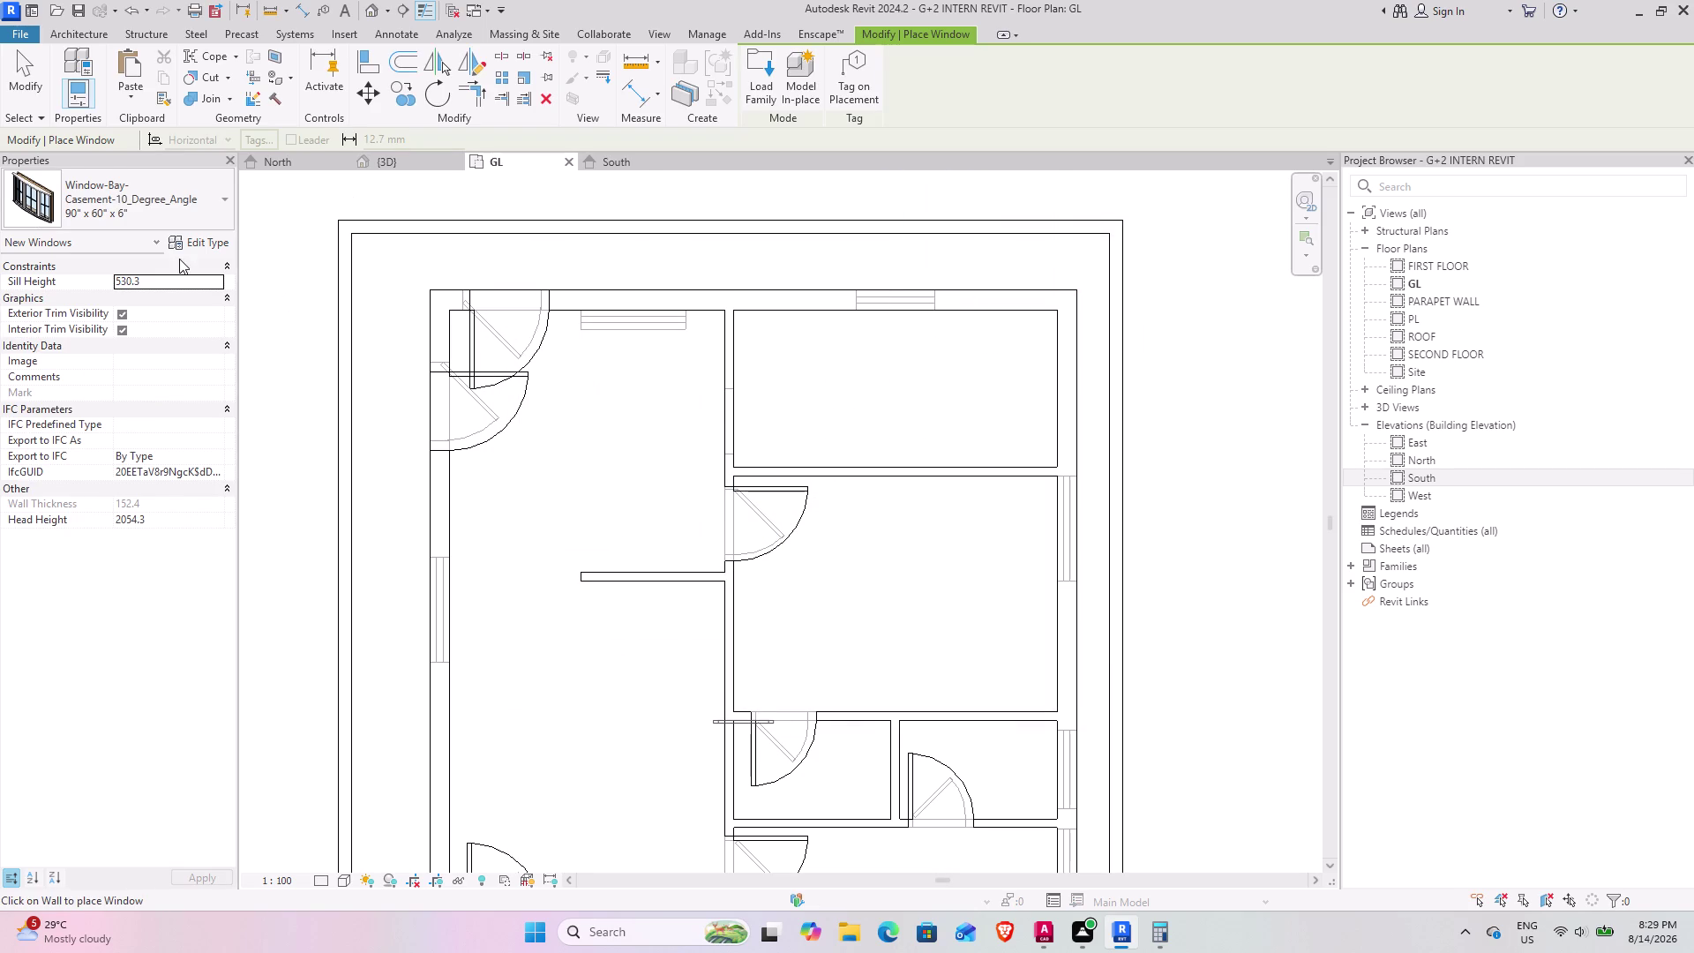
Try the bay and 750 x 1200mm double-hung types, then pick M_Window-Casement-Double 1200 x 1500mm.
click(202, 209)
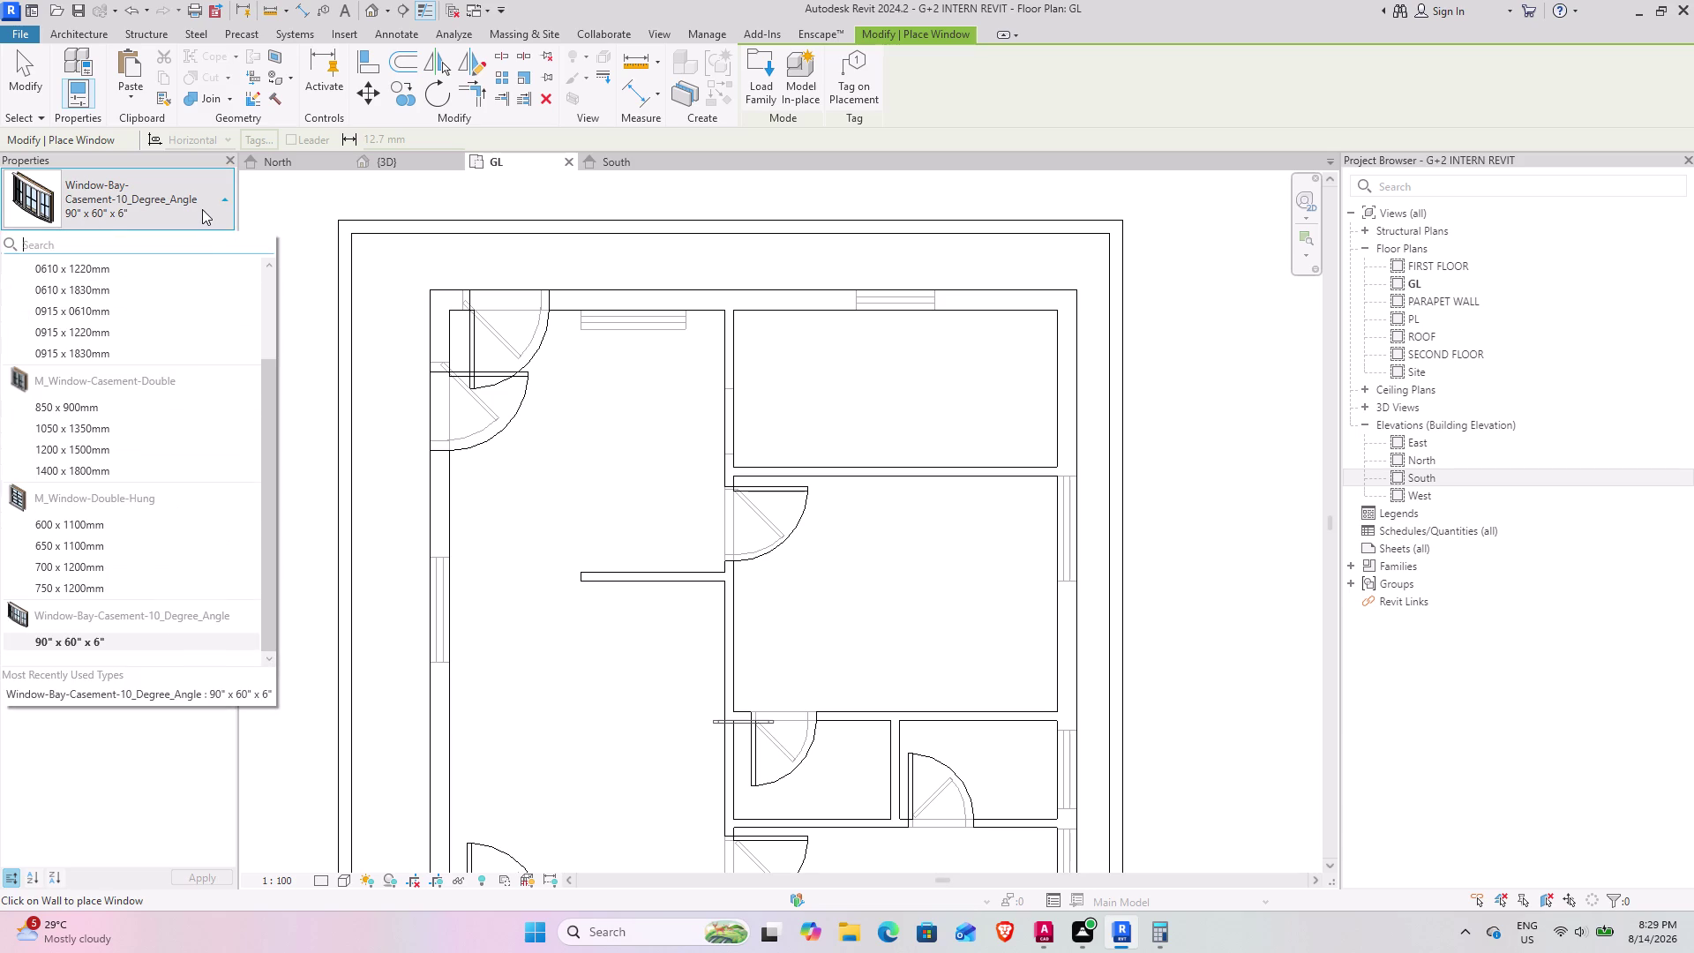
scroll(down, 3)
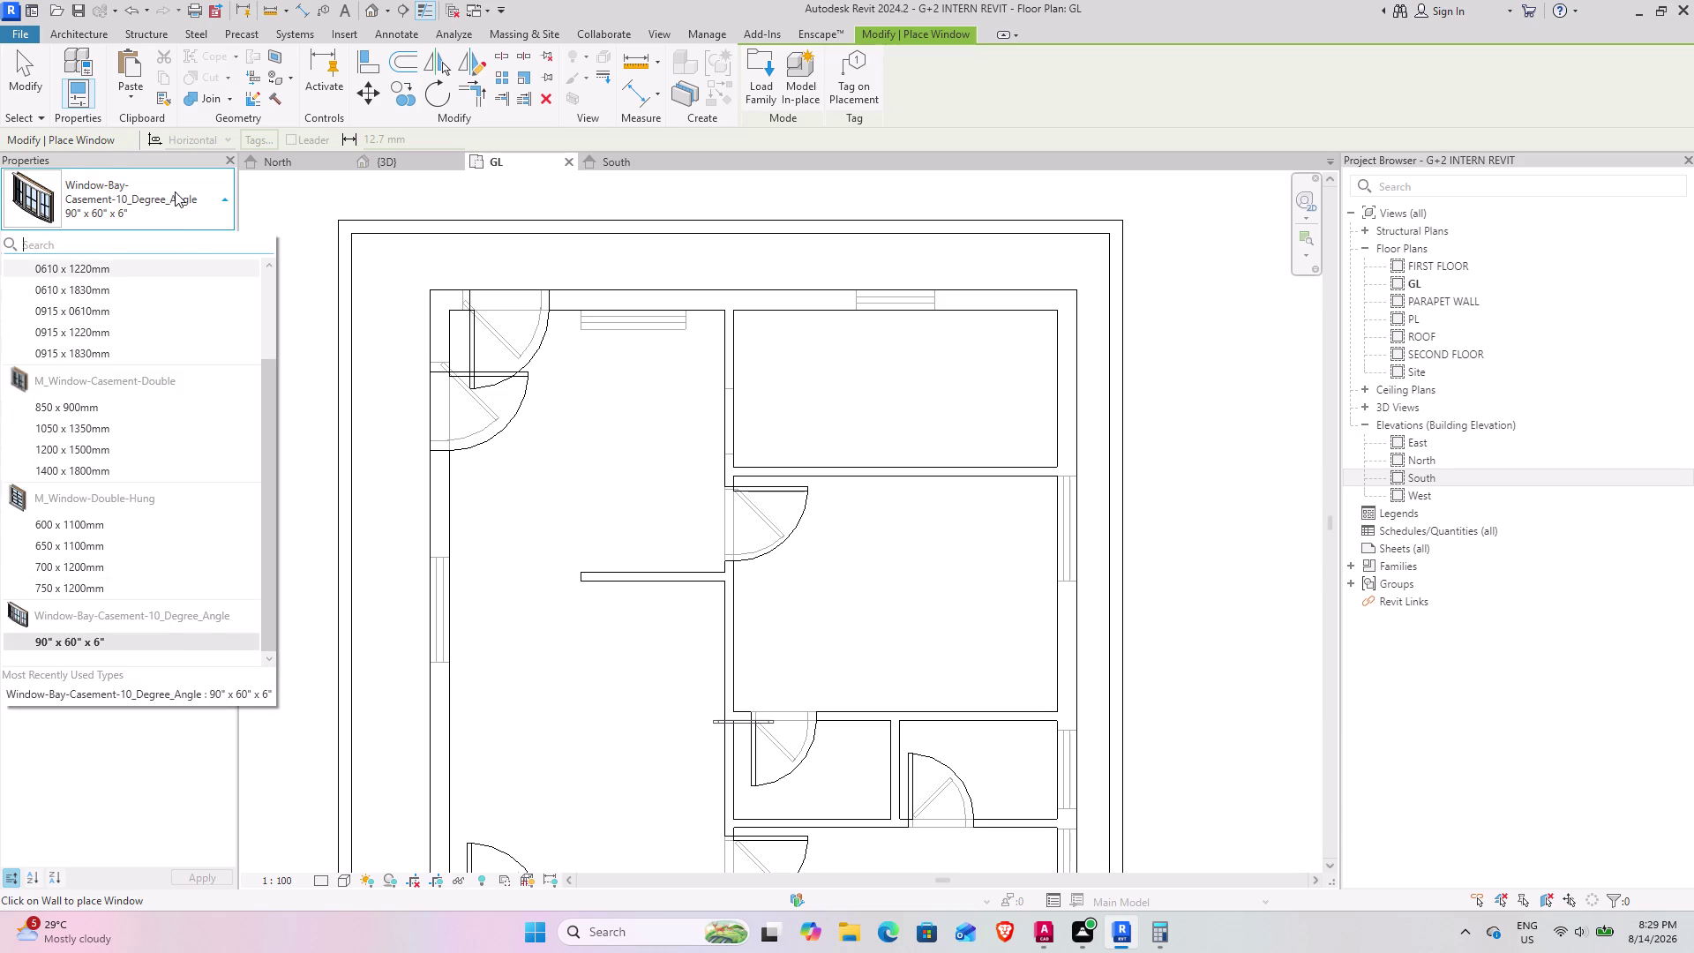
click(175, 192)
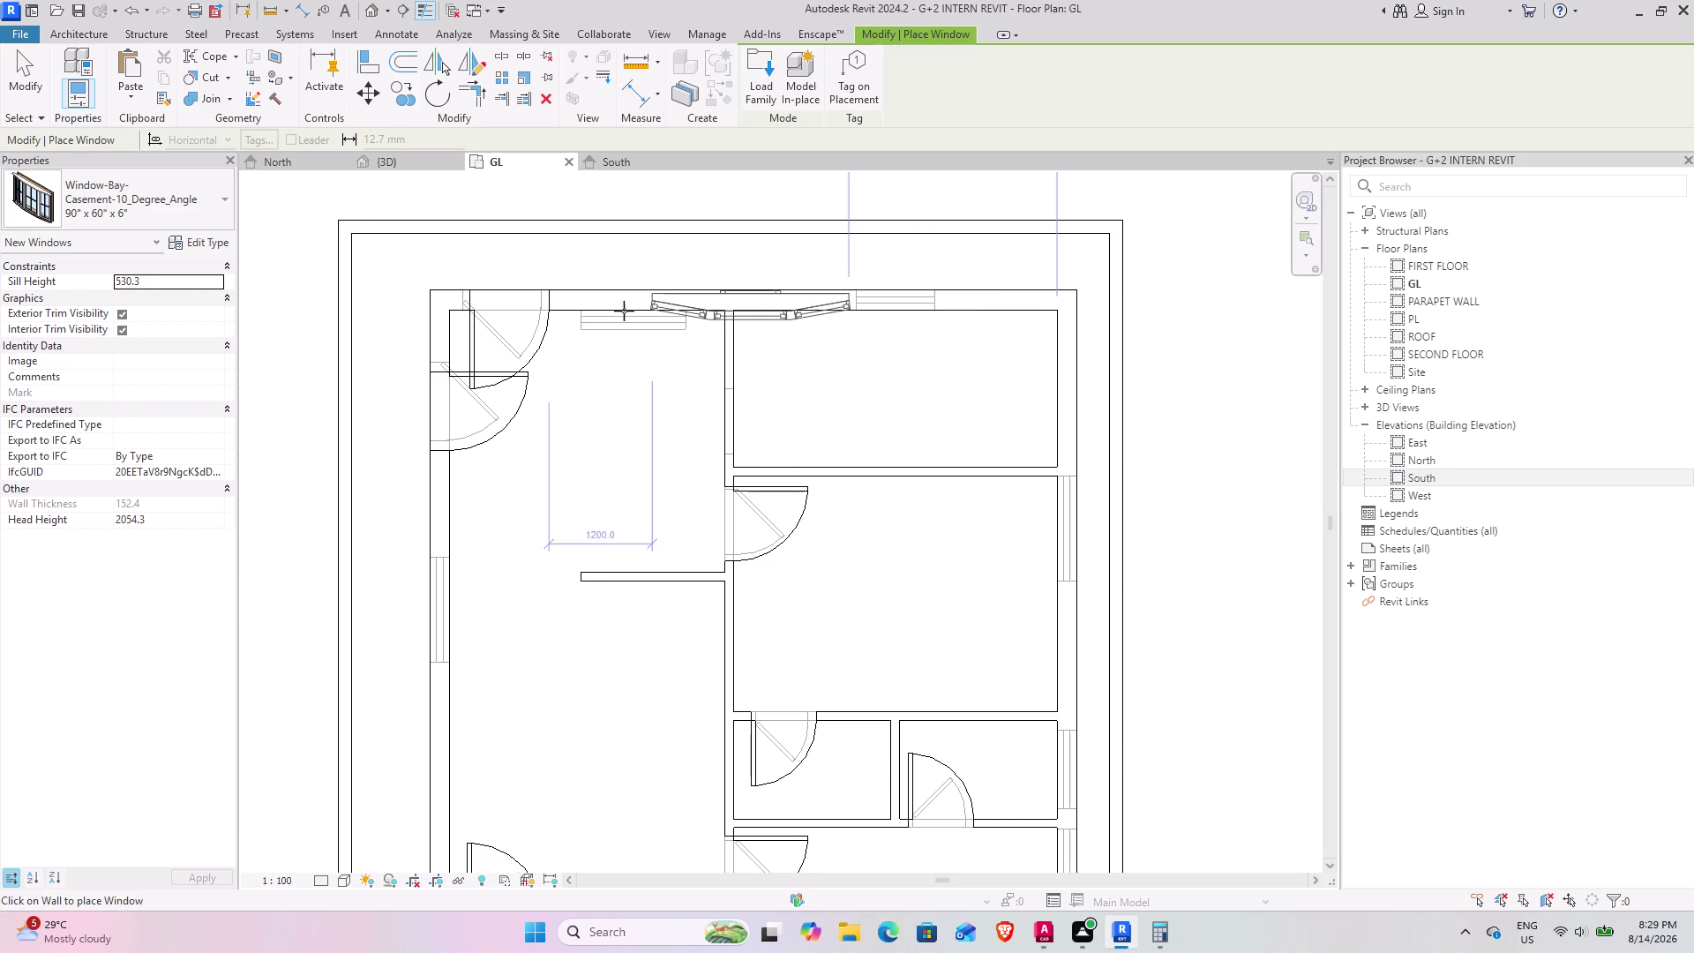
click(181, 209)
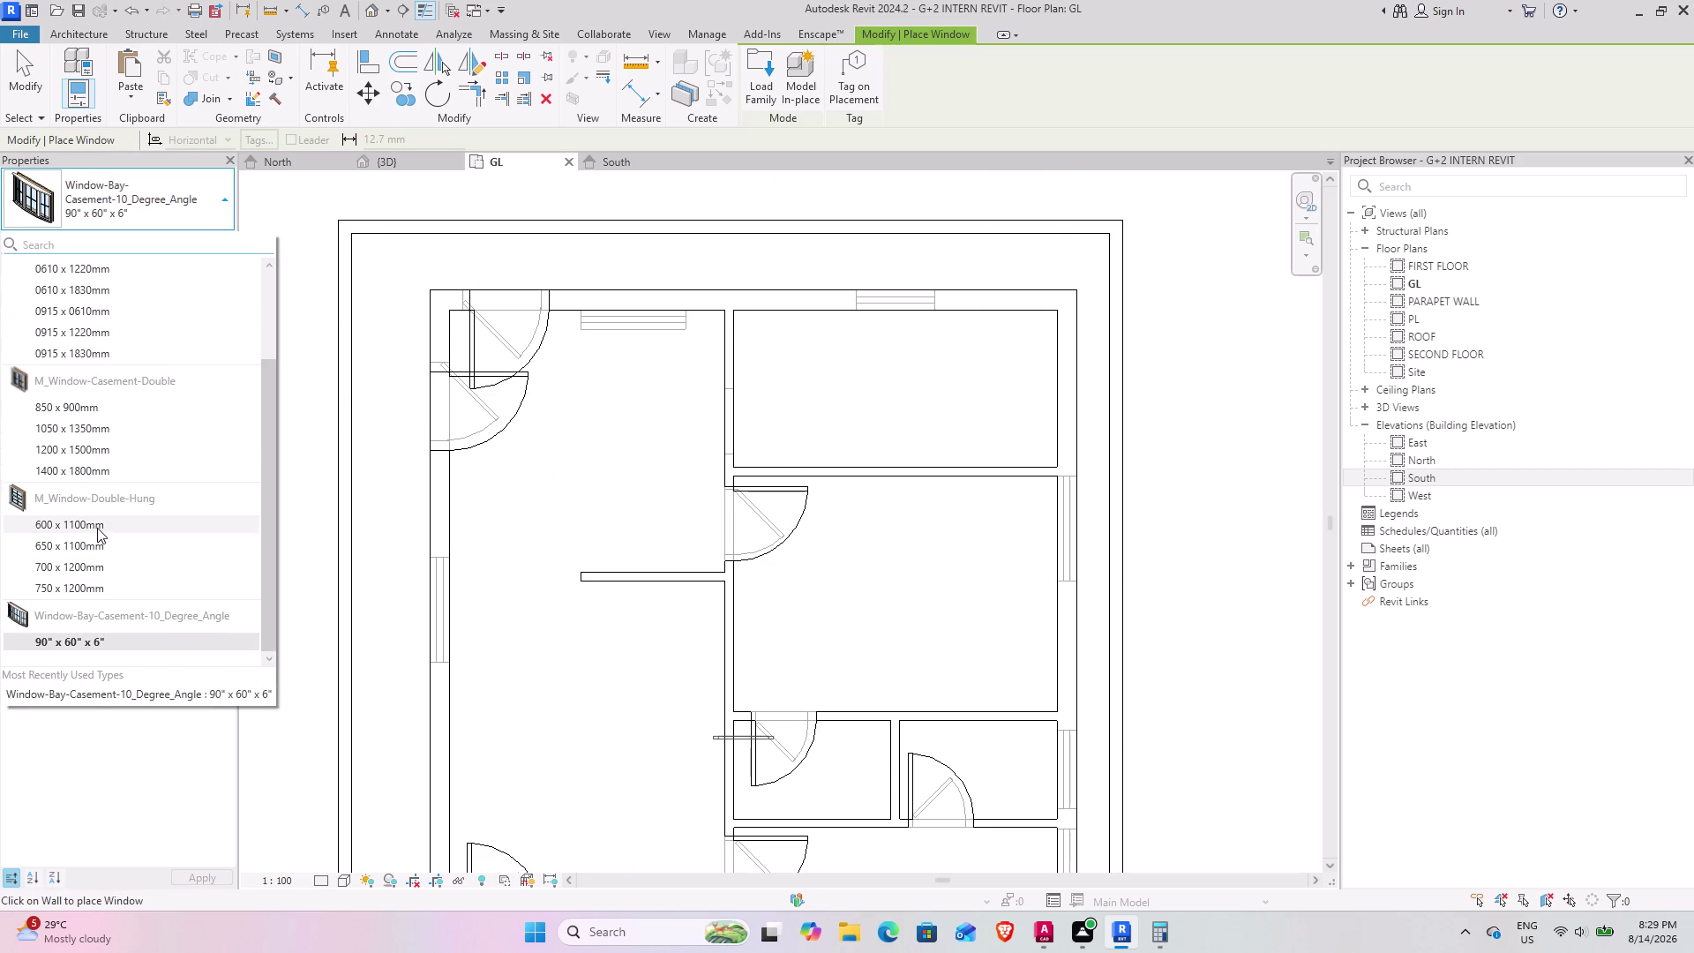
click(89, 593)
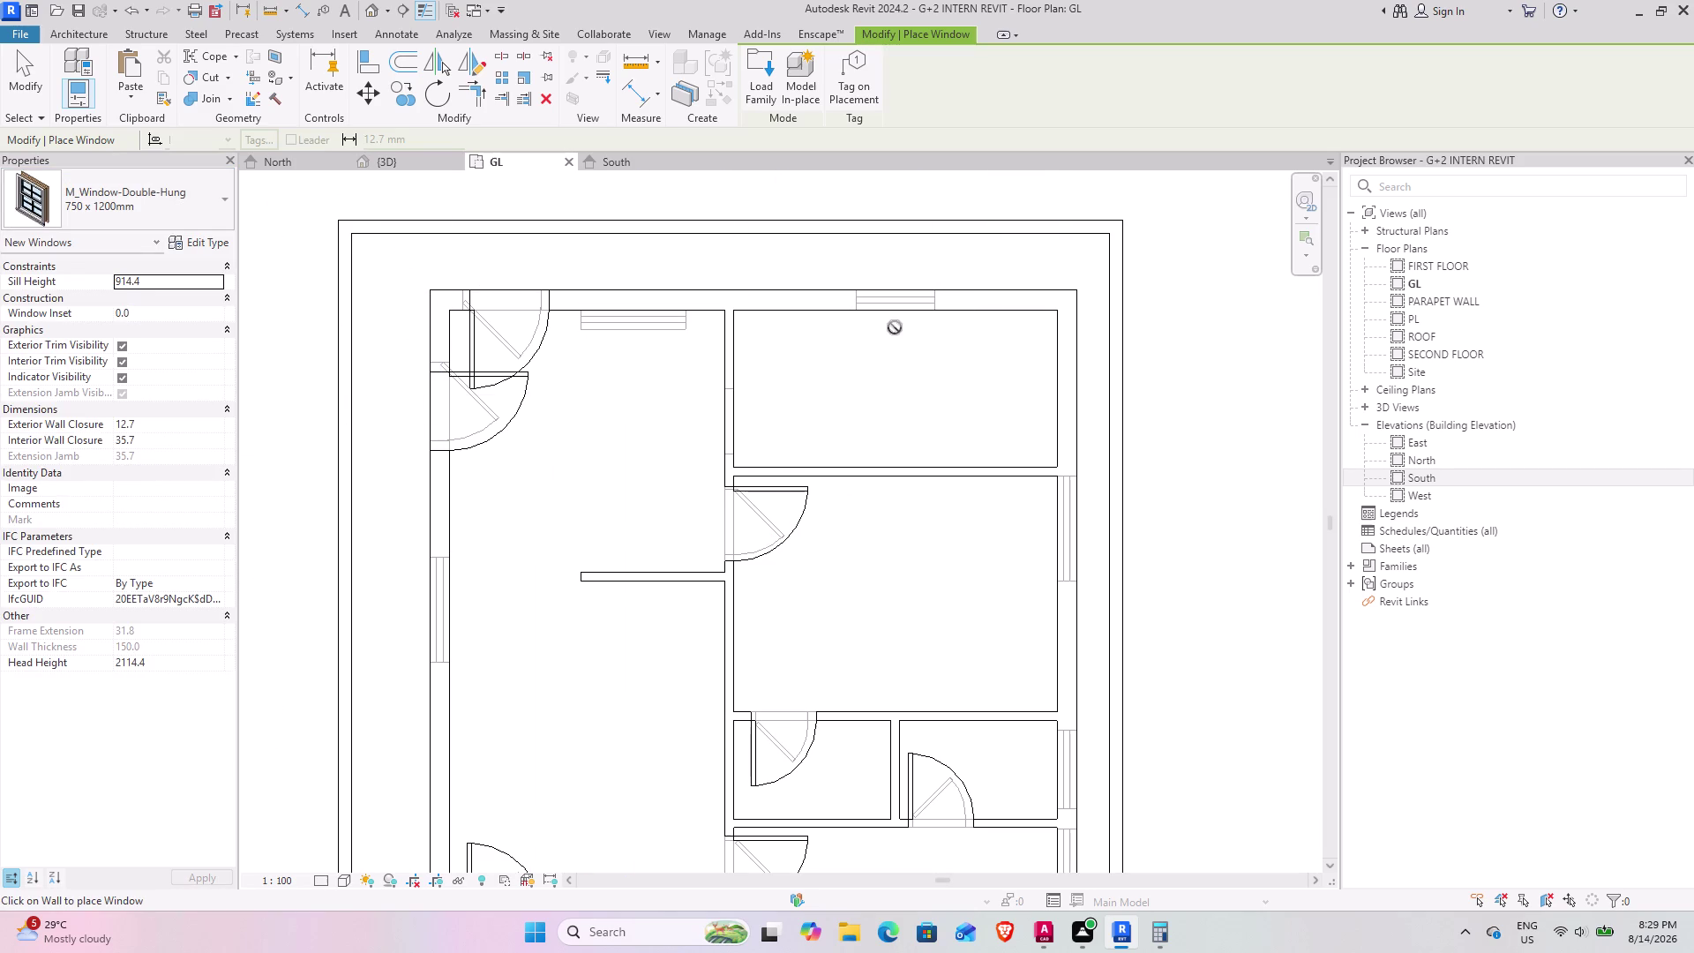
click(212, 203)
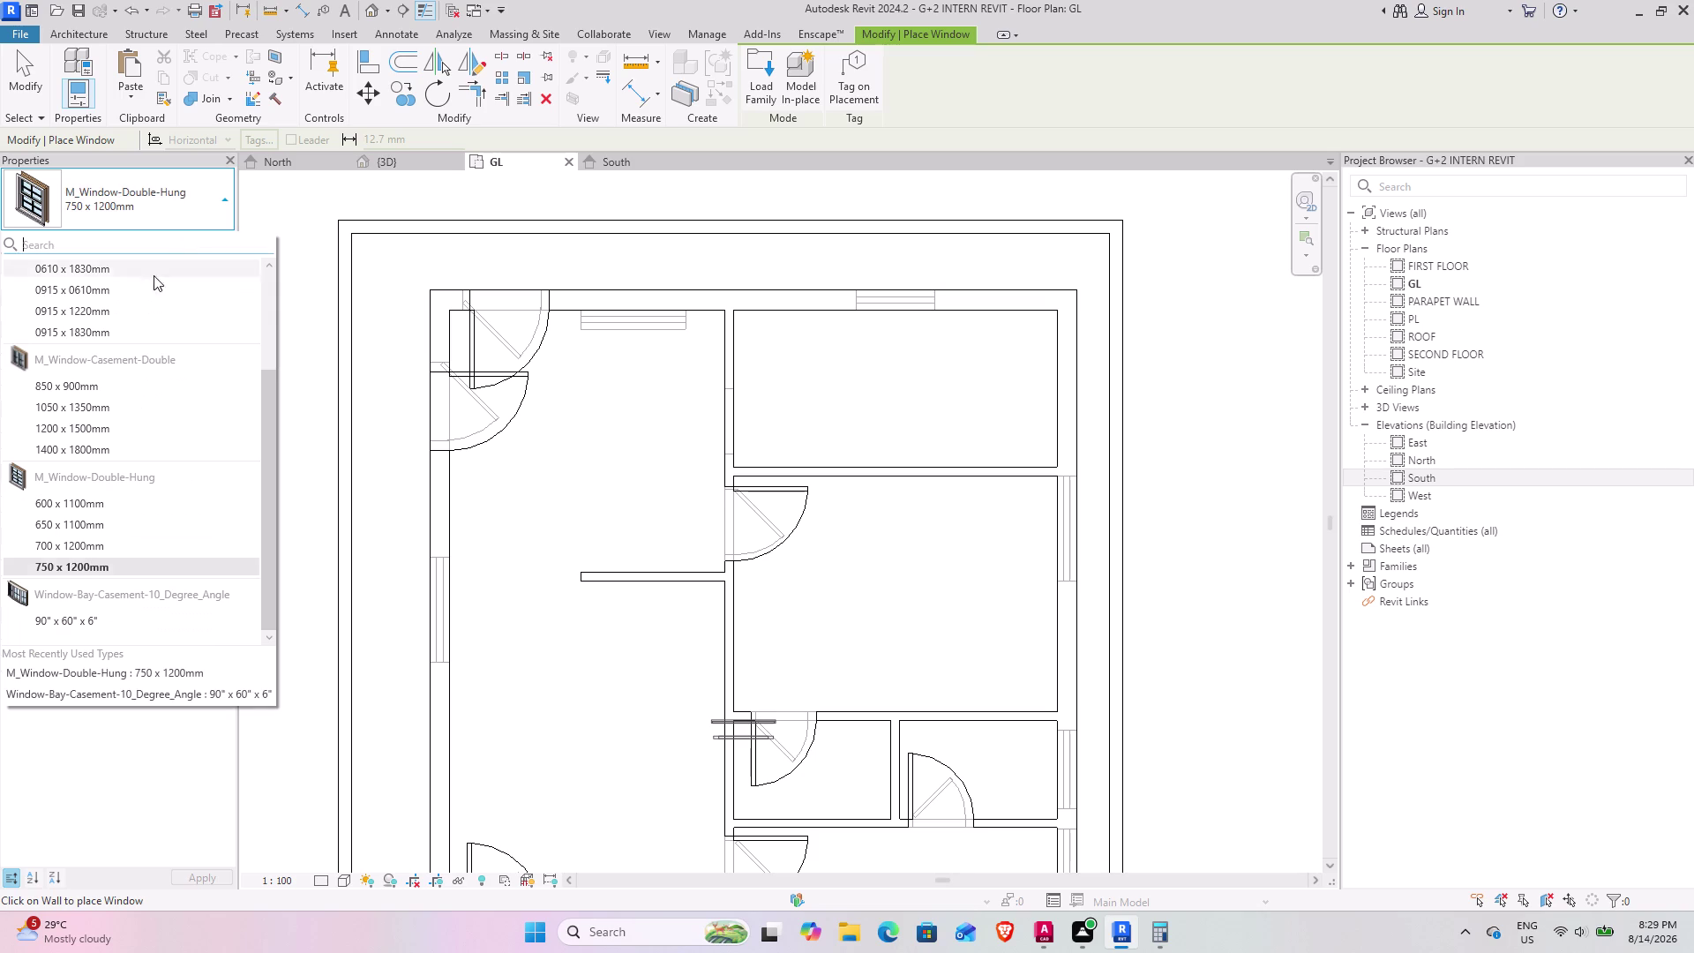
click(93, 432)
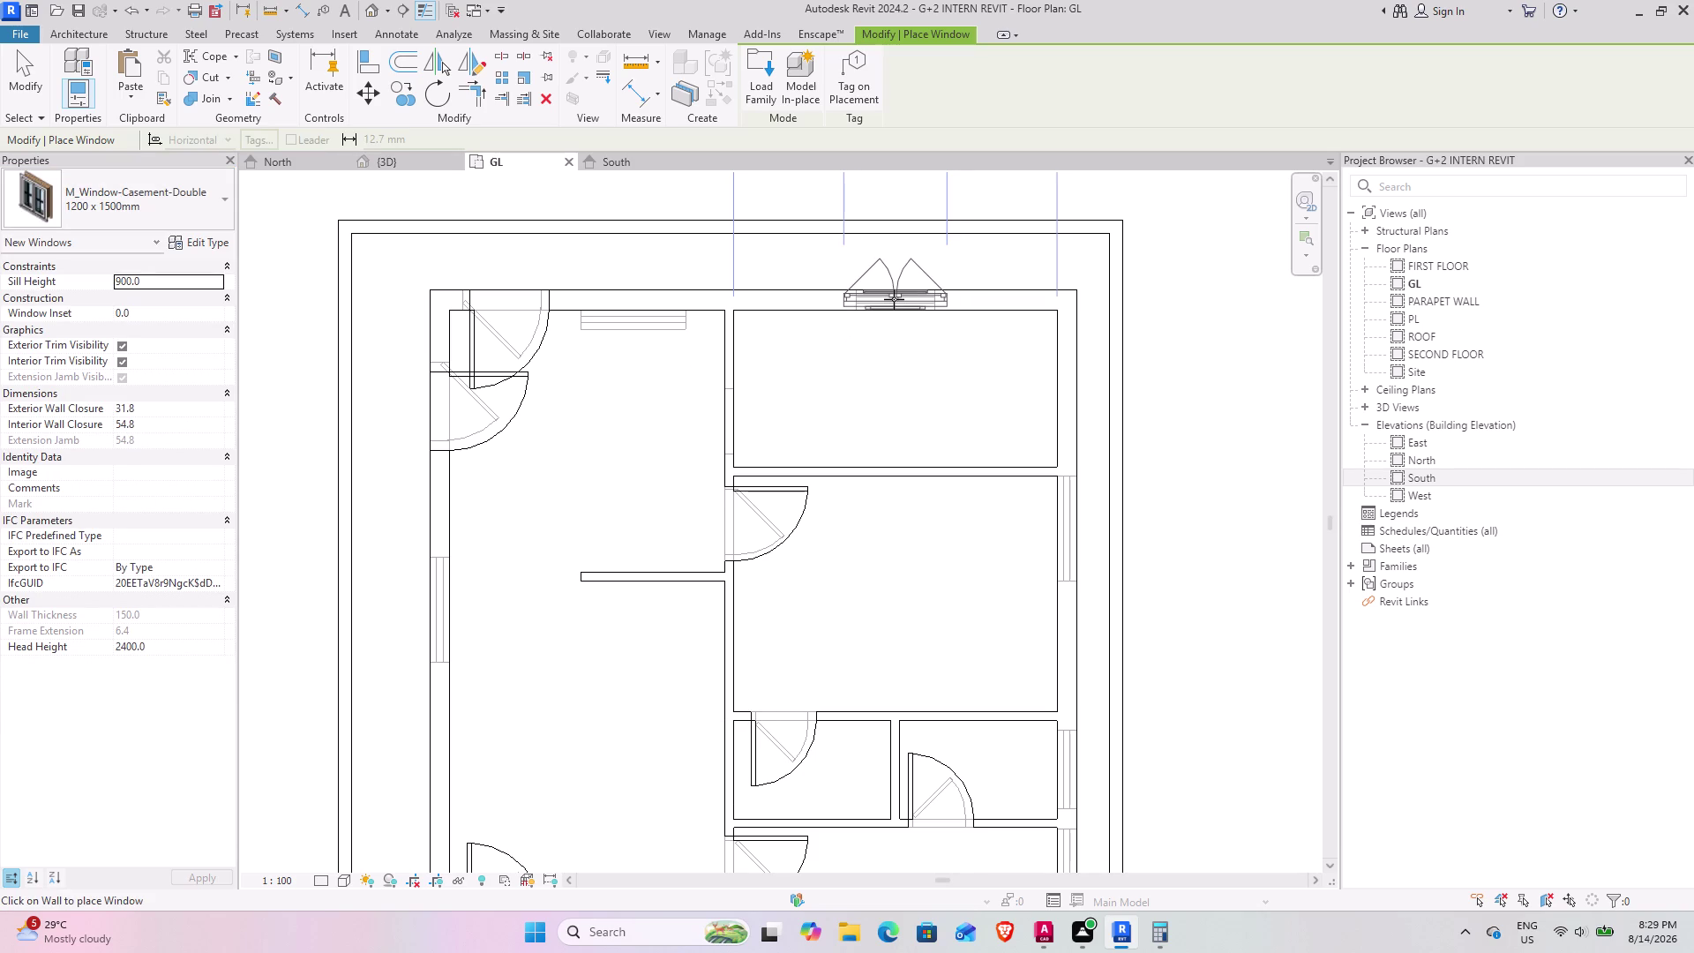
Place two 1200 × 1500 mm double casement windows in the top exterior wall.
click(894, 299)
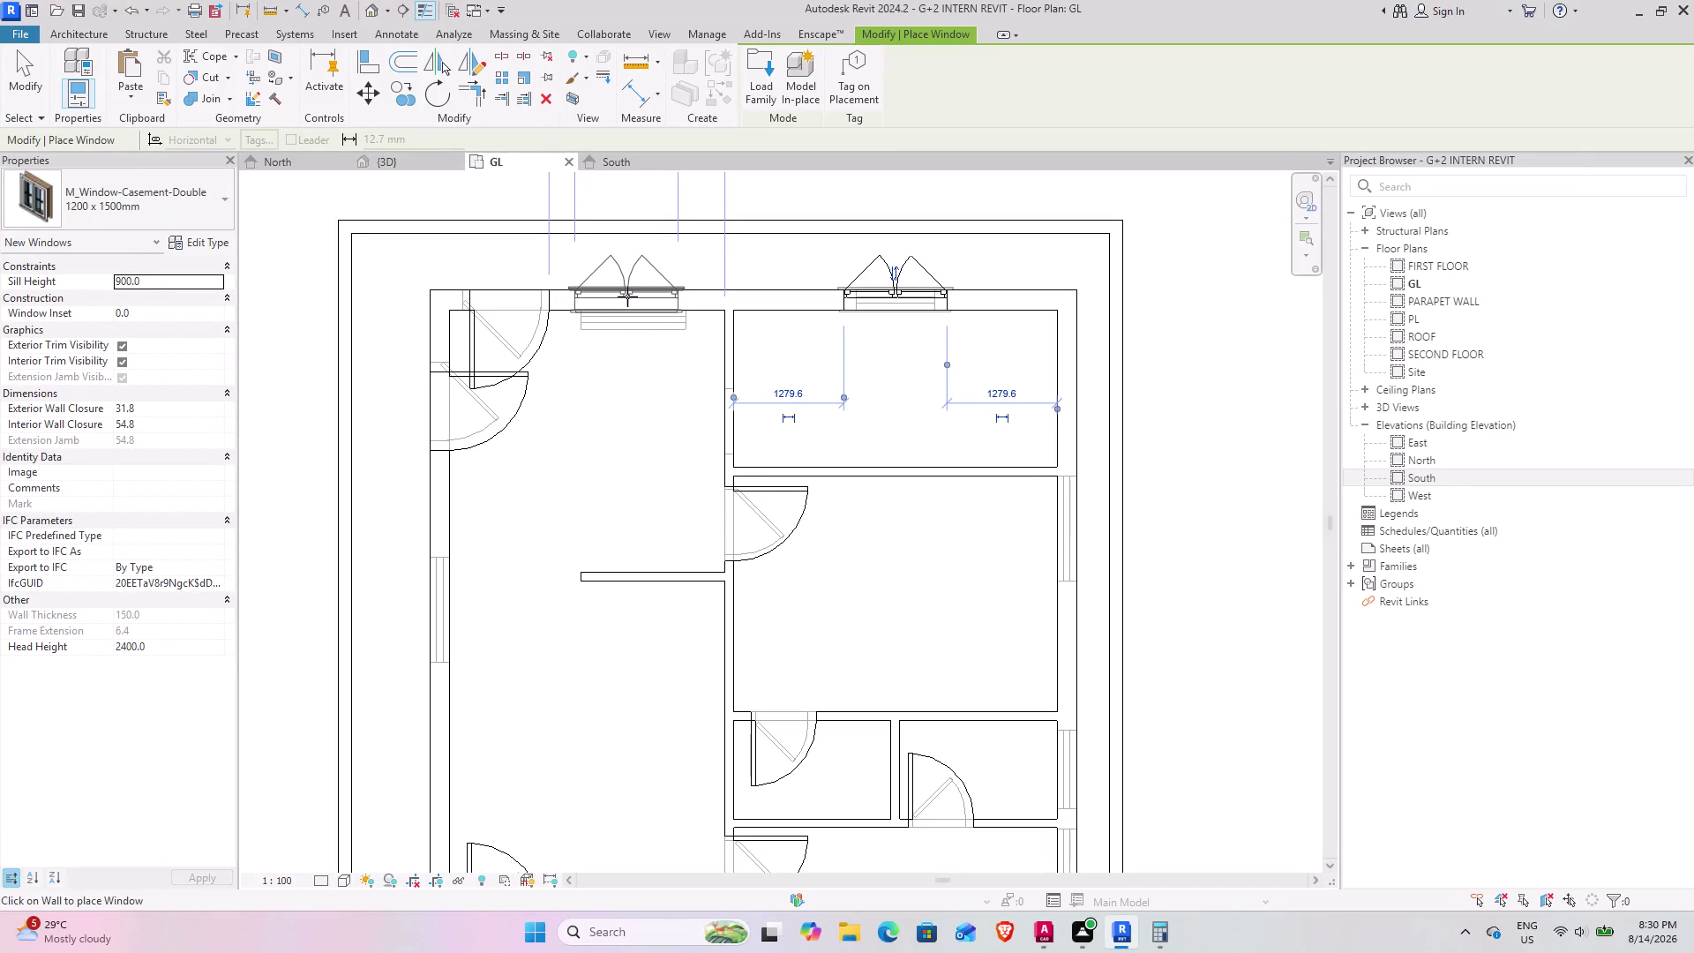
click(220, 208)
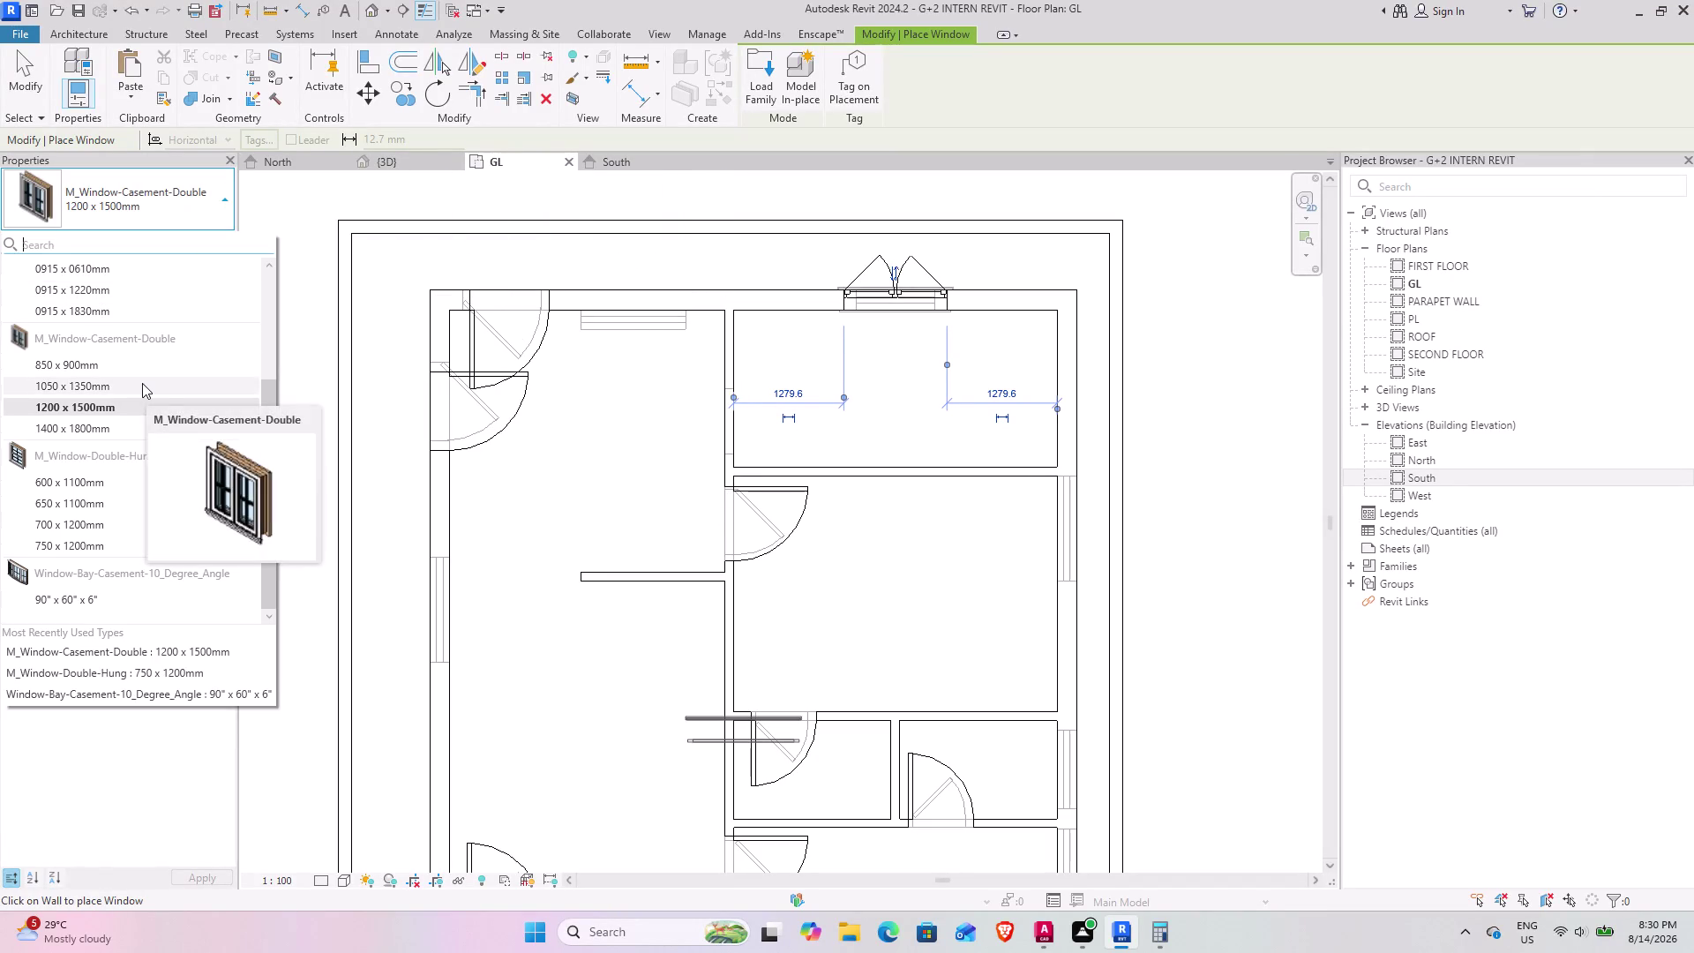
scroll(down, 3)
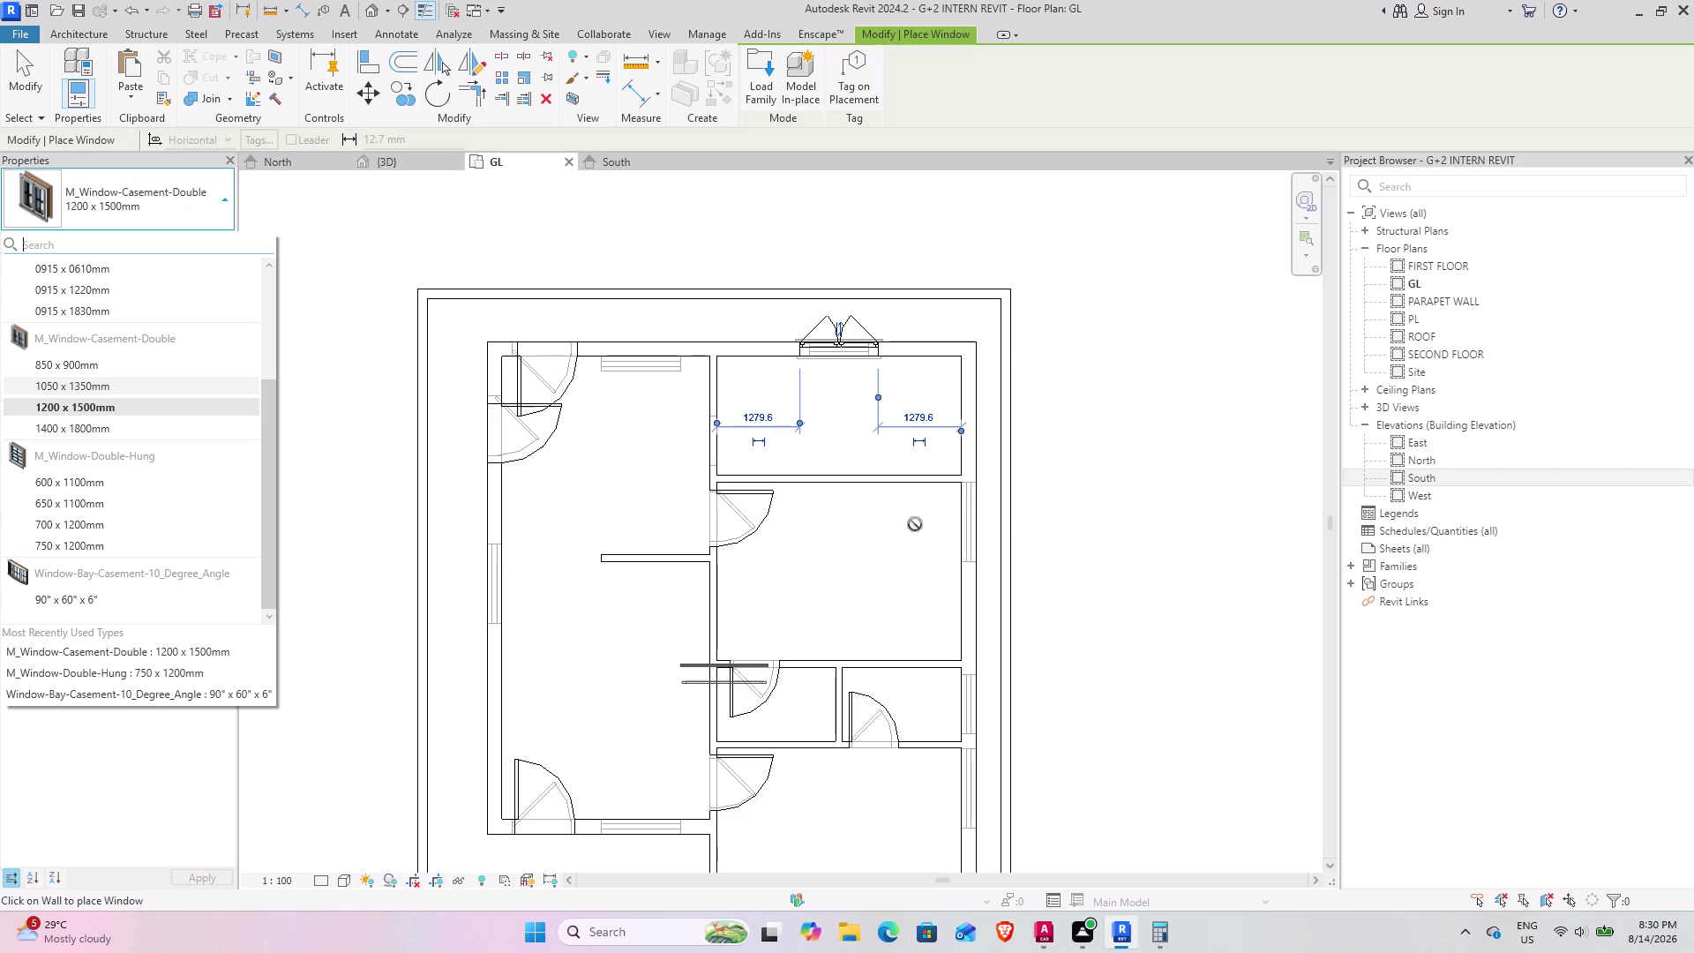
key(Escape)
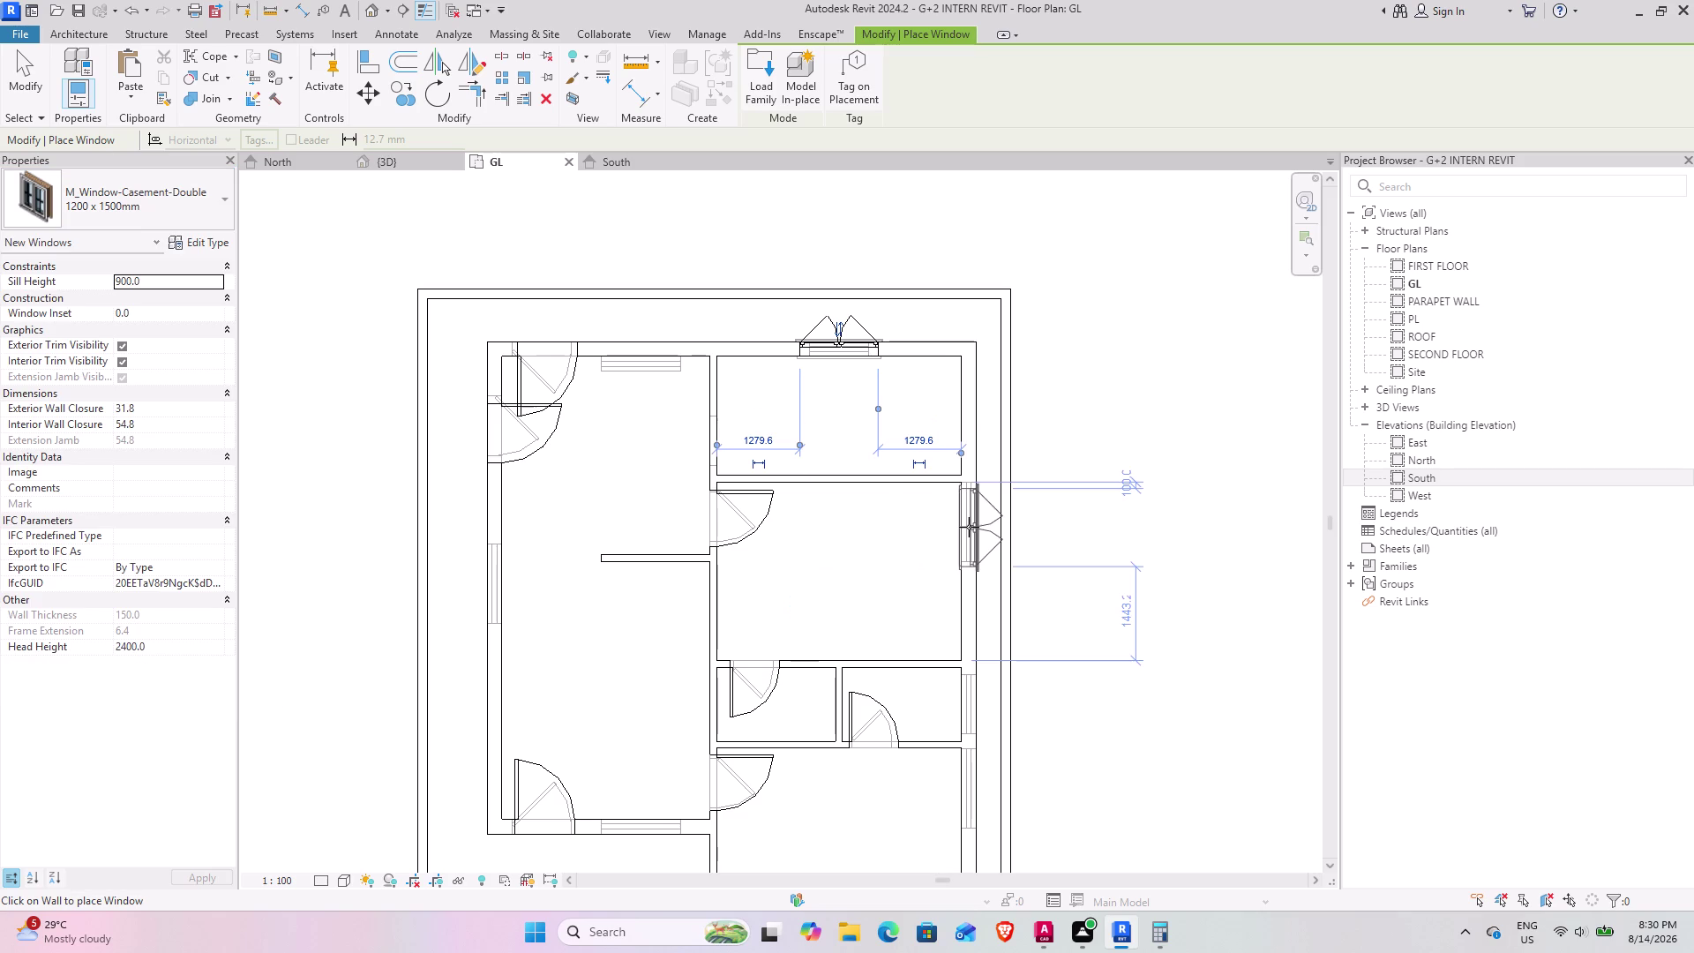
Place two double casement windows along the right exterior wall, one lower down.
click(969, 526)
middle_drag(923, 694, 914, 522)
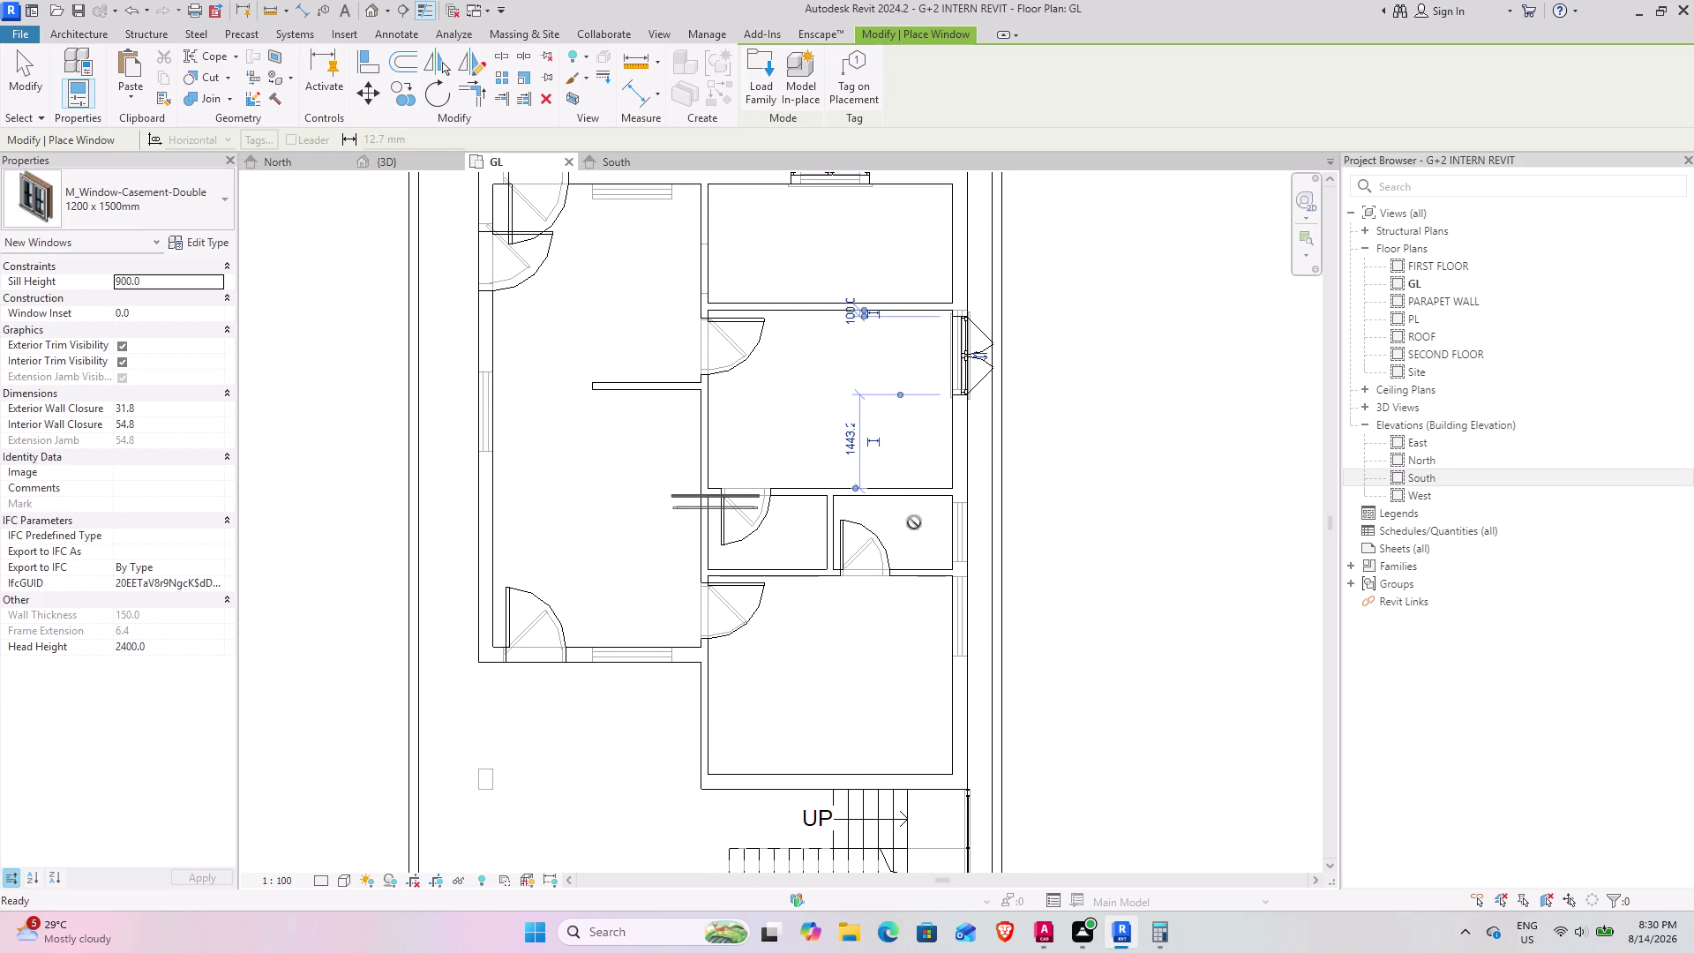
scroll(up, 3)
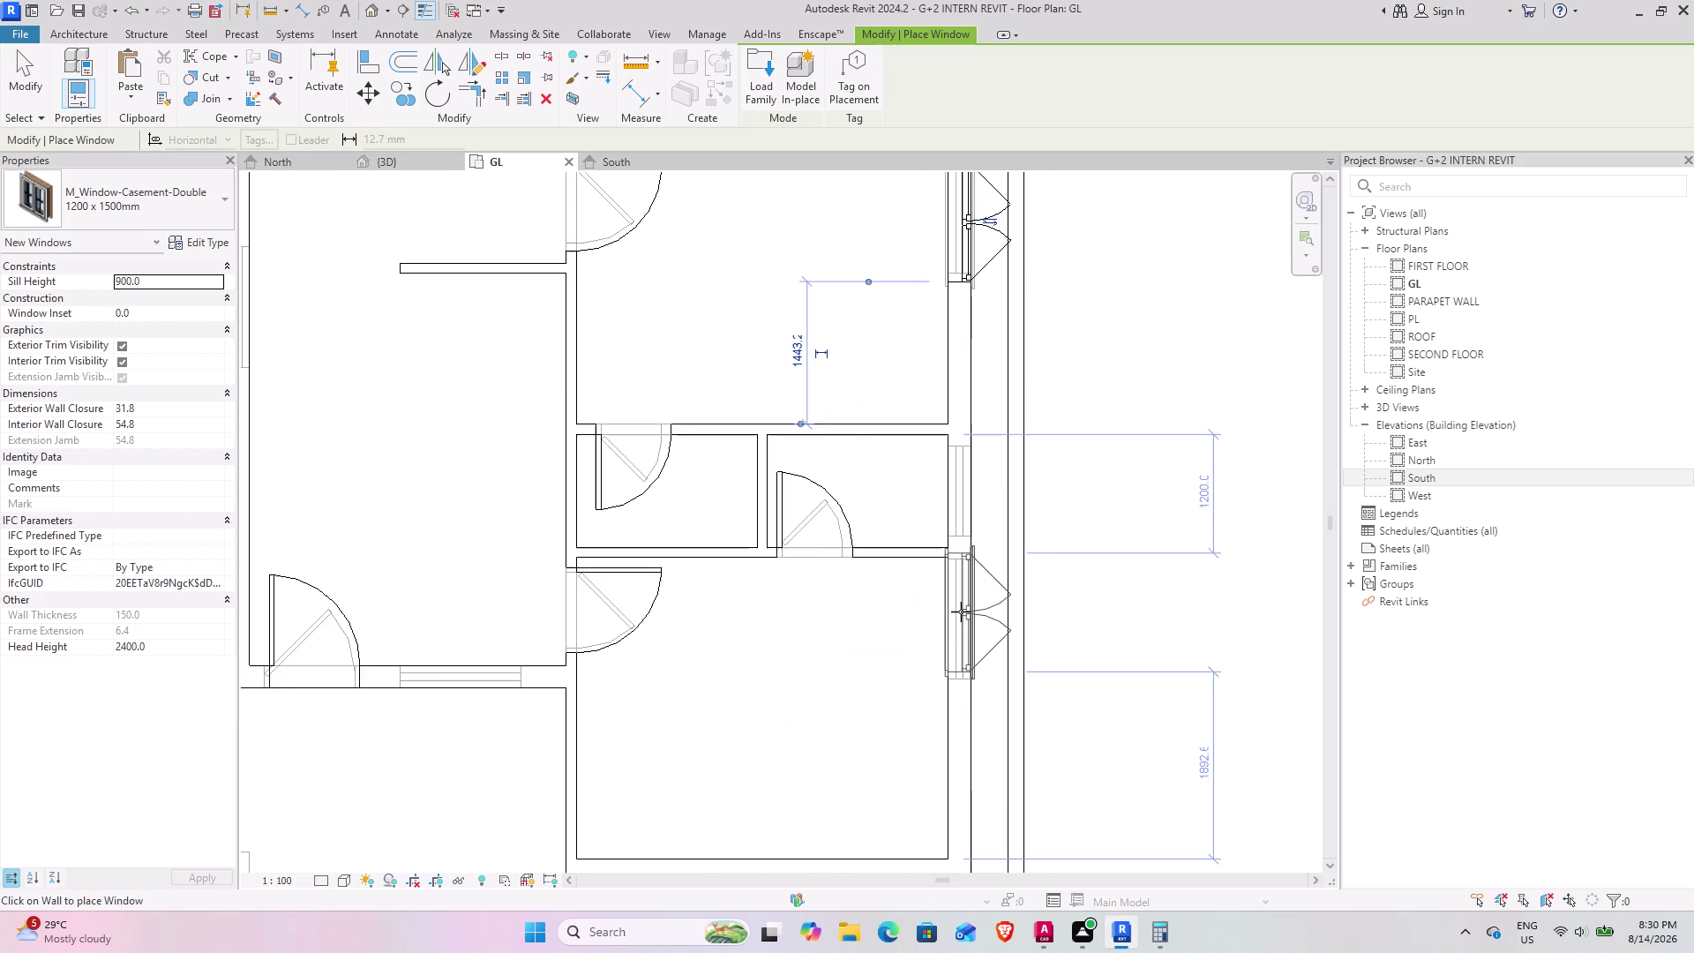
scroll(up, 3)
click(962, 623)
middle_drag(674, 633, 745, 633)
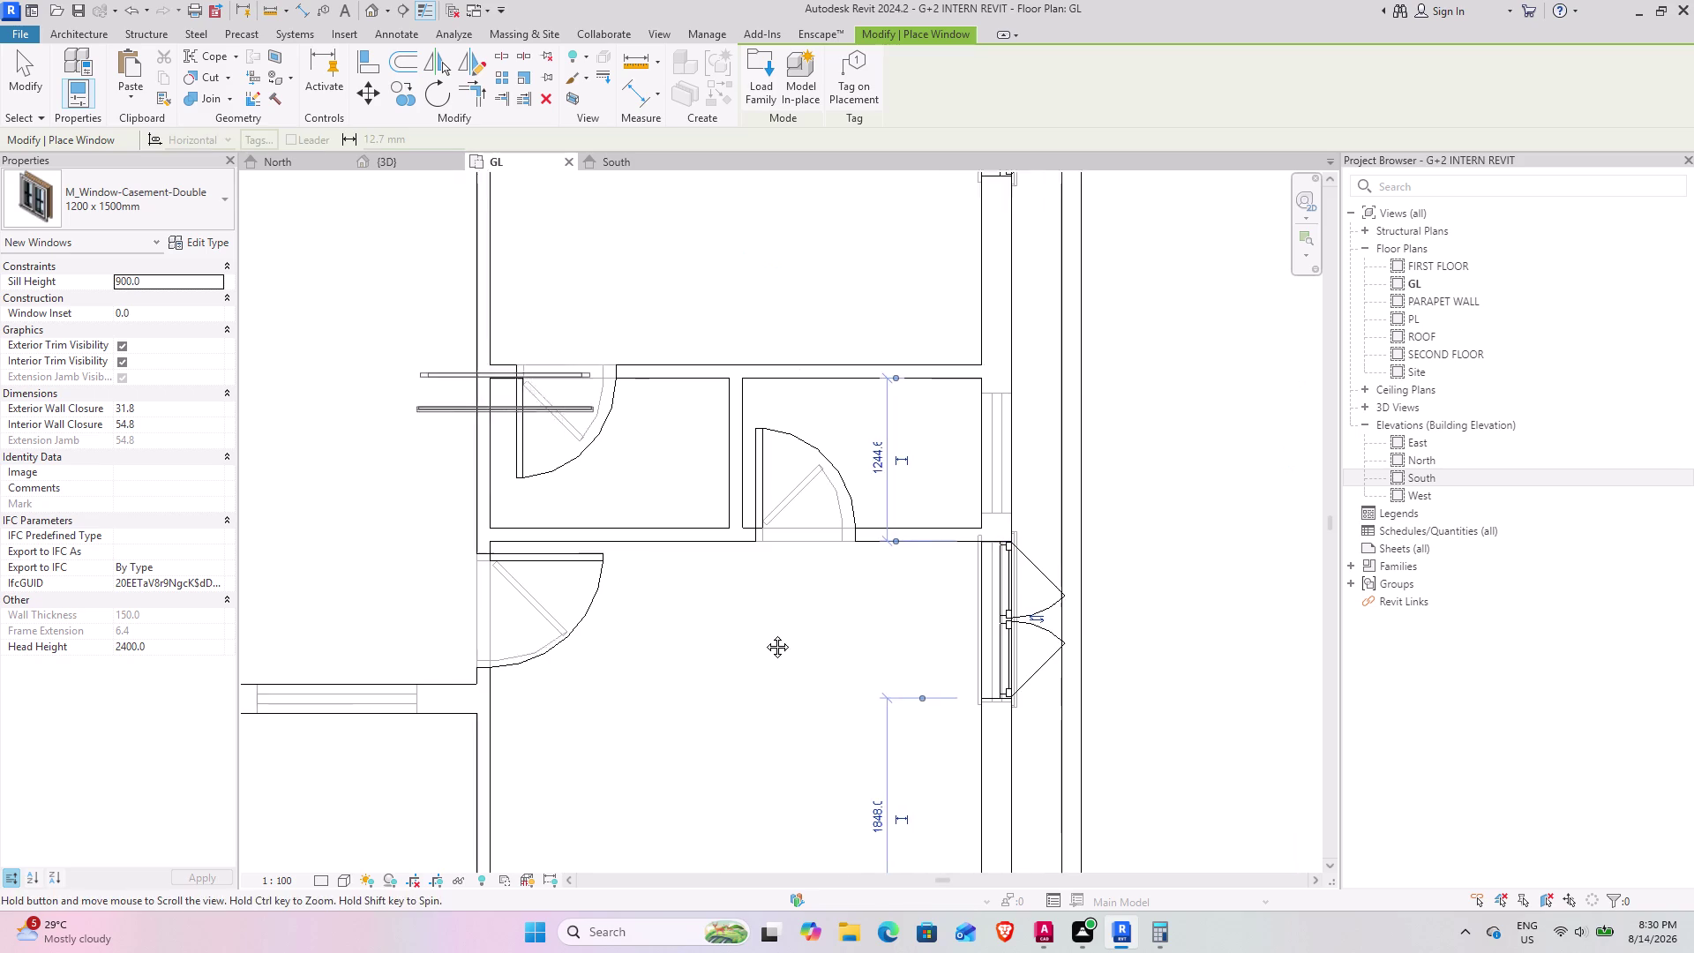
middle_drag(744, 633, 987, 626)
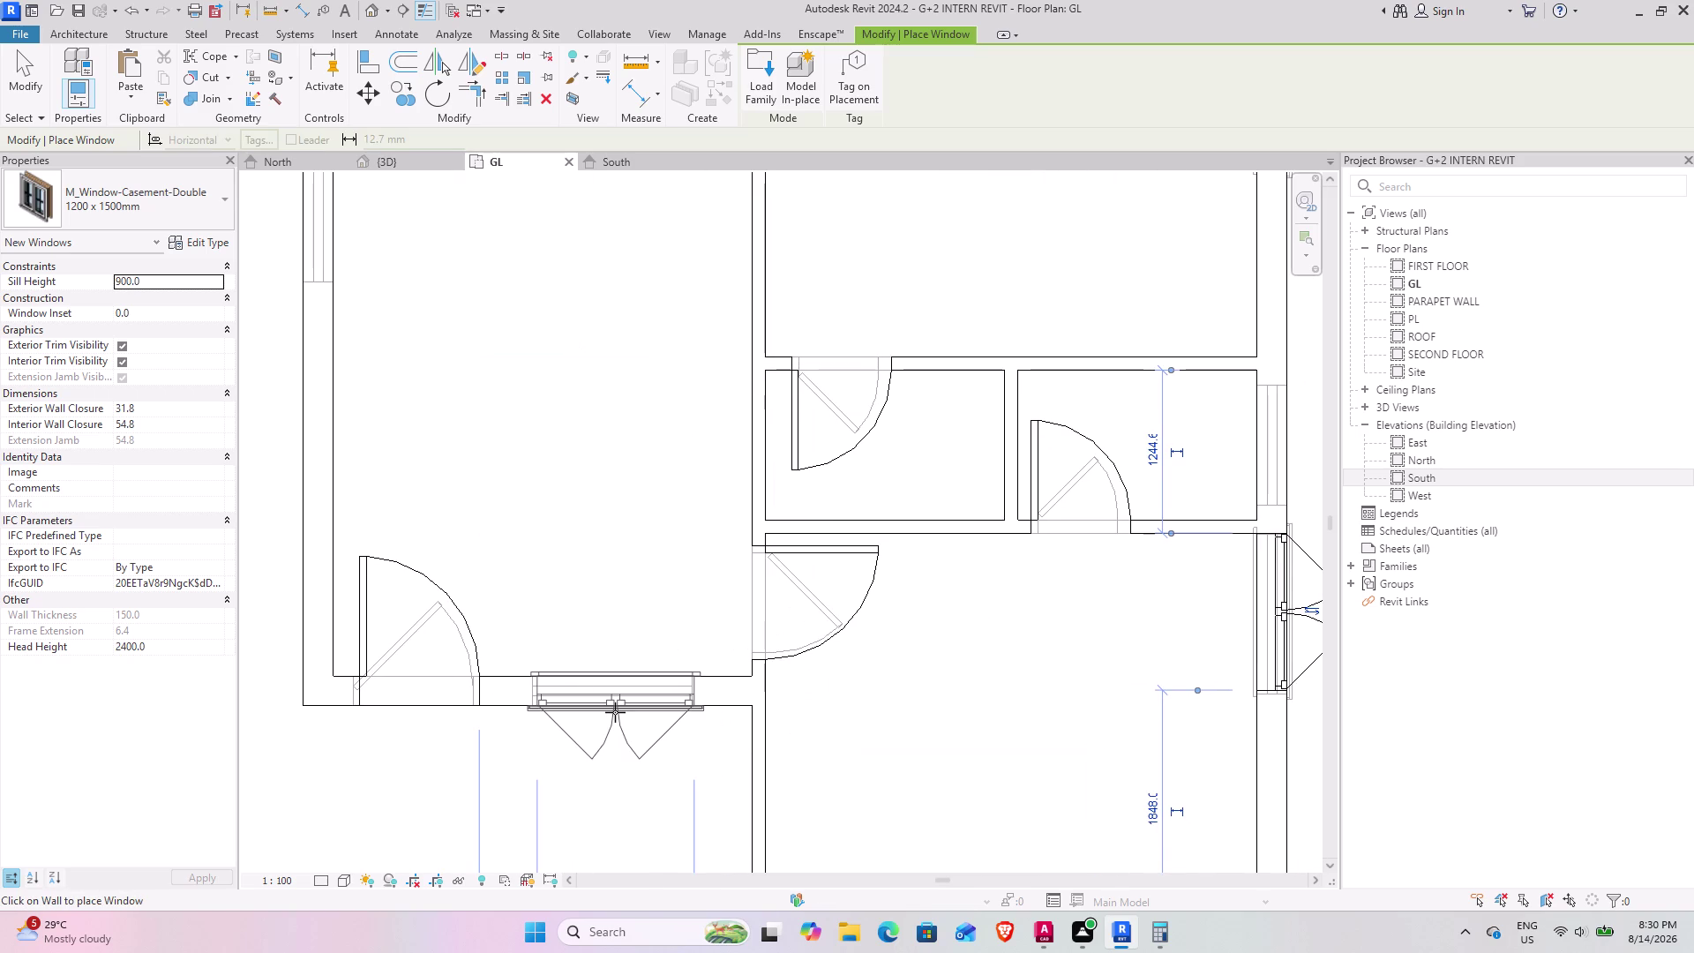
Add a double casement window to the bottom wall and one to the left wall.
click(615, 712)
scroll(down, 3)
middle_drag(551, 419, 763, 632)
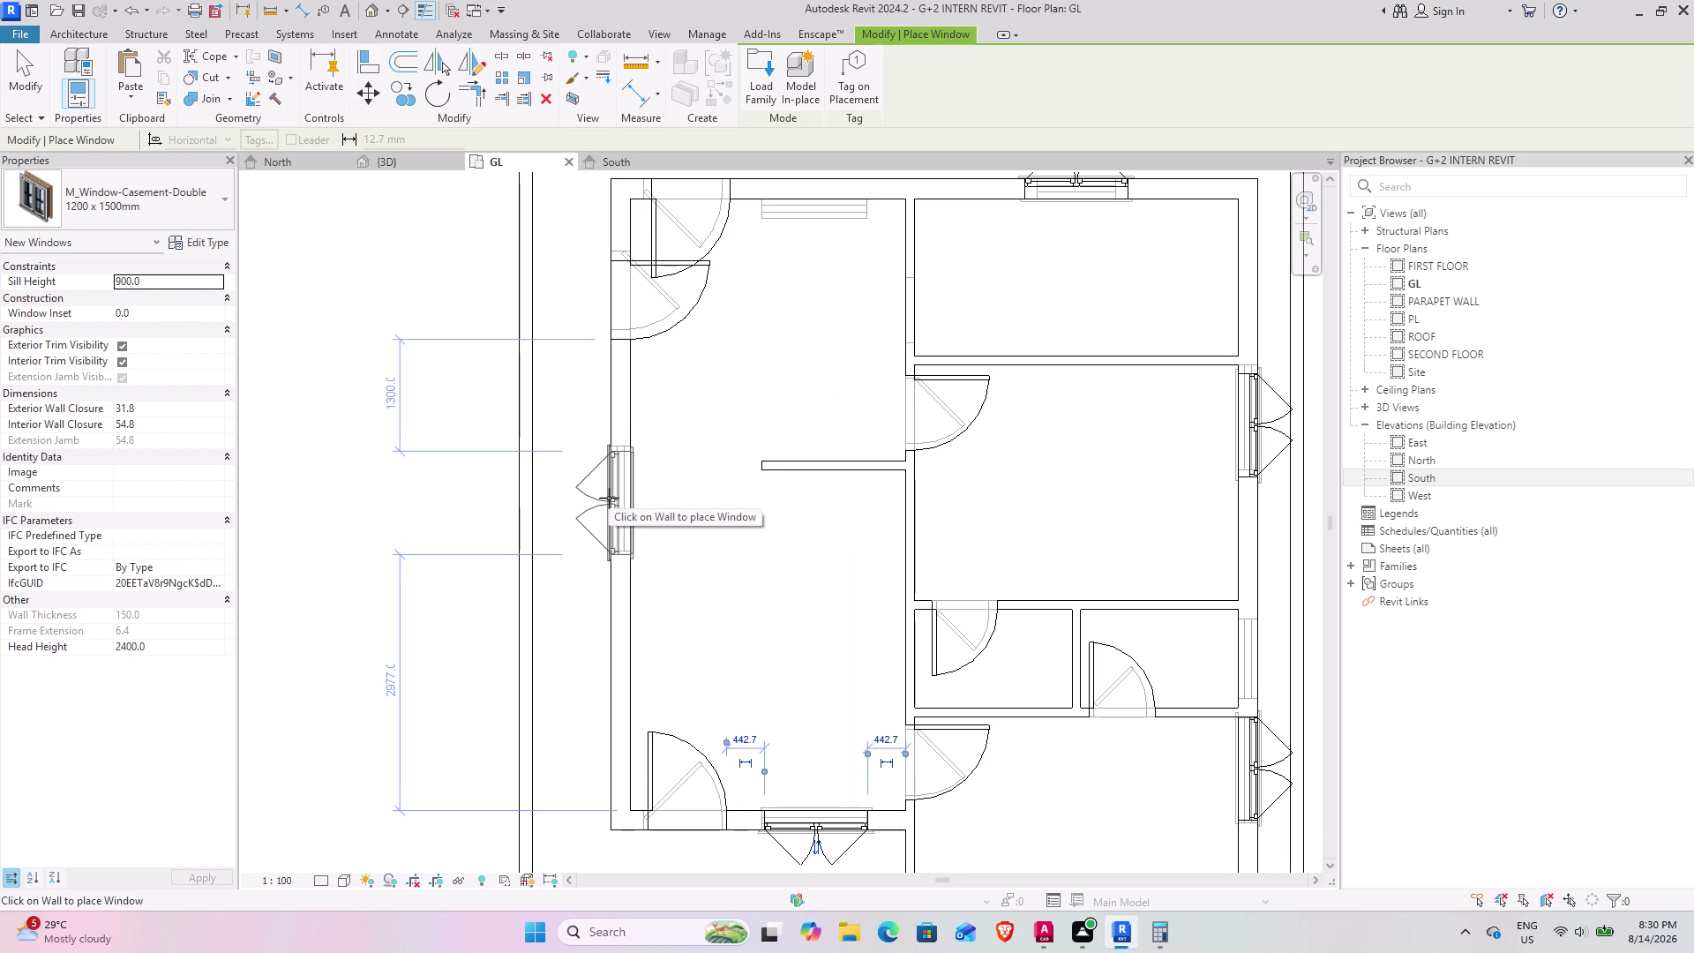
click(609, 498)
Place a window on the left room's top wall and recentre the full ground-floor plan.
middle_drag(649, 424, 568, 623)
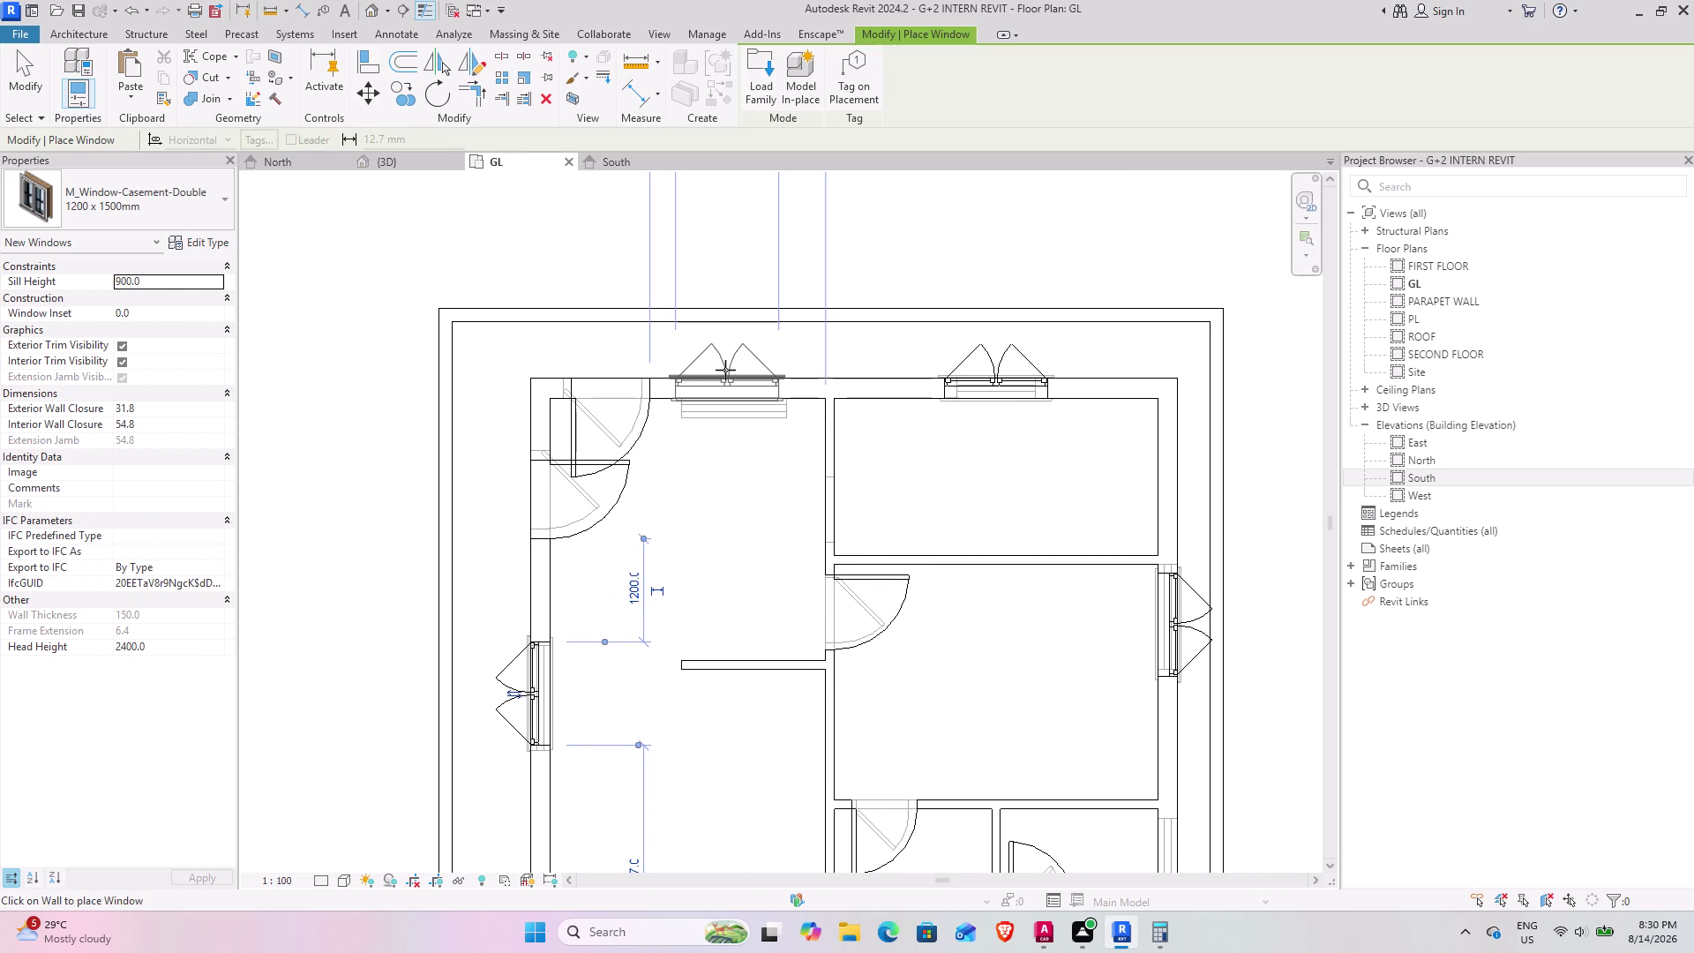
scroll(up, 3)
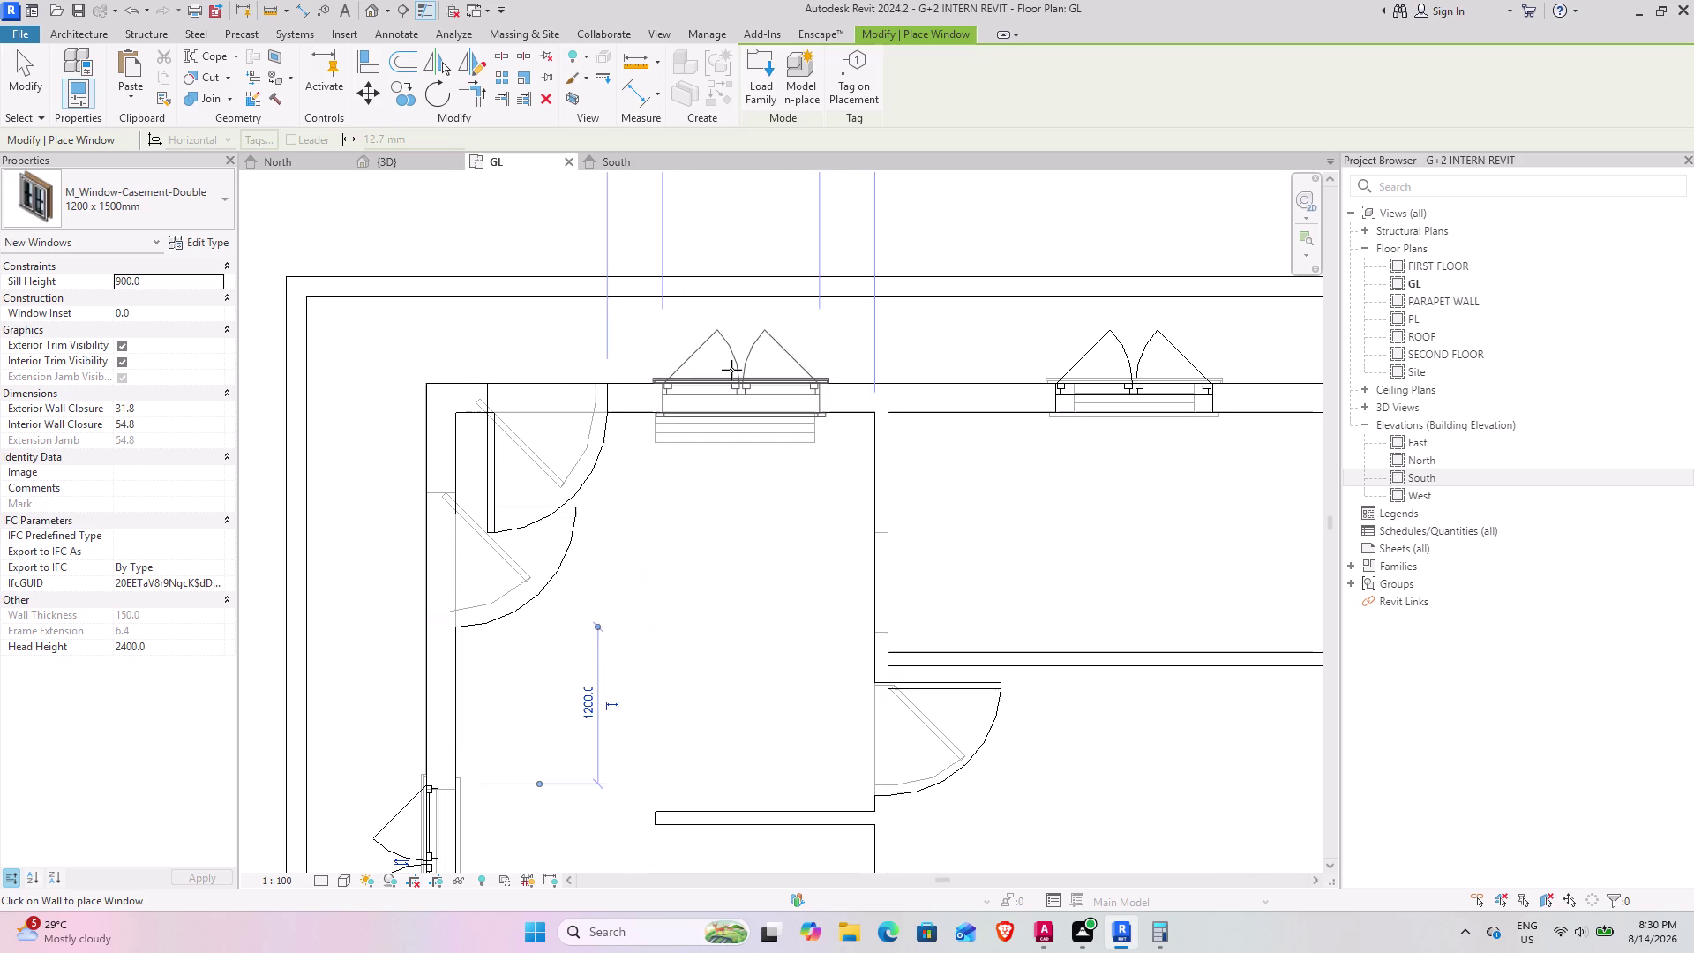
click(732, 370)
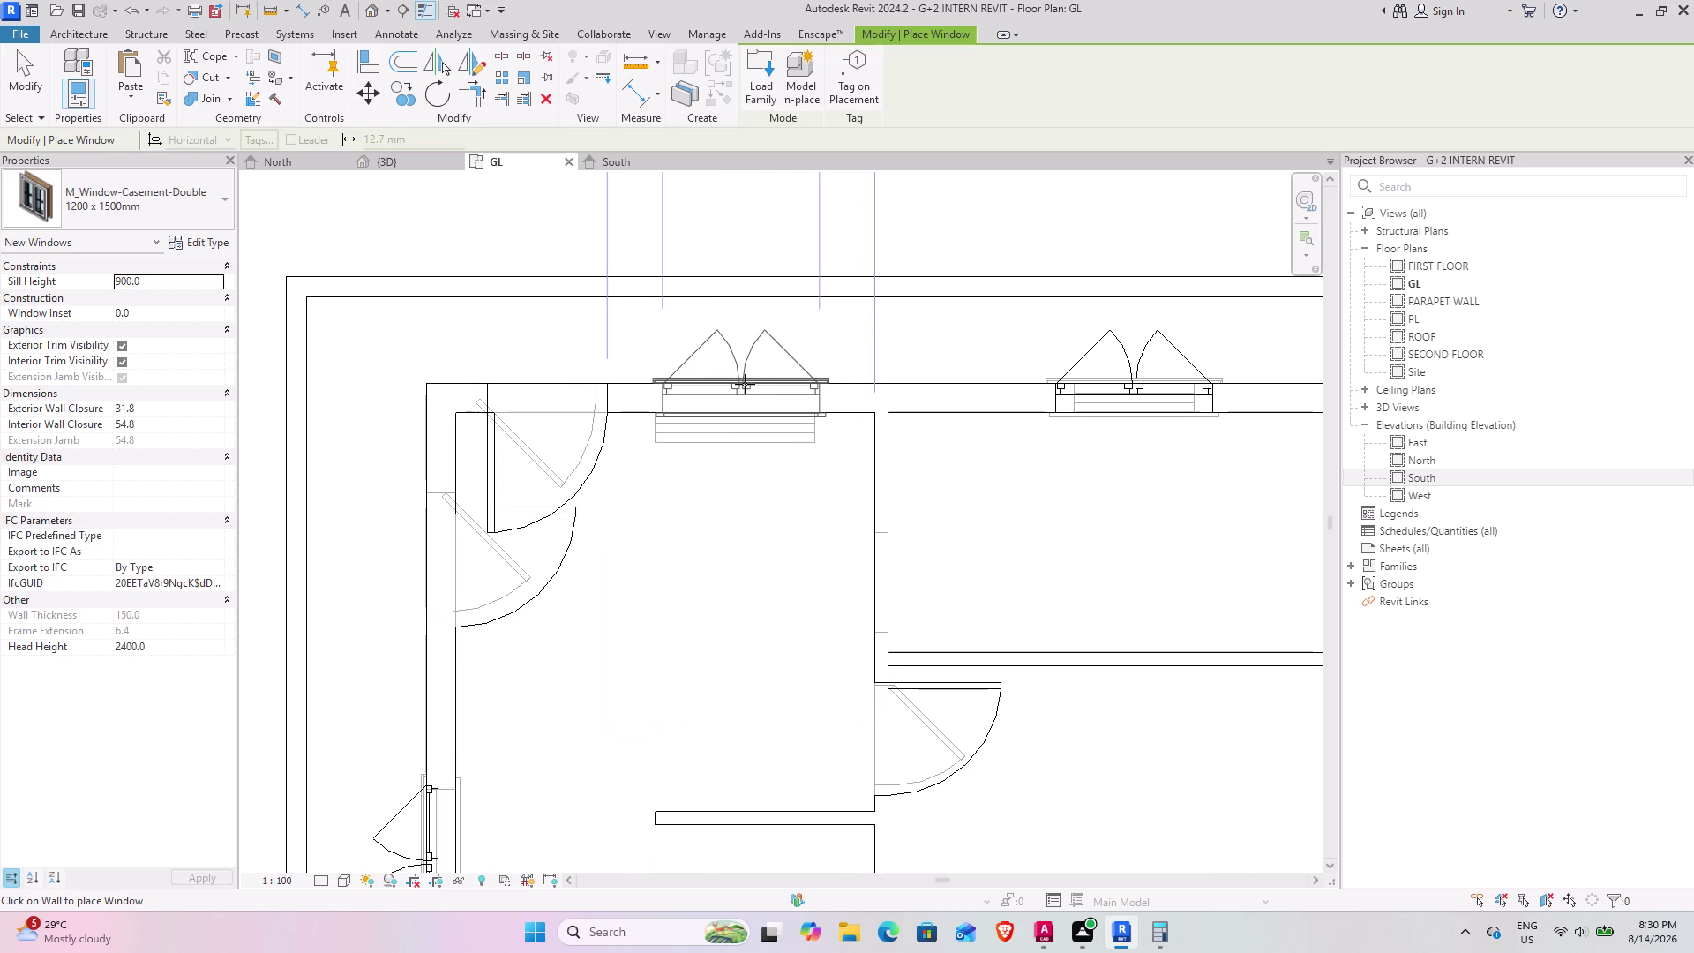
click(745, 383)
scroll(down, 3)
scroll(down, 3)
middle_drag(753, 560, 750, 489)
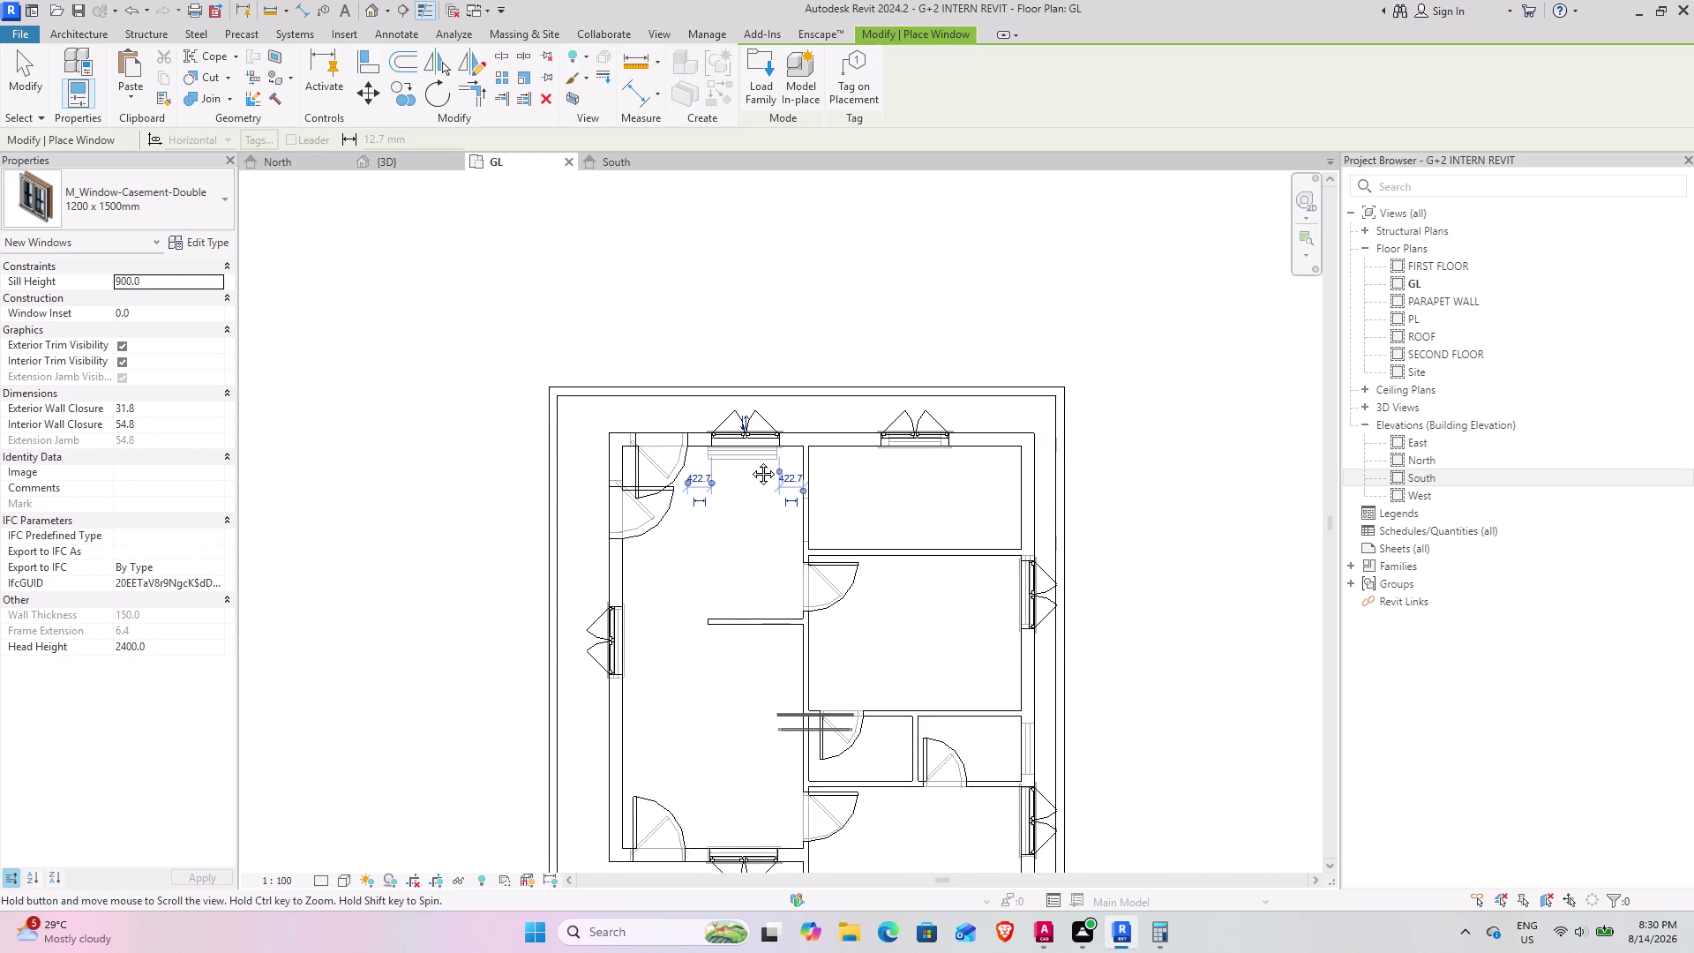
middle_drag(750, 489, 735, 393)
click(218, 199)
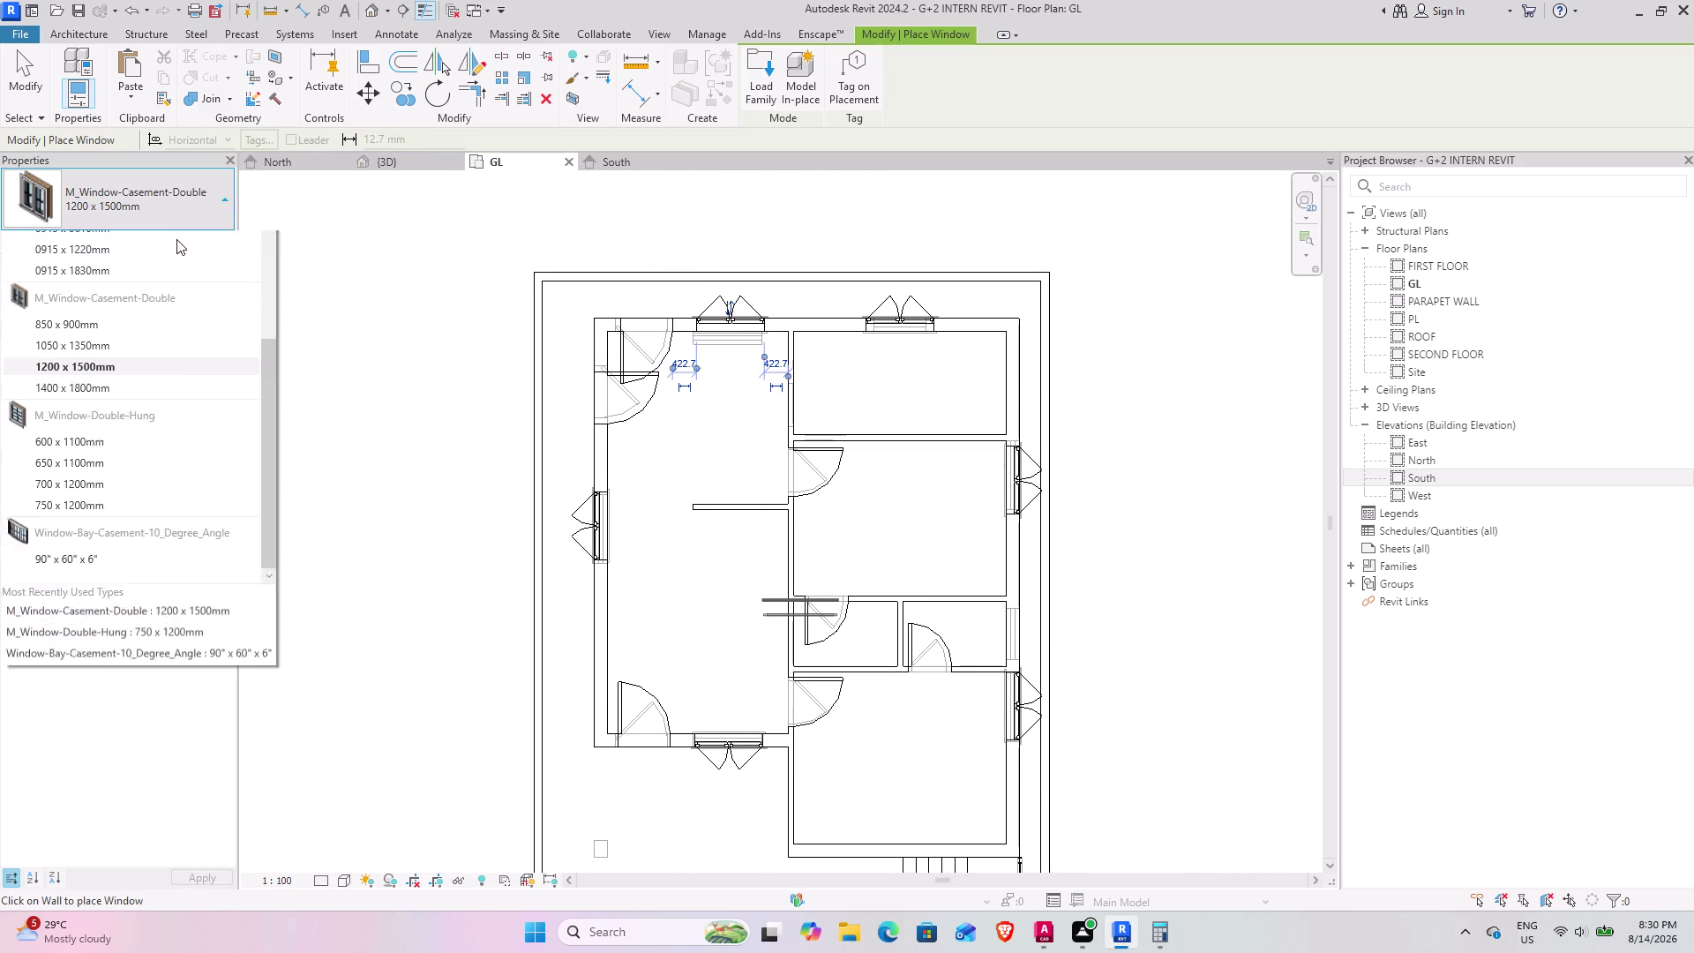
Choose the 850 × 900 mm double casement type and try it on the right wall.
click(100, 362)
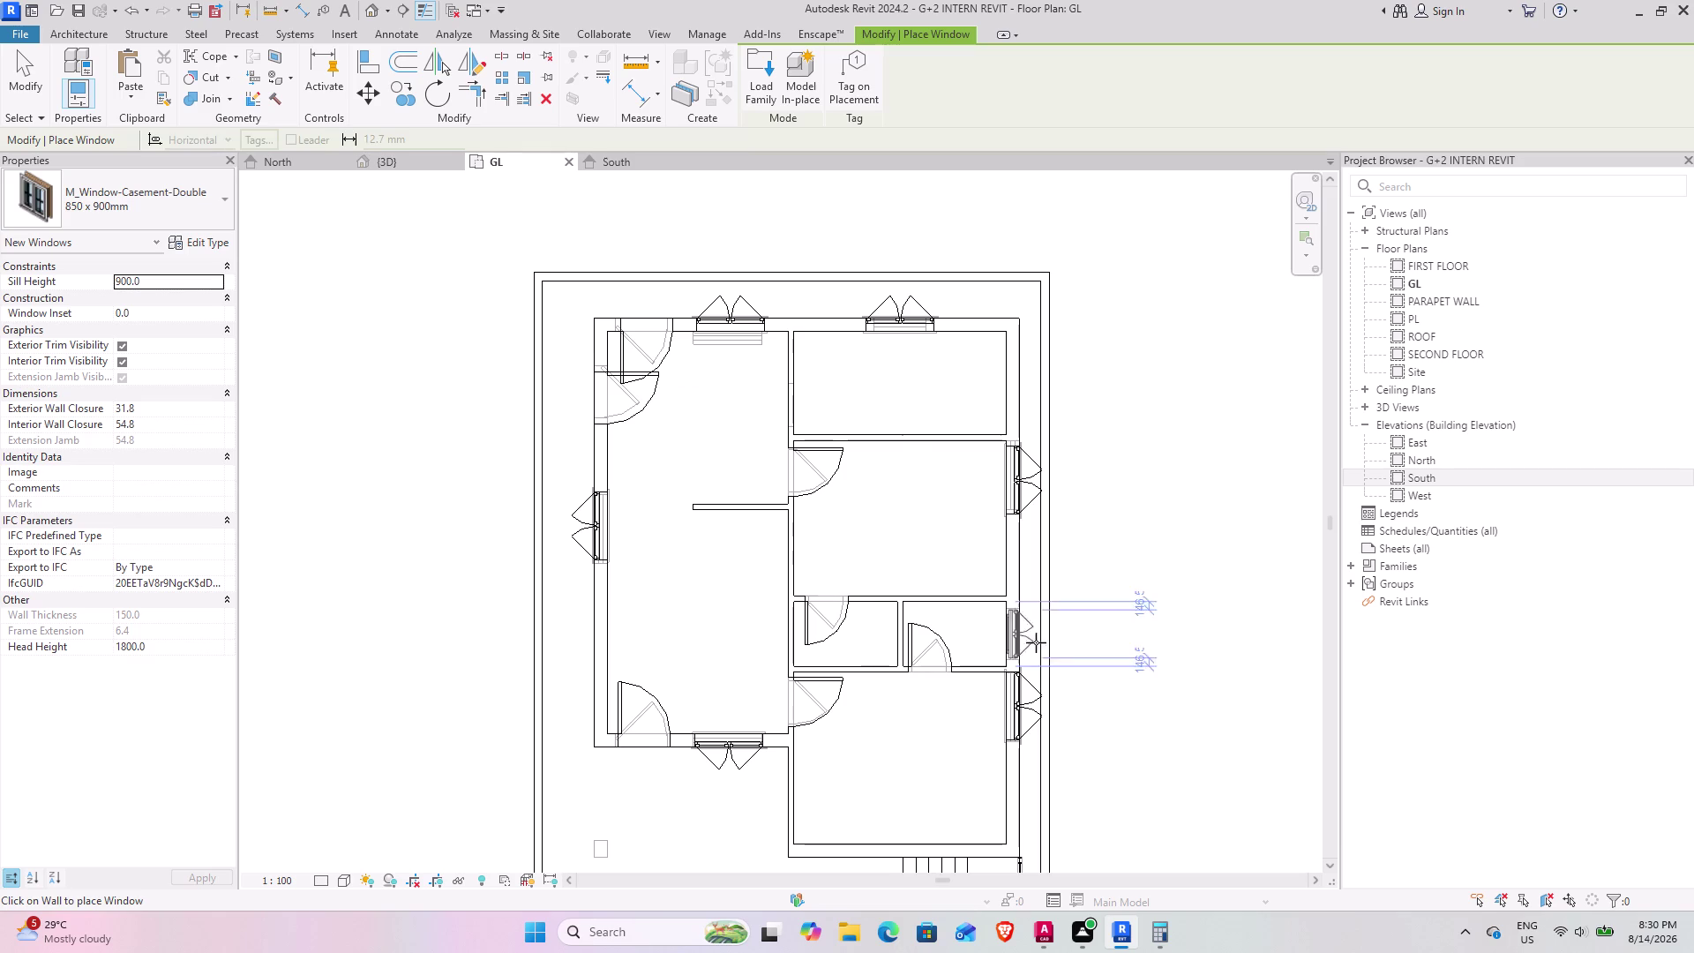
scroll(up, 3)
scroll(up, 3)
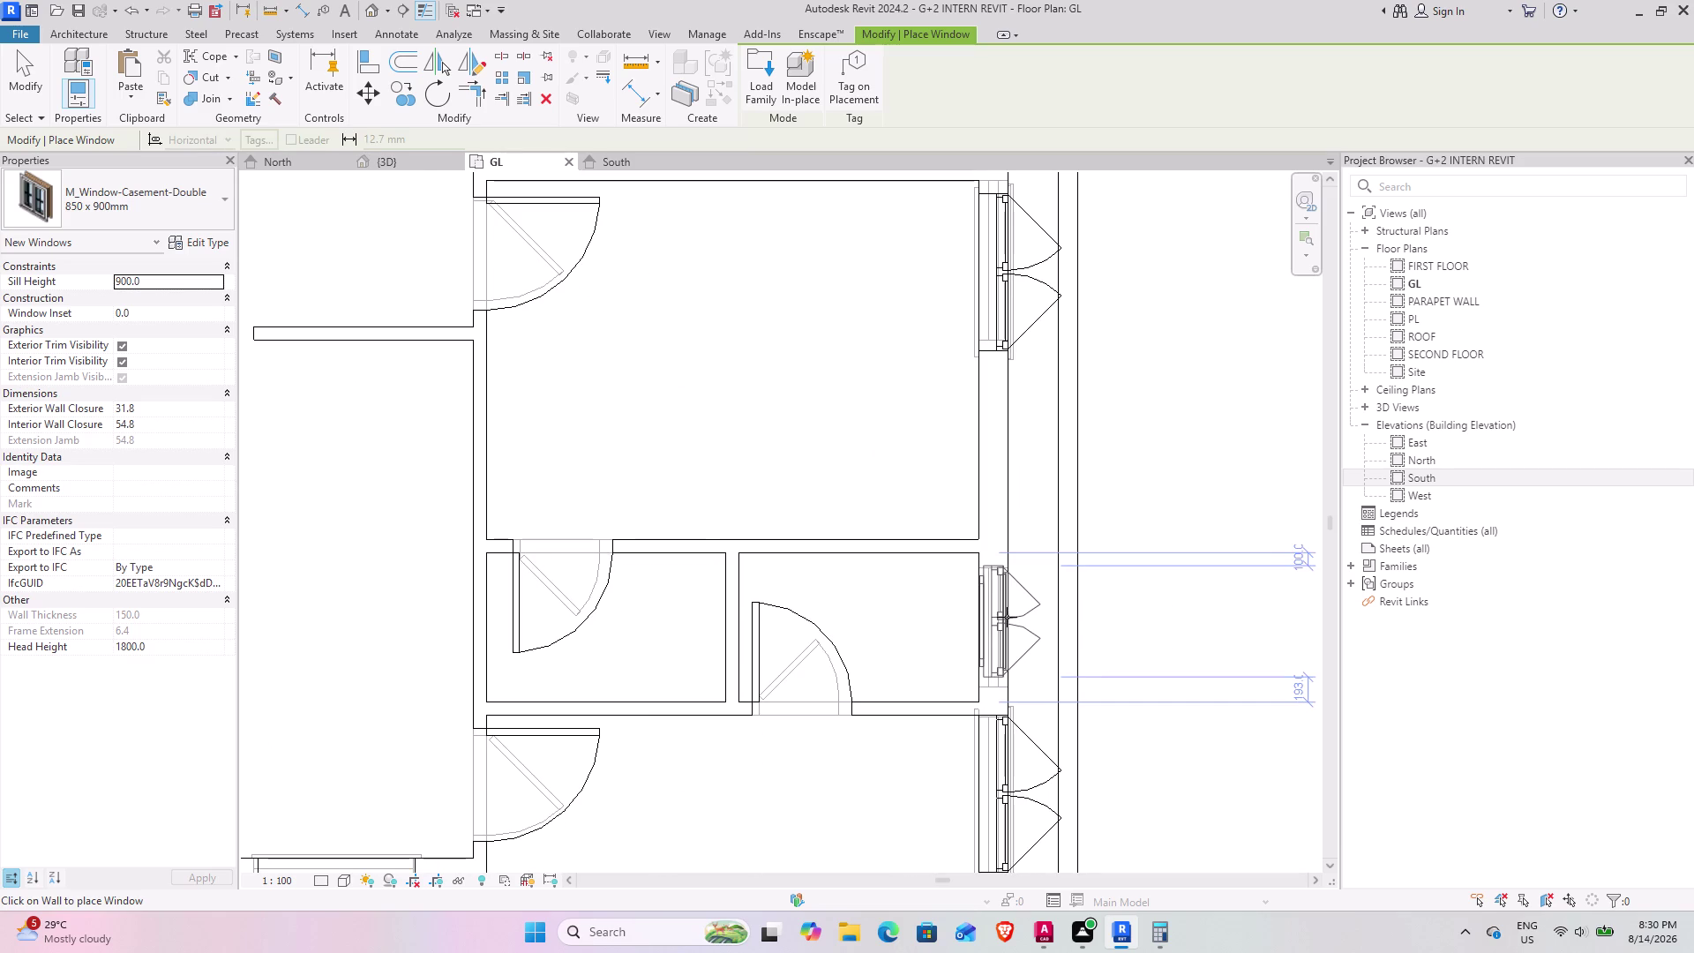
click(210, 191)
scroll(down, 3)
scroll(up, 3)
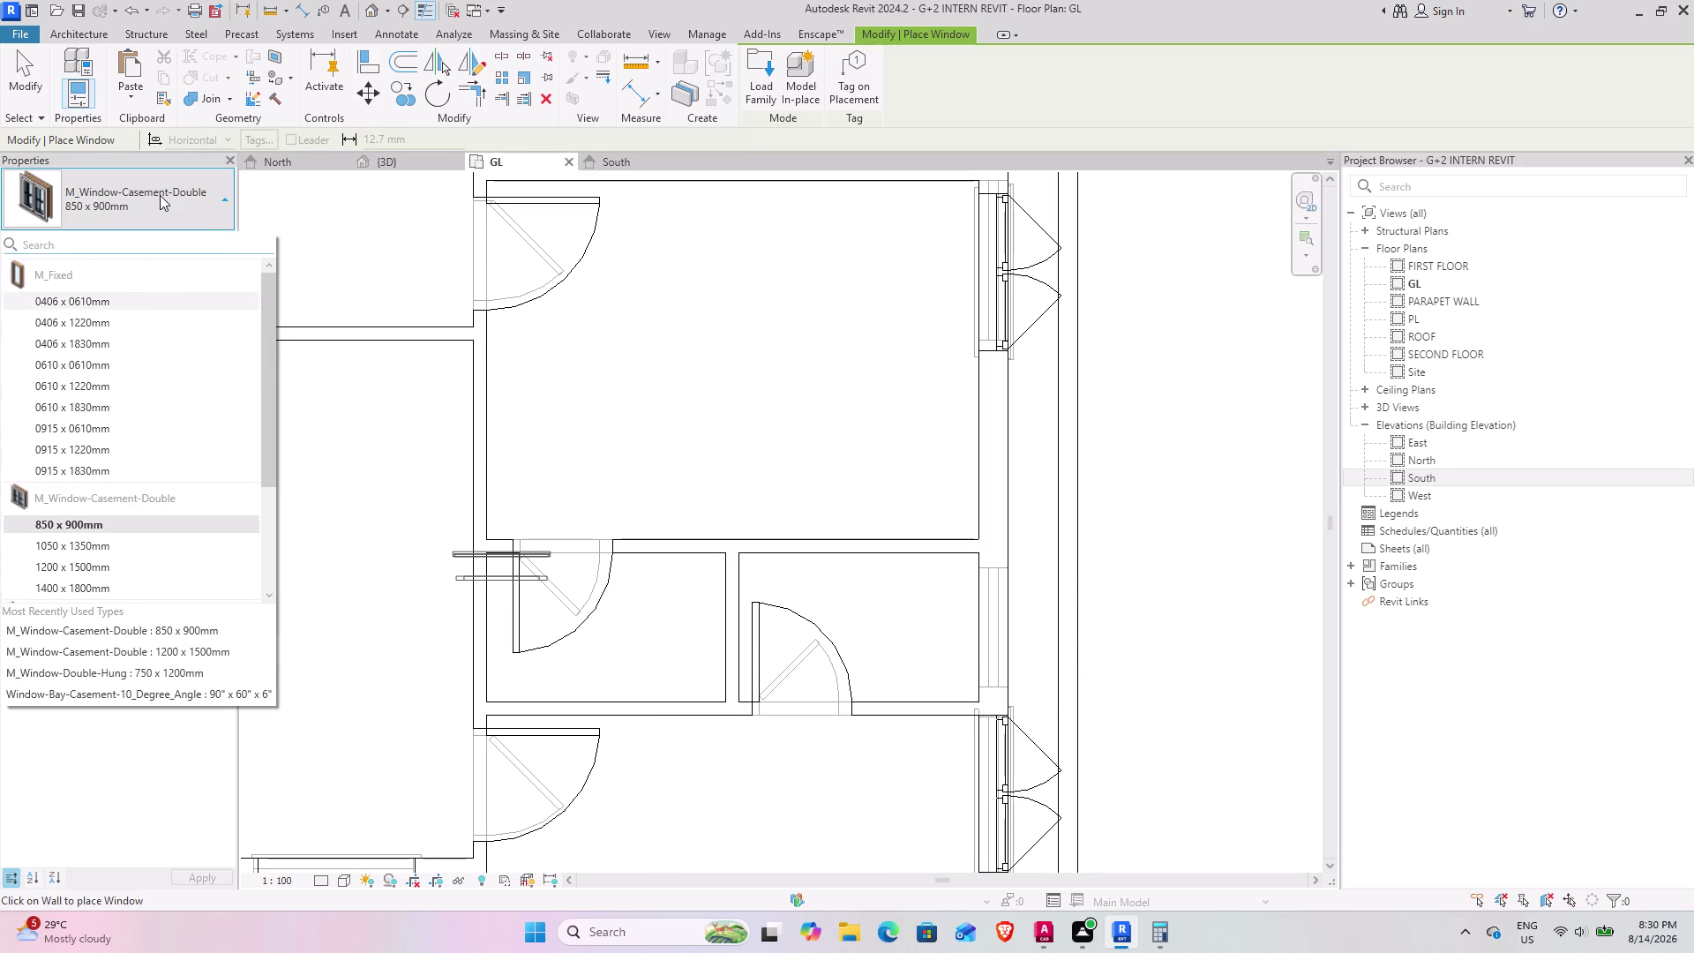
Keep the 850 × 900 mm size and restart window placement from Modify.
click(160, 195)
scroll(down, 3)
scroll(down, 3)
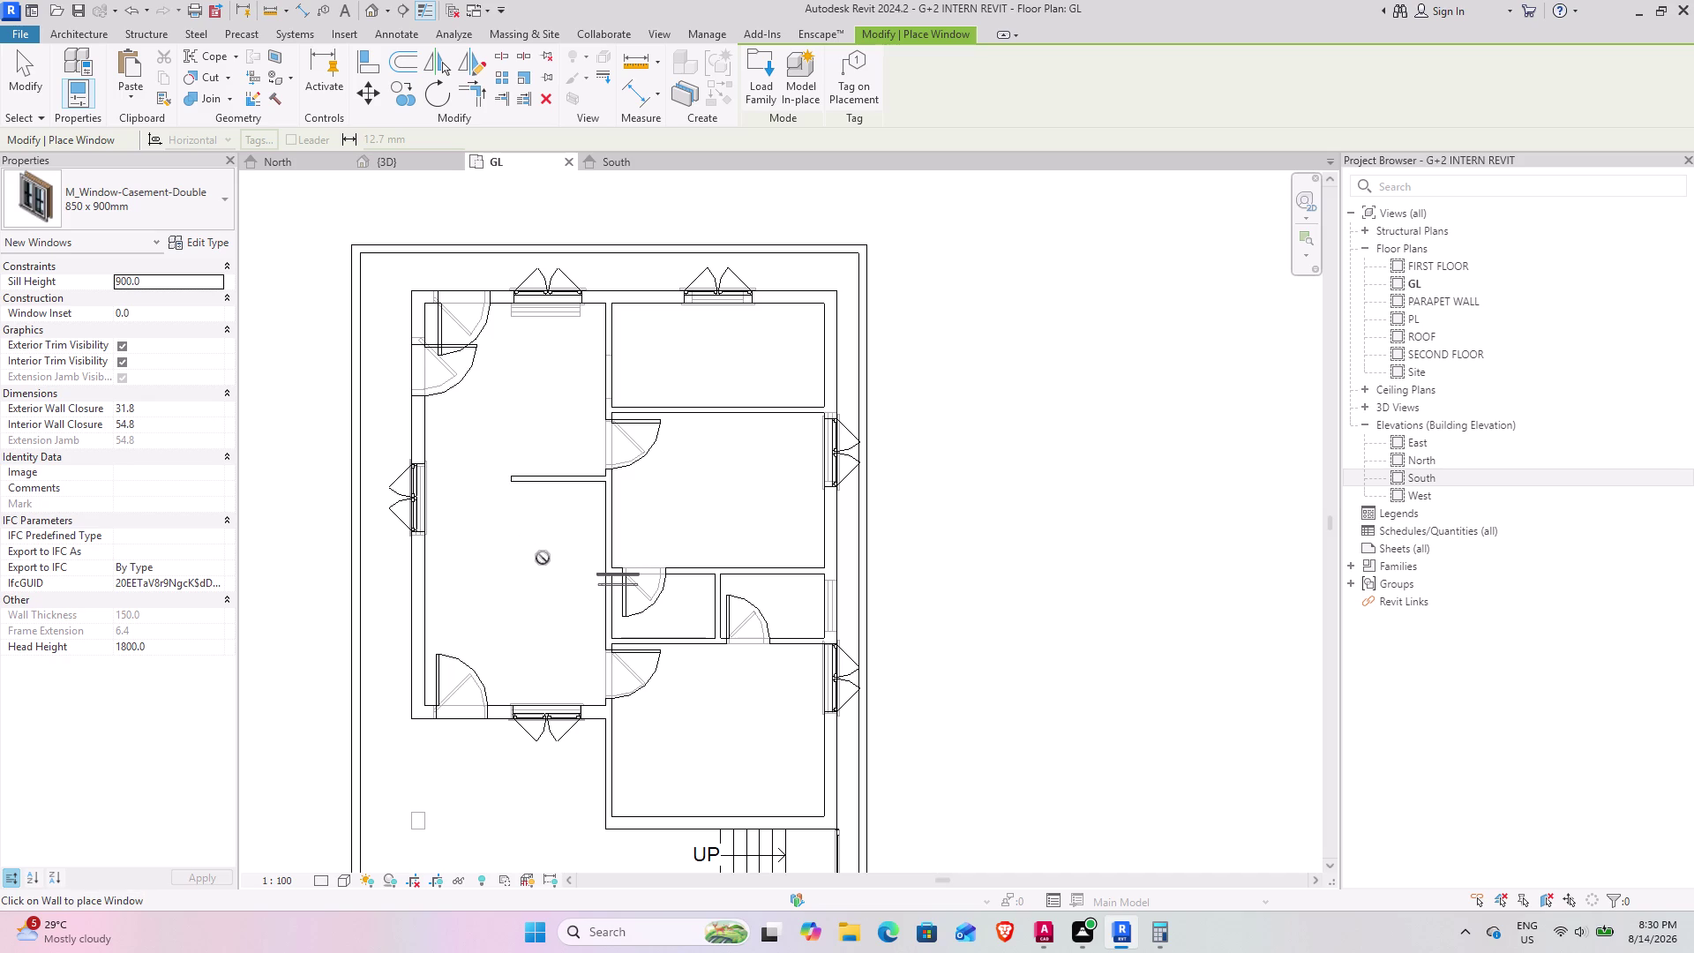
scroll(up, 3)
scroll(up, 3)
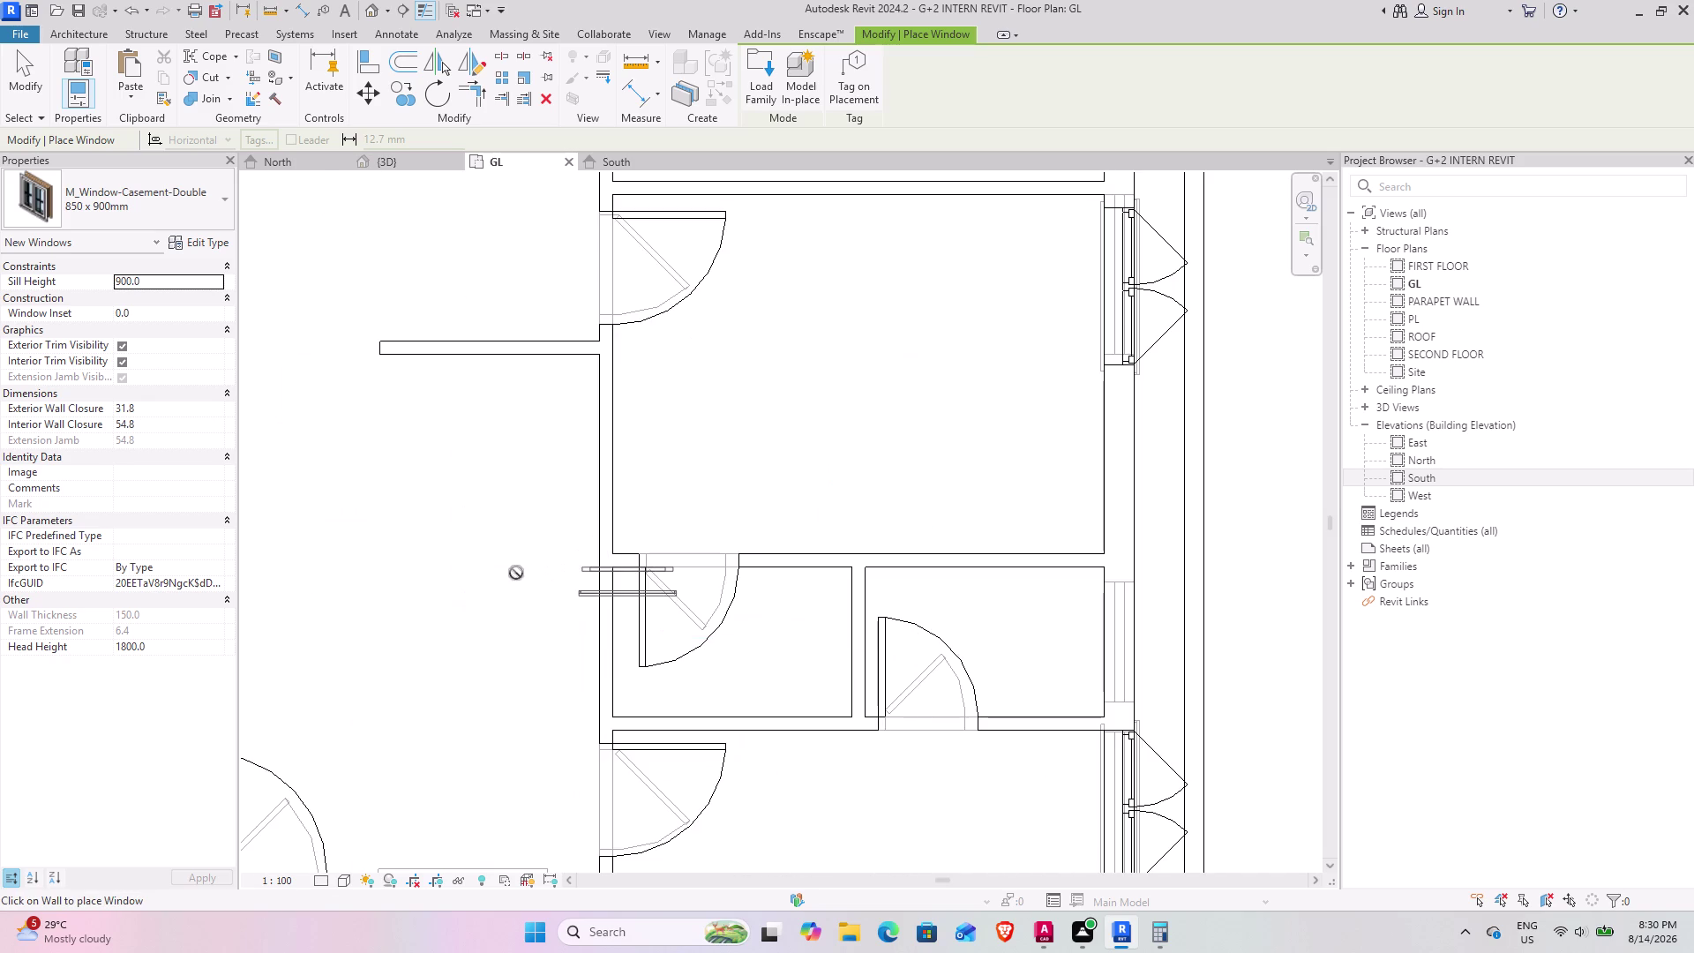
scroll(down, 3)
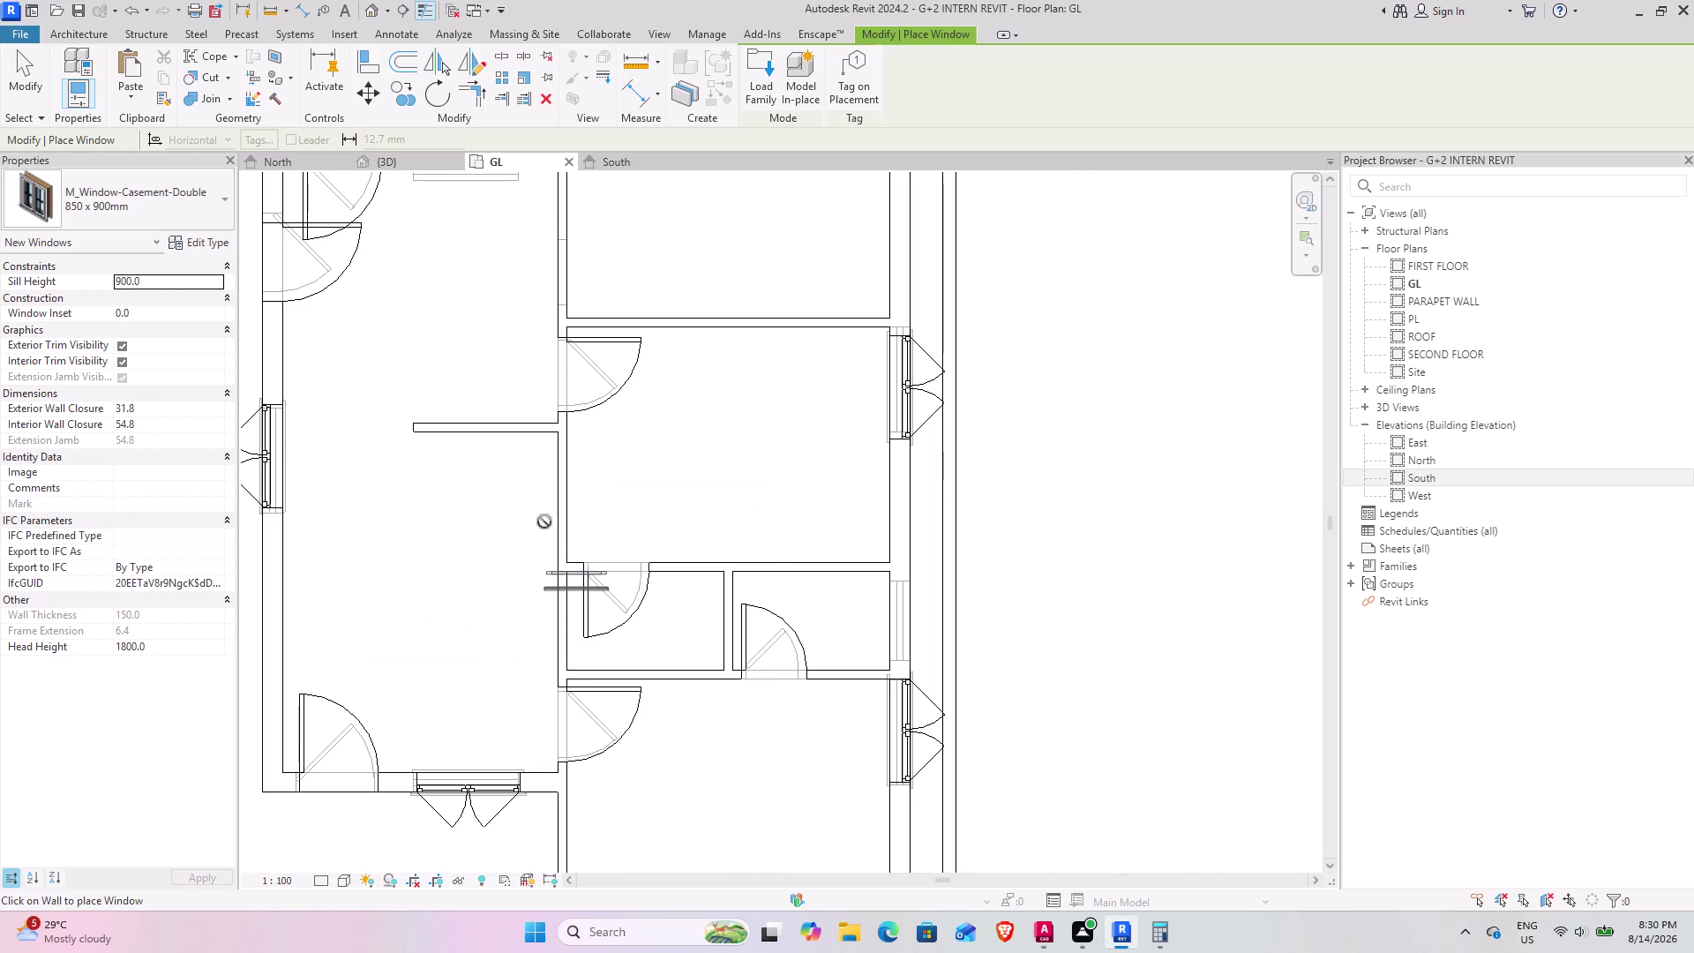
scroll(down, 3)
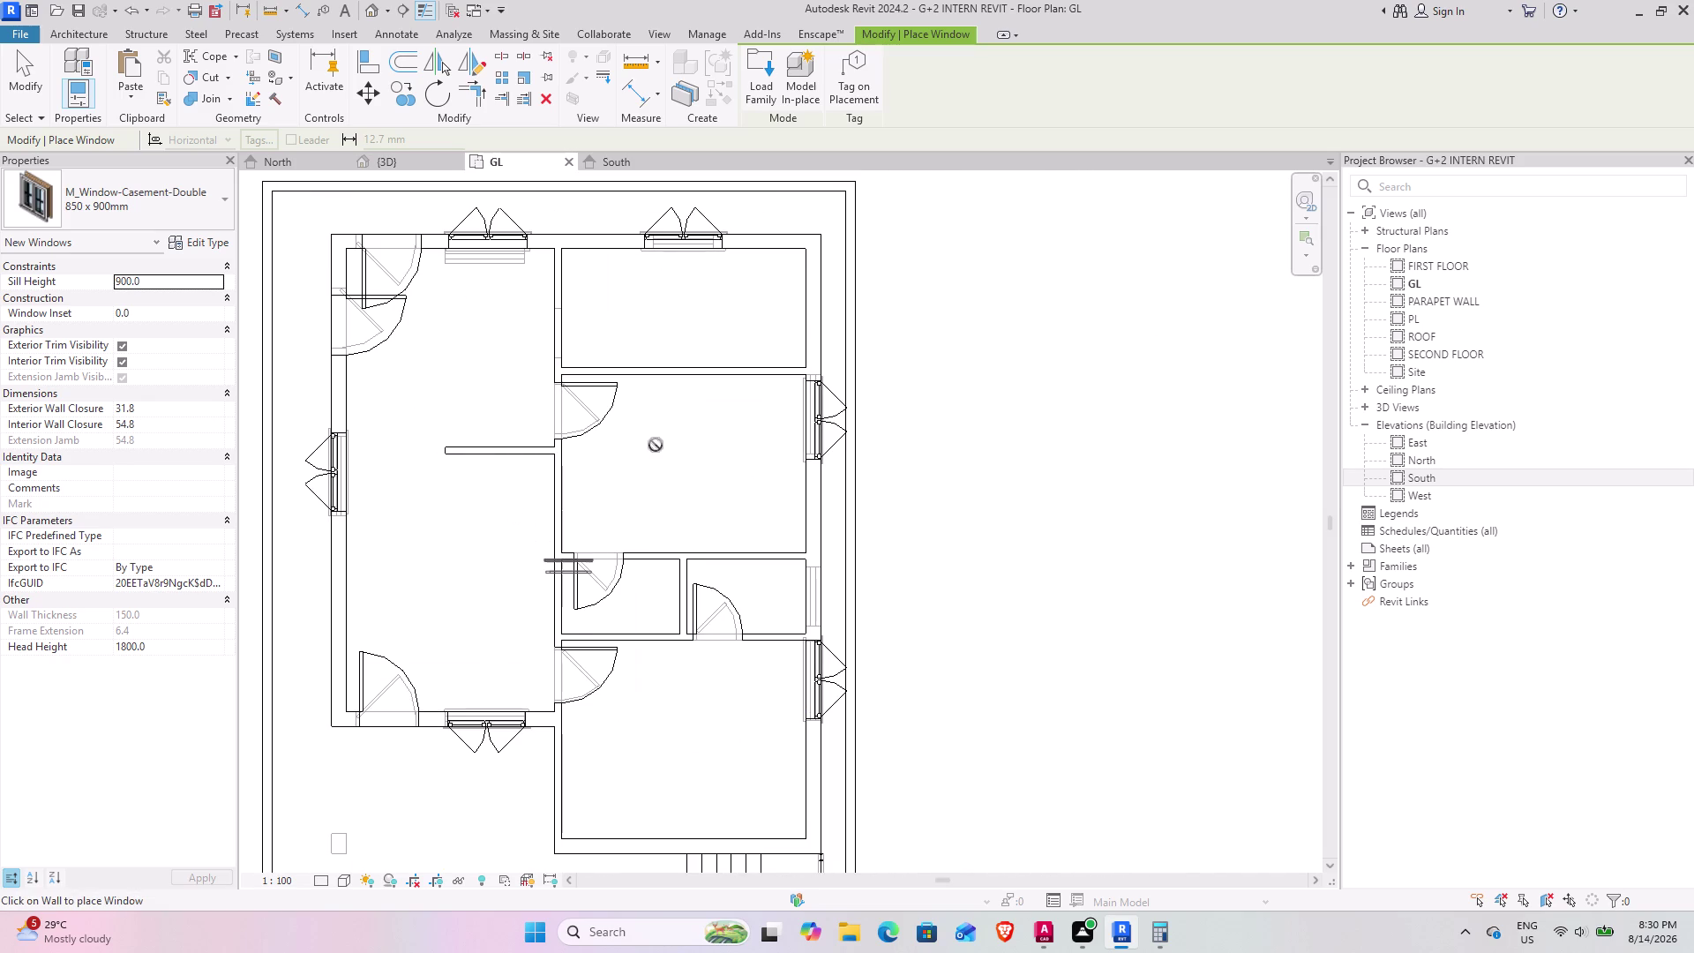
click(44, 86)
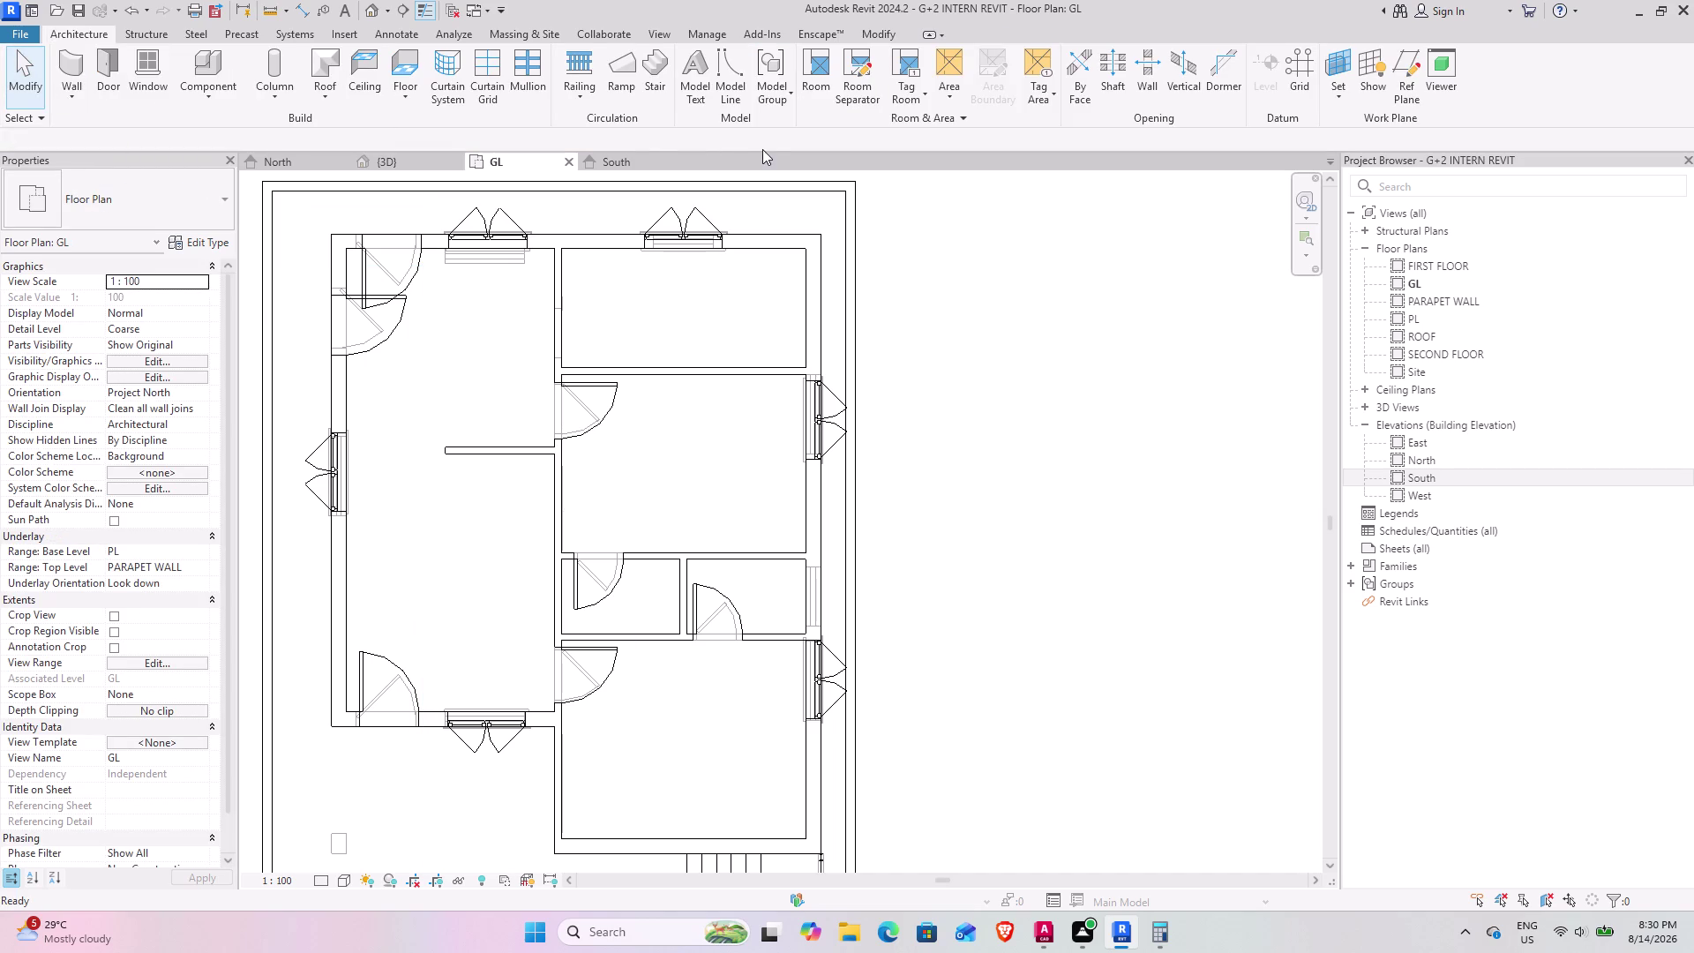
click(153, 60)
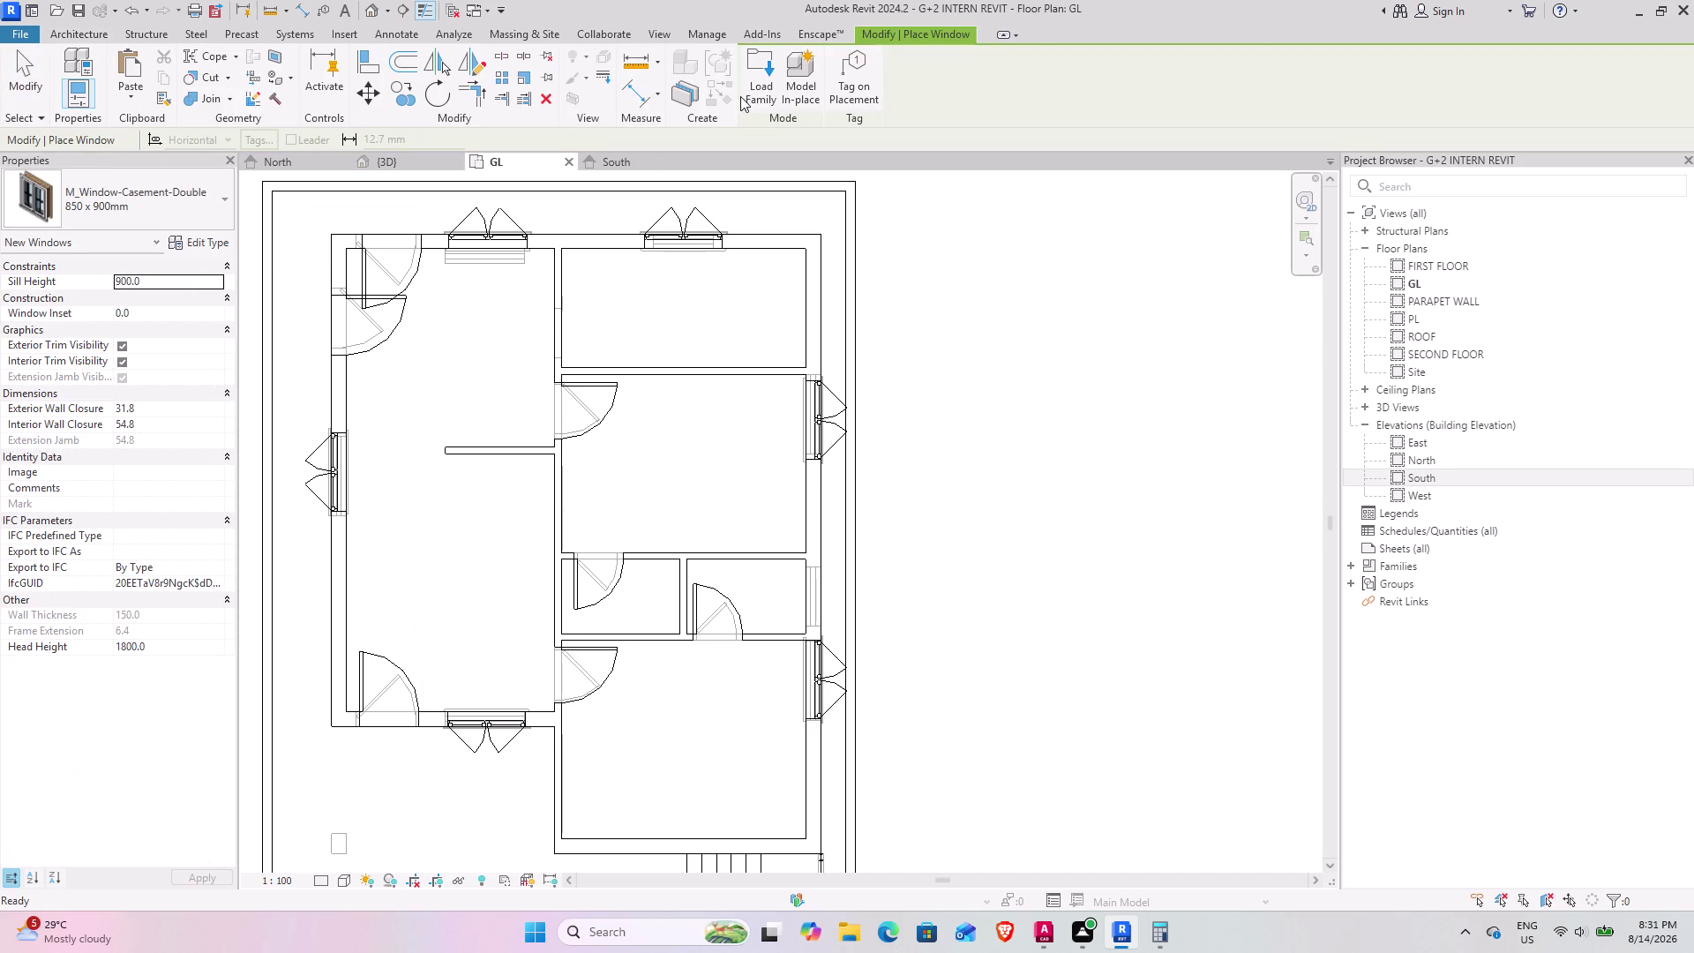
Load the Window-Louvers family from the Windows library folder.
click(759, 83)
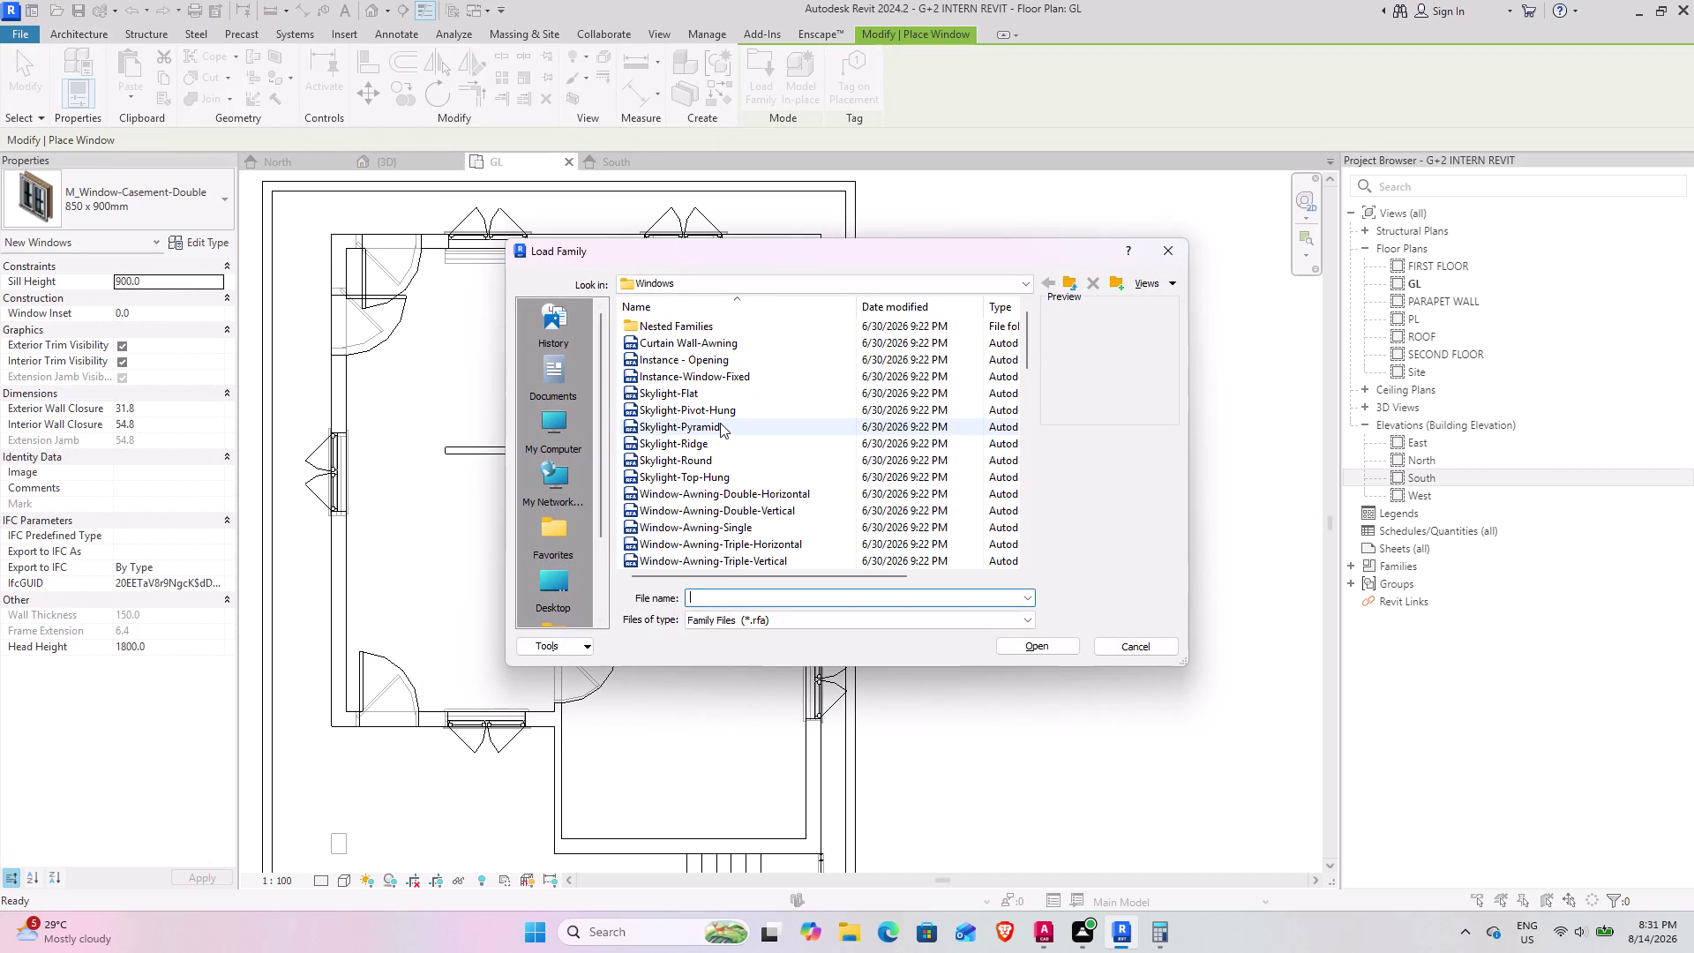
scroll(up, 3)
scroll(up, 3)
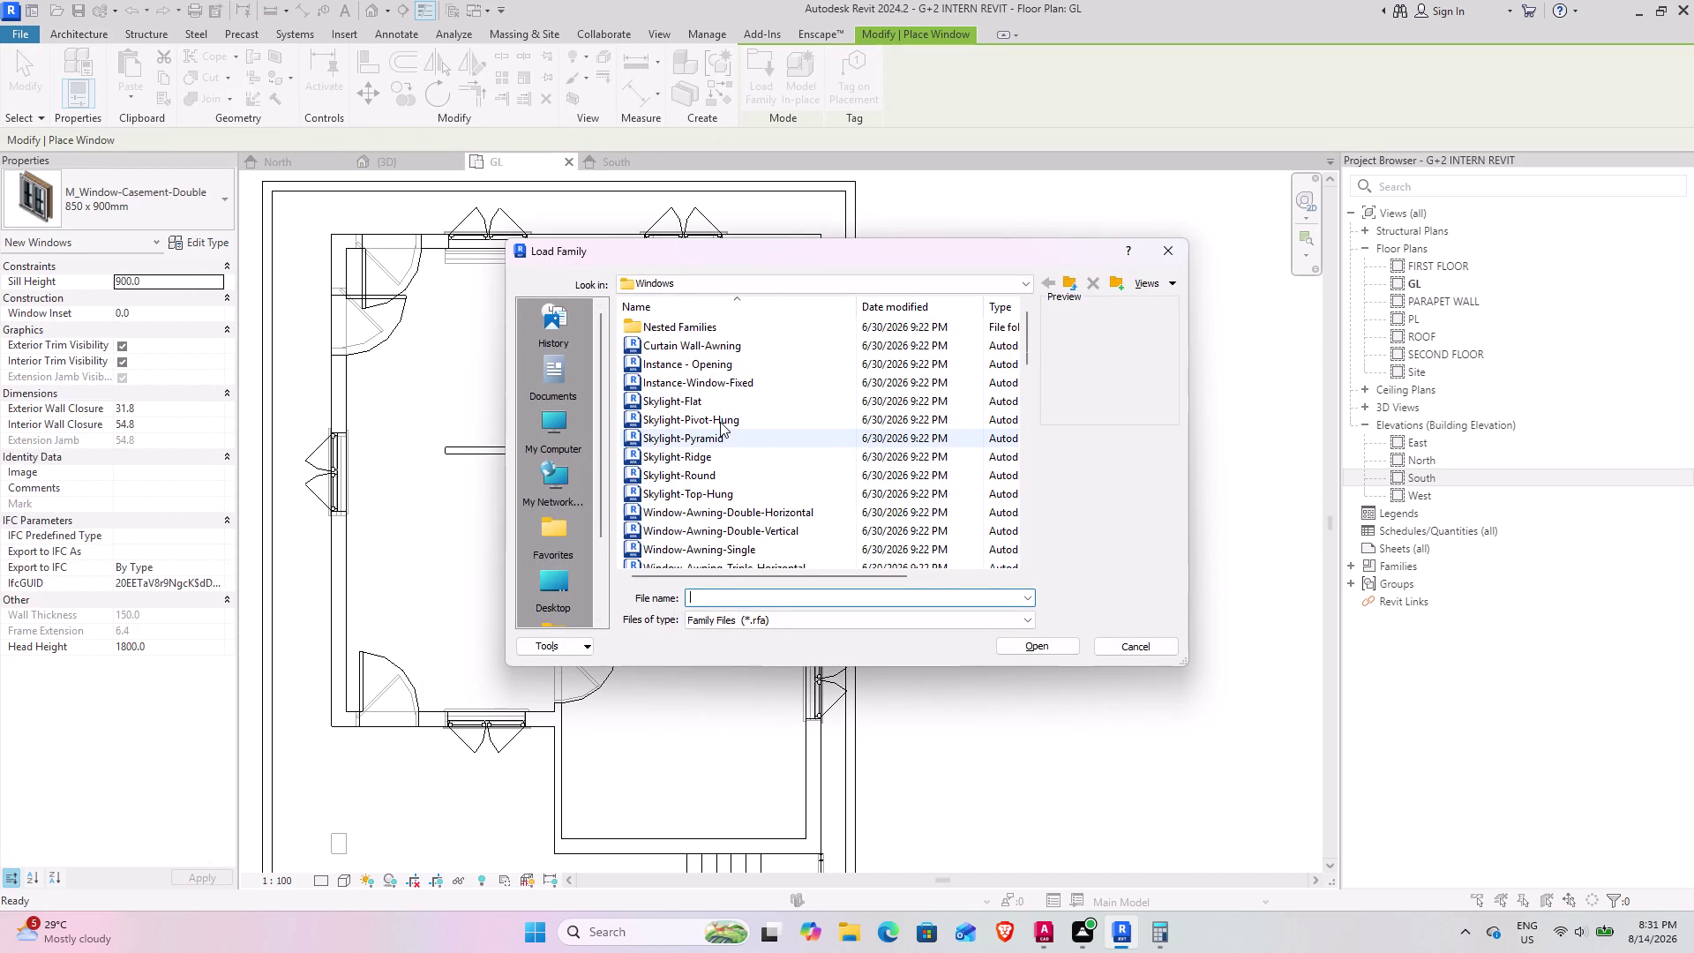
scroll(up, 3)
scroll(up, 3)
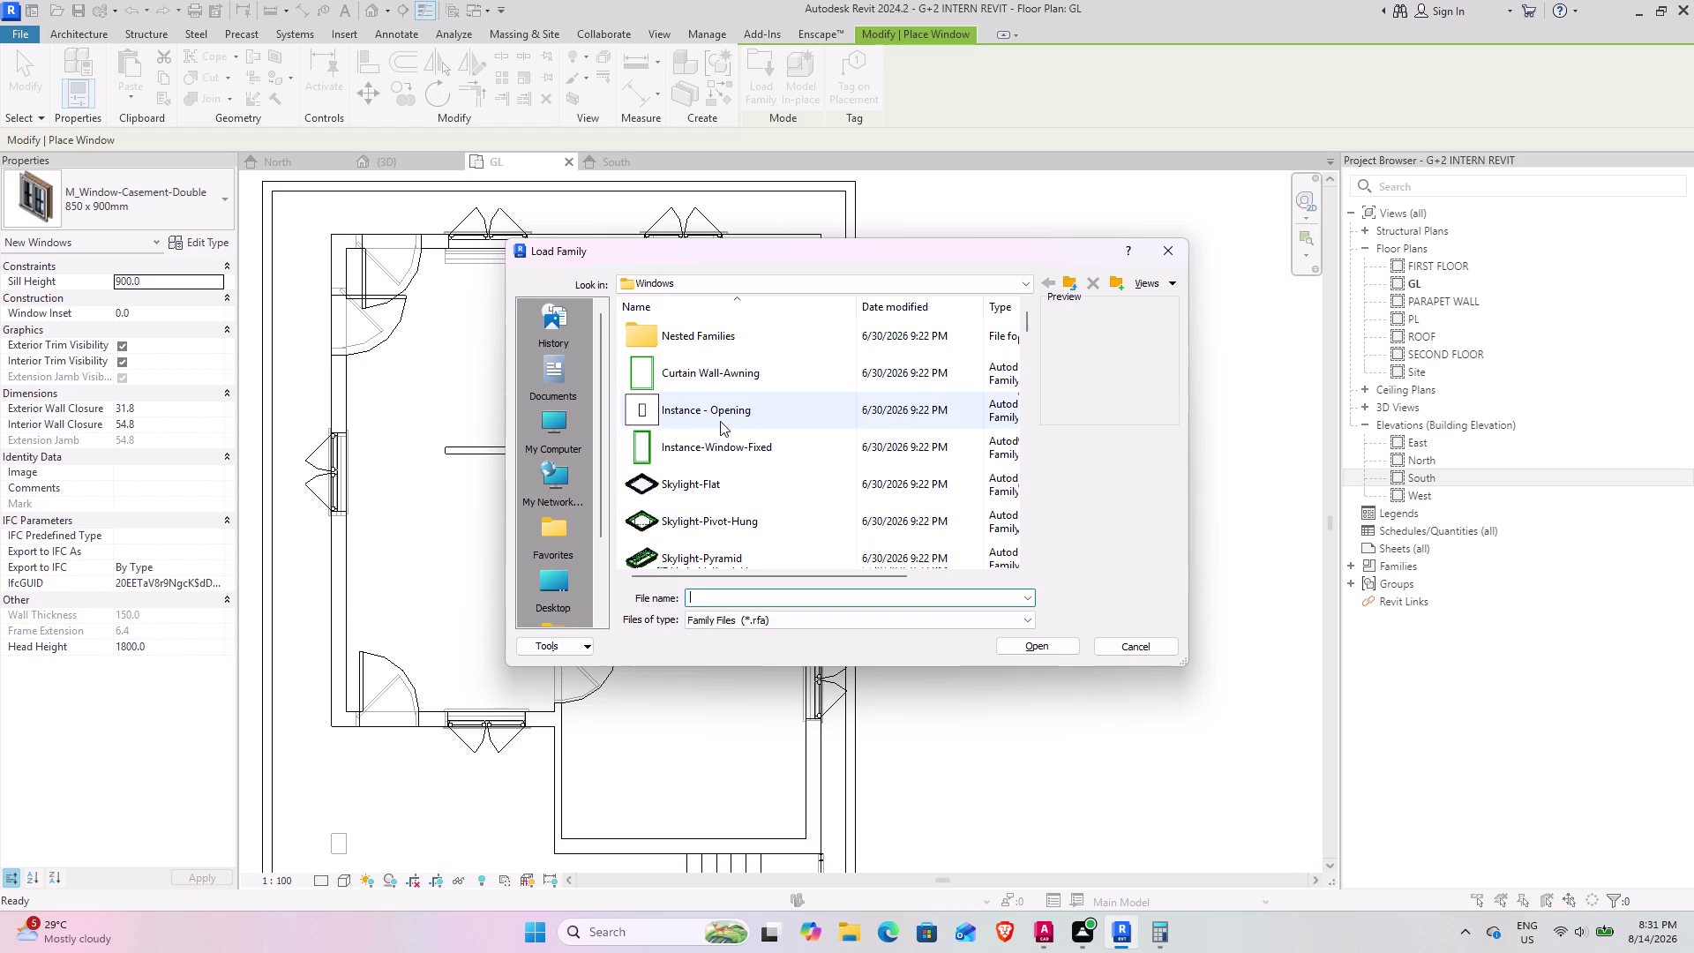
scroll(down, 3)
scroll(down, 3)
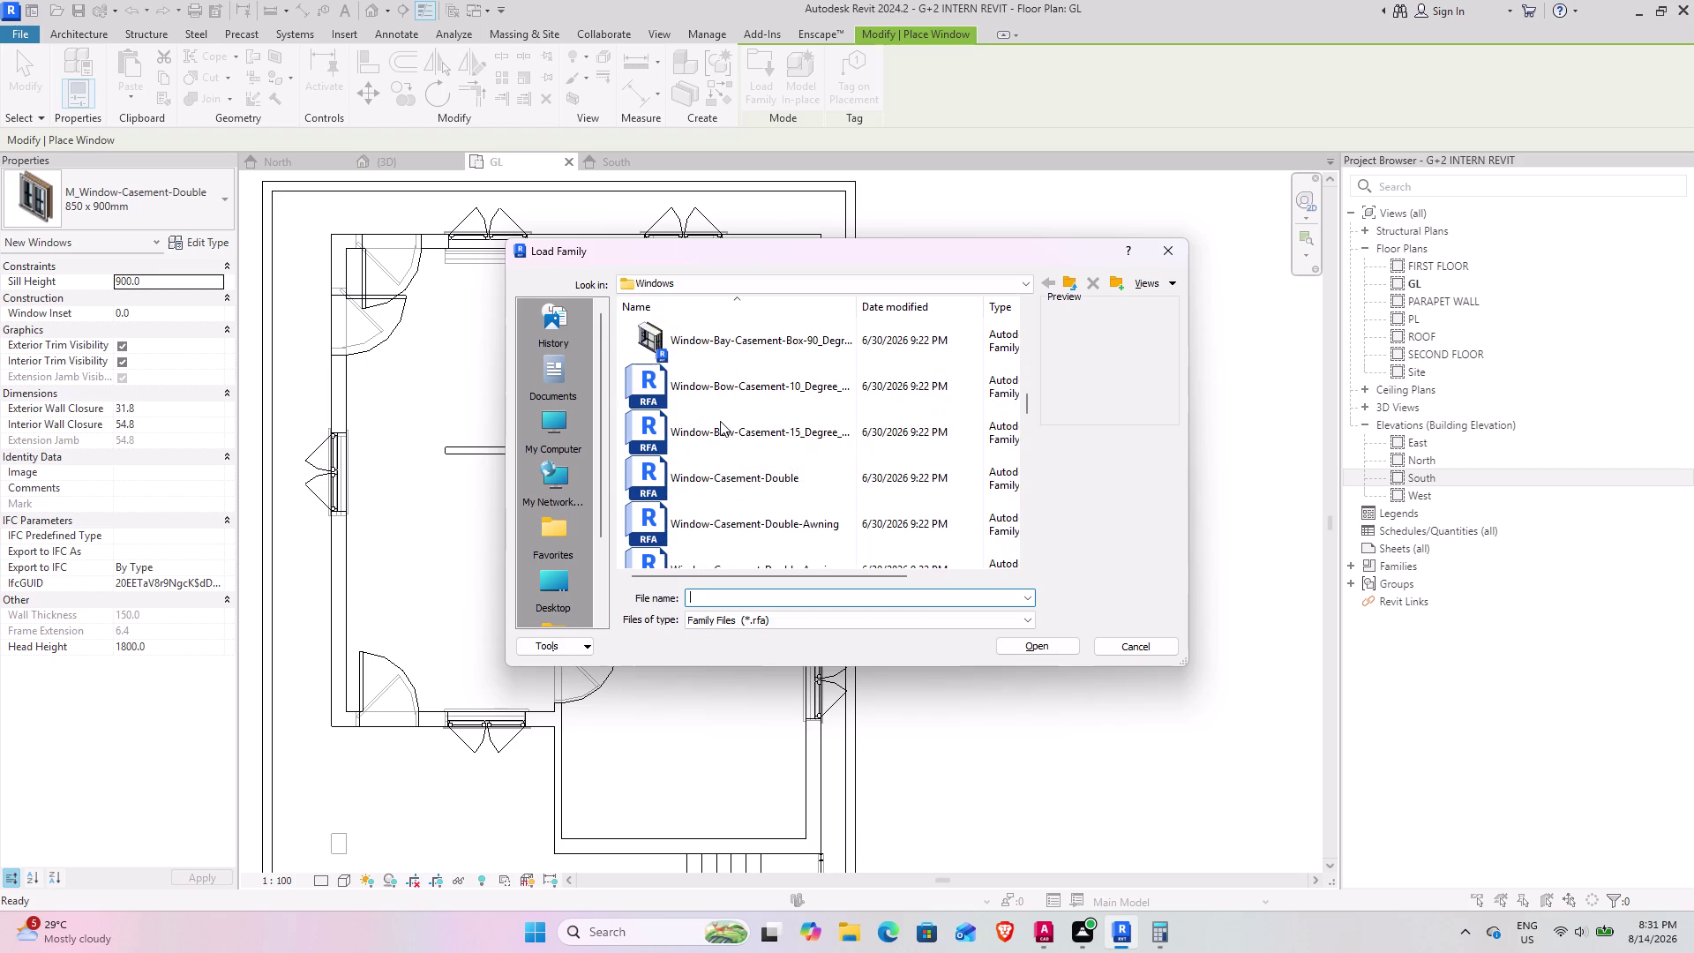
scroll(down, 3)
scroll(down, 3)
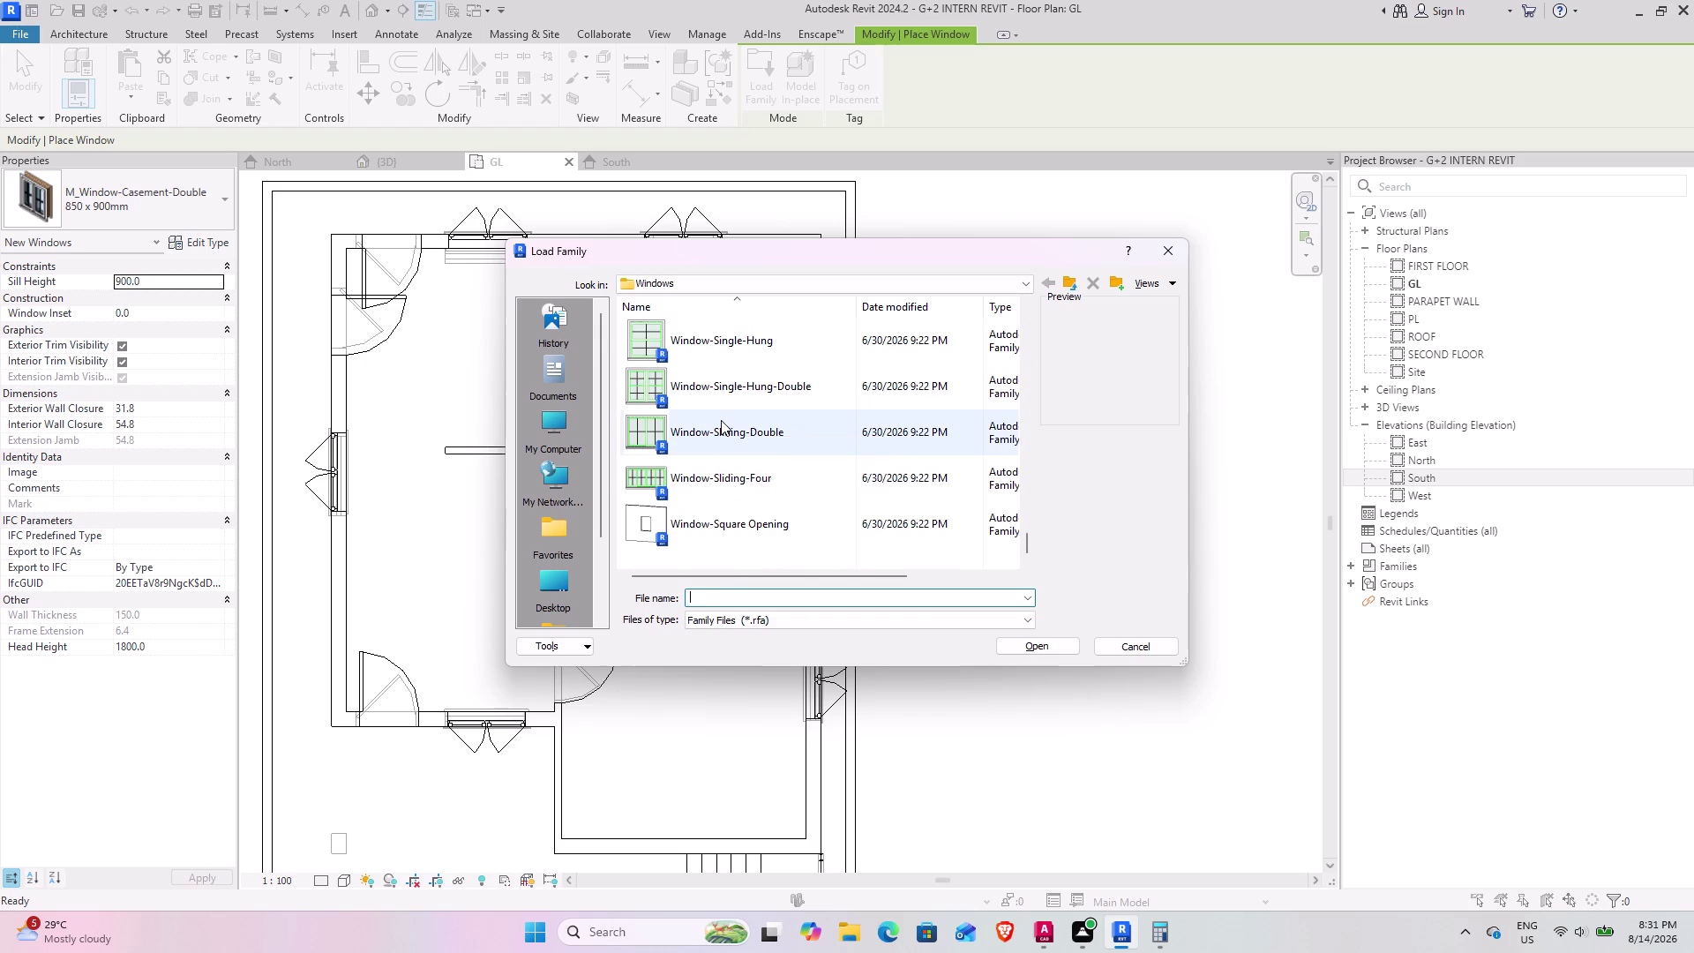
scroll(up, 3)
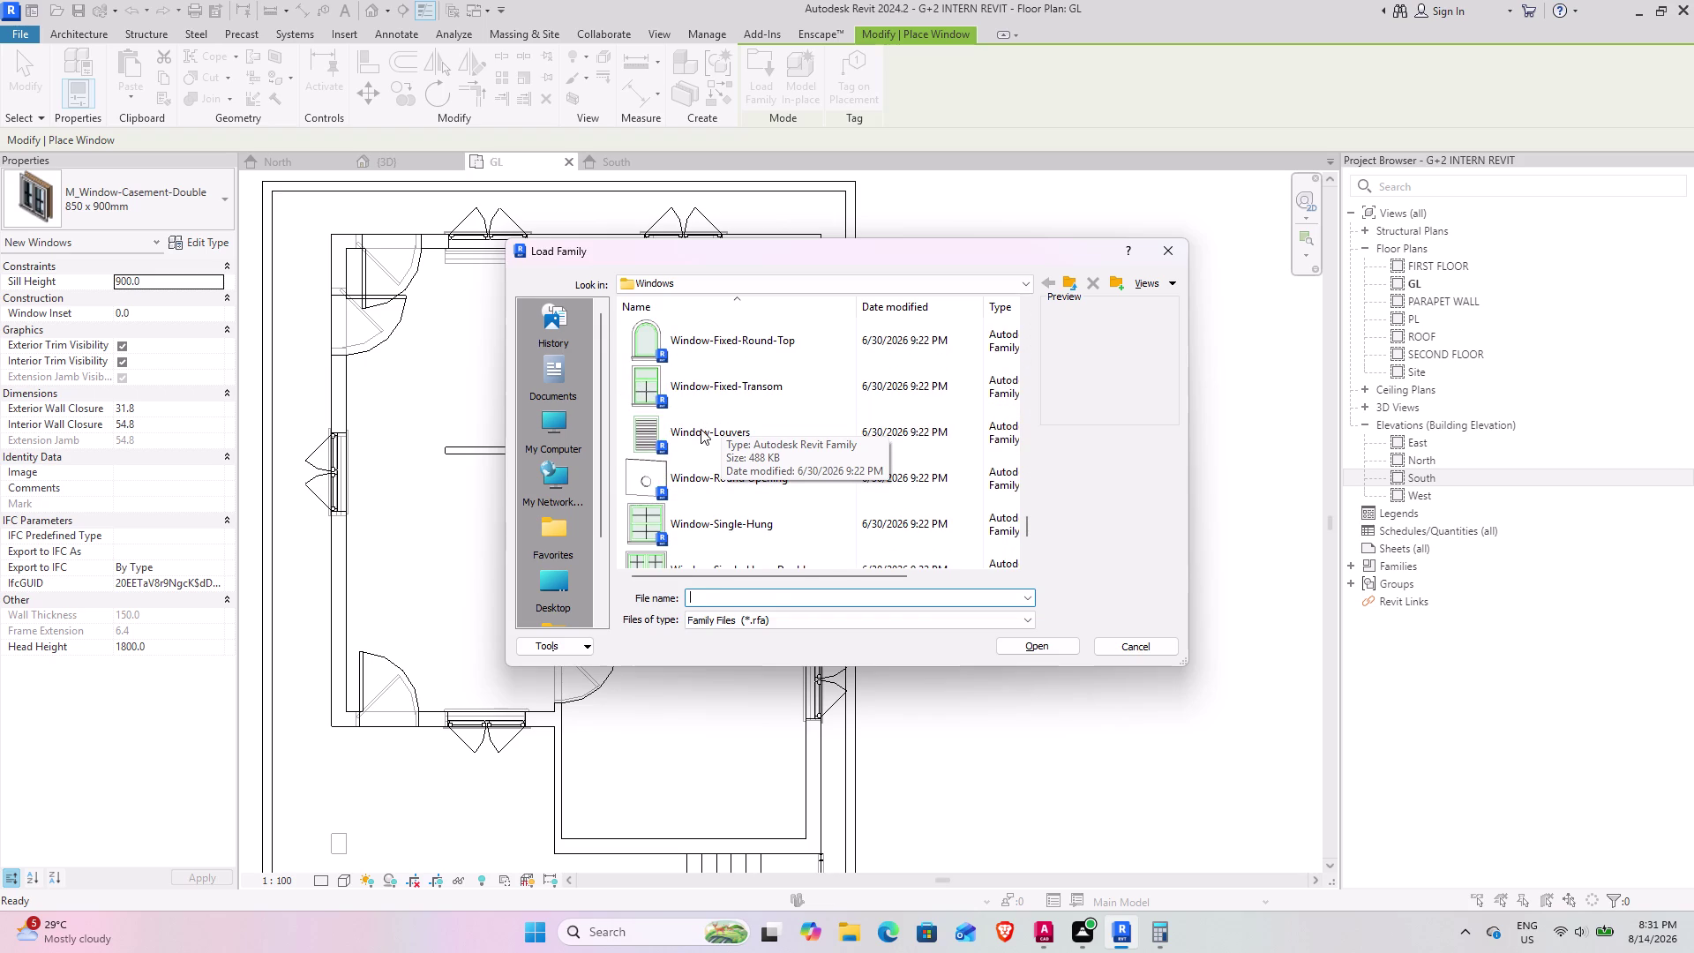
click(700, 429)
click(1047, 645)
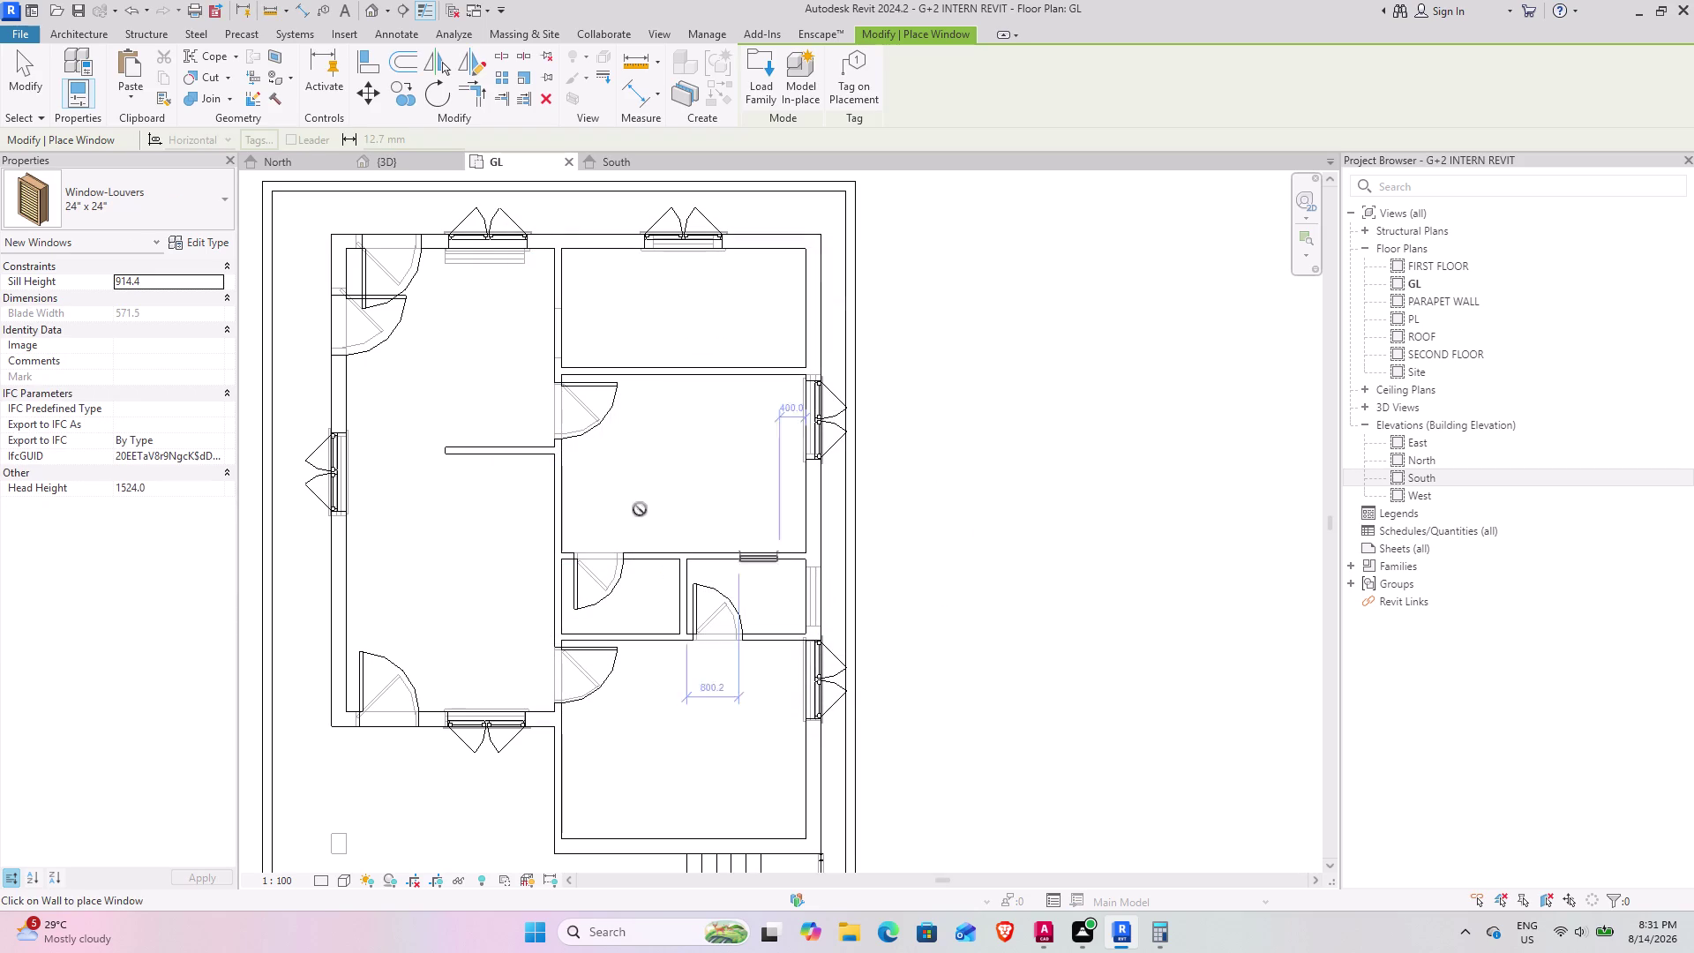
Place a Window-Louvers 24" × 24" window in the right wall beside the small room.
click(180, 212)
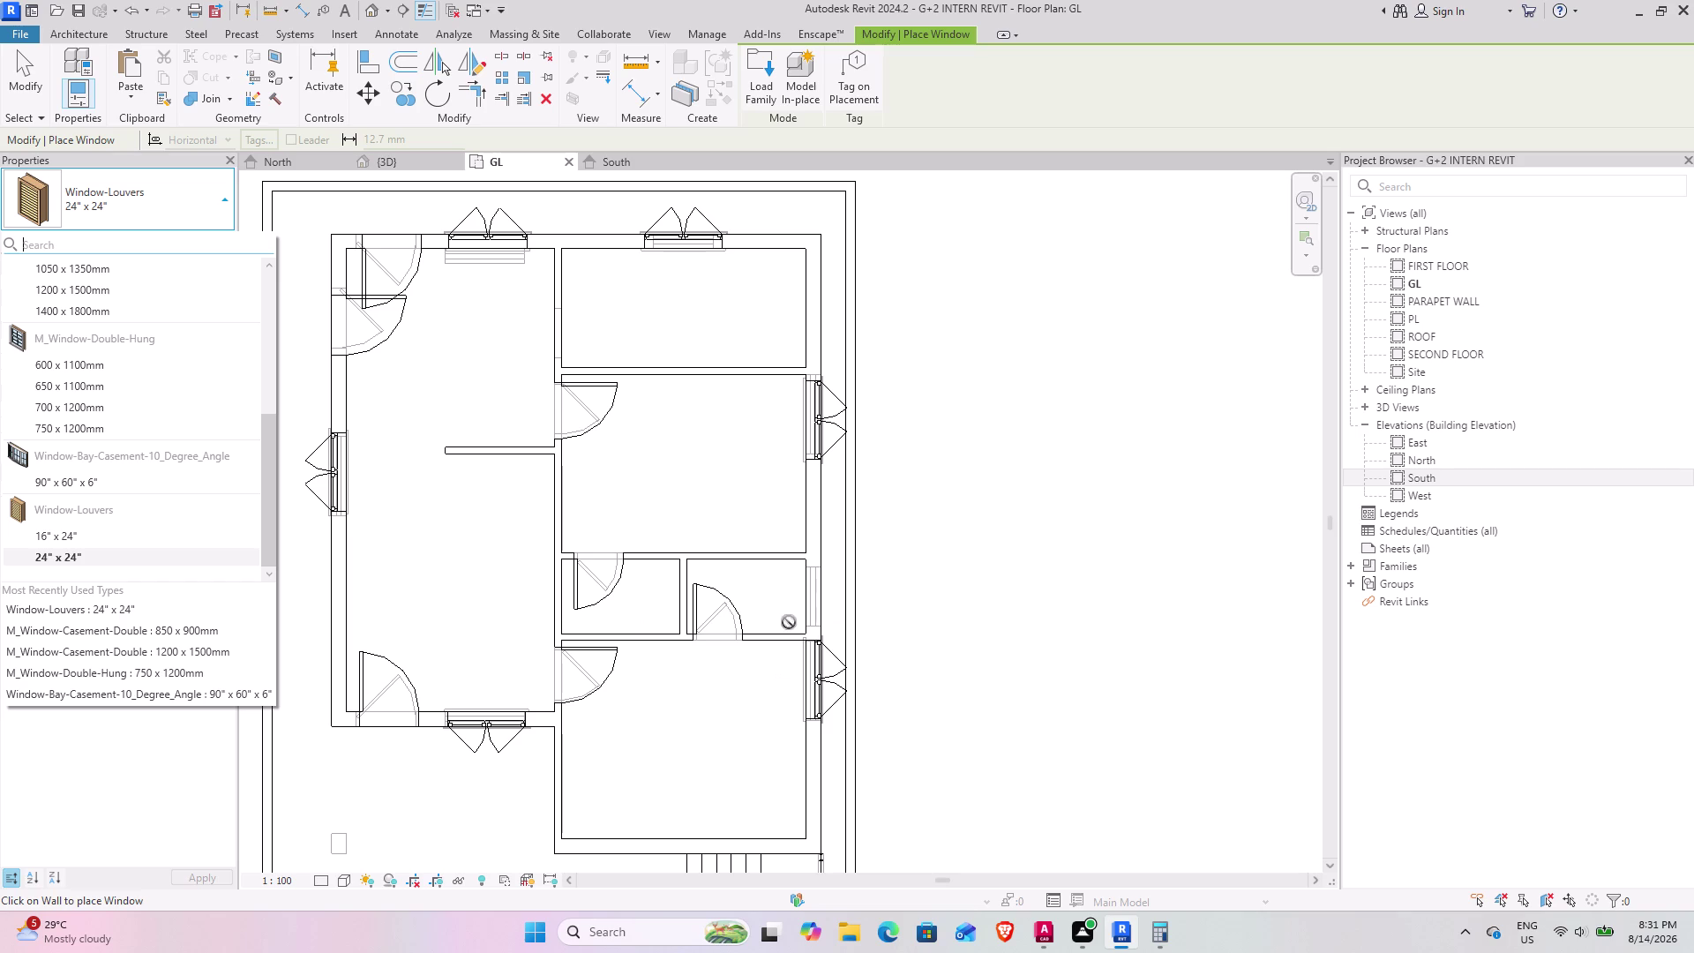
click(130, 553)
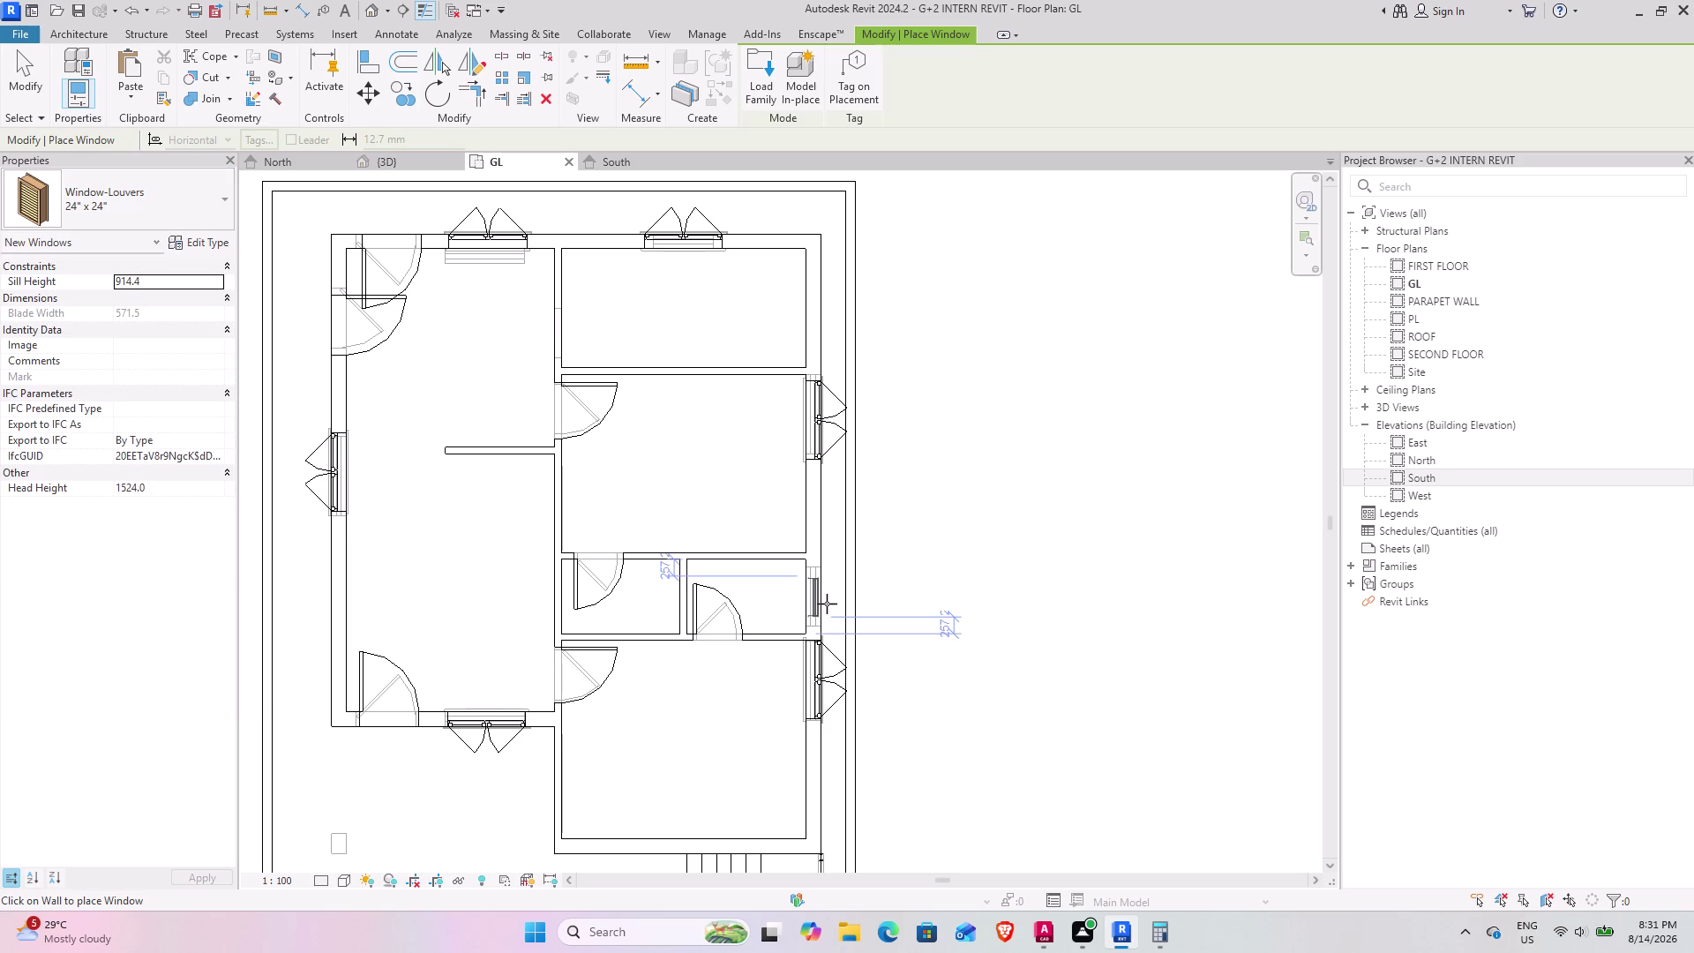
scroll(up, 3)
scroll(up, 3)
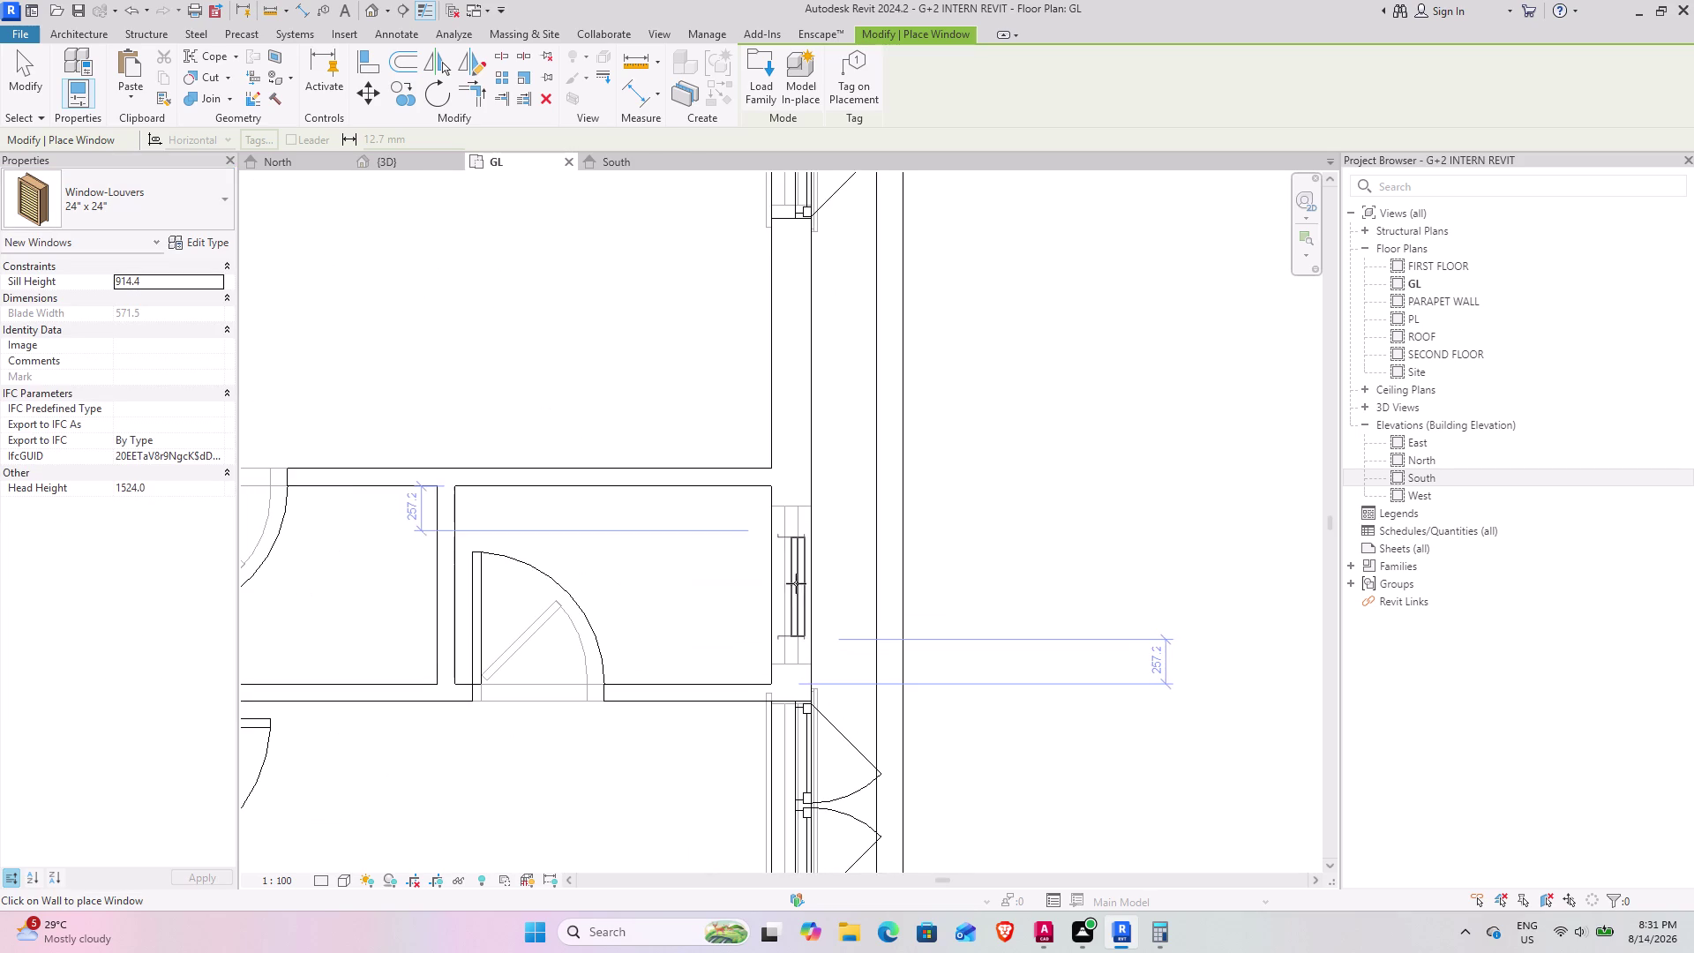
click(804, 586)
scroll(down, 3)
middle_drag(454, 444, 935, 523)
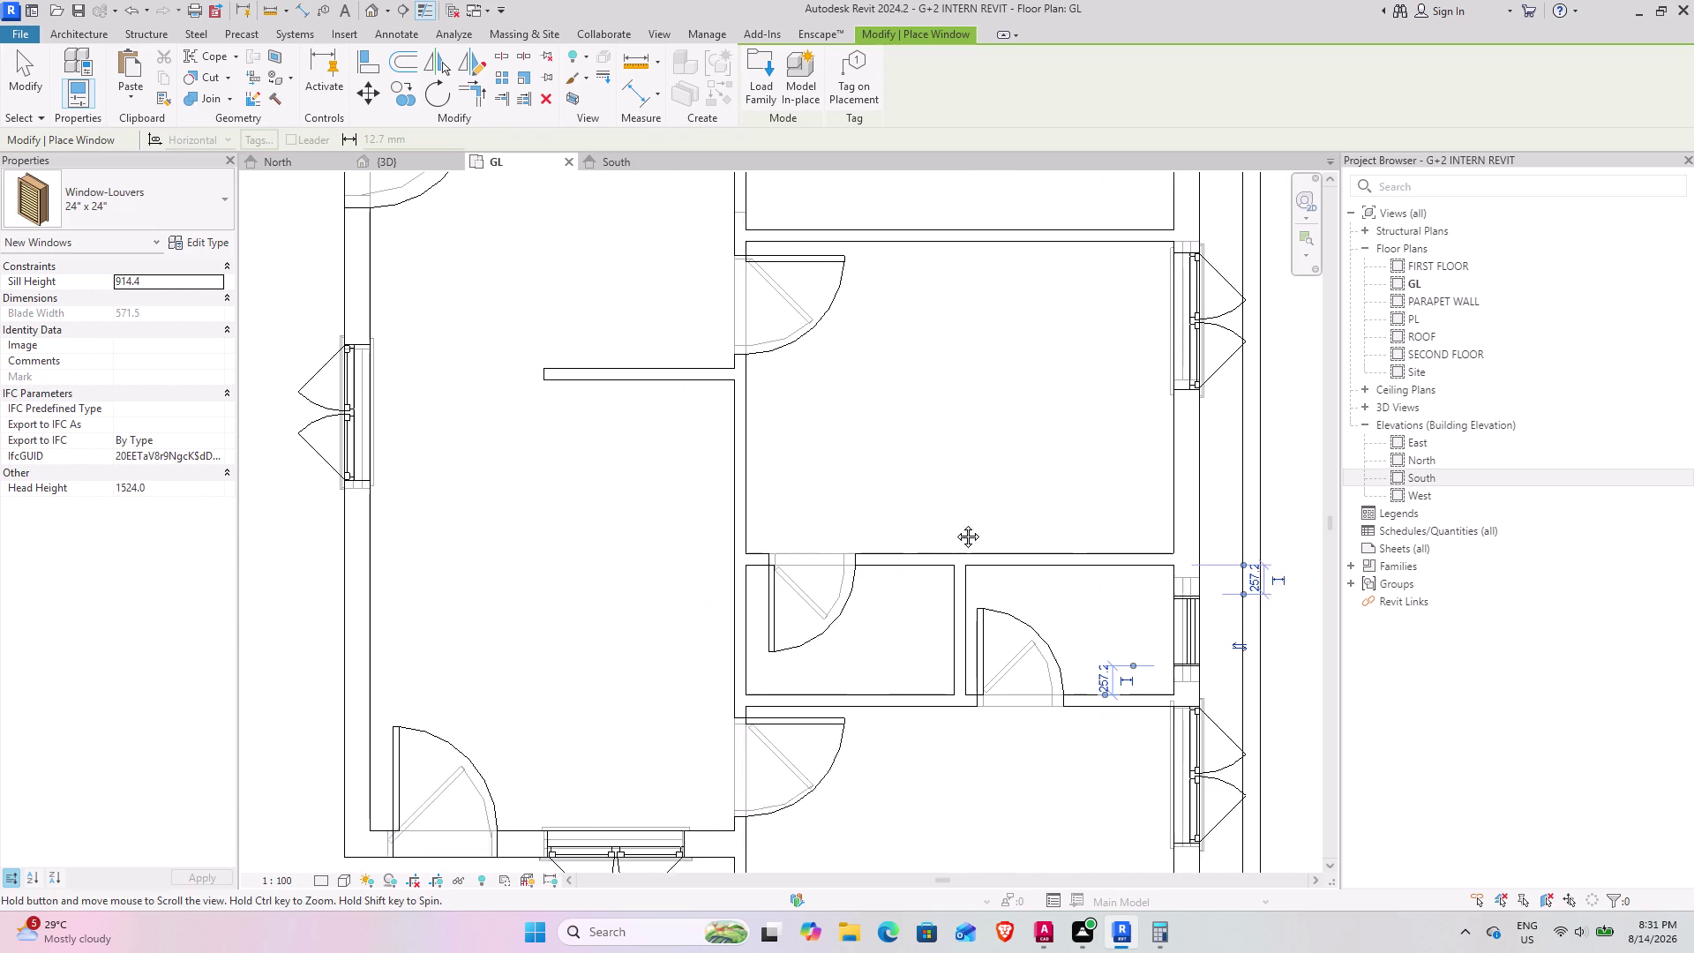
End window placement on the ground floor and switch to the {3D} view.
middle_drag(934, 523, 959, 523)
scroll(down, 3)
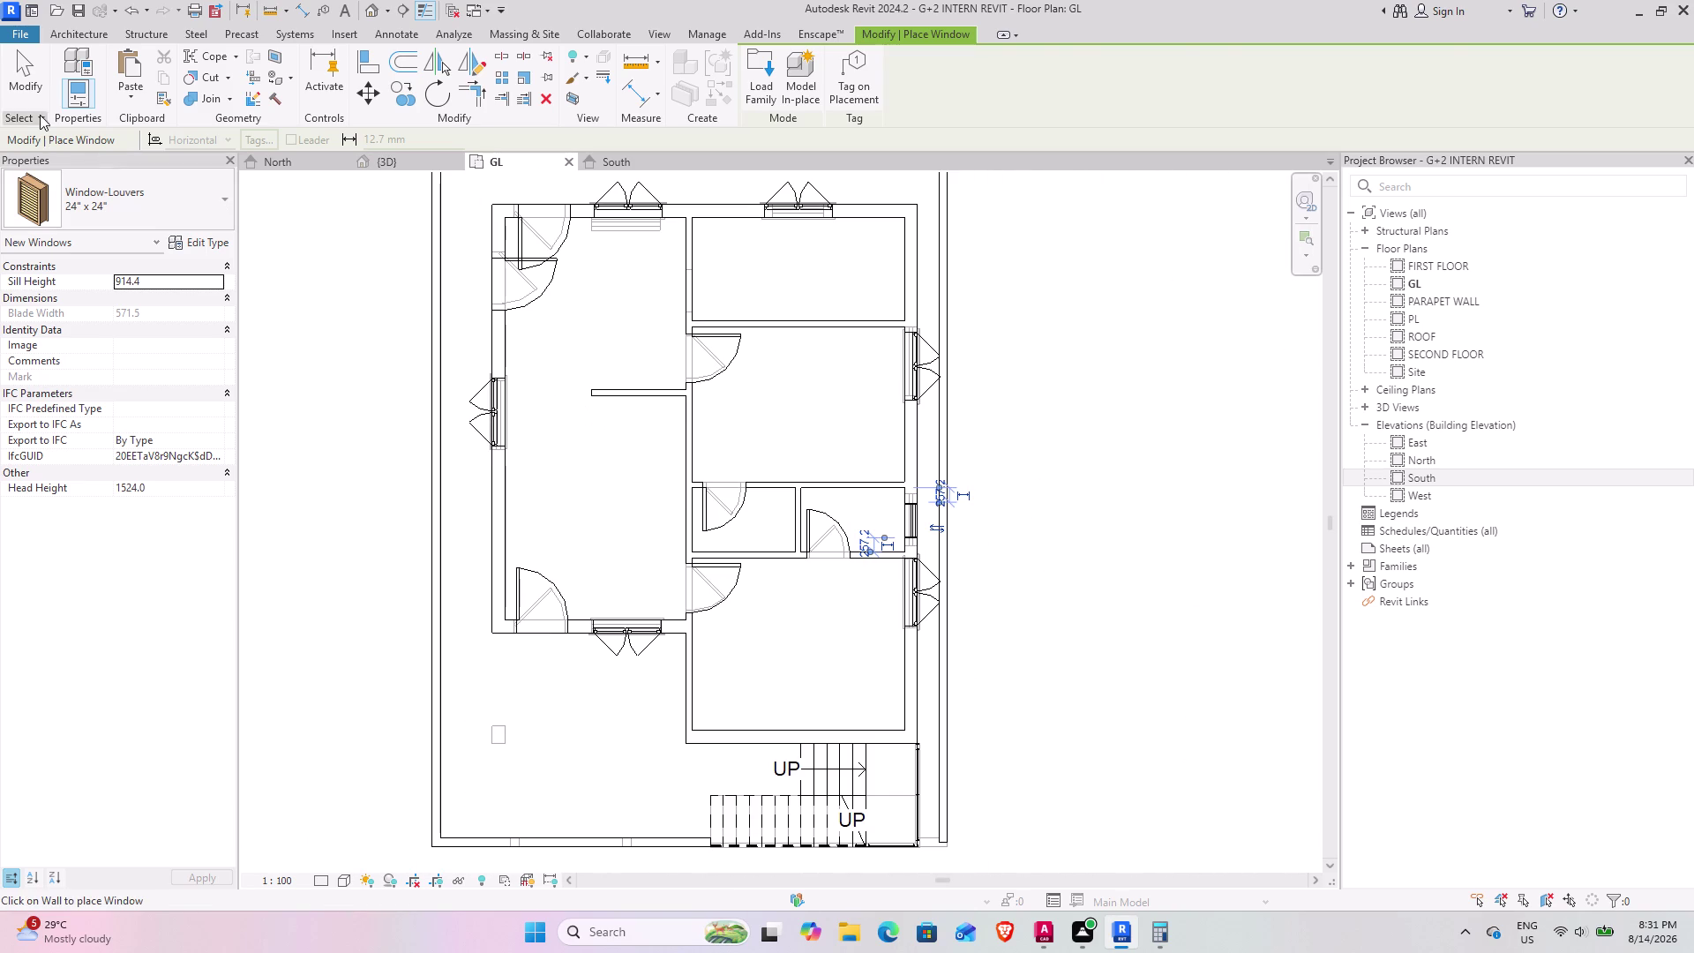
click(34, 97)
click(421, 162)
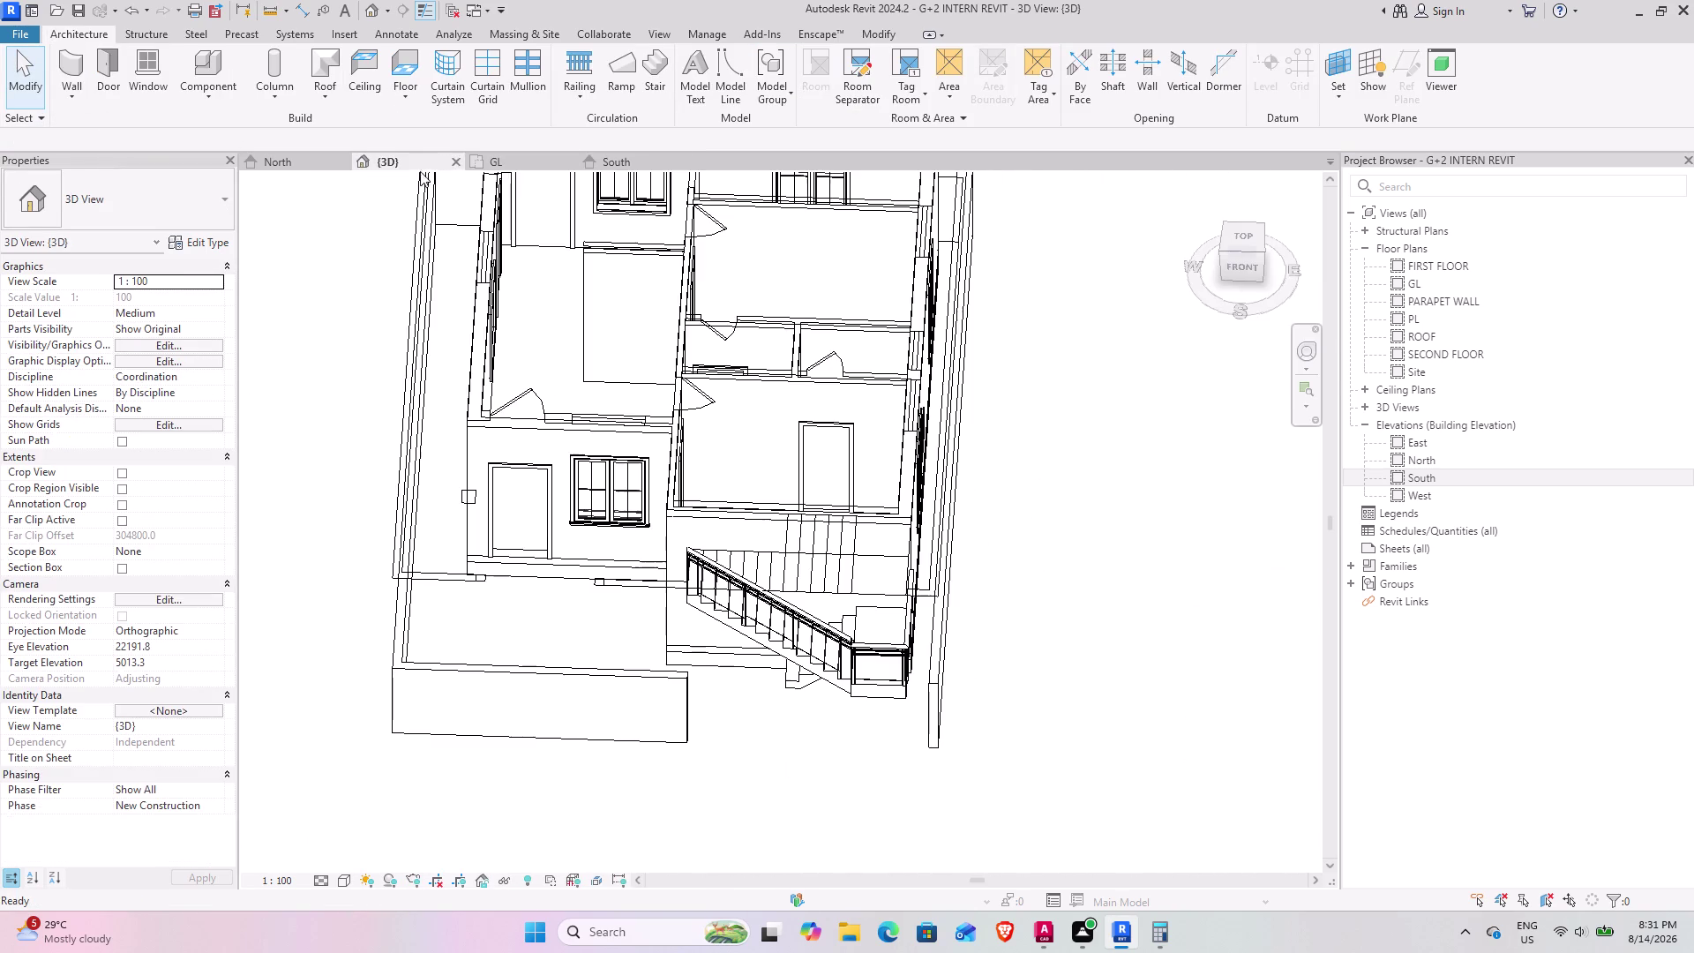
scroll(down, 3)
Orbit and zoom the 3D model to face the louvre window on the side wall.
middle_drag(857, 525, 556, 376)
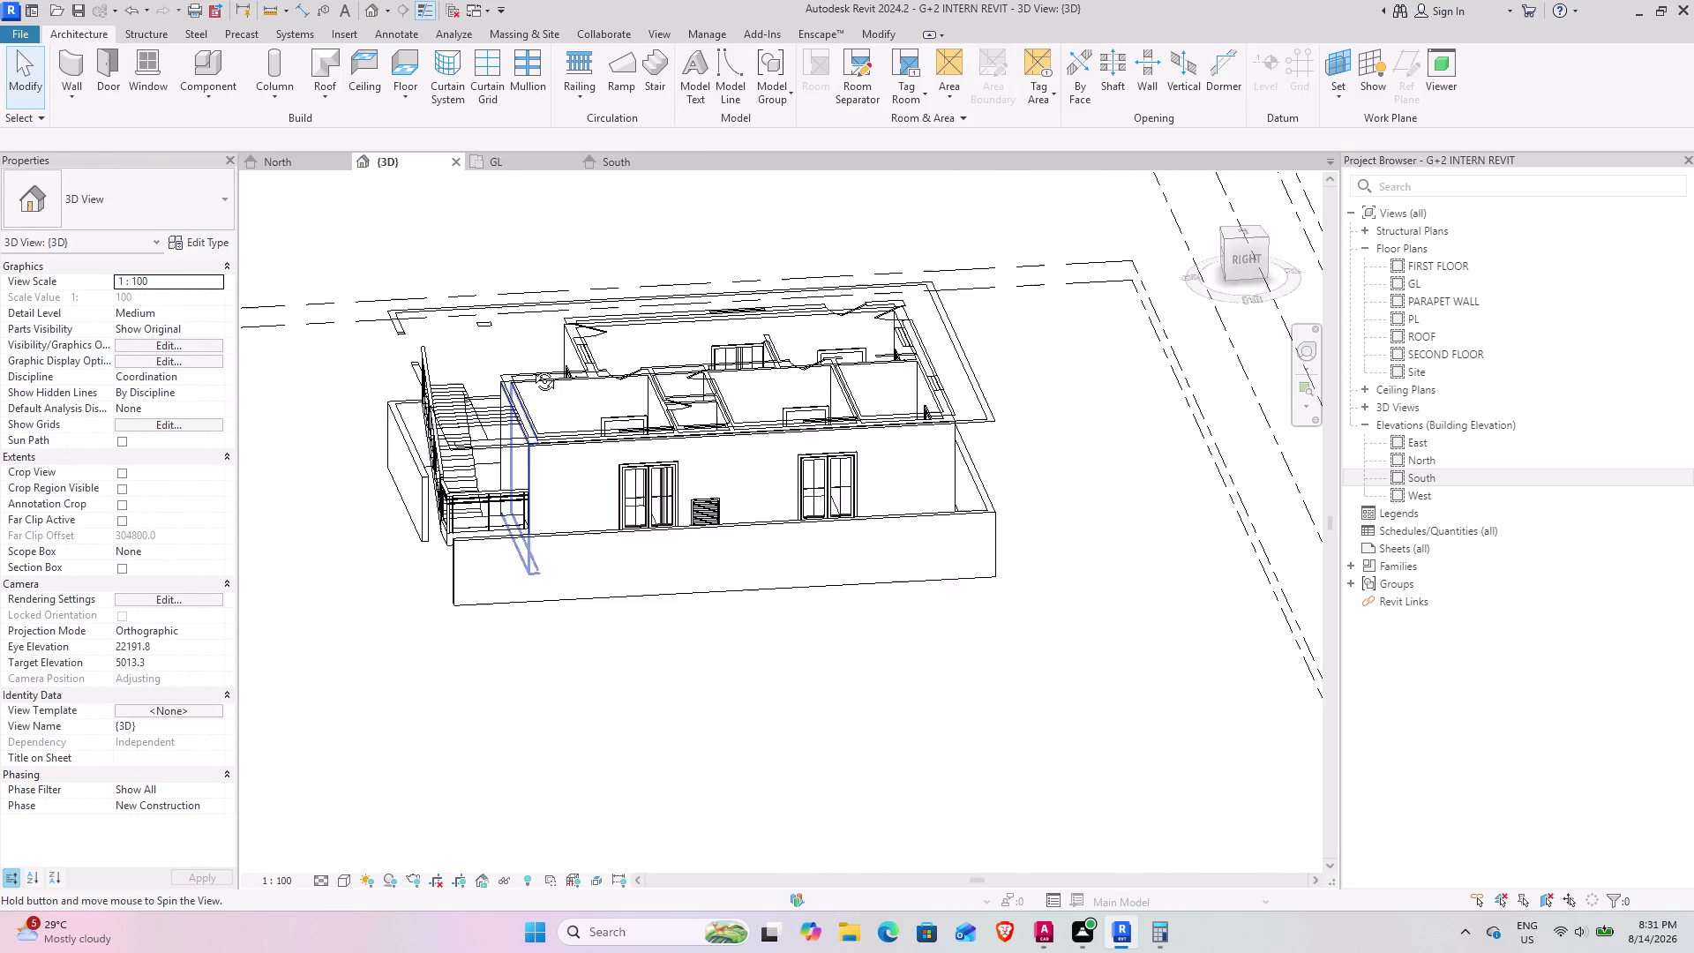
middle_drag(557, 376, 498, 362)
middle_drag(608, 493, 780, 500)
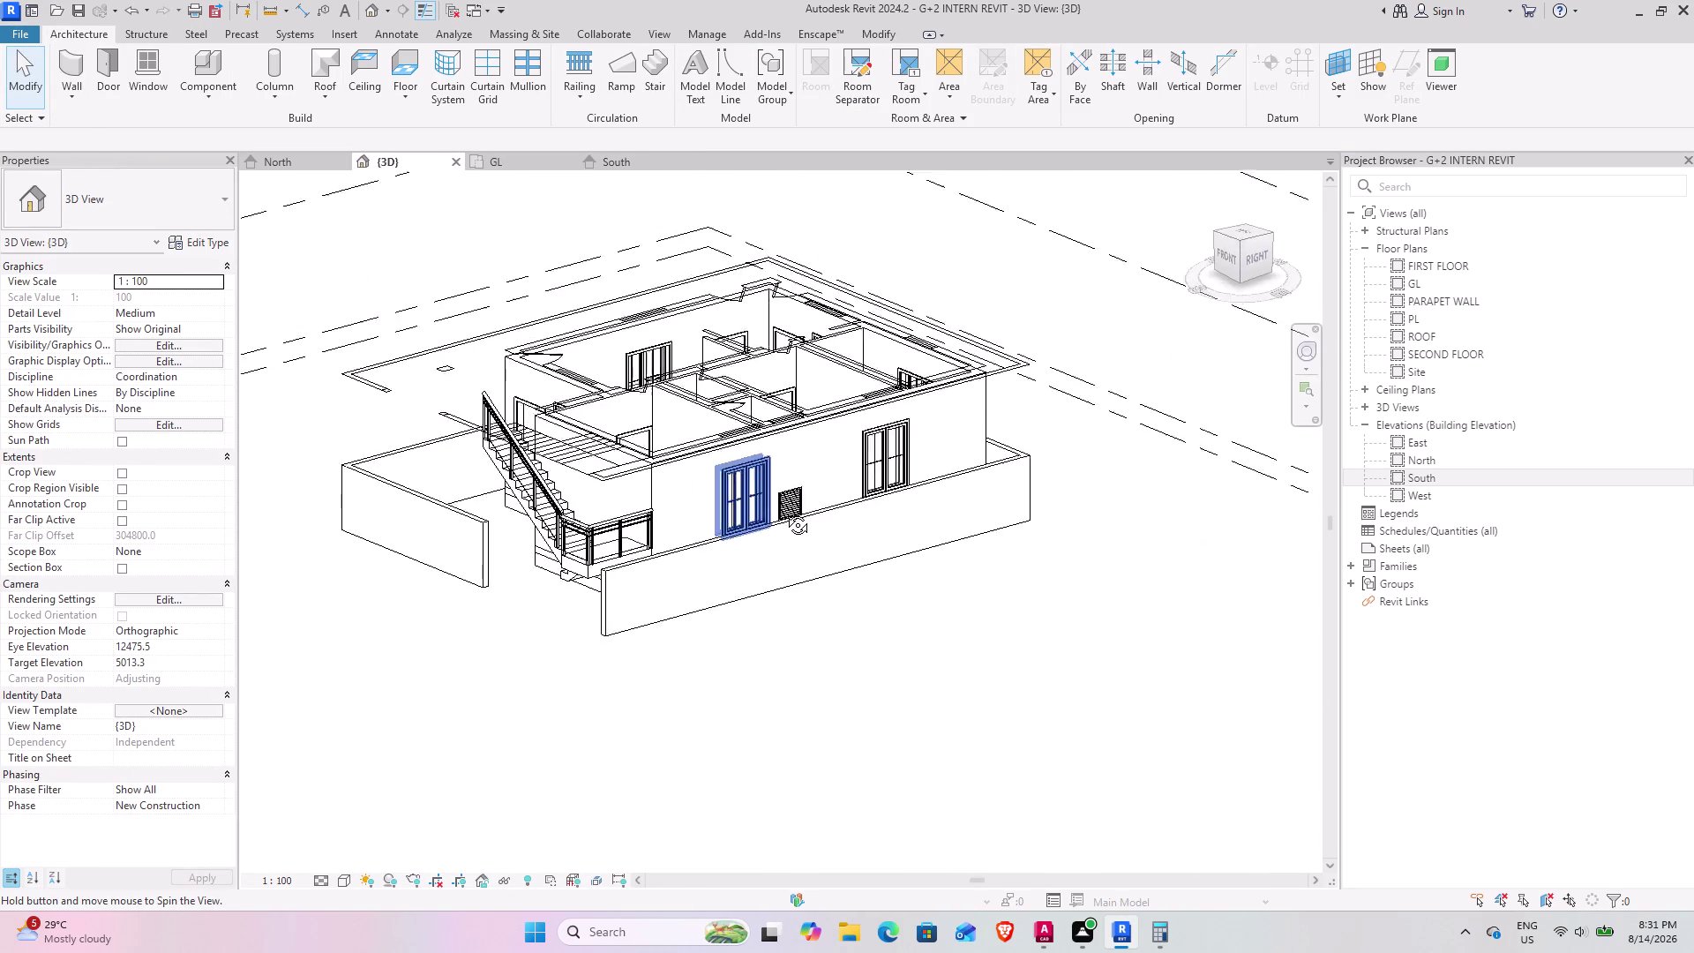
middle_drag(780, 500, 785, 524)
middle_drag(727, 556, 625, 555)
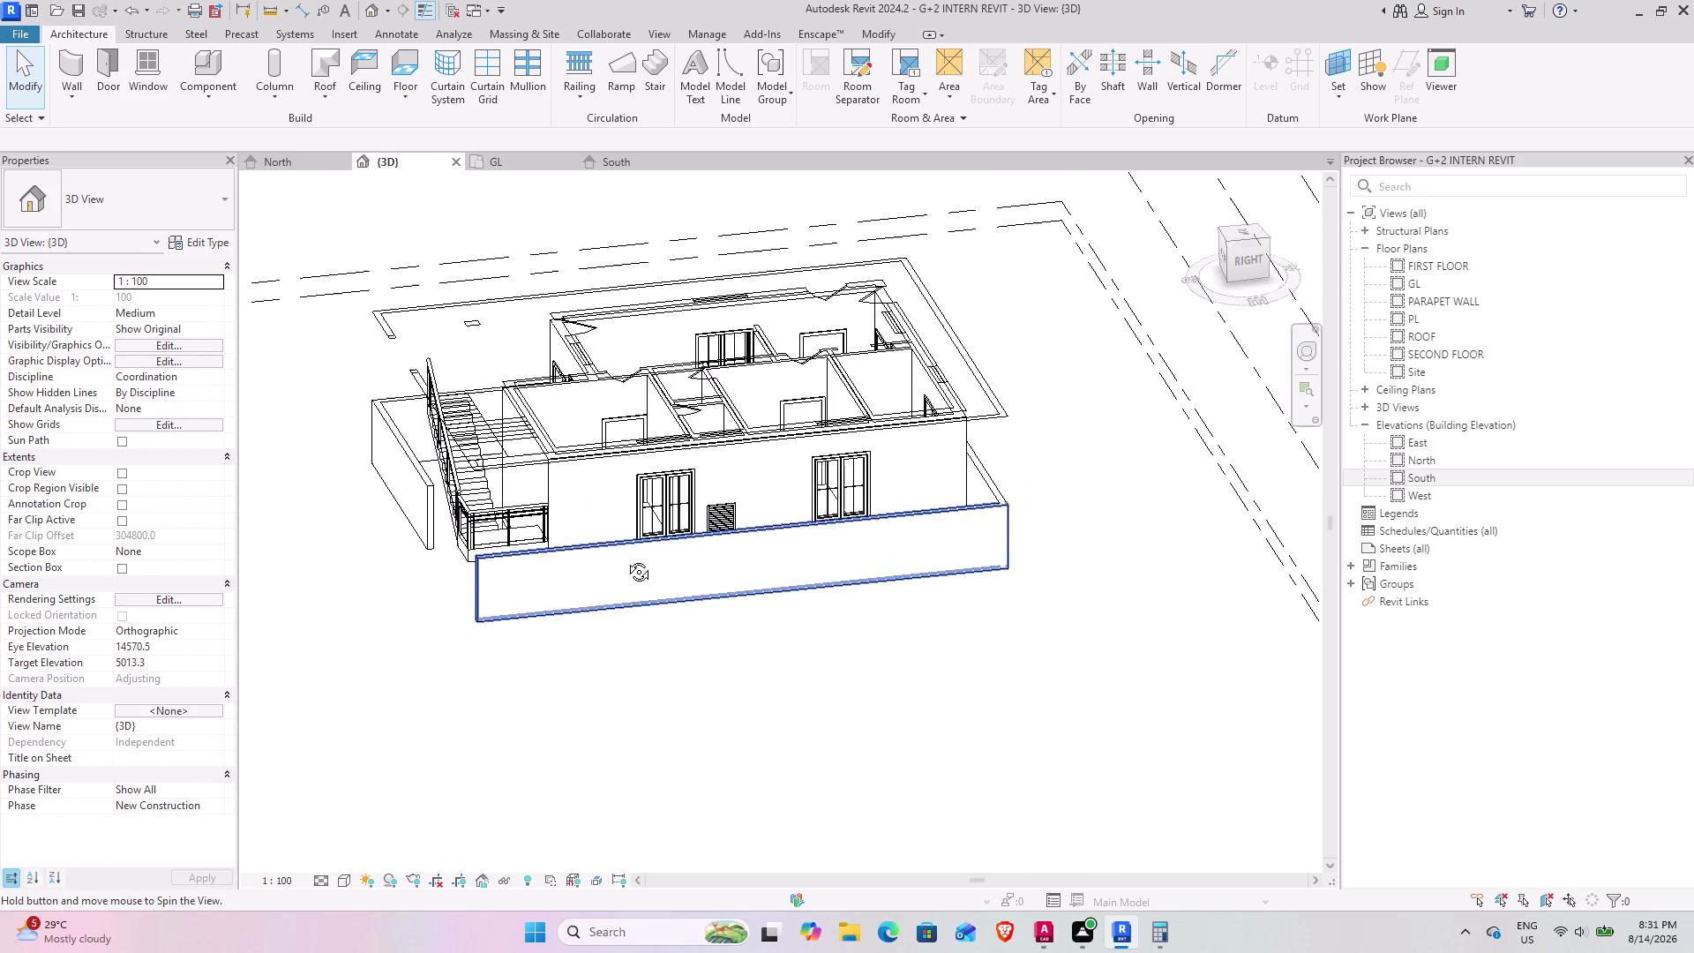
middle_drag(626, 555, 625, 559)
middle_drag(757, 519, 701, 594)
scroll(up, 3)
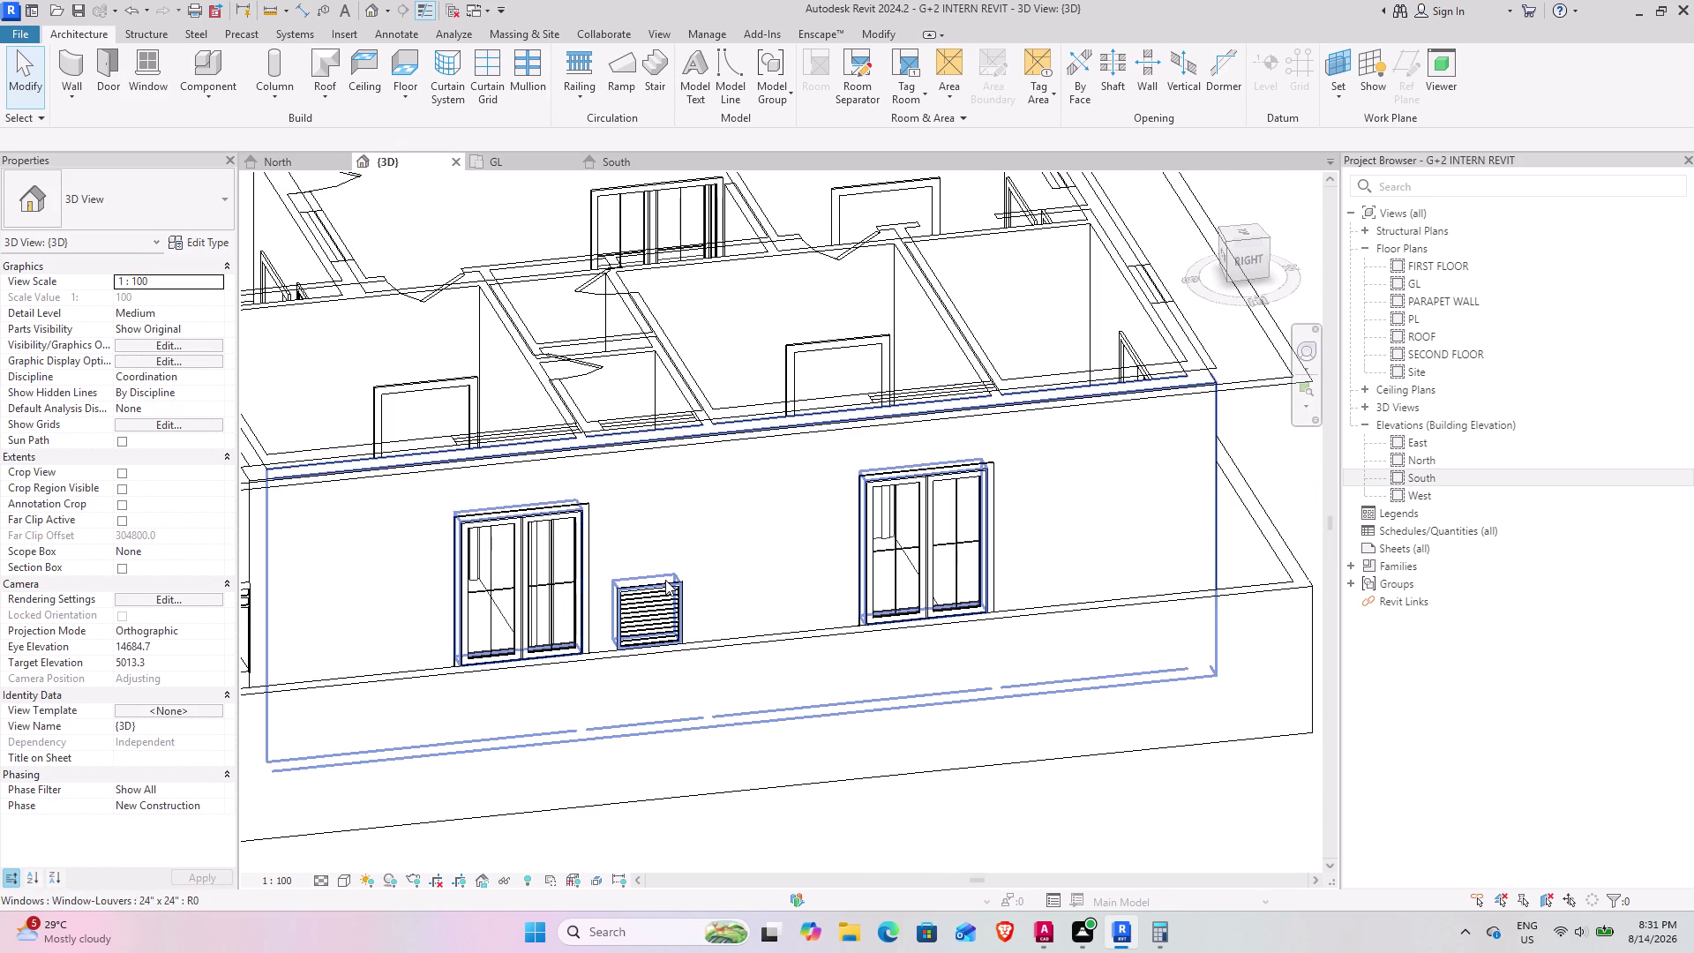
Set the louvre window's sill height to 7' (2133.6), raising it from 914.4.
click(666, 580)
key(Escape)
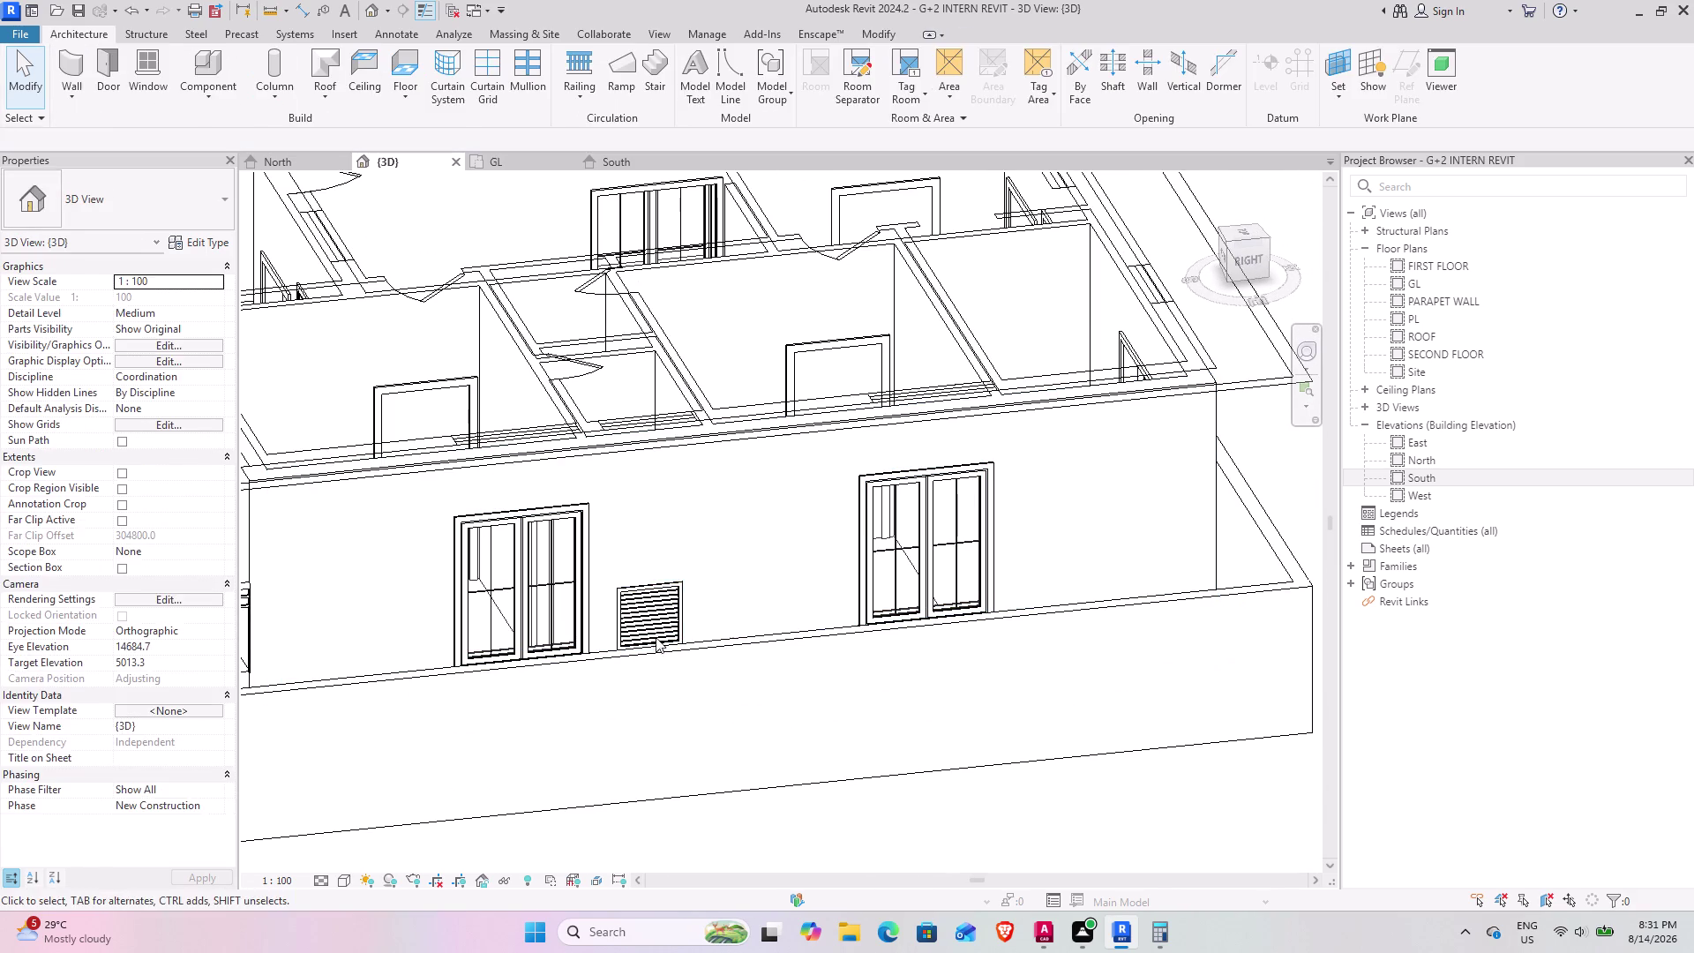
click(652, 625)
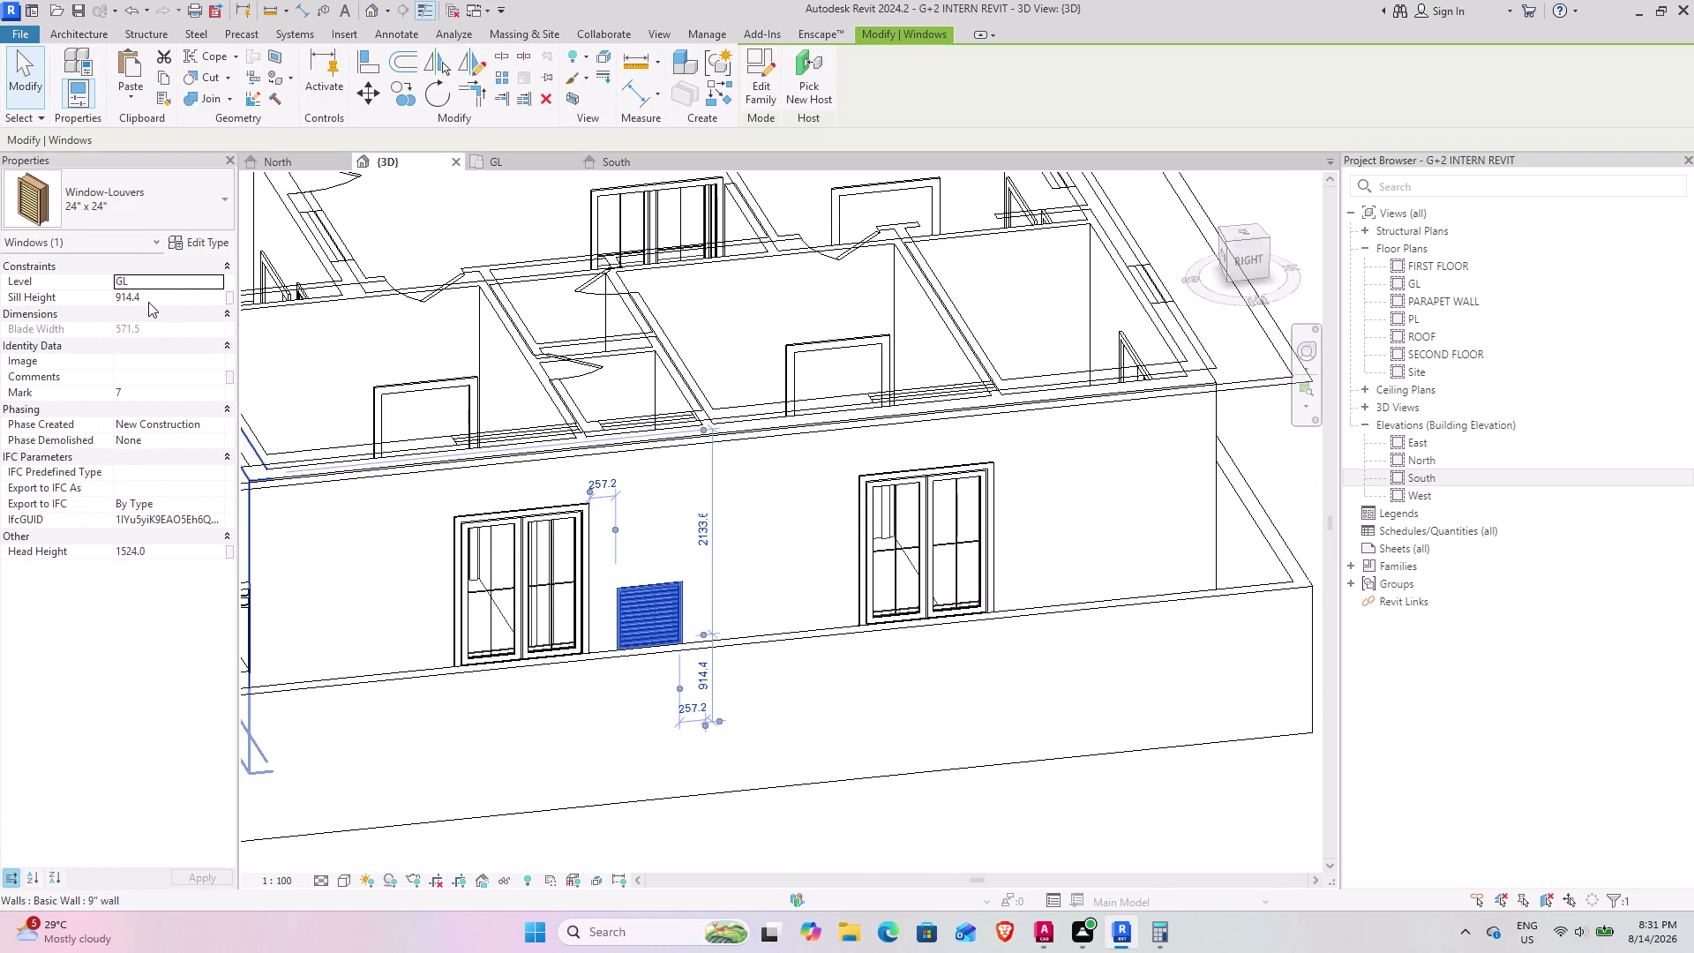
click(154, 302)
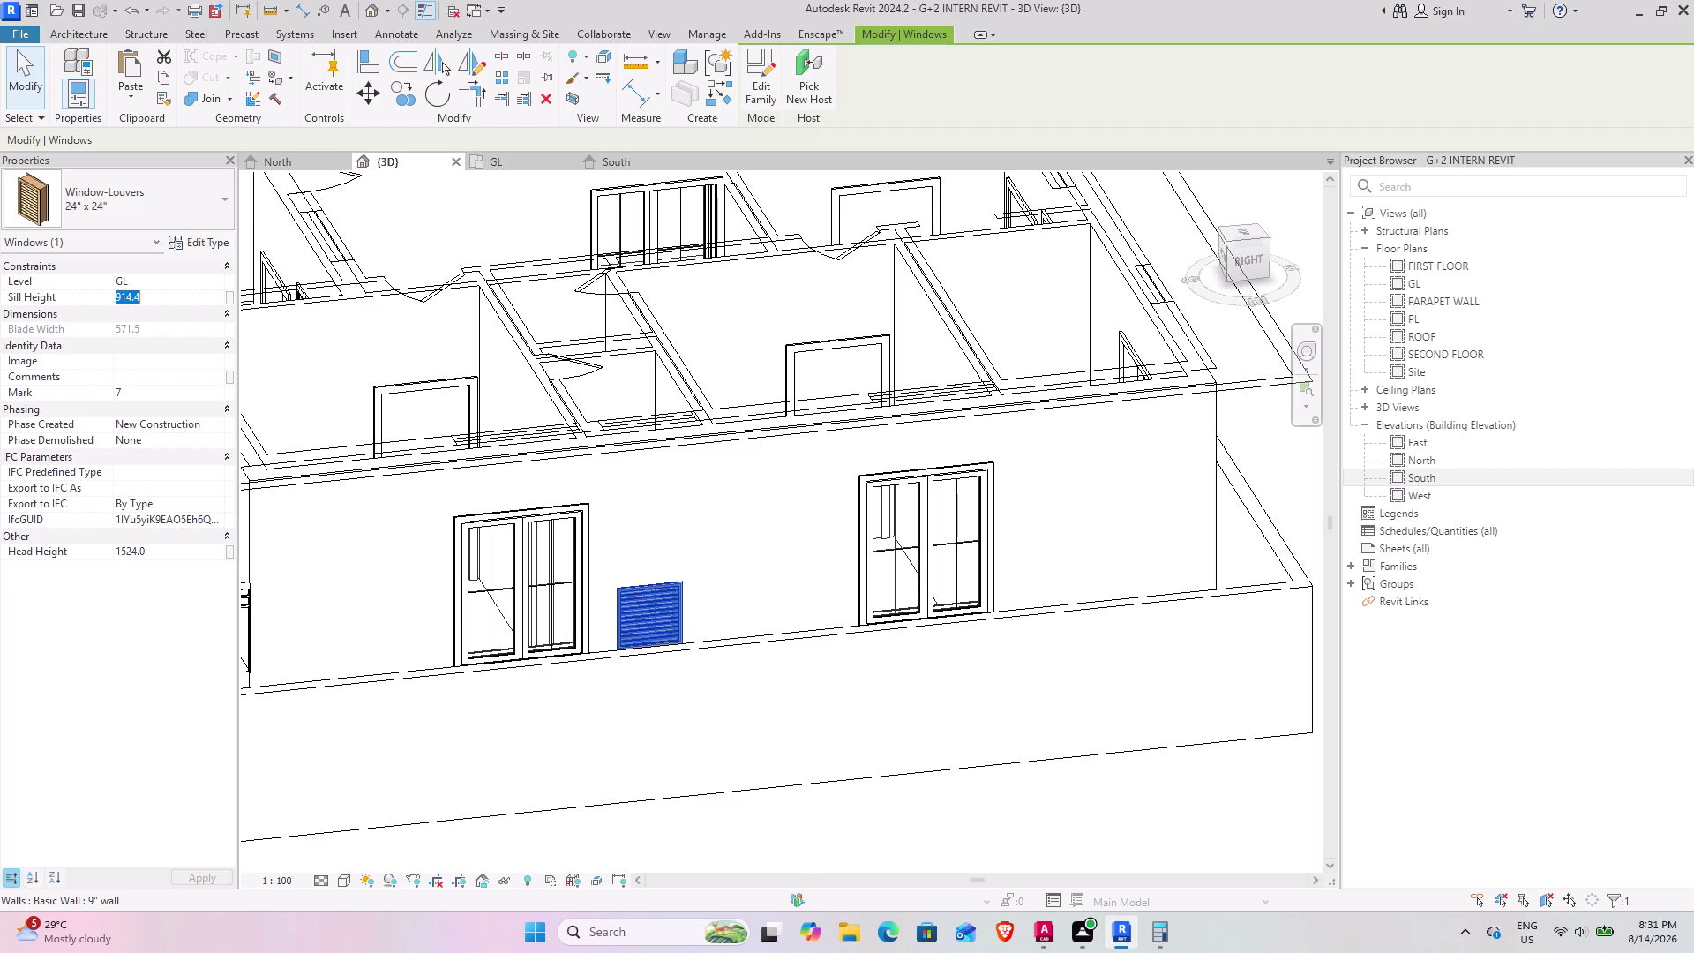
text(7')
key(Return)
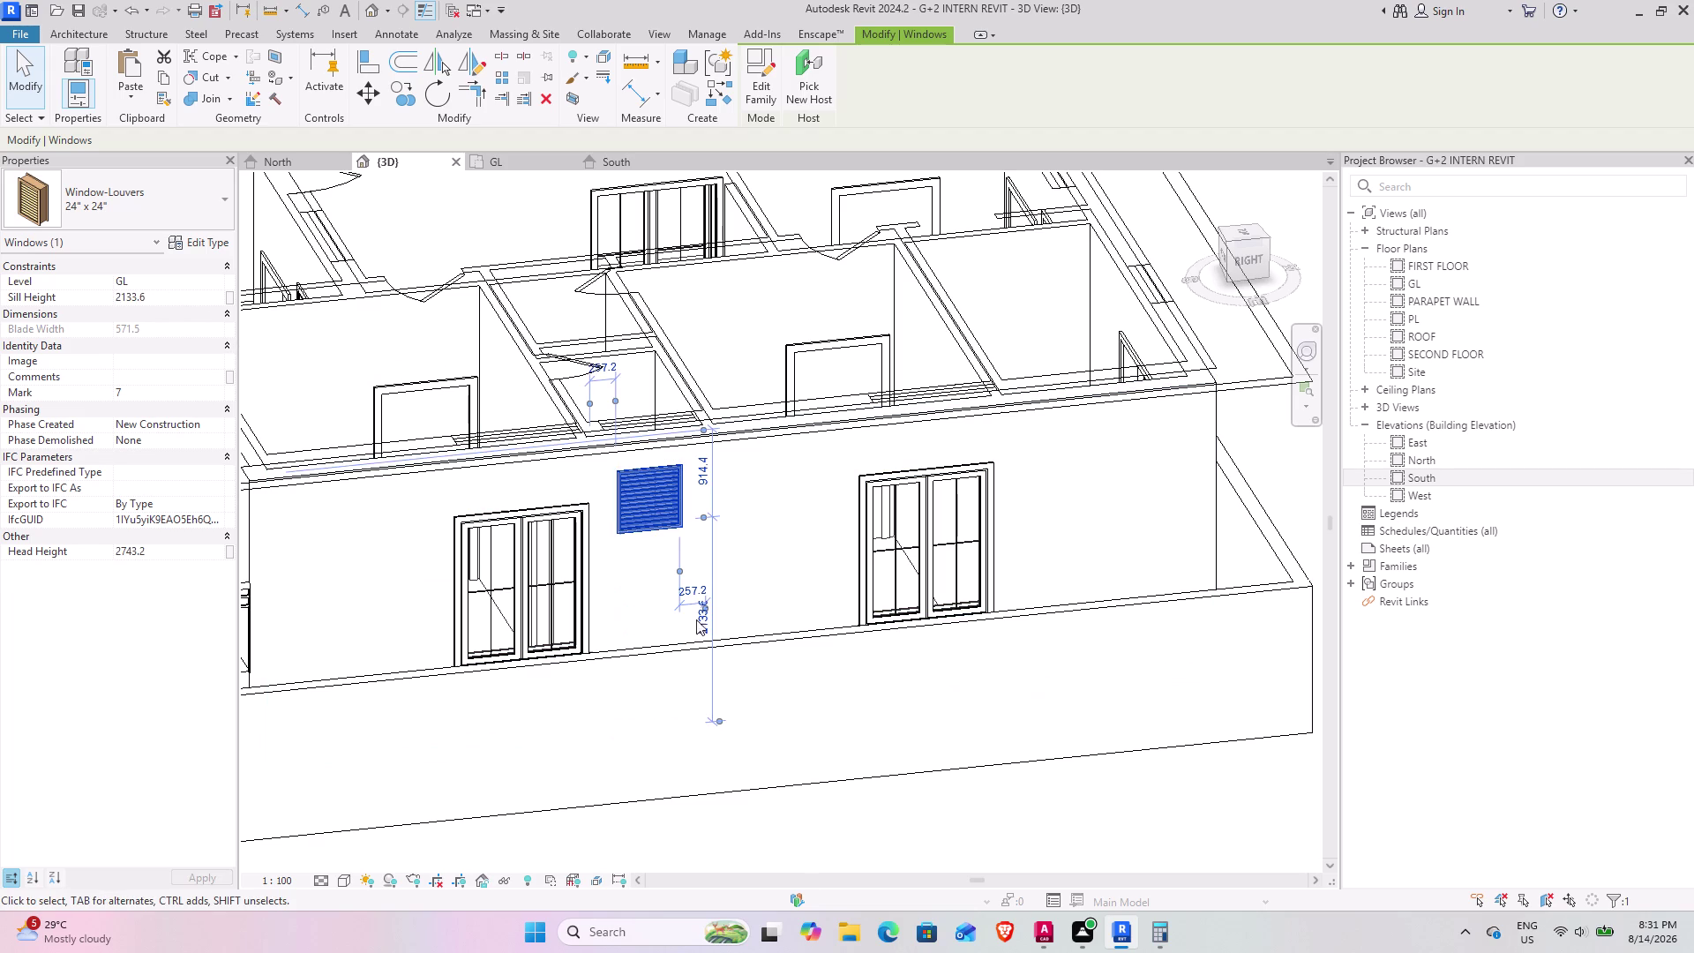
click(954, 828)
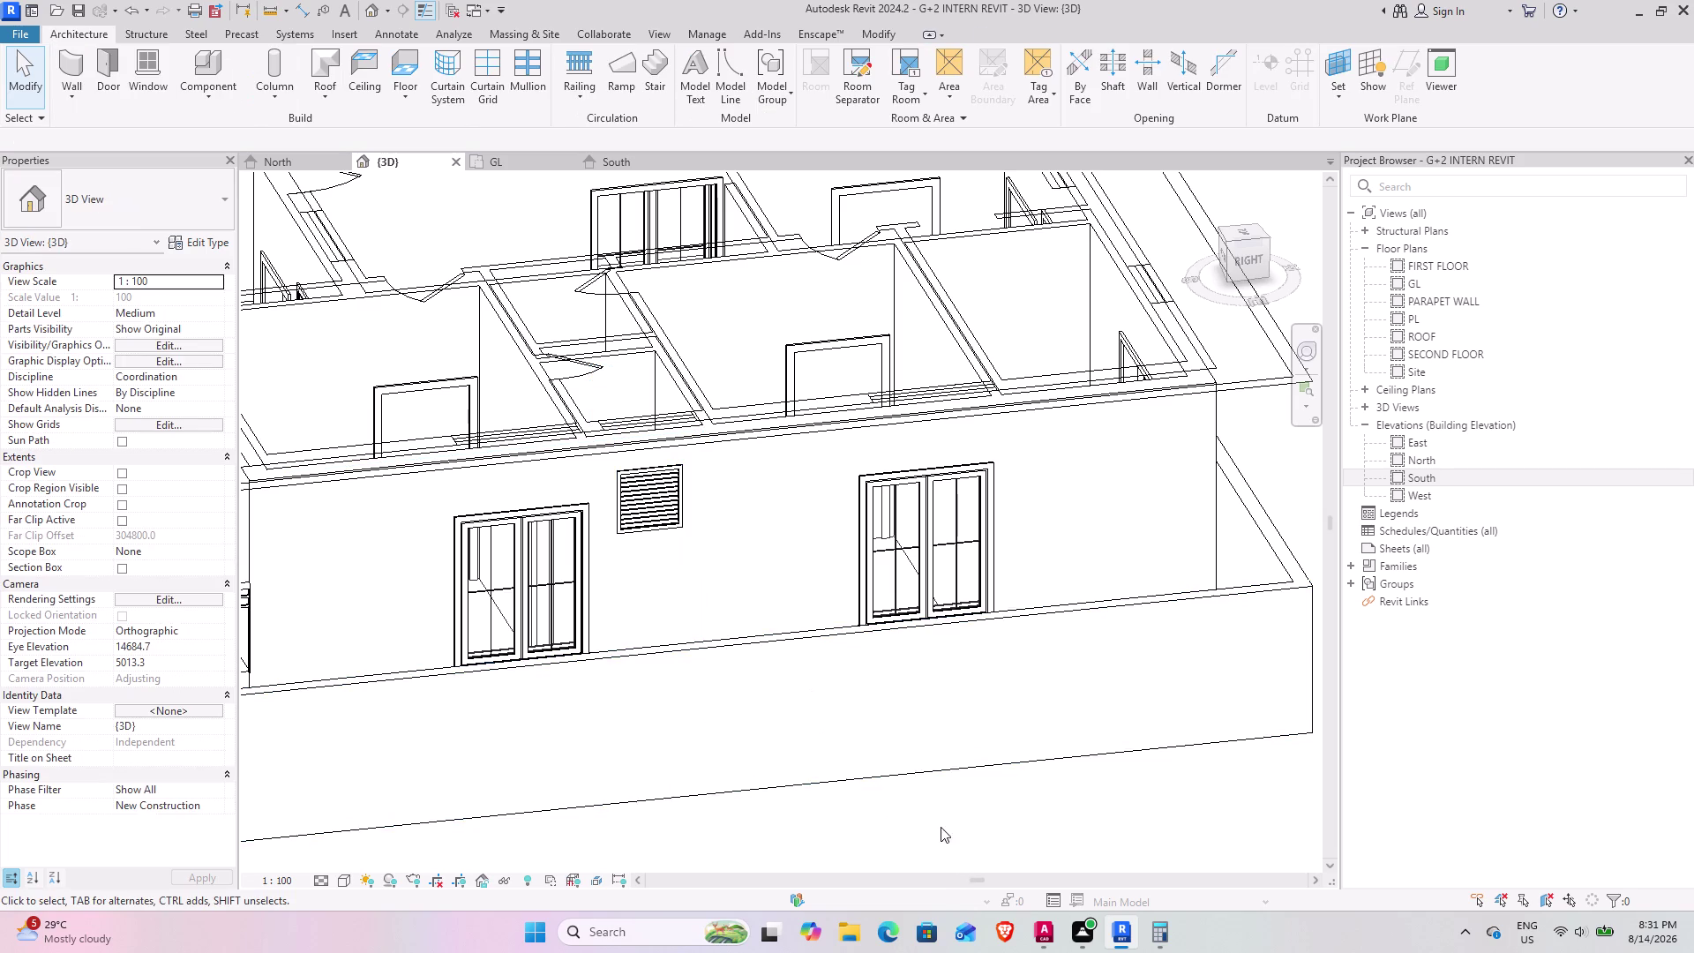
scroll(down, 3)
scroll(down, 3)
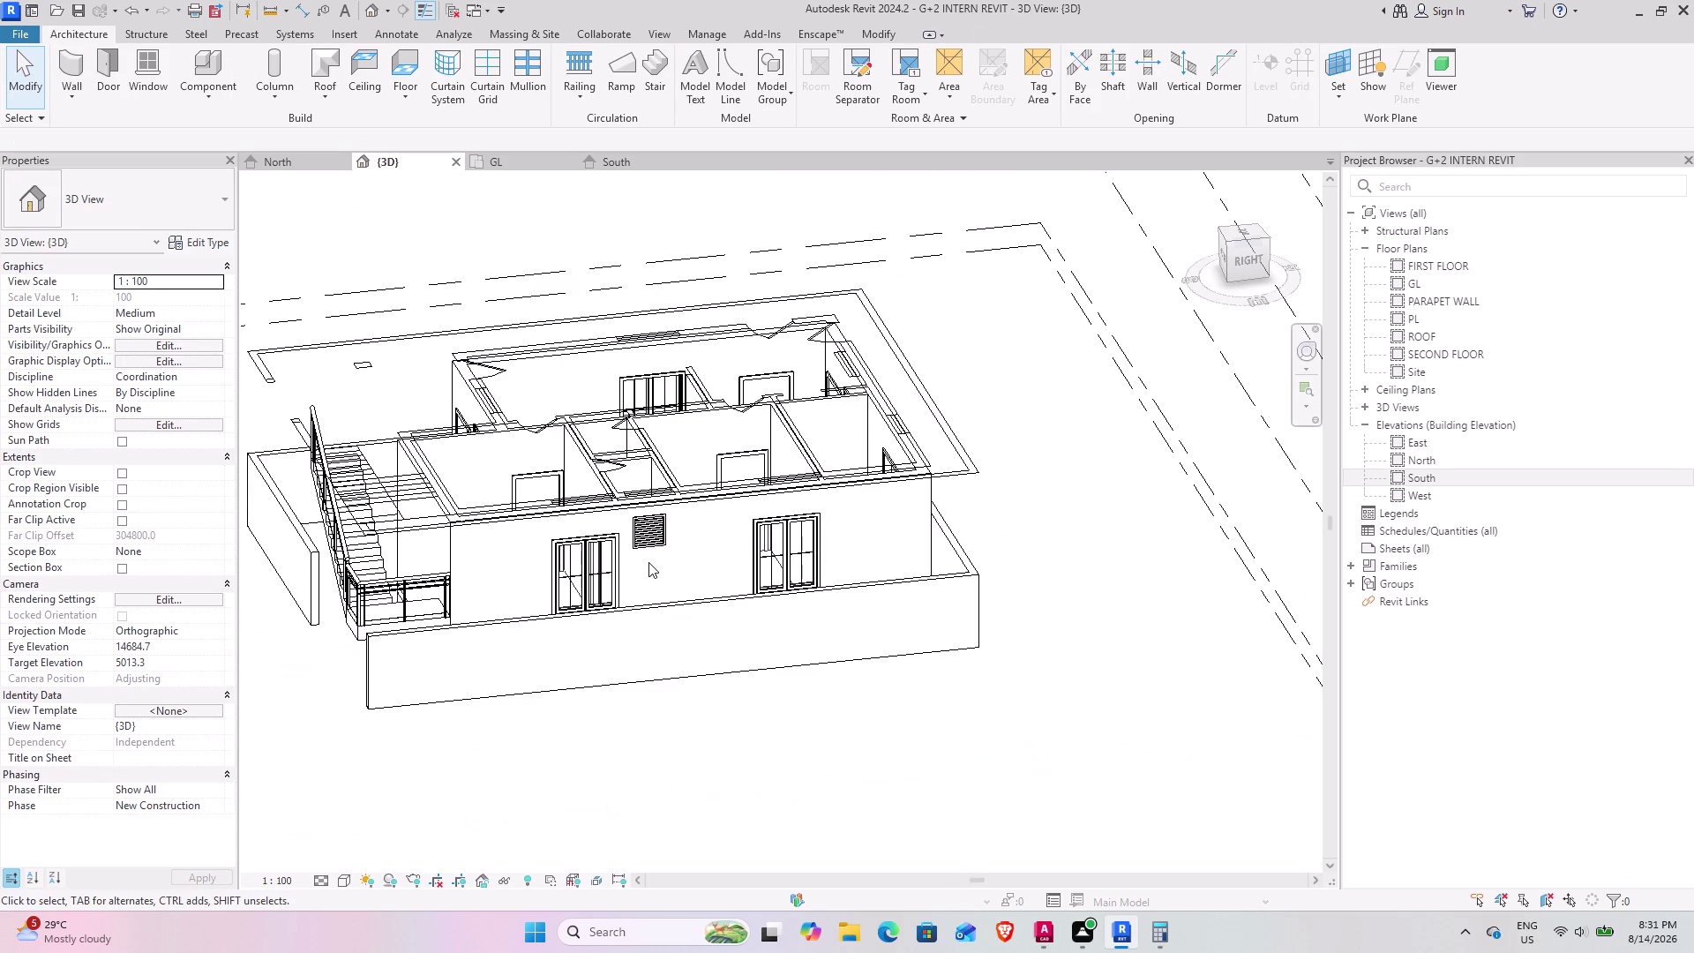
middle_drag(649, 562, 929, 458)
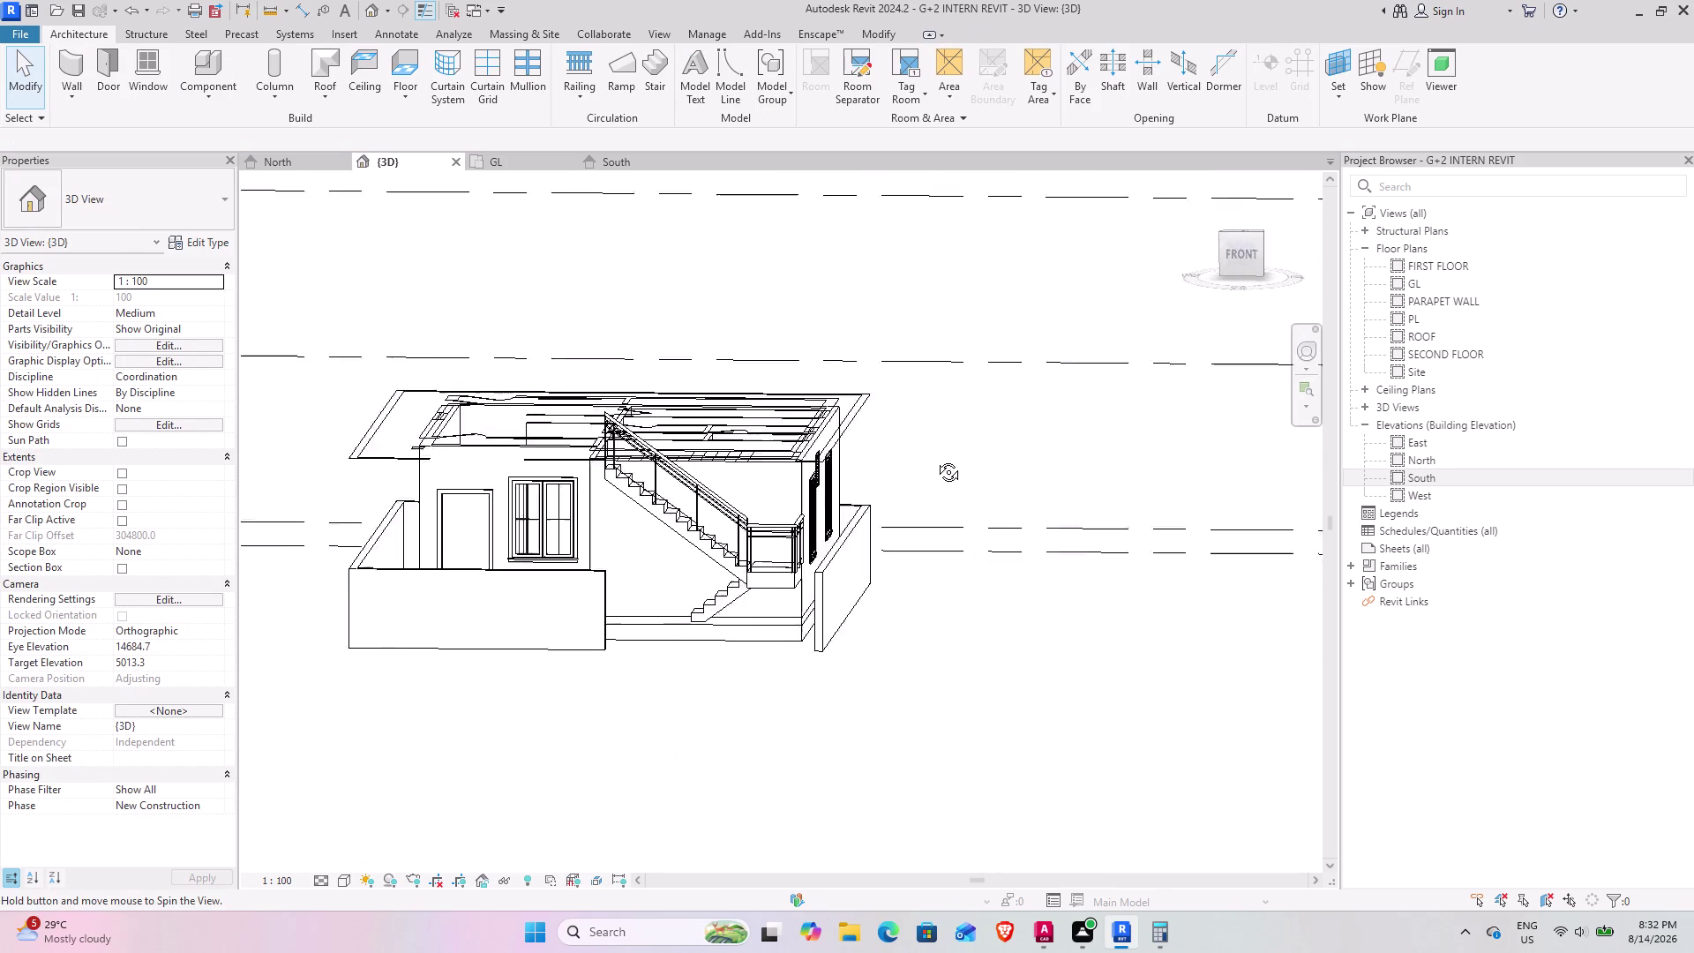
middle_drag(929, 458, 832, 580)
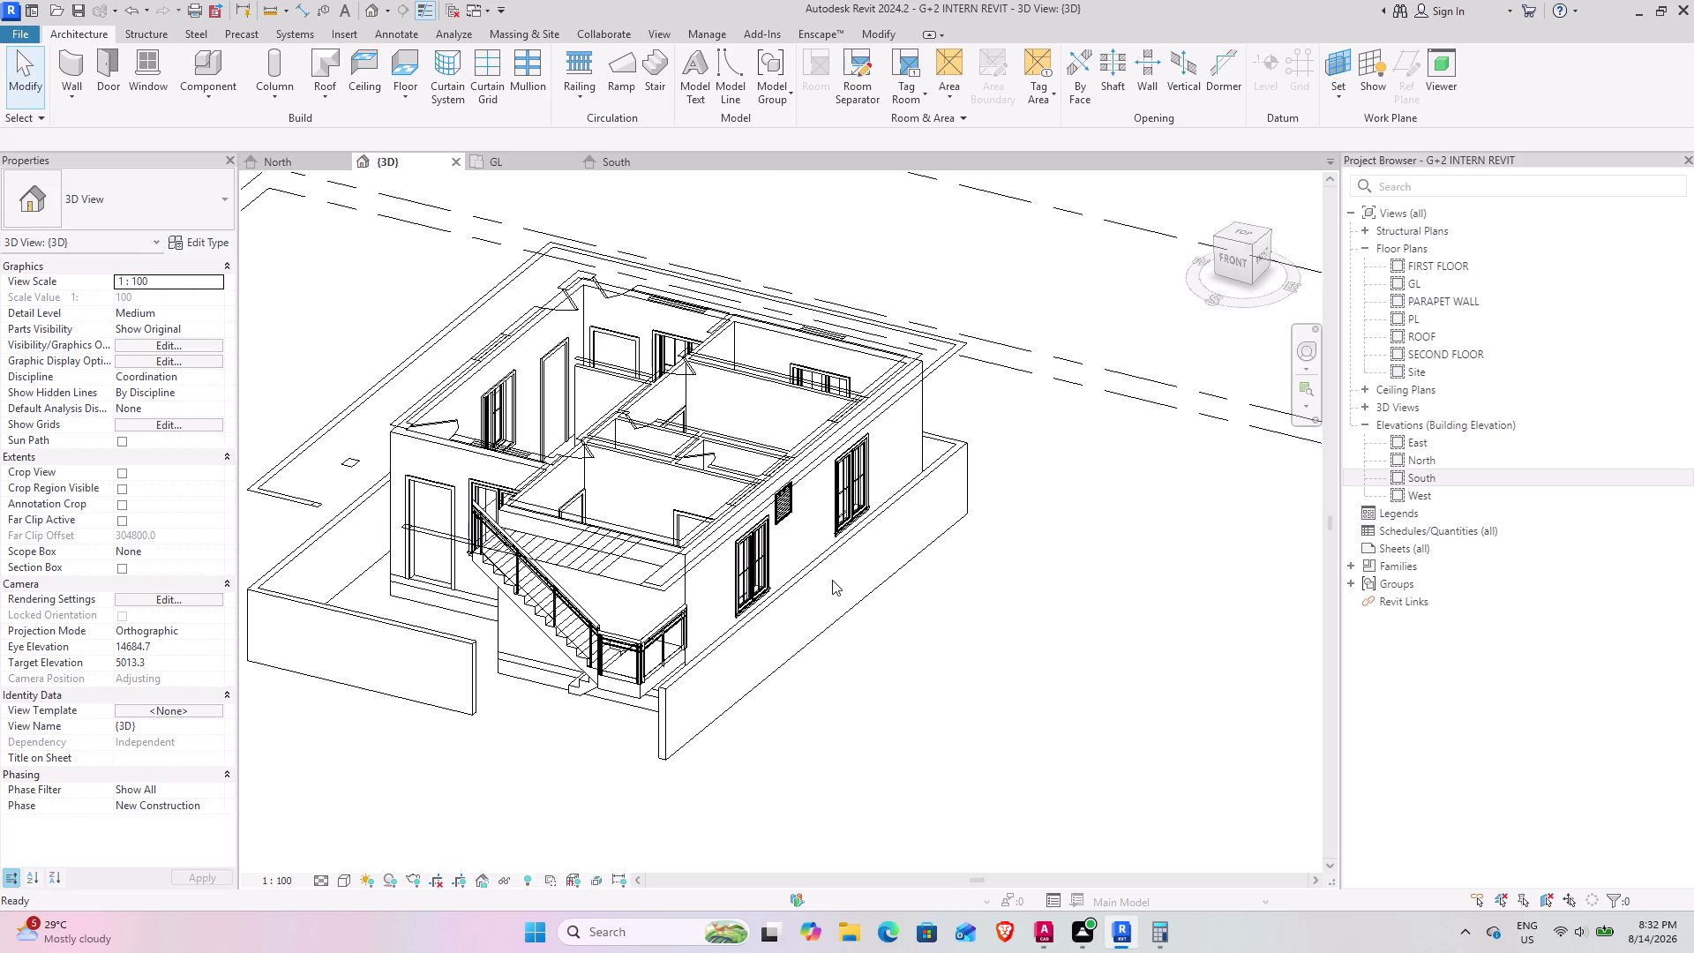
scroll(down, 3)
middle_drag(389, 600, 524, 448)
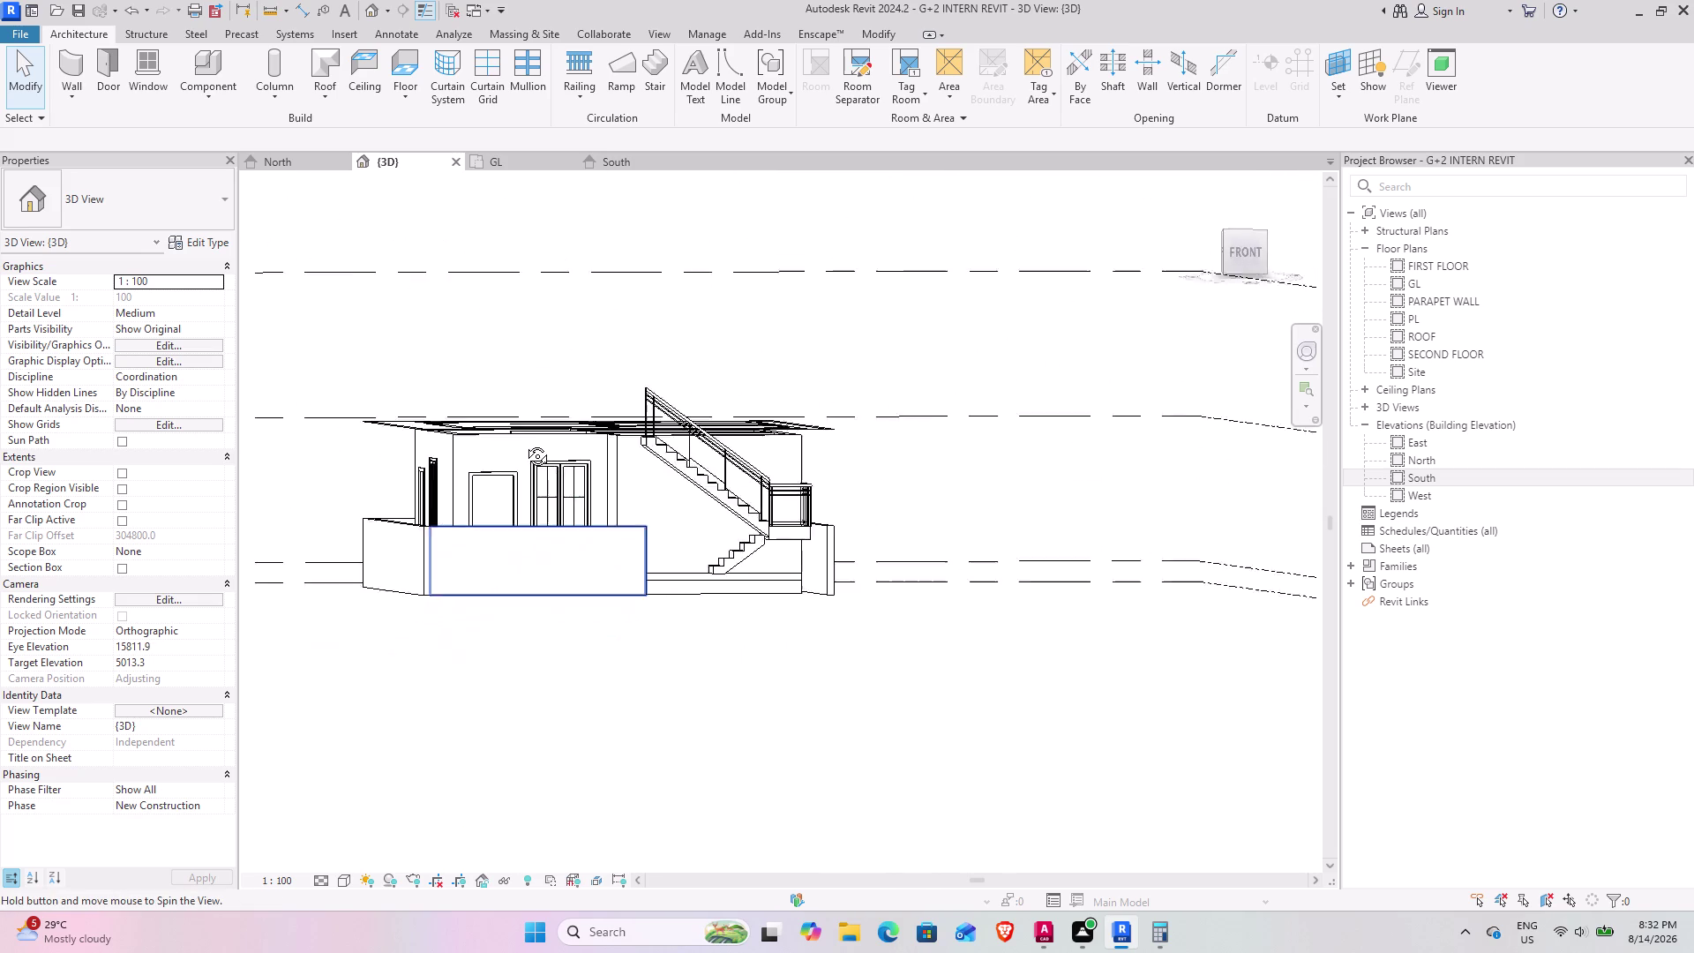
middle_drag(524, 447, 442, 435)
scroll(up, 3)
middle_drag(406, 504, 503, 589)
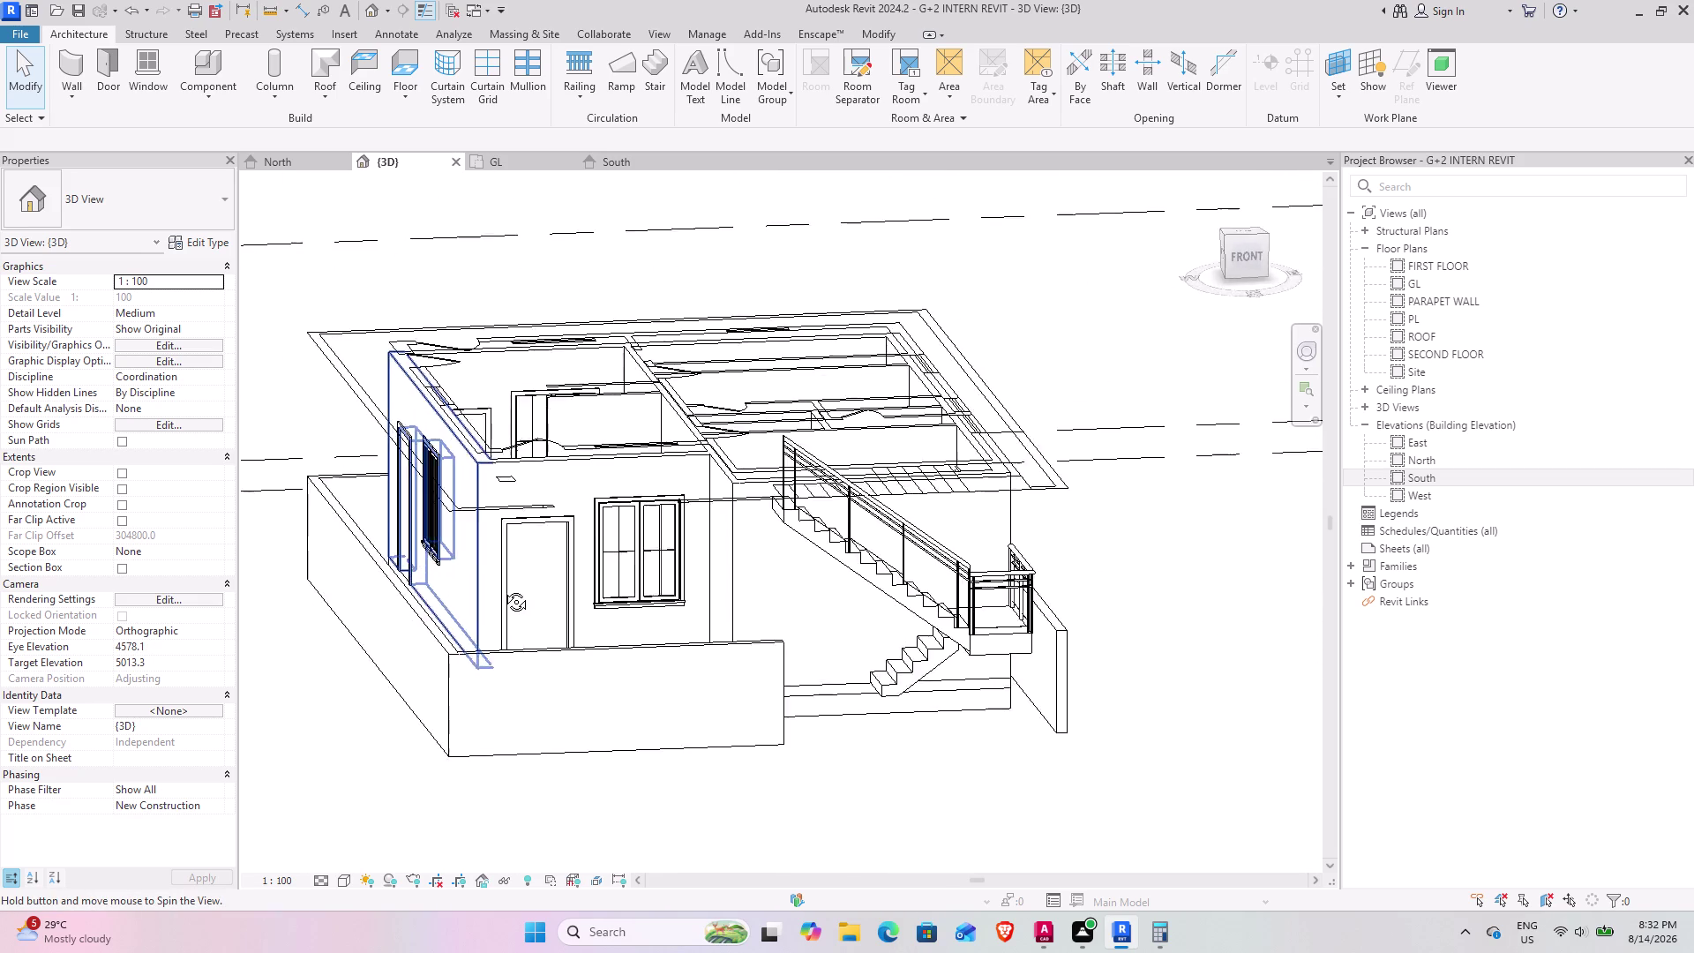
middle_drag(502, 588, 401, 673)
middle_drag(418, 731, 474, 550)
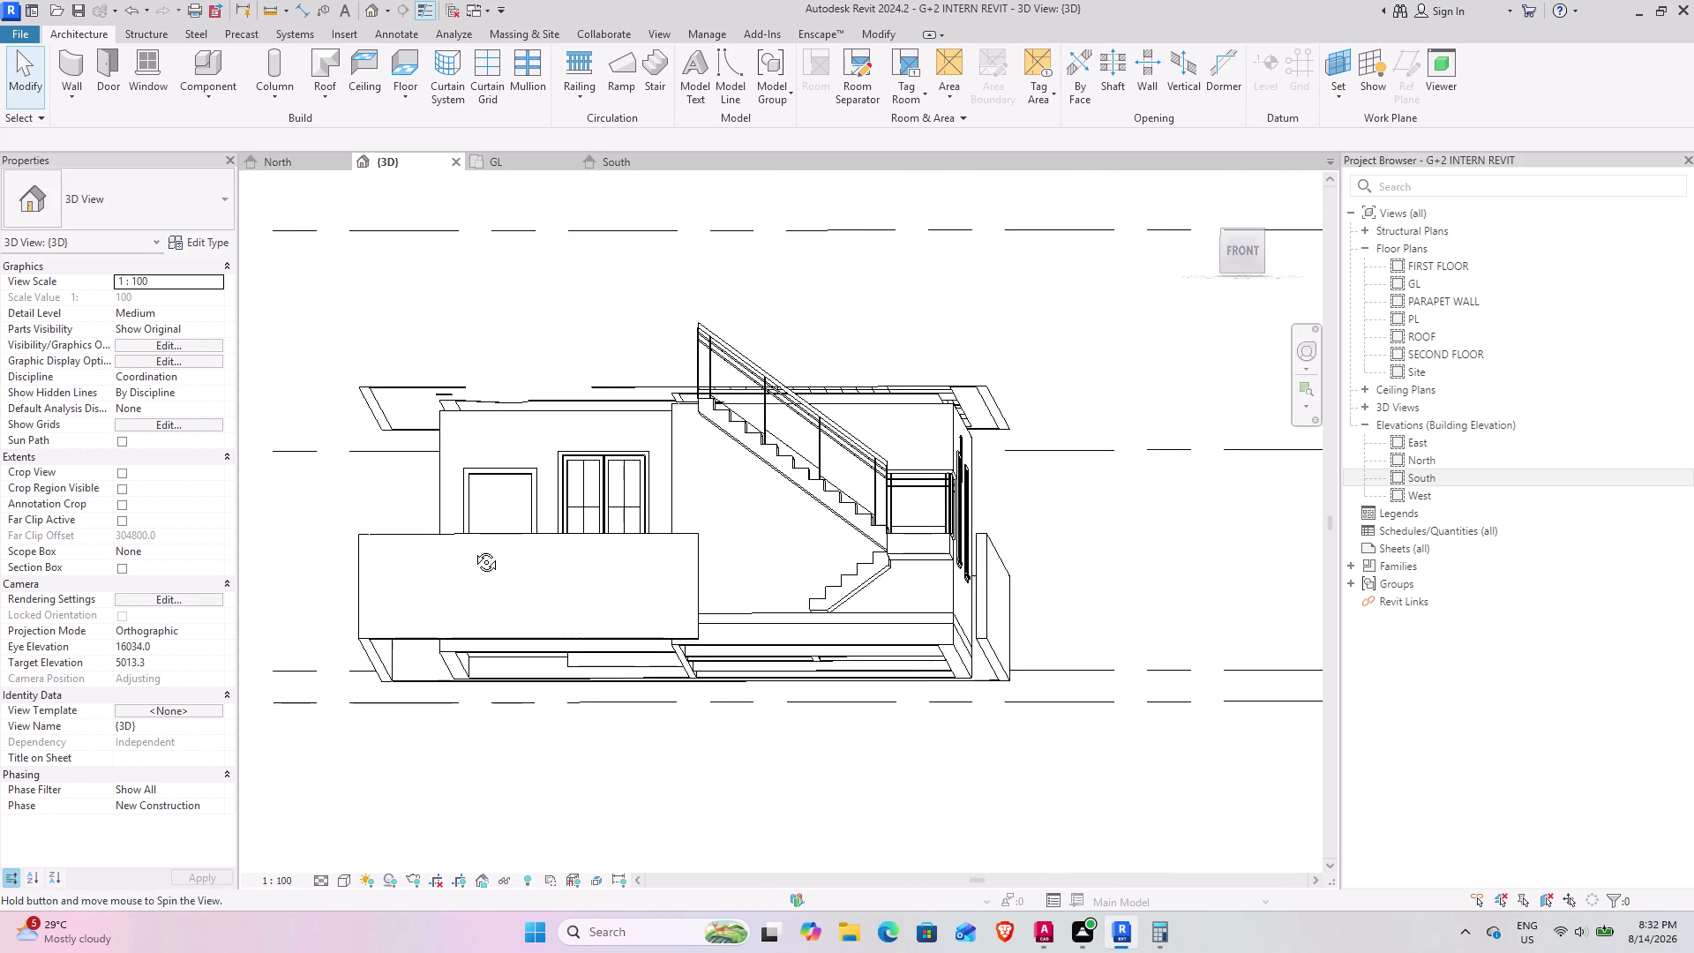
middle_drag(474, 550, 436, 743)
middle_drag(644, 788, 702, 637)
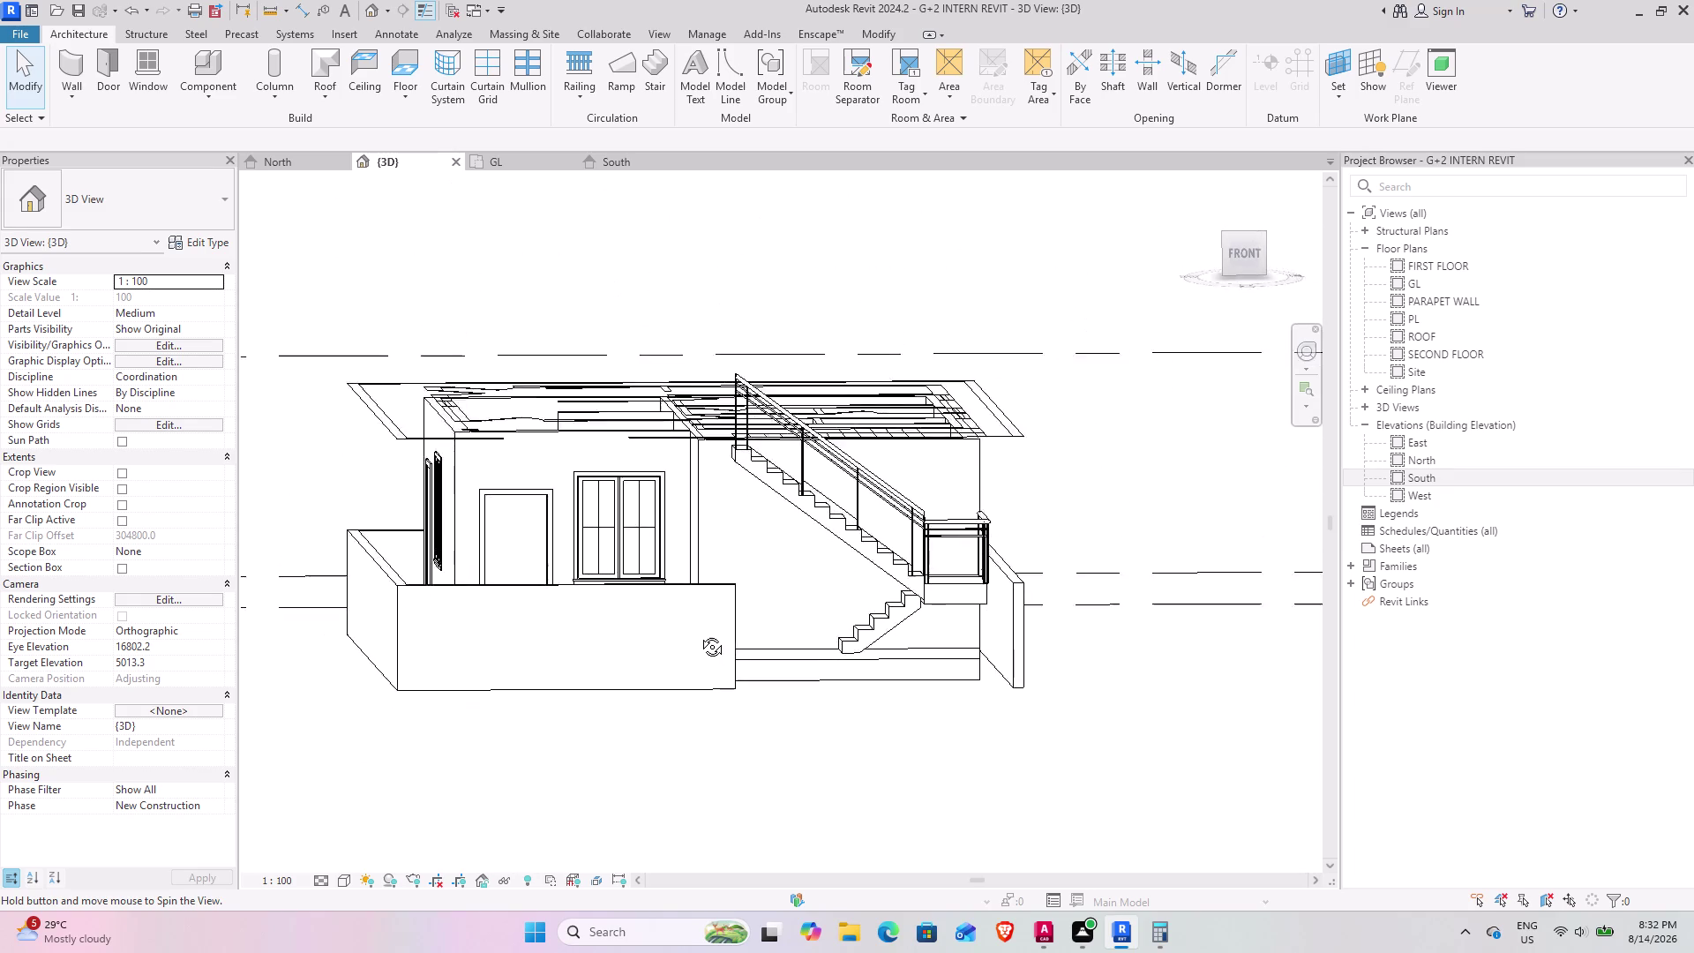
middle_drag(702, 637, 661, 604)
Open the low entrance wall's profile for editing, viewed straight from the front.
click(621, 549)
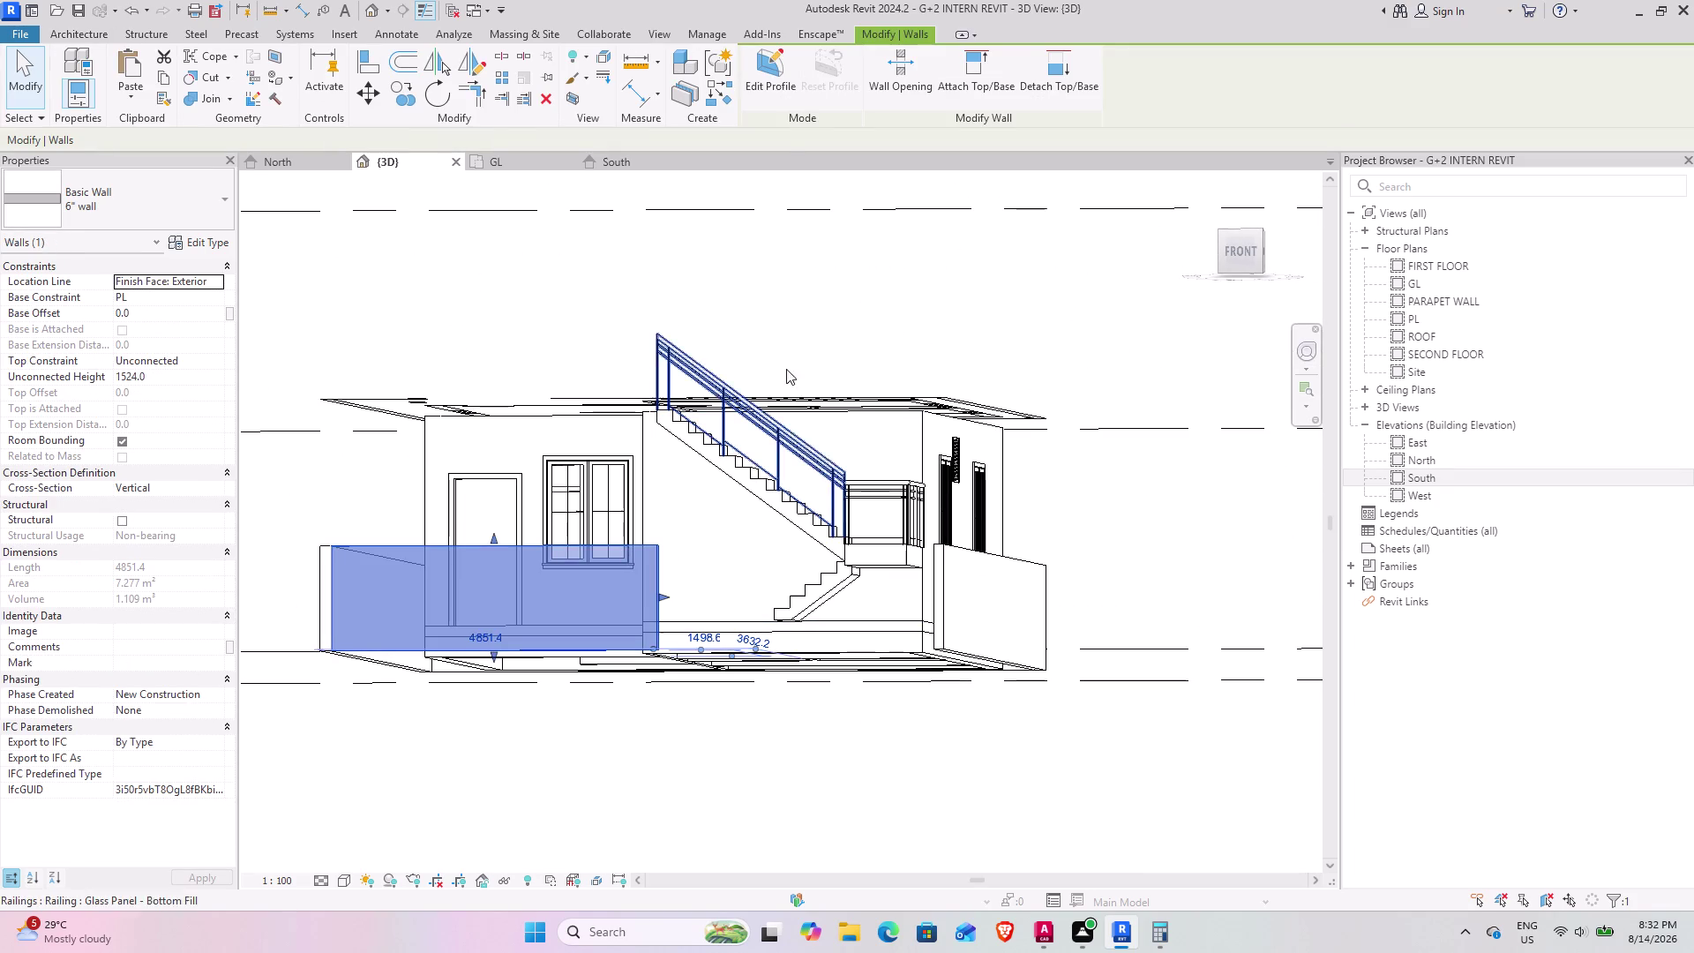
click(758, 66)
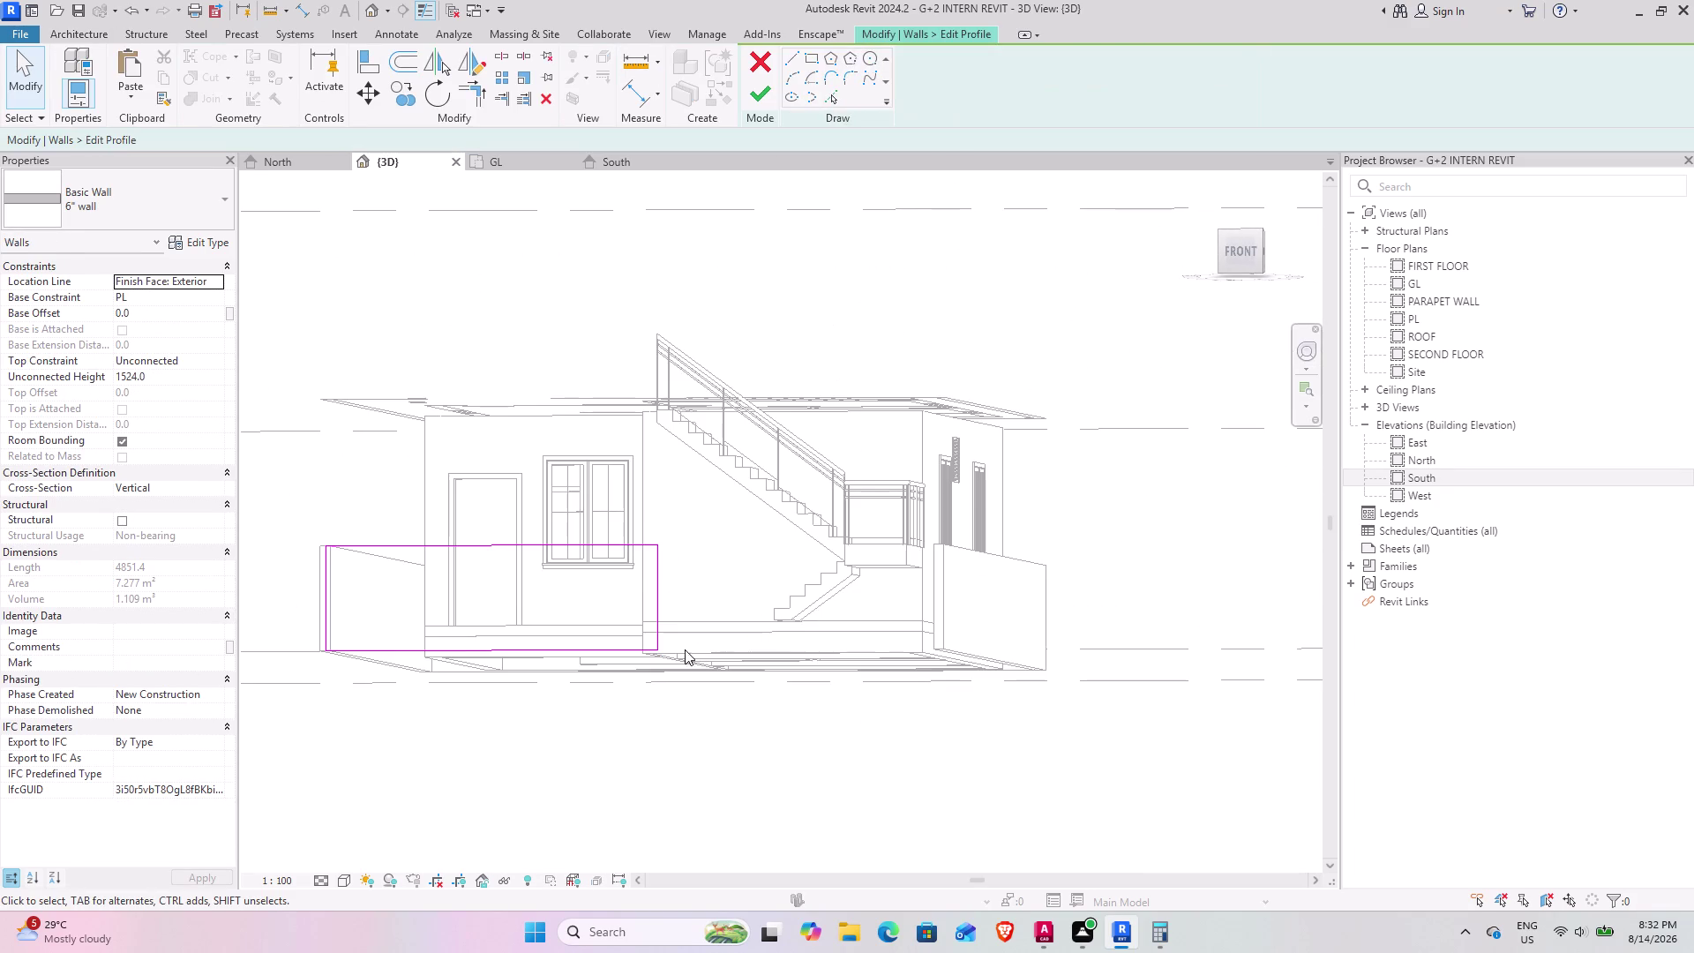
scroll(up, 3)
click(1237, 241)
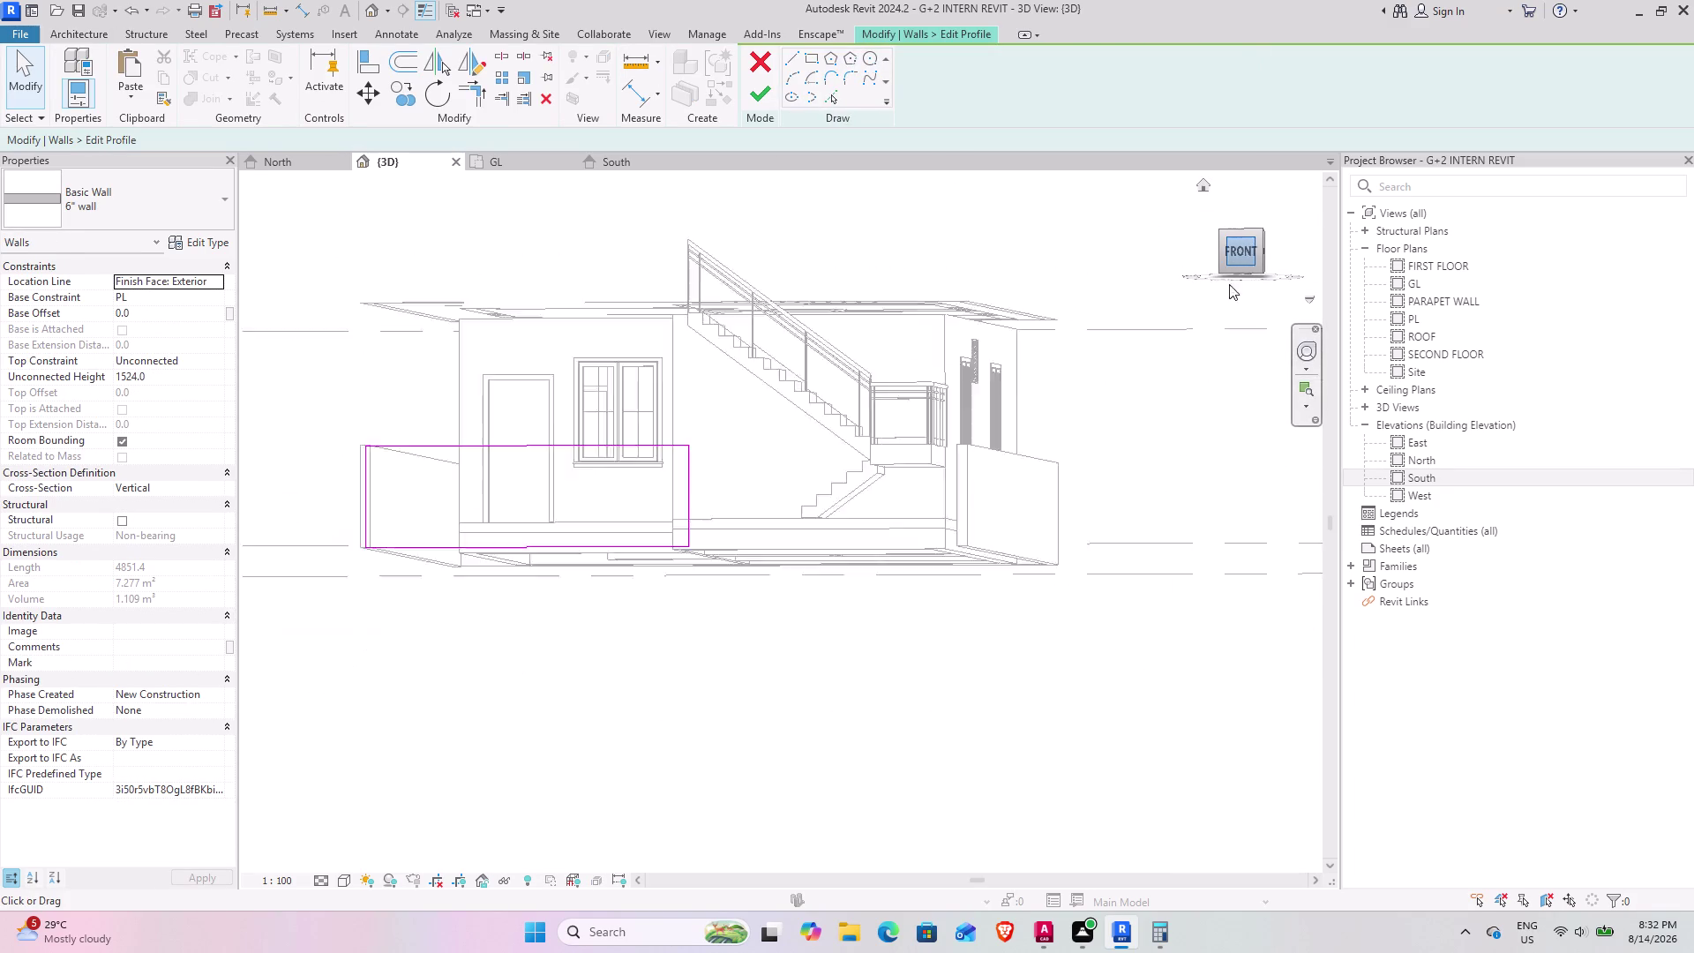
scroll(up, 3)
scroll(up, 3)
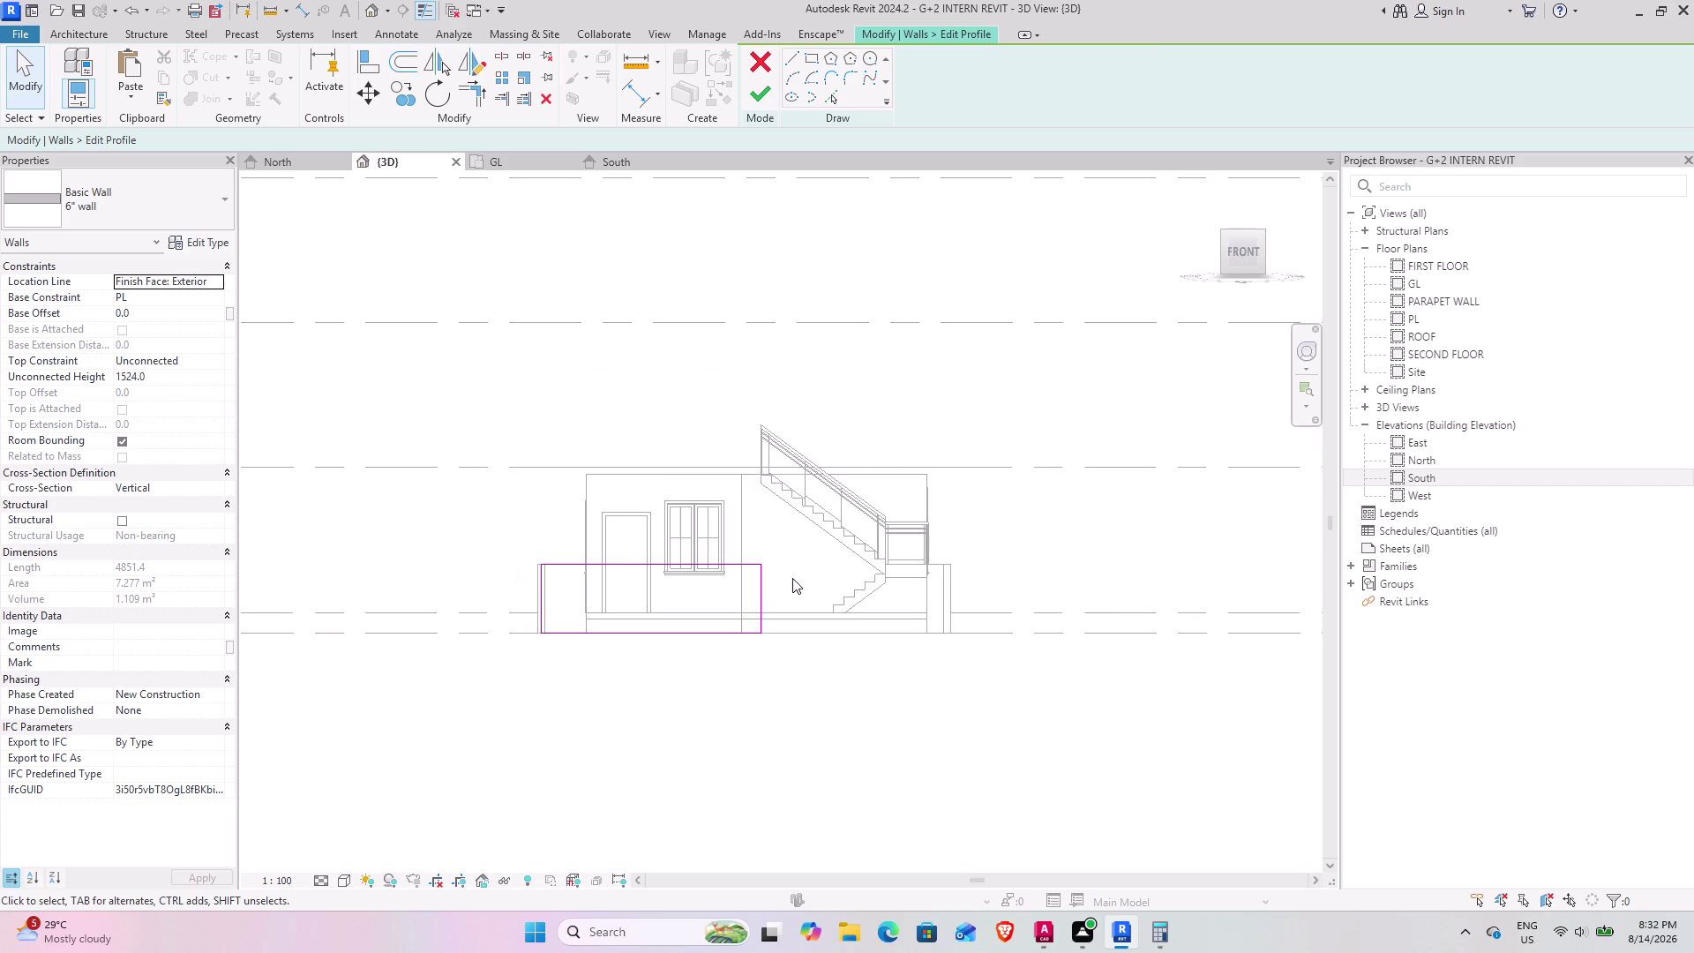
scroll(up, 3)
scroll(up, 3)
scroll(down, 3)
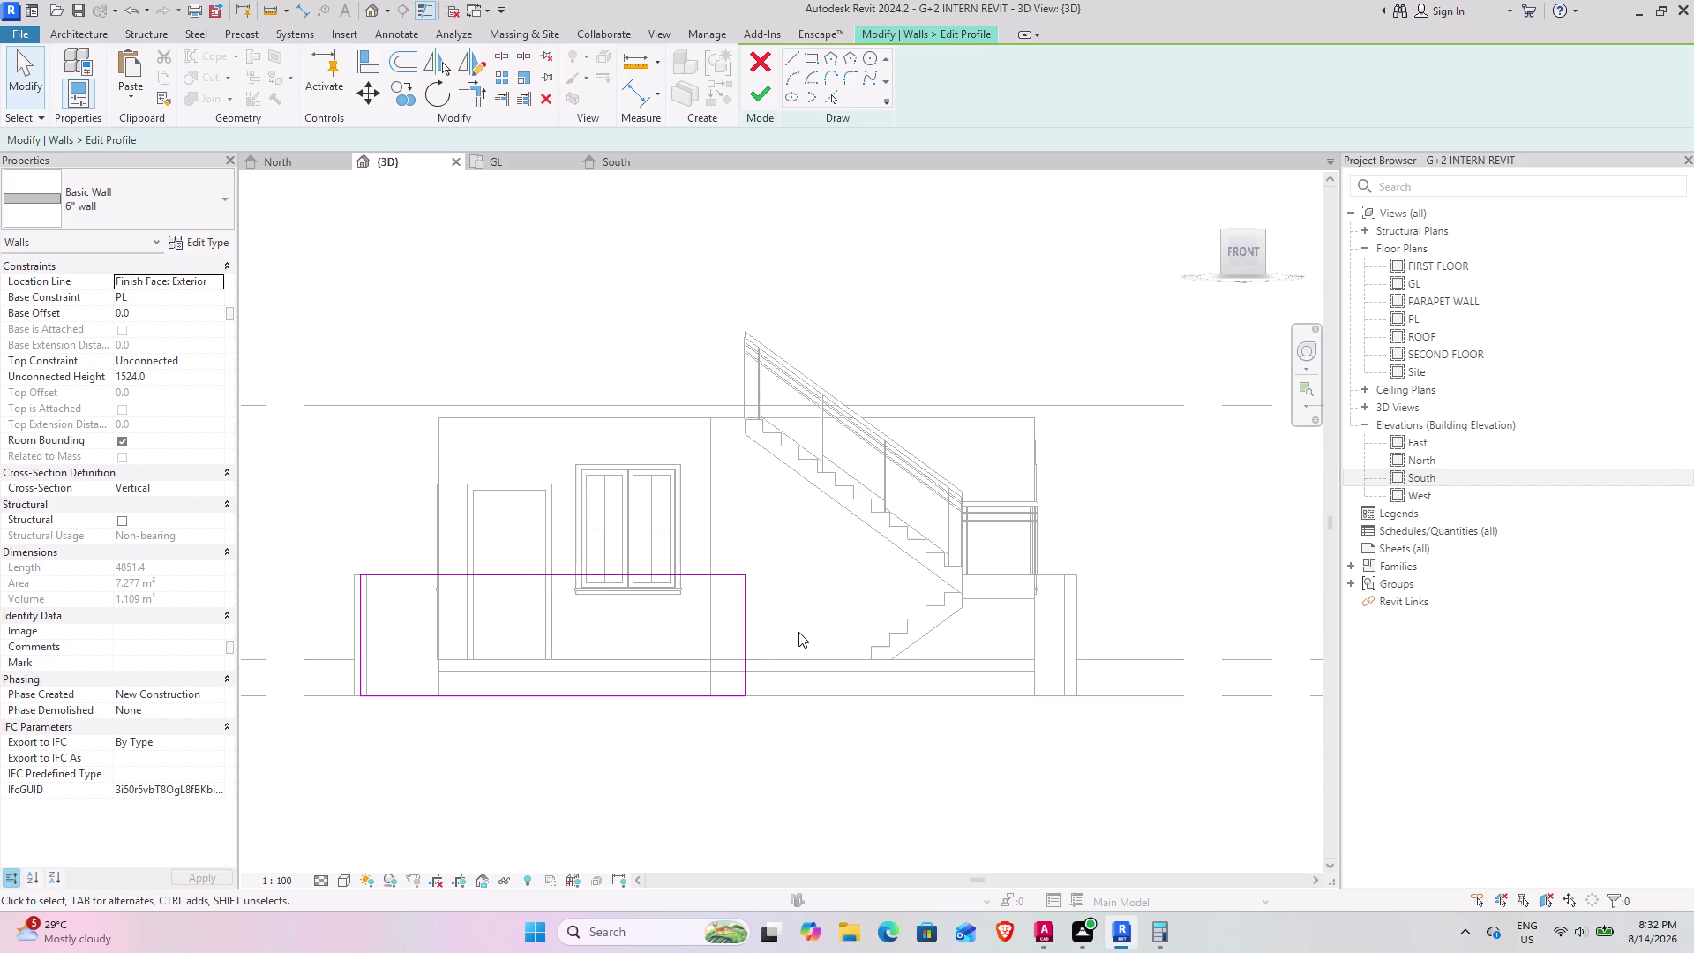
Draw a sloped 1846.3 profile edge under the stair flight, clearing a constraint error.
click(739, 651)
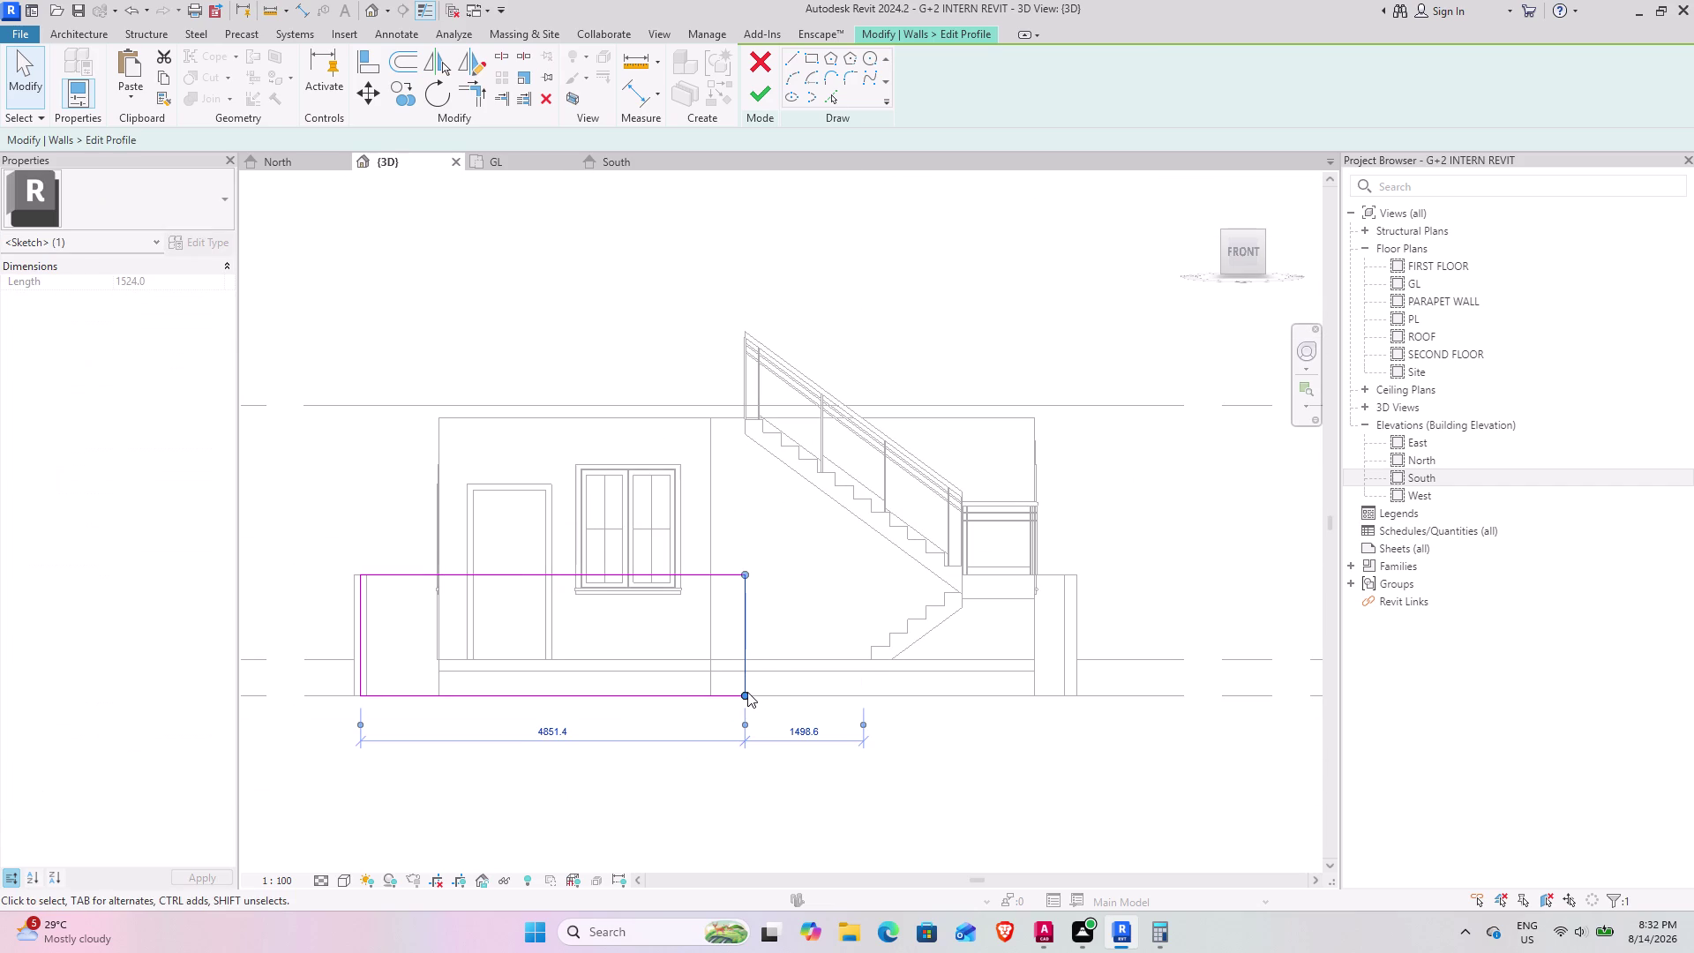
drag(743, 697, 769, 702)
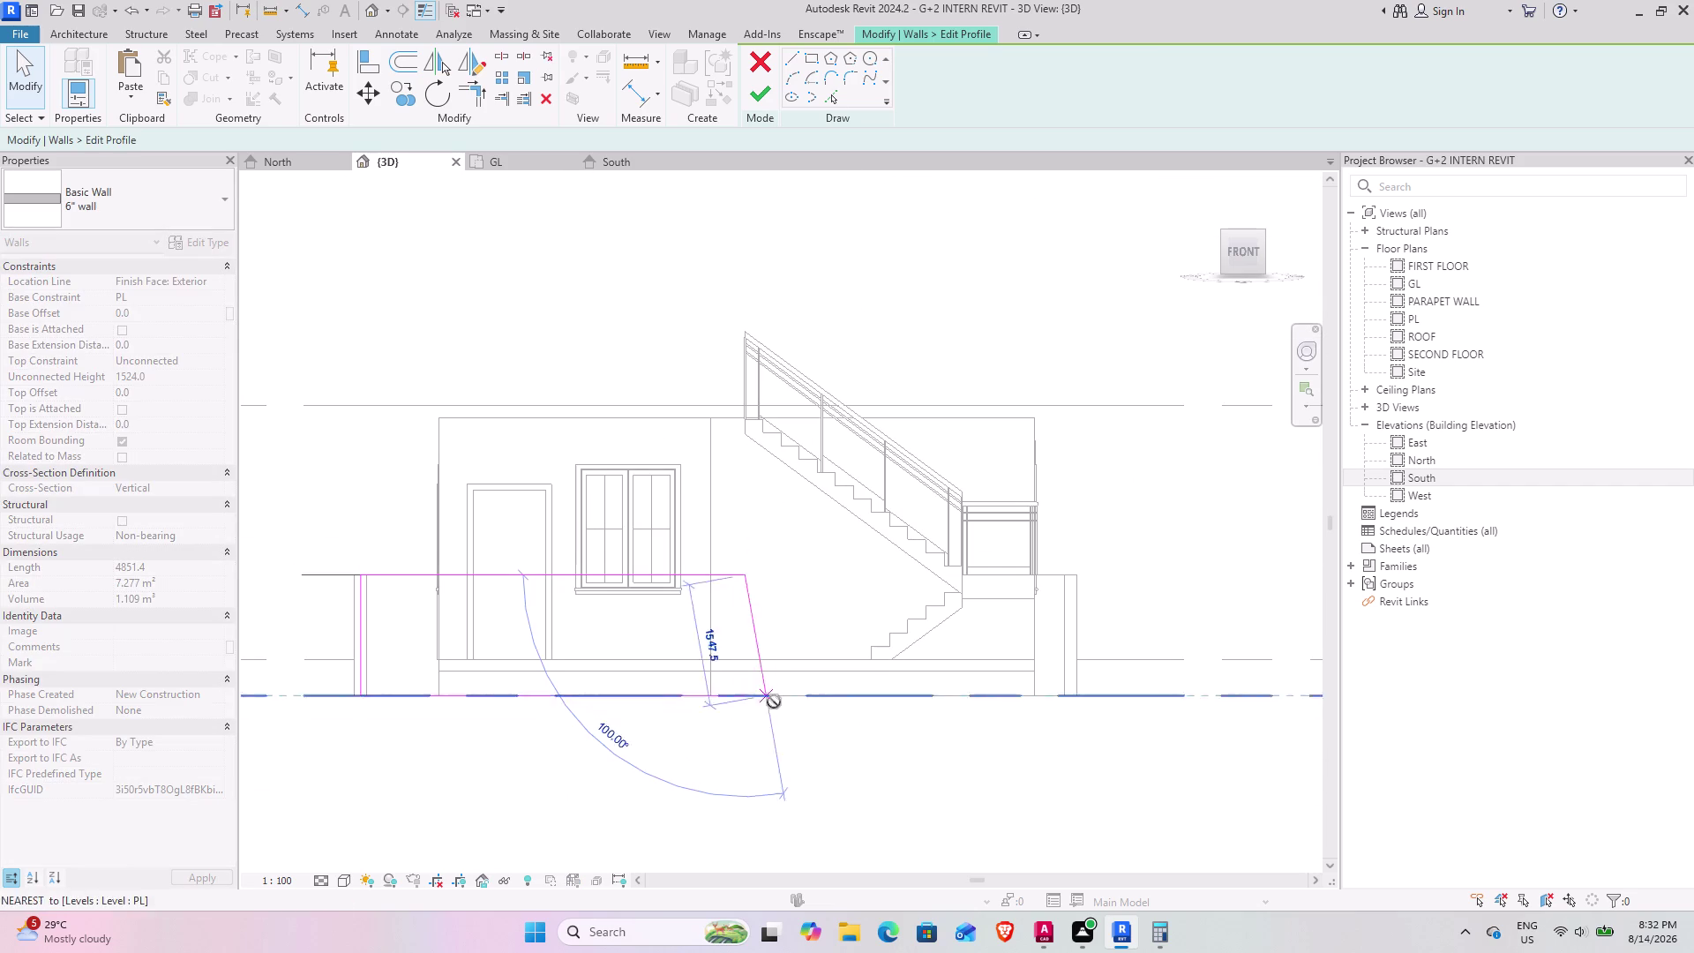
drag(769, 701, 908, 701)
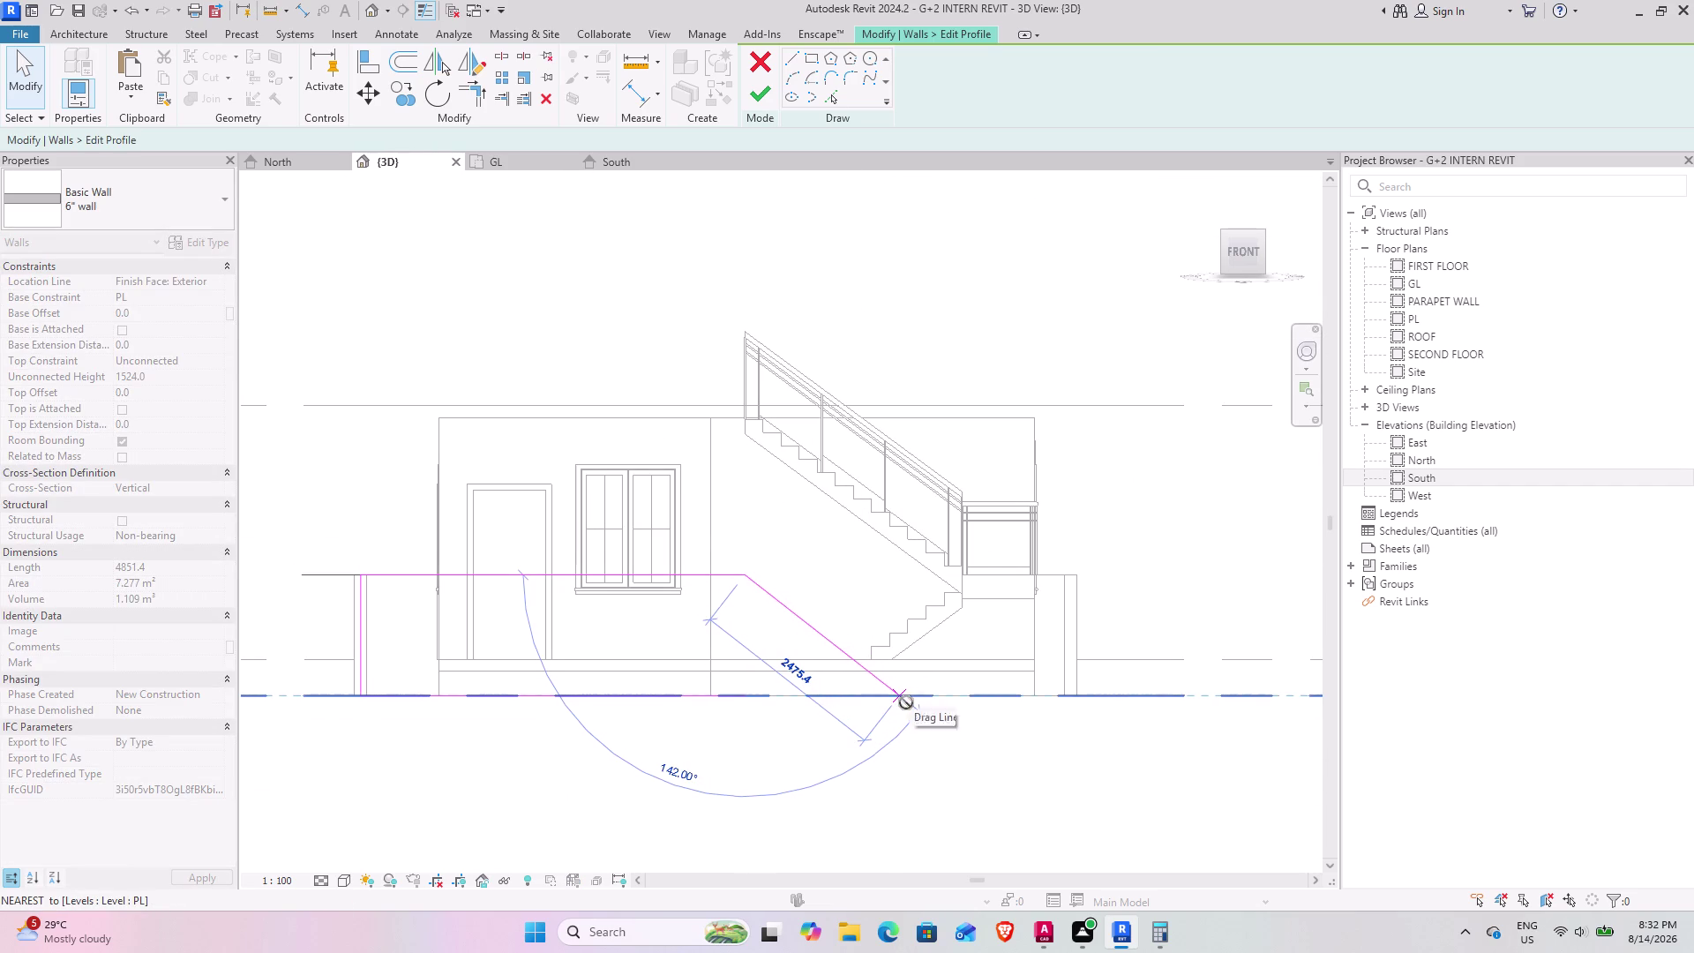
drag(909, 701, 1036, 698)
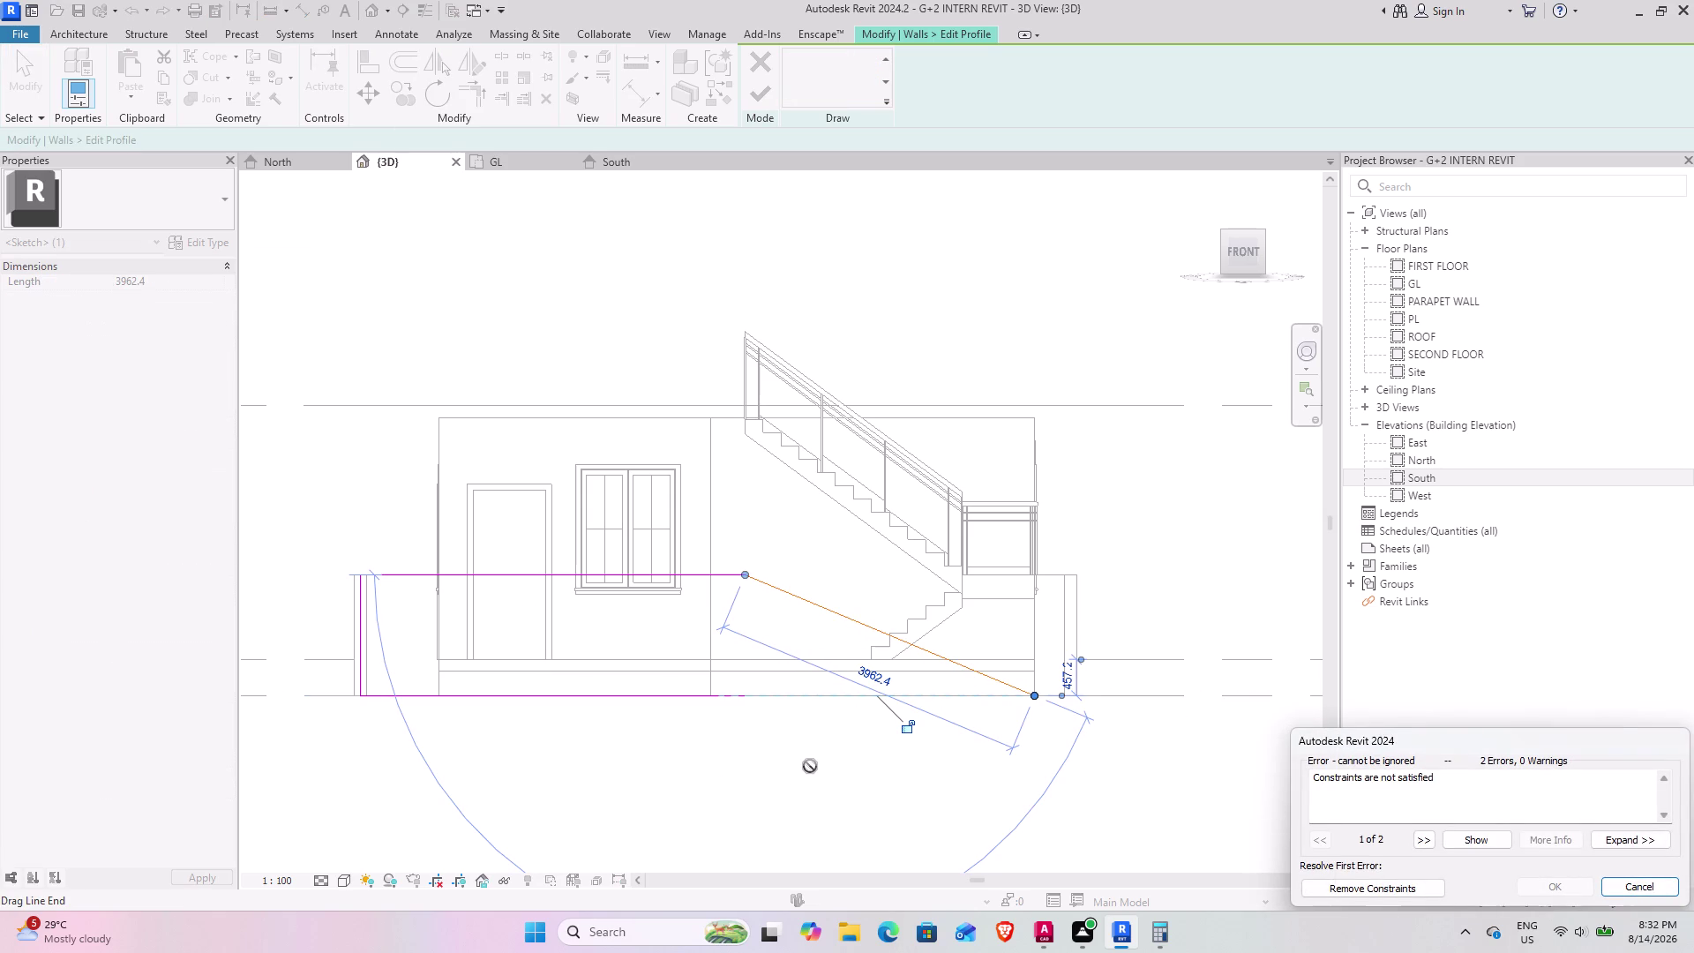
click(810, 766)
click(1389, 883)
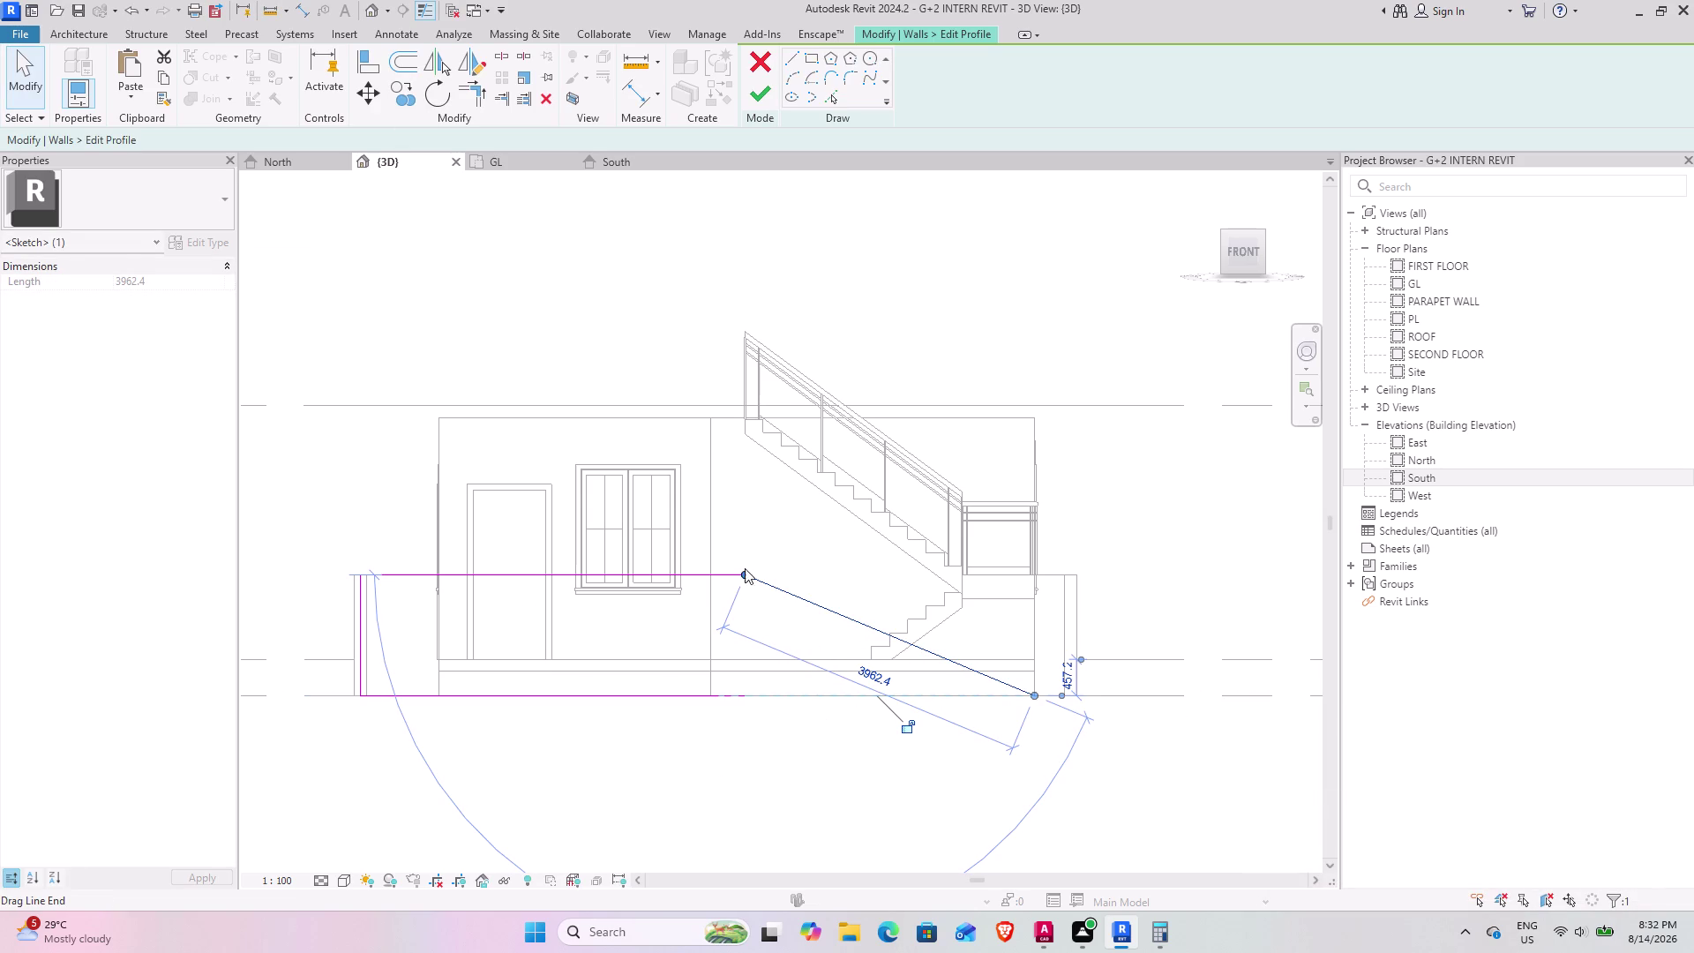
drag(742, 574, 906, 563)
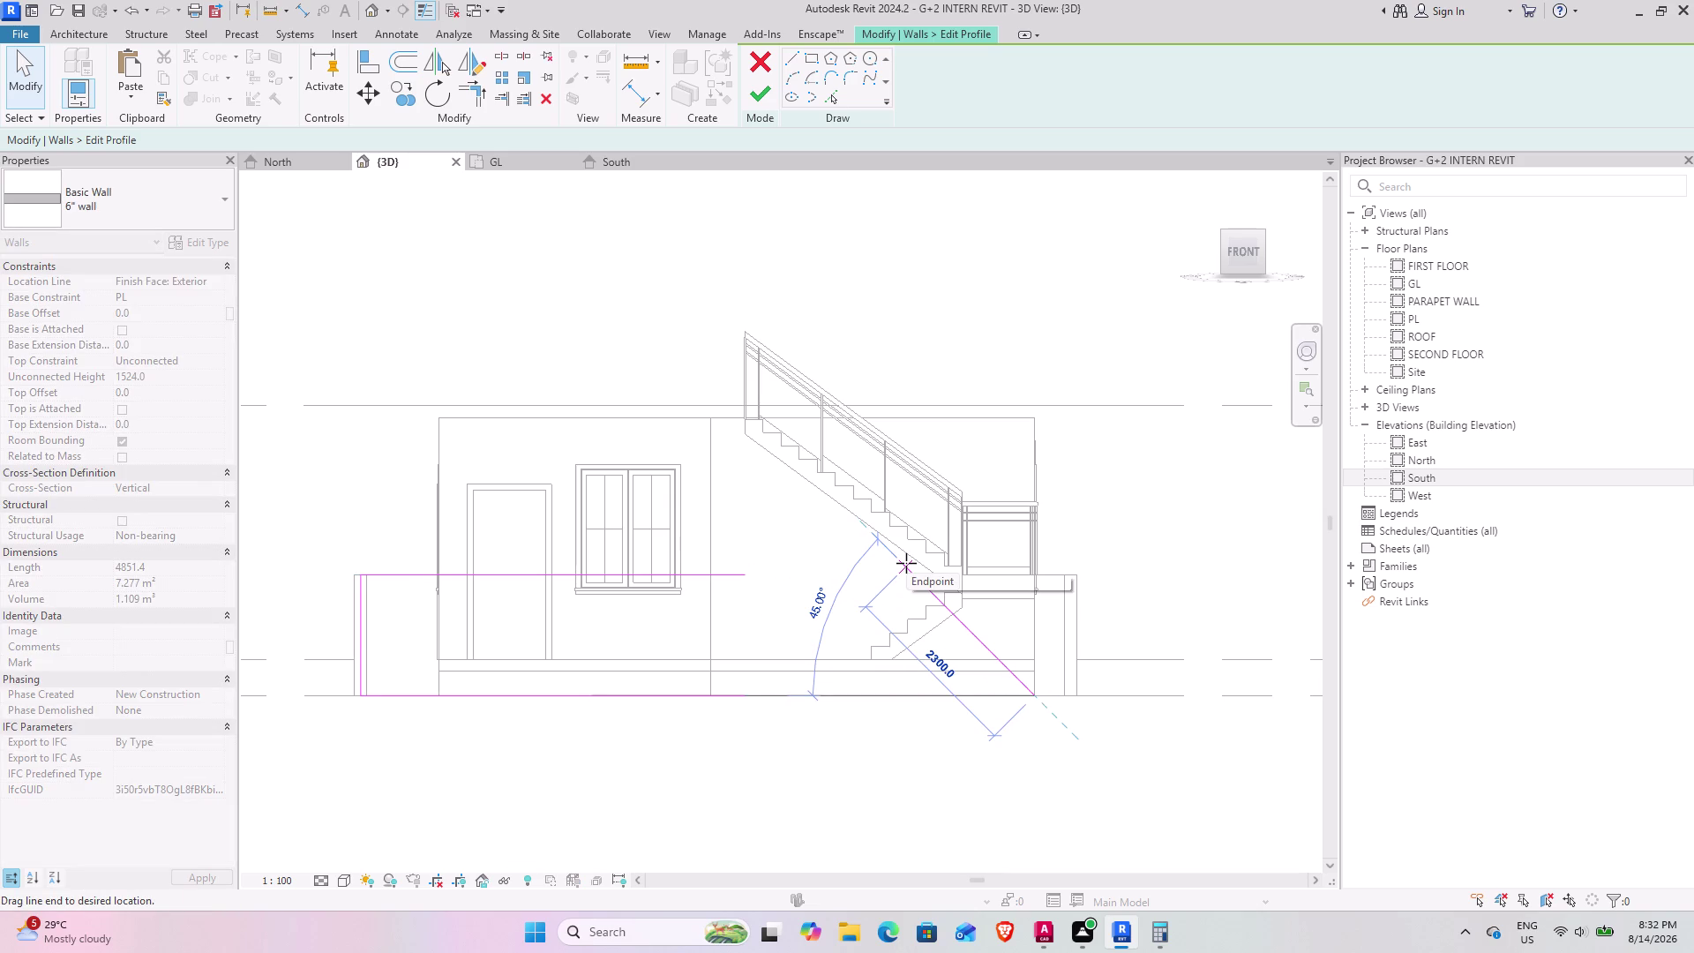
drag(906, 563, 882, 576)
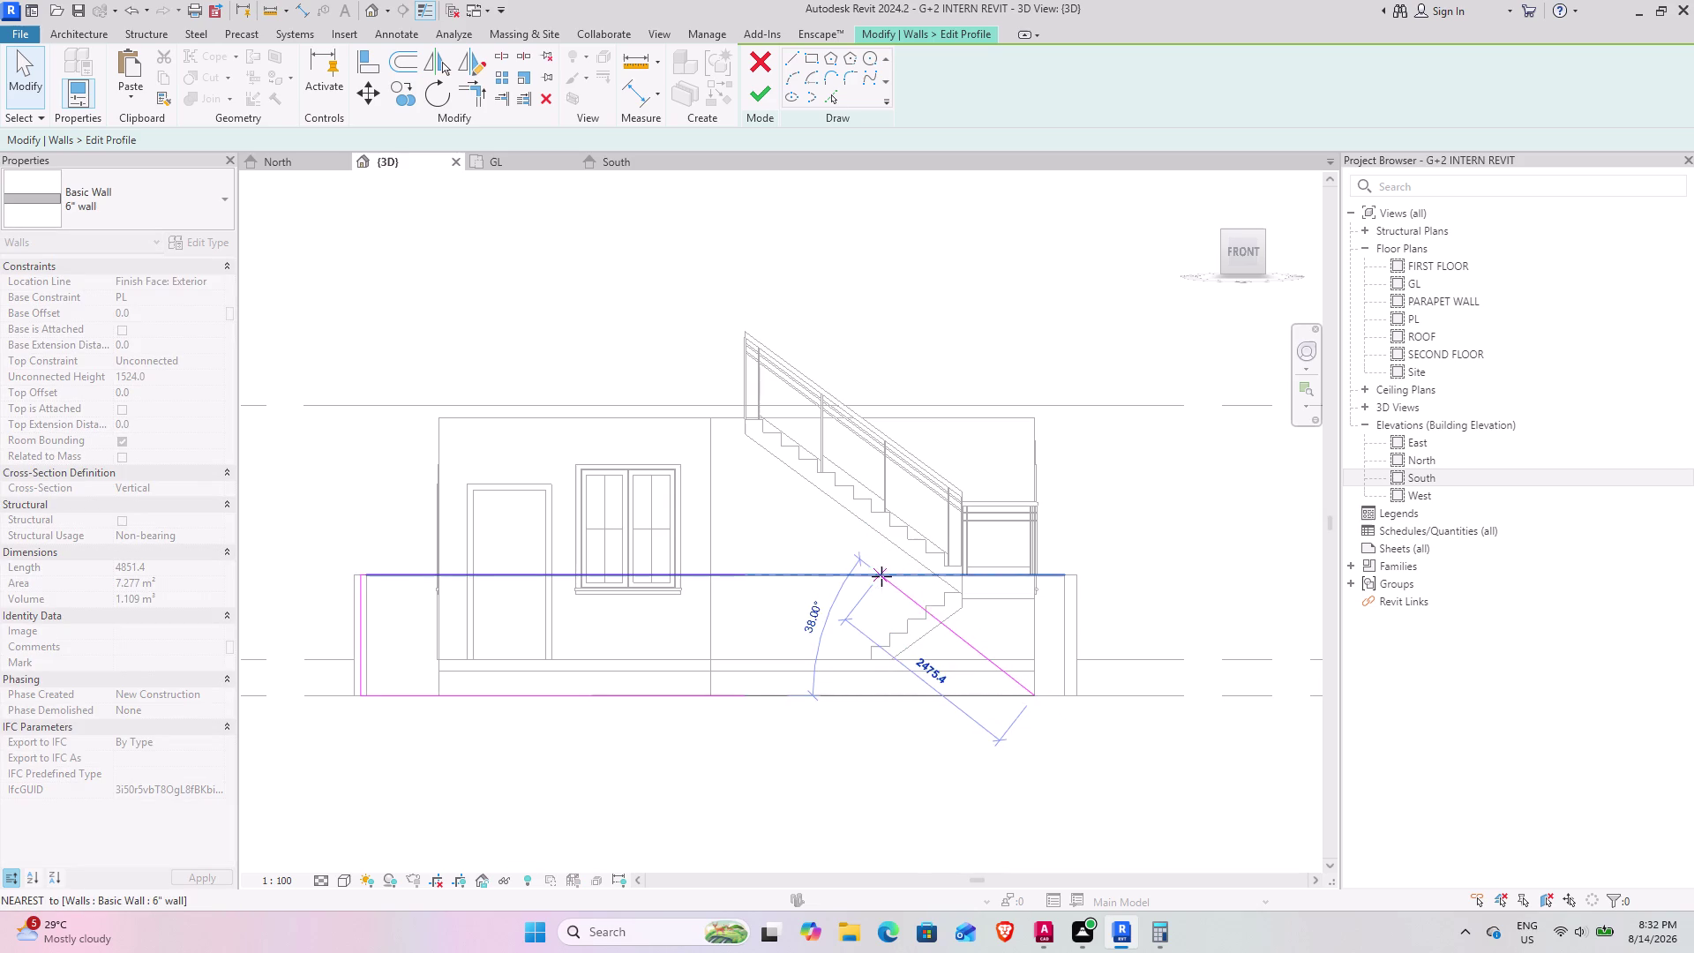
drag(883, 576, 937, 582)
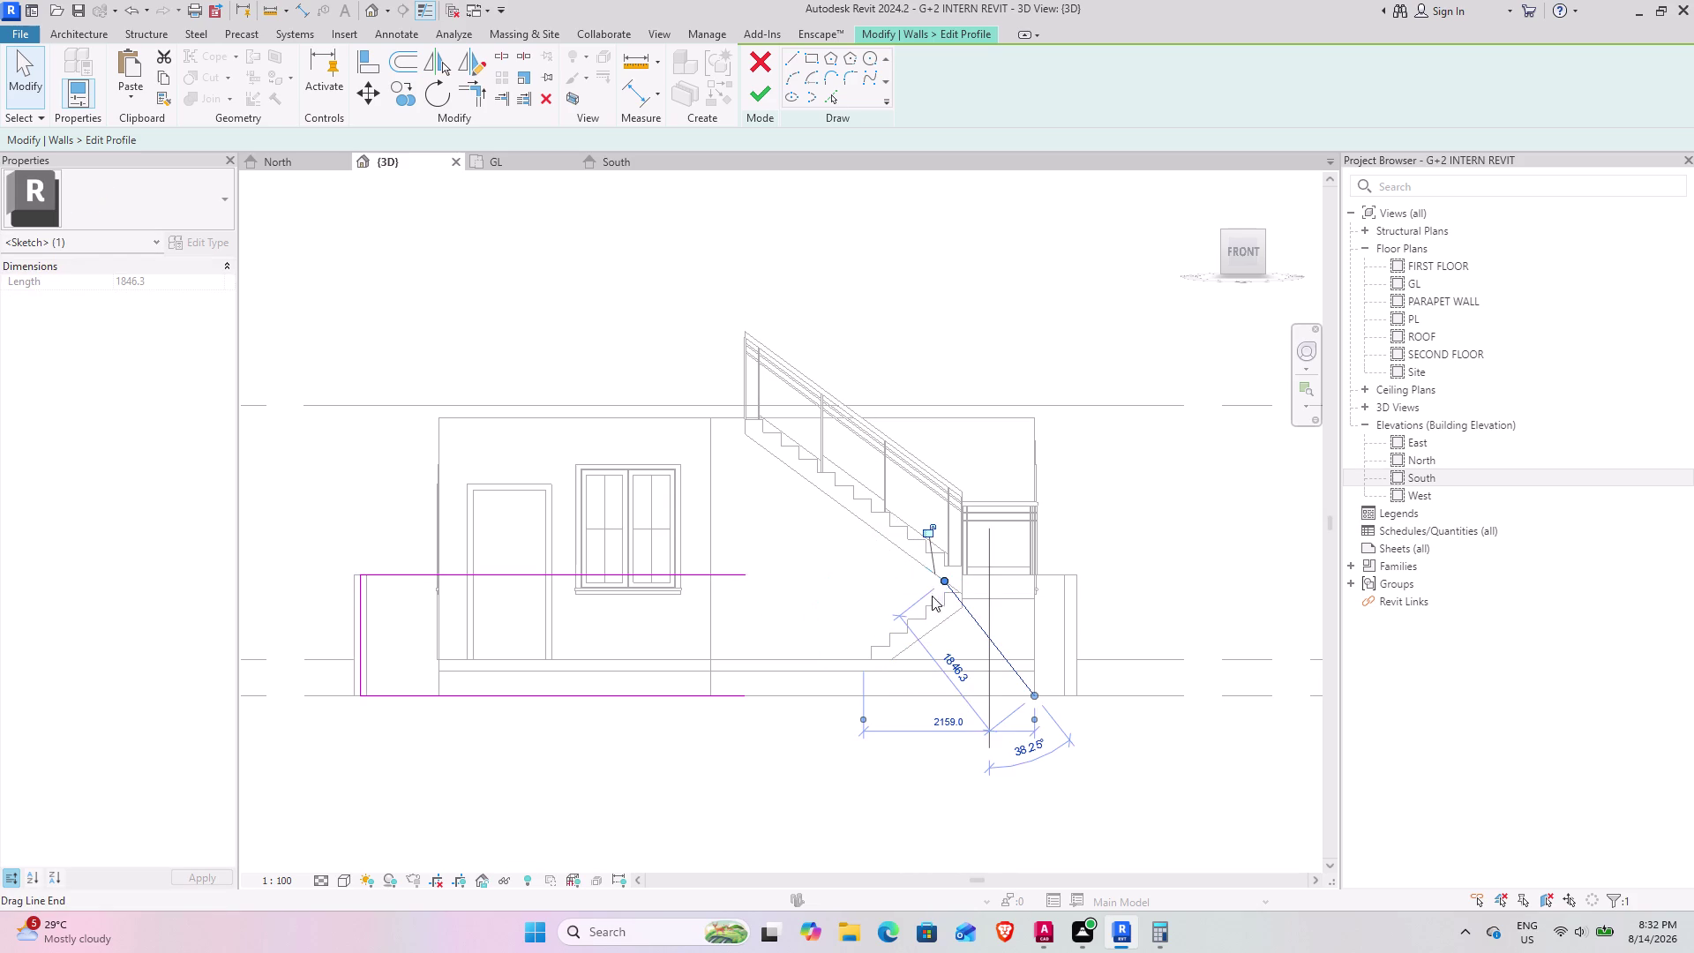
scroll(up, 3)
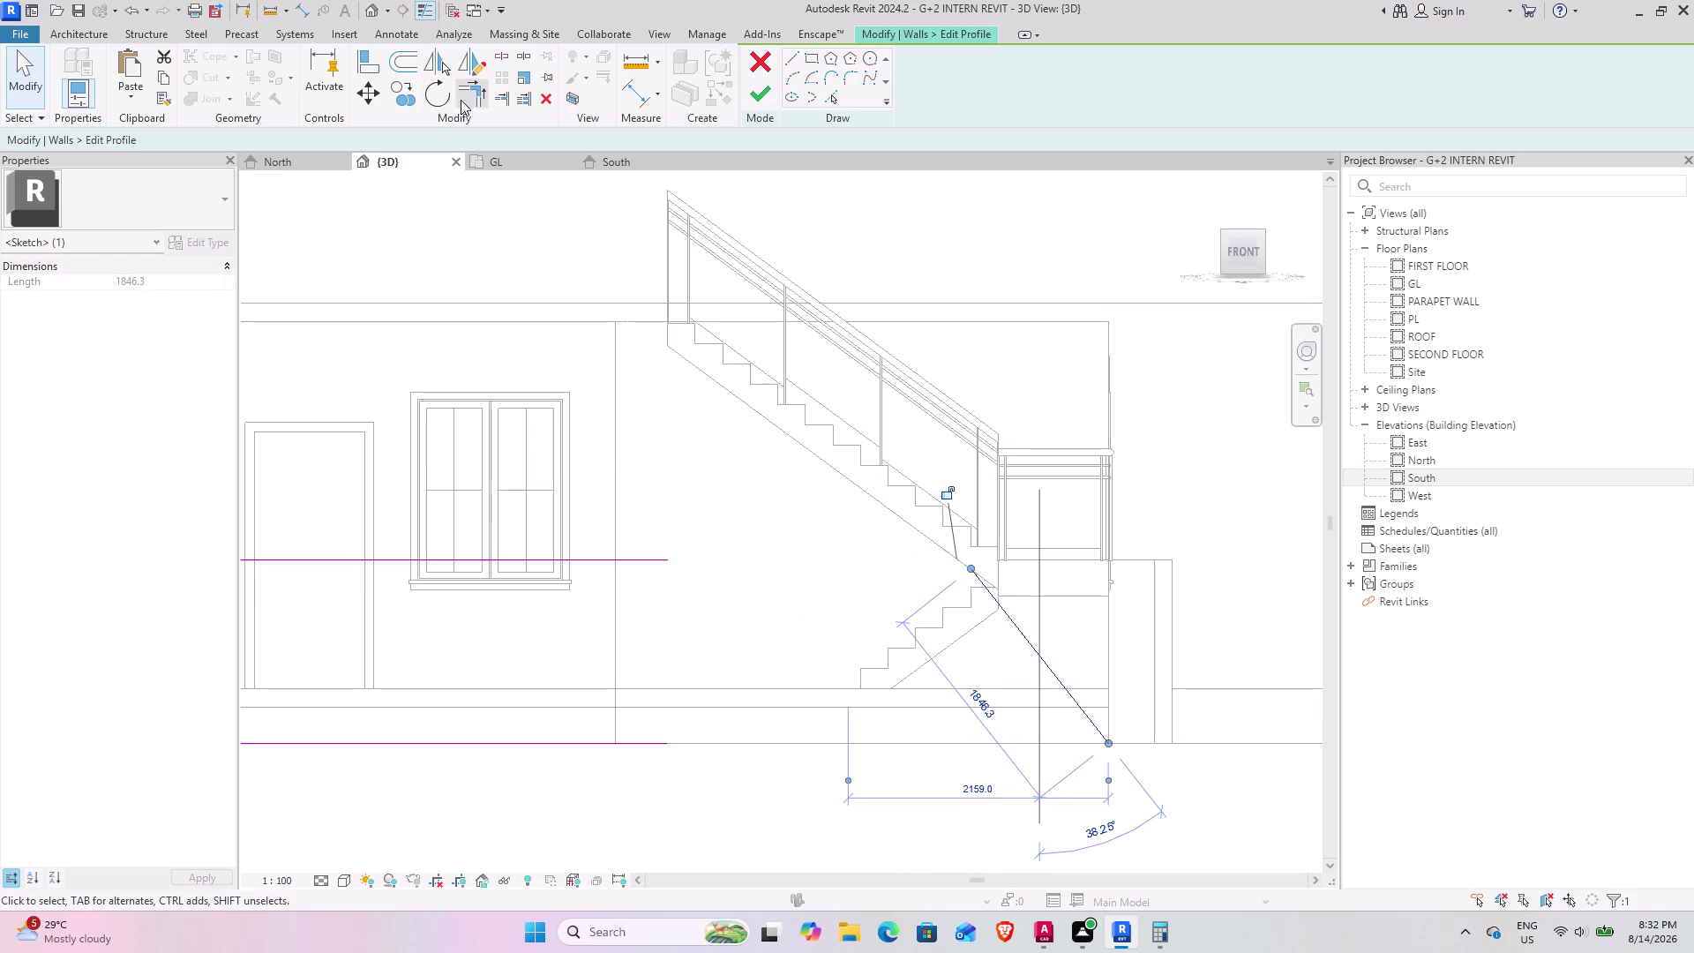
Corner-join the horizontal profile line with the sloped line and move the slope's top end.
click(471, 89)
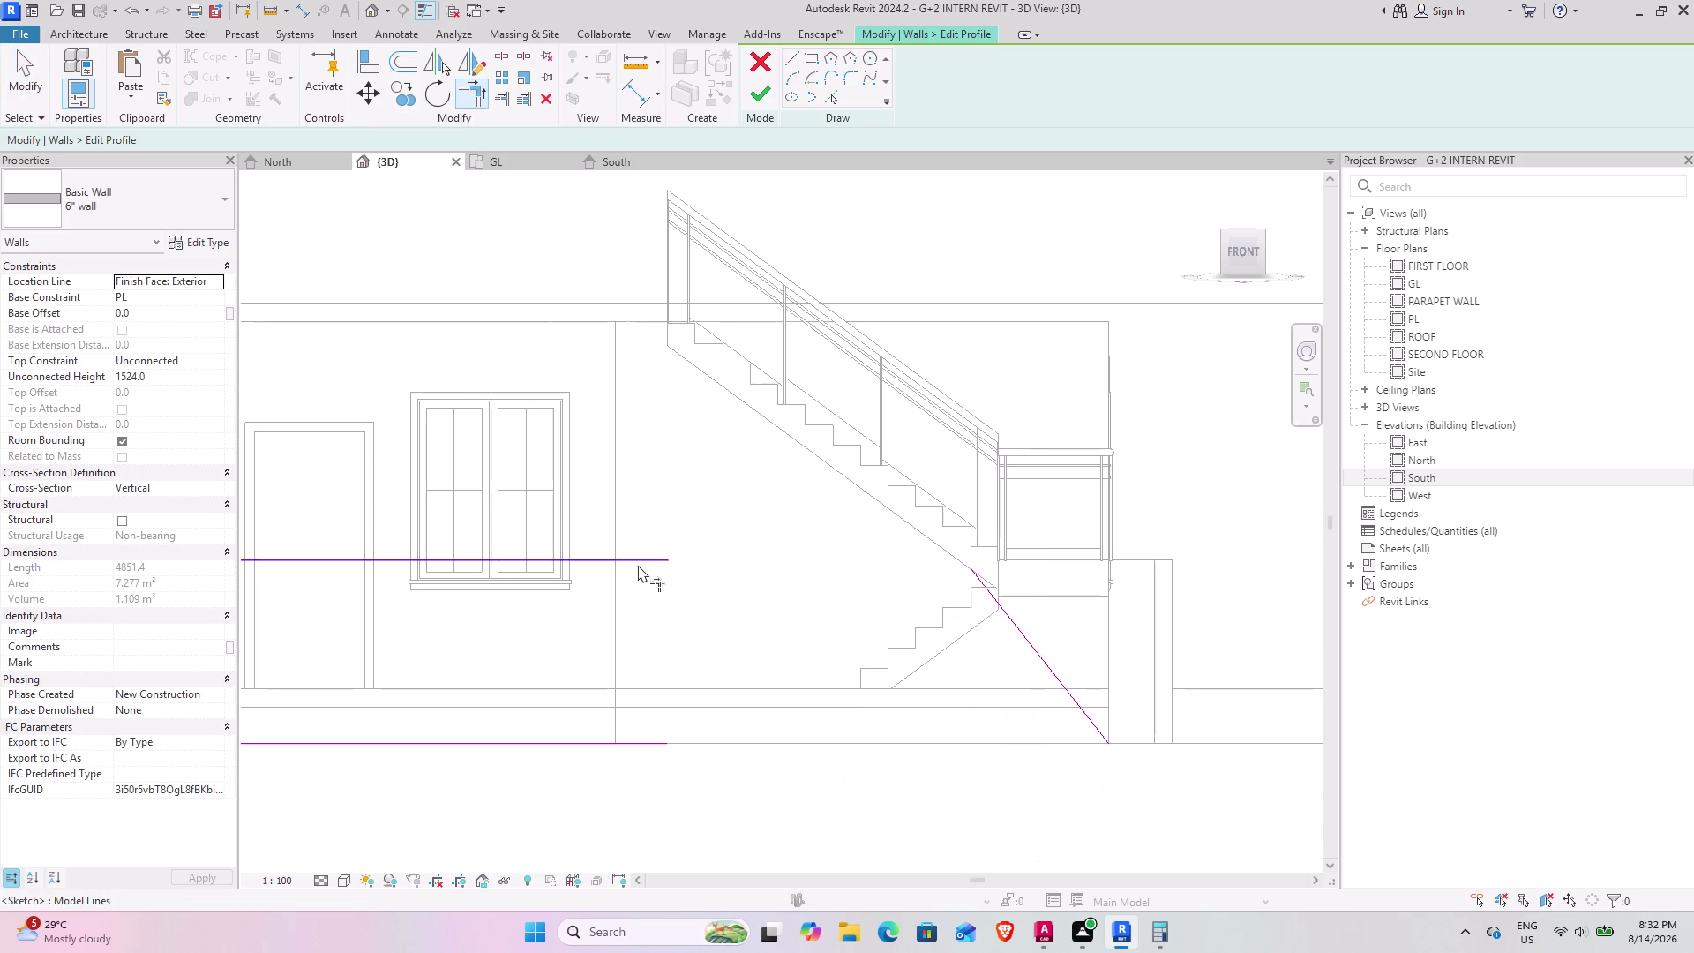
click(642, 557)
click(979, 586)
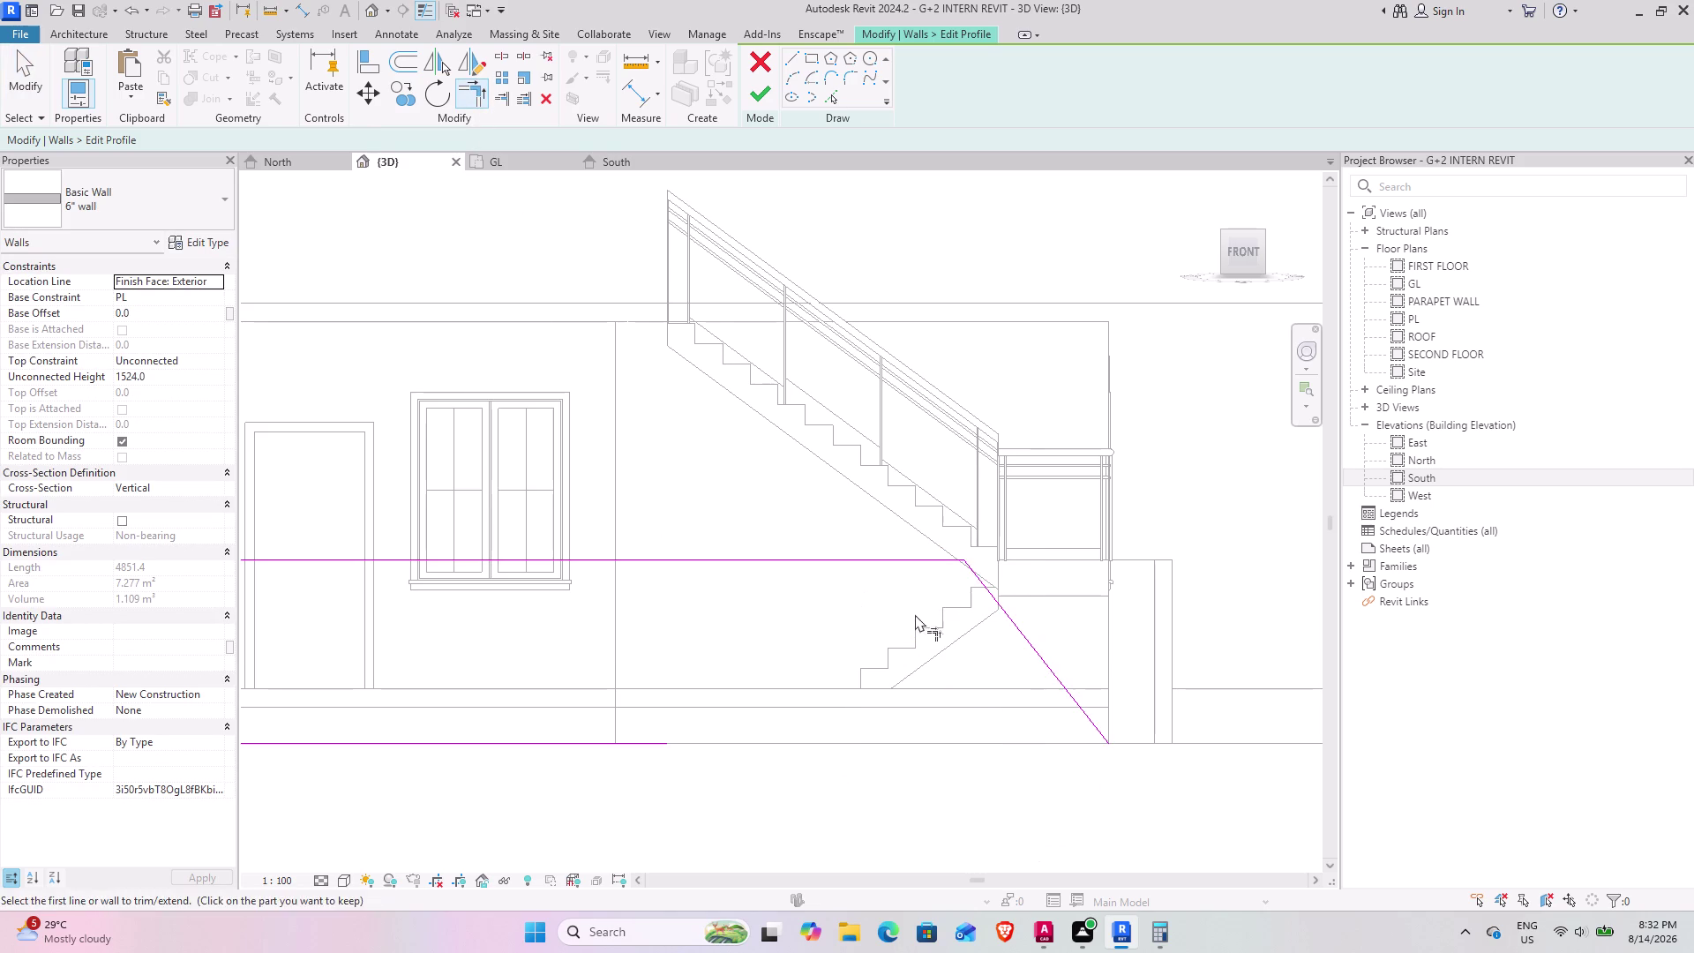
scroll(up, 3)
scroll(up, 3)
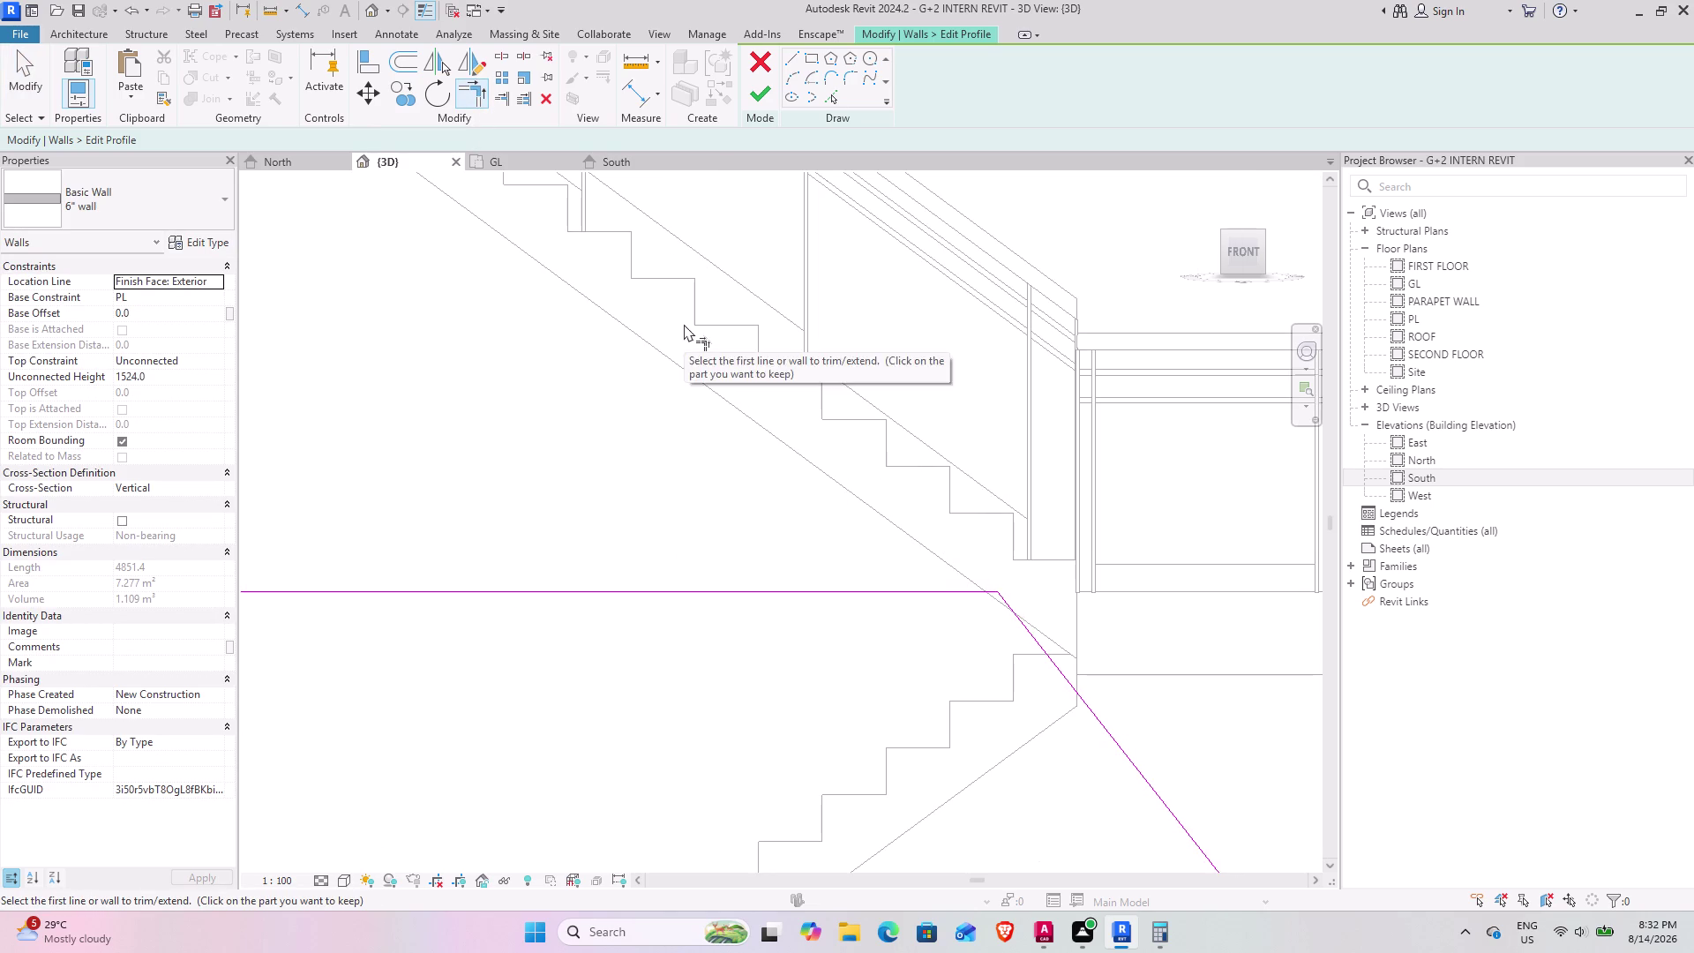
key(Escape)
click(1000, 601)
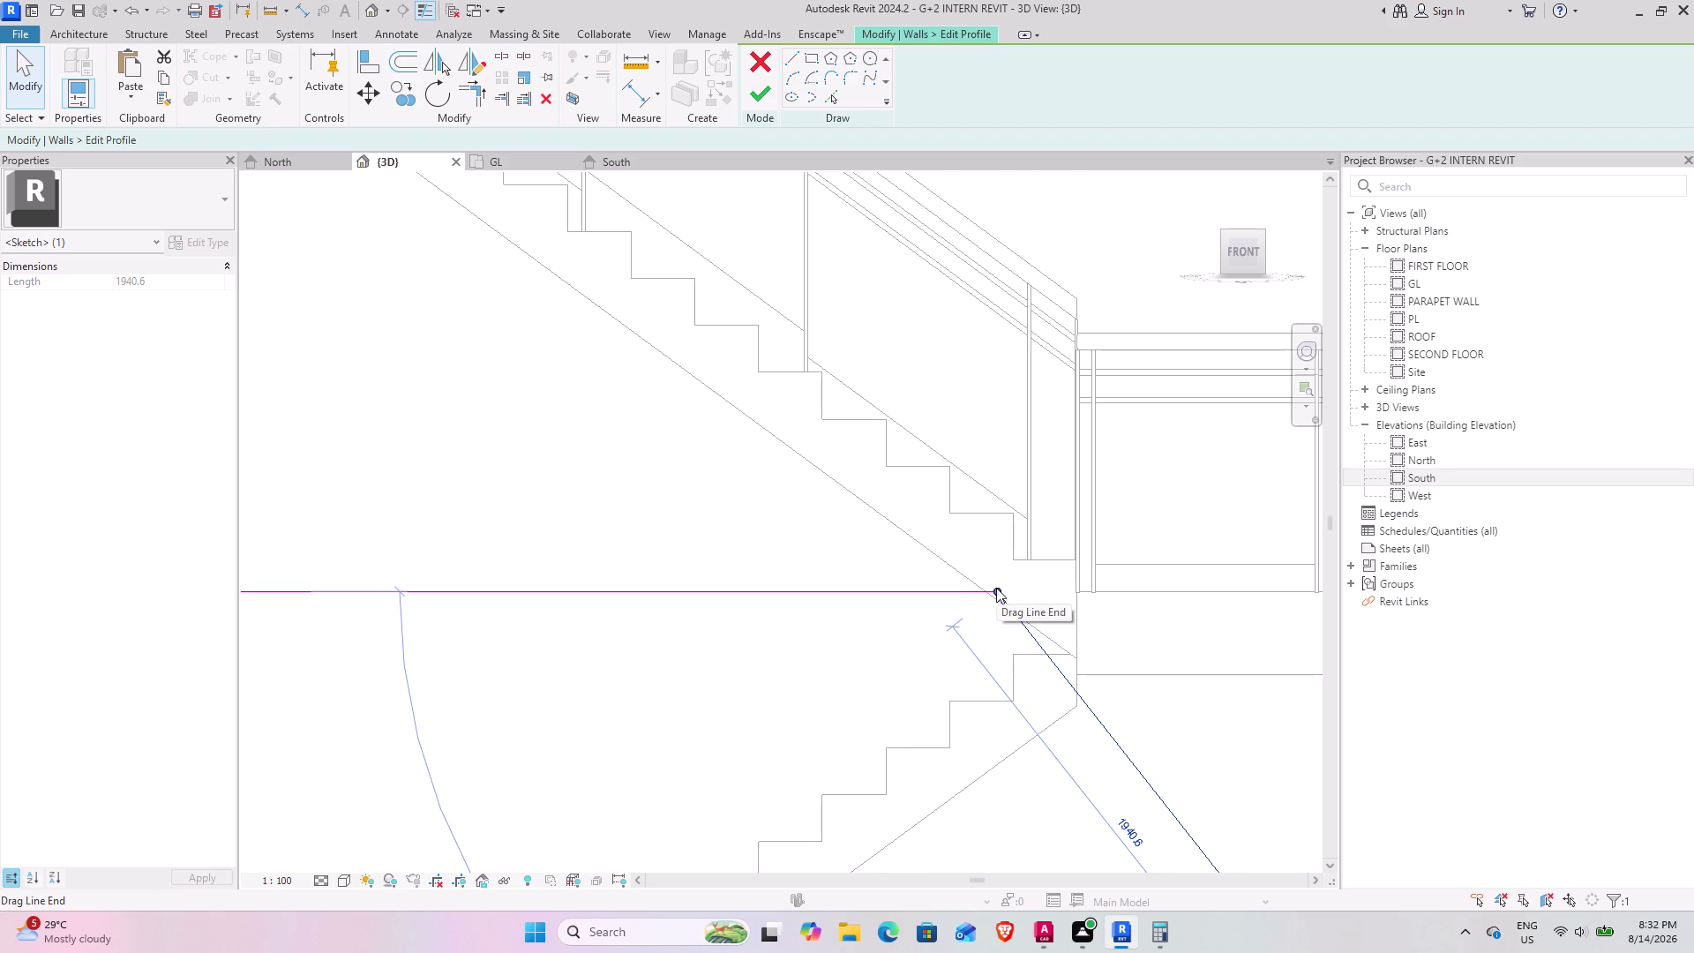
scroll(up, 3)
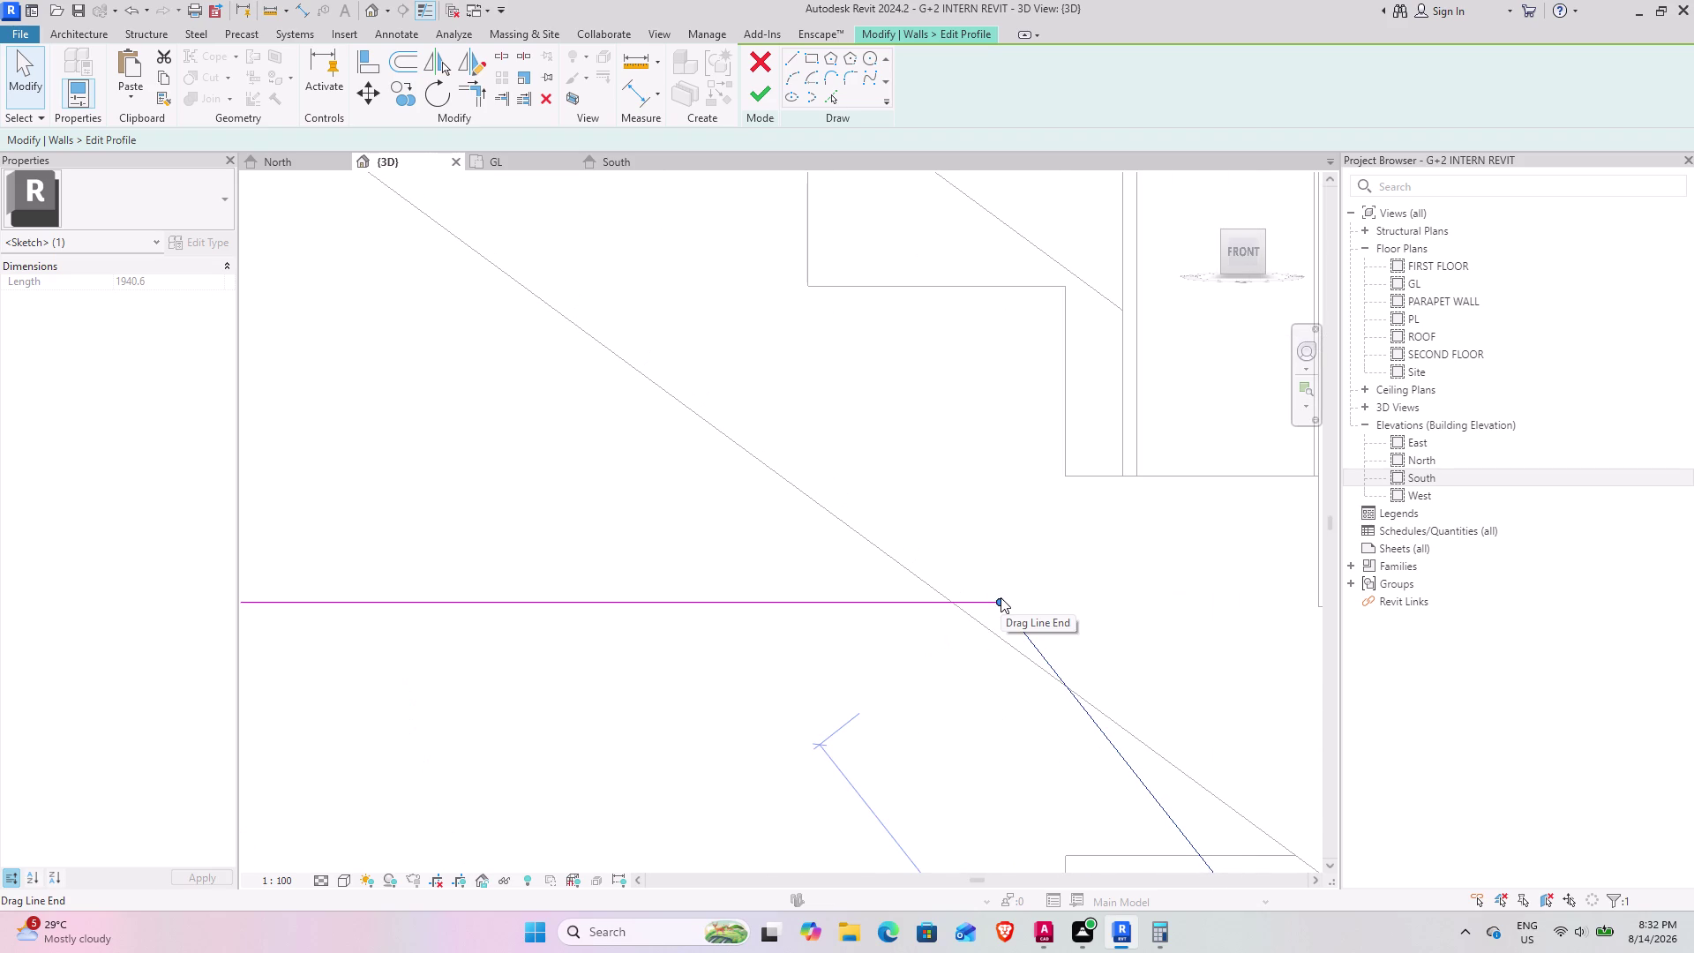
drag(1000, 600, 952, 608)
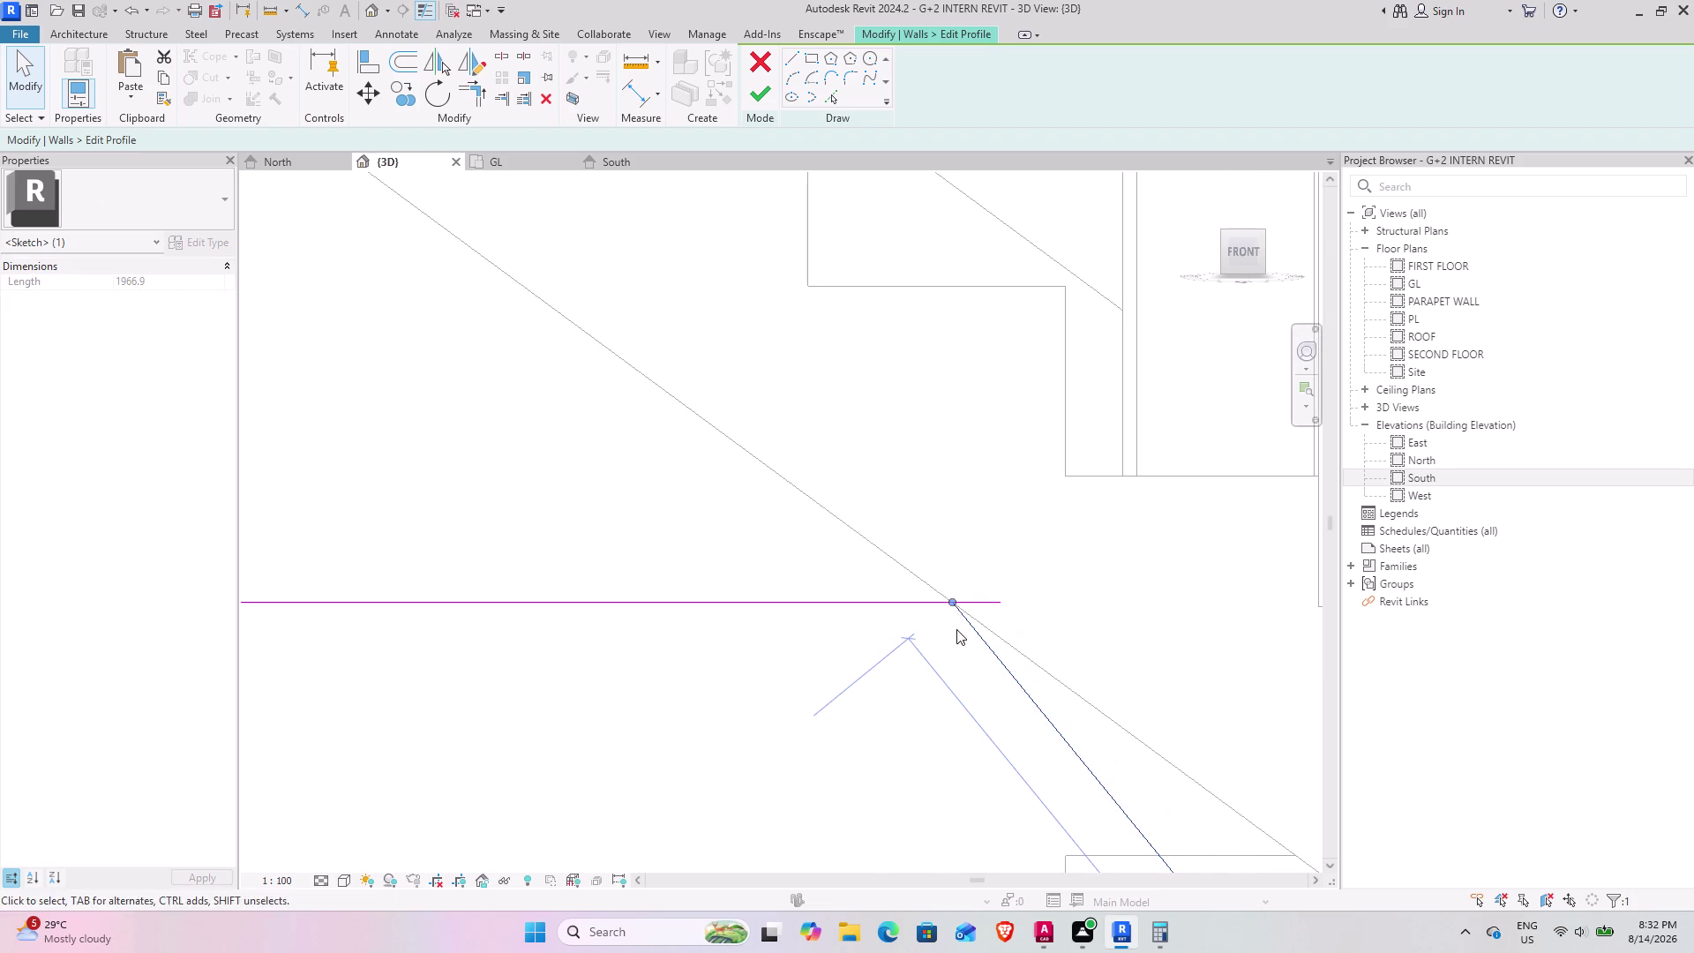
scroll(down, 3)
scroll(down, 3)
Shorten the sloped profile line so it ends at the landing corner.
middle_drag(1144, 696, 839, 455)
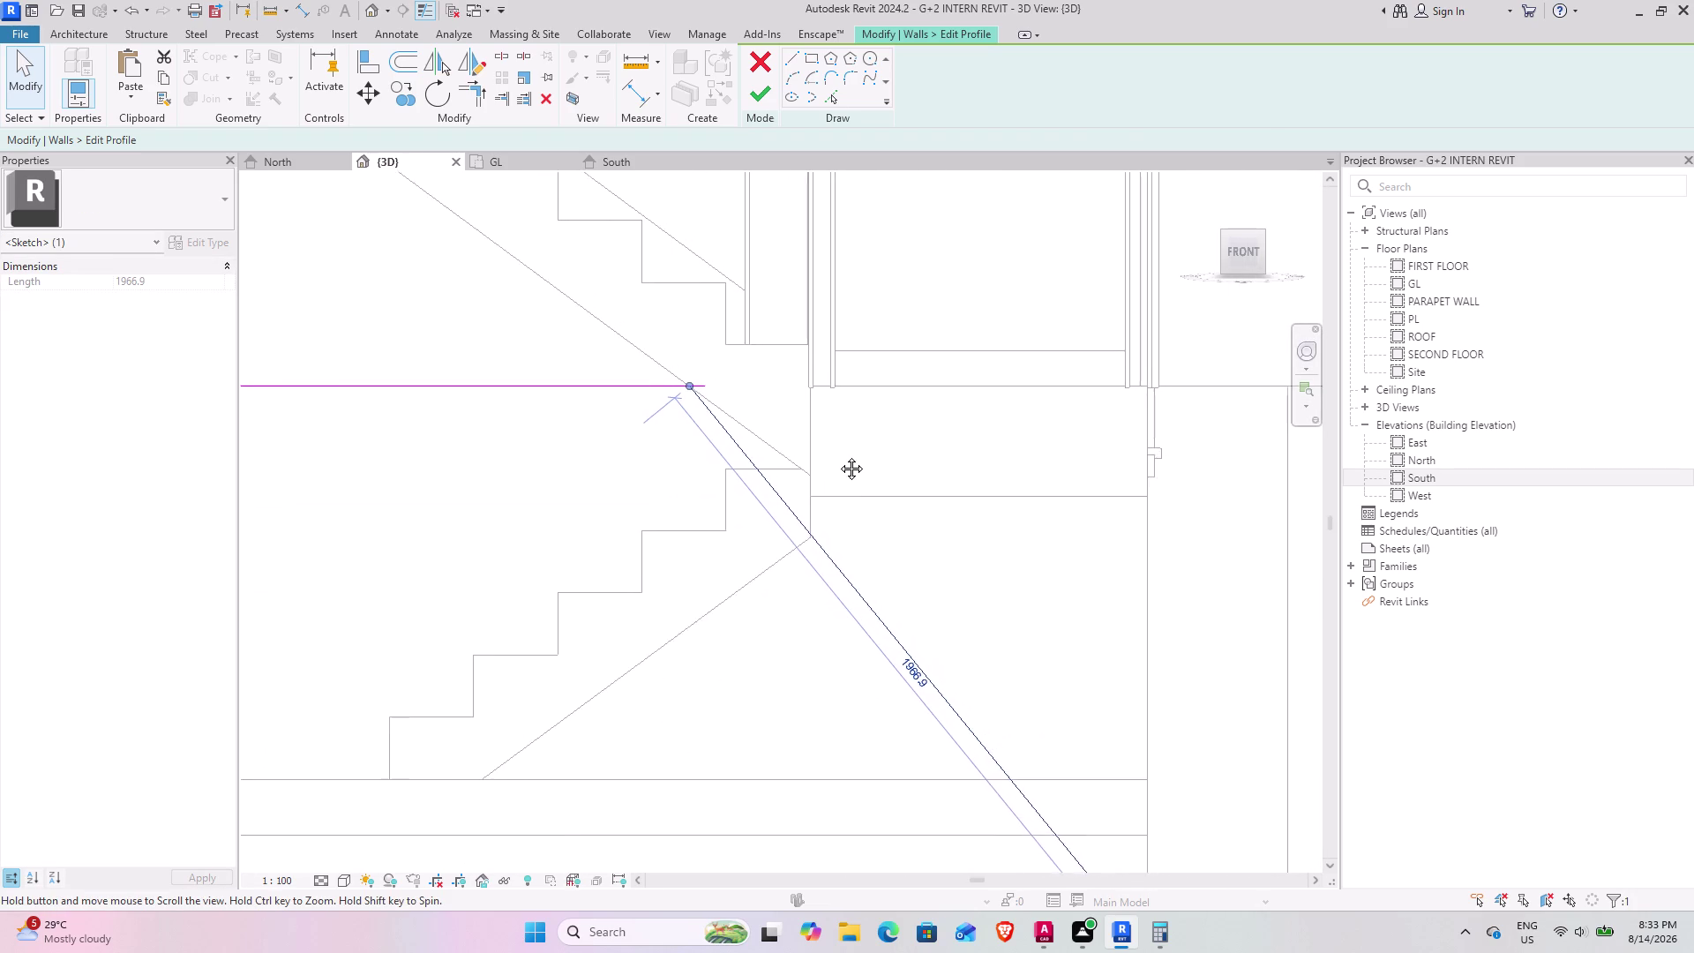
middle_drag(839, 454, 834, 492)
scroll(down, 3)
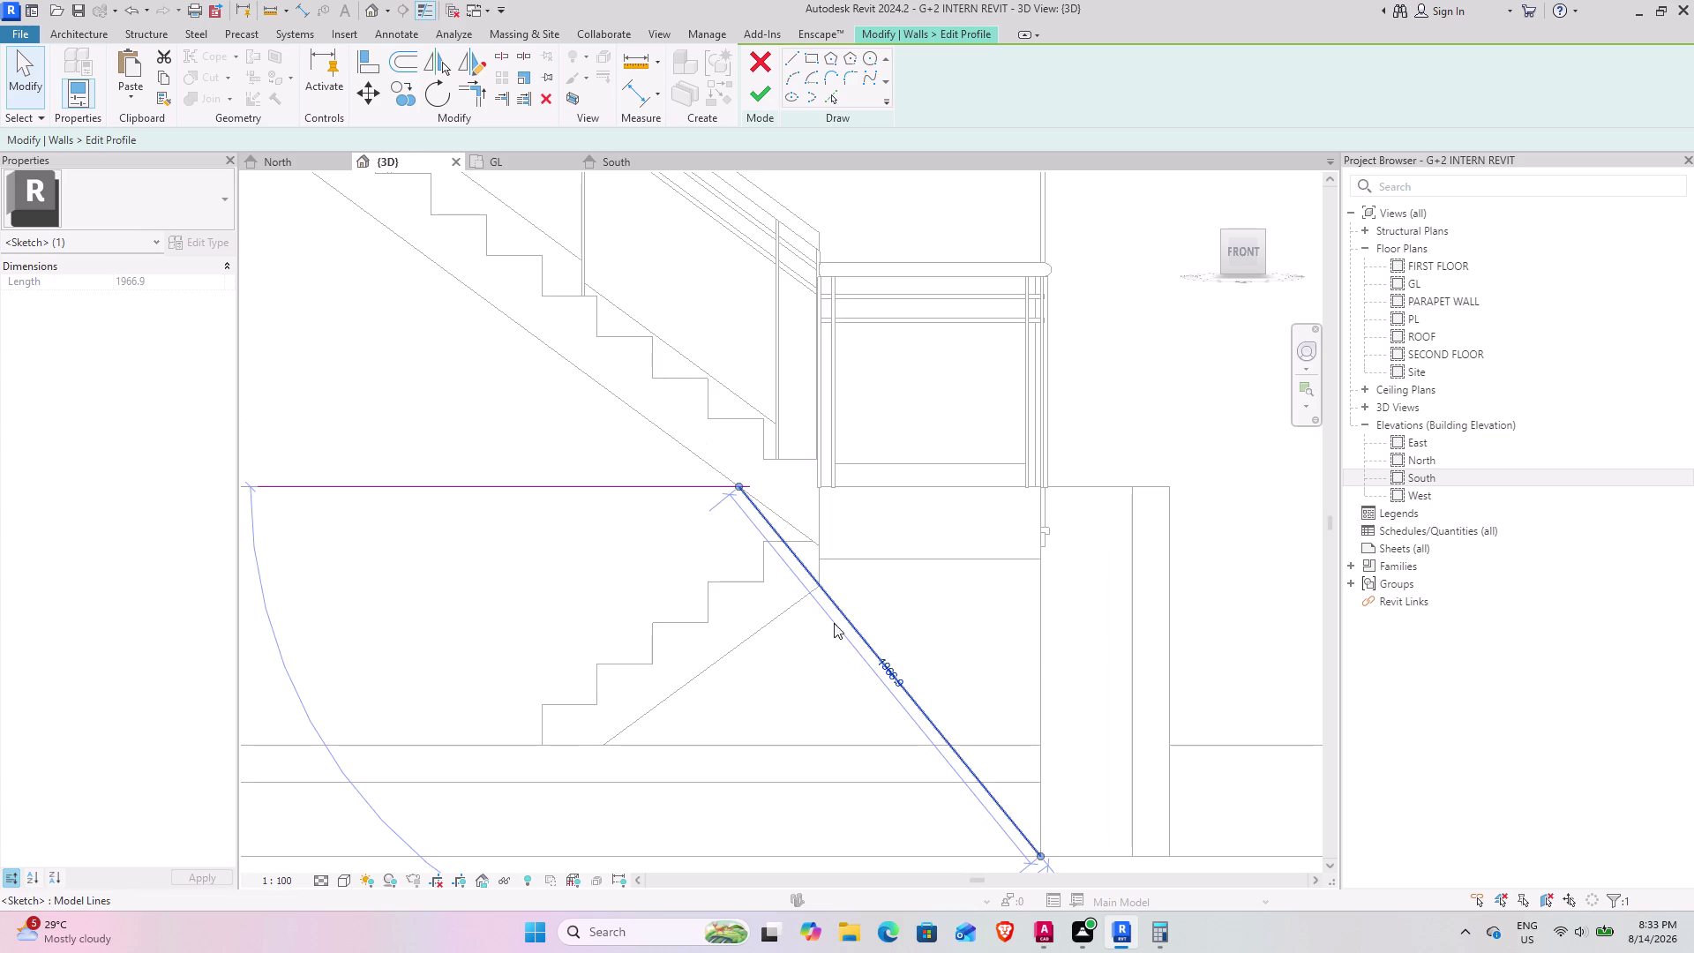
scroll(up, 3)
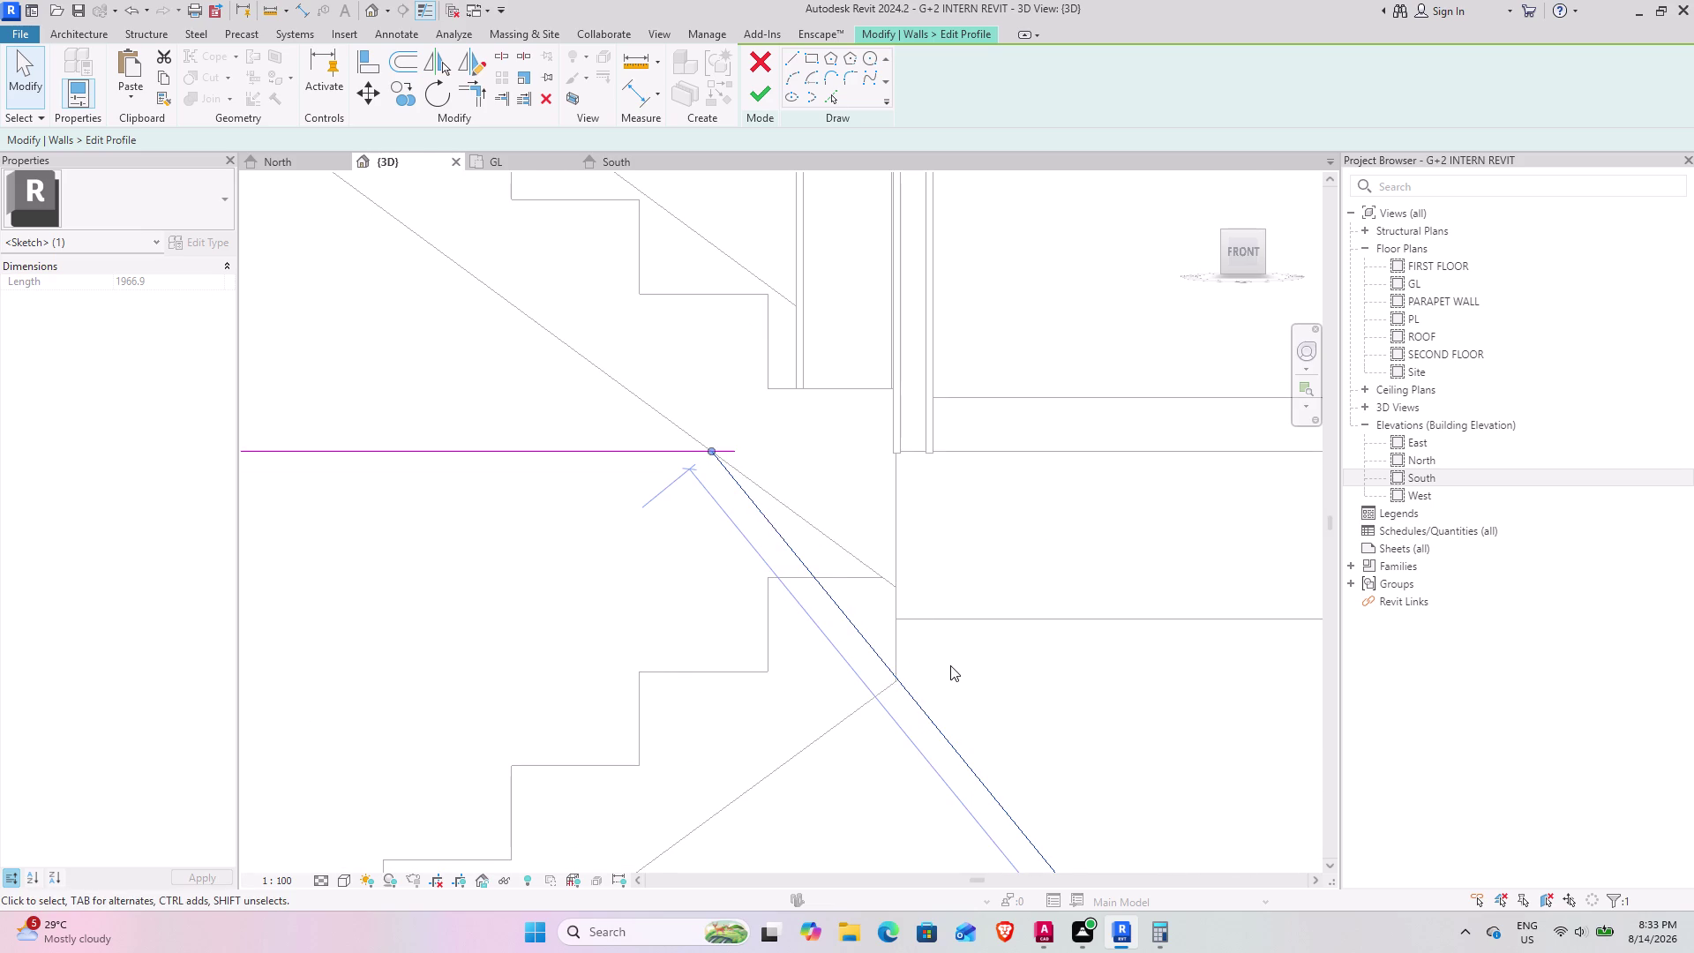
scroll(down, 3)
middle_drag(965, 665, 847, 383)
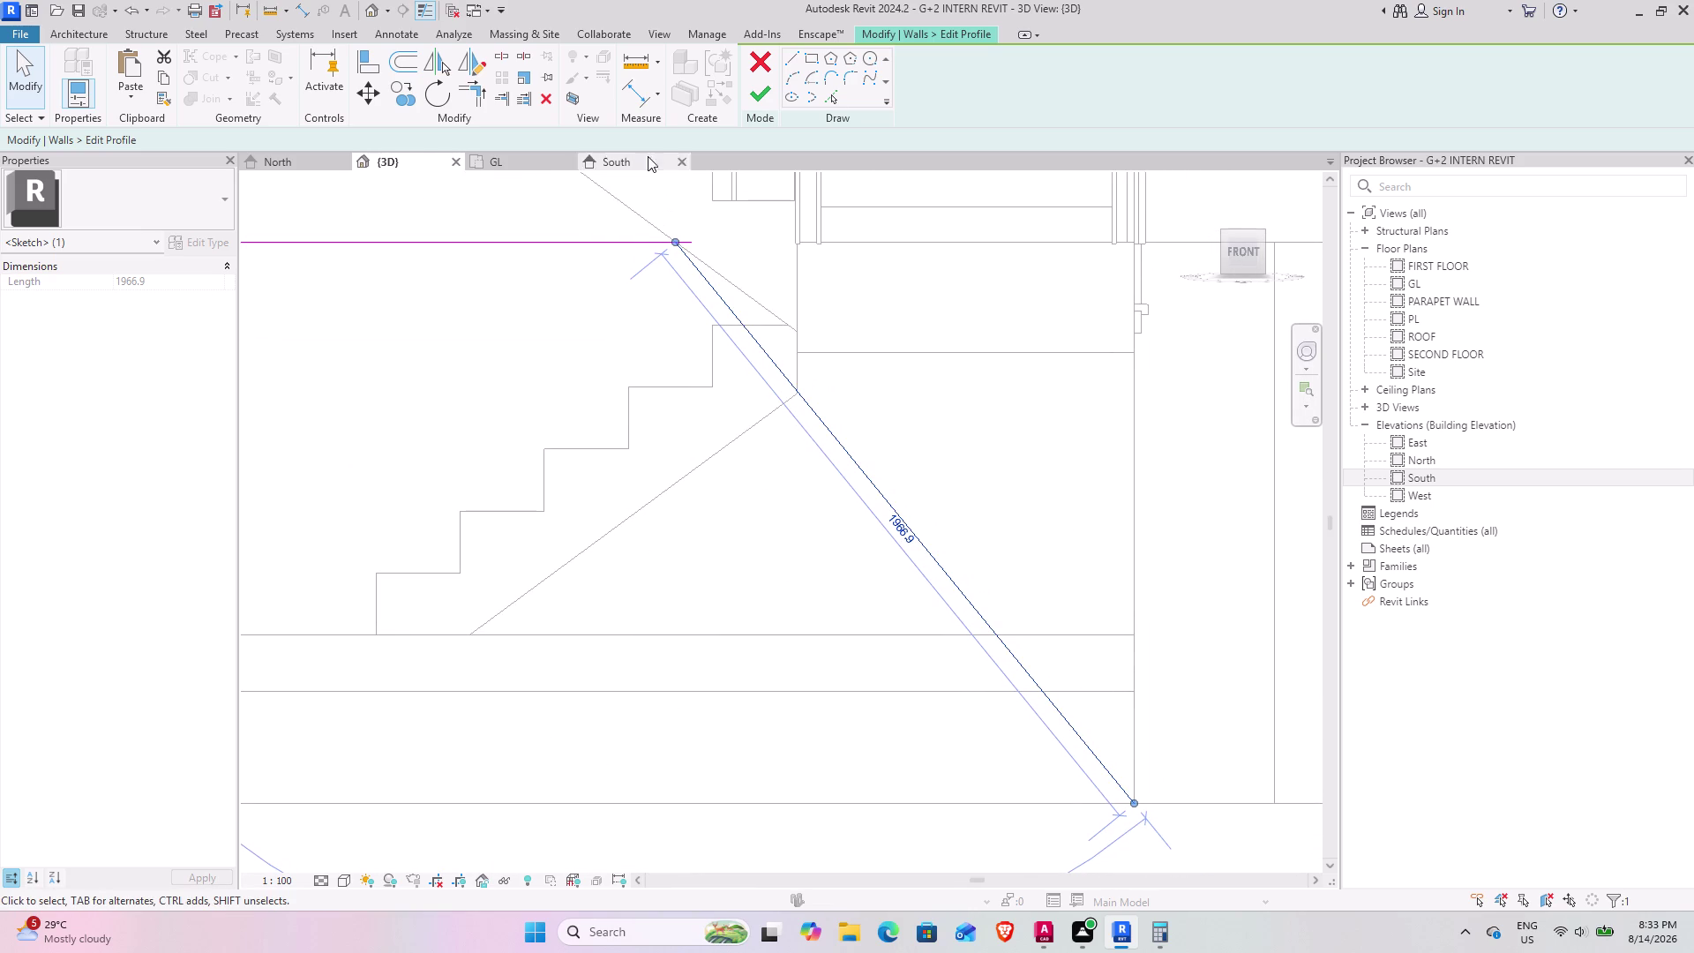
drag(1132, 804, 786, 333)
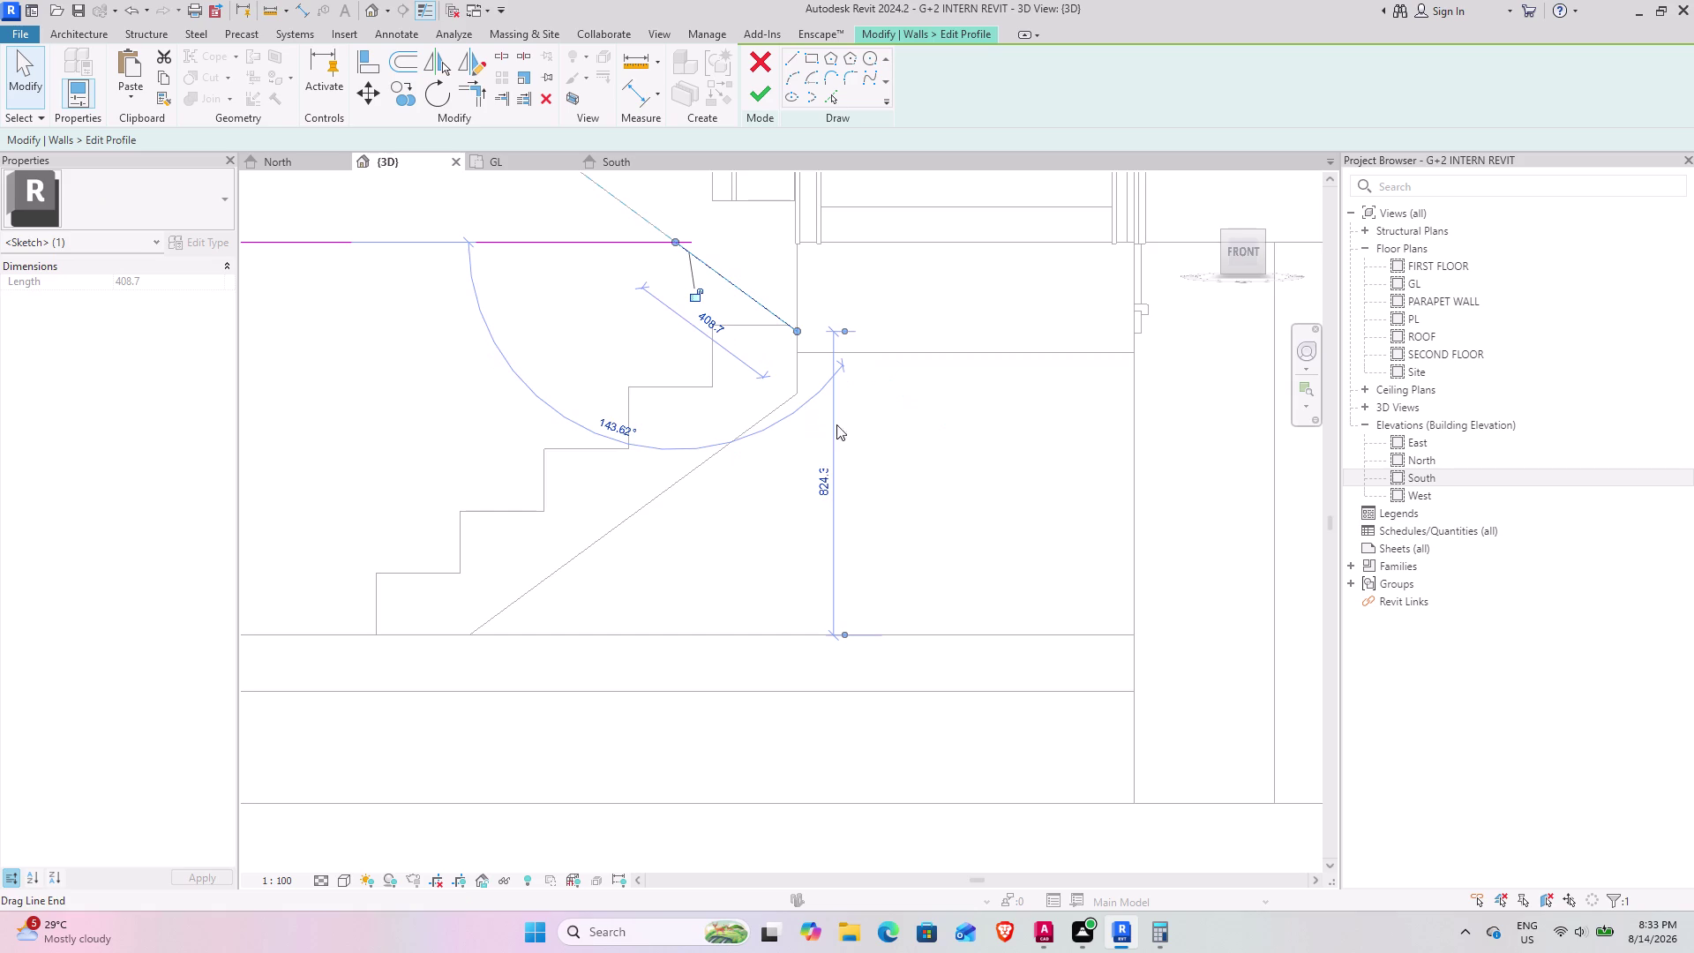
scroll(up, 3)
click(799, 61)
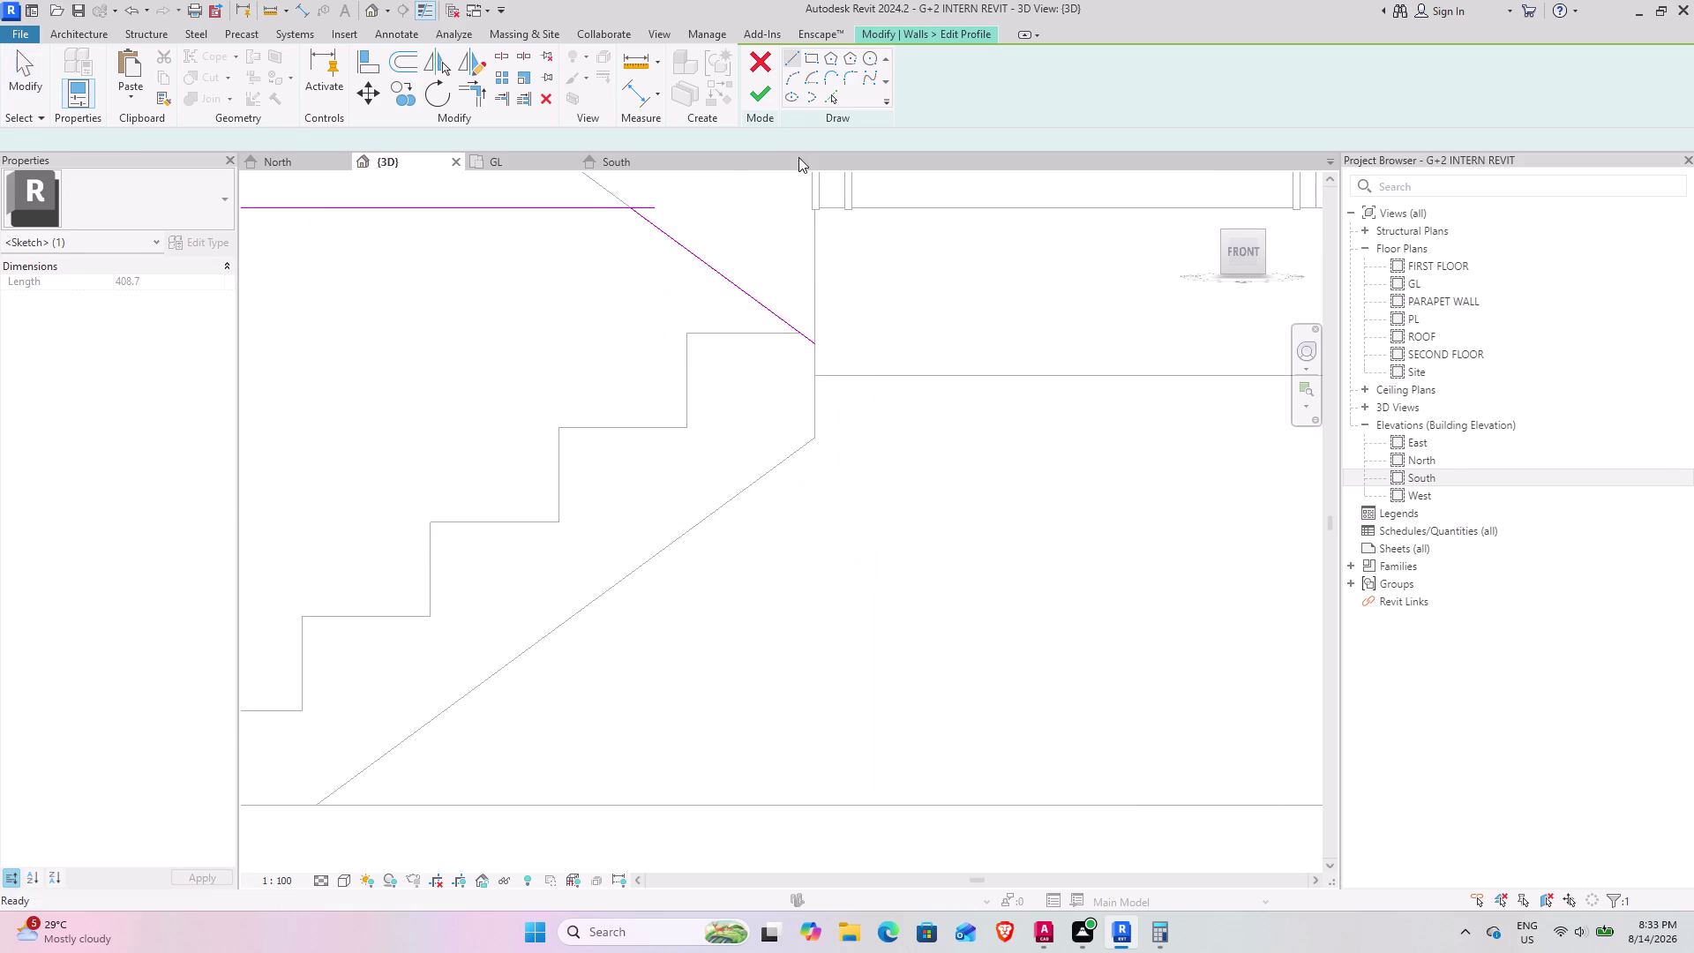
key(Escape)
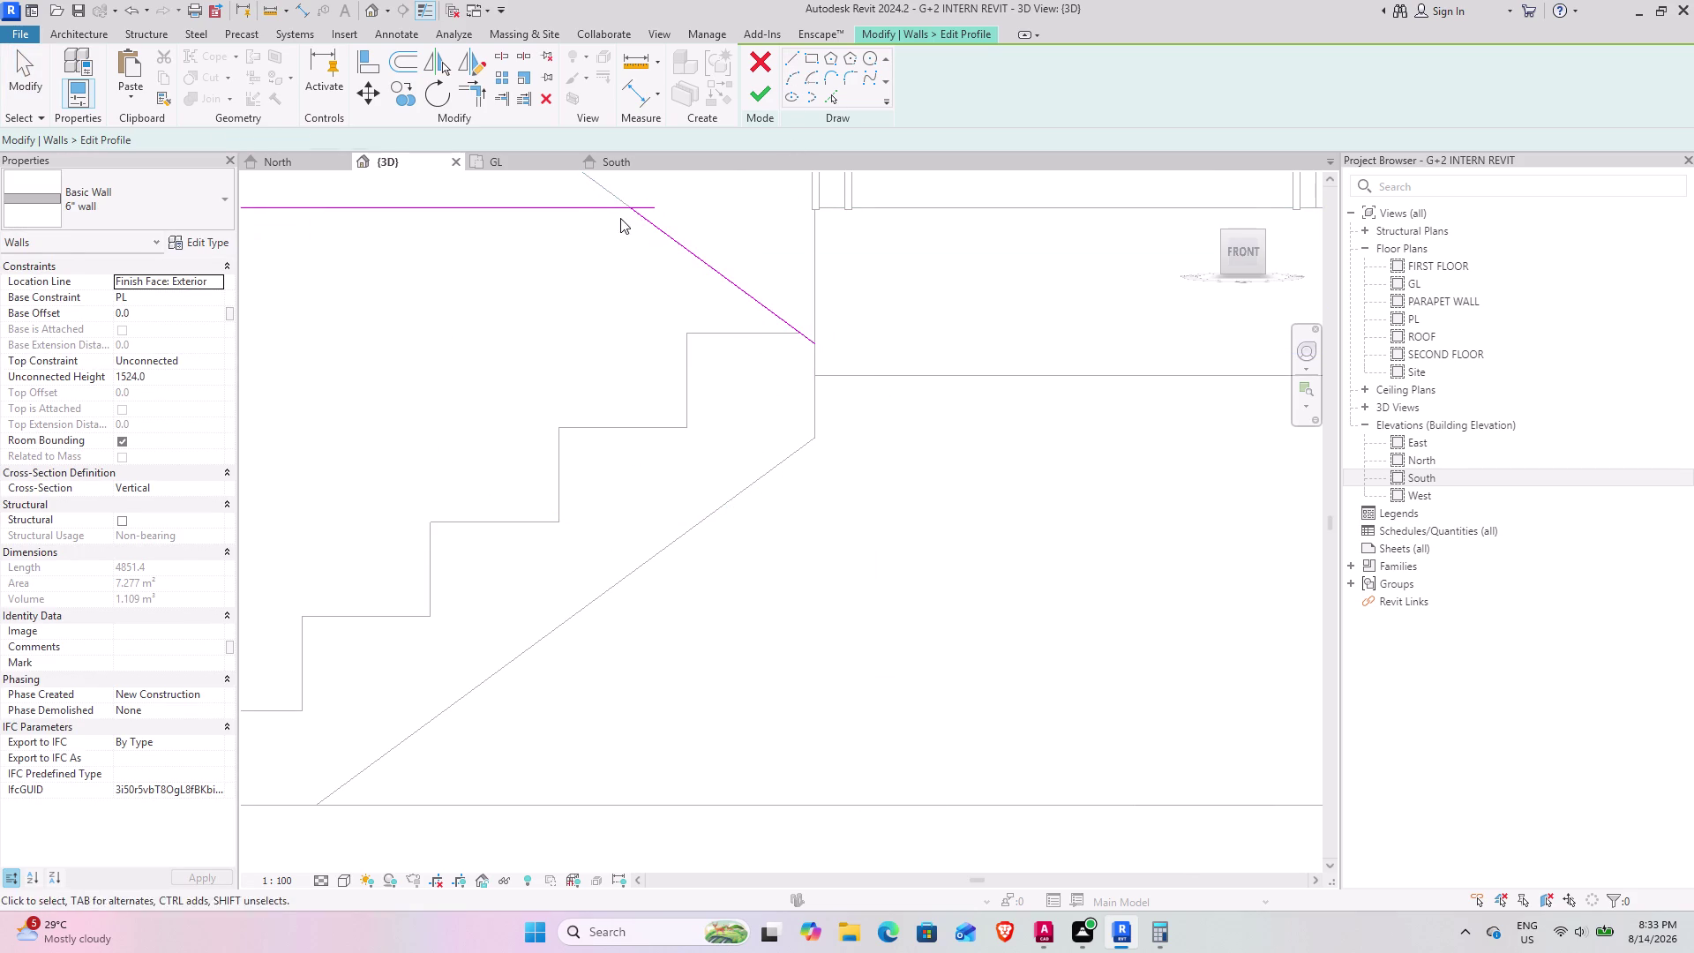
Re-trim the horizontal line to the slope and draw a short vertical edge from its end.
click(472, 90)
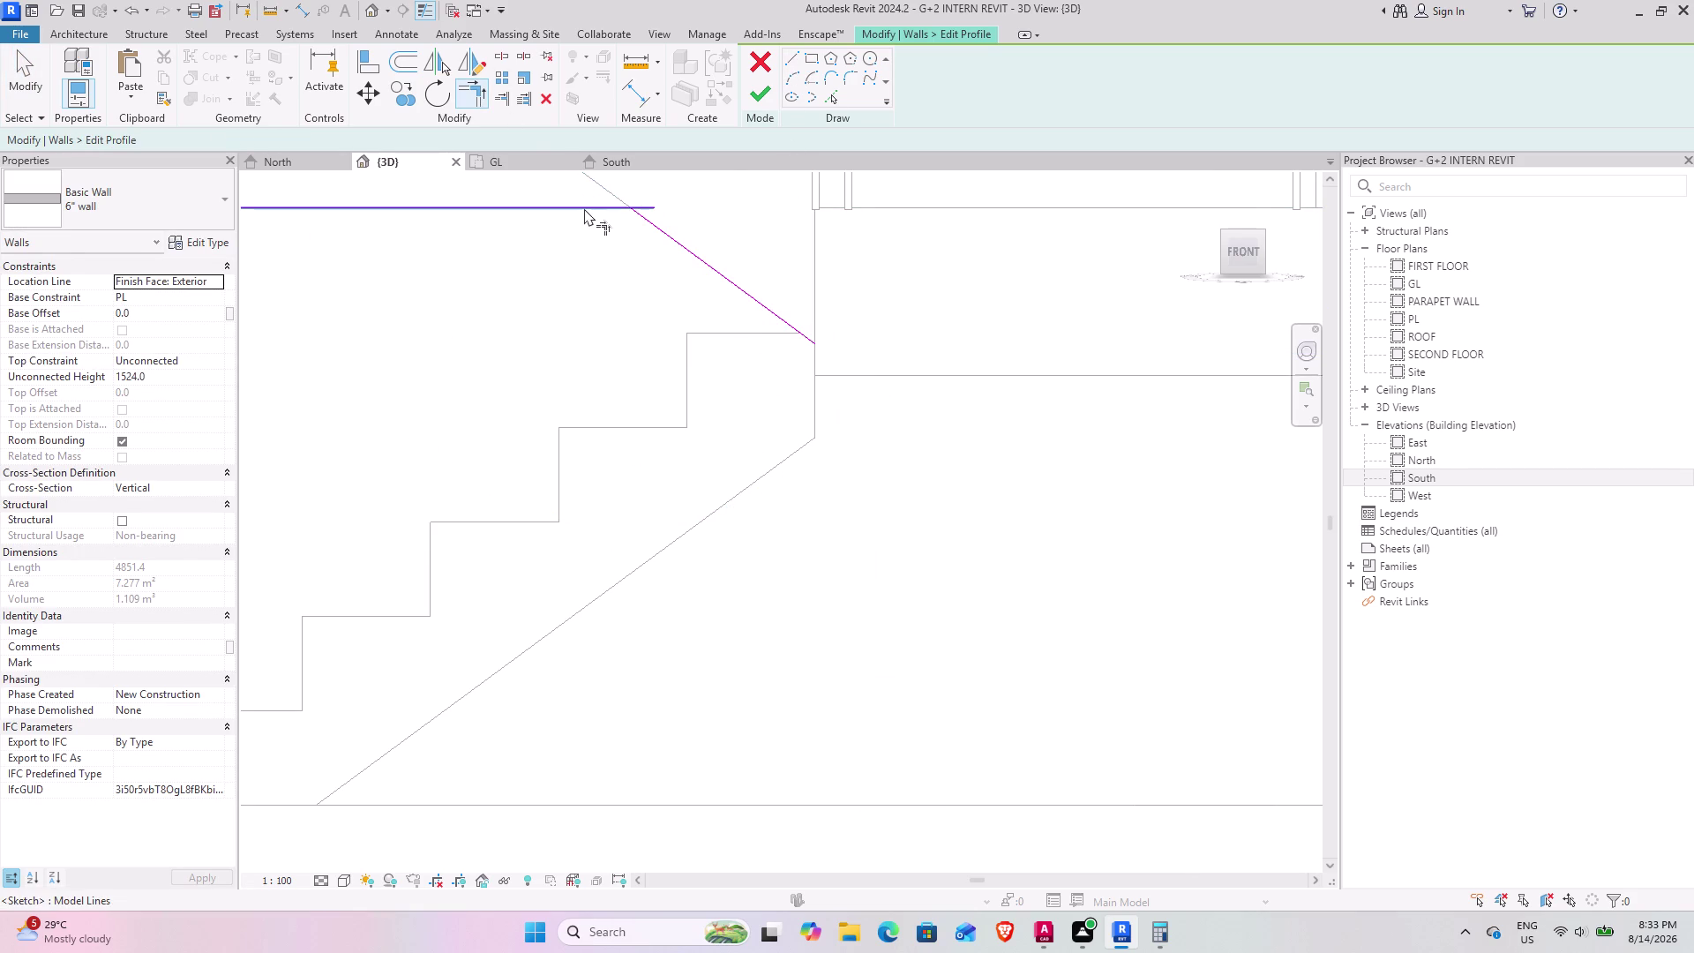
click(584, 209)
click(681, 243)
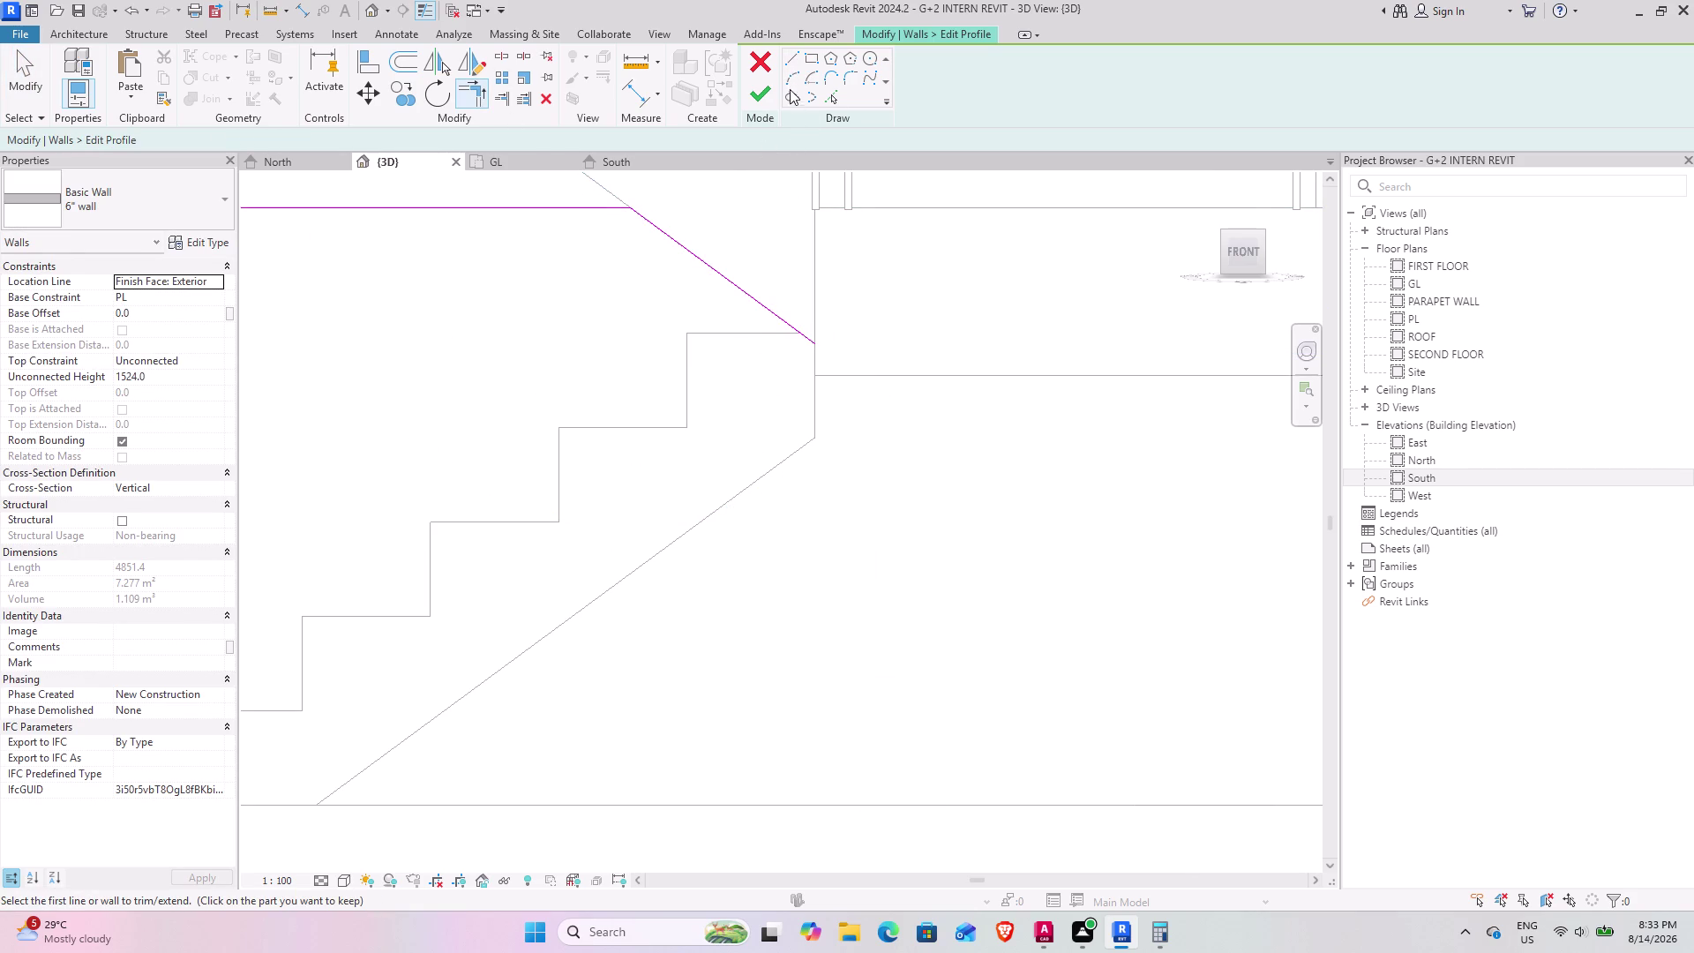
click(791, 63)
click(816, 349)
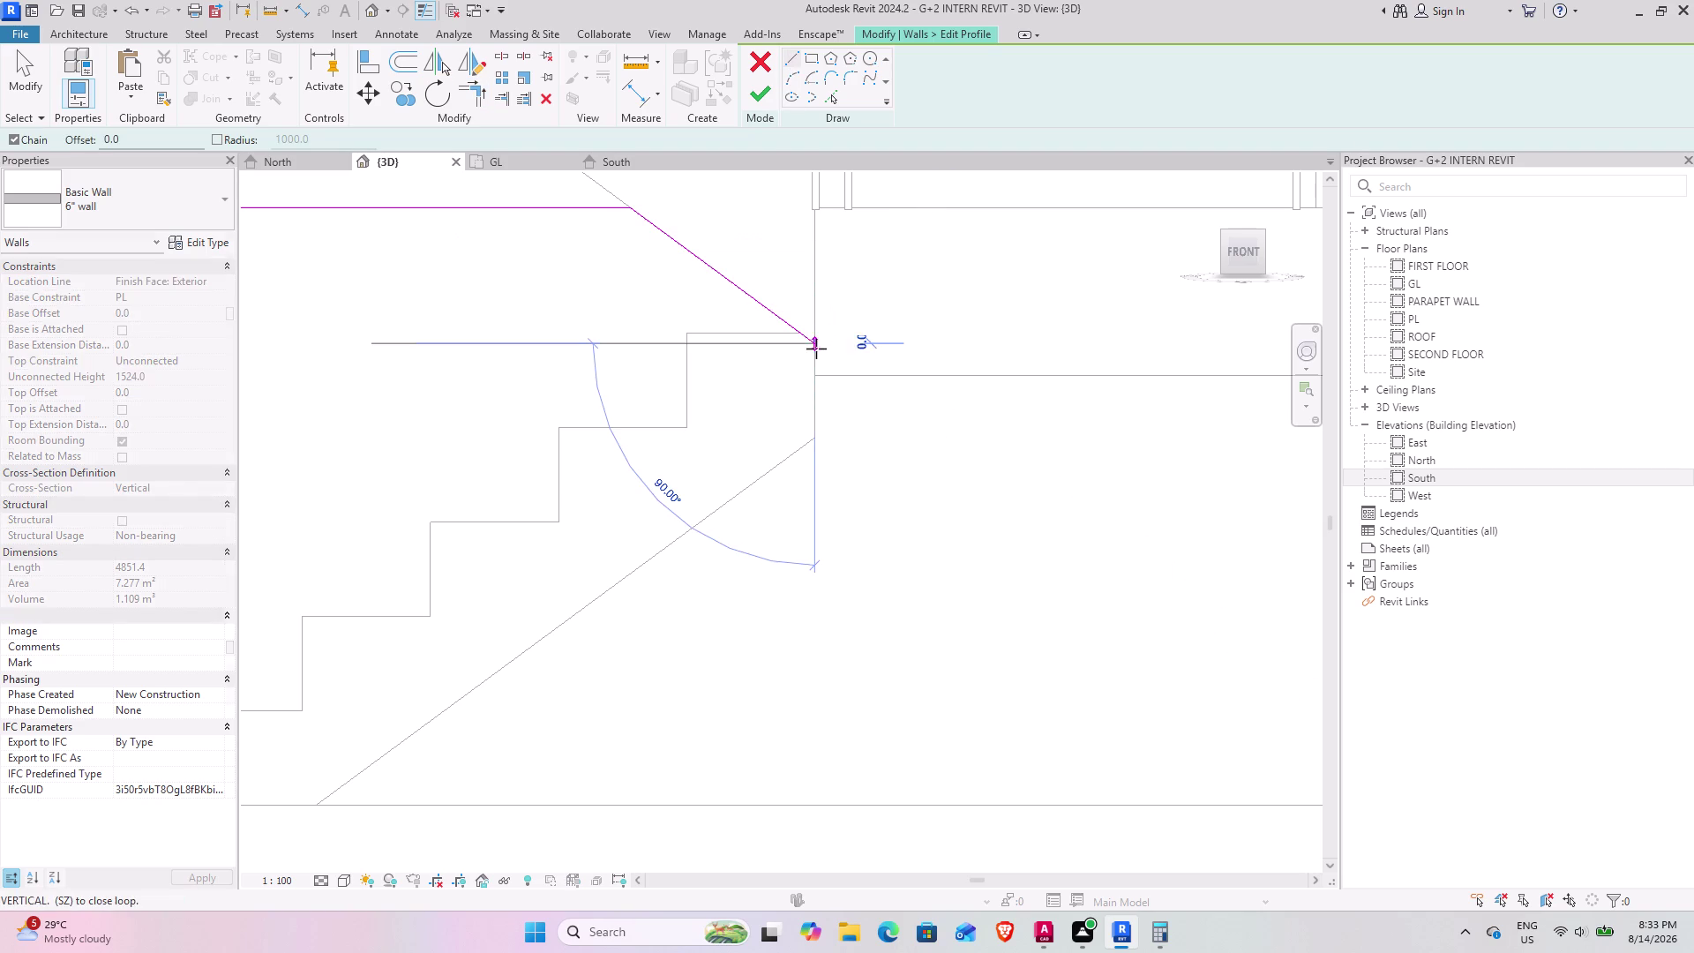
click(816, 374)
Draw the remaining horizontal, vertical and base profile edges, then finish the profile edit.
scroll(down, 3)
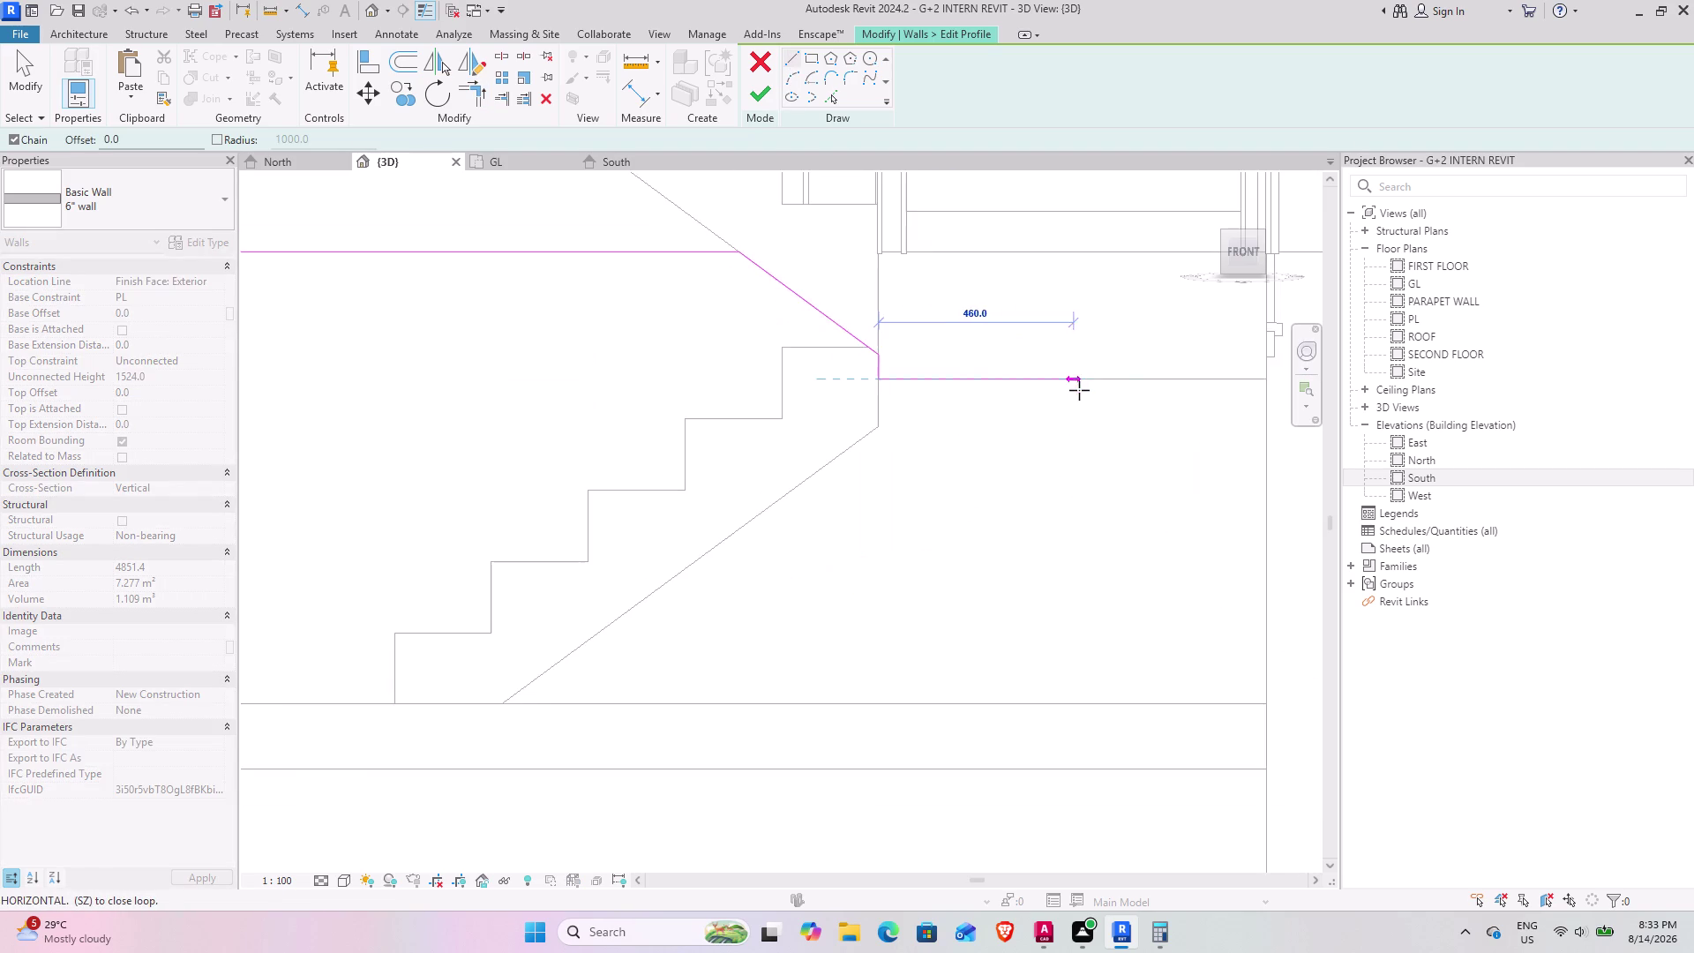
middle_drag(1075, 386, 747, 375)
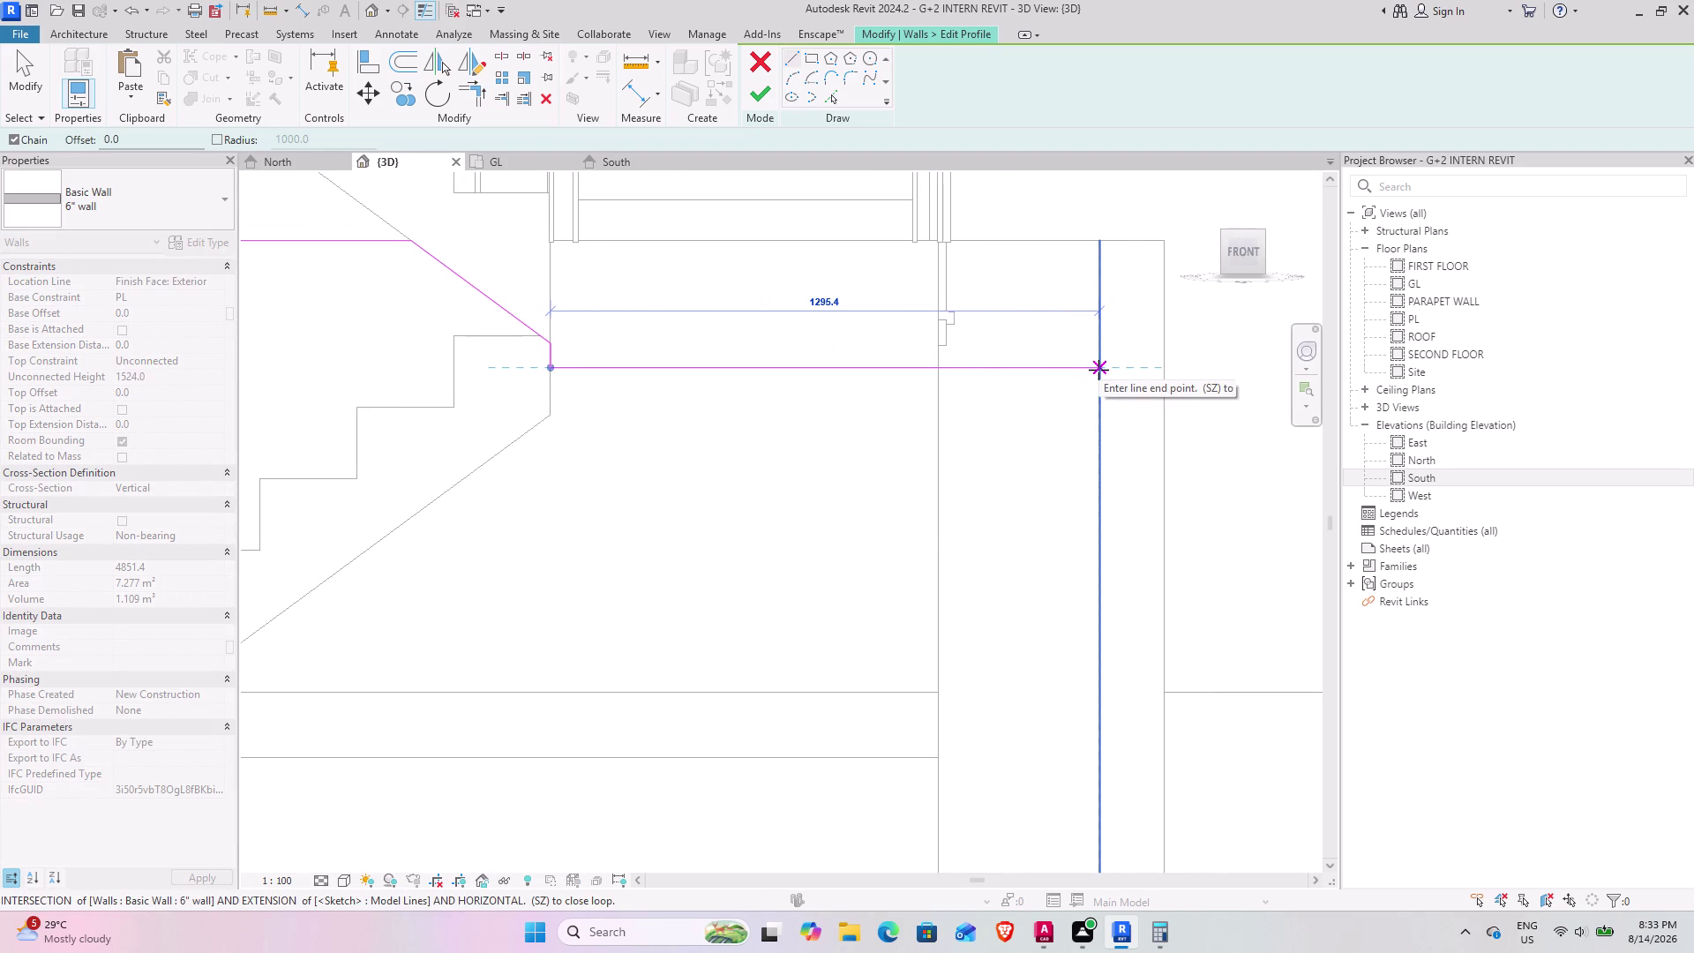
click(1099, 370)
scroll(down, 3)
middle_drag(1047, 576, 1092, 463)
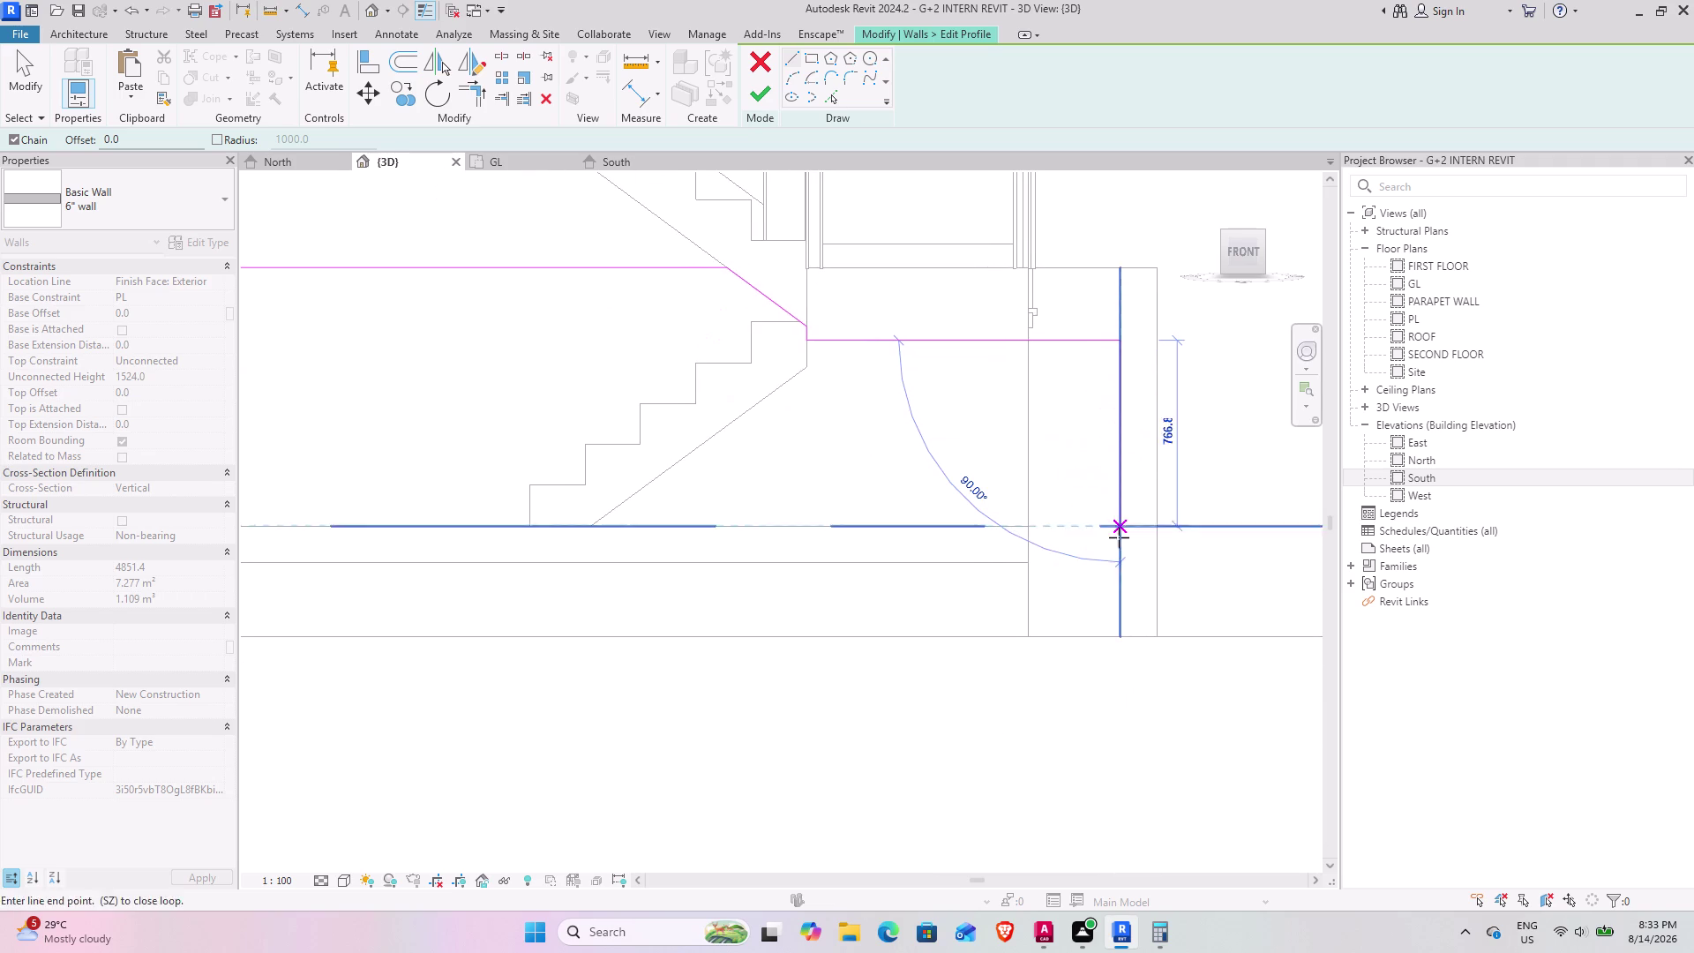
click(1117, 642)
scroll(down, 3)
middle_drag(792, 658, 1240, 657)
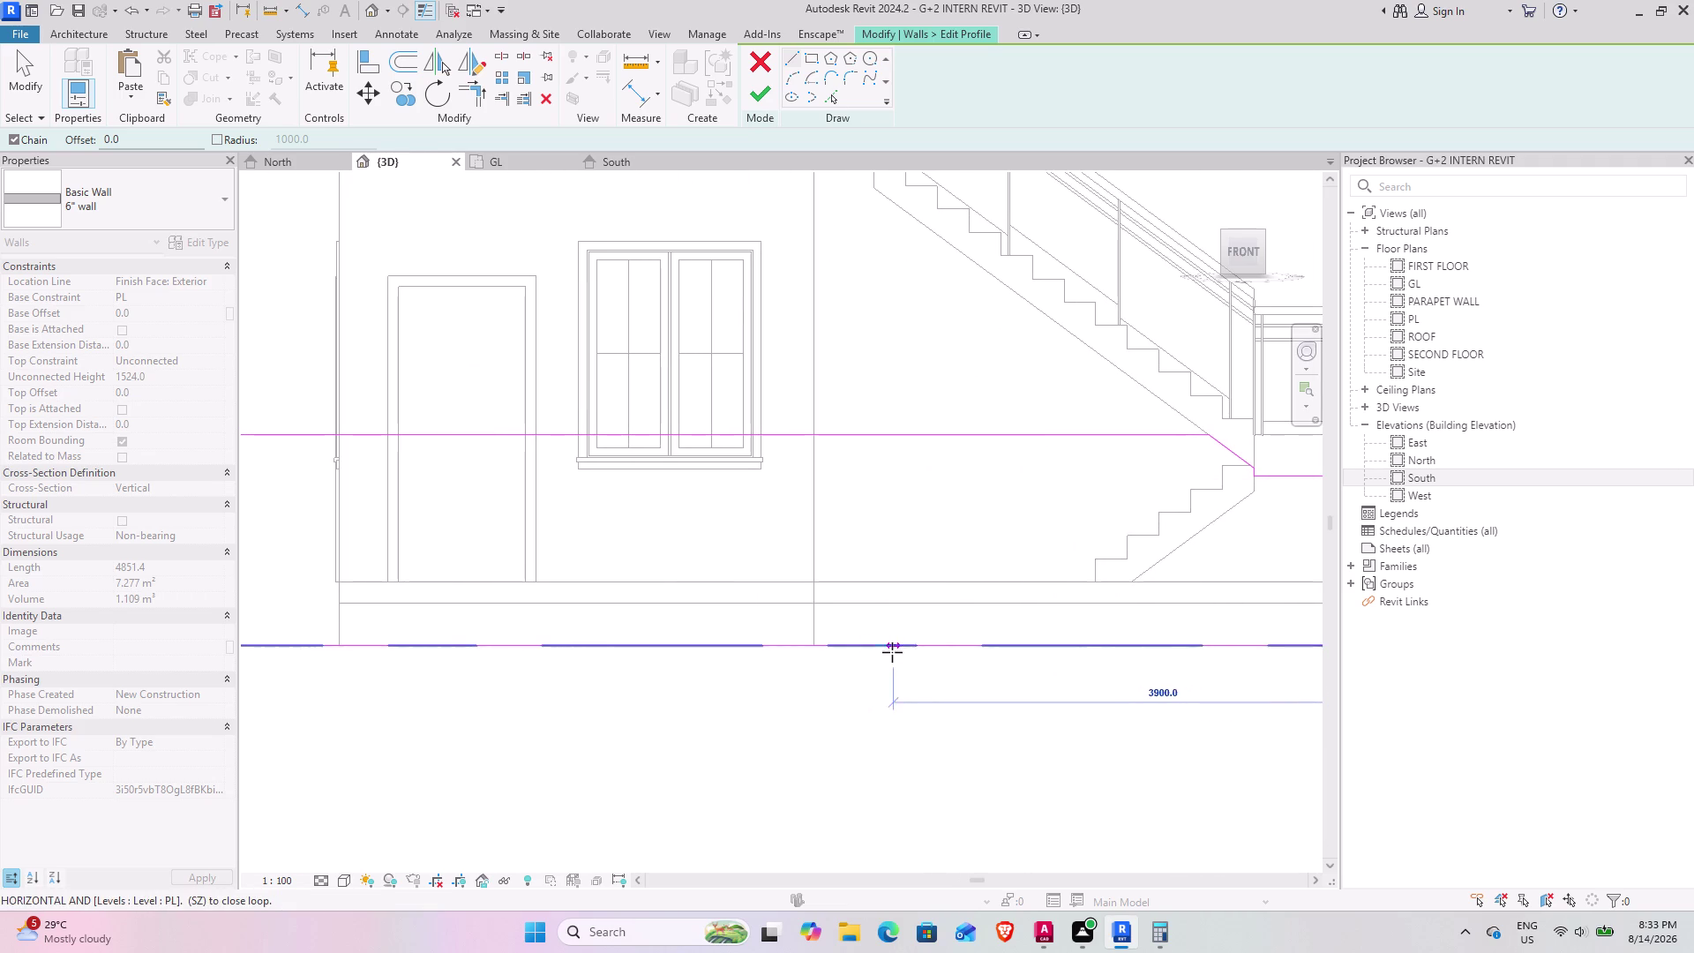
click(873, 651)
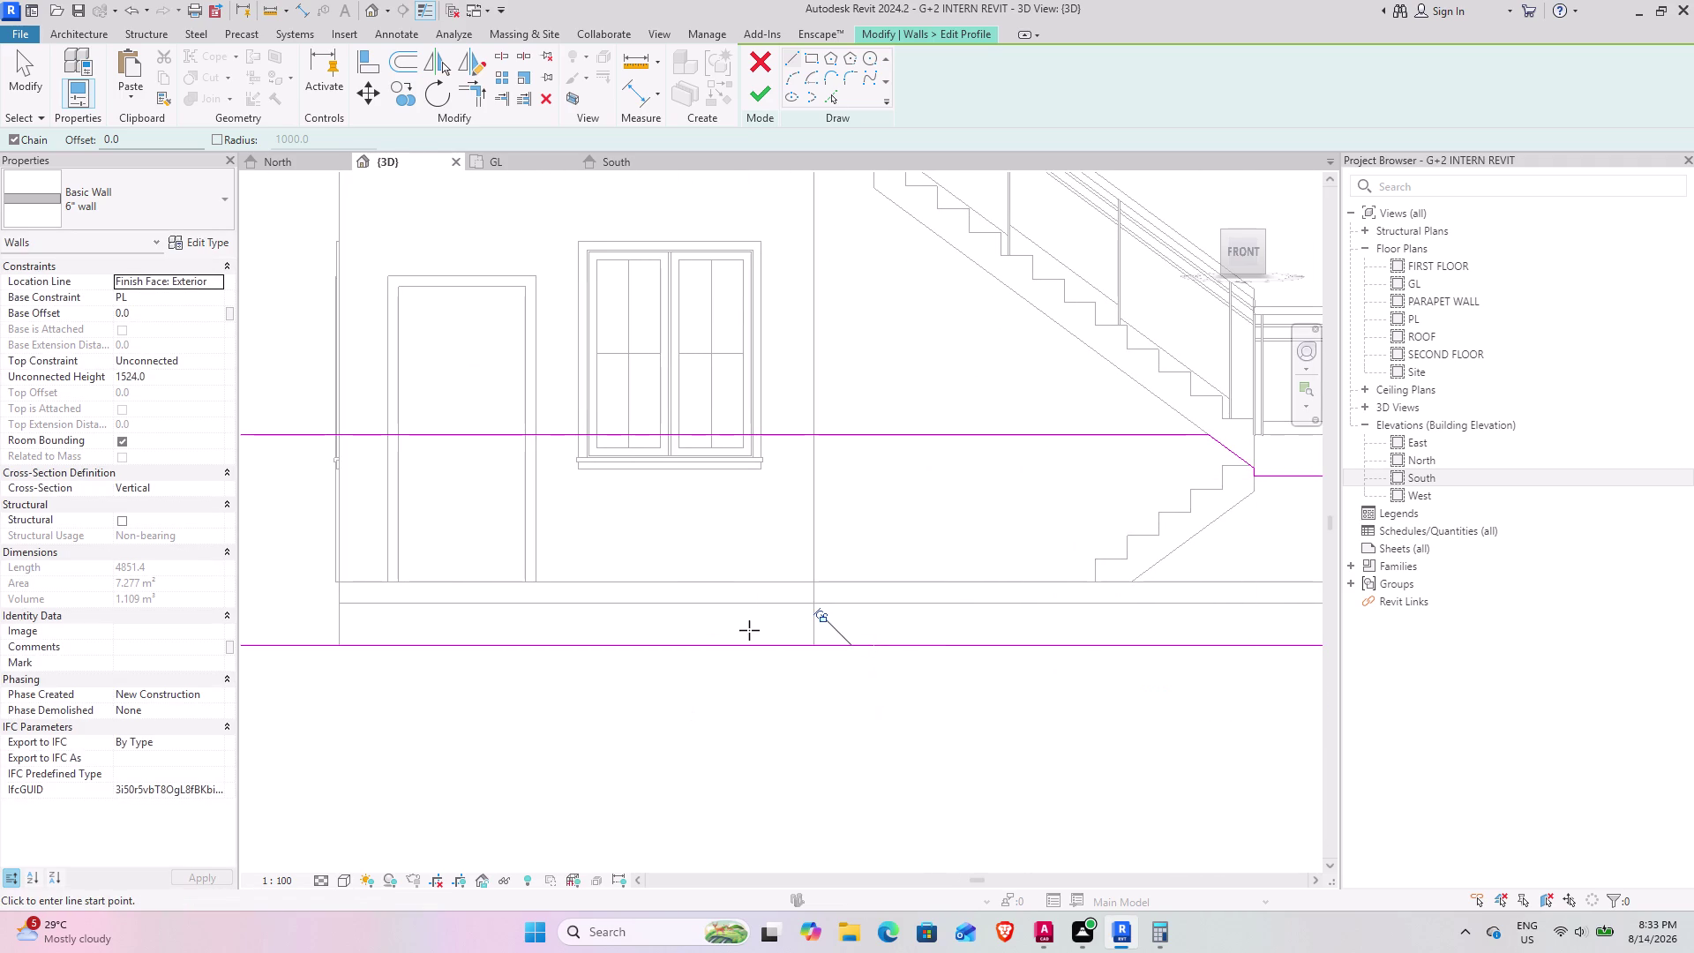
key(Escape)
click(756, 89)
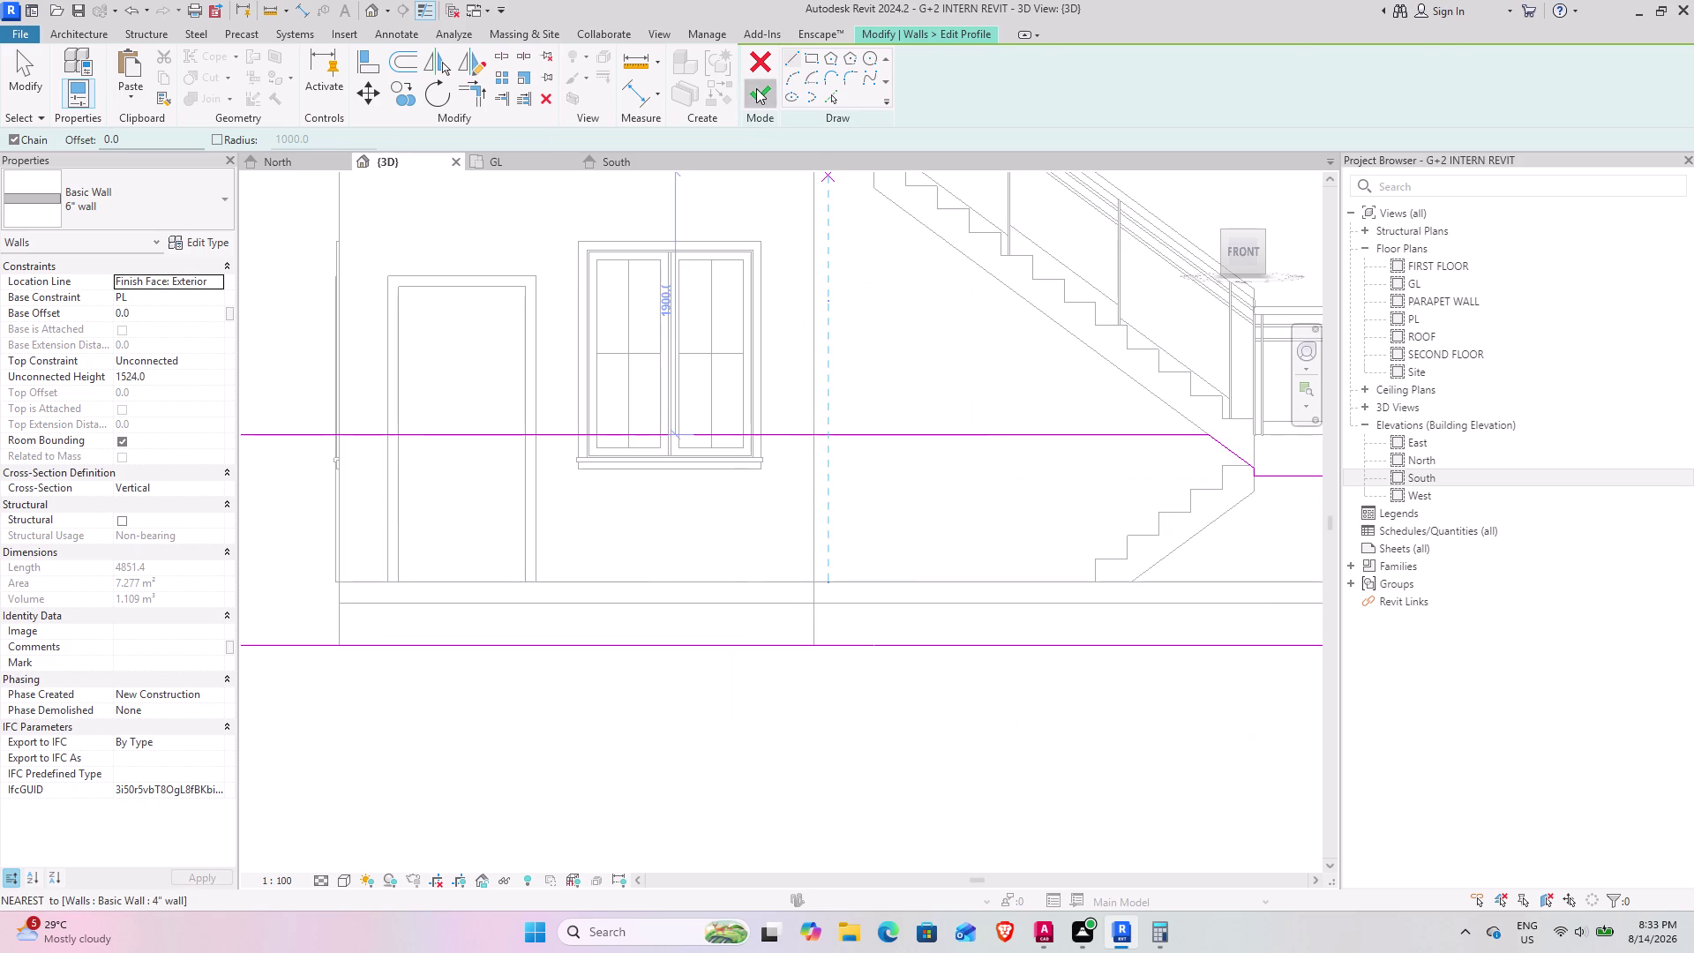
click(809, 418)
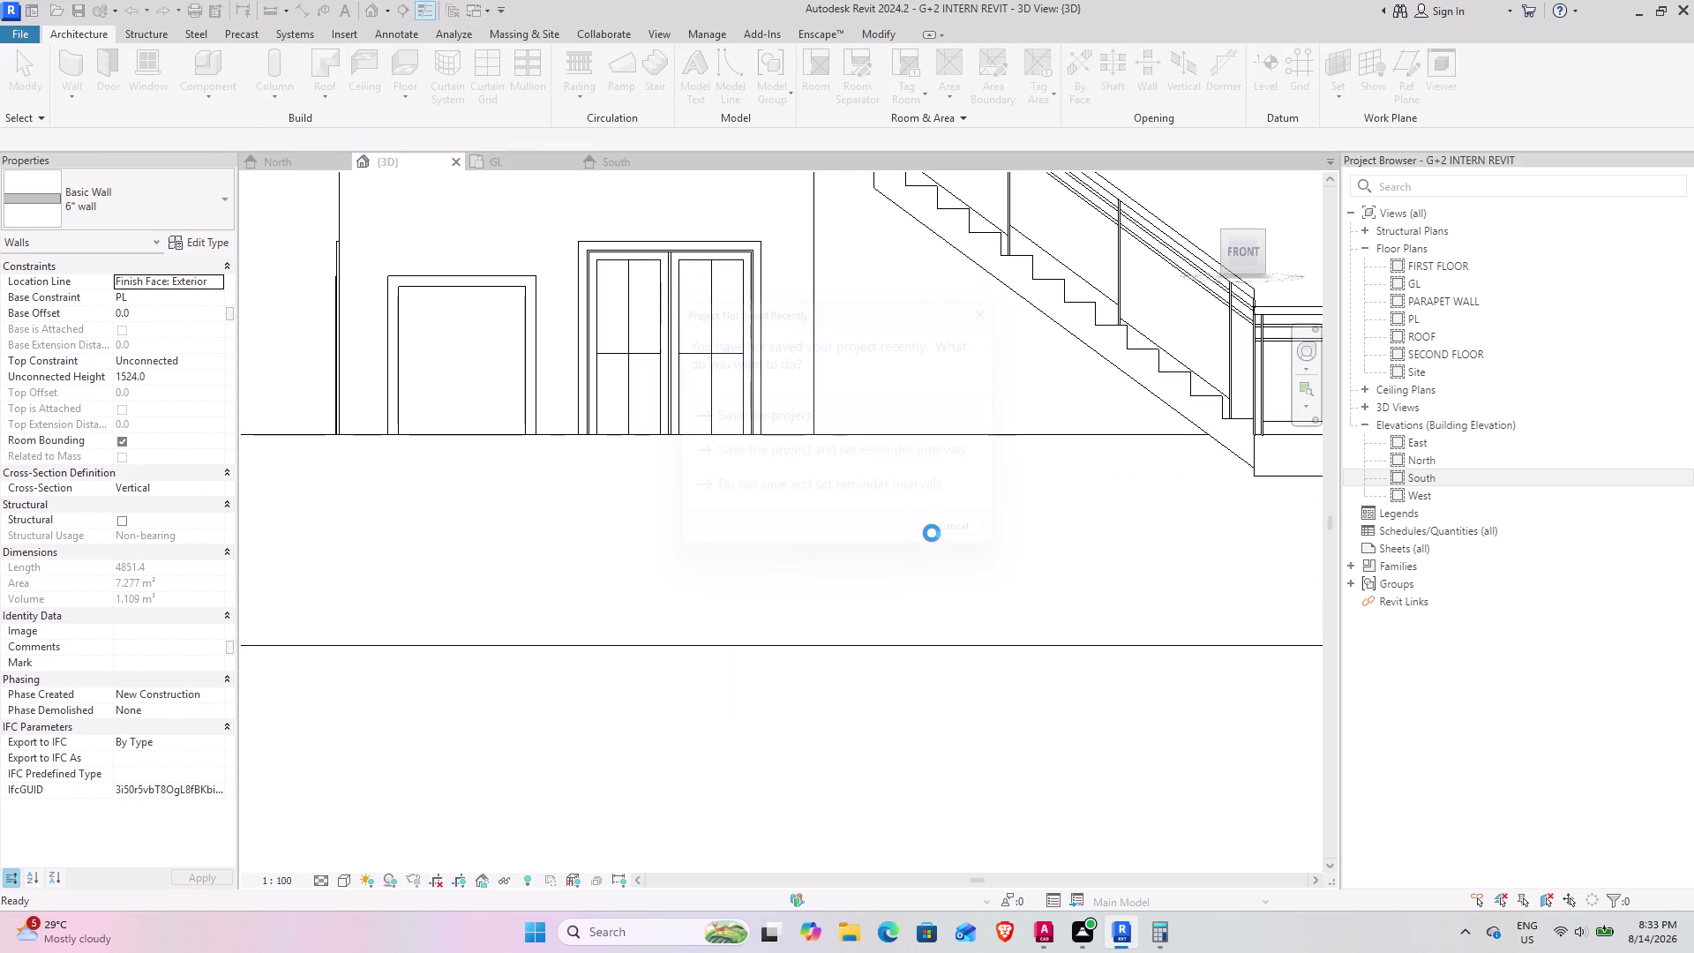
Orbit and zoom the 3D view to inspect the reshaped low wall beside the stair.
scroll(down, 3)
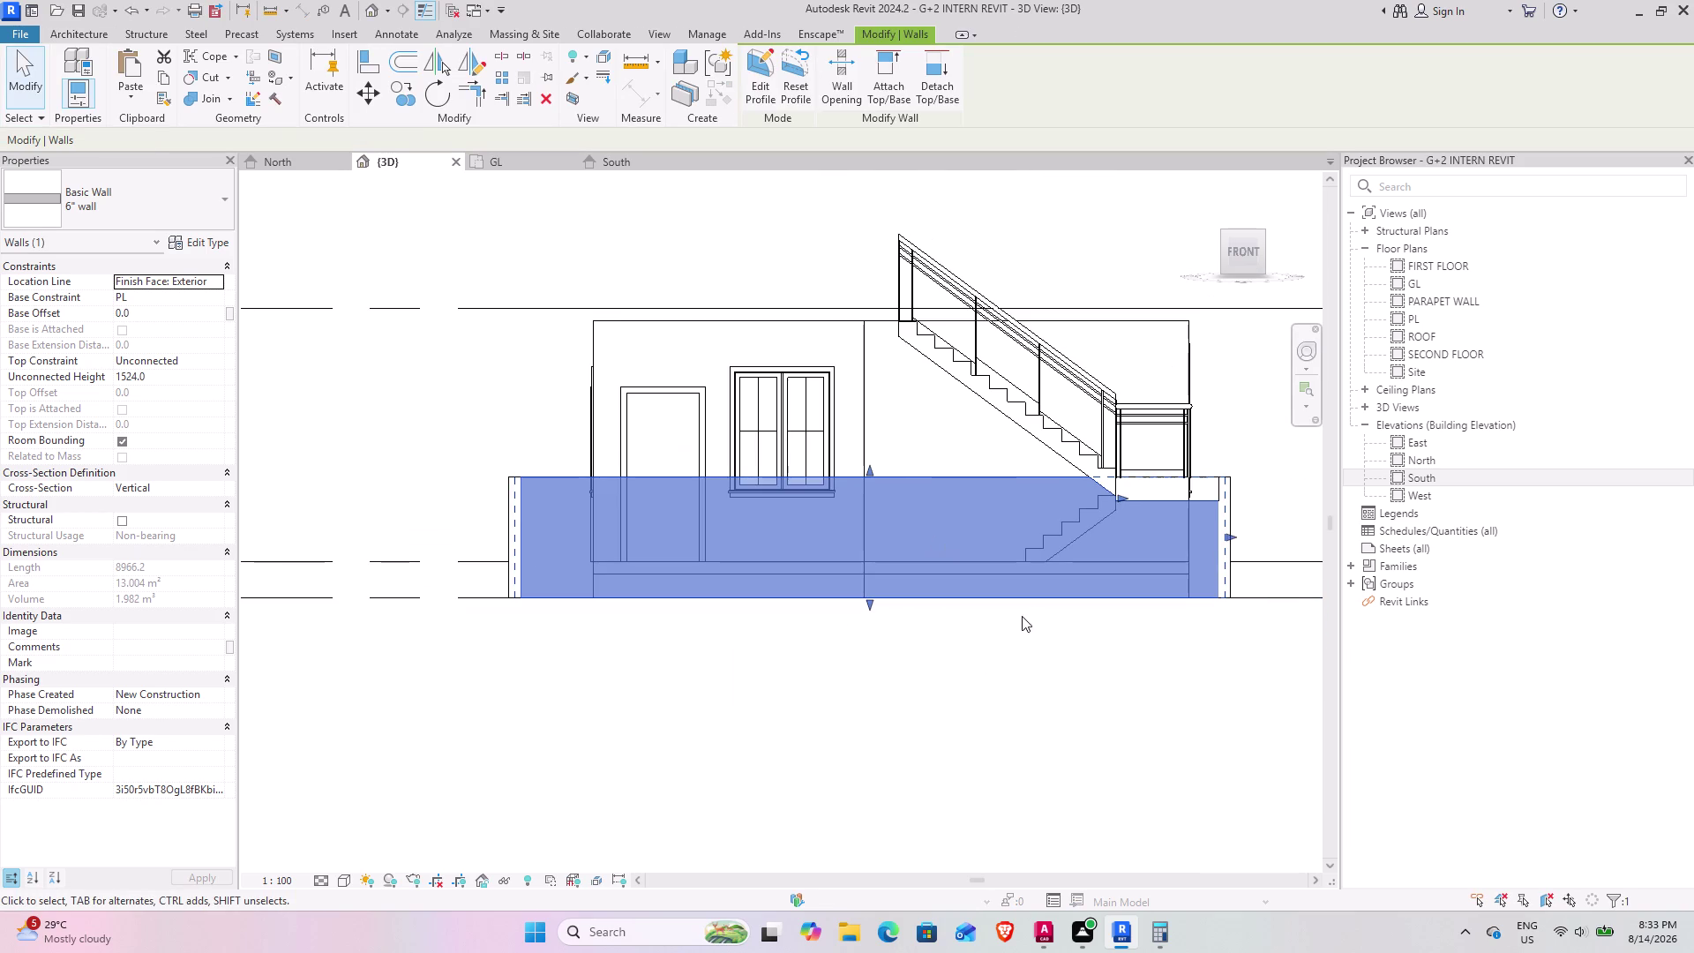
middle_drag(1074, 625, 1043, 717)
click(1055, 669)
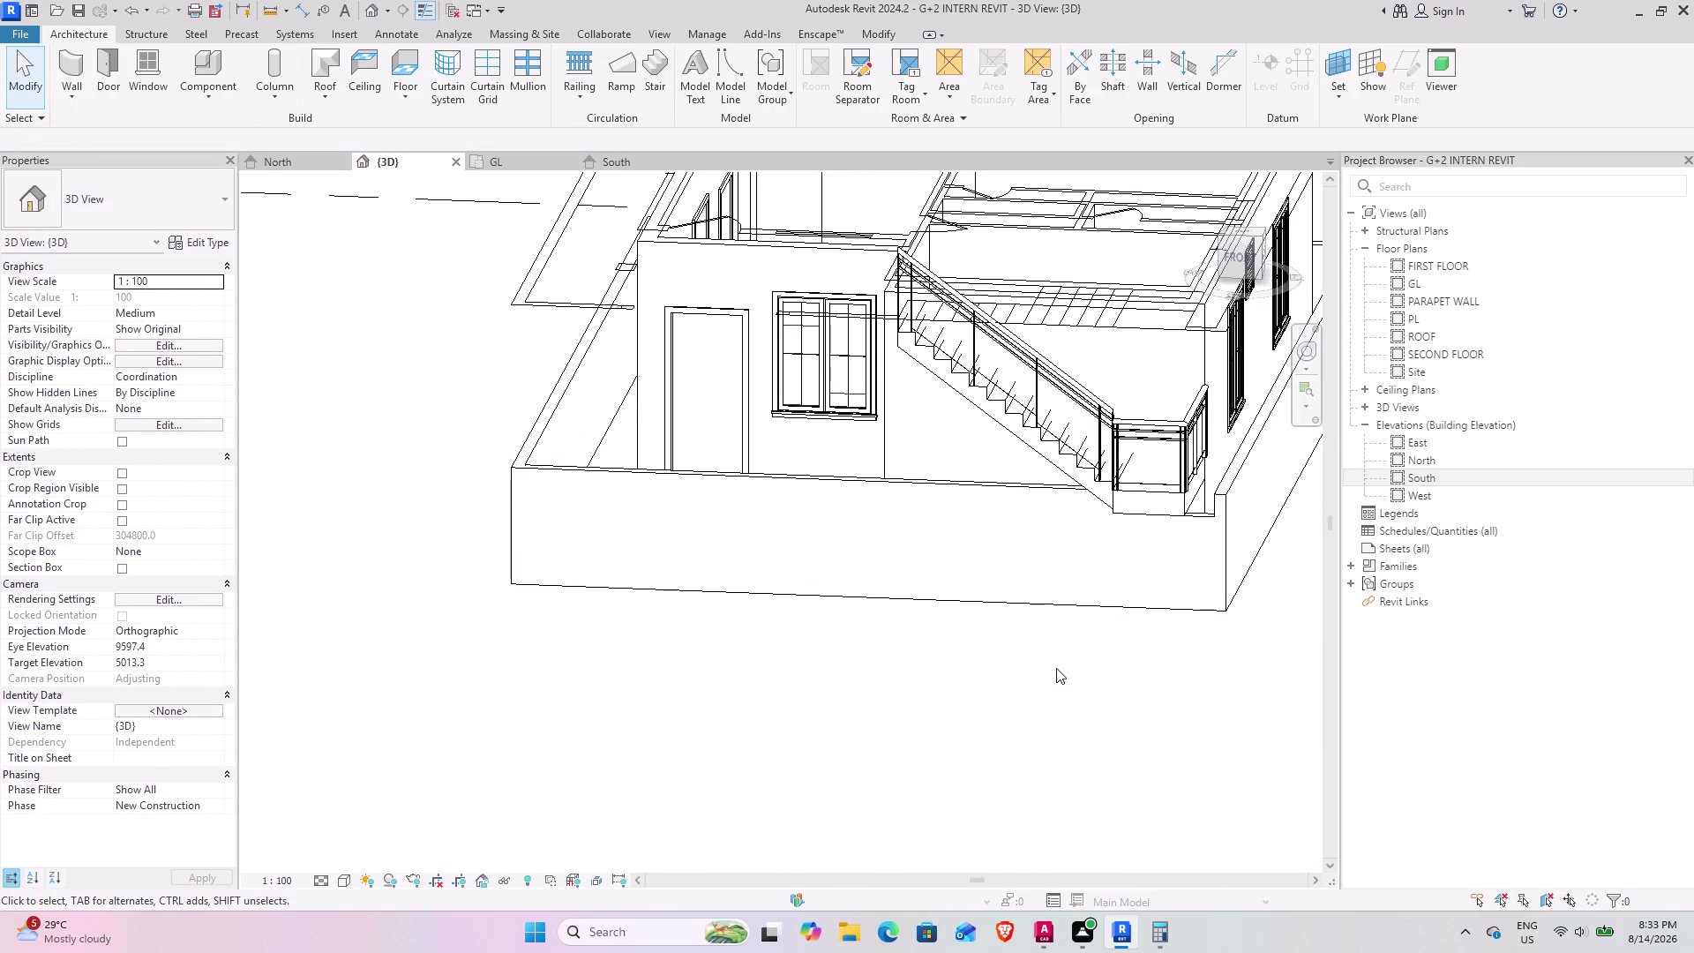
scroll(down, 3)
middle_drag(994, 666, 963, 602)
middle_drag(1007, 608, 907, 659)
Turn back to the front, reselect the low front wall and reopen its profile sketch.
scroll(up, 3)
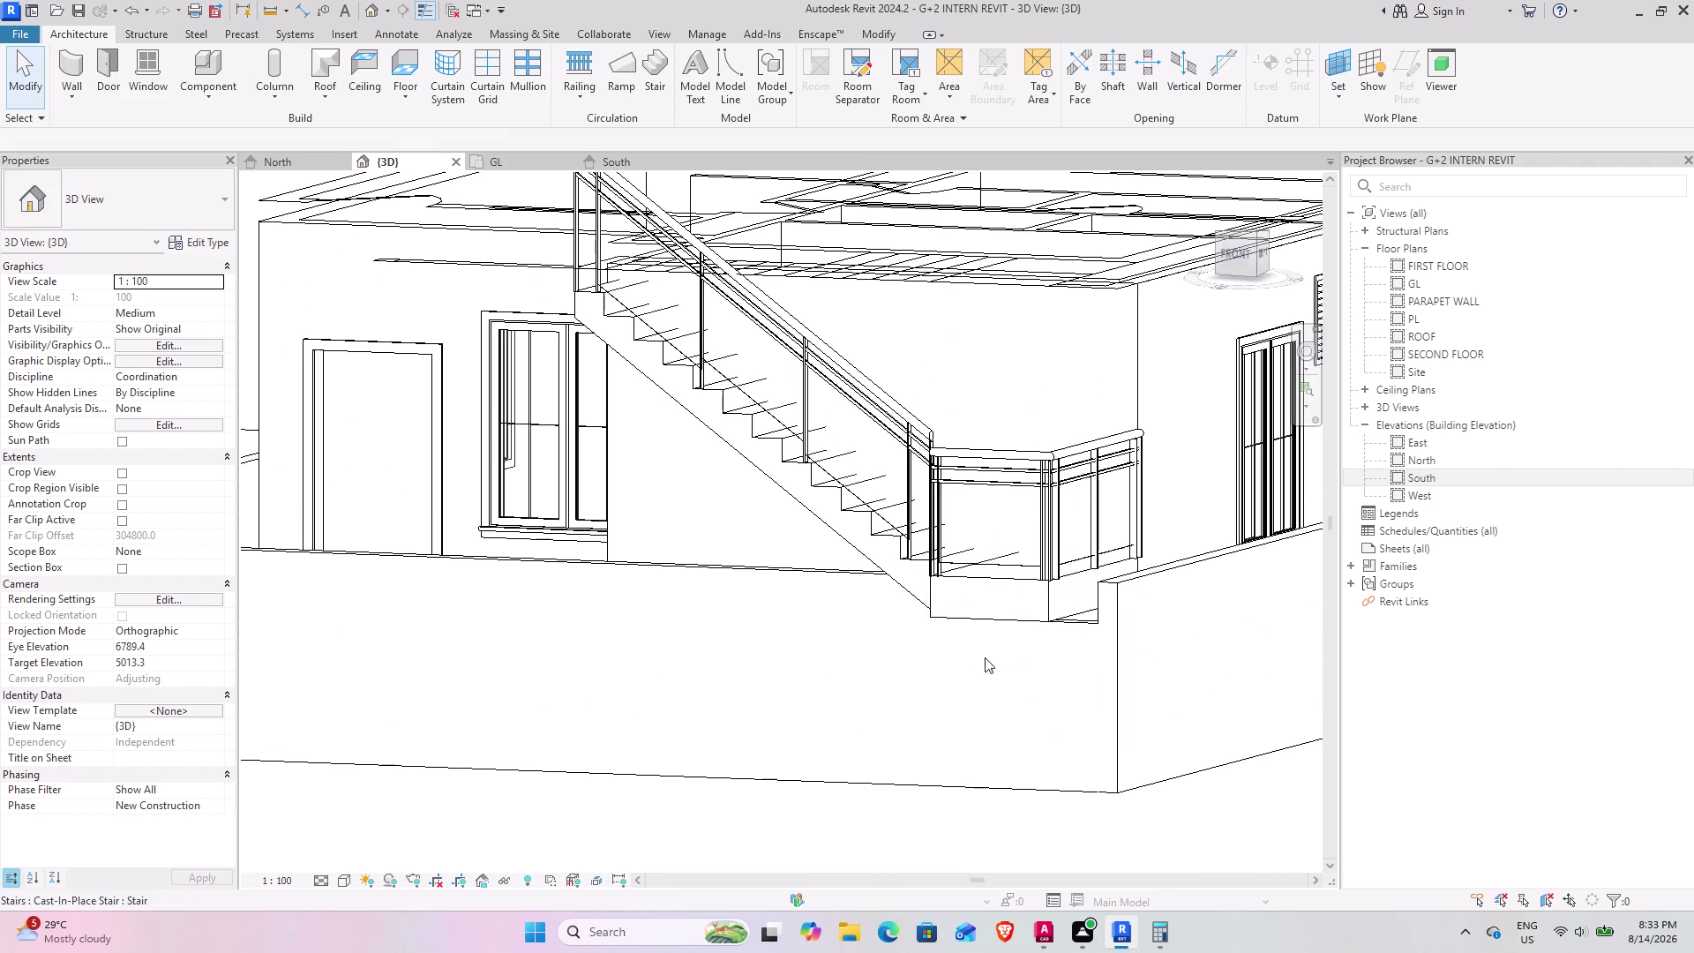
middle_drag(984, 653, 1061, 641)
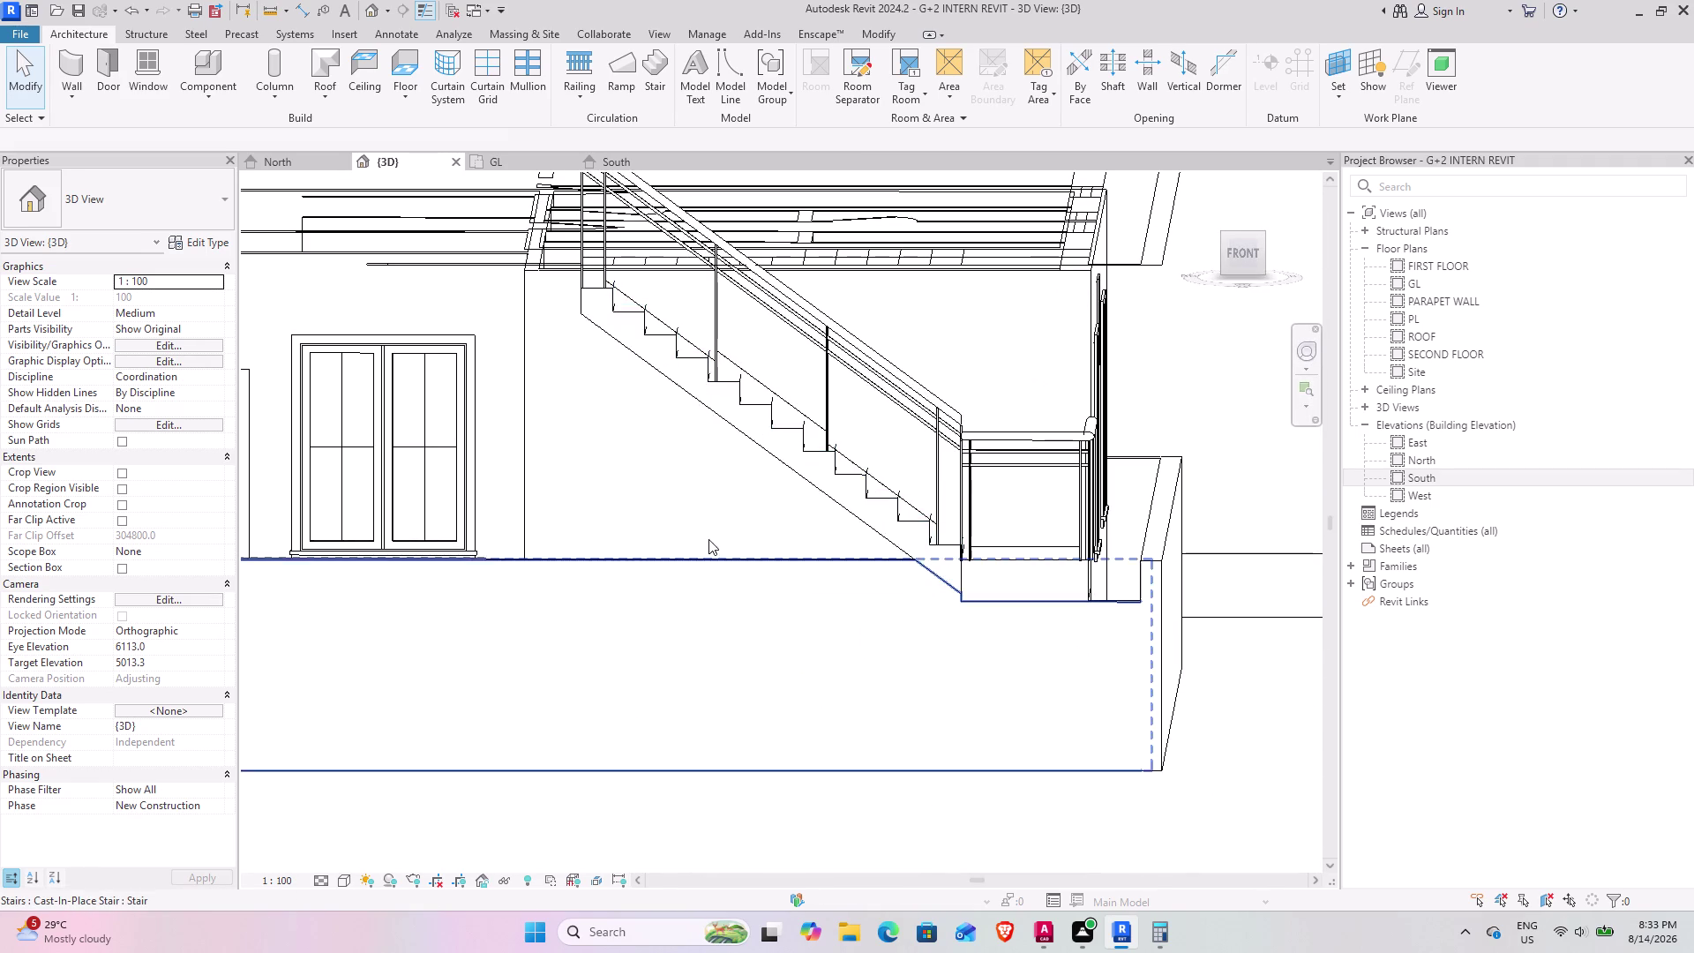
click(1059, 774)
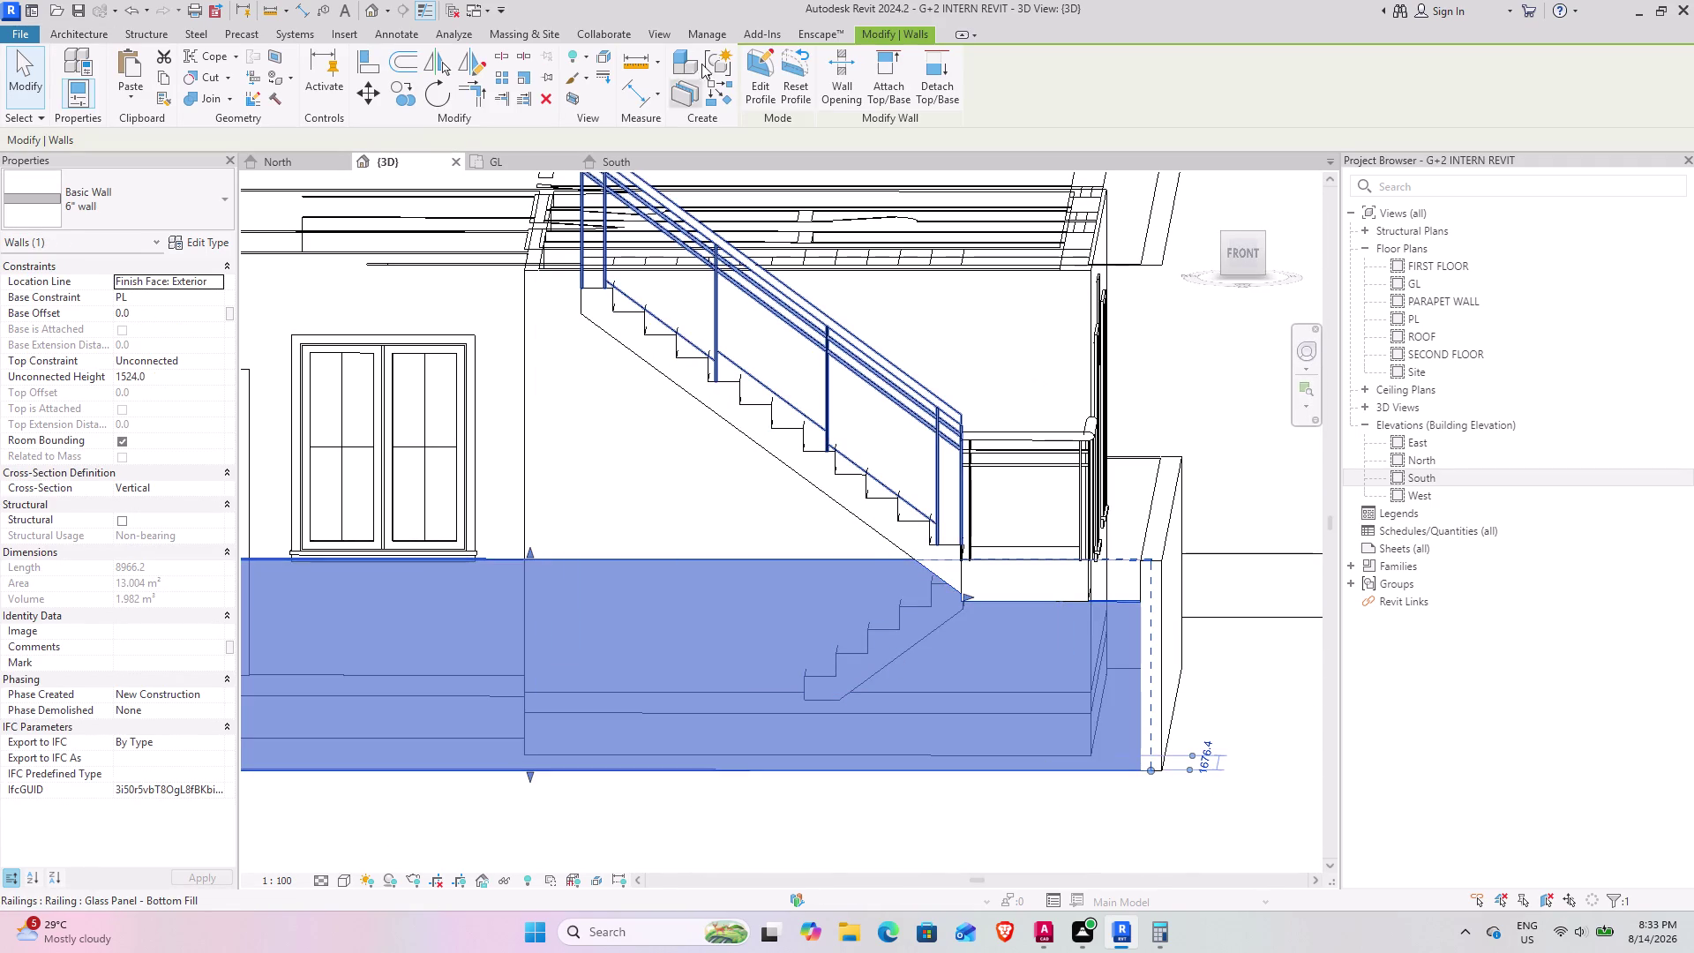
click(773, 68)
Shorten the long bottom profile line back to the wall corner.
scroll(up, 3)
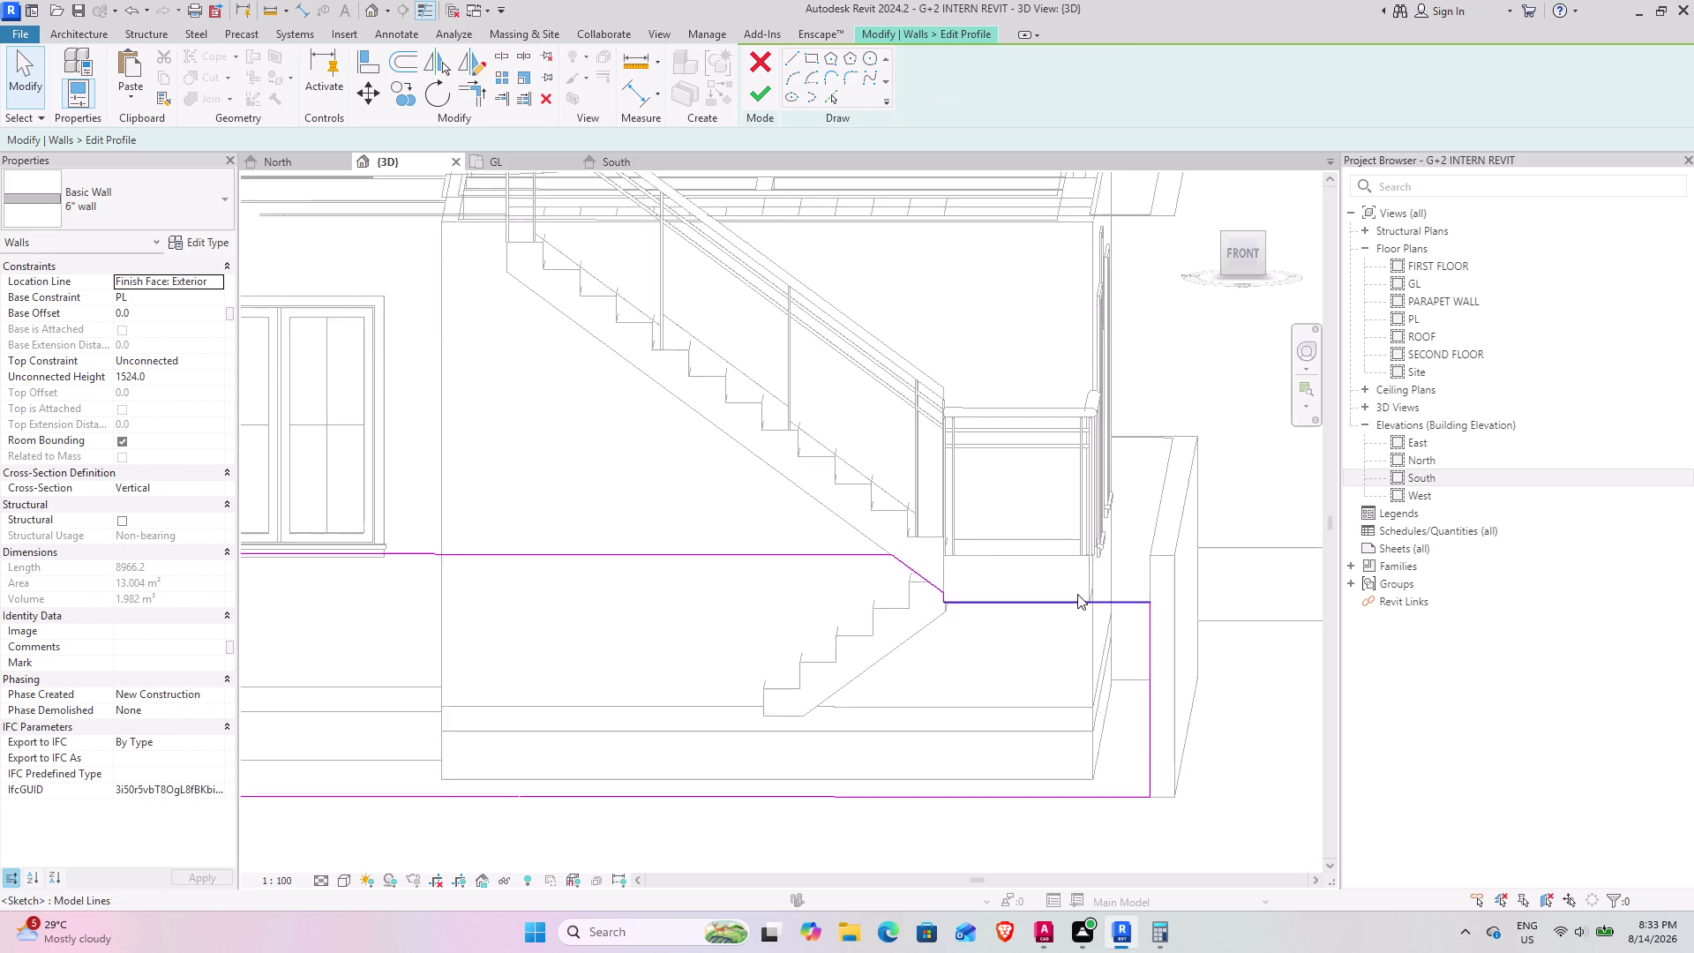
click(1238, 253)
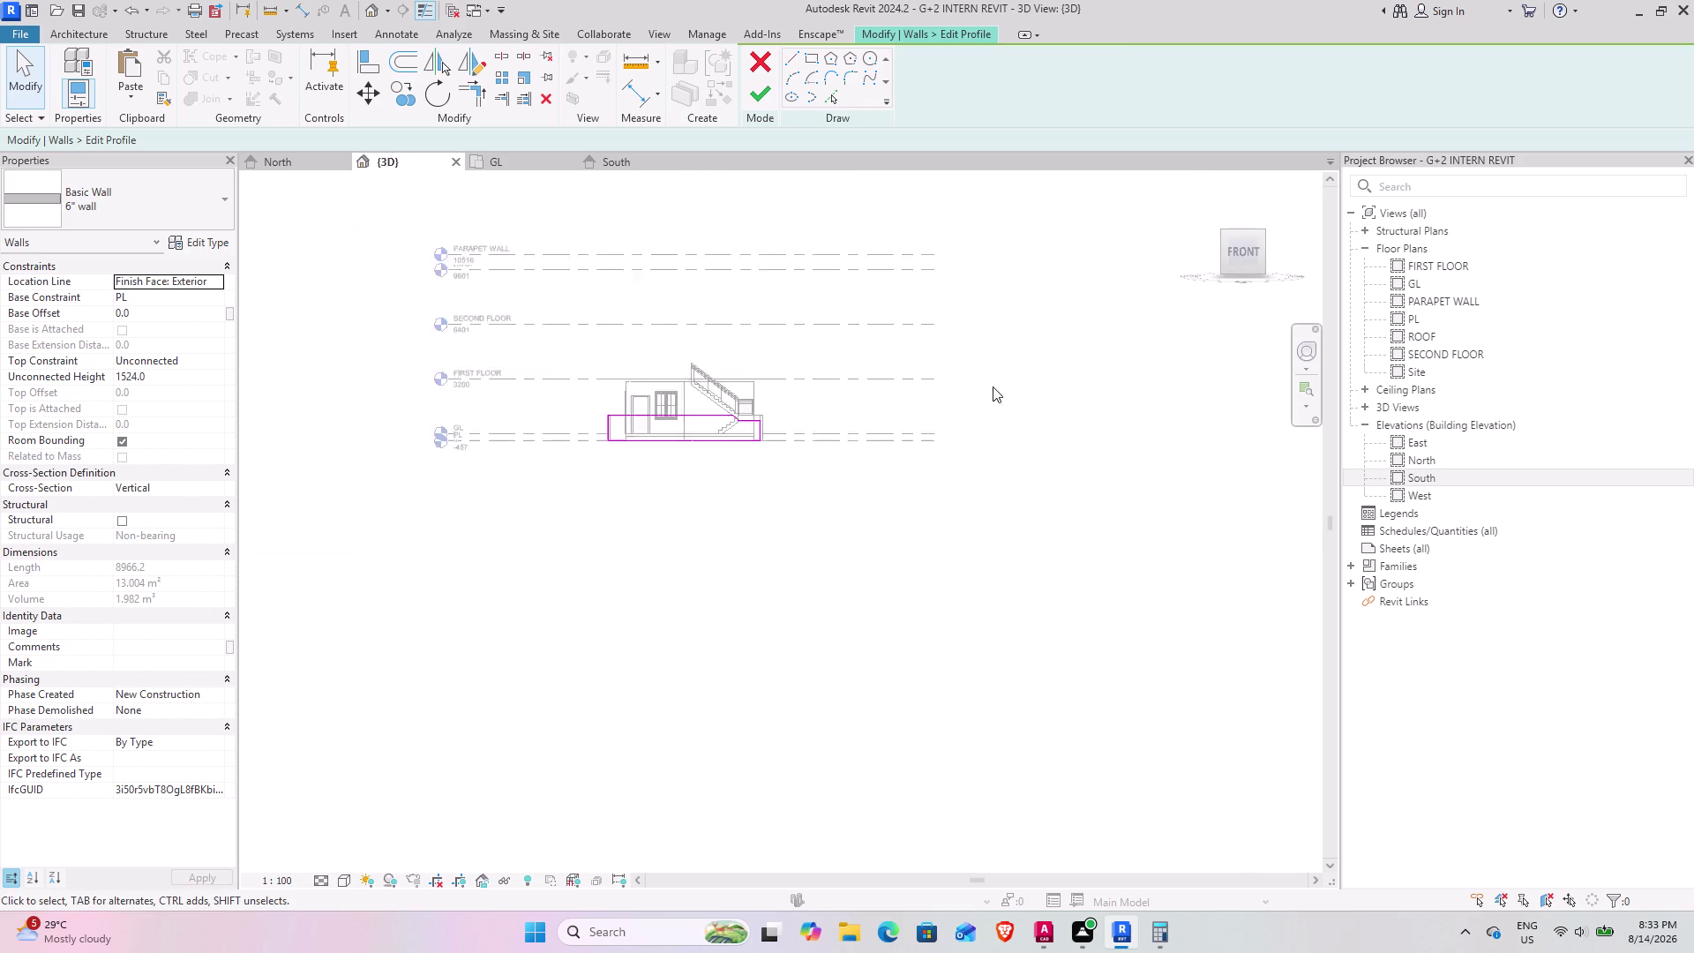
scroll(up, 3)
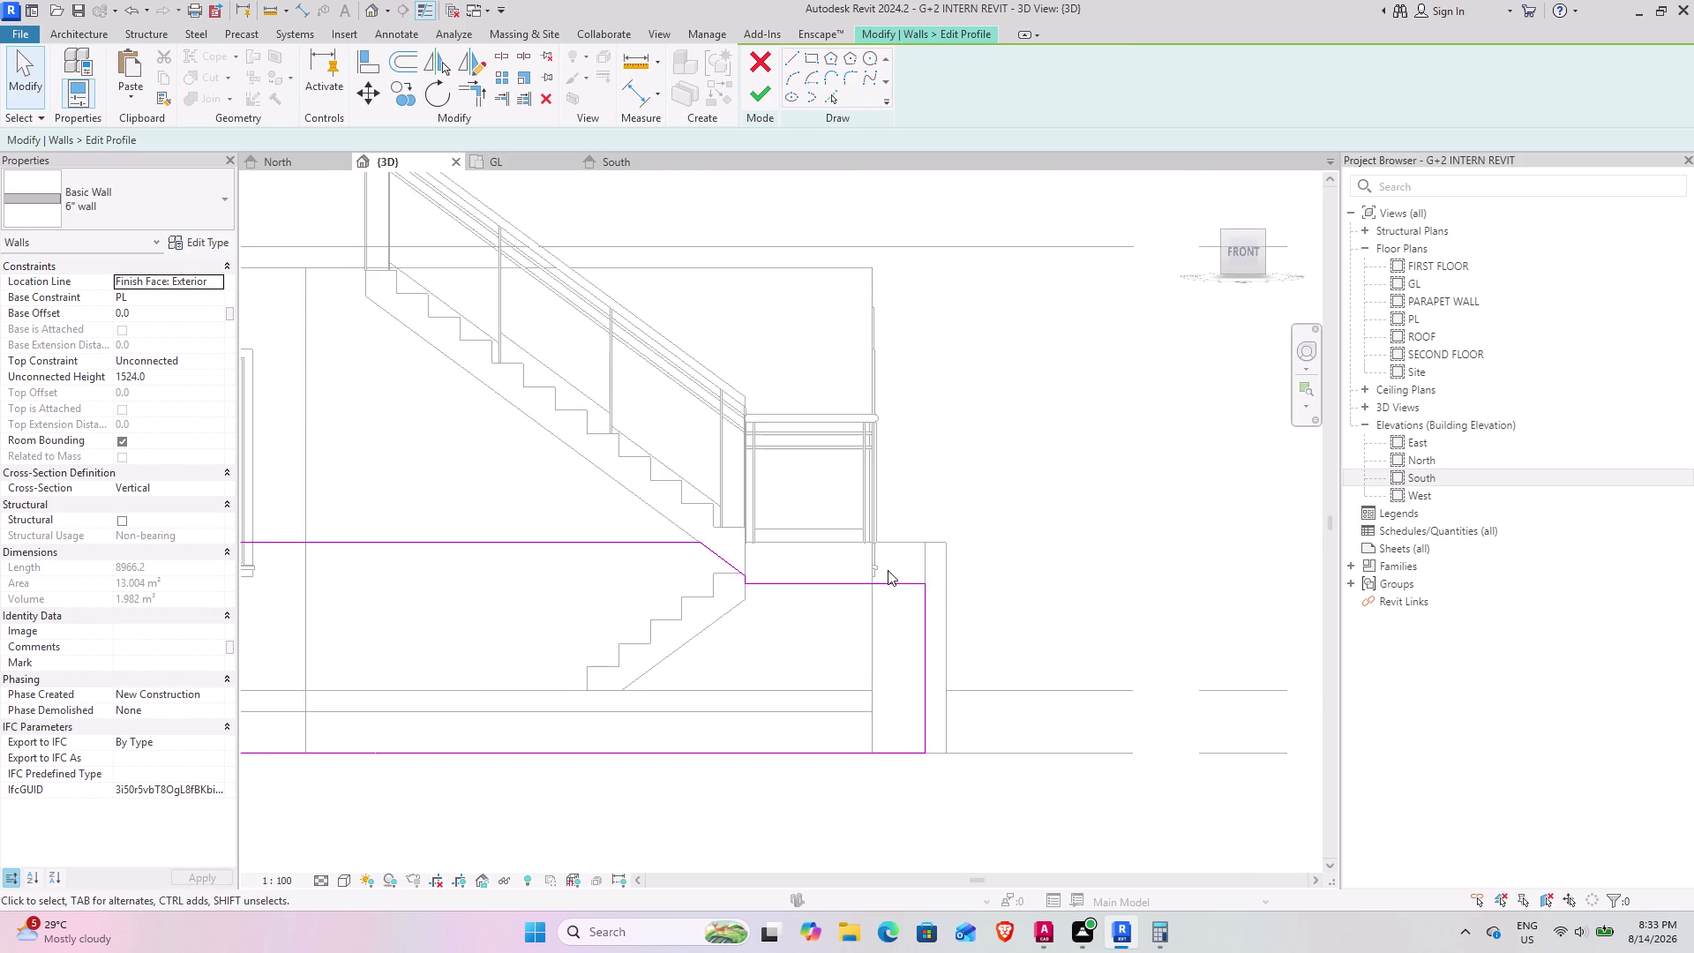
scroll(up, 3)
scroll(down, 3)
scroll(up, 3)
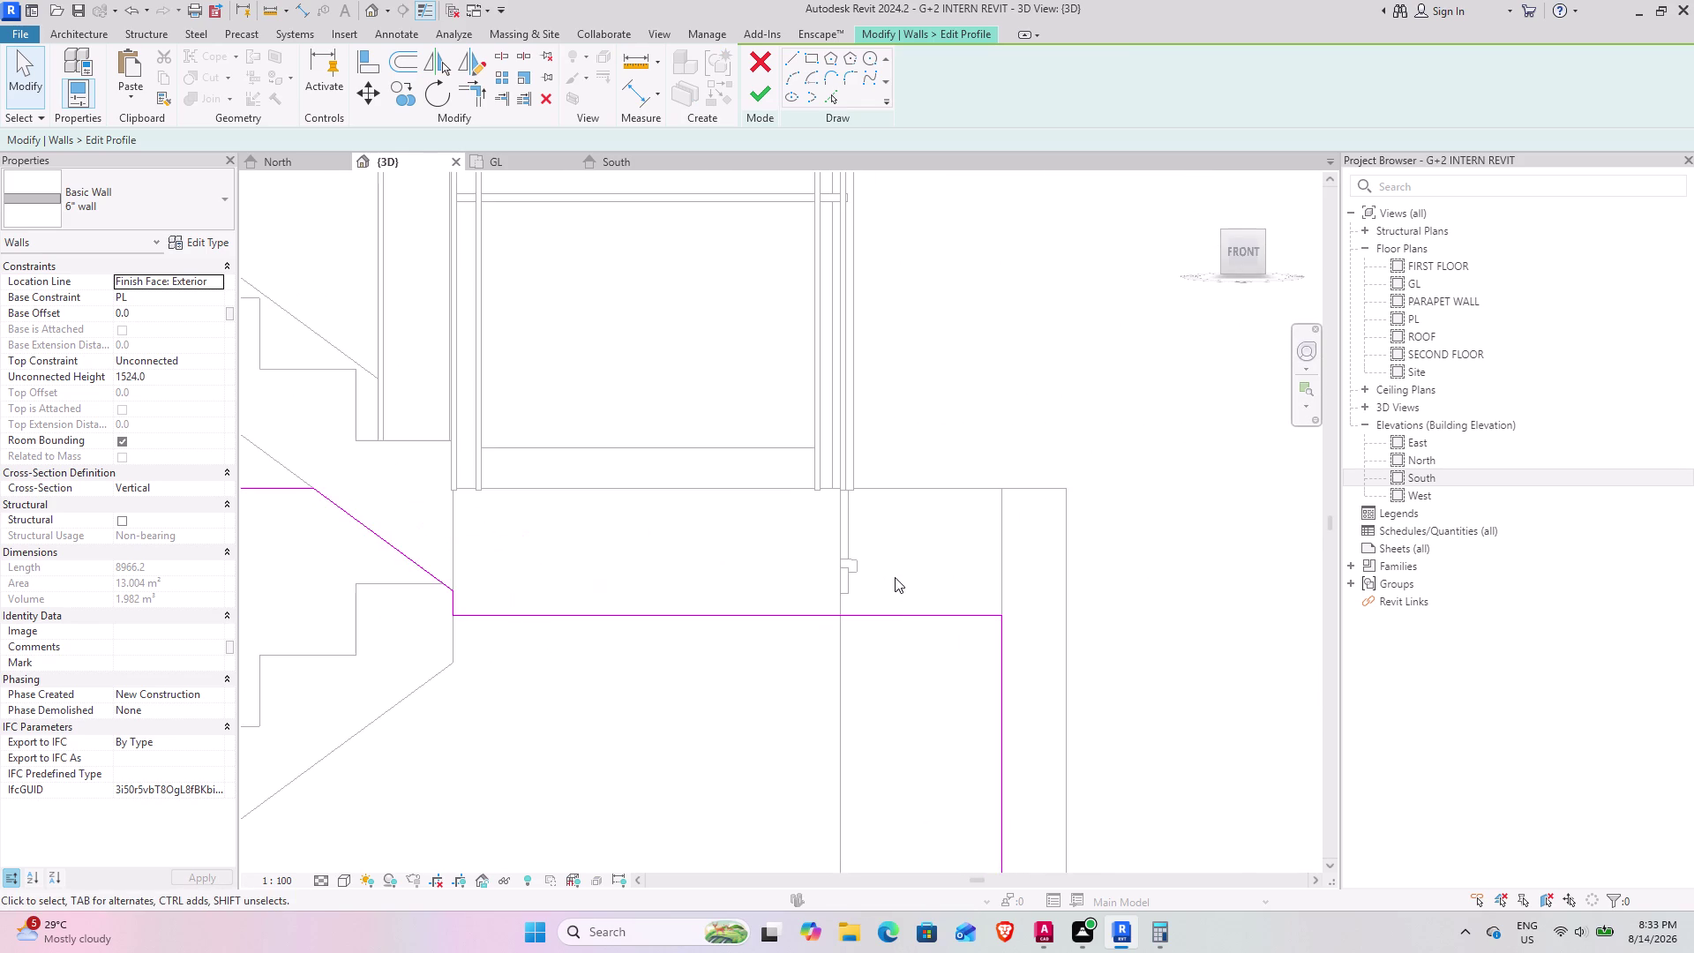
click(893, 611)
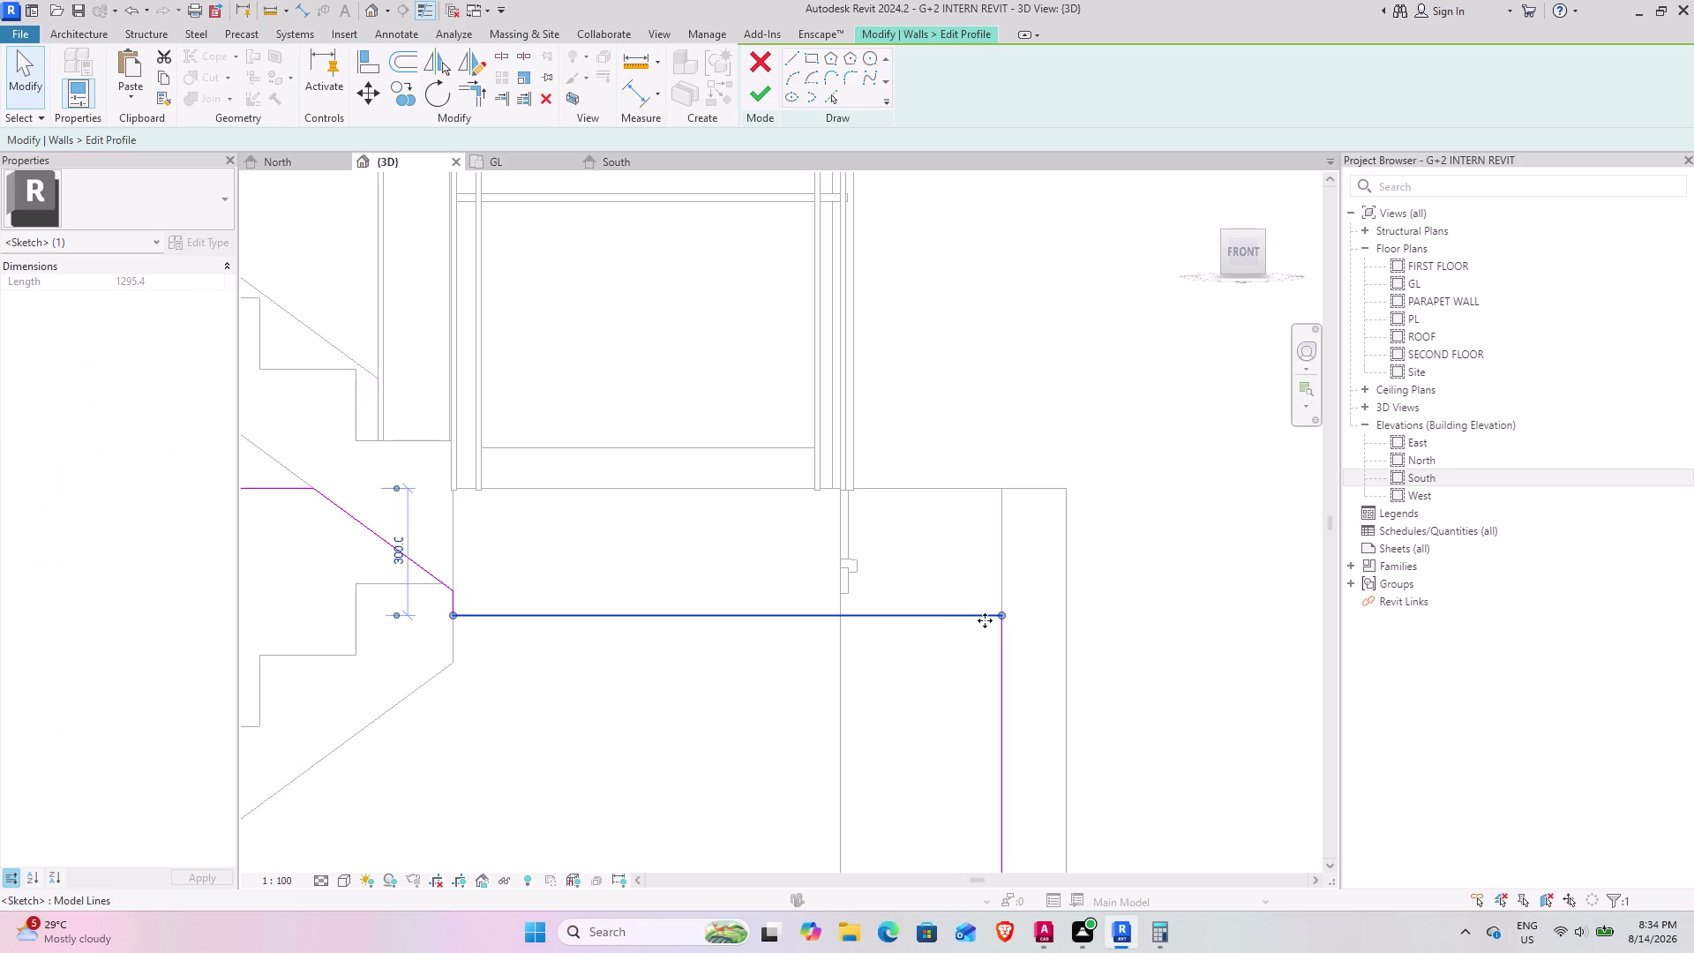
drag(1001, 614, 839, 610)
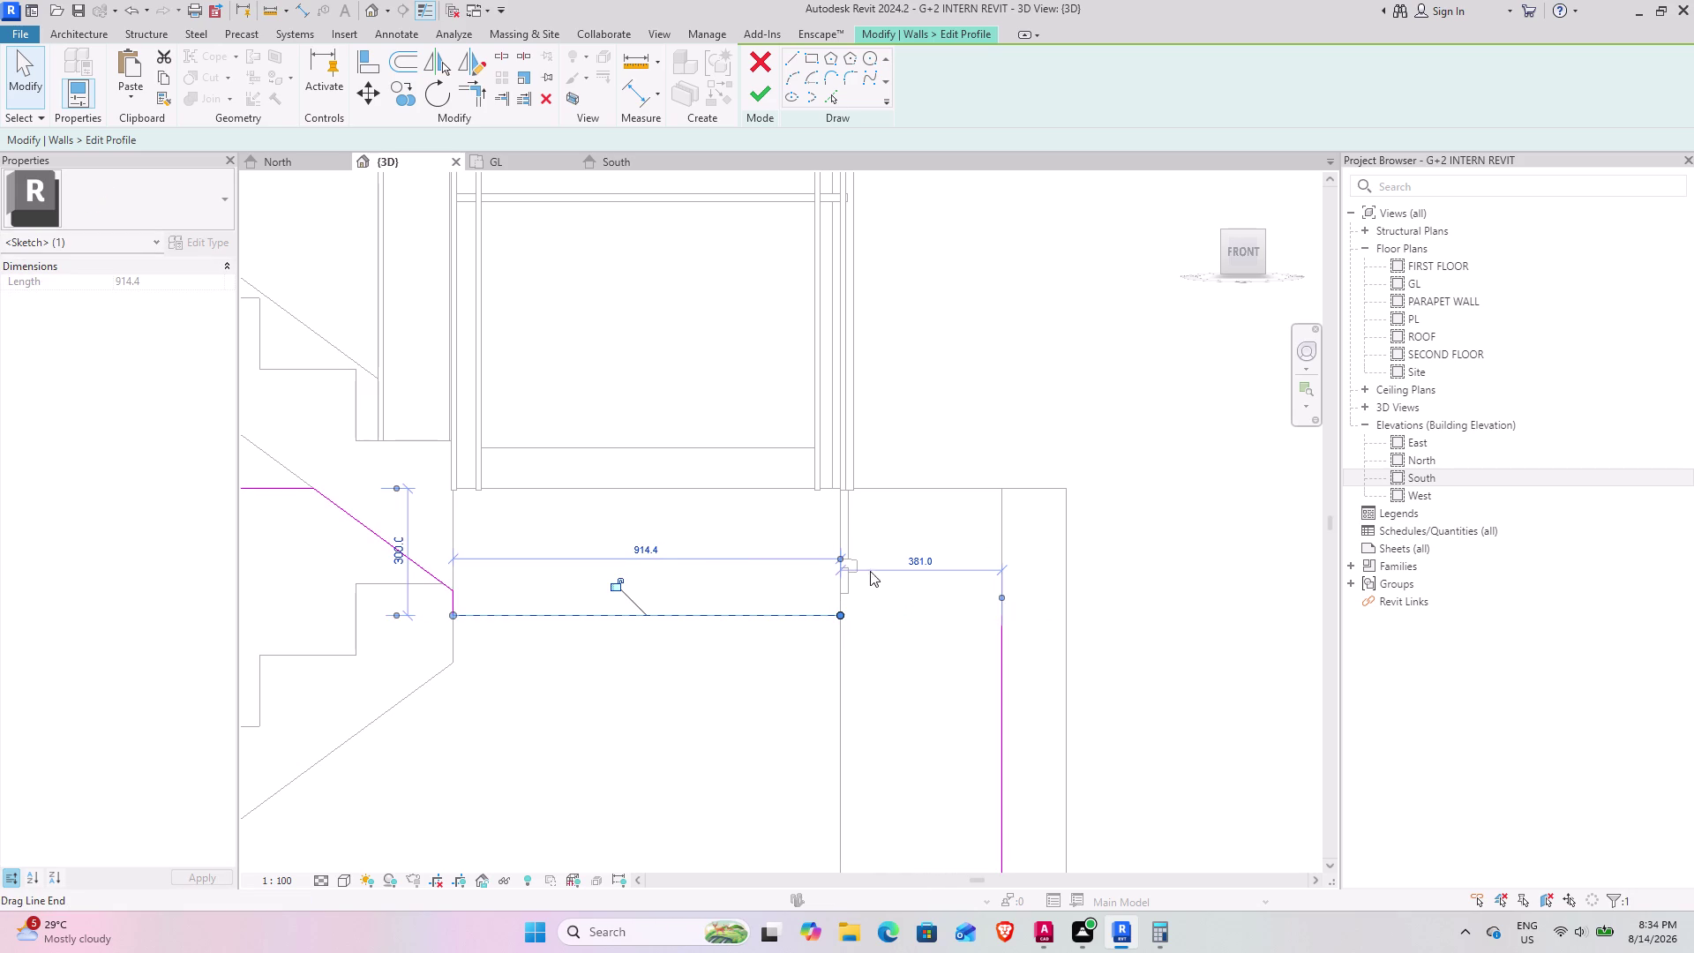
Draw lines up, across and down to form the notch, then finish the profile (area 13.118 m²).
click(791, 47)
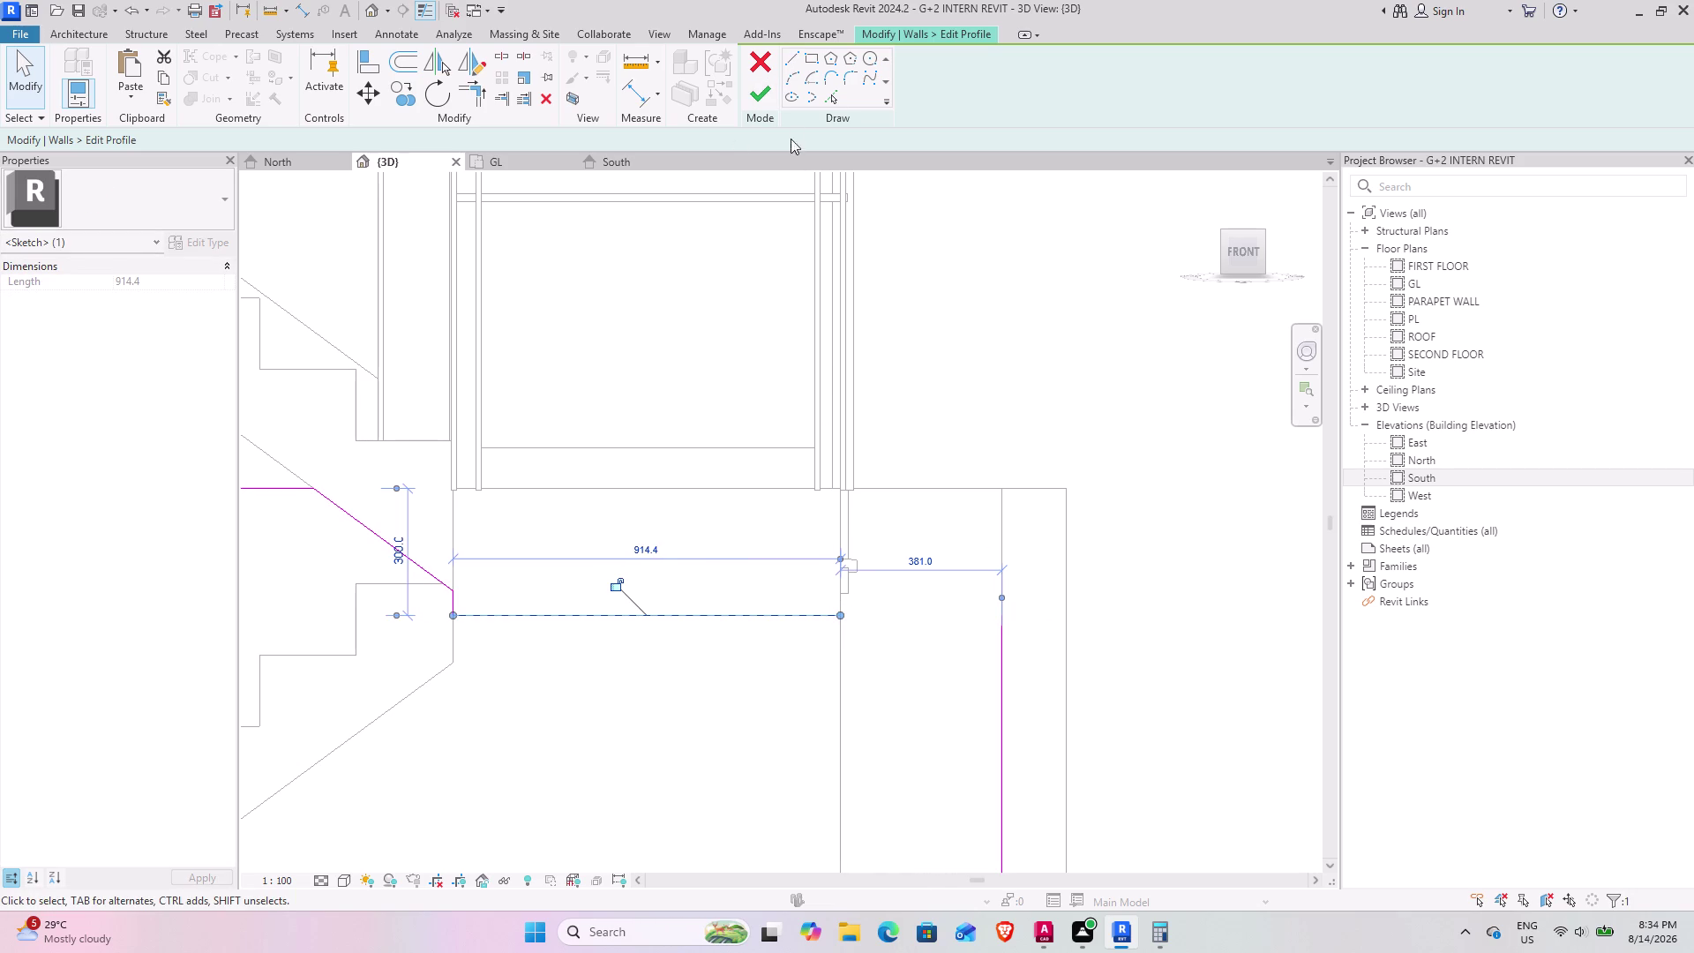
click(792, 66)
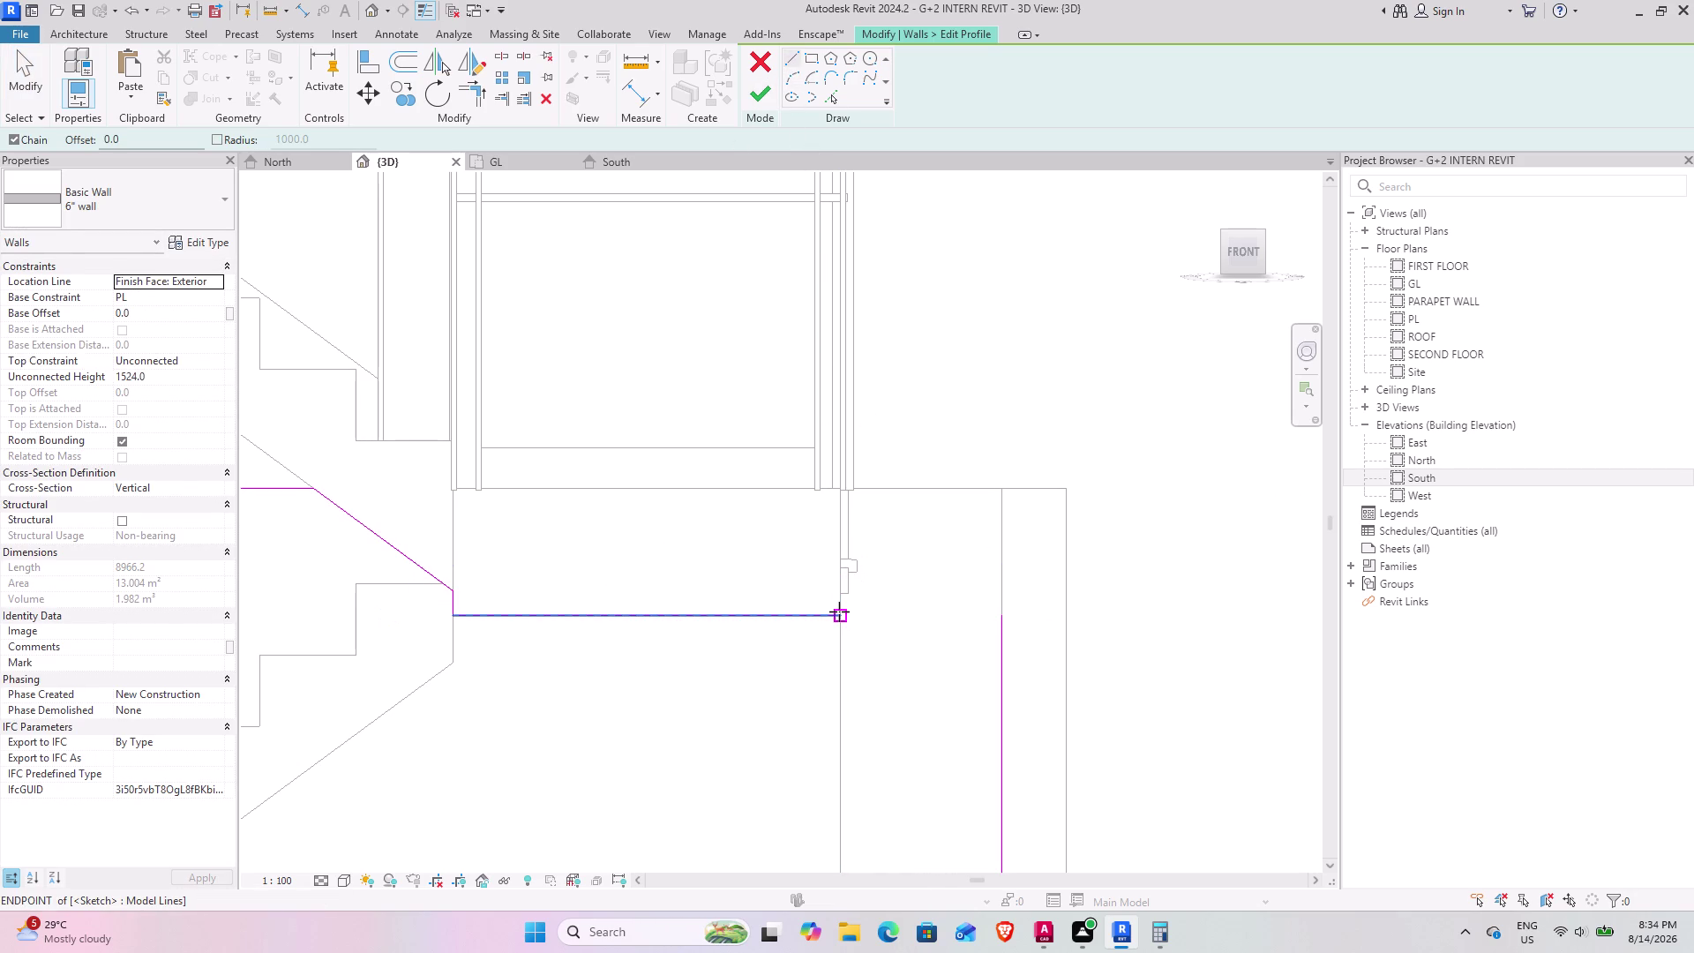
click(839, 611)
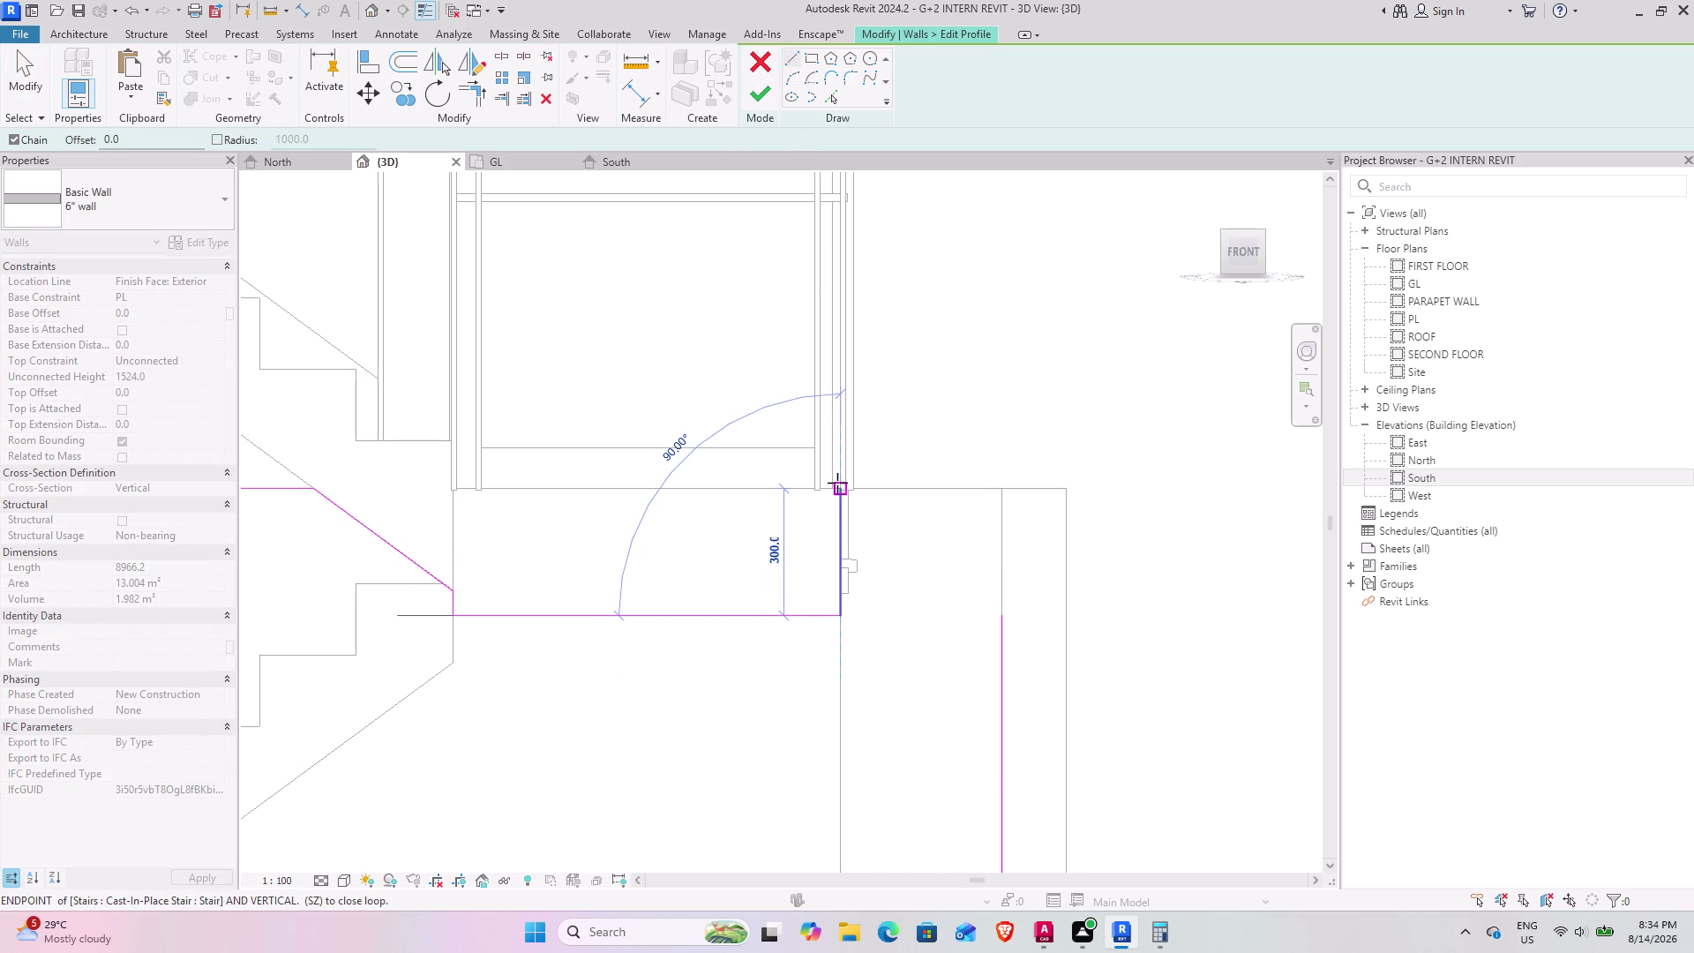
click(837, 483)
click(996, 492)
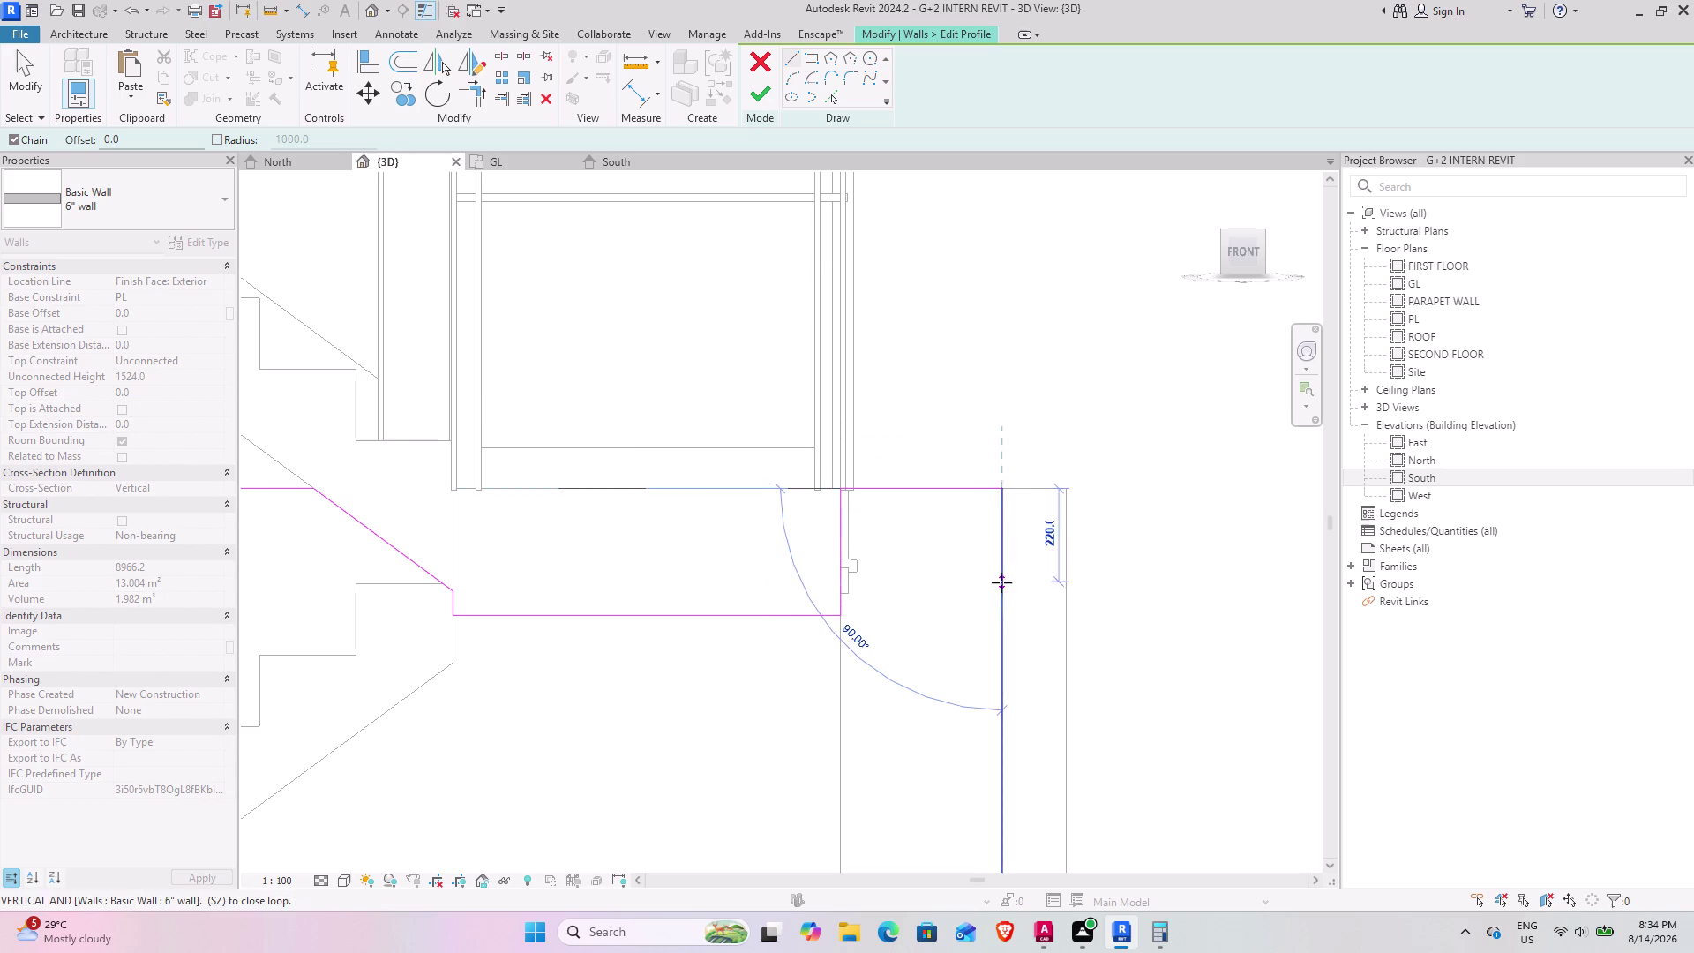
click(1001, 618)
click(763, 90)
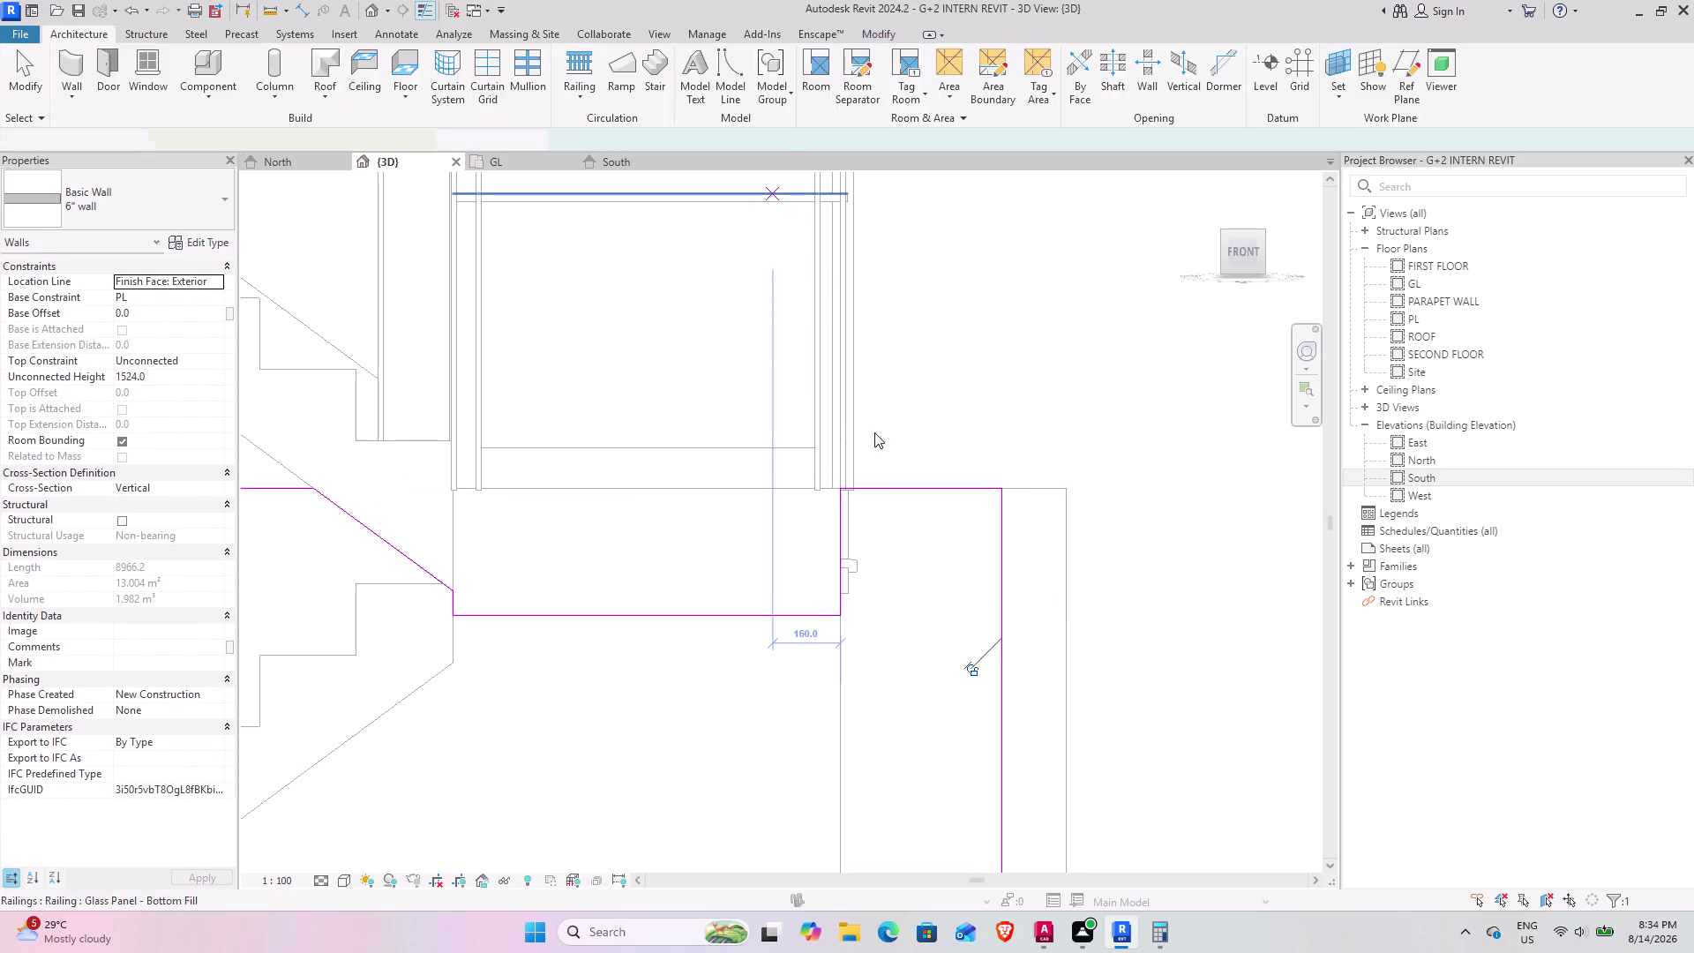
scroll(down, 3)
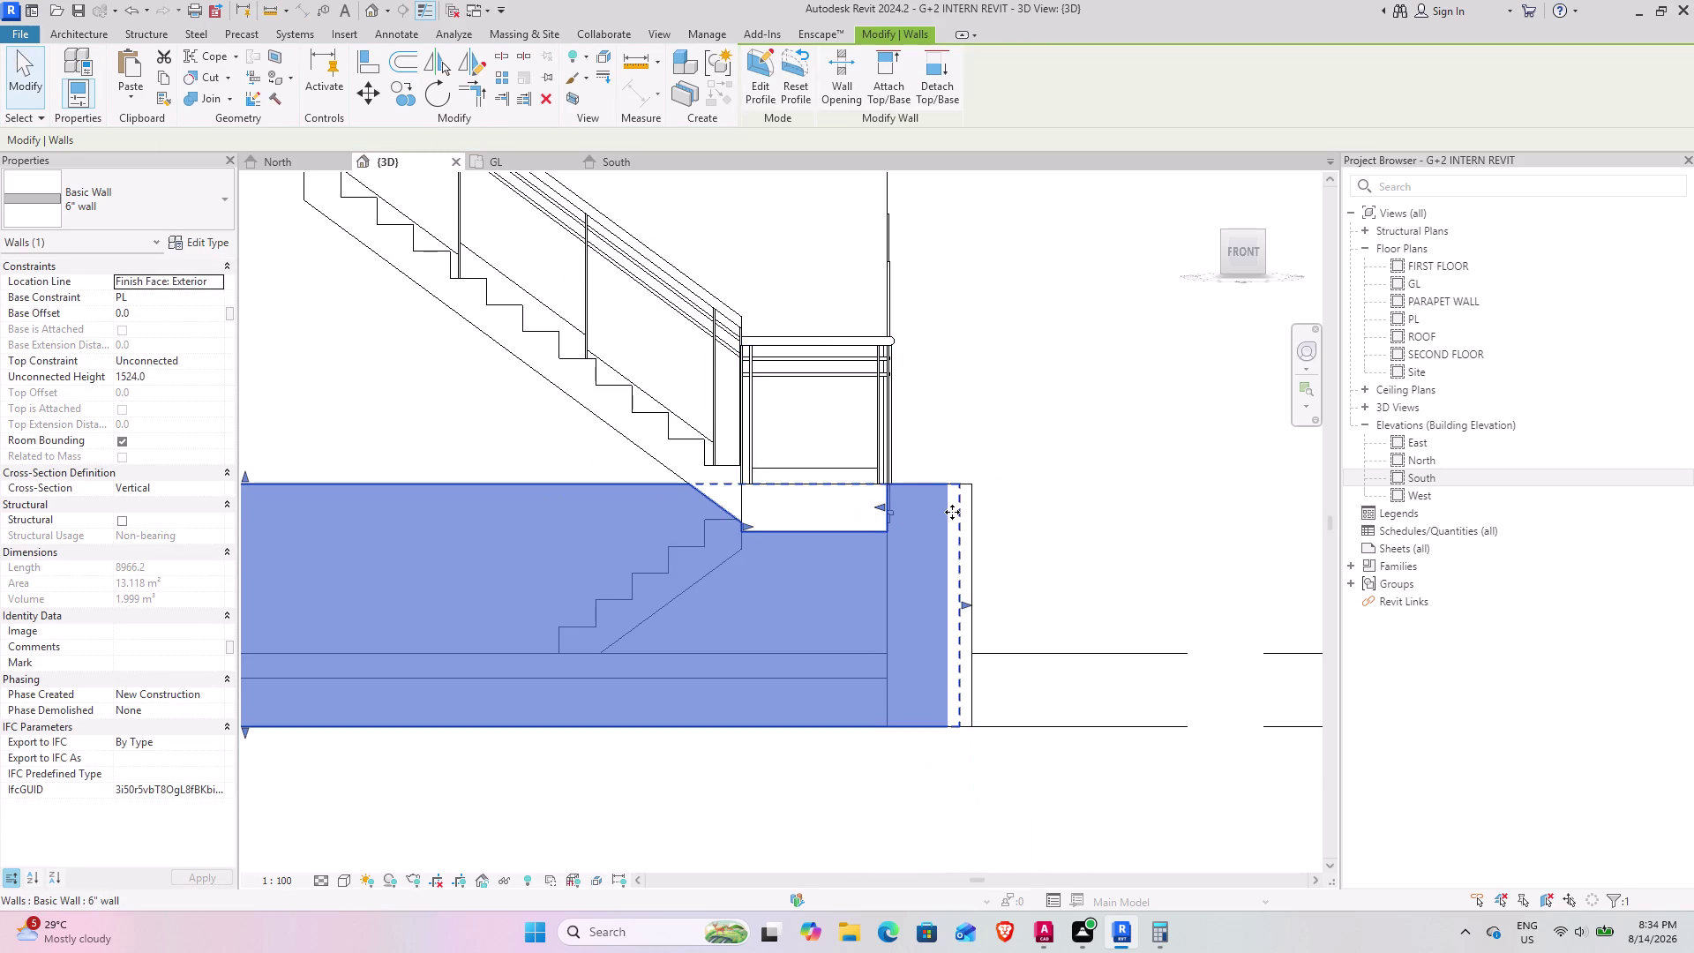
Orbit around the stair base, selecting the stair and notched wall to check their fit.
middle_drag(935, 535, 802, 662)
scroll(down, 3)
middle_drag(785, 667, 852, 637)
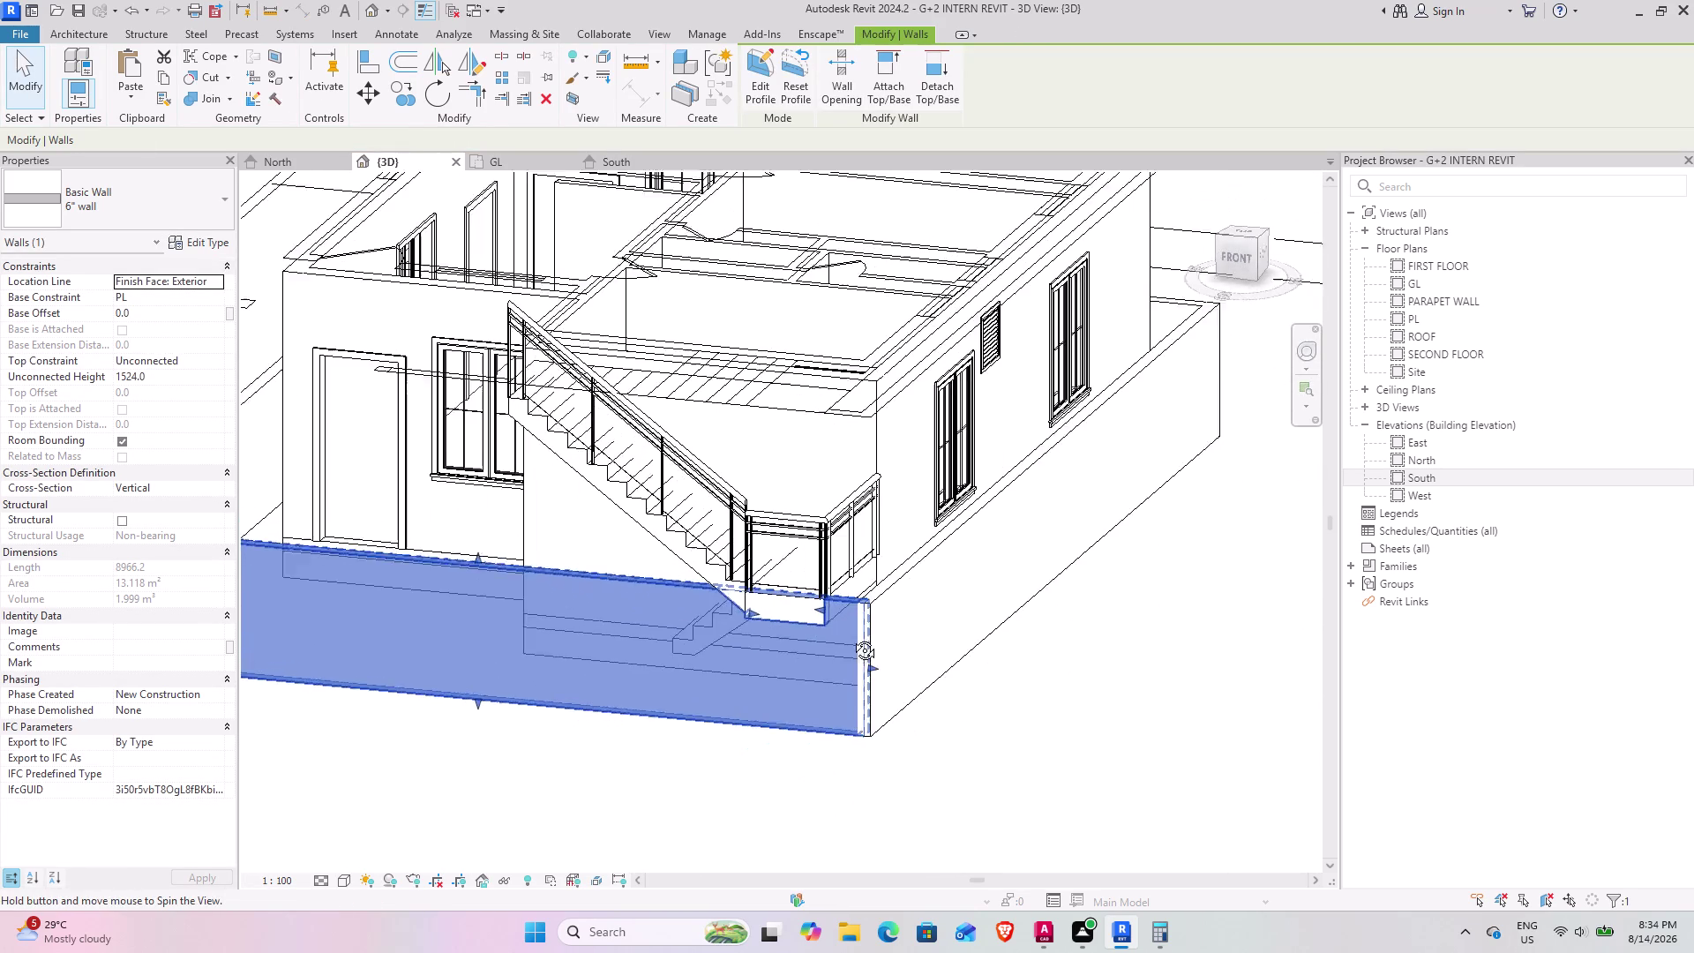
middle_drag(852, 637, 853, 637)
click(947, 742)
middle_drag(788, 614, 751, 647)
scroll(up, 3)
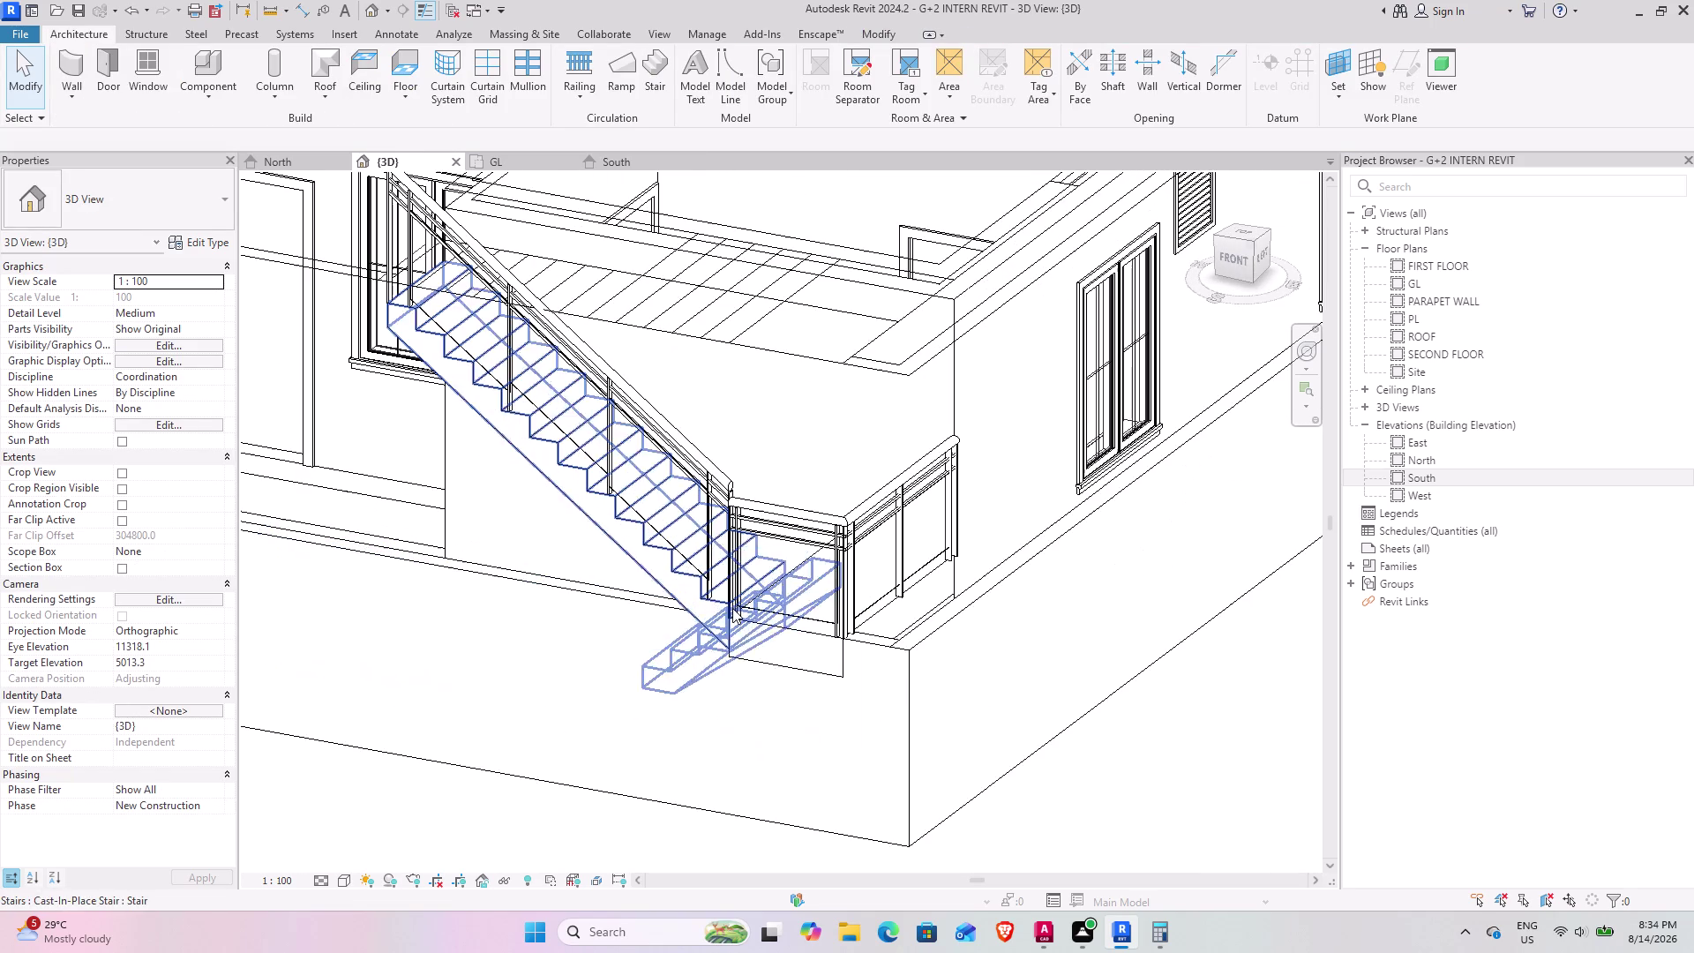
click(870, 642)
scroll(up, 3)
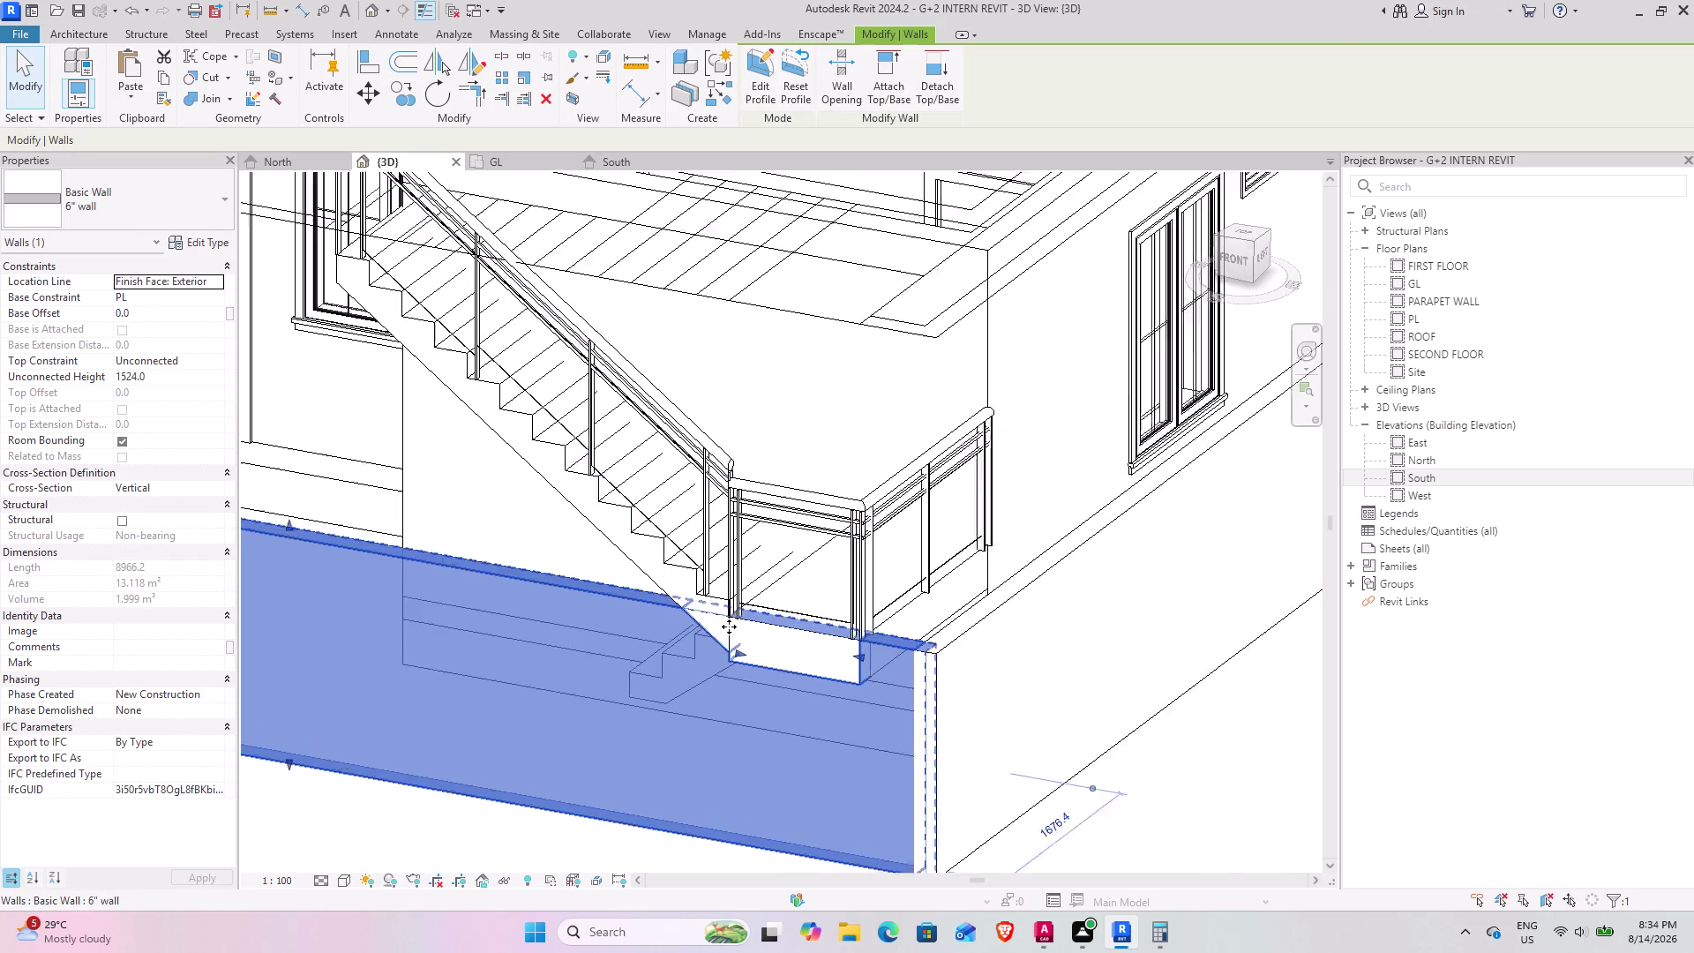
scroll(up, 3)
scroll(down, 3)
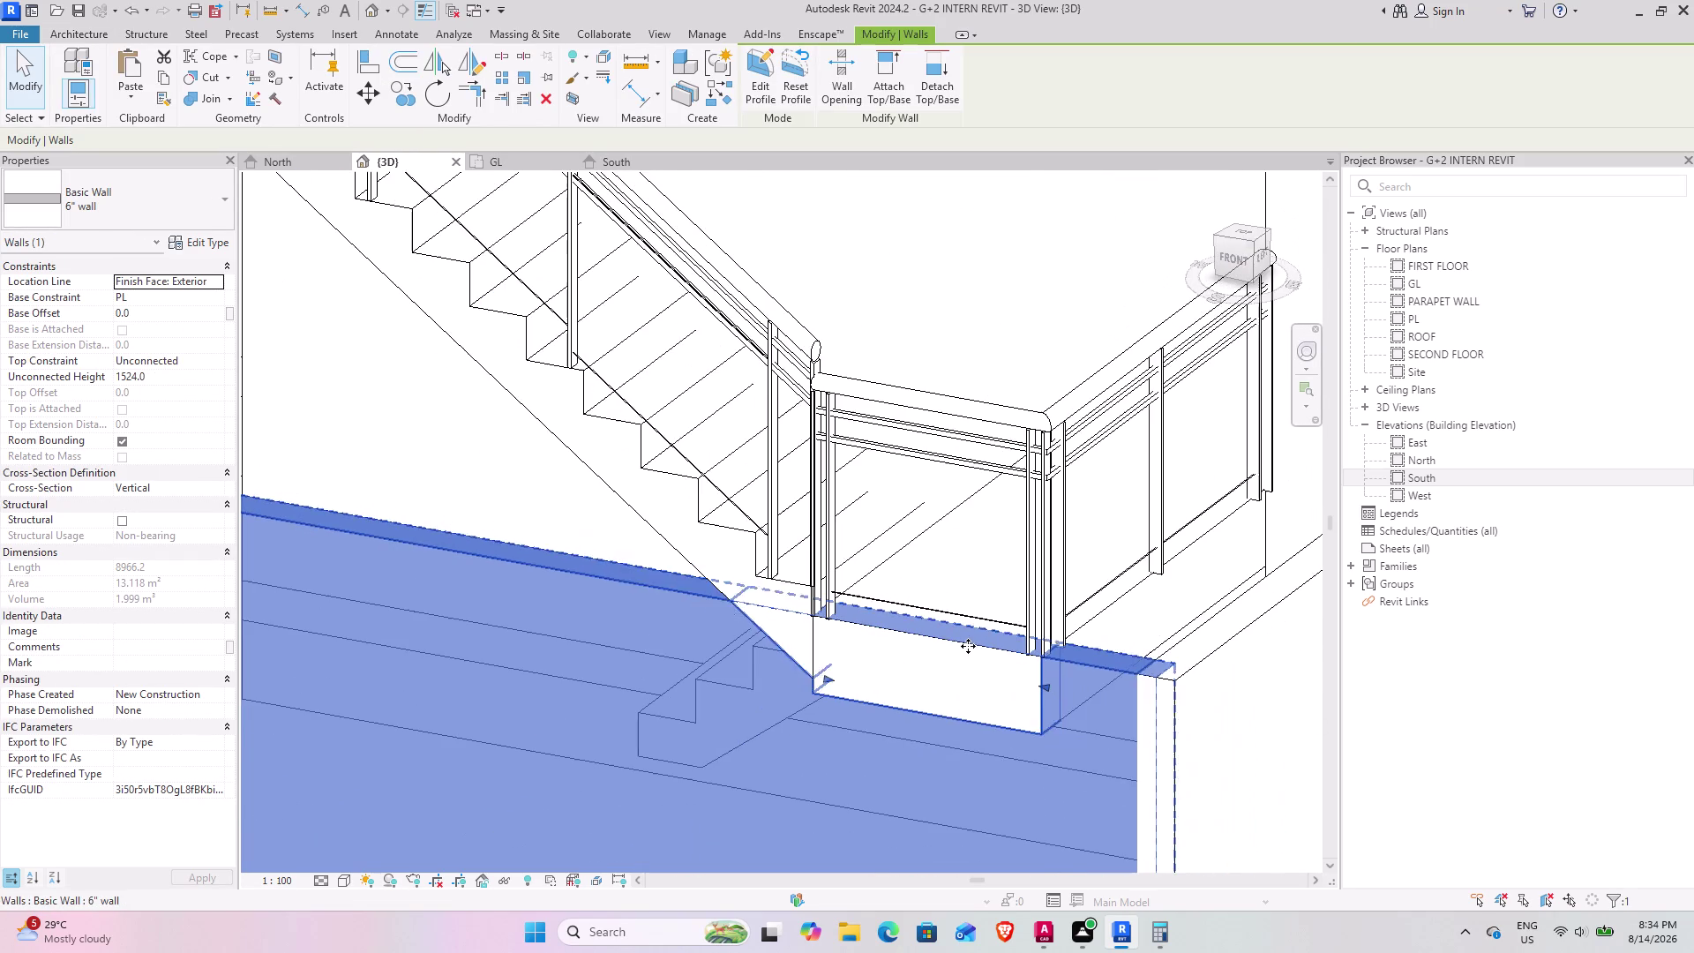
middle_drag(947, 709, 1081, 540)
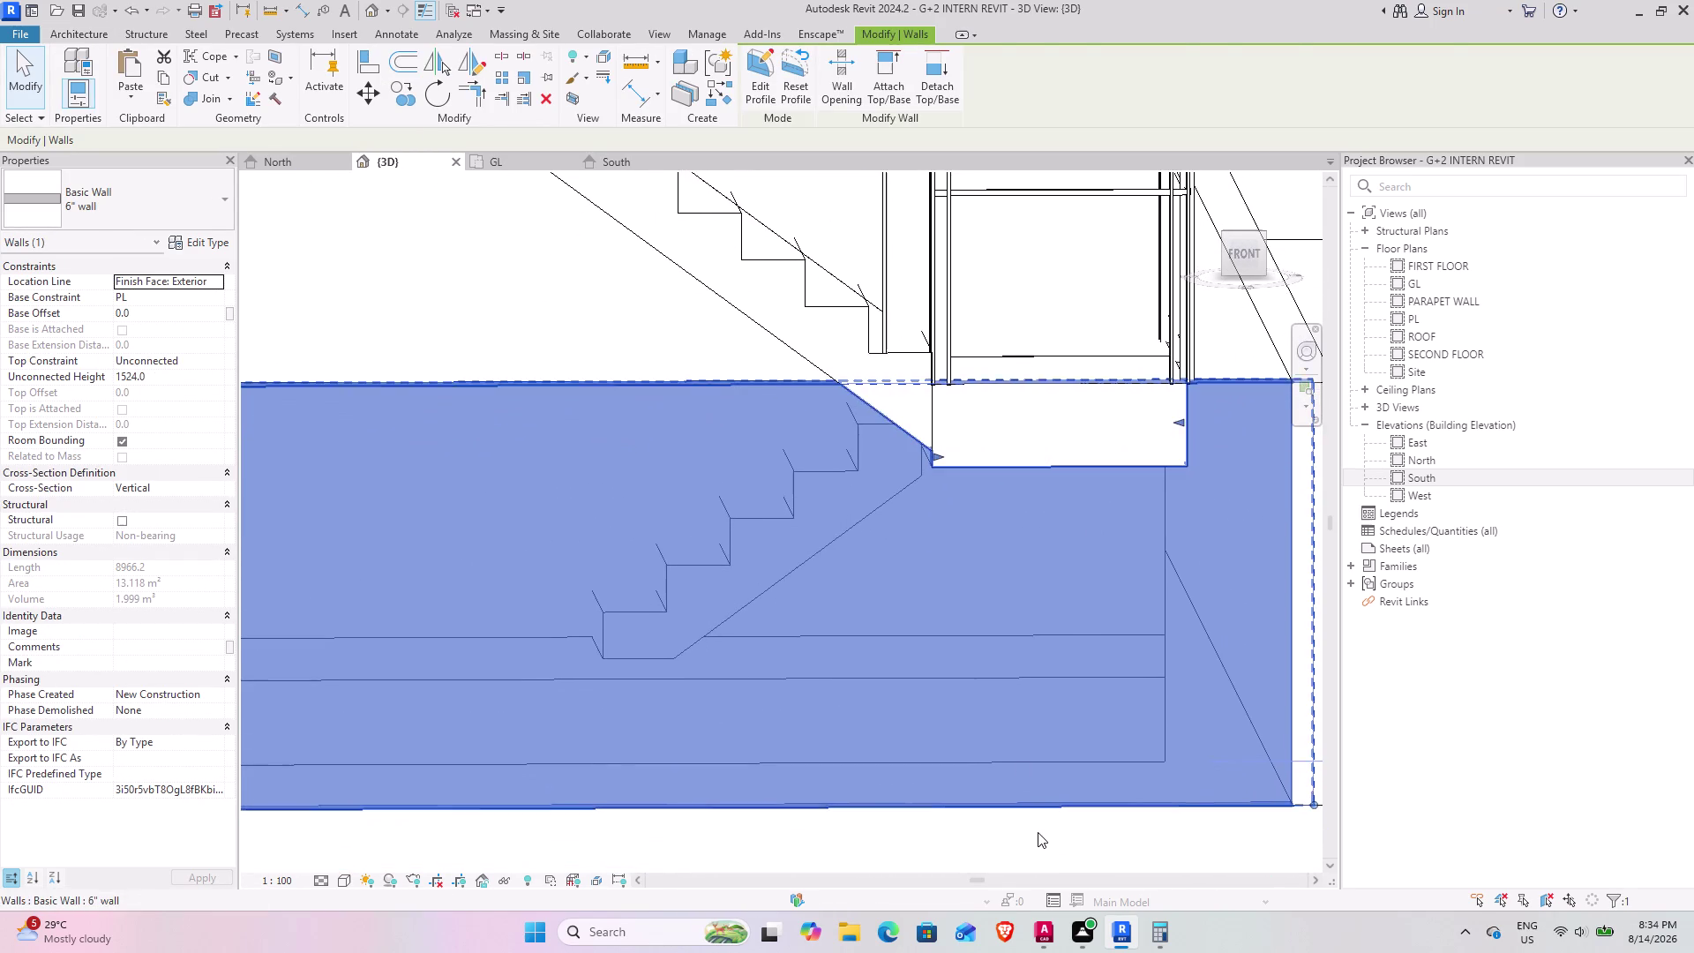
click(1039, 833)
Orbit around the whole house from several sides and above, then switch to the GL plan.
scroll(down, 3)
middle_drag(816, 576, 867, 502)
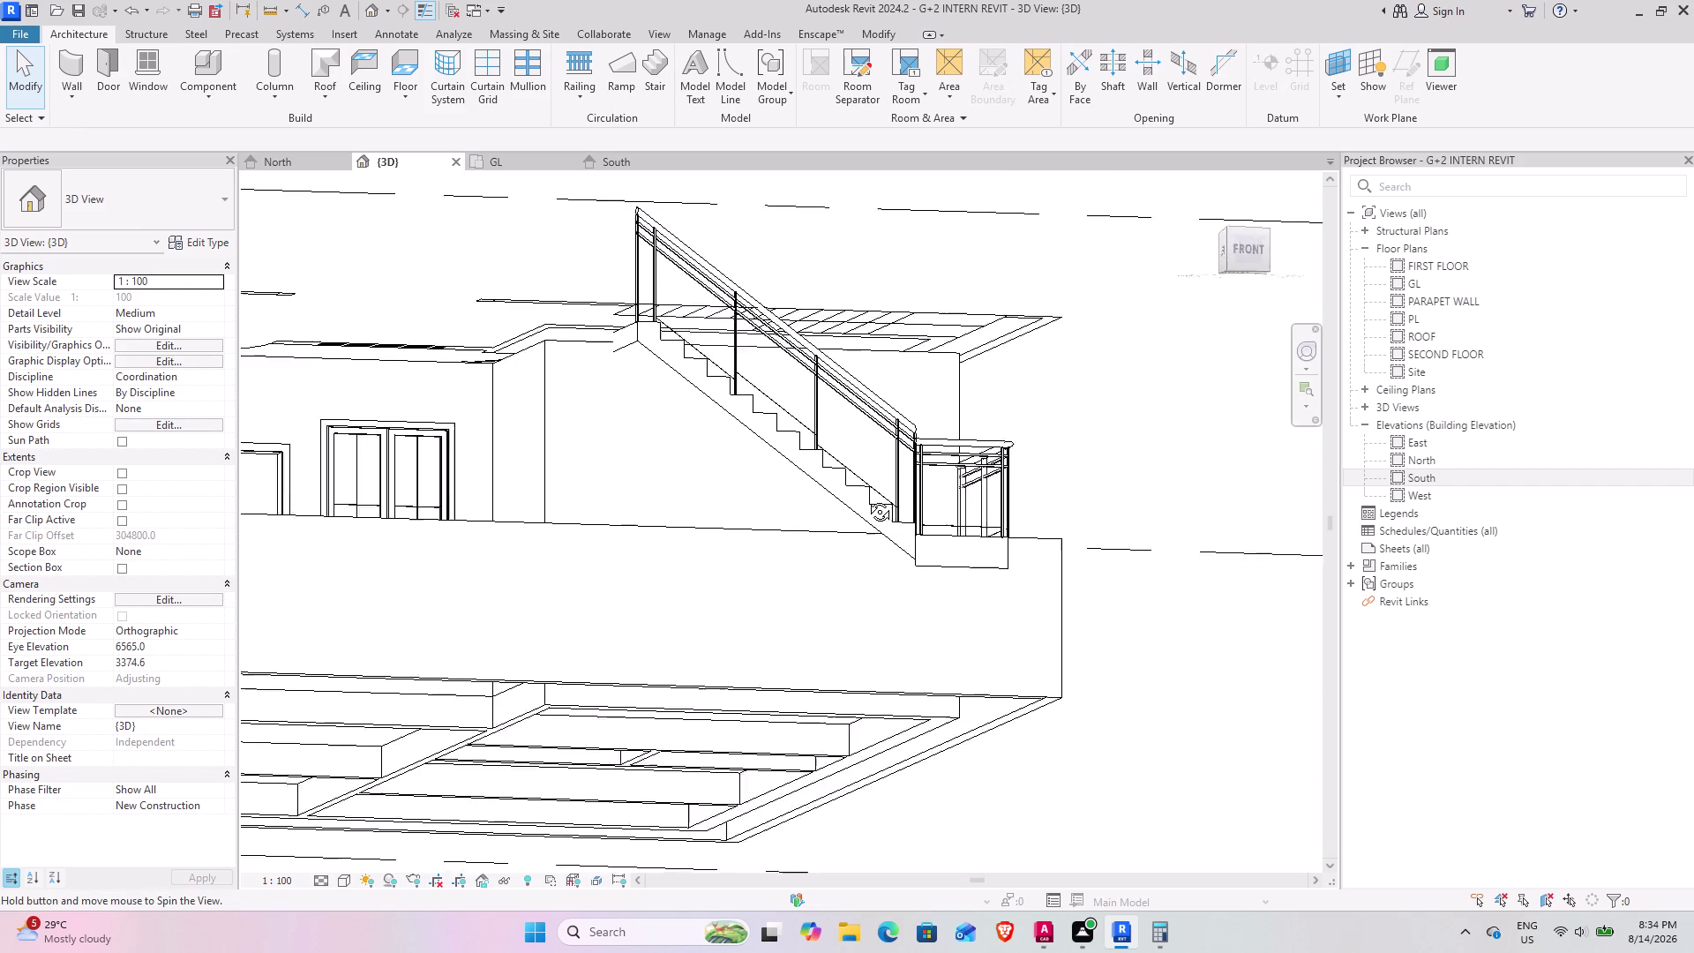
middle_drag(867, 502, 657, 643)
scroll(down, 3)
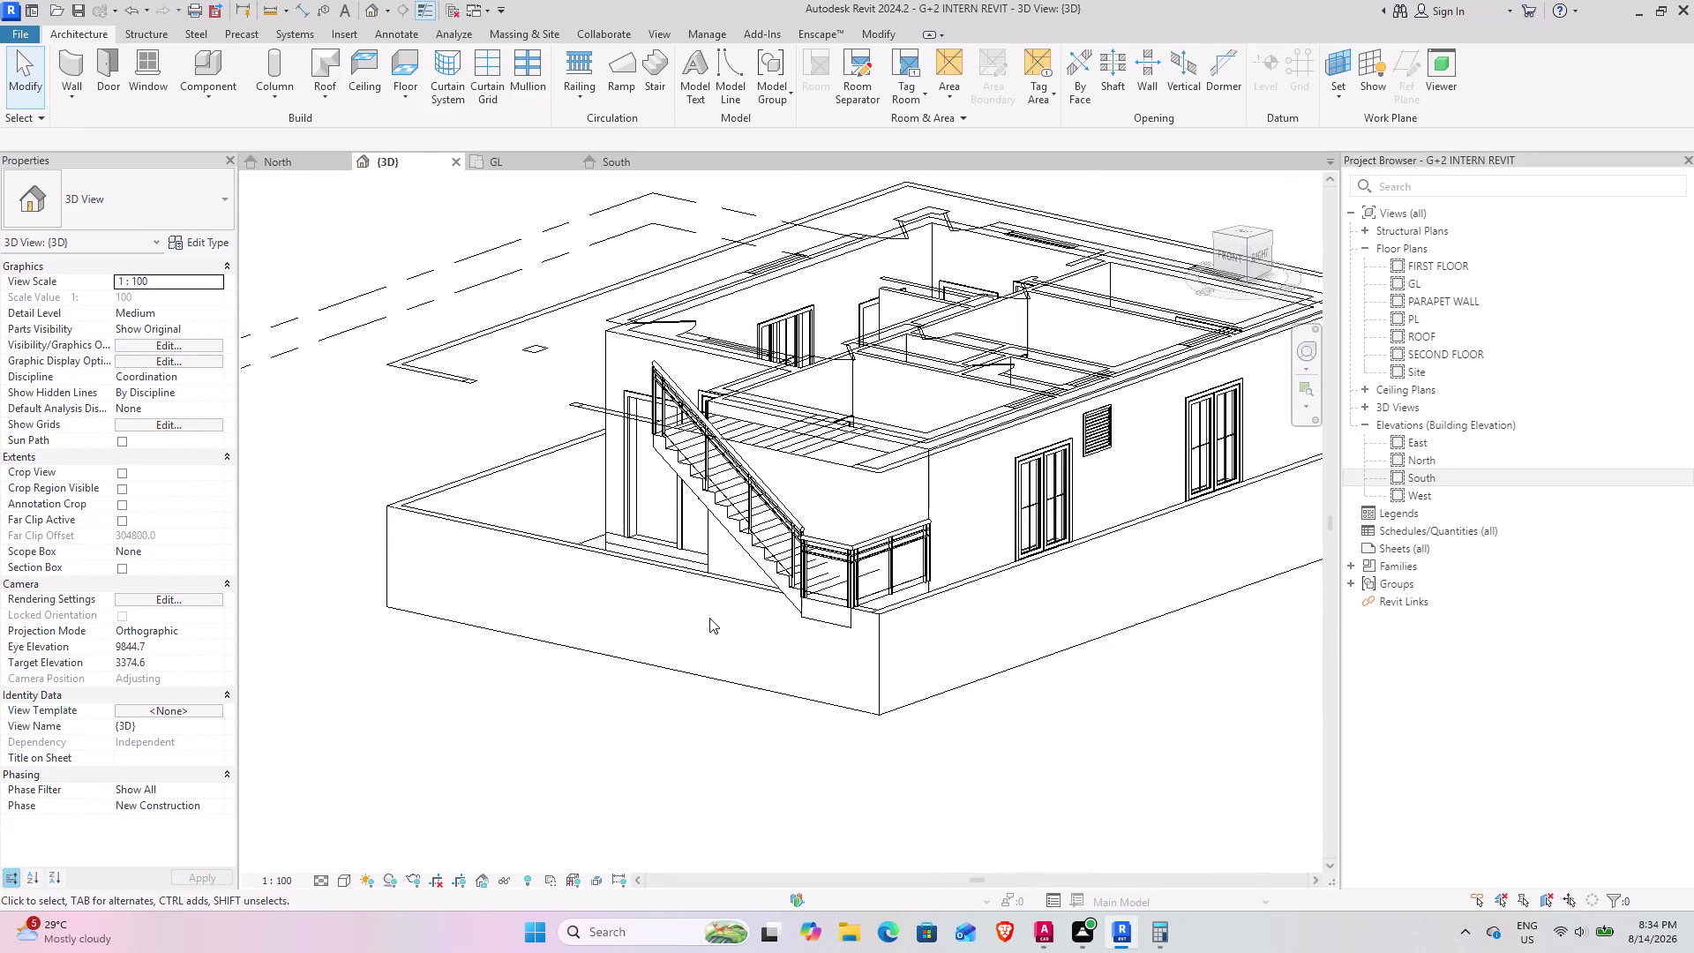
middle_drag(598, 618, 613, 632)
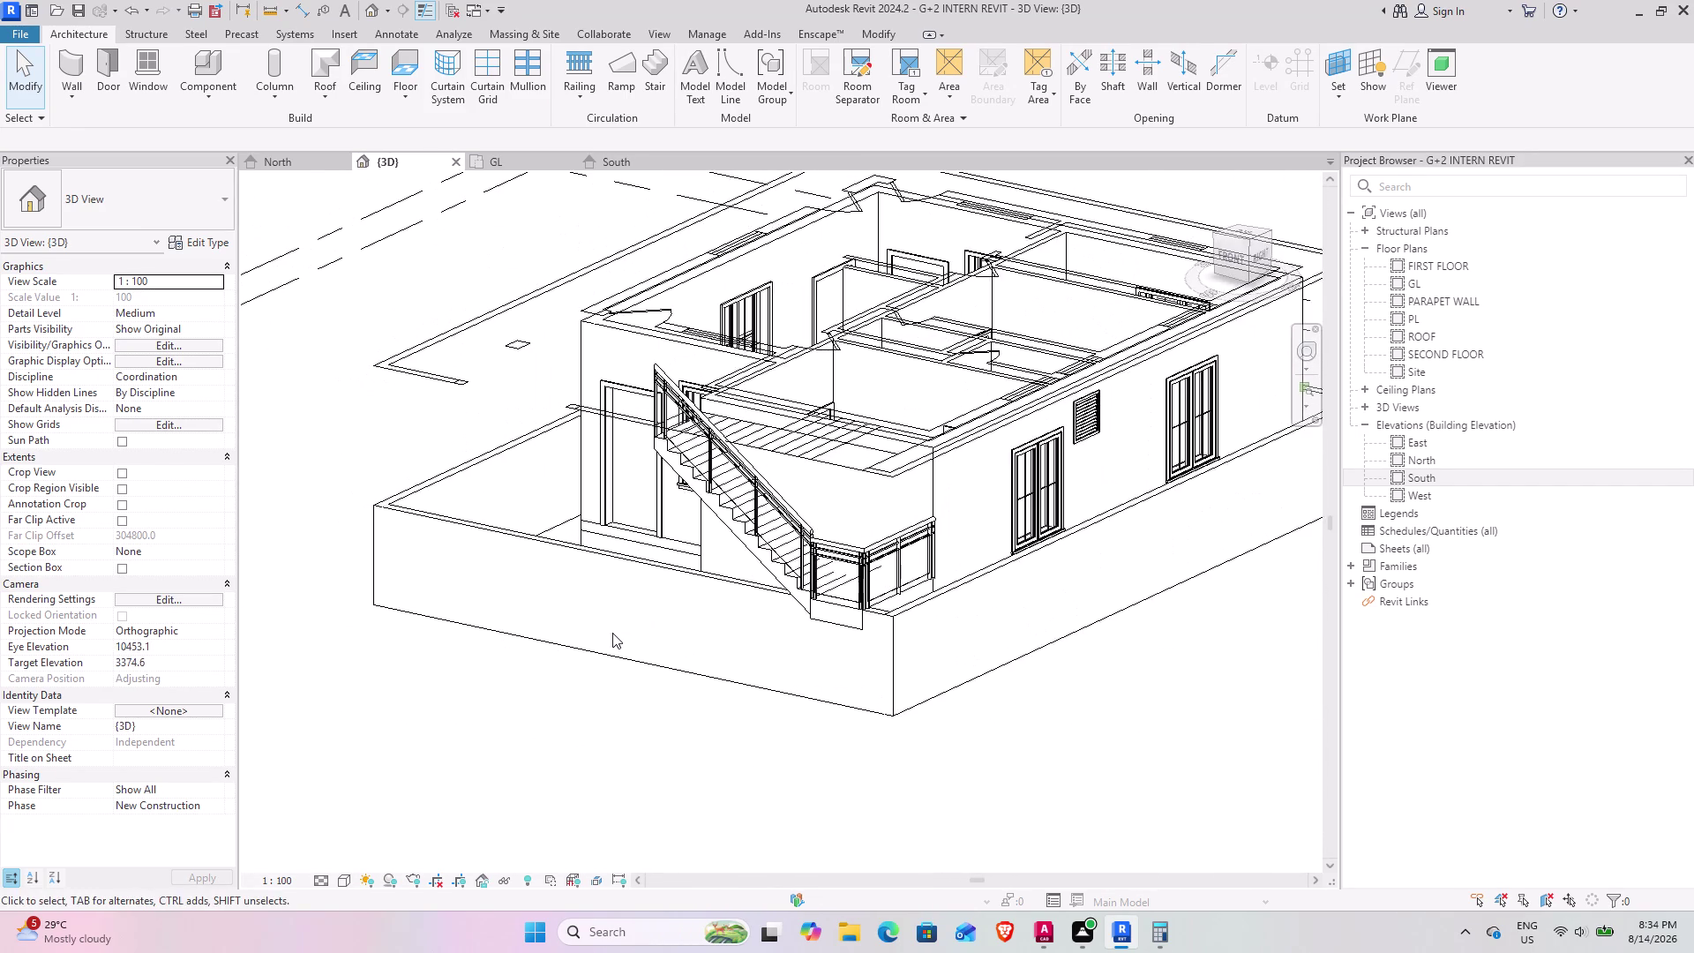
middle_drag(673, 640, 944, 674)
middle_drag(817, 656, 940, 612)
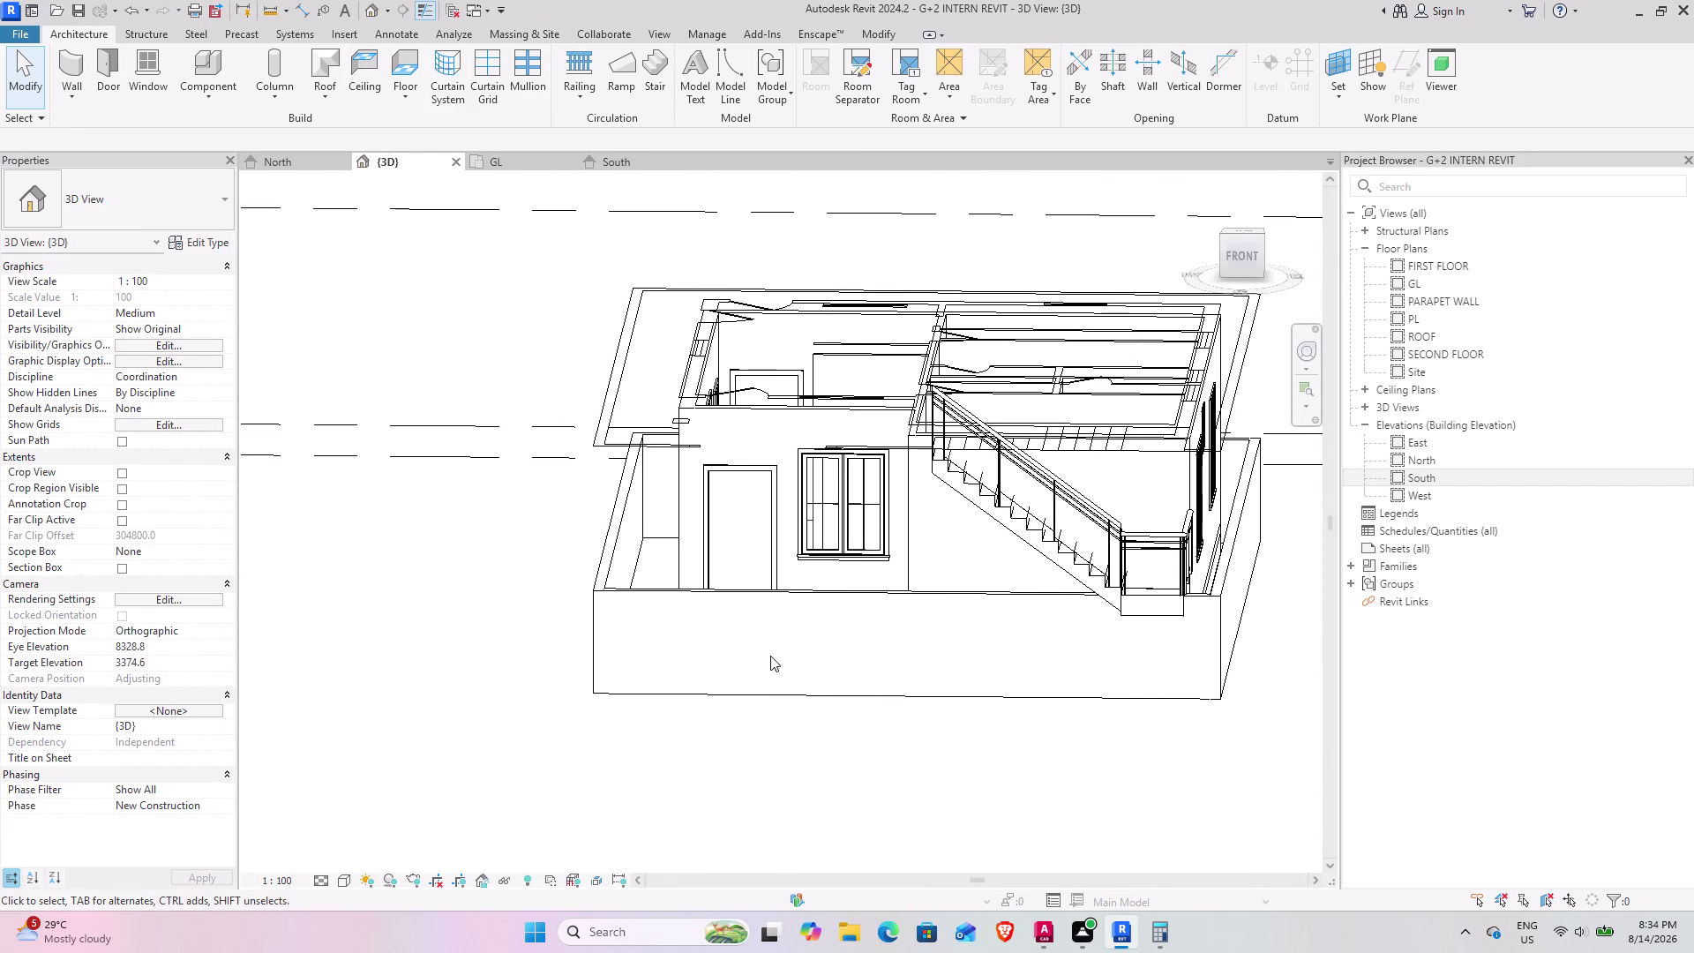
middle_drag(784, 618, 803, 672)
middle_drag(771, 678, 740, 712)
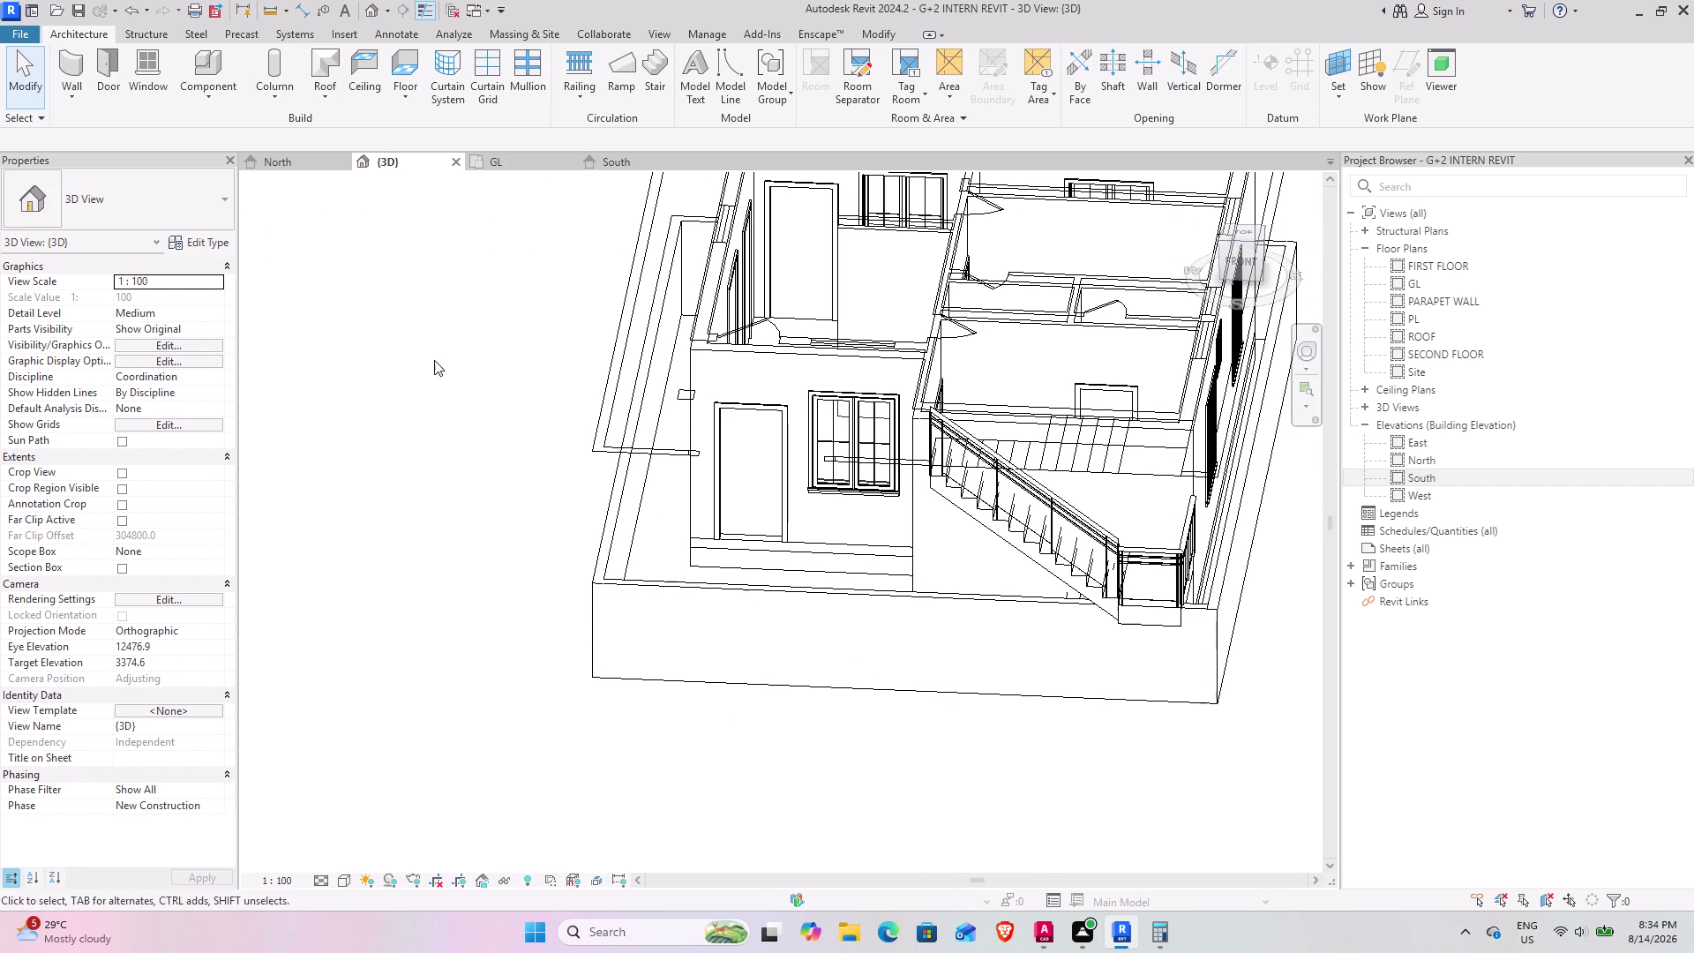
click(501, 157)
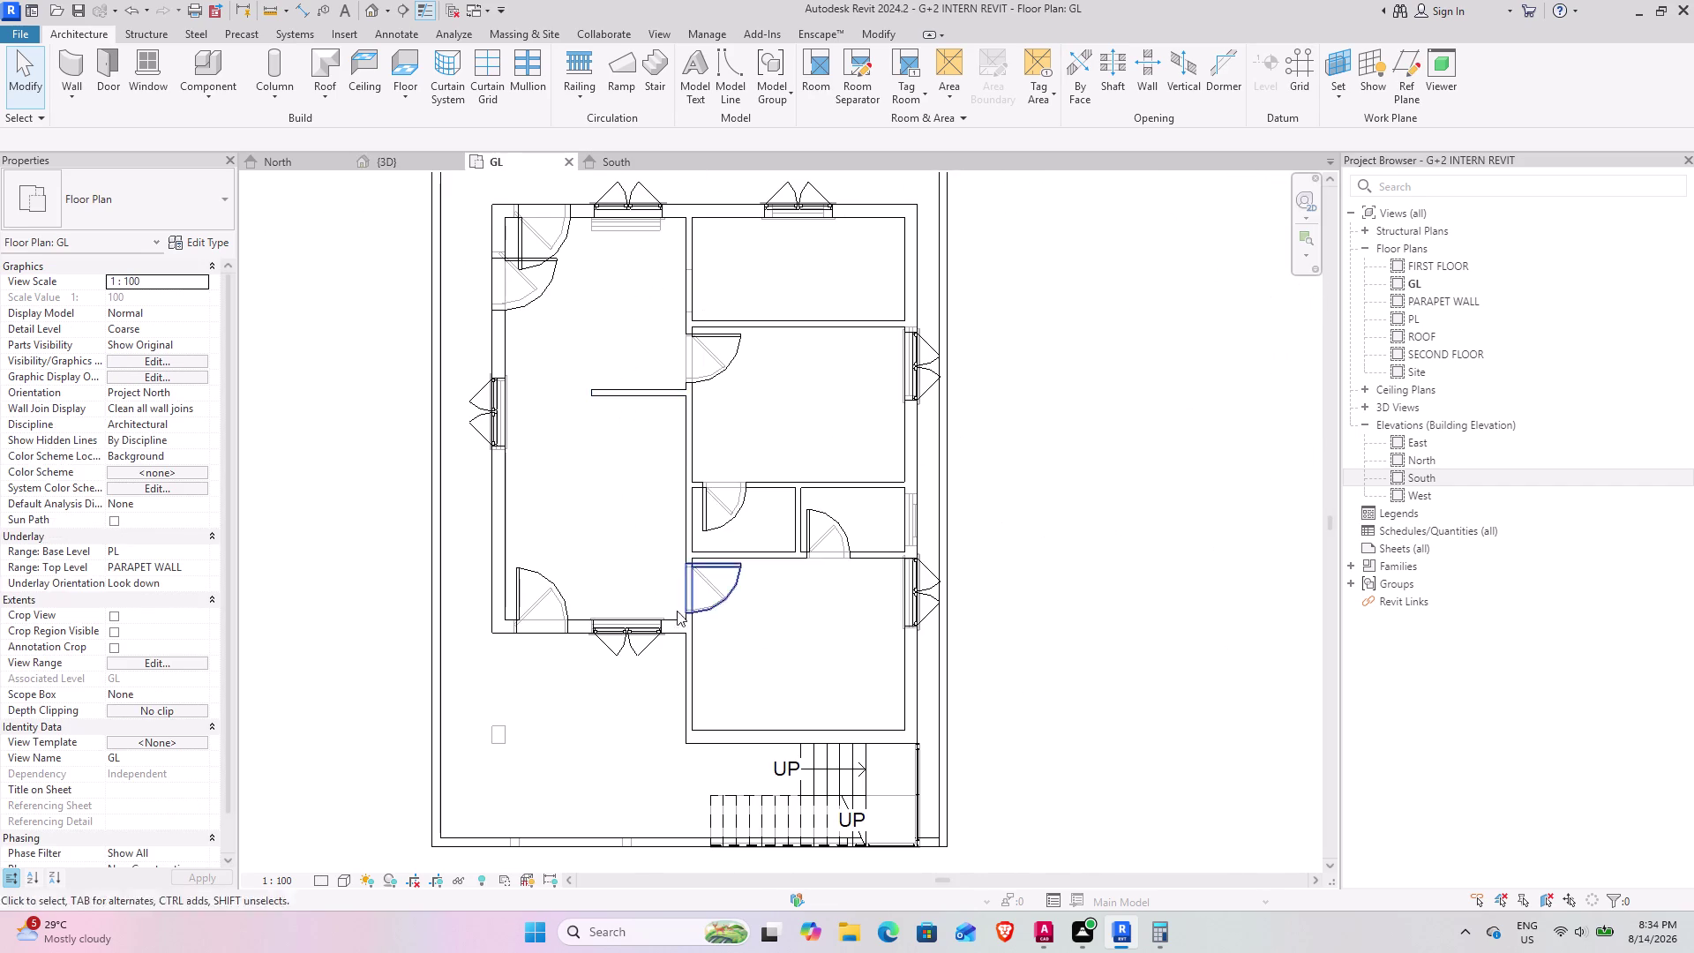
Pan the GL plan to the stairs and entrance, start a door and open Load Family.
scroll(down, 3)
middle_drag(572, 649, 647, 416)
scroll(up, 3)
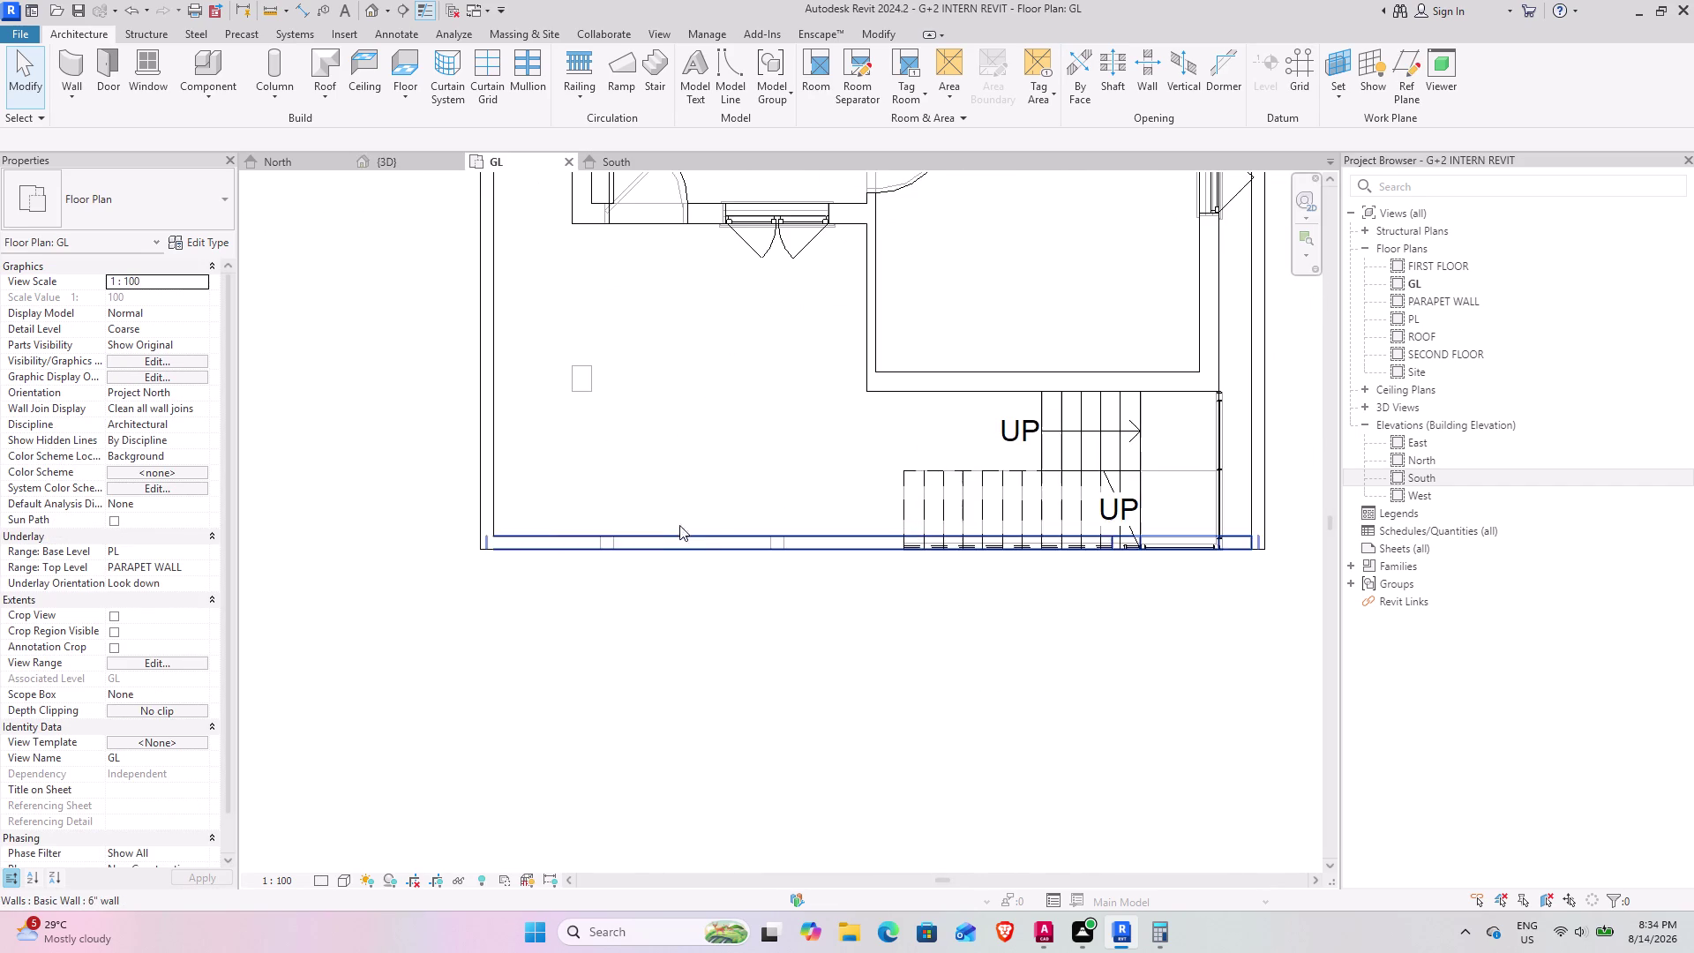
middle_drag(715, 527, 681, 604)
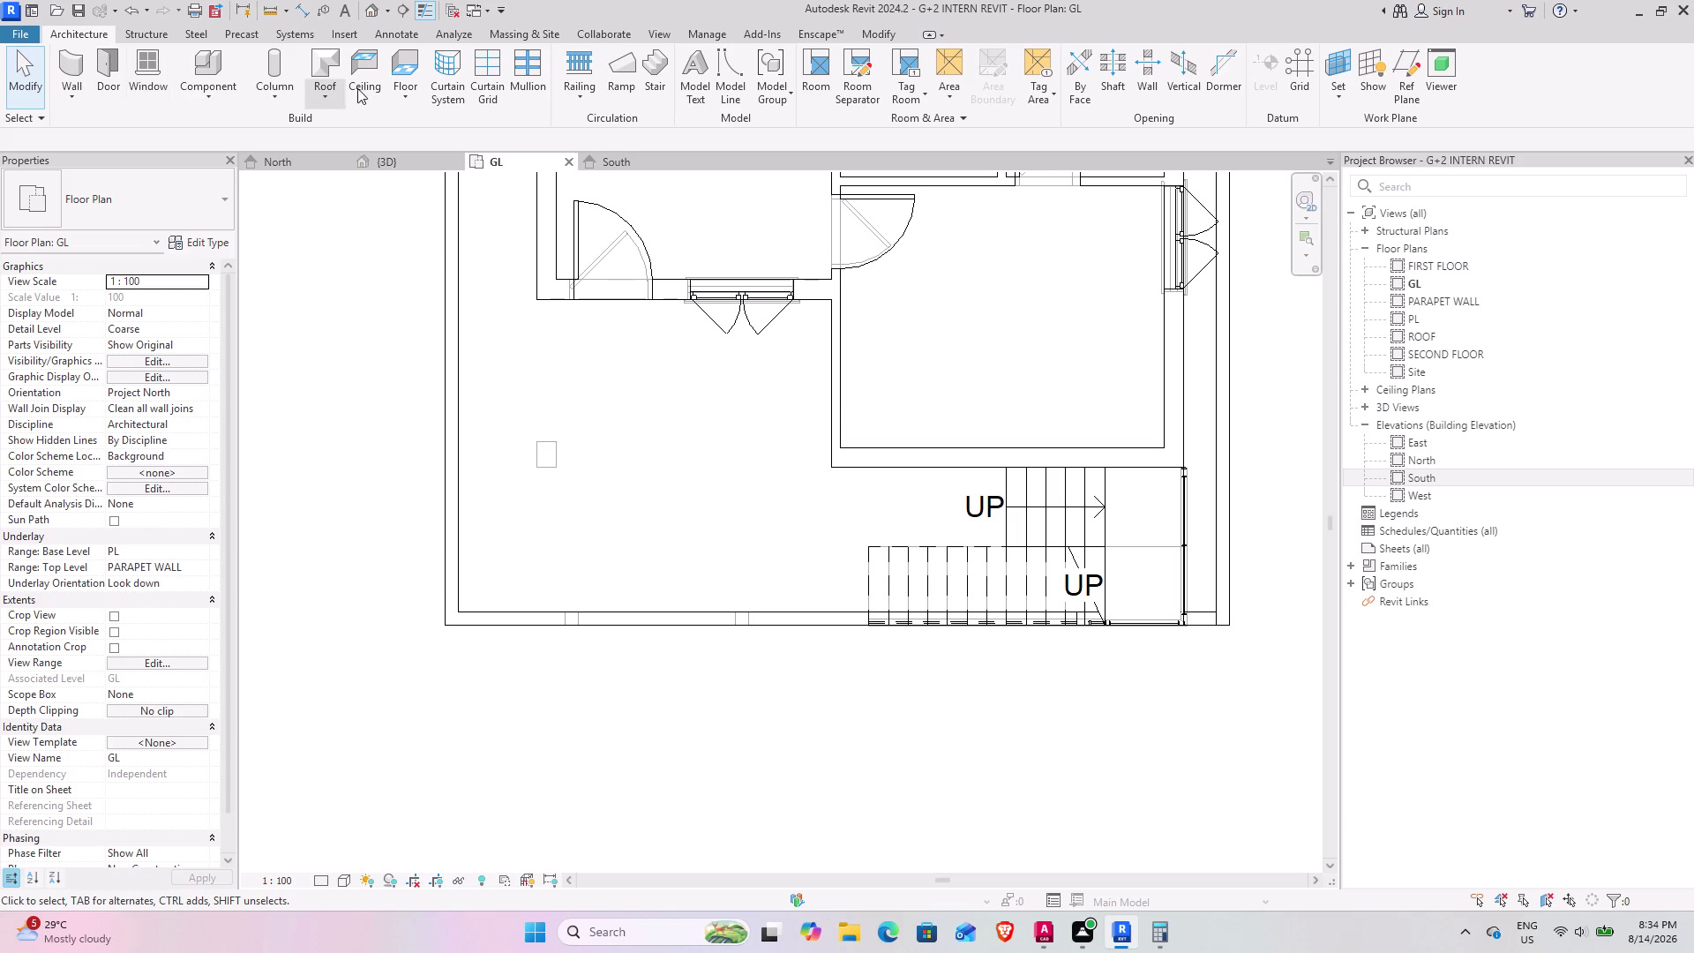
click(106, 60)
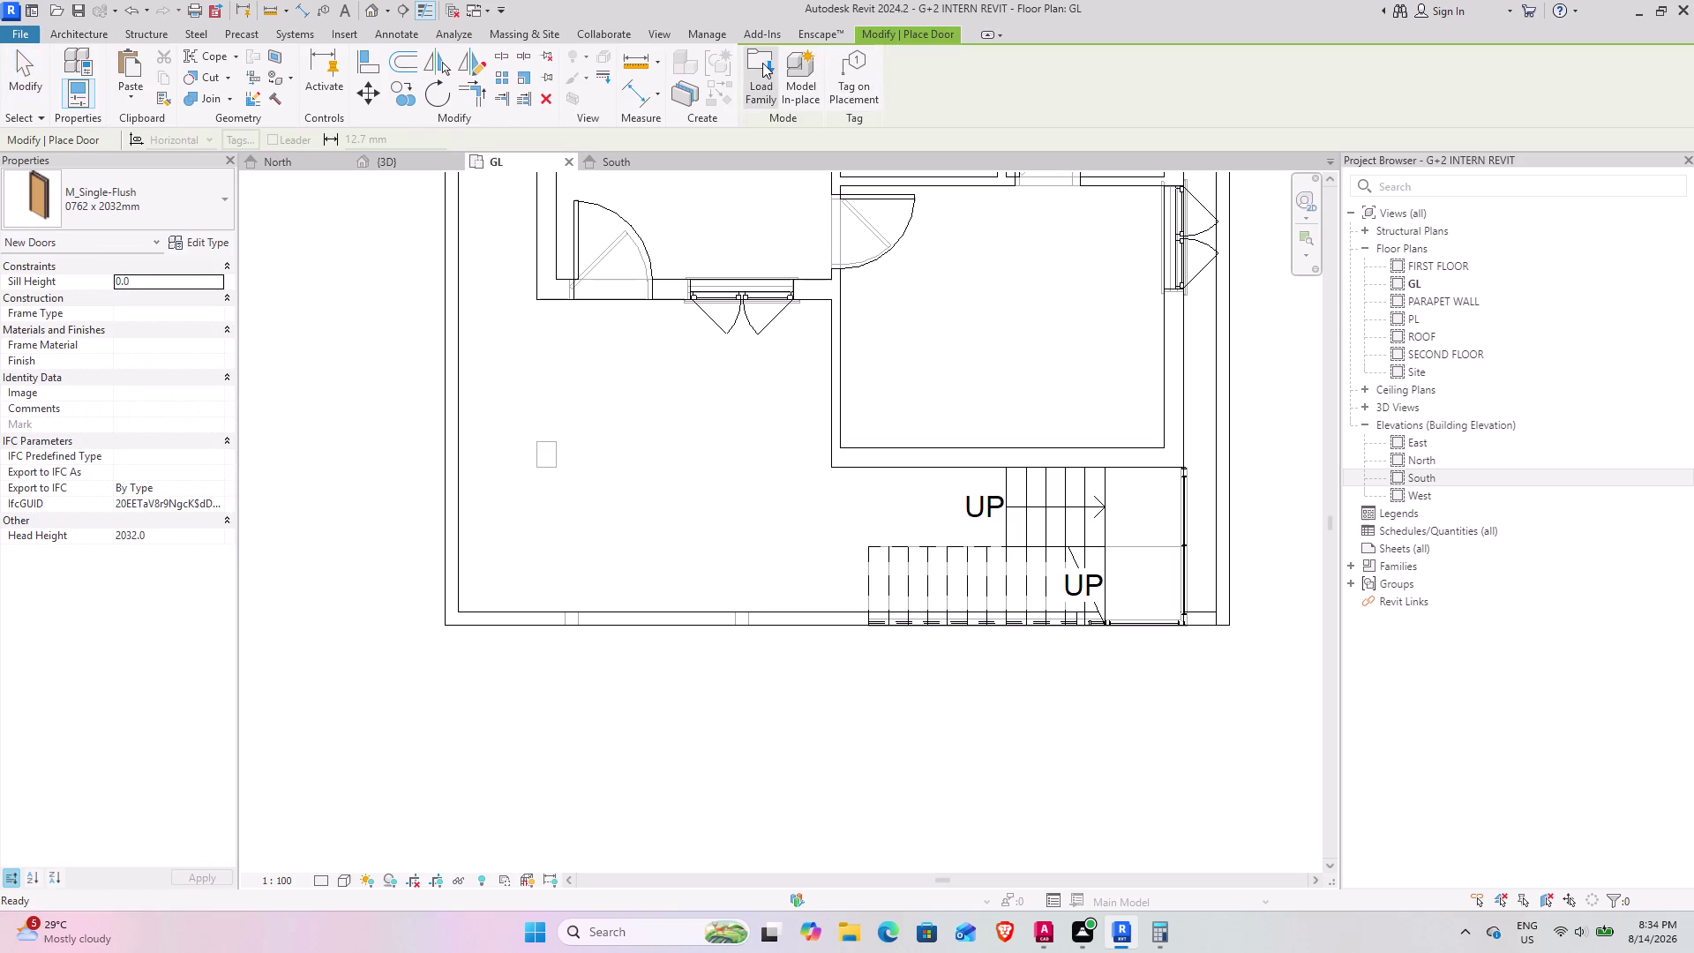
click(748, 69)
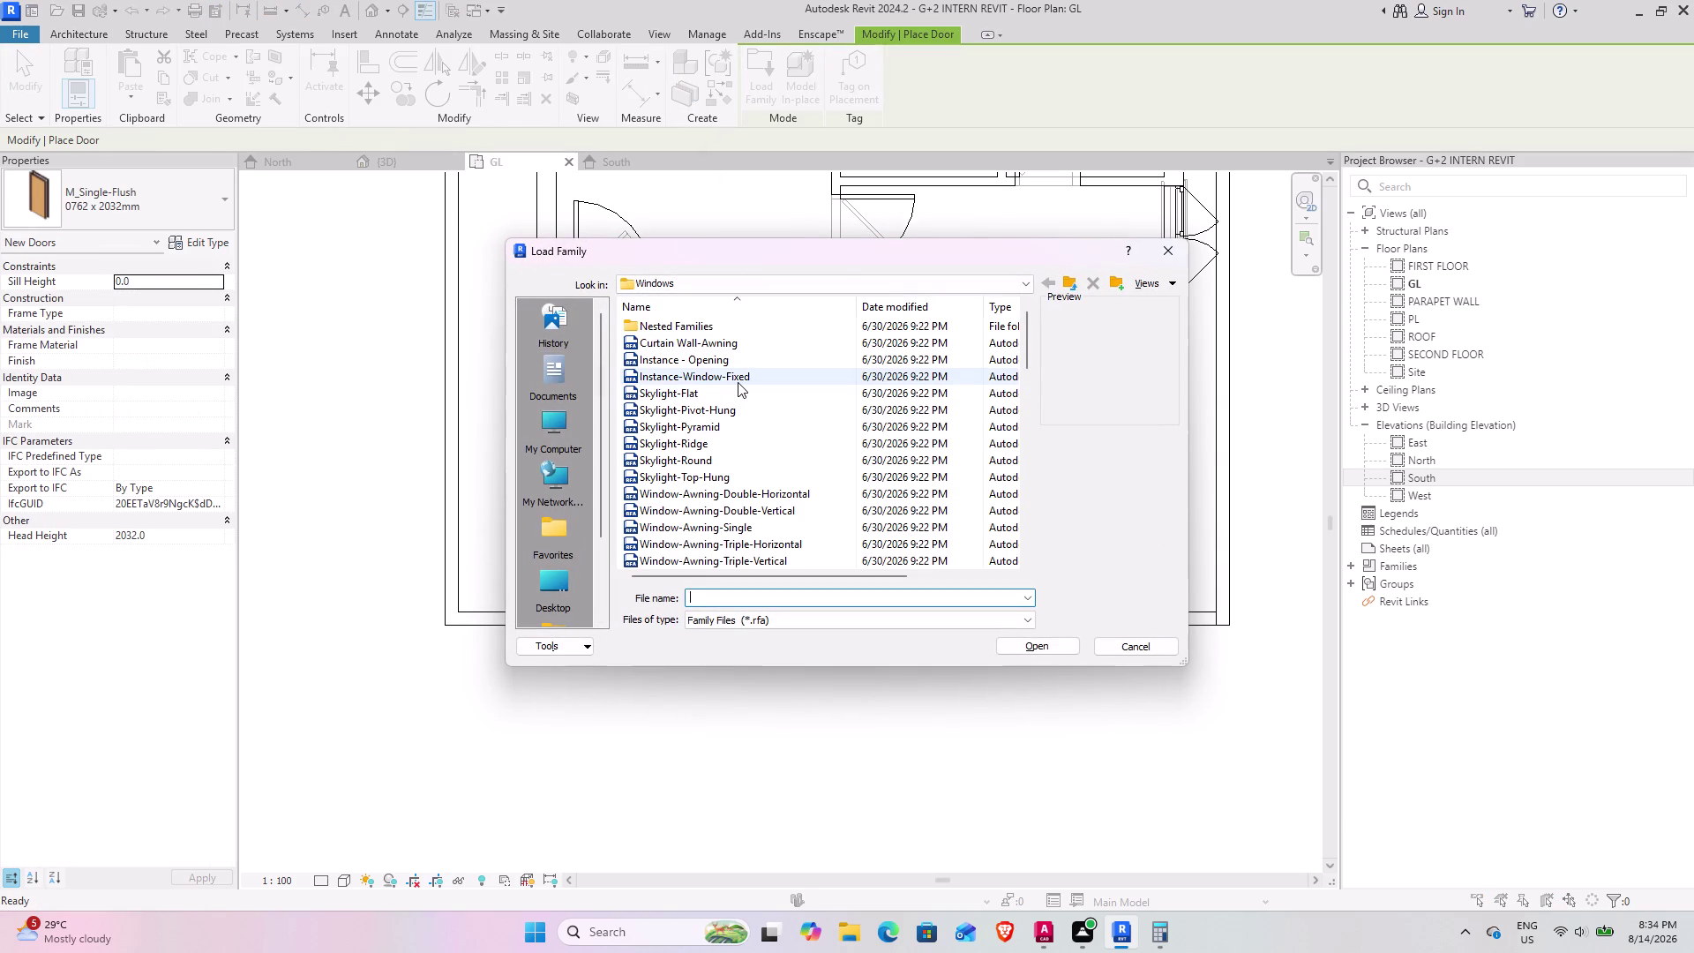
Move up from the Windows library into the Doors folder and scroll through its contents.
scroll(up, 3)
scroll(up, 3)
scroll(up, 3)
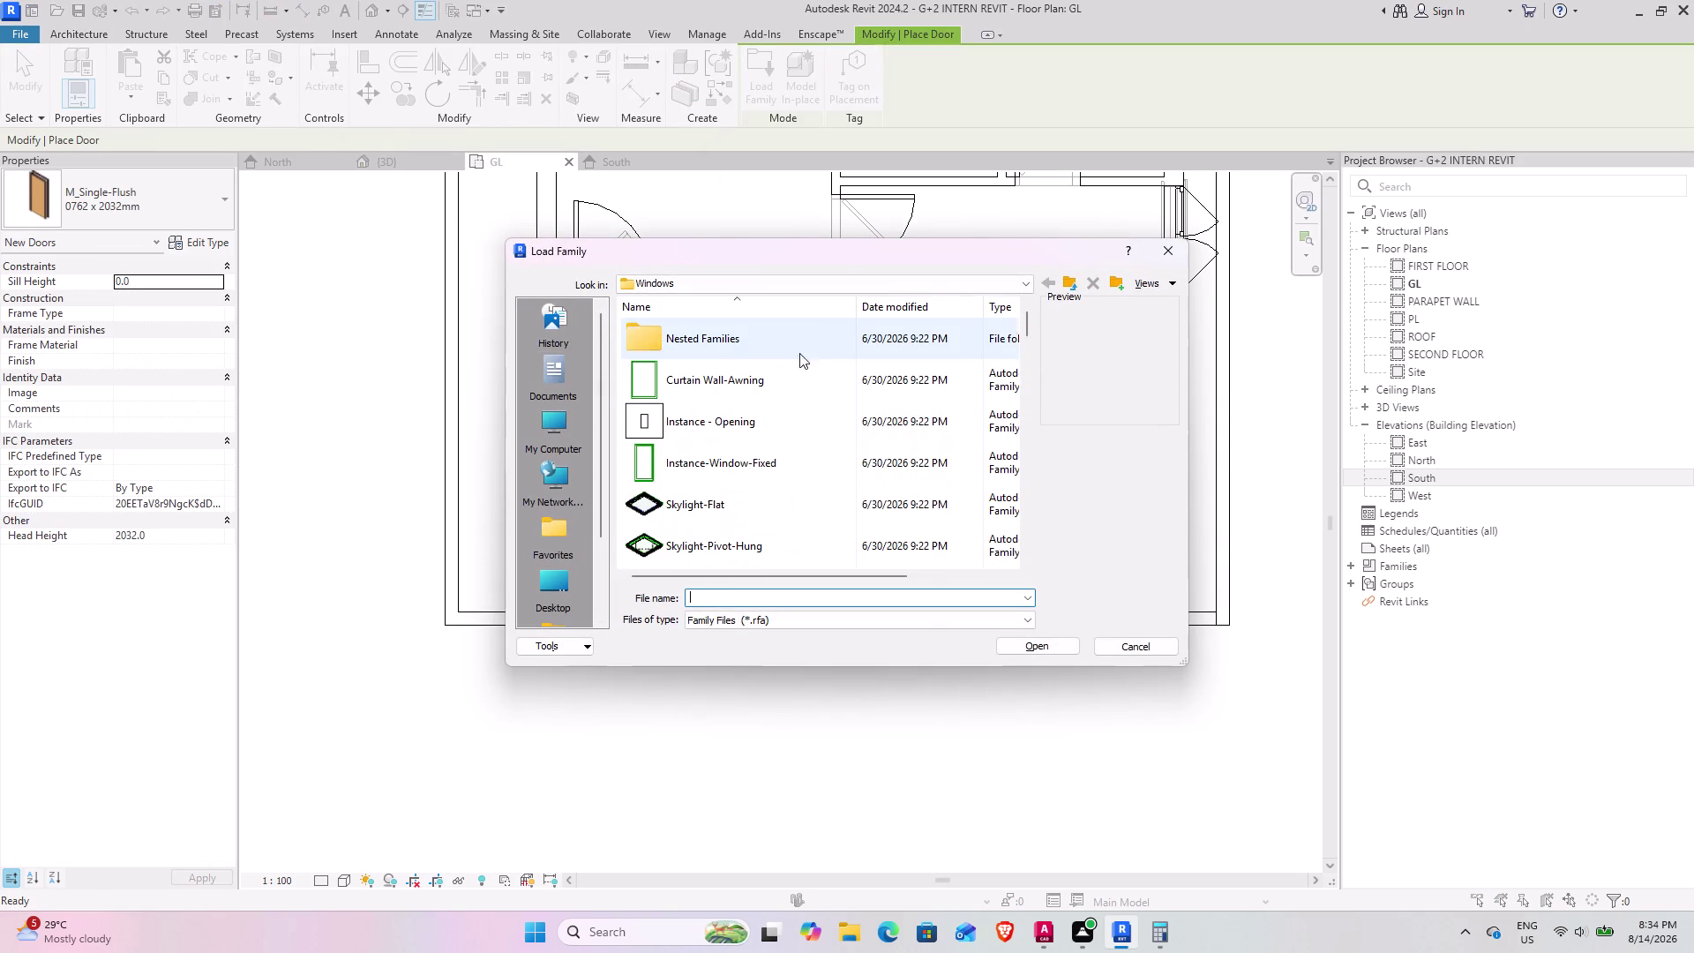
click(1075, 282)
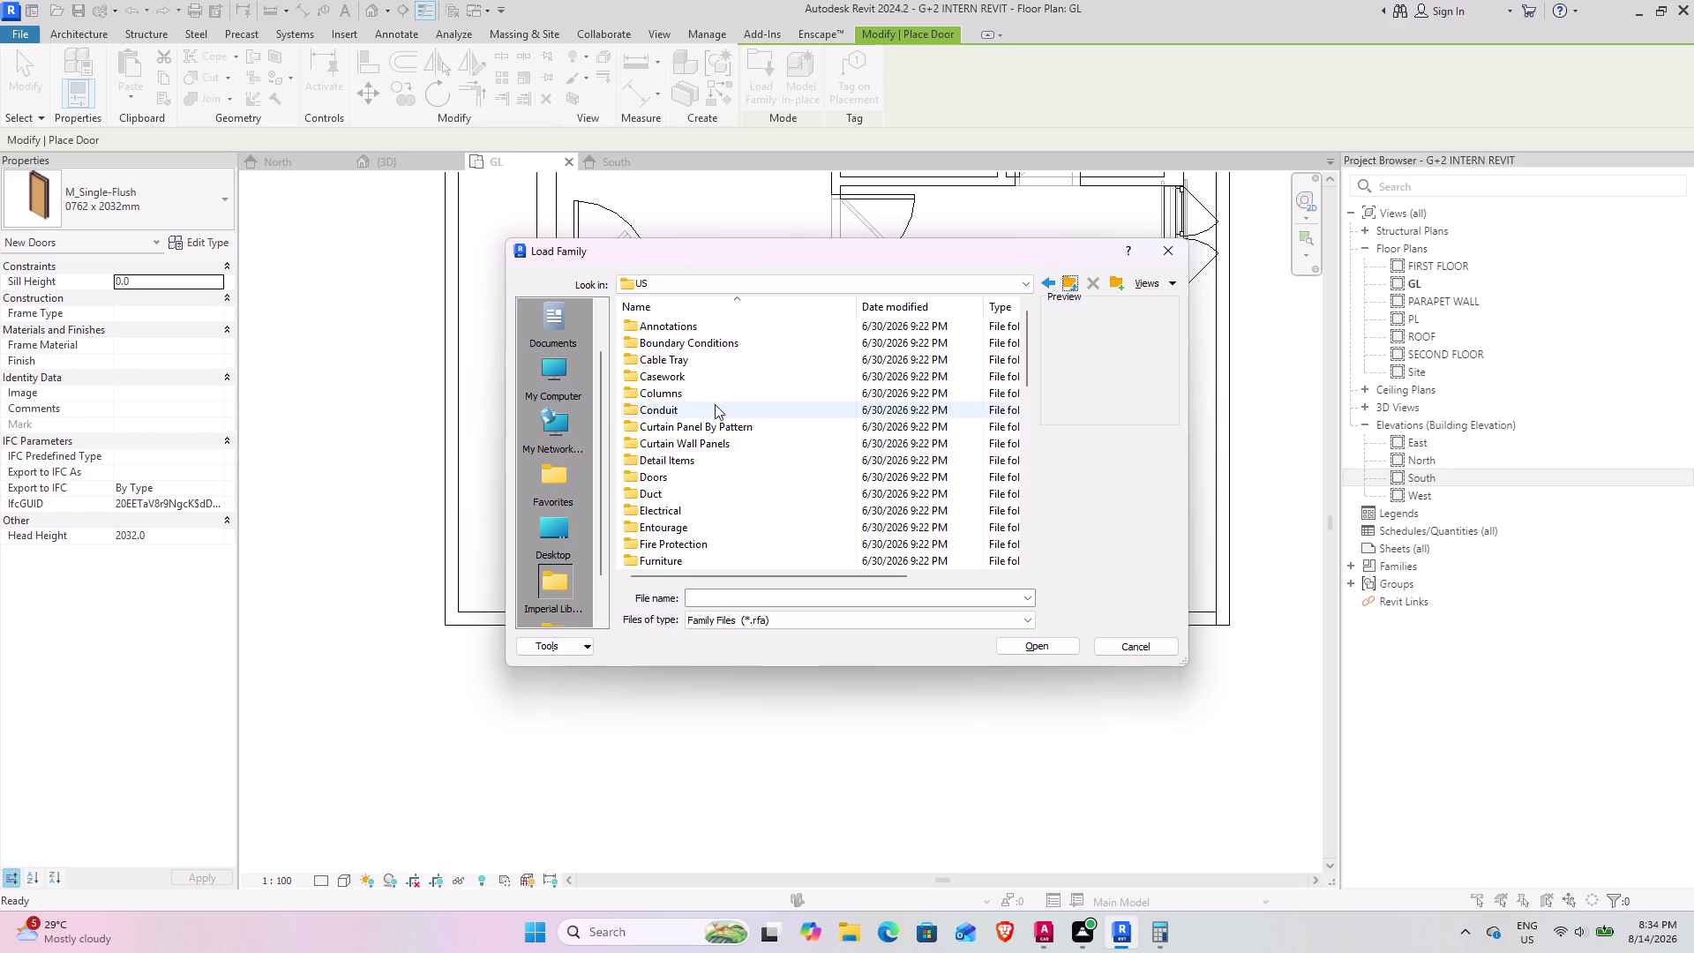
scroll(up, 3)
scroll(down, 3)
scroll(up, 3)
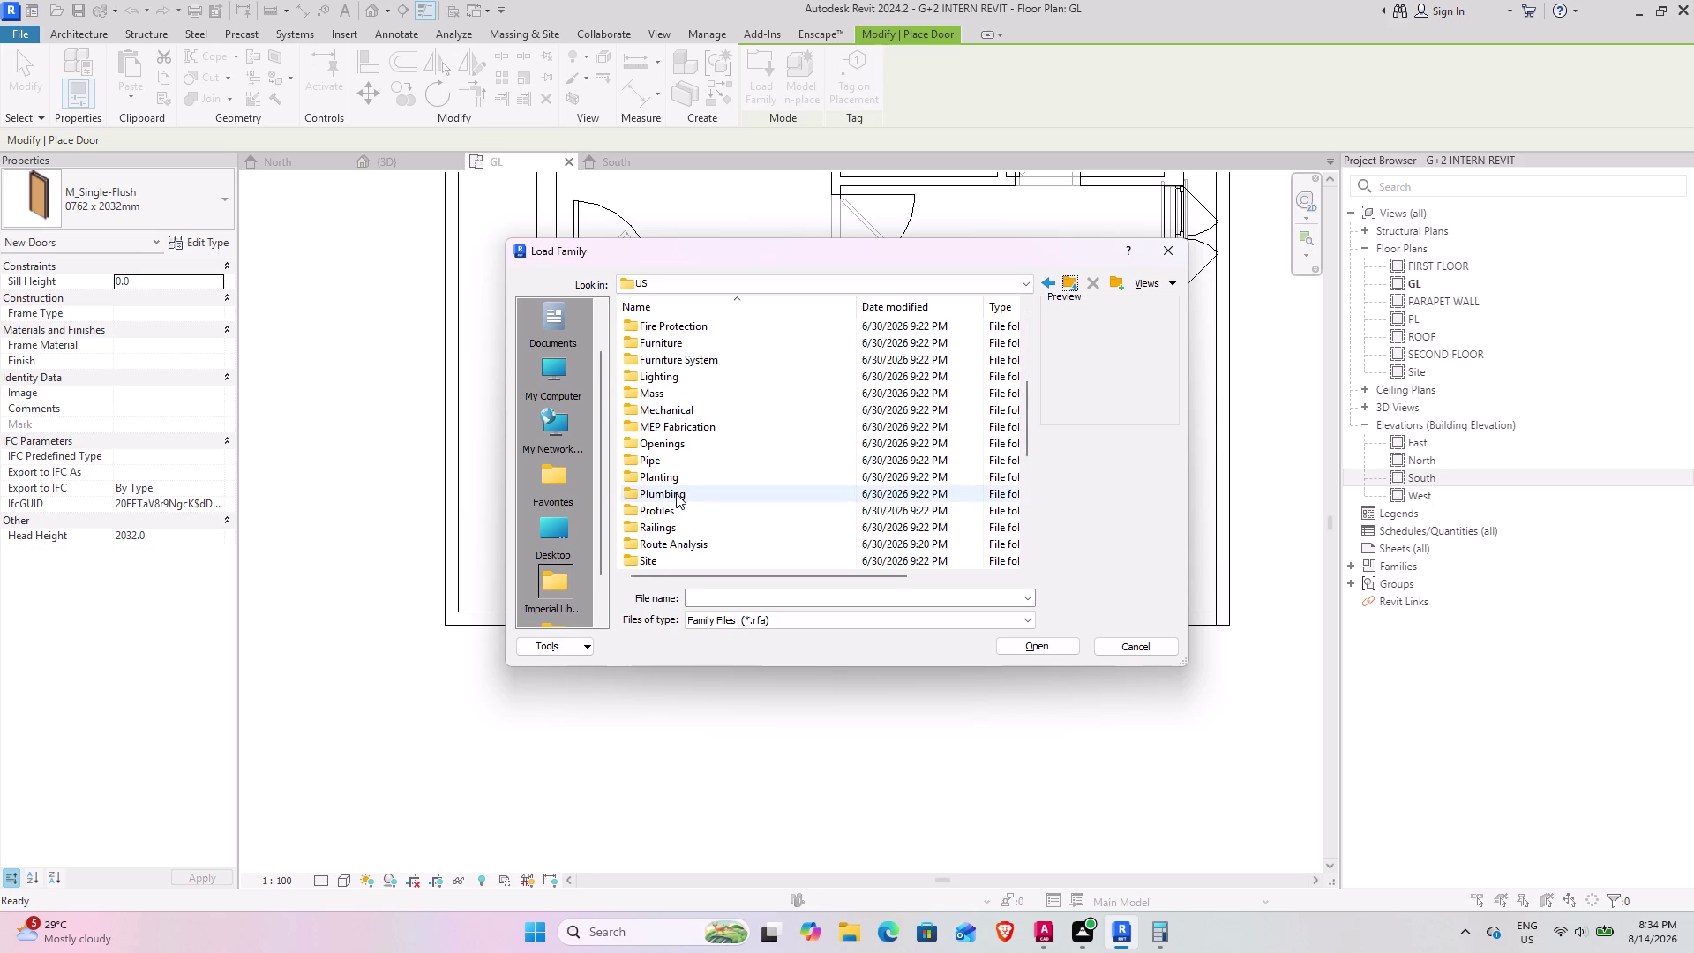
scroll(up, 3)
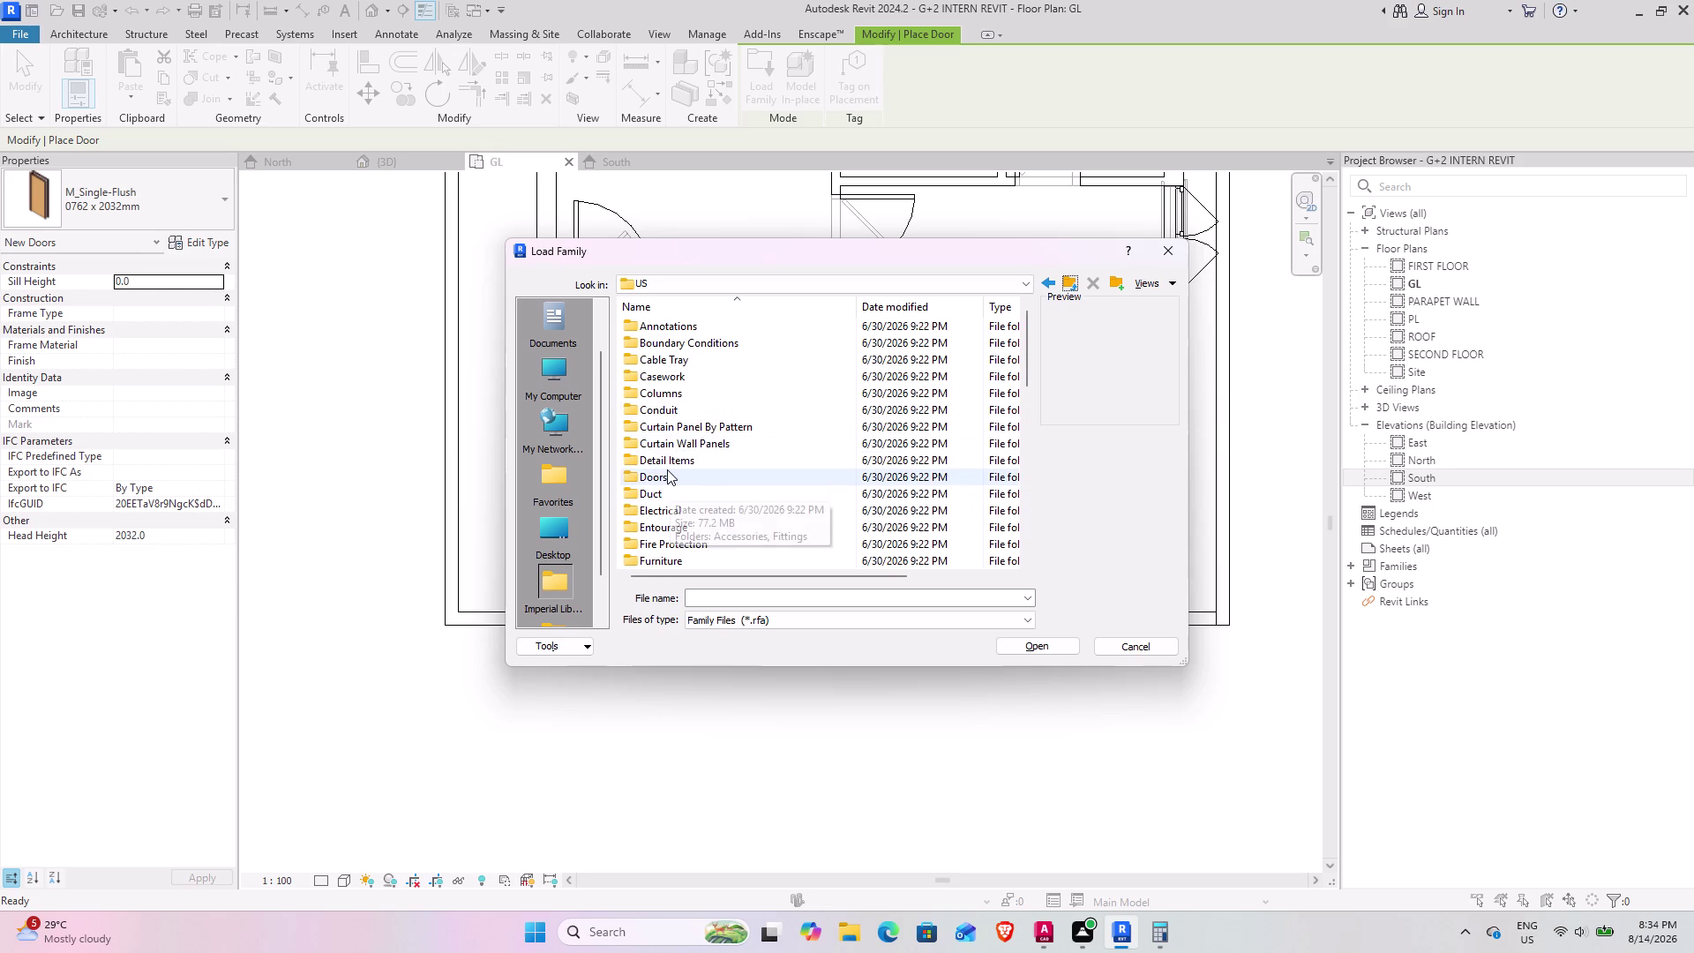
double_click(667, 470)
scroll(up, 3)
scroll(up, 3)
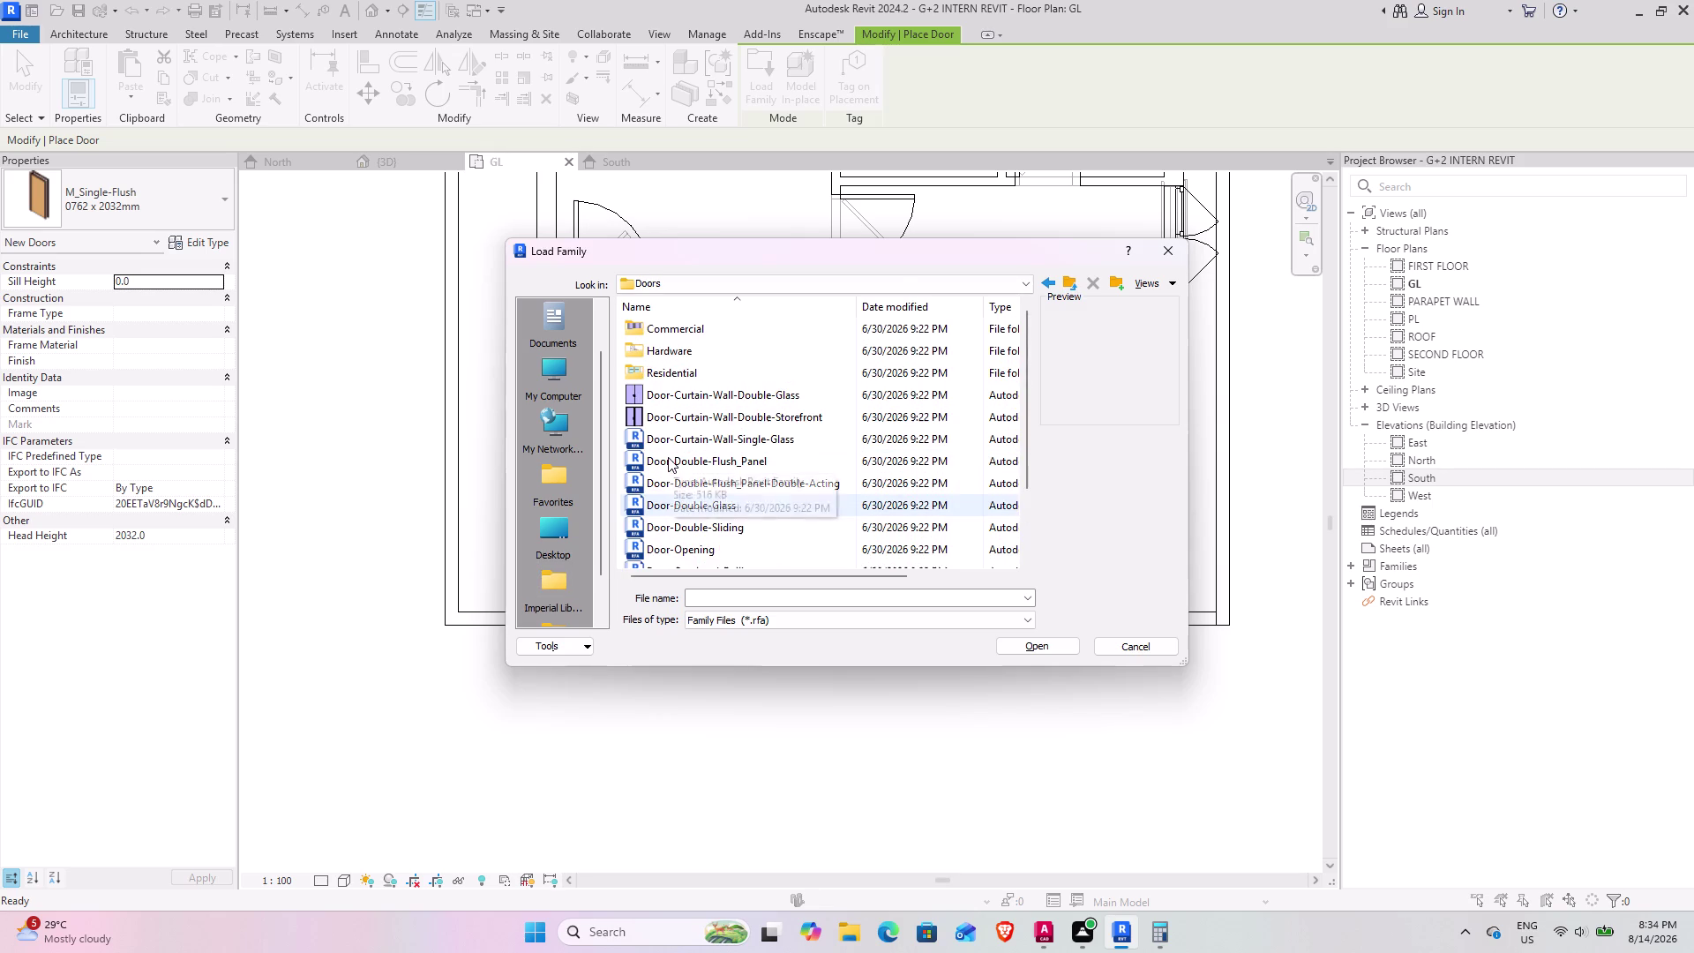
scroll(up, 3)
scroll(up, 3)
scroll(up, 3)
scroll(up, 3)
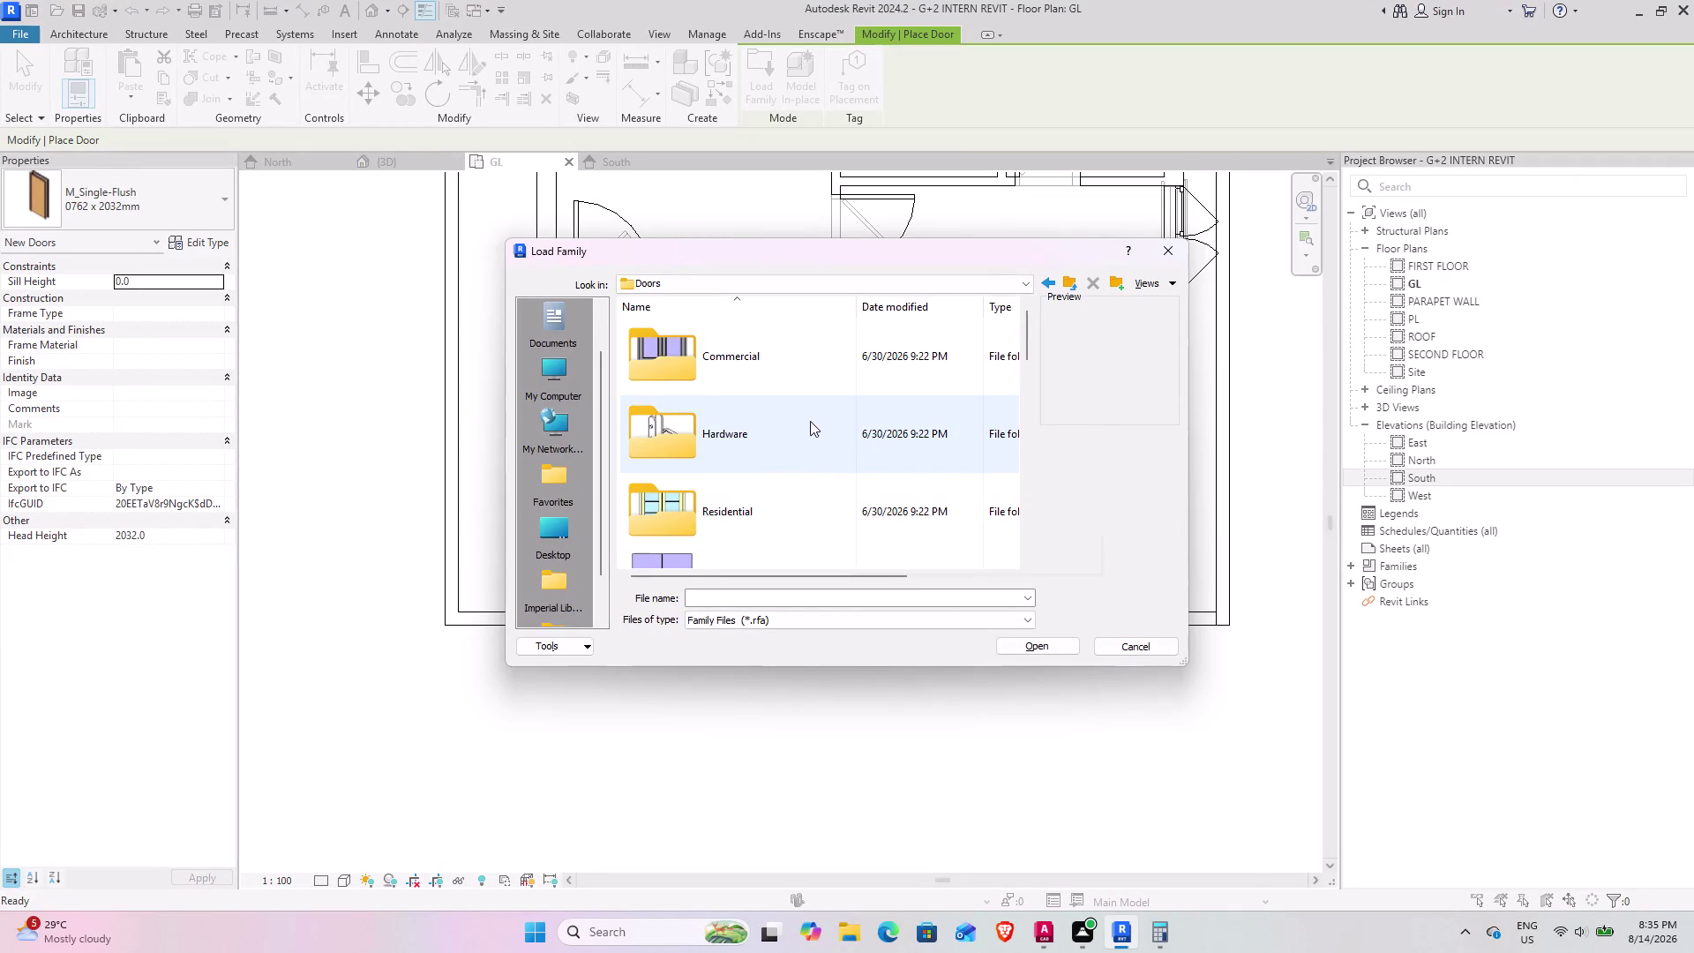
scroll(down, 3)
scroll(down, 3)
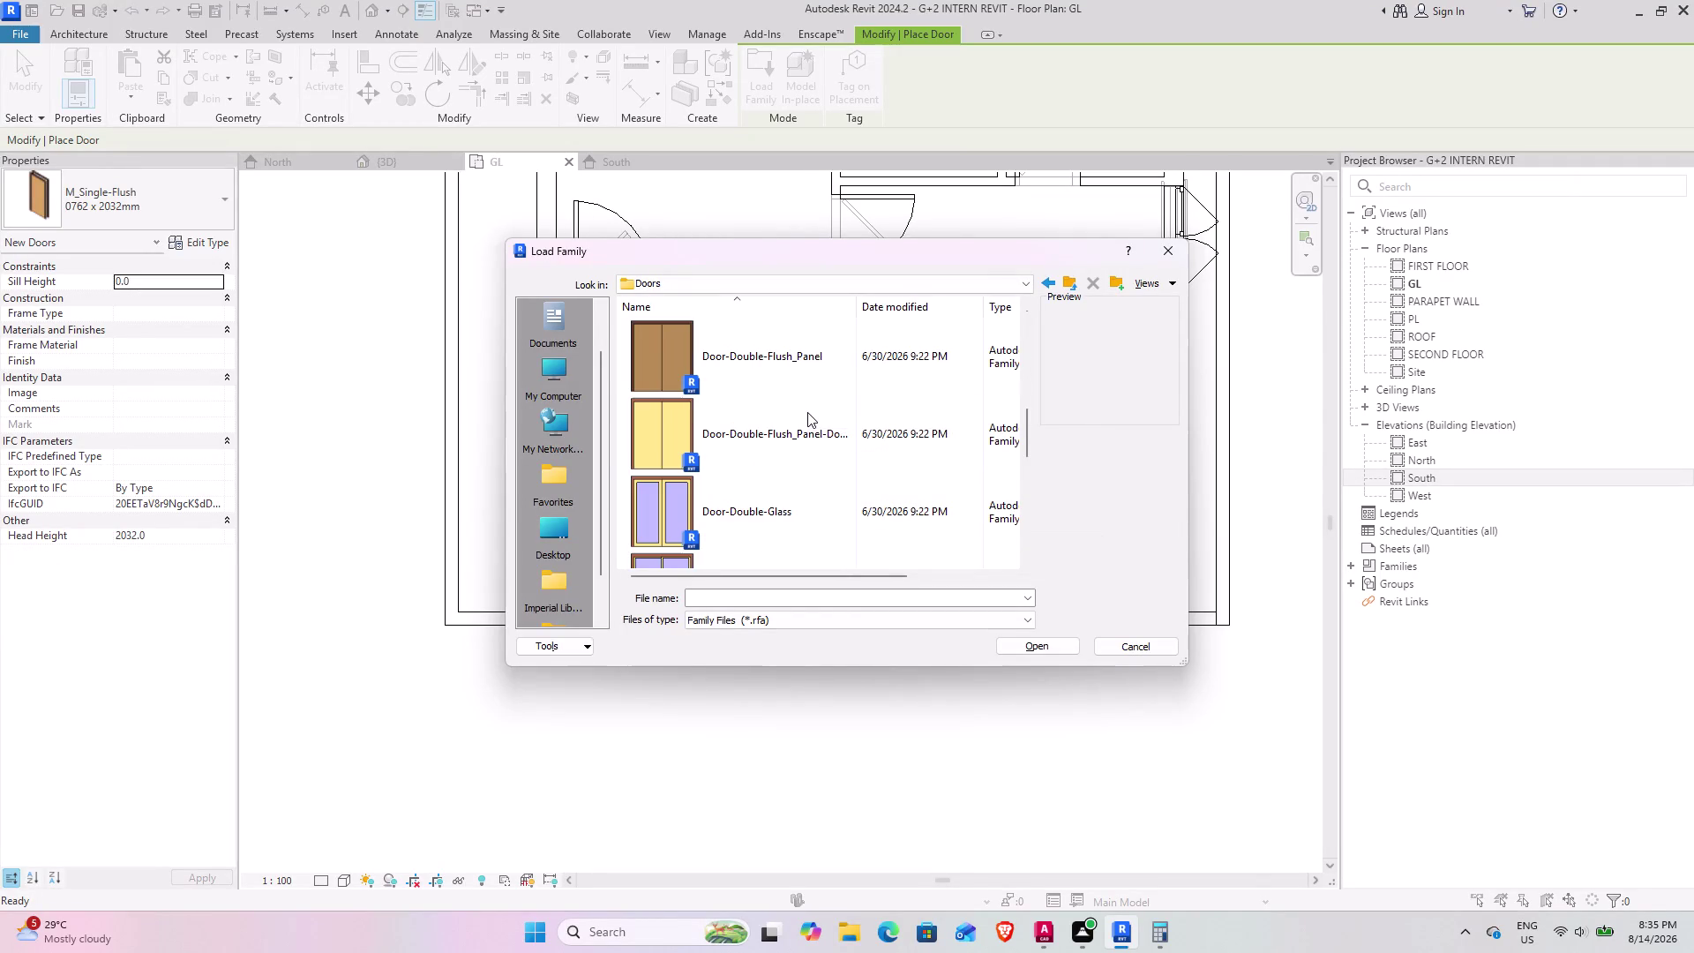
scroll(down, 3)
scroll(down, 3)
scroll(down, 3)
scroll(down, 3)
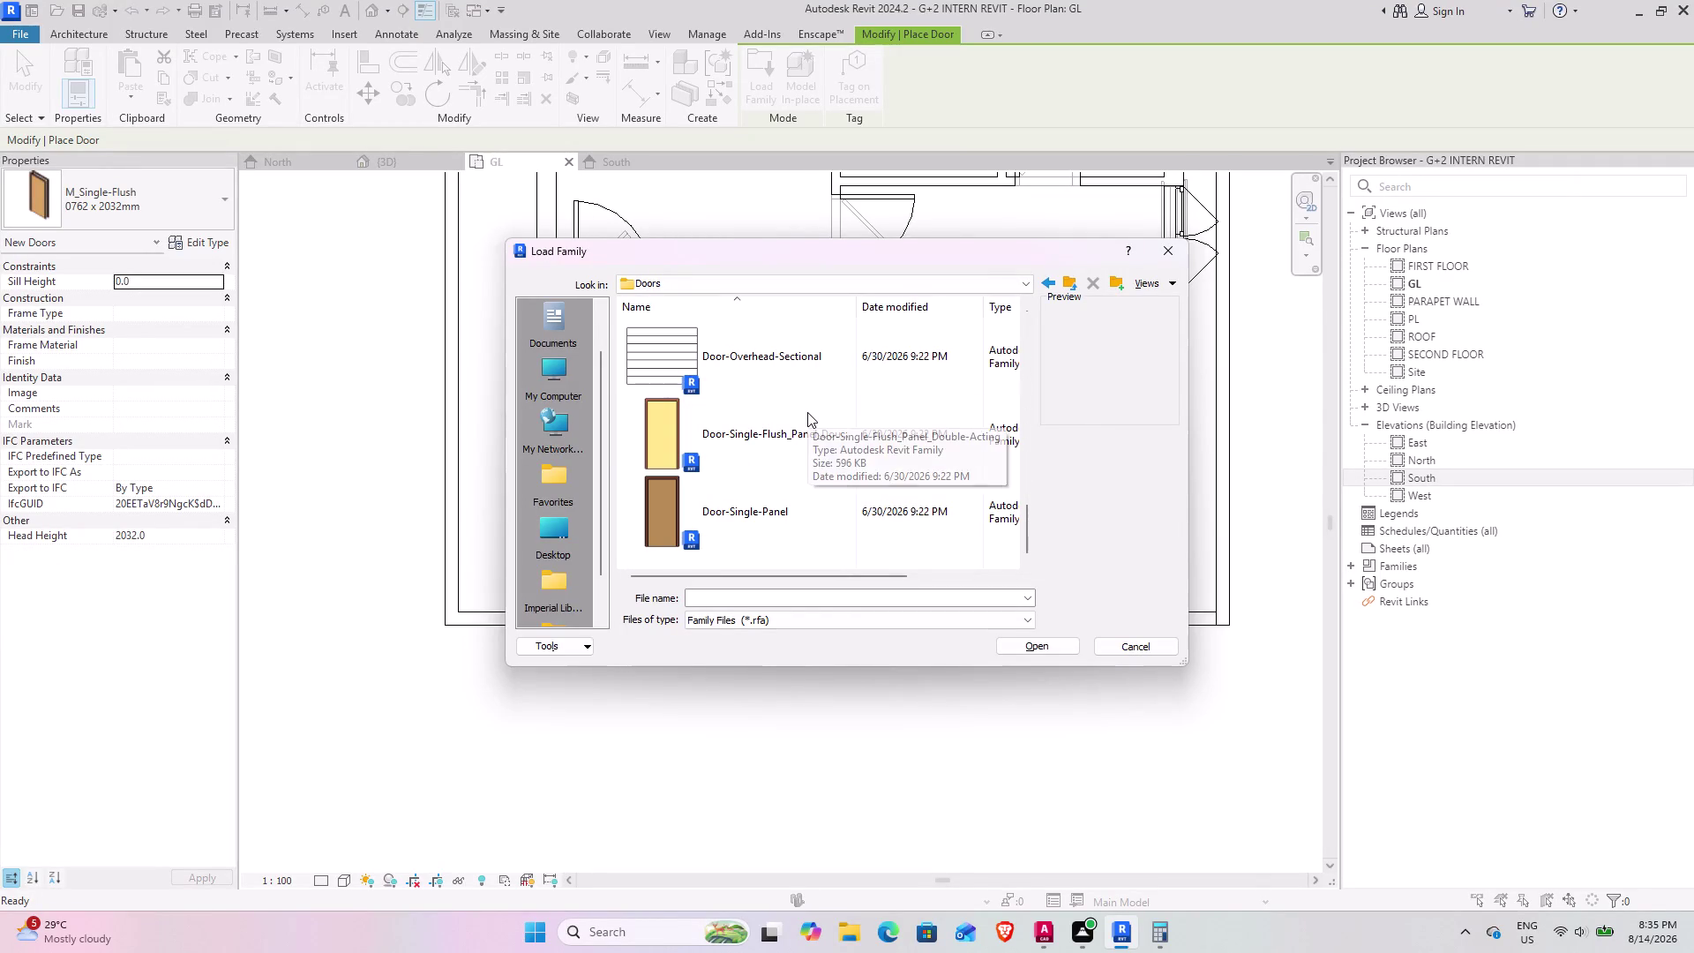
scroll(down, 3)
scroll(up, 3)
scroll(up, 3)
scroll(up, 3)
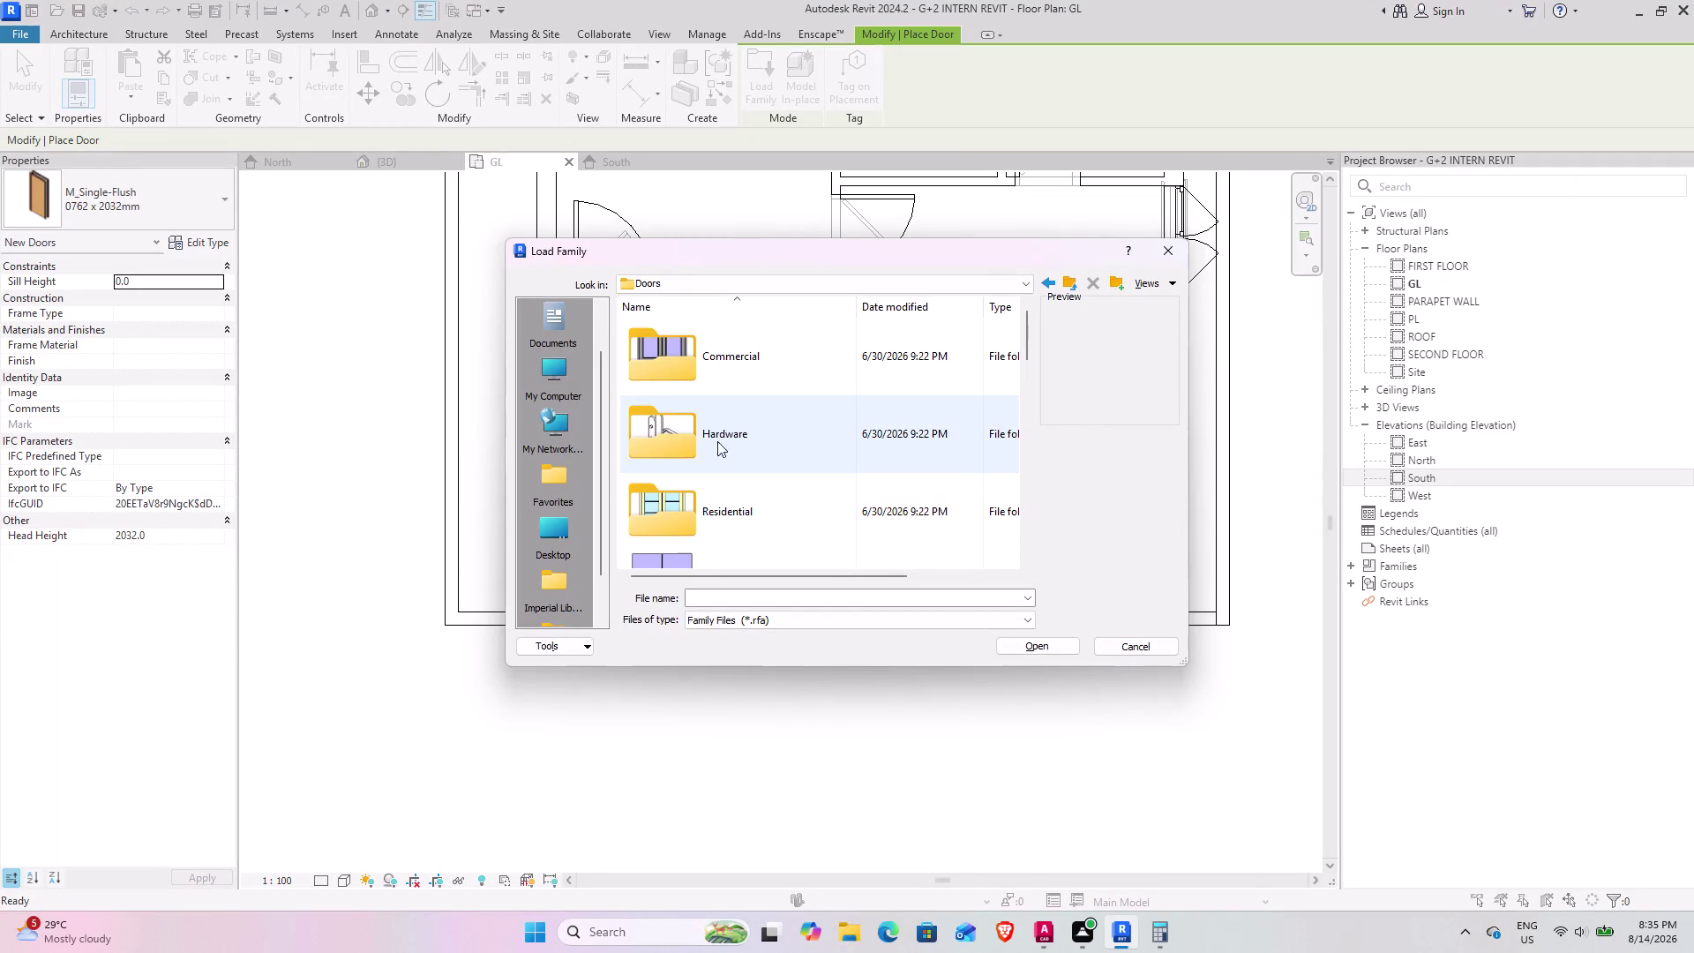
scroll(up, 3)
scroll(up, 3)
scroll(down, 3)
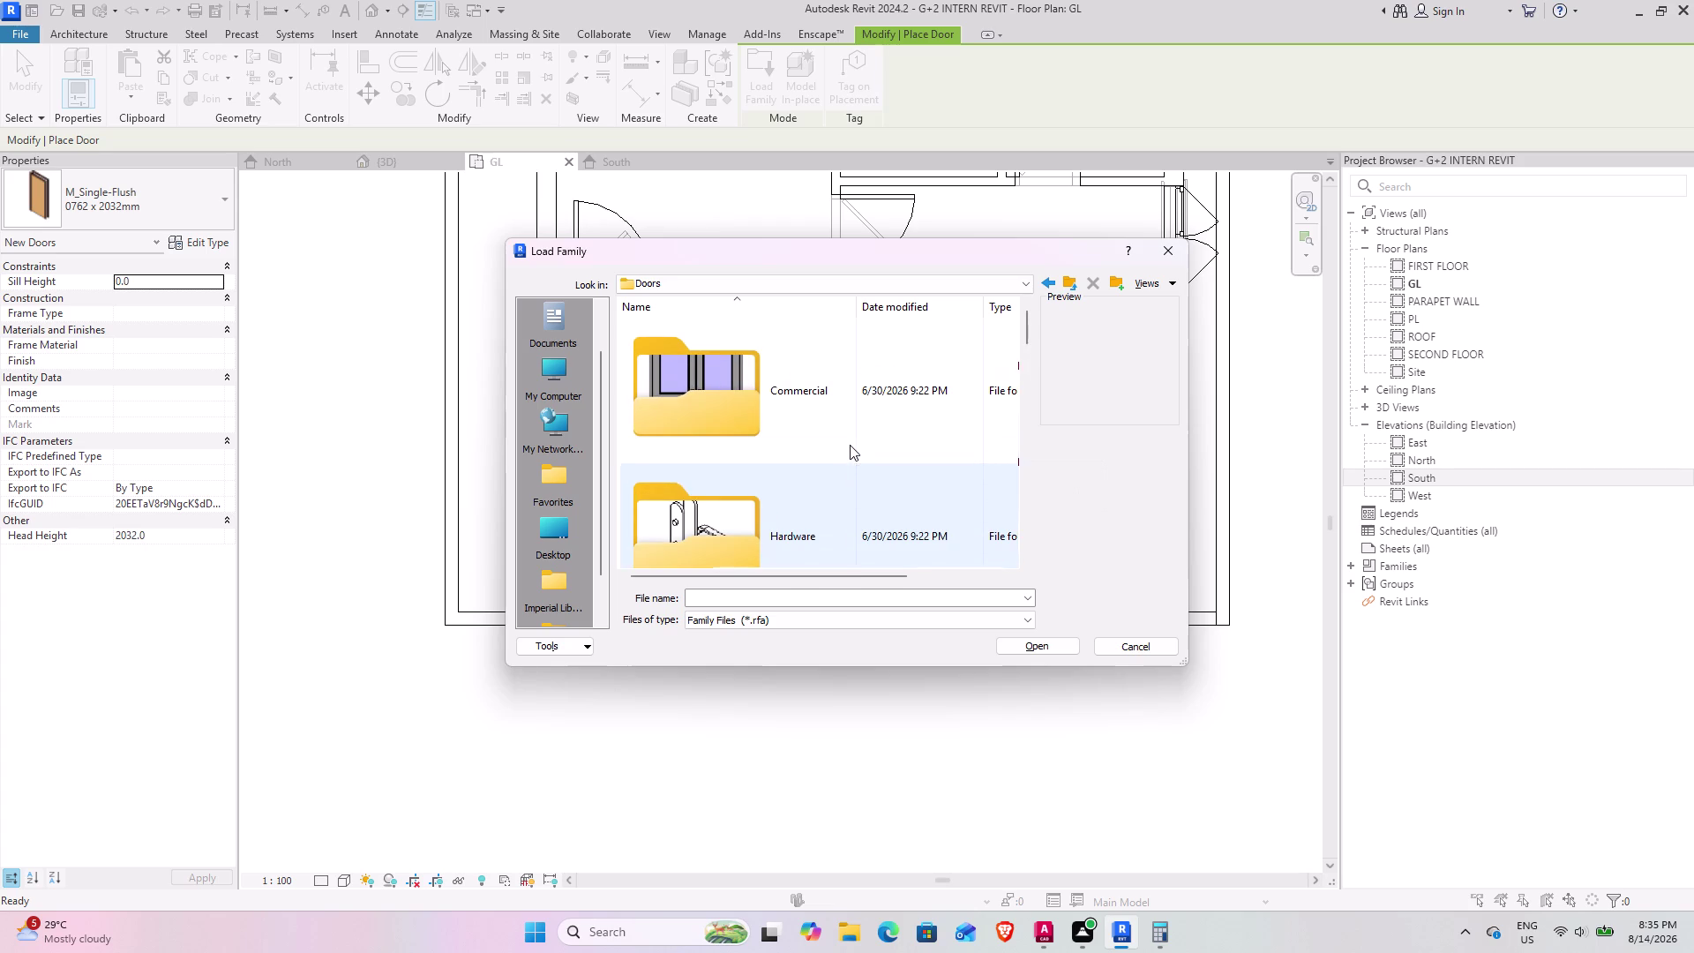
scroll(down, 3)
scroll(down, 3)
Browse the Commercial door families, then go back up to Doors.
double_click(786, 342)
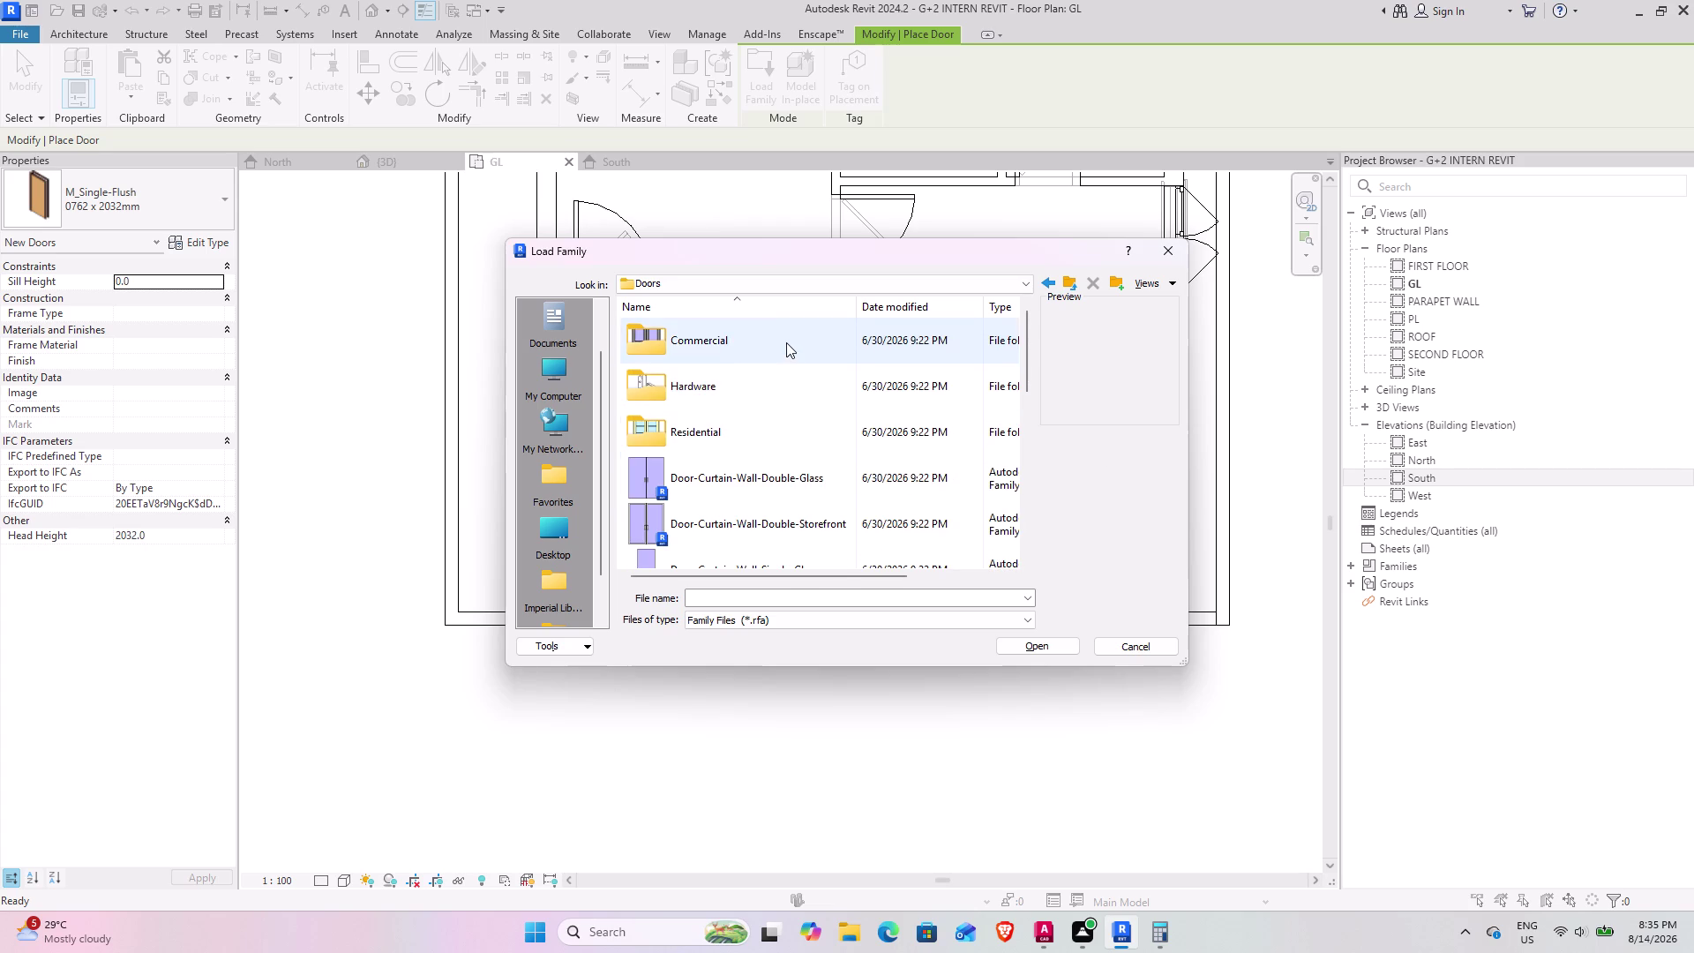
scroll(up, 3)
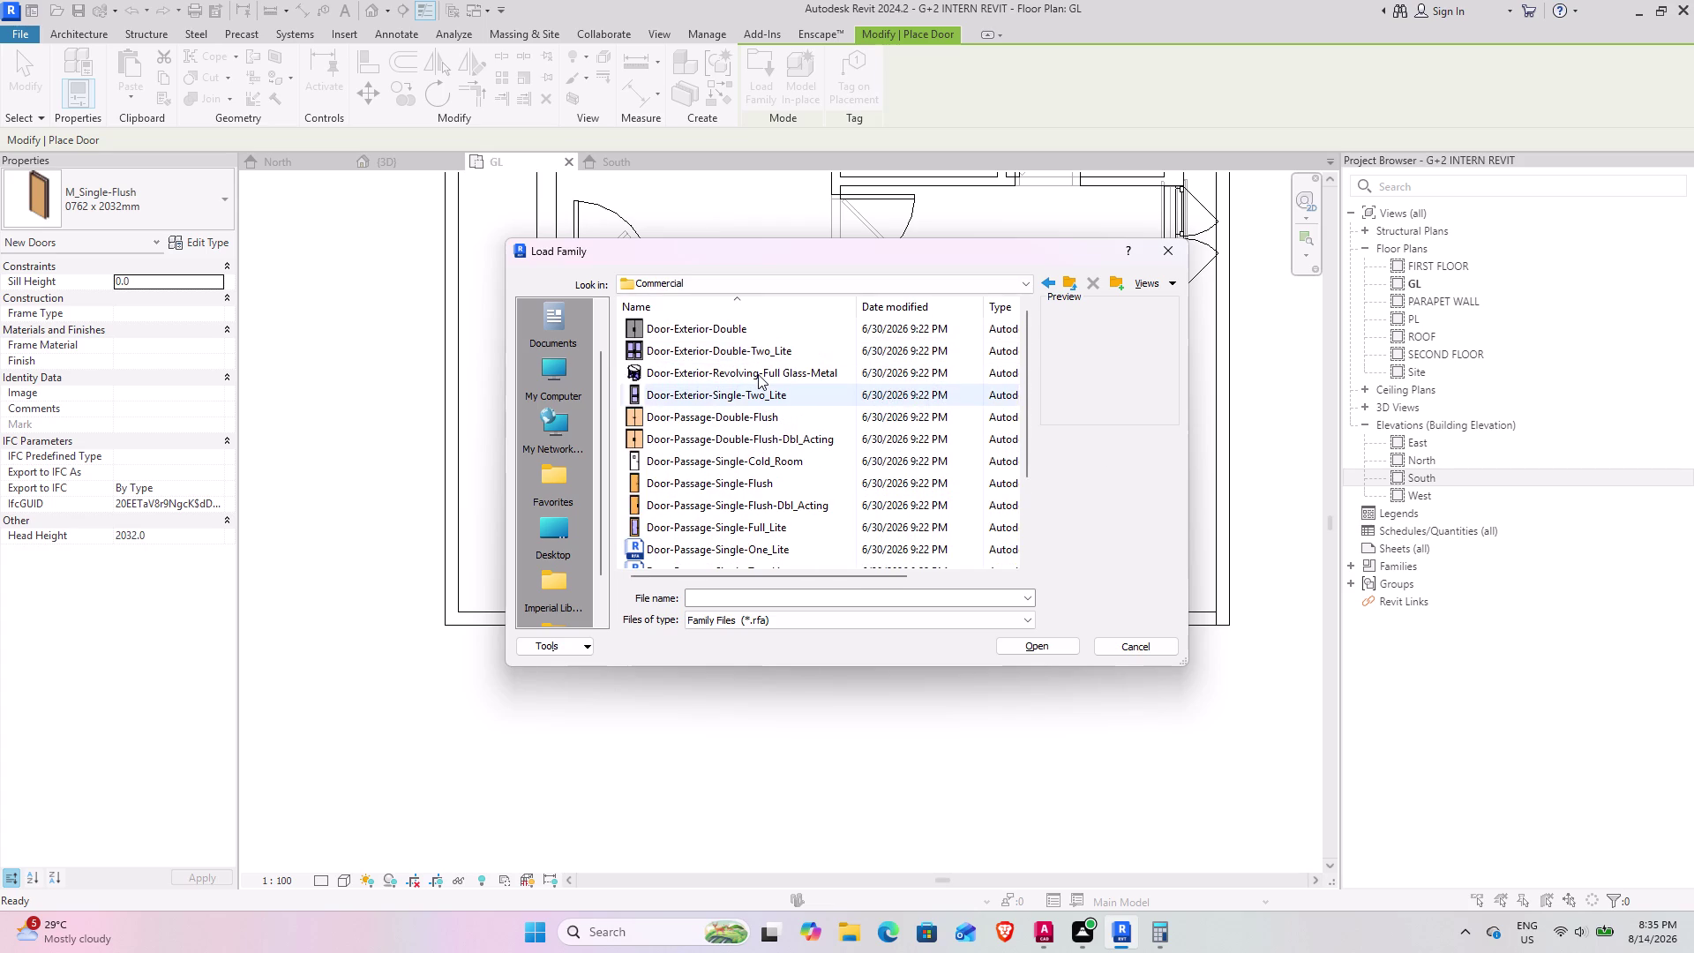
scroll(up, 3)
scroll(up, 3)
scroll(up, 3)
scroll(up, 3)
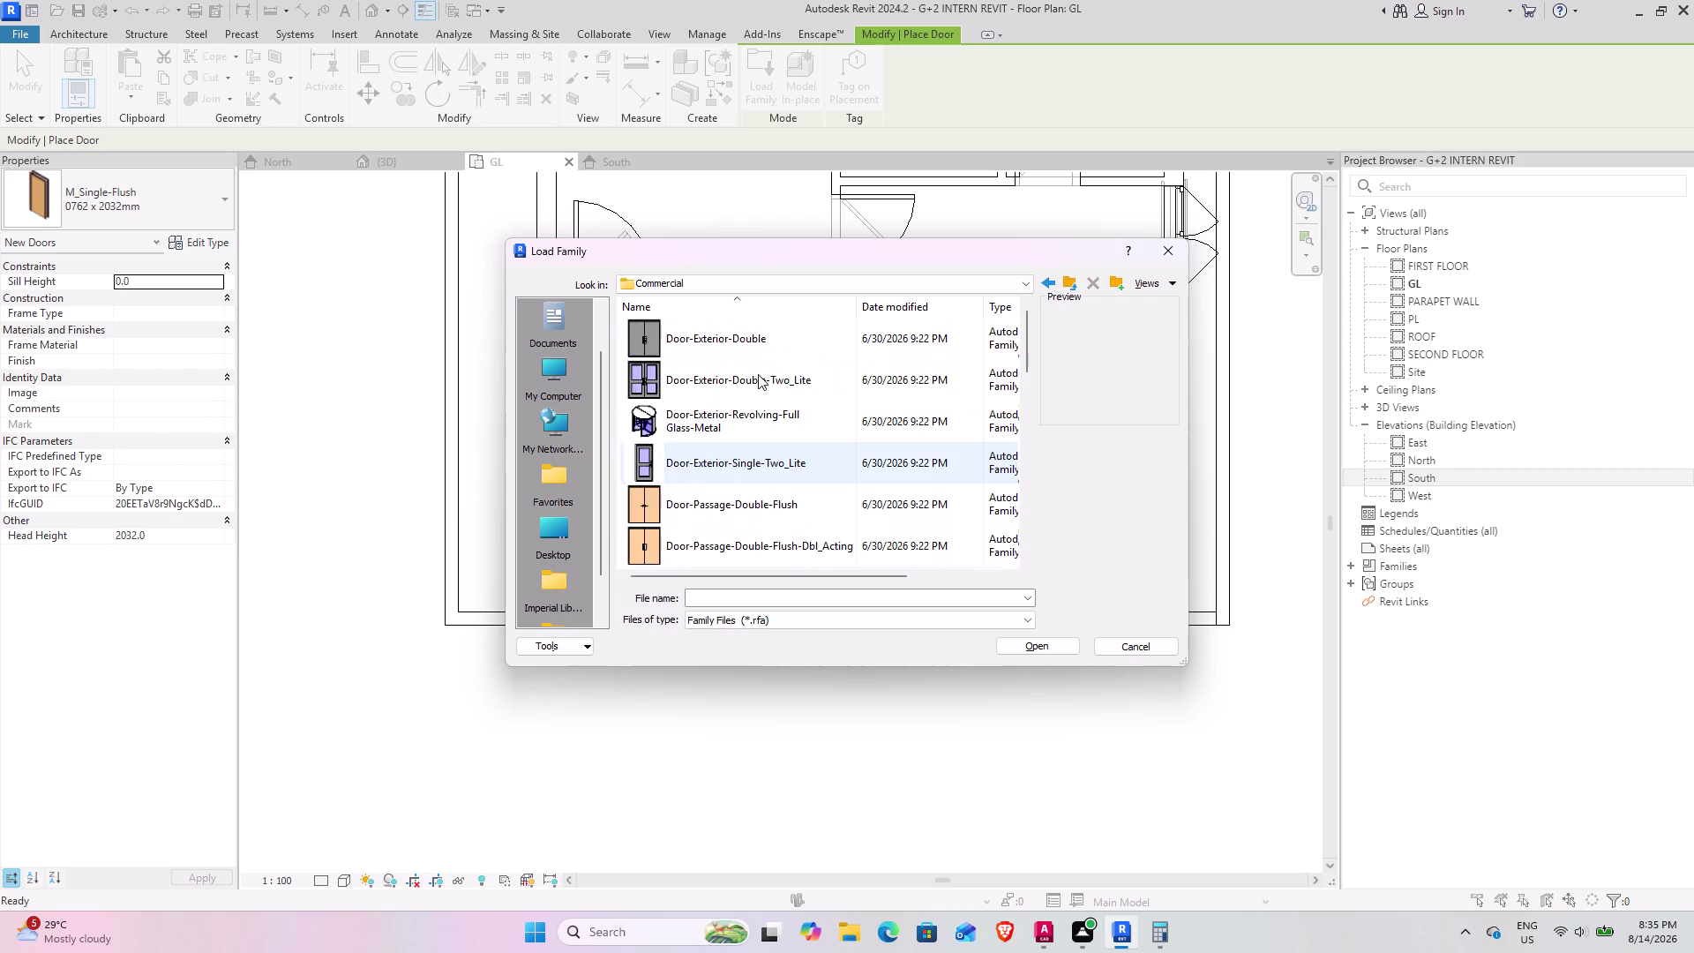
scroll(up, 3)
scroll(down, 3)
scroll(down, 3)
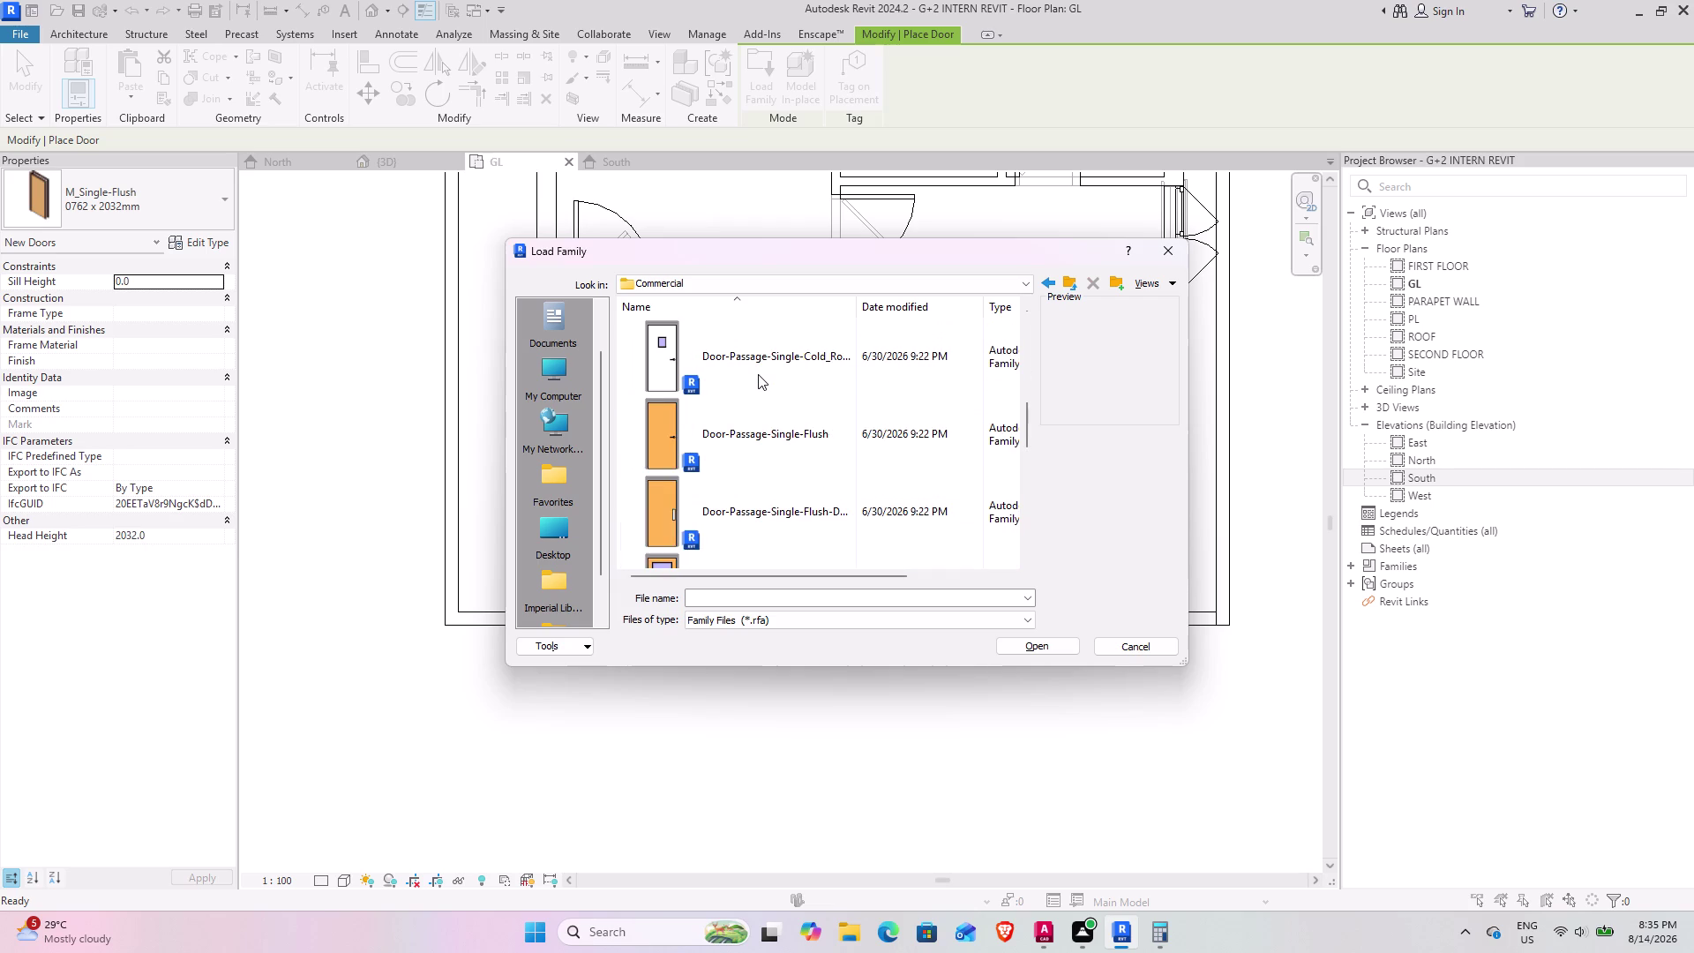
scroll(down, 3)
scroll(down, 3)
scroll(down, 3)
scroll(down, 3)
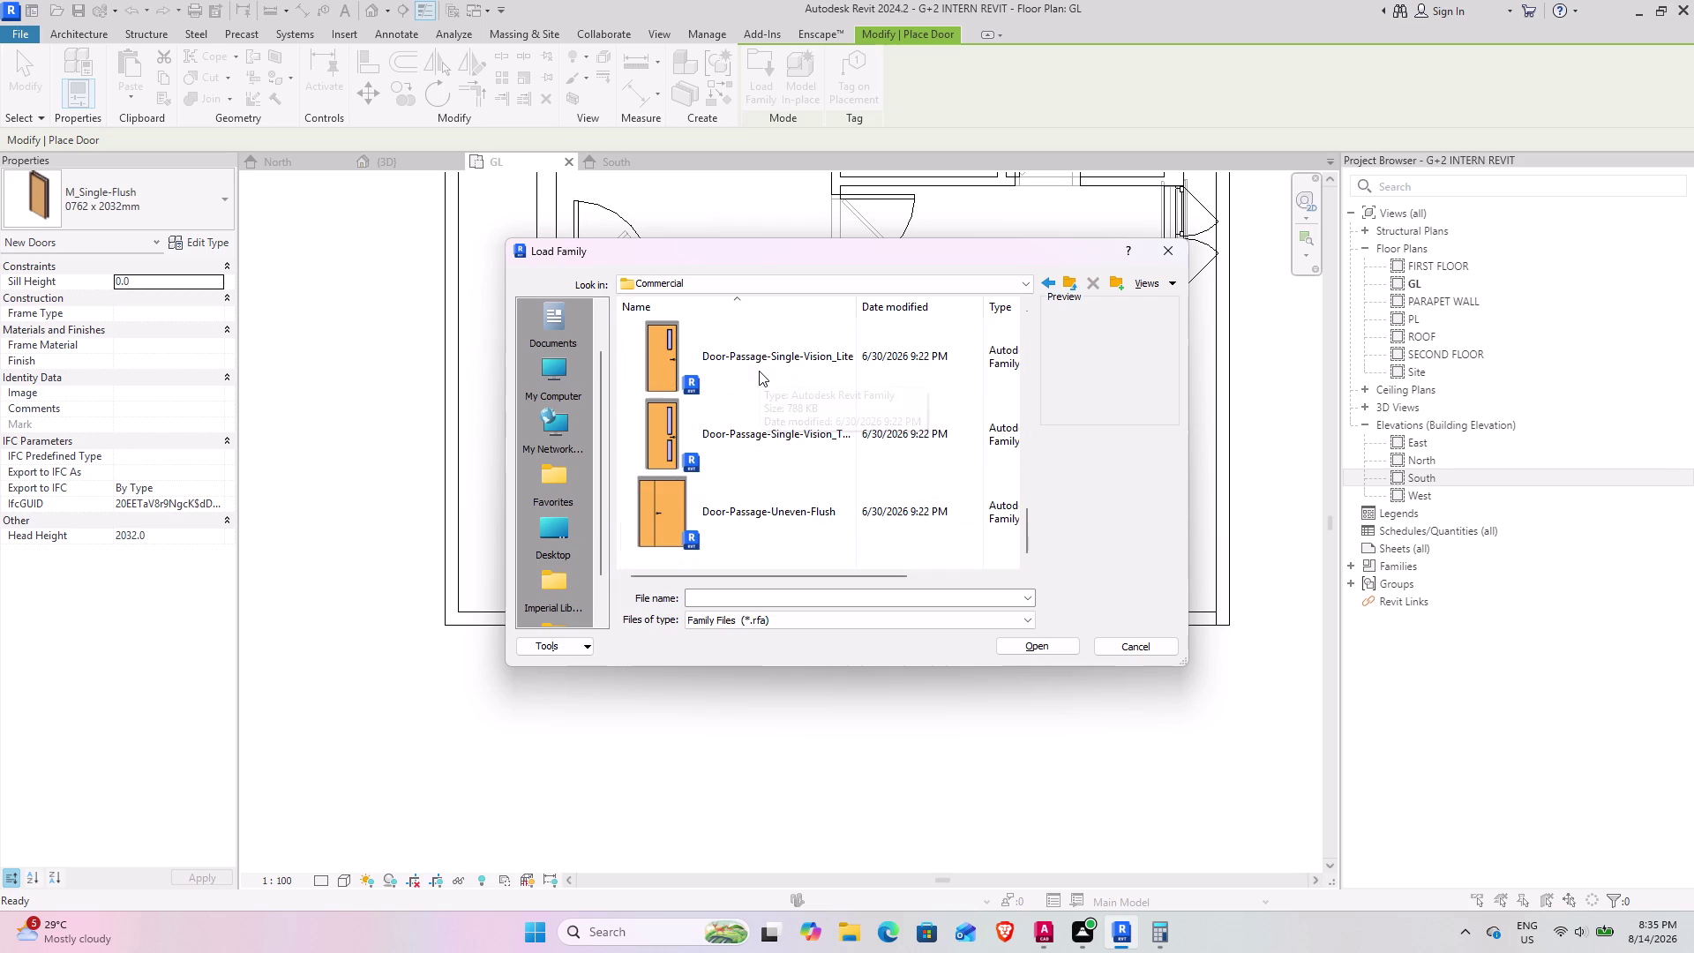
scroll(down, 3)
click(1078, 282)
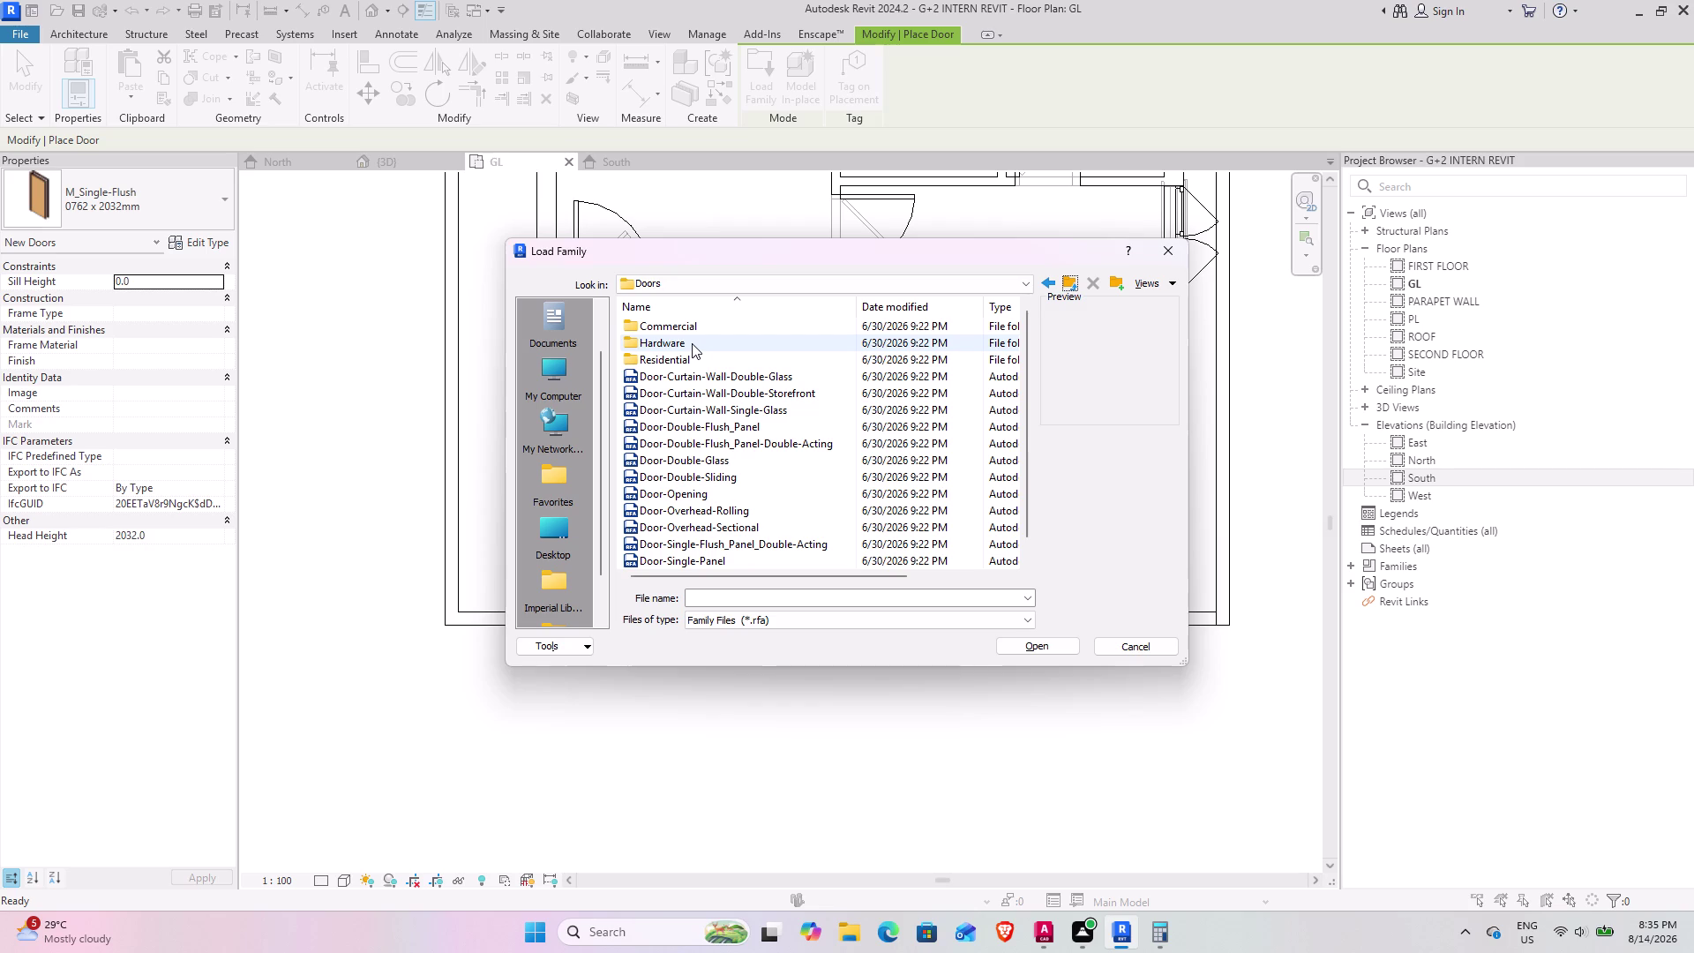
Browse the Hardware folder, then return to Doors.
scroll(up, 3)
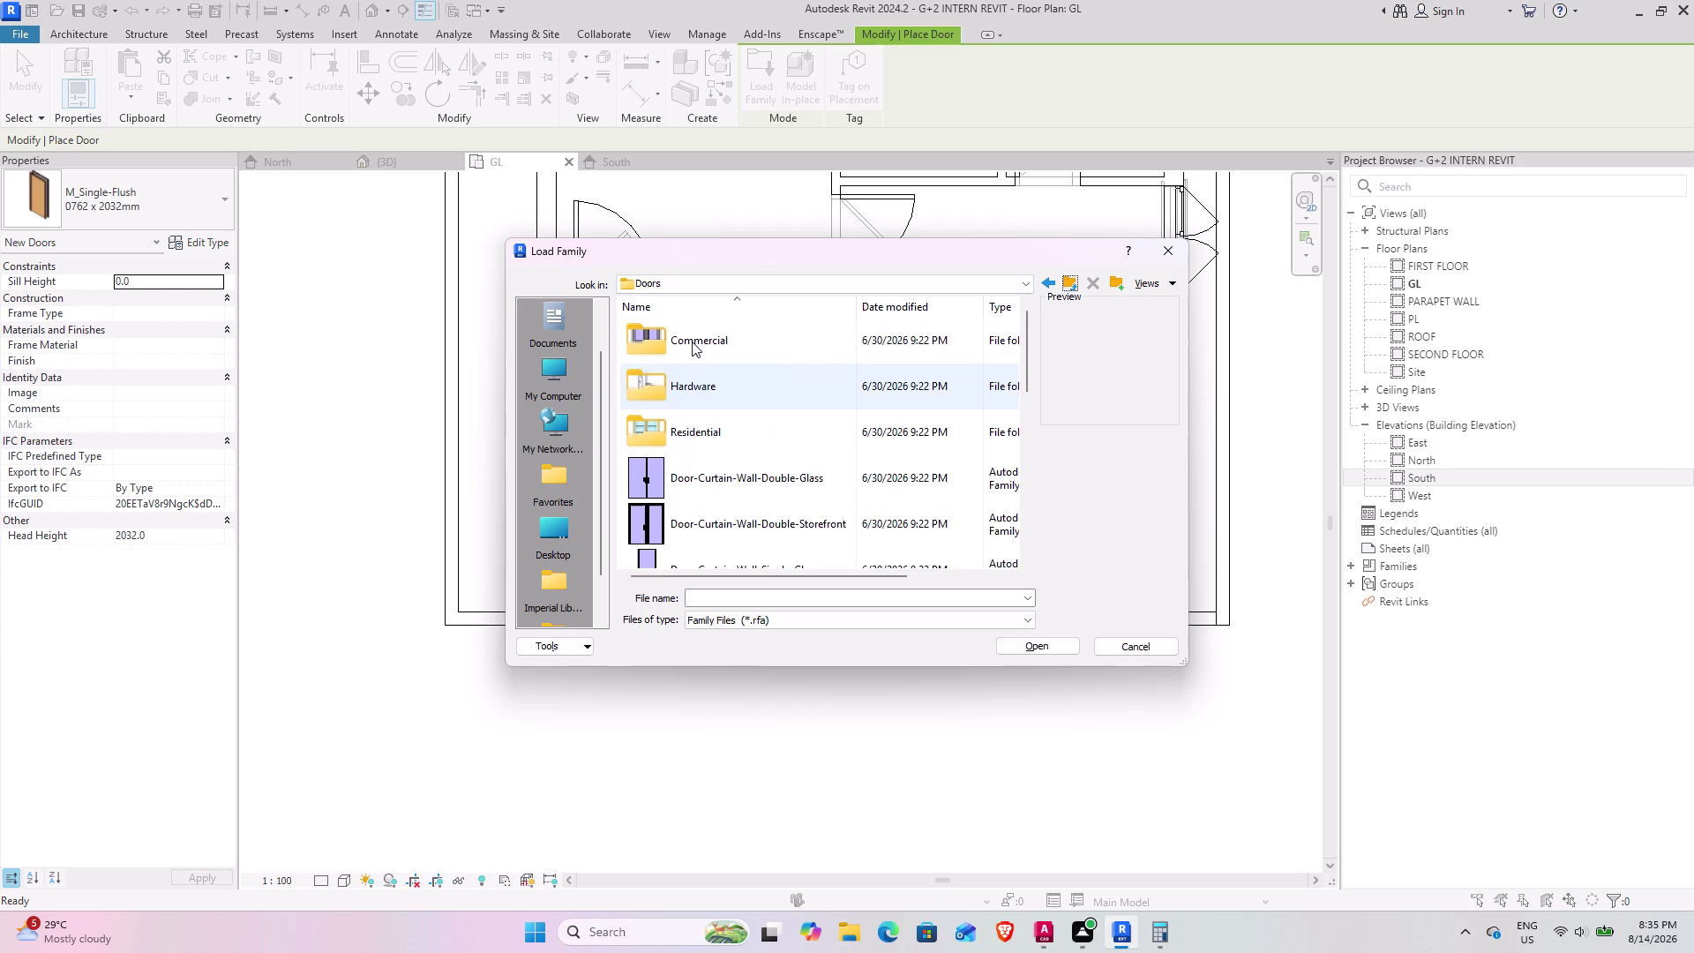
double_click(739, 423)
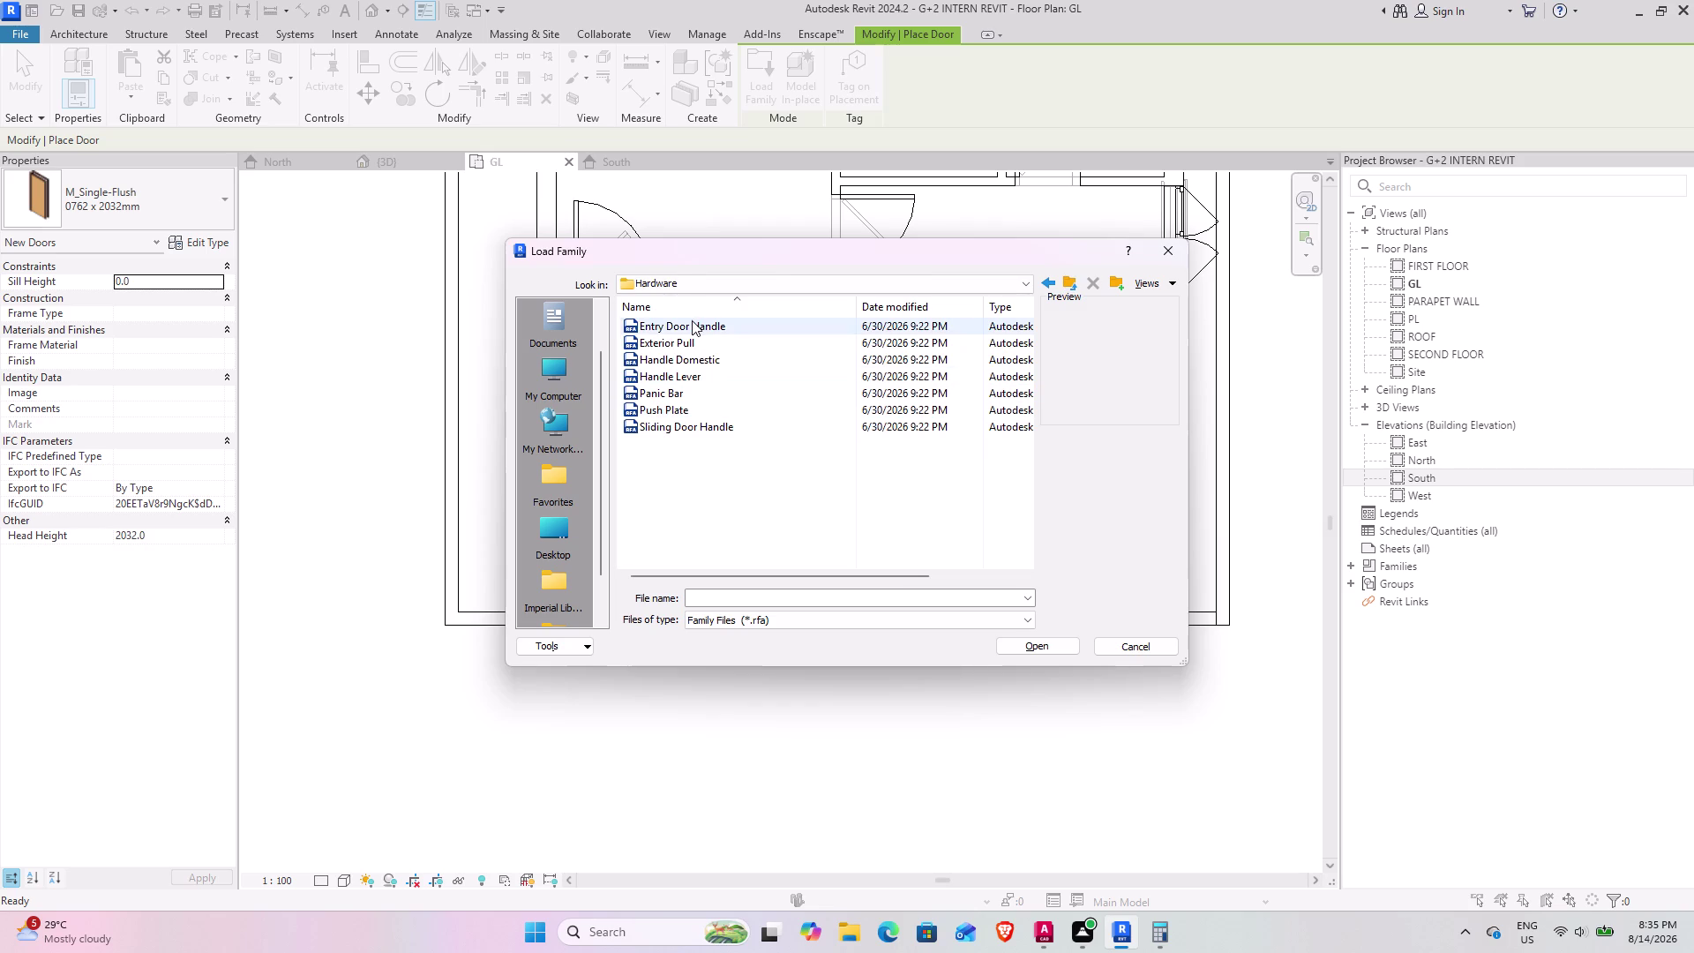
scroll(up, 3)
scroll(up, 3)
scroll(down, 3)
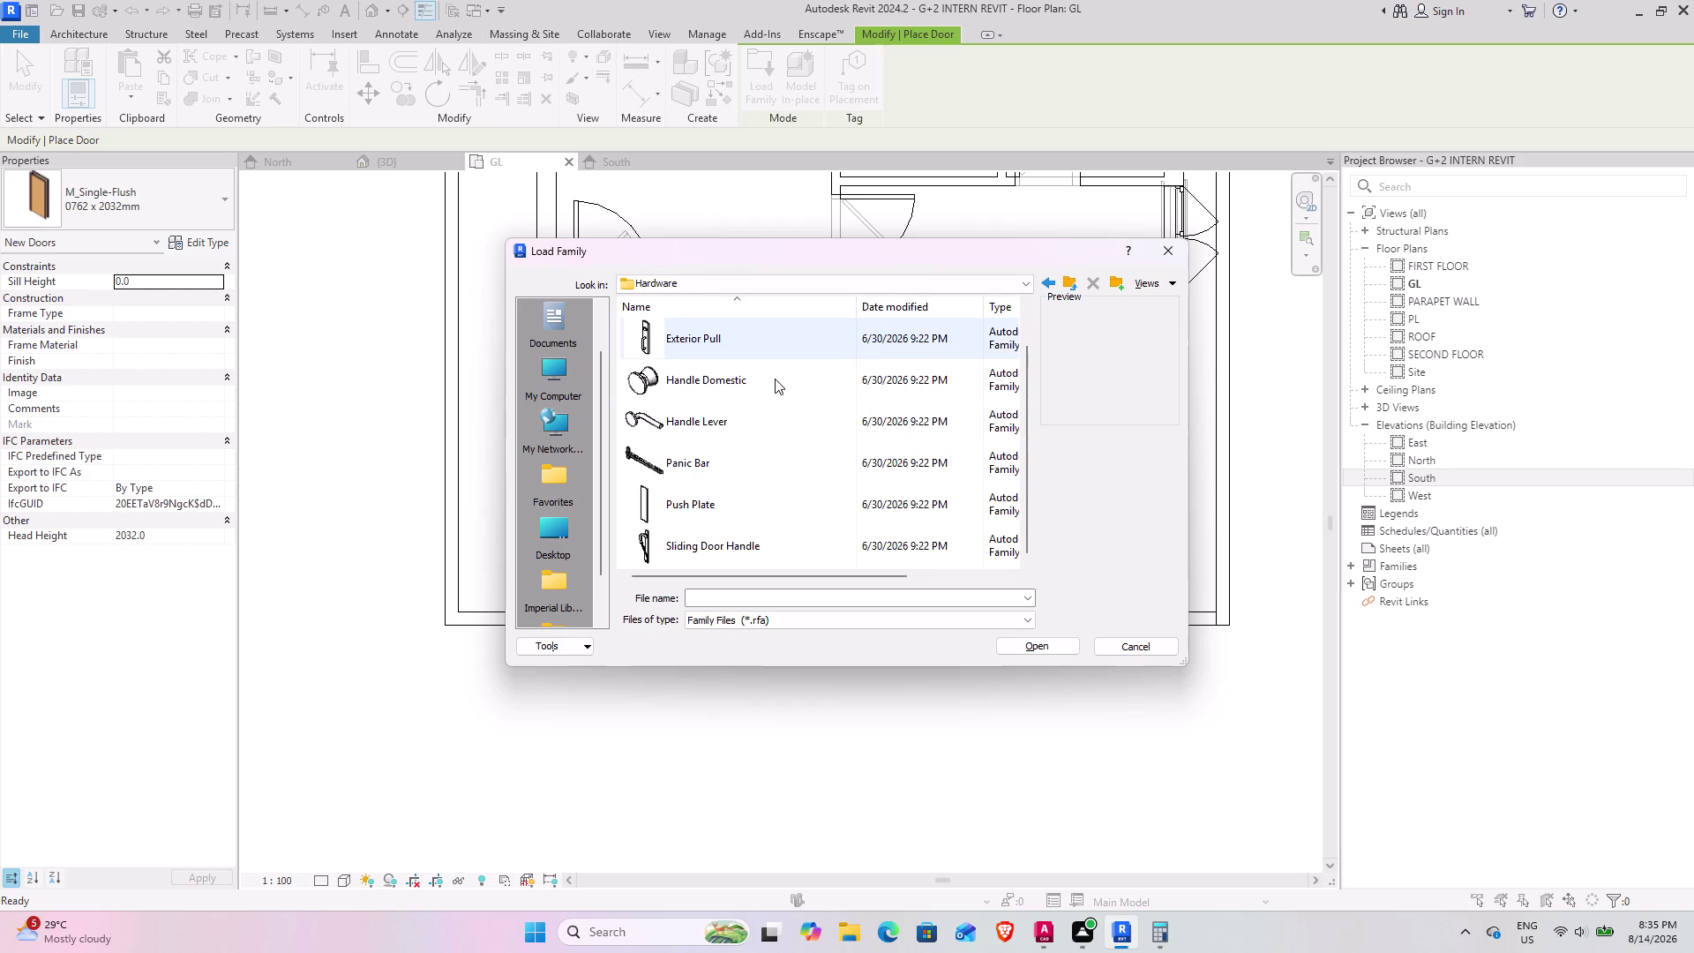
scroll(down, 3)
click(1076, 288)
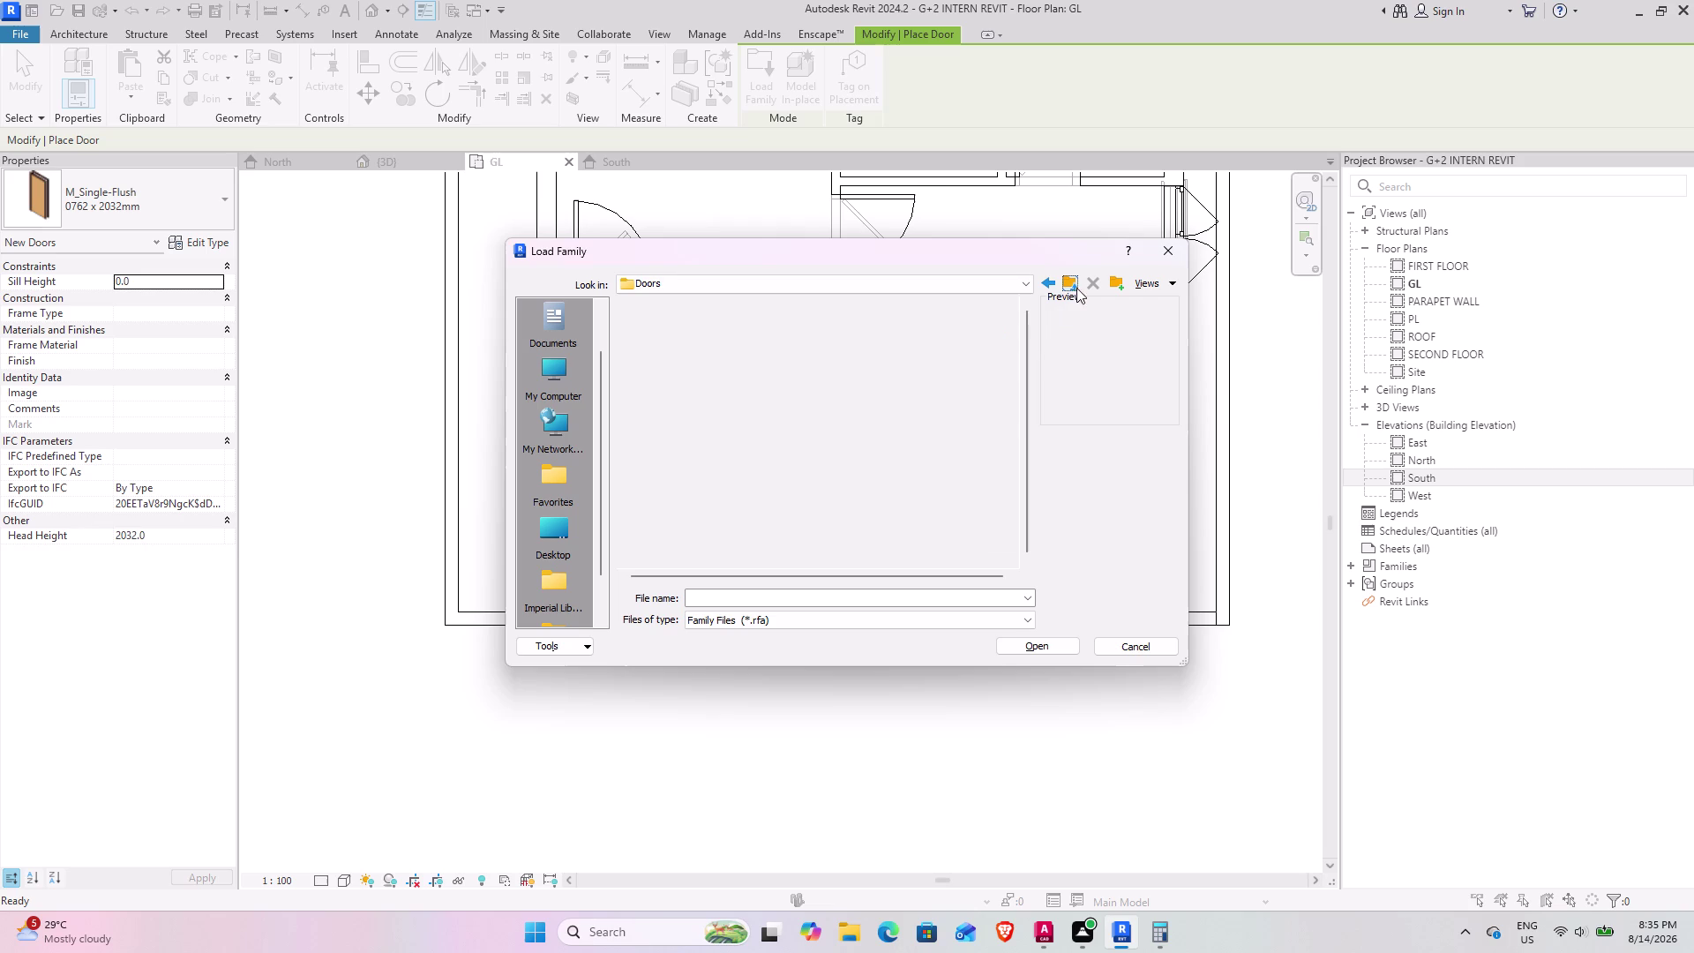
Browse the Residential door families, then close the library without loading any family.
double_click(711, 363)
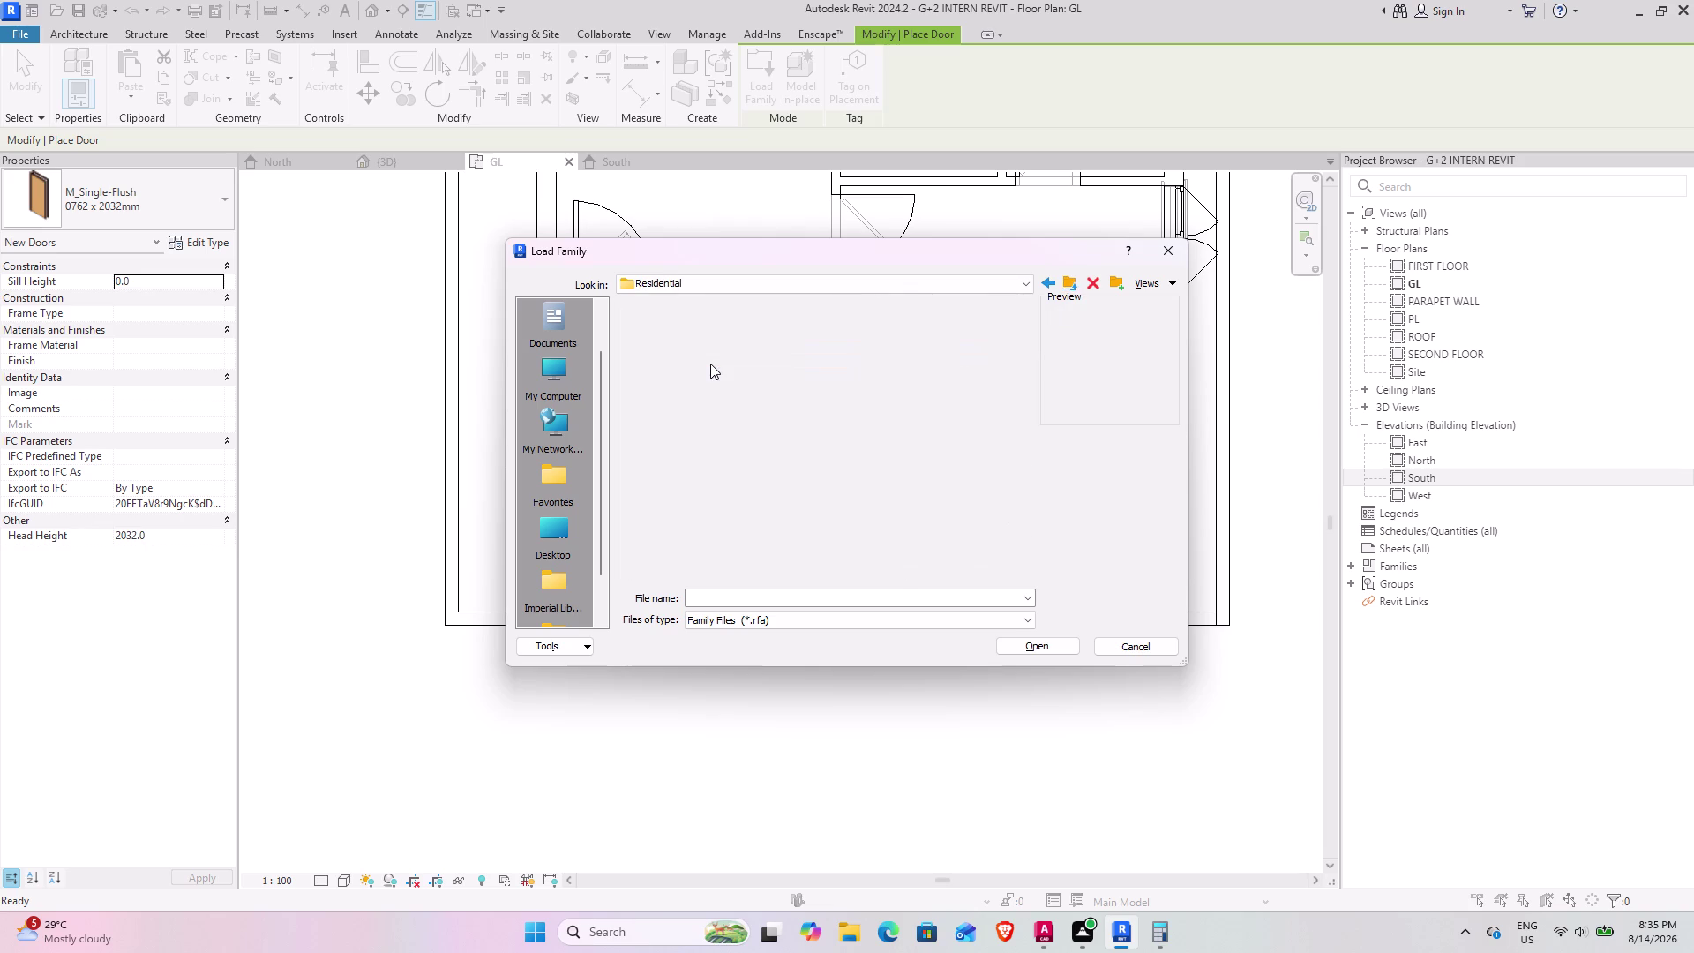
scroll(up, 3)
scroll(up, 3)
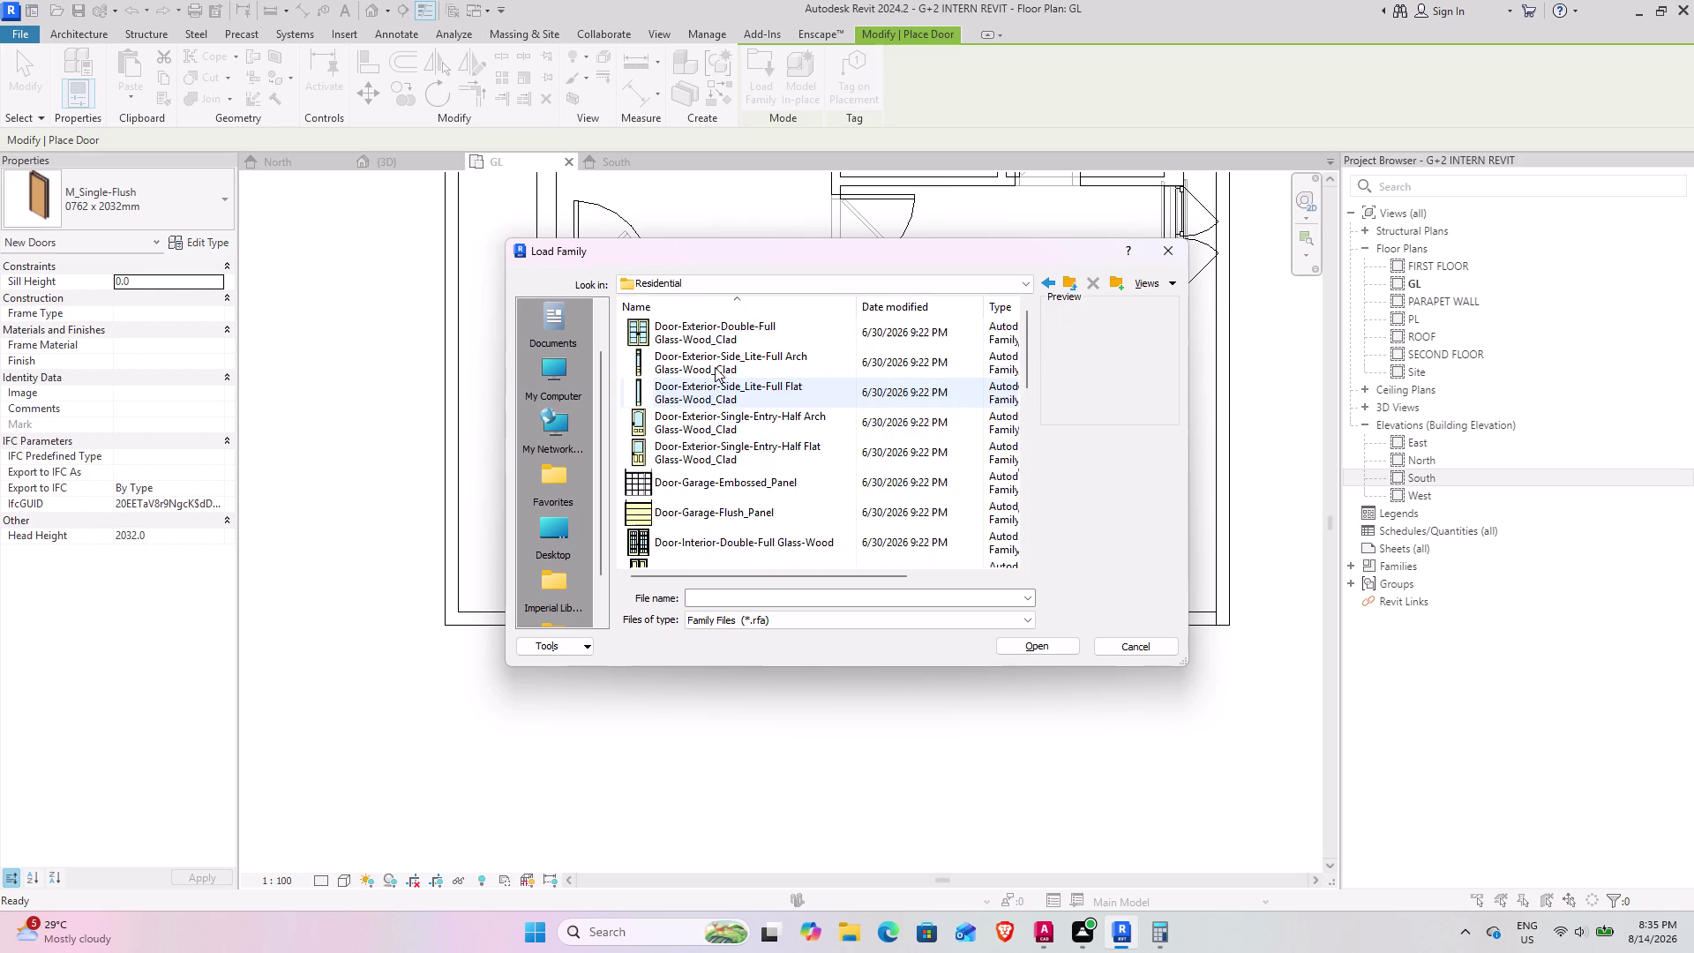
scroll(up, 3)
scroll(down, 3)
scroll(down, 3)
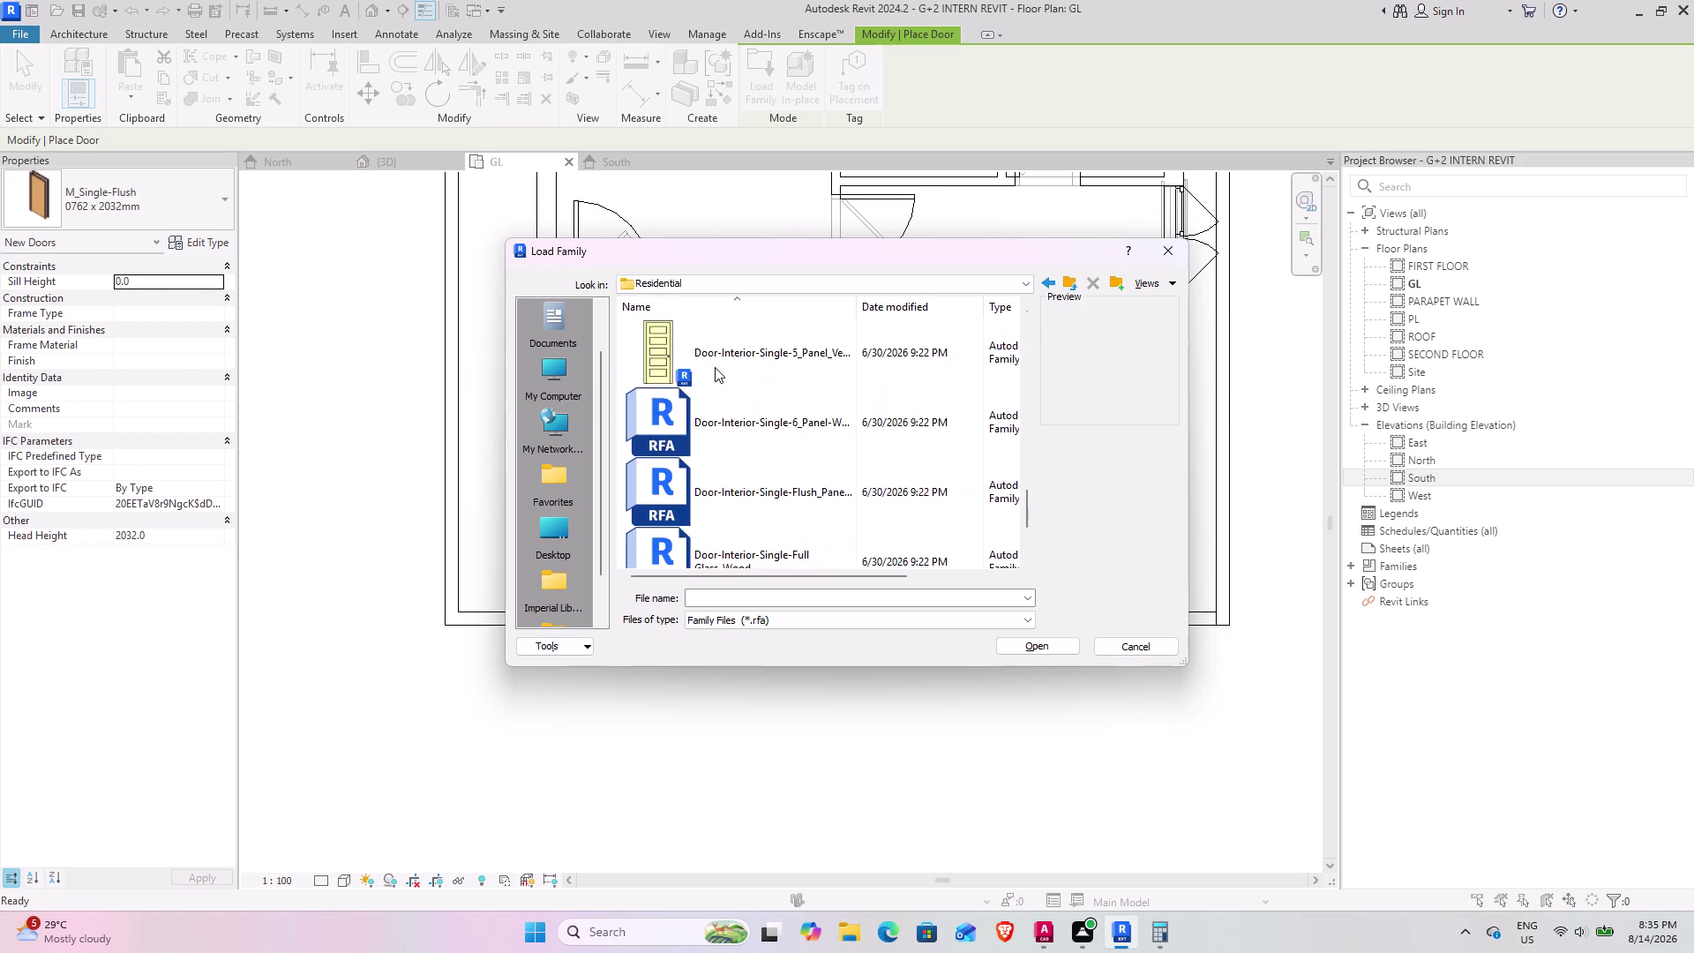
scroll(down, 3)
scroll(down, 3)
click(1074, 287)
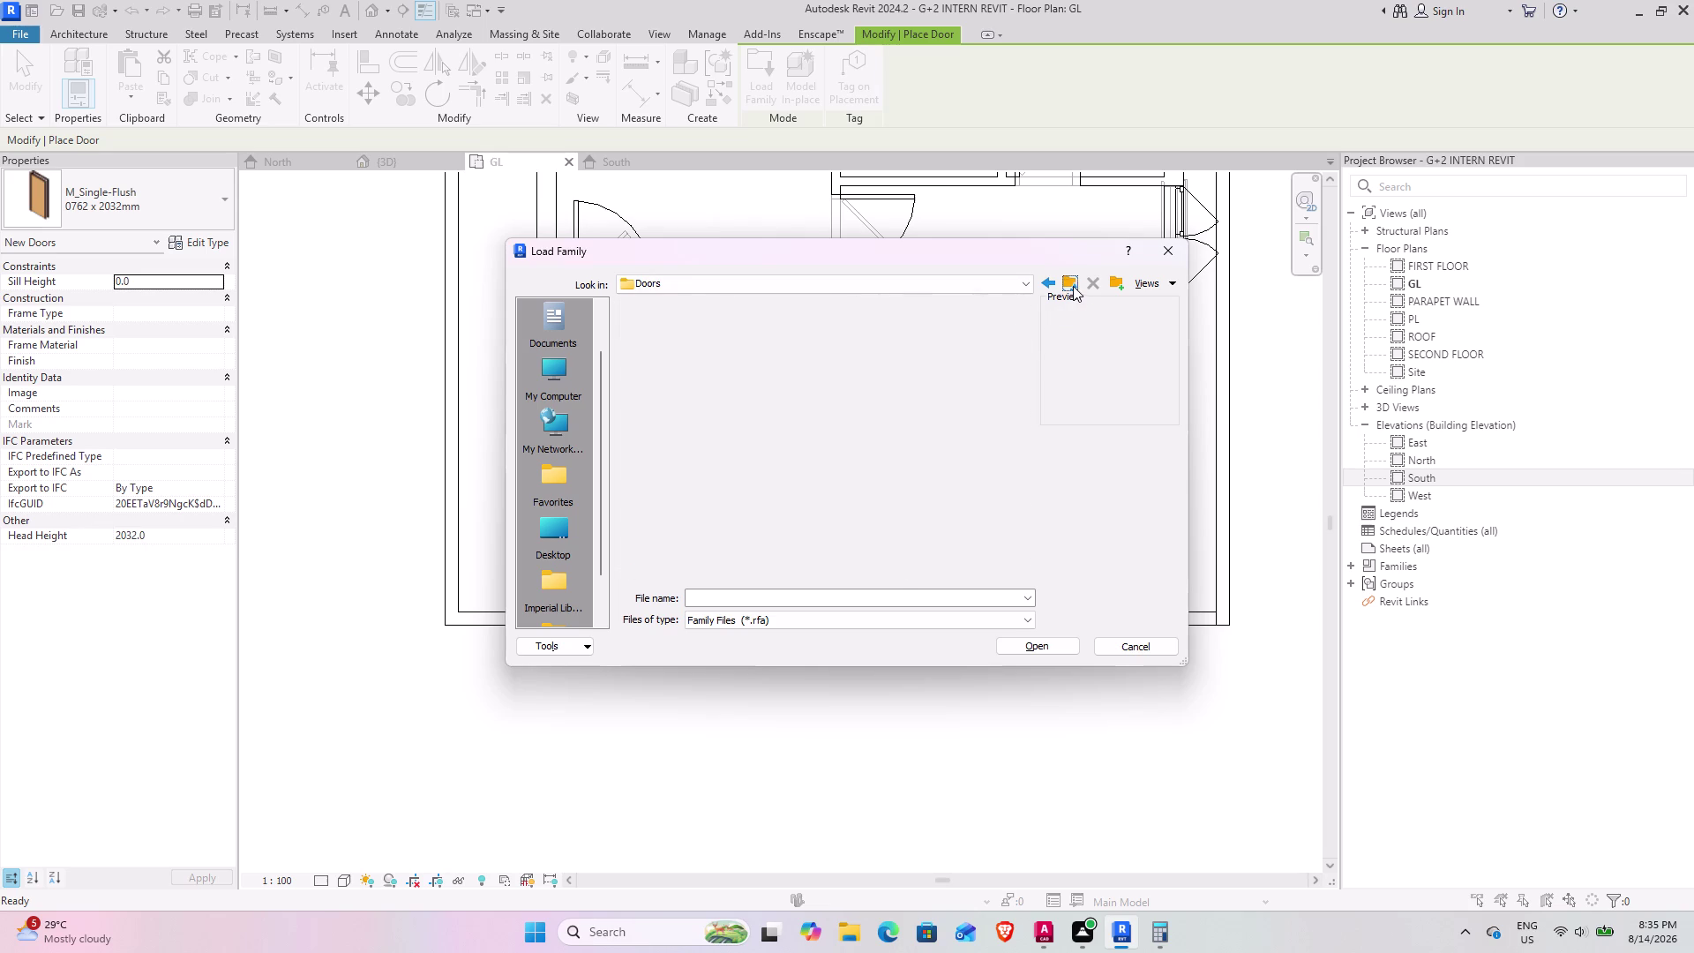
scroll(down, 3)
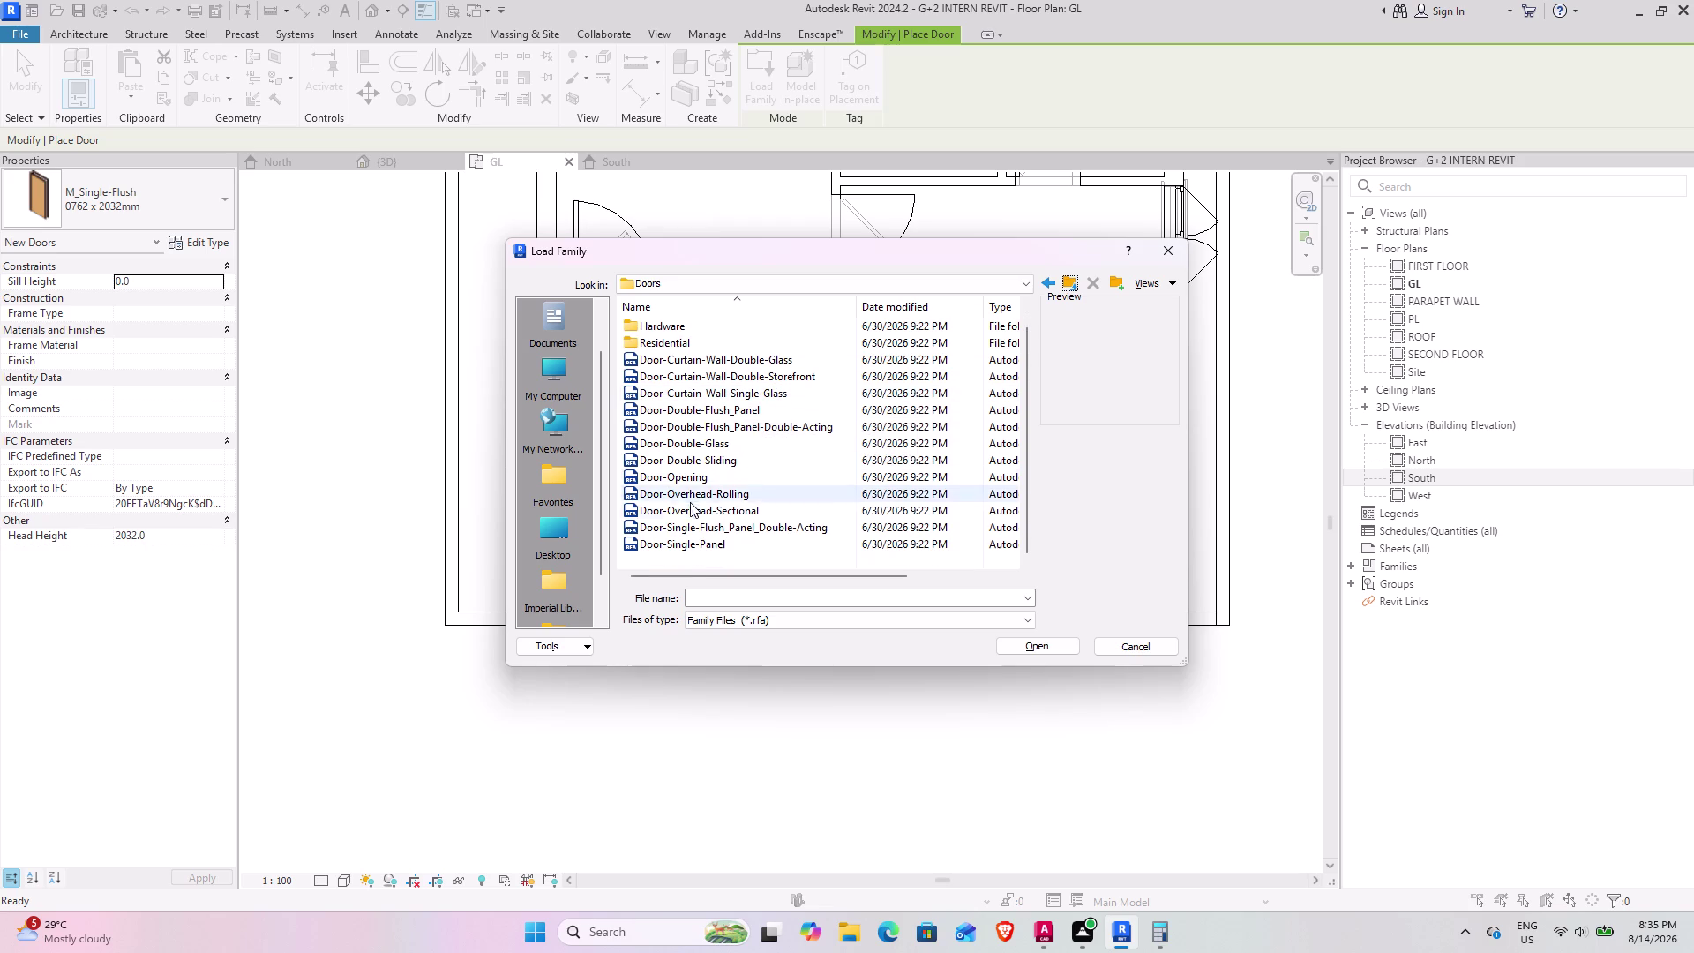
scroll(up, 3)
scroll(down, 3)
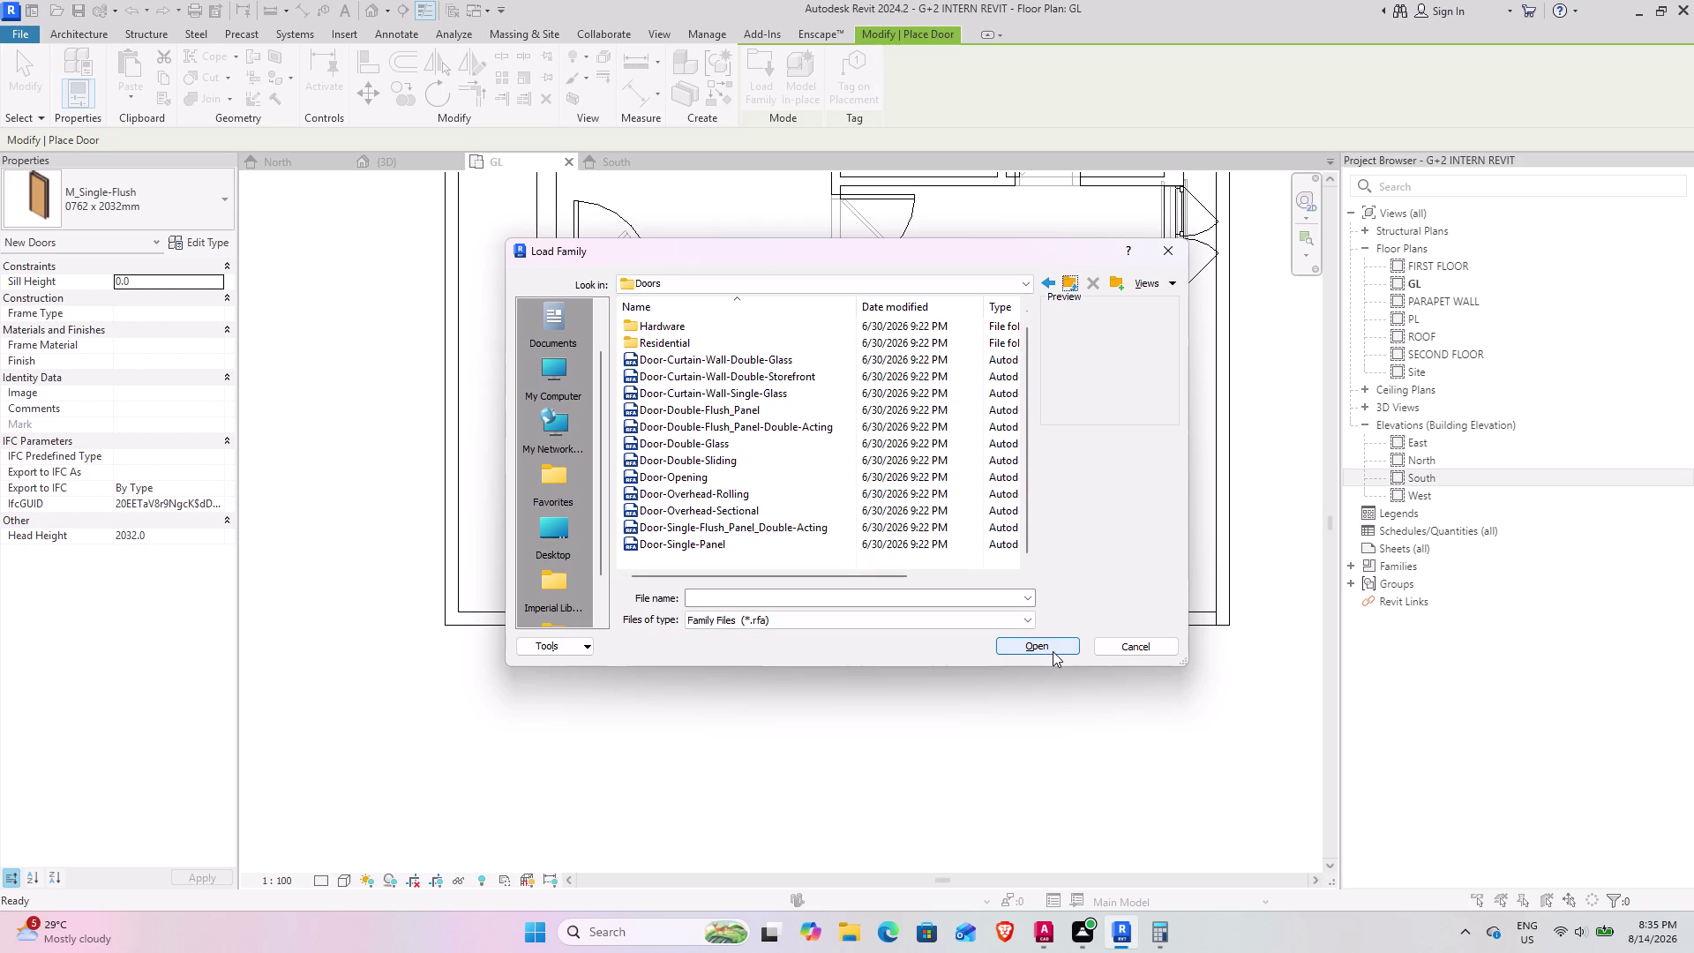
click(1115, 652)
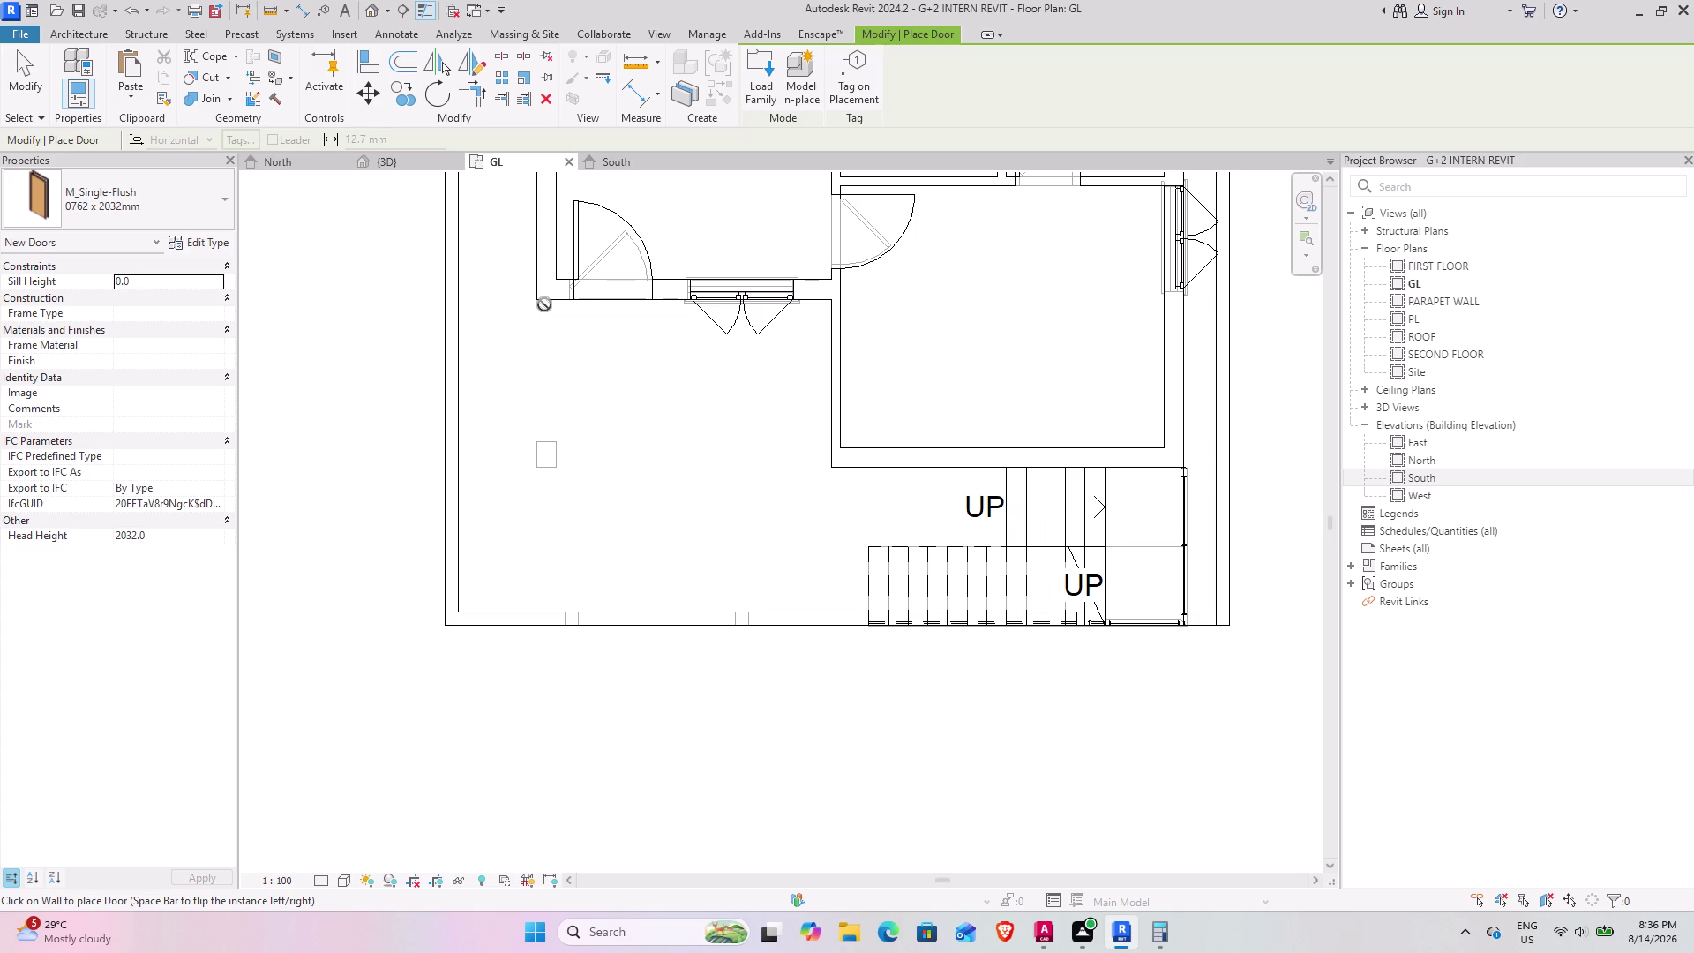
Exit door placement and pan the GL plan across the rooms, front door and stairs.
key(Escape)
scroll(down, 3)
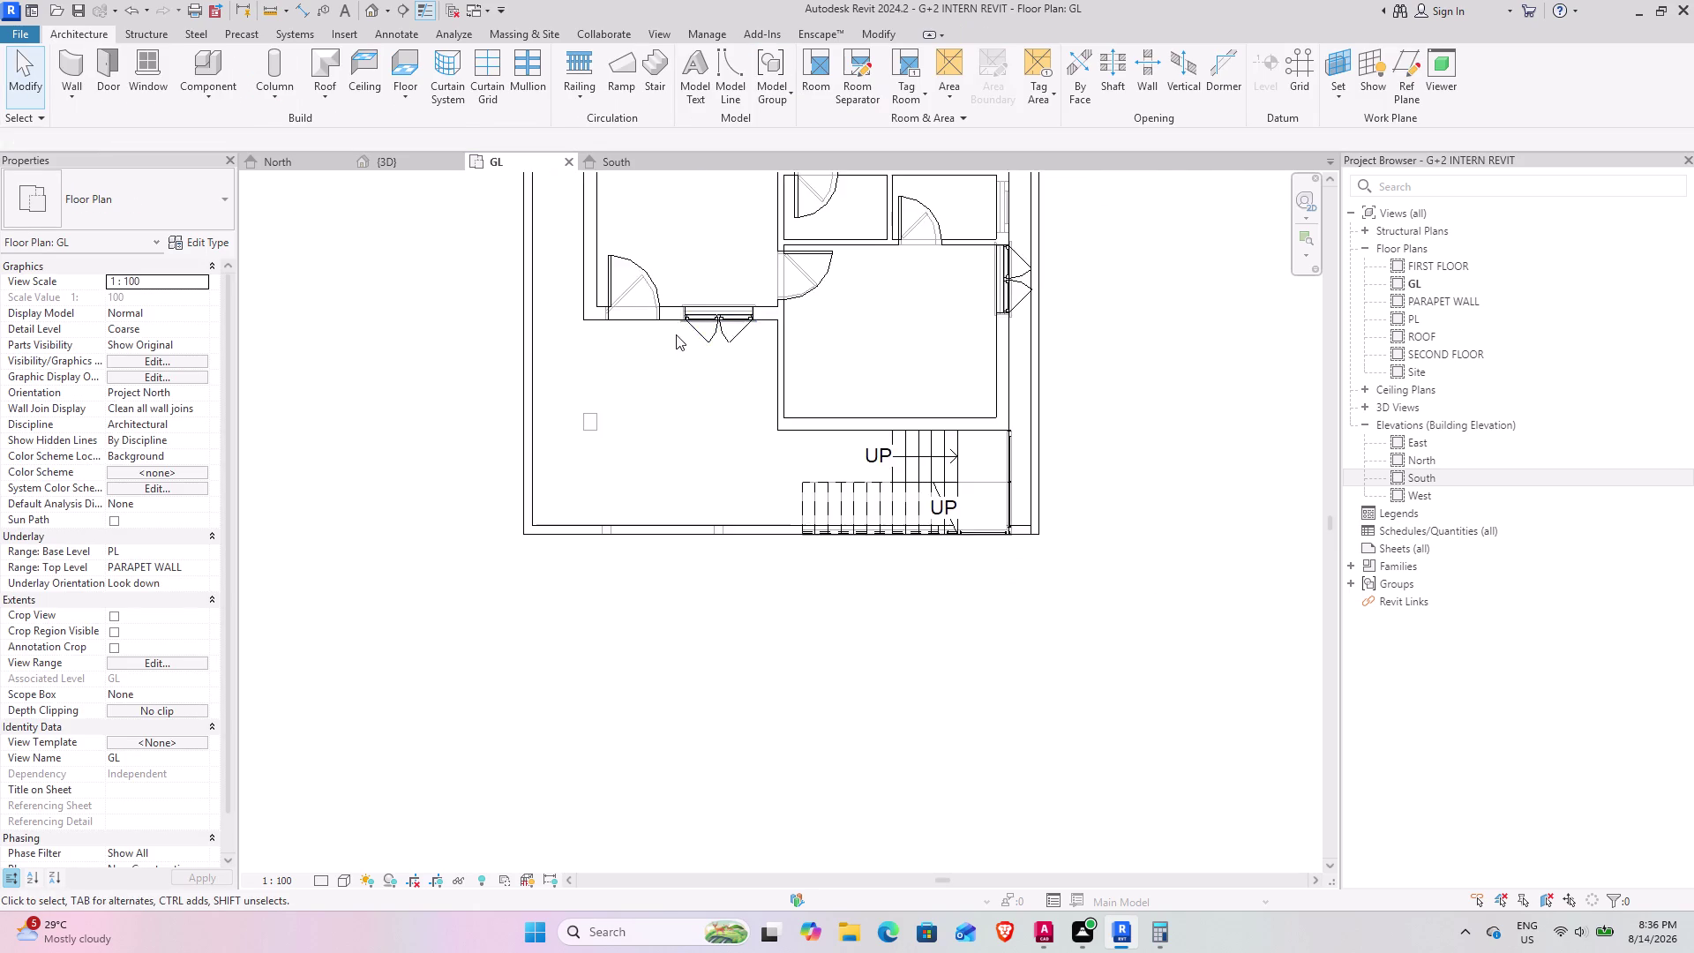
middle_drag(675, 343, 636, 525)
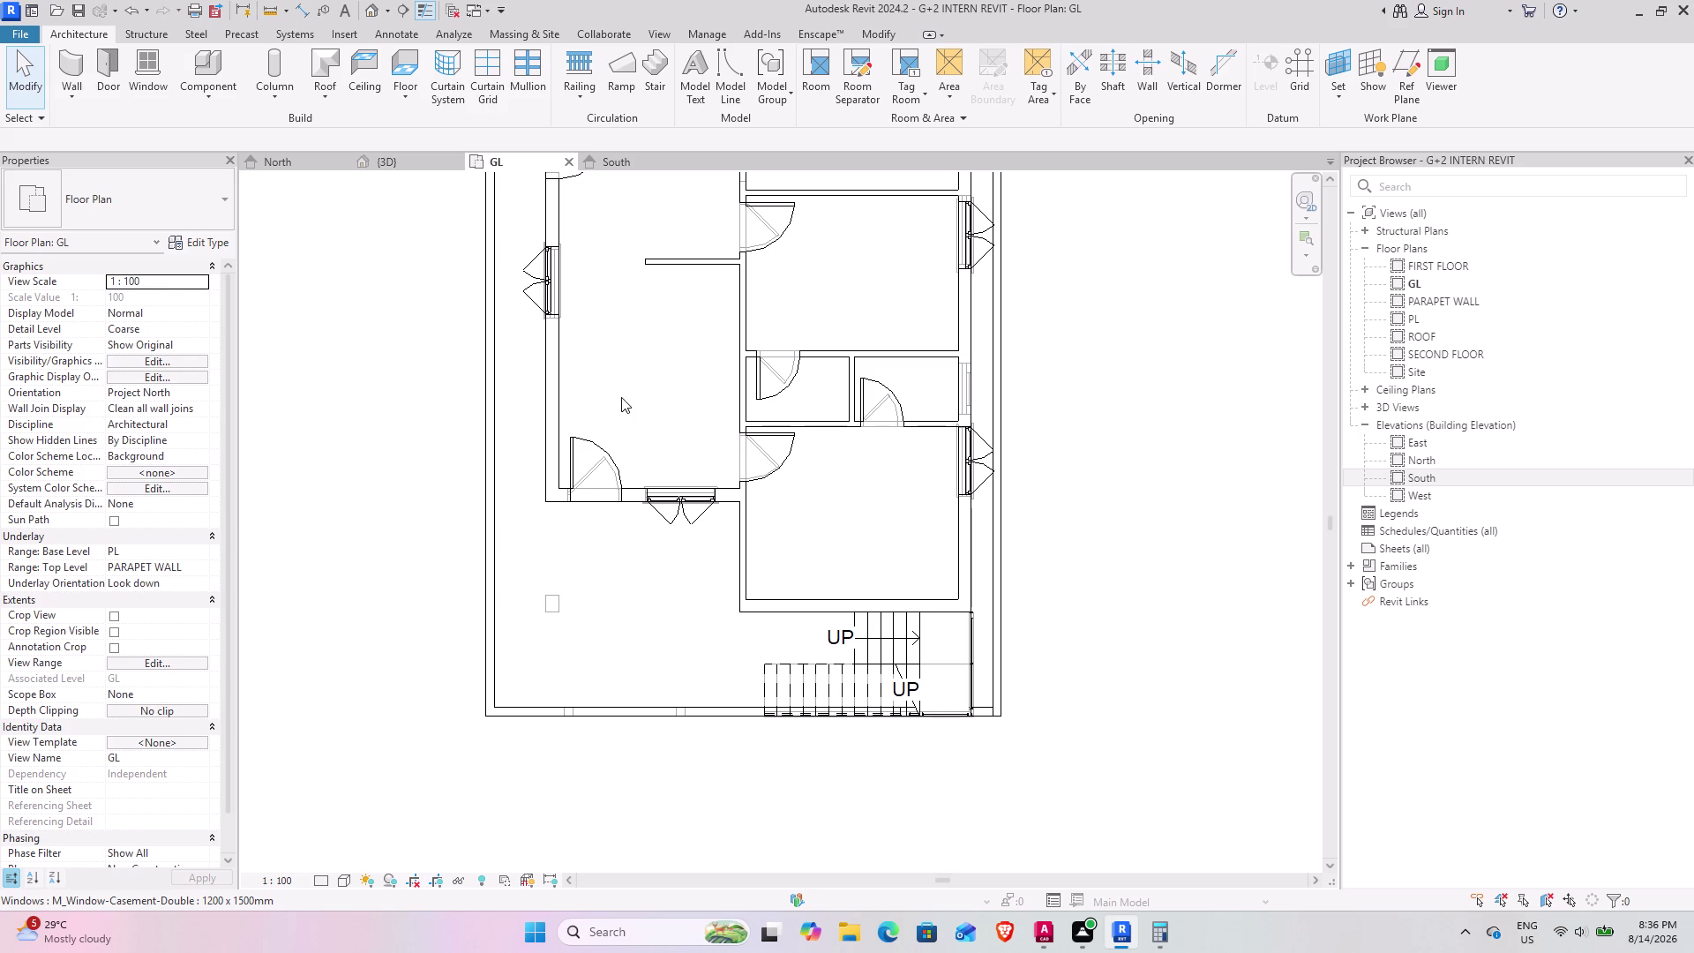
scroll(up, 3)
scroll(up, 3)
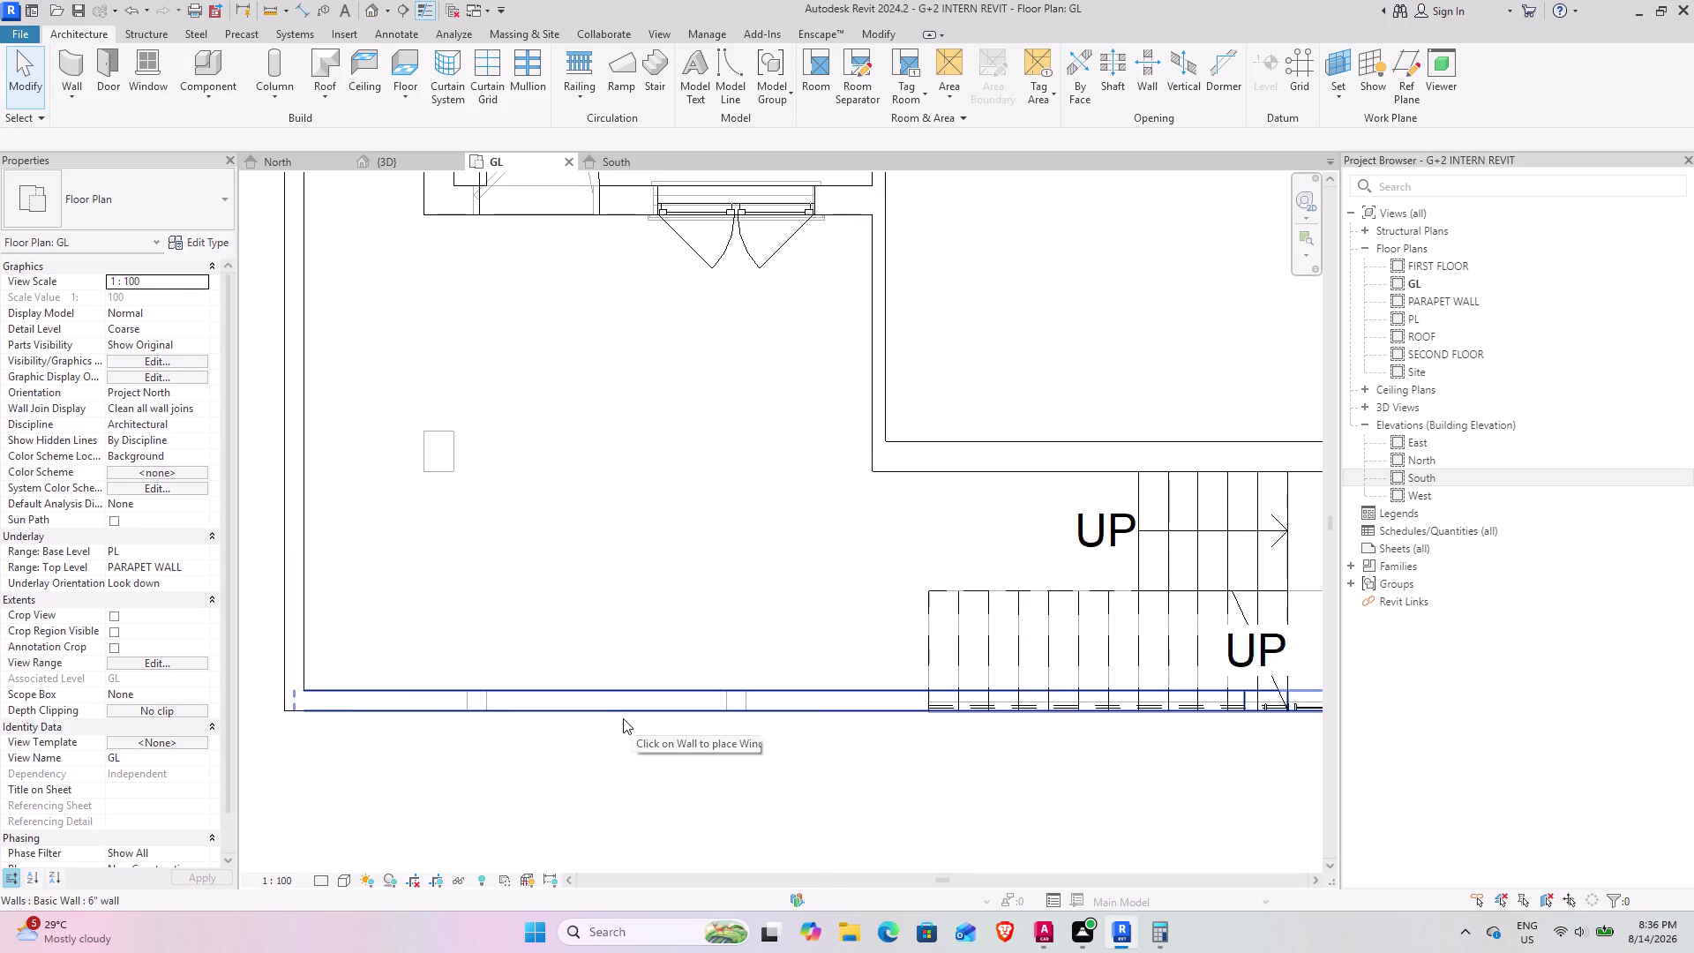
middle_drag(620, 717, 773, 618)
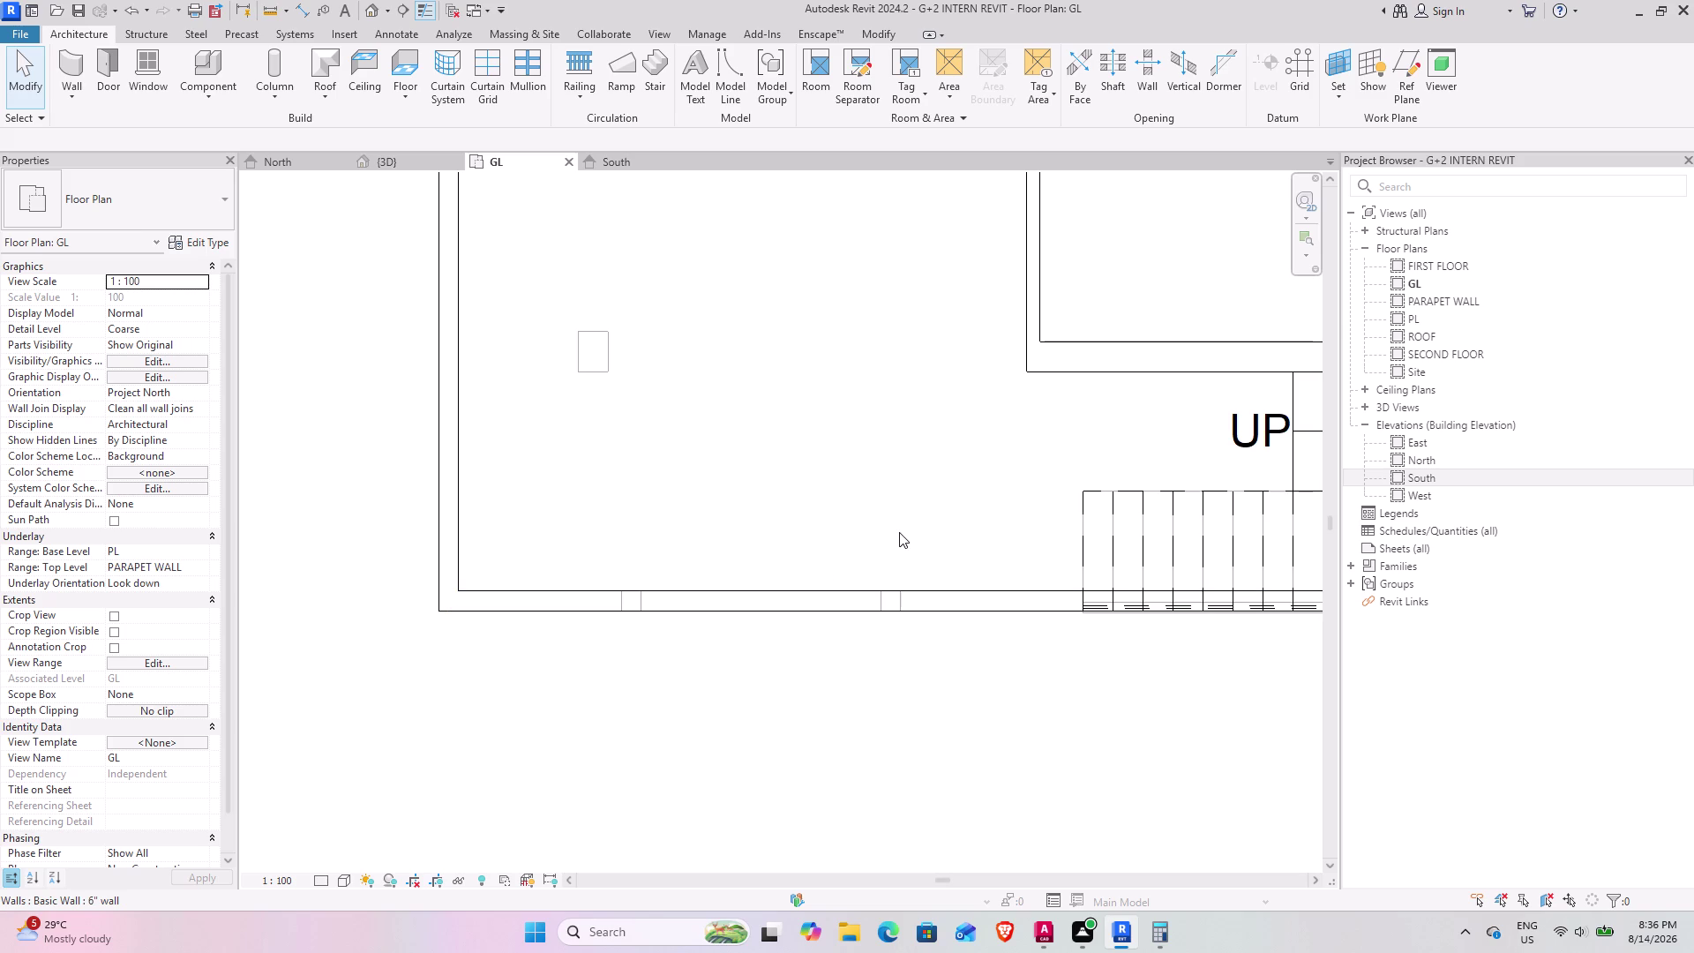
scroll(down, 3)
middle_drag(917, 483, 913, 624)
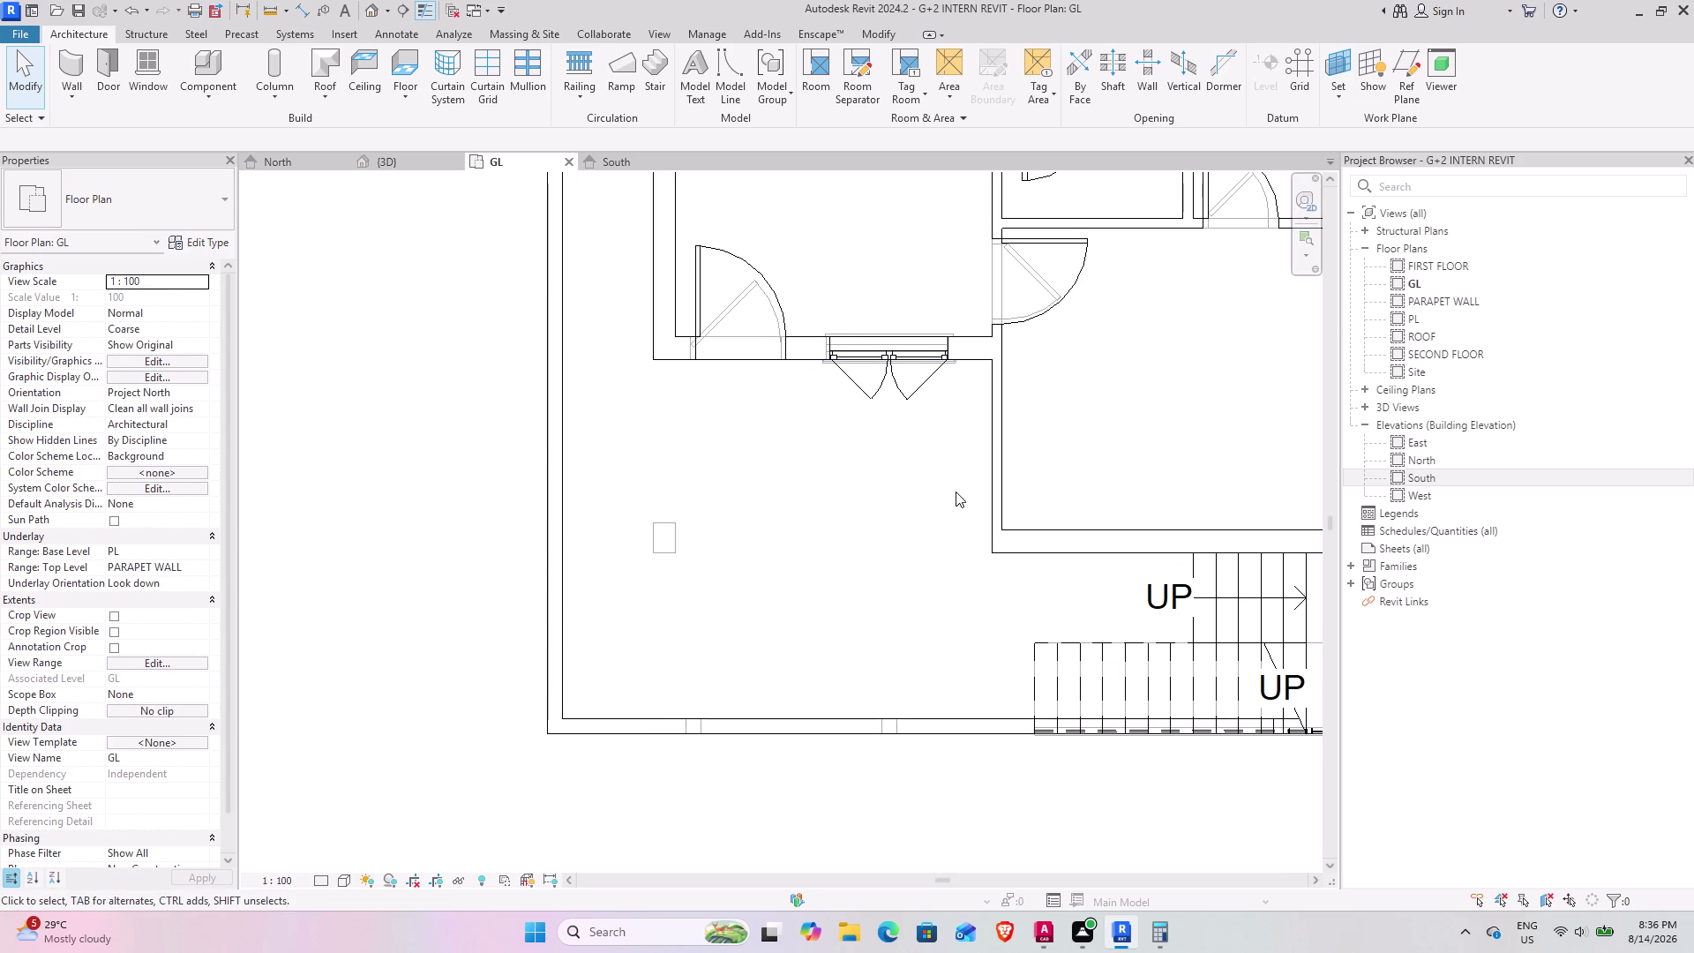
scroll(down, 3)
middle_drag(948, 448, 941, 537)
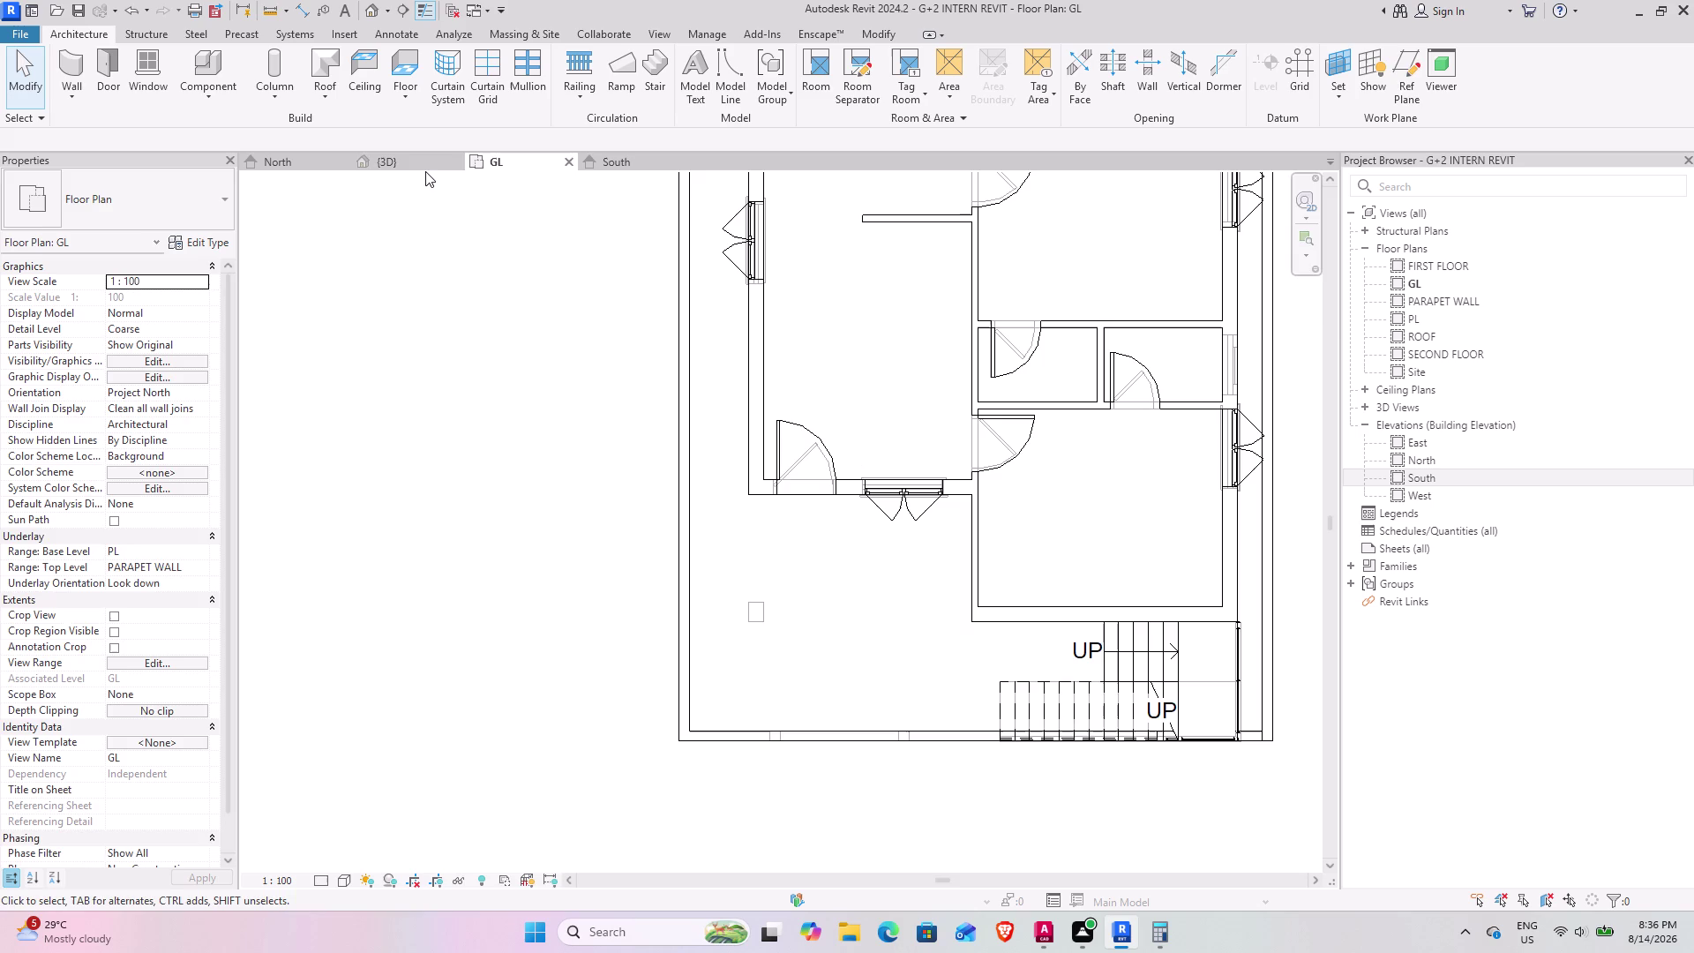
Orbit the 3D view around the house to look at its front facade.
double_click(425, 171)
scroll(down, 3)
middle_drag(795, 331, 786, 374)
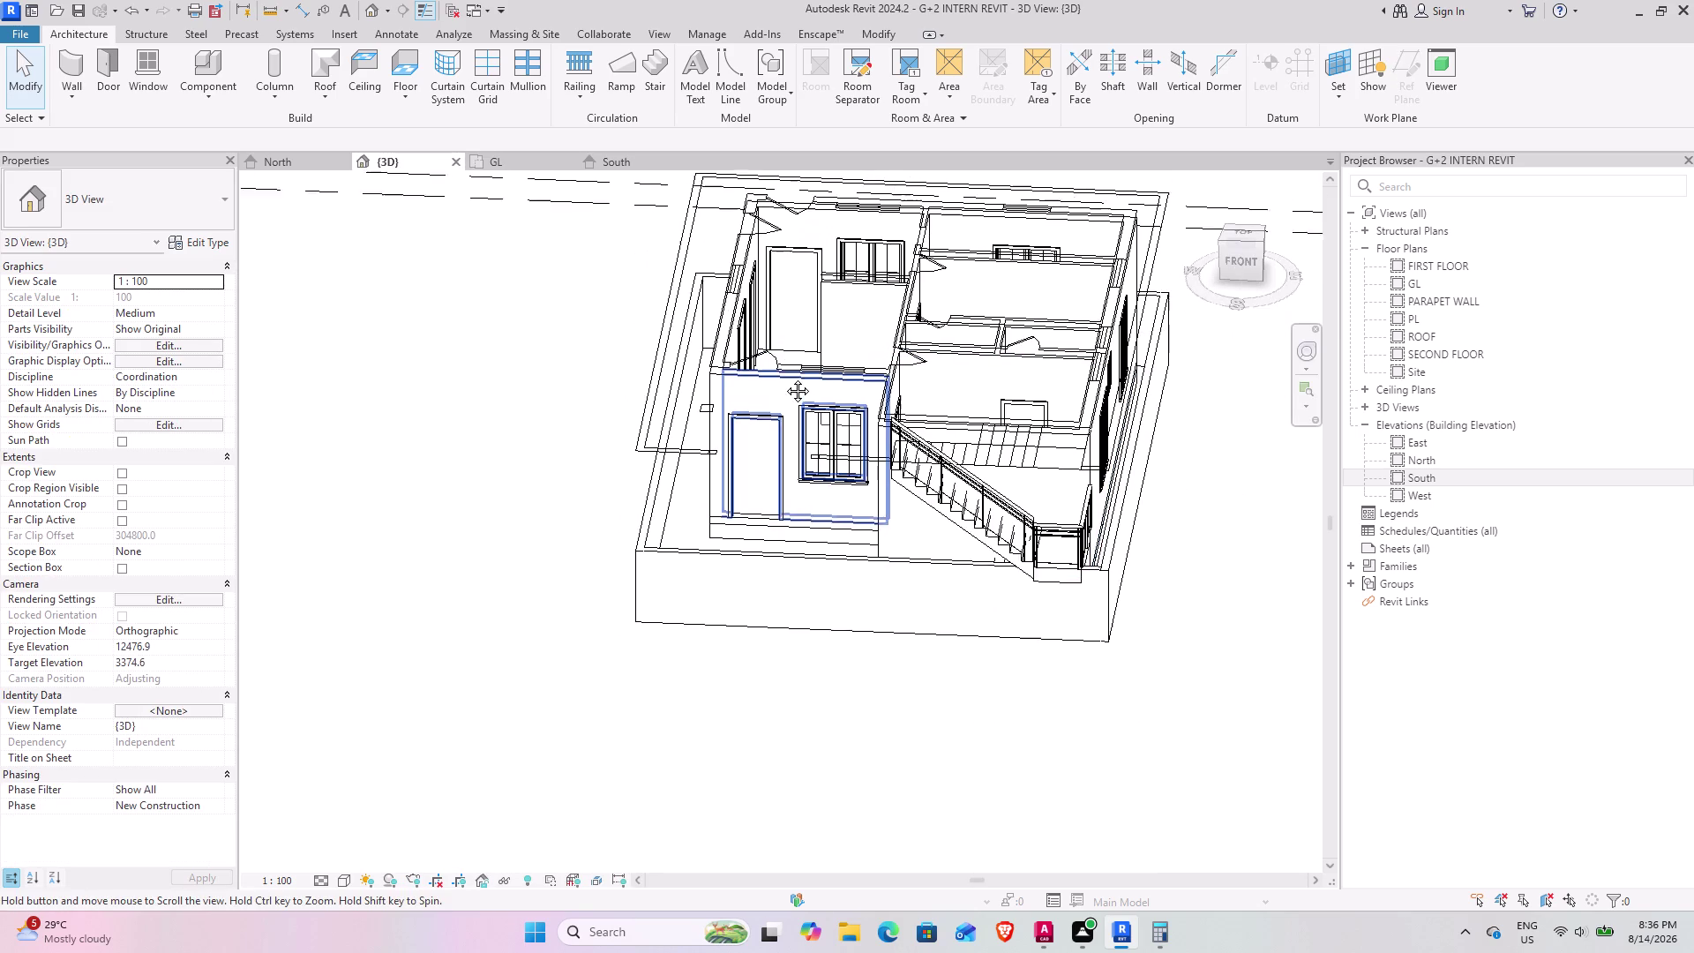
middle_drag(786, 374, 696, 487)
scroll(up, 3)
scroll(up, 3)
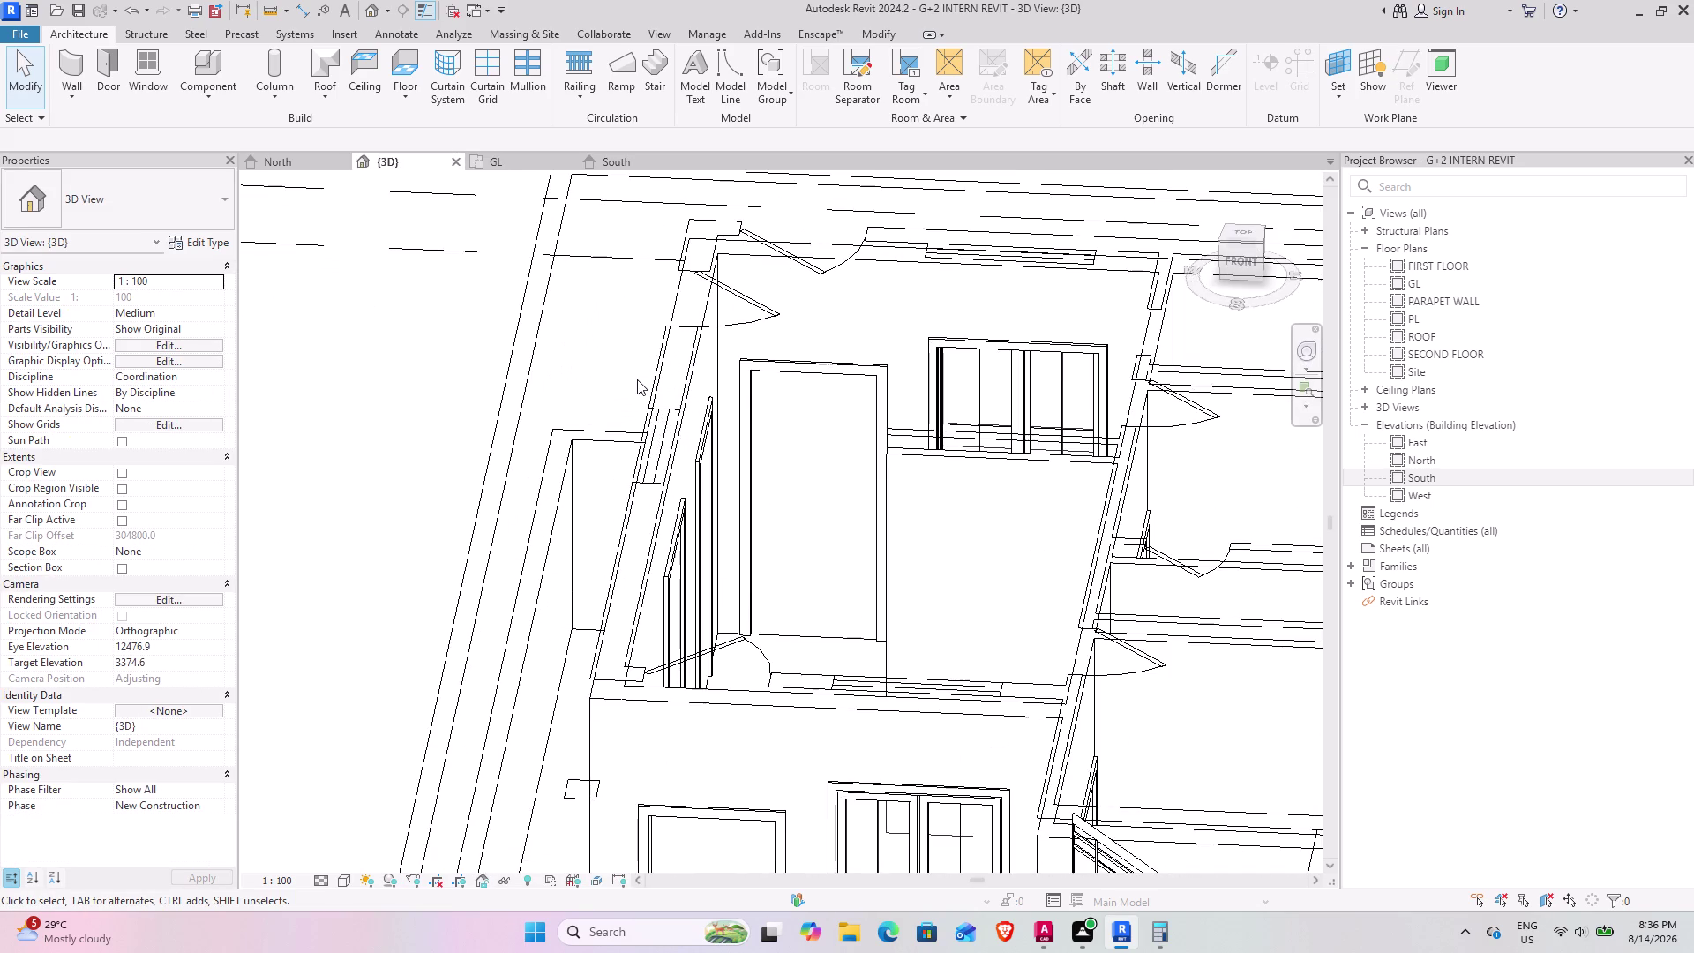
scroll(down, 3)
scroll(down, 3)
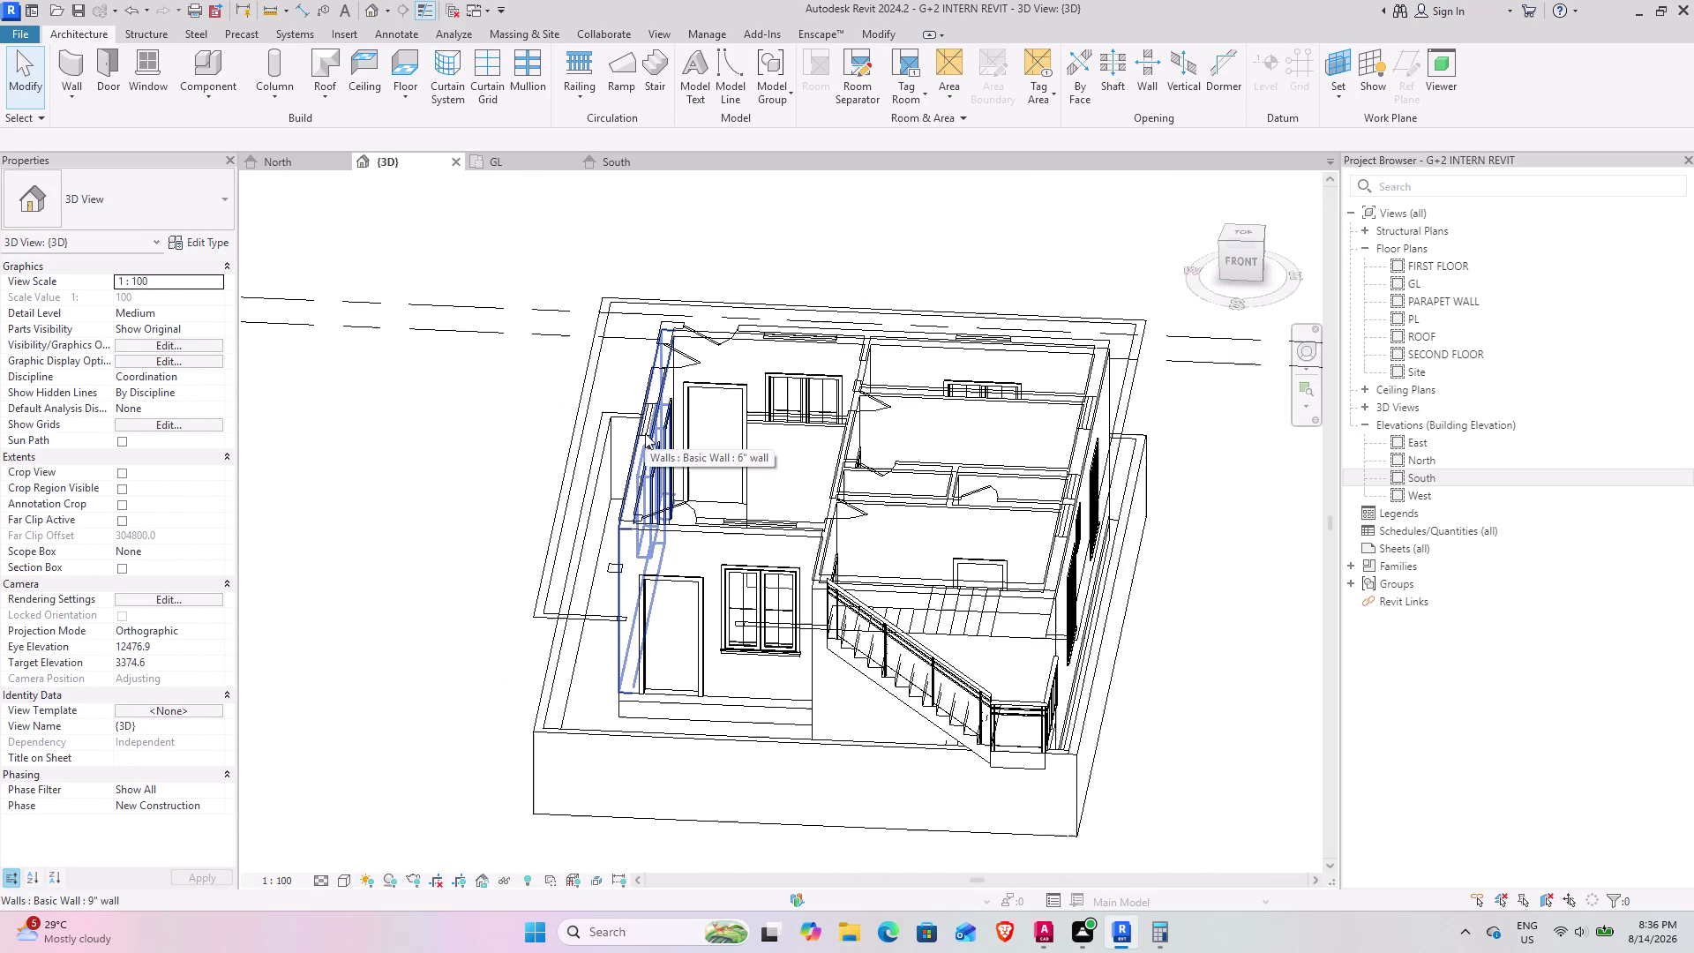
middle_drag(623, 488, 790, 421)
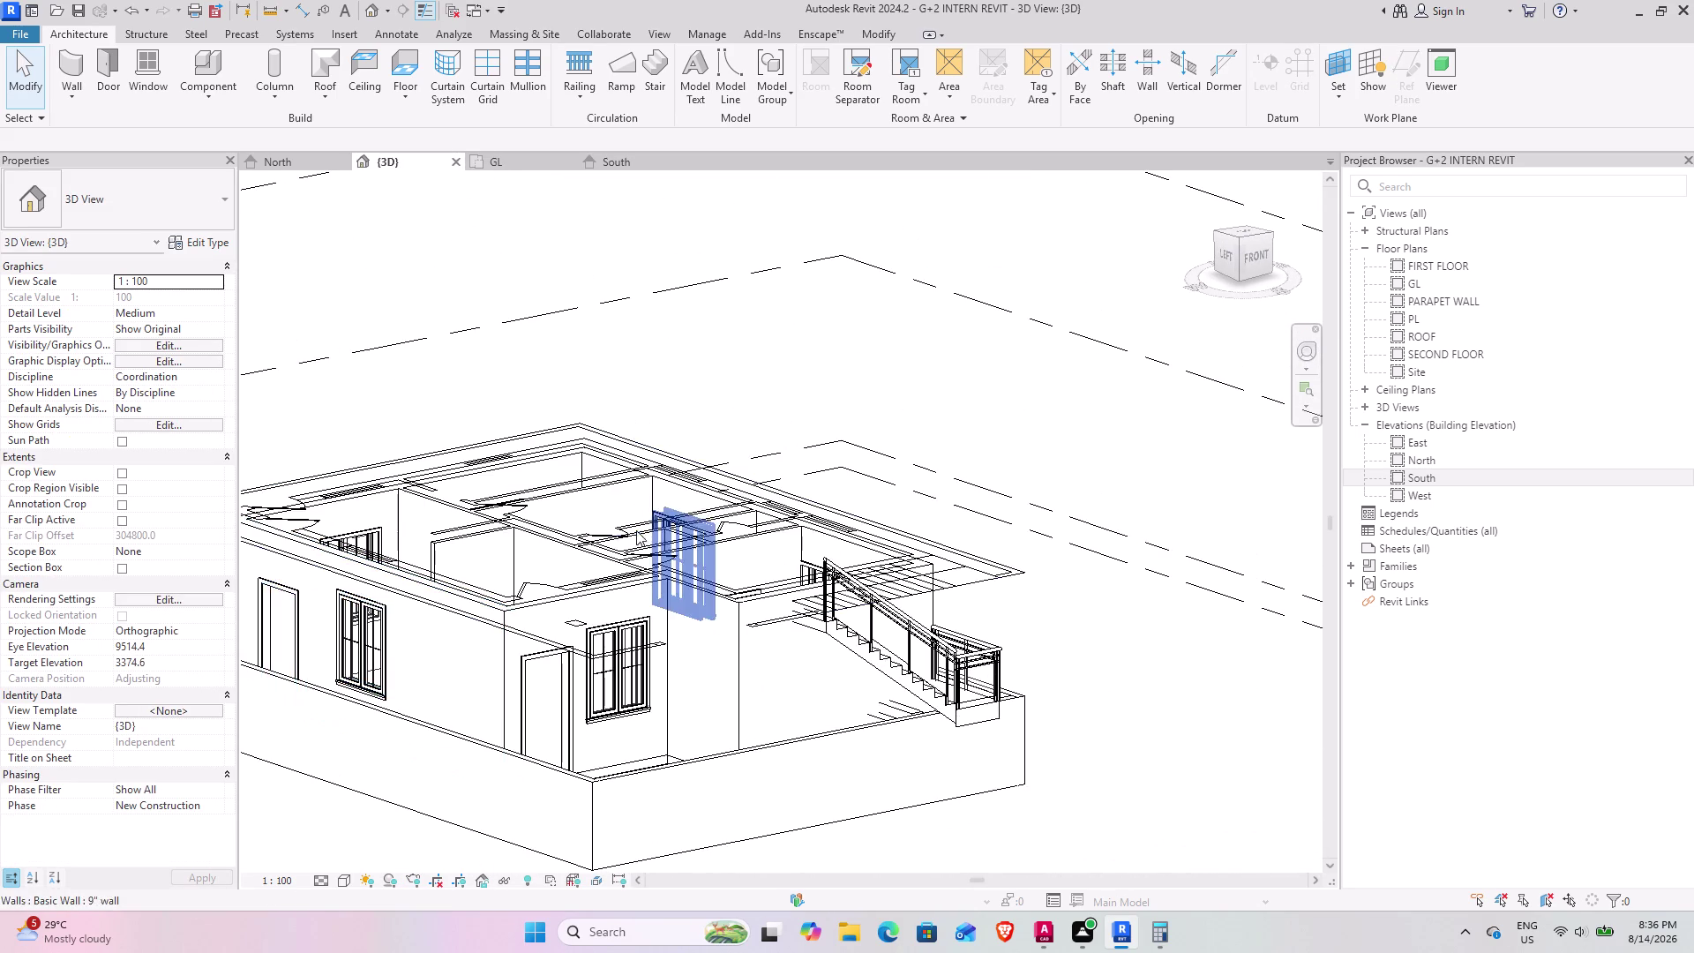
middle_drag(638, 530, 890, 478)
middle_drag(696, 546, 570, 498)
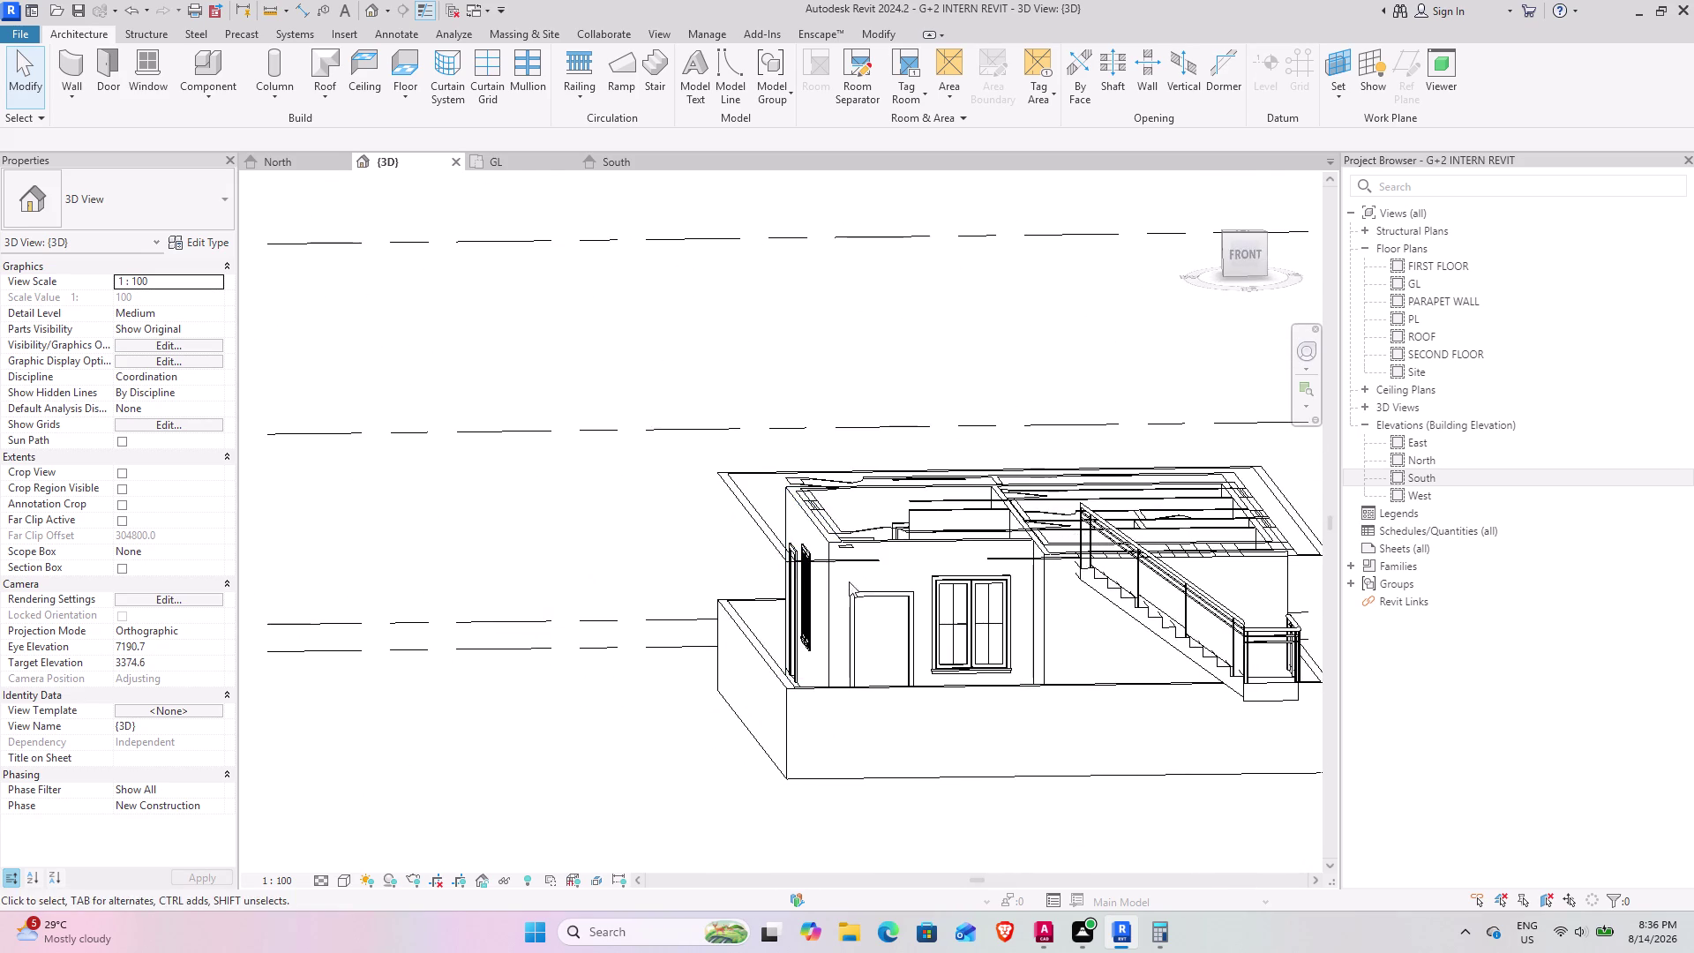
middle_drag(837, 580, 816, 592)
middle_drag(920, 627, 604, 578)
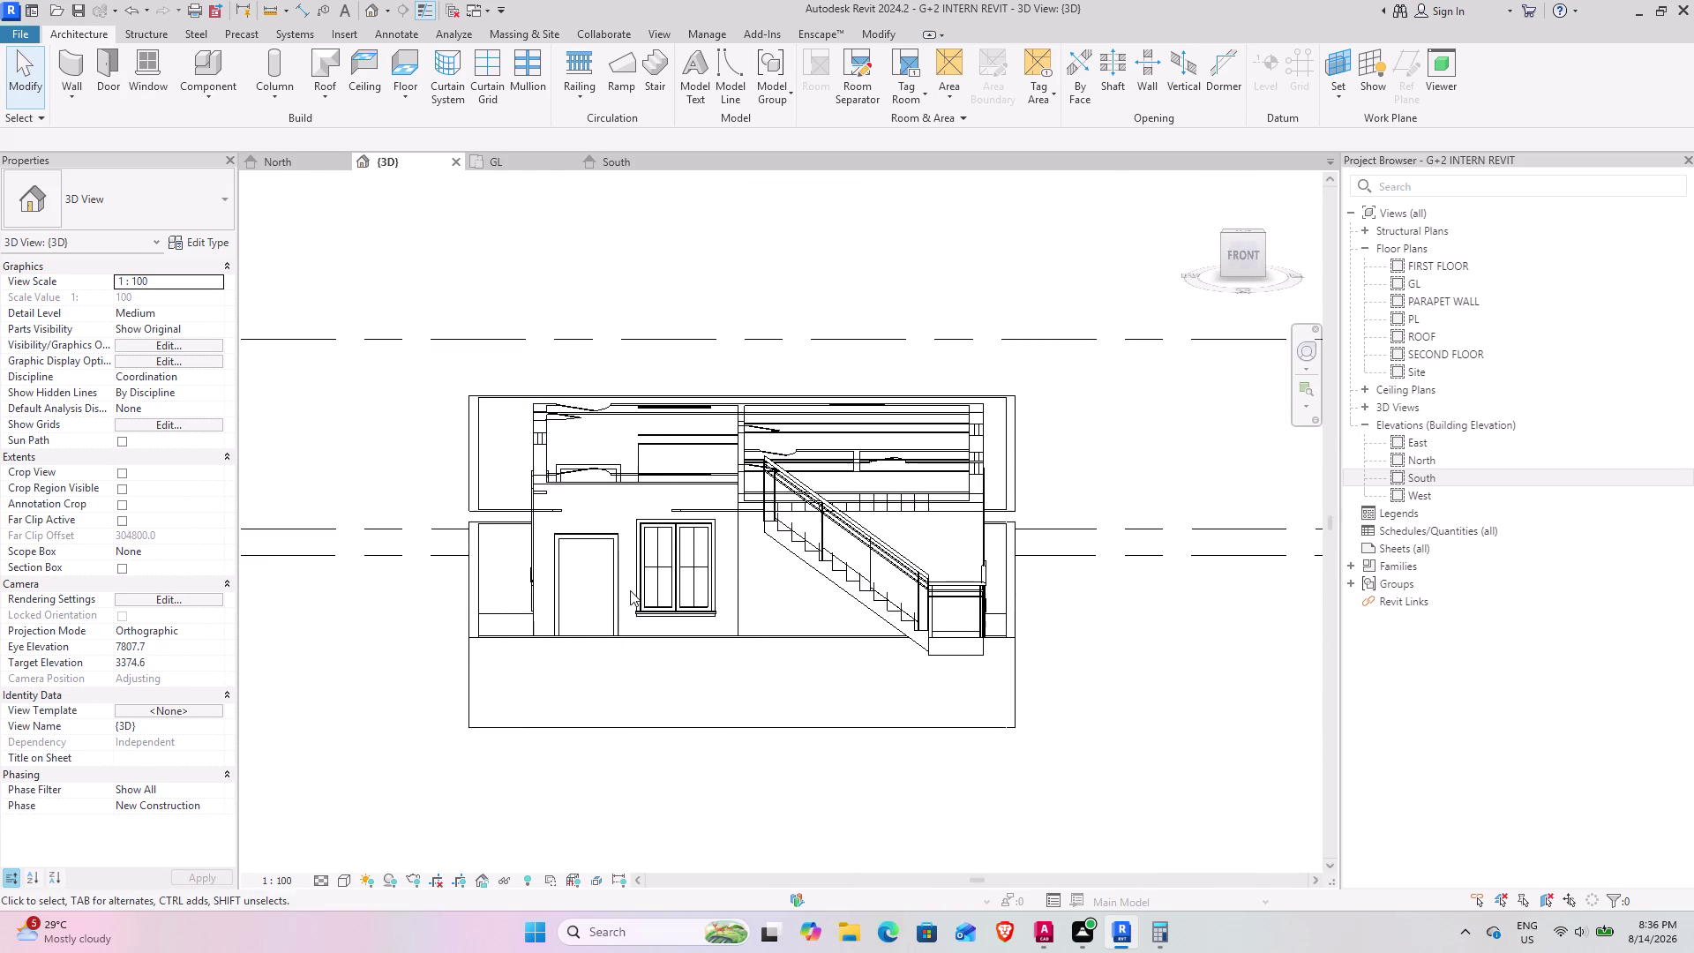
middle_drag(631, 589, 629, 611)
Close the North elevation, keeping 3D active, and pick FIRST FLOOR in the Project Browser.
scroll(down, 3)
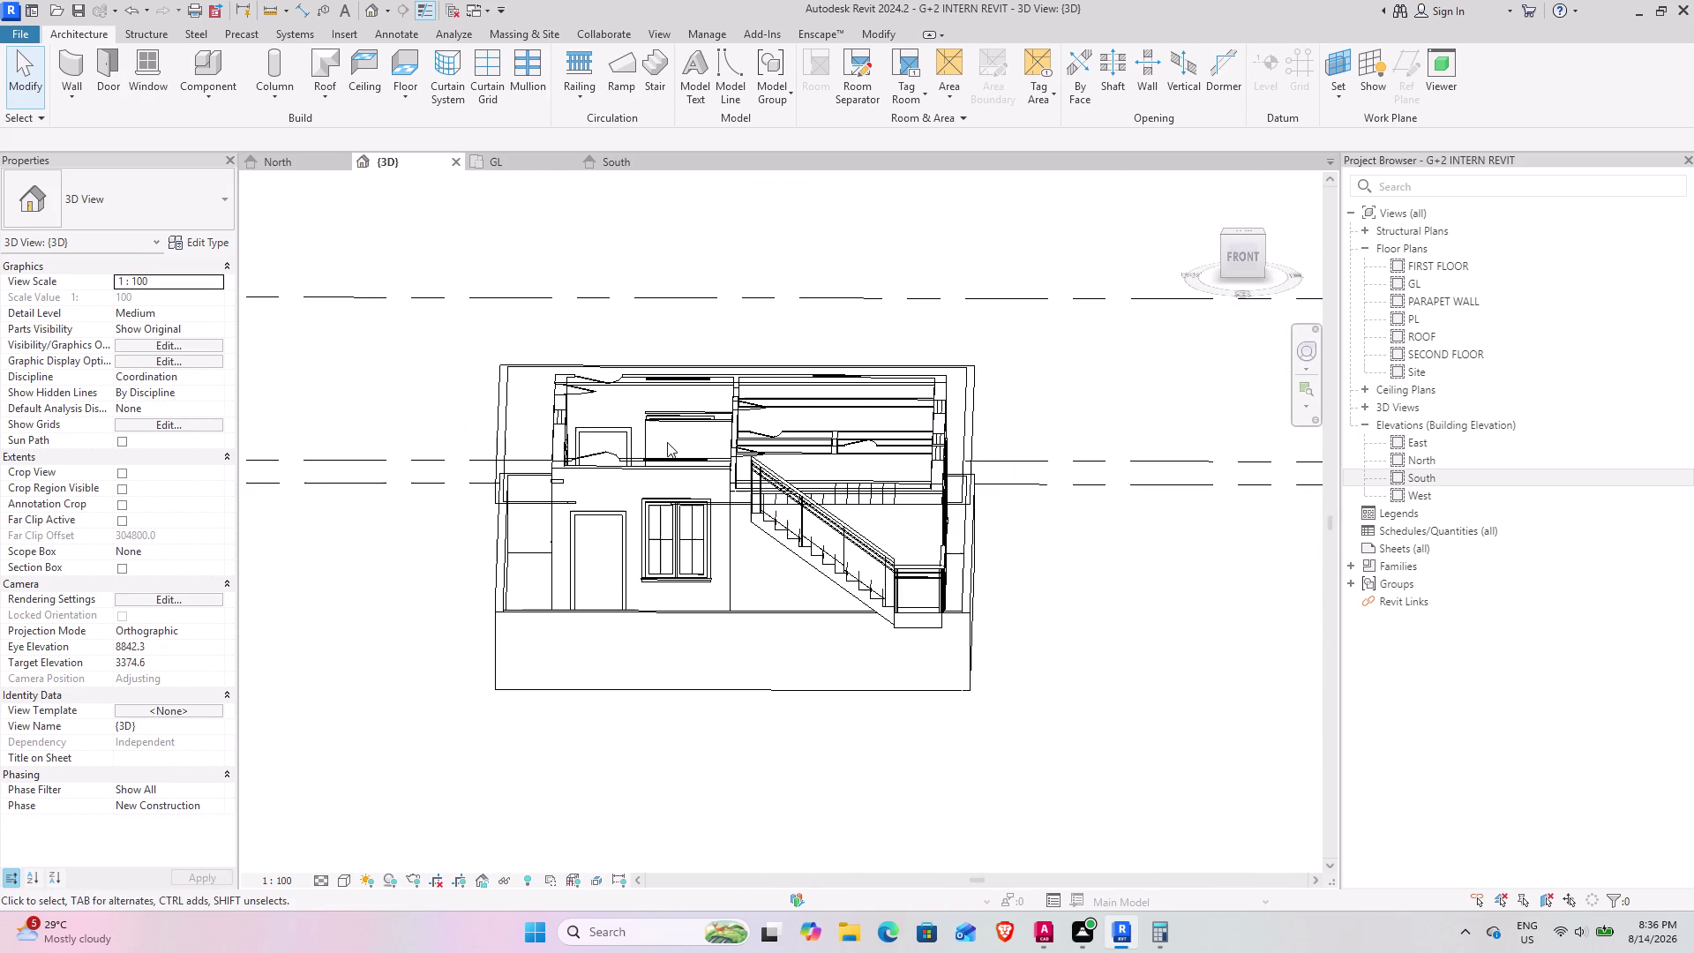
middle_drag(667, 447, 690, 558)
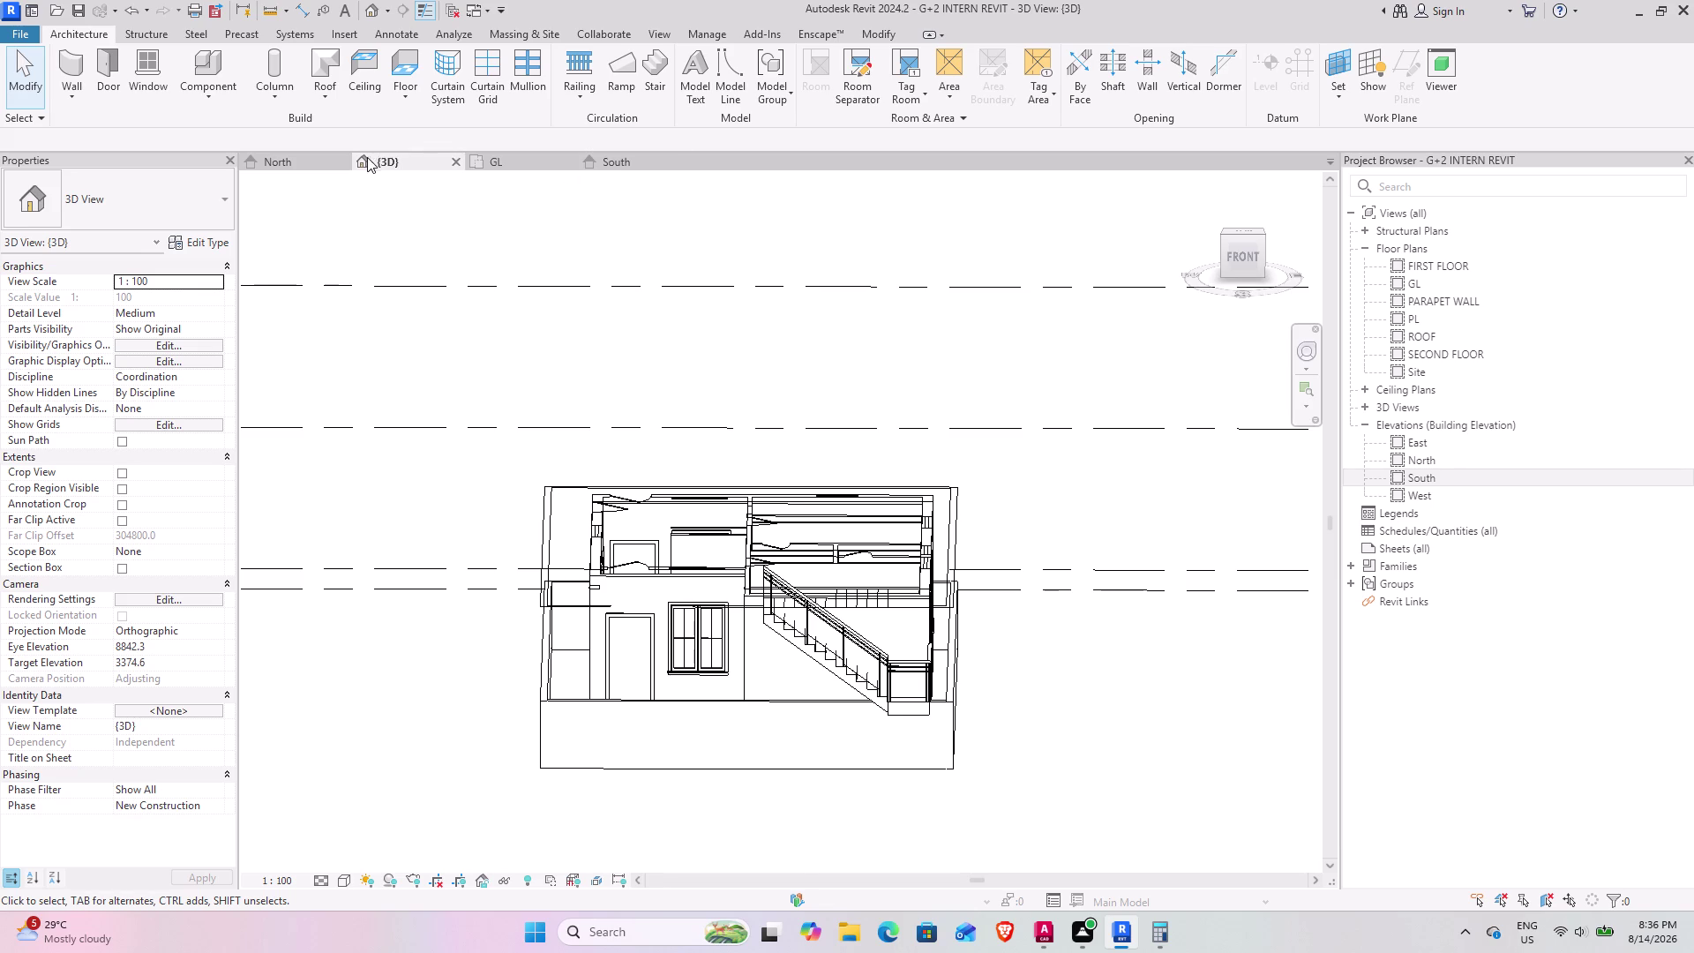
click(344, 157)
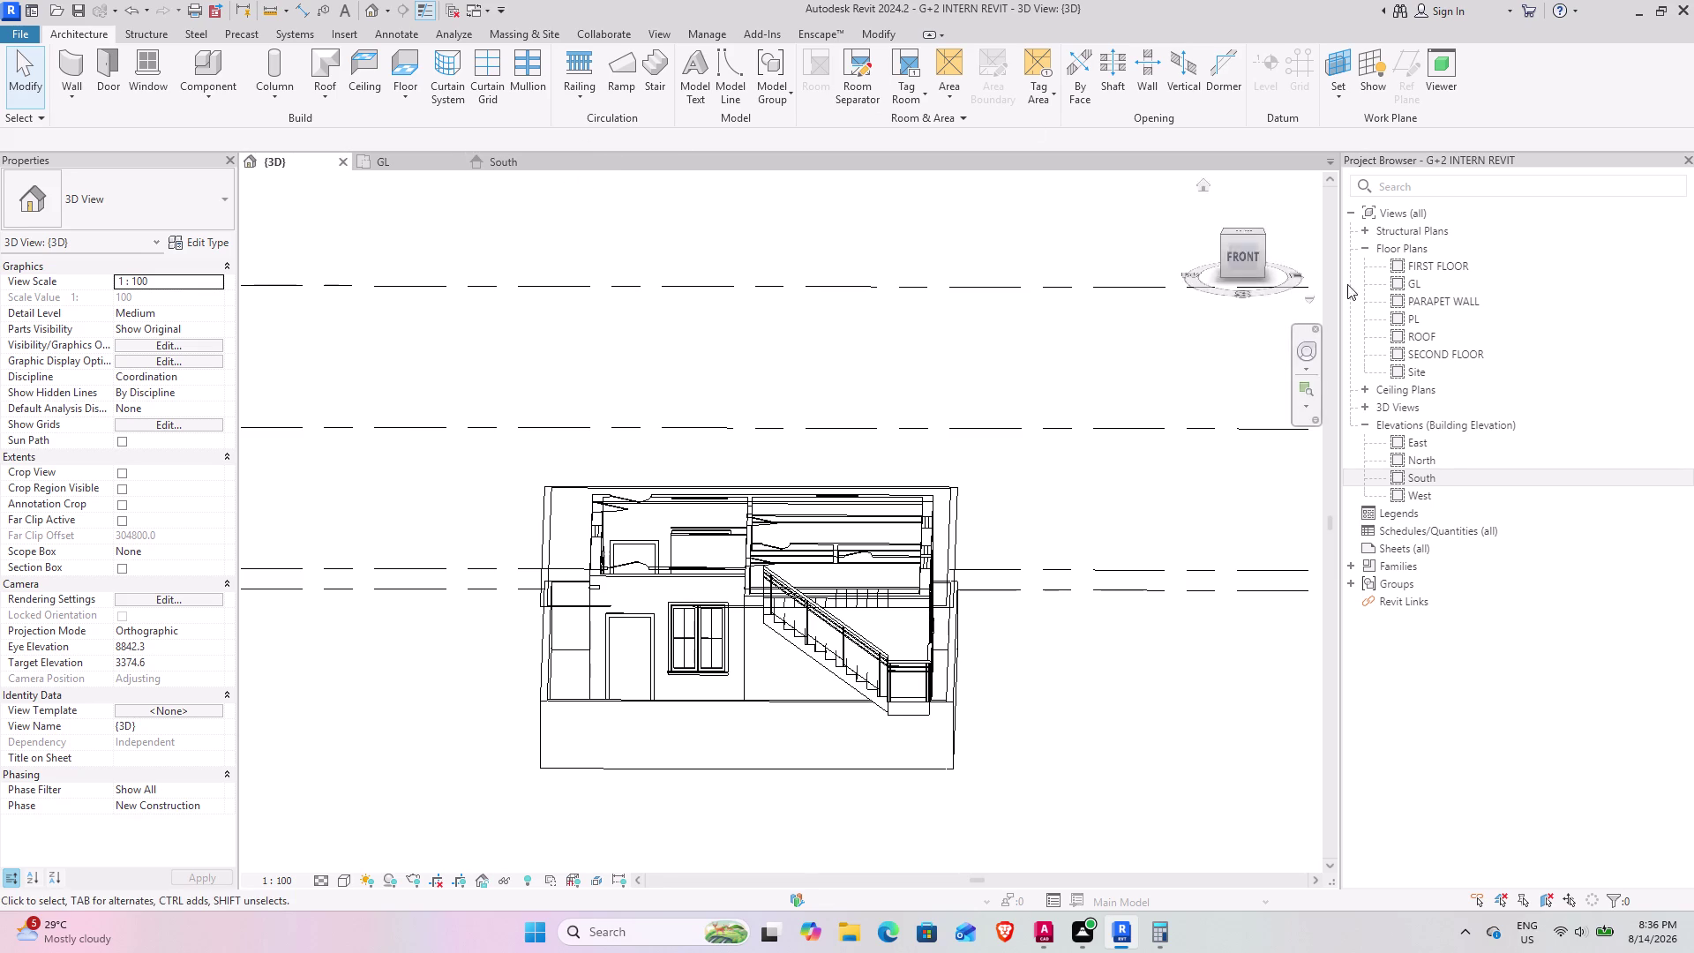
double_click(1461, 270)
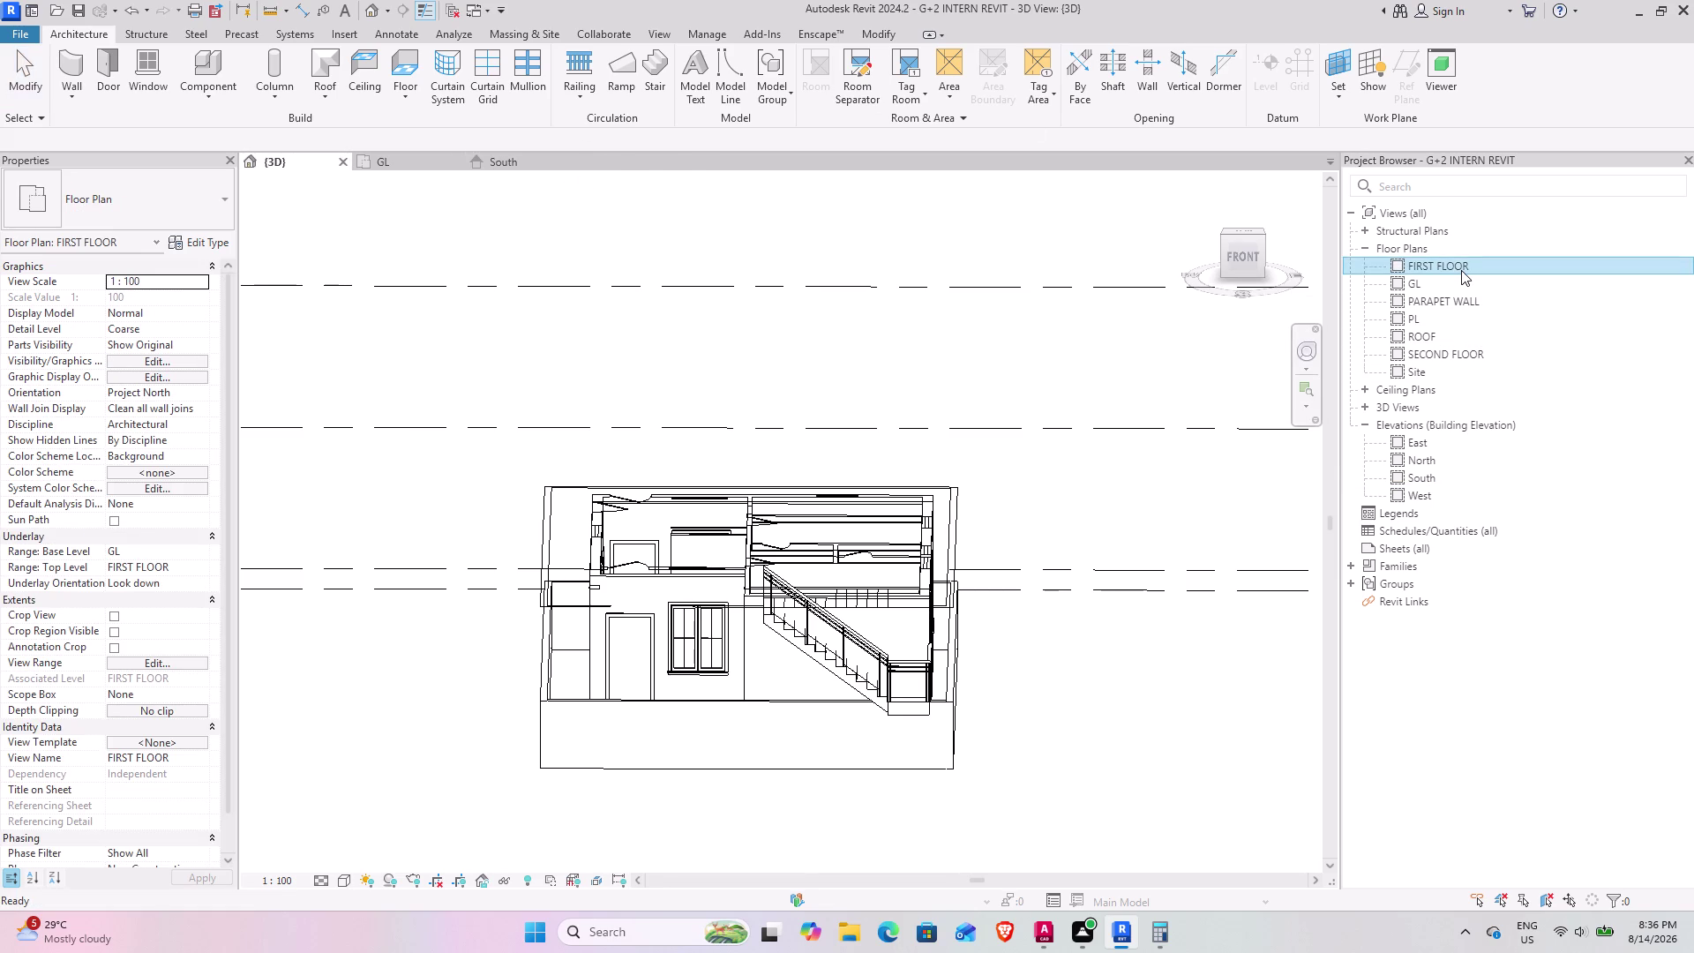
Frame the house in the FIRST FLOOR plan and start a new floor.
scroll(up, 3)
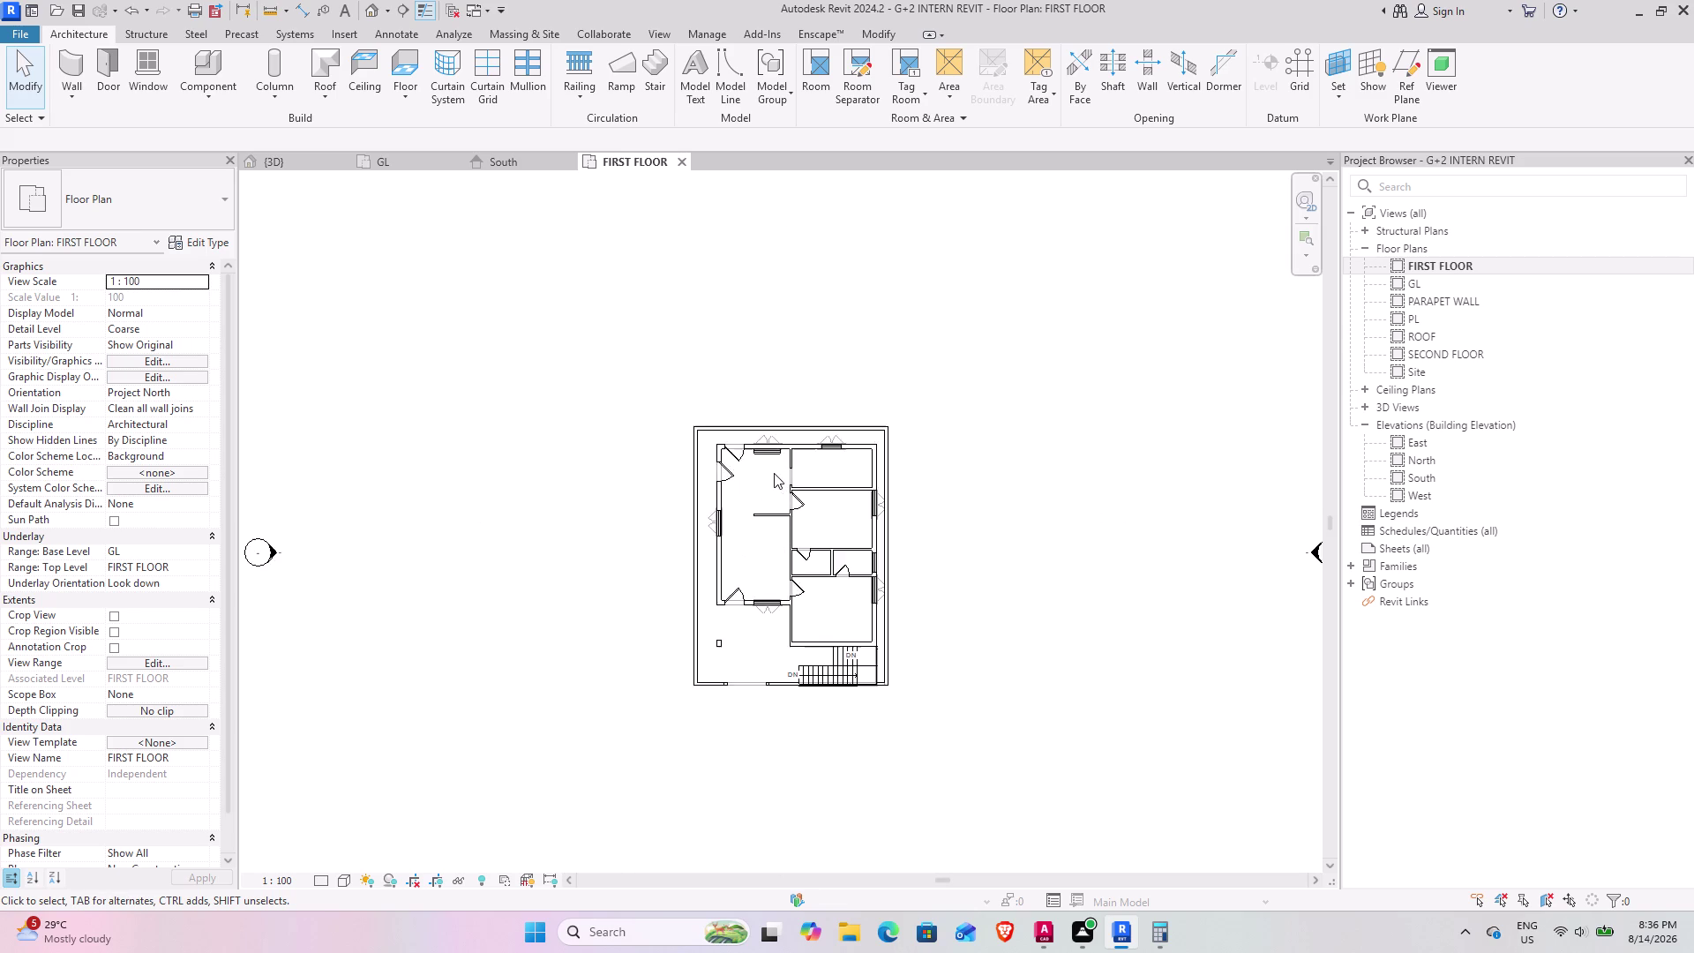
scroll(up, 3)
middle_drag(745, 471, 626, 377)
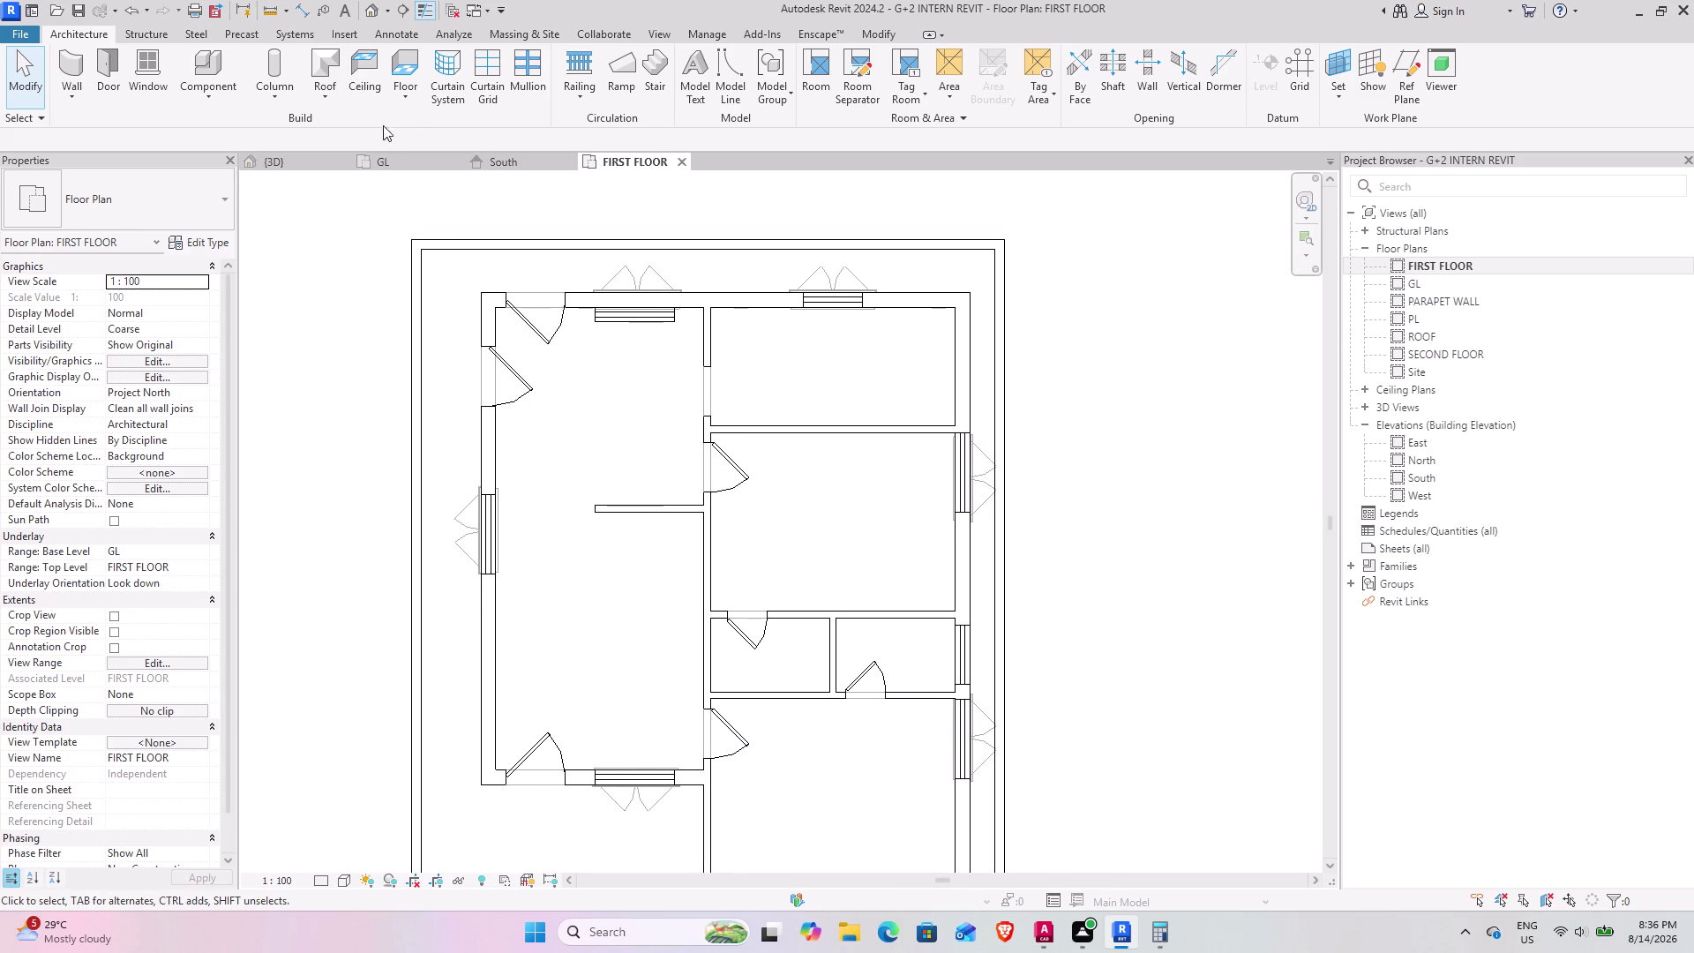
click(413, 60)
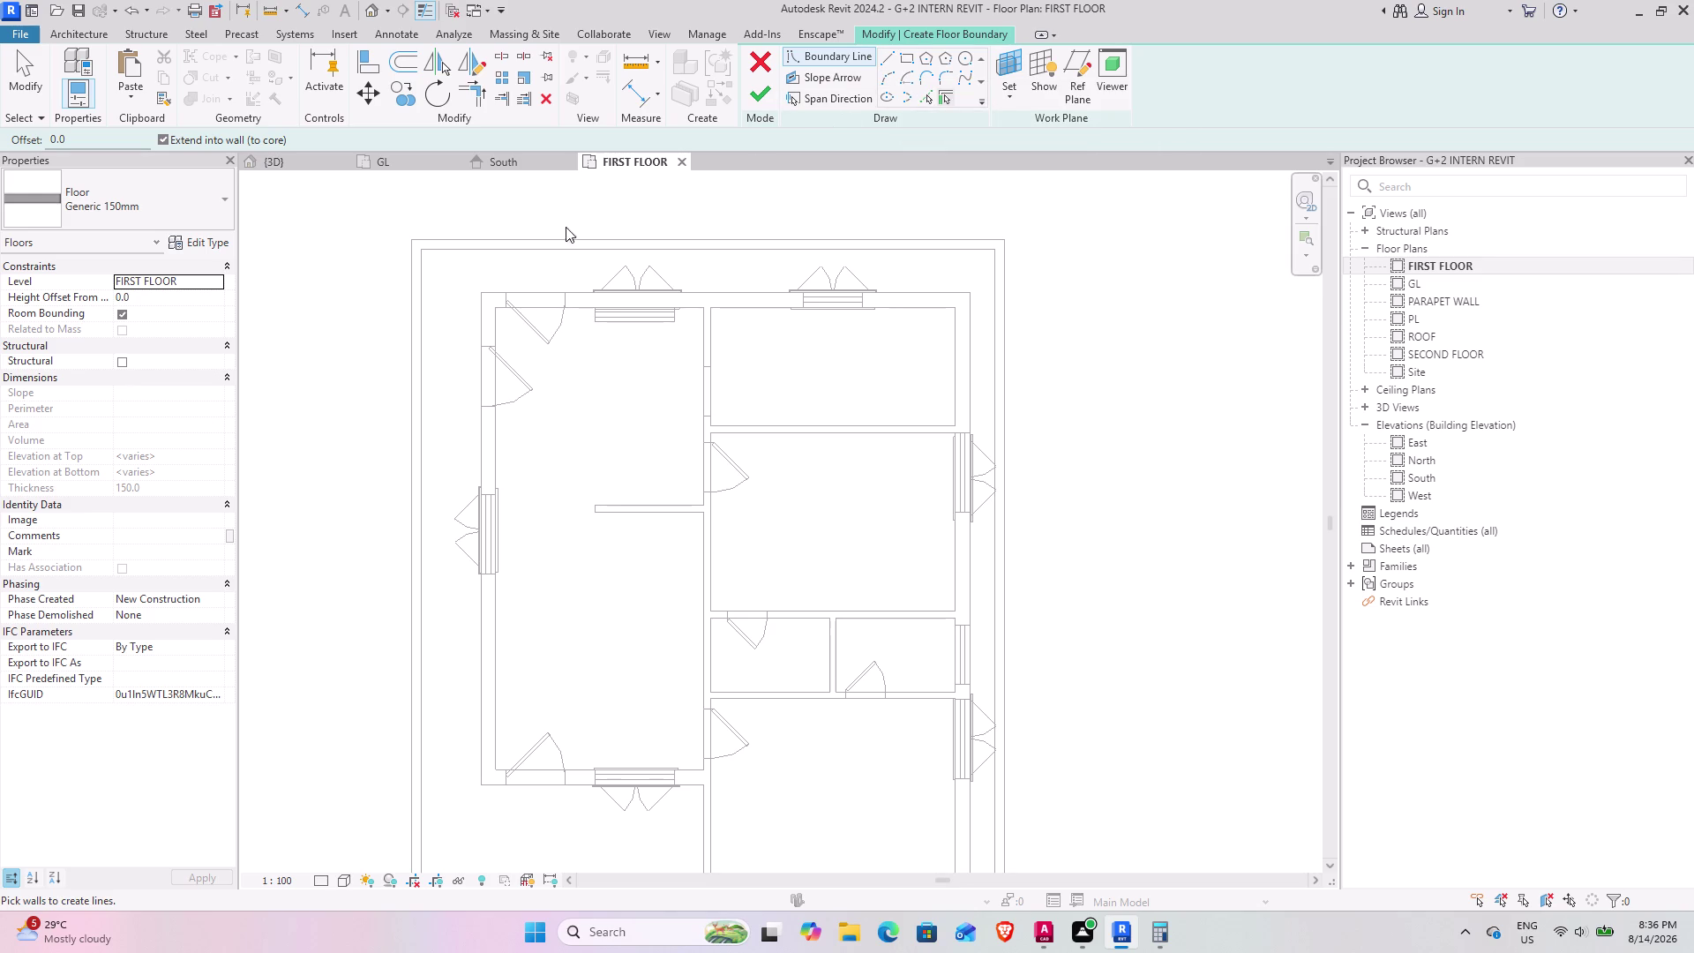
Sketch a rectangular floor boundary from the top-left wall corner to the stair edge.
middle_drag(437, 267, 422, 182)
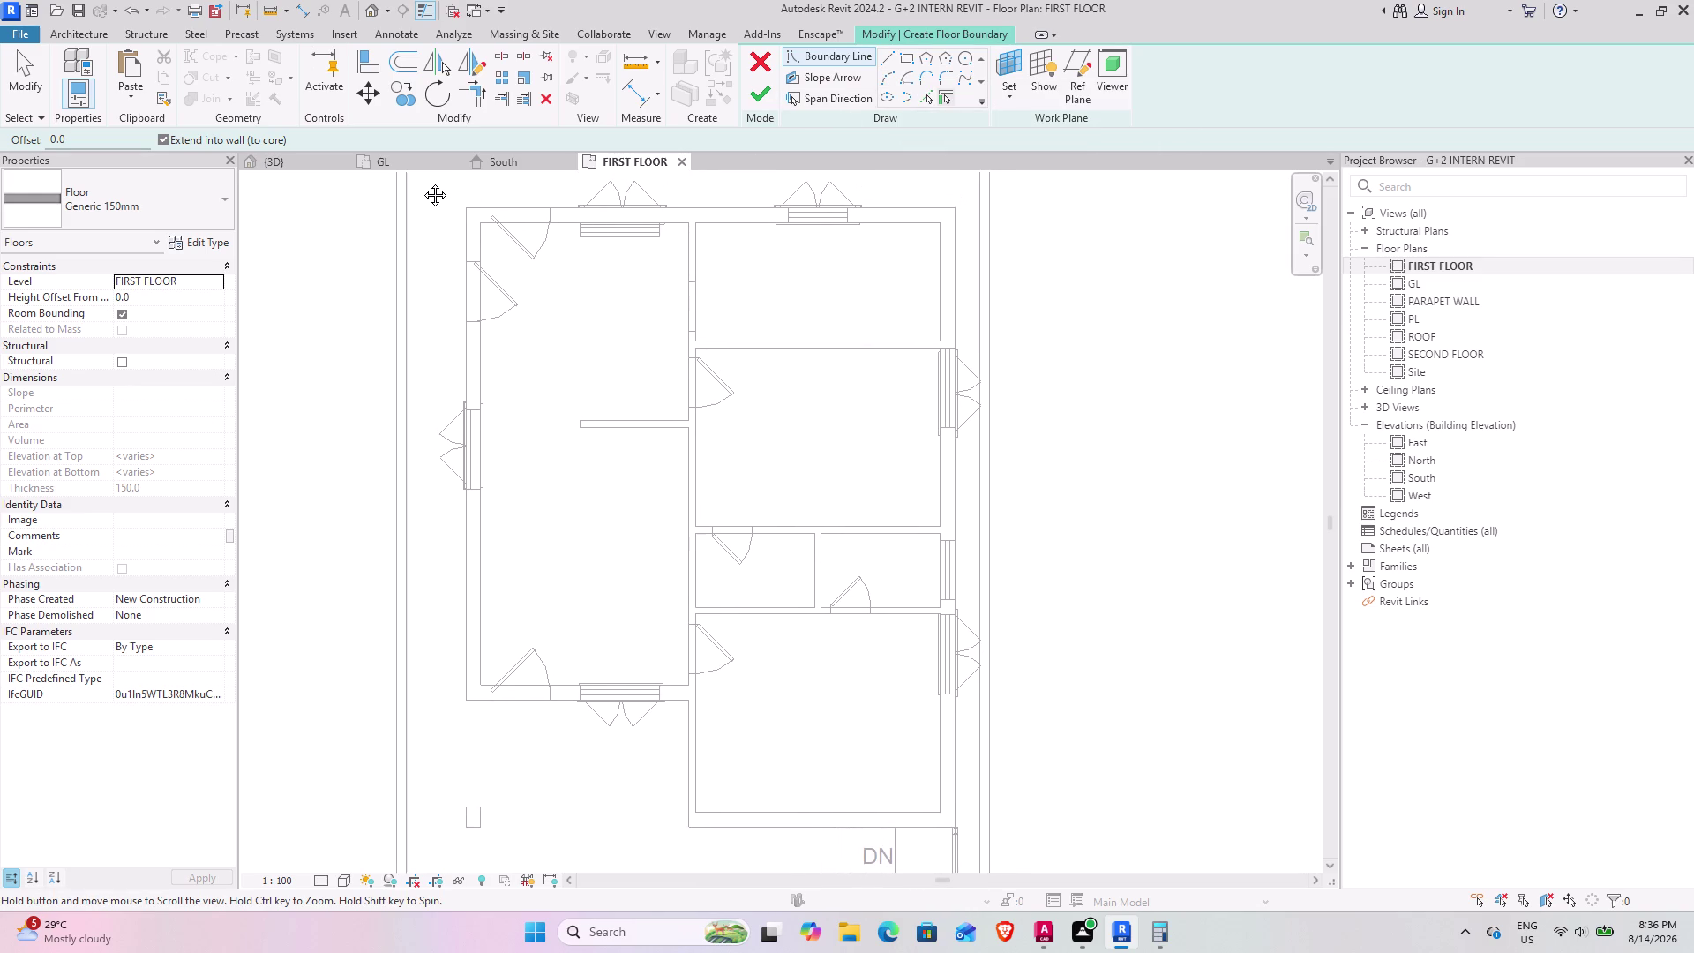
middle_drag(422, 182, 433, 165)
click(916, 63)
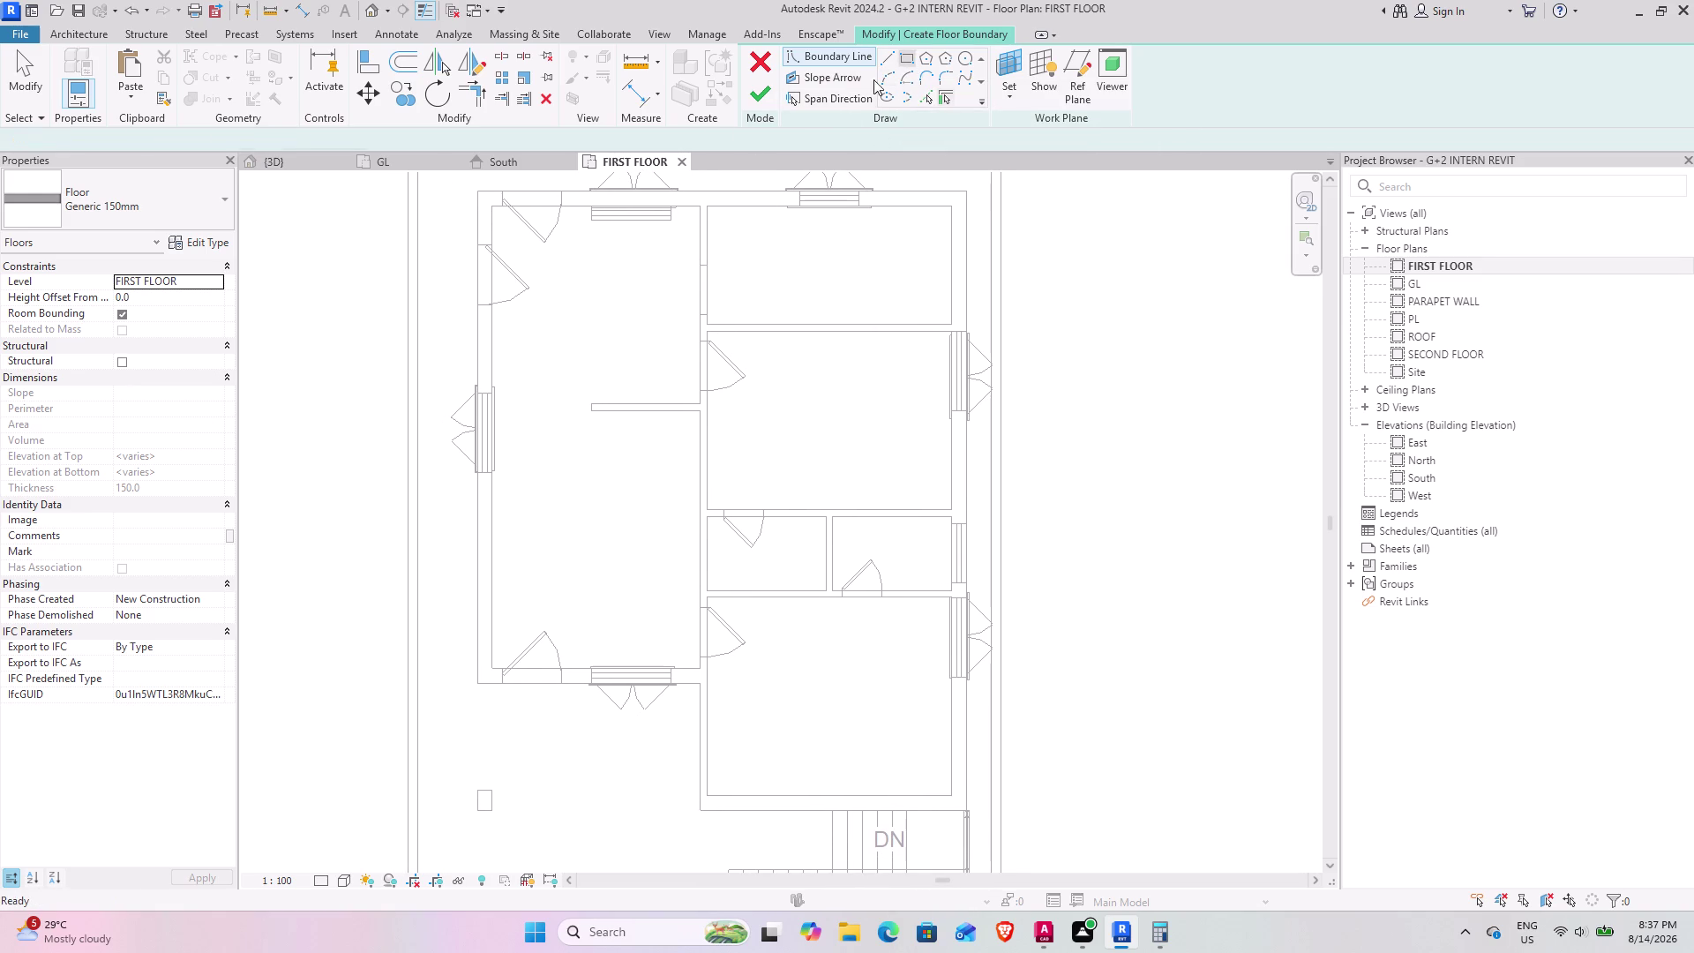
click(478, 190)
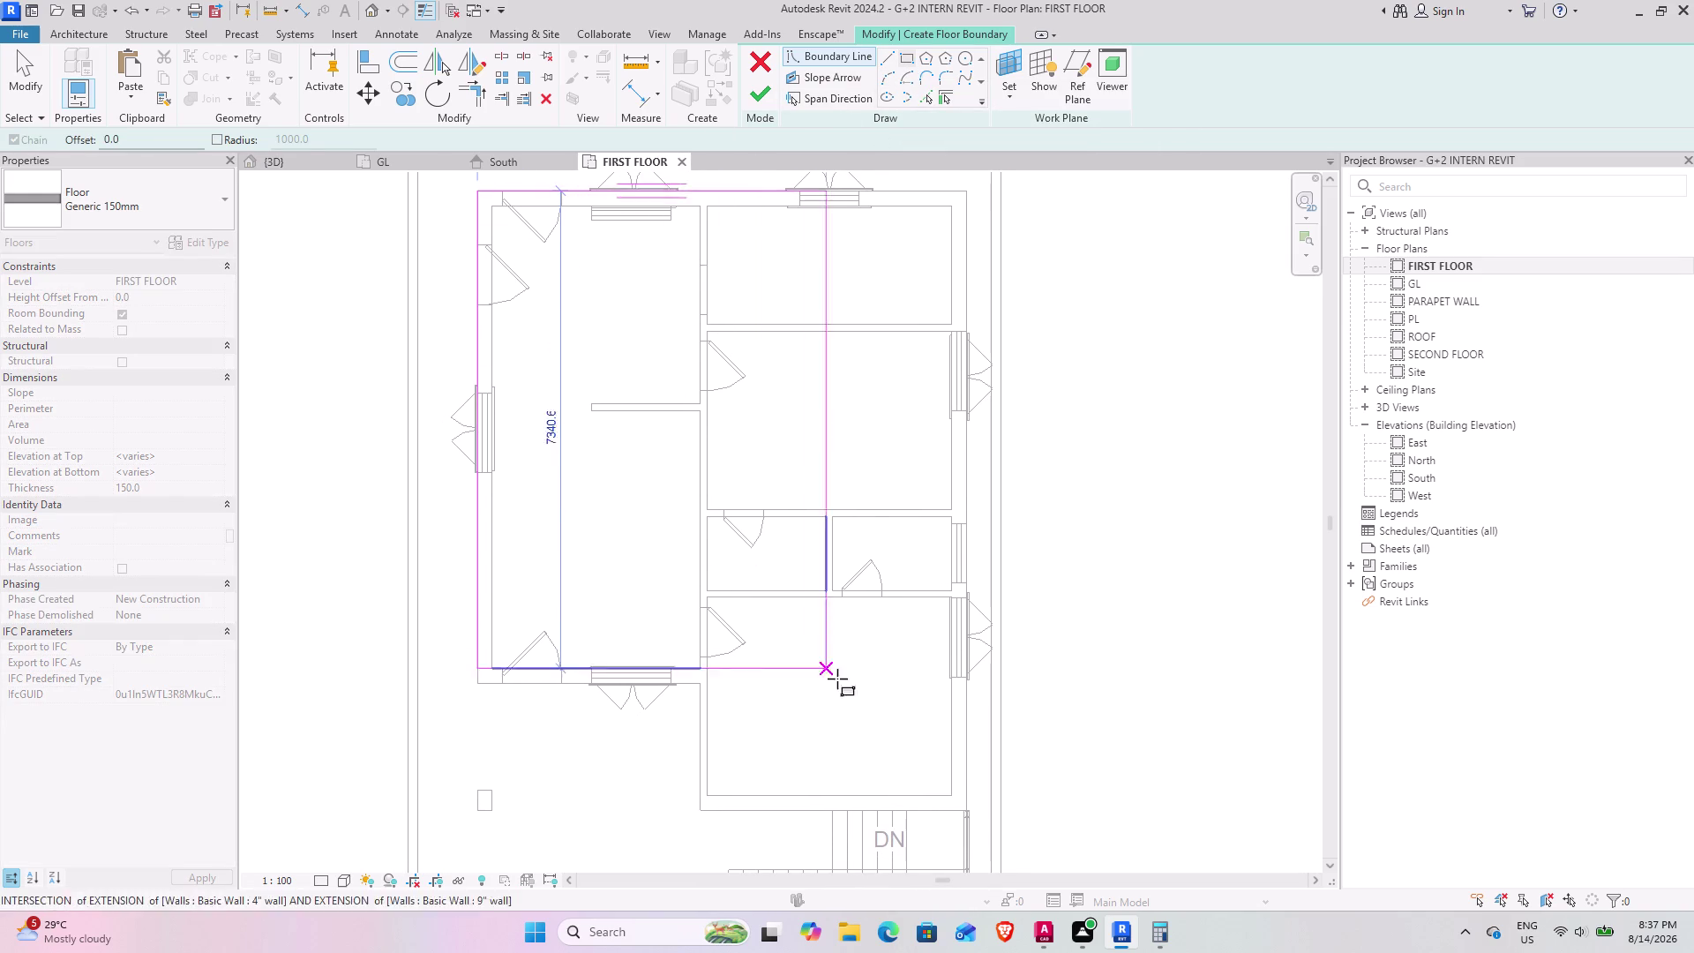
scroll(up, 3)
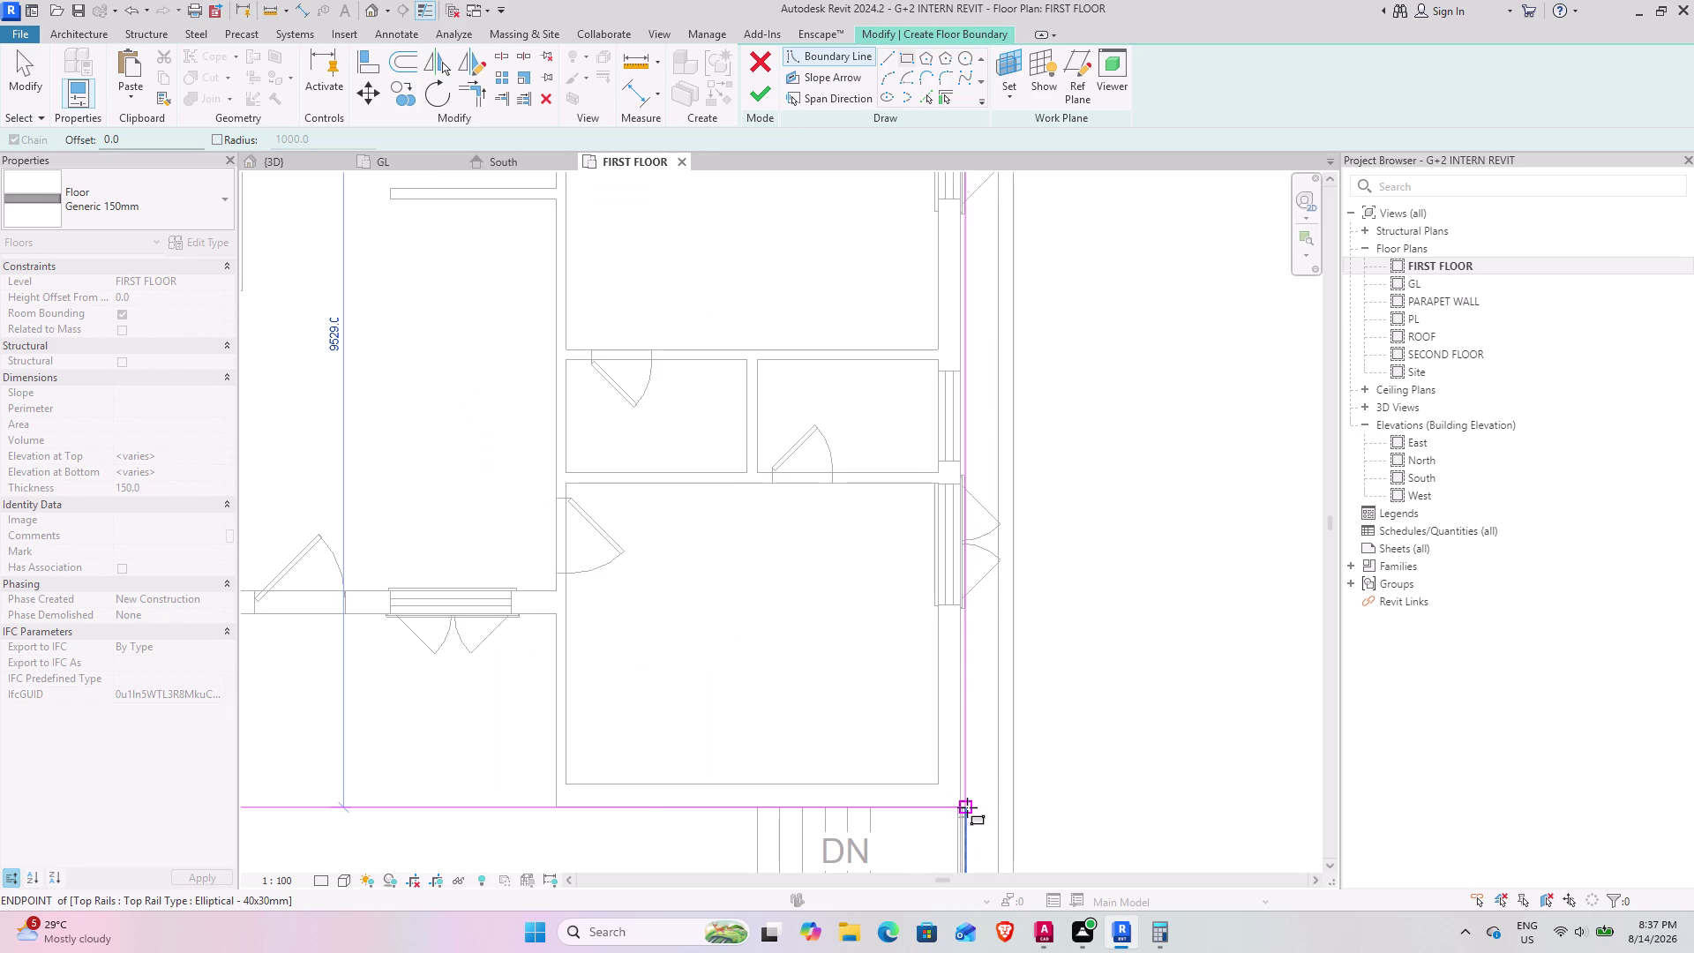
scroll(up, 3)
click(947, 805)
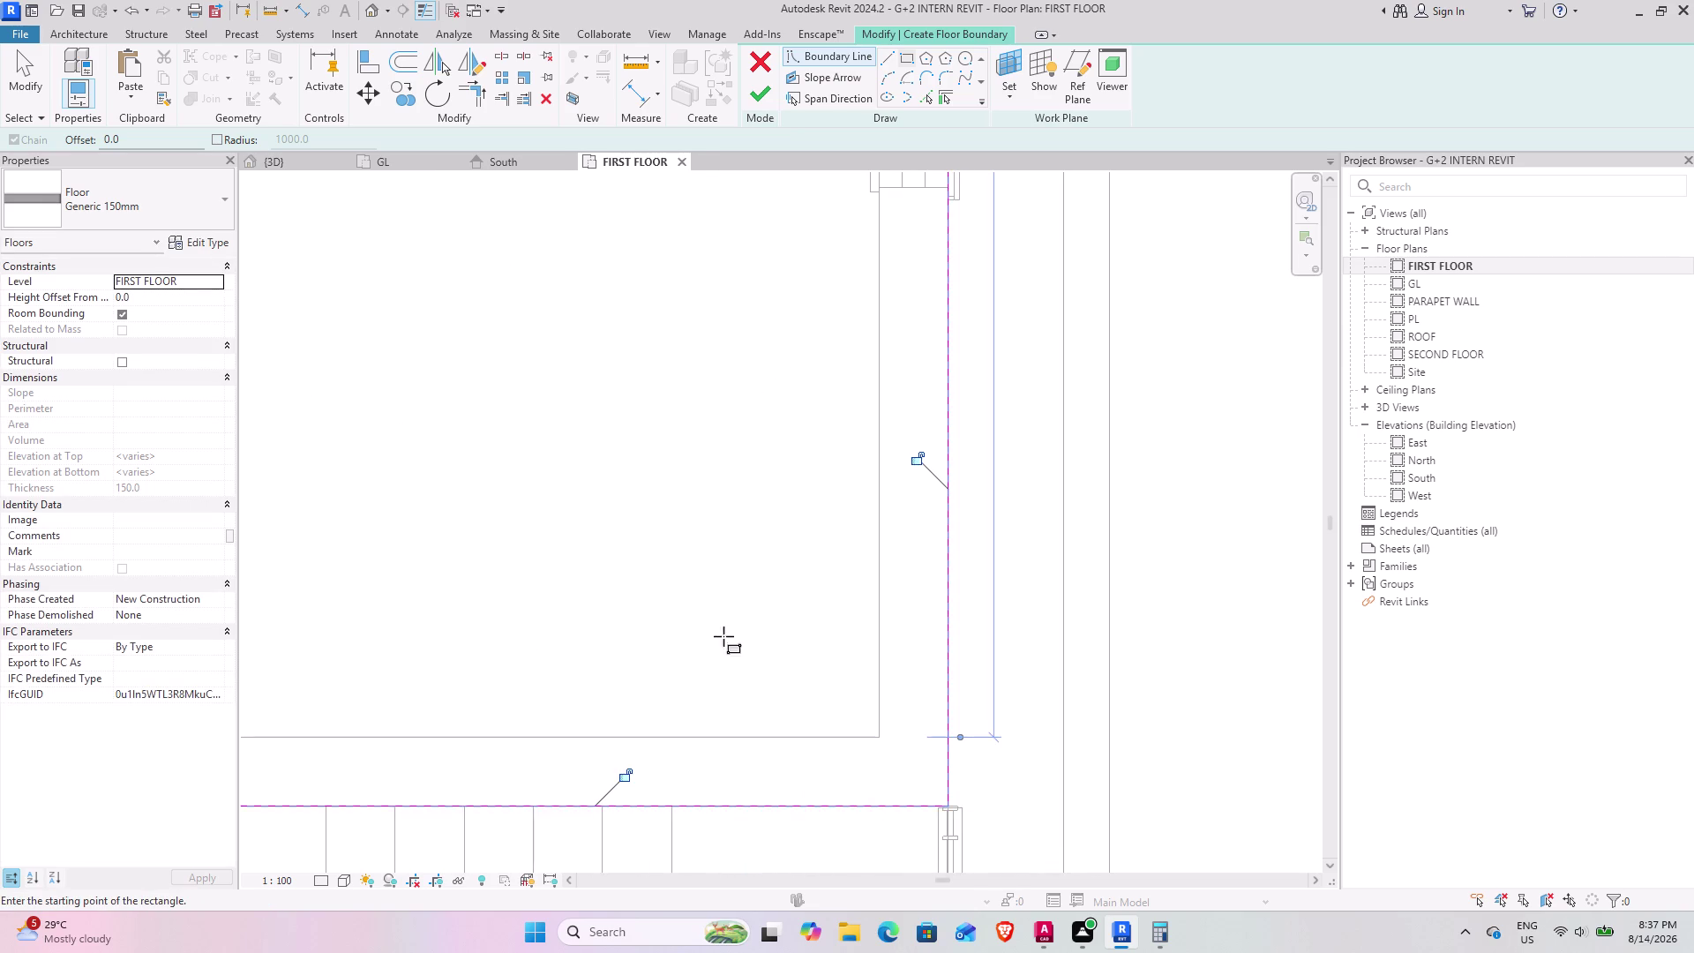
scroll(down, 3)
scroll(down, 3)
middle_drag(632, 506, 972, 492)
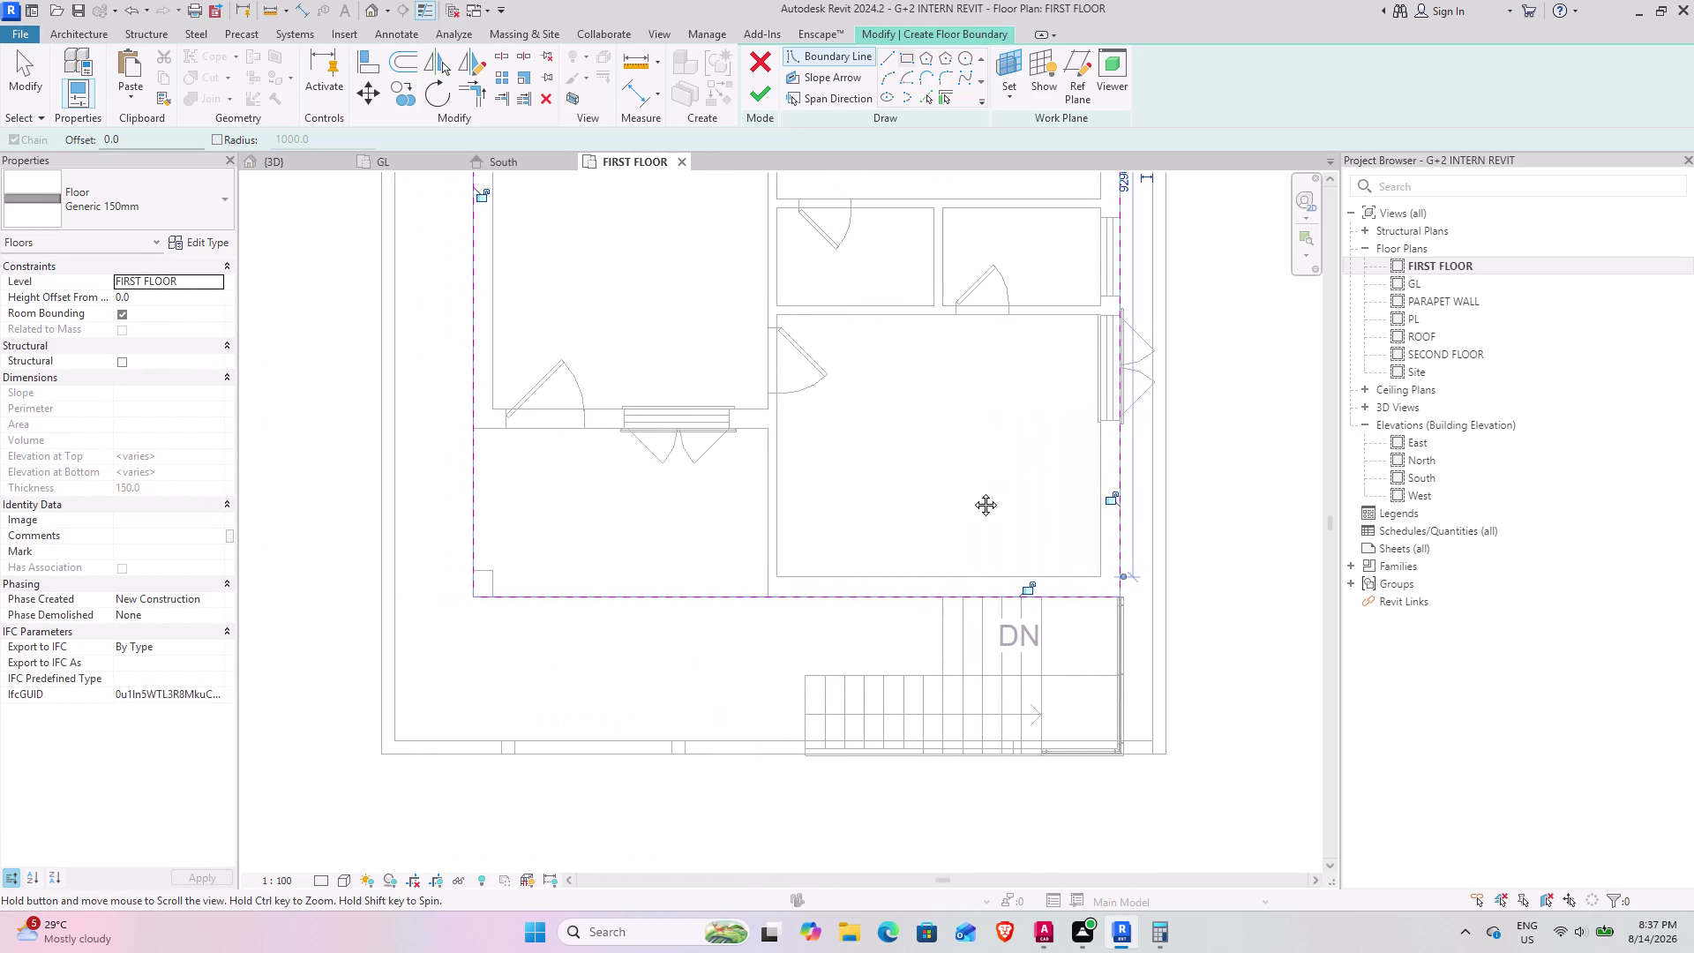
middle_drag(972, 492, 972, 491)
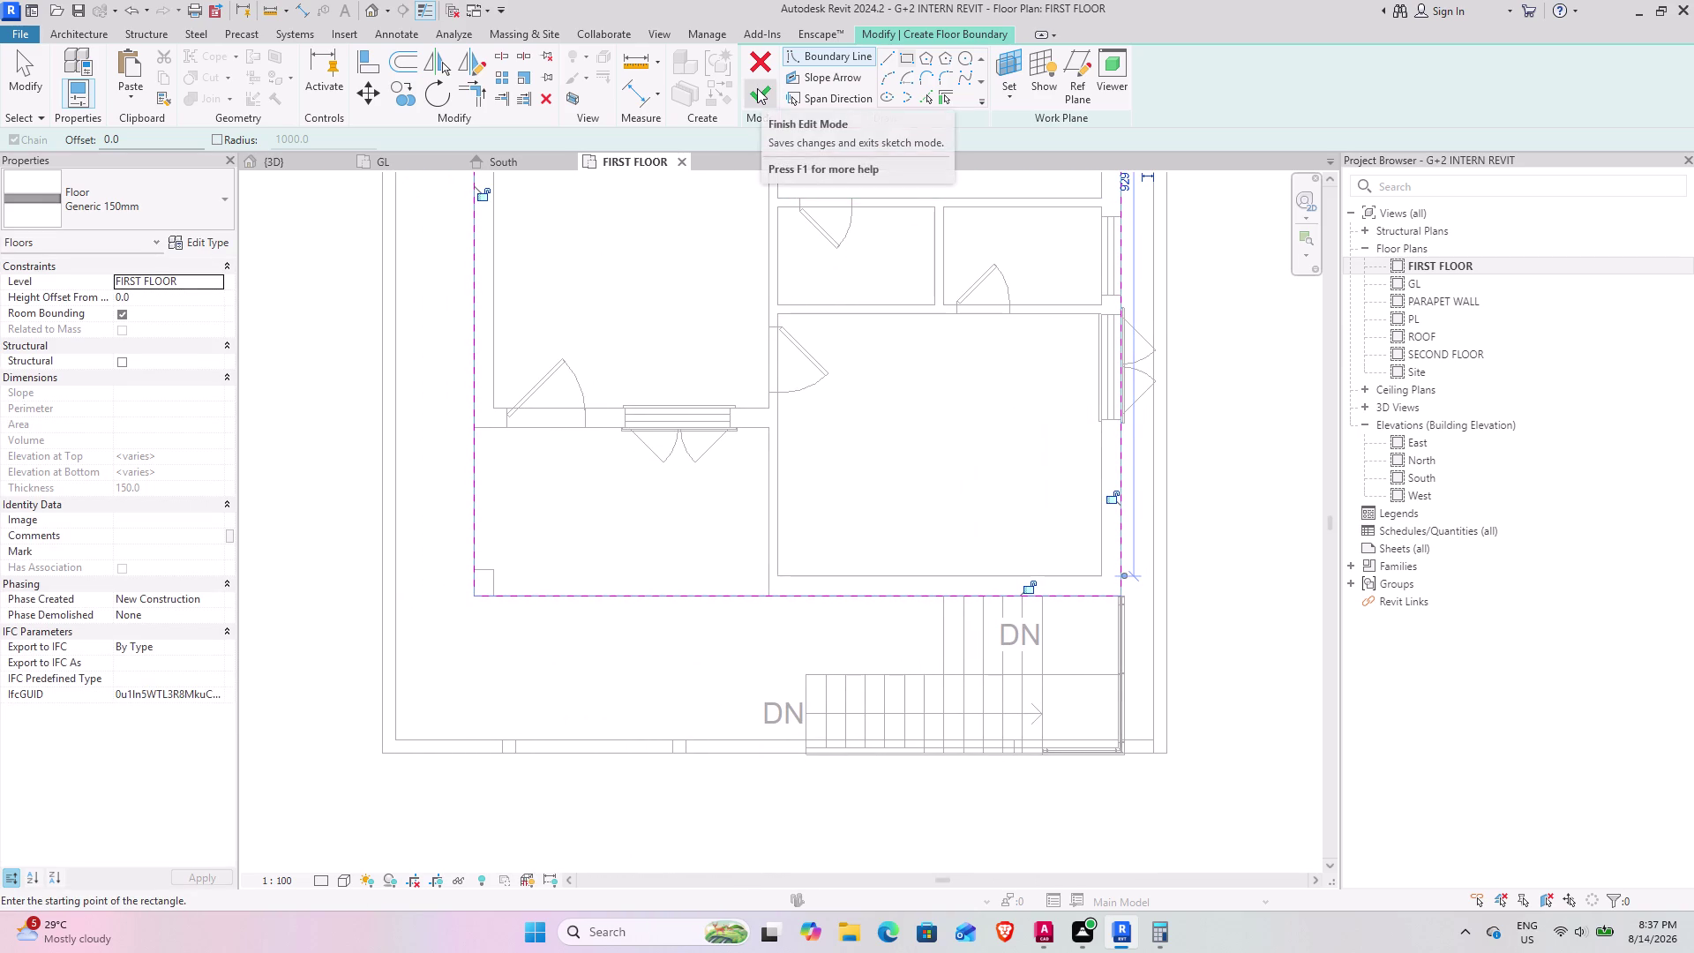
Set the floor type to 6" and finish, creating a 71.6 m² slab.
click(64, 218)
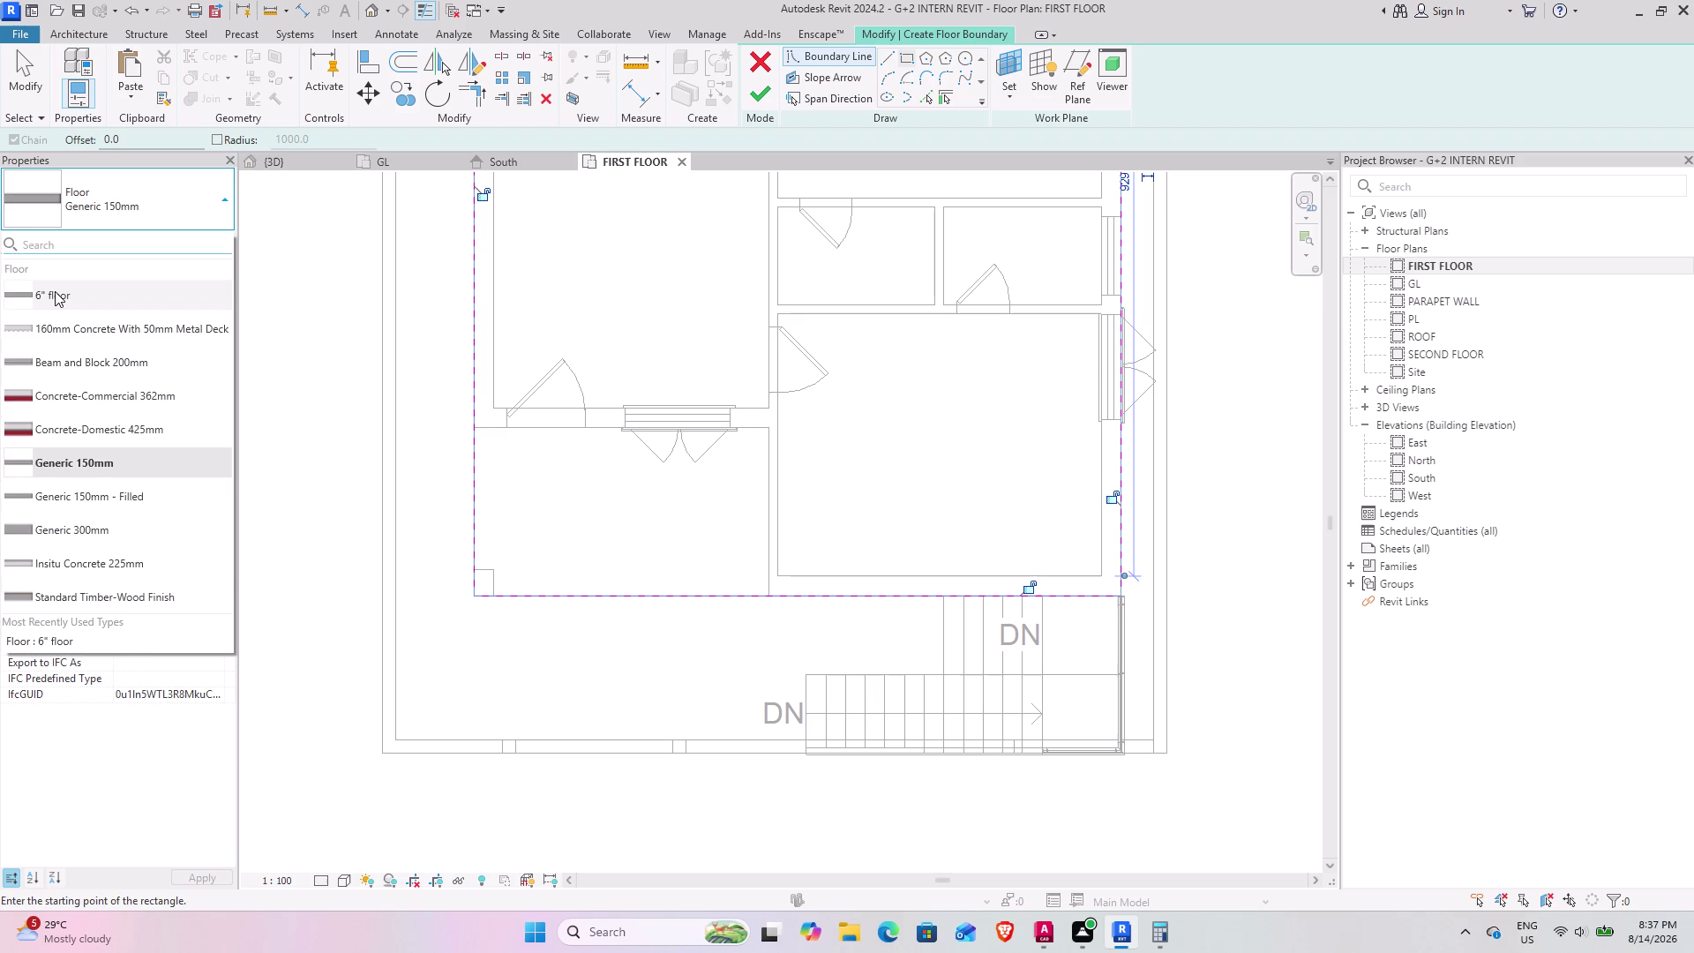
click(55, 291)
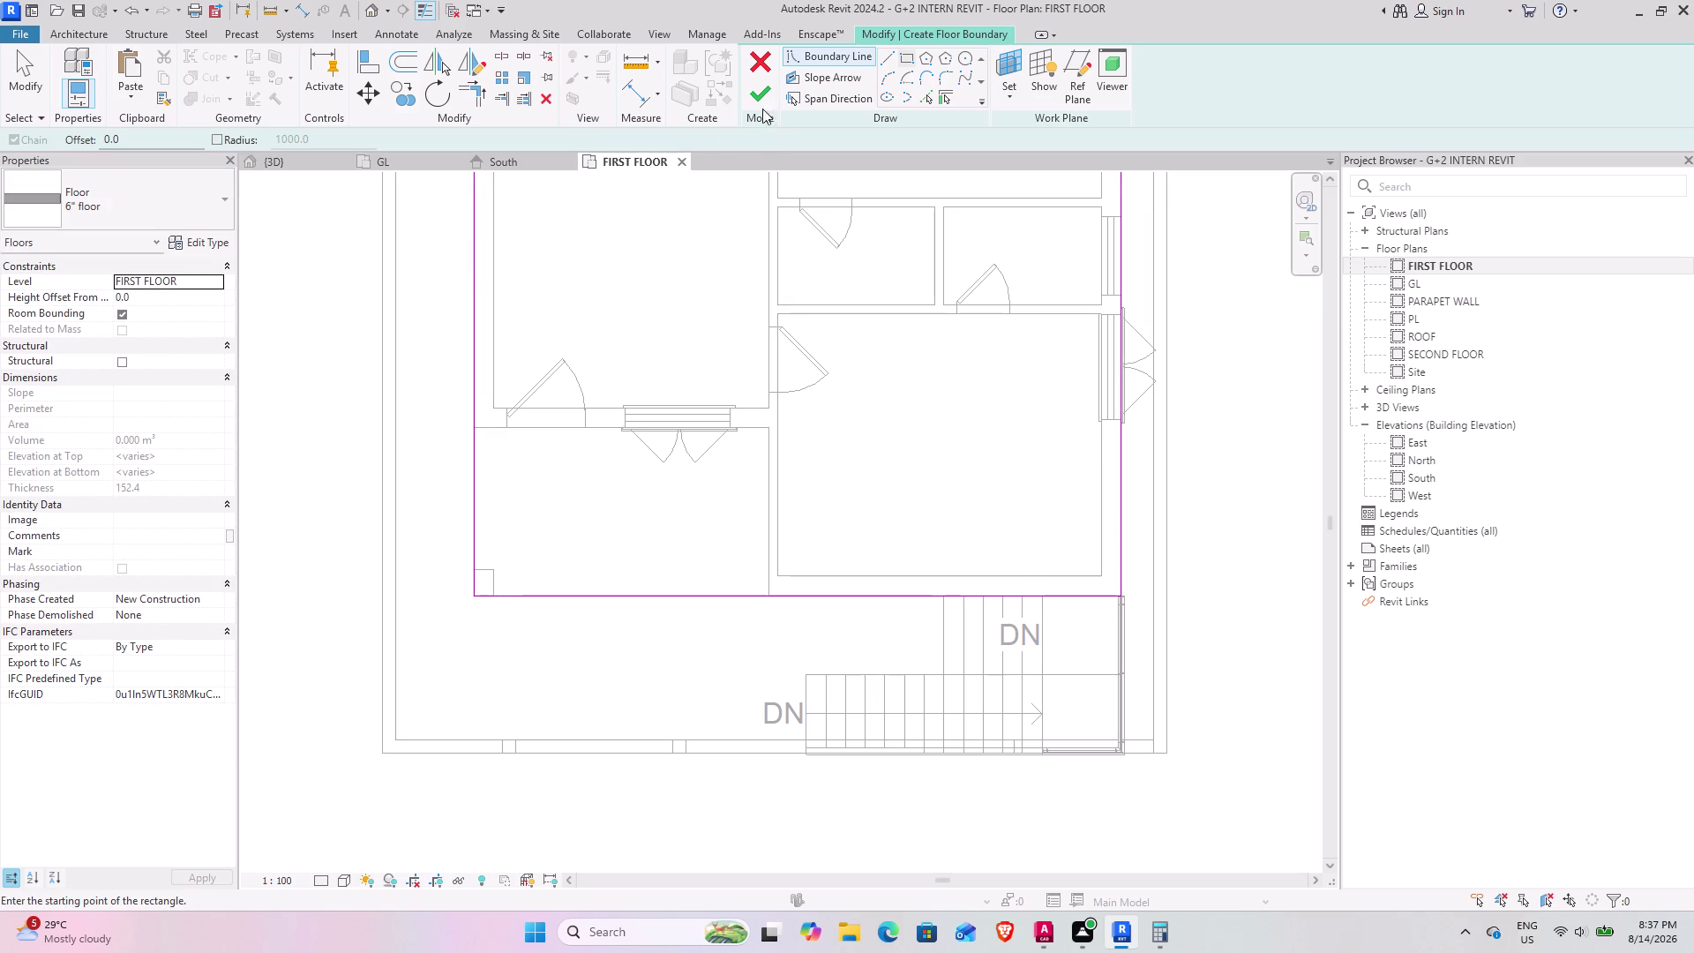
click(762, 95)
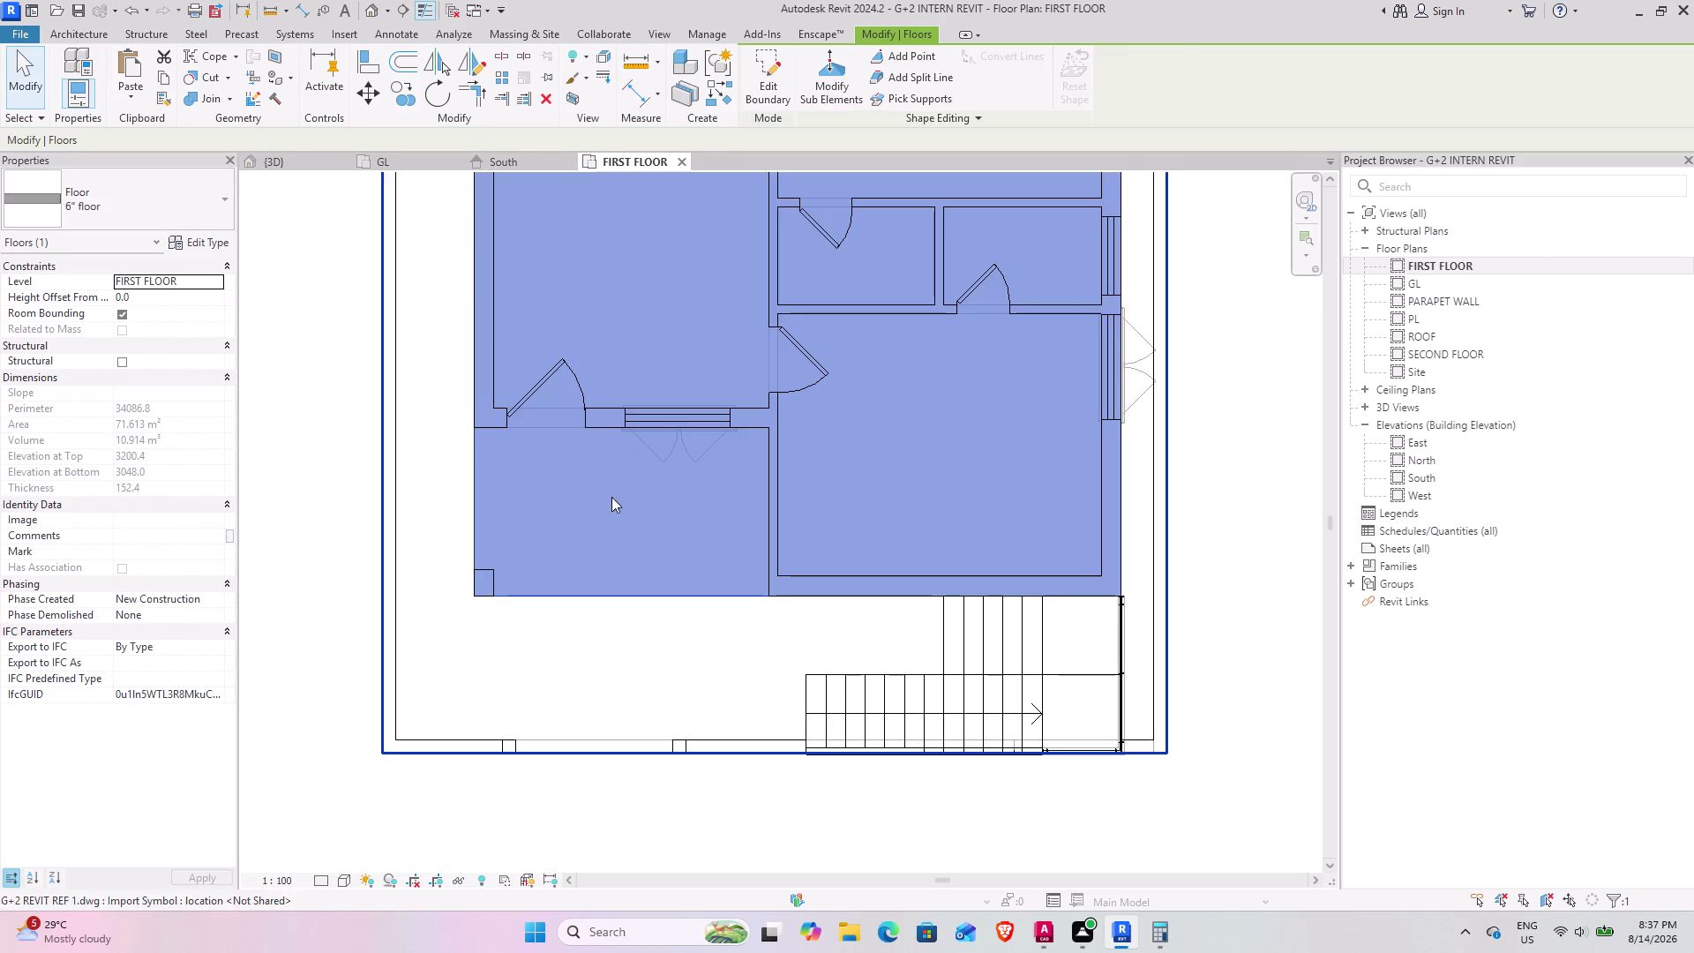
click(434, 411)
Check the stair and ground-floor doors in the South elevation, then return to 3D.
click(599, 595)
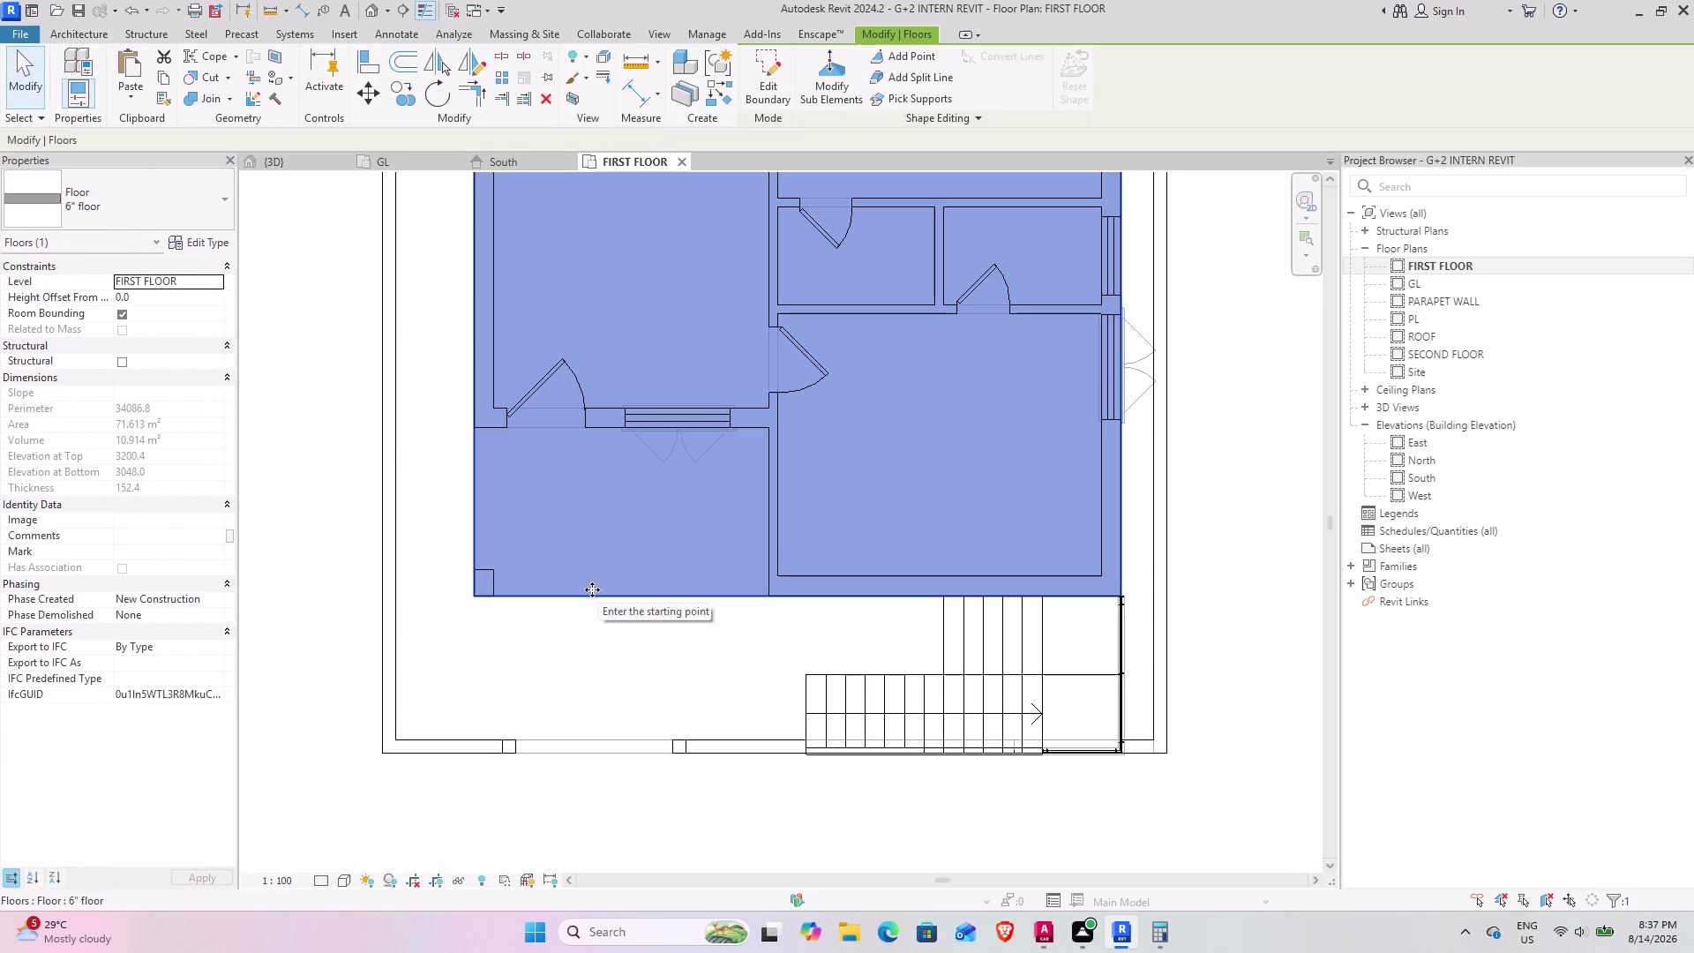
click(337, 353)
scroll(down, 3)
click(282, 157)
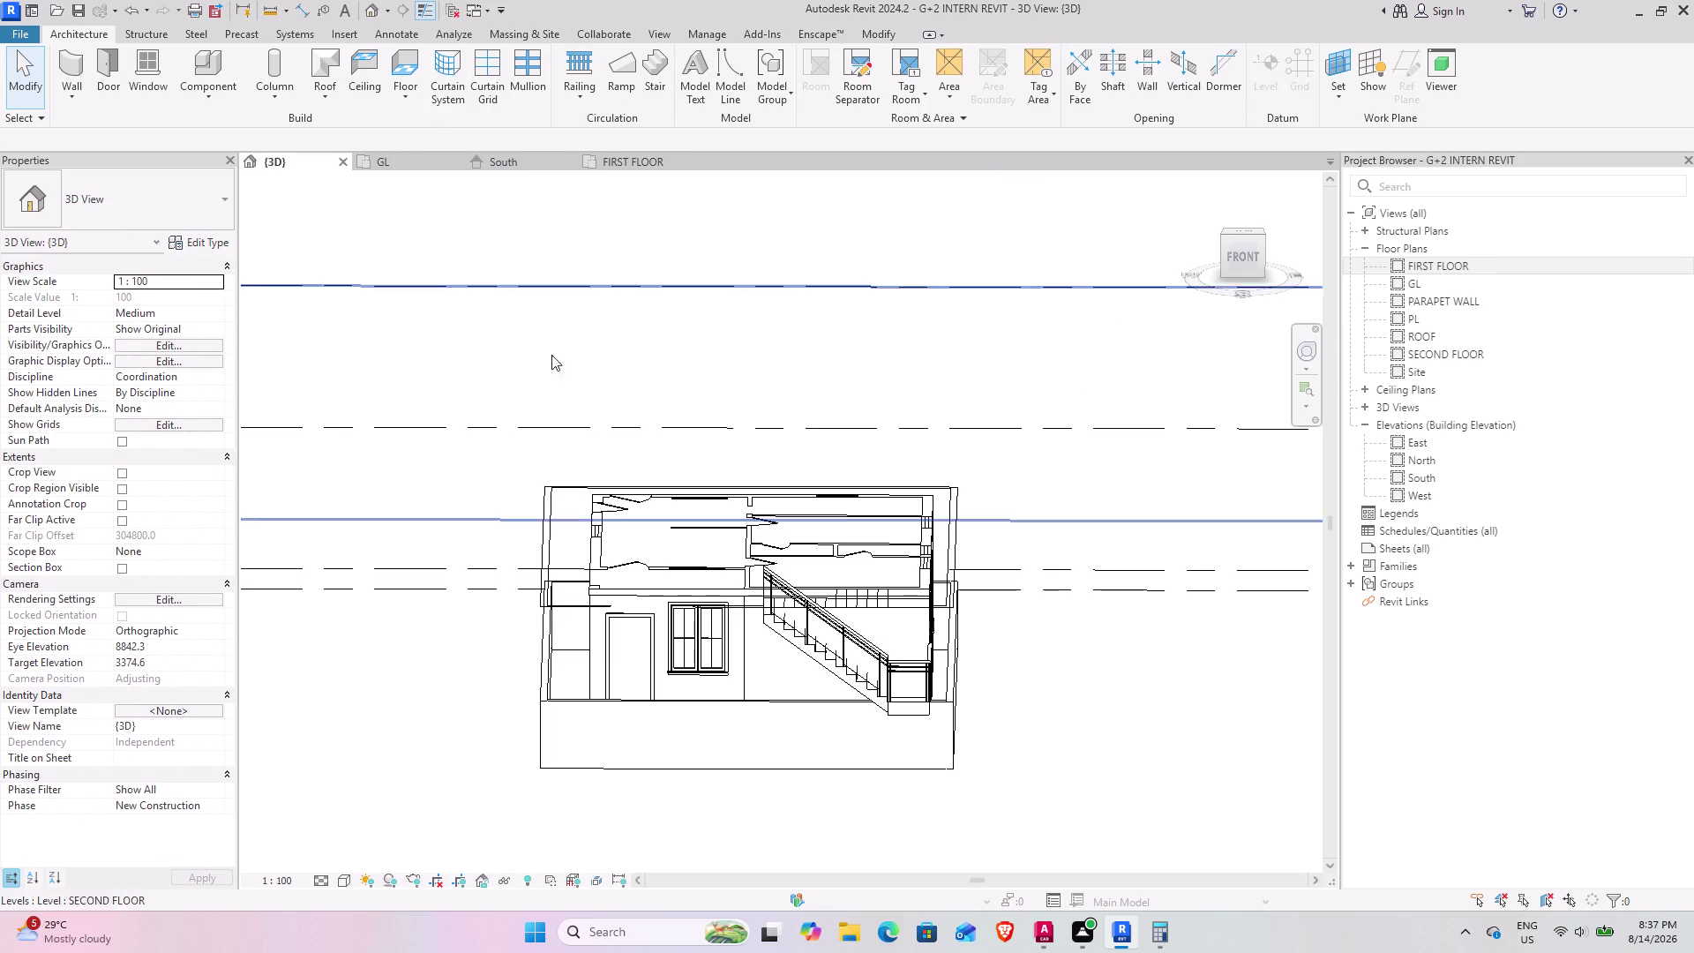
click(494, 167)
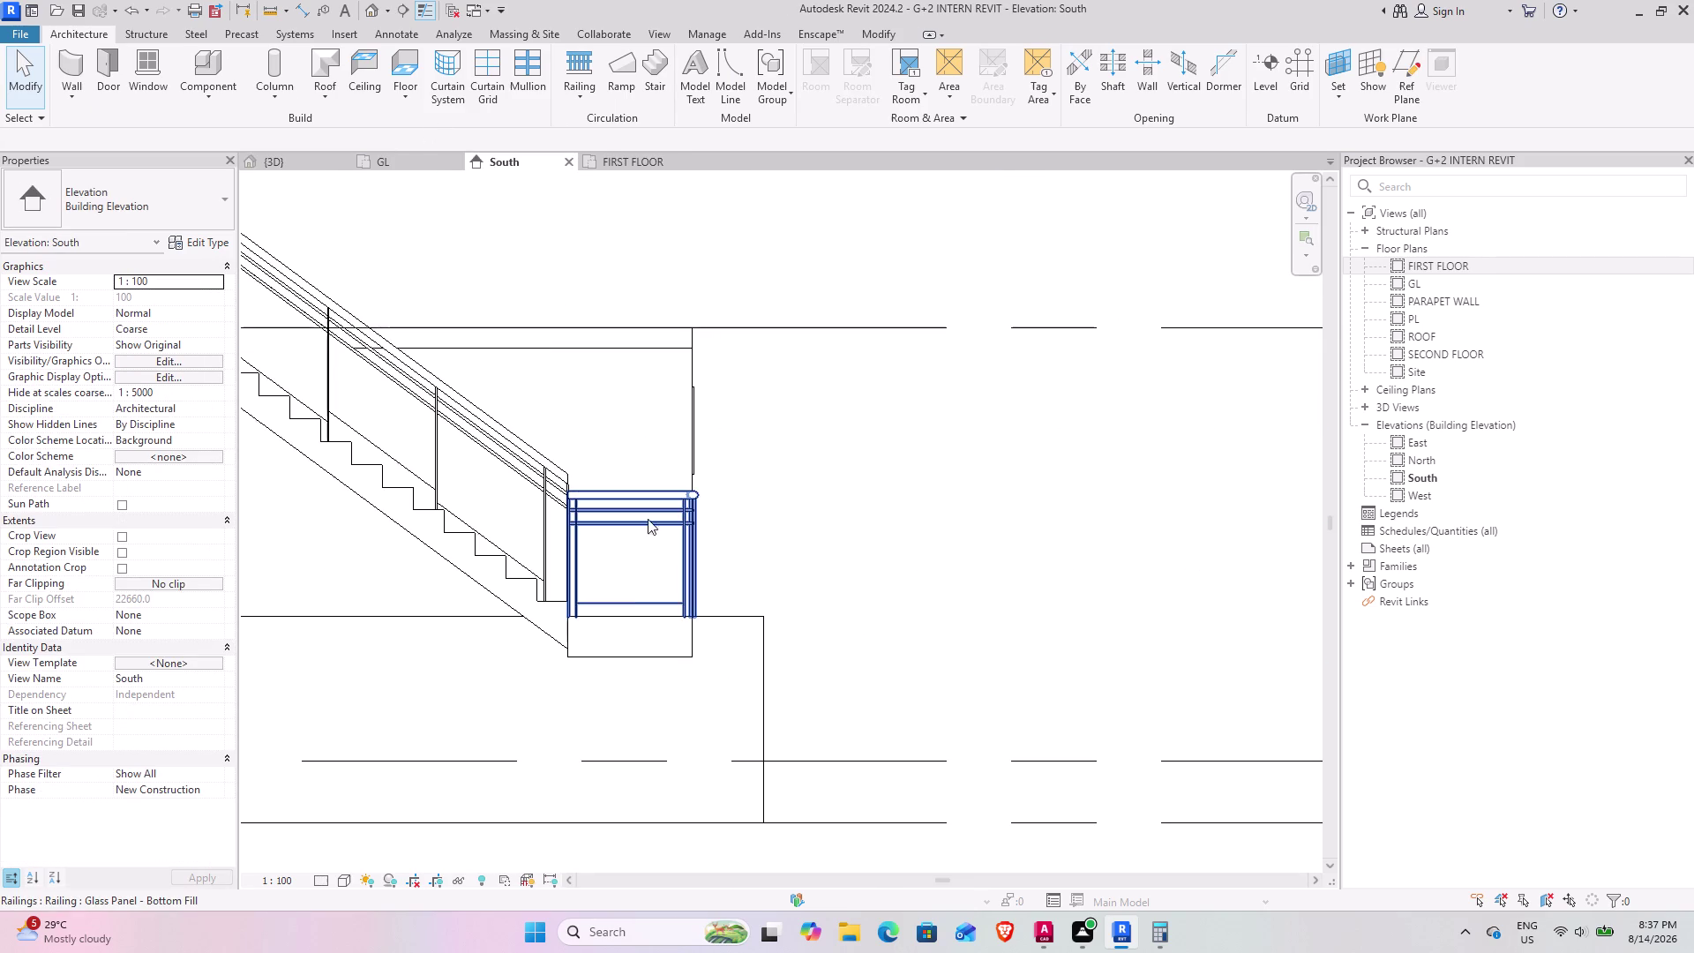
scroll(down, 3)
middle_drag(501, 430, 901, 492)
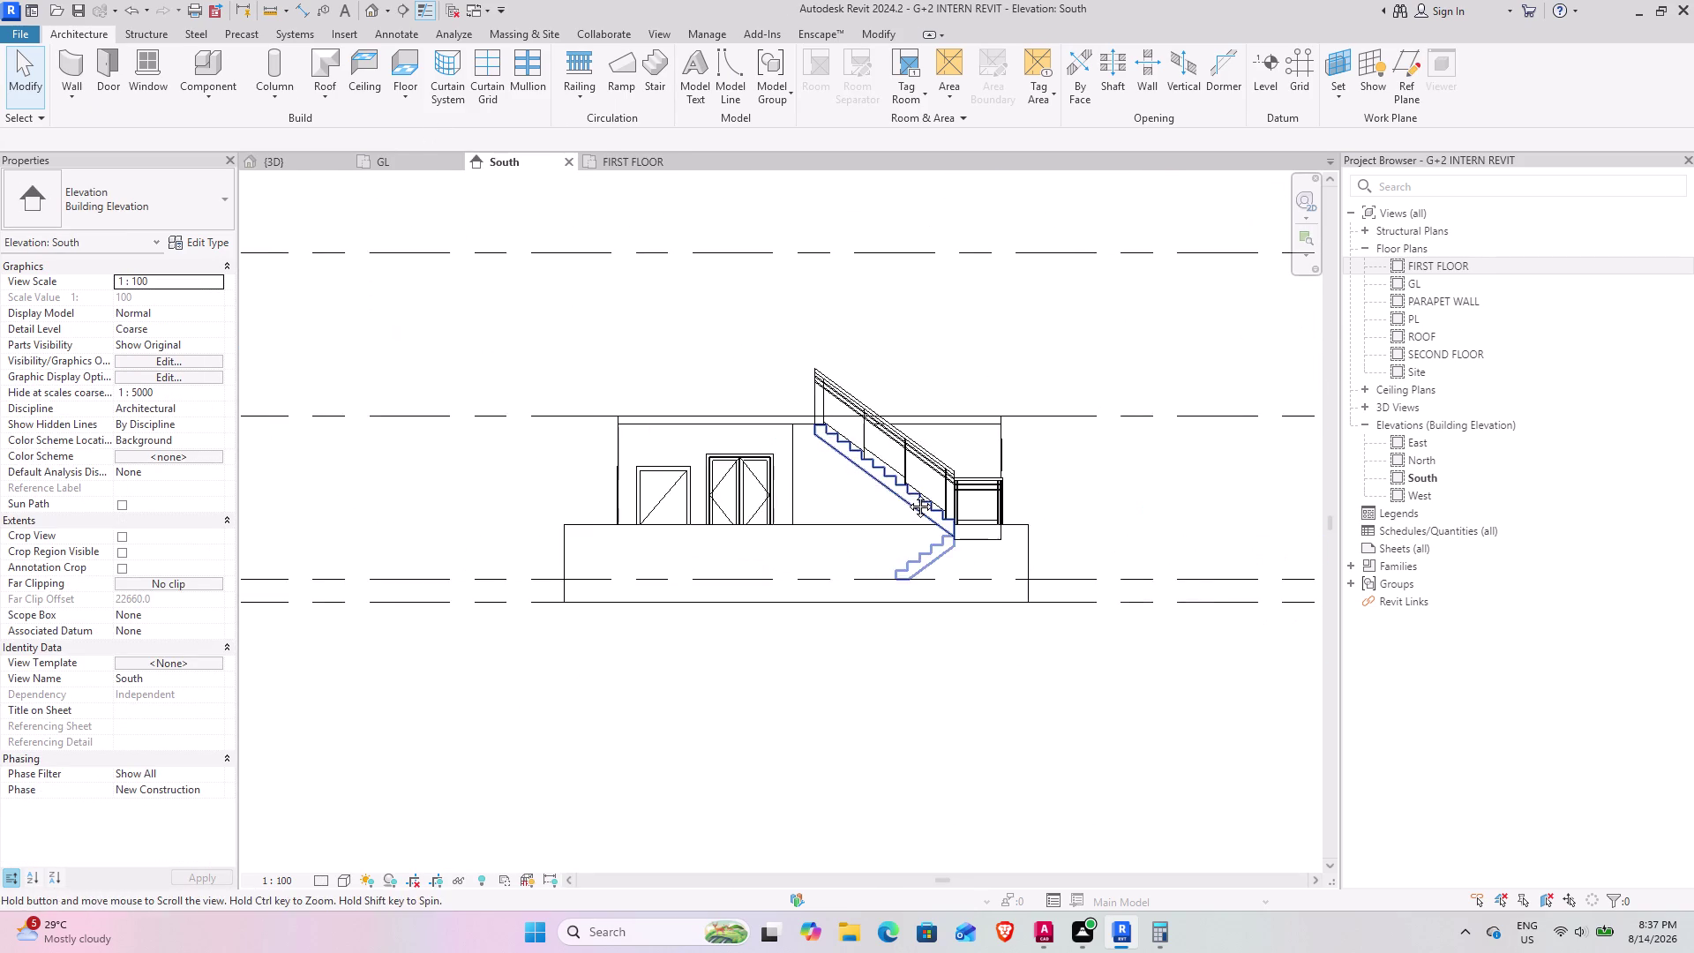
middle_drag(901, 491, 907, 493)
scroll(up, 3)
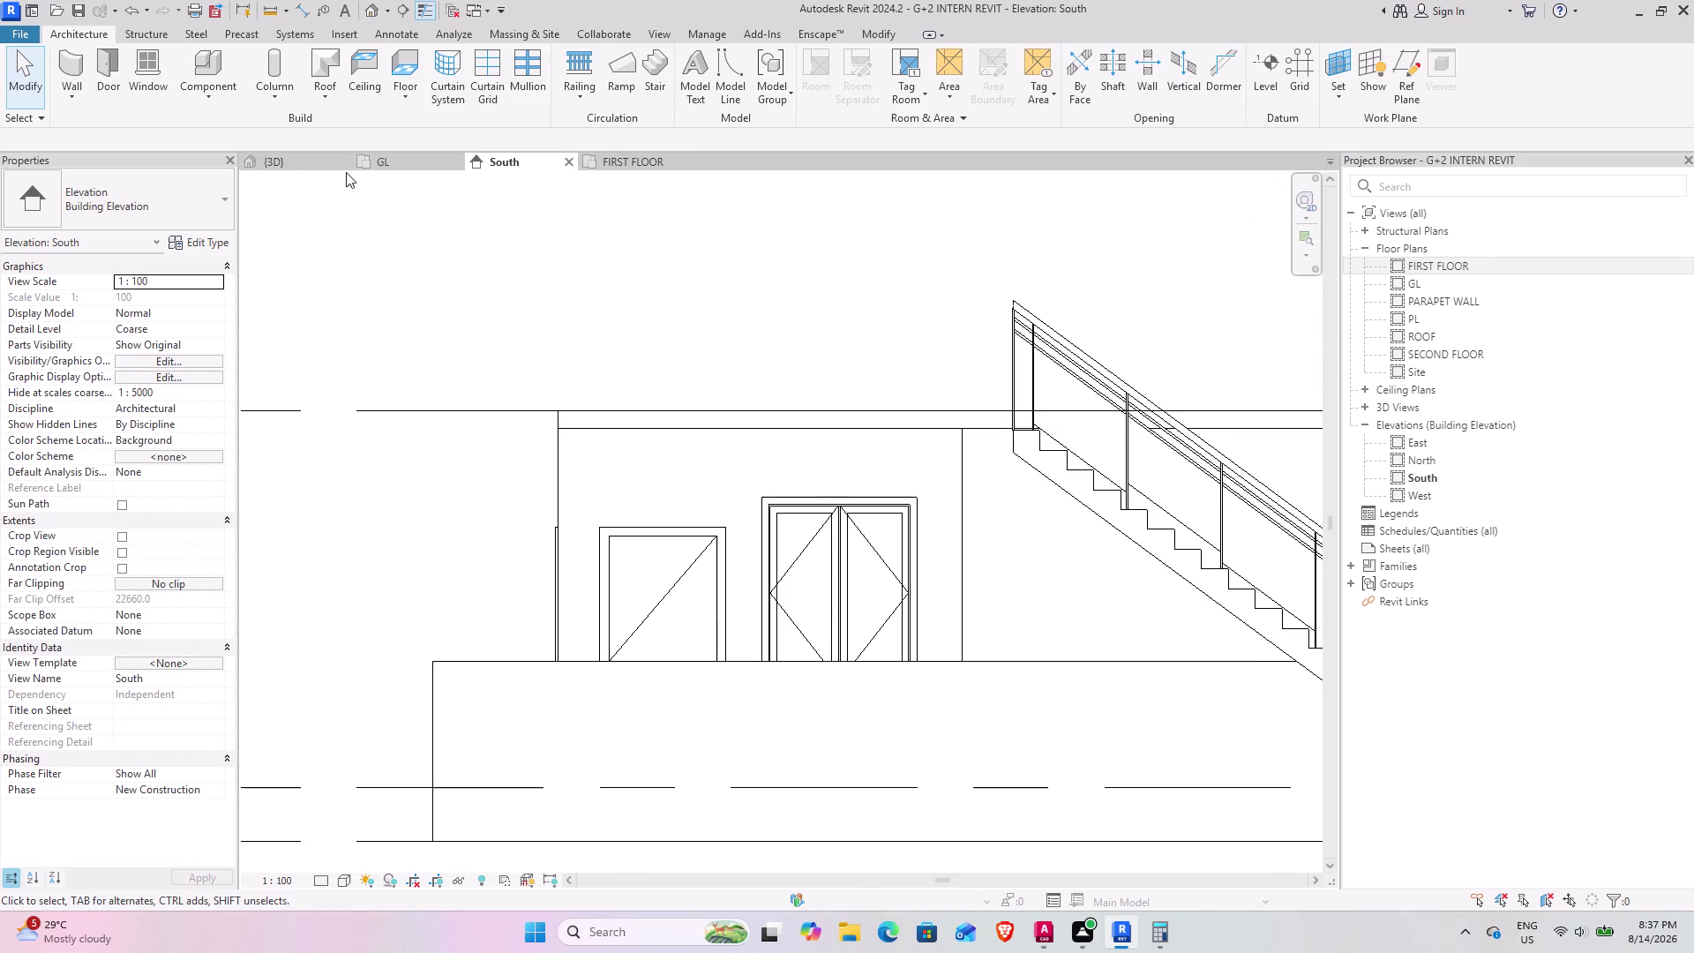
click(318, 168)
scroll(down, 3)
Orbit the 3D model to inspect the floor slabs from below.
middle_drag(654, 616, 695, 544)
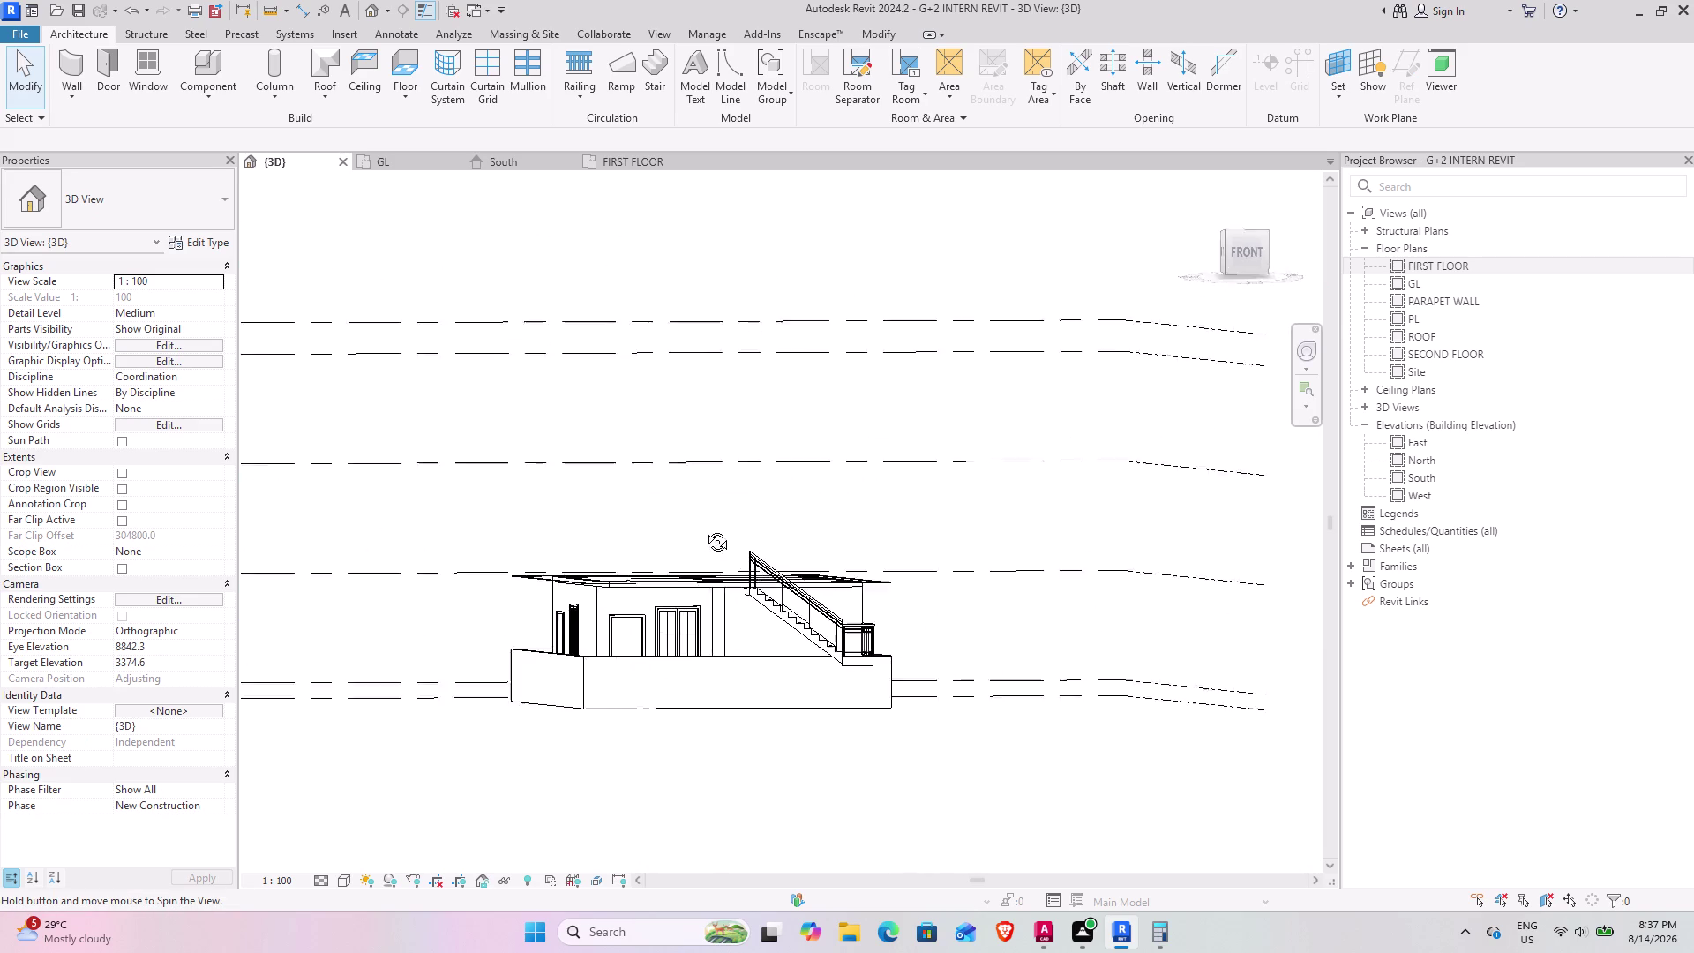
middle_drag(695, 544, 609, 551)
scroll(up, 3)
middle_drag(654, 642, 654, 636)
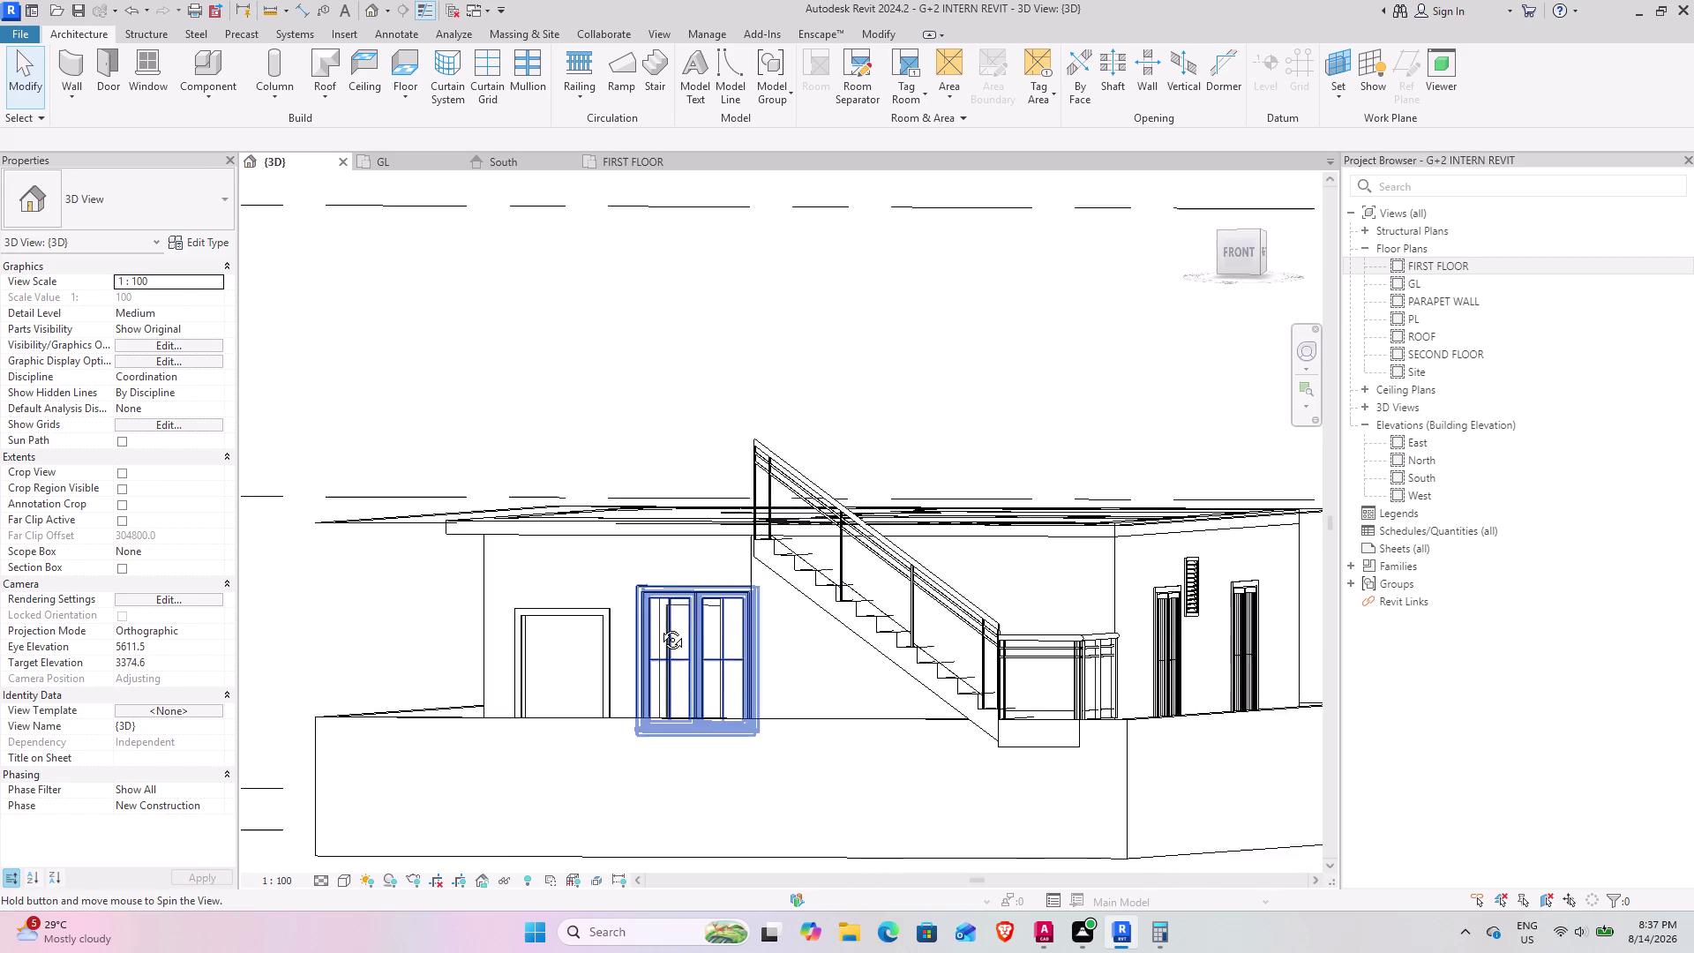
middle_drag(654, 636, 705, 519)
middle_drag(648, 618, 772, 268)
middle_drag(738, 459, 710, 502)
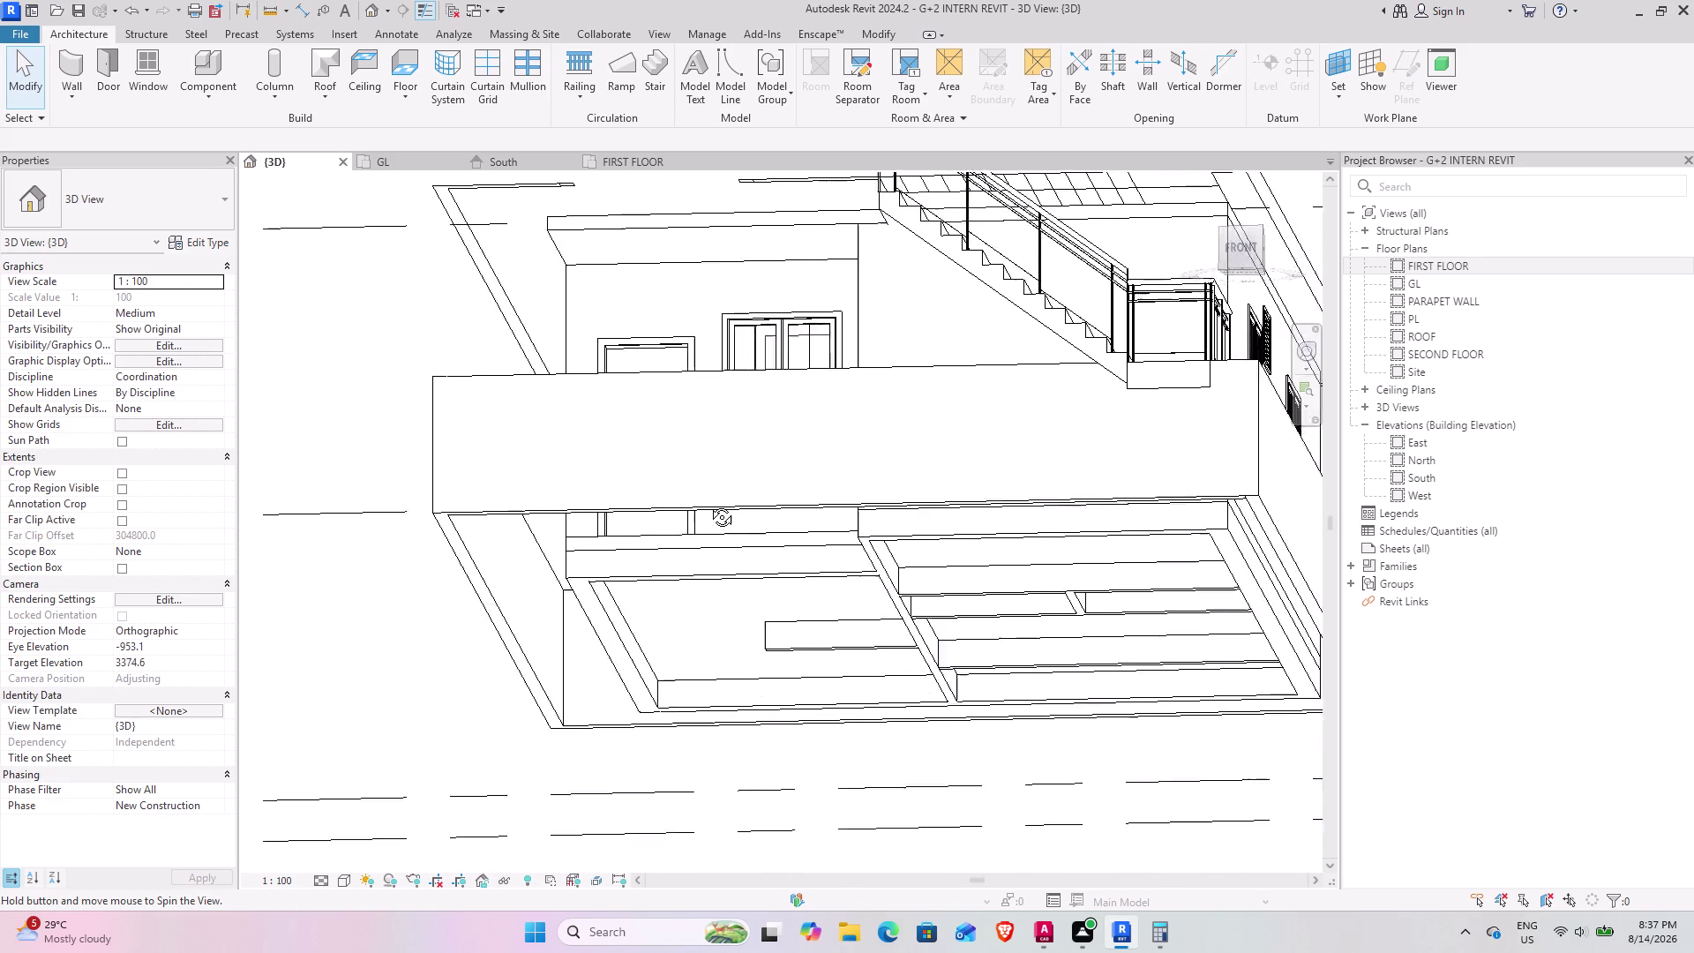
middle_drag(710, 502, 764, 477)
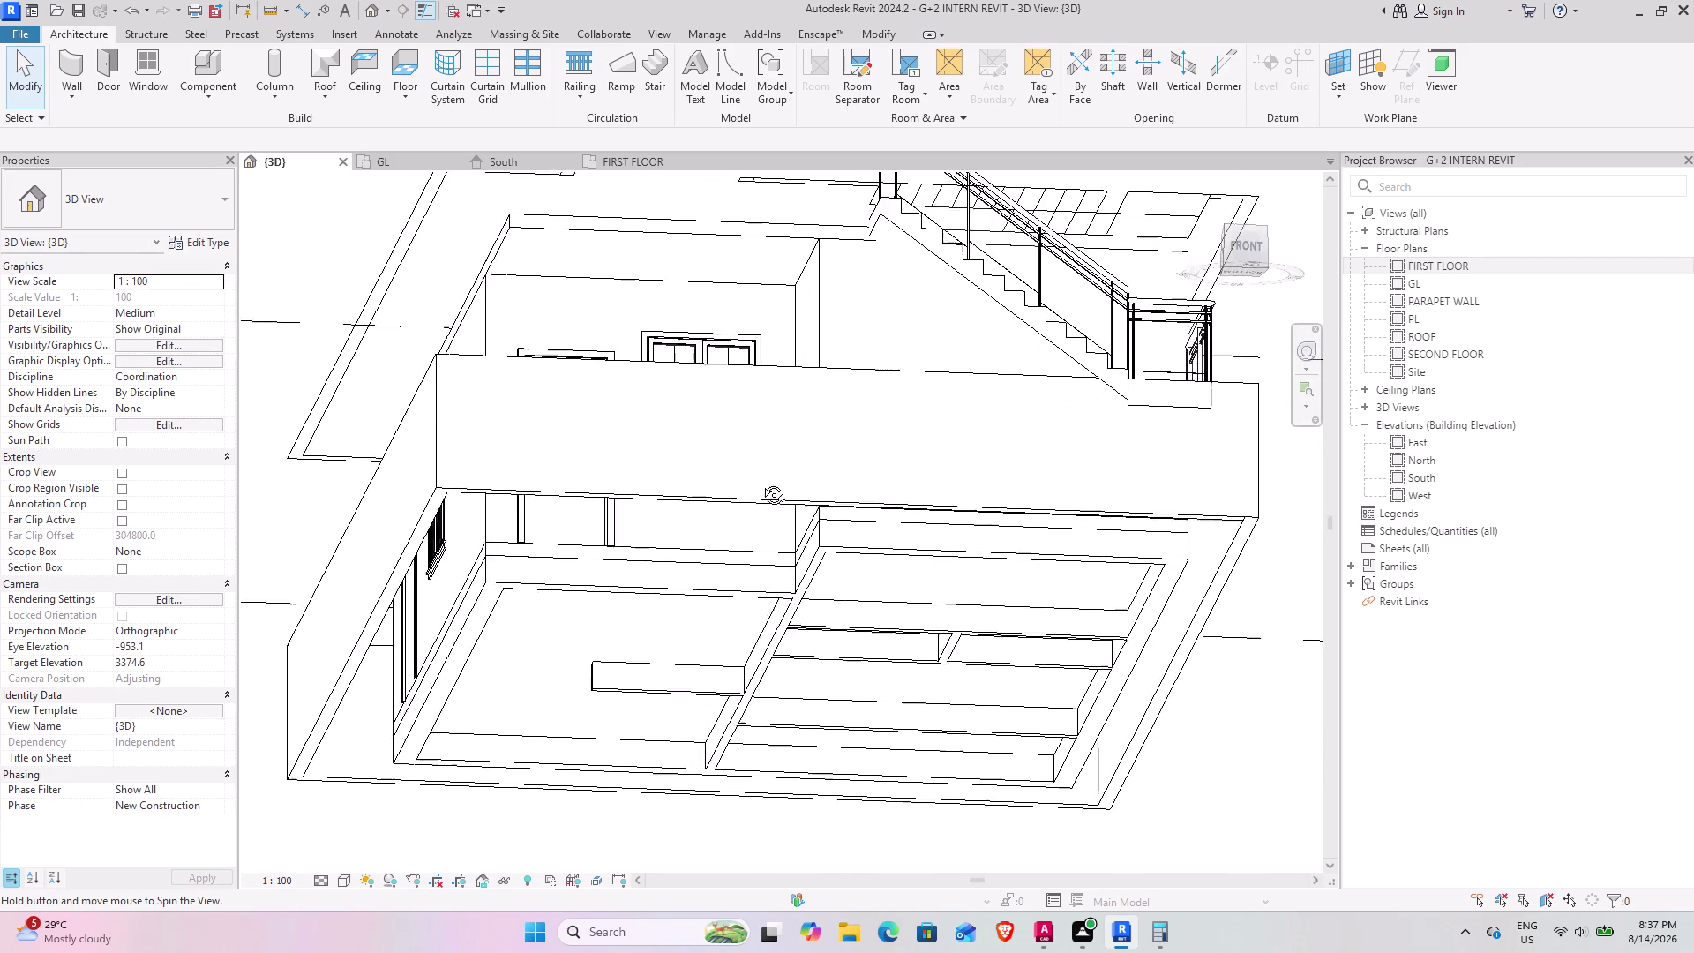
middle_drag(765, 477, 711, 437)
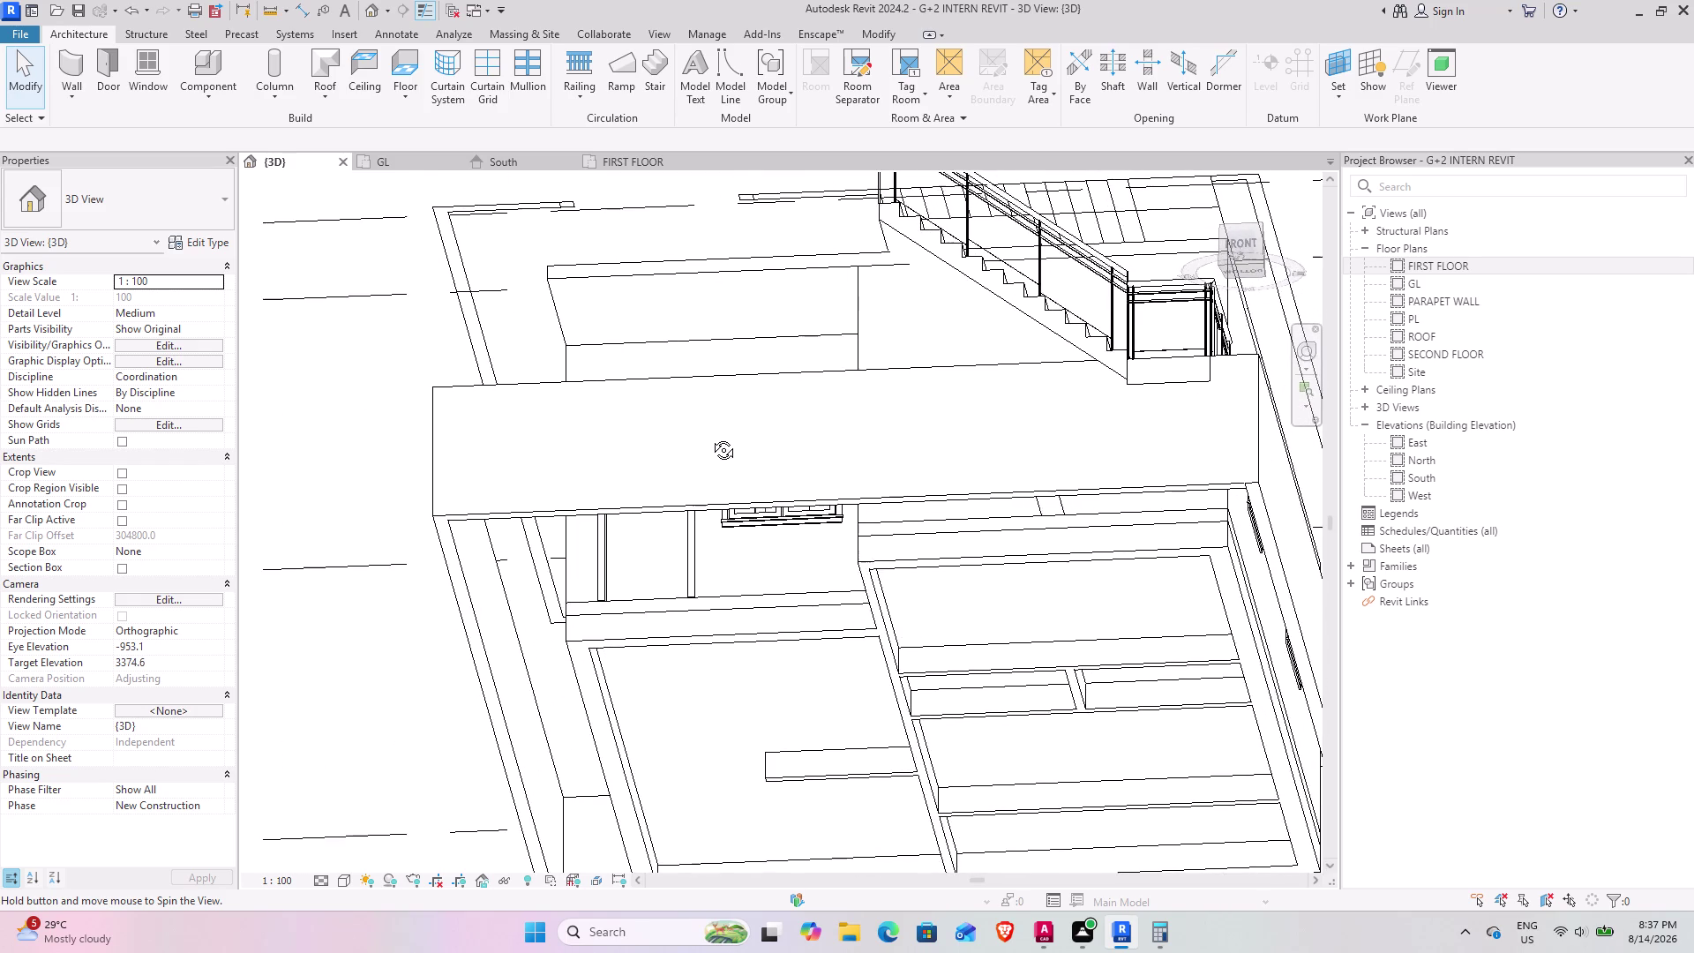
middle_drag(710, 436, 761, 620)
scroll(down, 3)
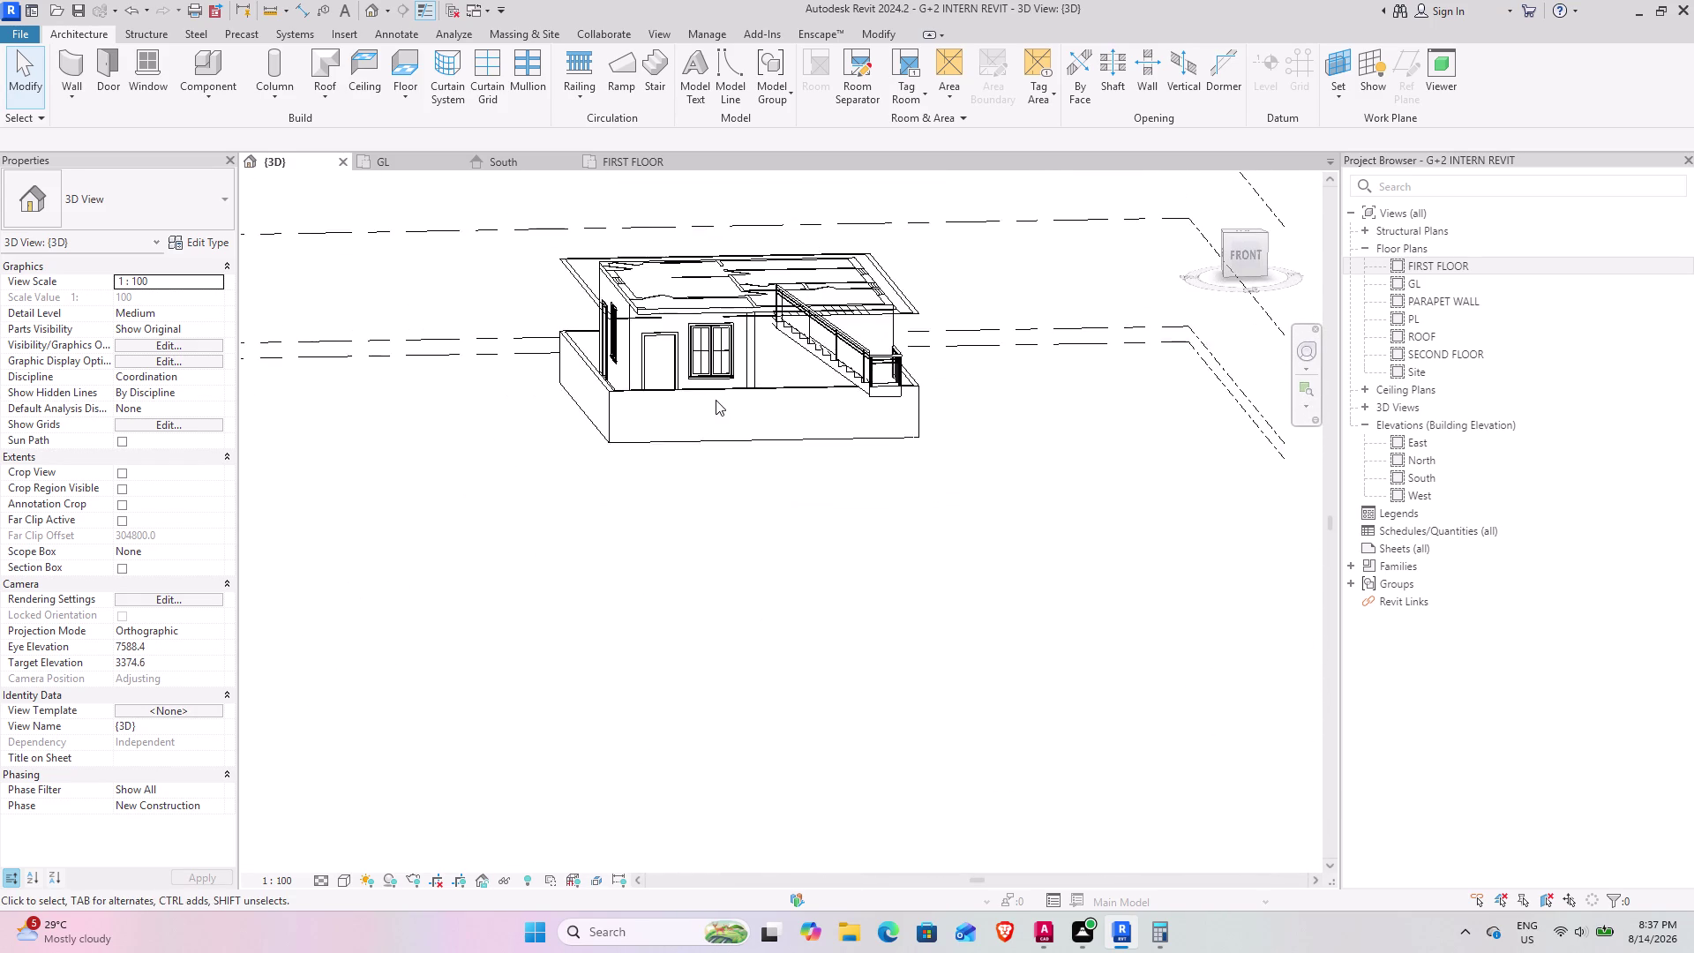
Orbit around the stair from the side and above, then return to FIRST FLOOR.
middle_drag(726, 393, 662, 323)
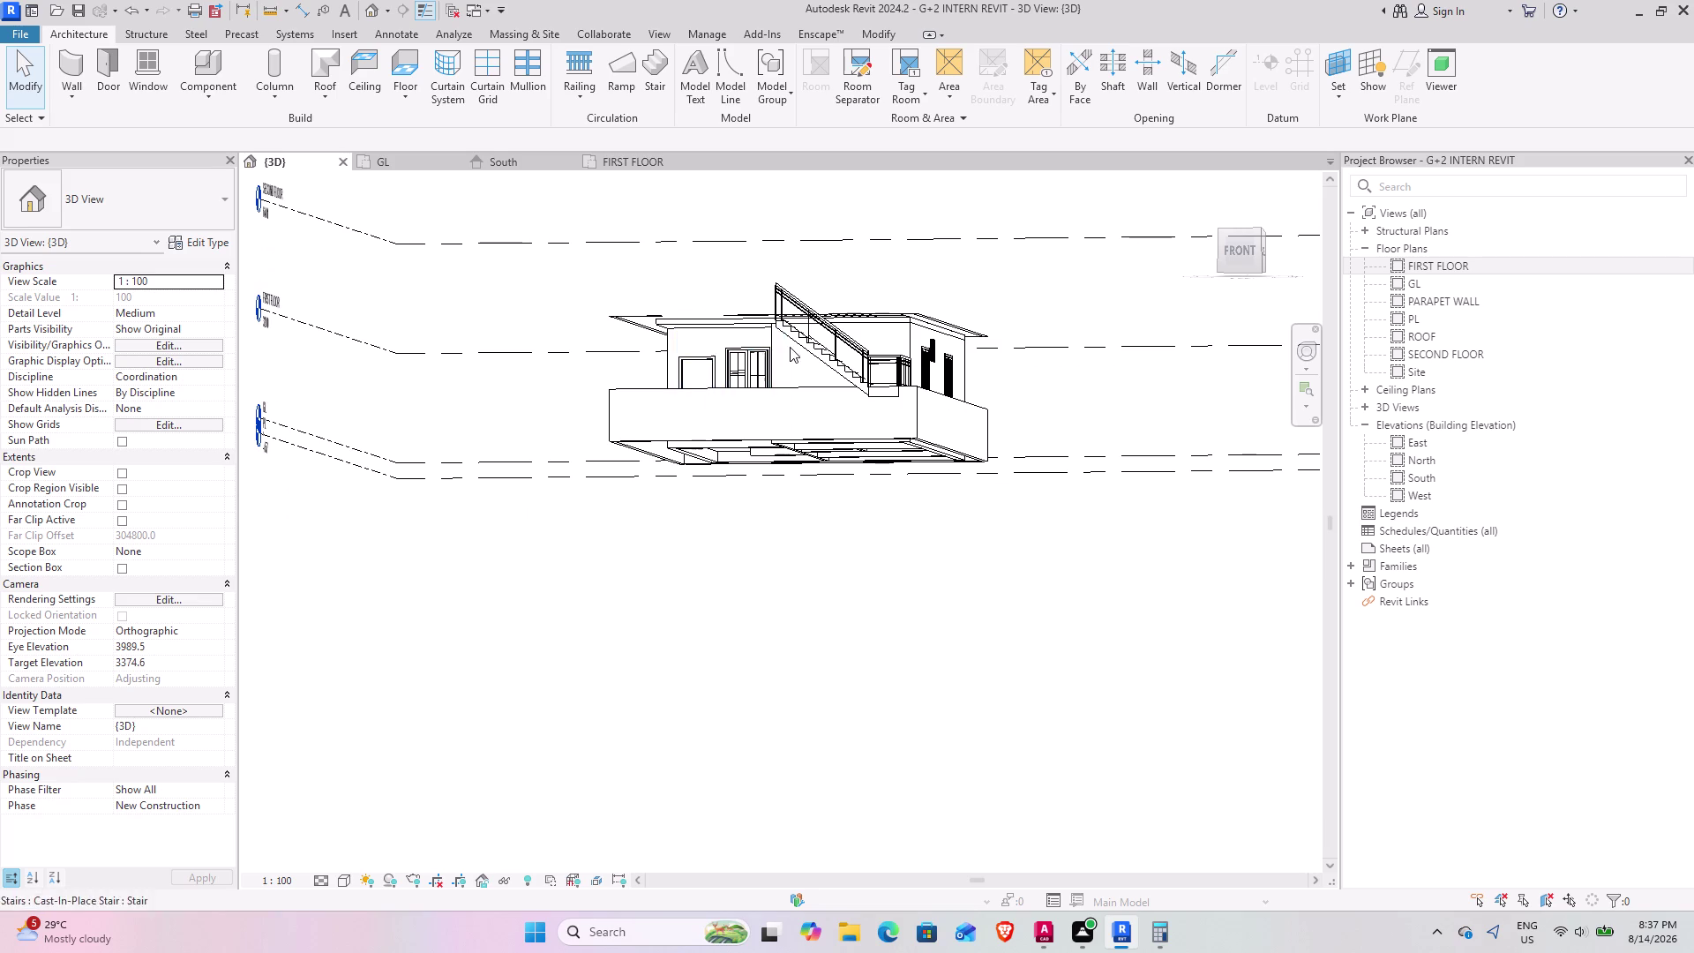
middle_drag(751, 335, 743, 439)
scroll(up, 3)
middle_drag(720, 272, 793, 245)
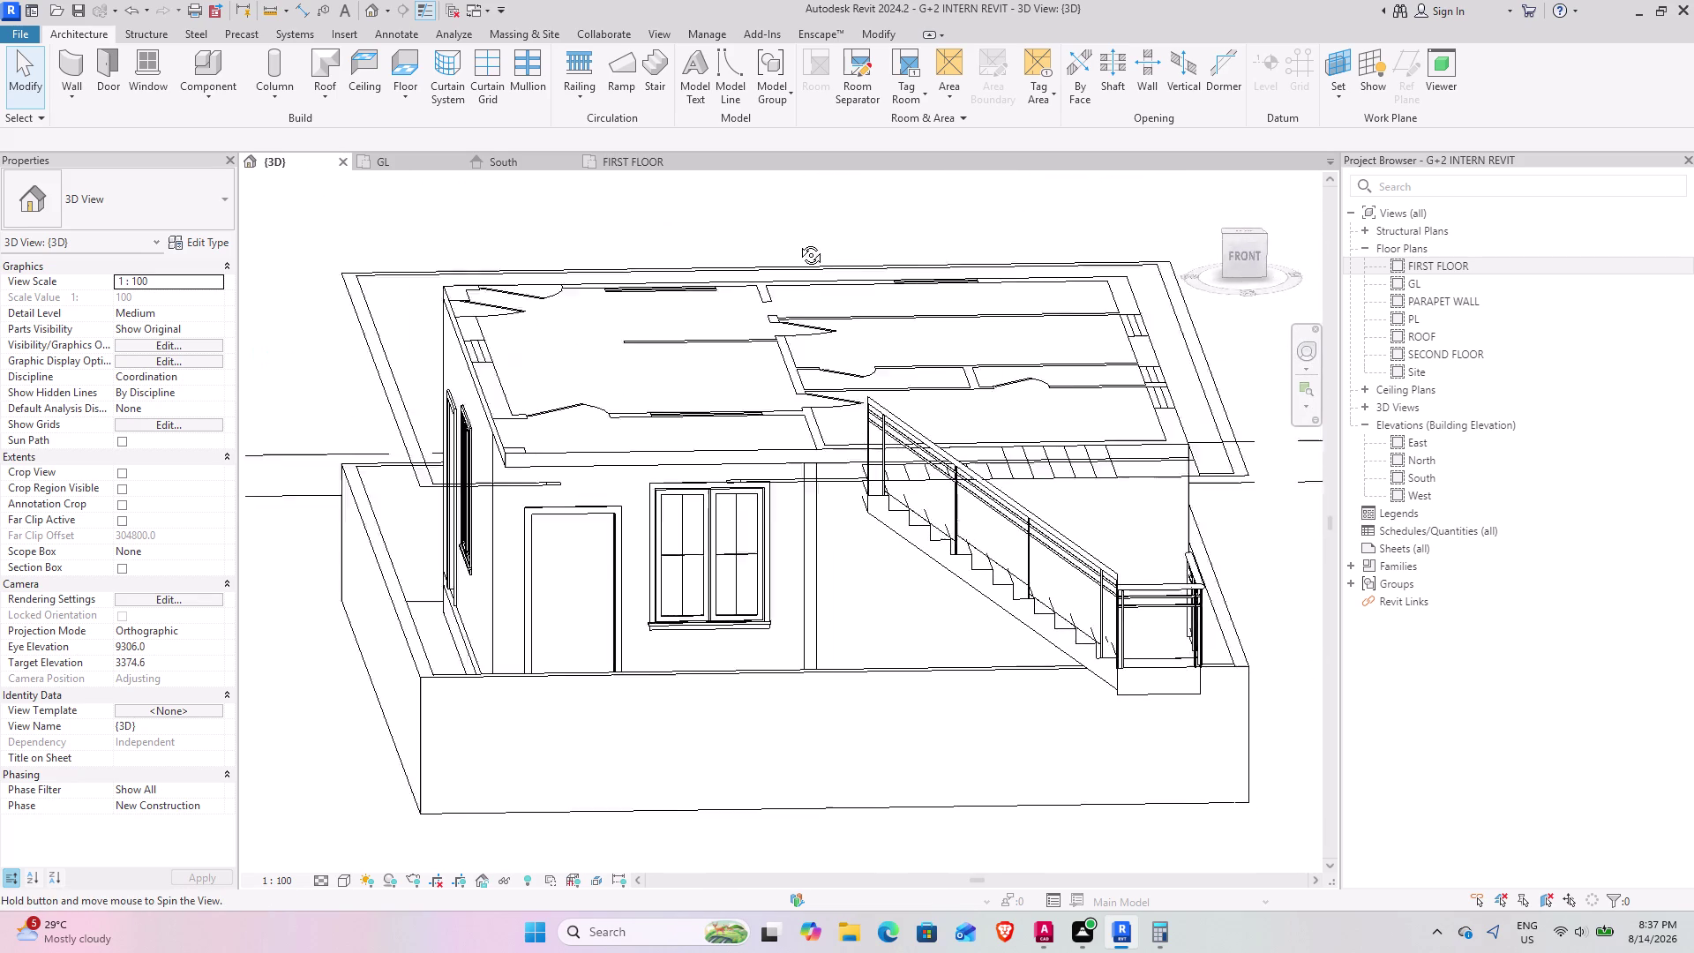
middle_drag(792, 246, 720, 298)
scroll(up, 3)
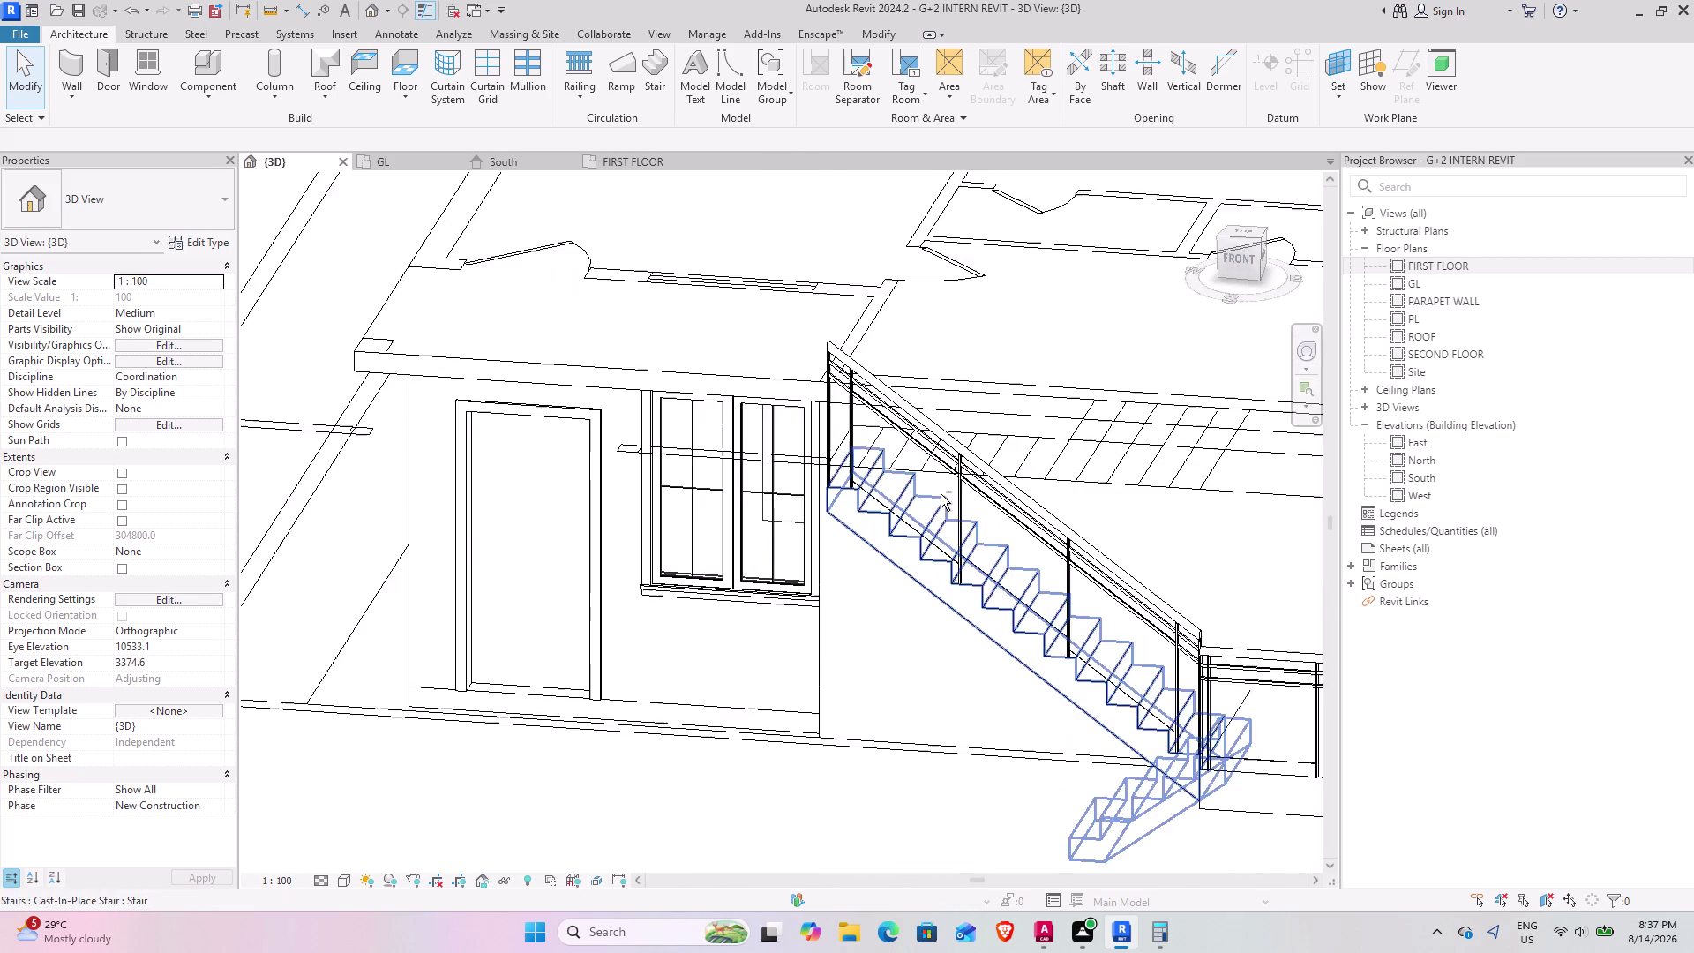
middle_drag(941, 482, 921, 384)
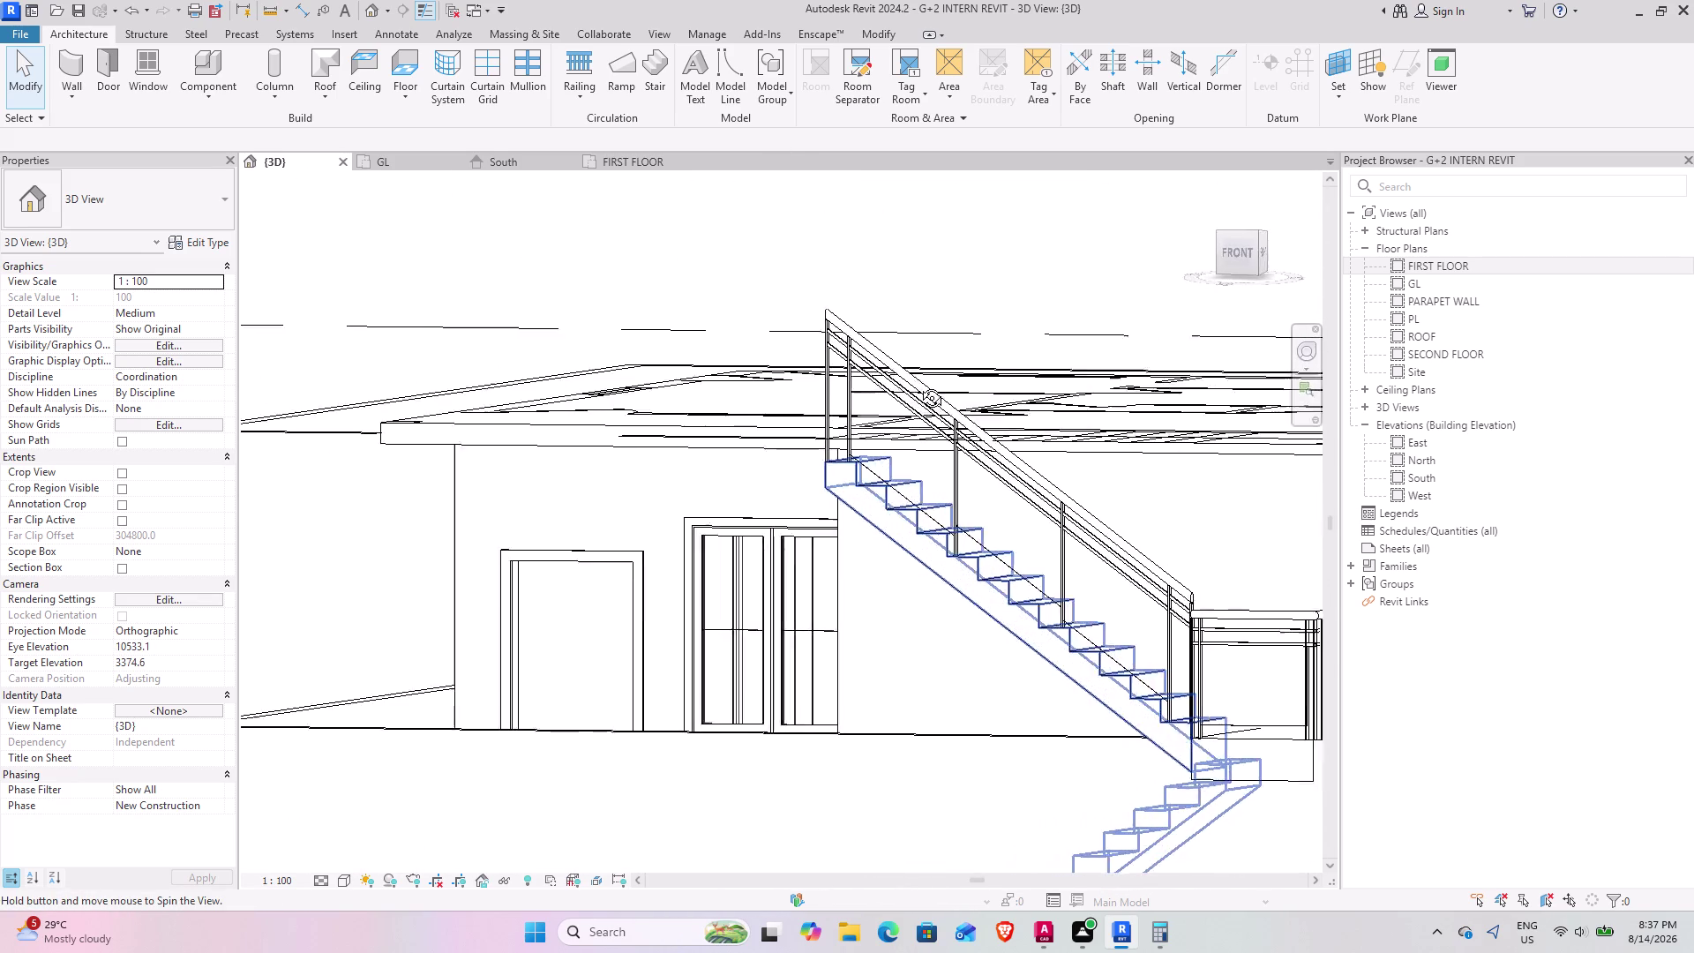
middle_drag(920, 385, 825, 530)
scroll(down, 3)
middle_drag(889, 447, 884, 457)
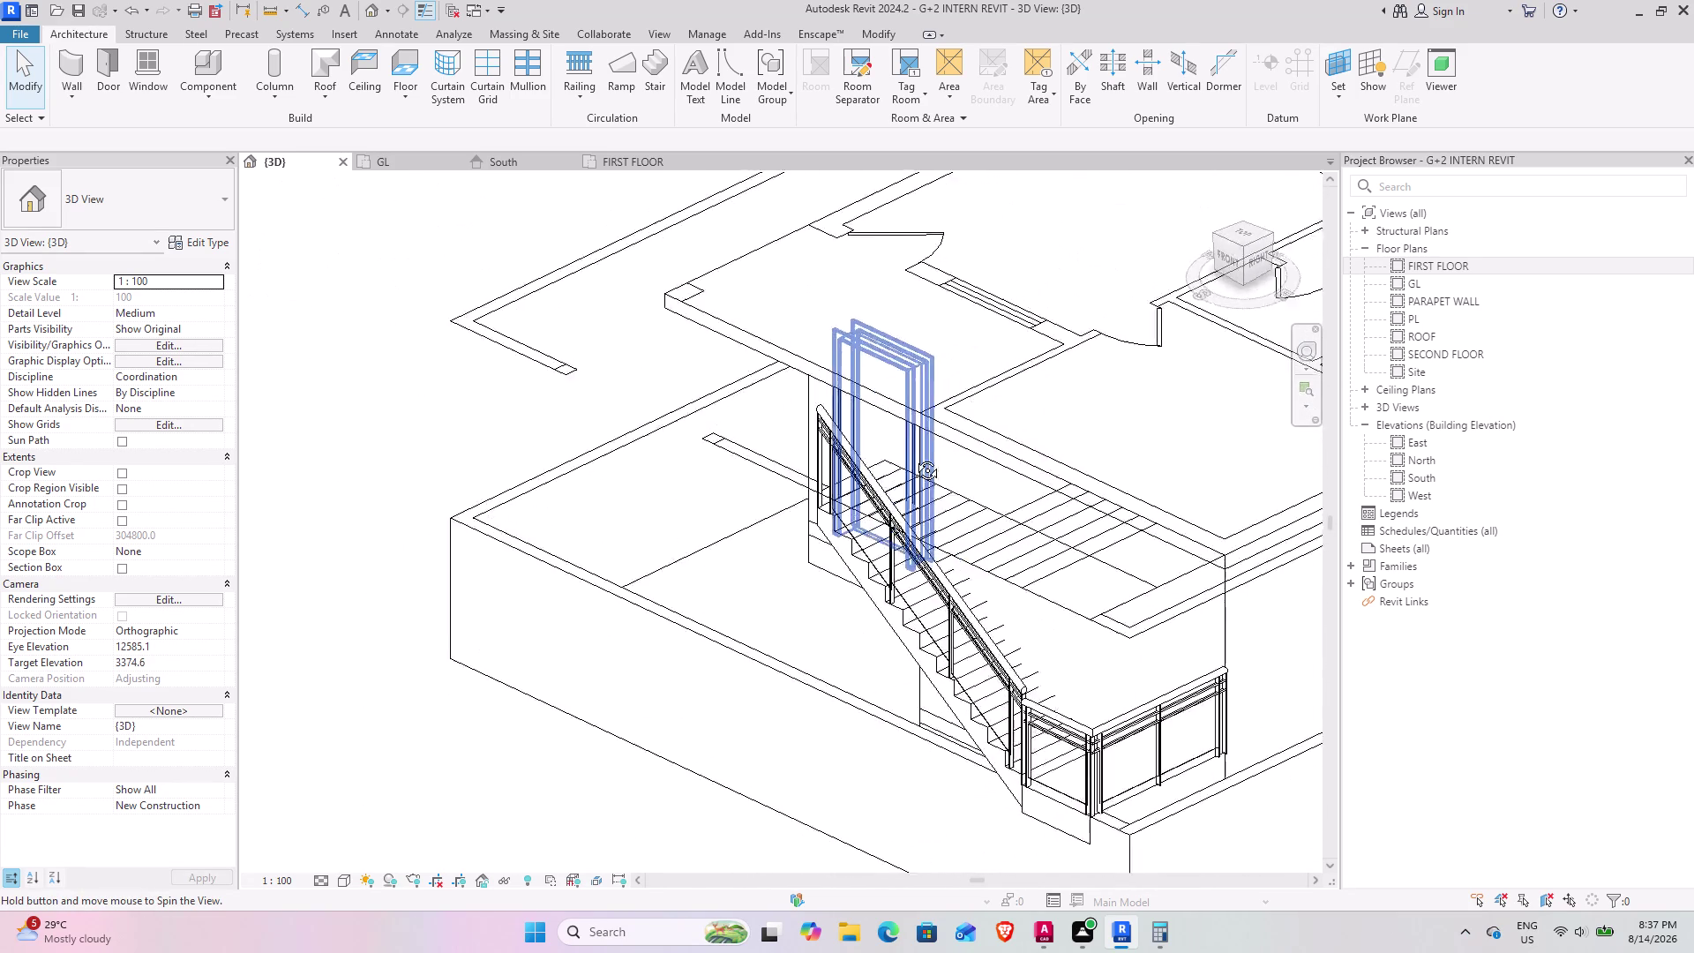
middle_drag(884, 457, 1013, 449)
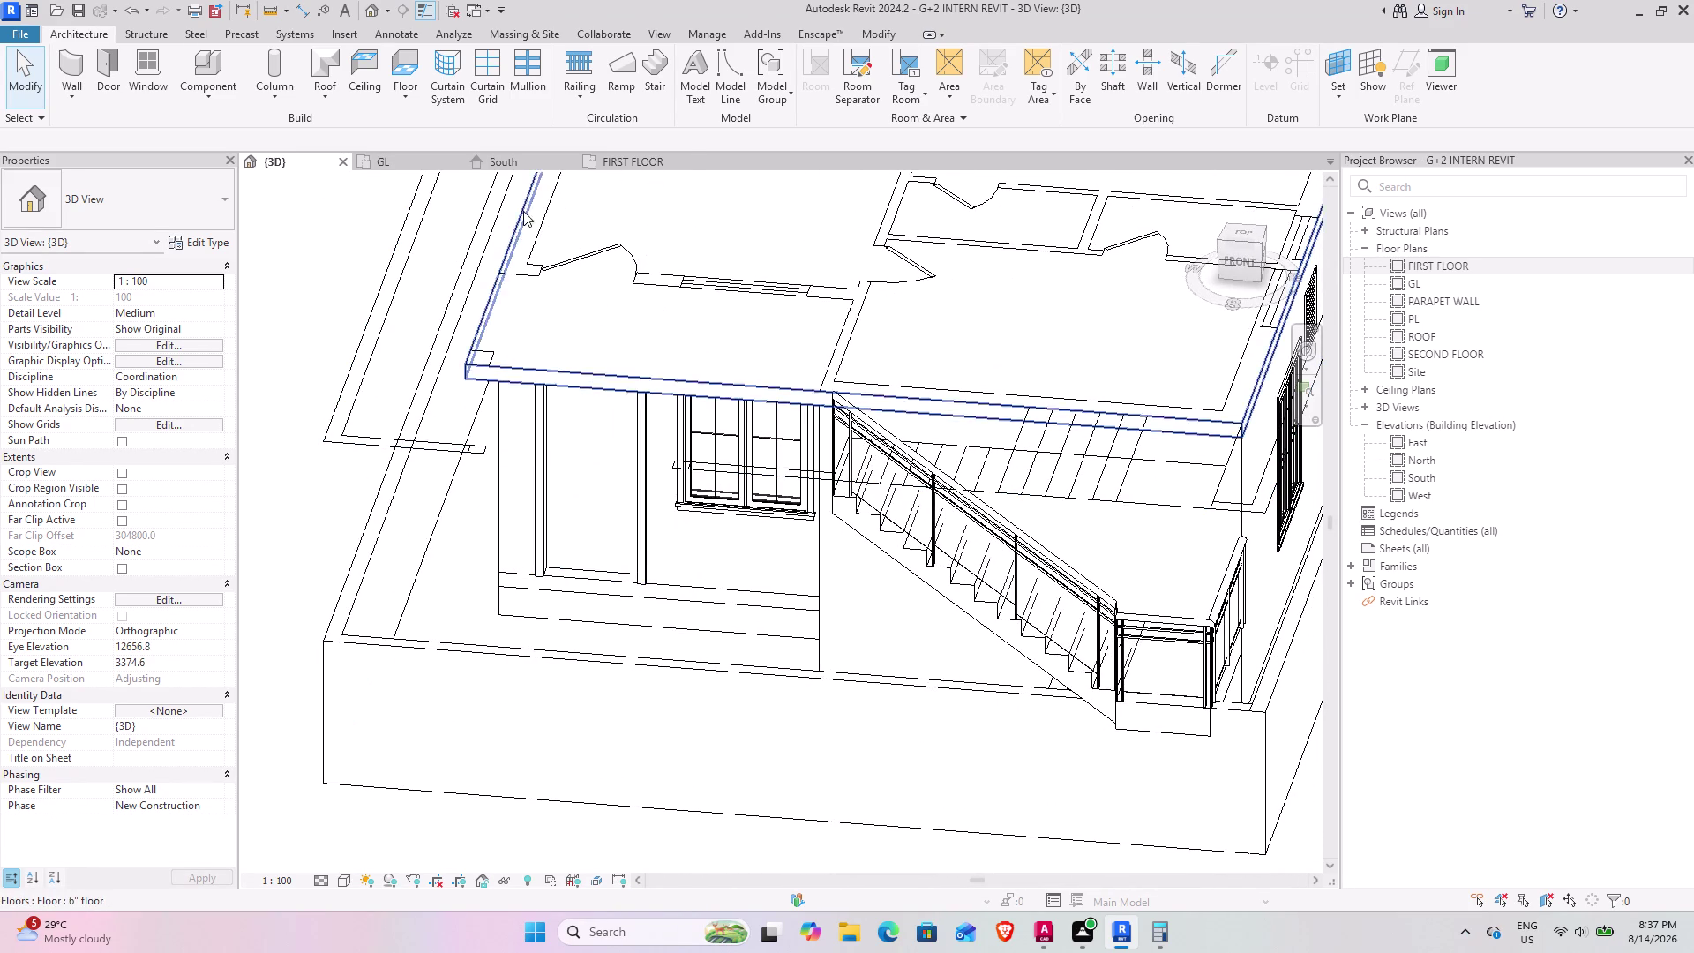
click(644, 162)
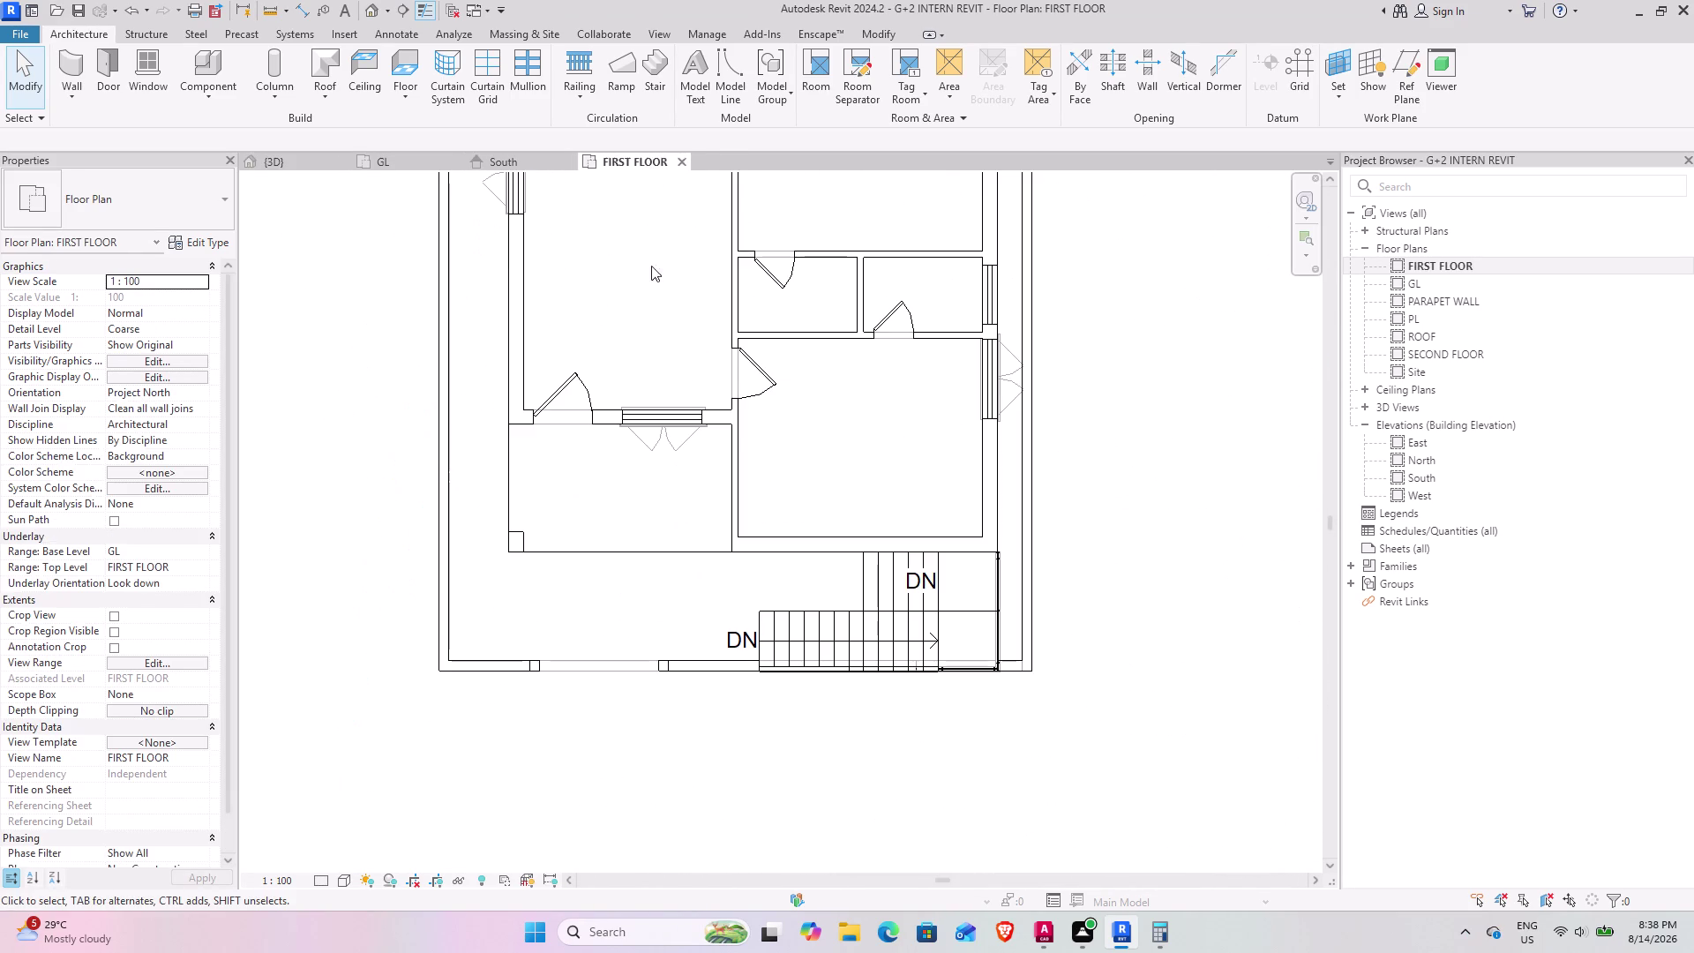
Select the 6" first-floor slab and choose Edit Boundary.
click(587, 551)
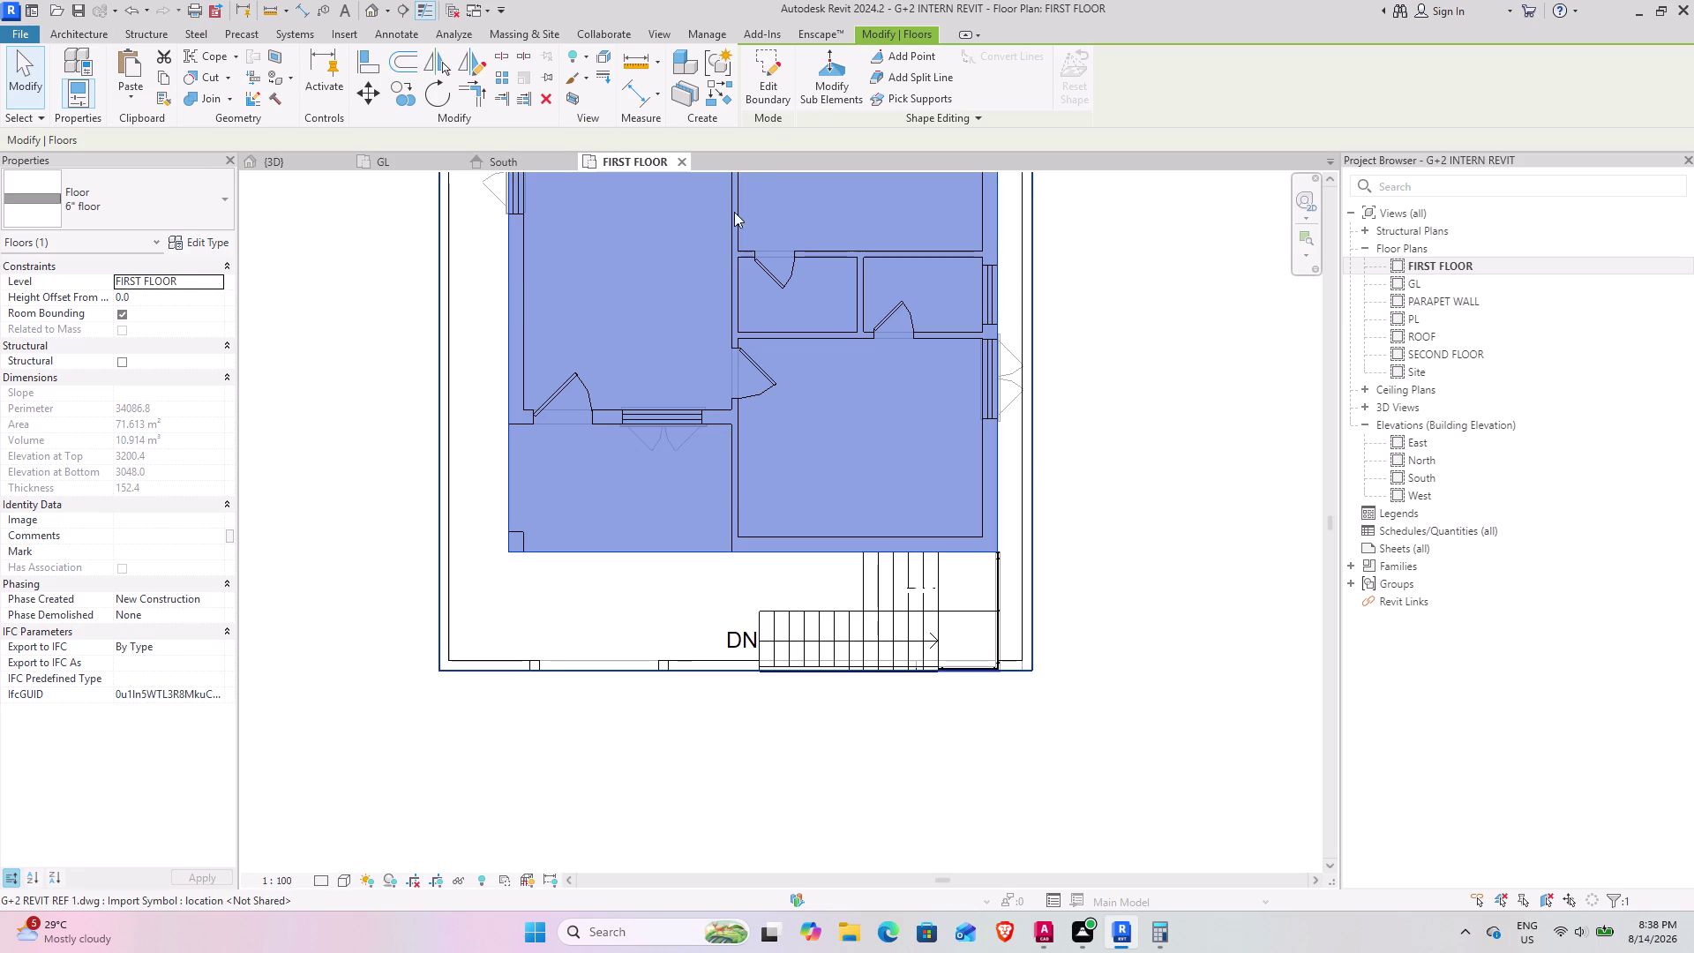
click(764, 71)
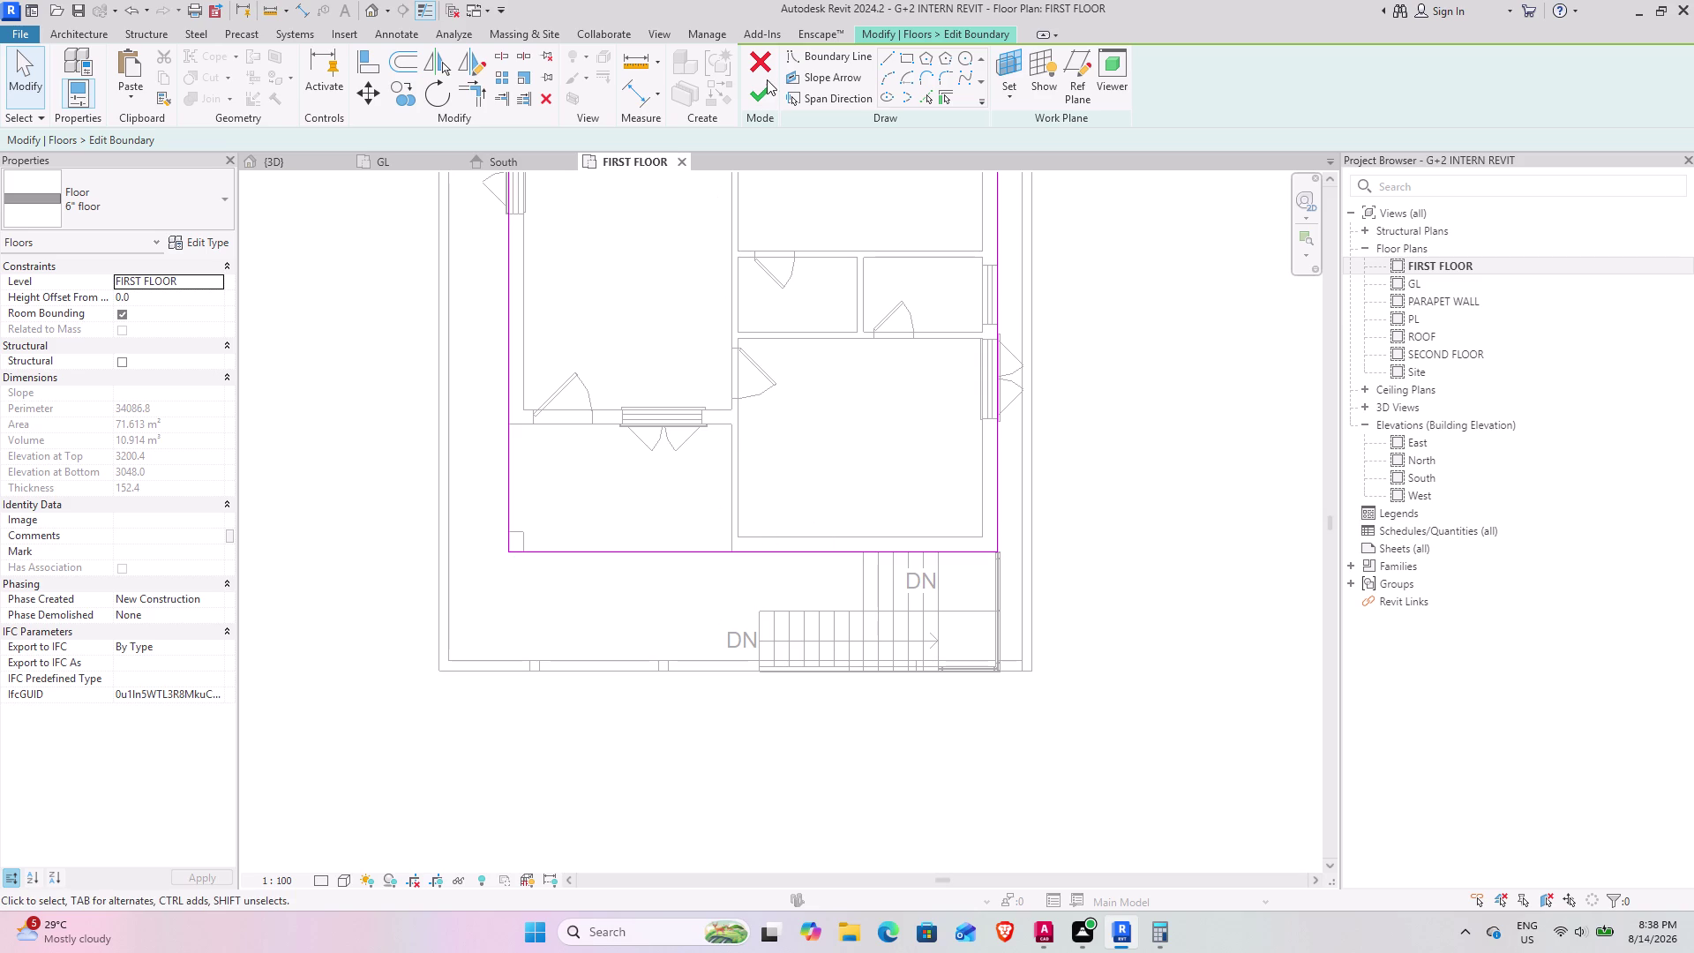
Draw a boundary line from the slab corner down to the front wall.
click(887, 61)
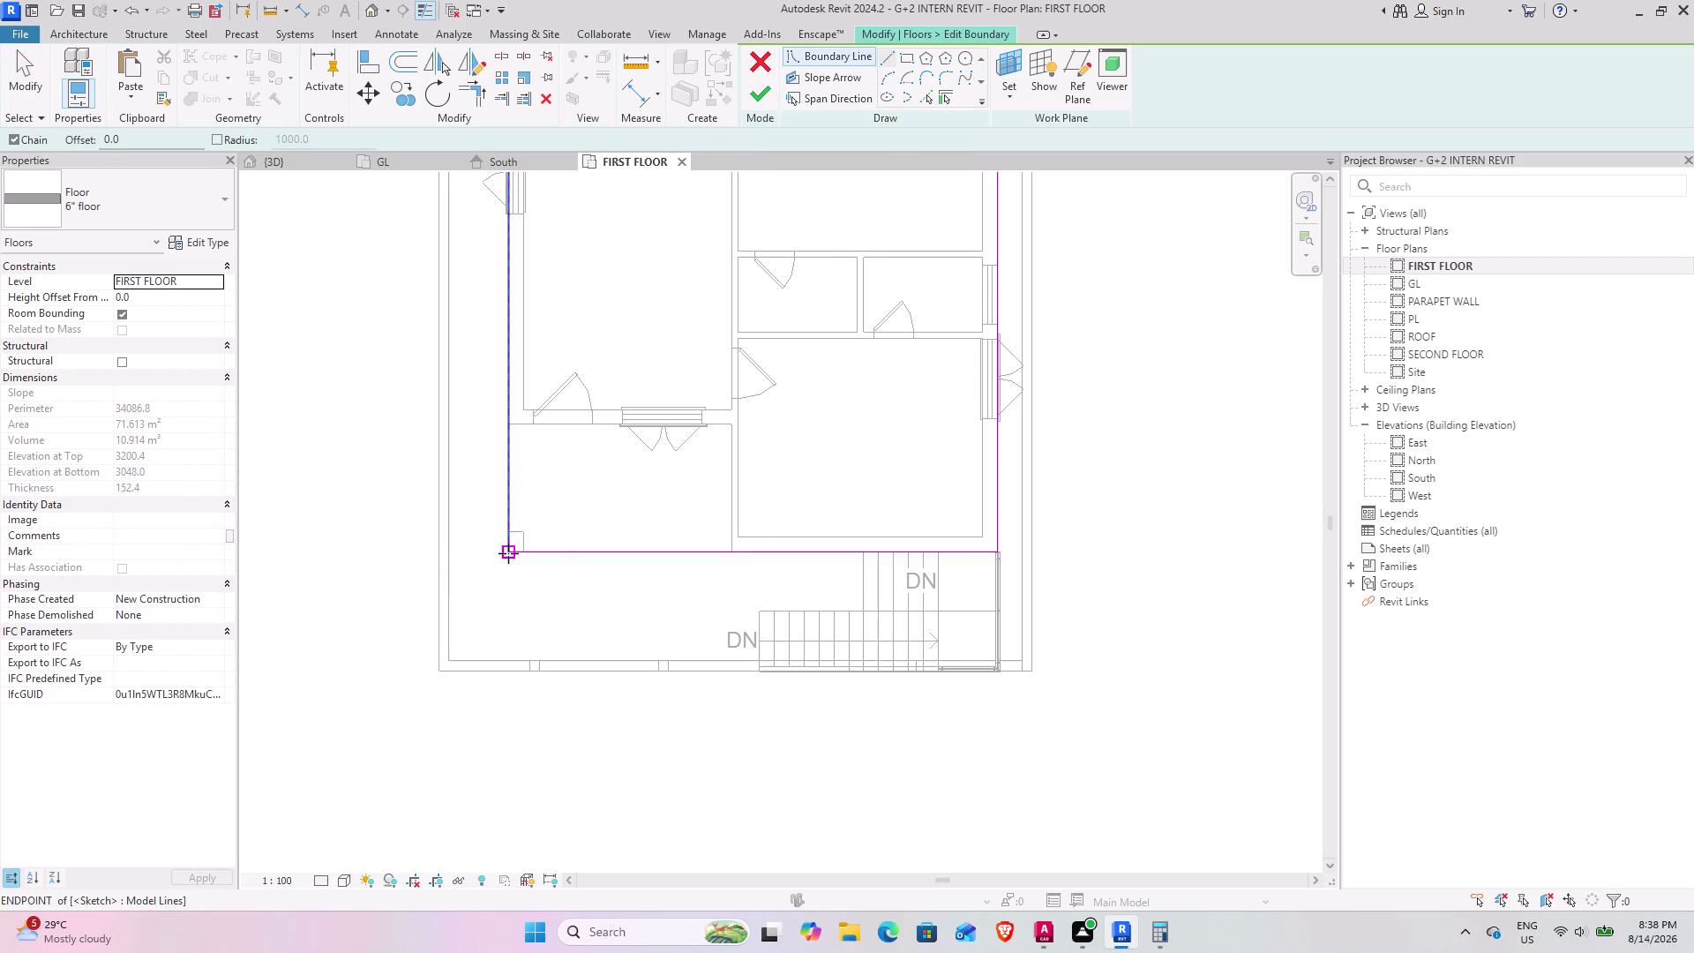
click(508, 553)
scroll(down, 3)
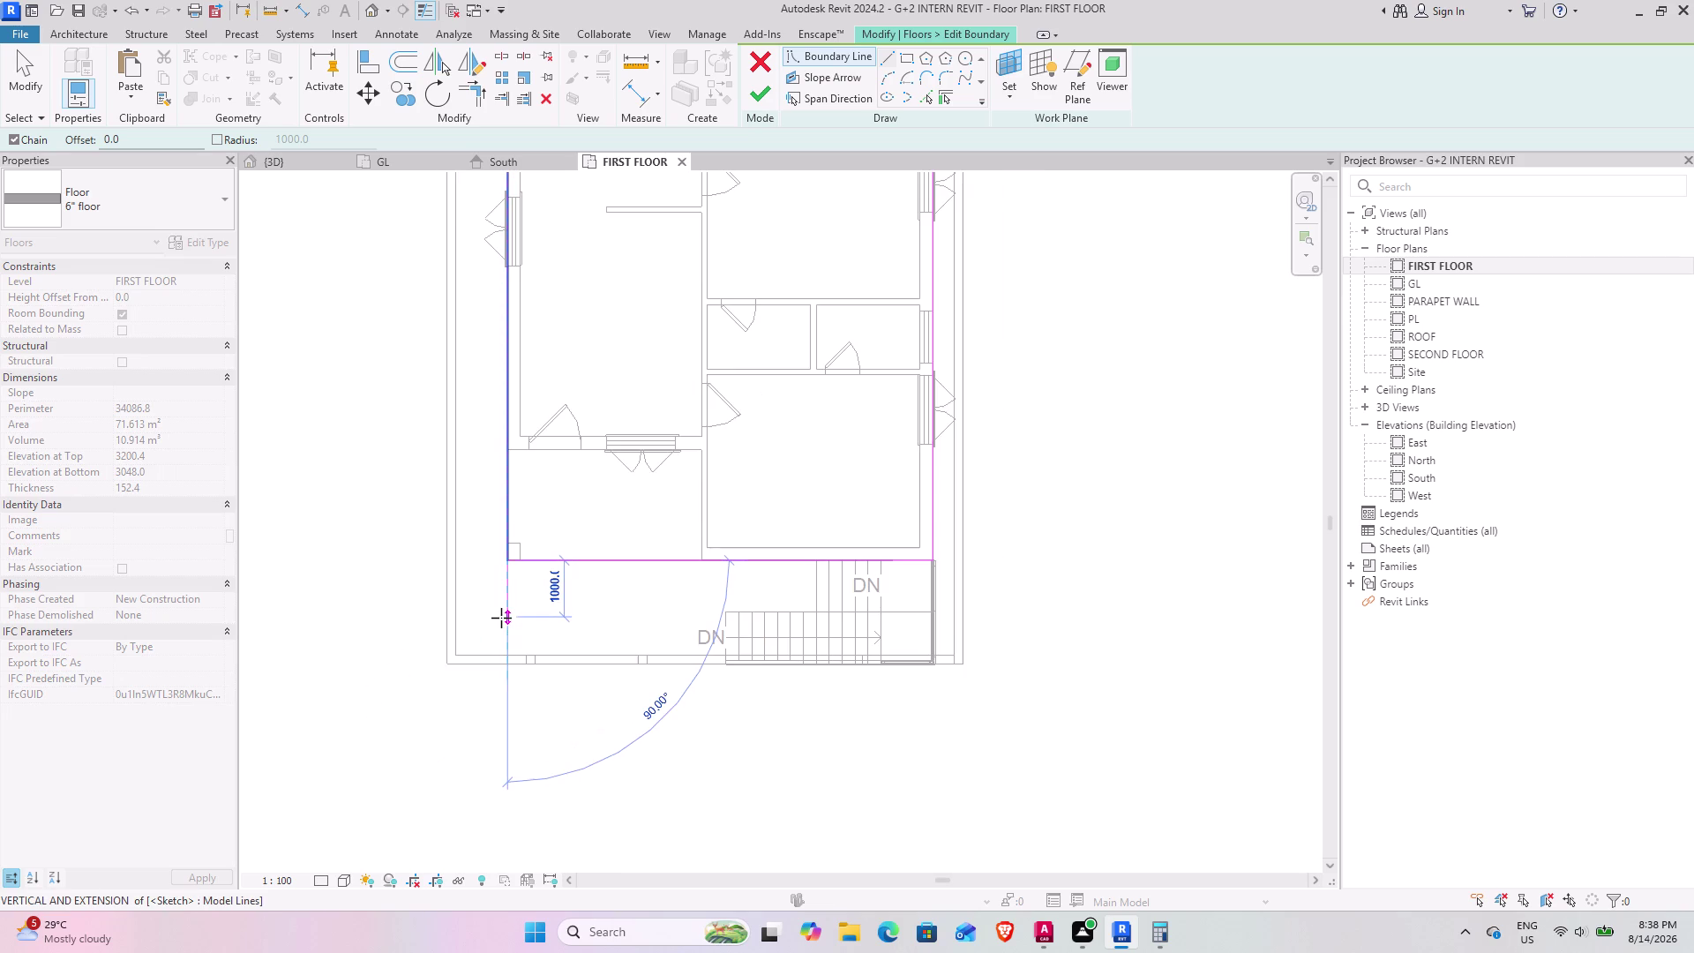
middle_drag(505, 619, 576, 645)
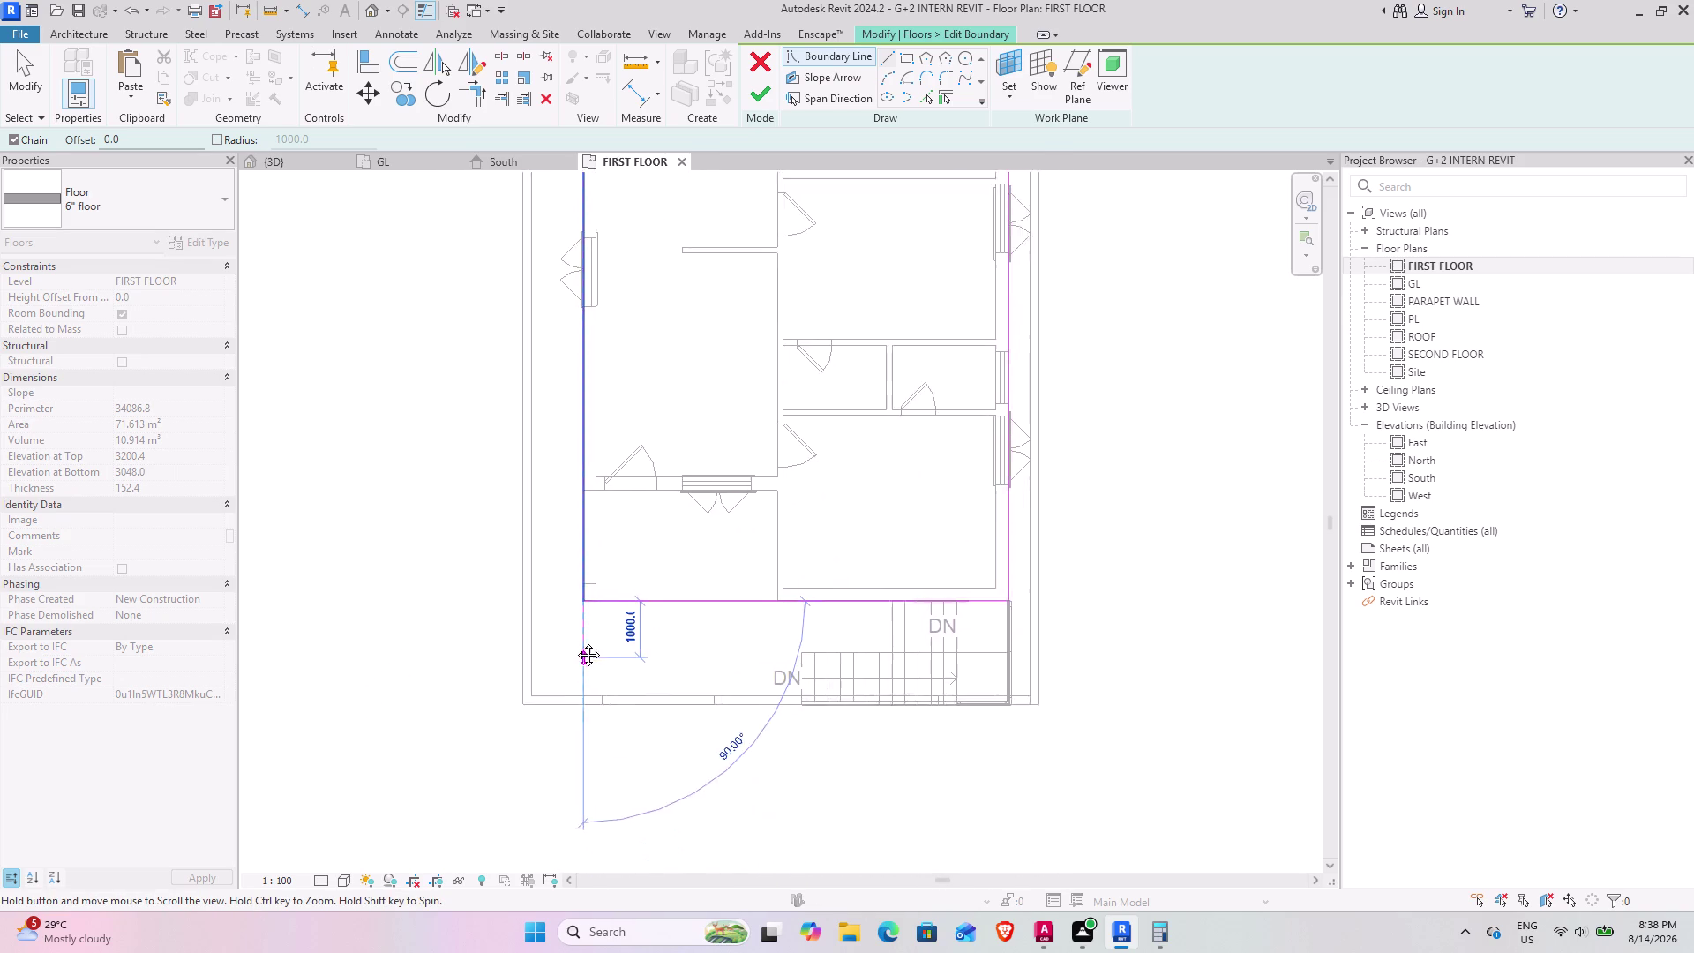
middle_drag(576, 646, 555, 598)
scroll(up, 3)
scroll(up, 3)
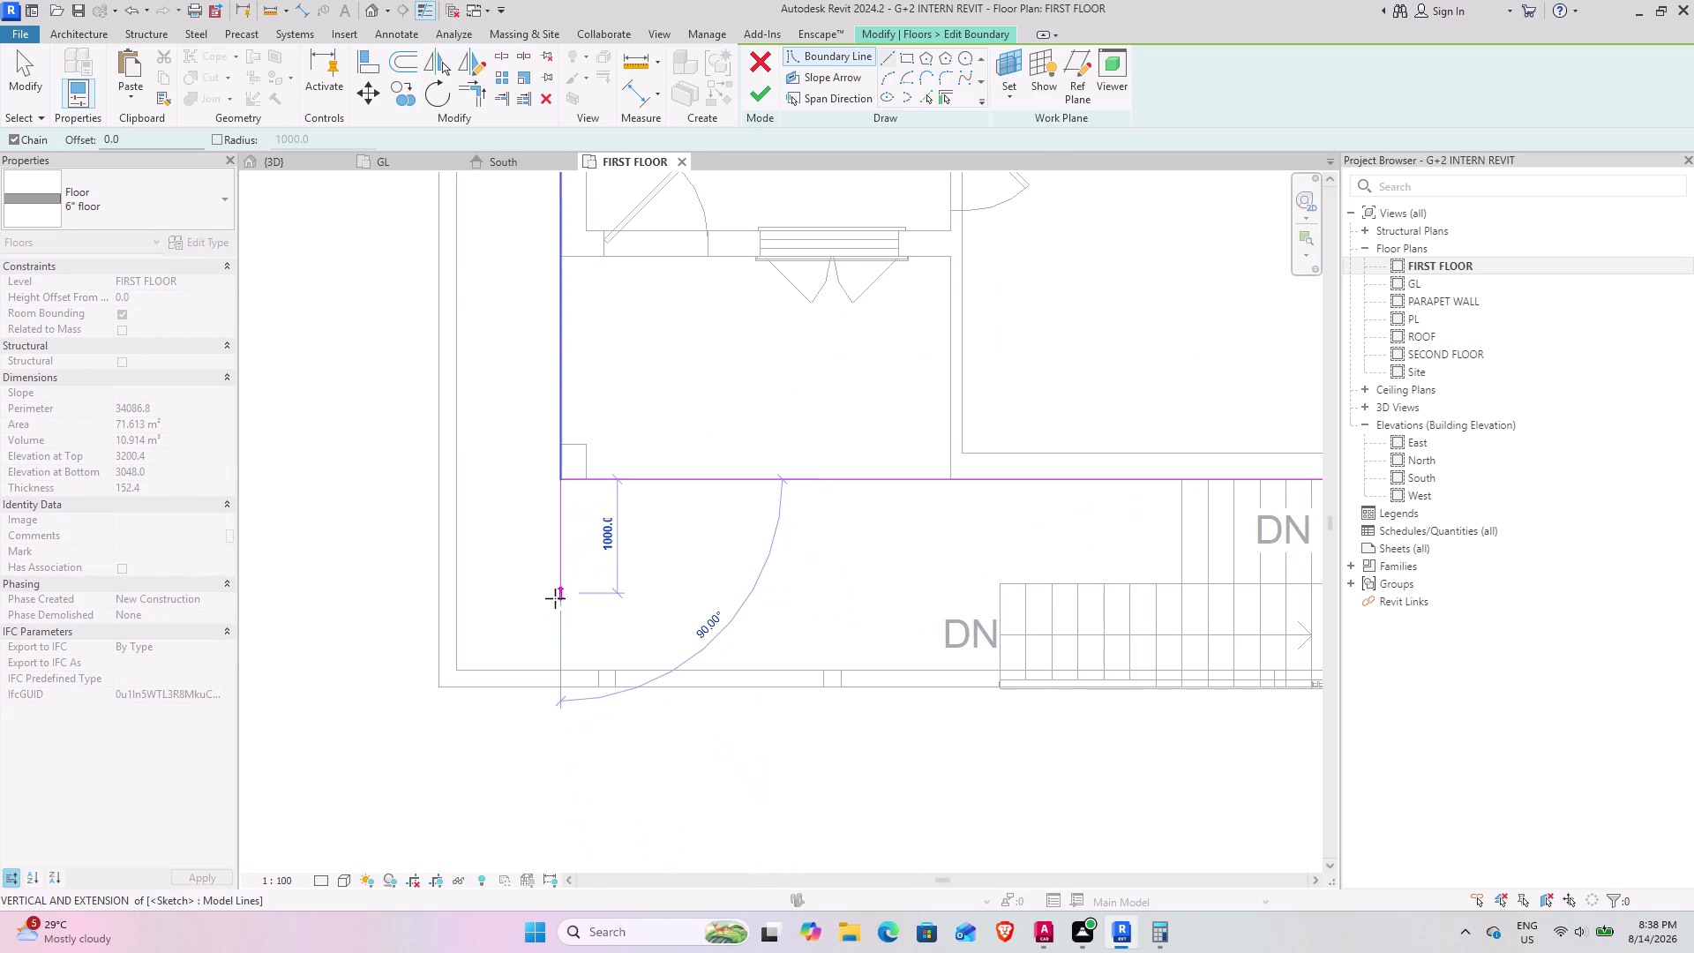
click(559, 694)
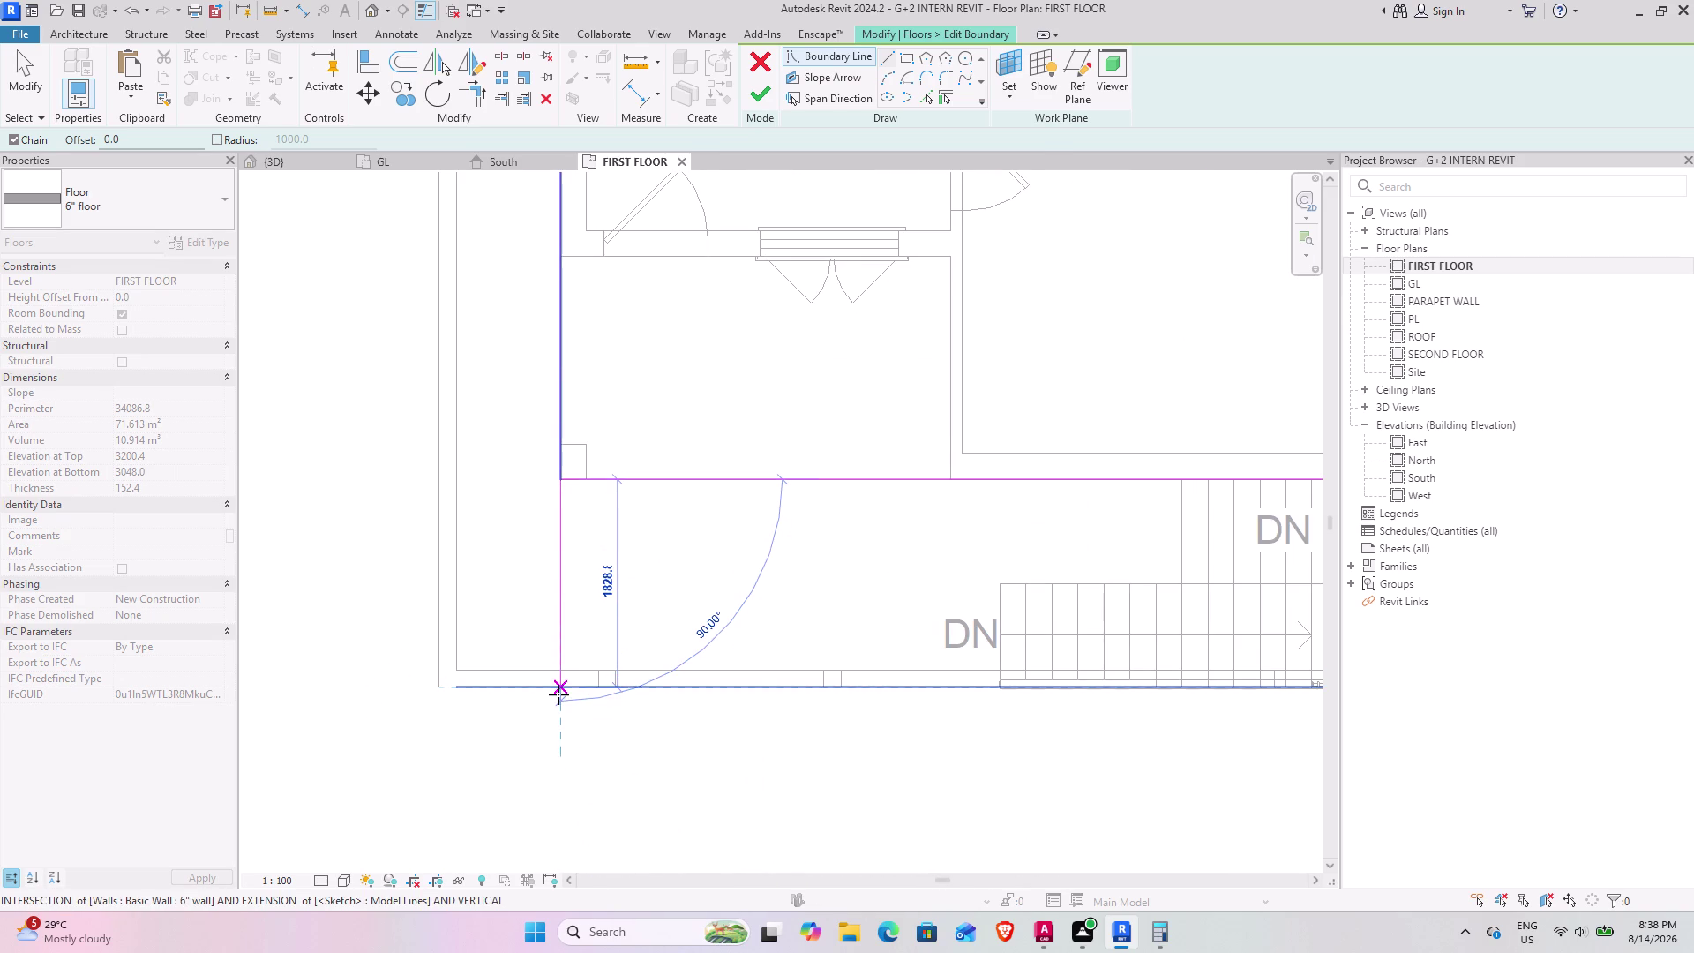
Continue the boundary along the front wall and up the stair side to the old slab edge.
scroll(up, 3)
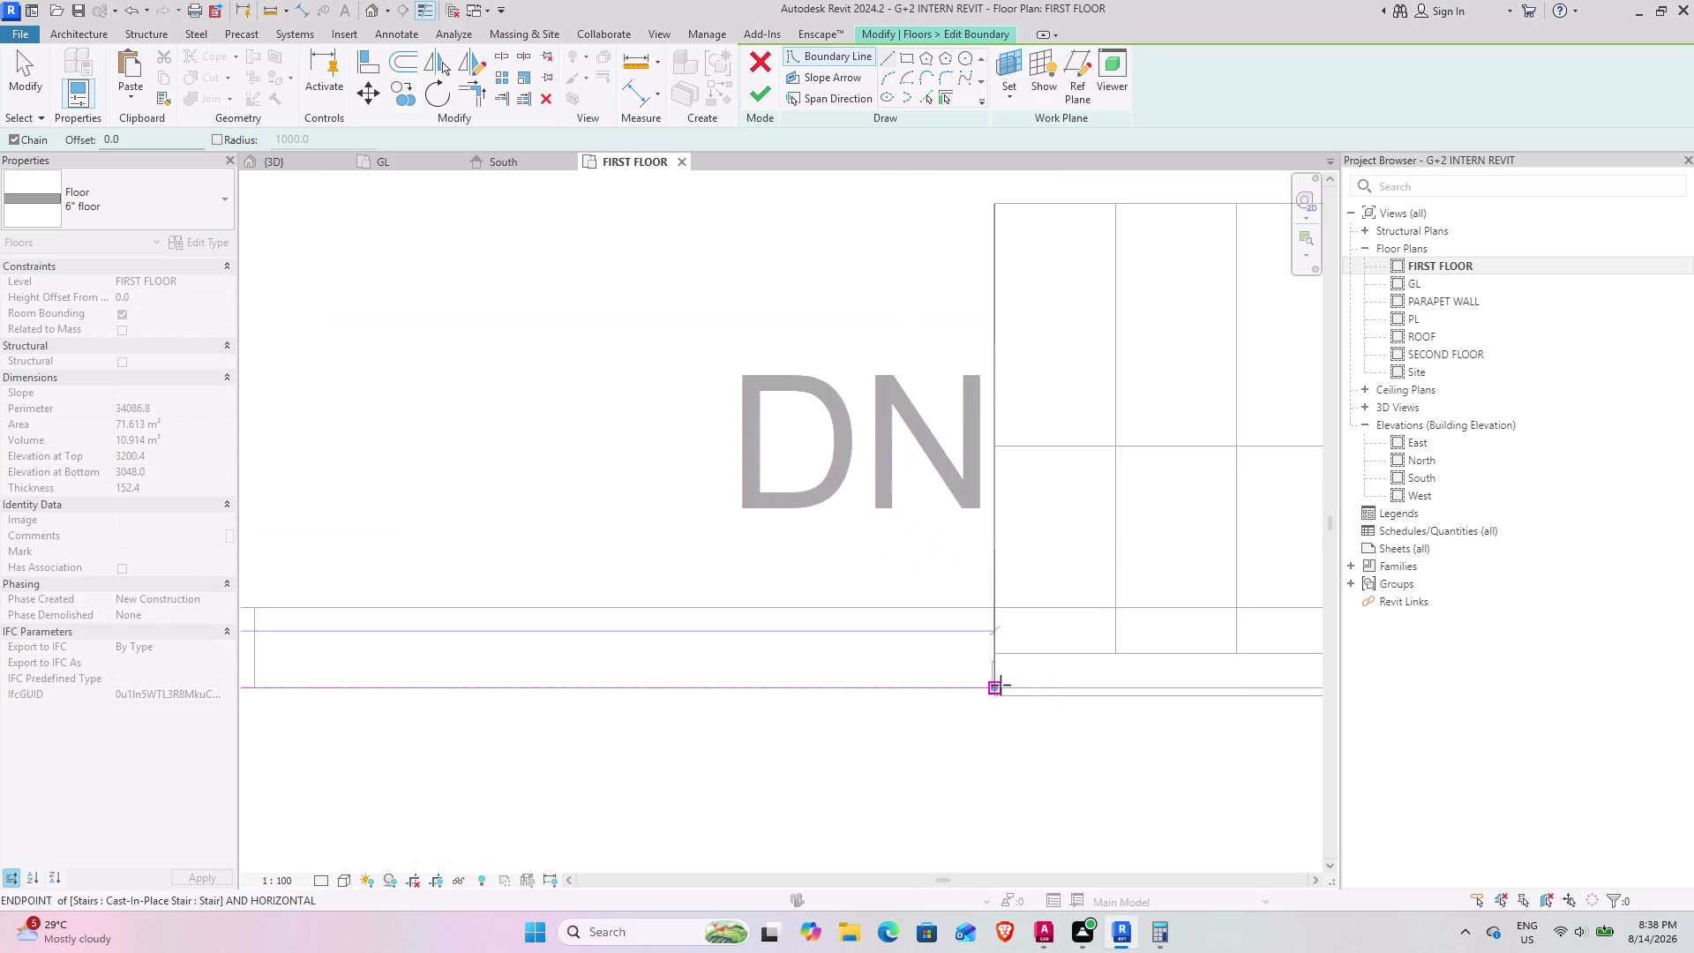
scroll(up, 3)
scroll(up, 3)
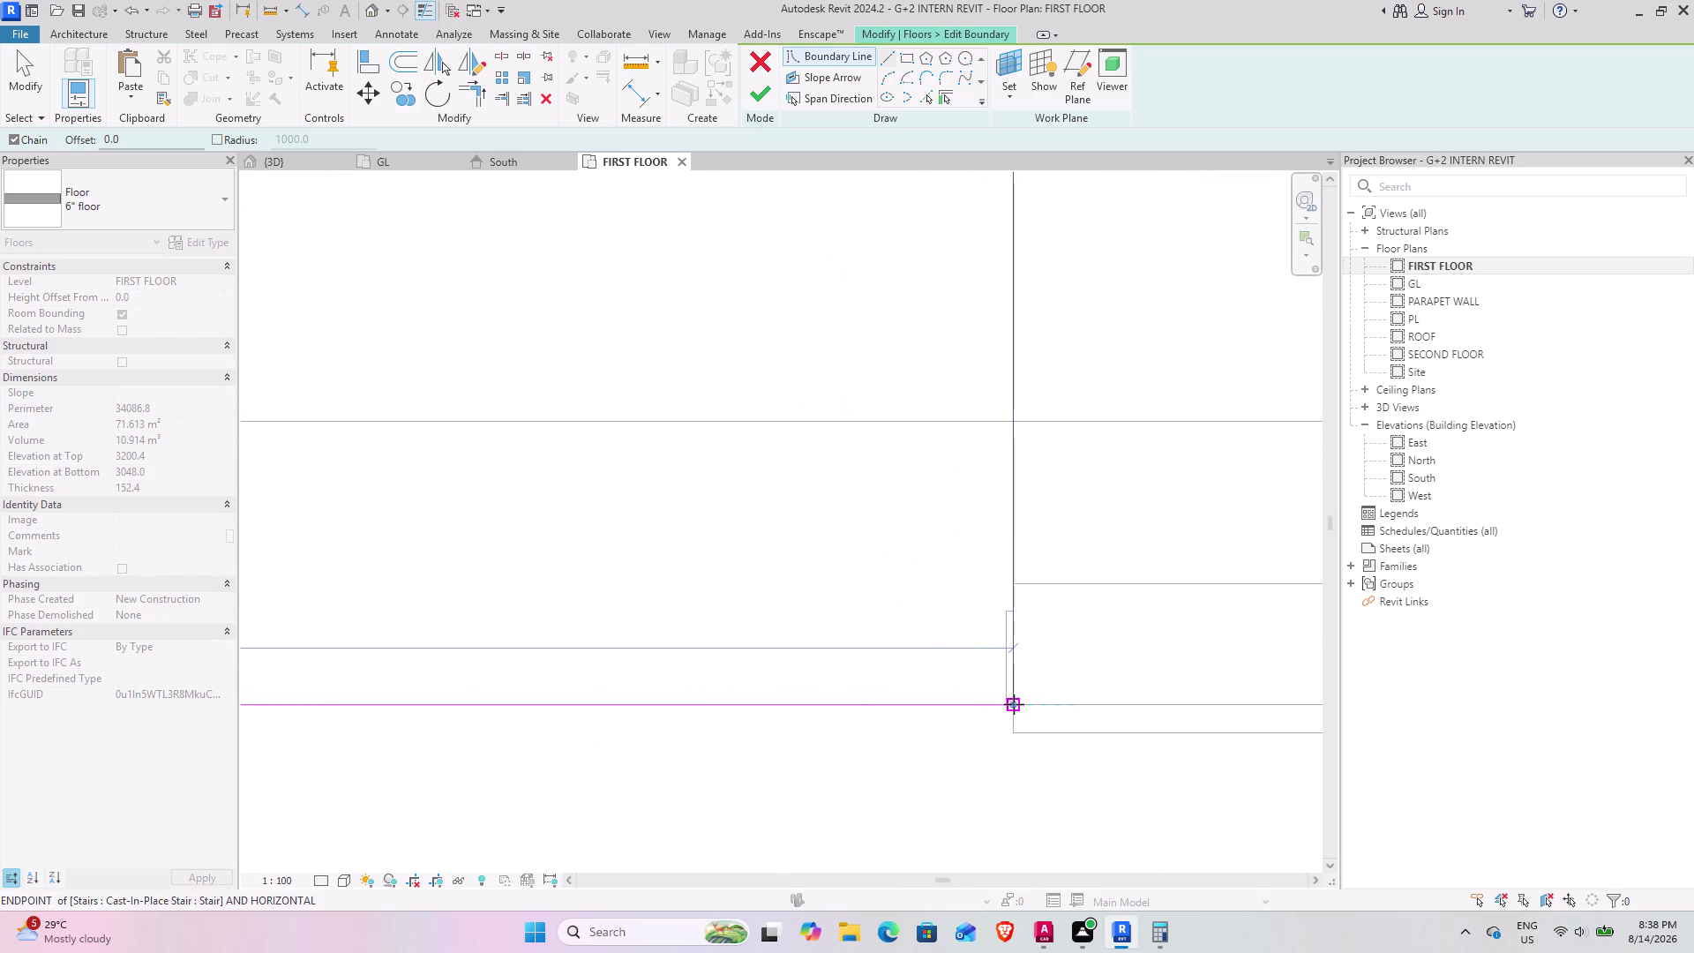
click(1014, 705)
scroll(down, 3)
middle_drag(1018, 333, 953, 729)
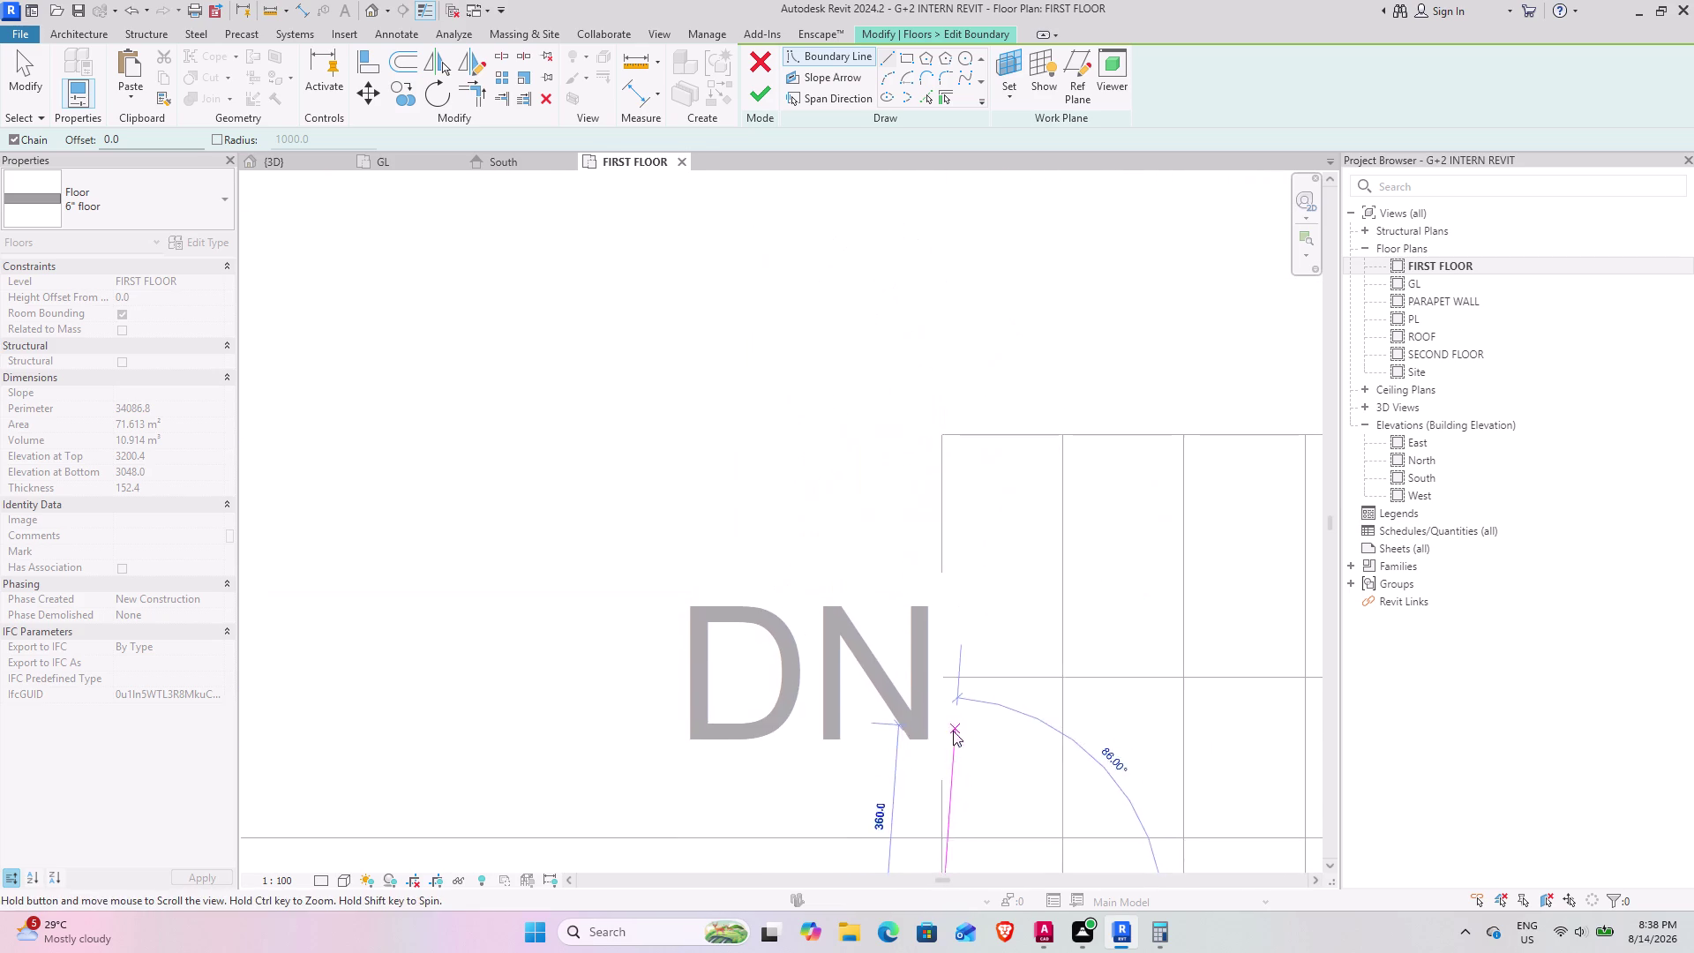
middle_drag(953, 730, 953, 730)
middle_drag(949, 287, 958, 637)
scroll(down, 3)
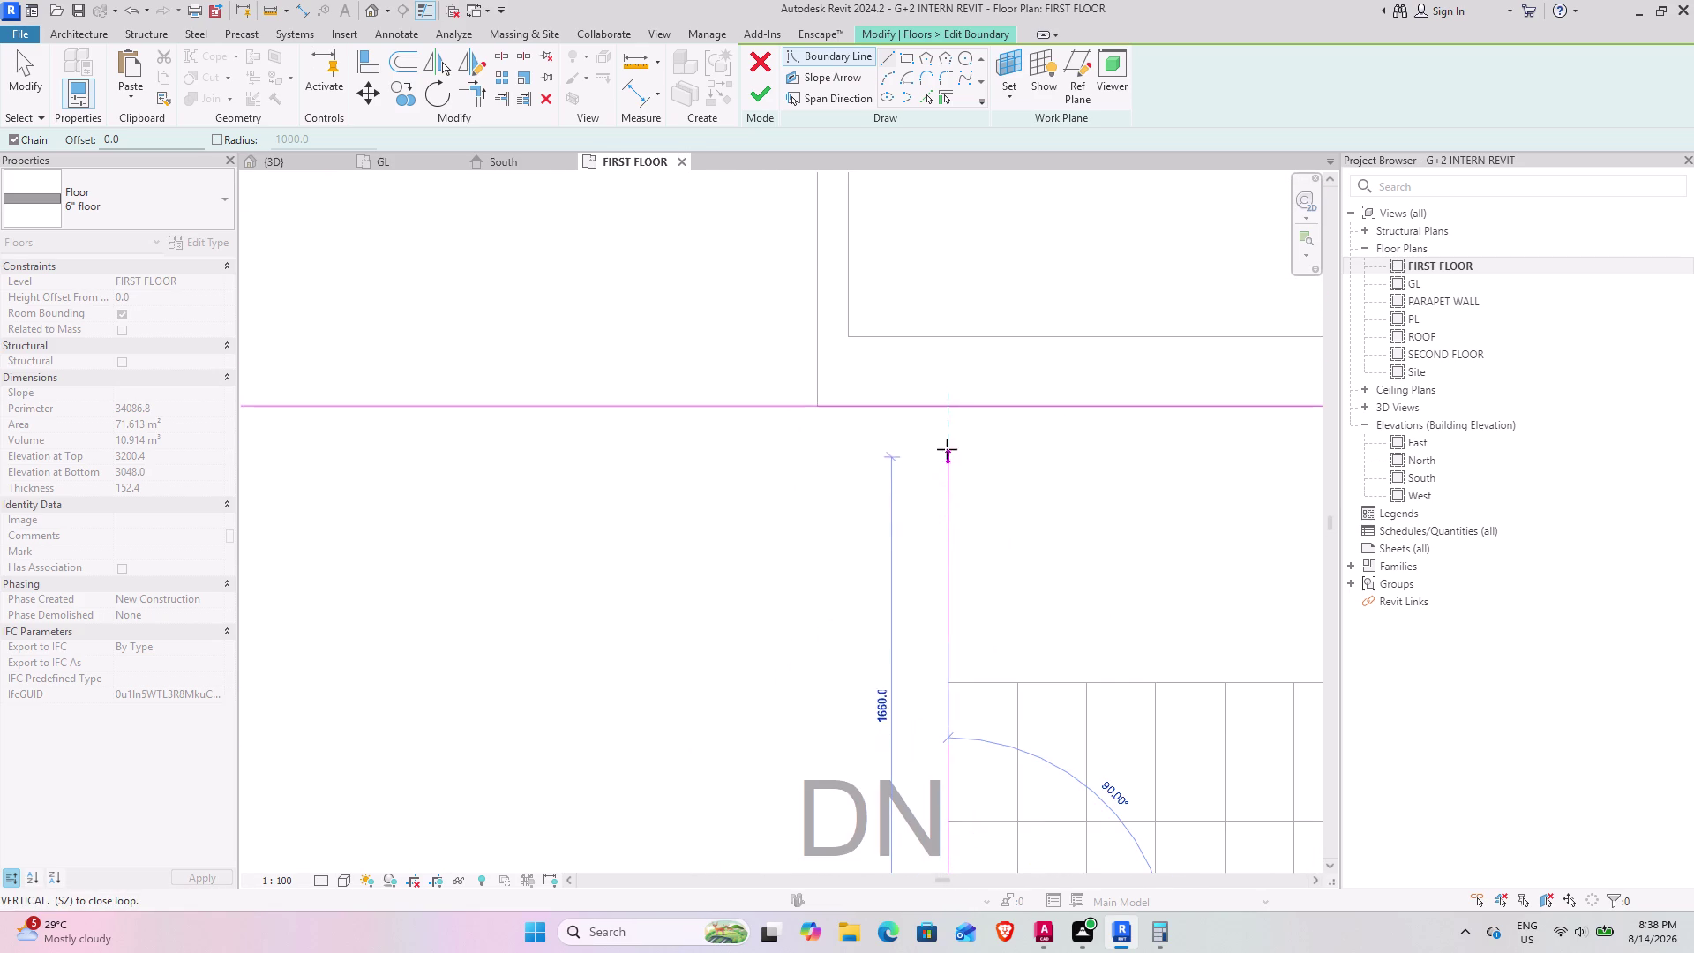
click(947, 409)
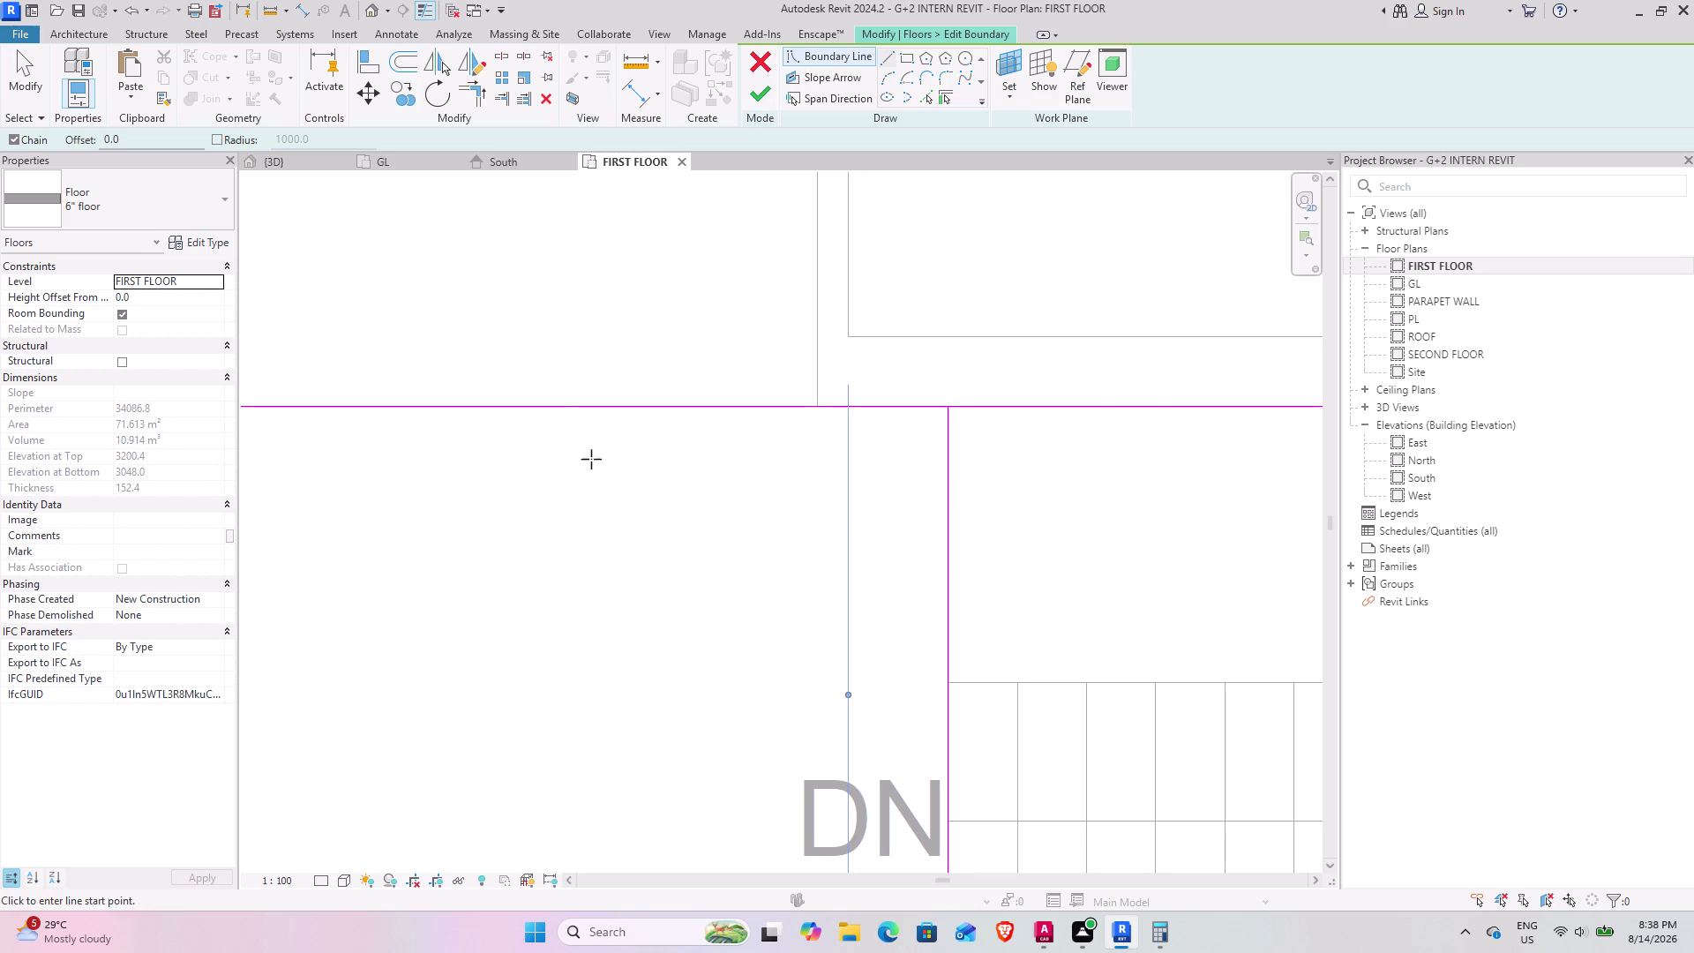
click(506, 56)
Split the old slab edge at the stair corner and trim the boundary corners.
click(543, 401)
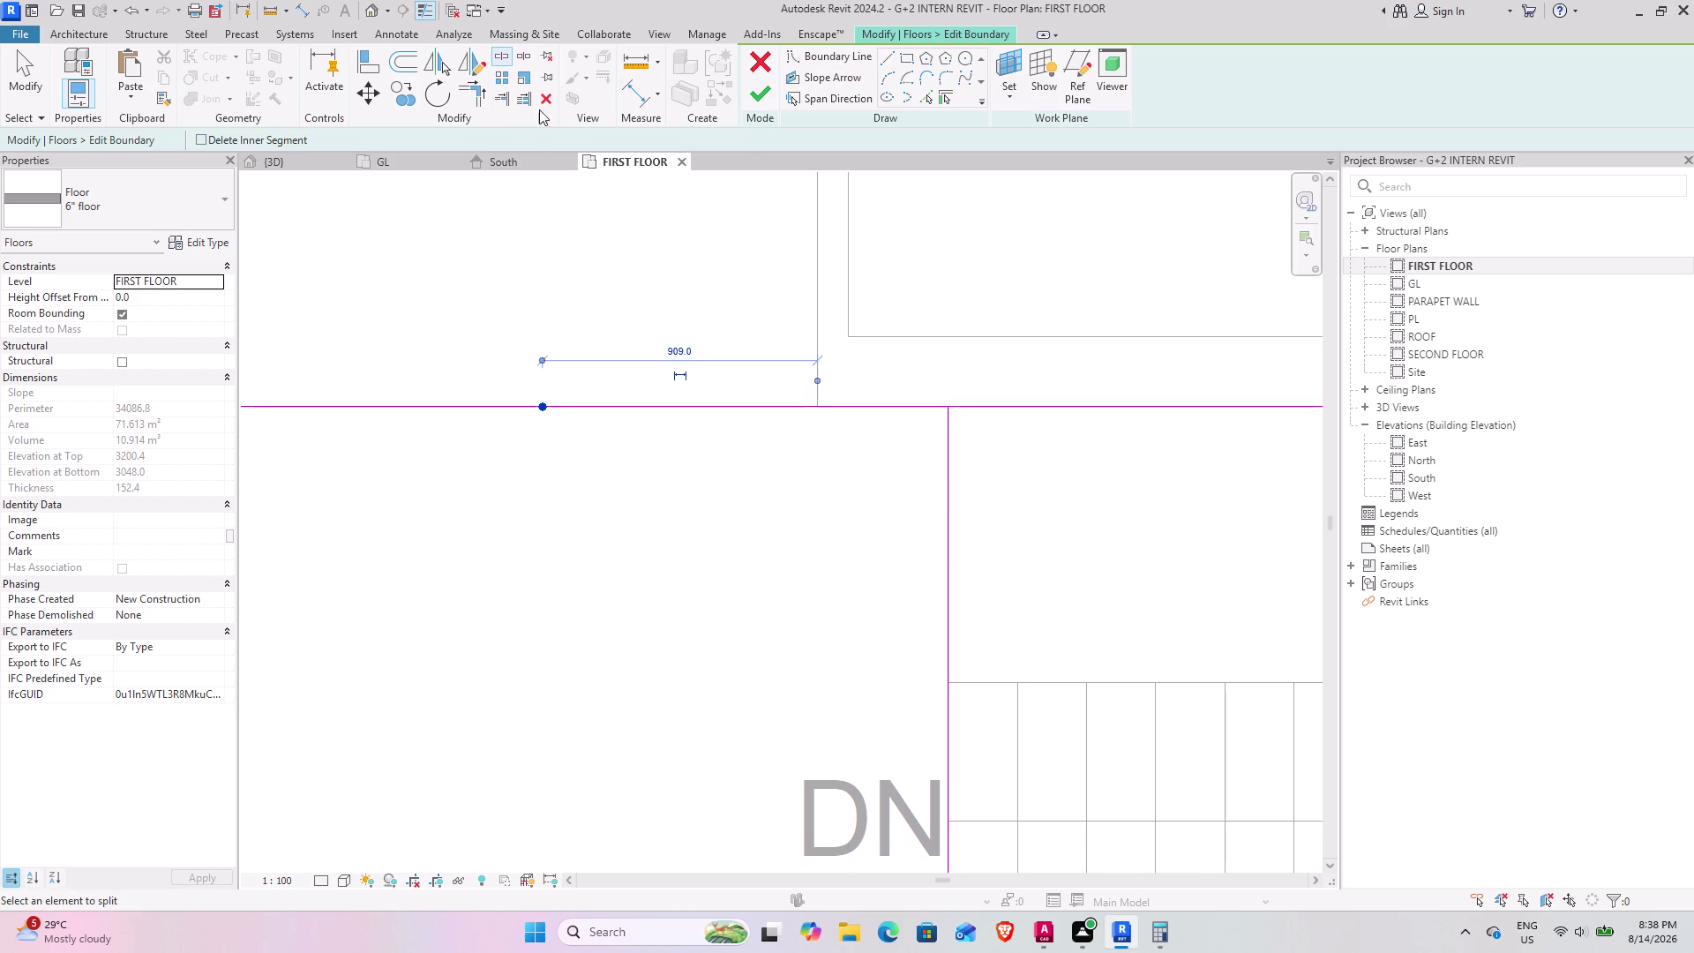
click(468, 101)
click(950, 479)
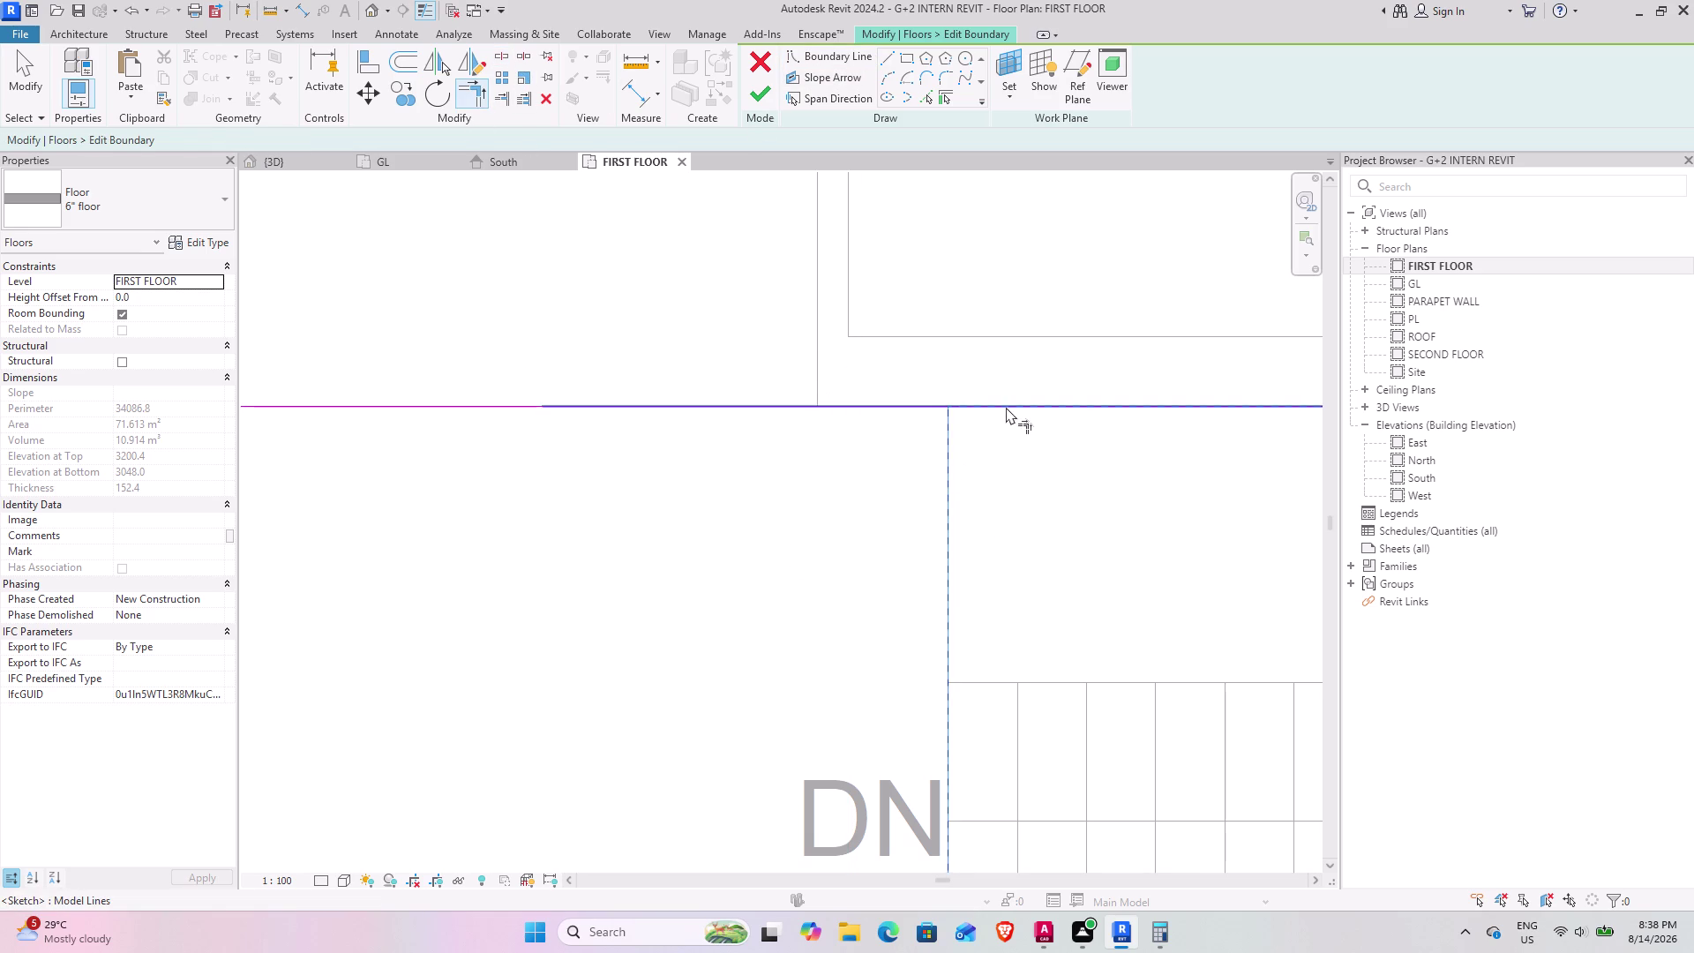
click(1006, 404)
scroll(down, 3)
middle_drag(683, 500, 1303, 543)
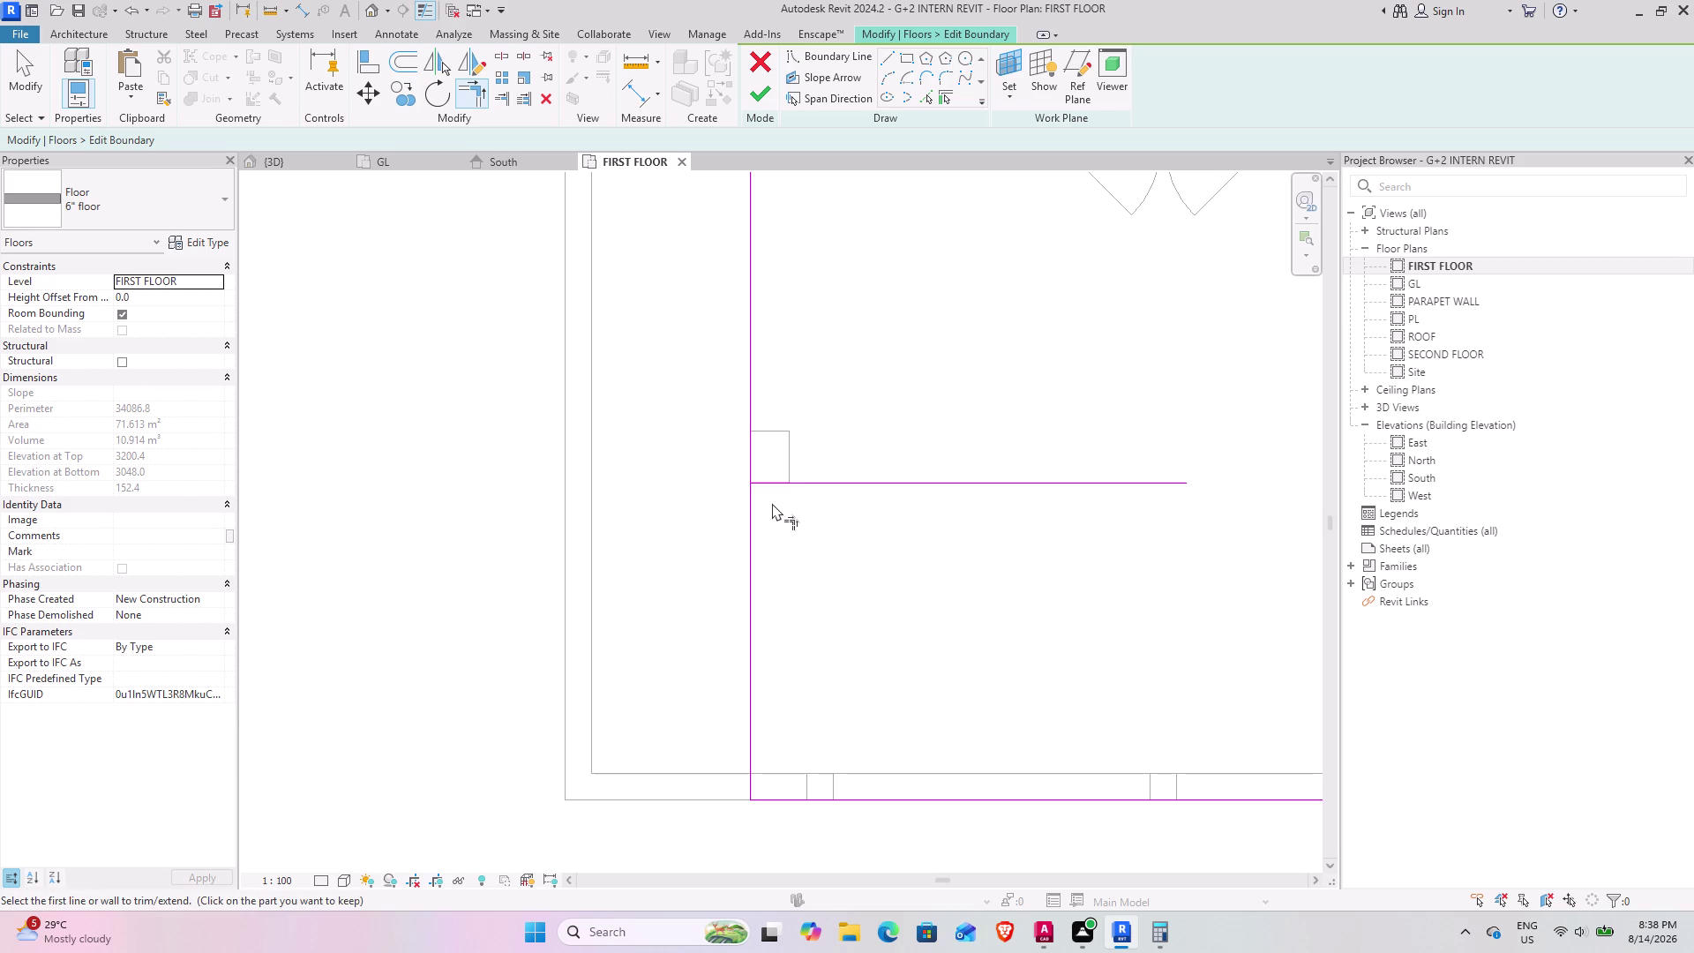
click(755, 524)
click(755, 460)
key(Escape)
Clean up the leftover inner boundary line and finish, enlarging the slab to 78.7 m².
click(893, 489)
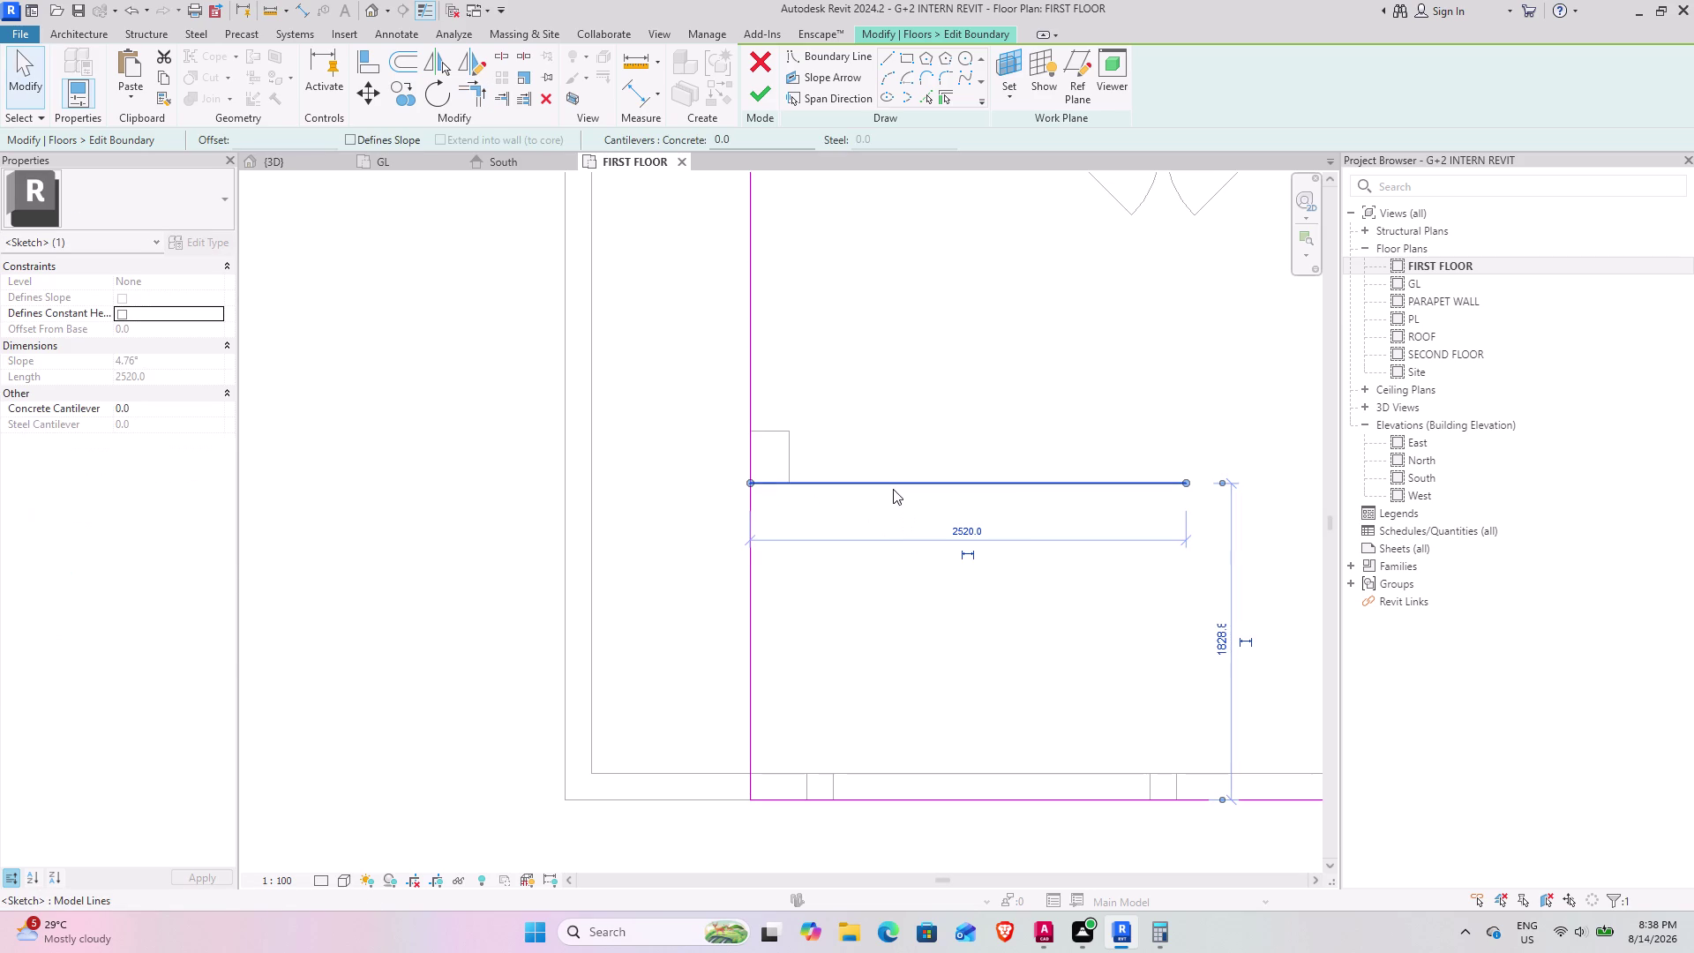
click(538, 107)
scroll(down, 3)
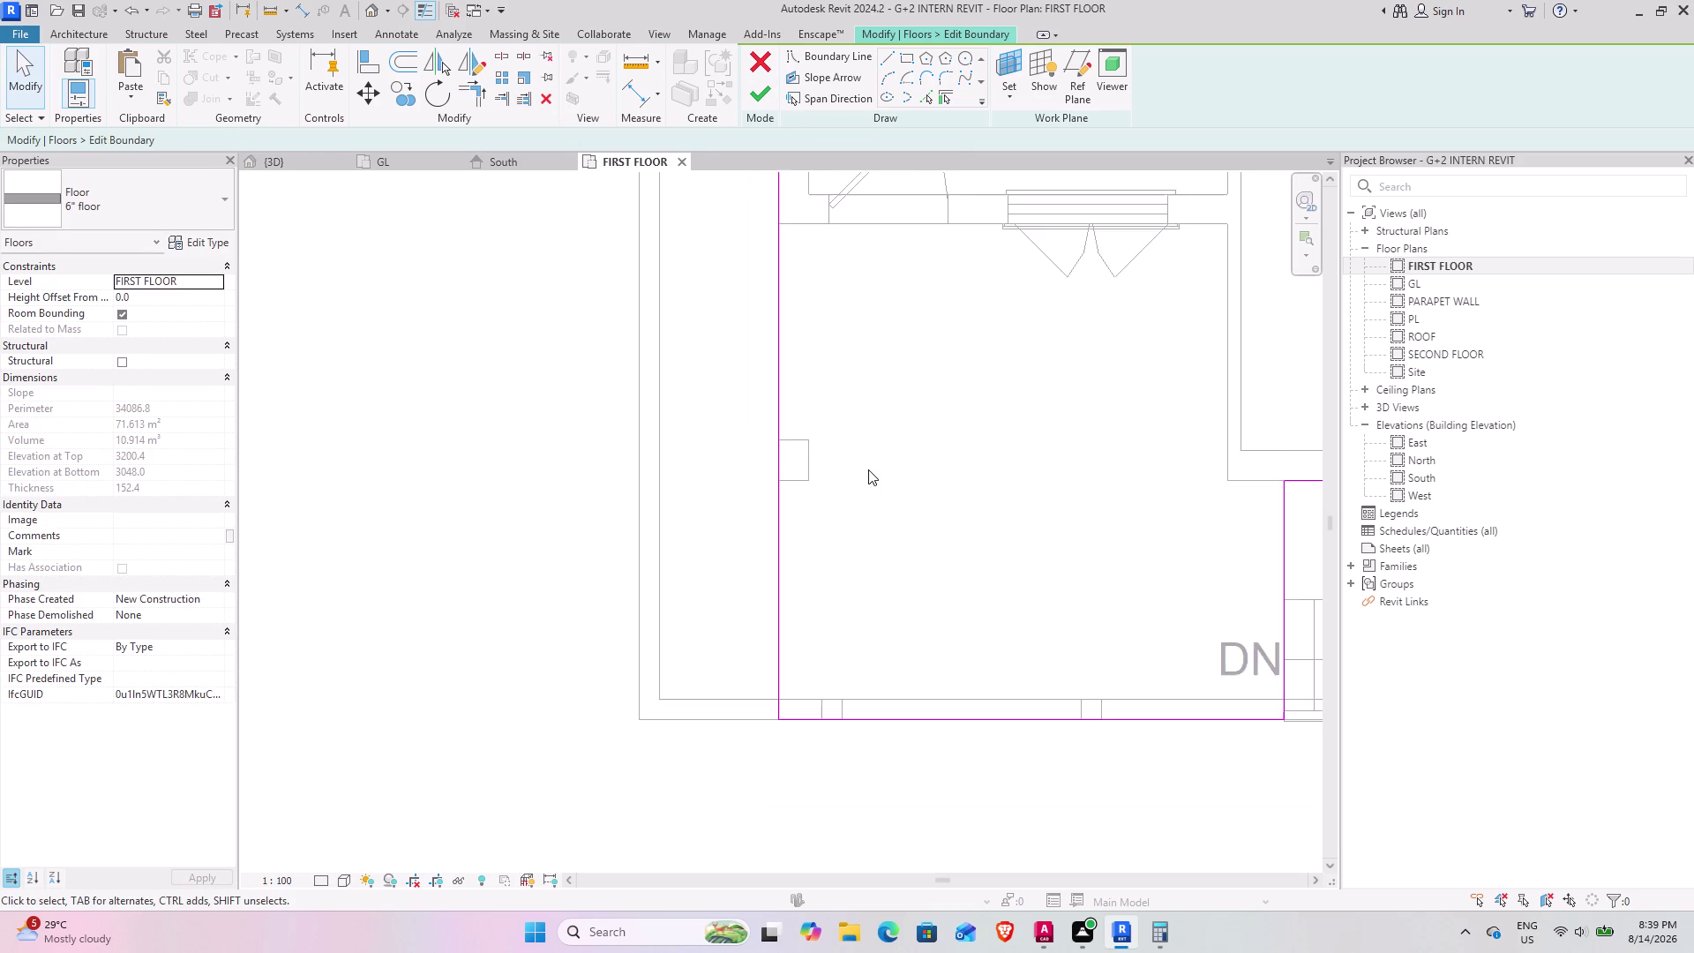
scroll(down, 3)
middle_drag(920, 444, 578, 694)
click(771, 93)
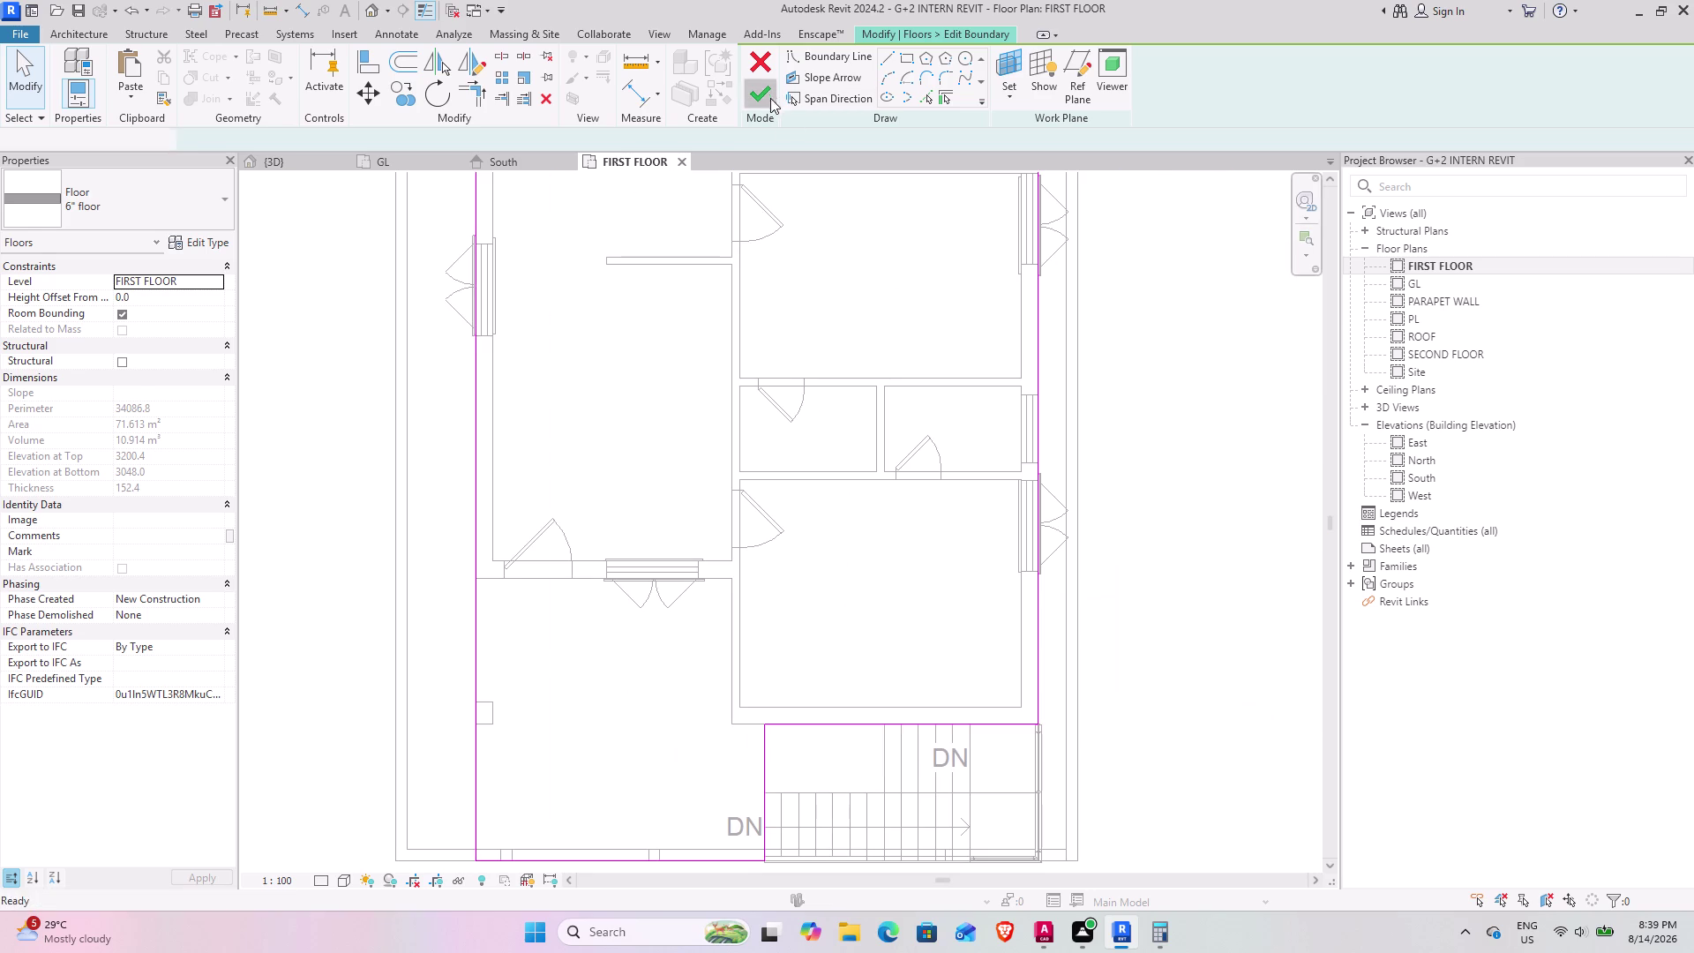
scroll(down, 3)
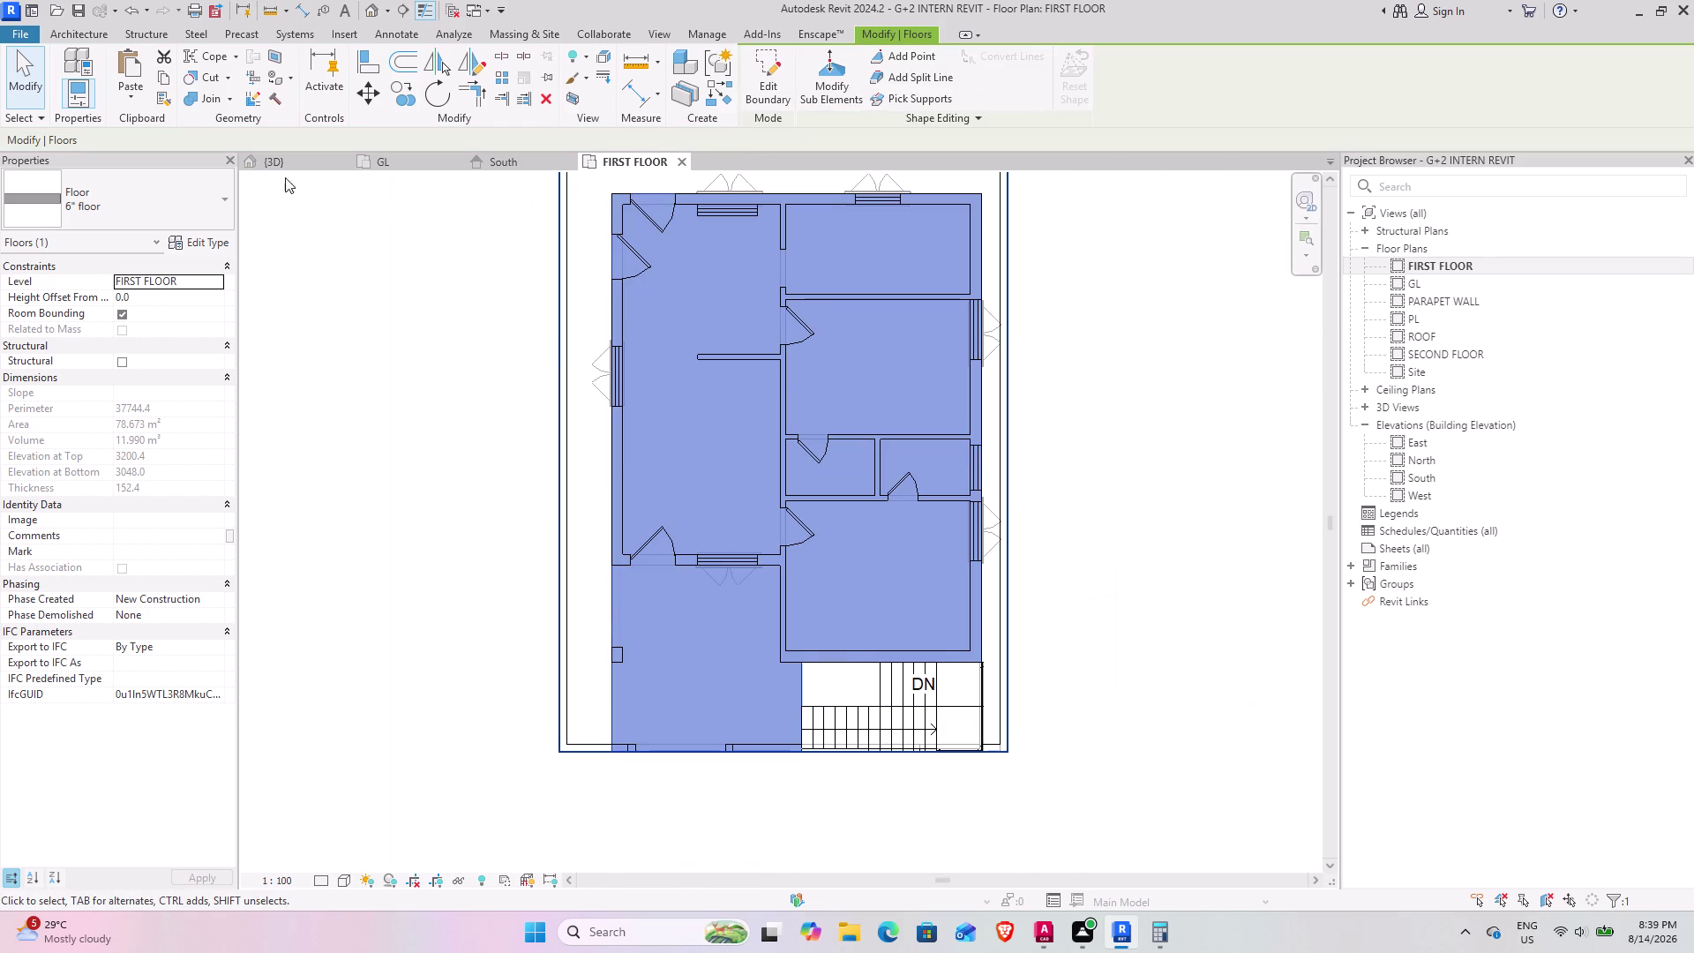
Switch to the 3D view, reframe the house, and clear the slab selection.
click(284, 170)
scroll(down, 3)
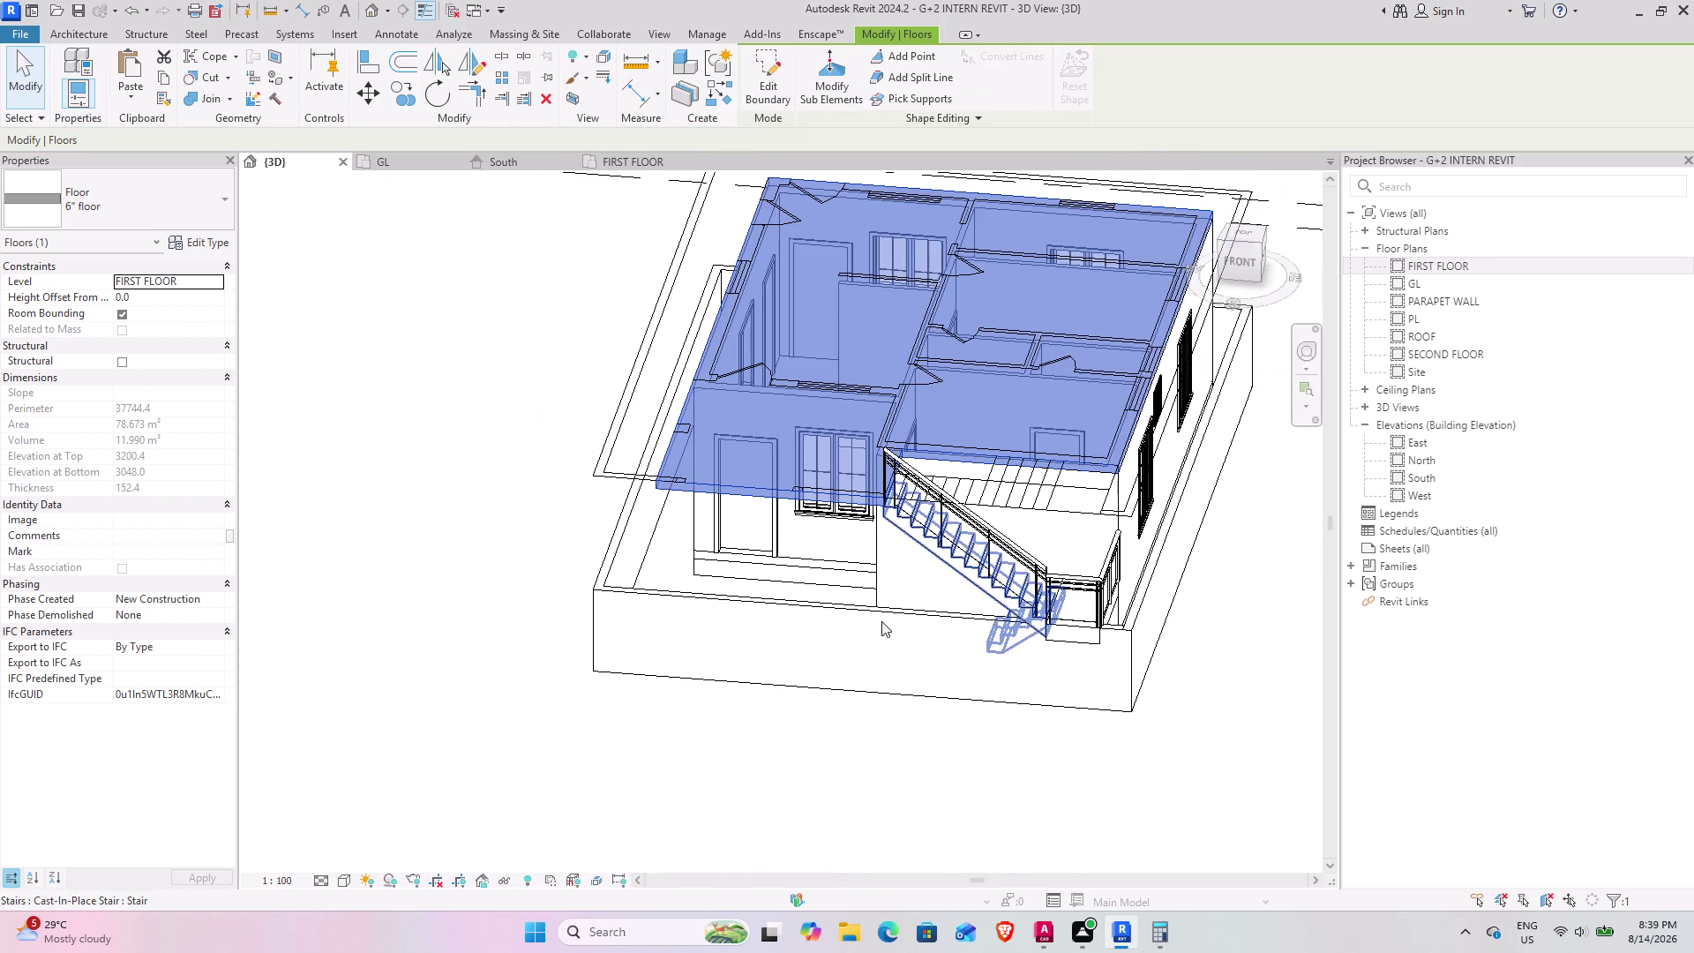
middle_drag(879, 621, 738, 596)
click(642, 658)
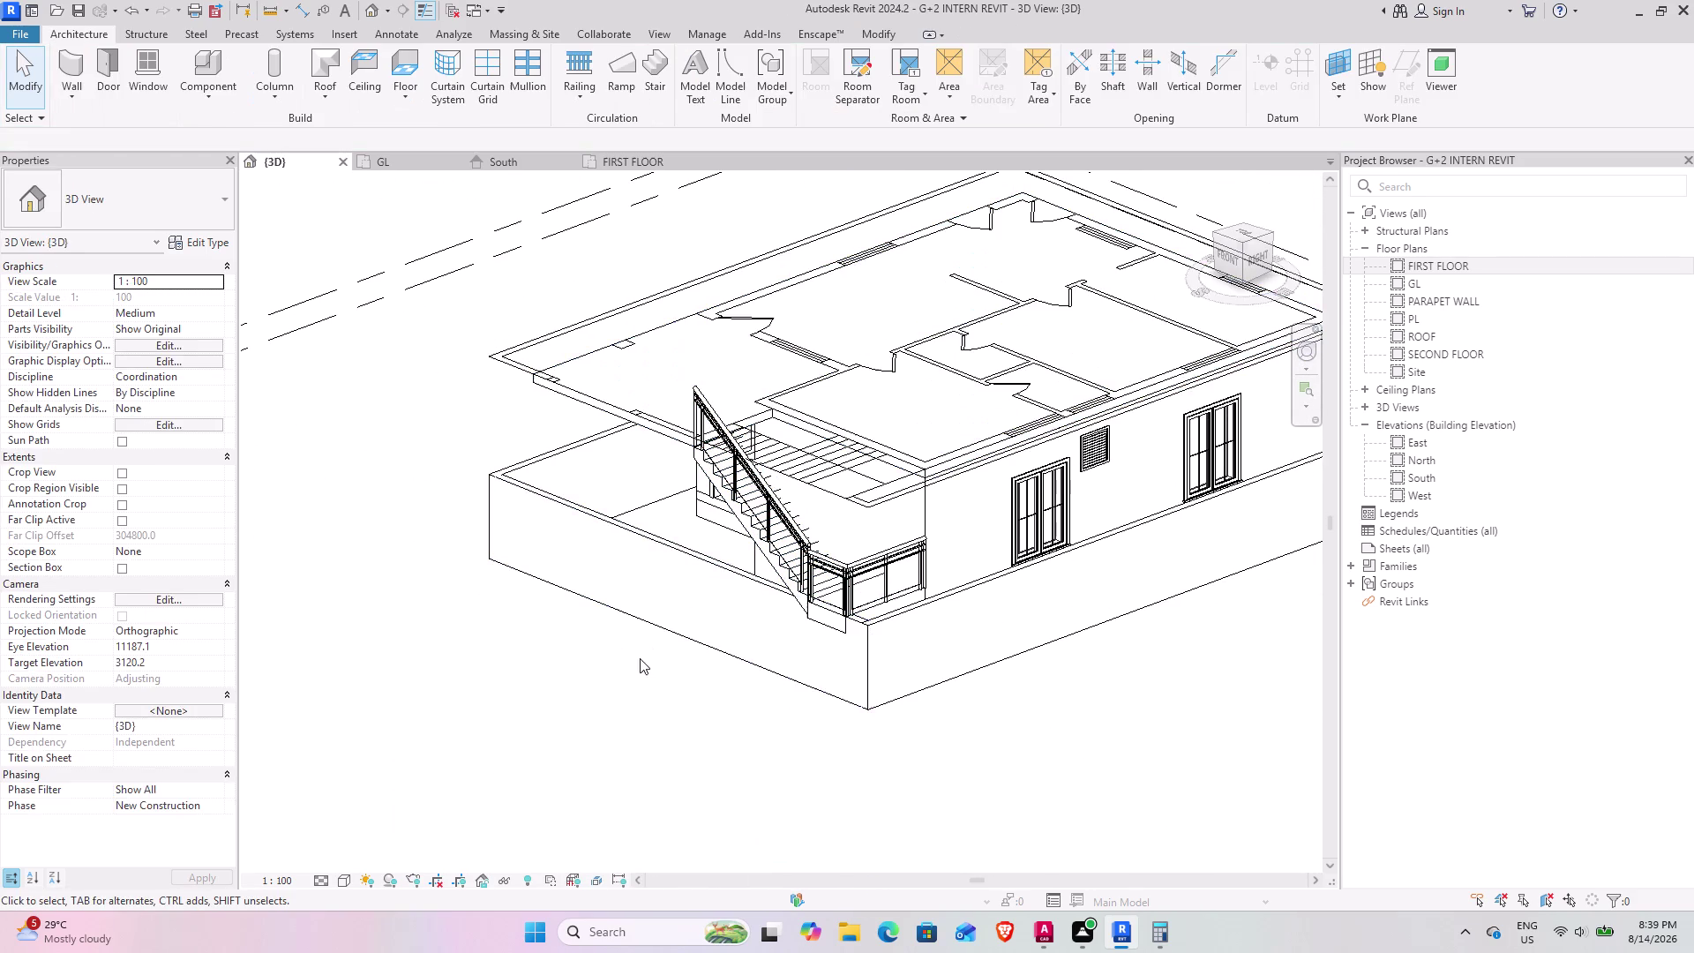
middle_drag(659, 573, 708, 558)
Uncheck G+2 REVIT REF 1.dwg under Imported Categories in Visibility/Graphics (VG).
text(V)
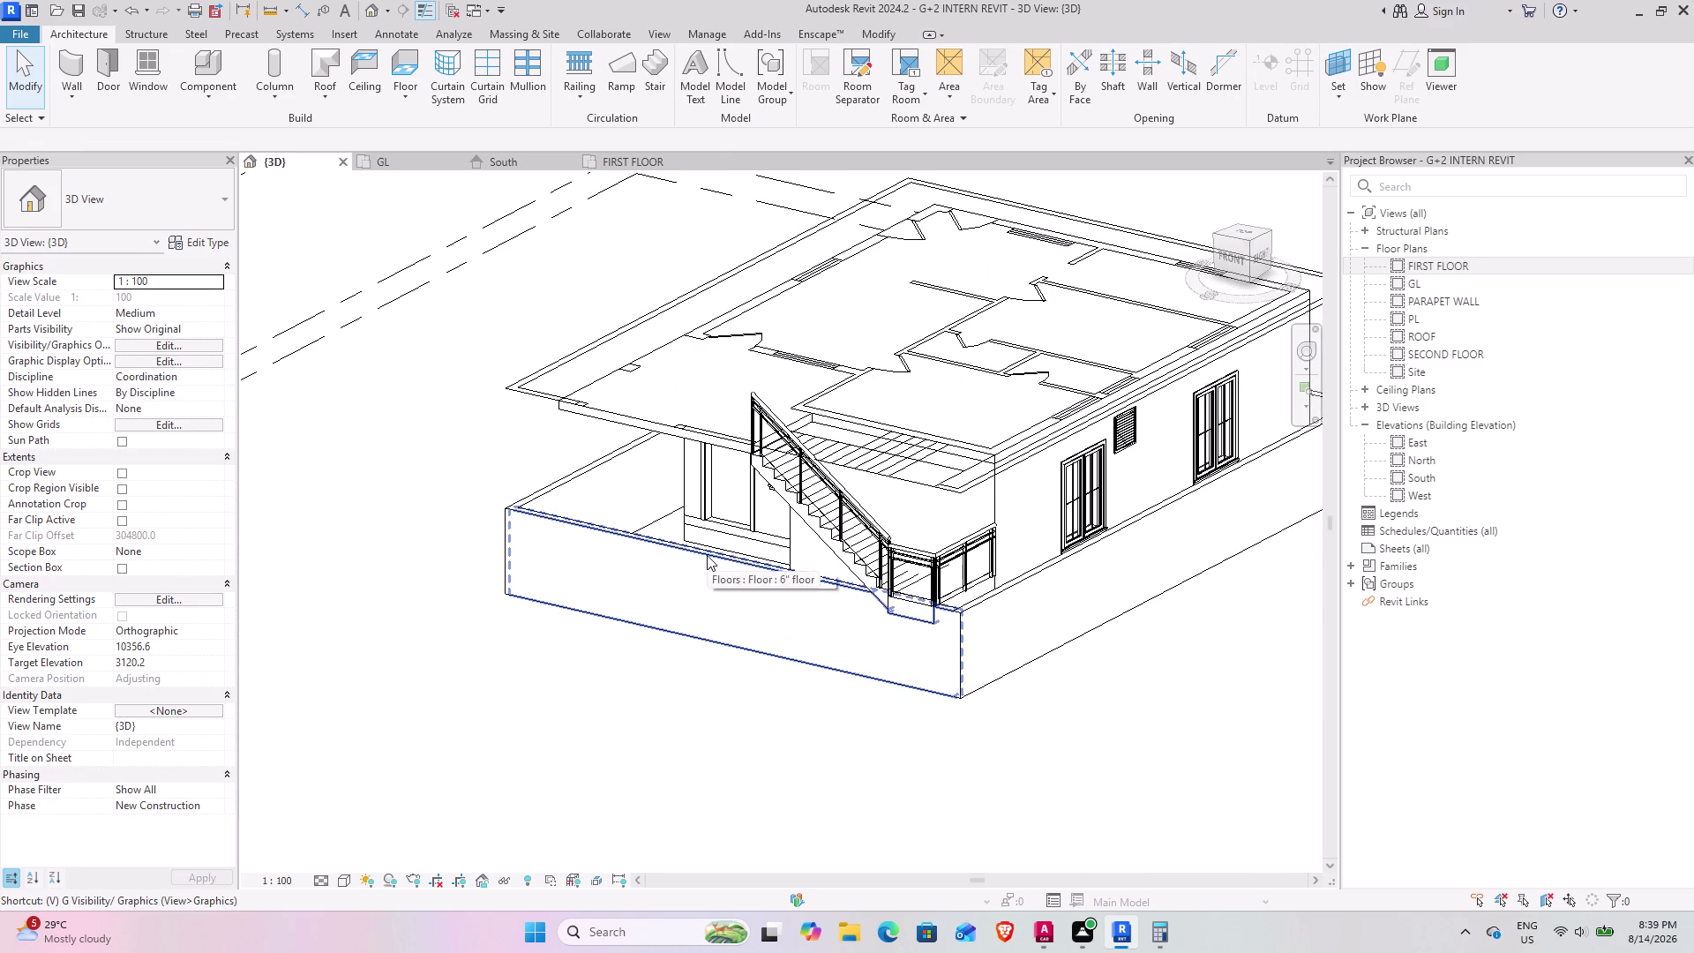
text(G)
click(892, 234)
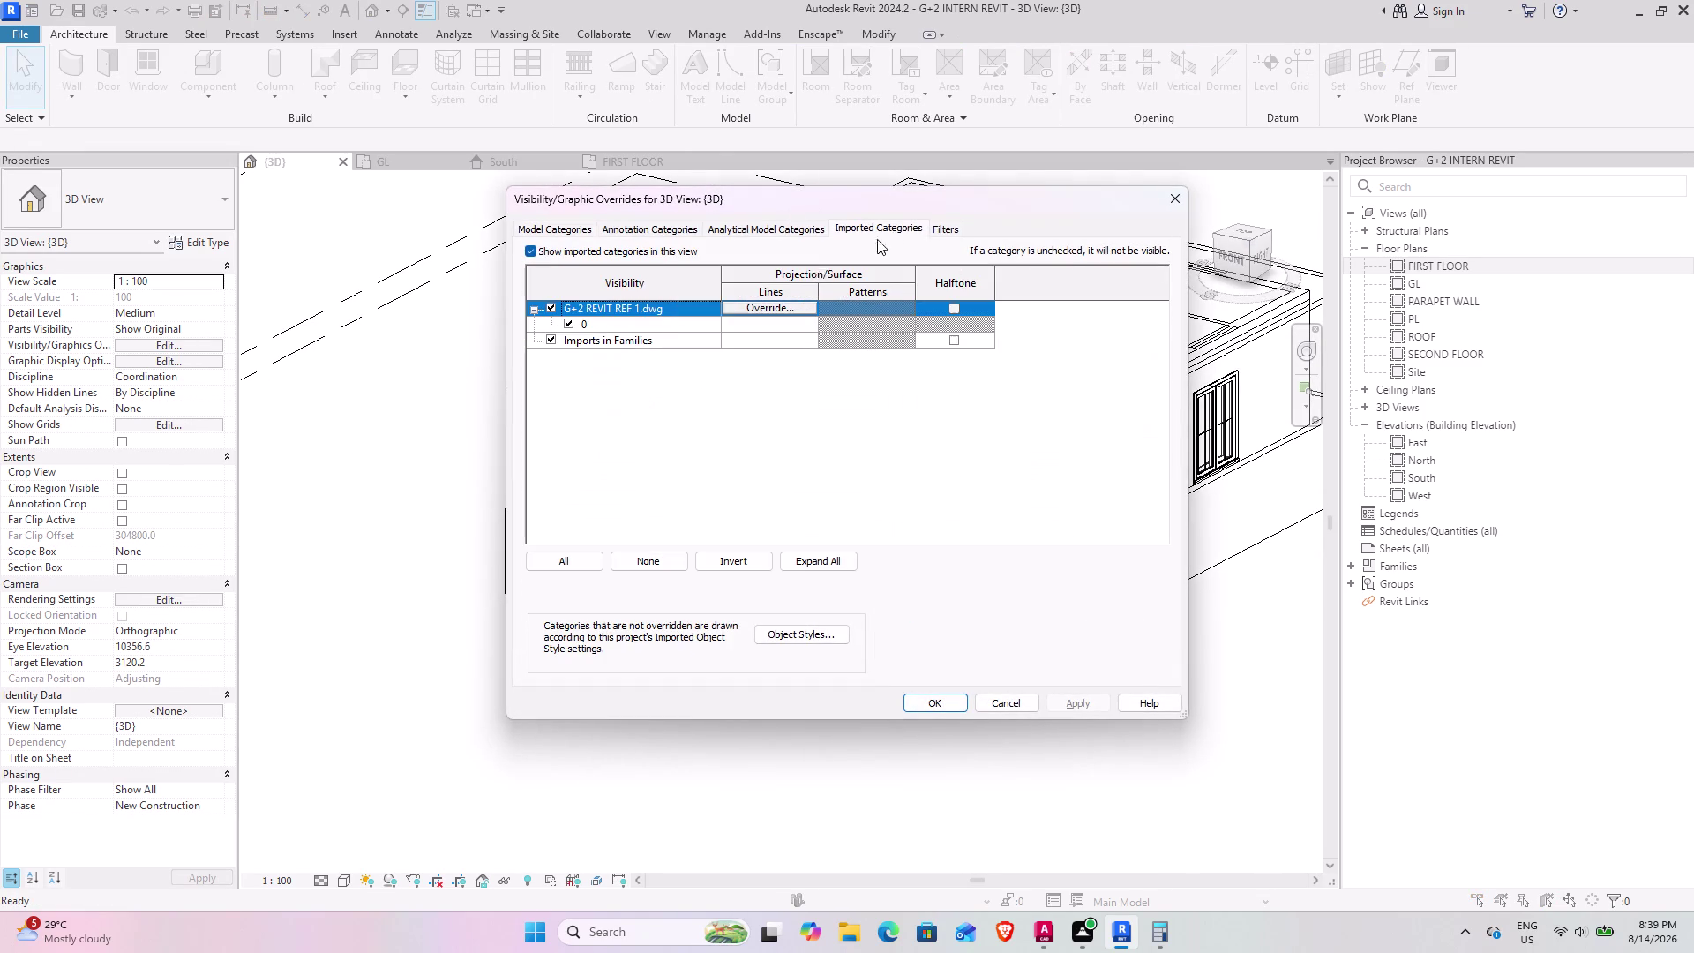
click(551, 309)
click(1093, 701)
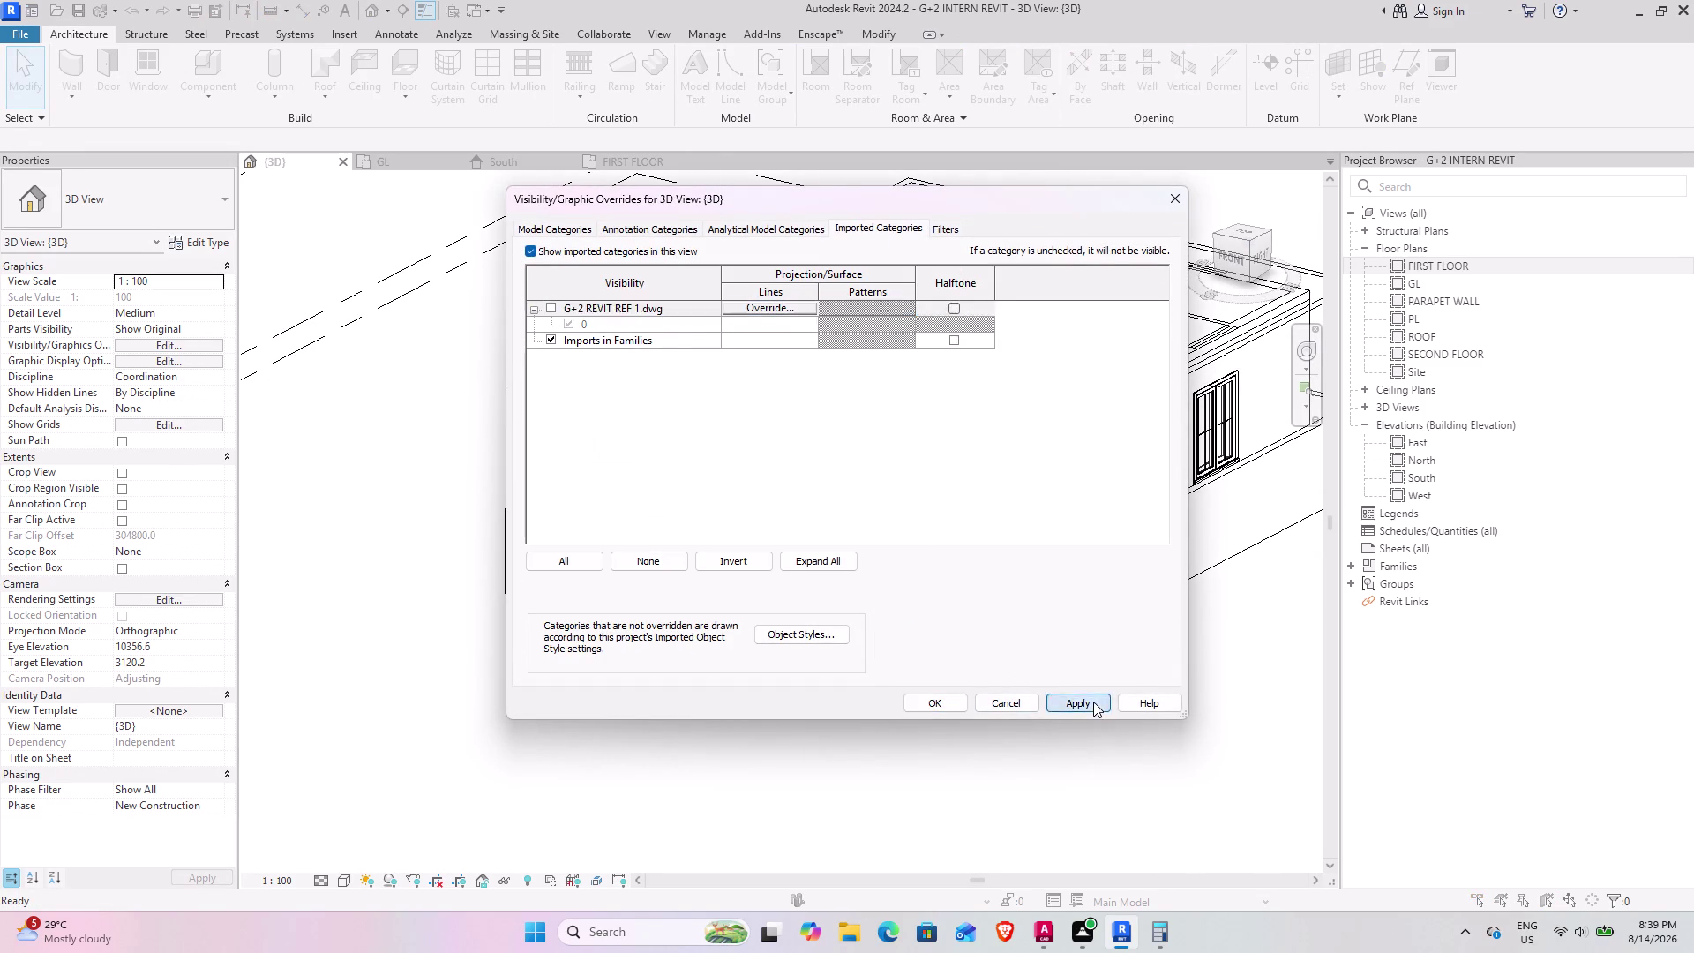
click(952, 703)
scroll(down, 3)
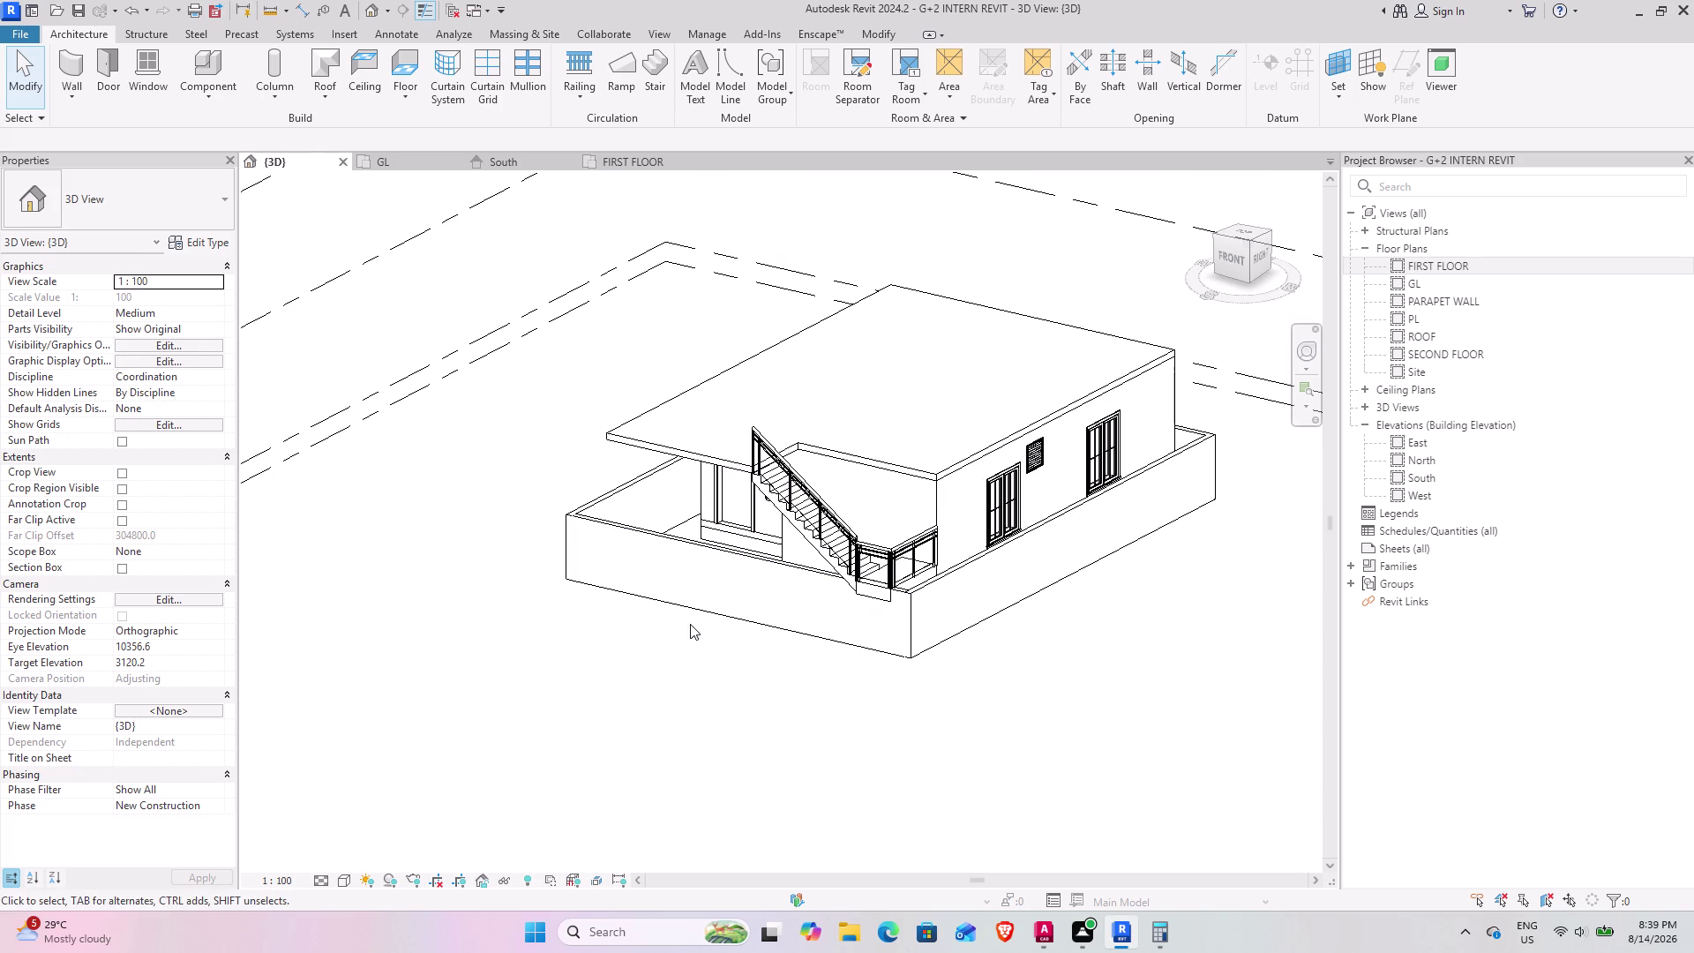
Orbit the 3D house to view the stair side and front, then return to FIRST FLOOR.
middle_drag(671, 636, 945, 631)
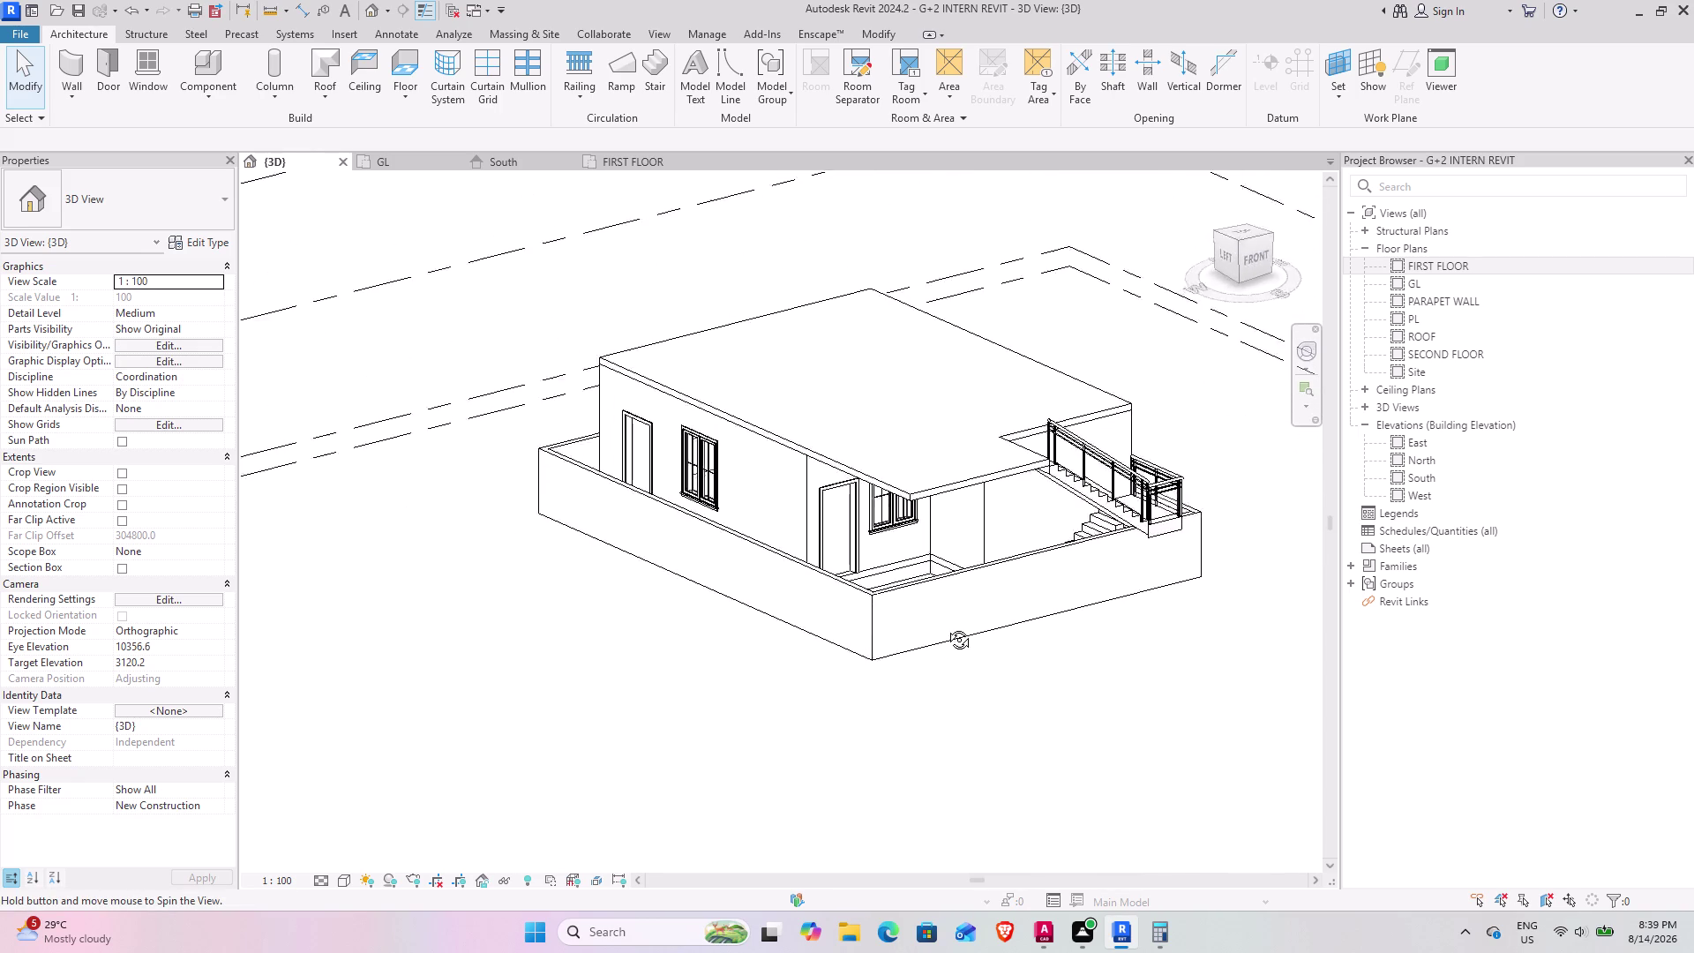
middle_drag(946, 631, 812, 580)
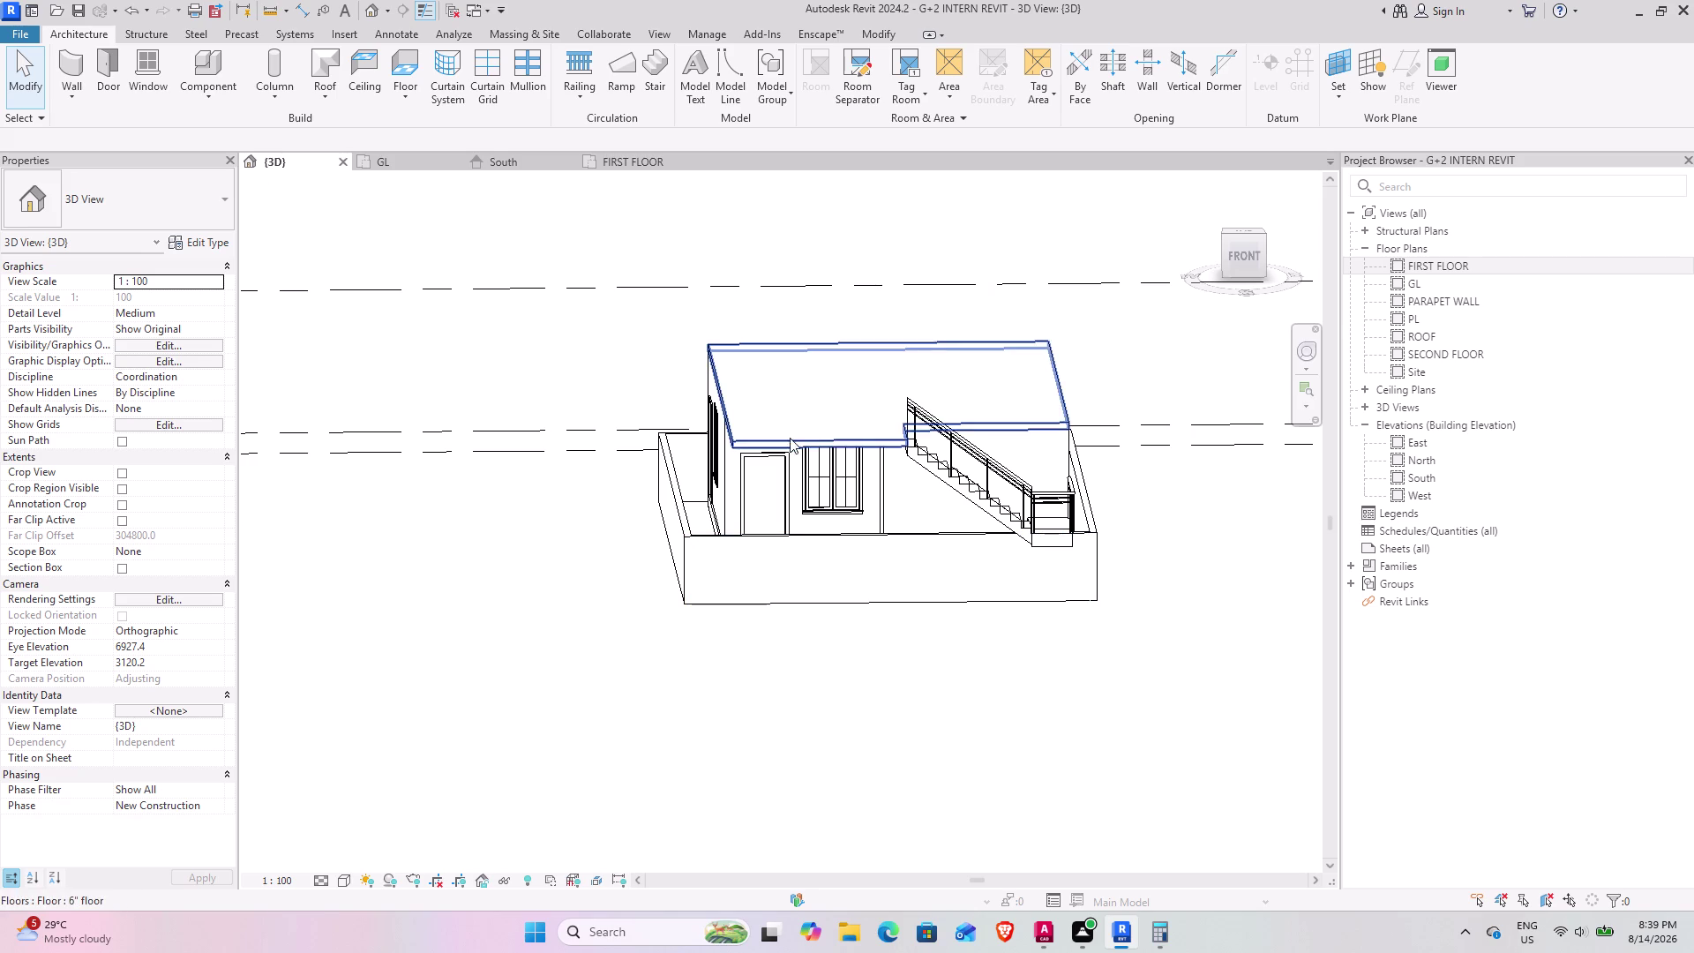
click(612, 153)
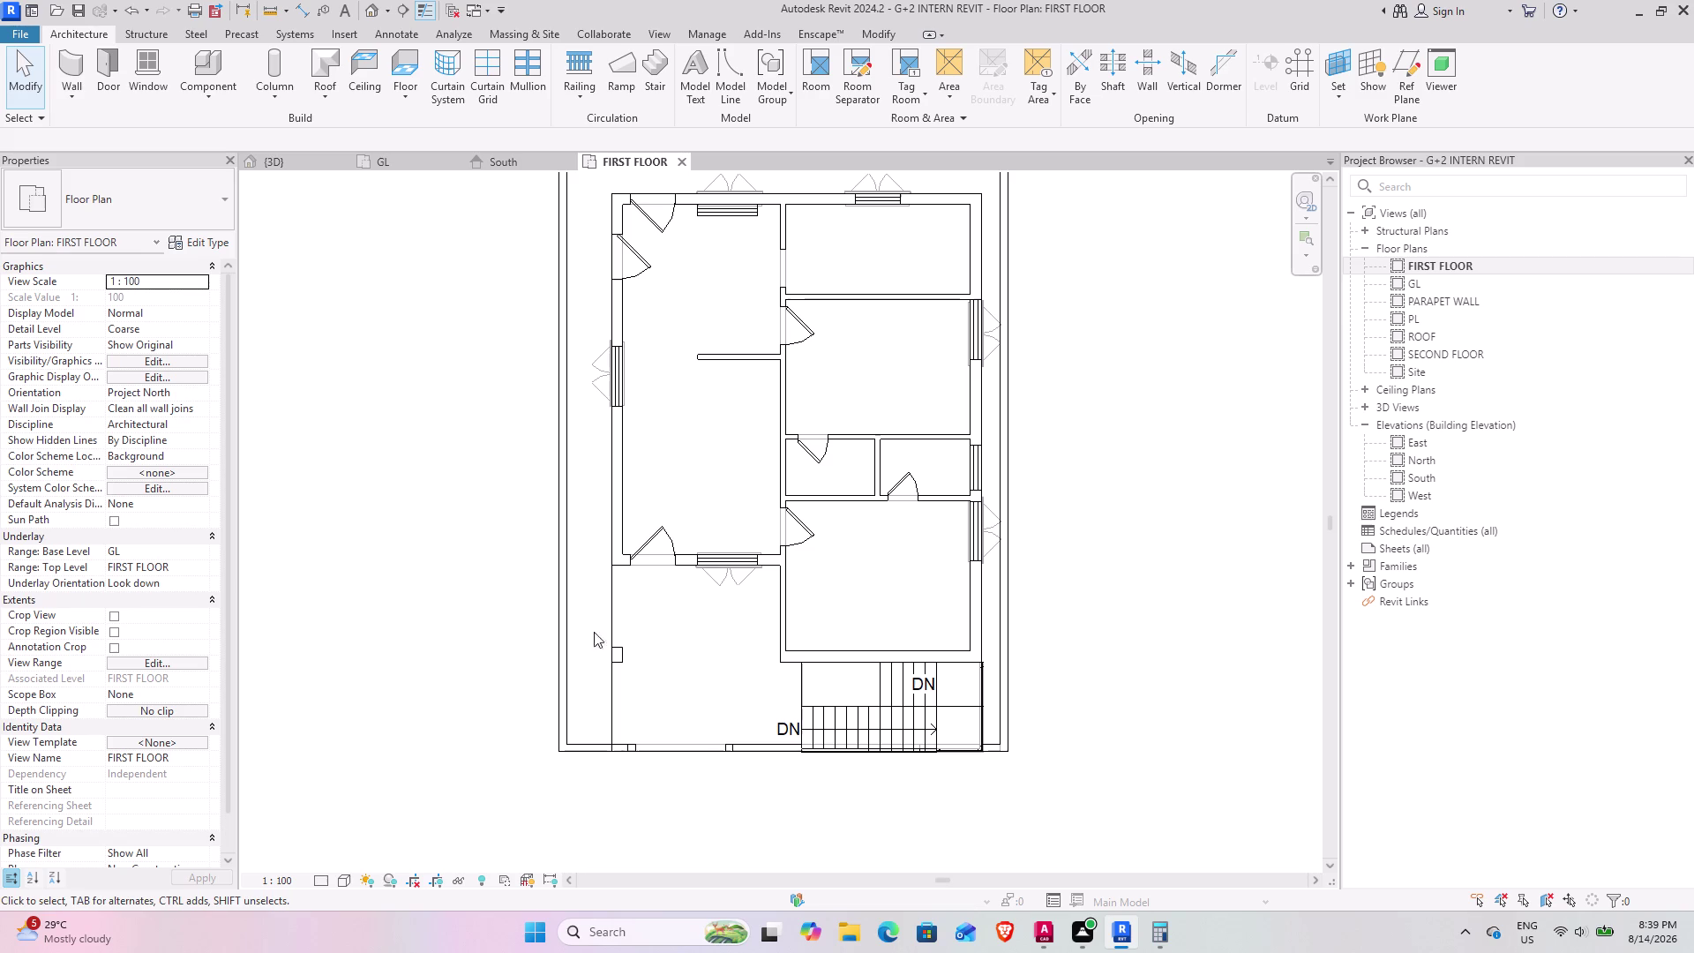
Reopen the 6" first-floor slab's boundary sketch for editing.
click(617, 619)
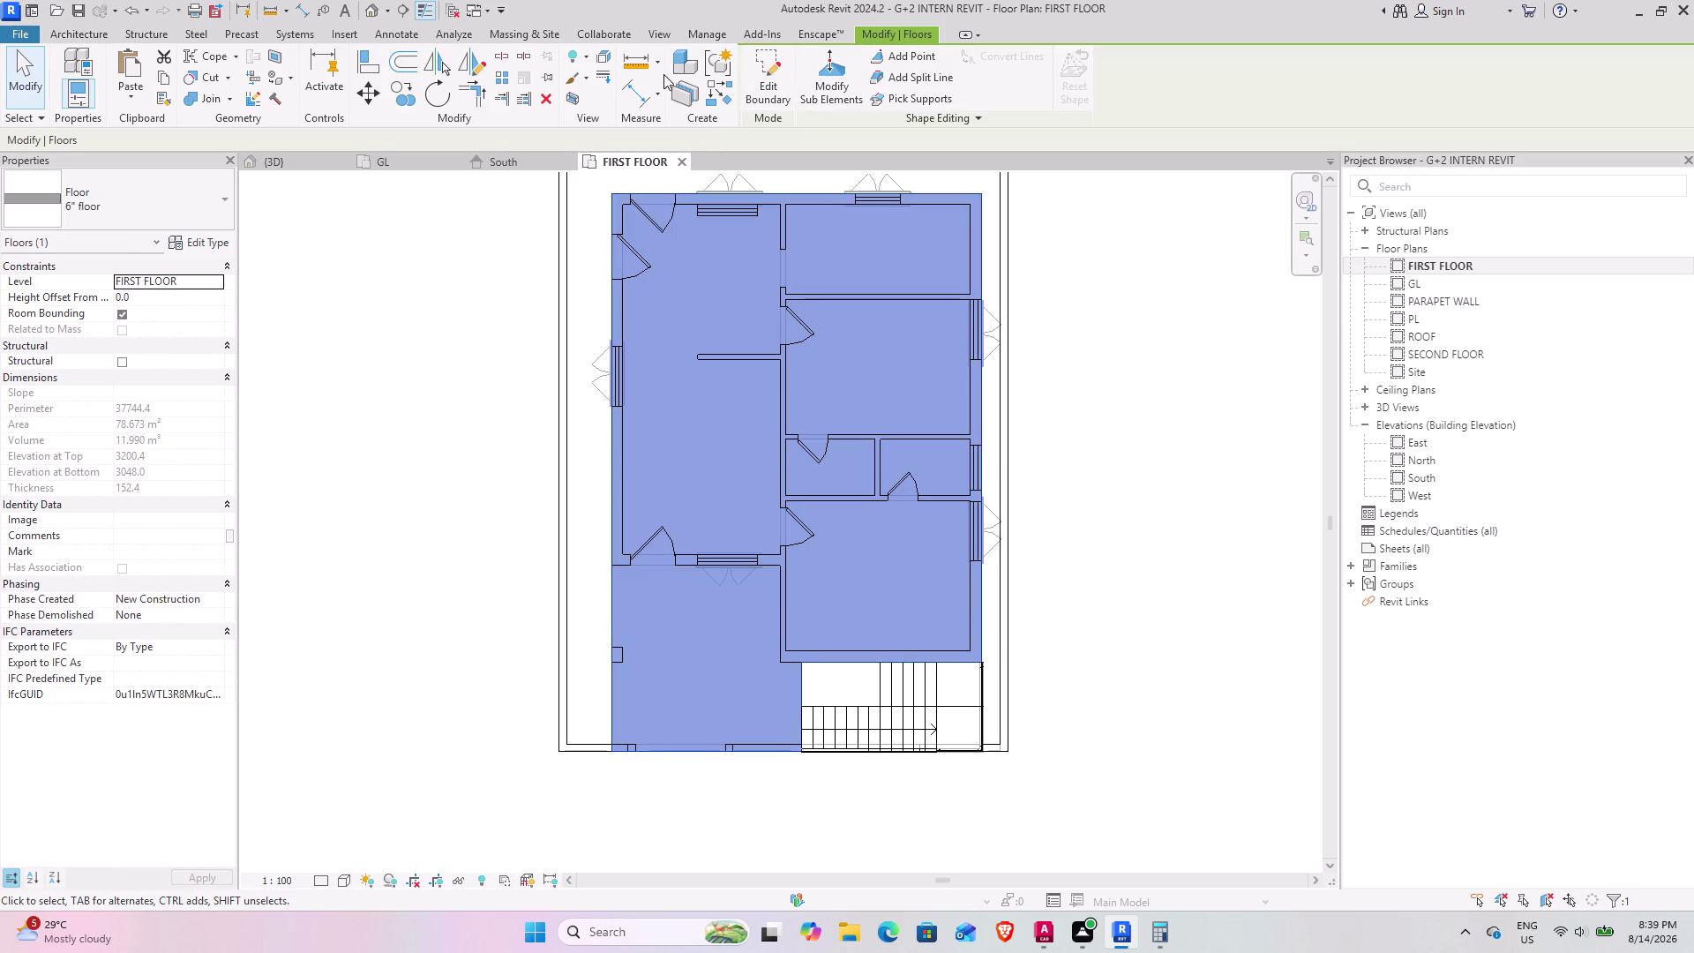
click(748, 80)
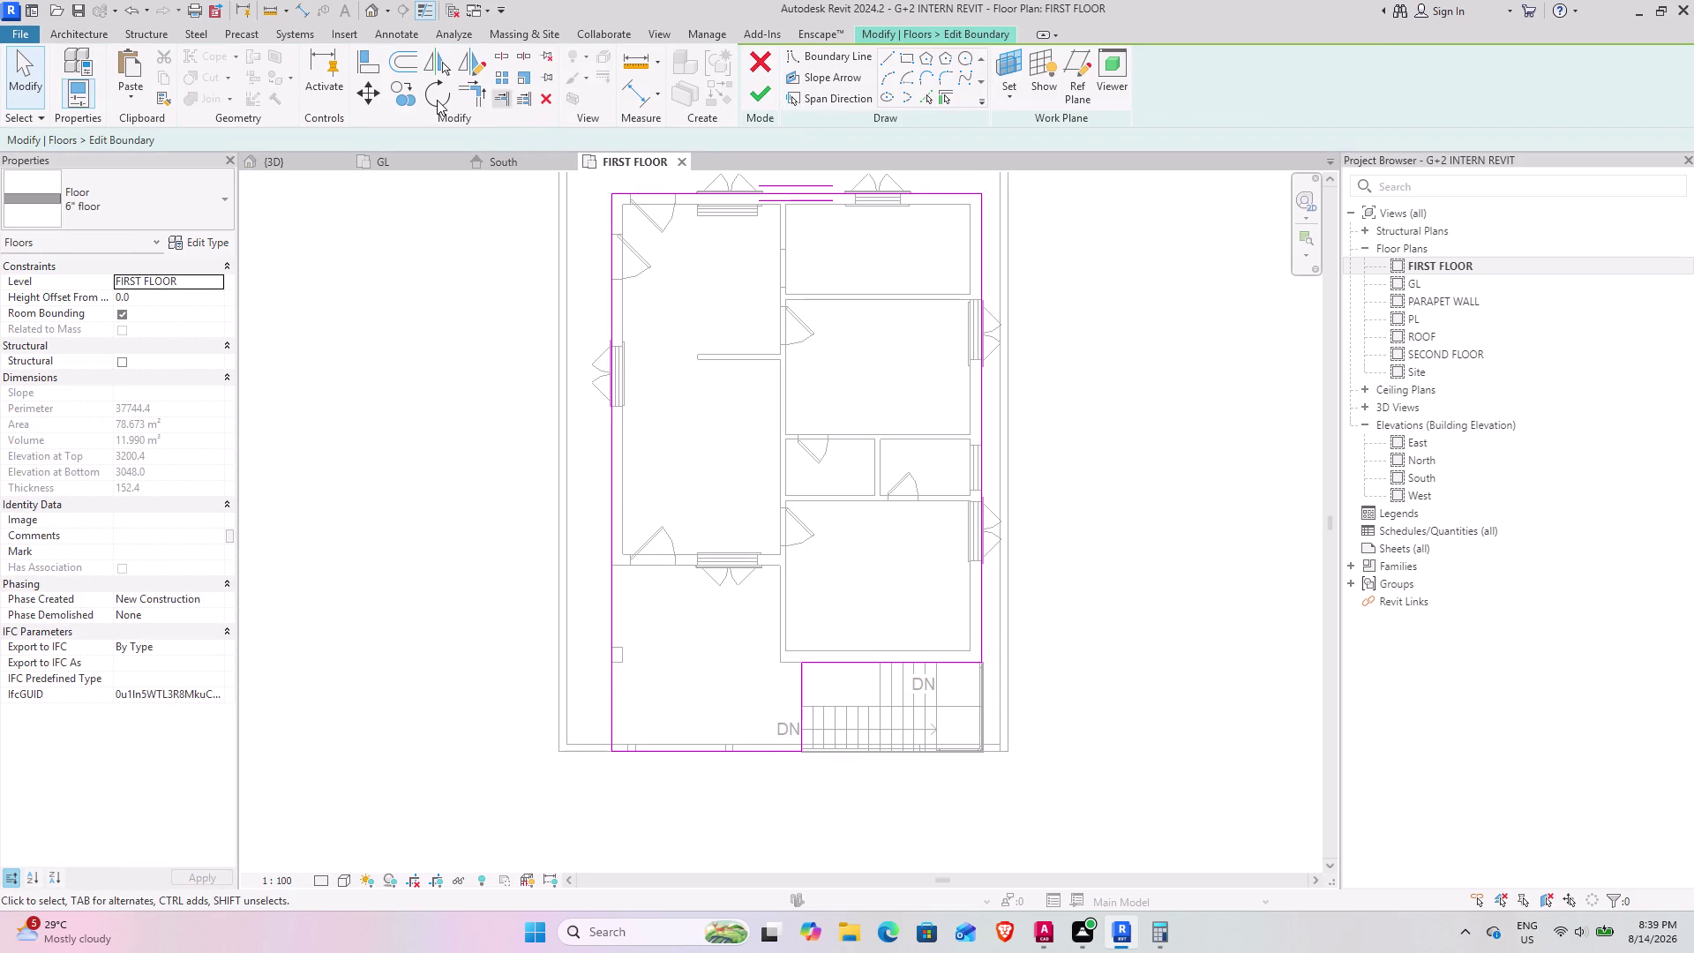
click(362, 60)
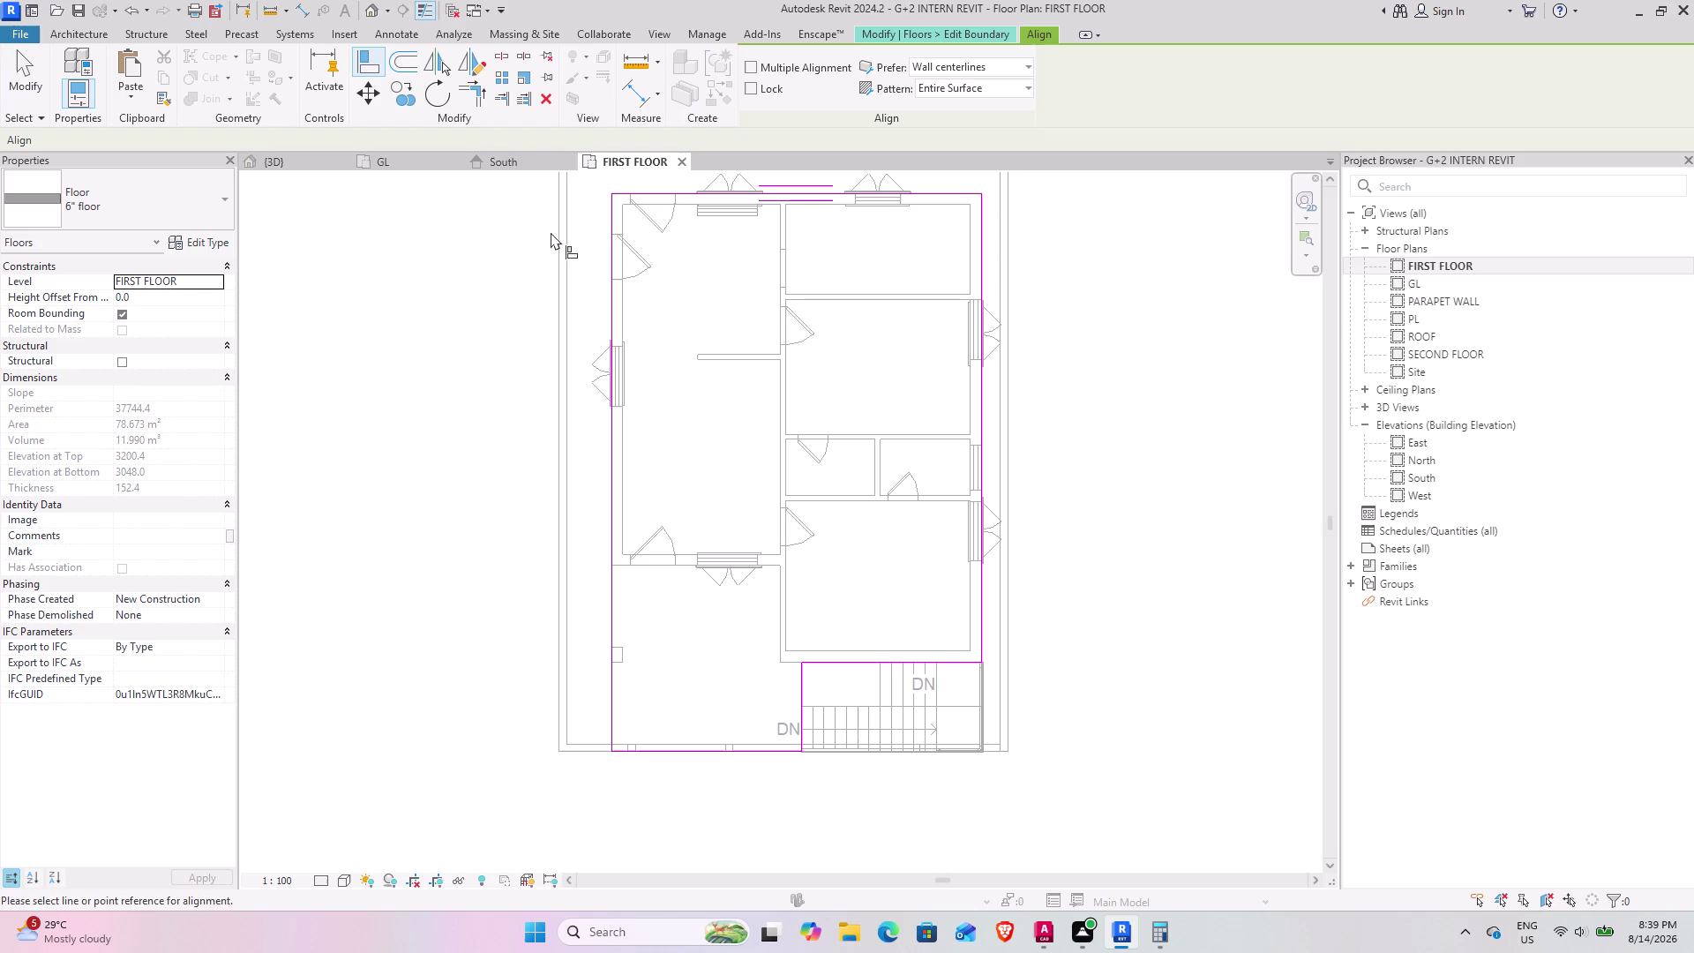
click(566, 249)
click(605, 257)
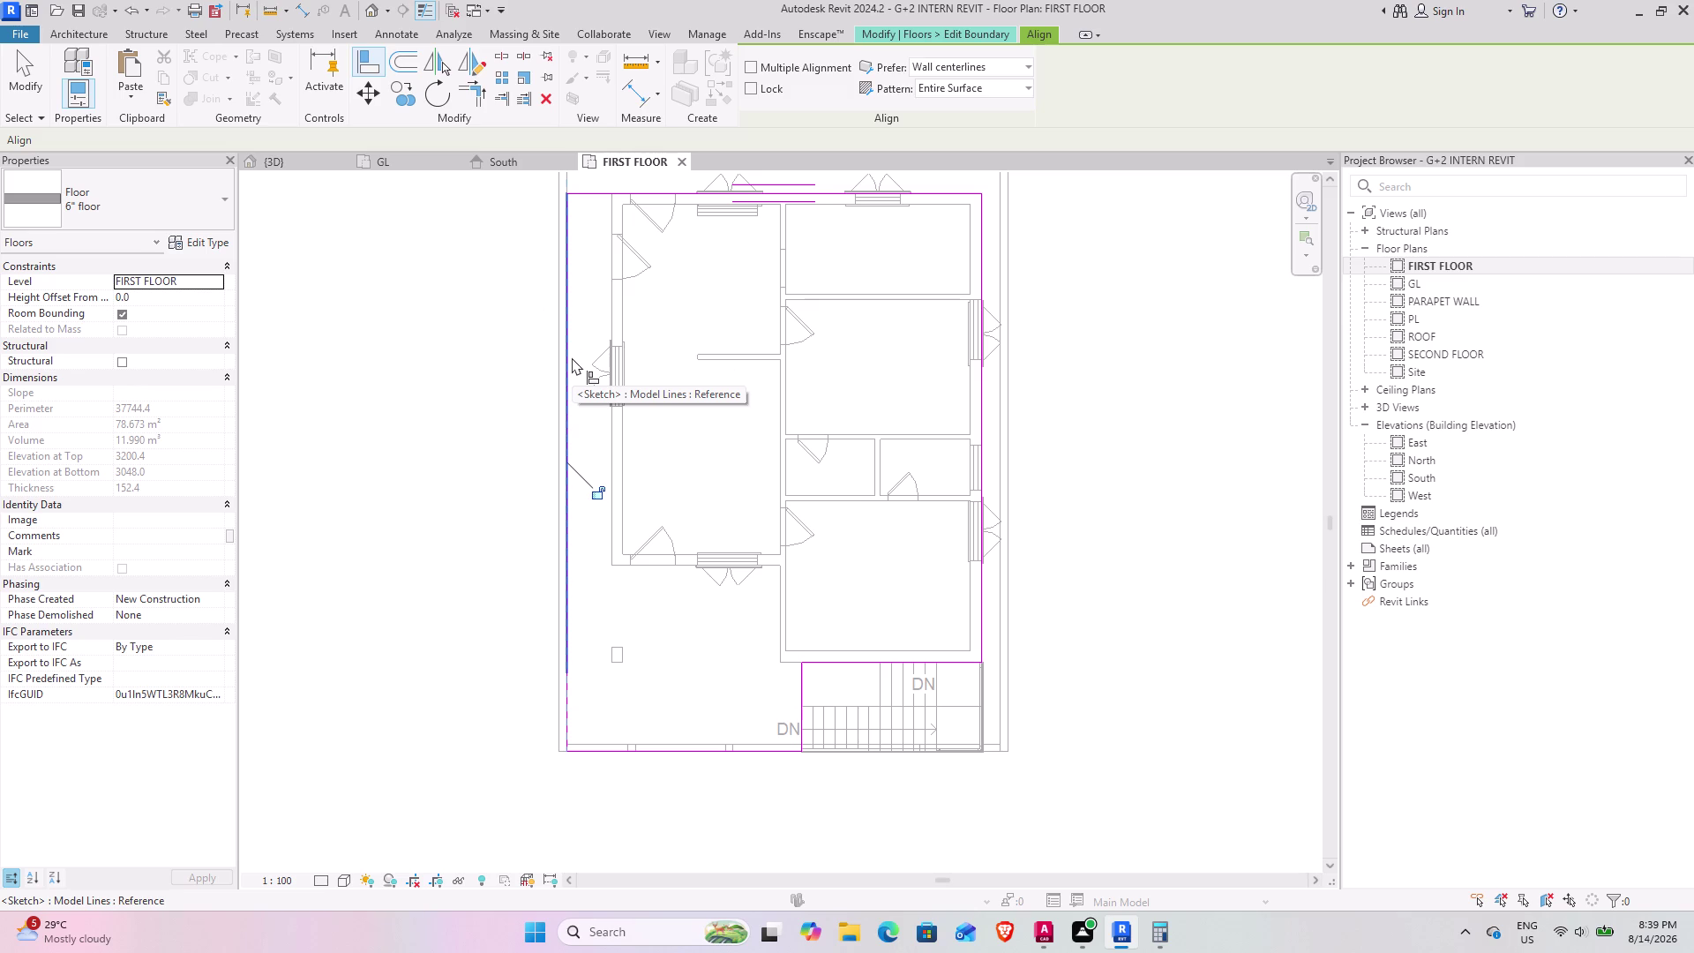
Align the left boundary line to the outer wall face and finish, giving 90.8 m².
scroll(up, 3)
click(562, 326)
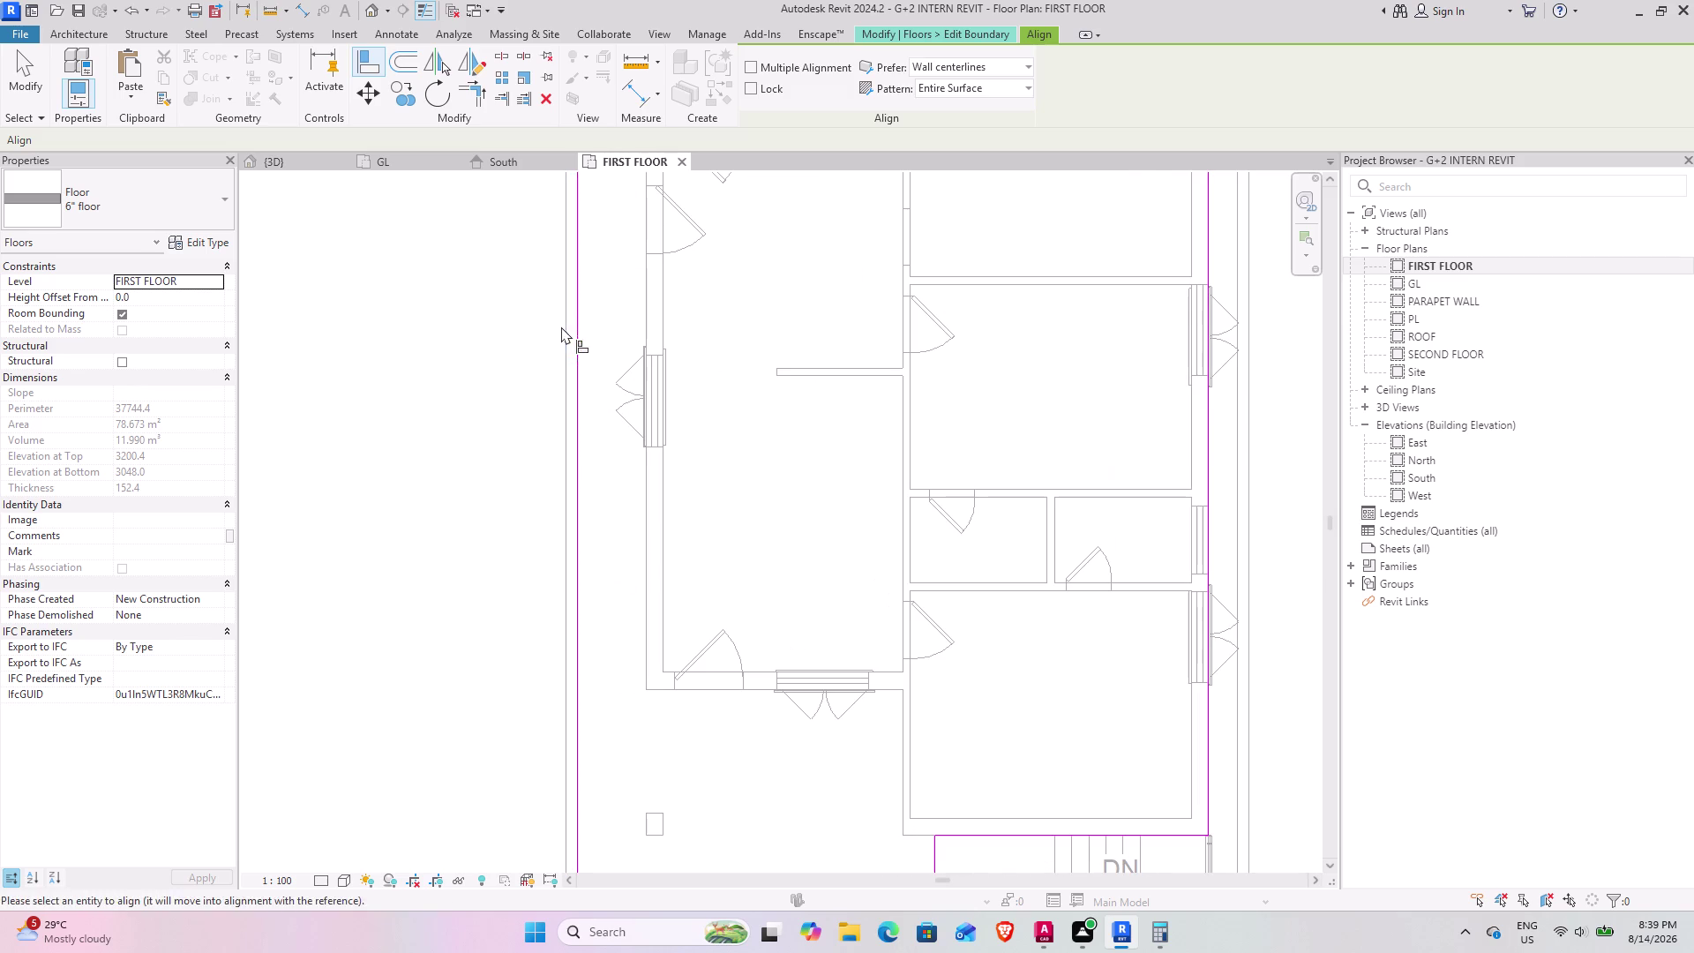
click(575, 332)
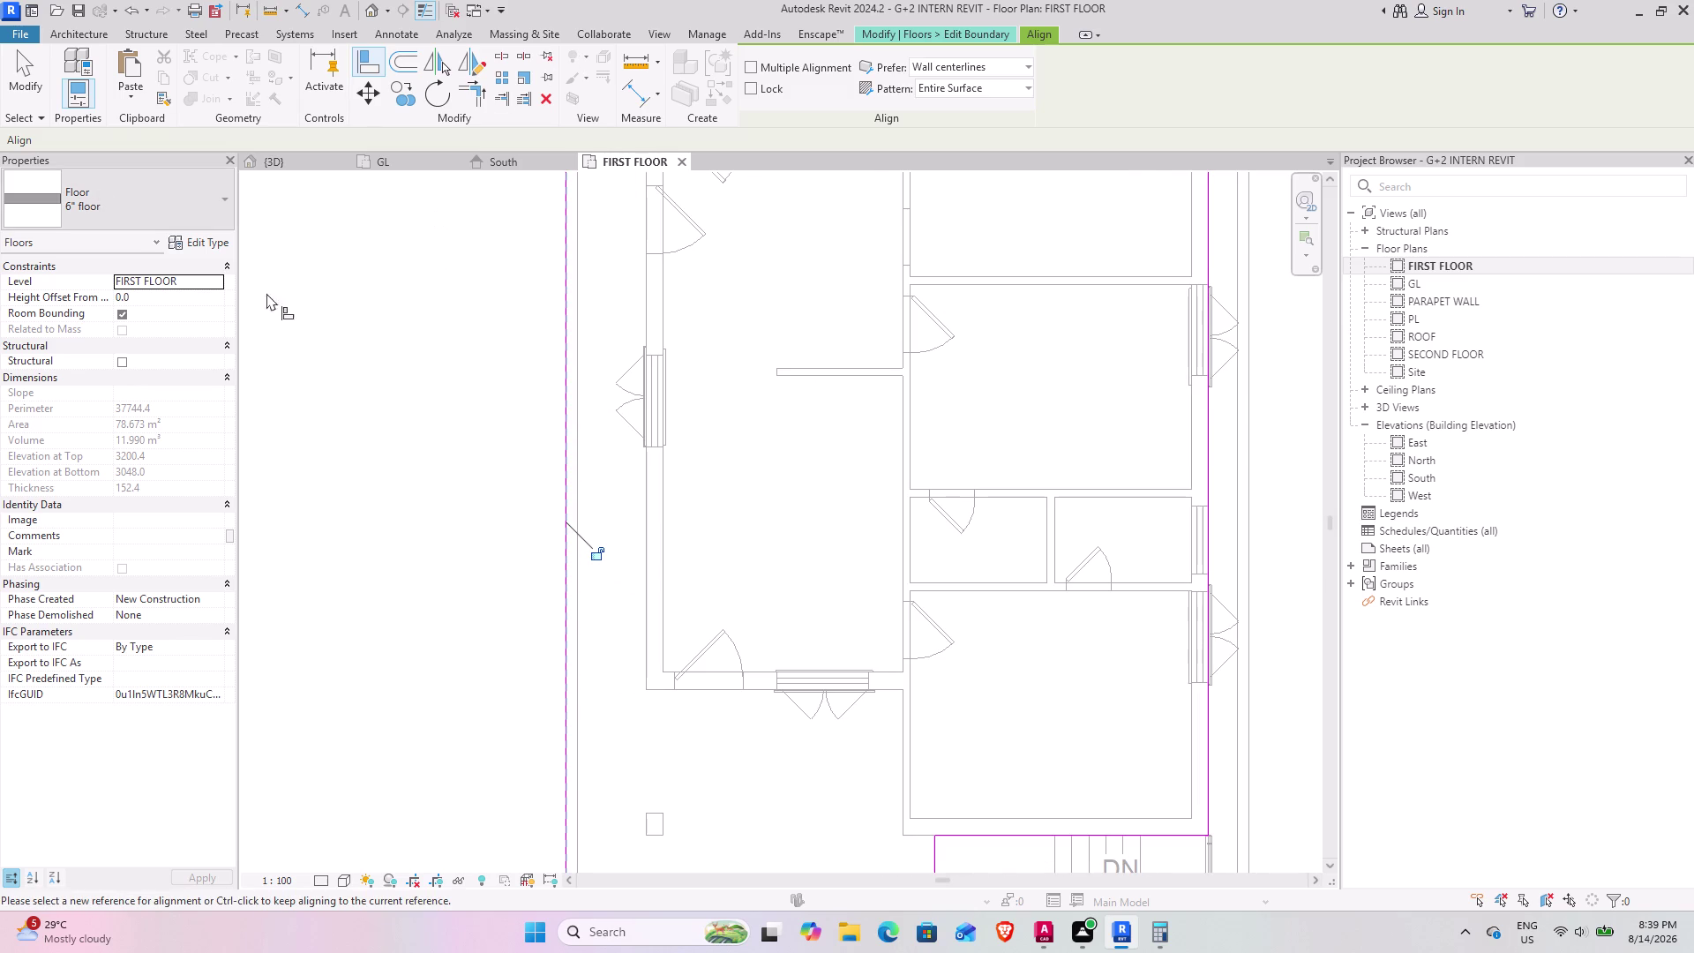
click(395, 314)
key(Escape)
click(432, 285)
key(Escape)
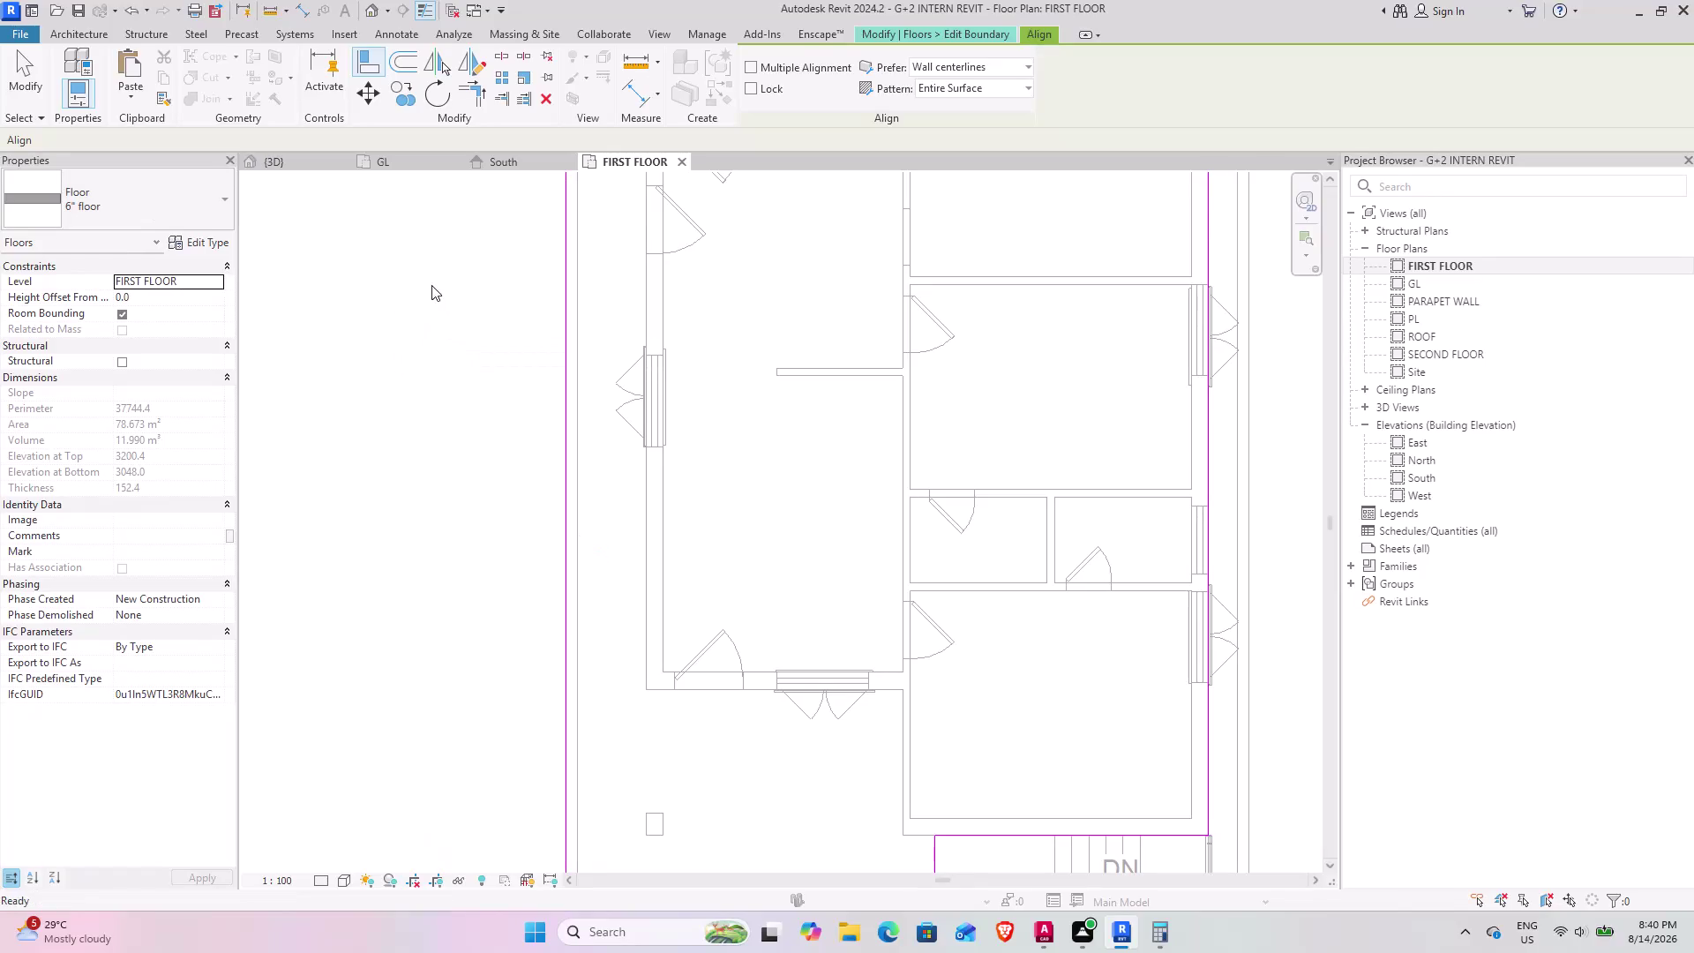
click(746, 104)
scroll(down, 3)
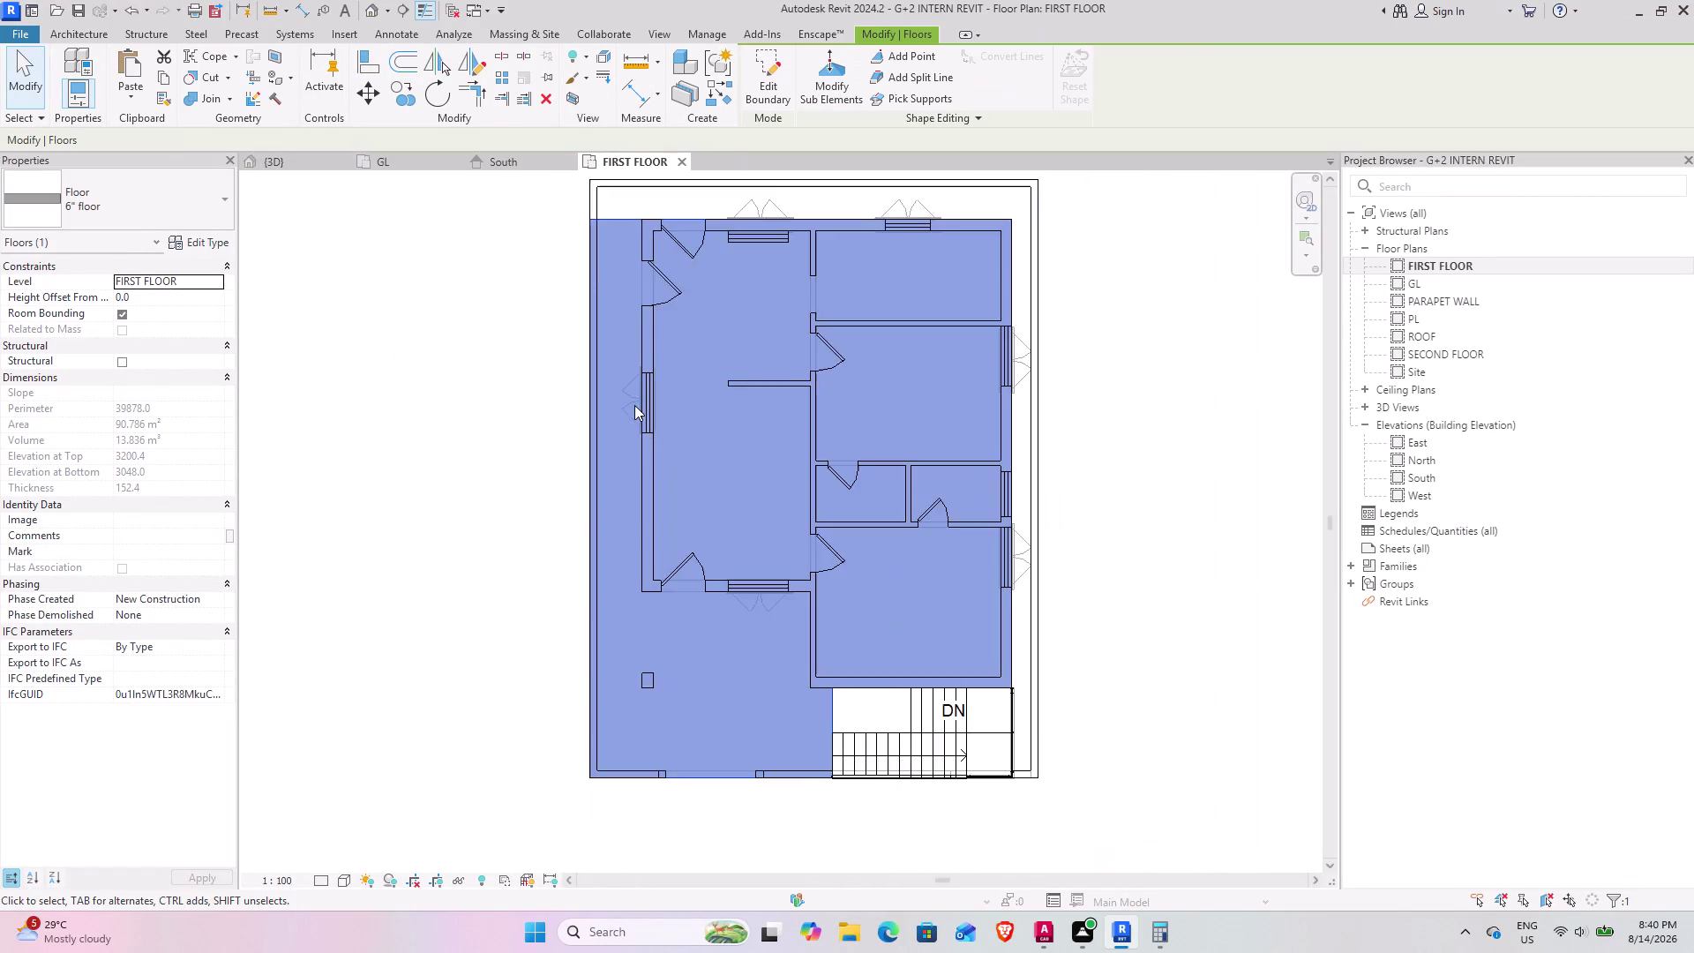
scroll(down, 3)
Orbit the 3D view to inspect the extended 6" first-floor slab from above and its edges.
click(307, 160)
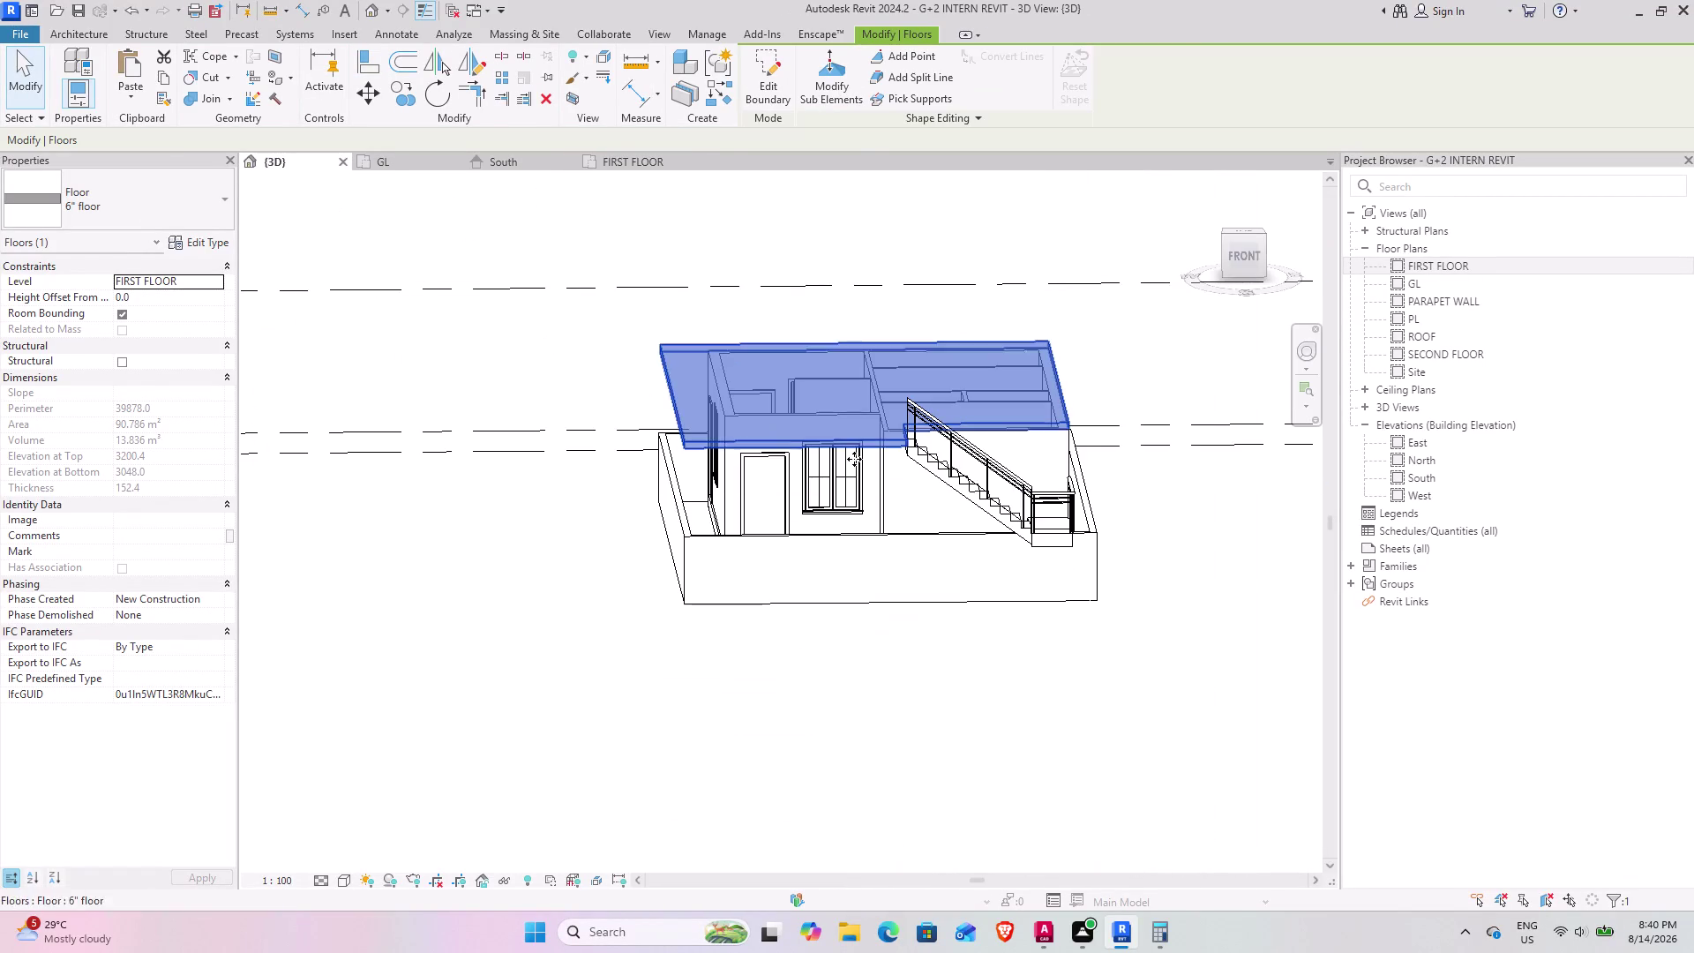
middle_drag(858, 479, 1048, 573)
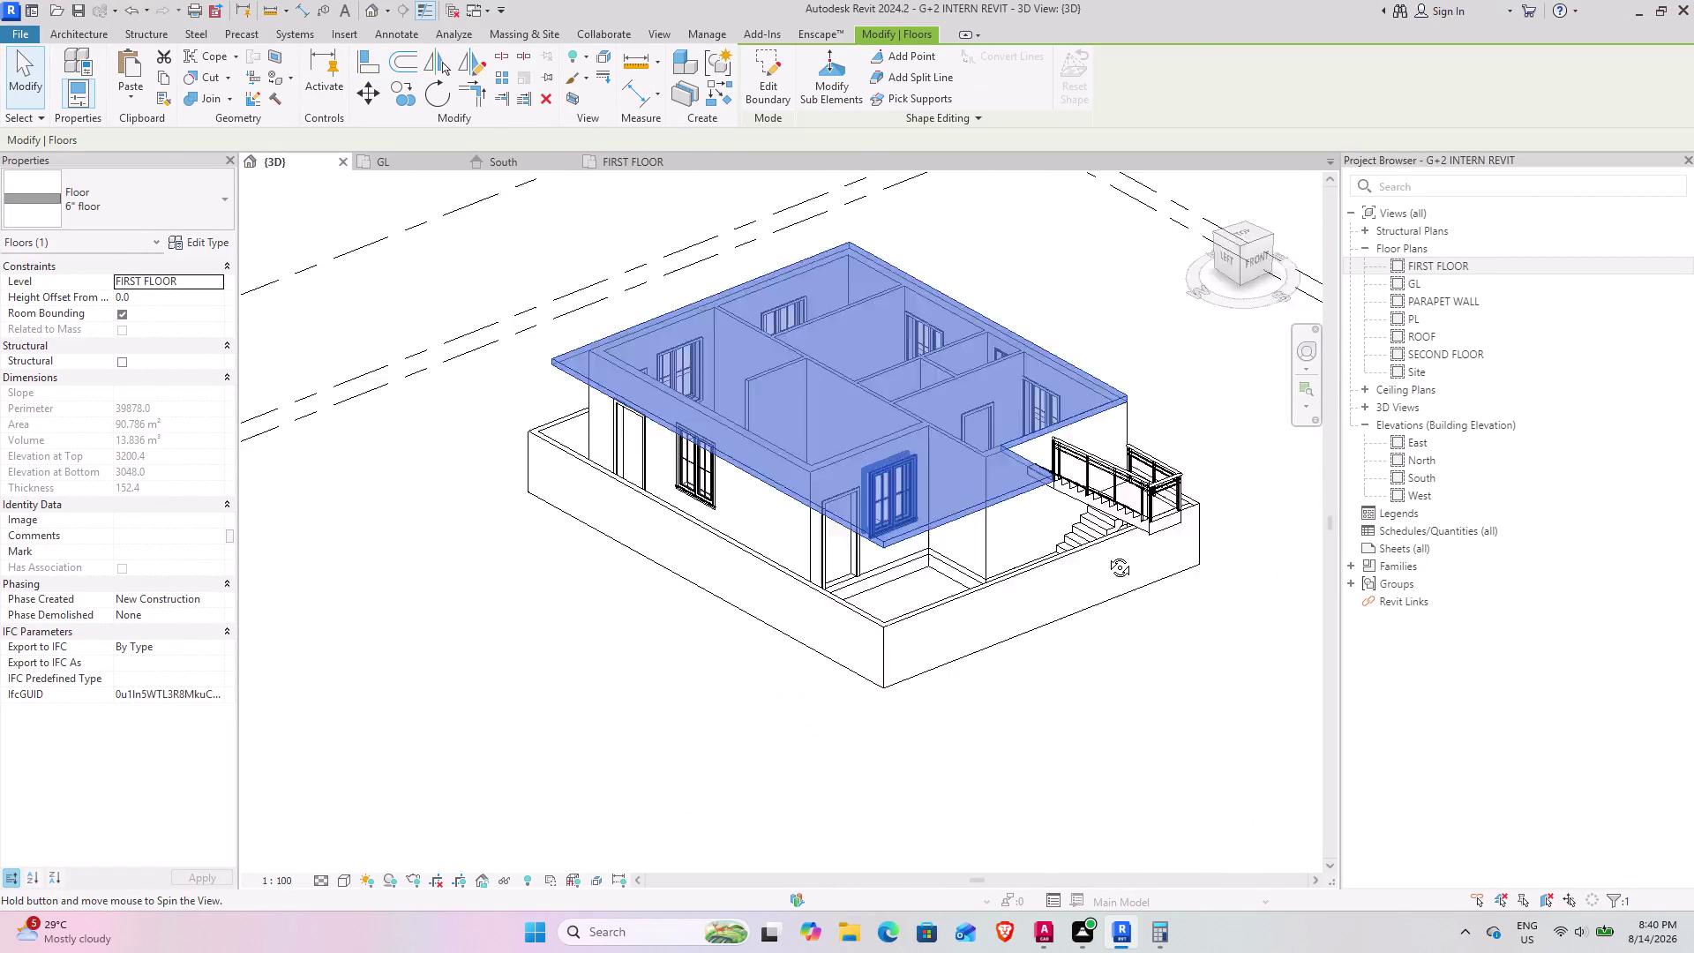
middle_drag(1047, 573, 1201, 505)
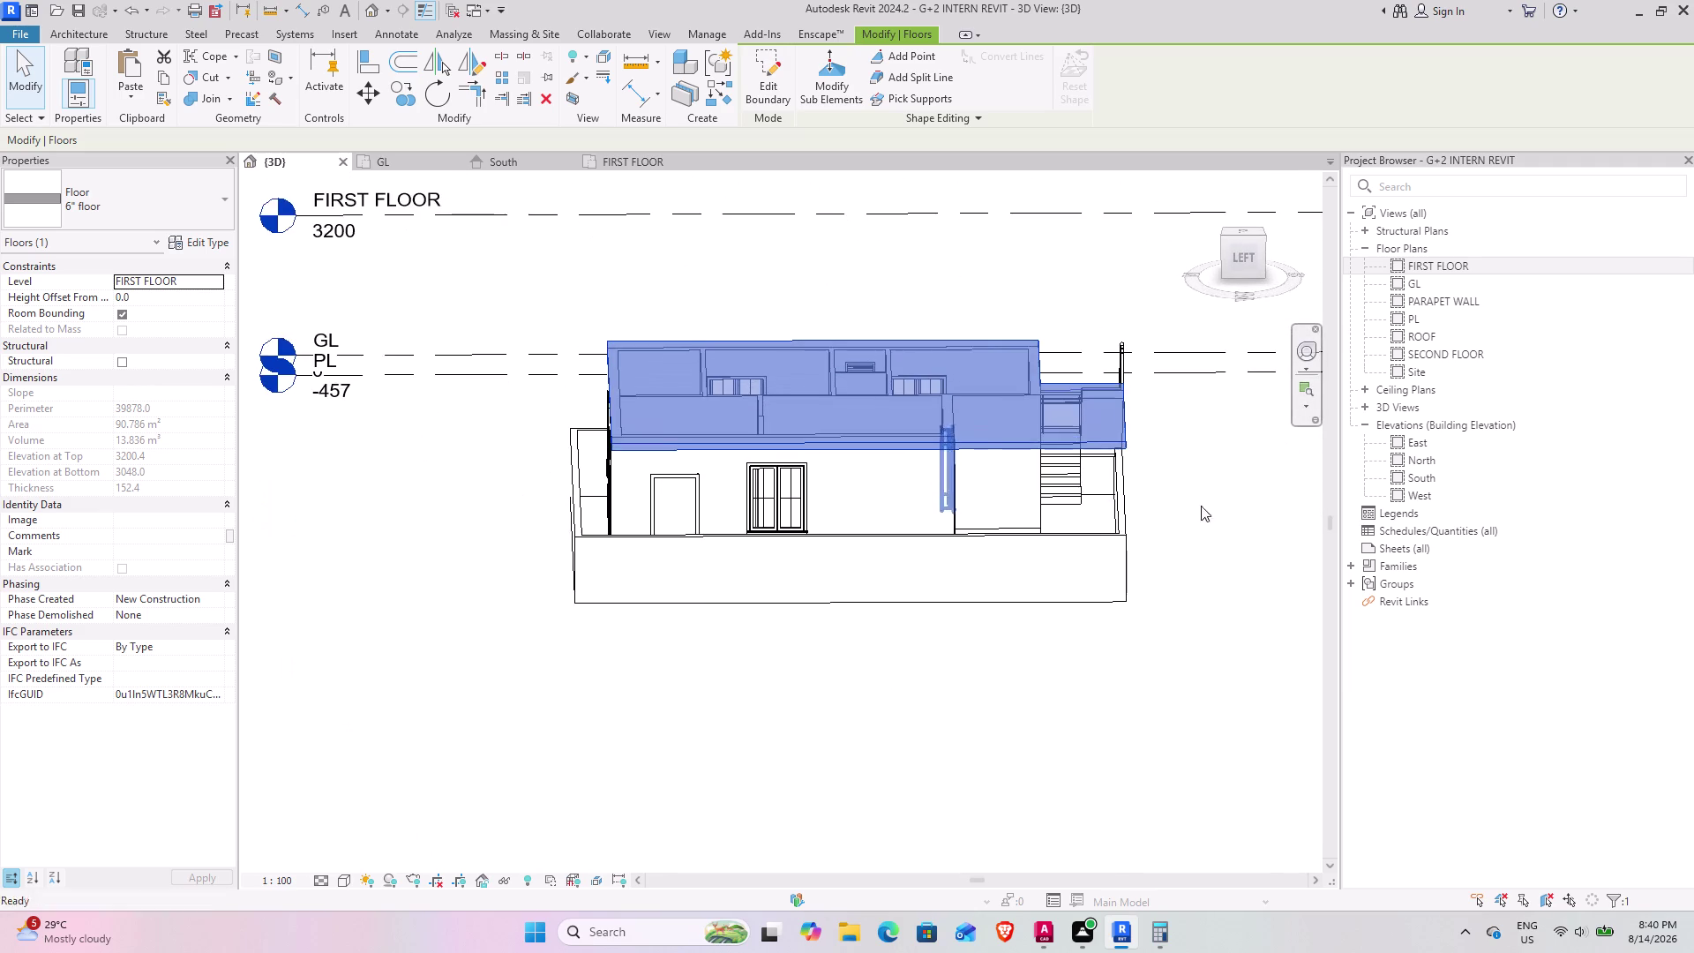
middle_drag(932, 545, 1013, 642)
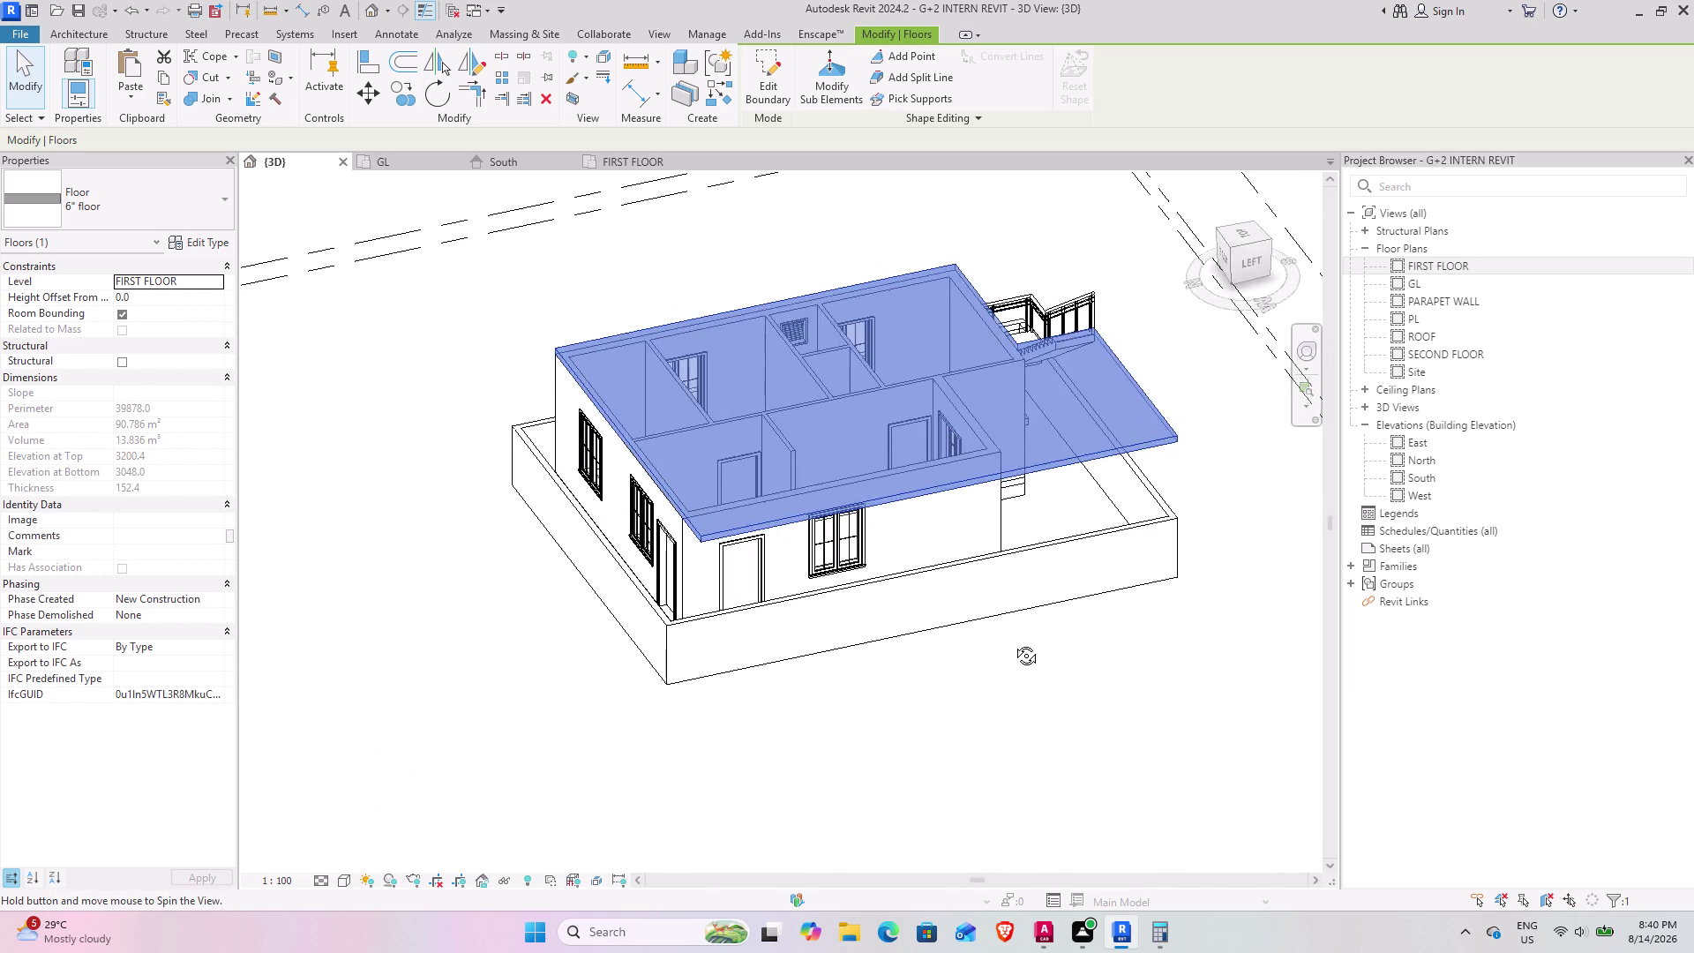
middle_drag(1013, 642, 787, 659)
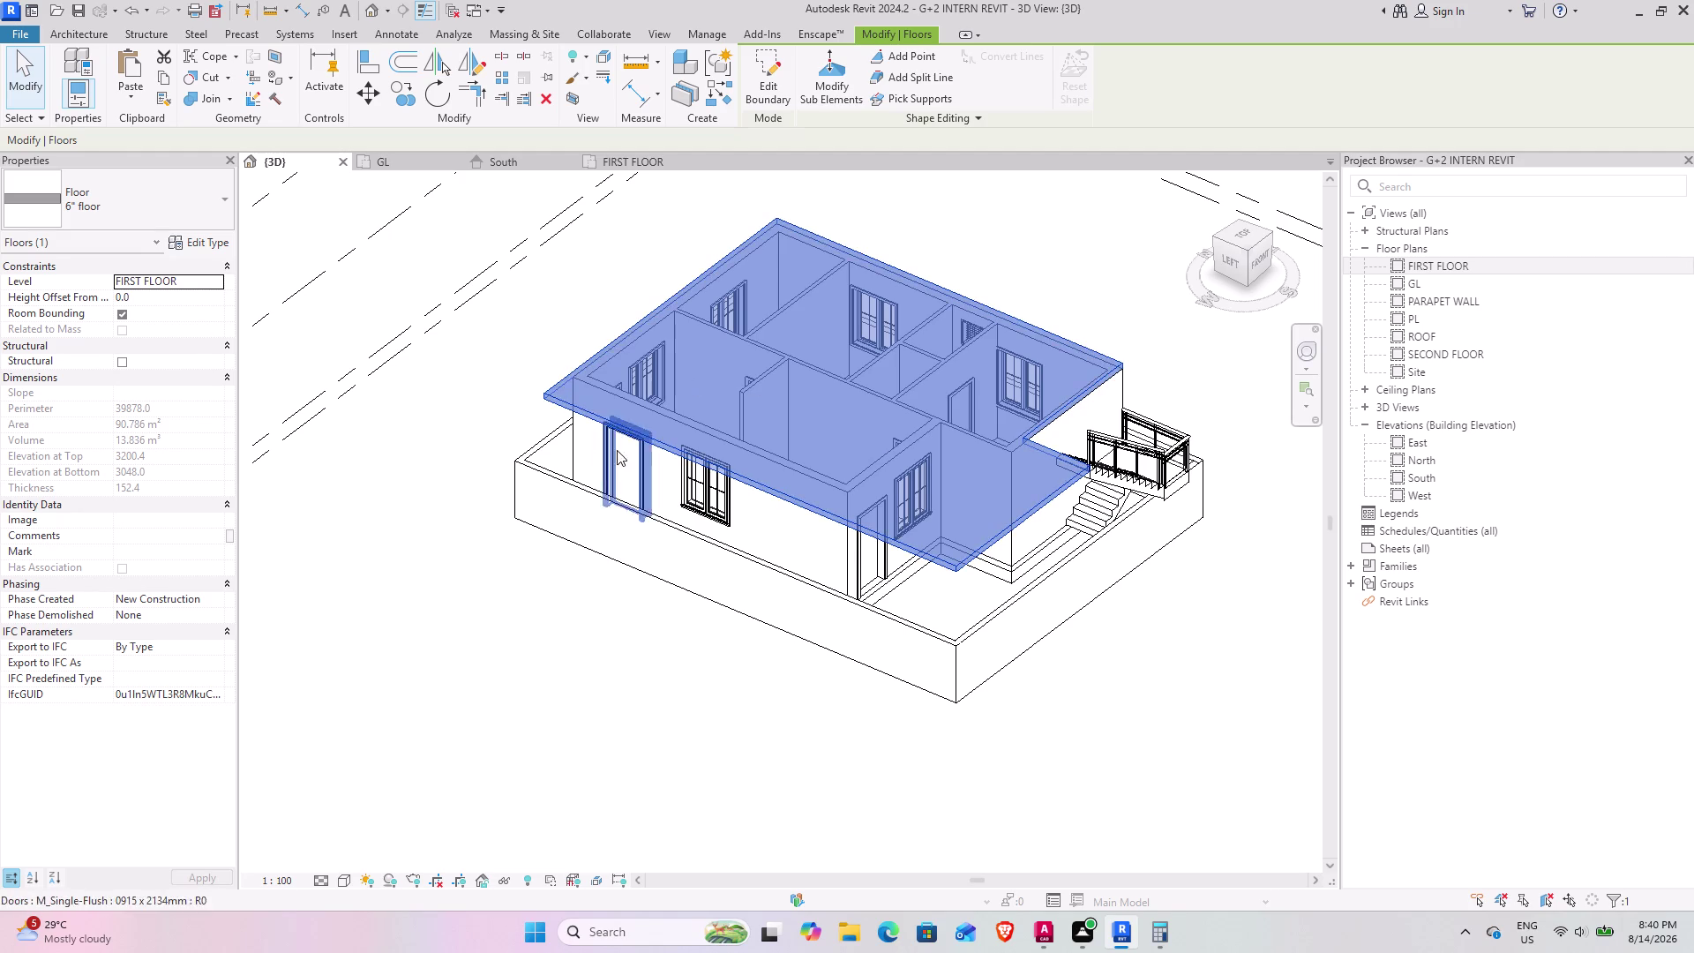
middle_drag(629, 467, 753, 521)
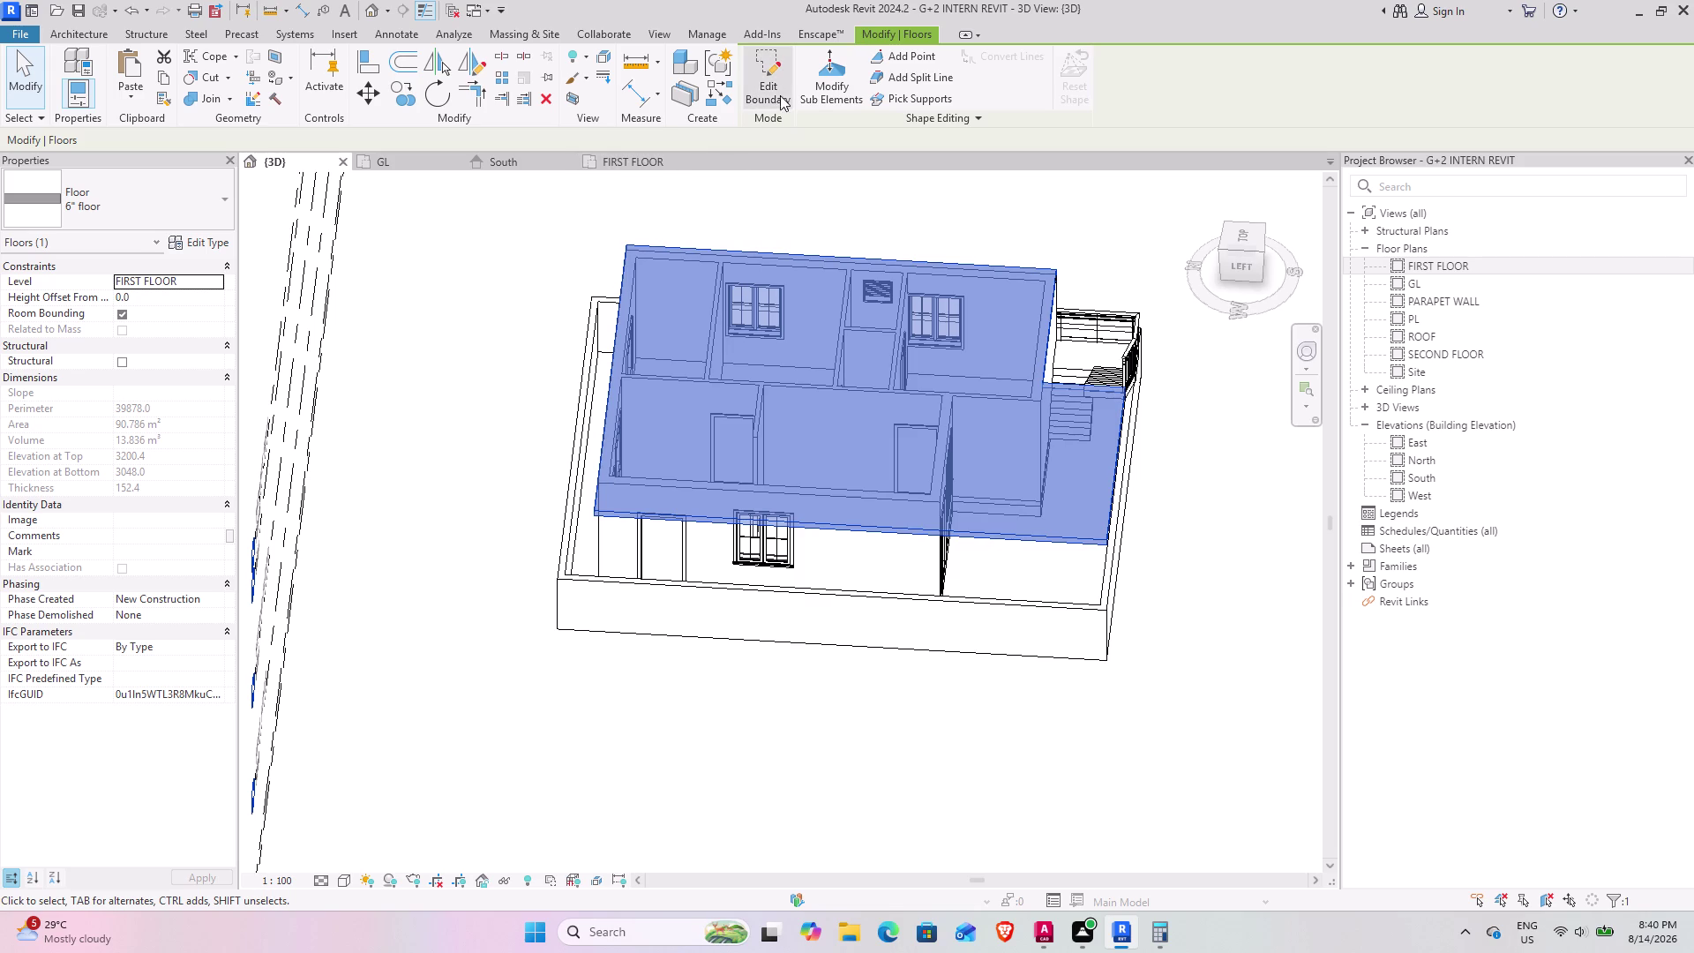
Align the slab's top boundary line to the outer top wall face and finish the boundary edit.
click(773, 77)
click(623, 169)
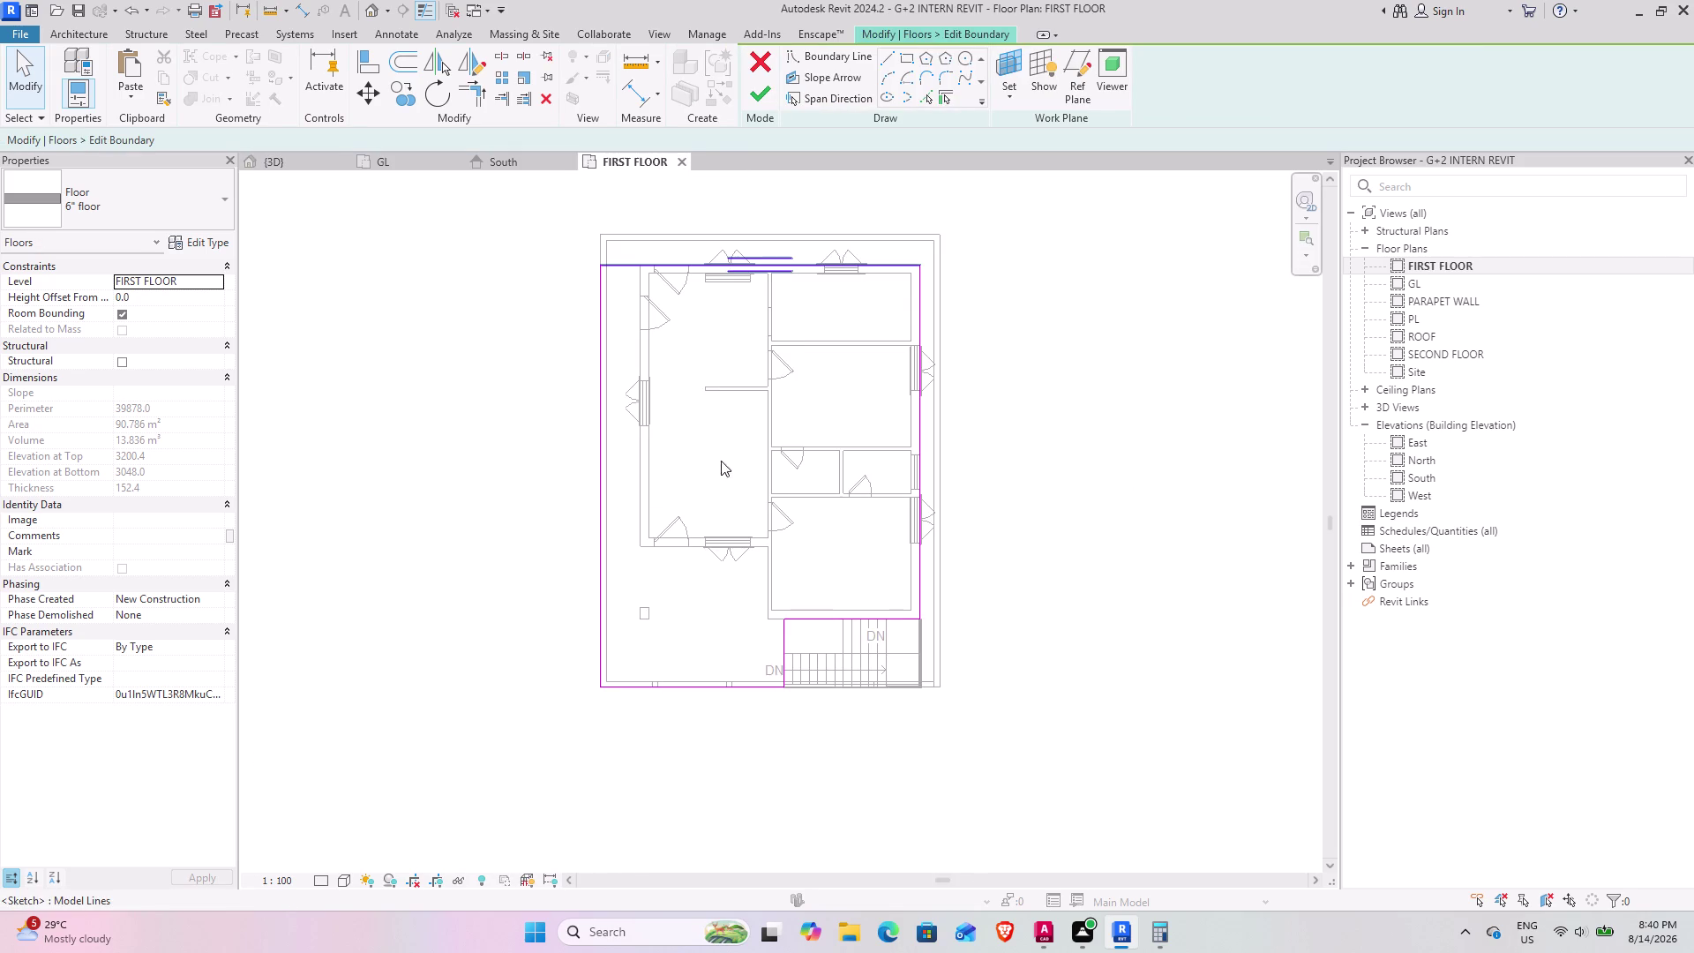
scroll(up, 3)
middle_drag(737, 242, 685, 429)
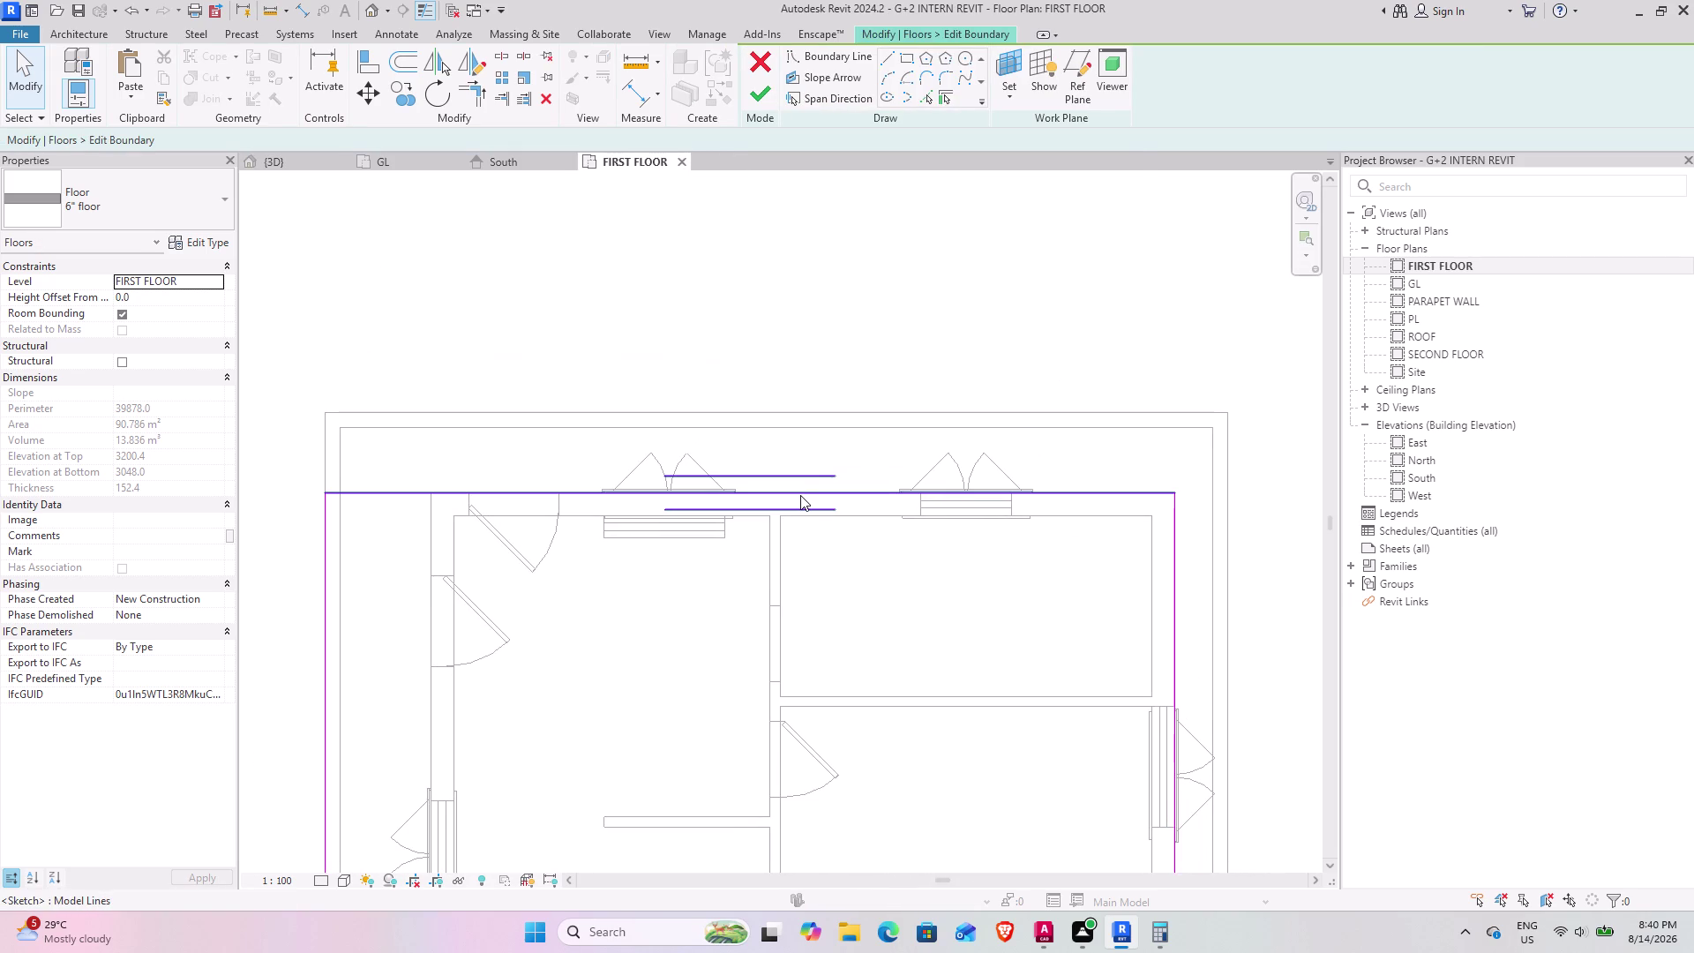
click(357, 60)
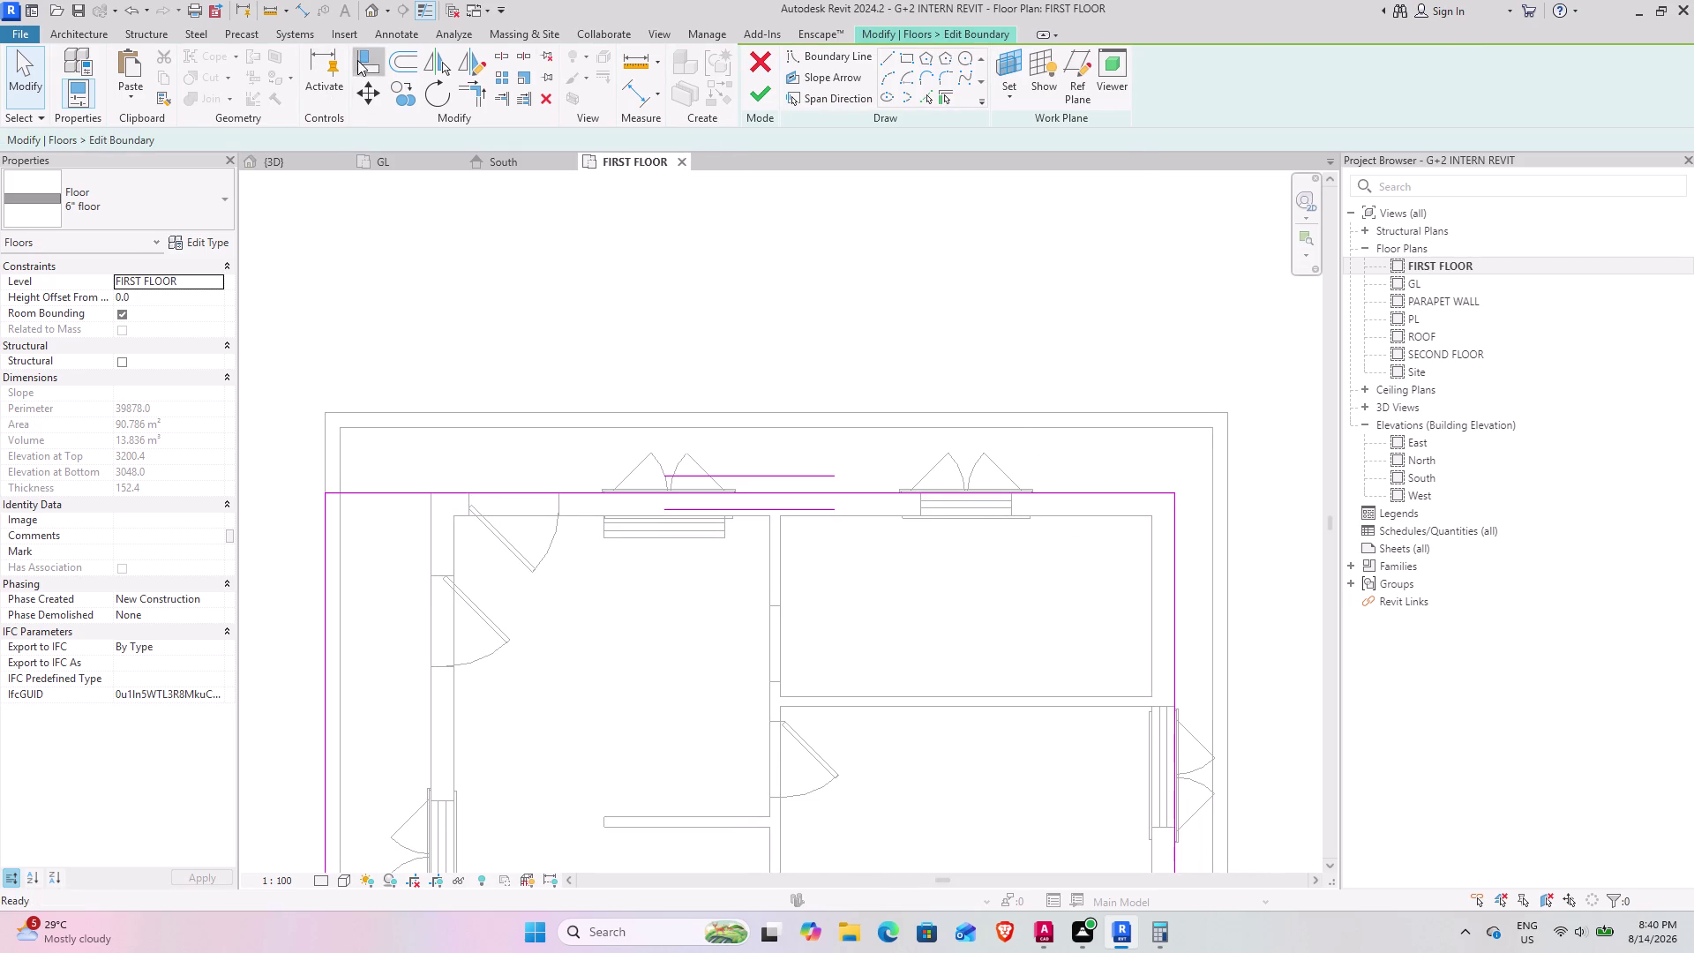
click(794, 417)
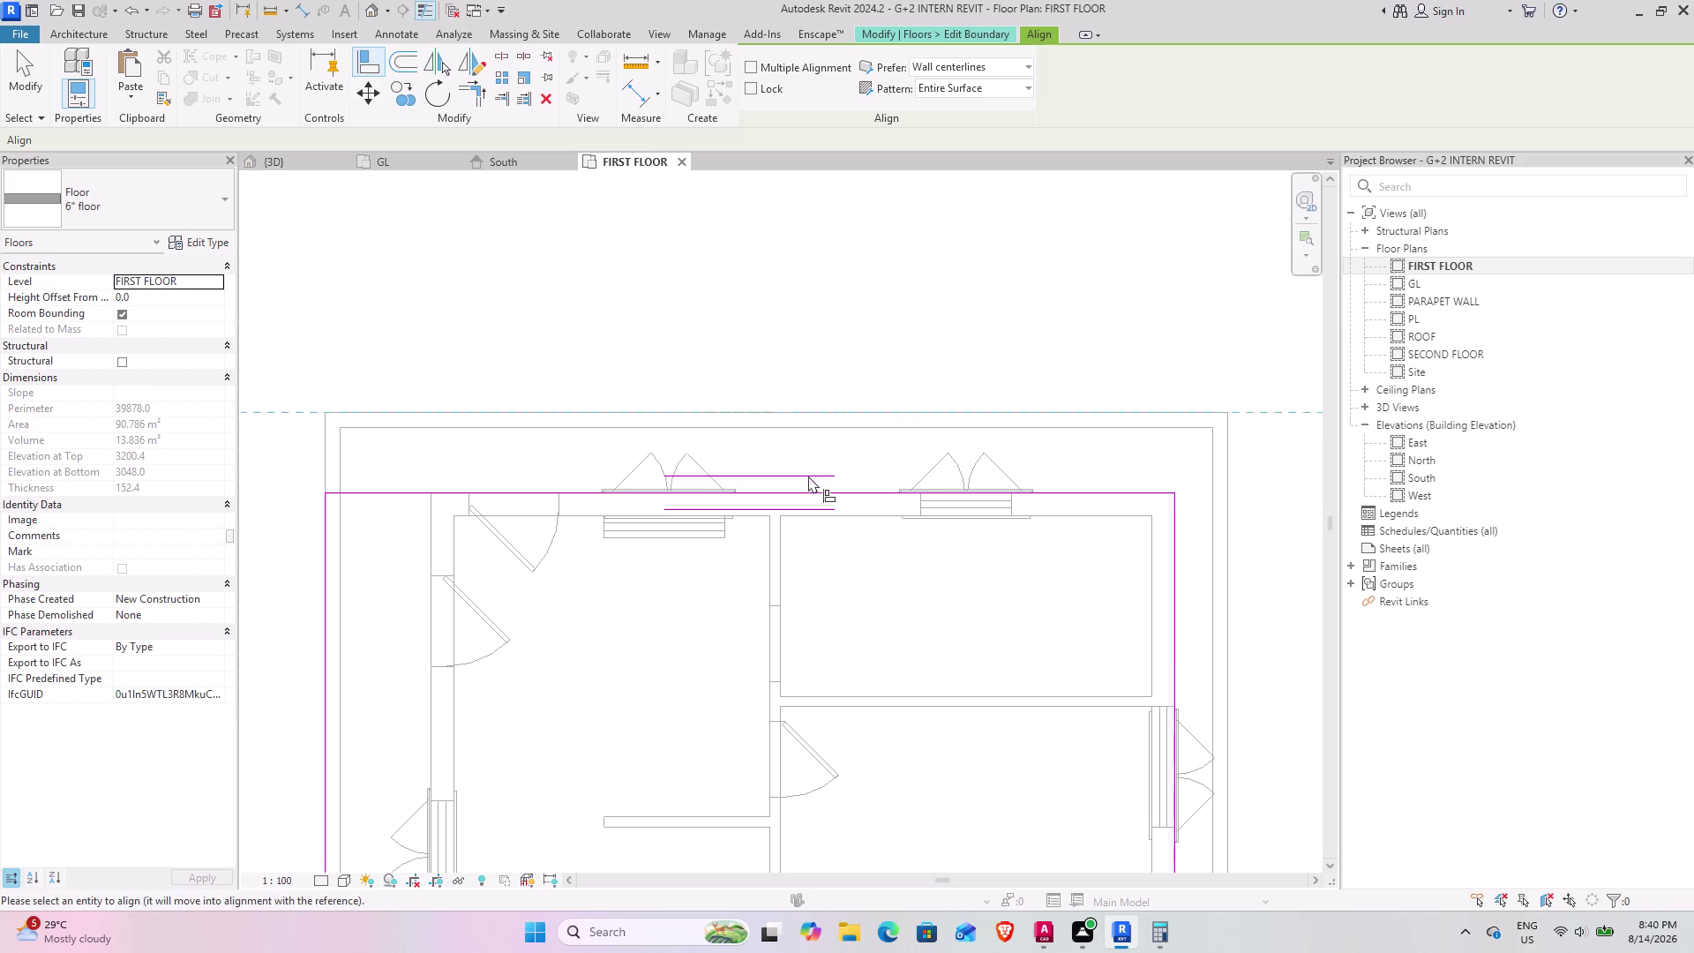
click(808, 484)
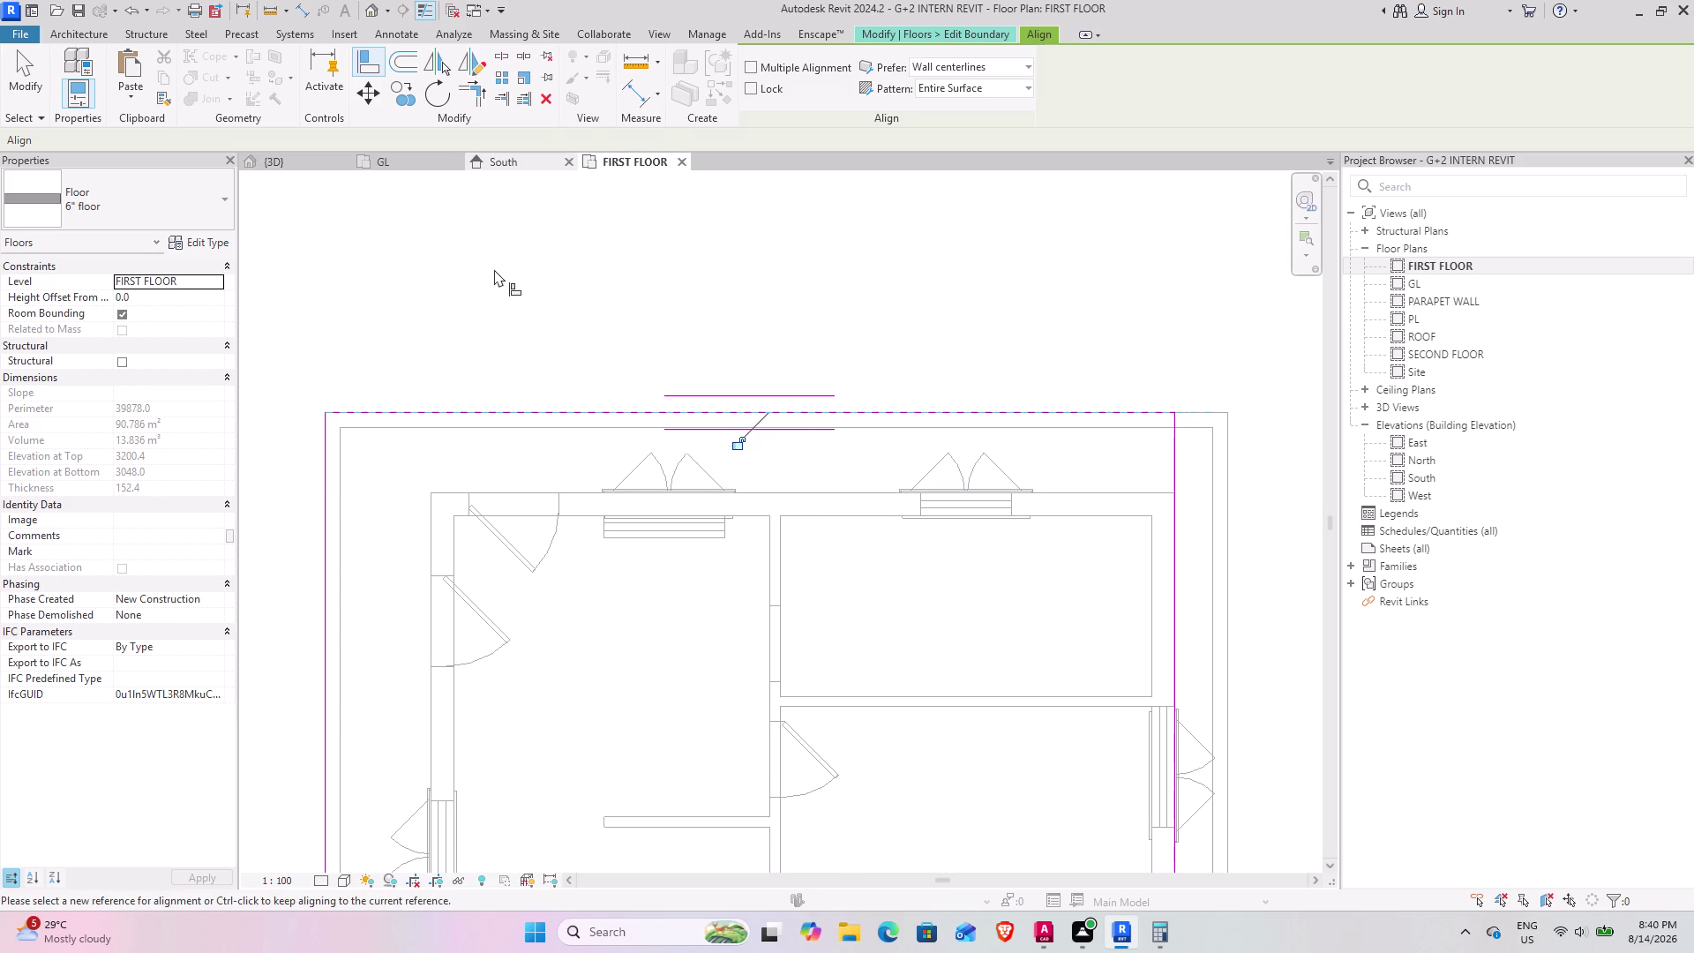
key(Escape)
key(Escape)
click(758, 98)
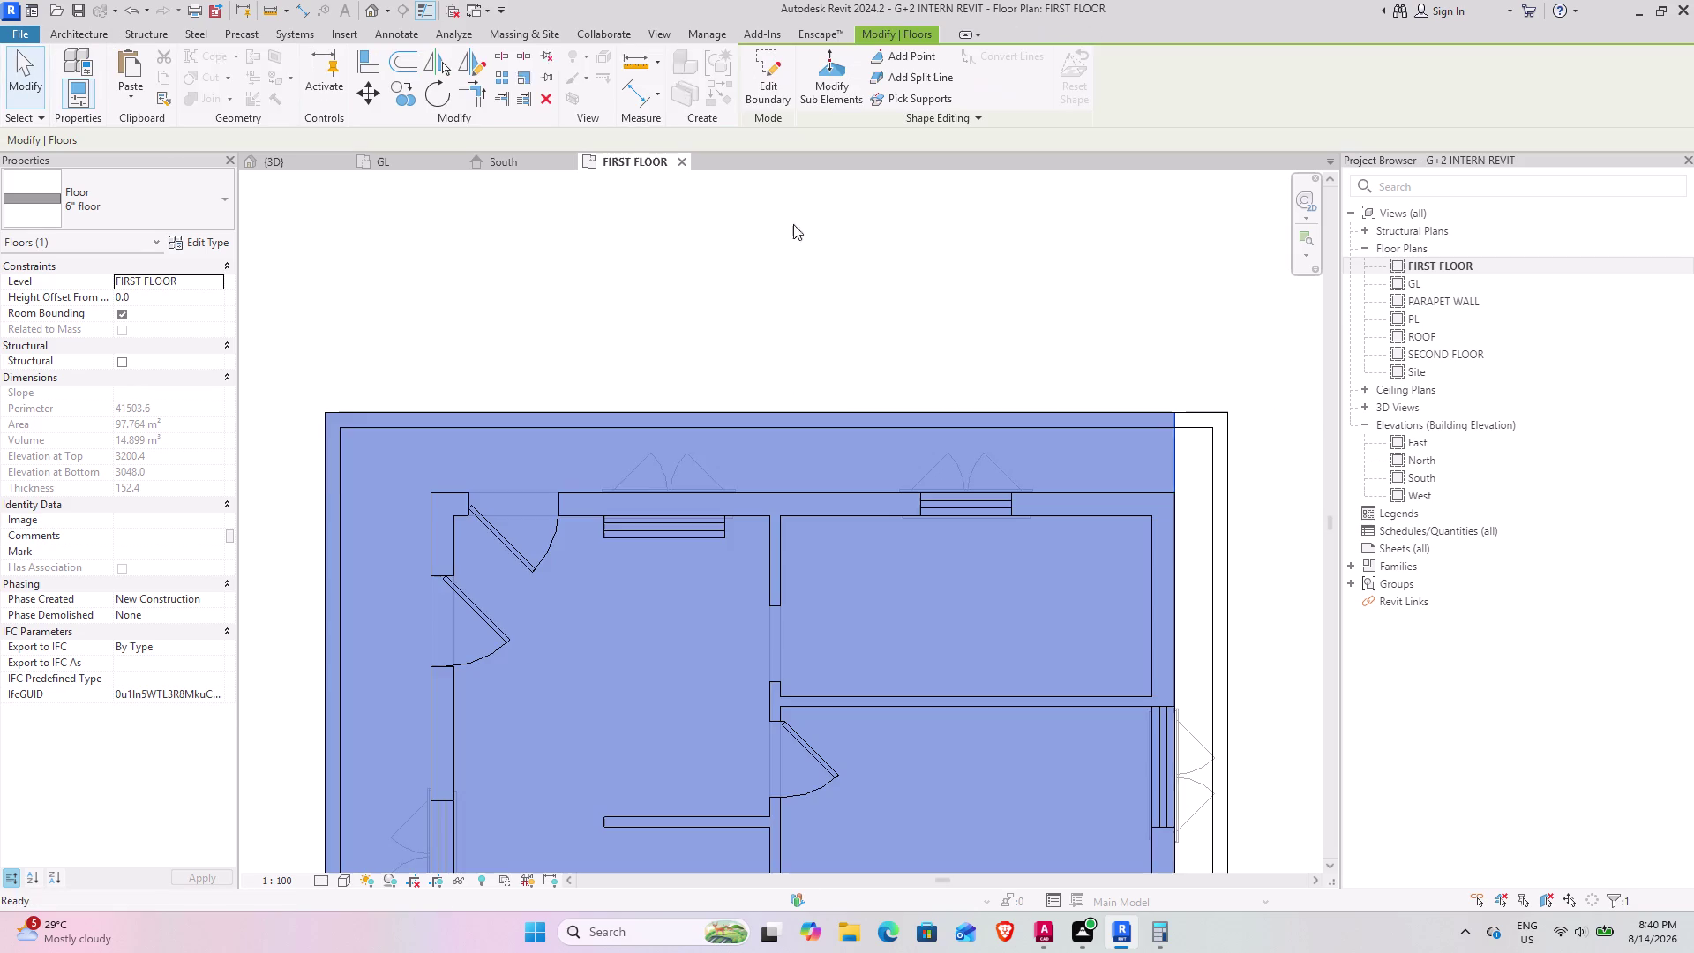
Reopen the slab boundary and try aligning the right boundary line to the outer right wall.
scroll(down, 3)
middle_drag(845, 454, 657, 188)
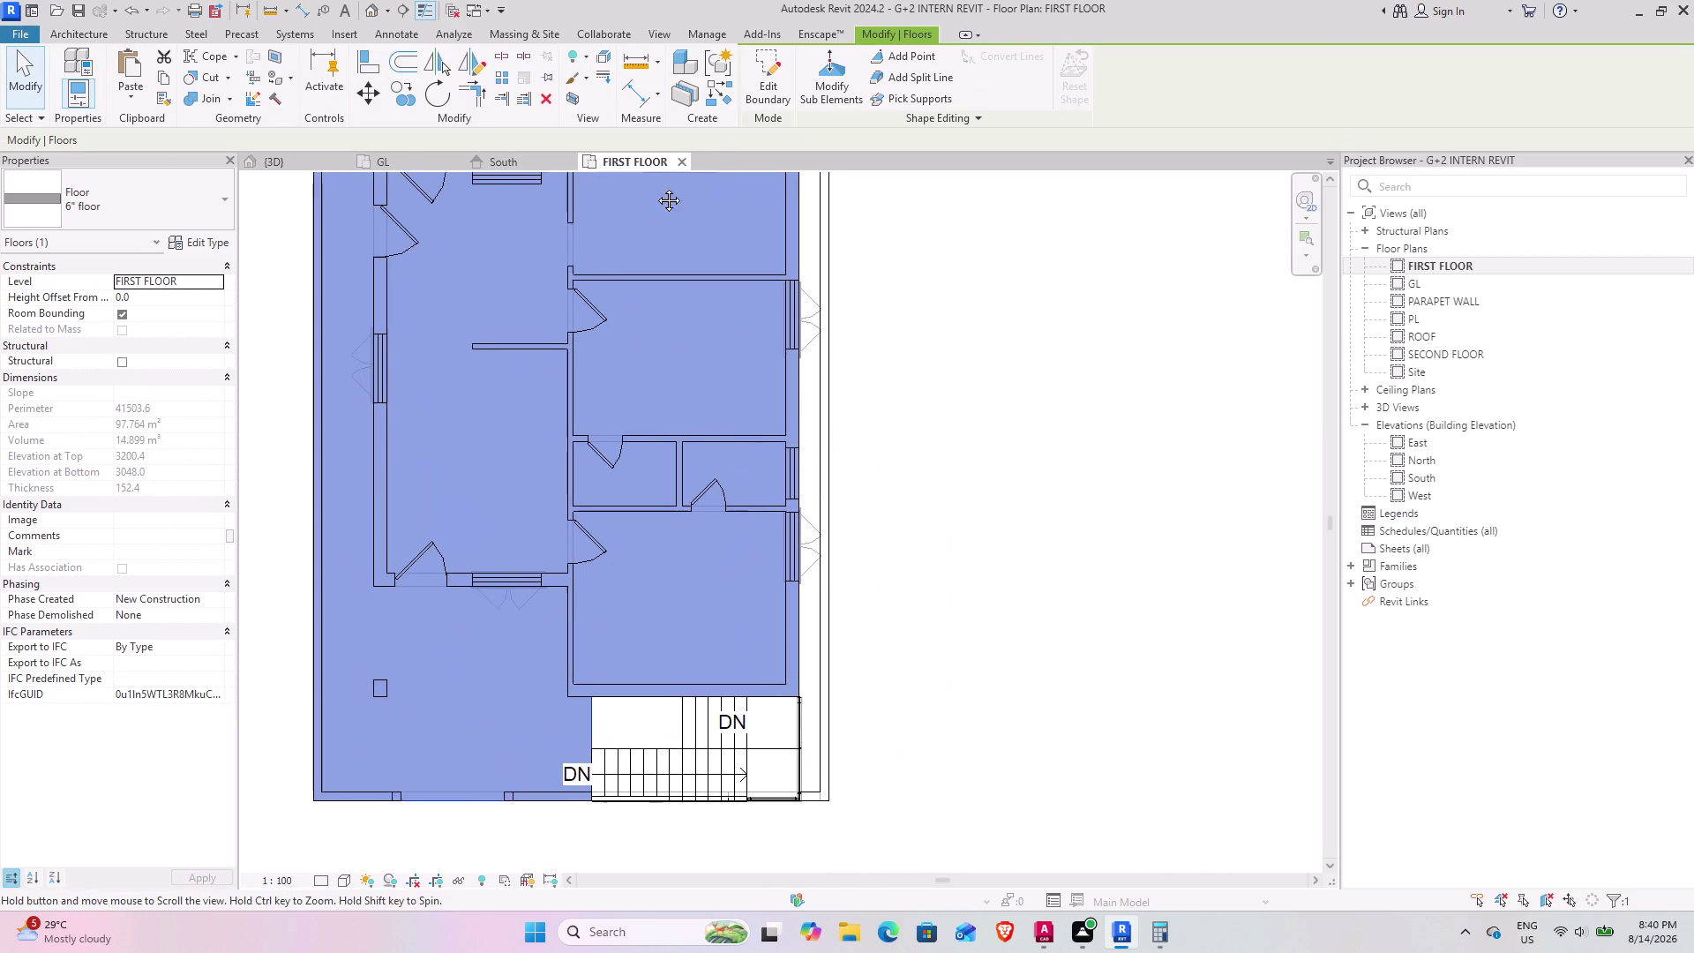
middle_drag(658, 187, 649, 190)
middle_drag(791, 346, 748, 412)
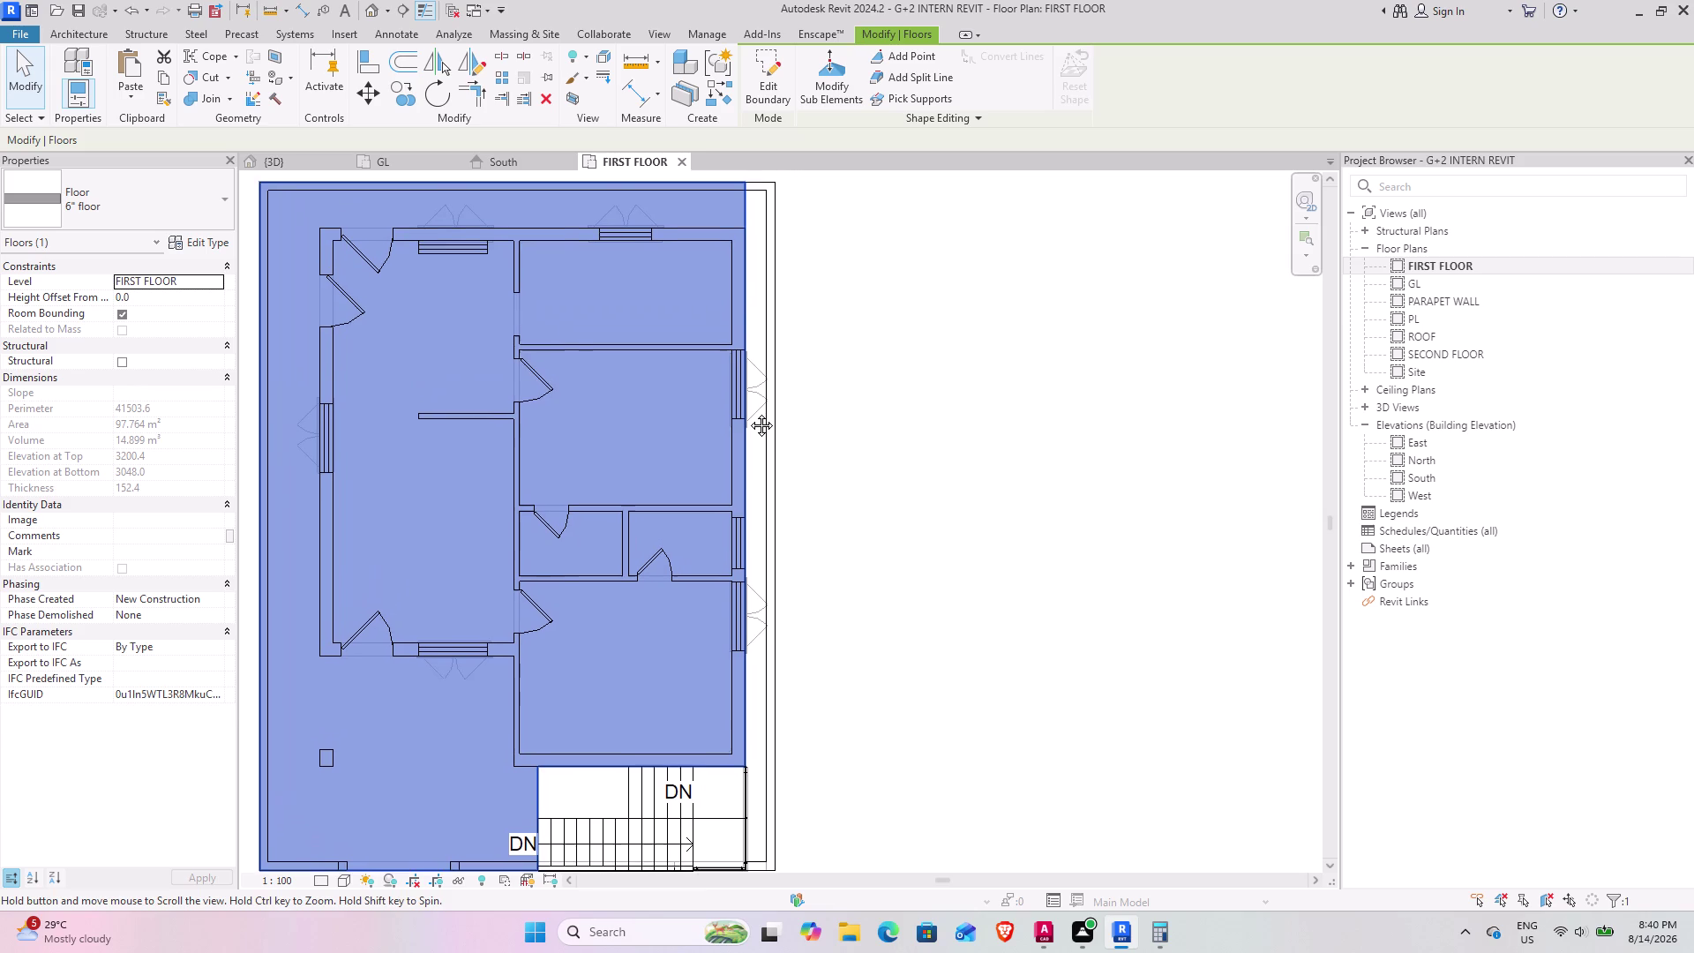
middle_drag(748, 412, 749, 421)
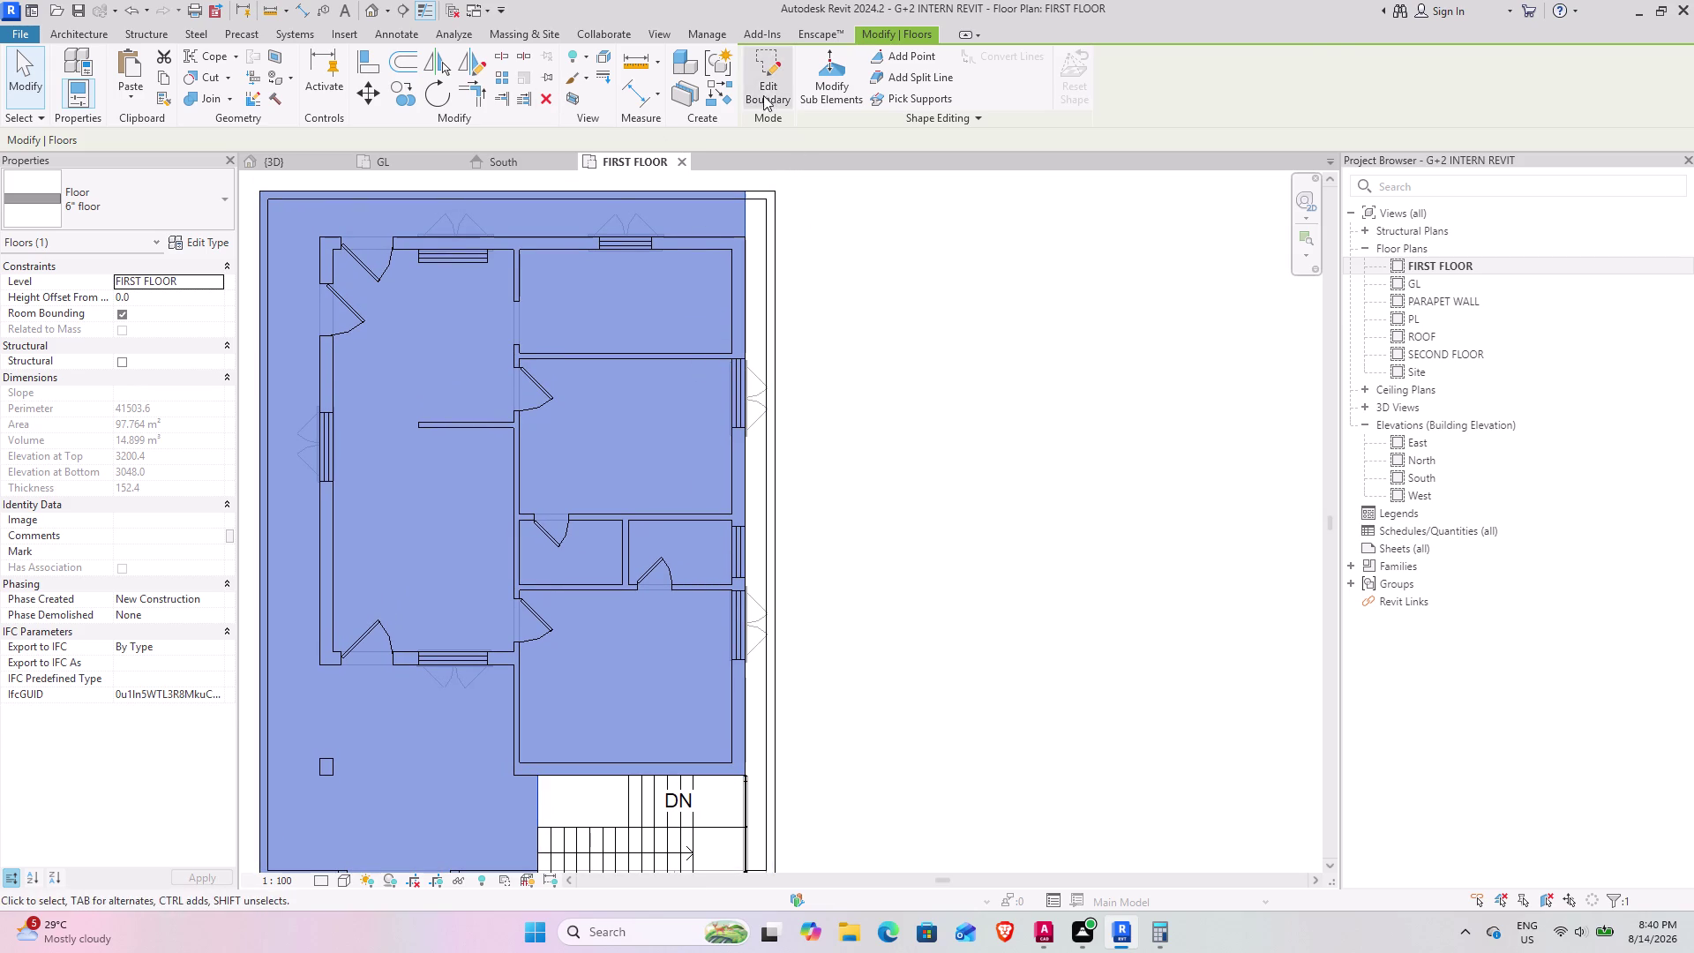
click(762, 69)
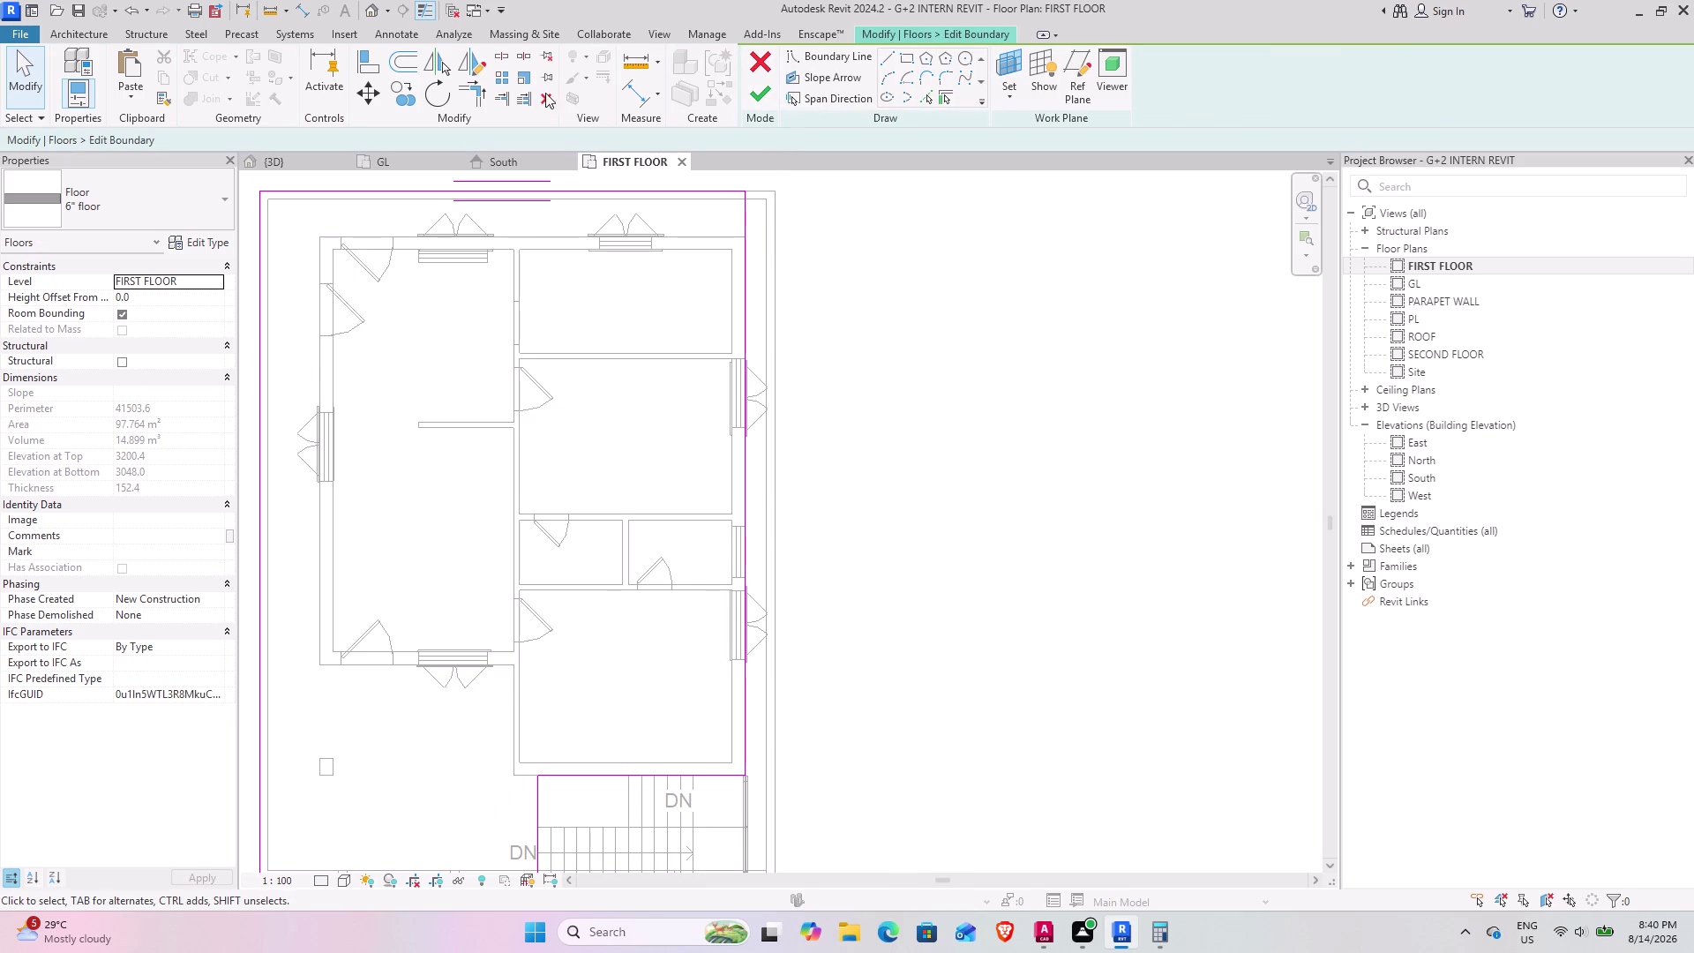
click(379, 59)
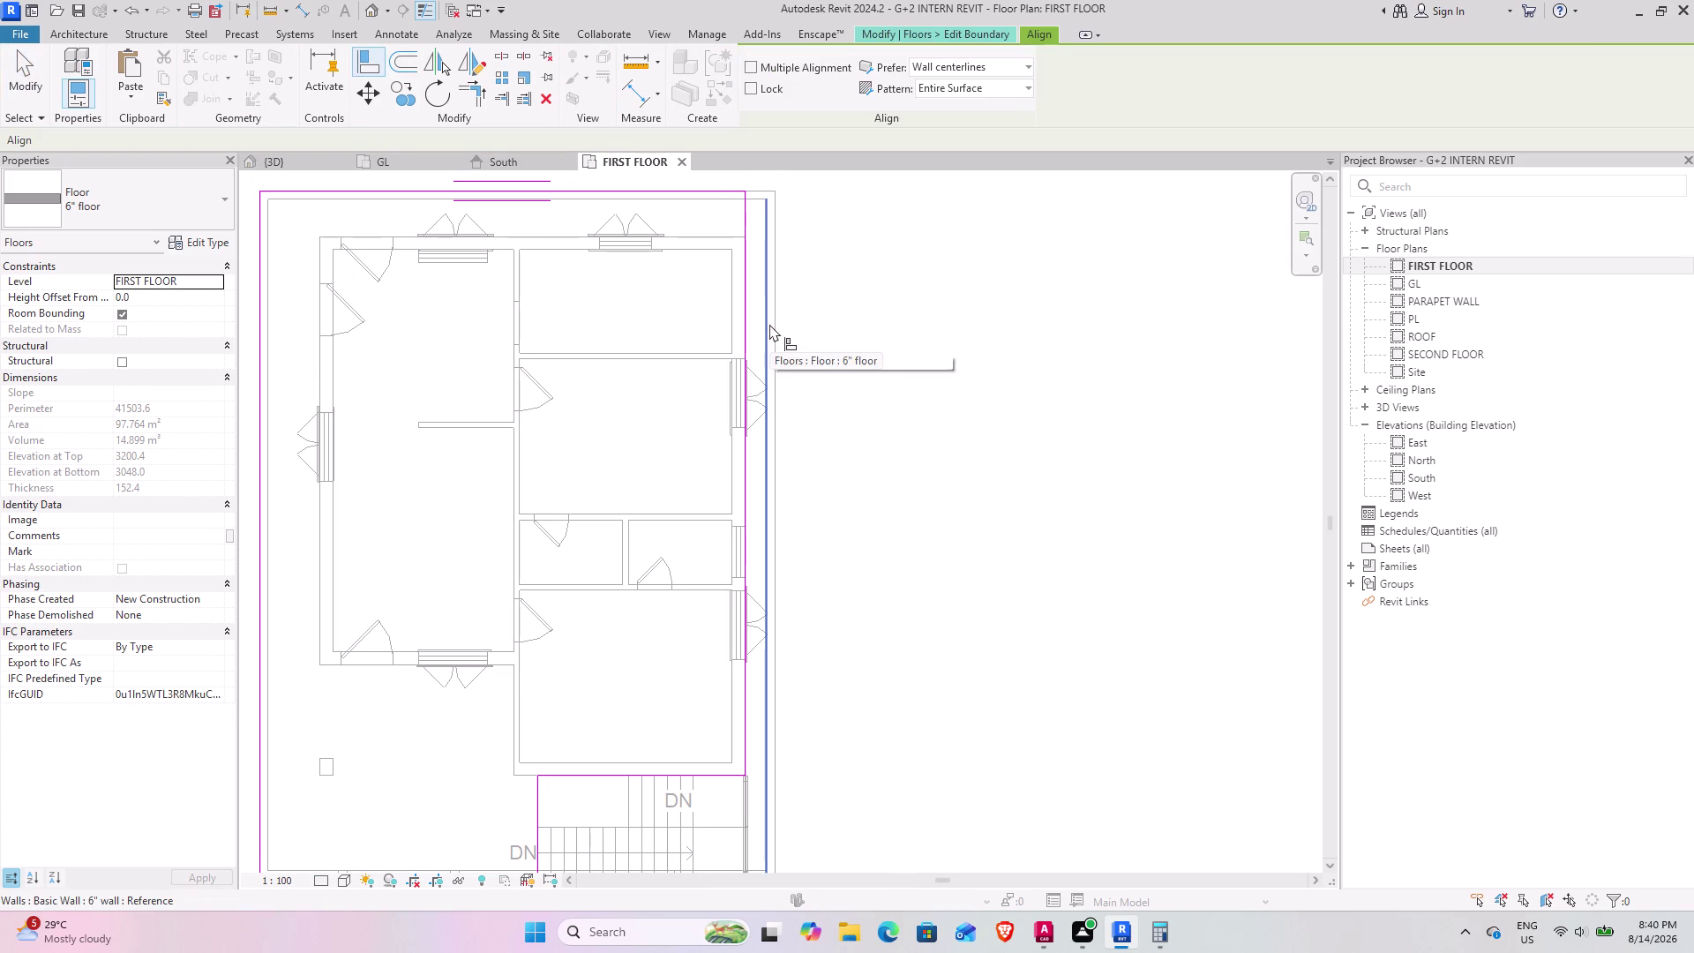
click(765, 313)
click(747, 314)
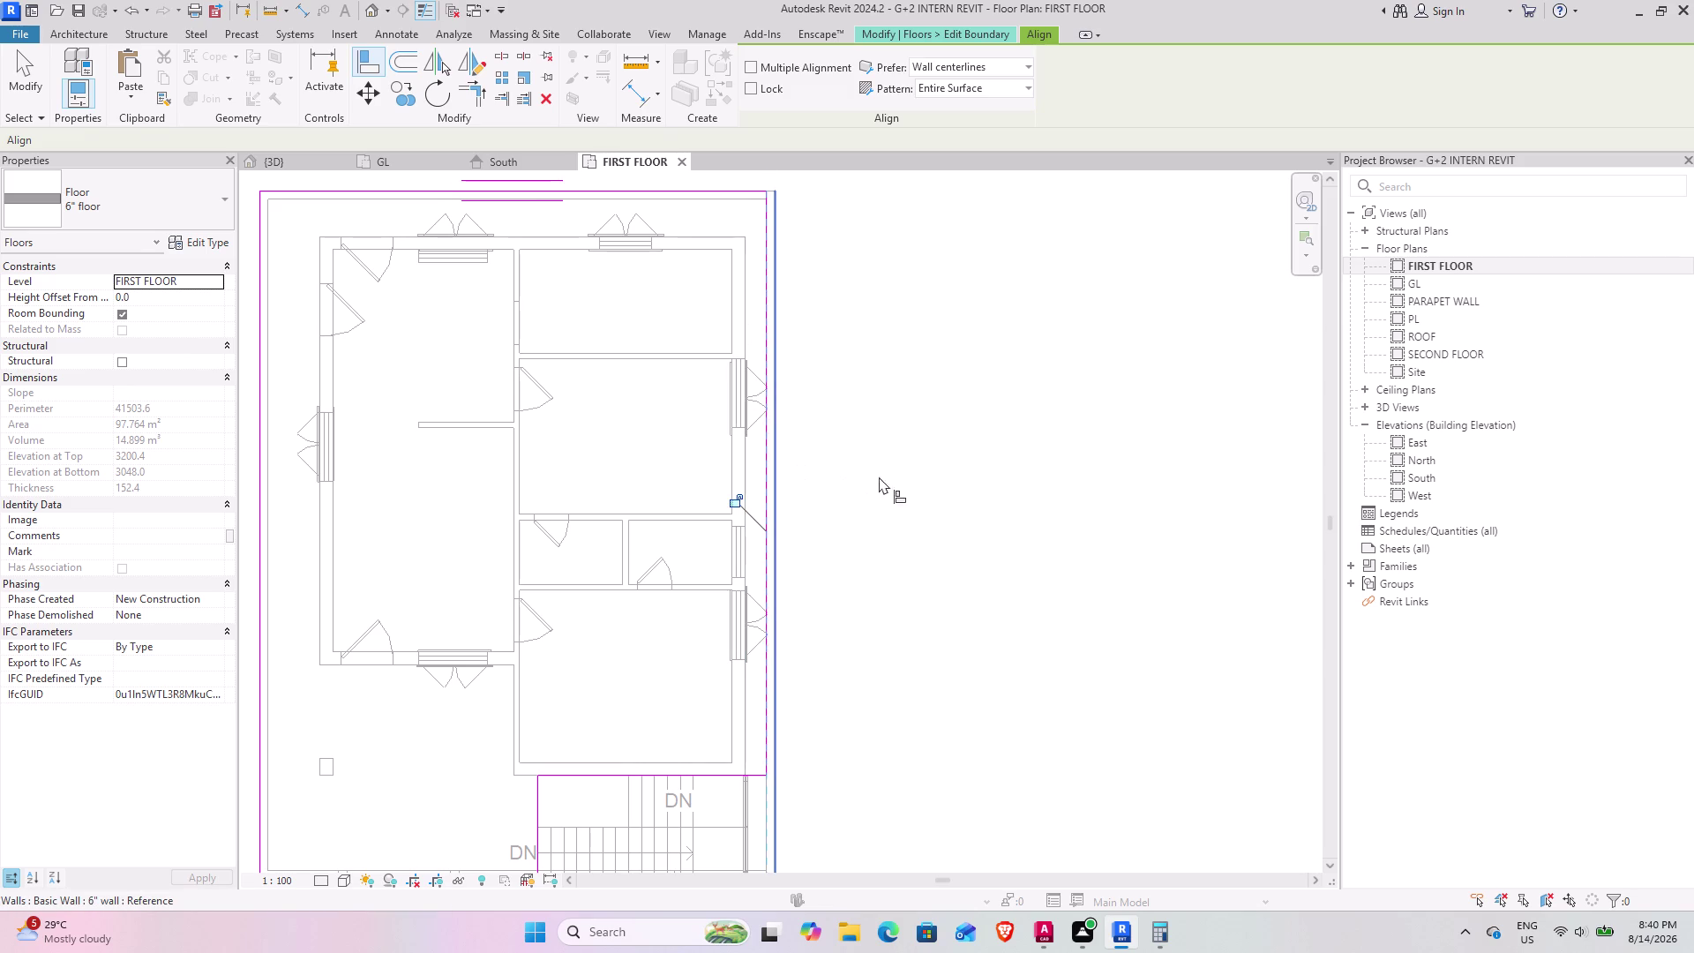
click(774, 294)
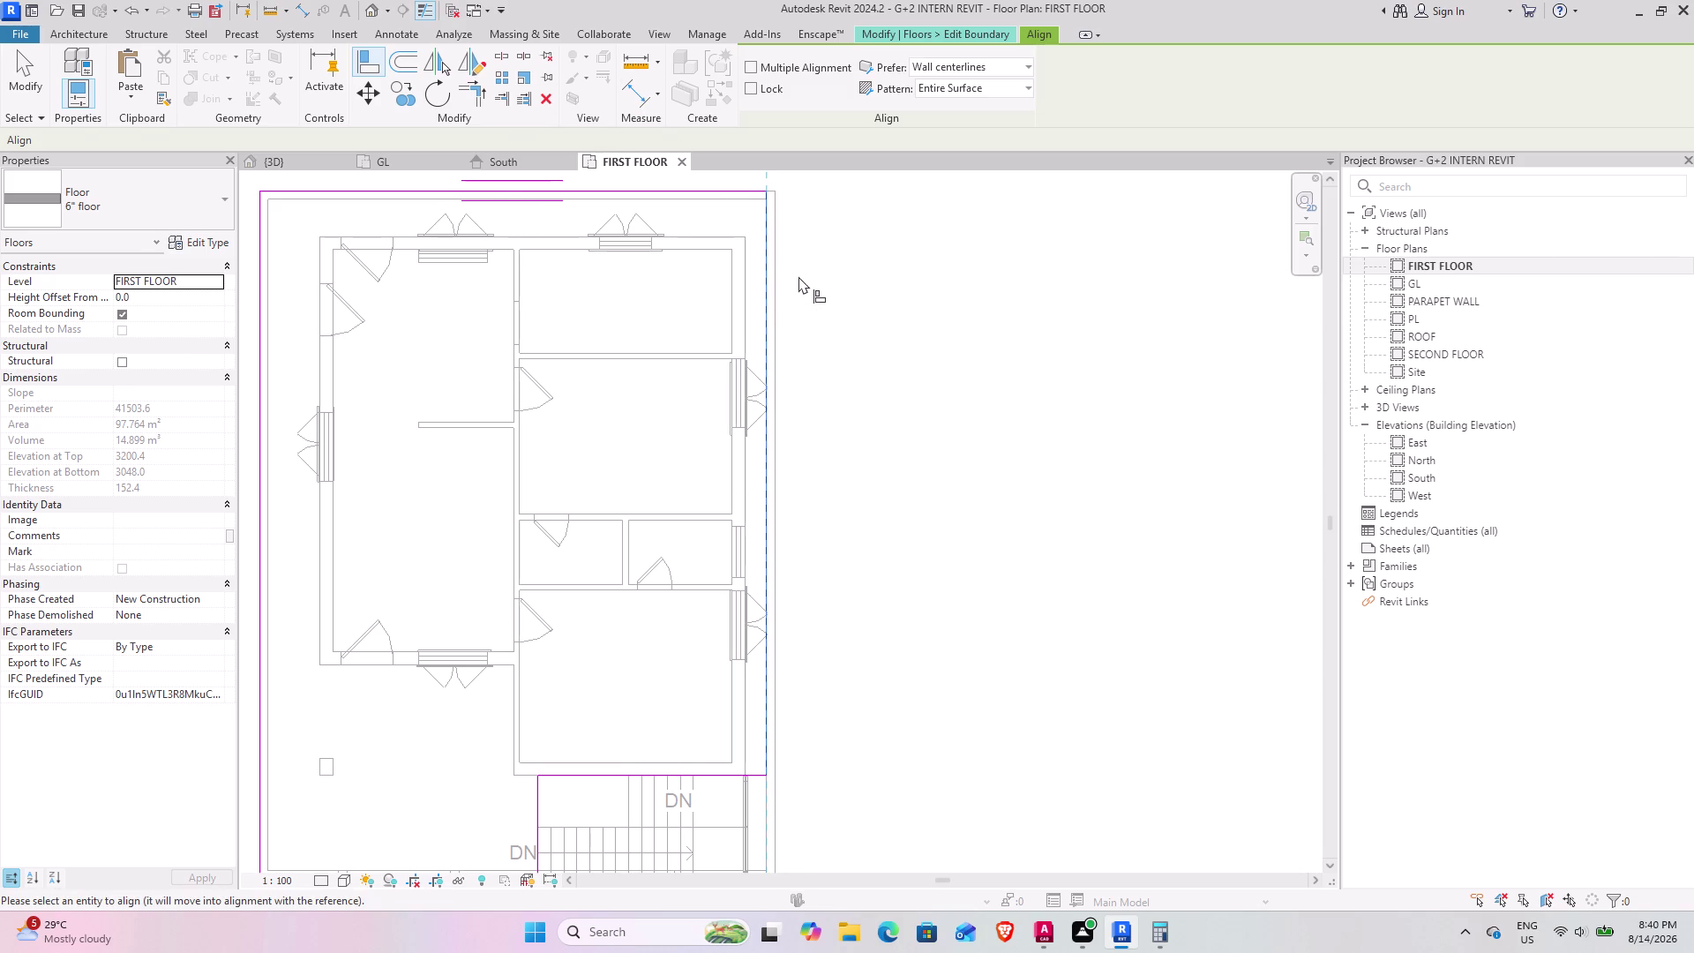
key(Escape)
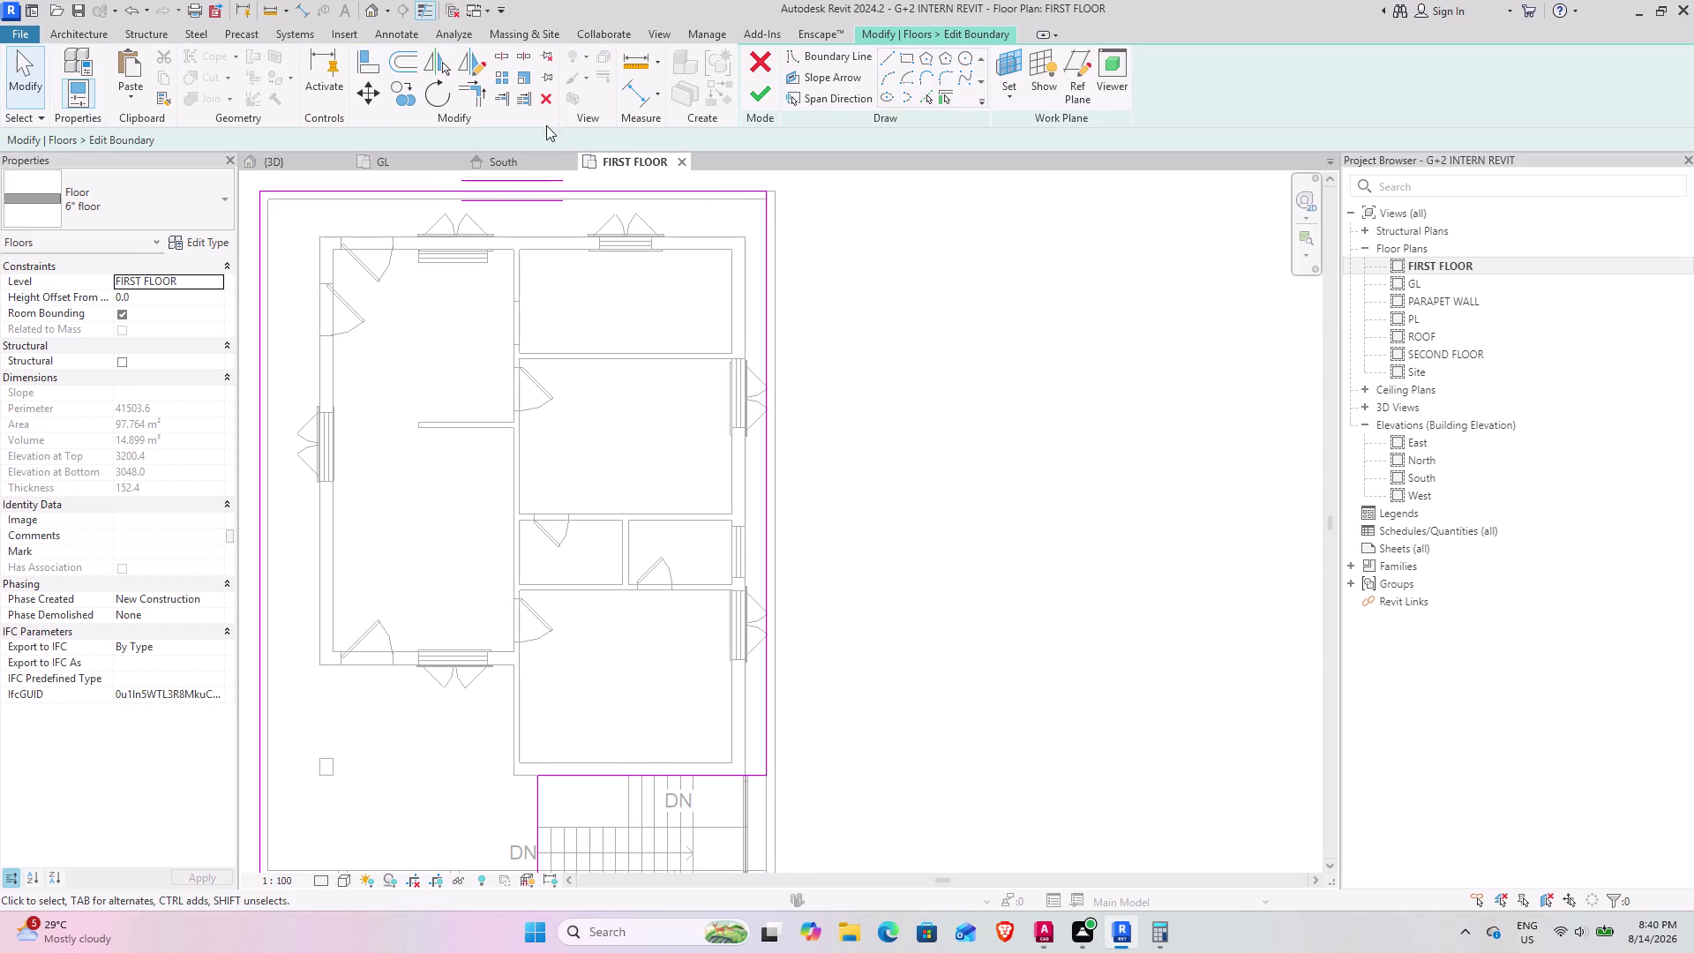
Align the right boundary line to the outer right wall face and finish, giving 103.278 m².
click(363, 73)
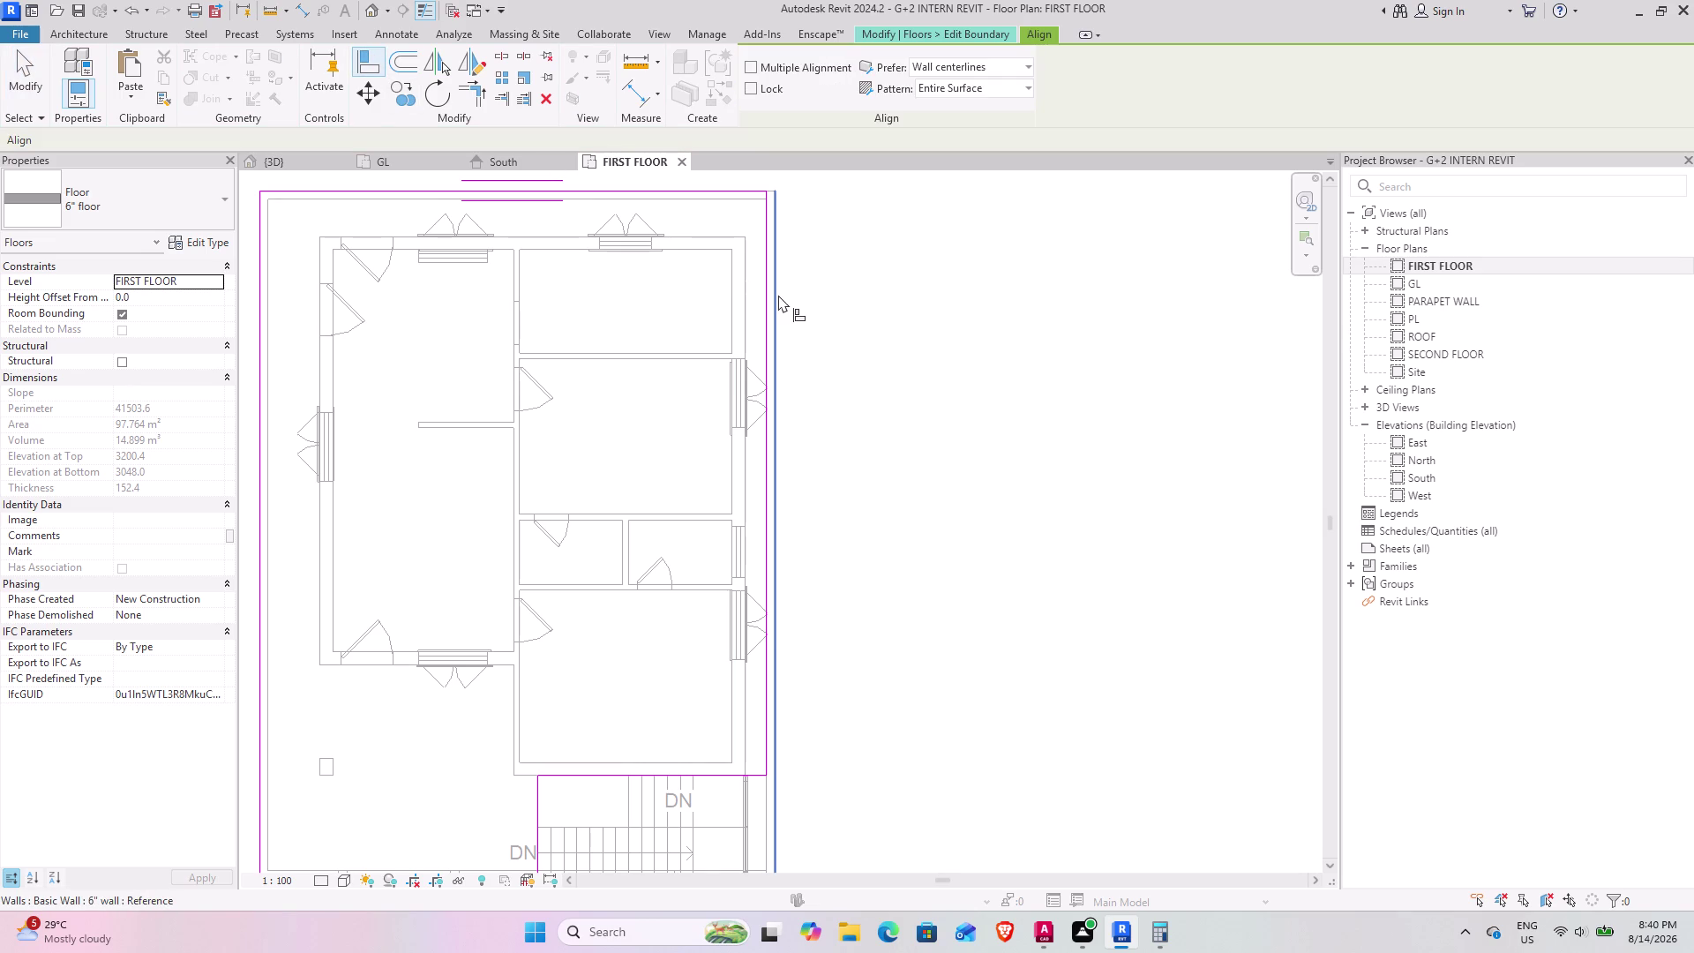
click(778, 284)
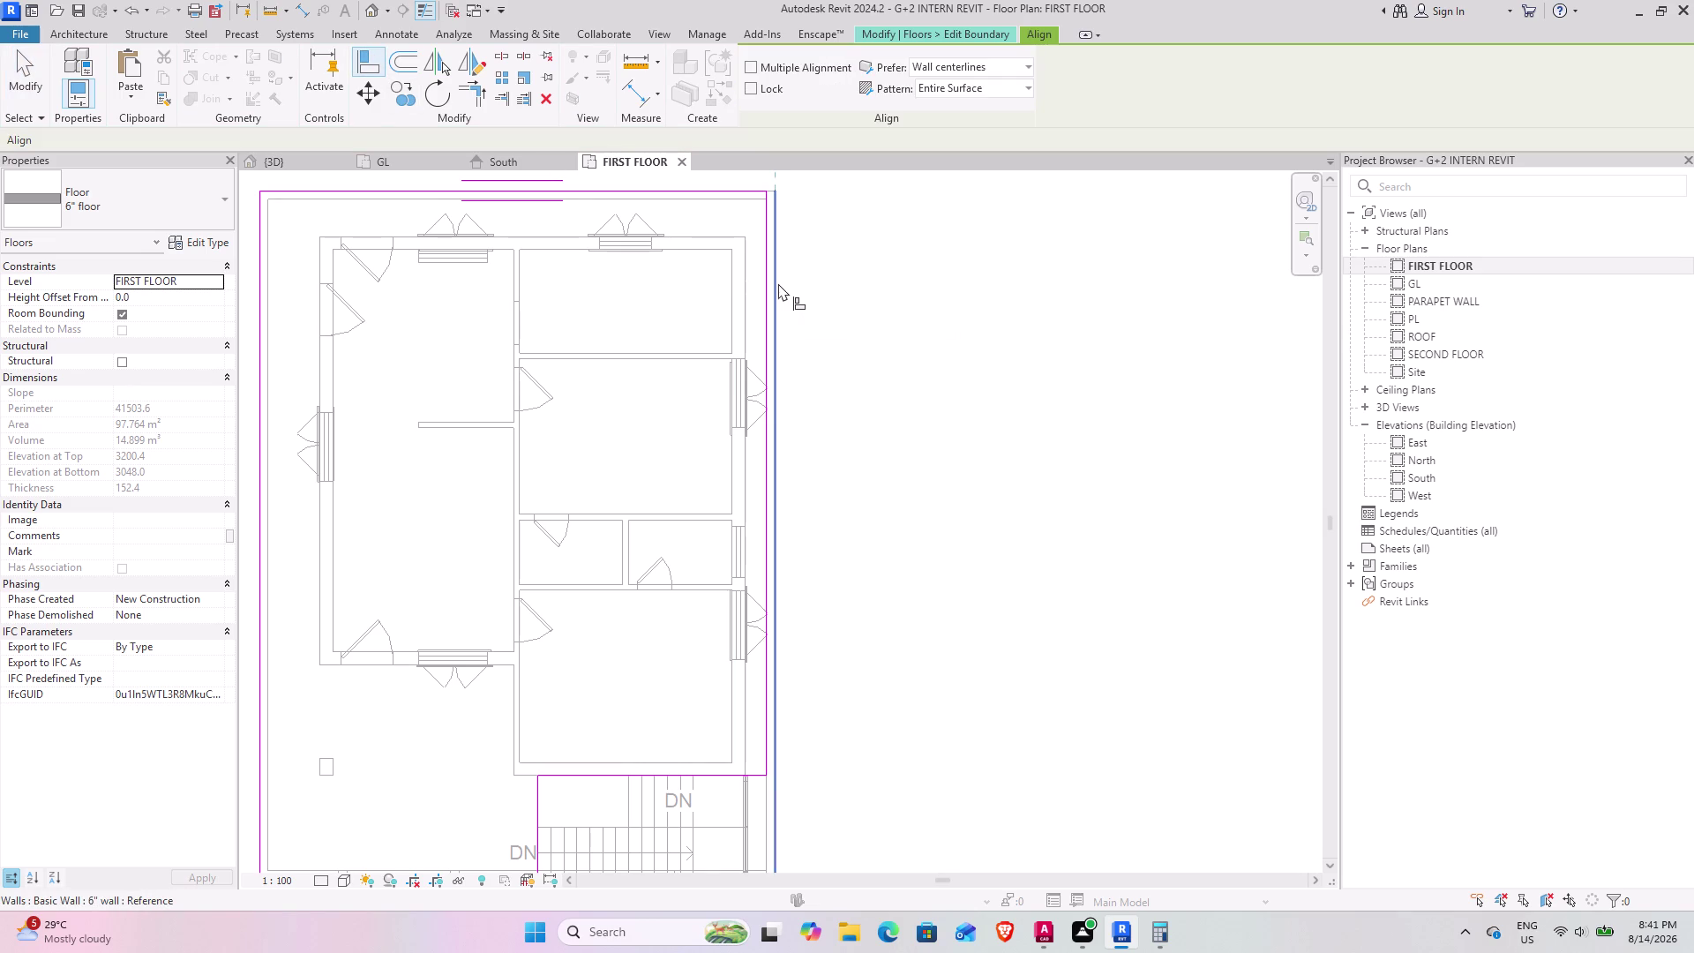
click(768, 283)
key(Escape)
key(Escape)
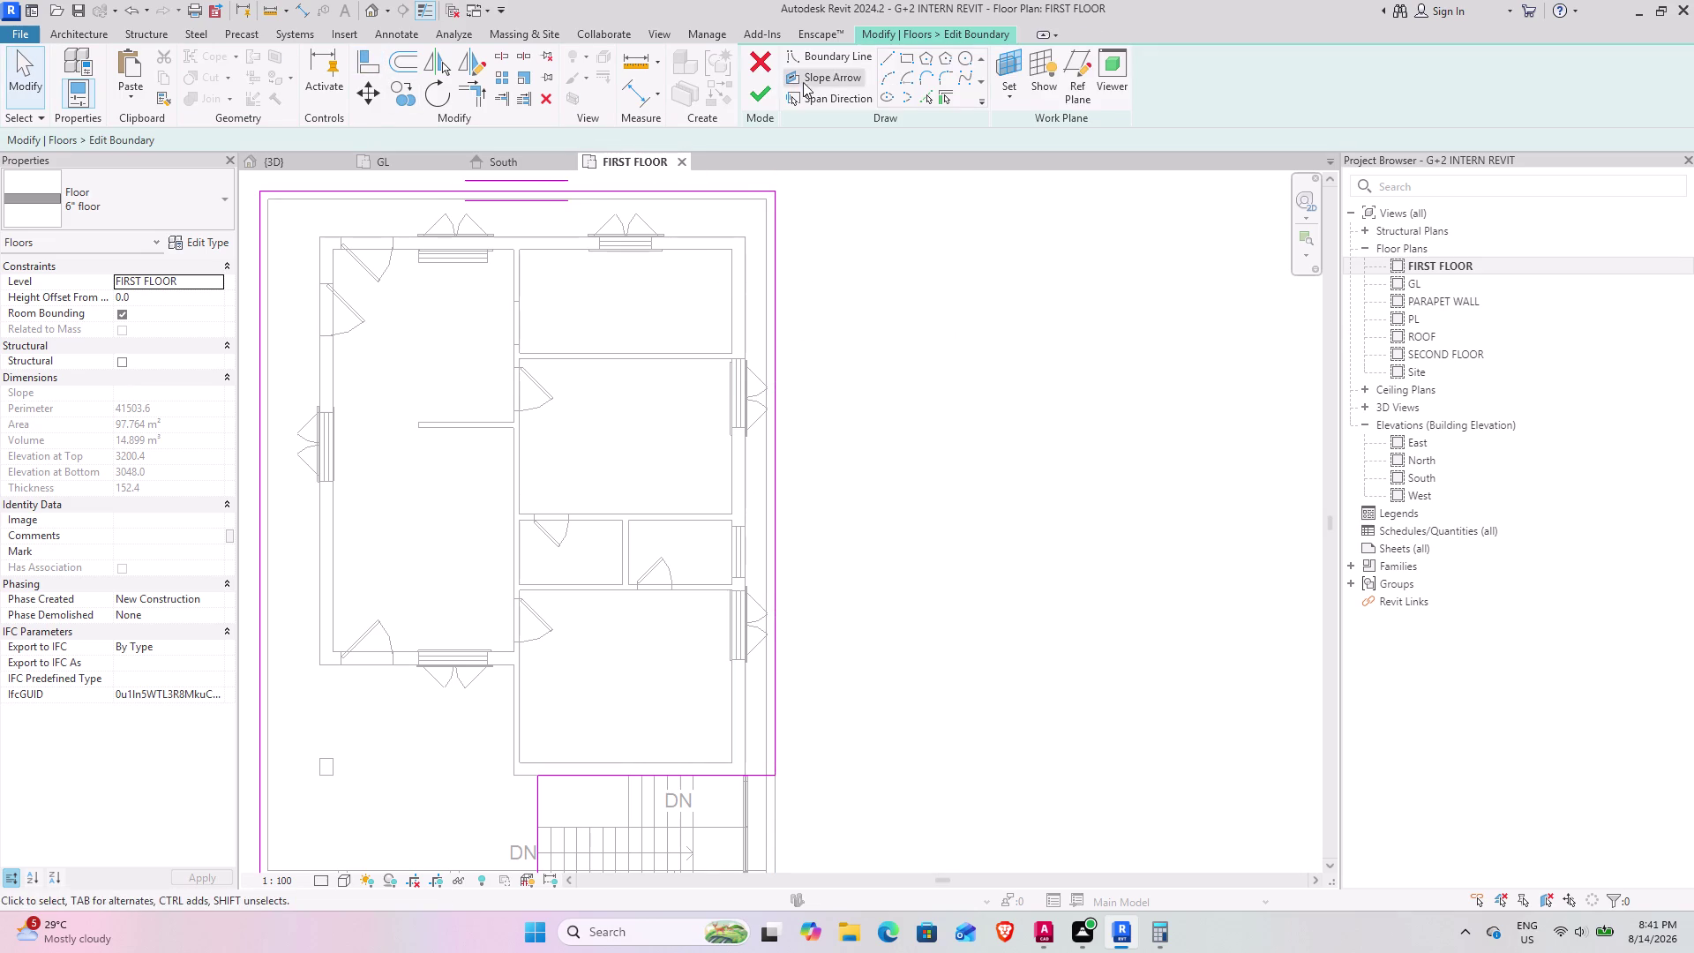
click(772, 83)
scroll(down, 3)
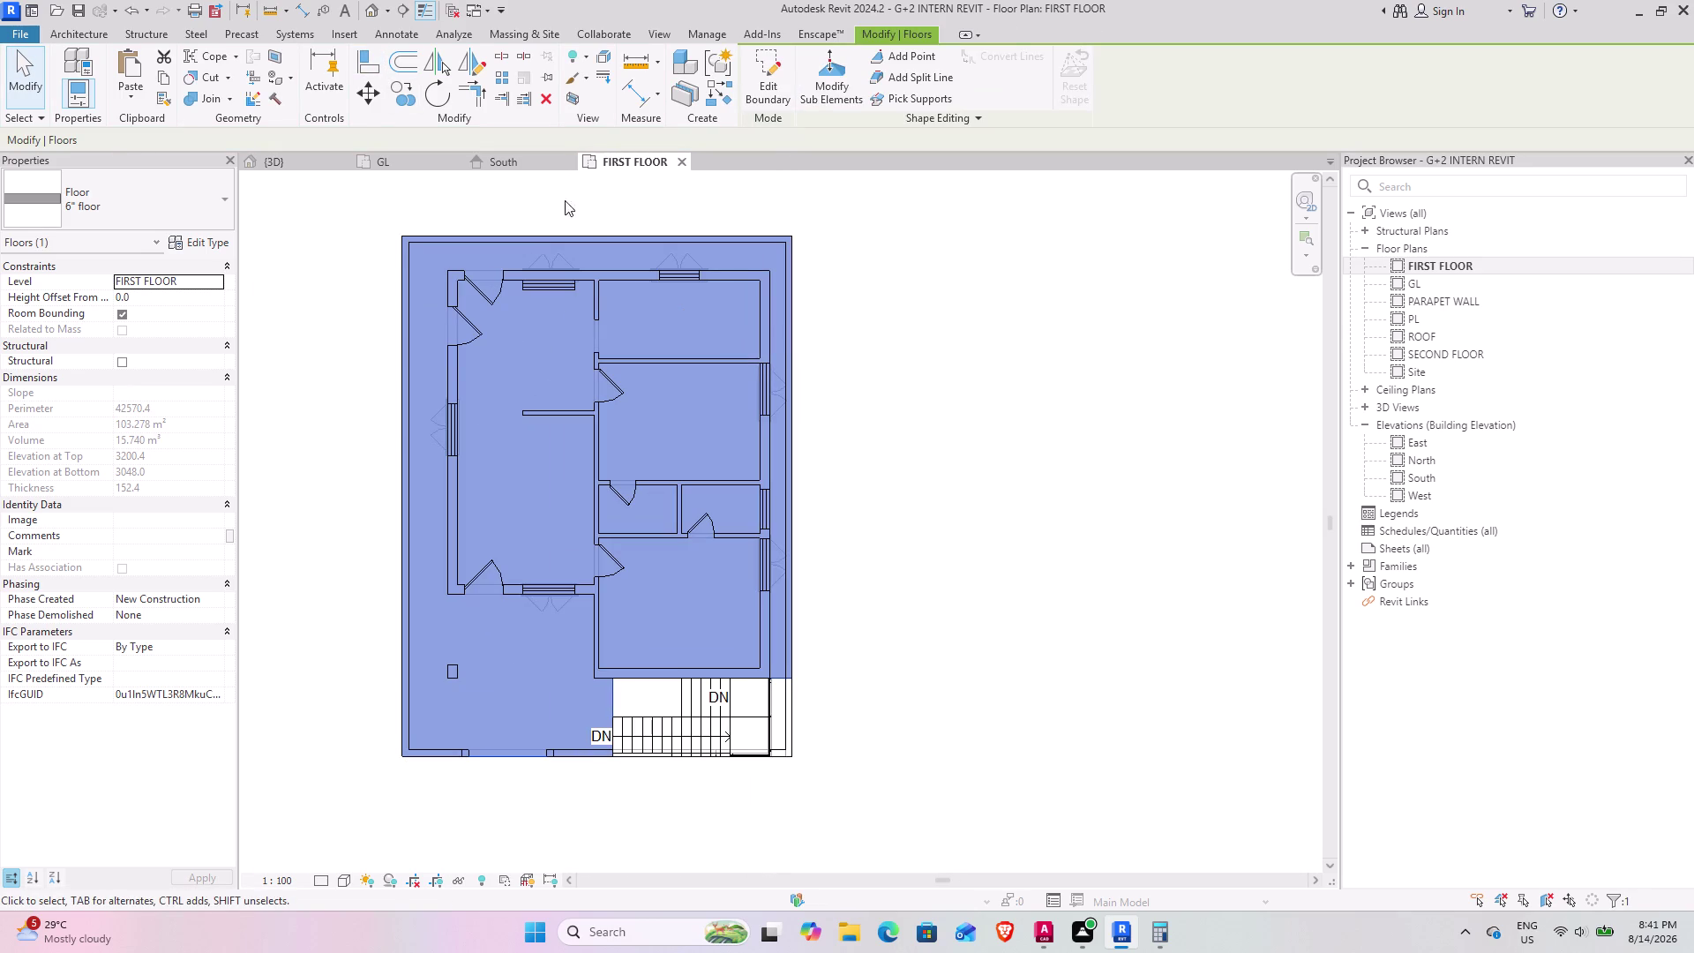
Orbit the 3D view to check the enlarged slab and existing stair, then clear the selection.
click(305, 160)
scroll(down, 3)
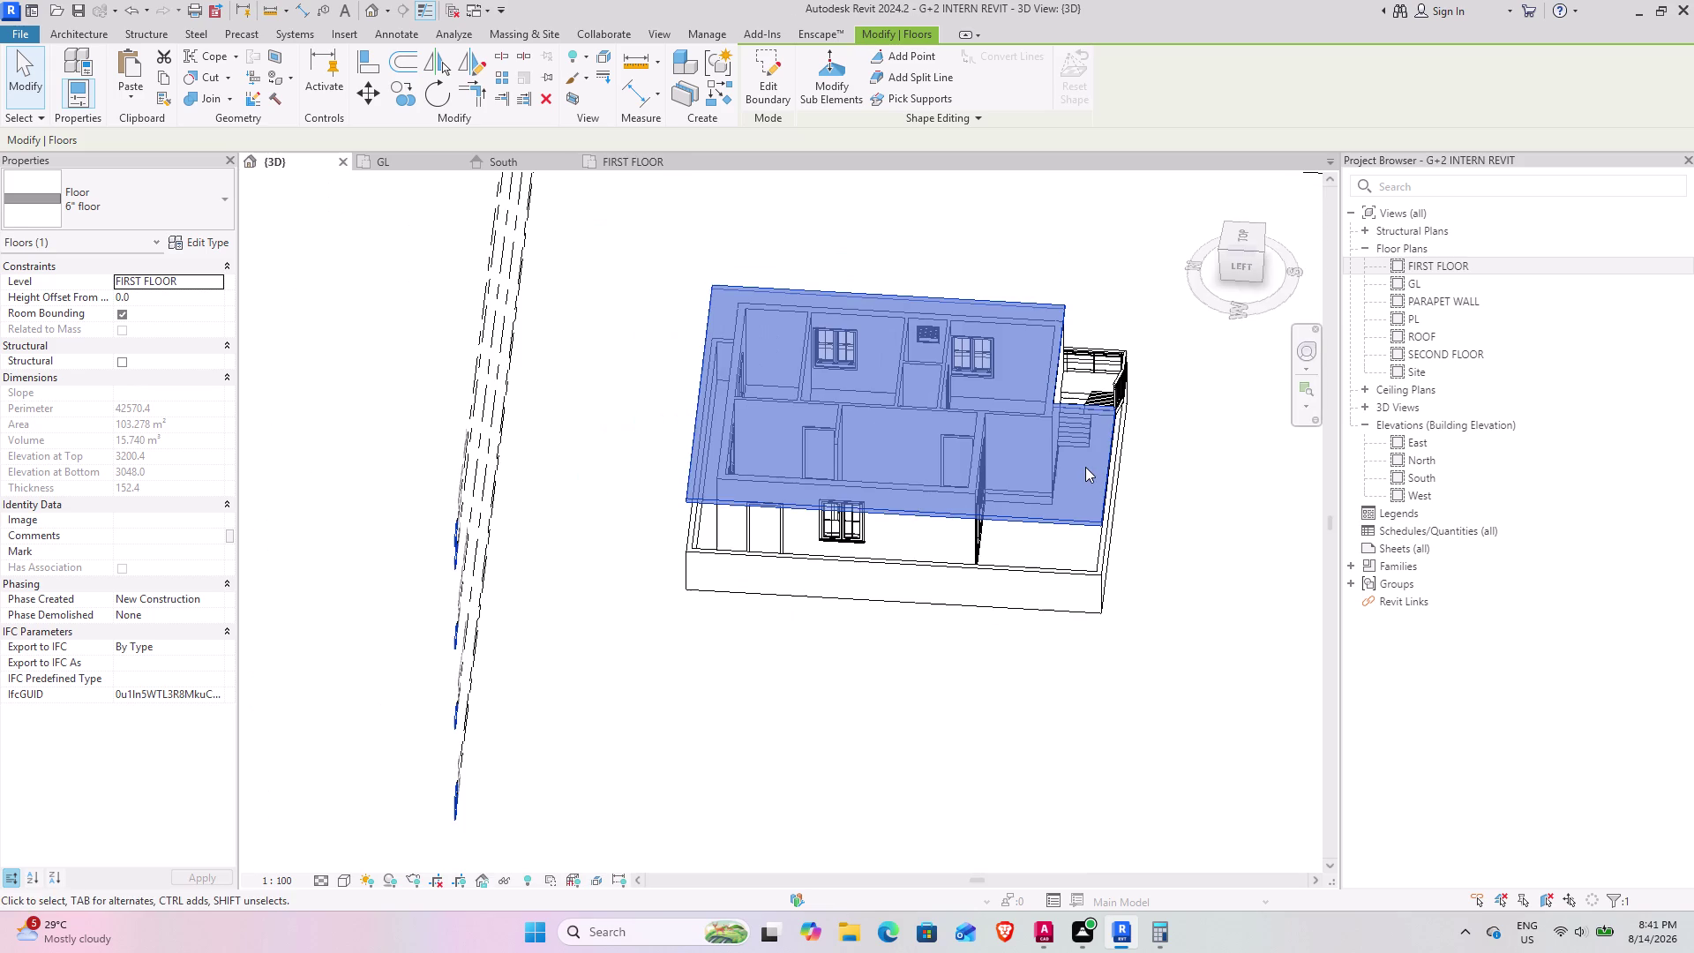
middle_drag(1081, 468, 730, 457)
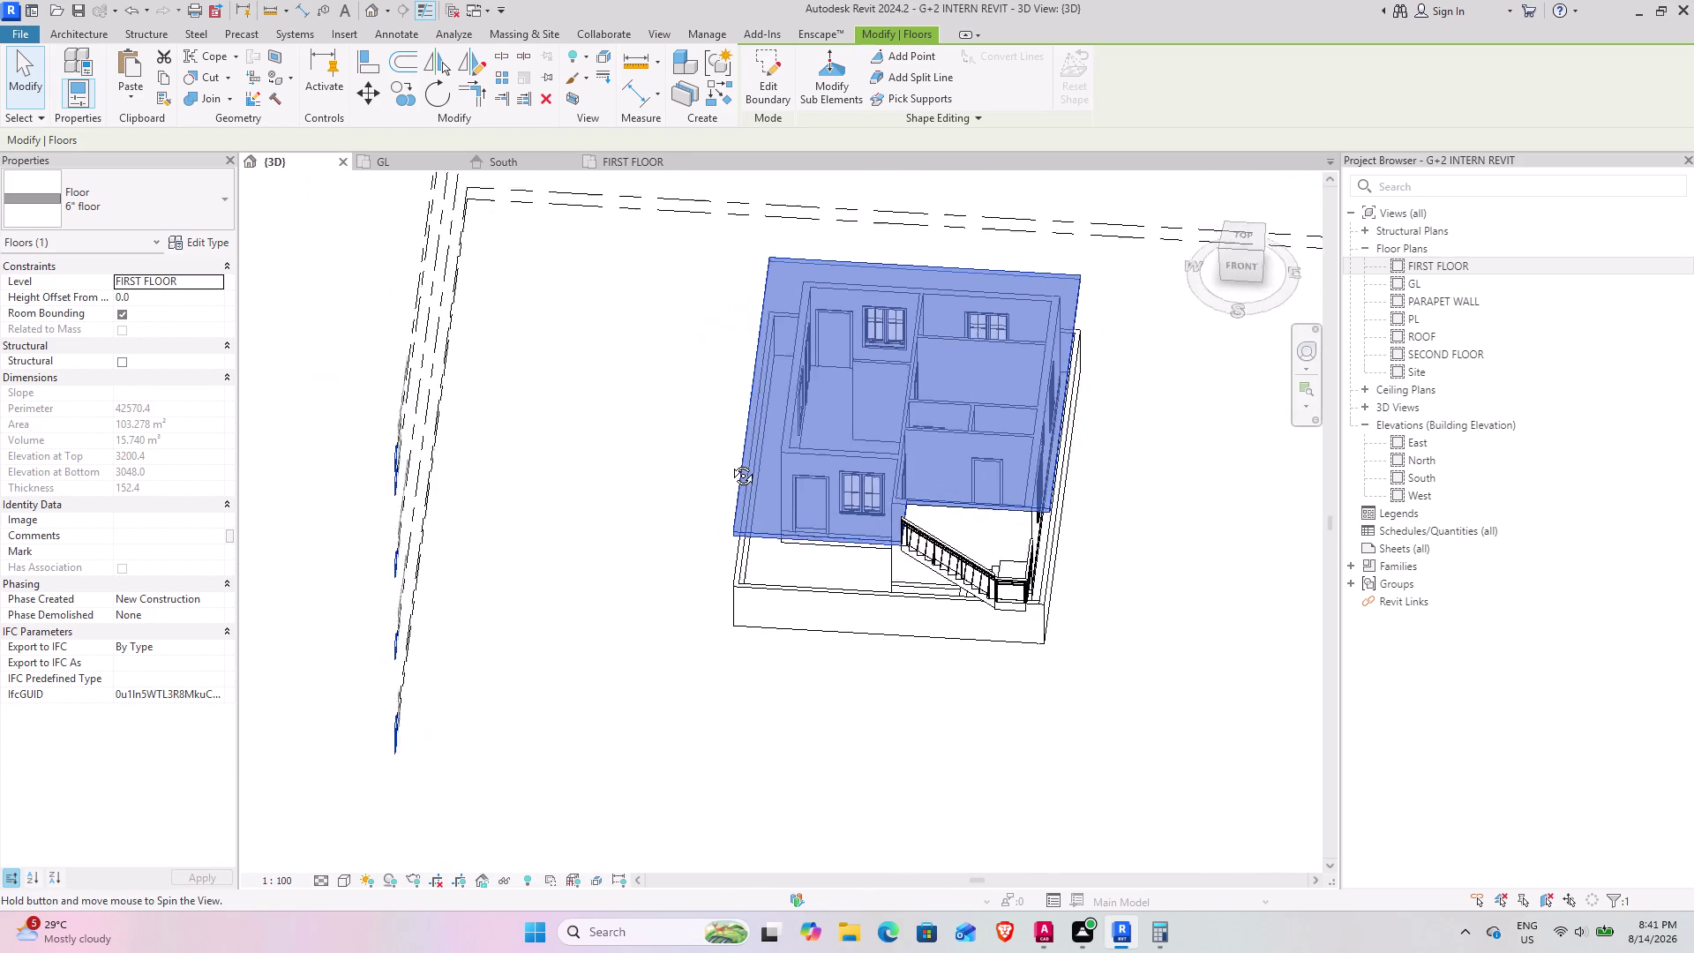
middle_drag(730, 457, 764, 391)
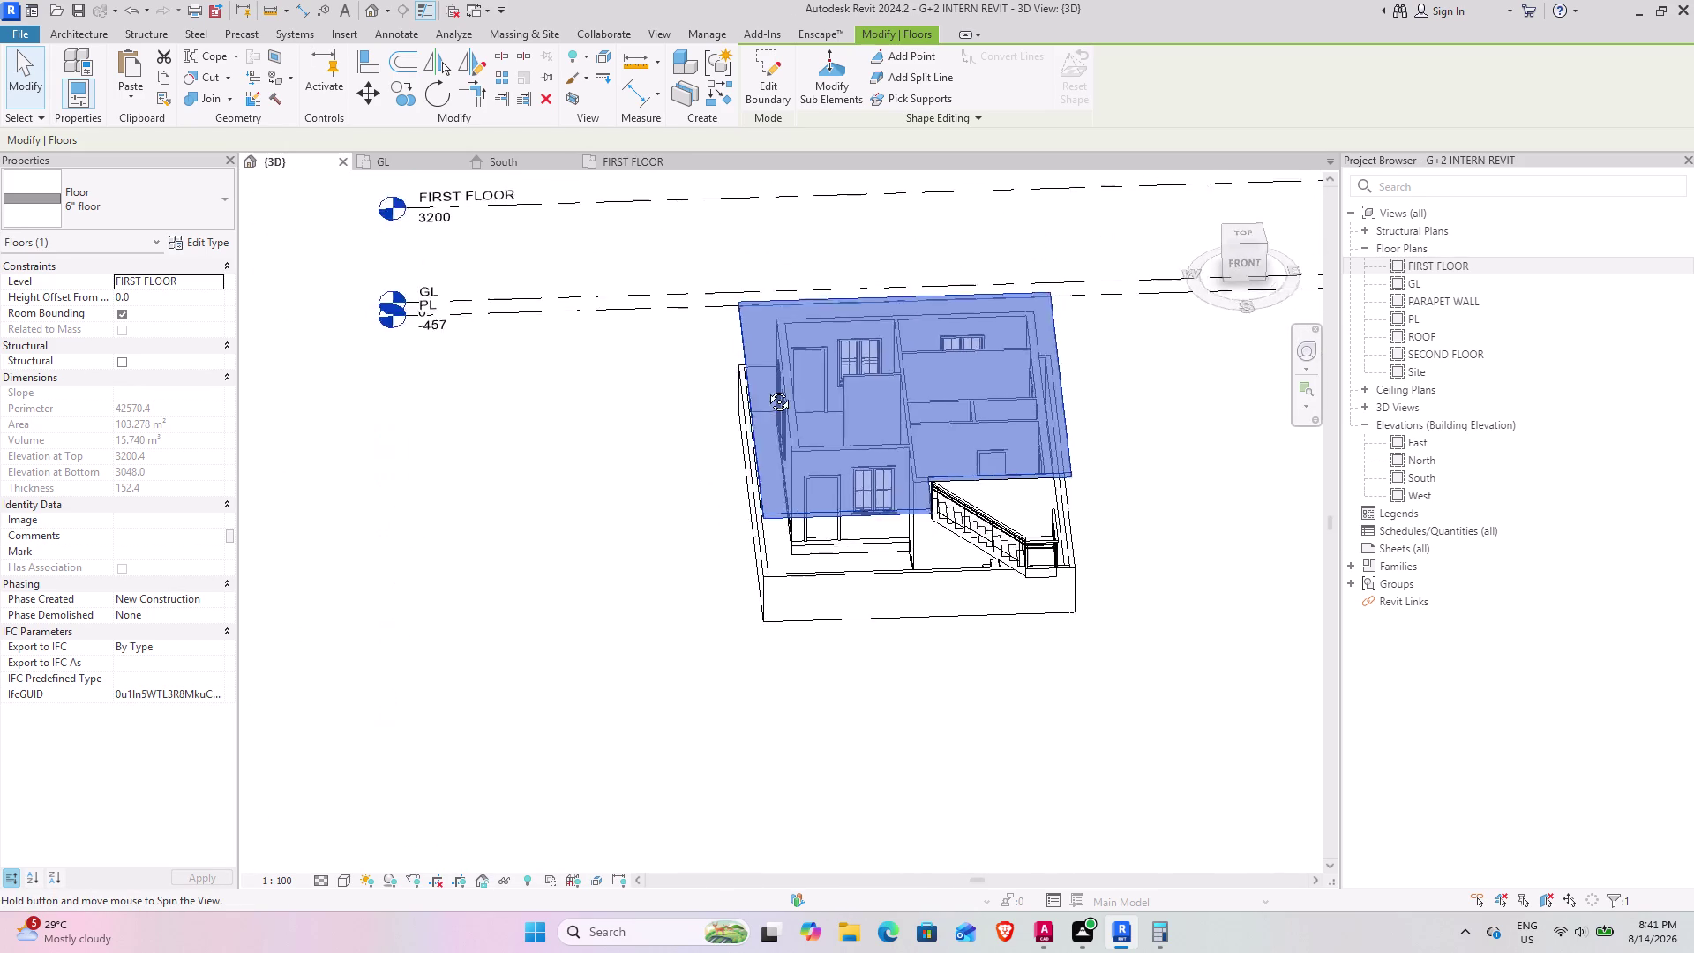
middle_drag(764, 391, 714, 447)
click(828, 704)
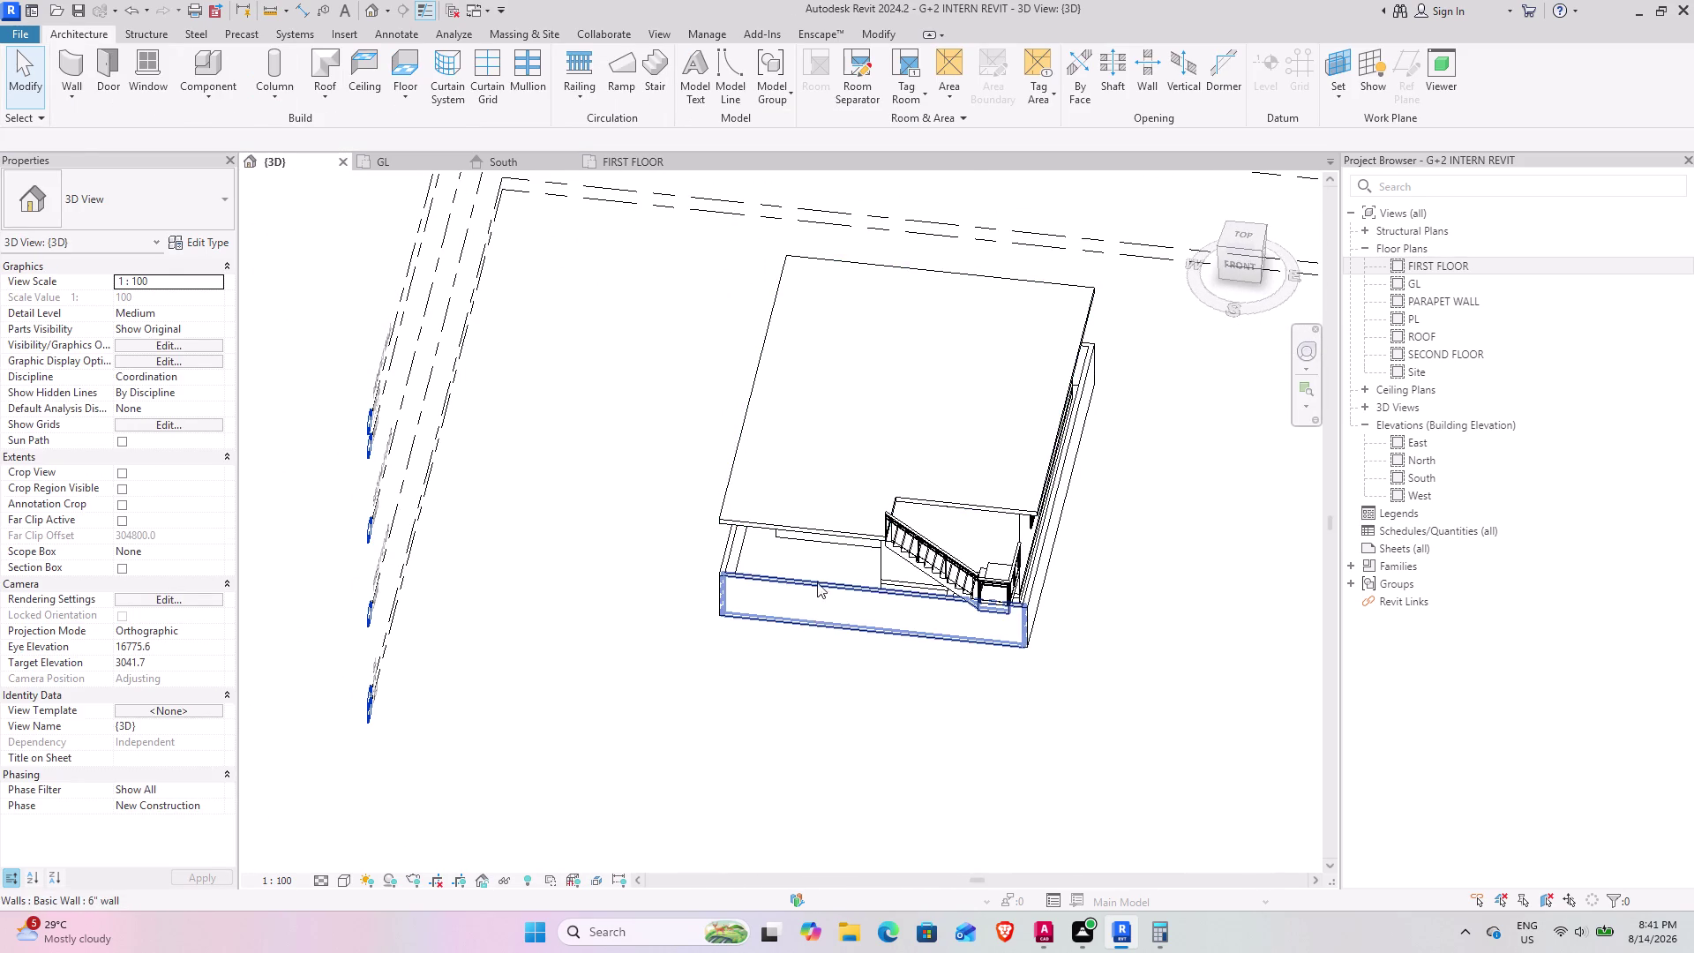
Orbit around the front entrance and porch, then bring up the GL ground-floor plan.
middle_drag(812, 580, 741, 420)
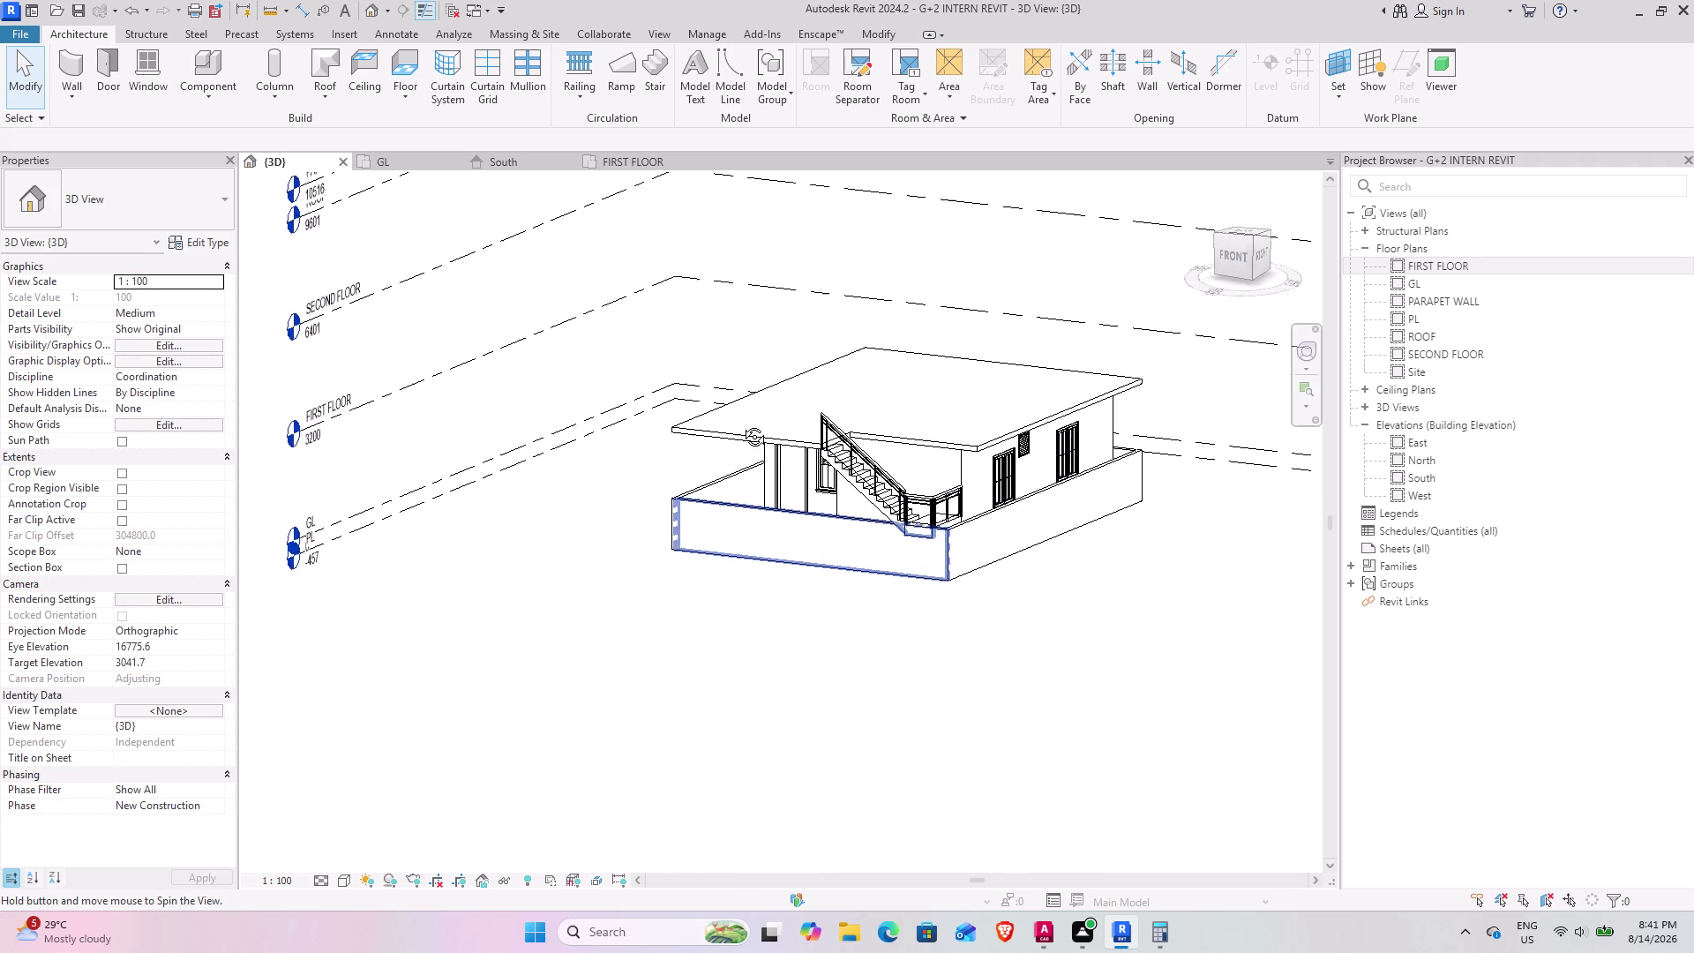
middle_drag(741, 420, 950, 425)
middle_drag(843, 538, 999, 548)
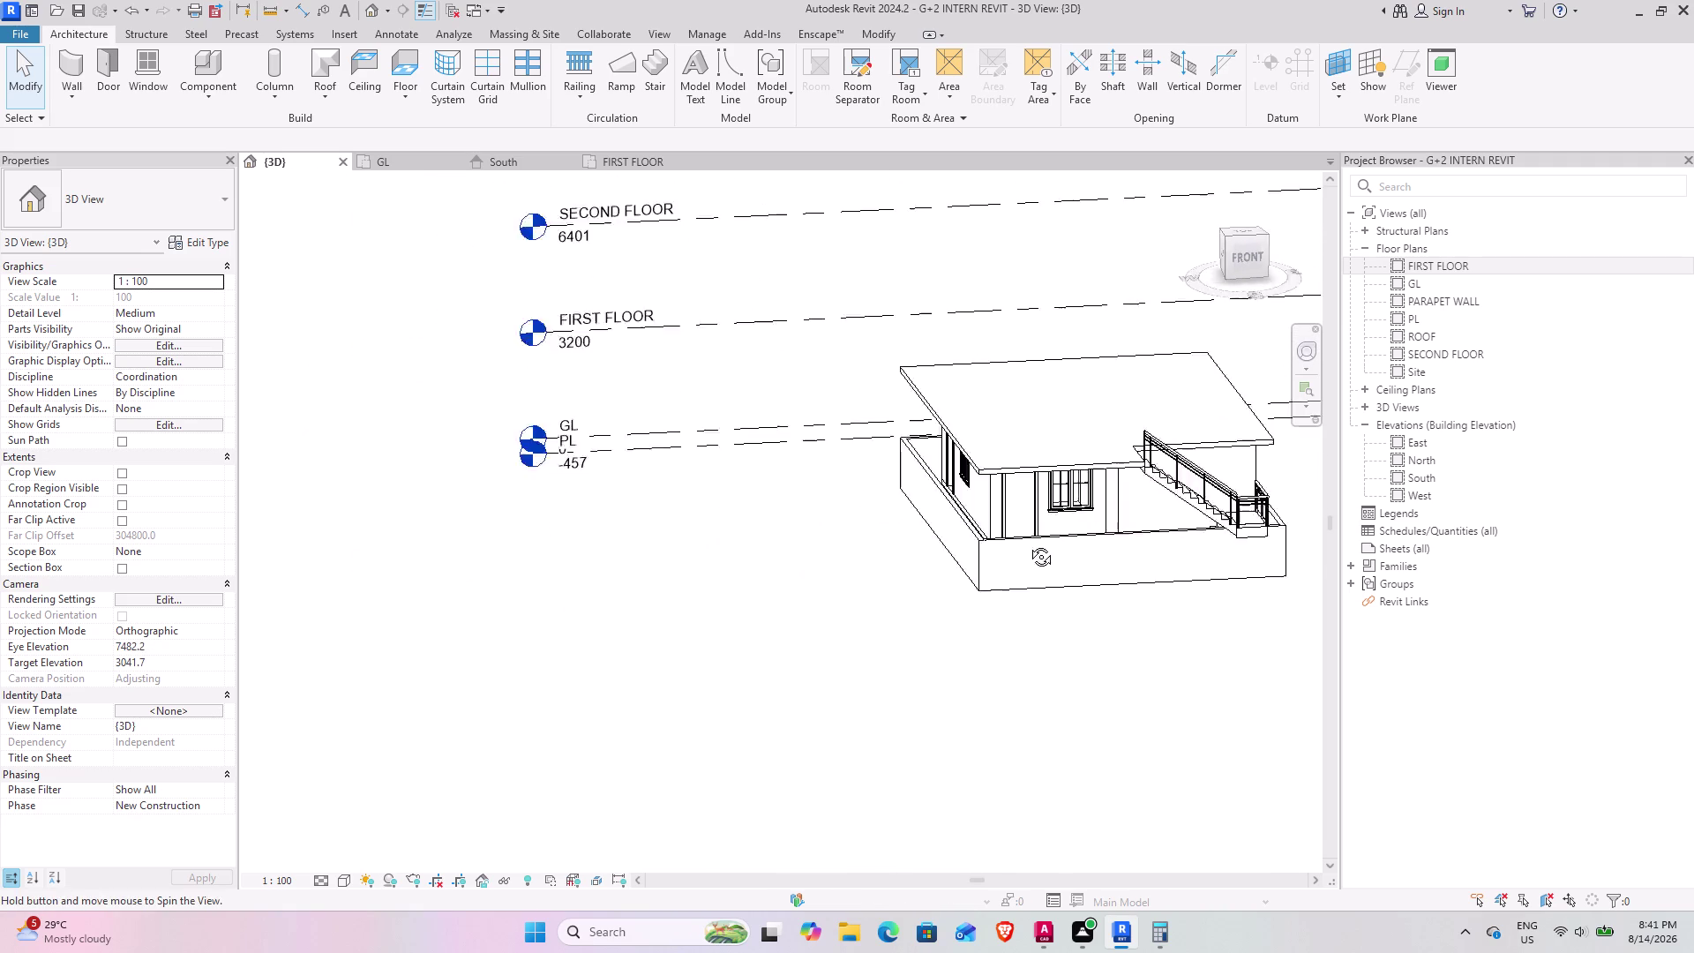
middle_drag(999, 548, 1061, 531)
middle_drag(1074, 526, 701, 584)
middle_drag(748, 622, 613, 745)
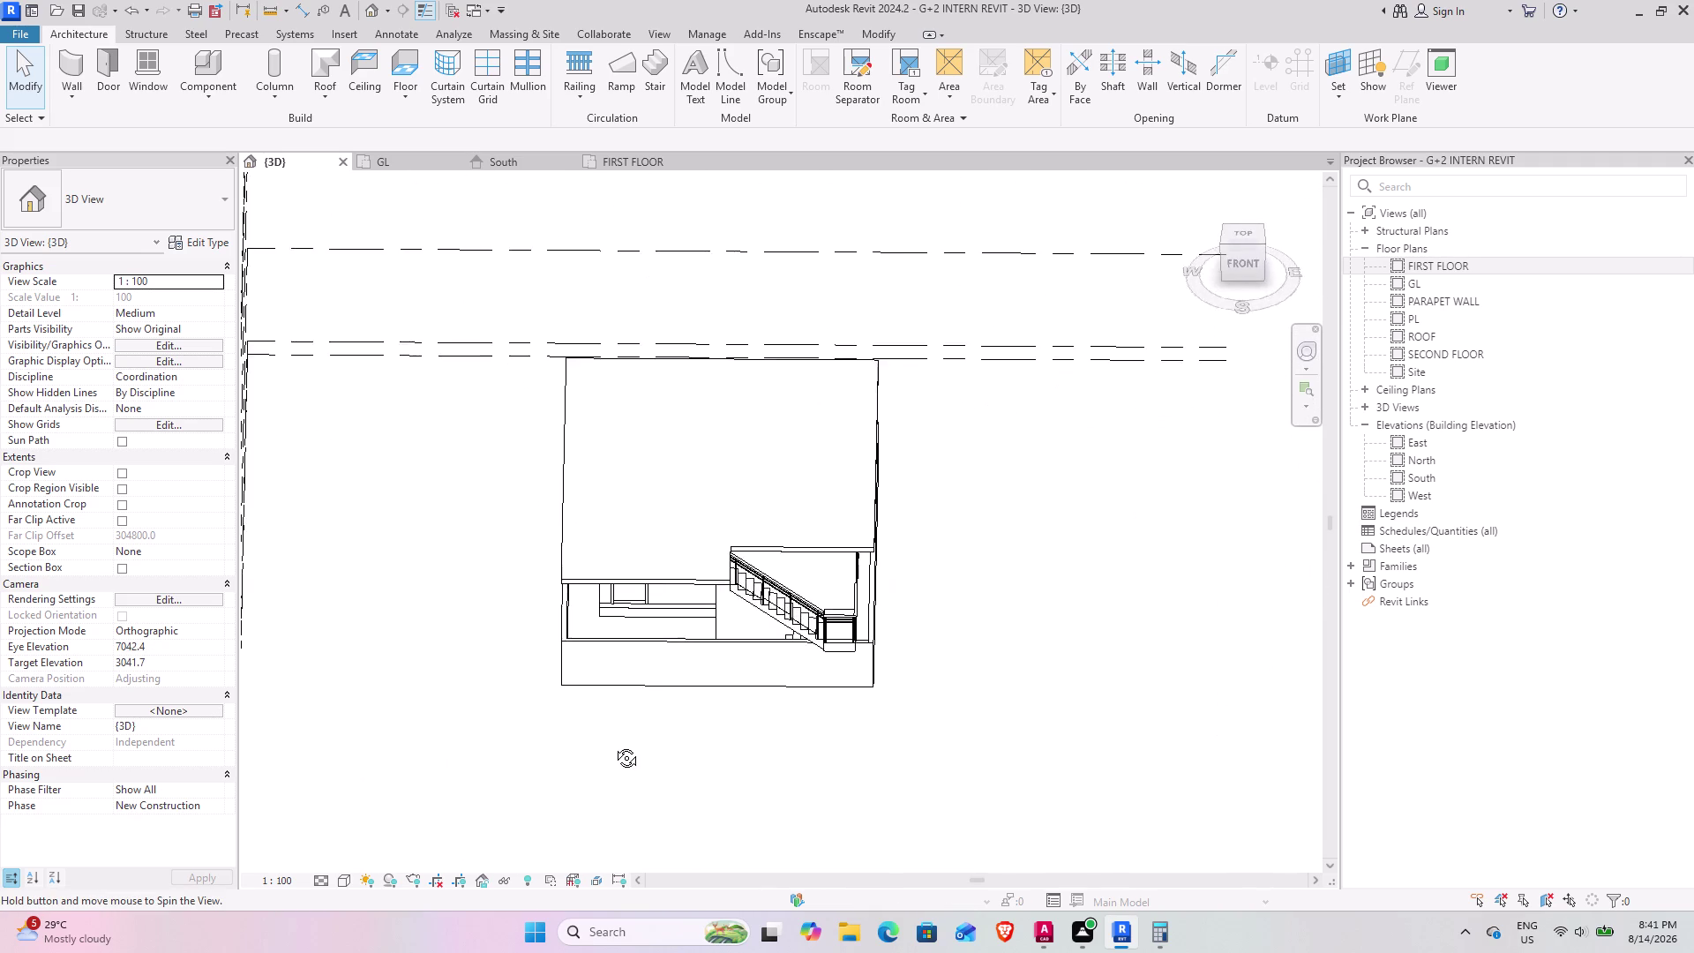
middle_drag(613, 744, 597, 701)
scroll(up, 3)
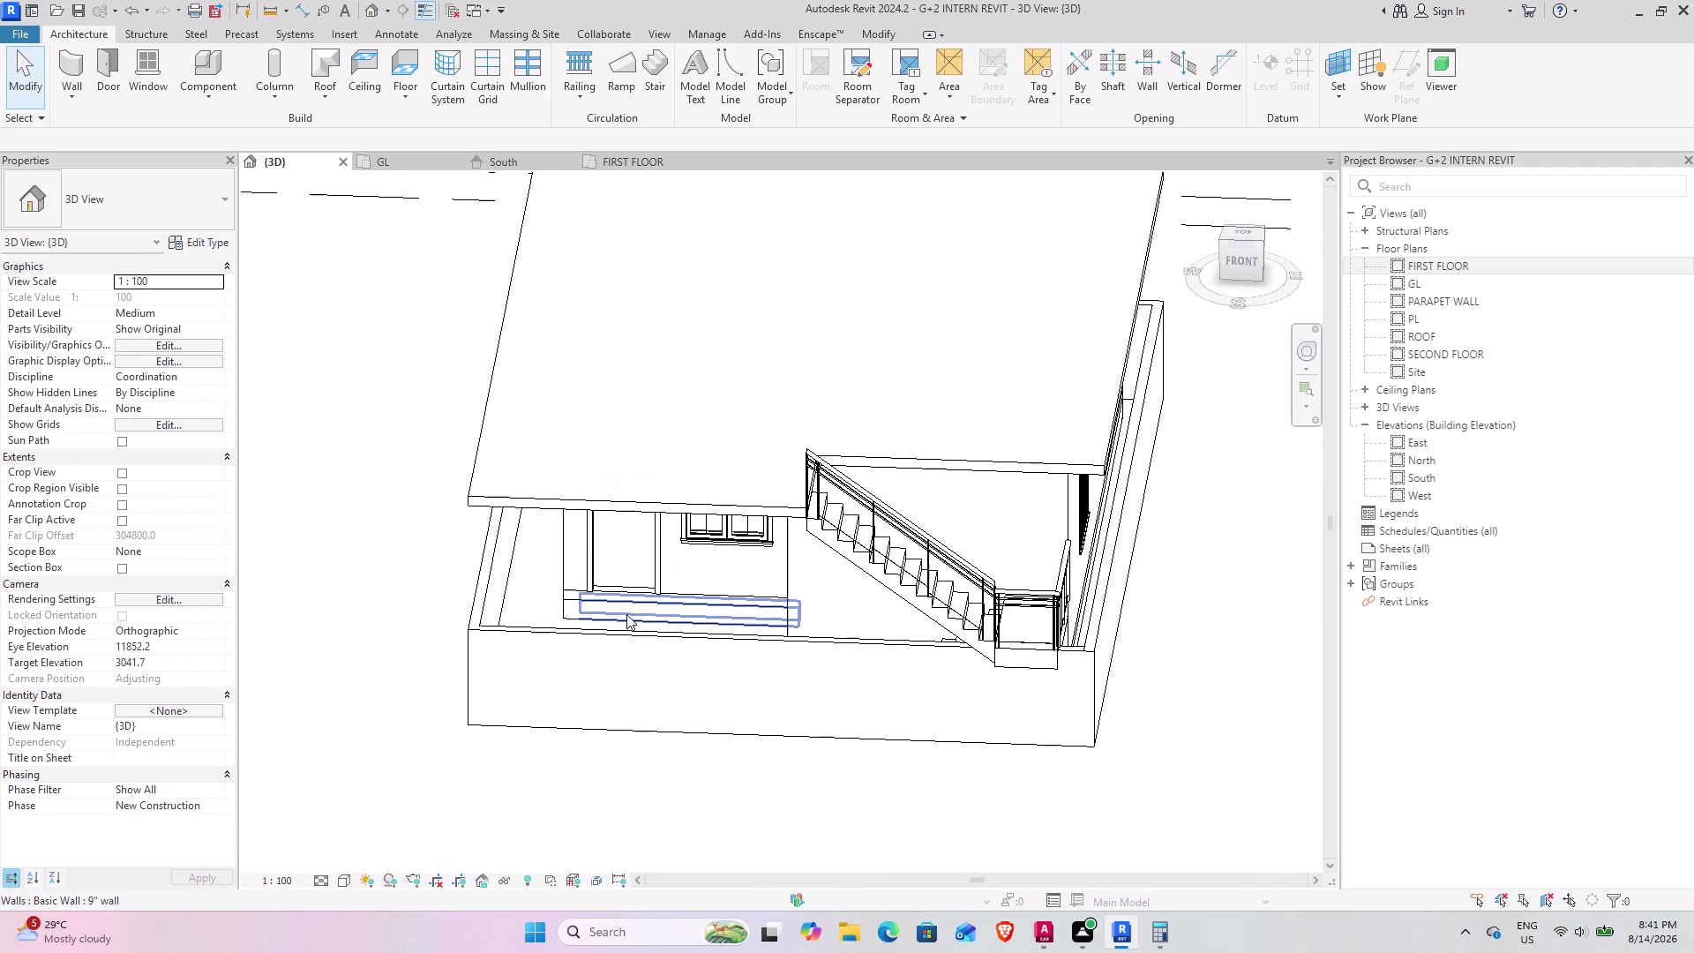
middle_drag(625, 611, 683, 683)
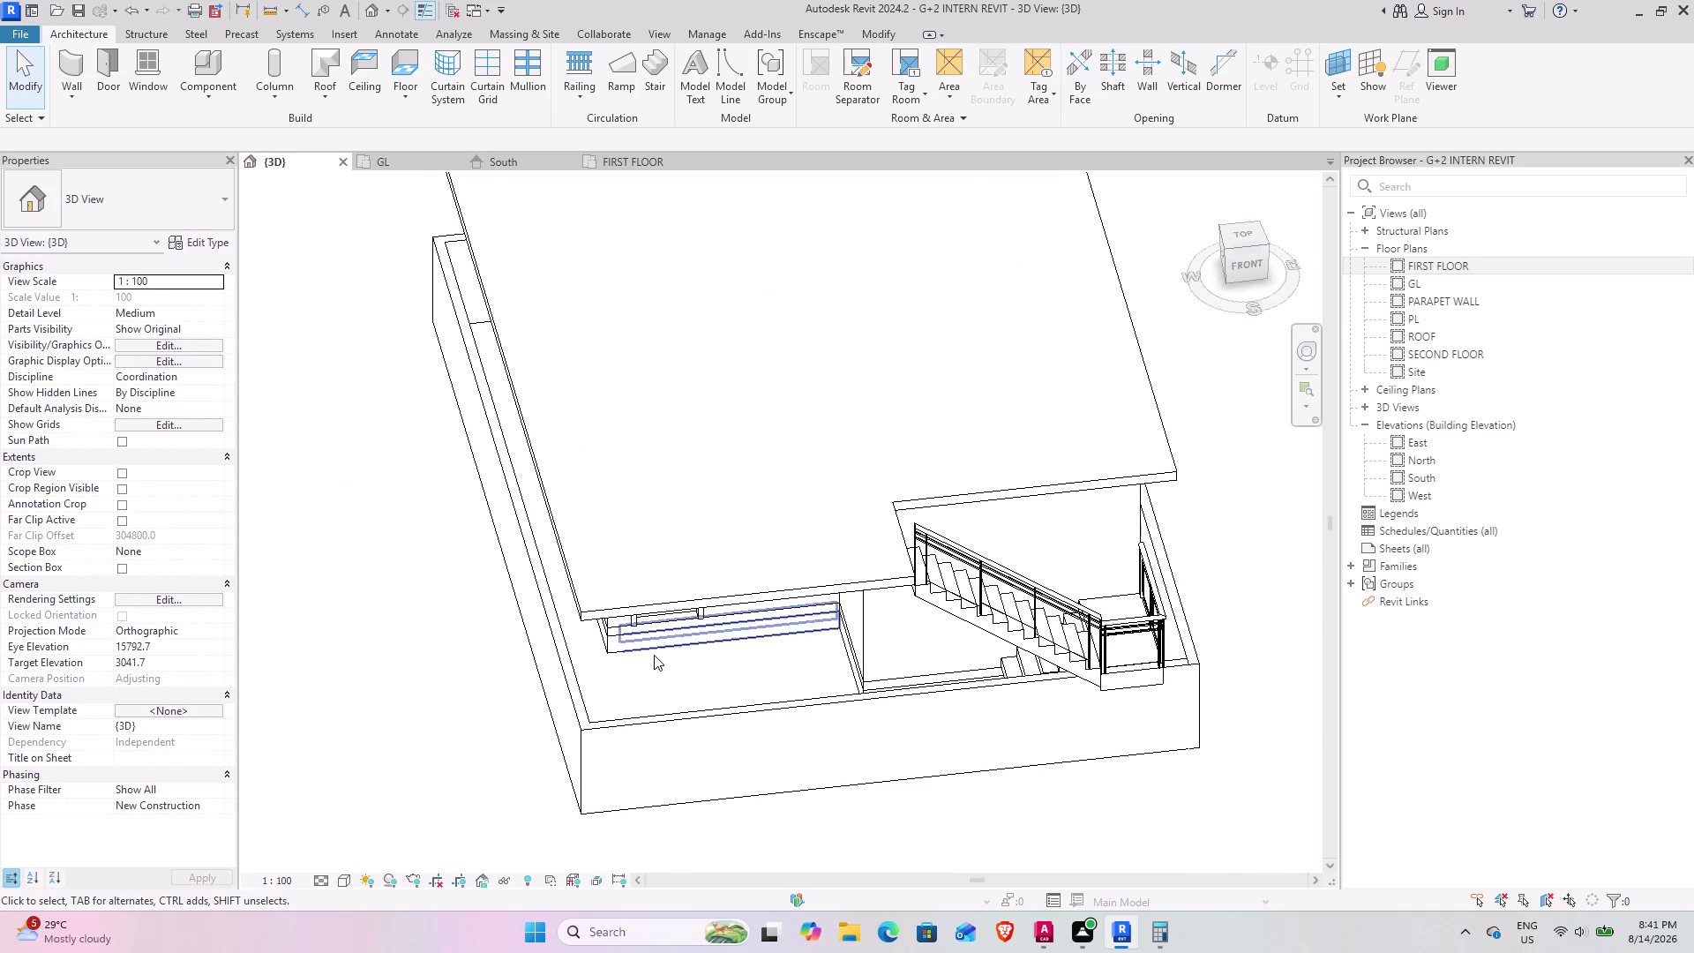
click(399, 166)
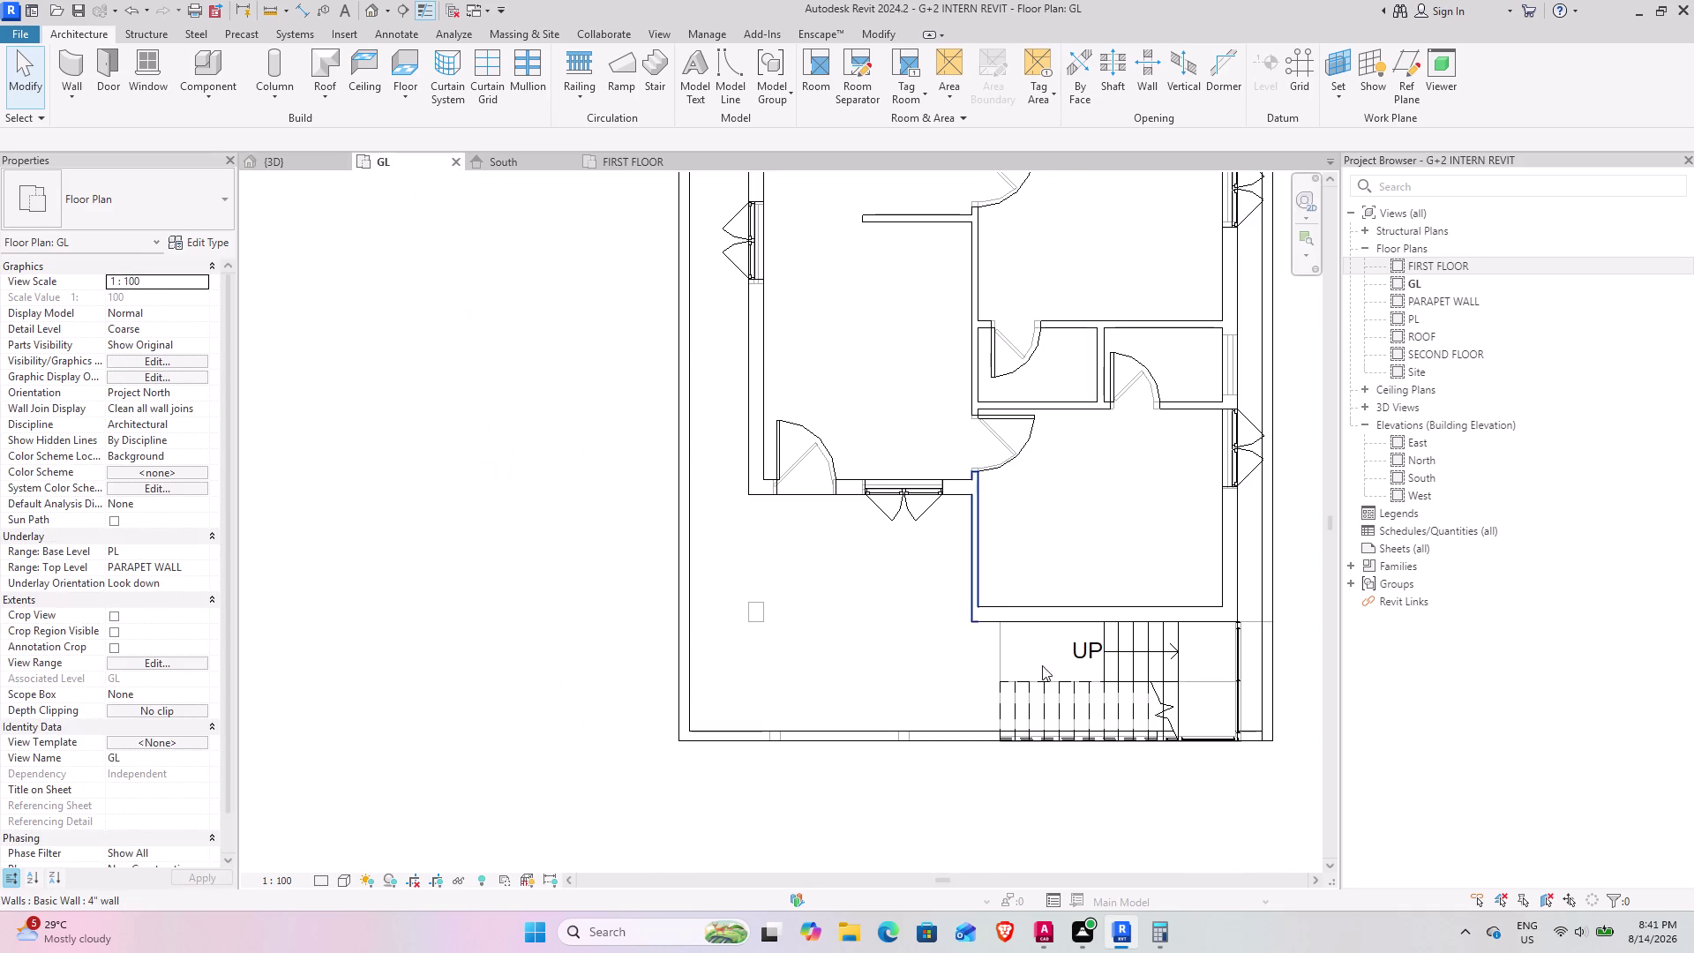
Centre the GL plan on the front door and start a monolithic cast-in-place stair to FIRST FLOOR.
scroll(down, 3)
middle_drag(842, 536, 696, 608)
scroll(up, 3)
scroll(up, 3)
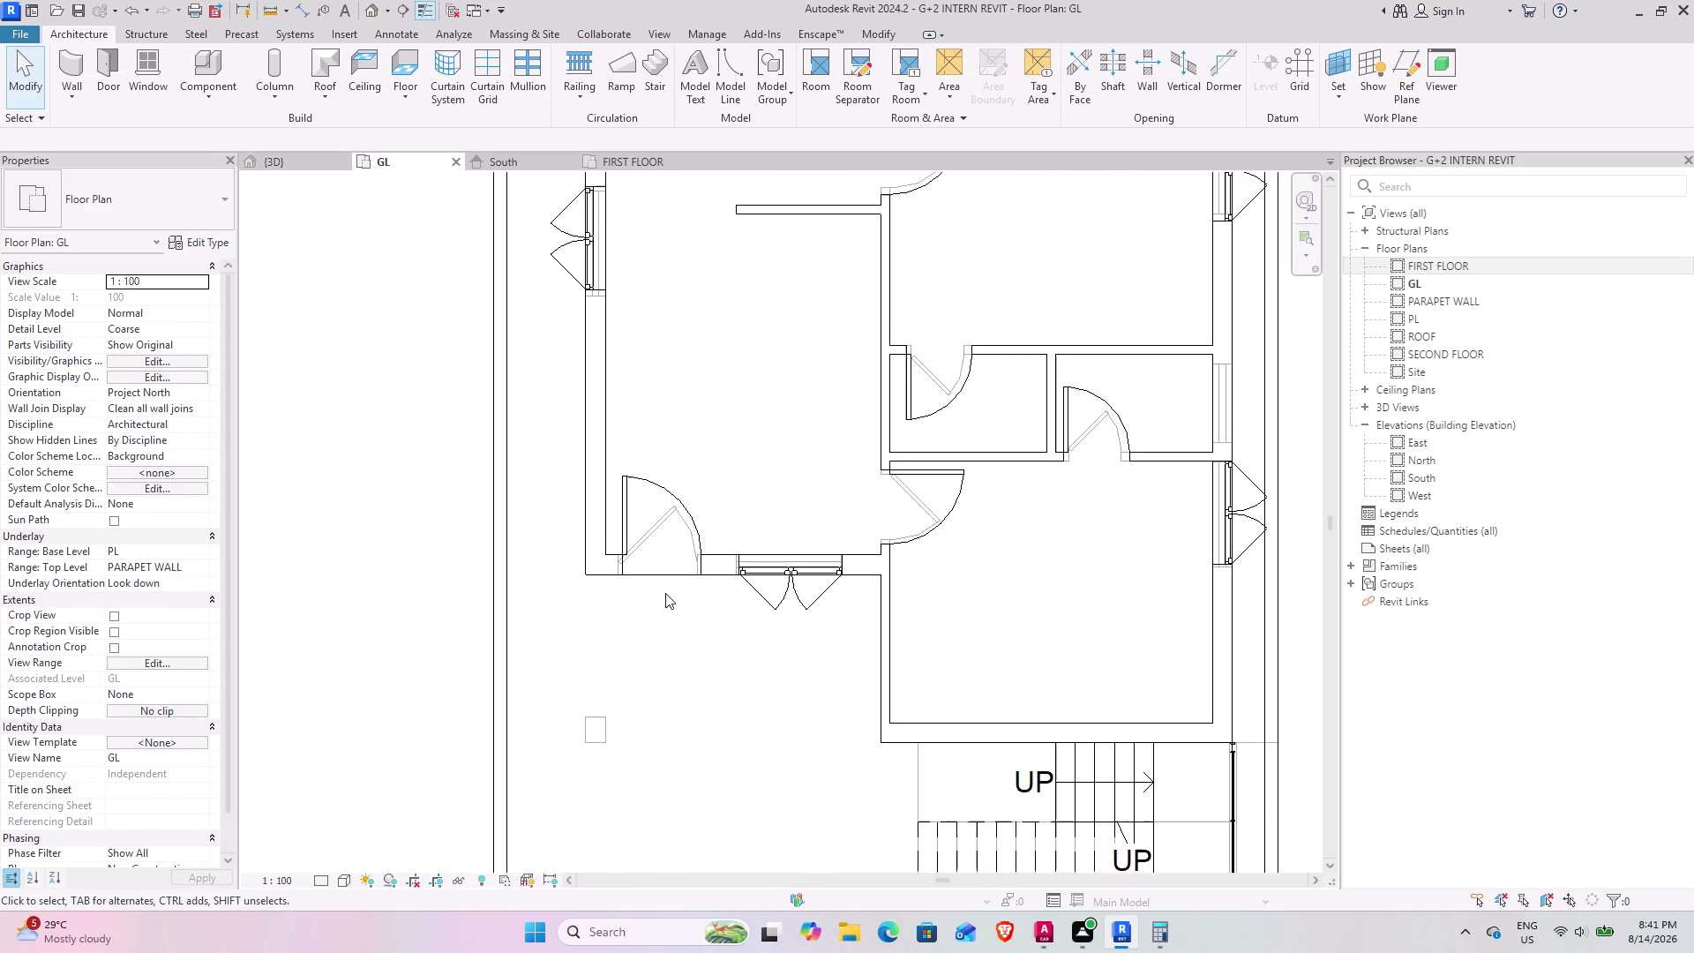
scroll(up, 3)
middle_drag(628, 585, 667, 614)
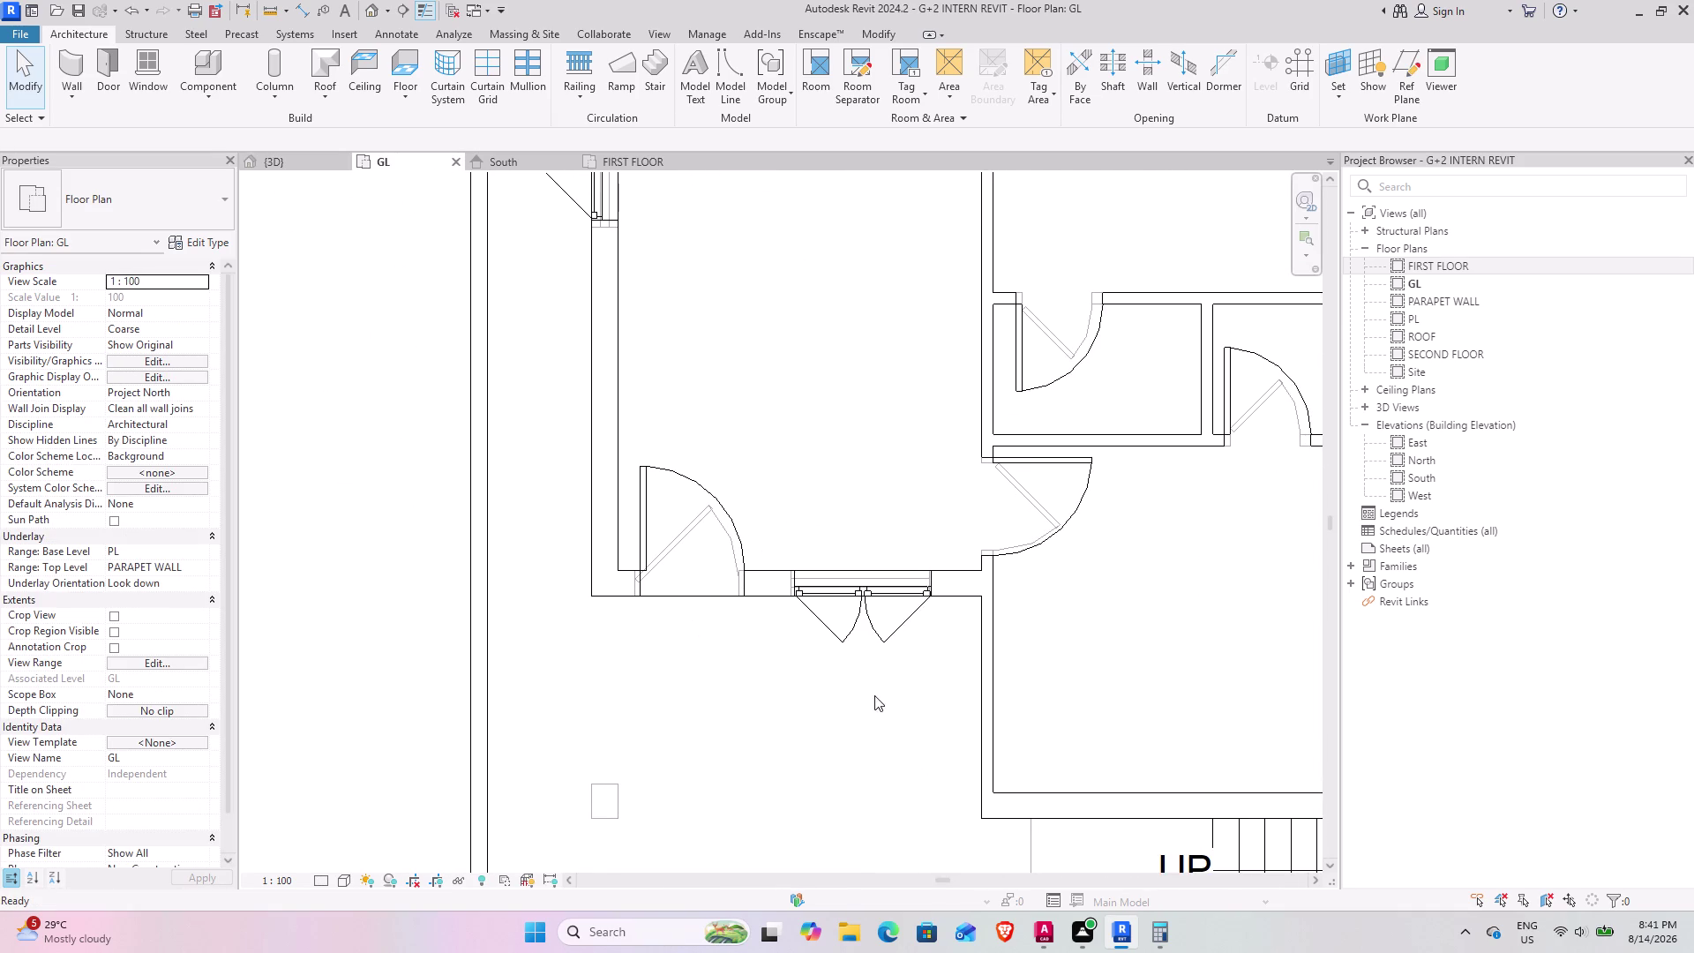
scroll(down, 3)
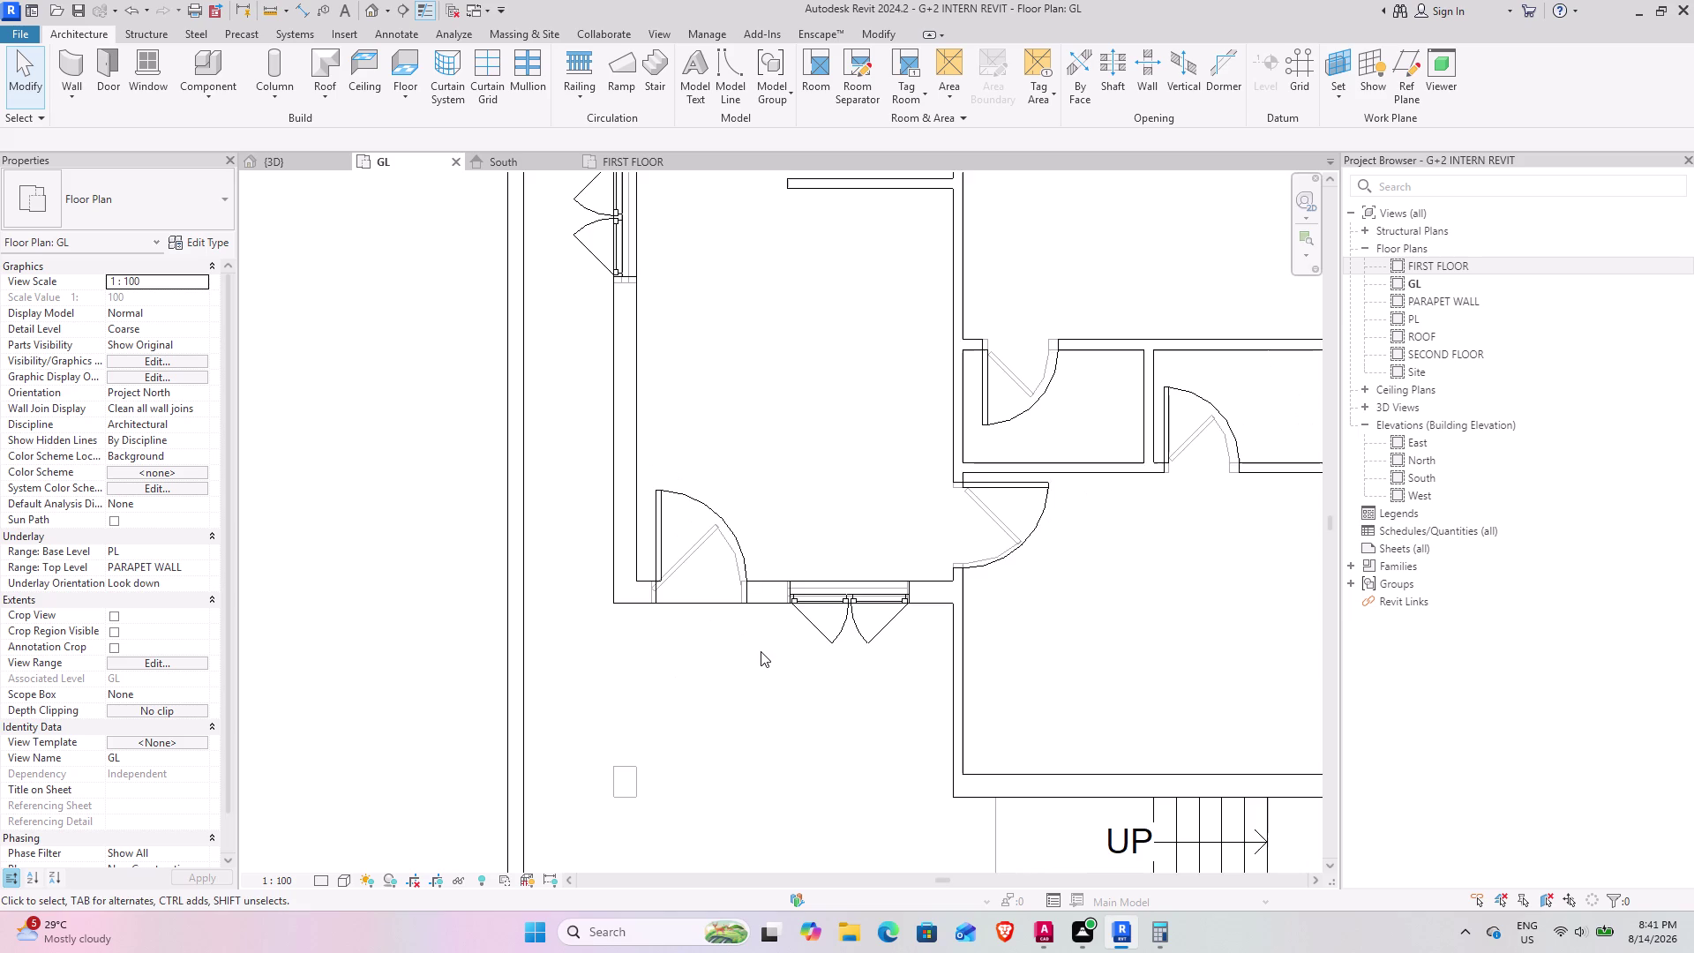
middle_drag(720, 640, 680, 600)
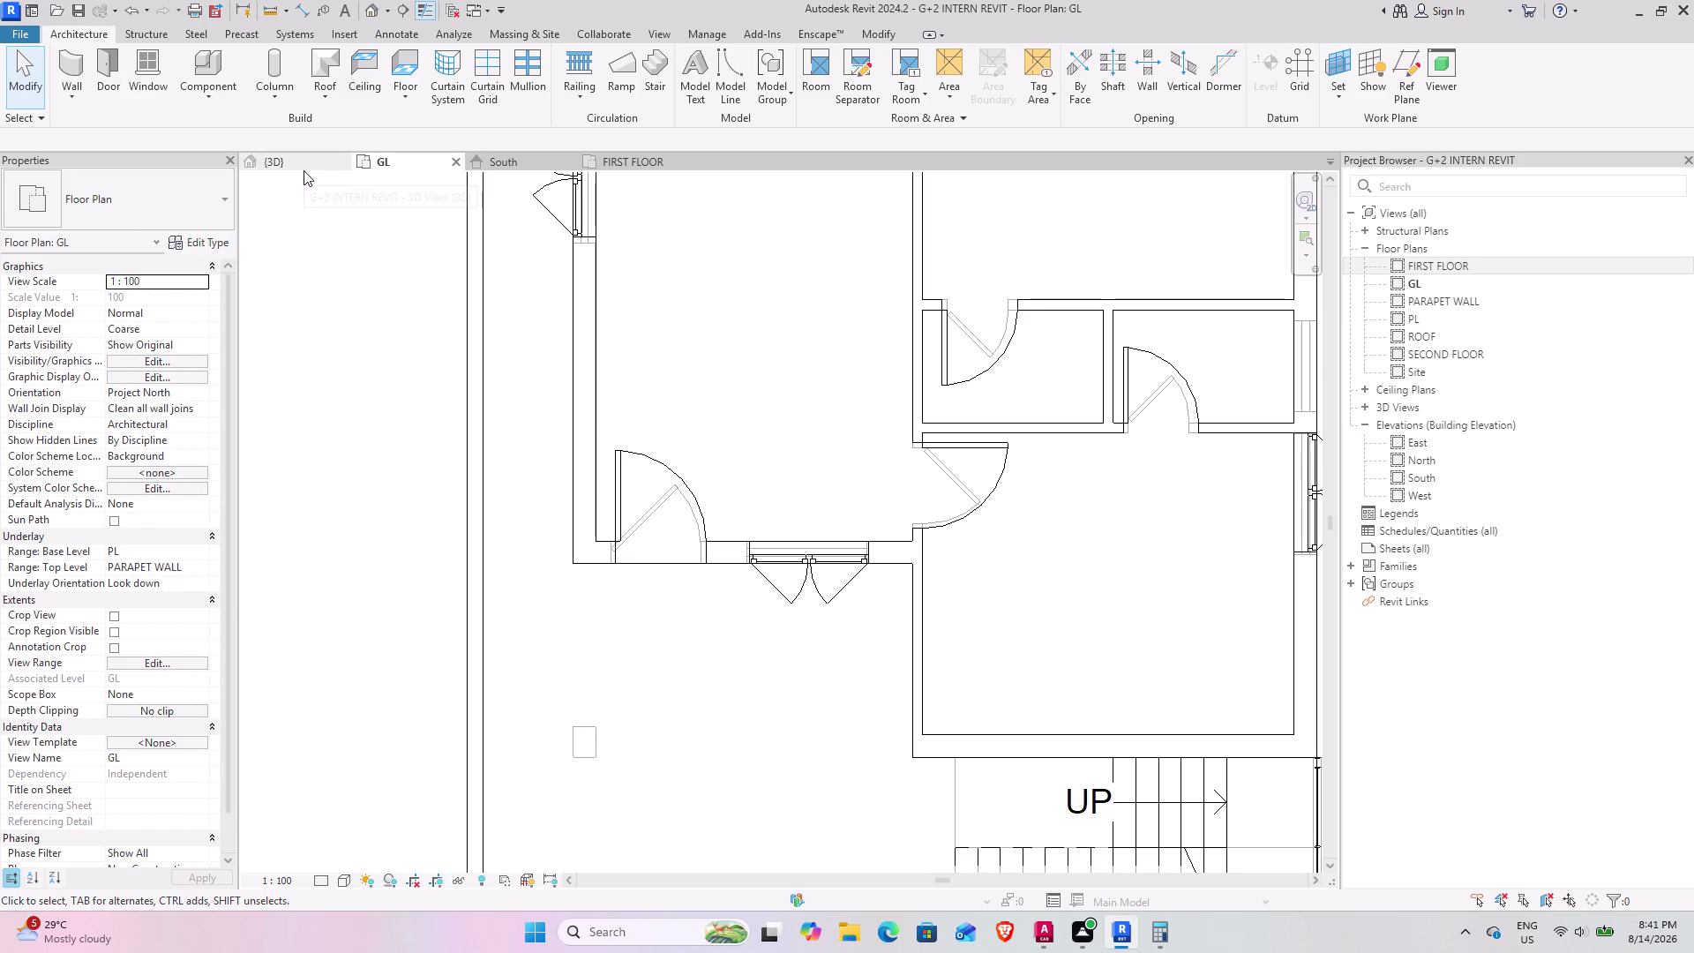
click(667, 73)
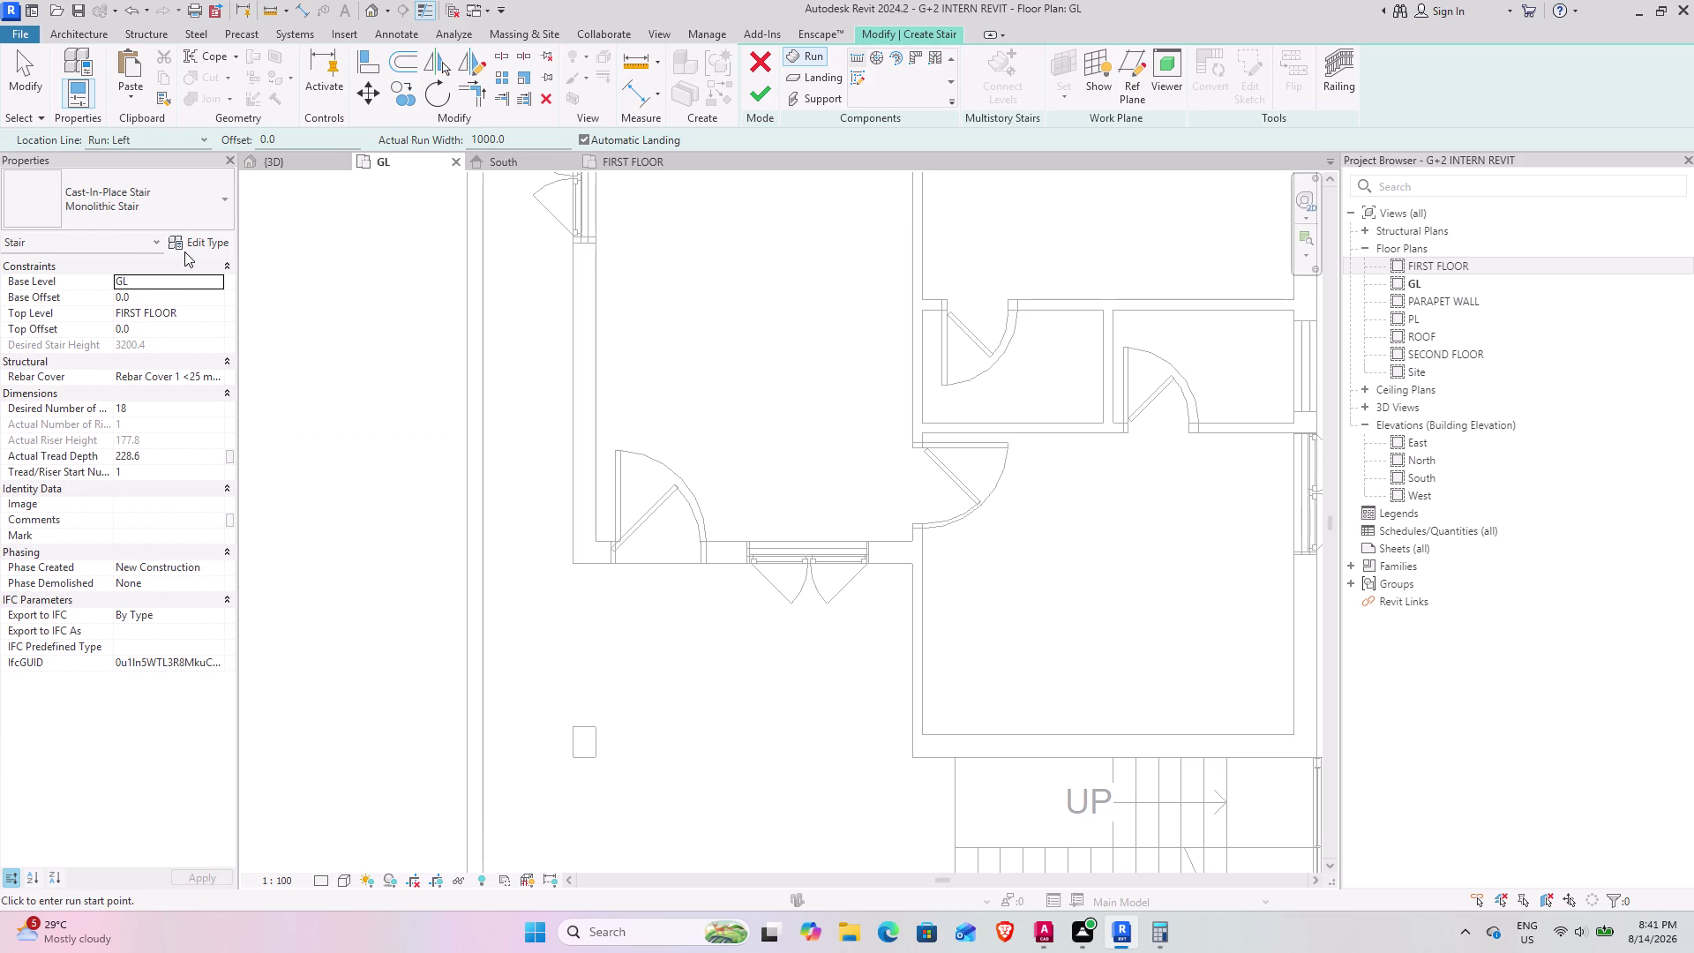
Set the stair type's maximum riser height to 333.33 and duplicate it as Monolithic Stair 2.
click(209, 238)
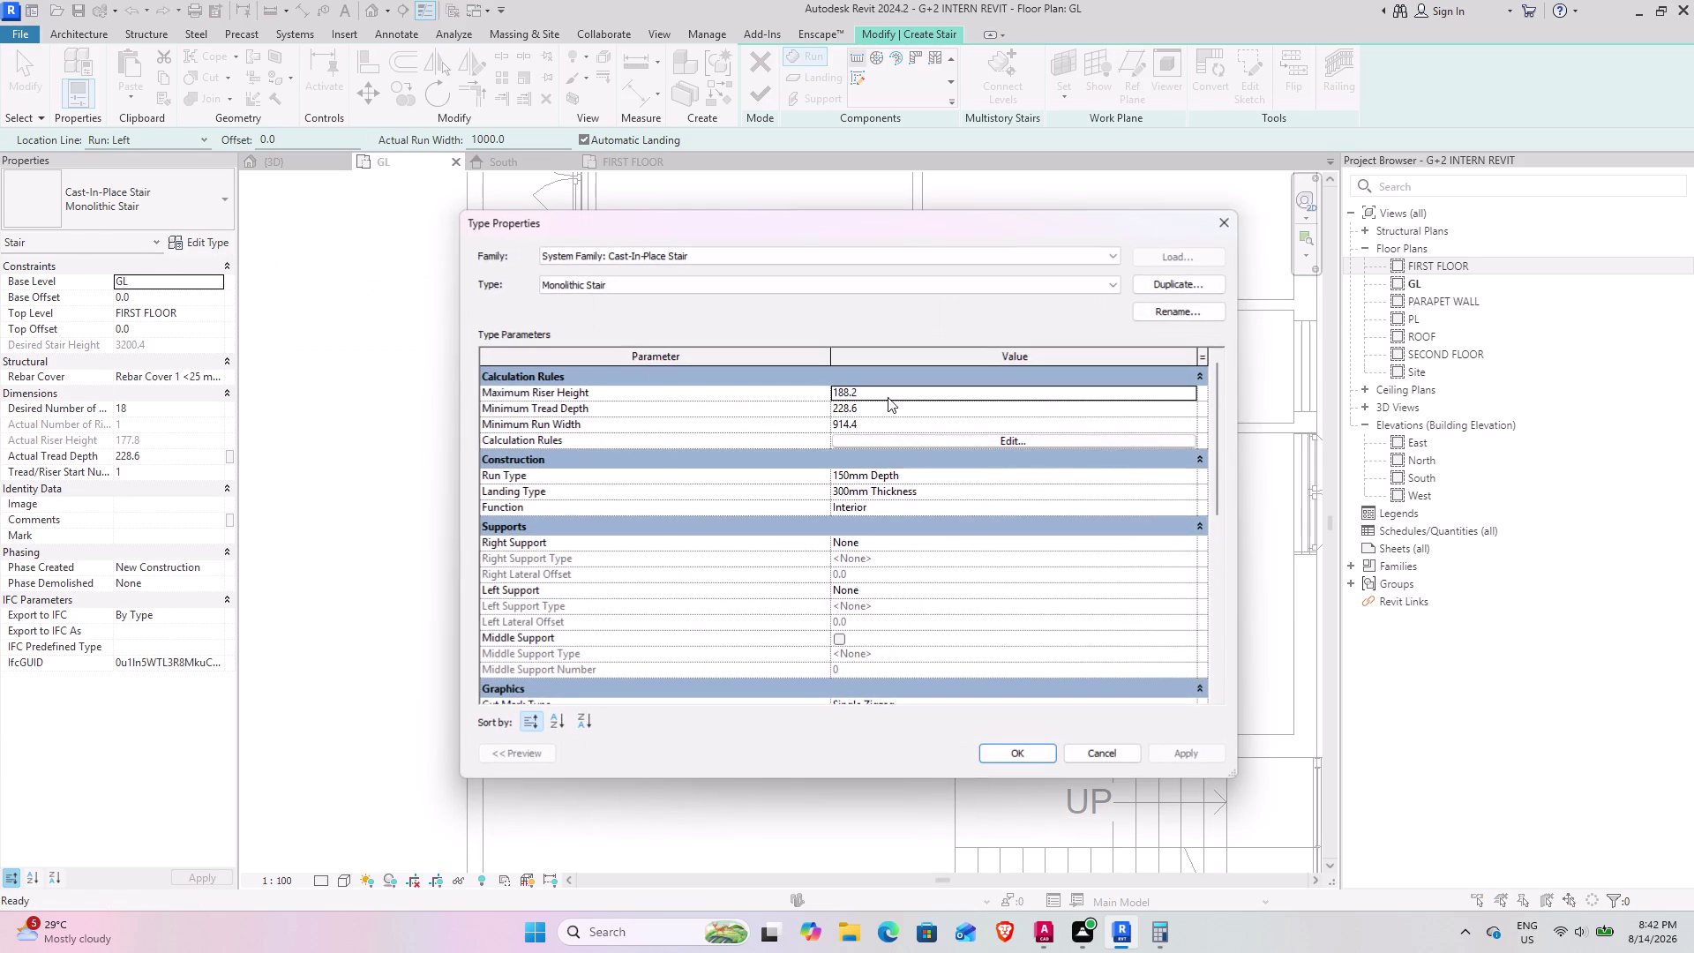
click(877, 389)
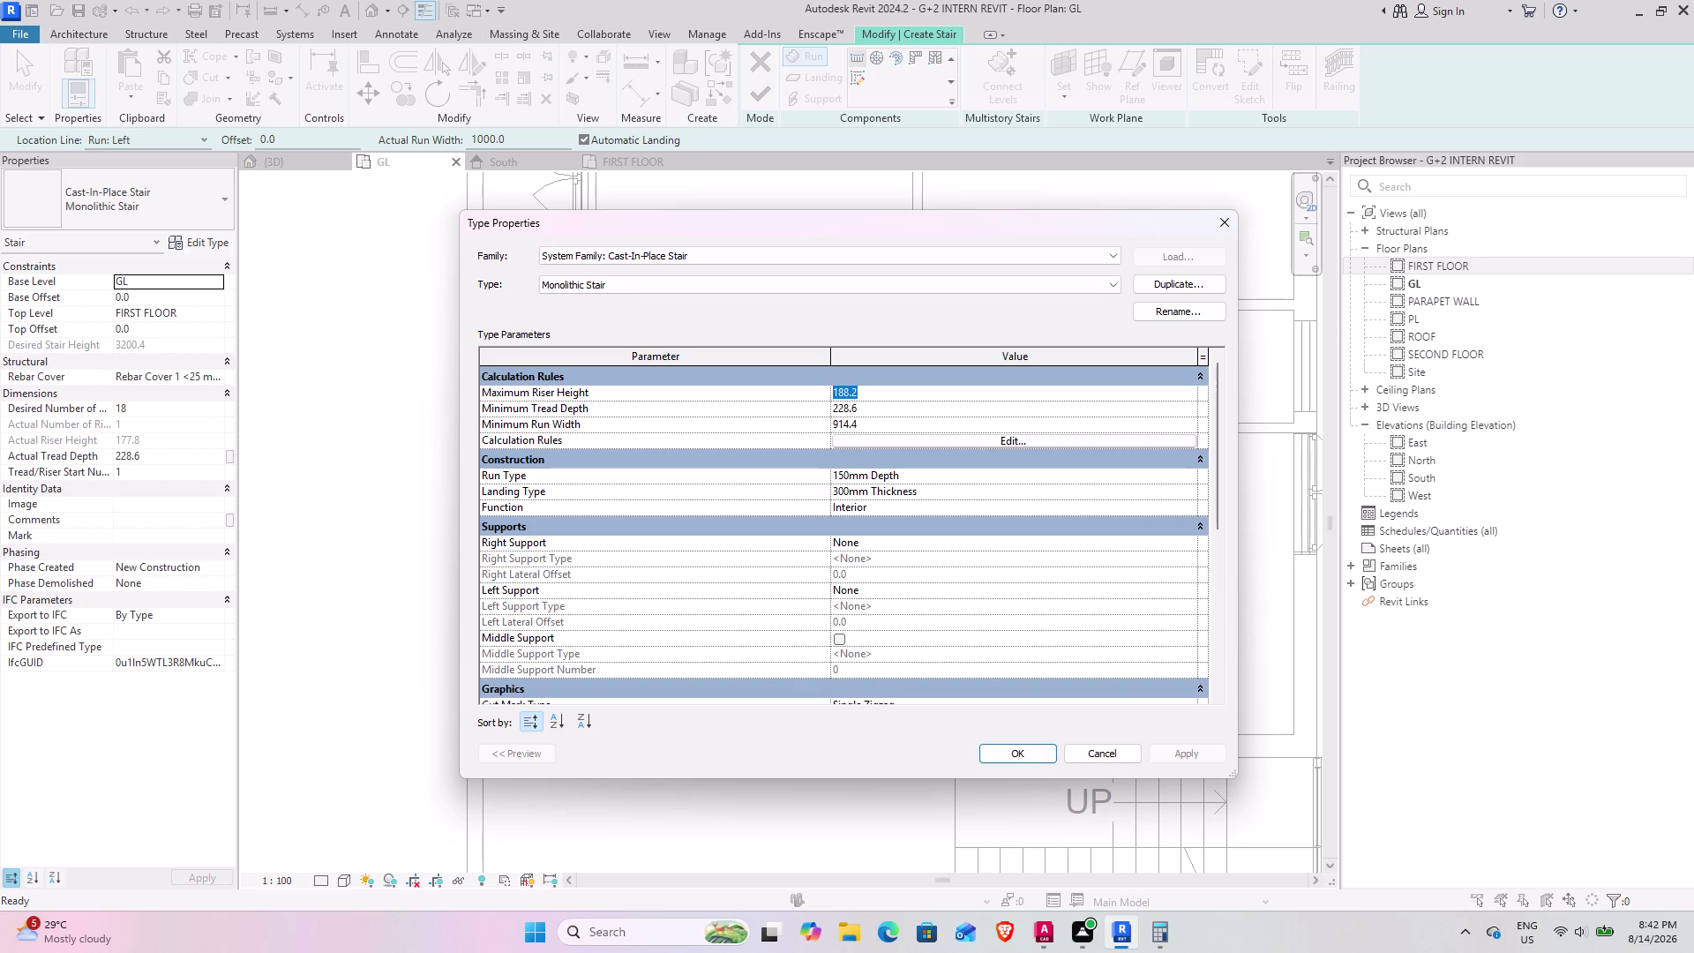
text(6)
text(00)
key(BackSpace)
key(BackSpace)
key(BackSpace)
text(333)
text(.33)
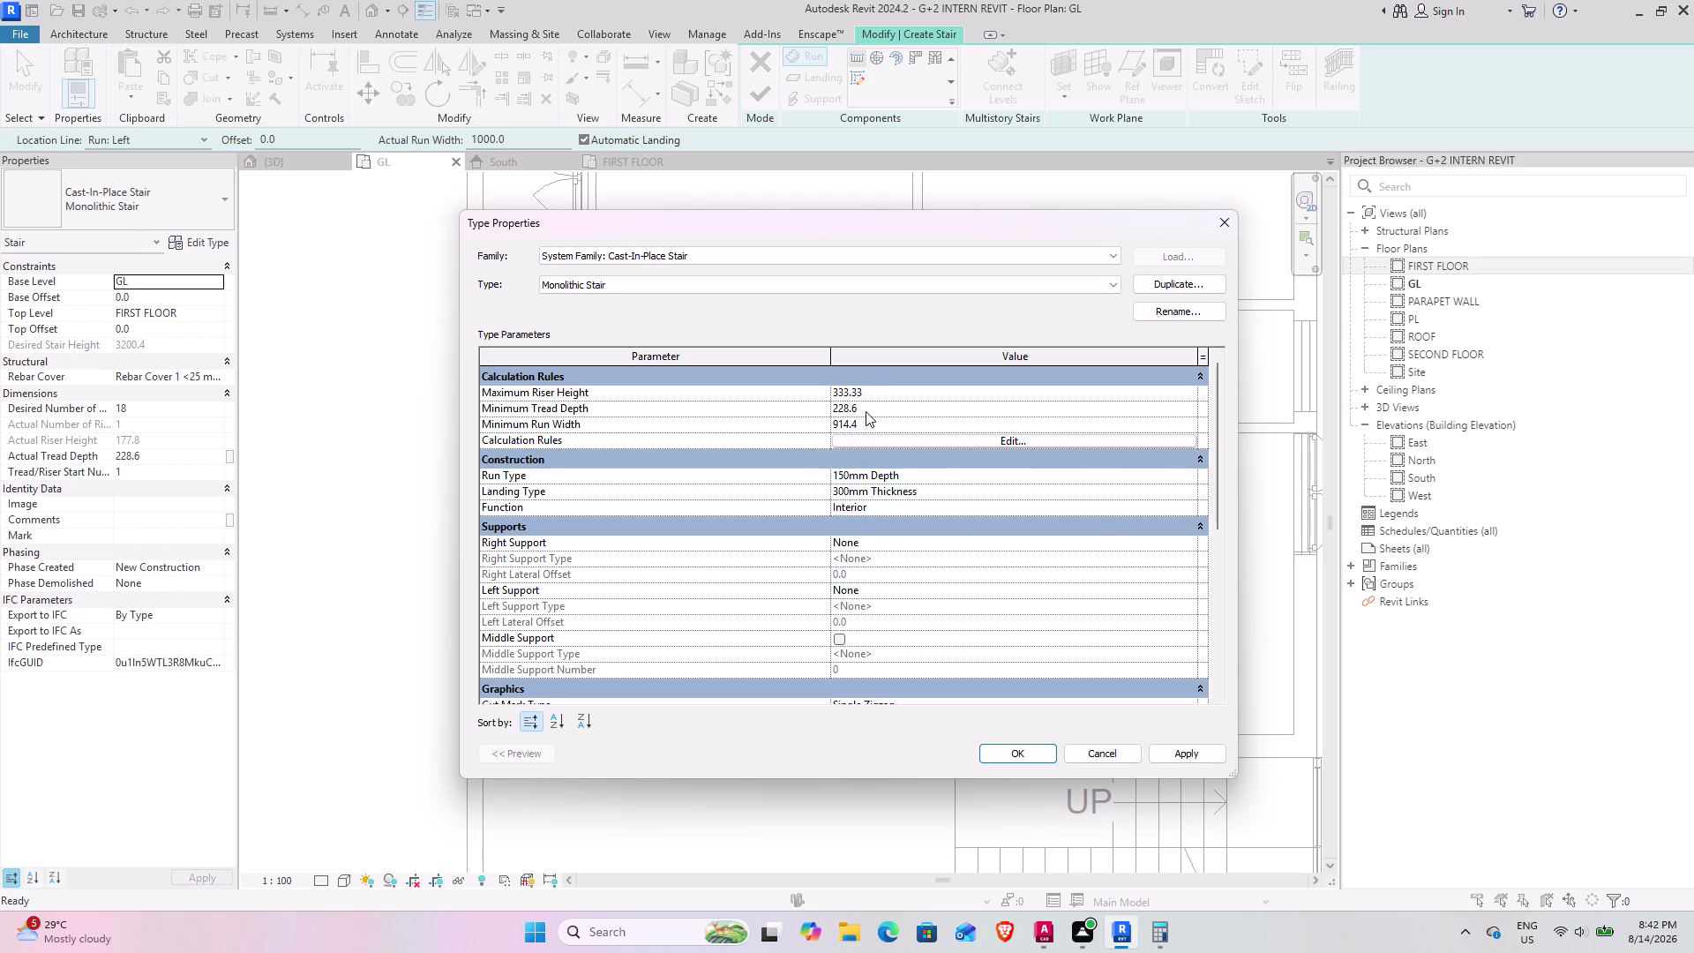
click(875, 409)
click(1192, 288)
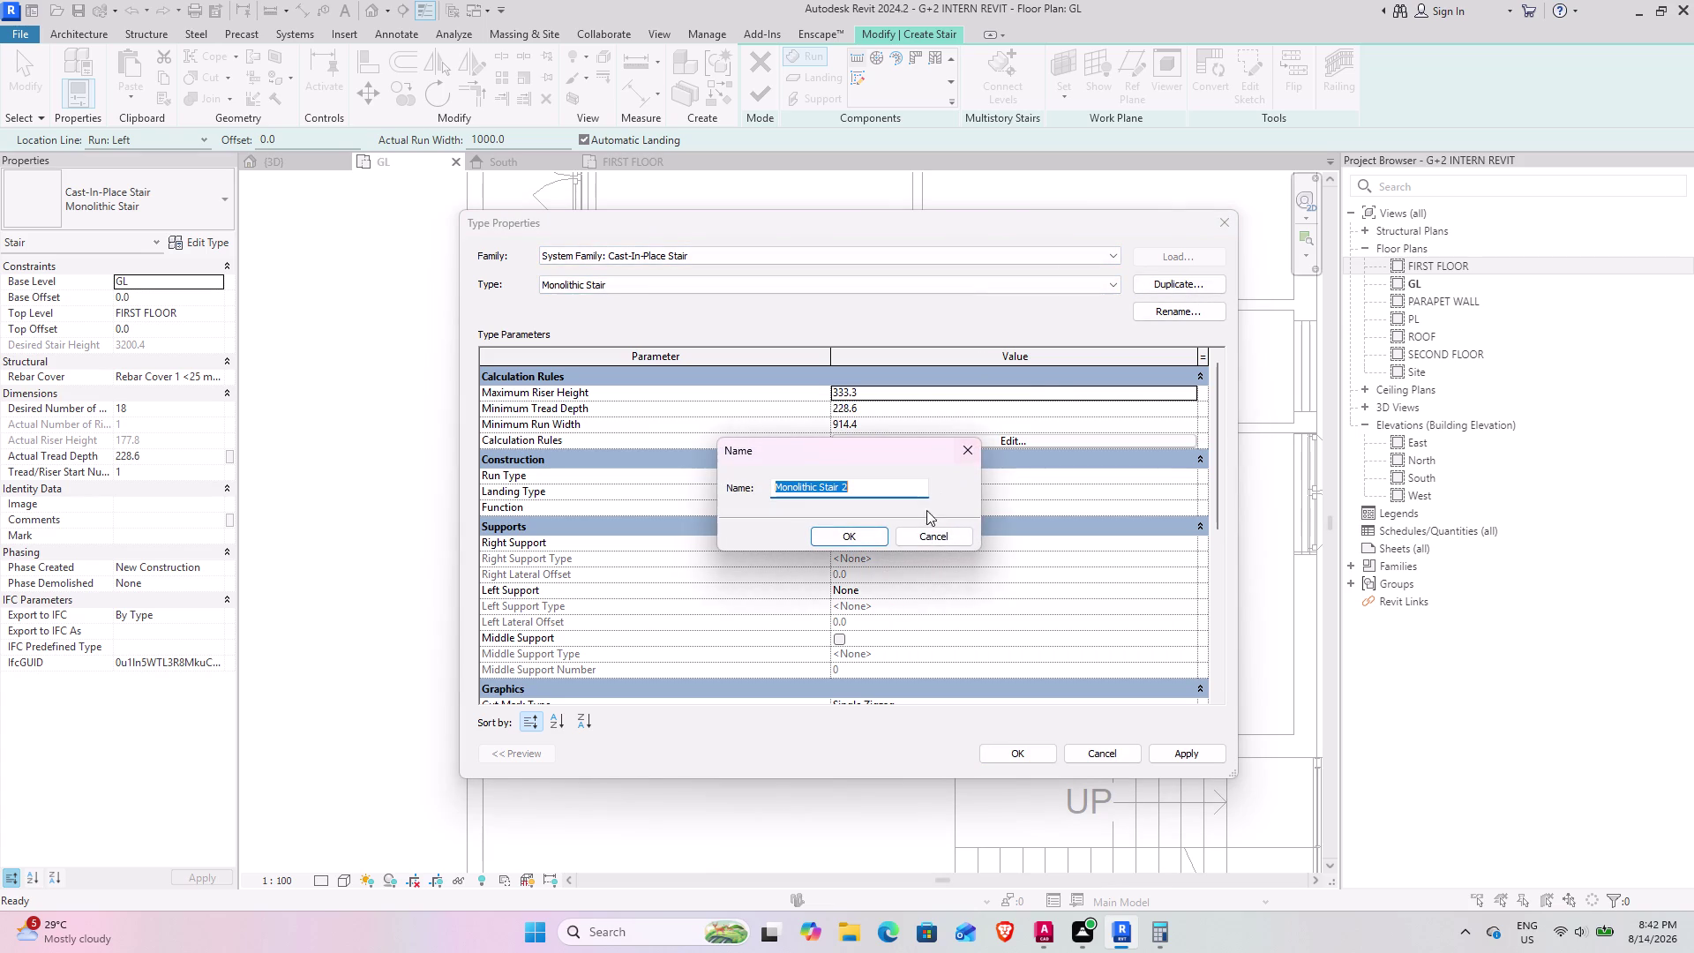
click(852, 533)
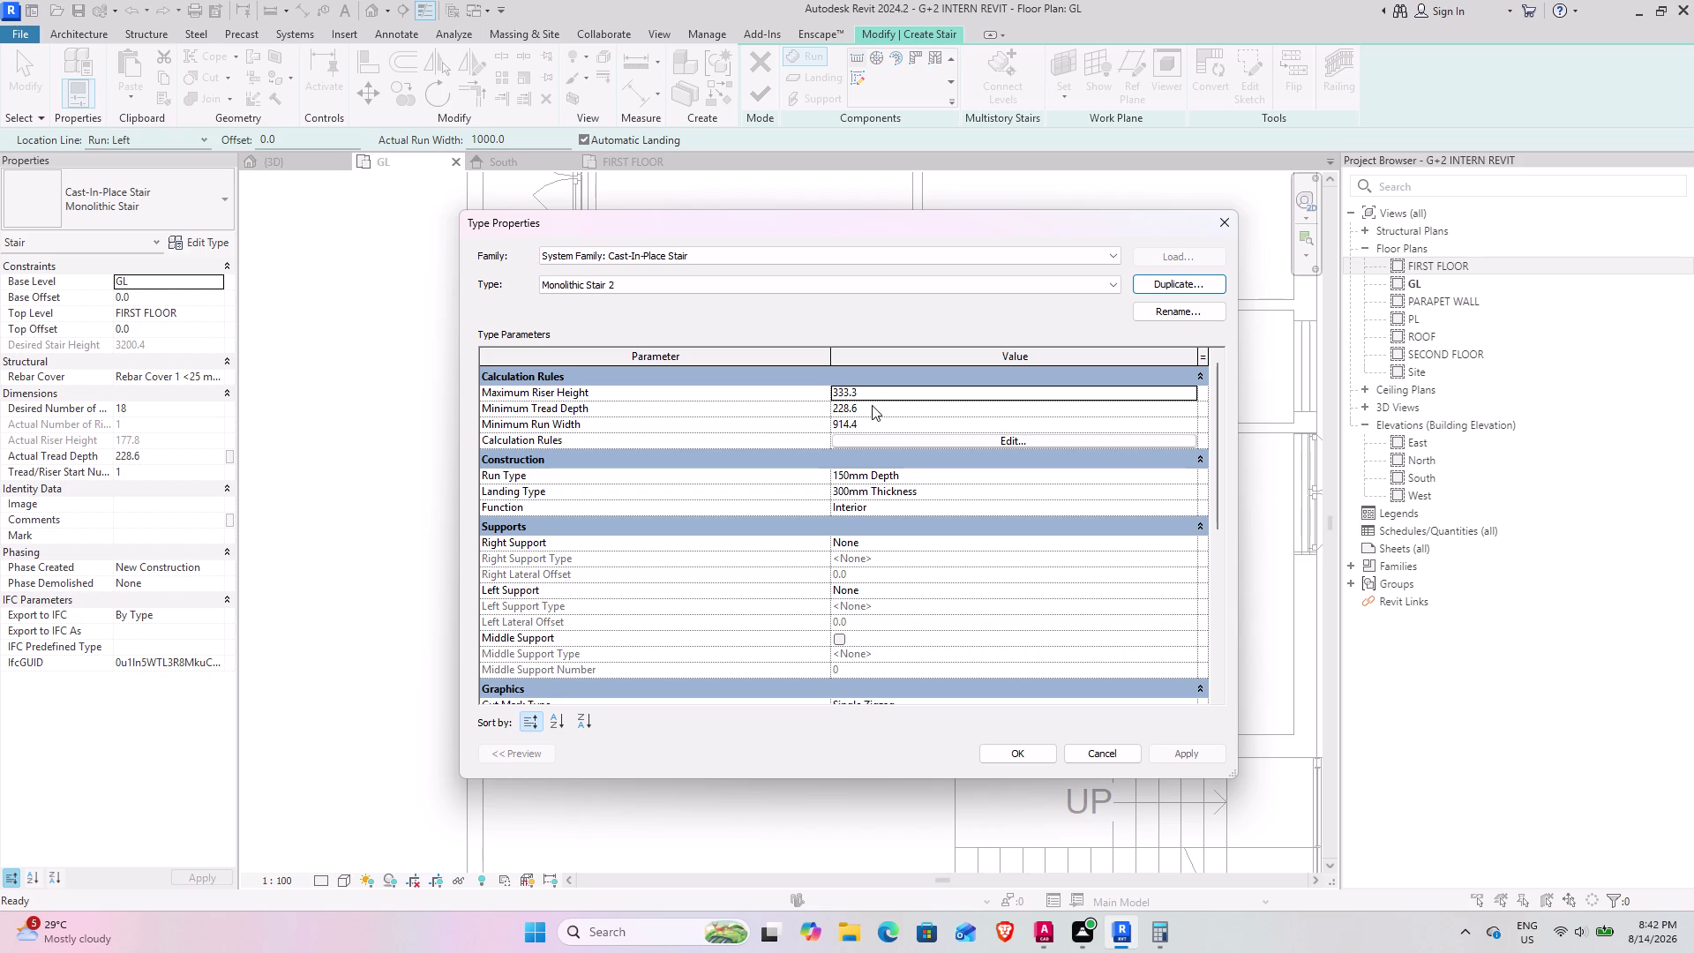
Give Monolithic Stair 2 a 1' minimum tread depth and 4' minimum run width, and apply.
click(872, 405)
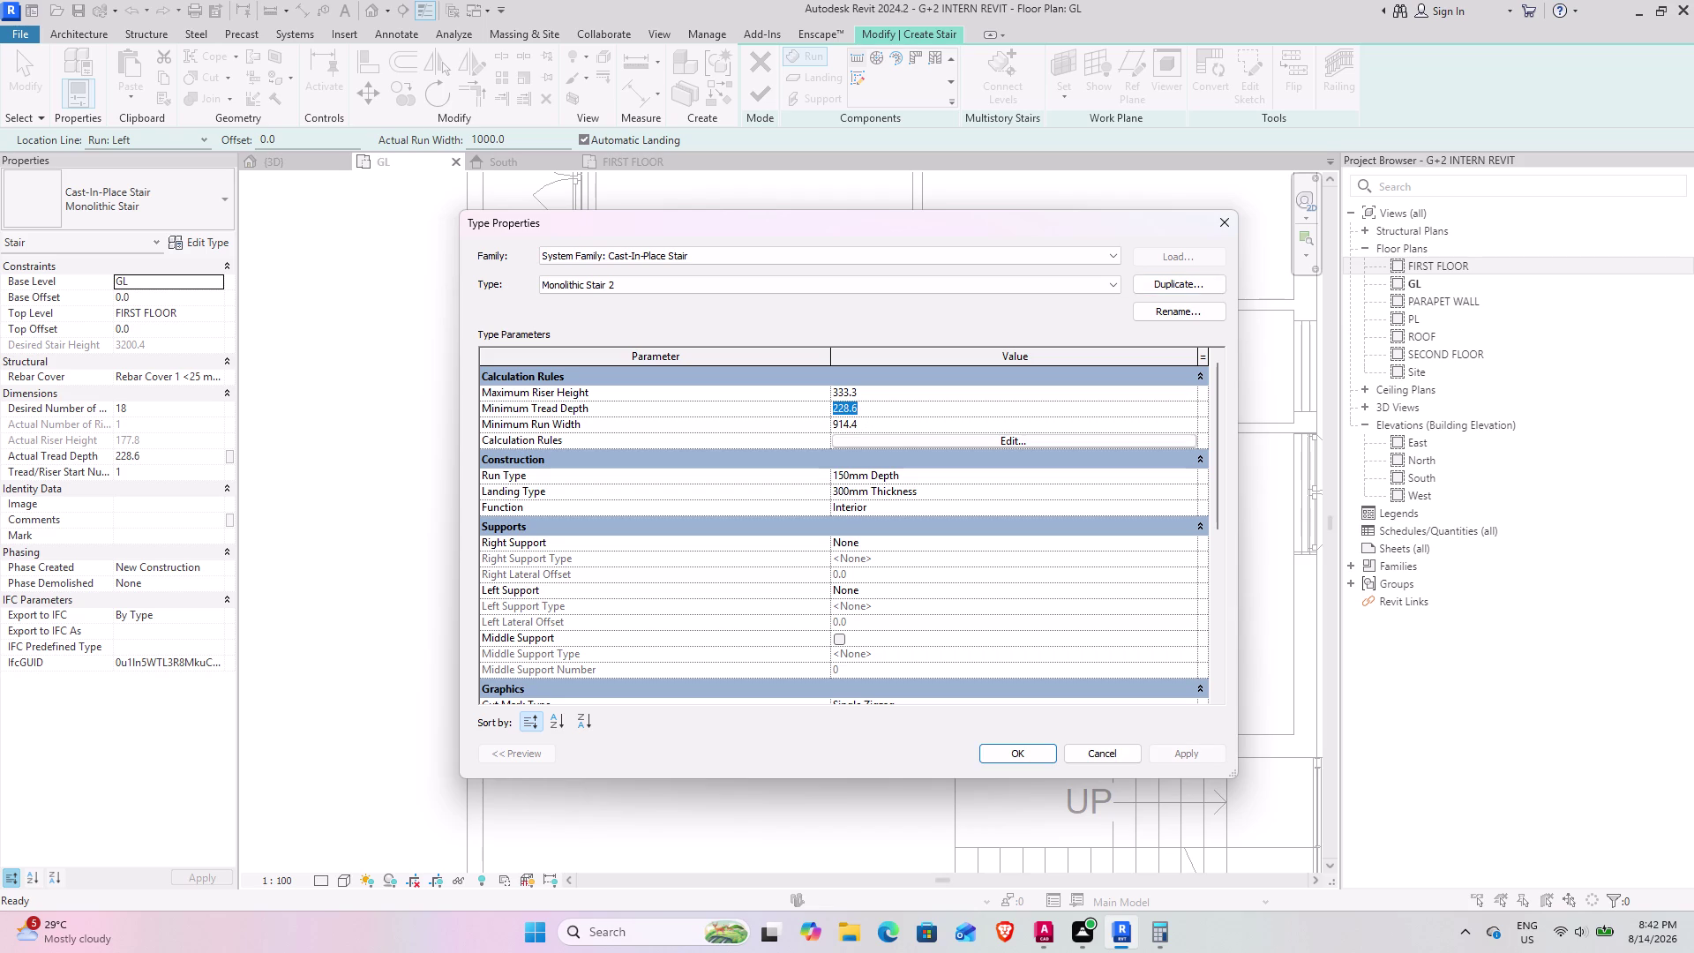
text(1)
text(')
key(Return)
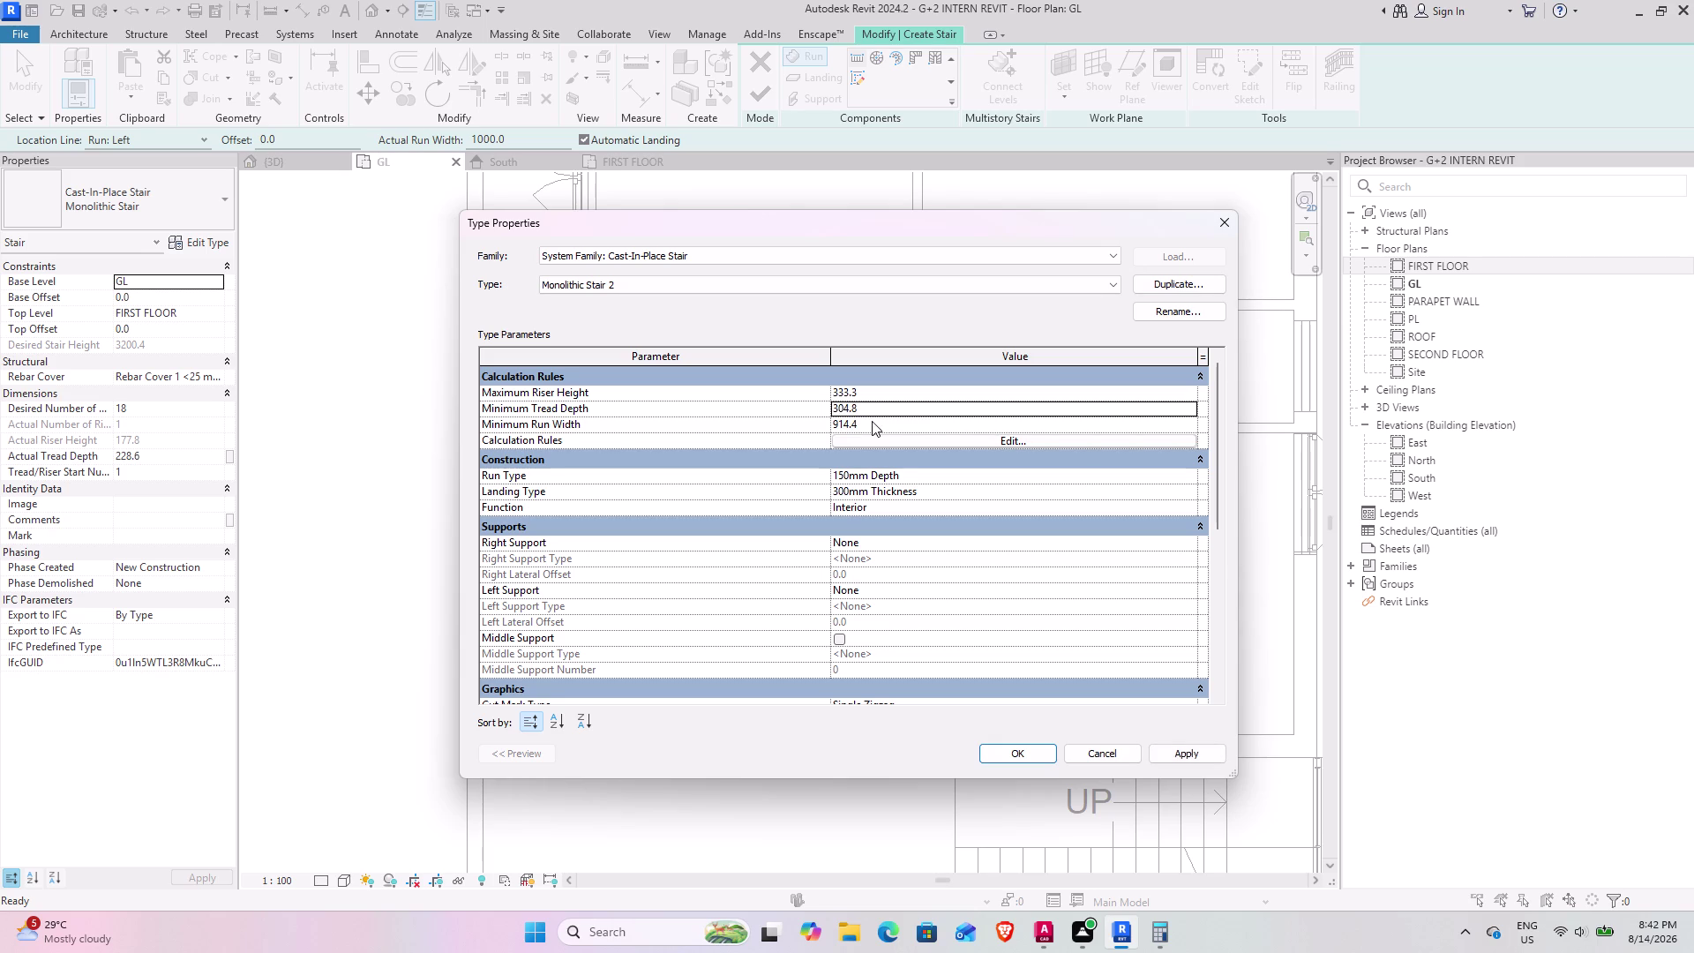
click(872, 421)
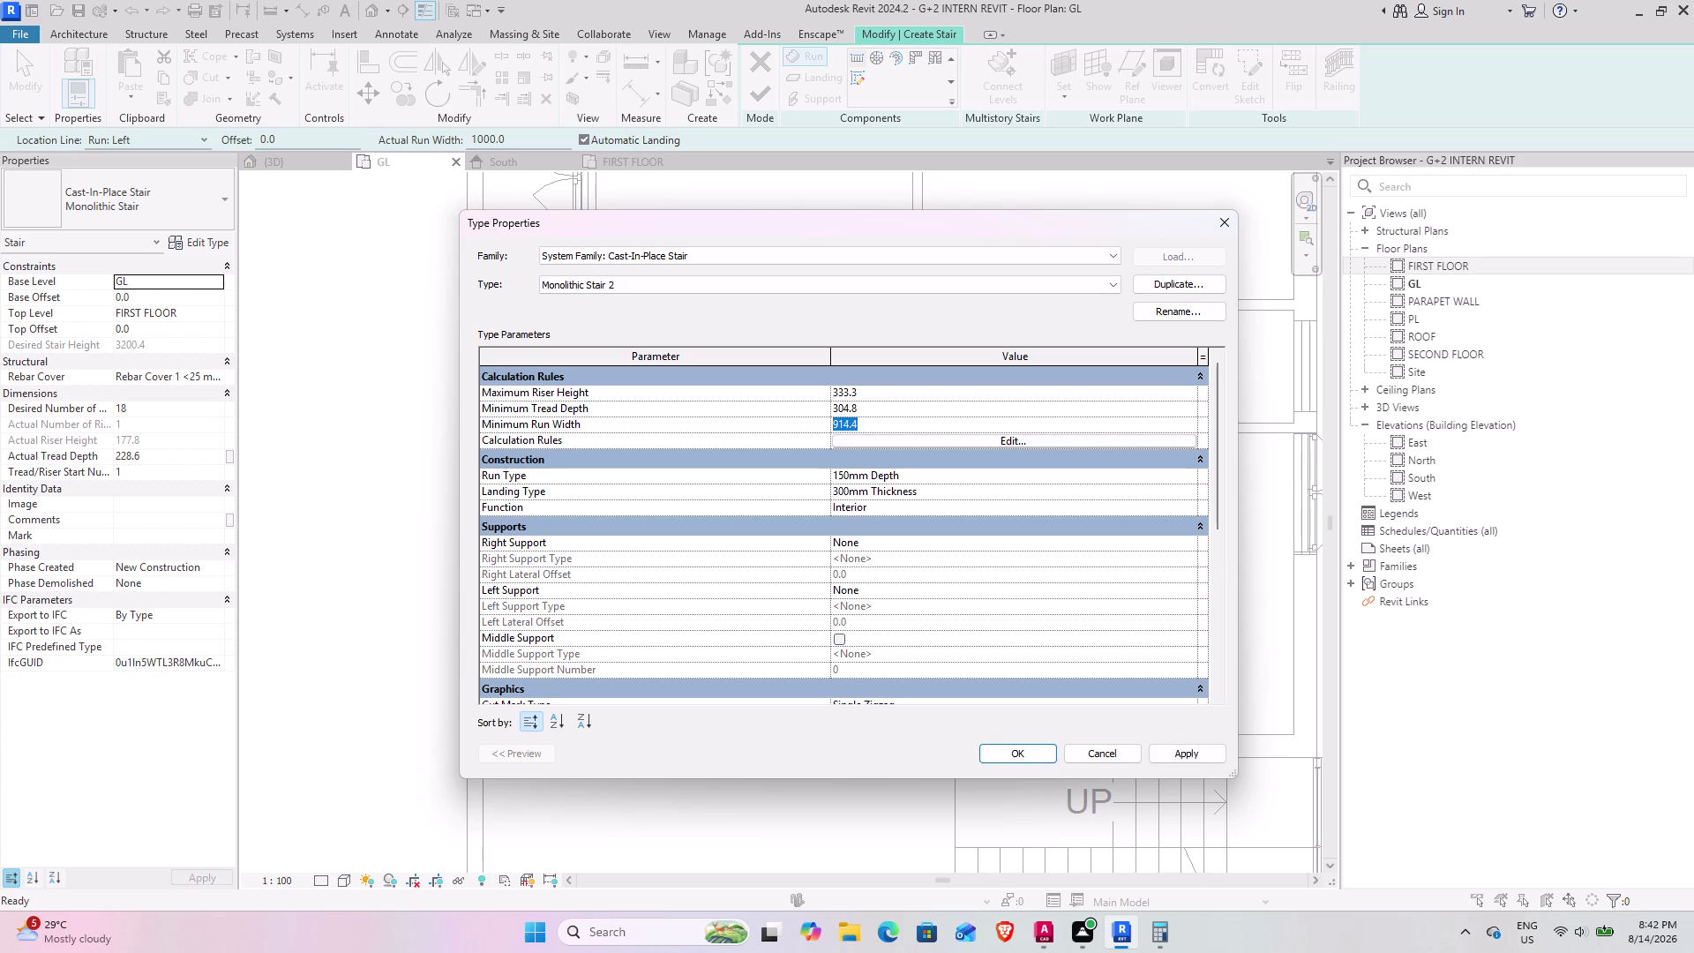
text(4)
text(')
key(Return)
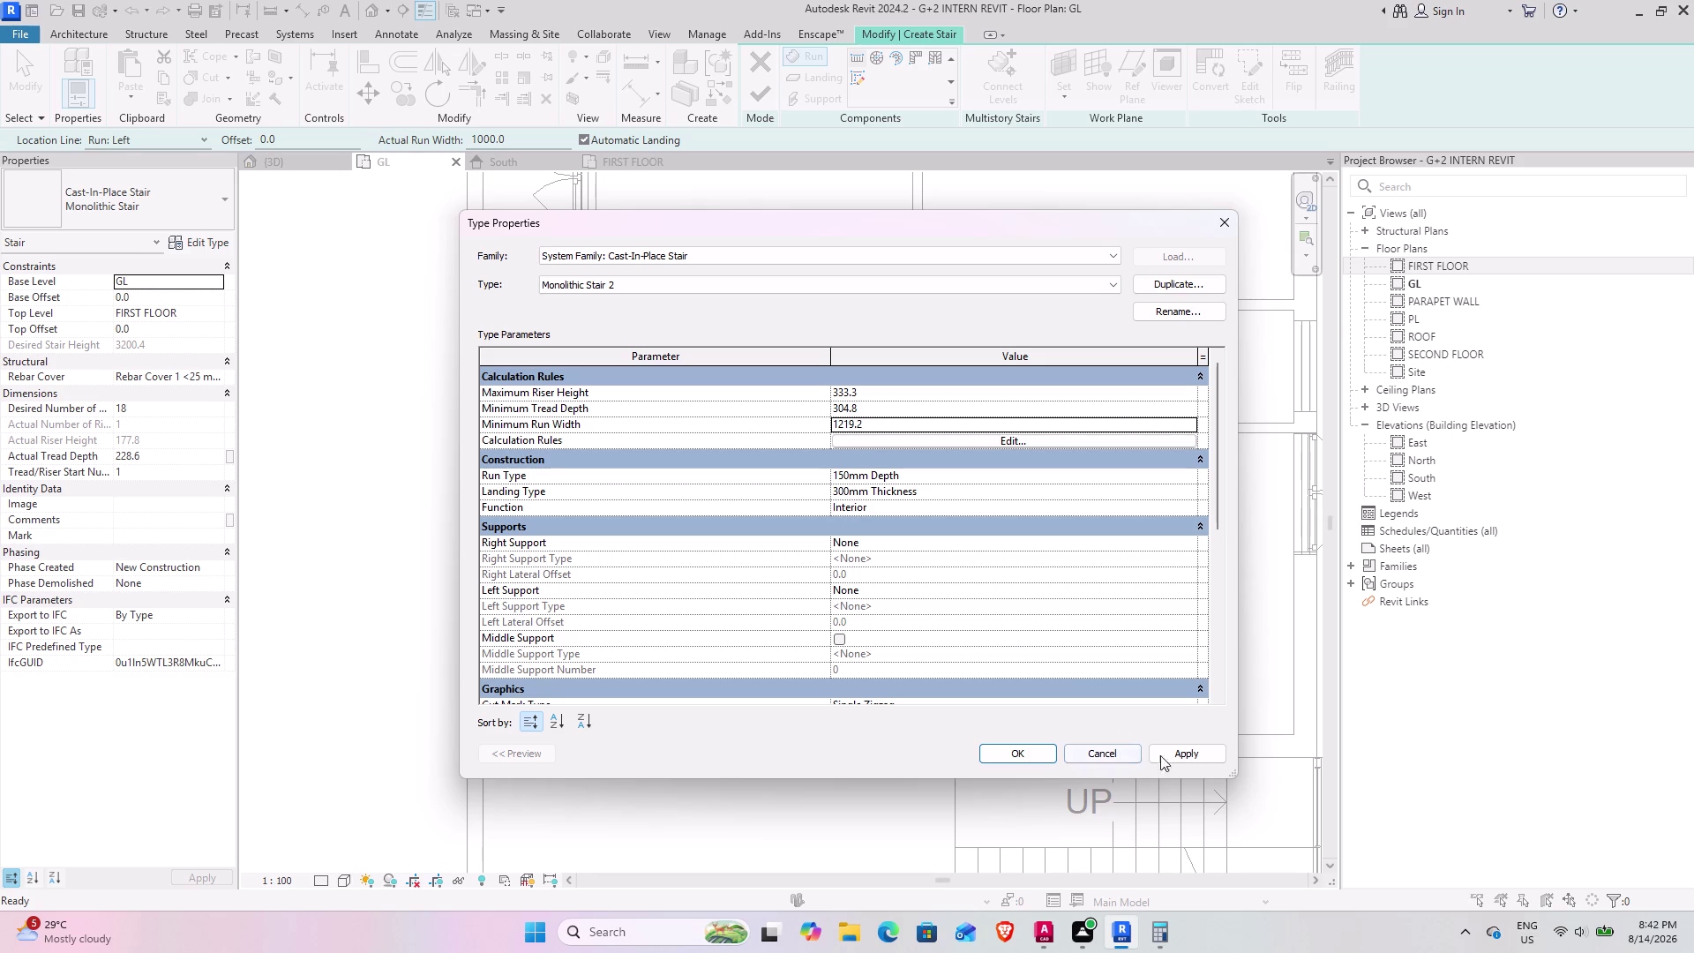
click(1196, 761)
click(1024, 758)
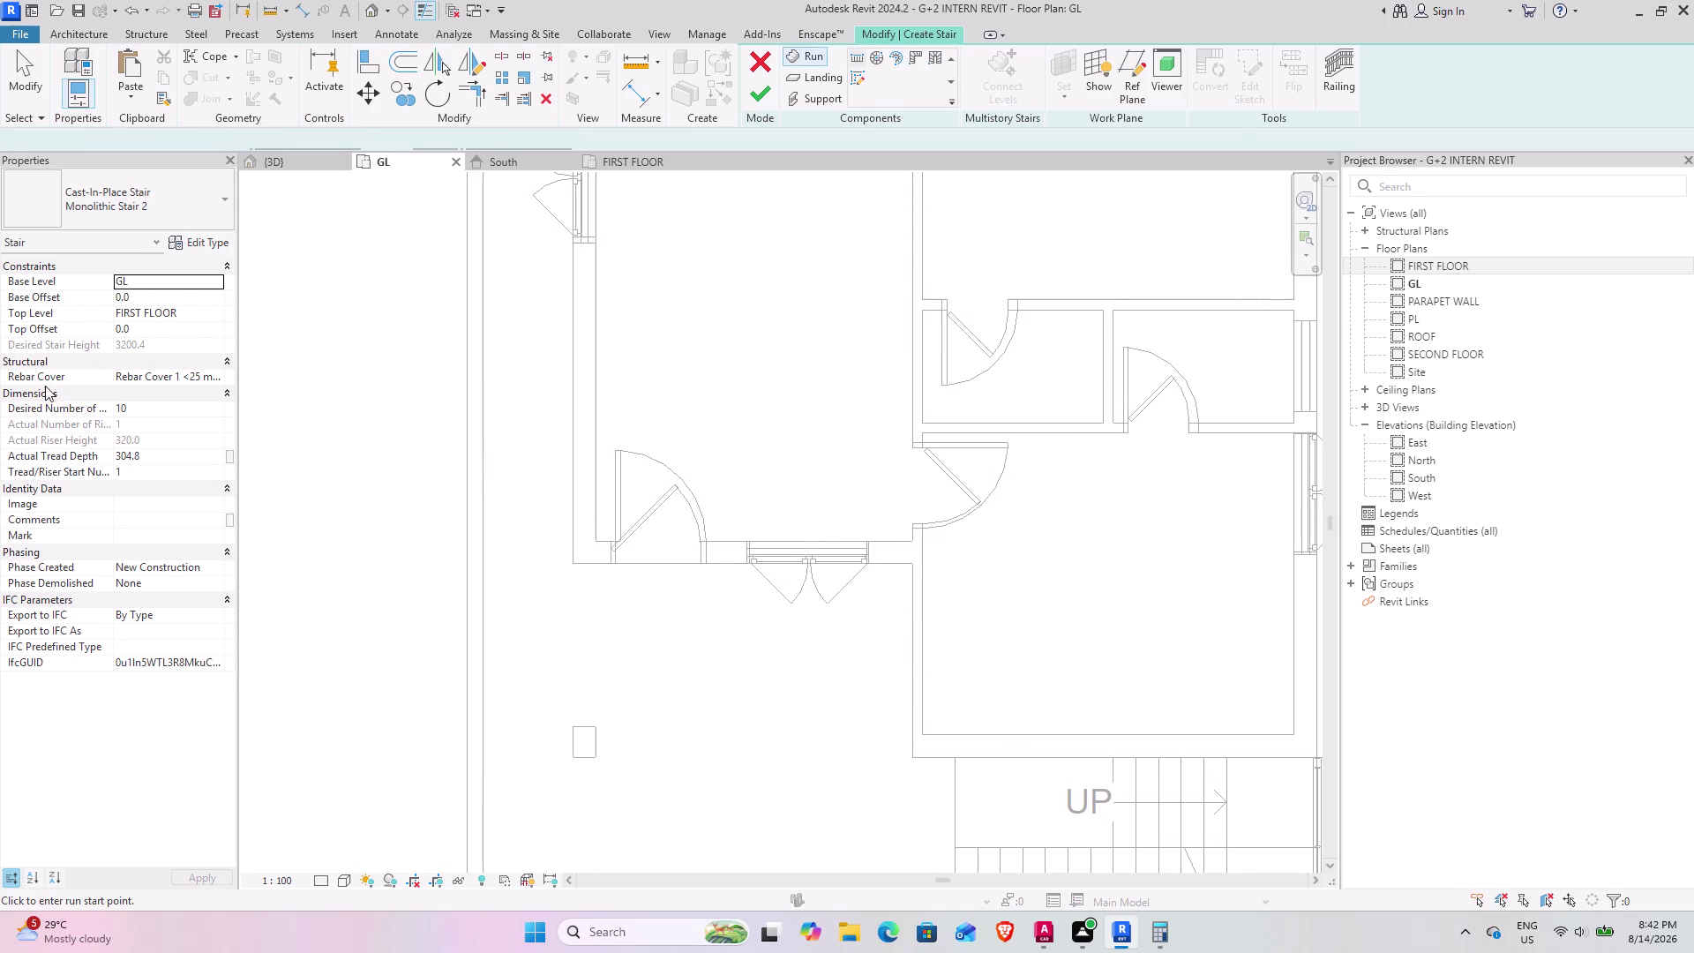
Set the stair's desired number of risers to 4, dismissing the riser height warning.
click(134, 411)
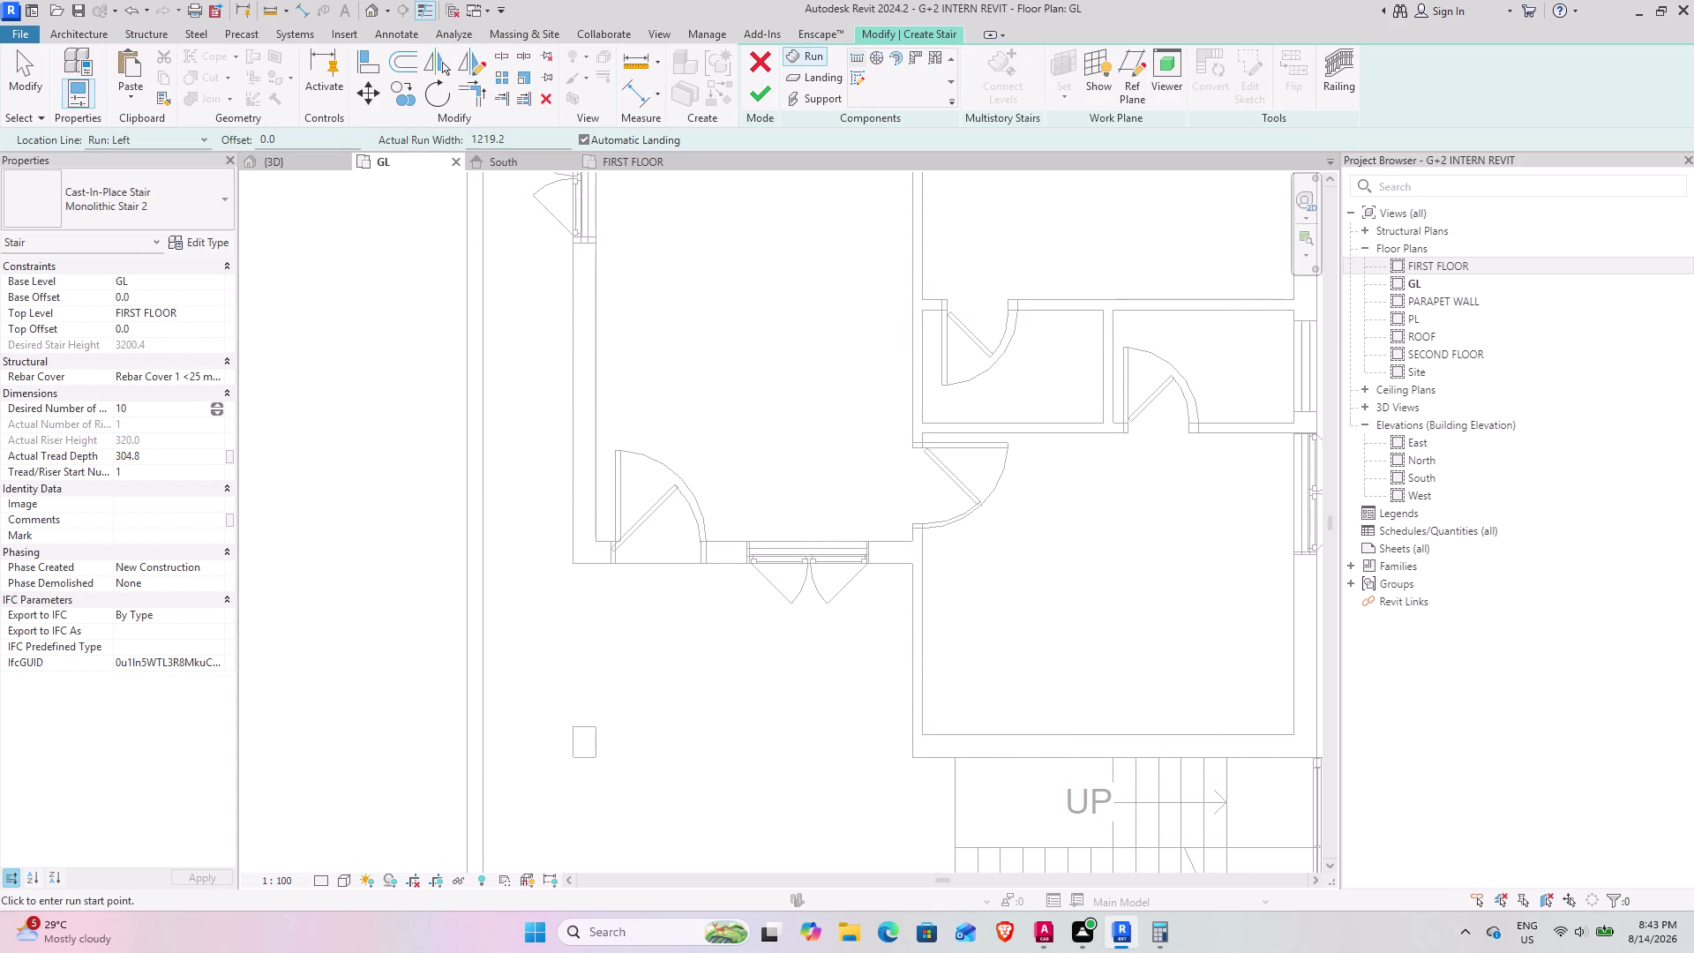
key(3)
key(BackSpace)
key(BackSpace)
key(BackSpace)
key(3)
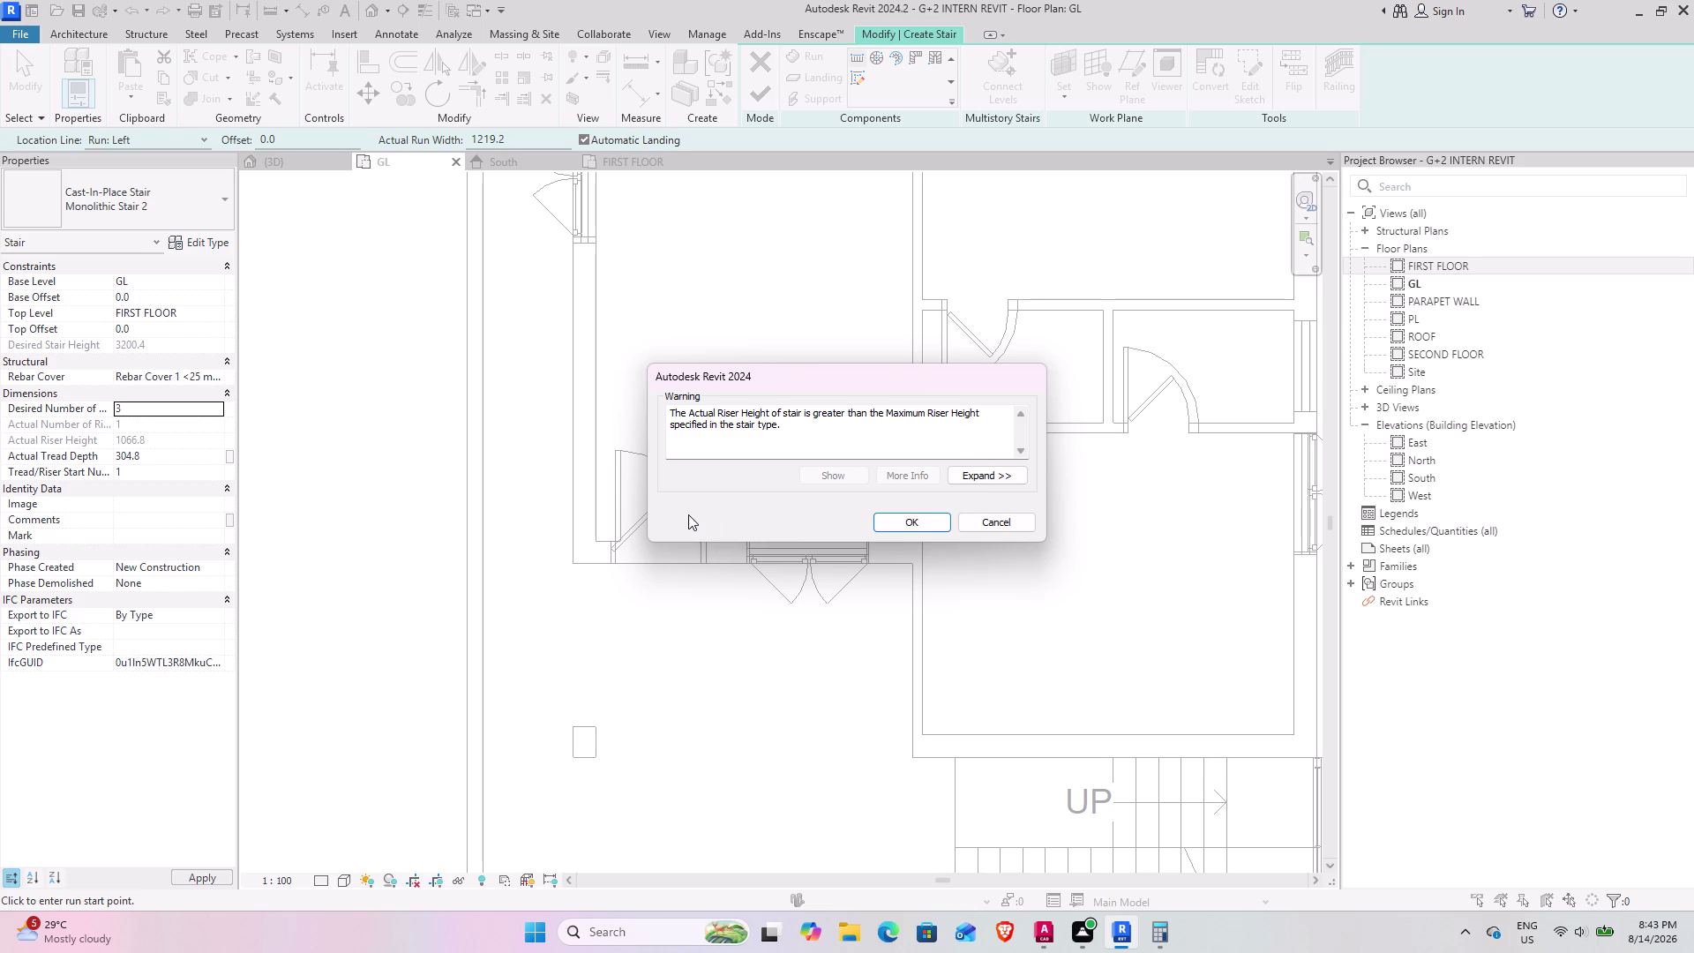
click(932, 528)
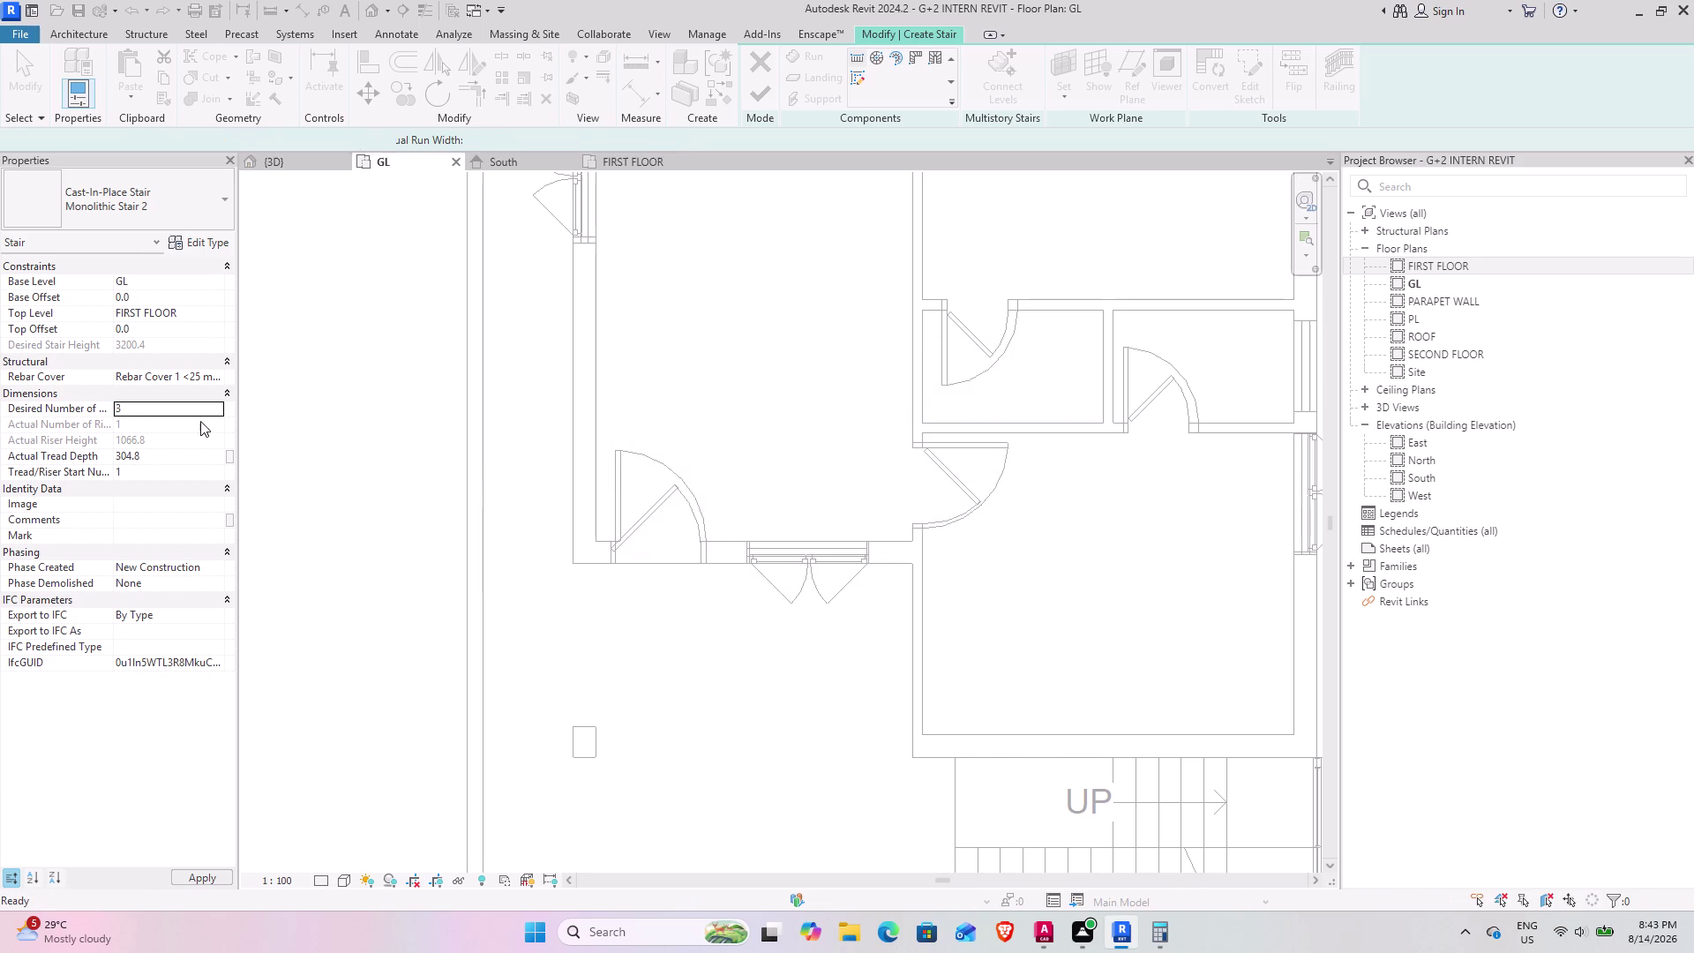
click(179, 418)
click(173, 410)
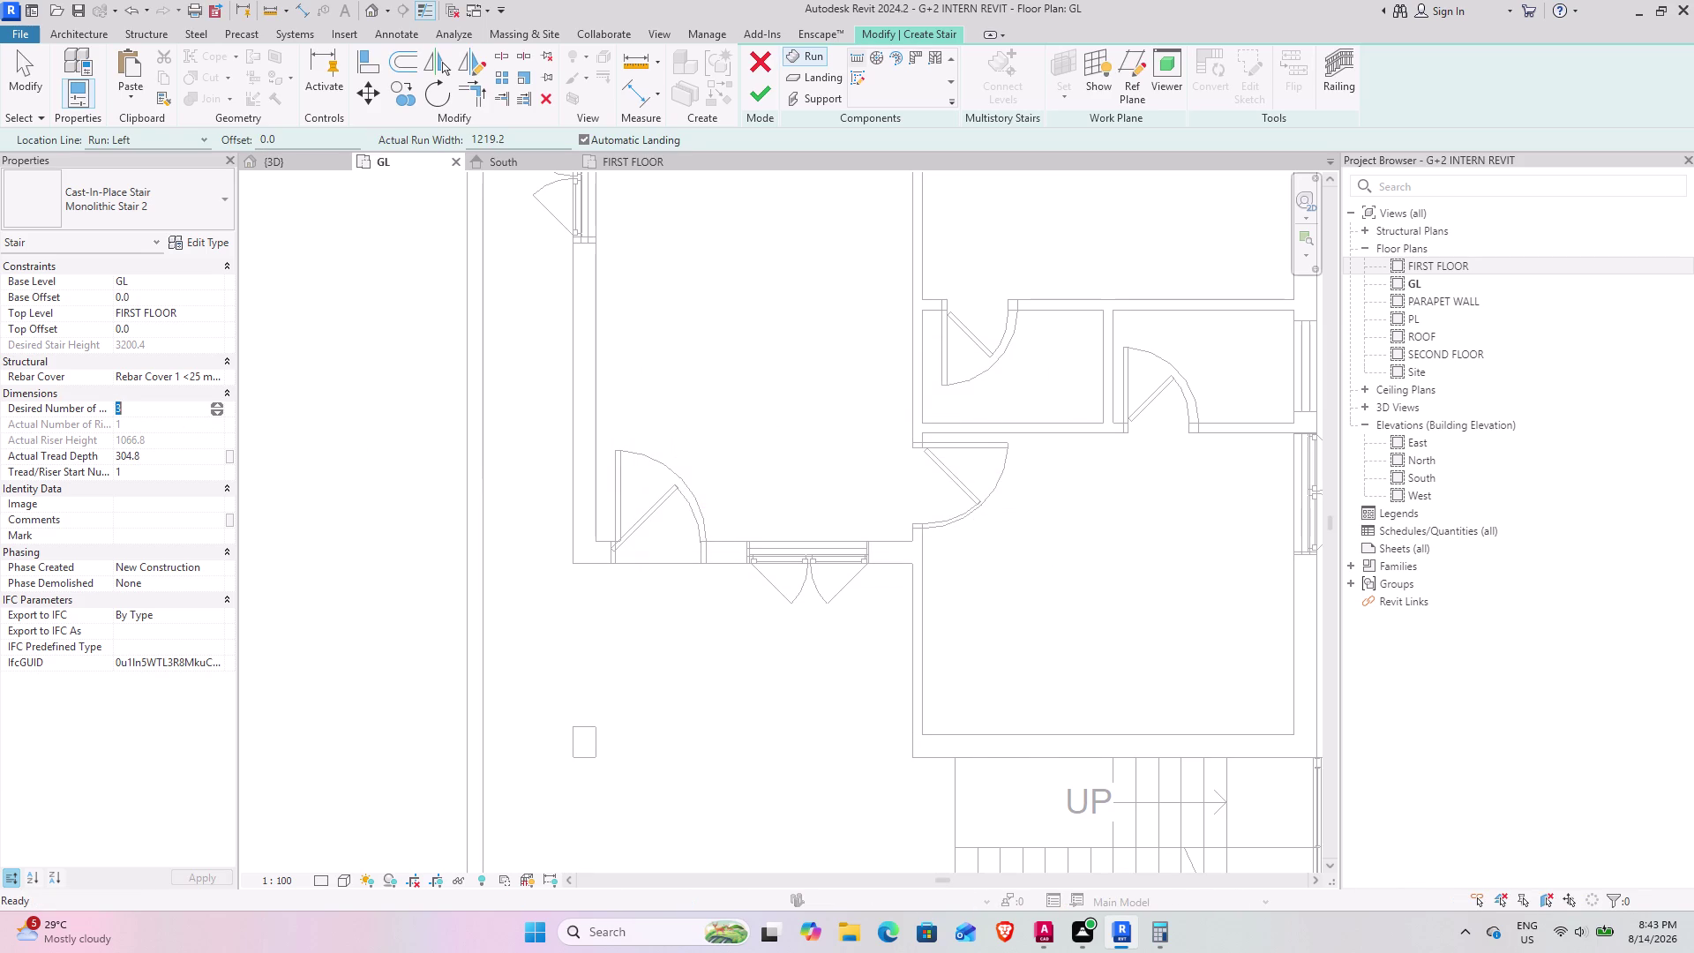
key(4)
key(Return)
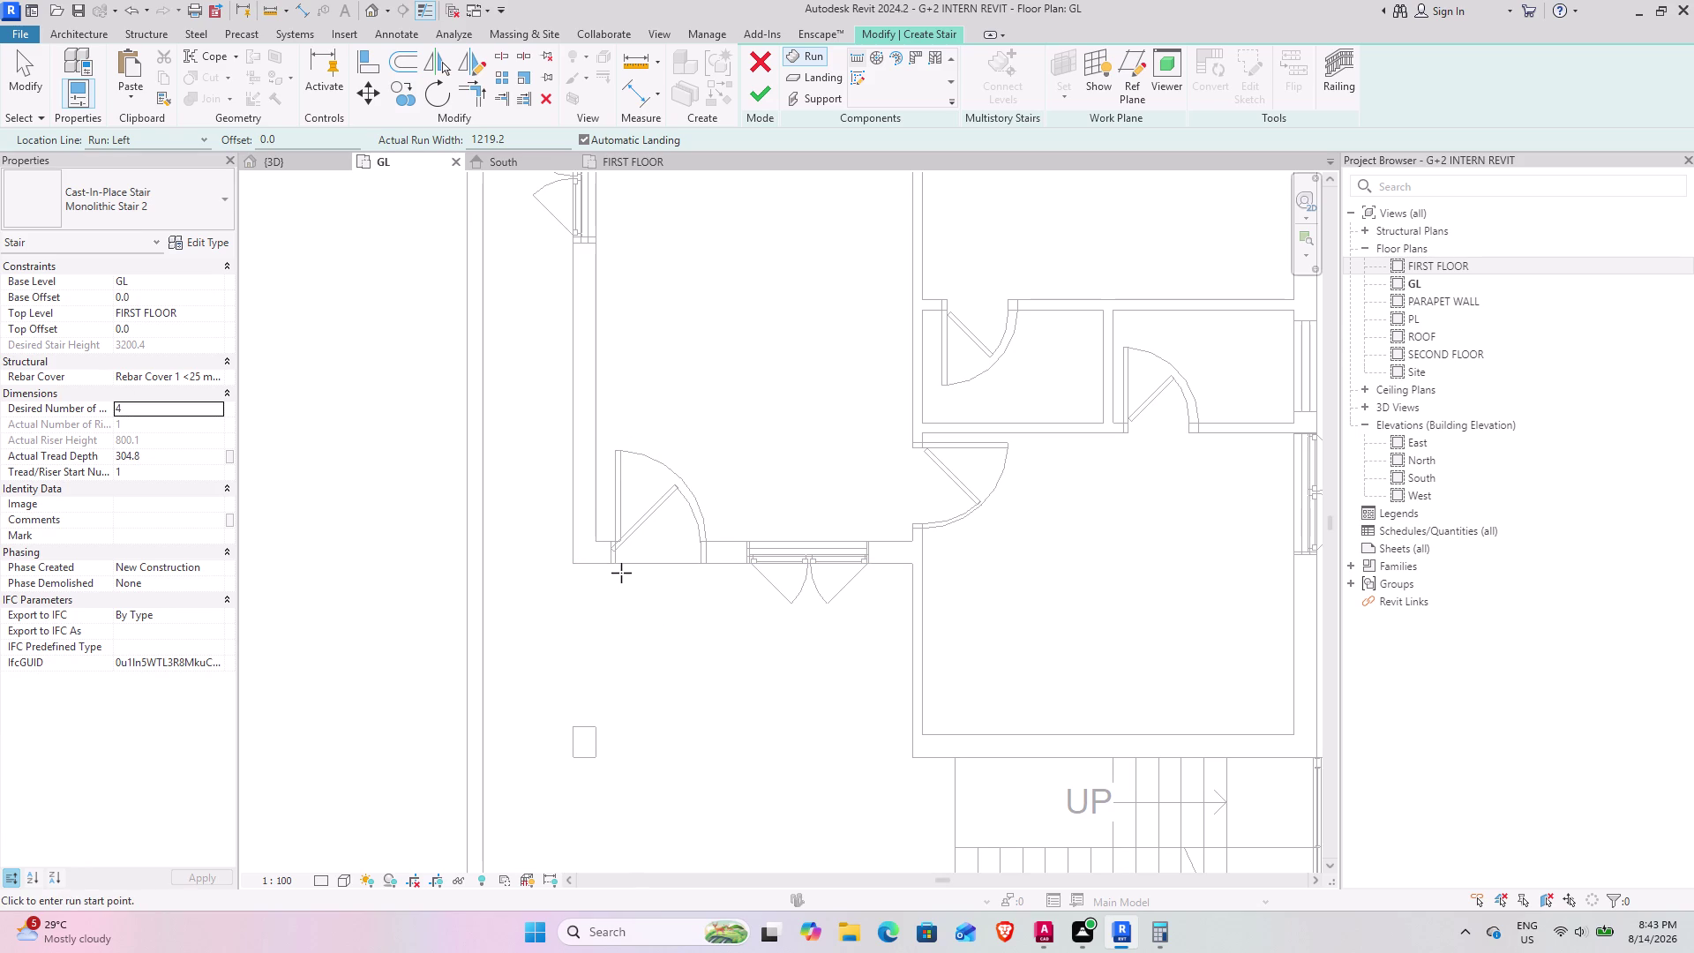
Sketch the four-riser run on the GL plan, starting at the wall corner.
scroll(up, 3)
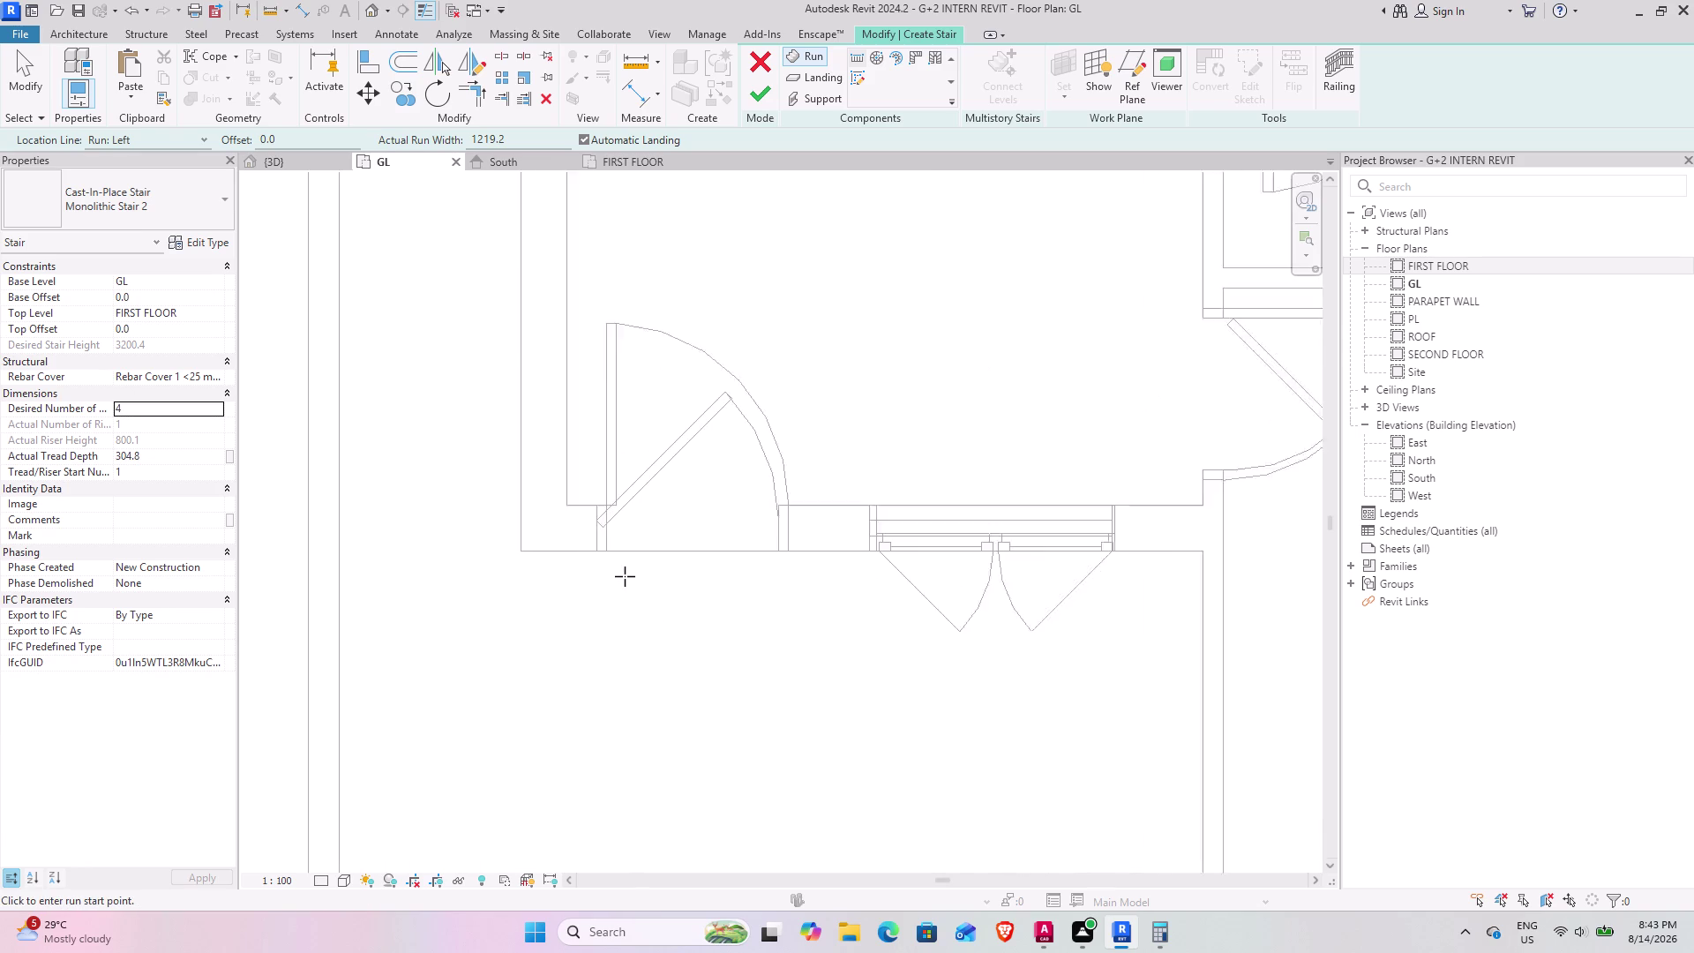
scroll(up, 3)
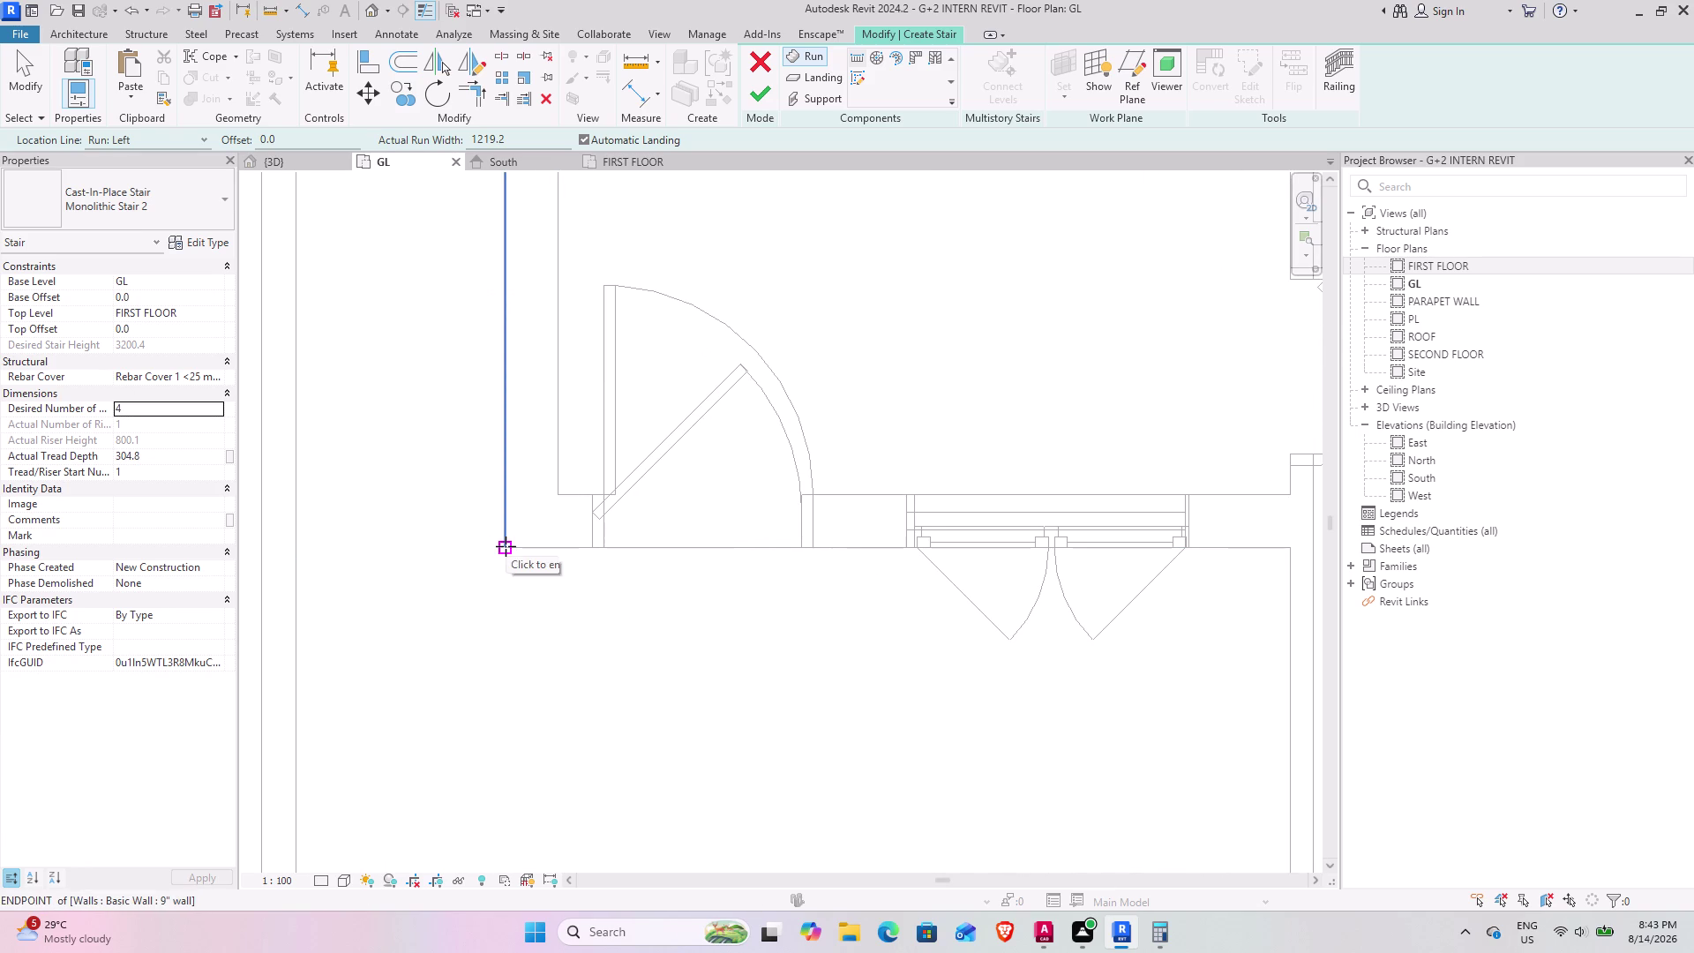
click(506, 552)
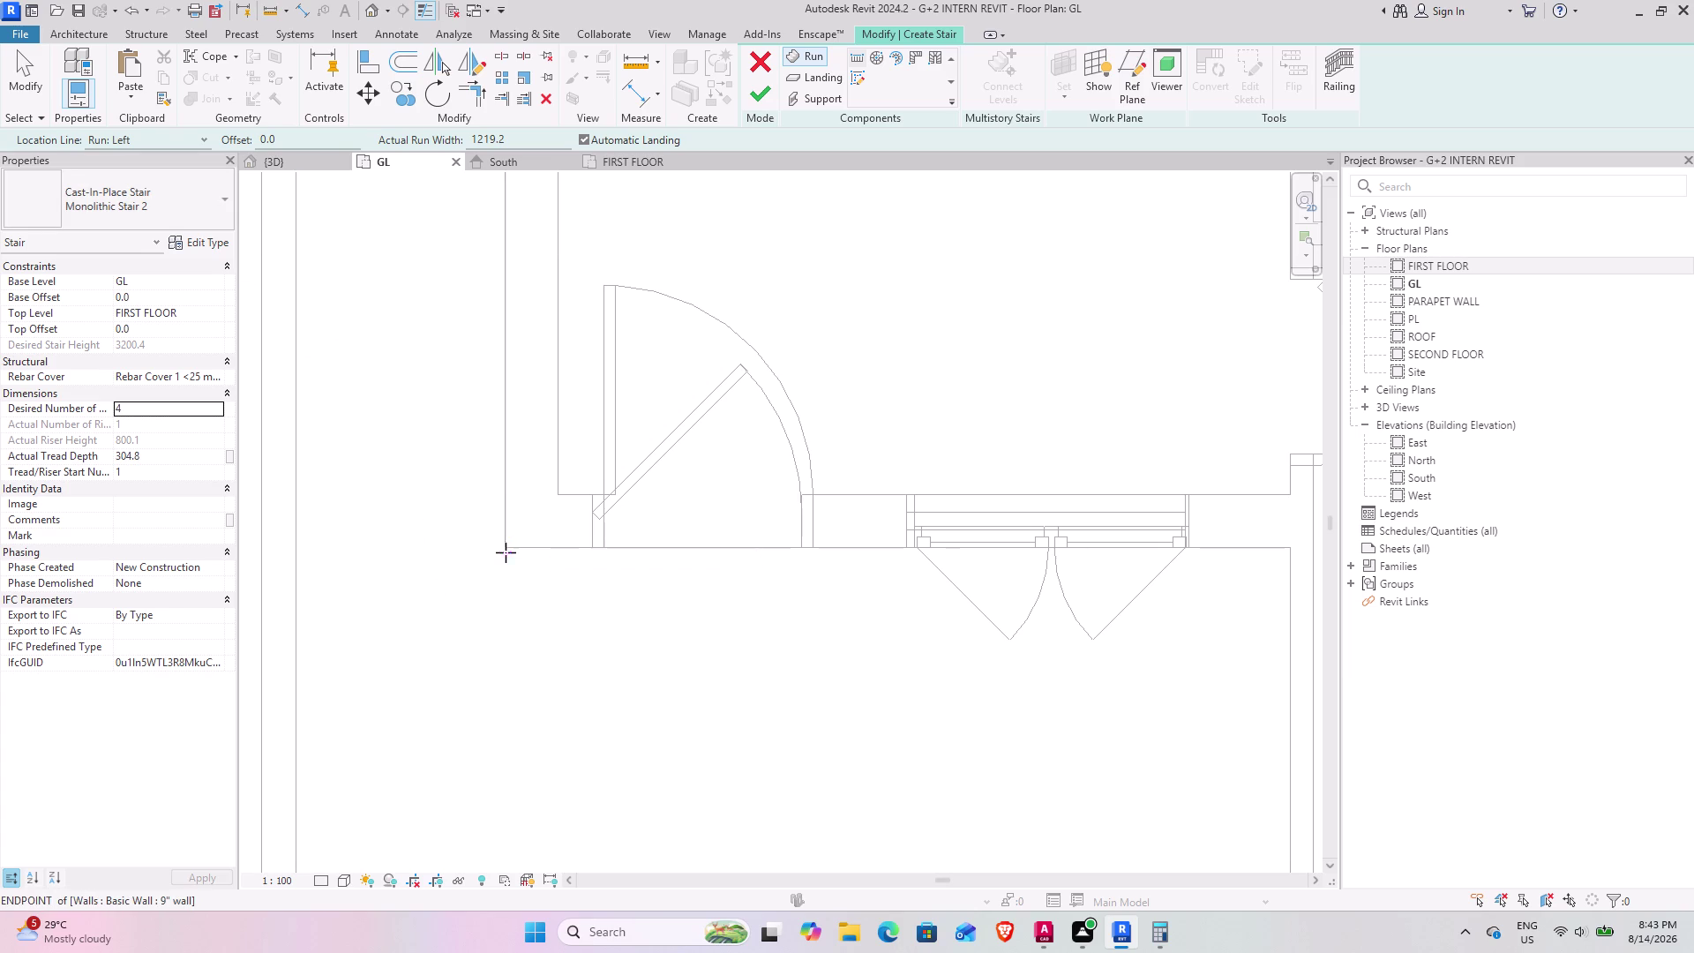
scroll(down, 3)
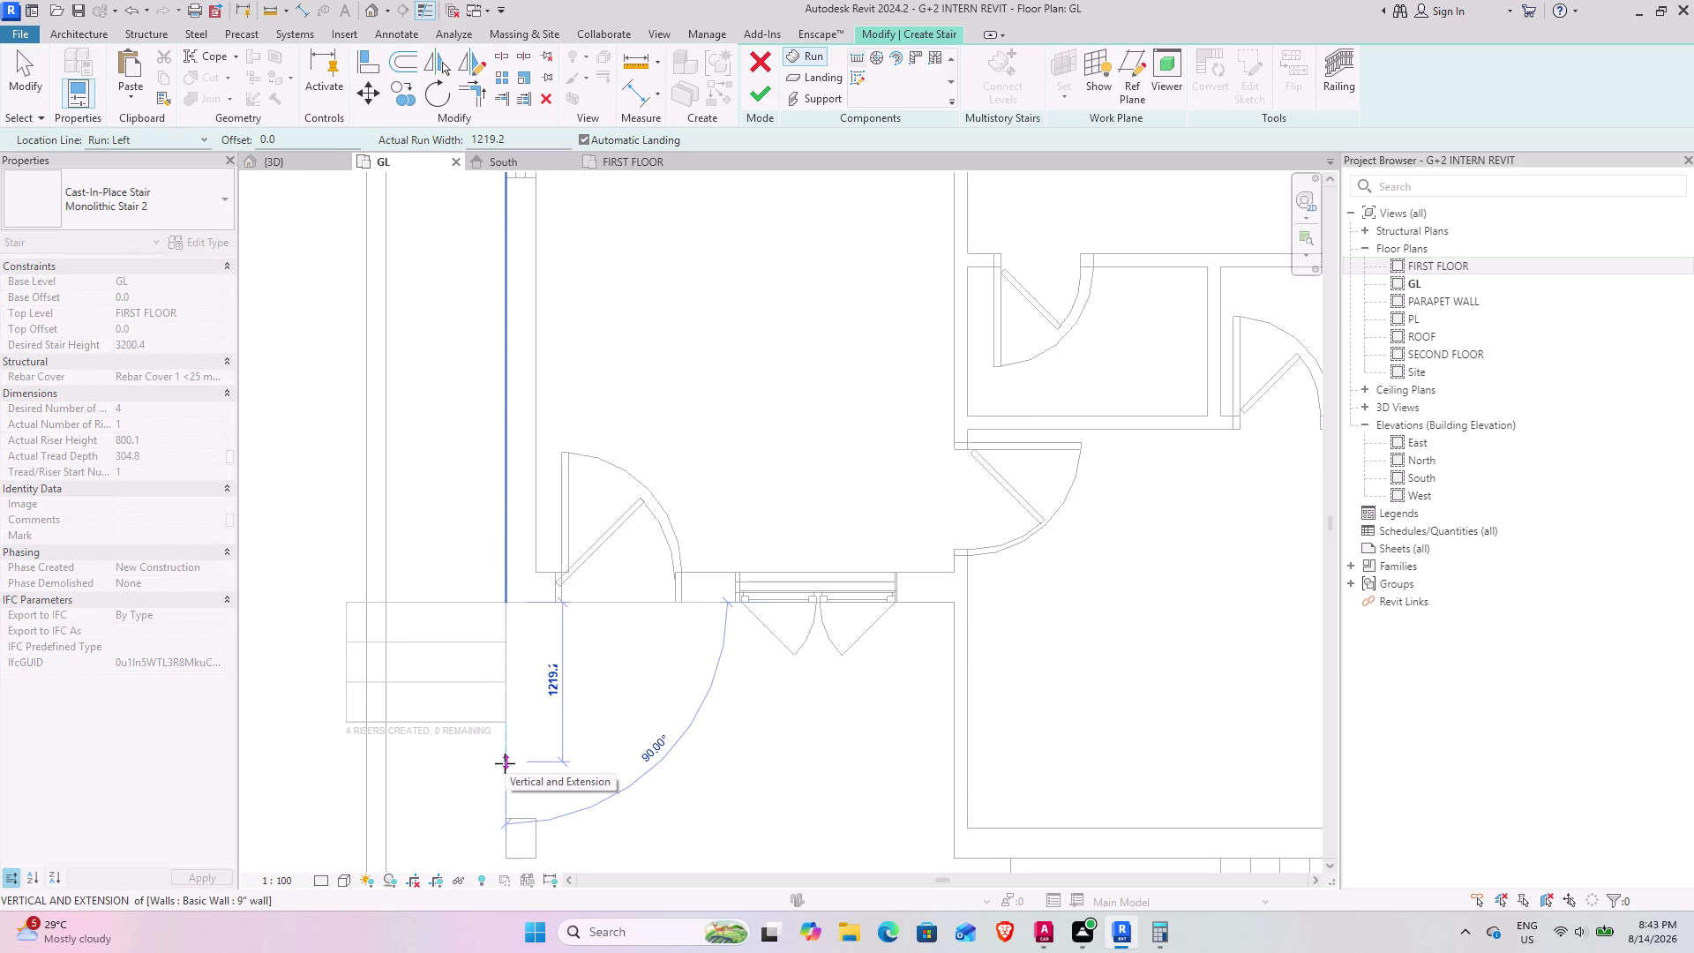
click(504, 763)
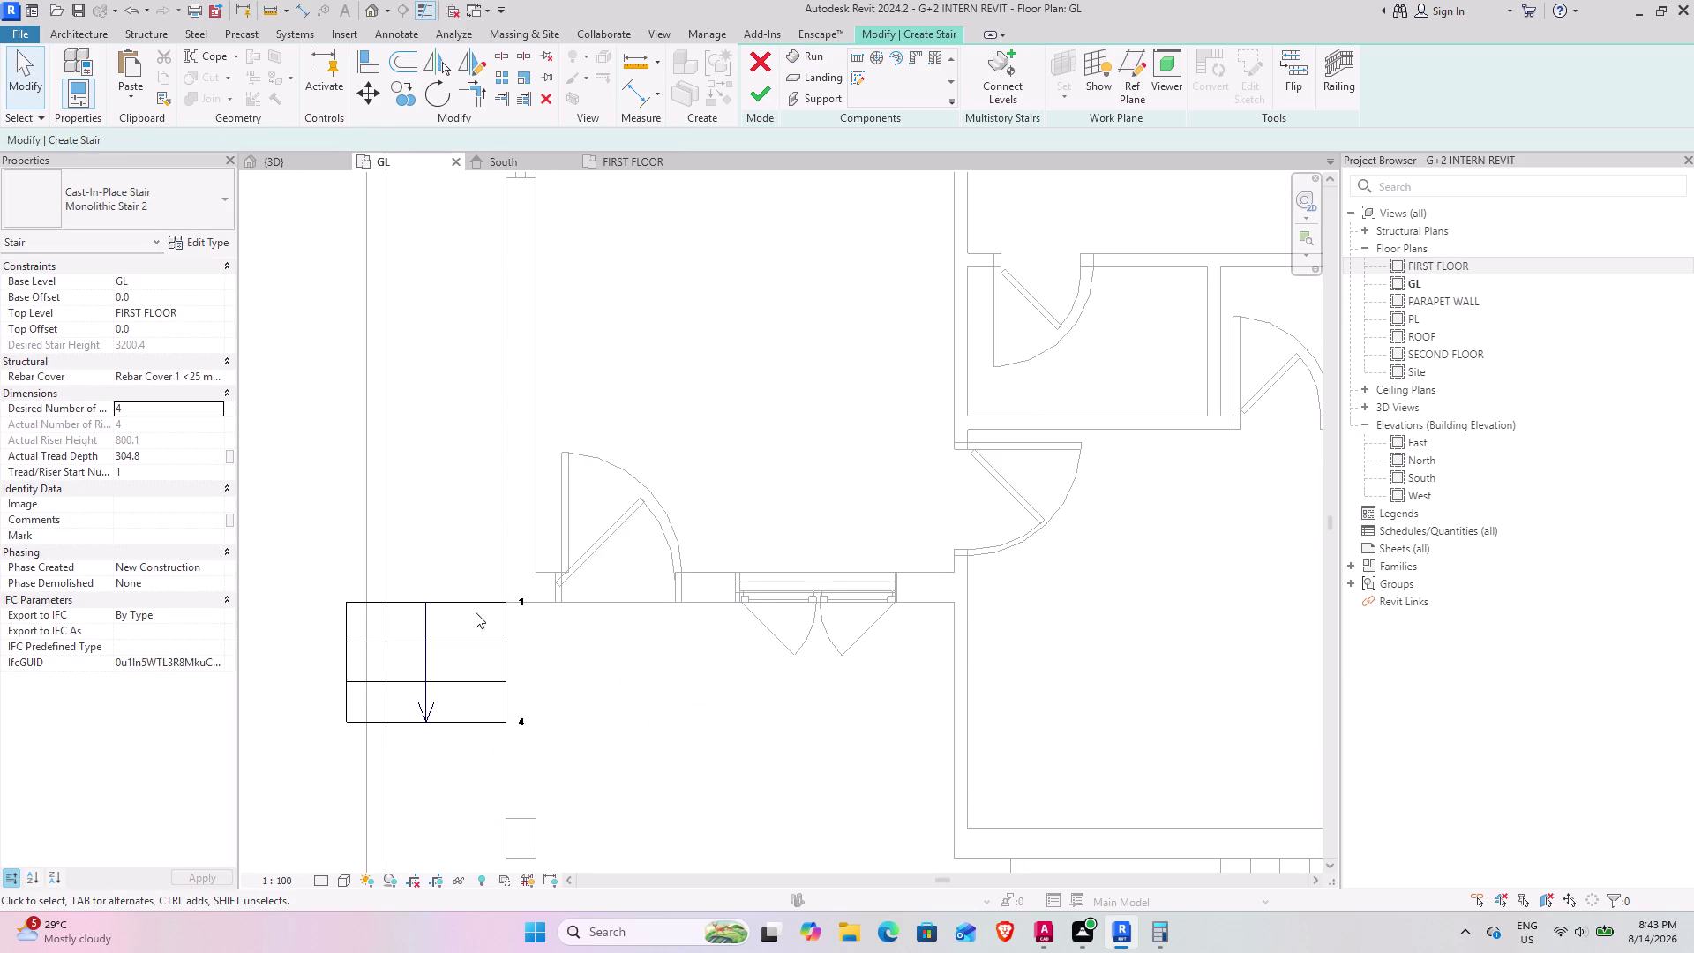
Rotate the stair run about its corner so it points upward toward the house.
middle_drag(477, 663, 615, 657)
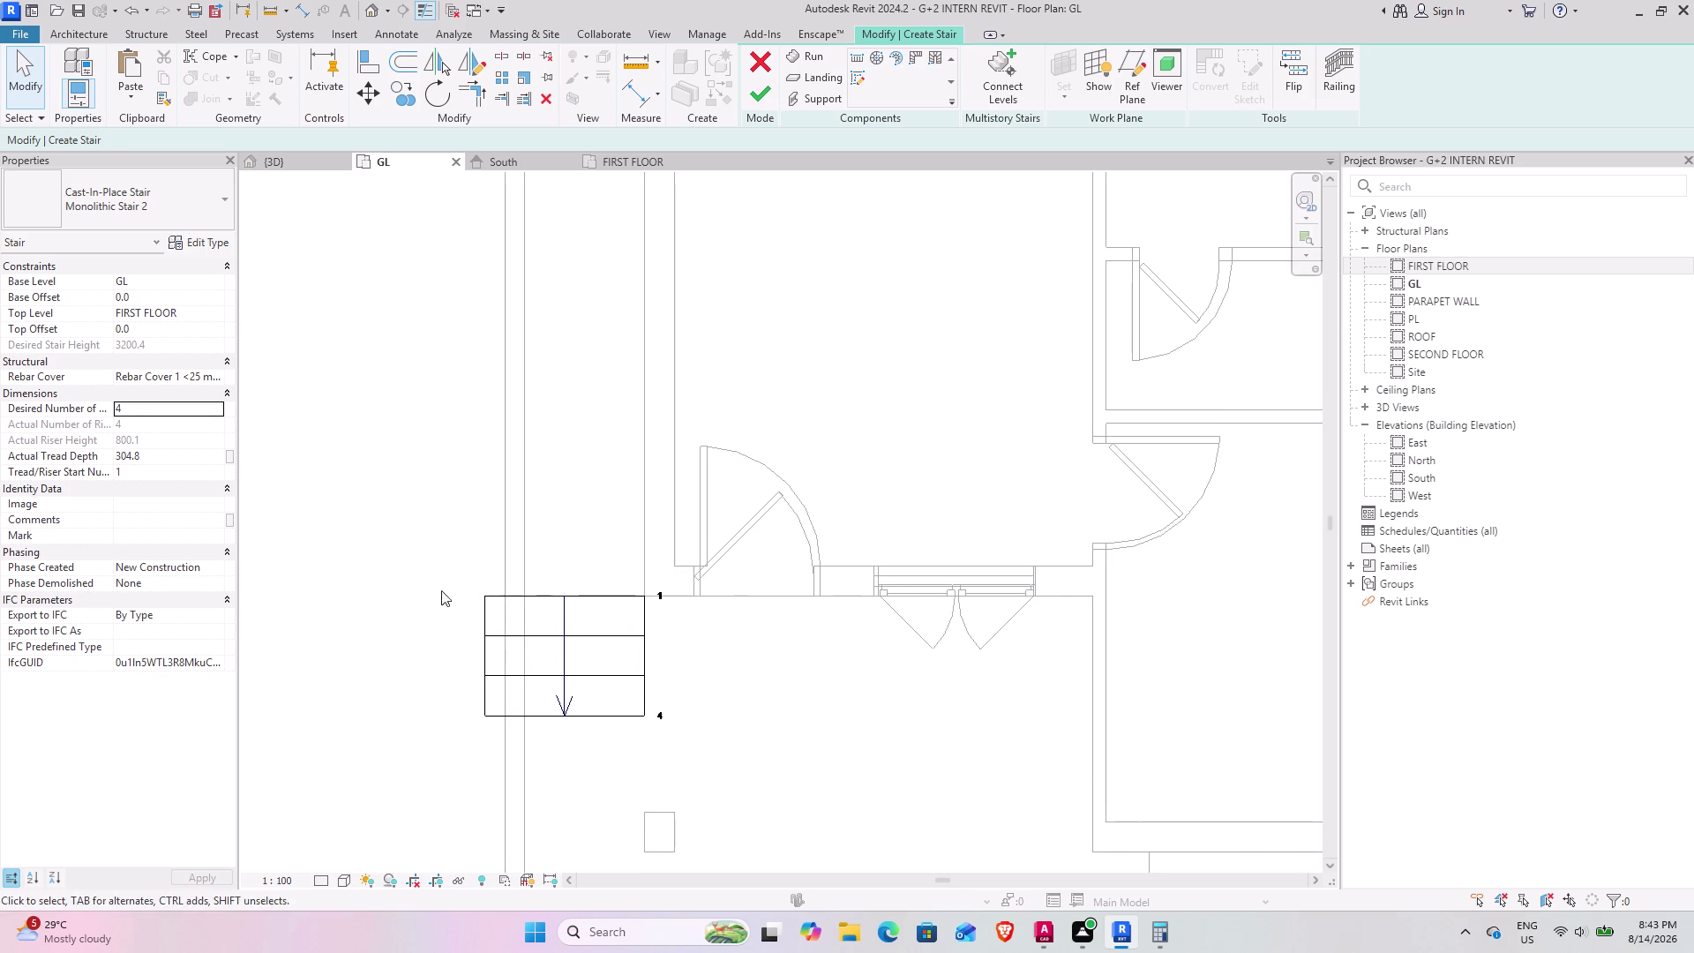
click(480, 605)
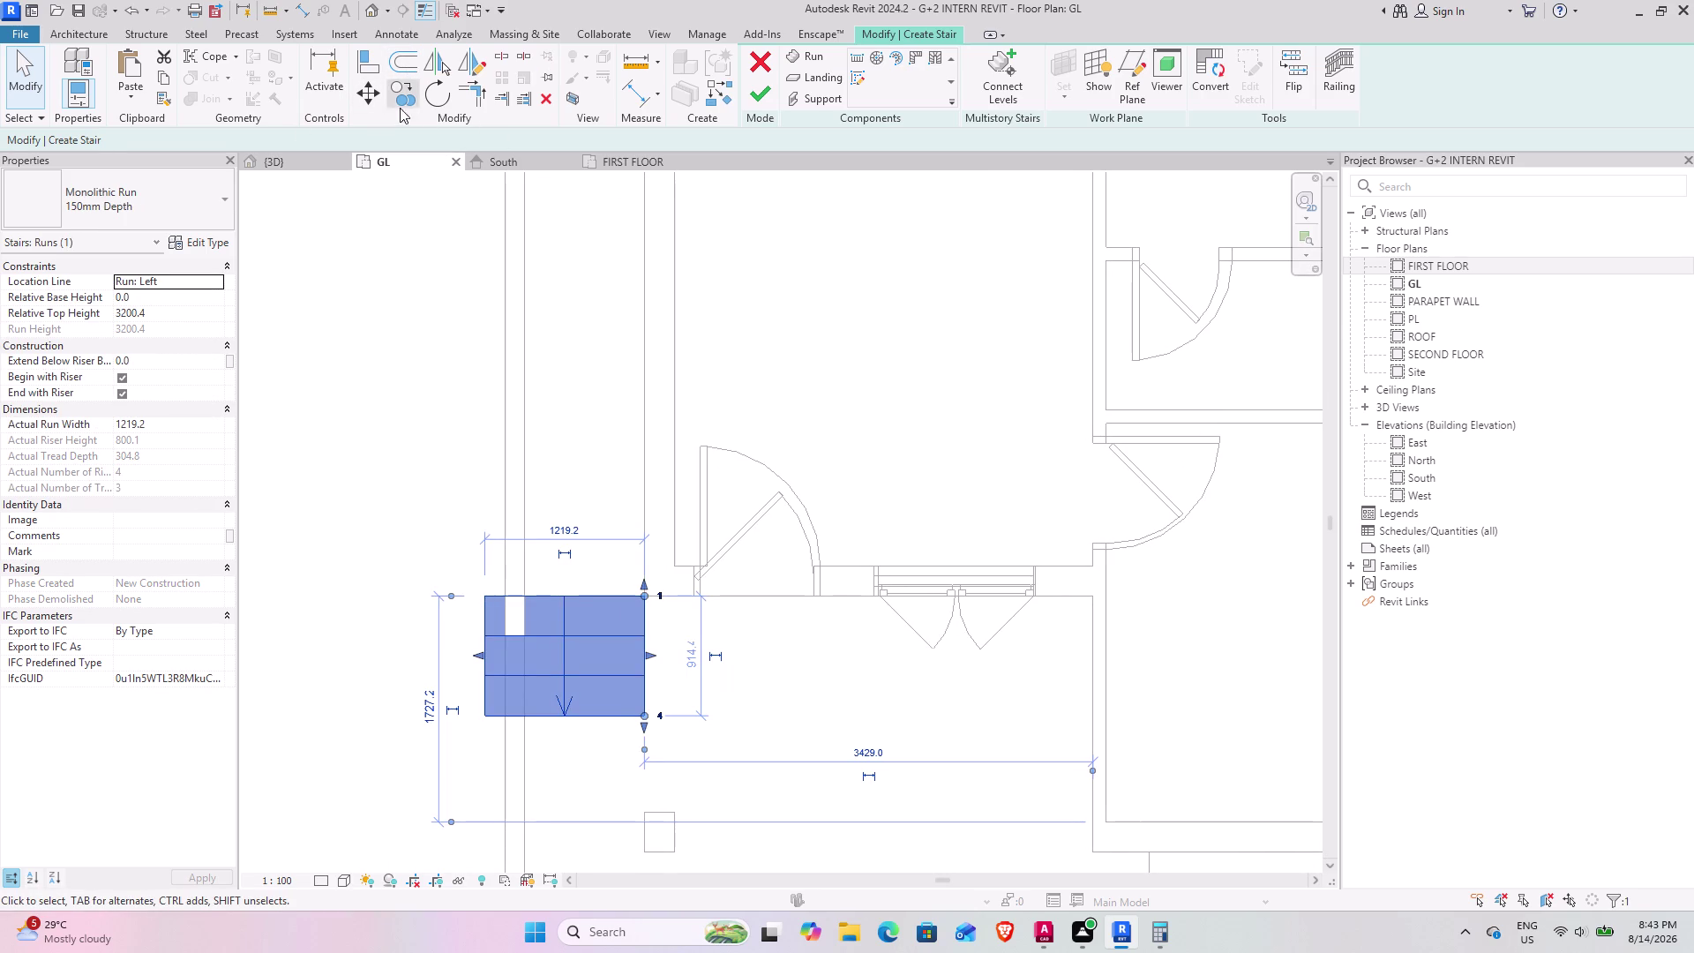
click(438, 98)
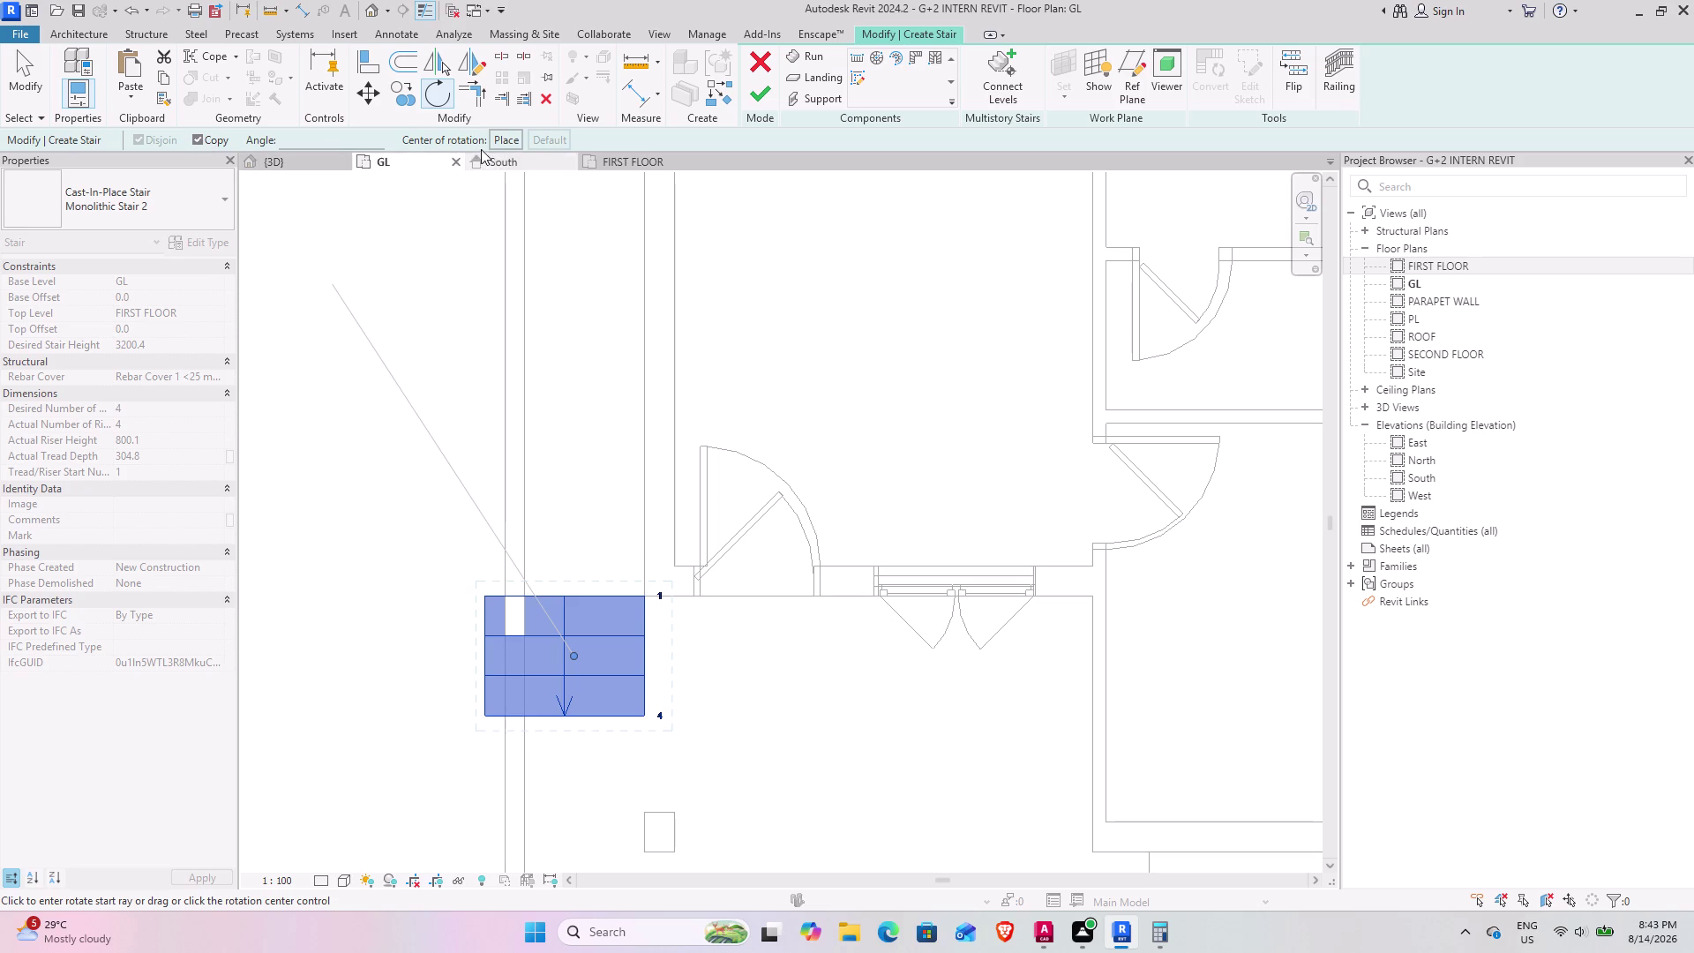
click(498, 135)
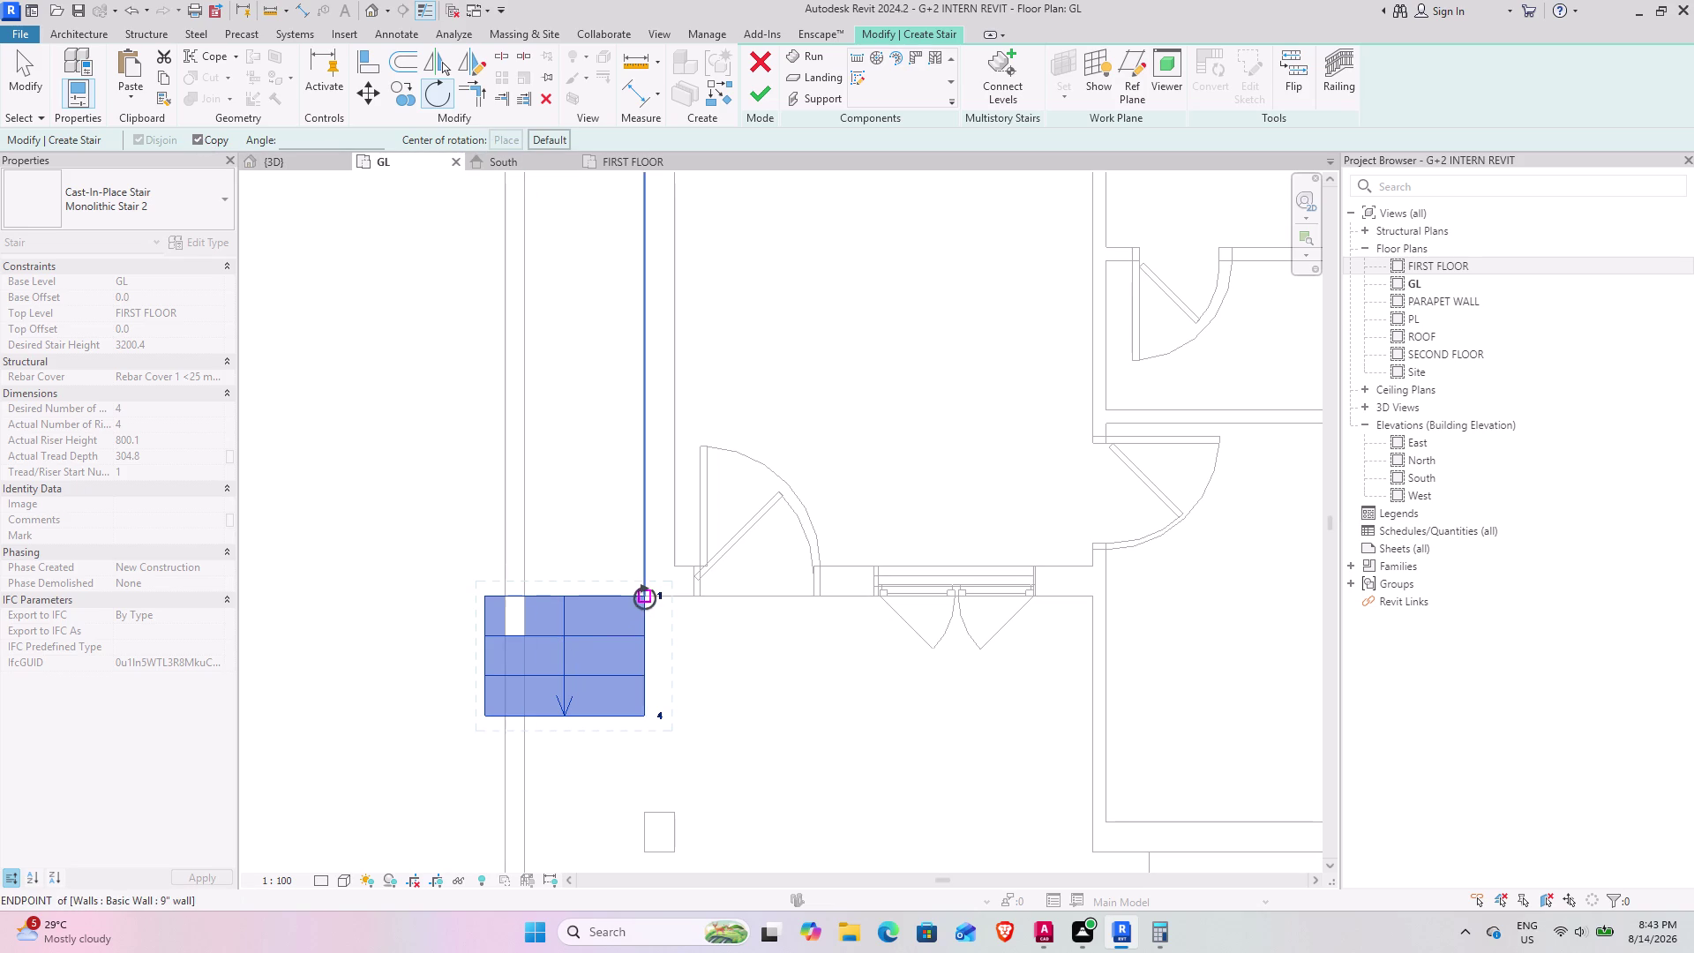
click(645, 597)
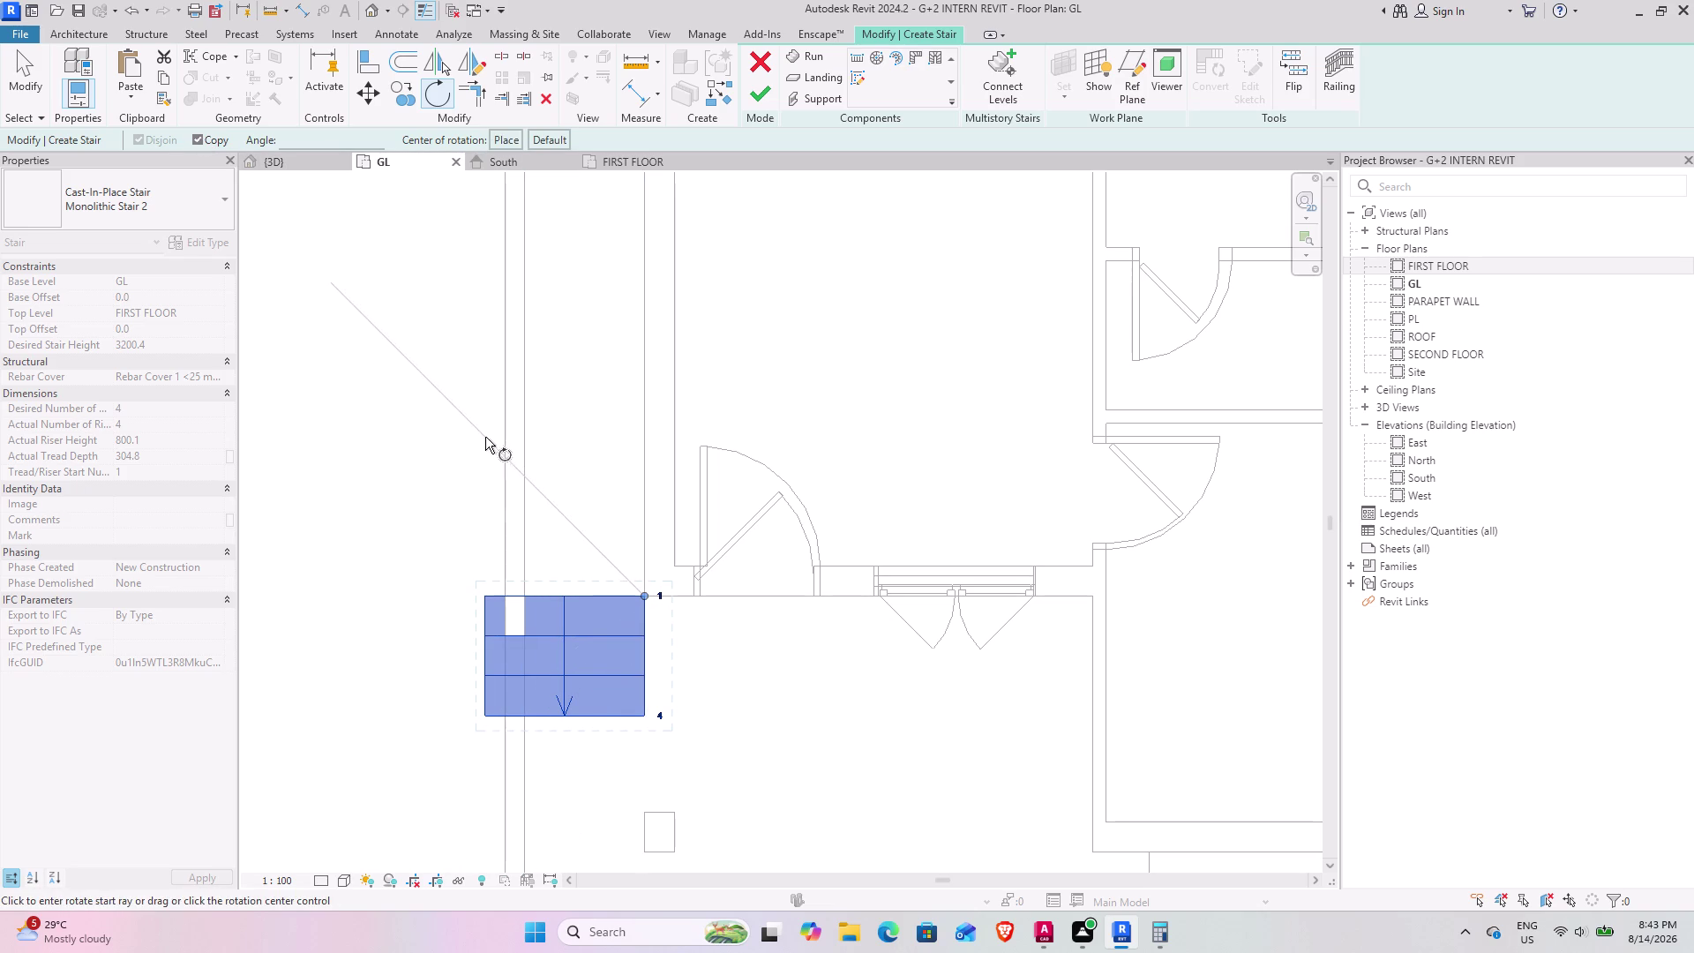
click(197, 145)
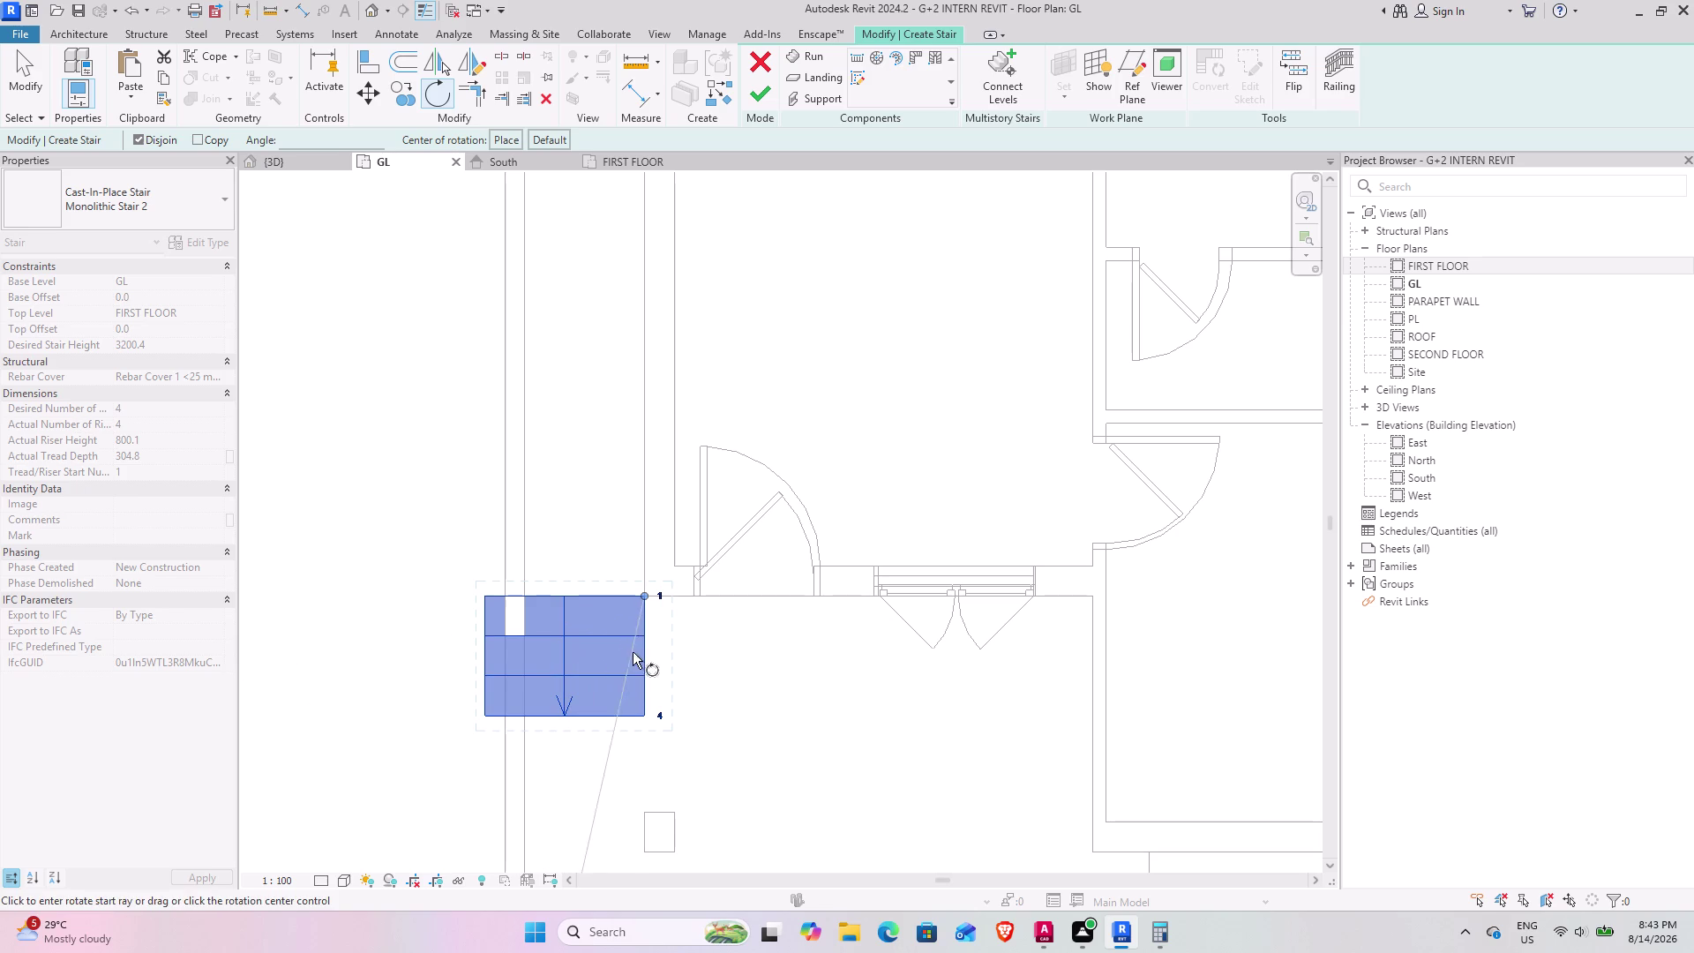
click(647, 717)
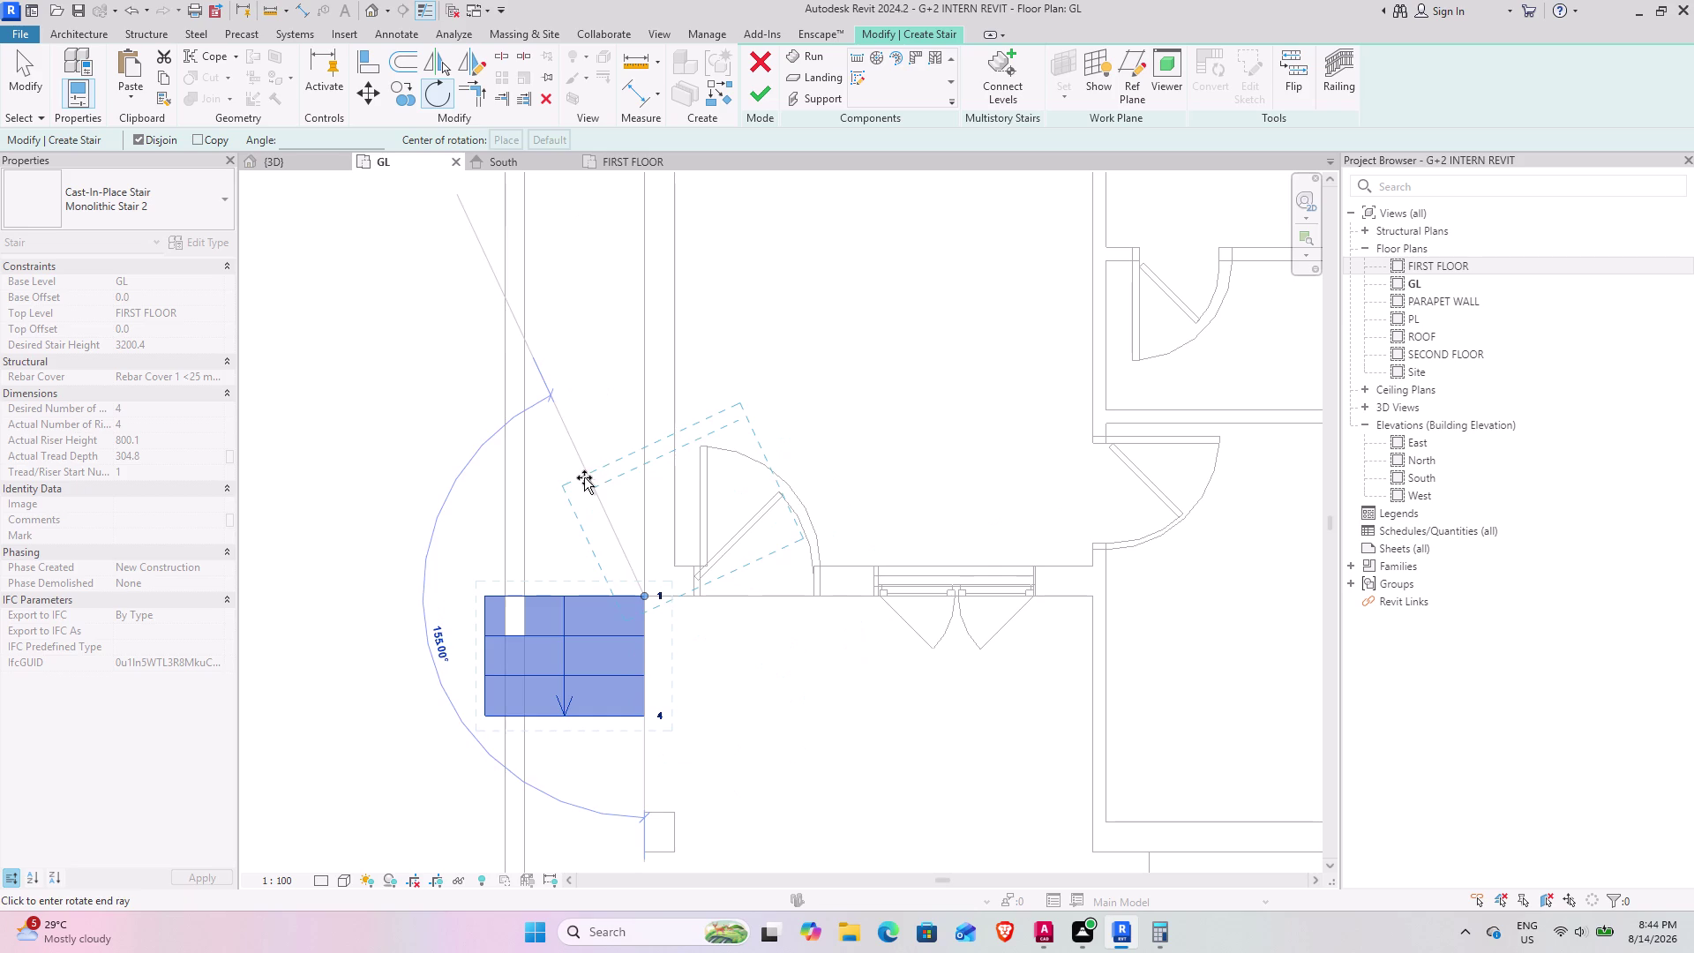
click(647, 540)
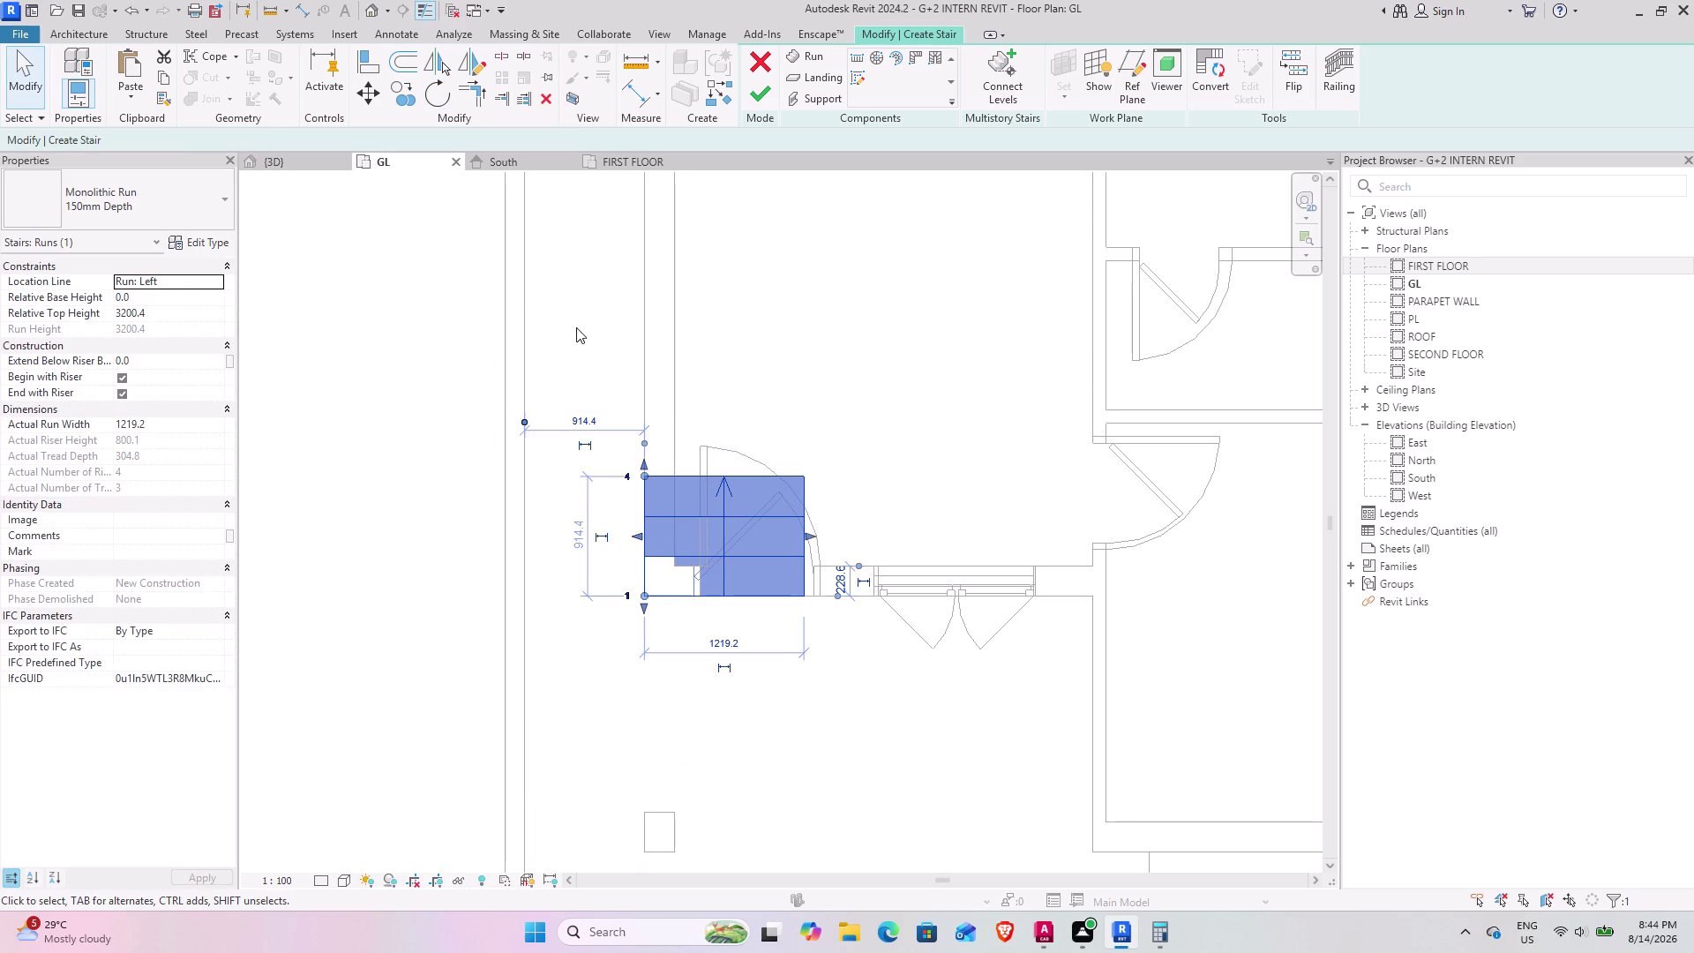
Move the run beside the front door, widen it to 1656.6 and finish the stair.
click(368, 98)
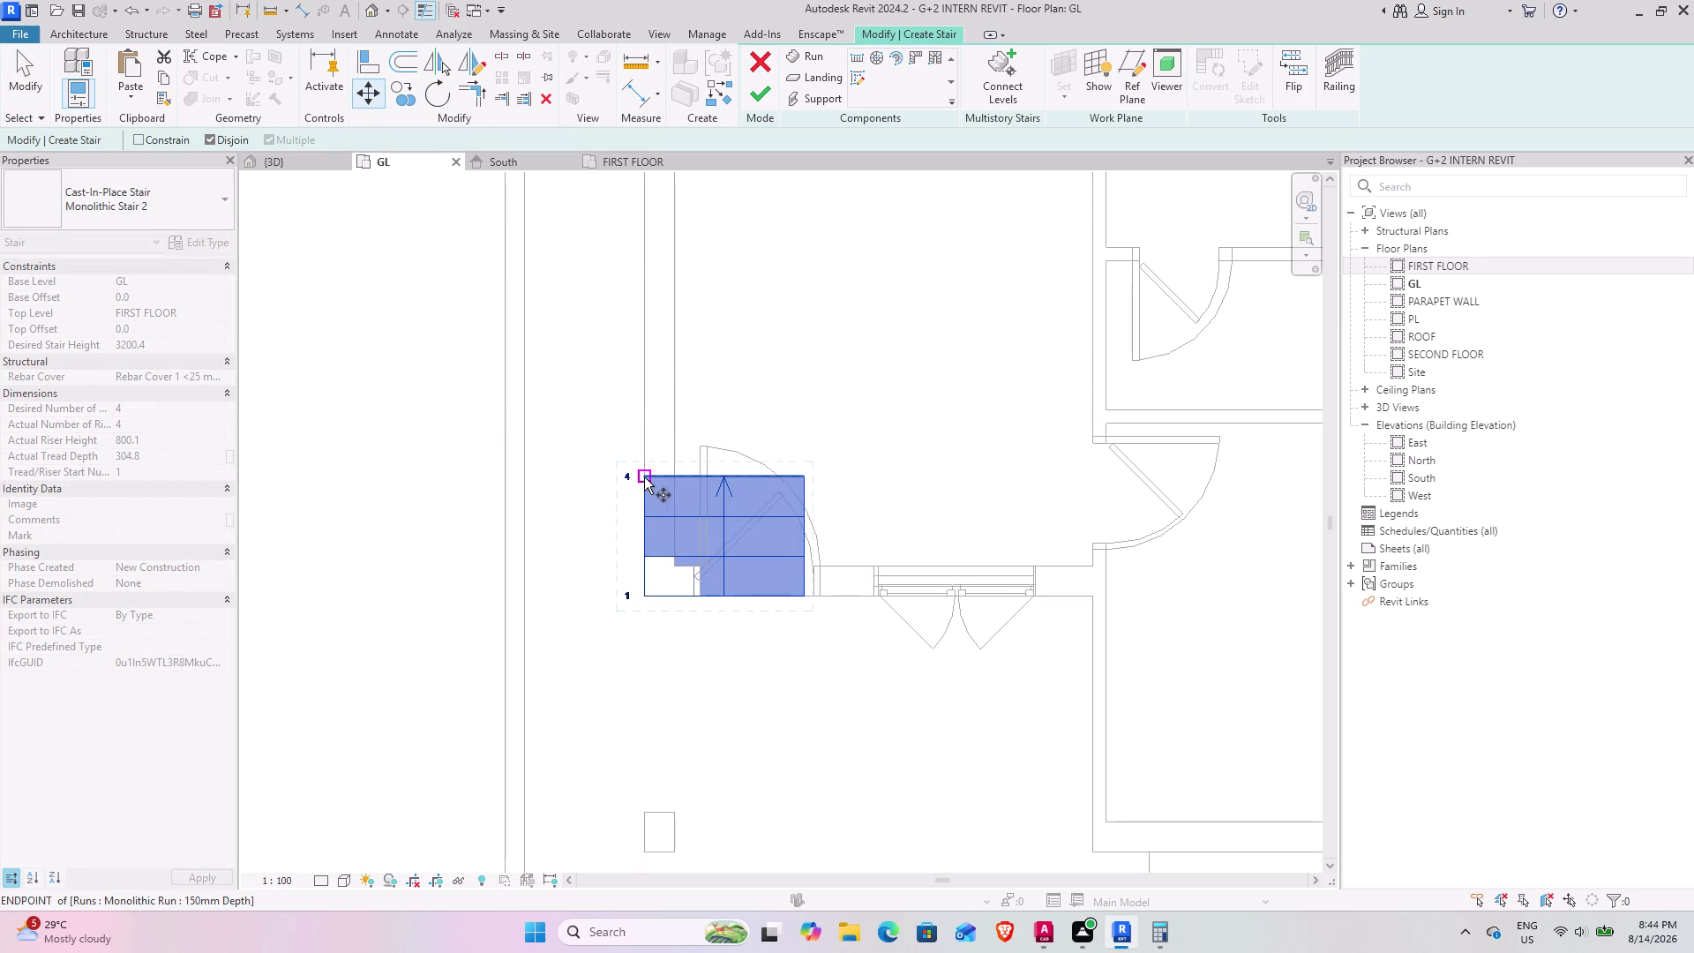
click(645, 477)
click(644, 597)
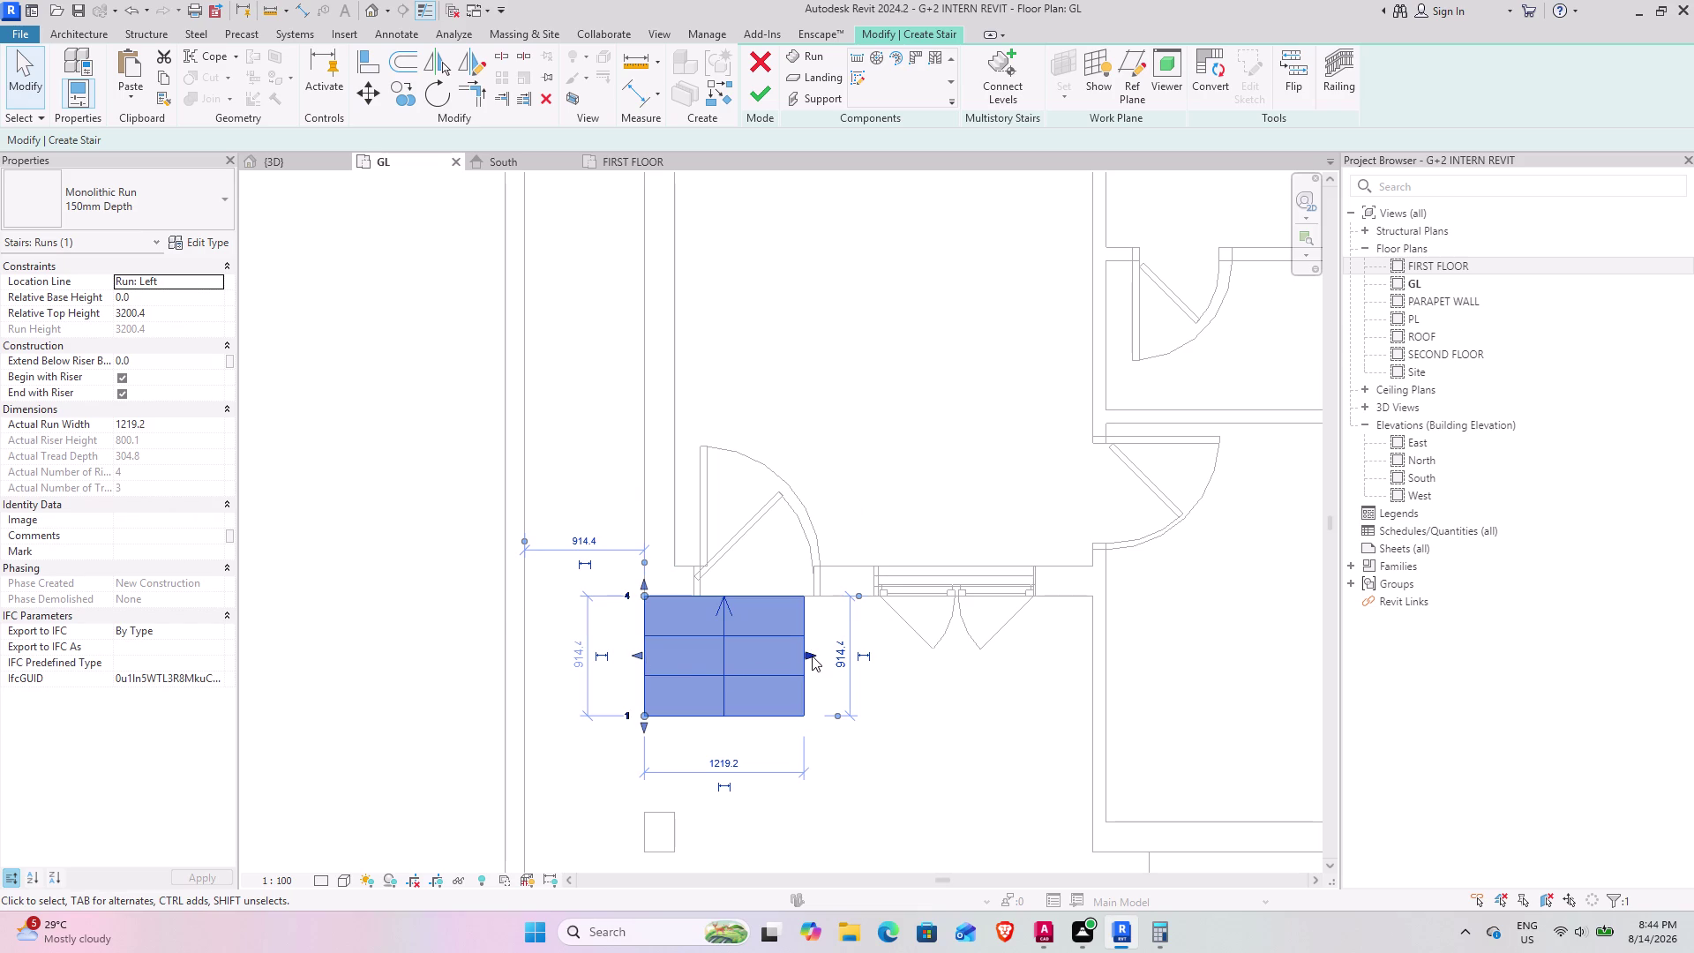
drag(811, 655, 853, 655)
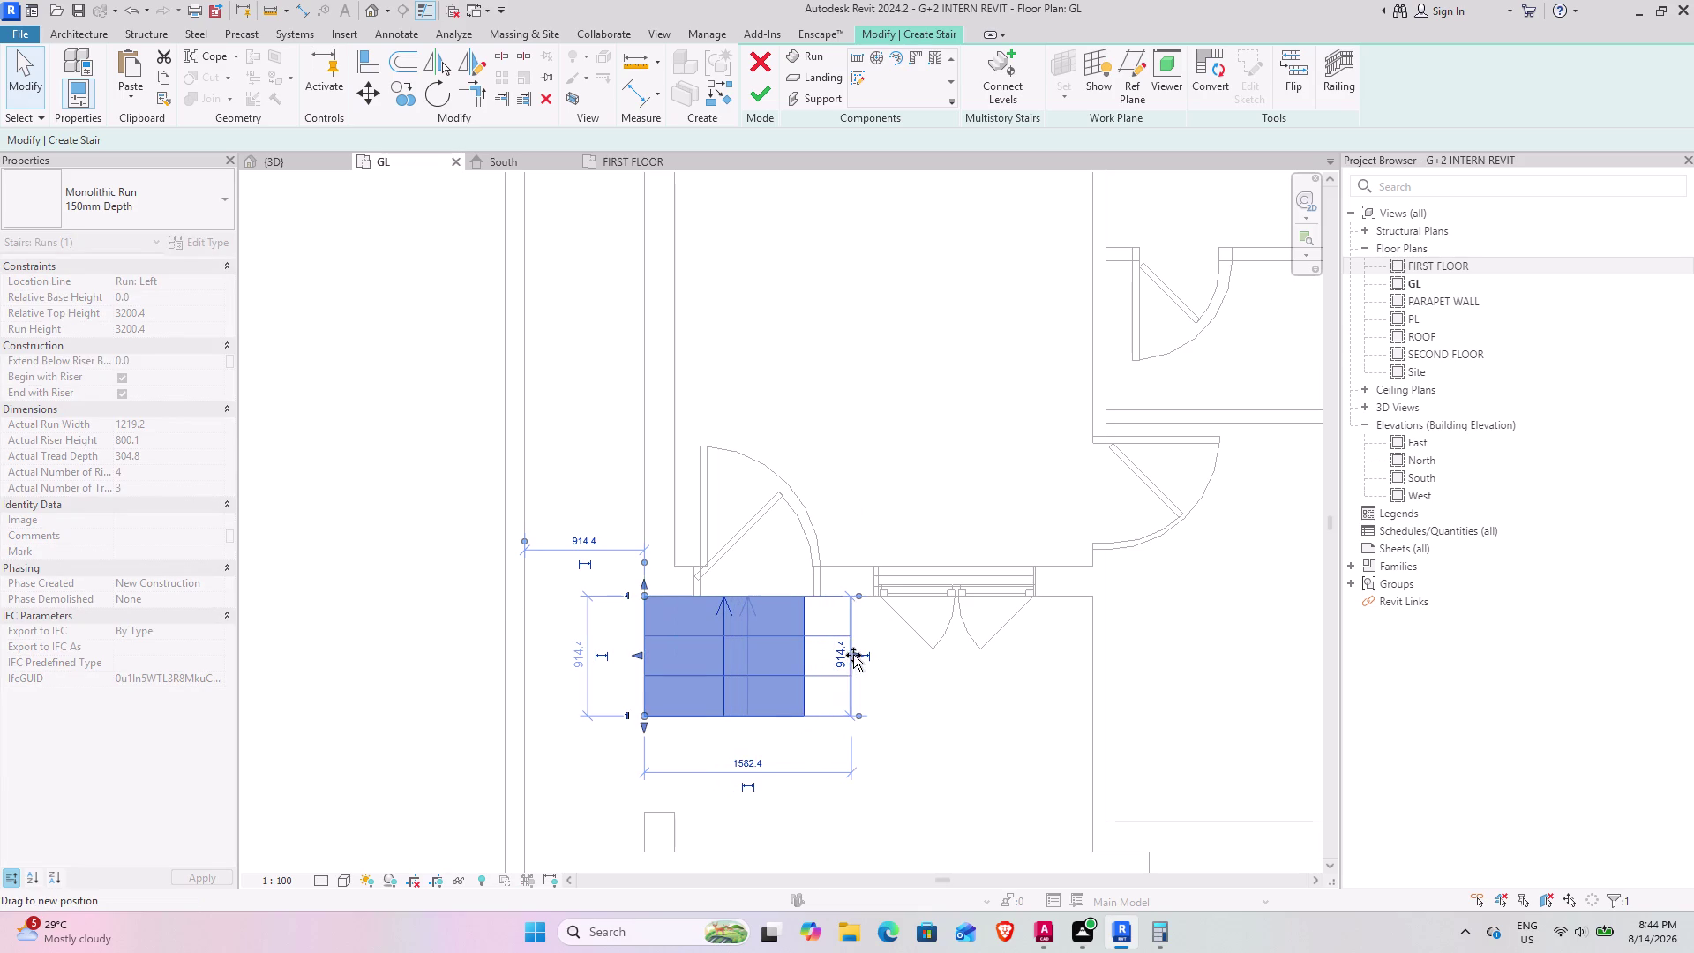
drag(853, 655, 862, 655)
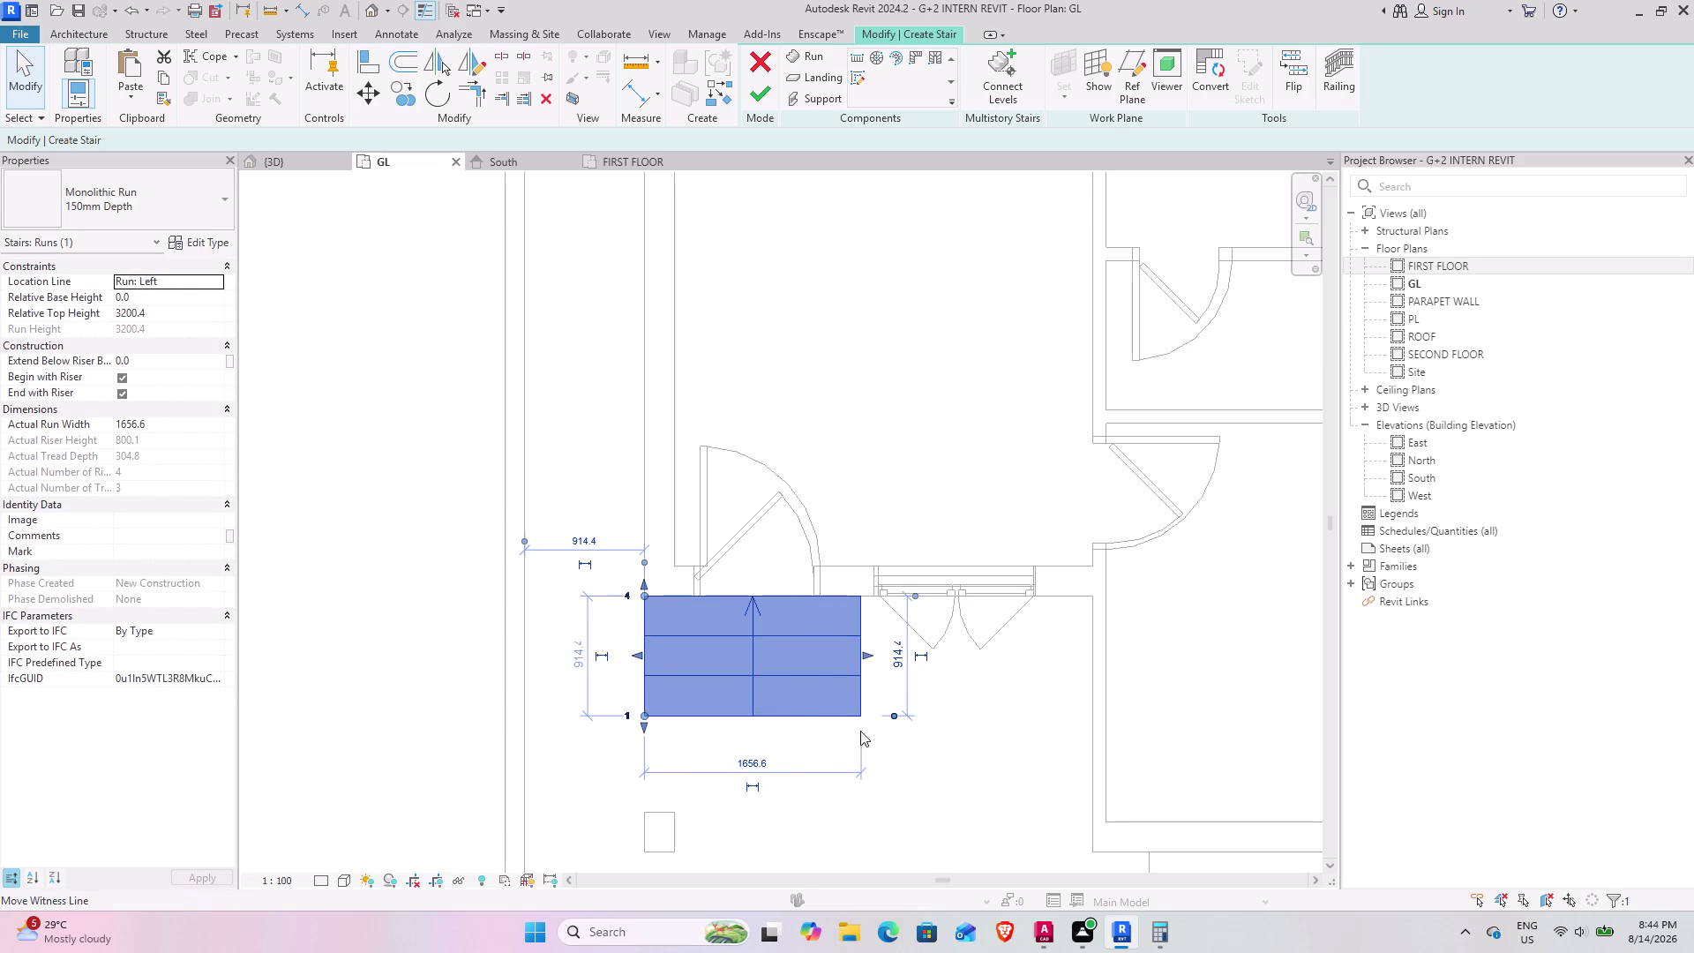
click(765, 100)
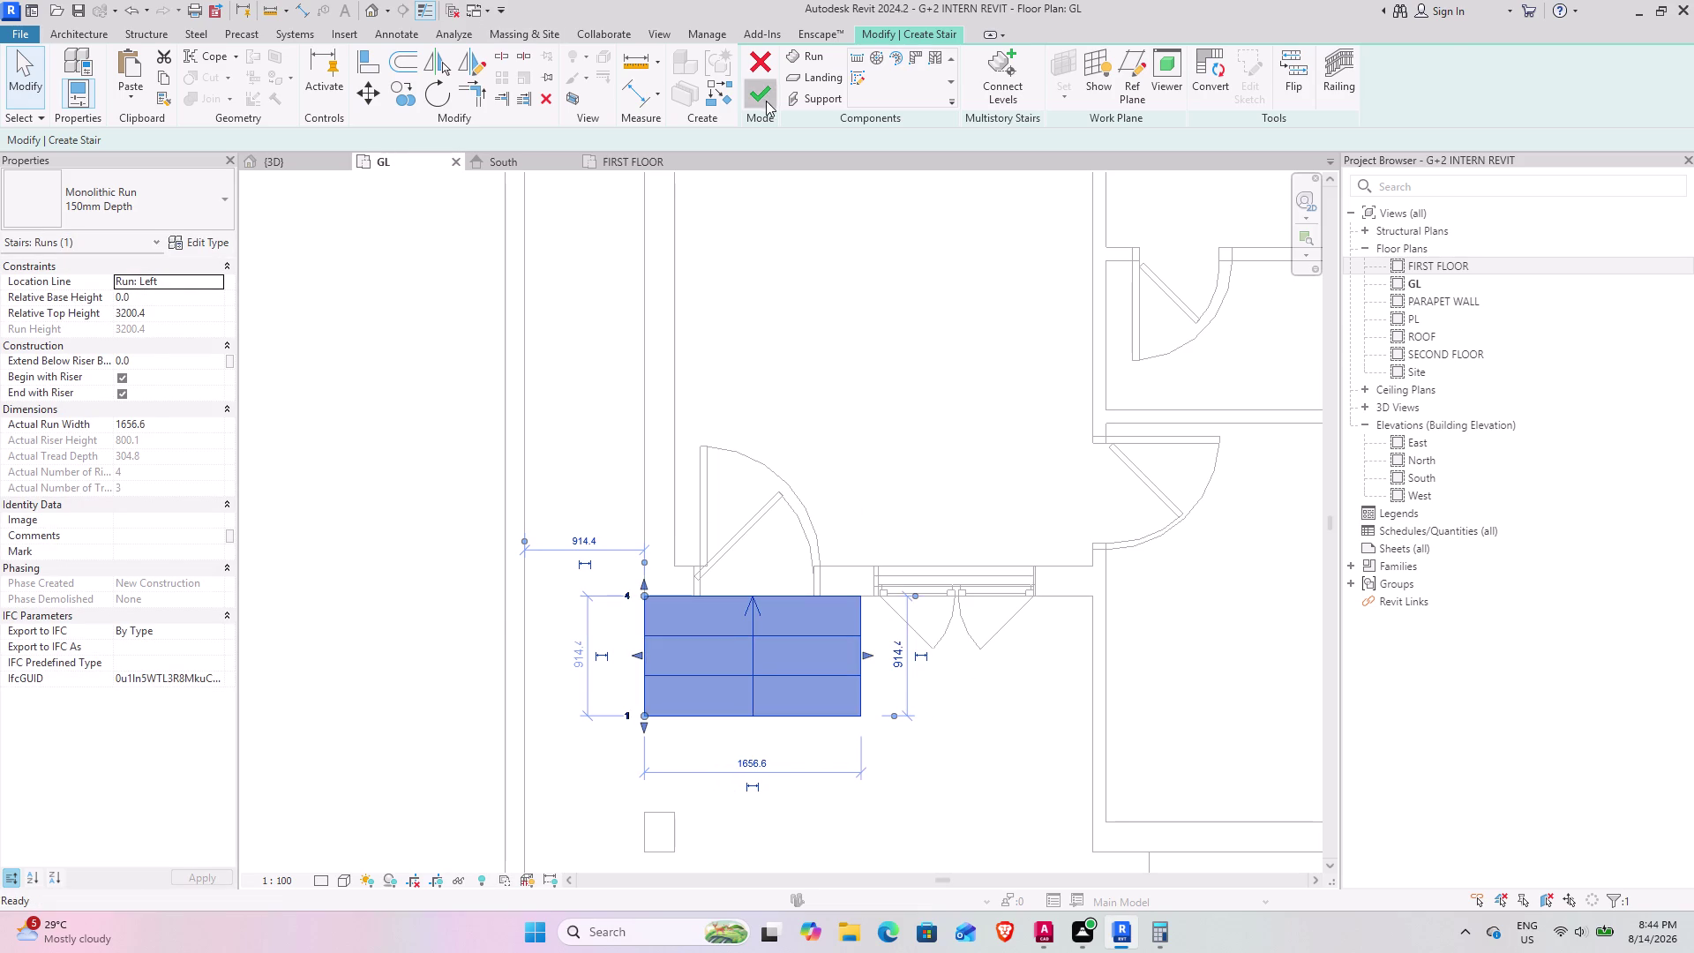
click(291, 165)
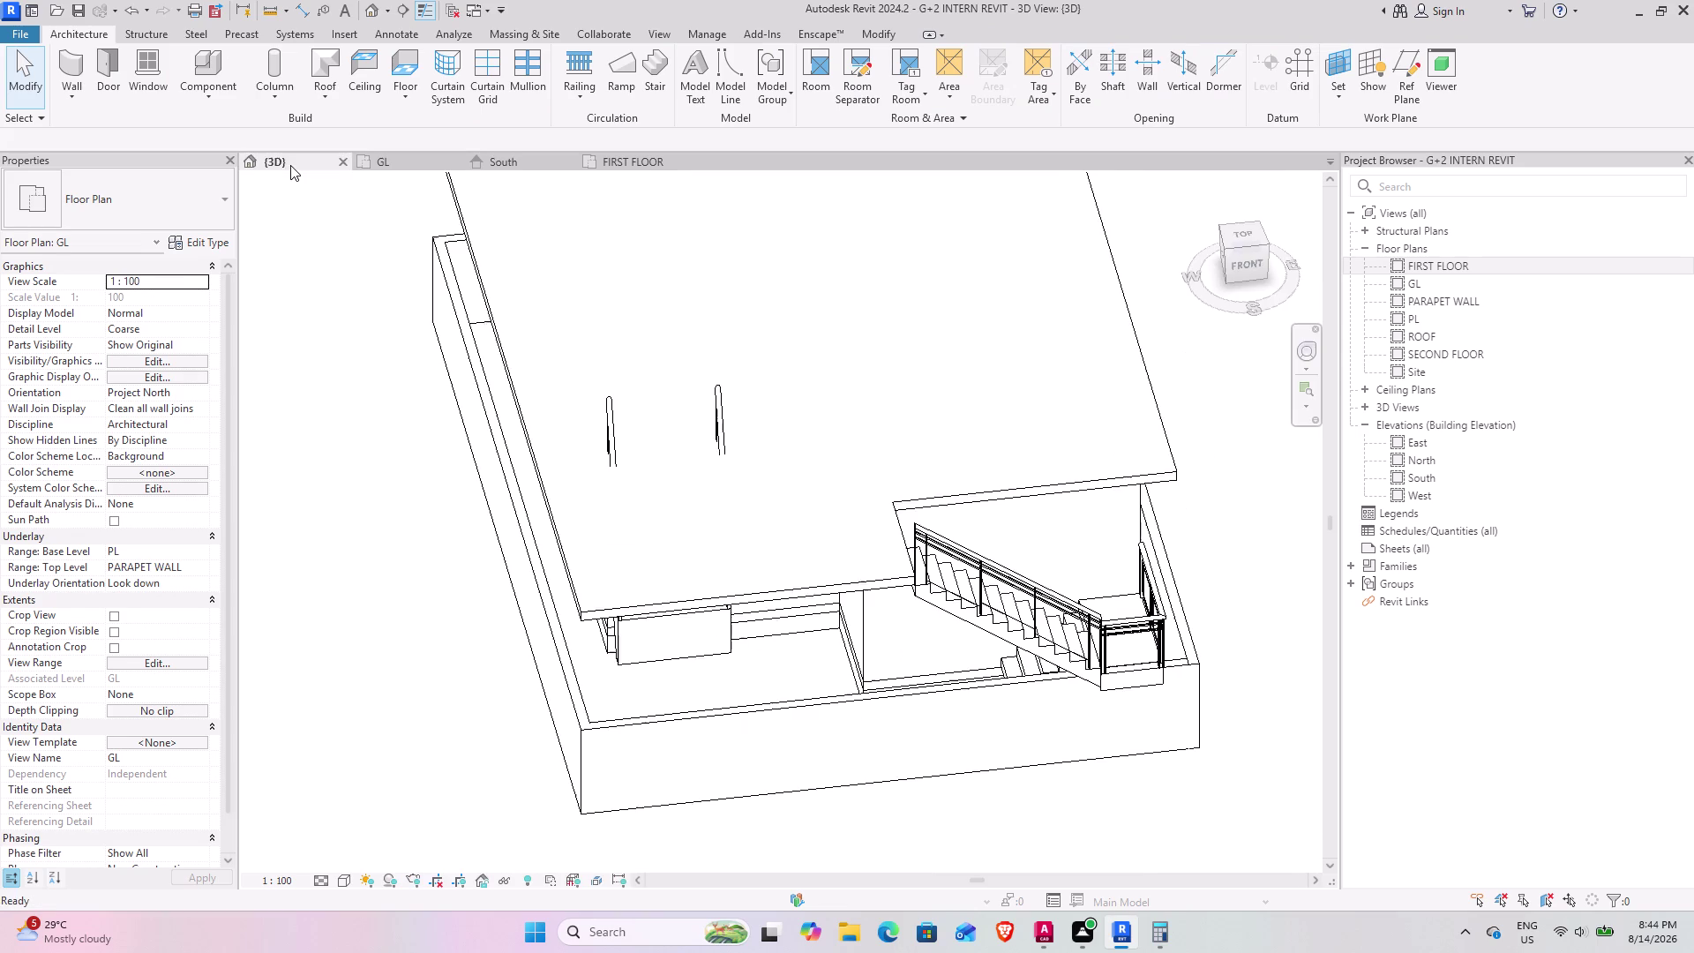
Orbit around the front entrance in 3D and select the new four-riser stair beside the door.
scroll(down, 3)
middle_drag(616, 679, 607, 644)
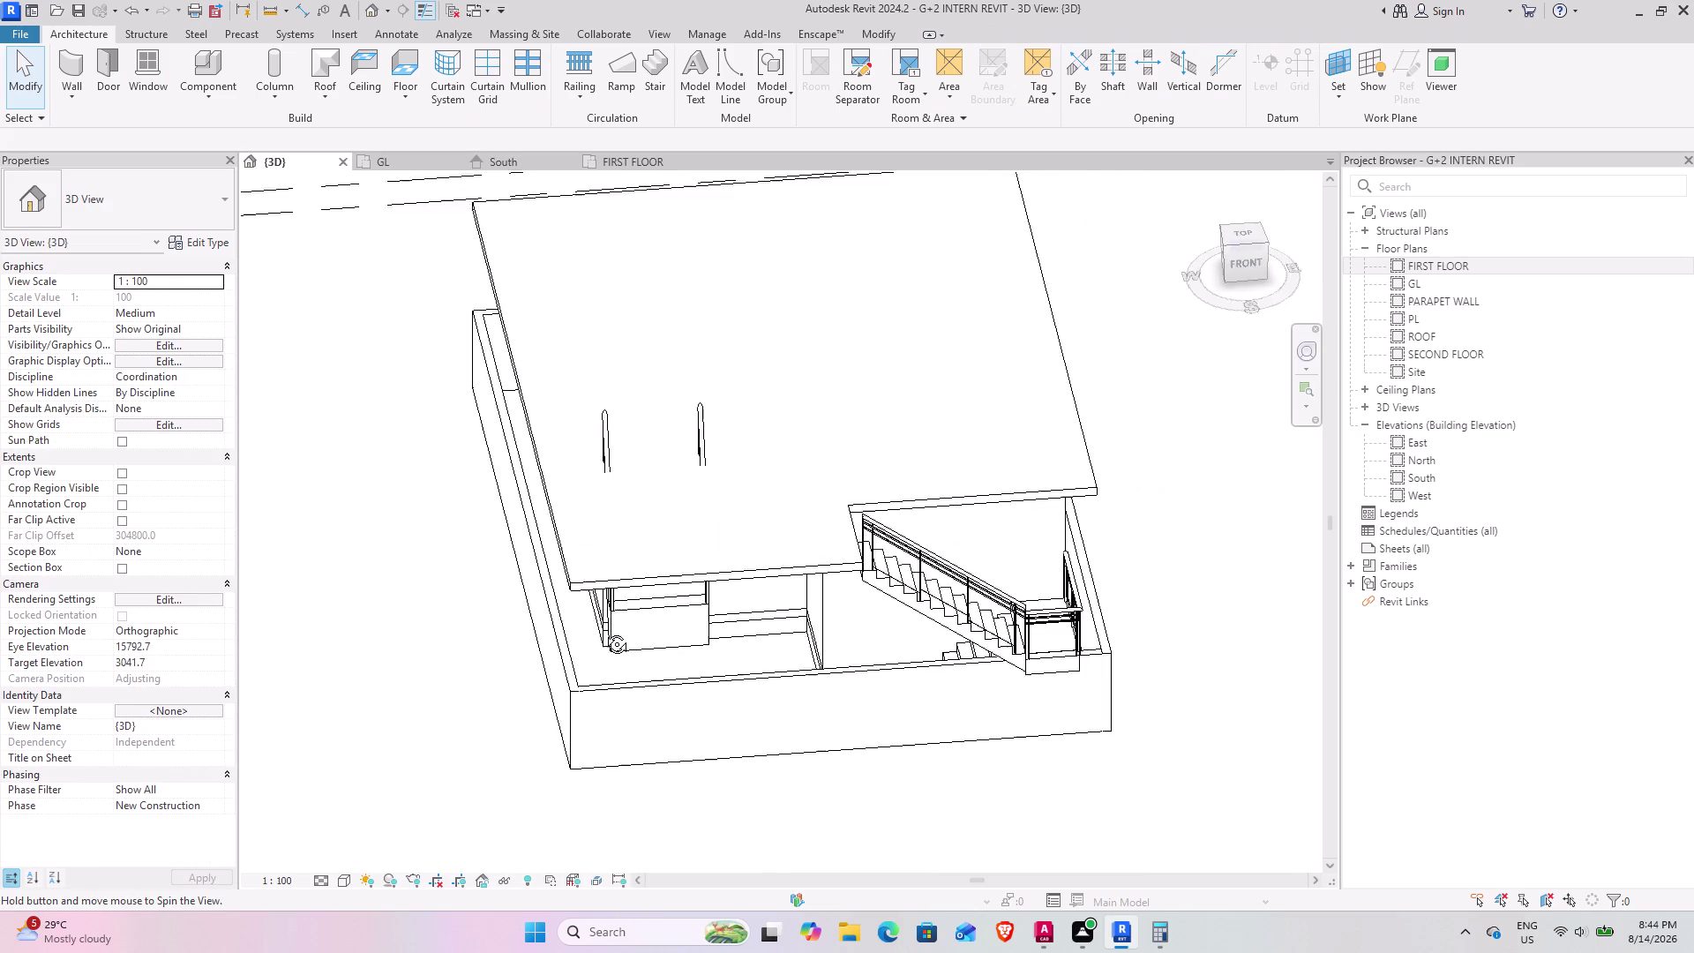
middle_drag(607, 644, 494, 638)
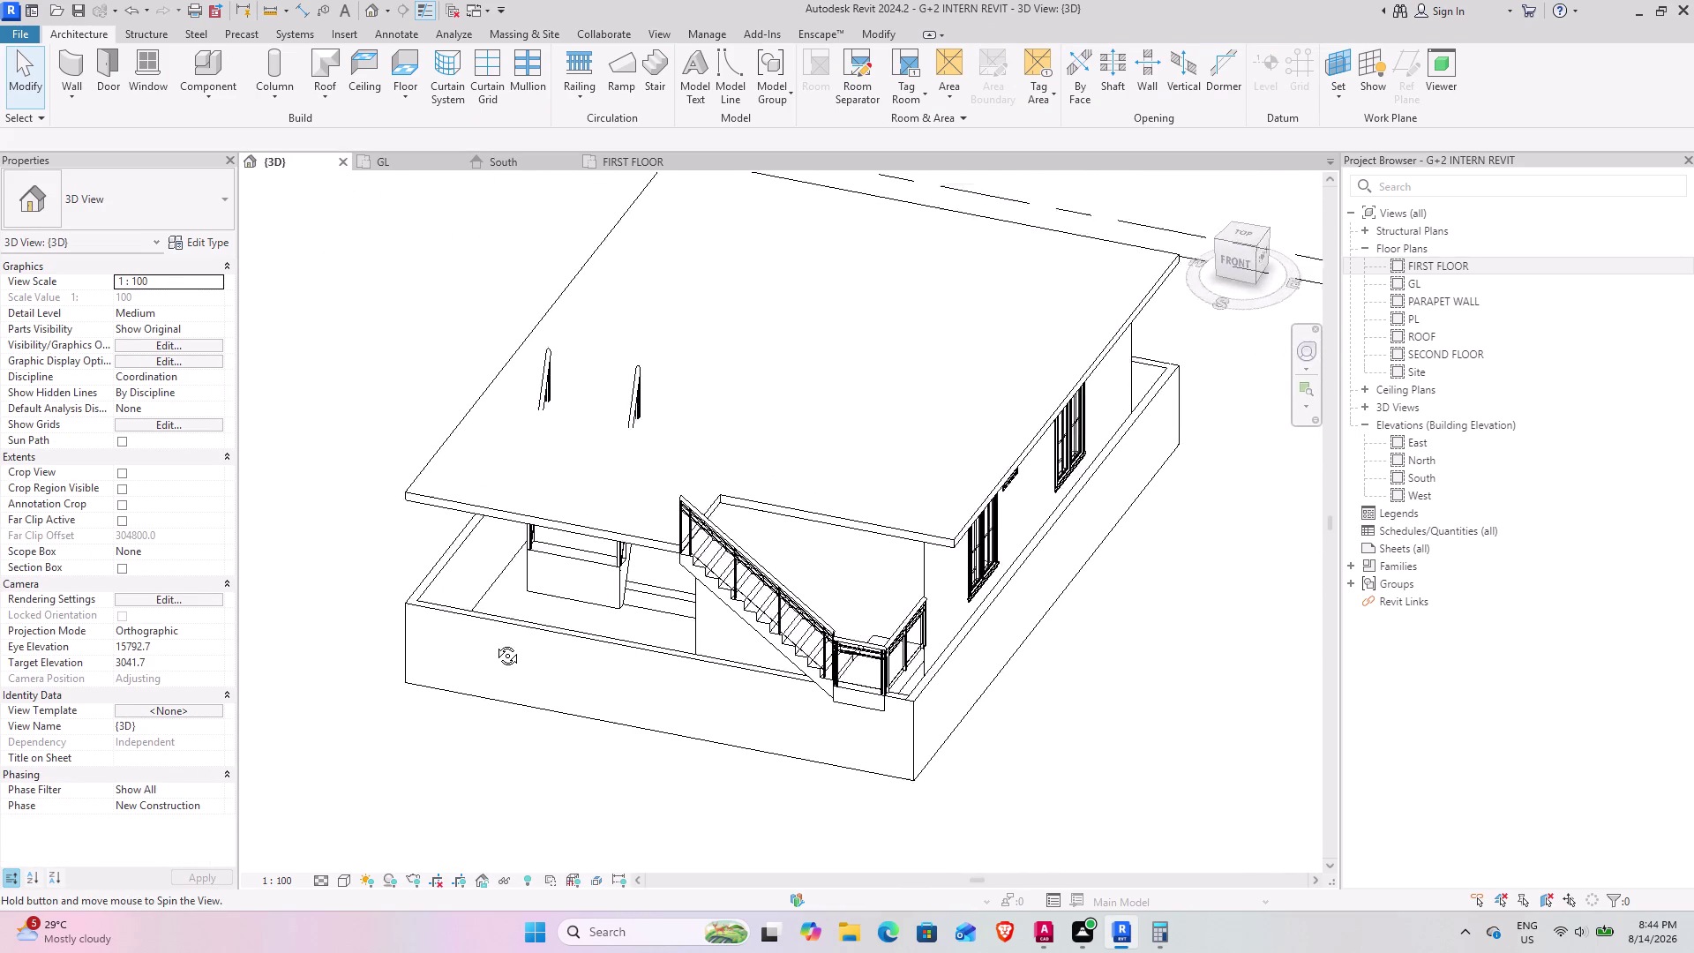
middle_drag(494, 638, 429, 430)
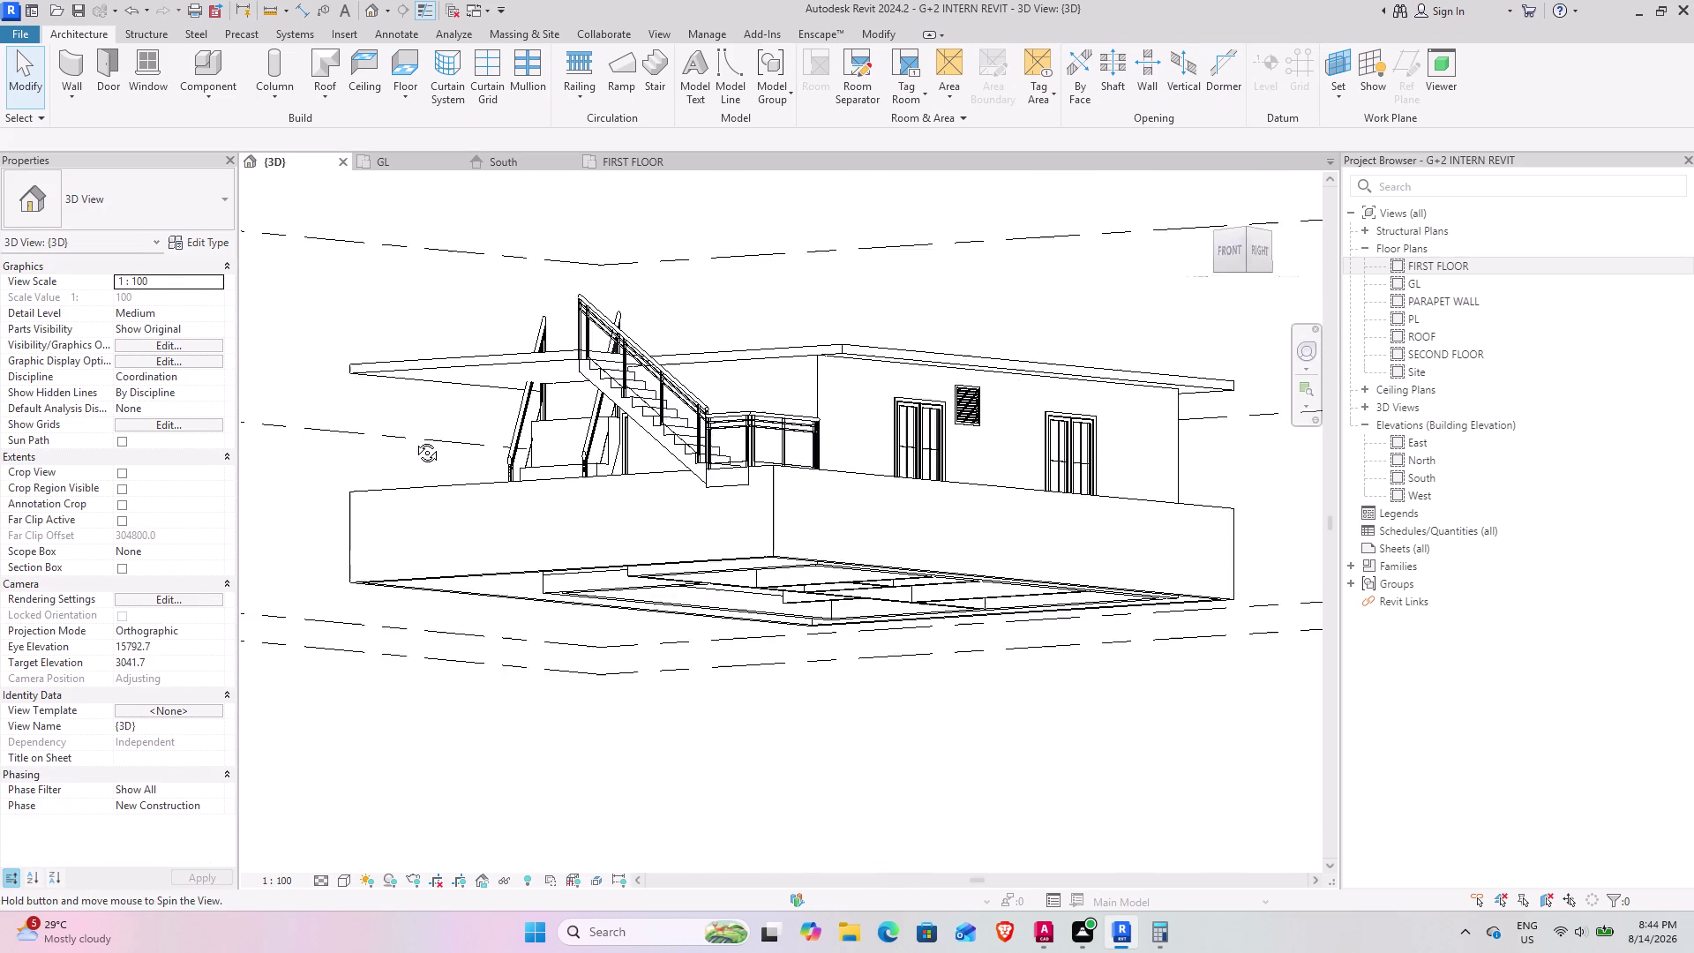
middle_drag(428, 430, 396, 573)
middle_drag(397, 577, 407, 593)
scroll(up, 3)
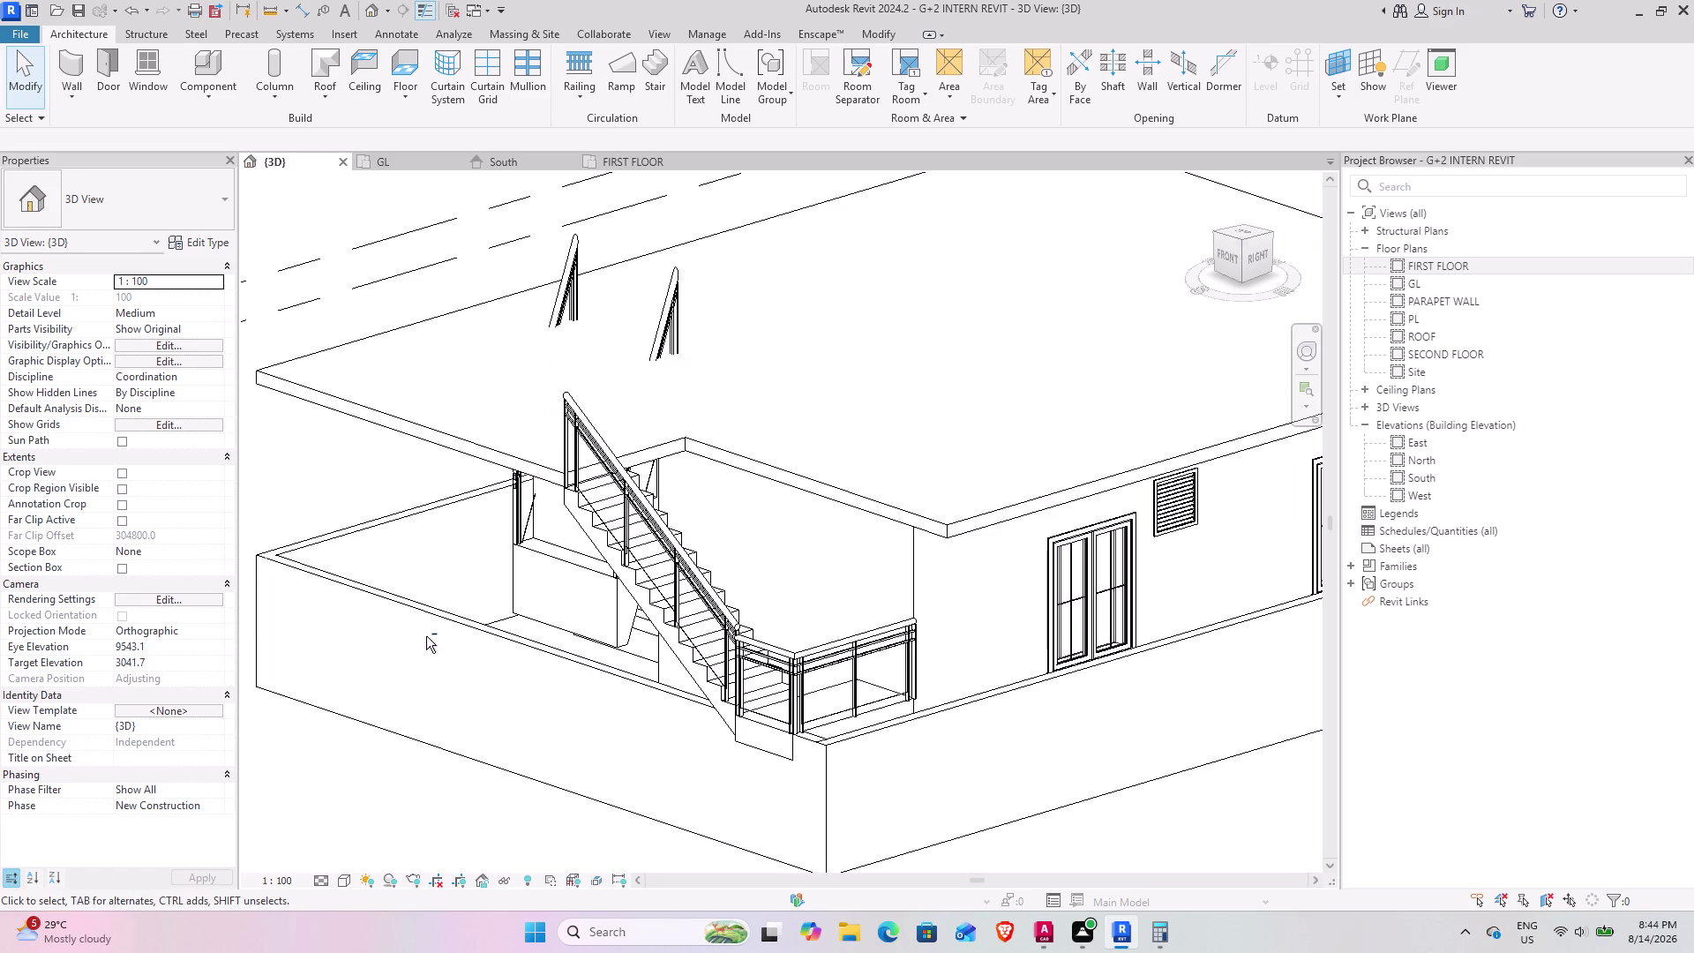
middle_drag(426, 636, 540, 657)
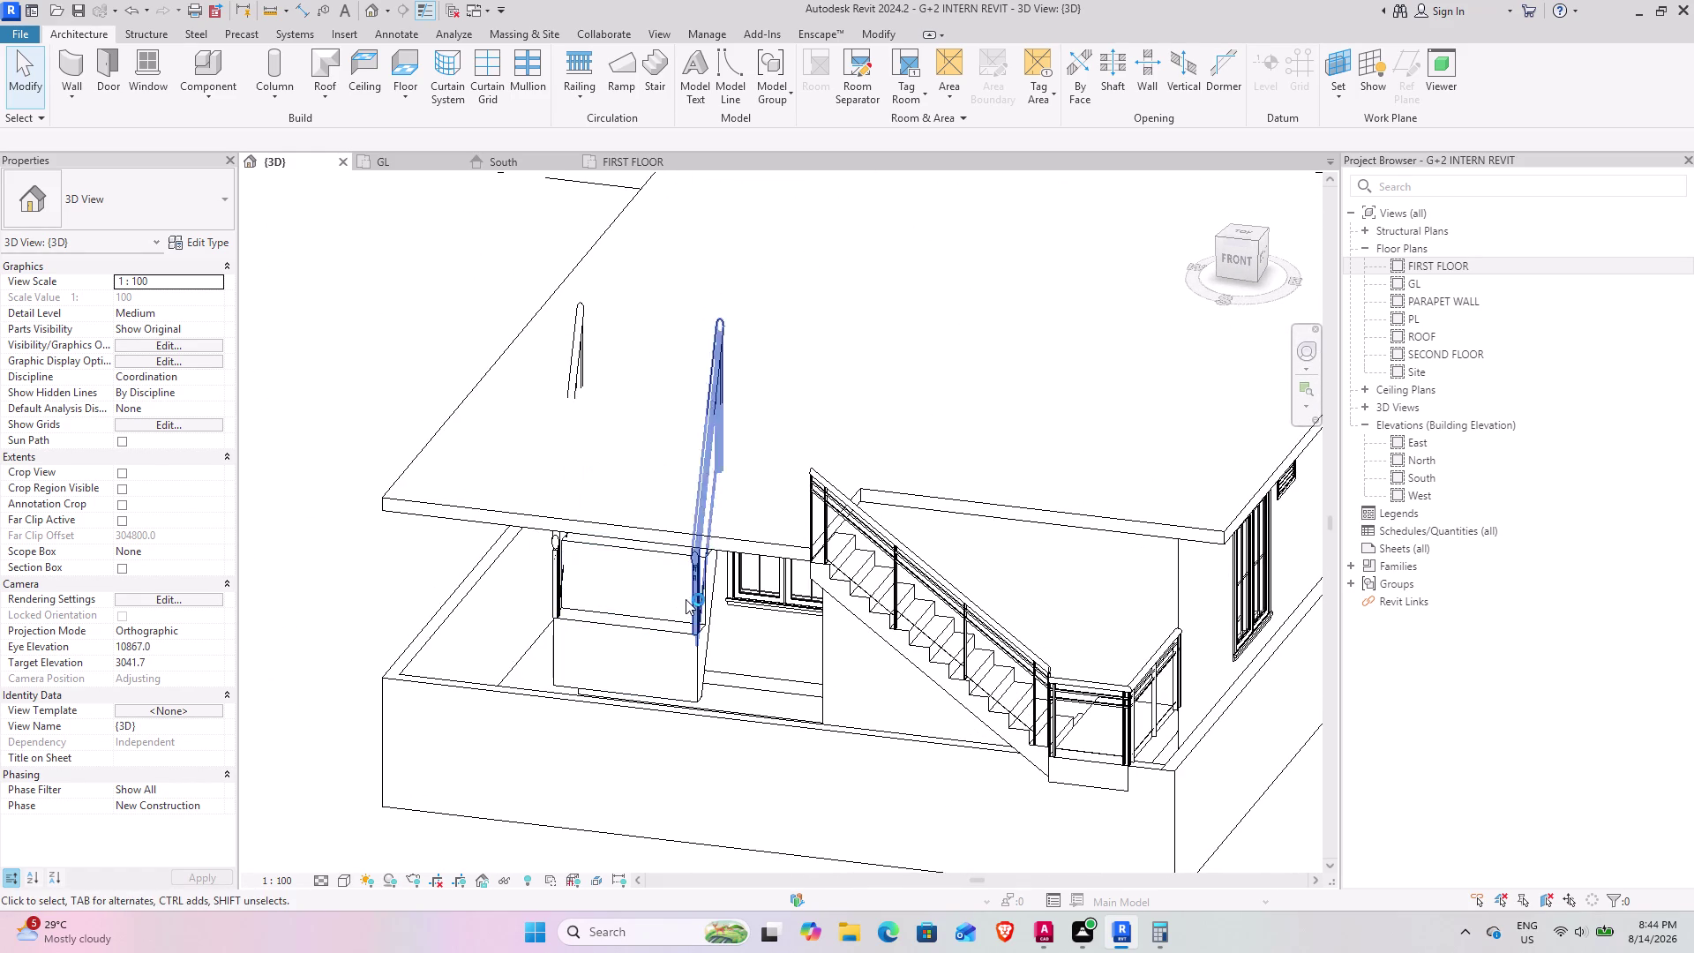
click(690, 609)
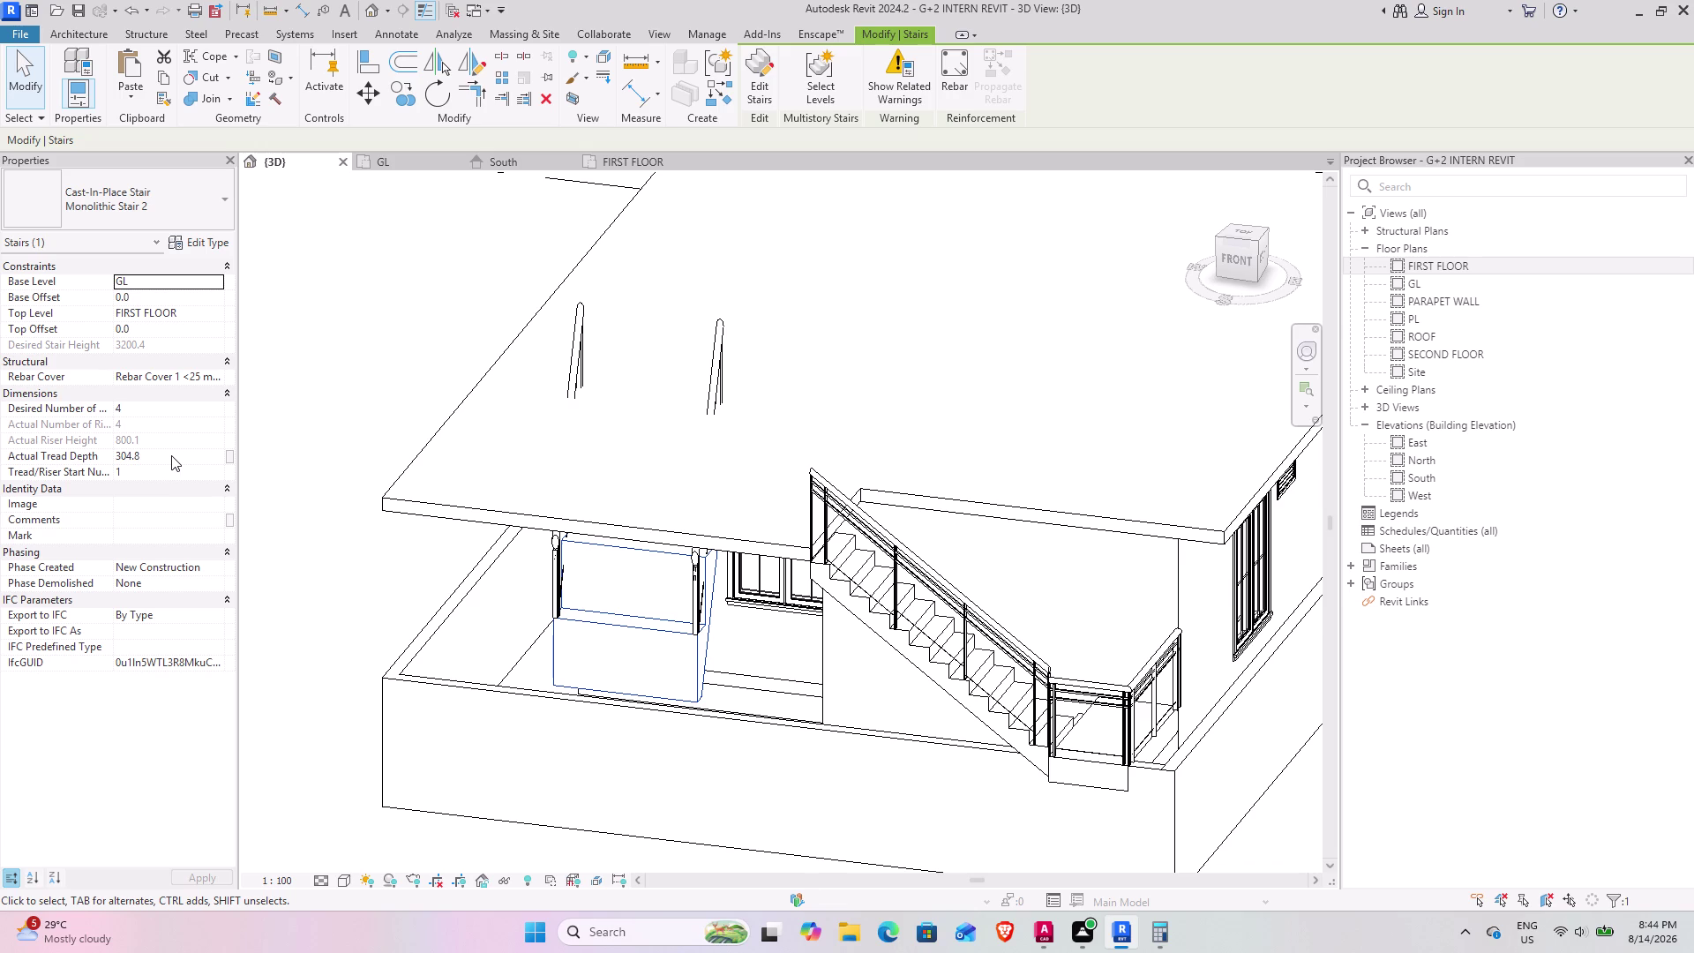
Open the selected entrance stair with Edit Stairs and display Monolithic Stair 2's Type Properties.
click(688, 639)
click(764, 68)
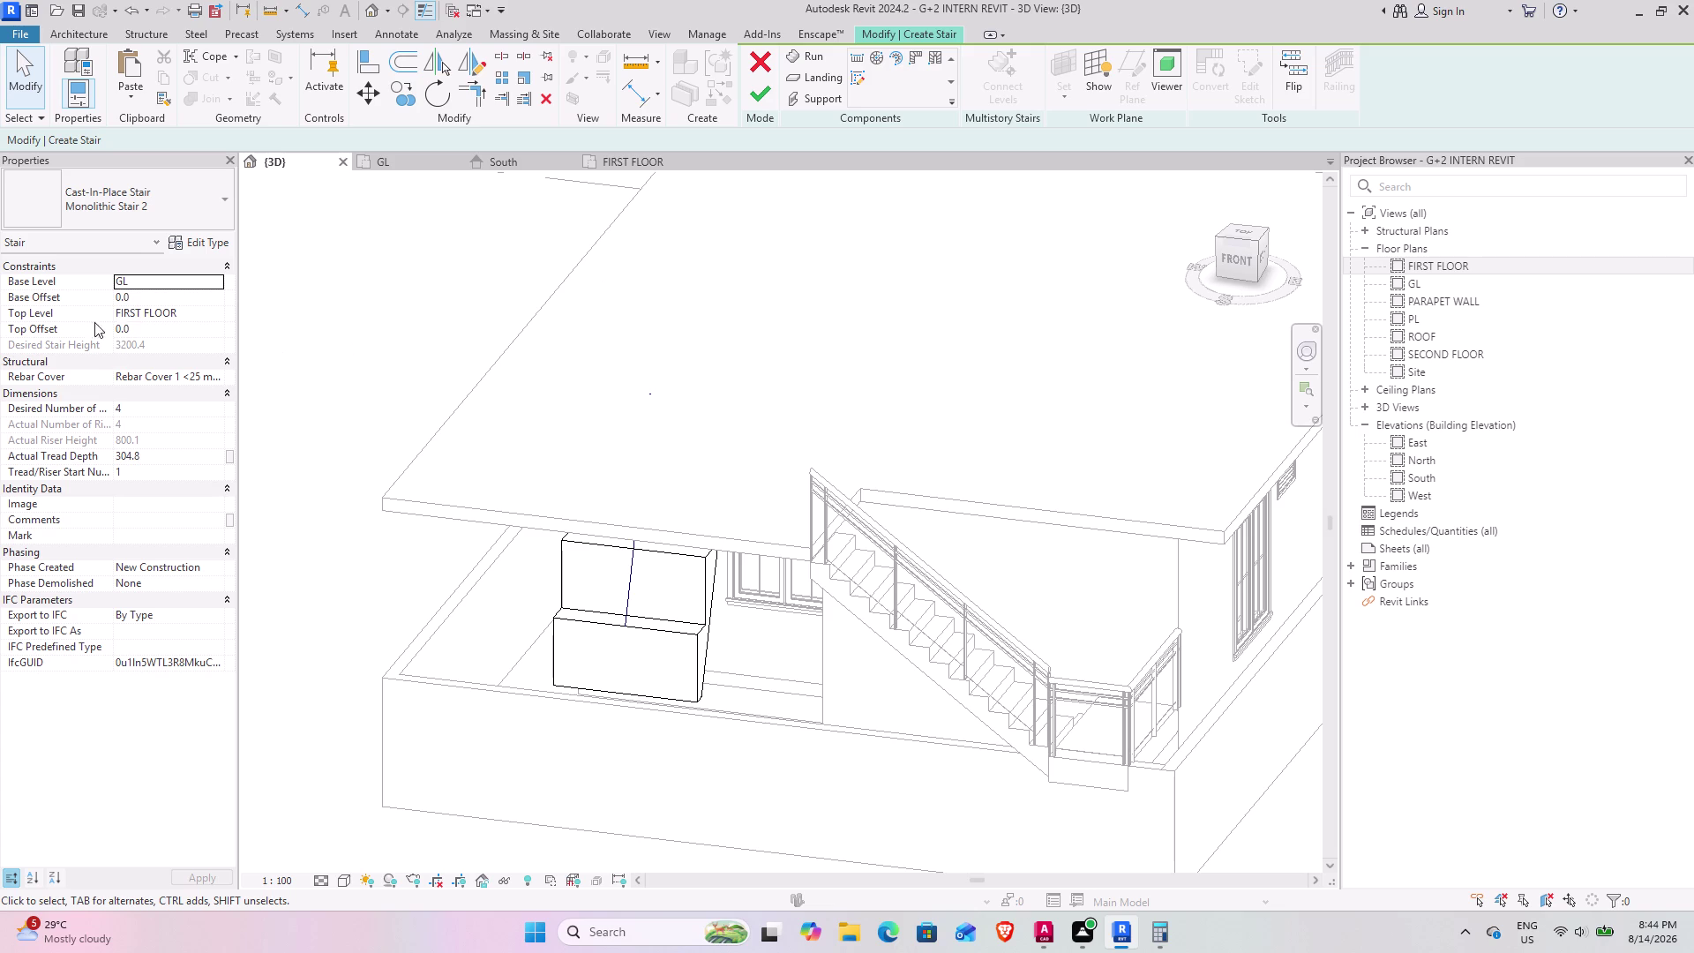
click(203, 238)
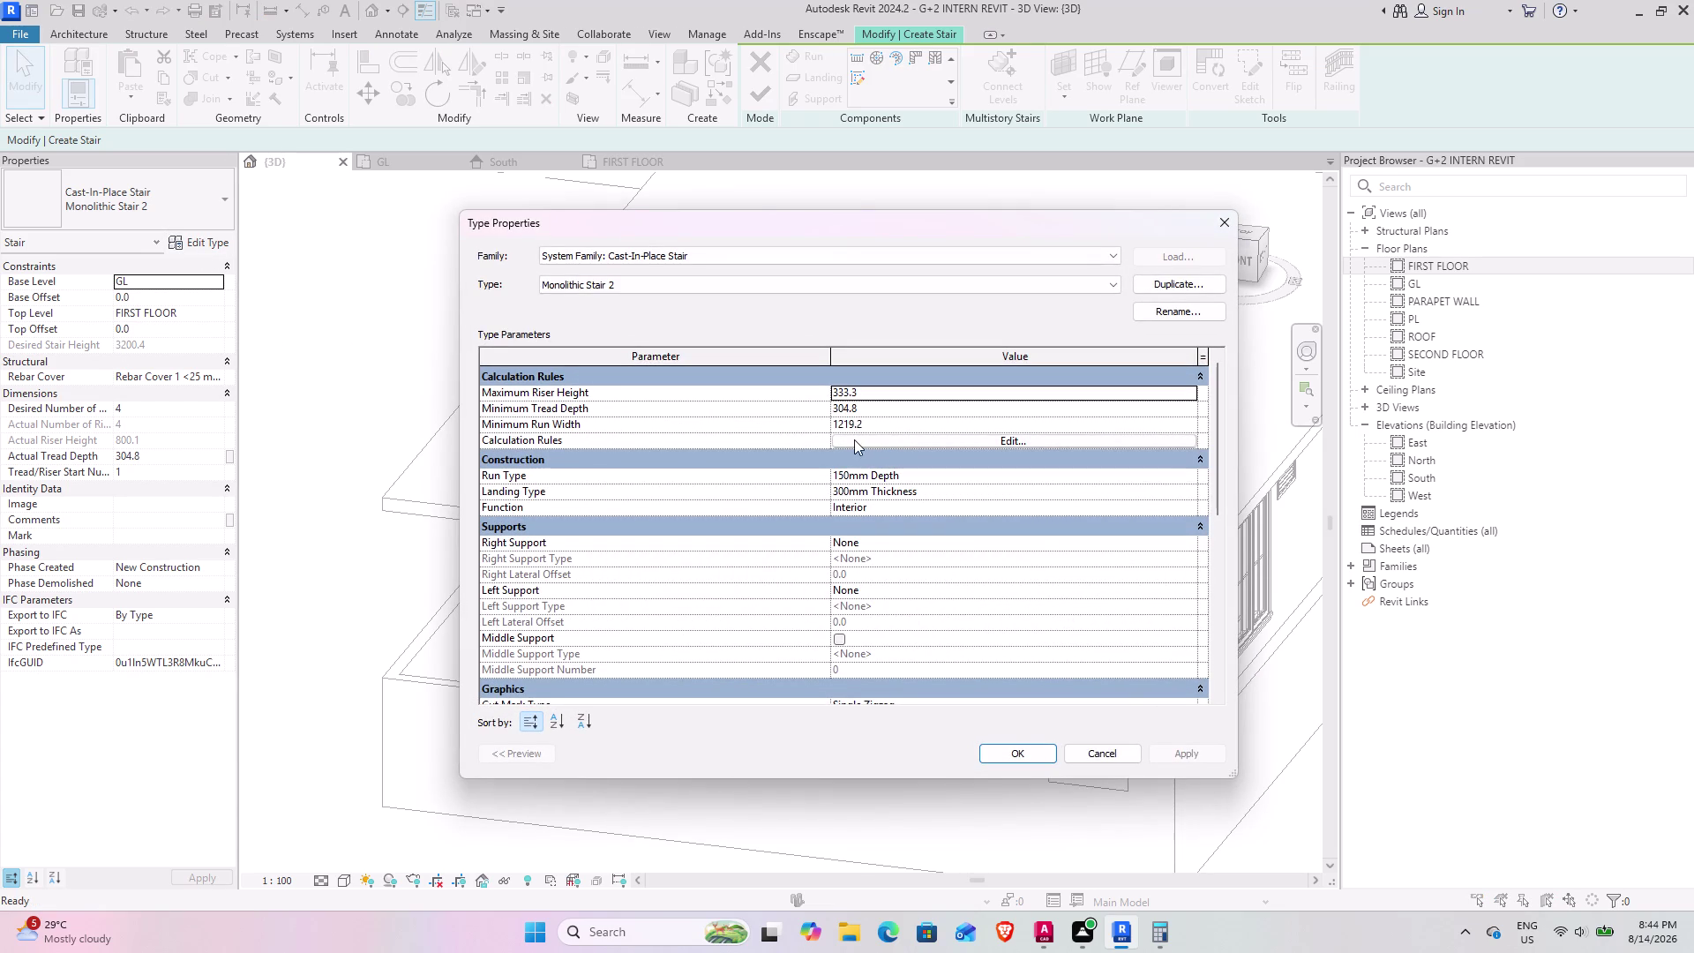